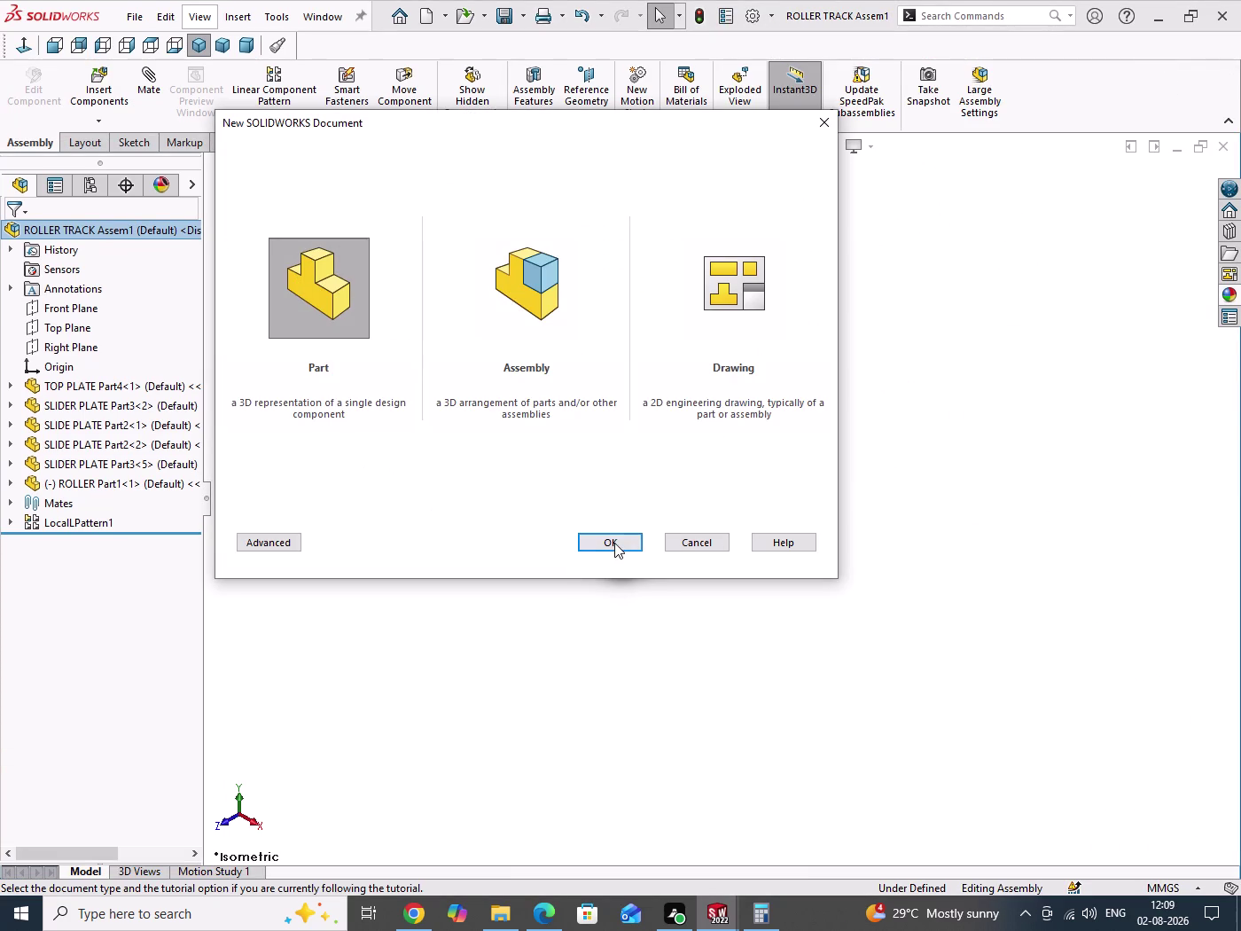
Create a new Part document (Part5) and open a sketch on the Top Plane.
click(615, 542)
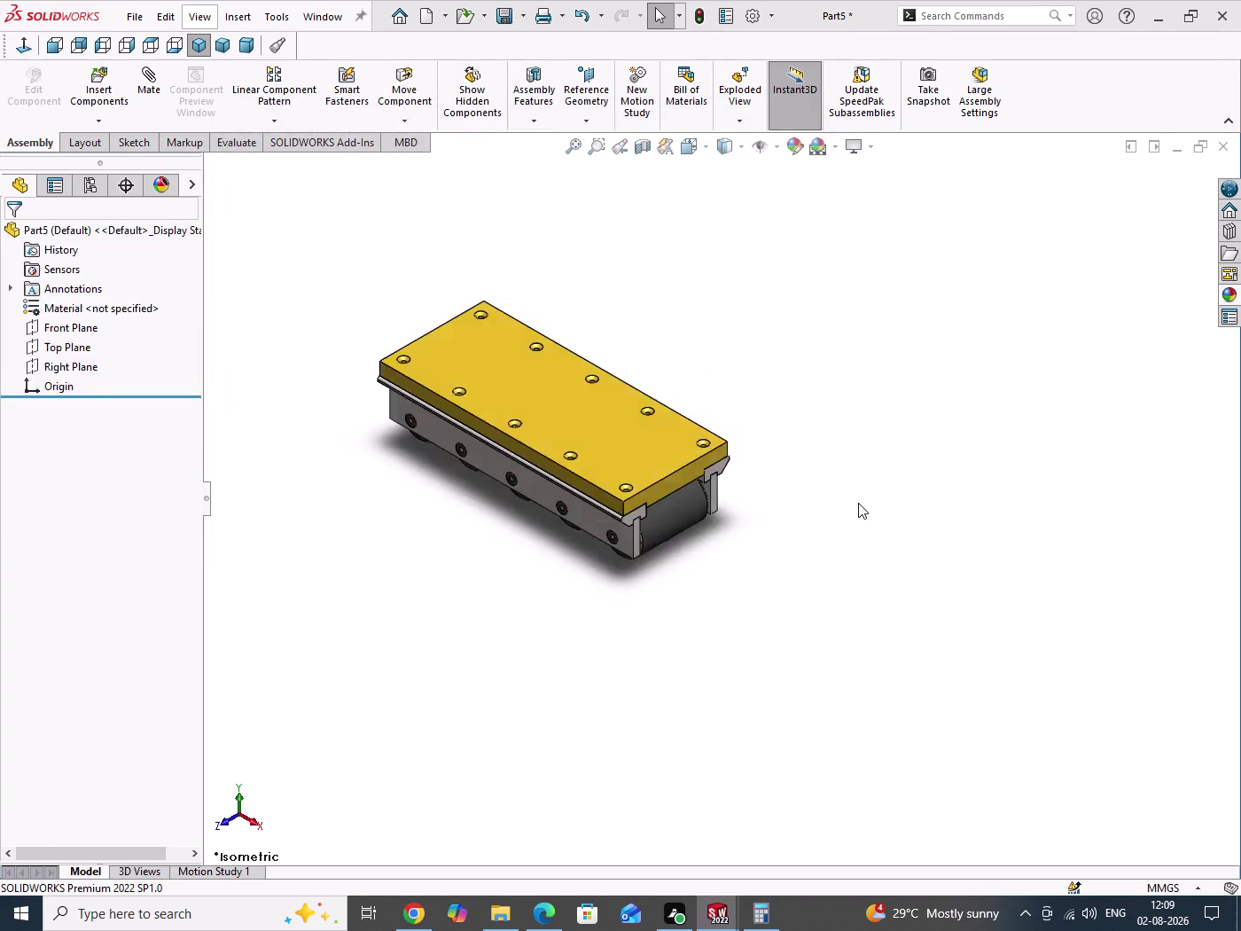
drag(857, 422, 969, 621)
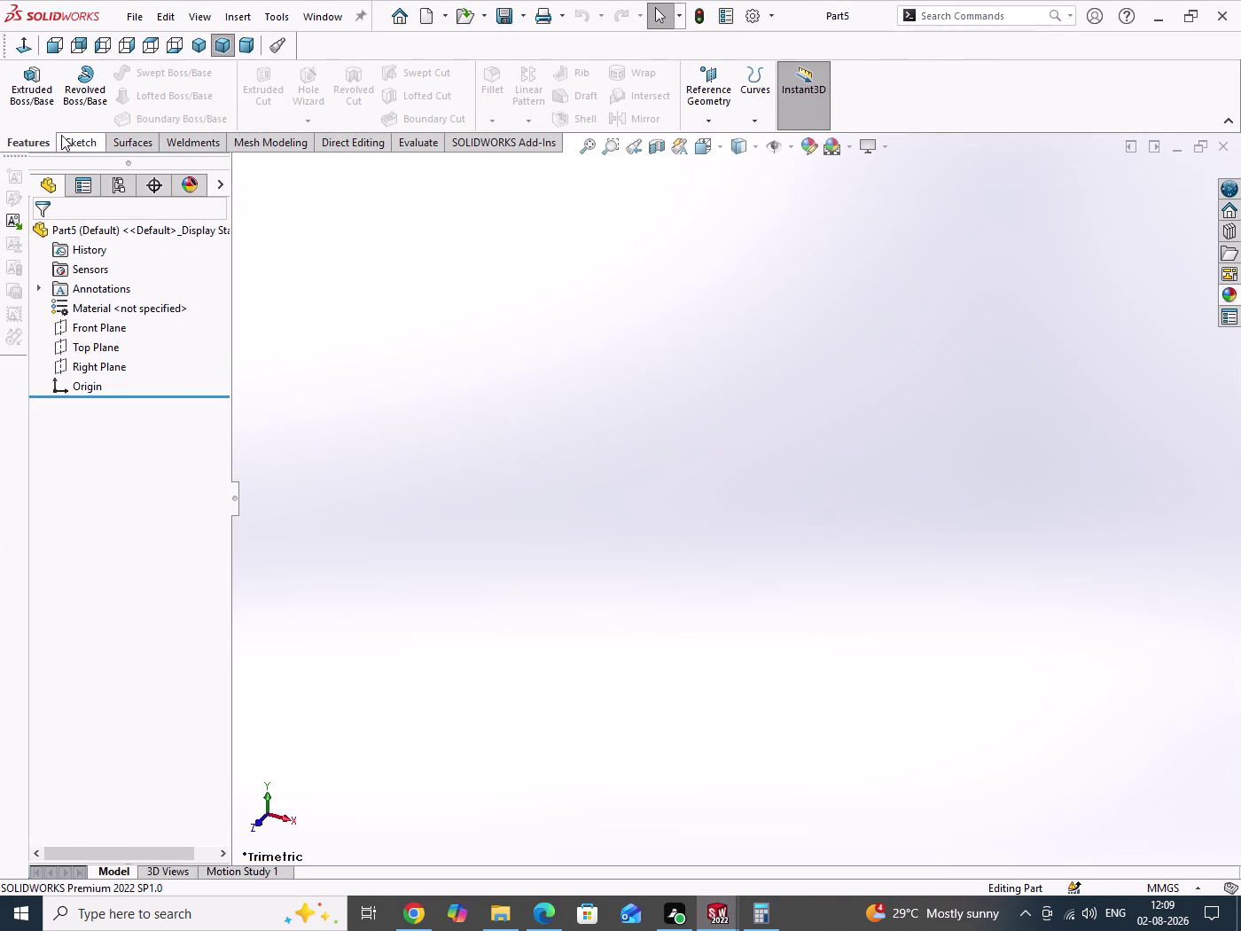
click(38, 89)
click(420, 523)
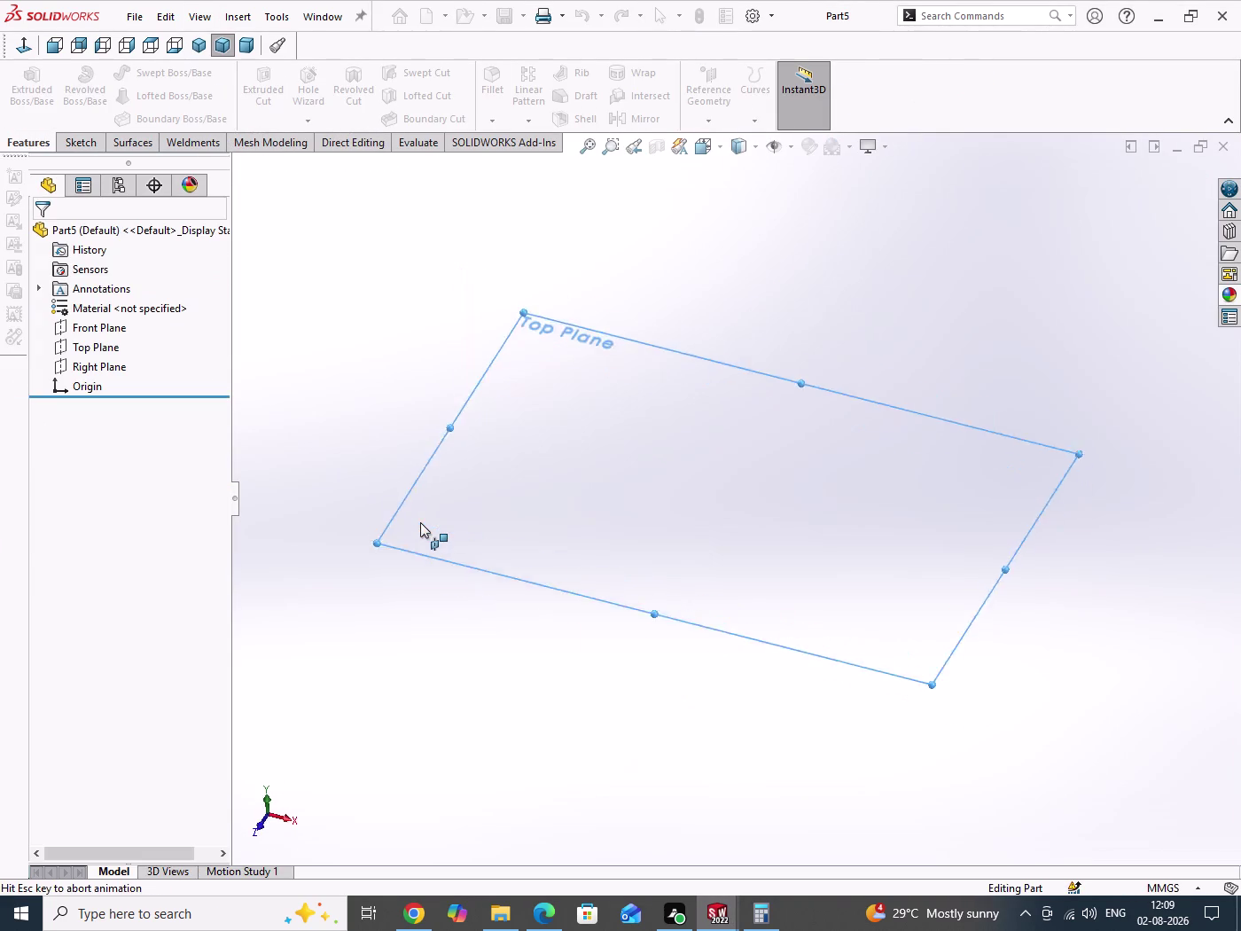
drag(374, 389, 532, 615)
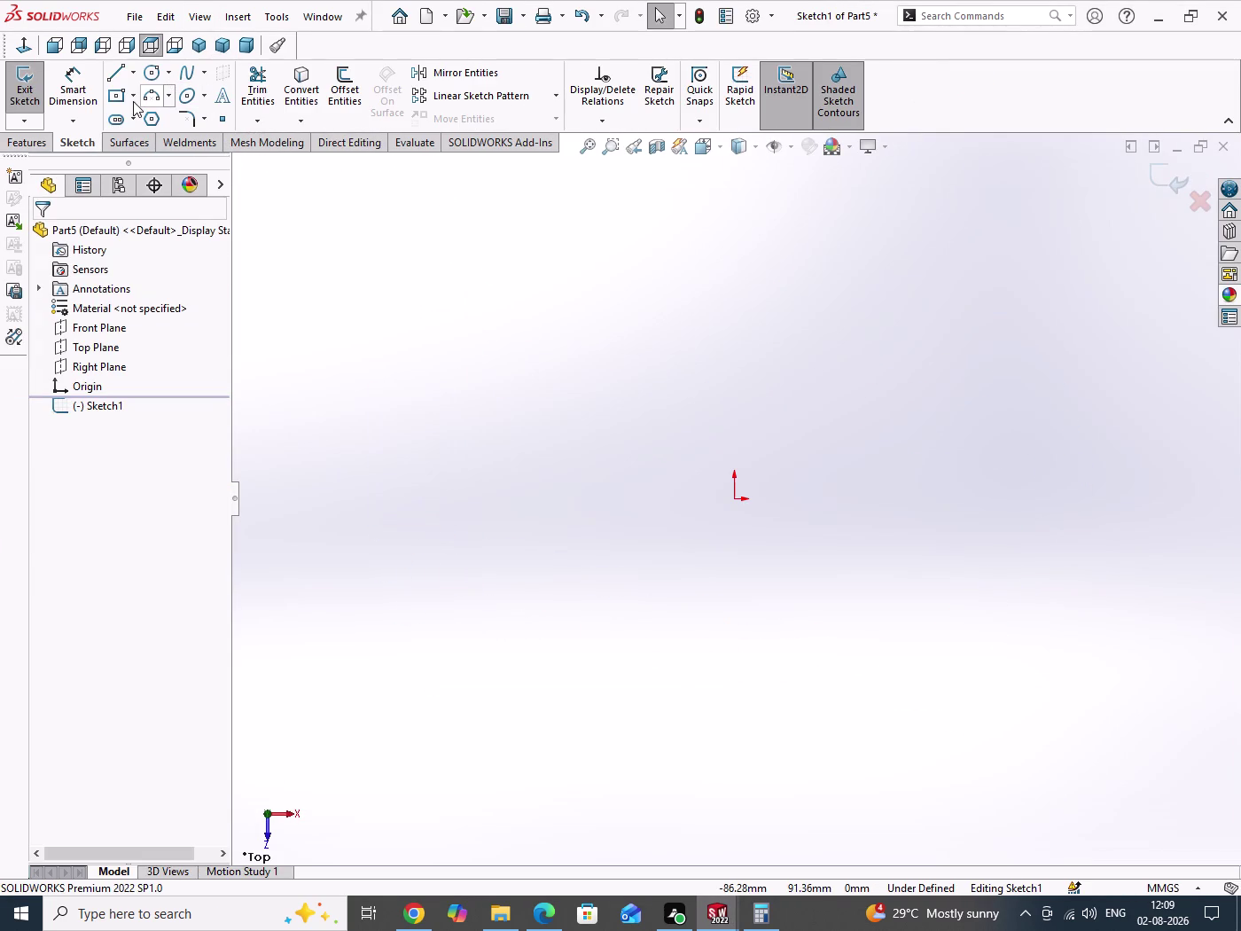
Draw a corner rectangle with opposite corners spanning the origin.
click(134, 101)
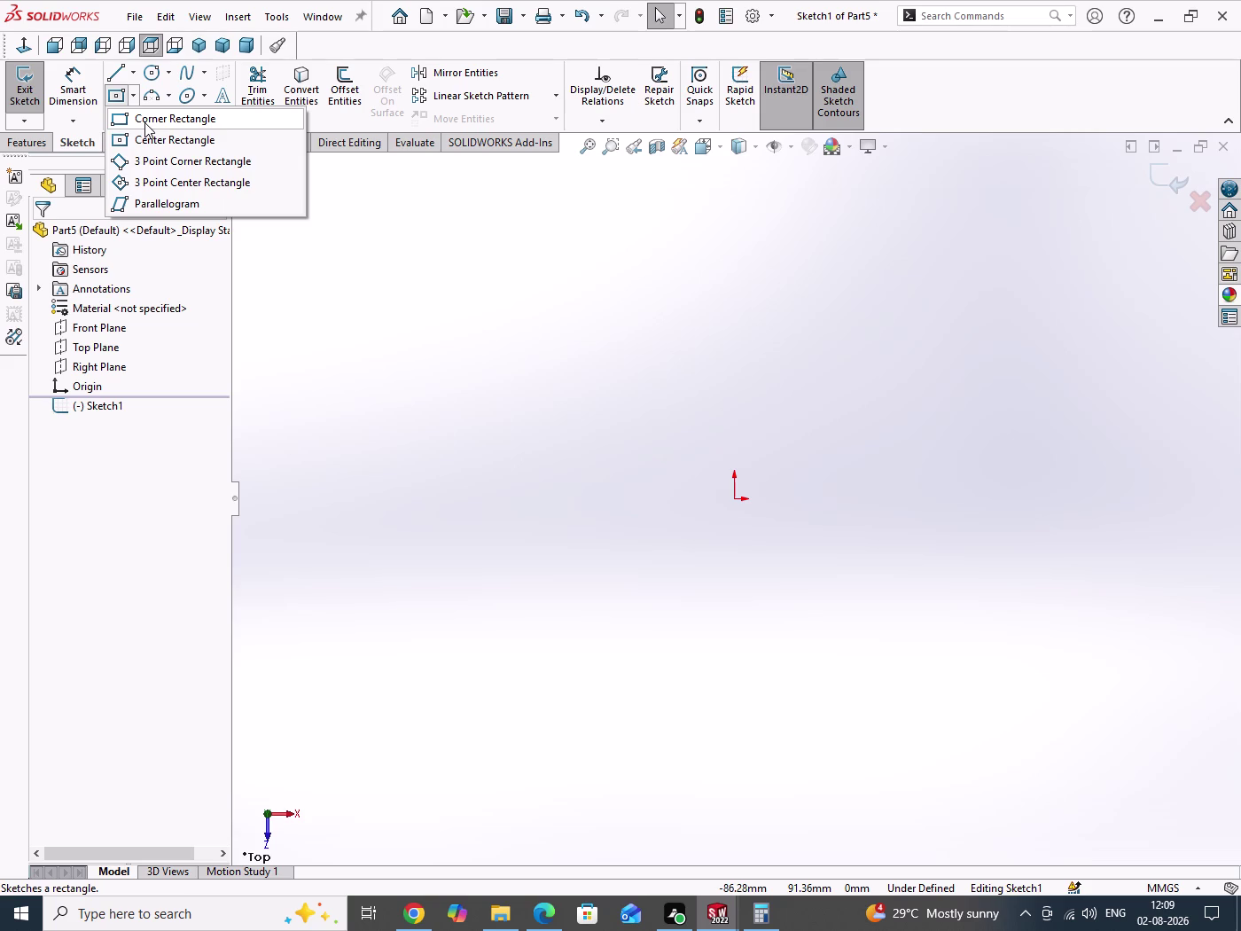
click(145, 123)
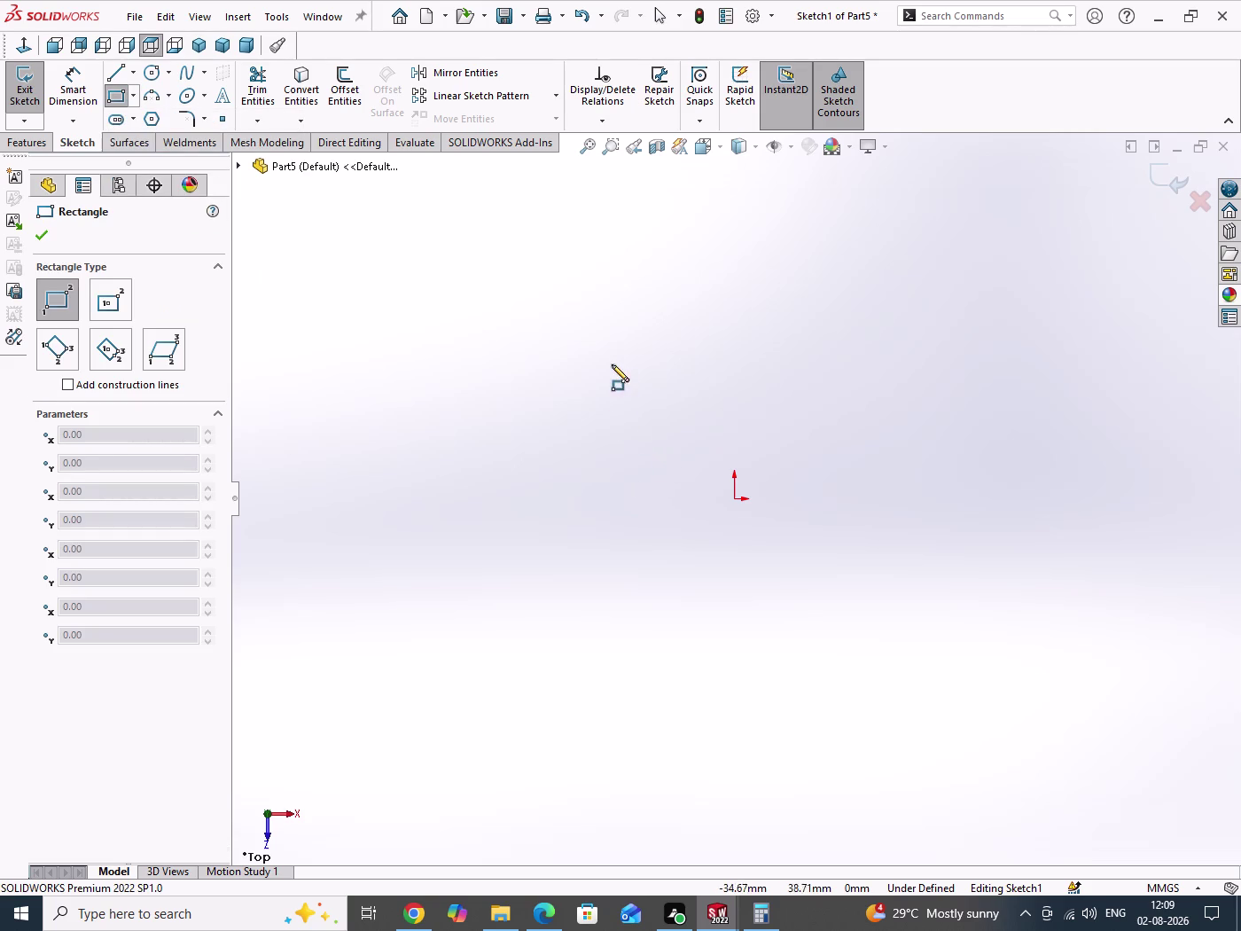
click(589, 359)
click(1138, 657)
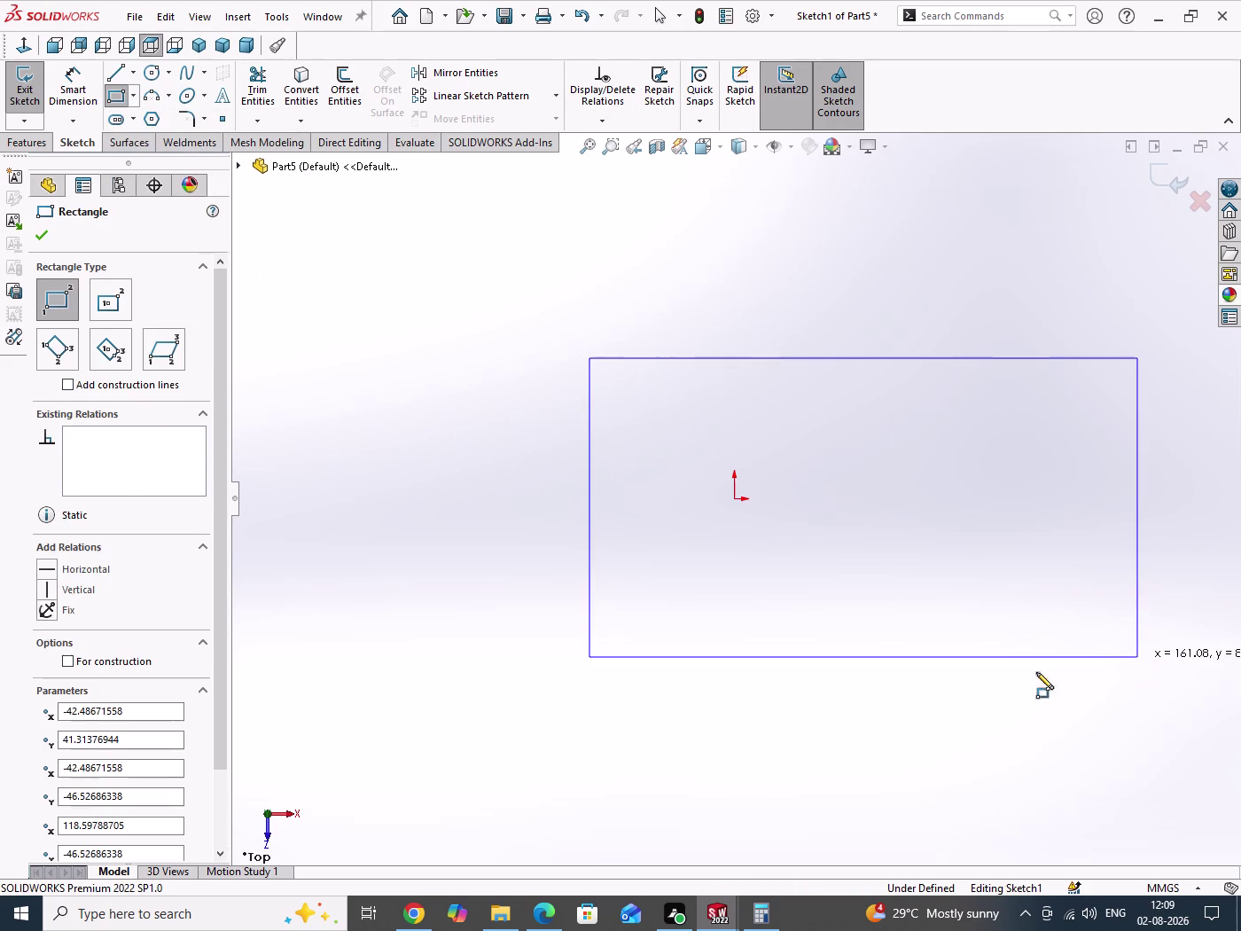
right_drag(521, 622, 515, 432)
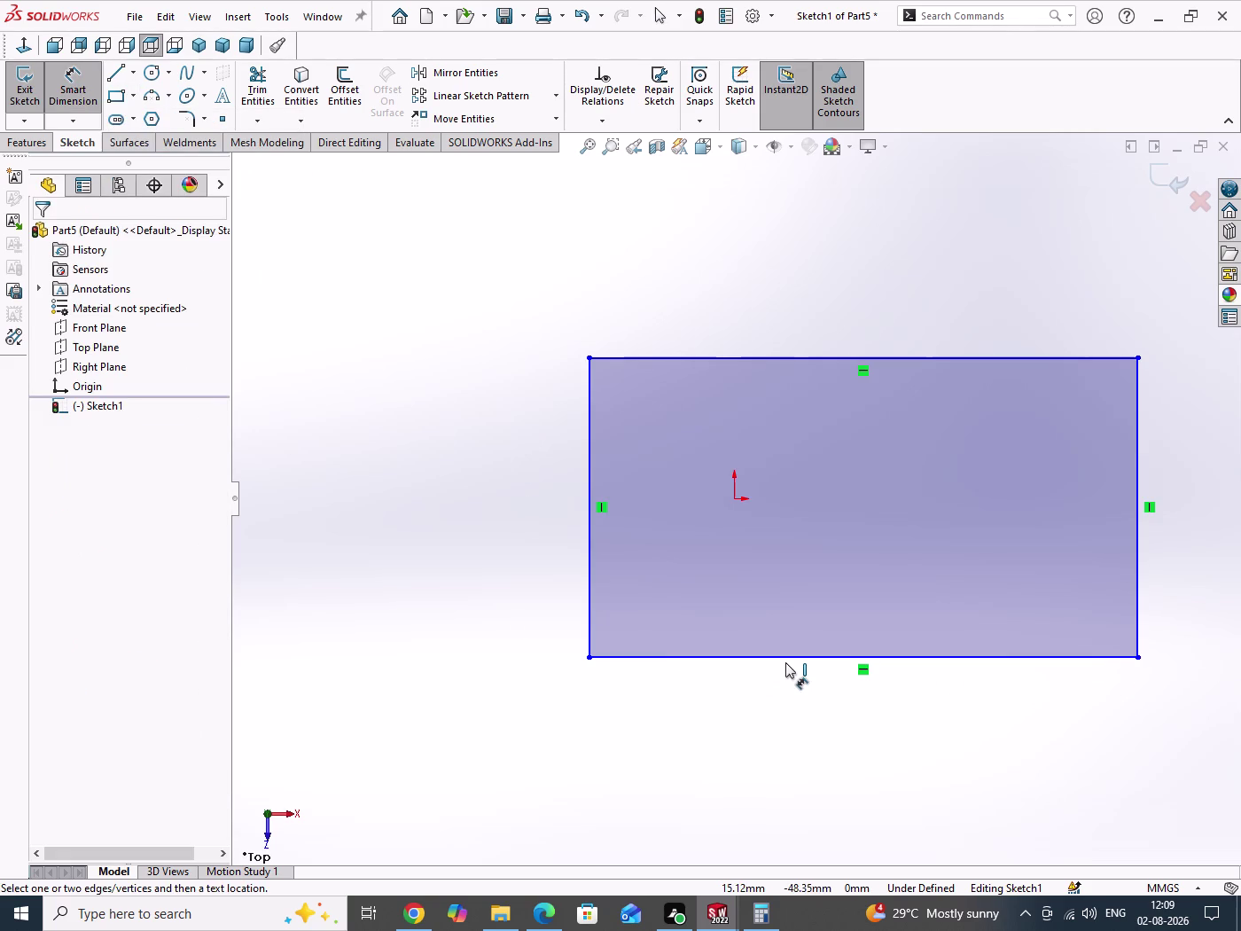
Dimension the bottom edge at 800 and the left edge 600 from the origin.
click(786, 660)
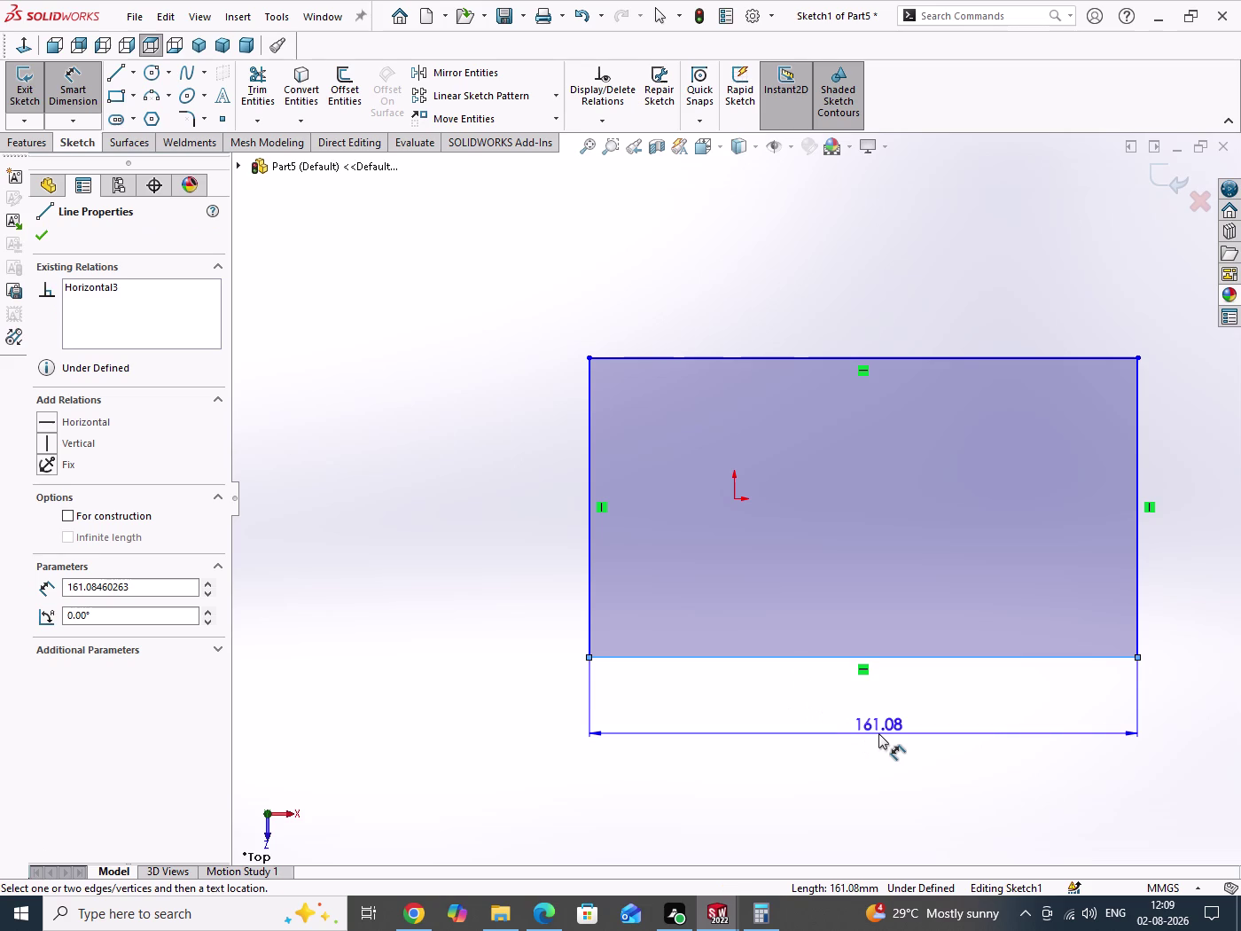
click(885, 736)
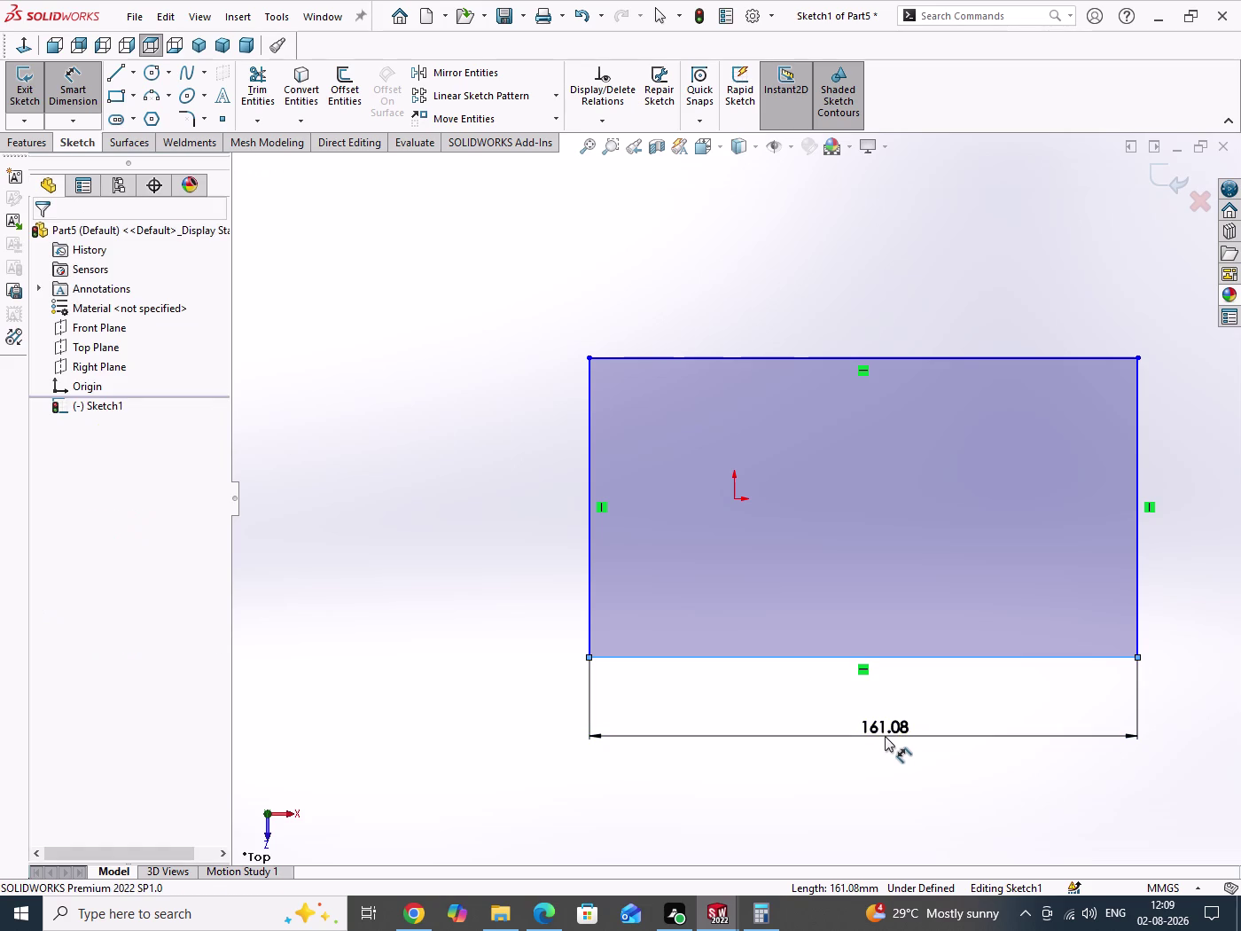
text(800)
key(Return)
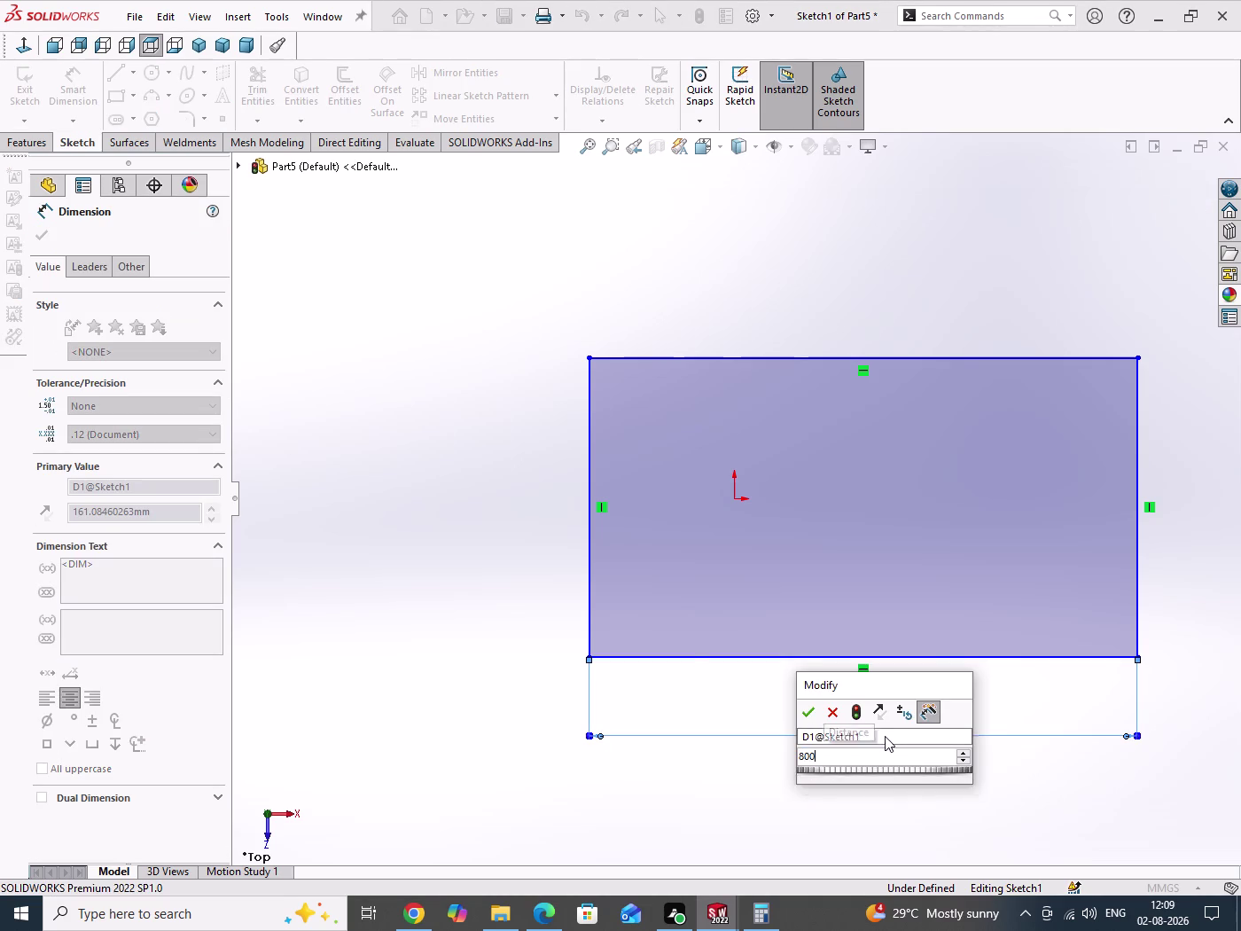
click(730, 498)
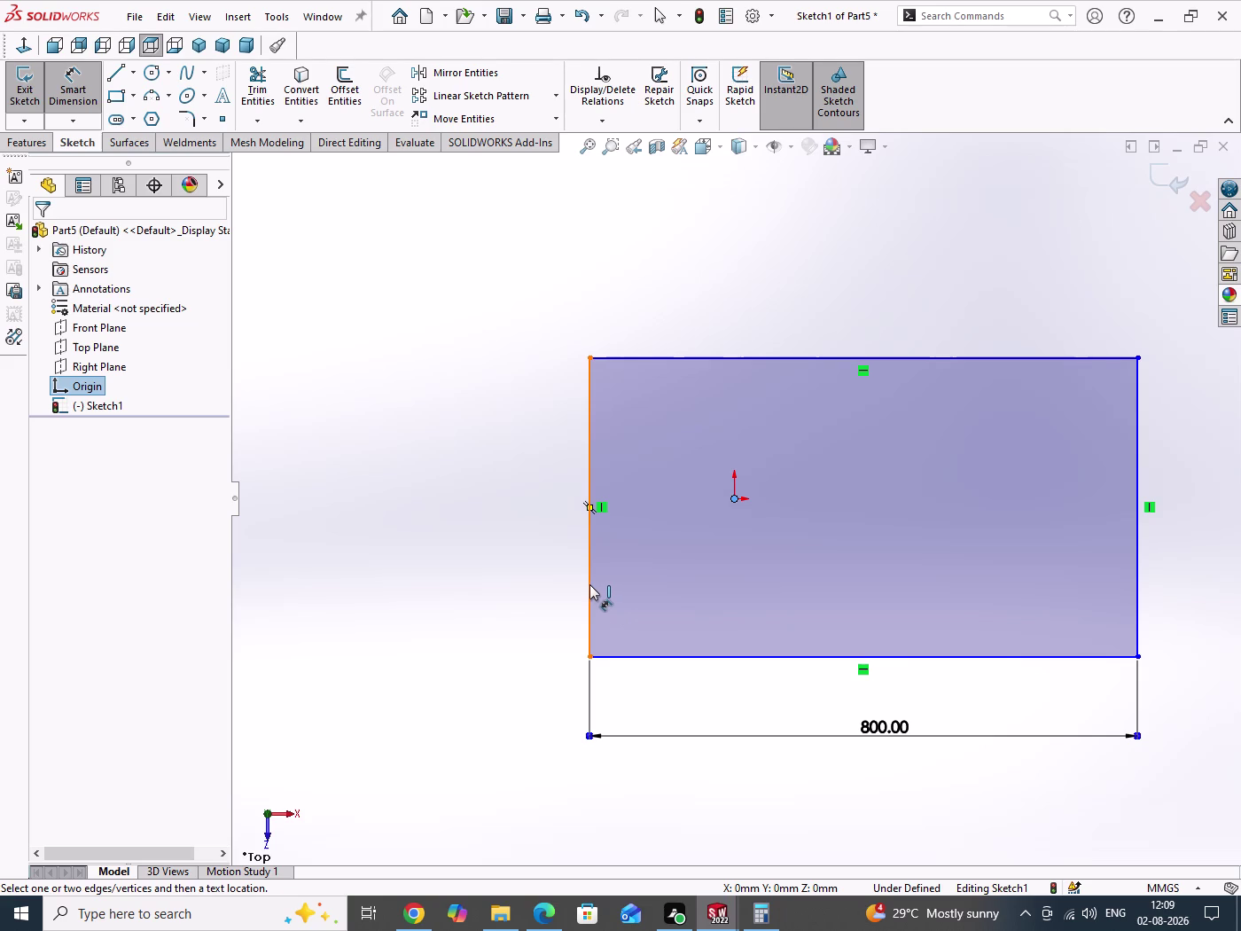
click(590, 584)
click(670, 784)
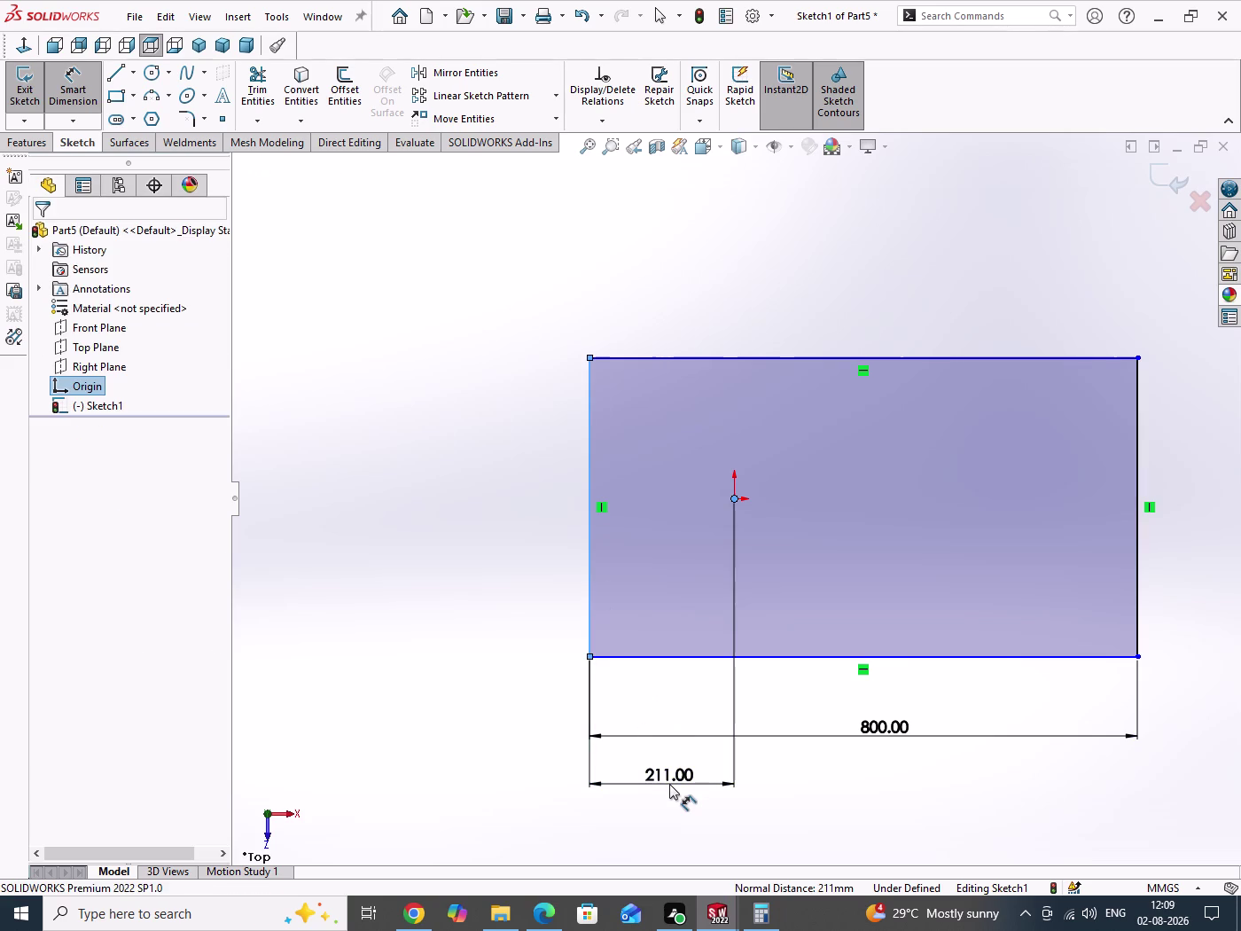
text(600)
key(Return)
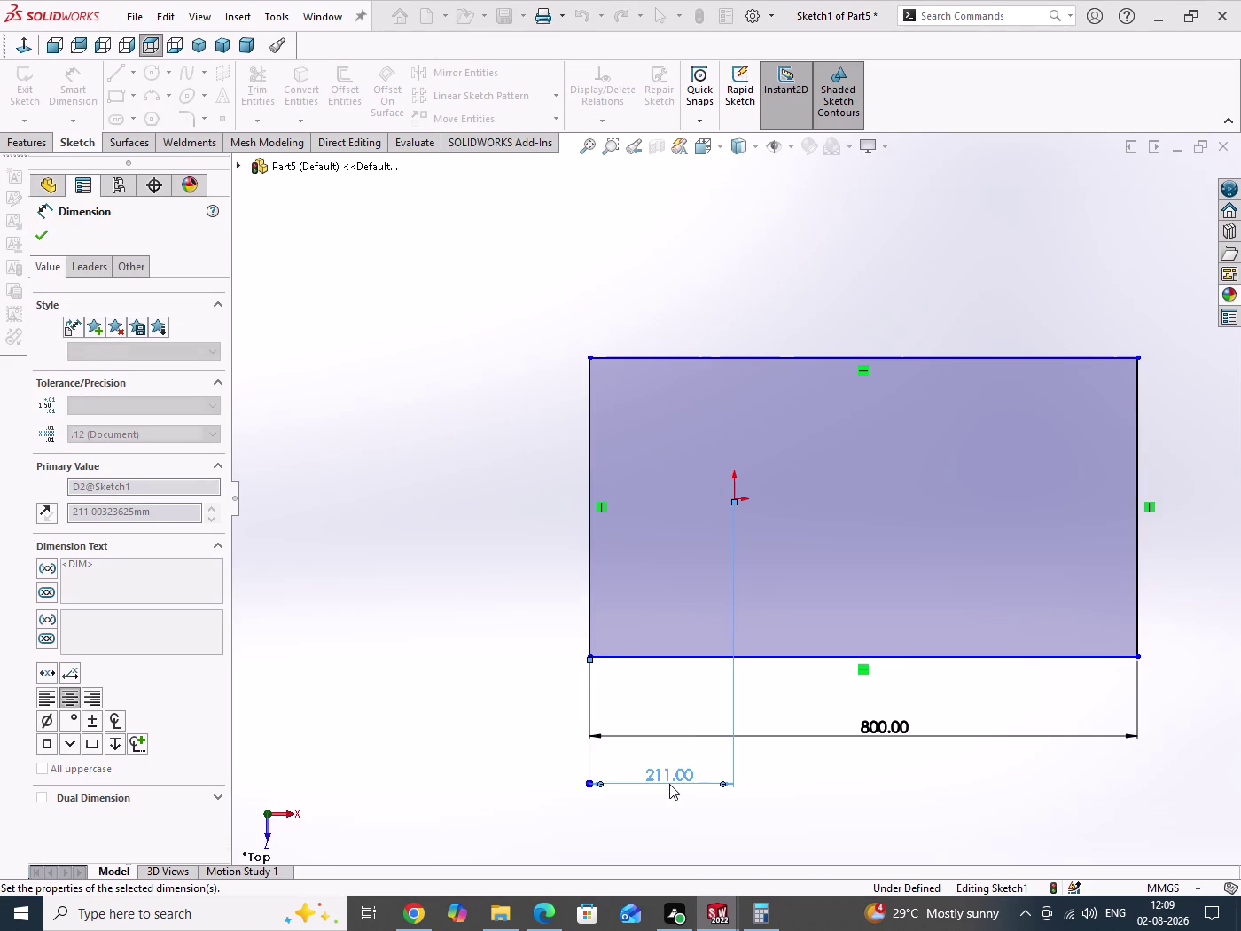
Dimension the rectangle's height as 450.
right_click(948, 537)
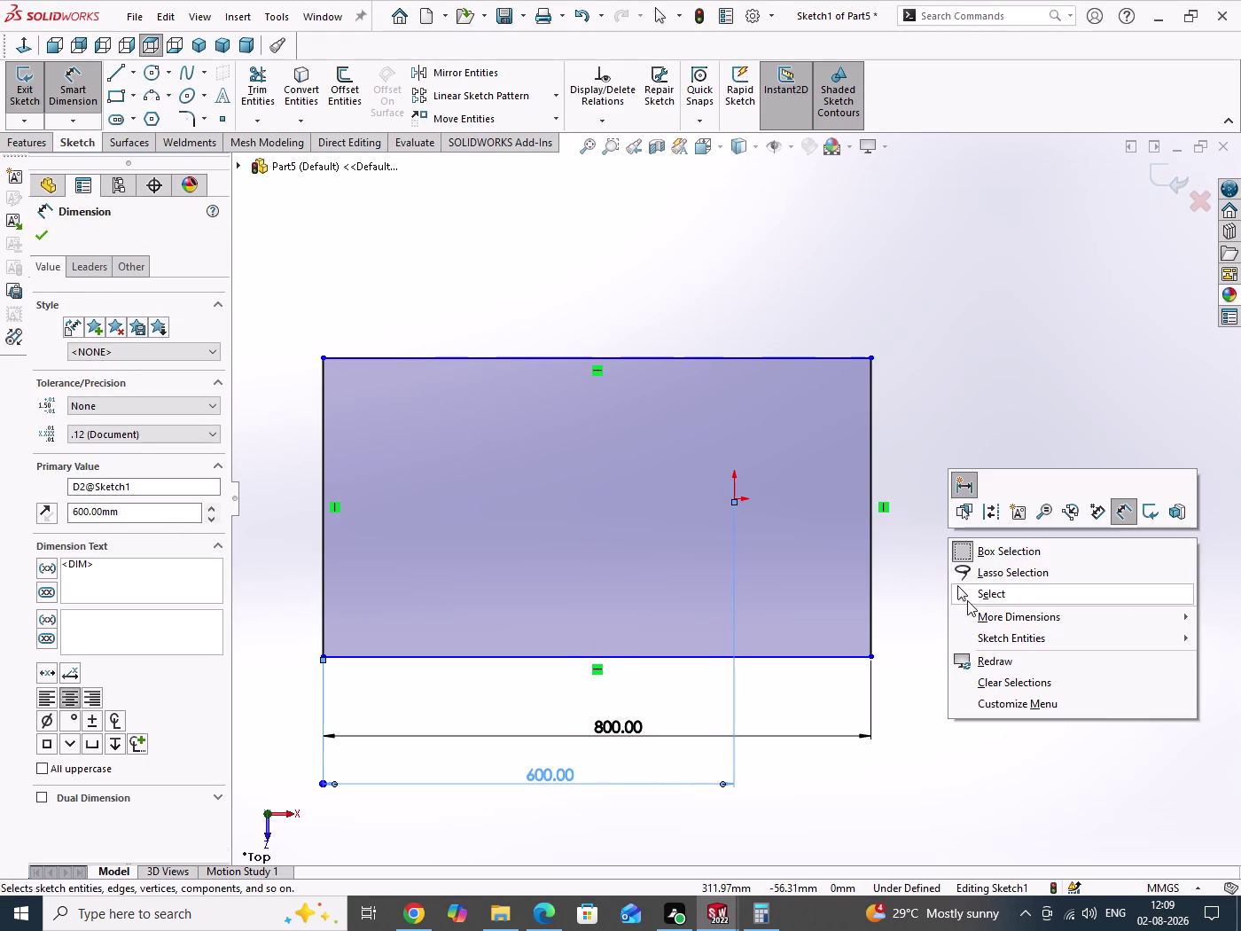
click(968, 600)
drag(958, 494, 977, 578)
scroll(up, 3)
scroll(down, 3)
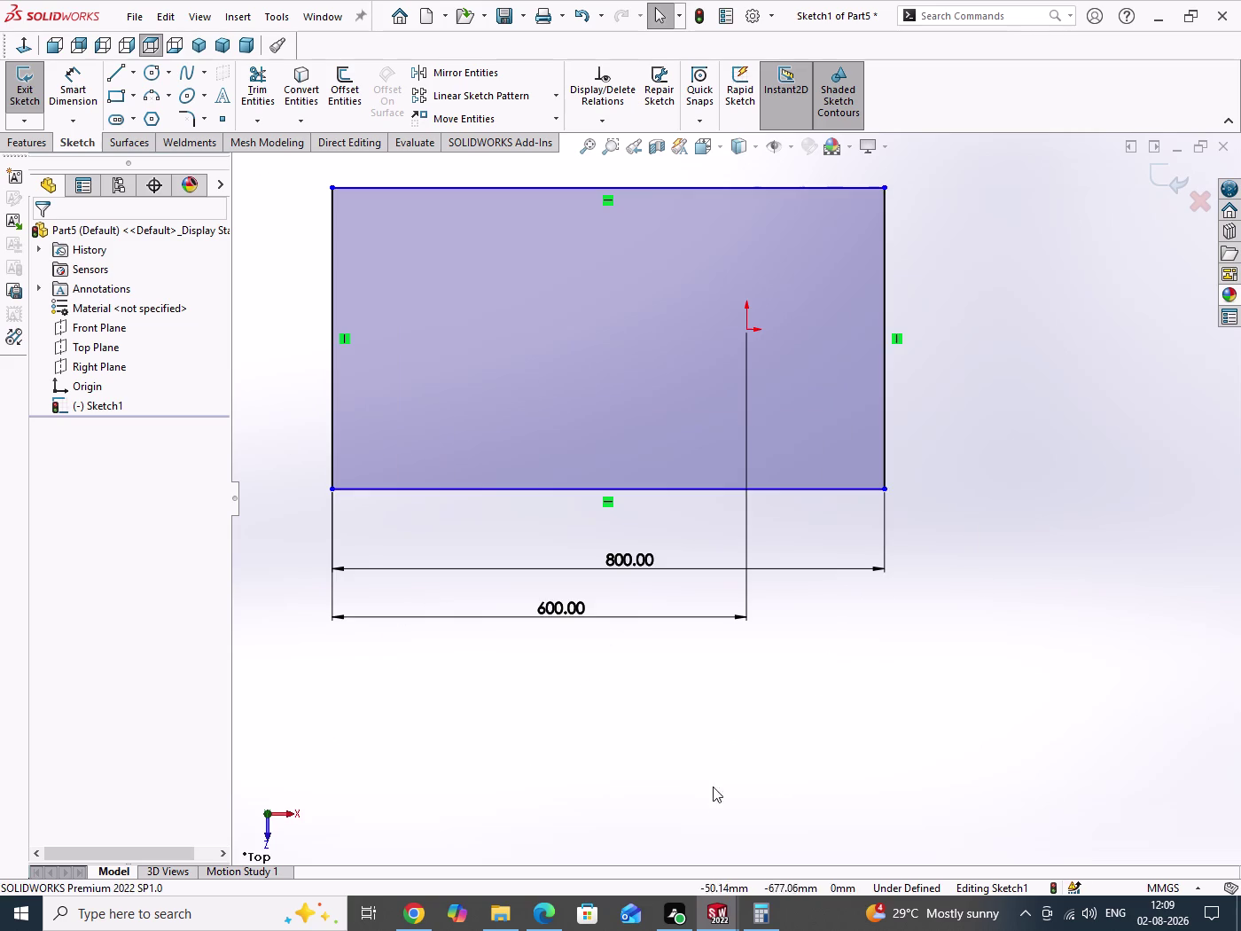
scroll(up, 3)
right_drag(969, 714, 961, 504)
click(457, 457)
click(399, 415)
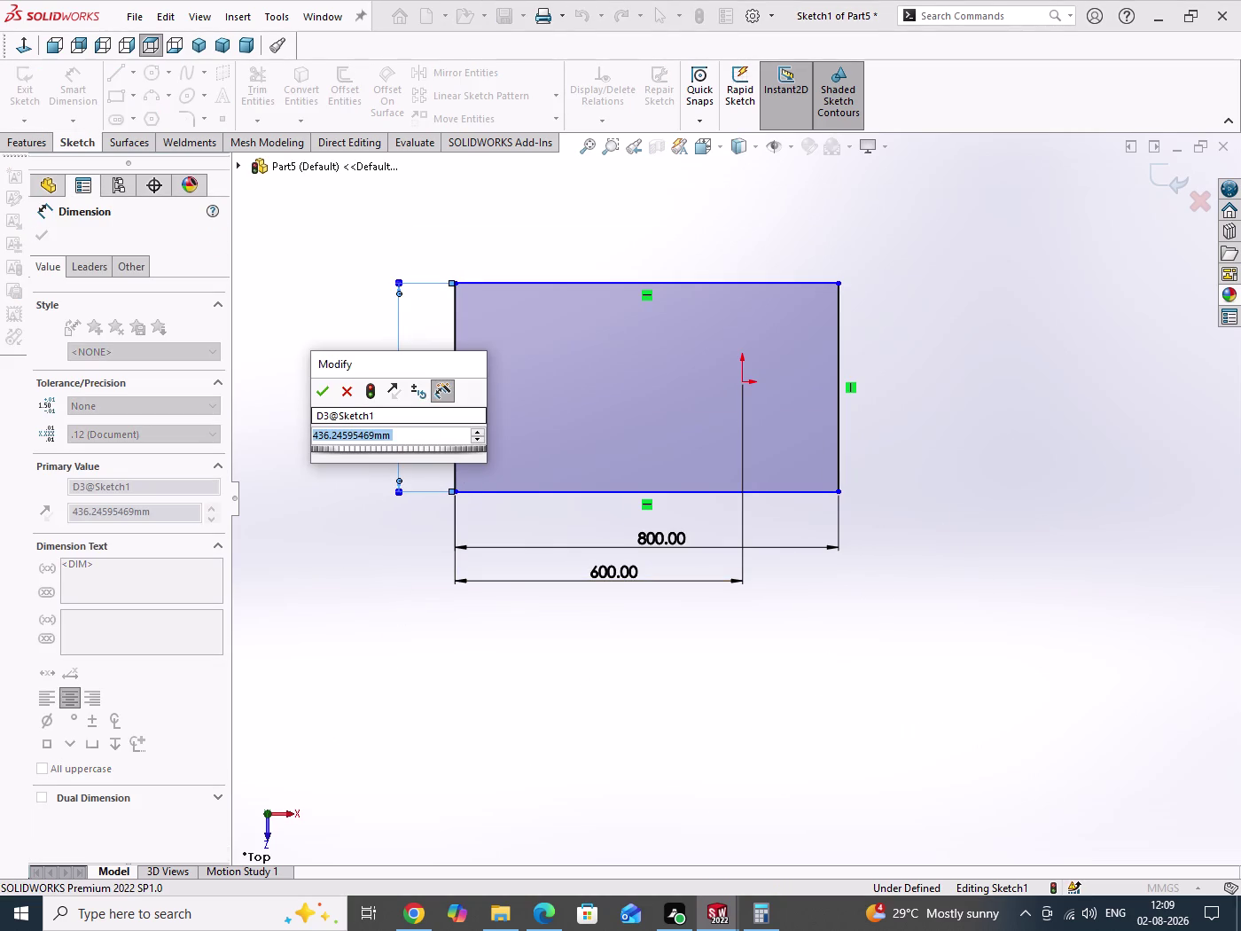
text(450)
key(Return)
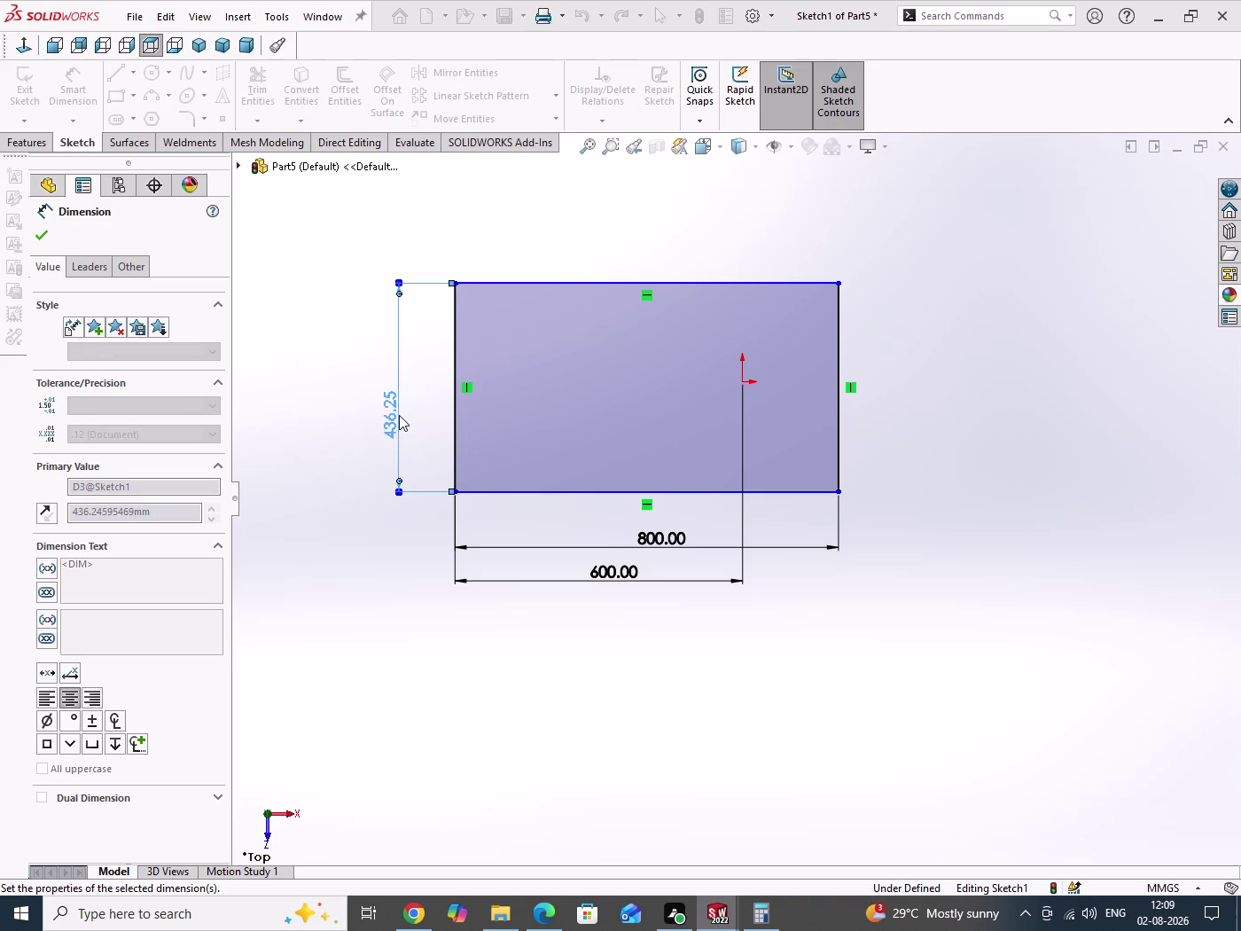
Make the origin and right-edge midpoint horizontal, then rearrange the dimensions.
right_click(967, 383)
click(997, 438)
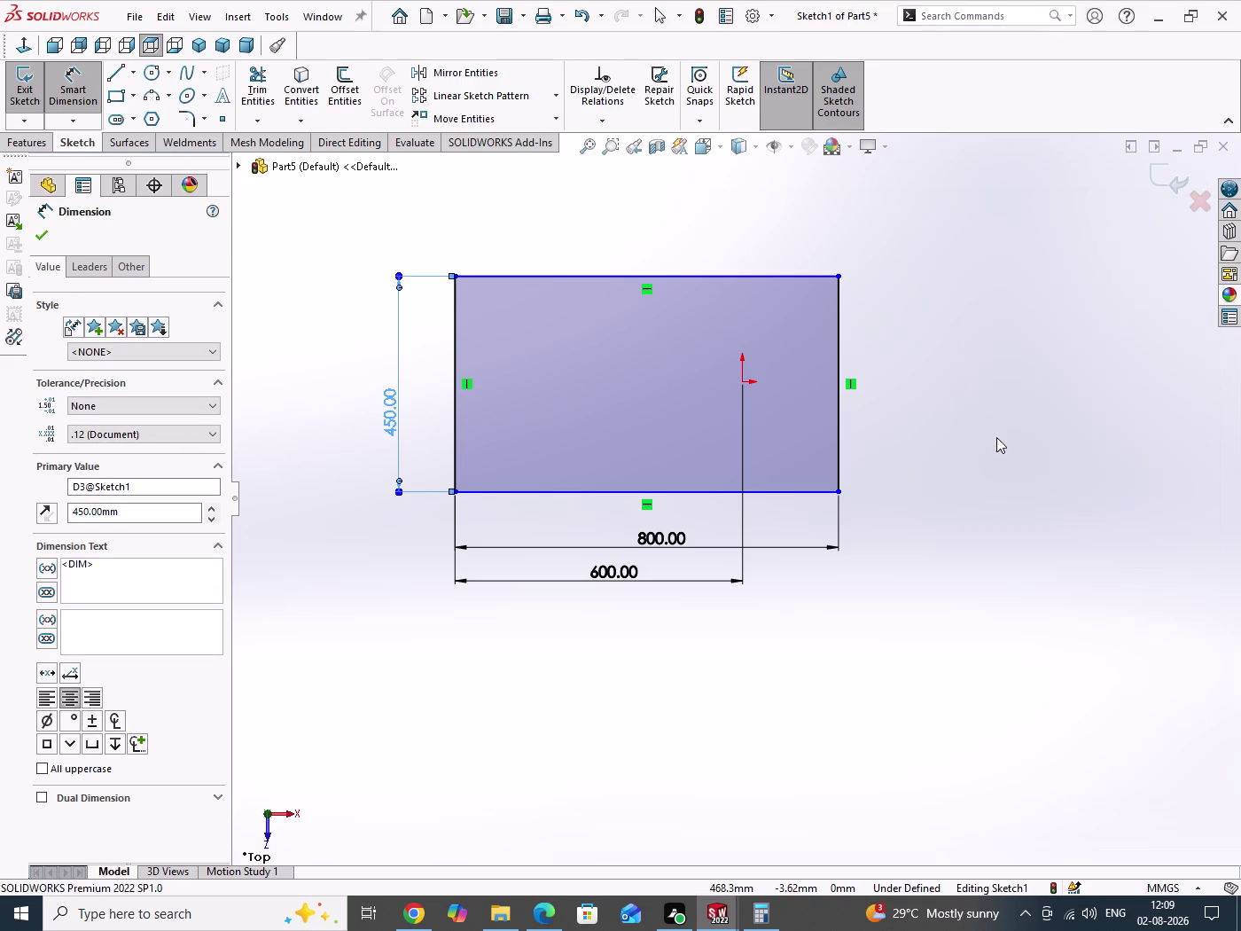
click(739, 382)
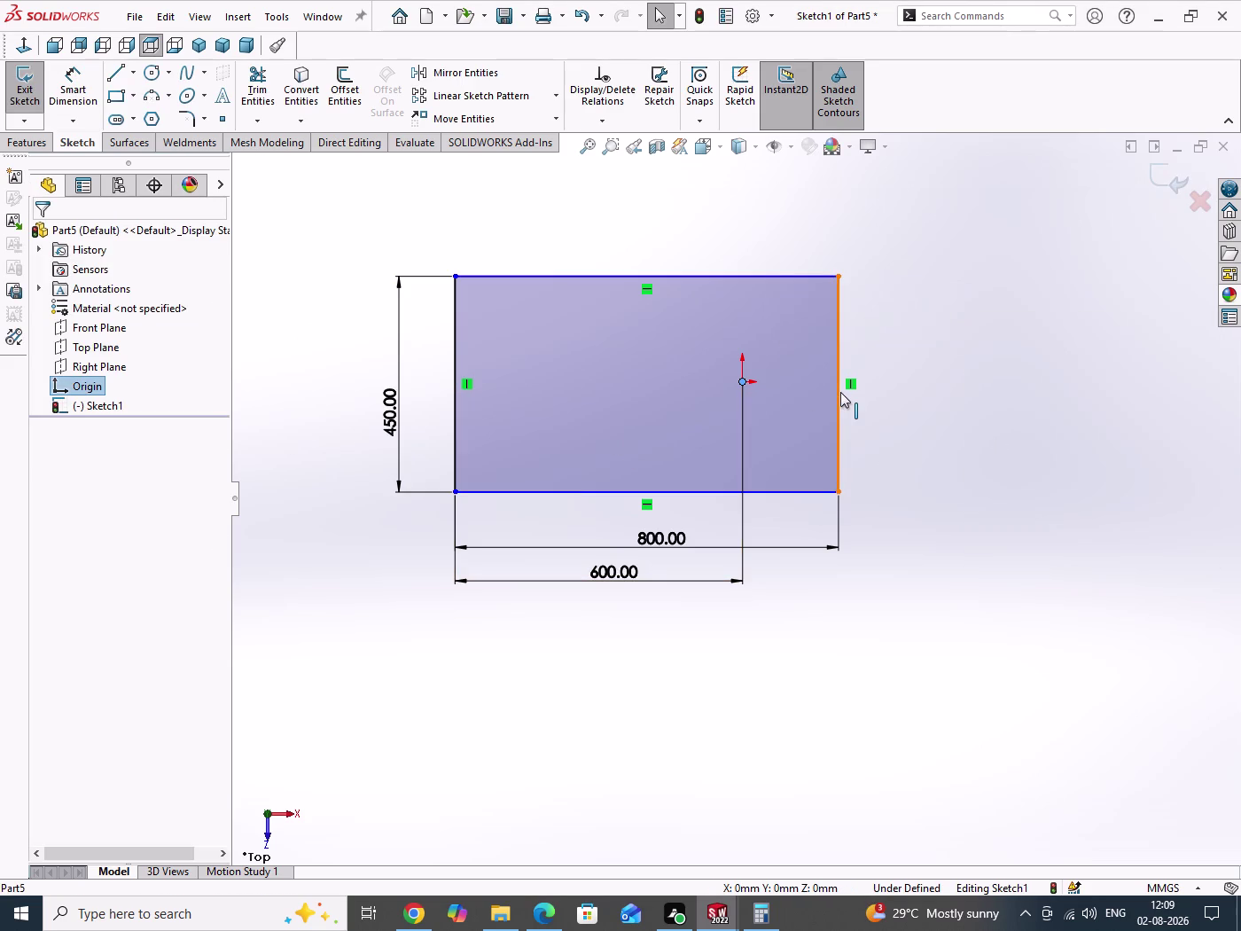
click(839, 386)
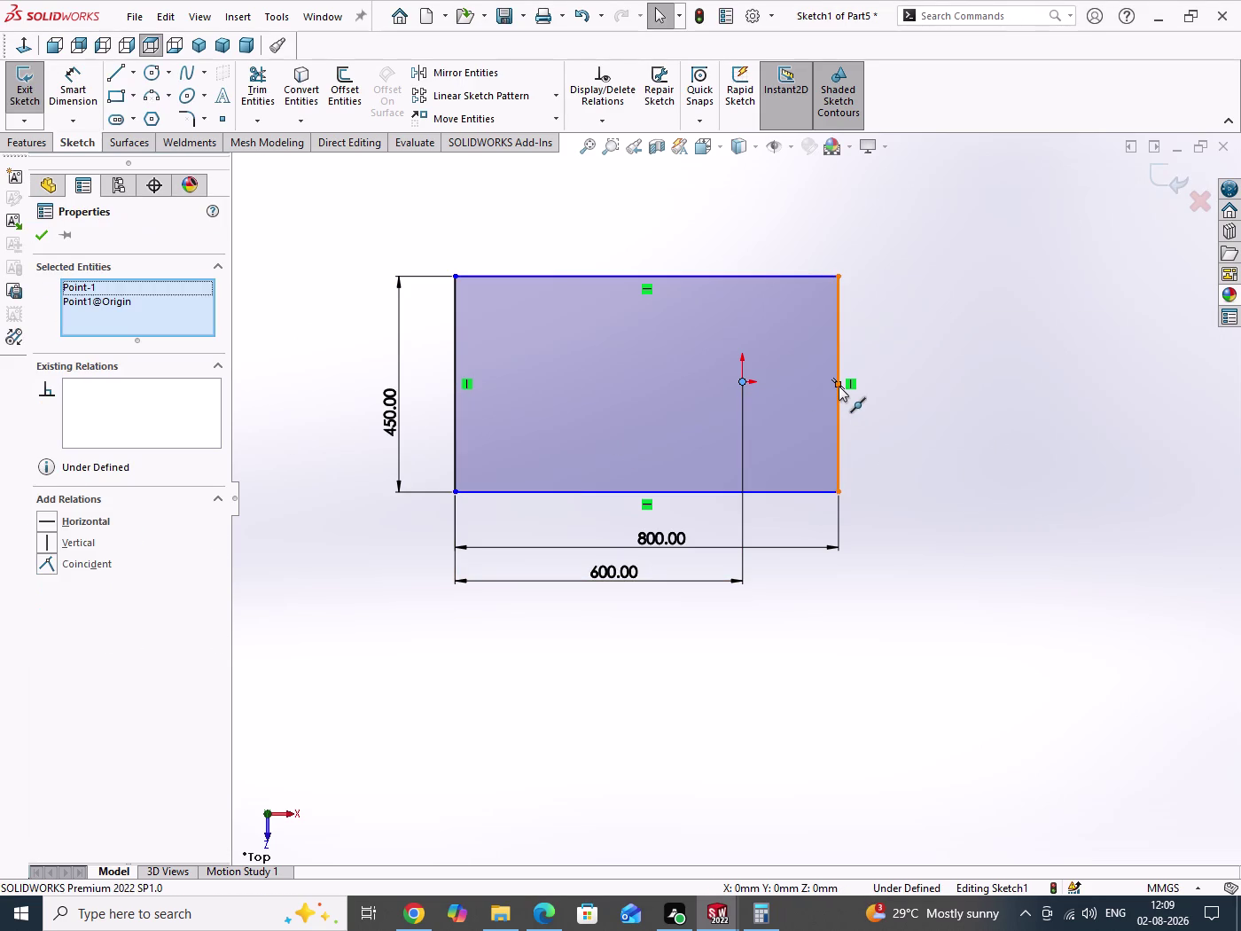
click(893, 309)
drag(911, 455, 933, 510)
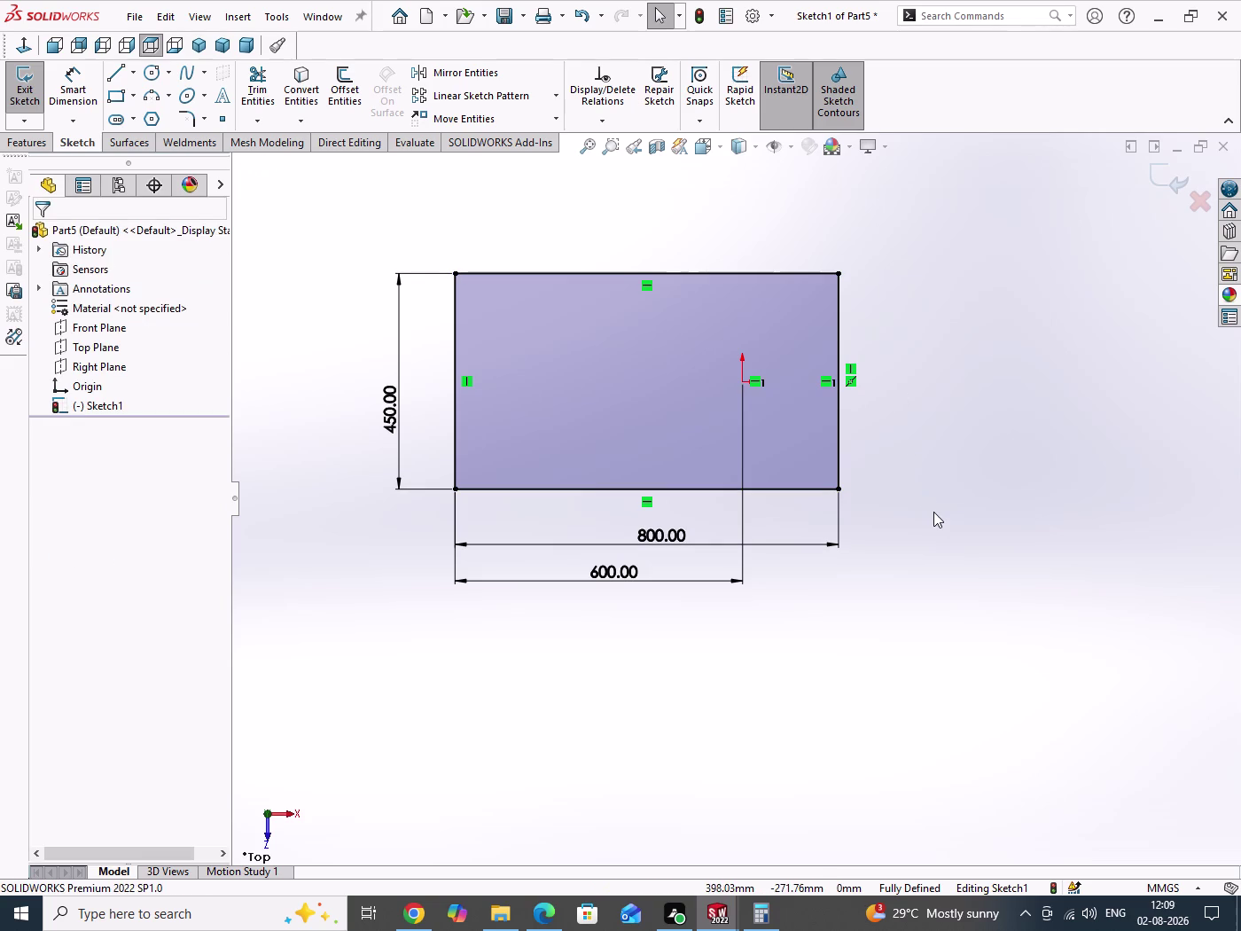
drag(933, 508, 944, 583)
drag(667, 541, 662, 636)
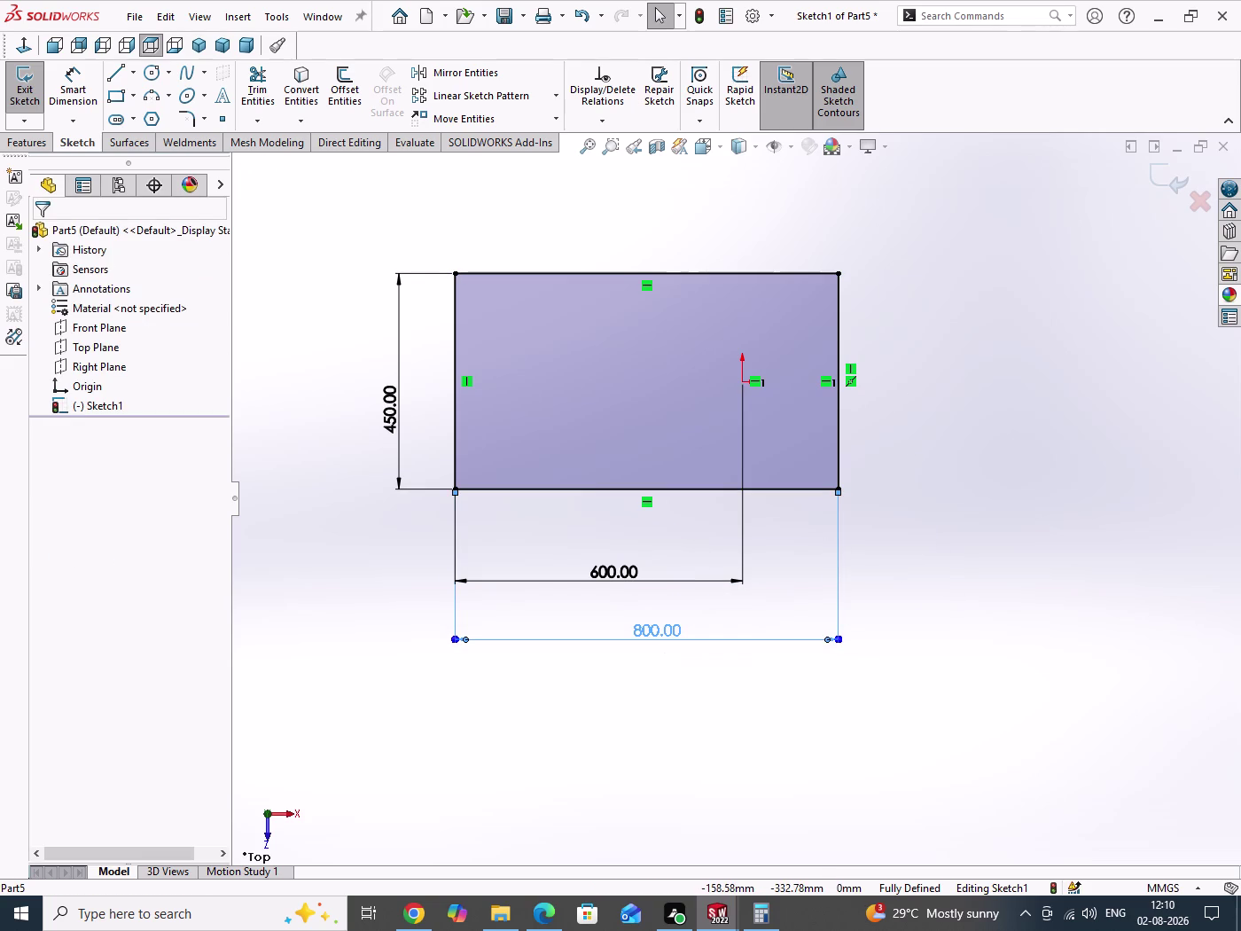
drag(1006, 457, 1025, 663)
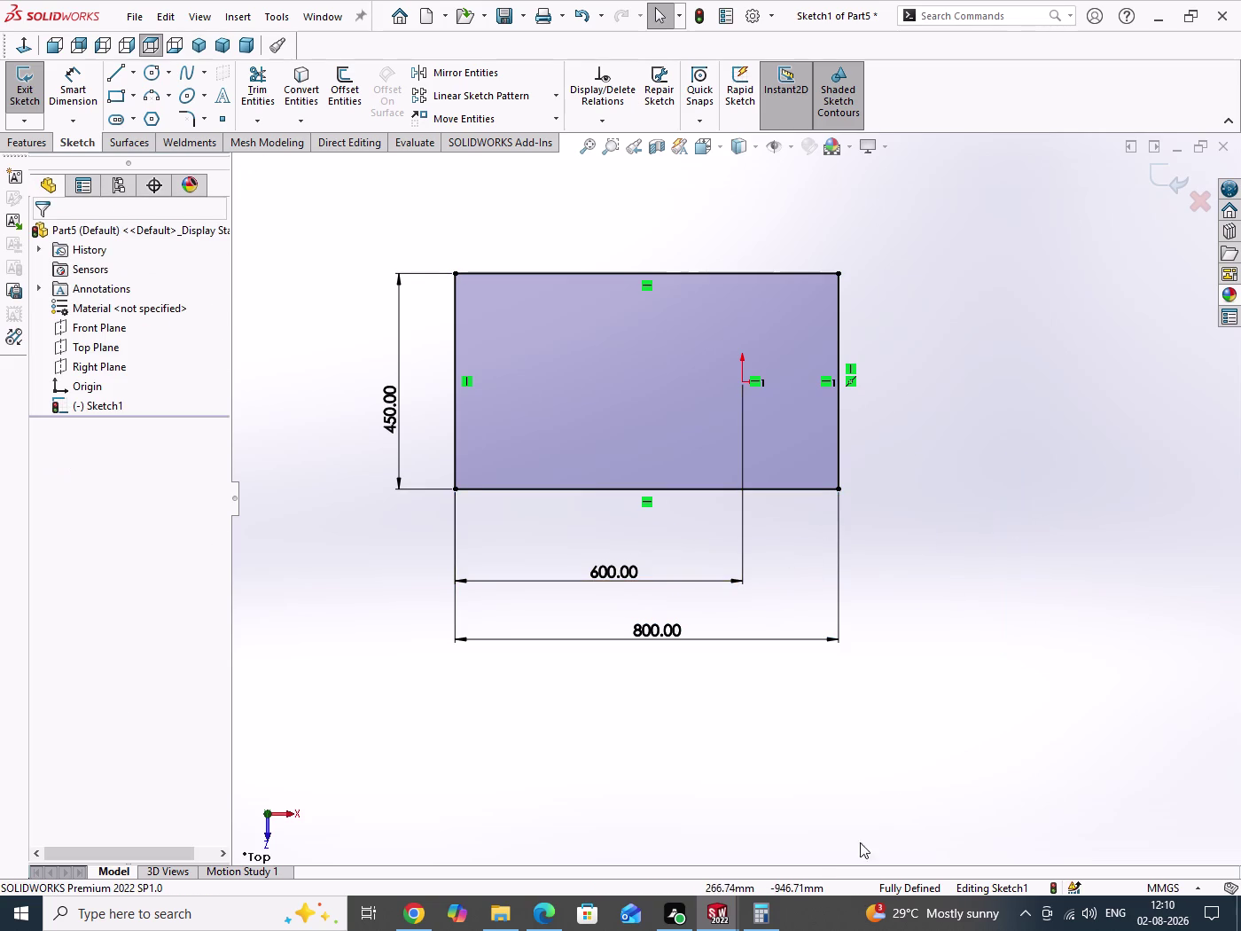
click(759, 919)
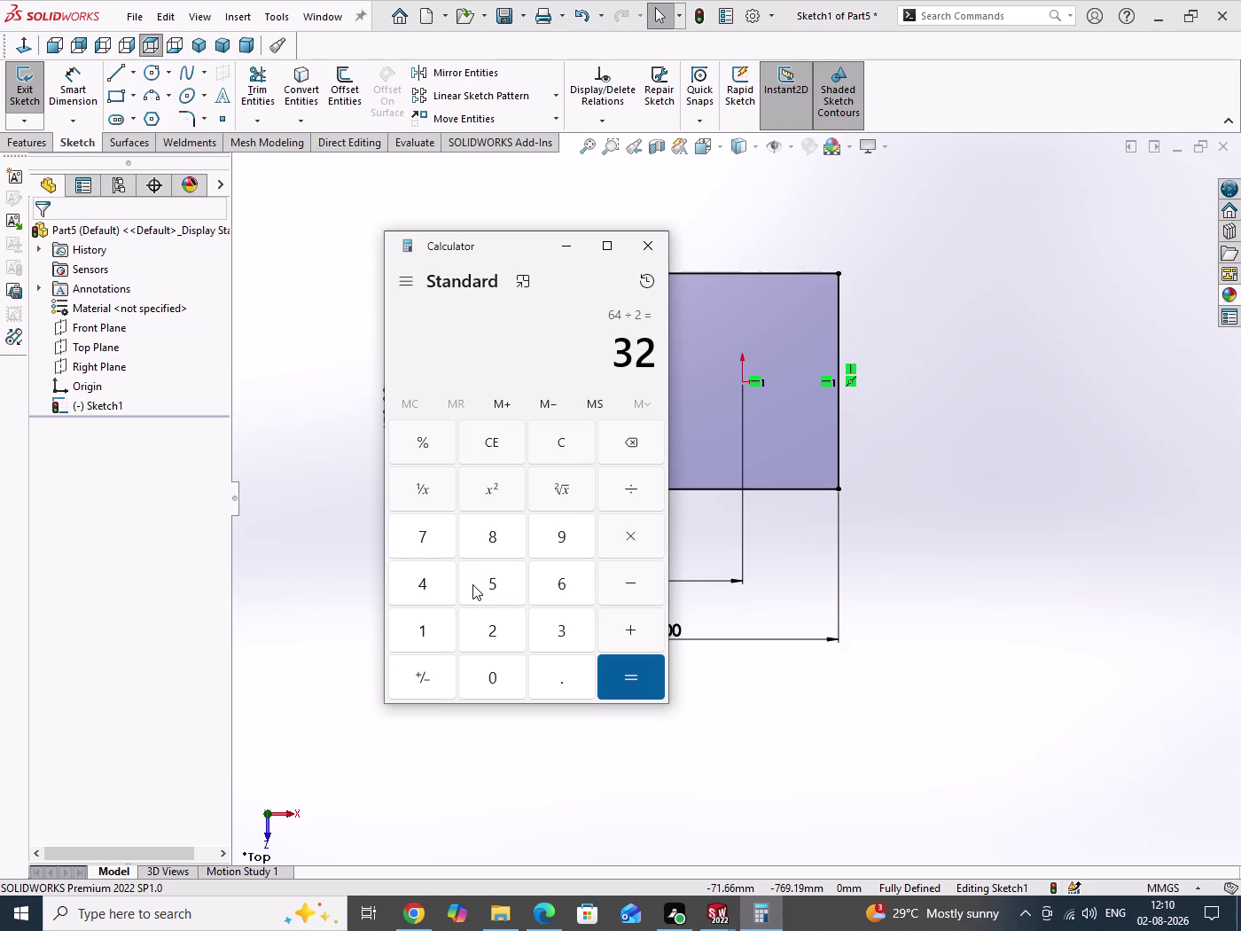
Compute 580 ÷ 2 = 290 in Calculator and return to the sketch.
click(486, 444)
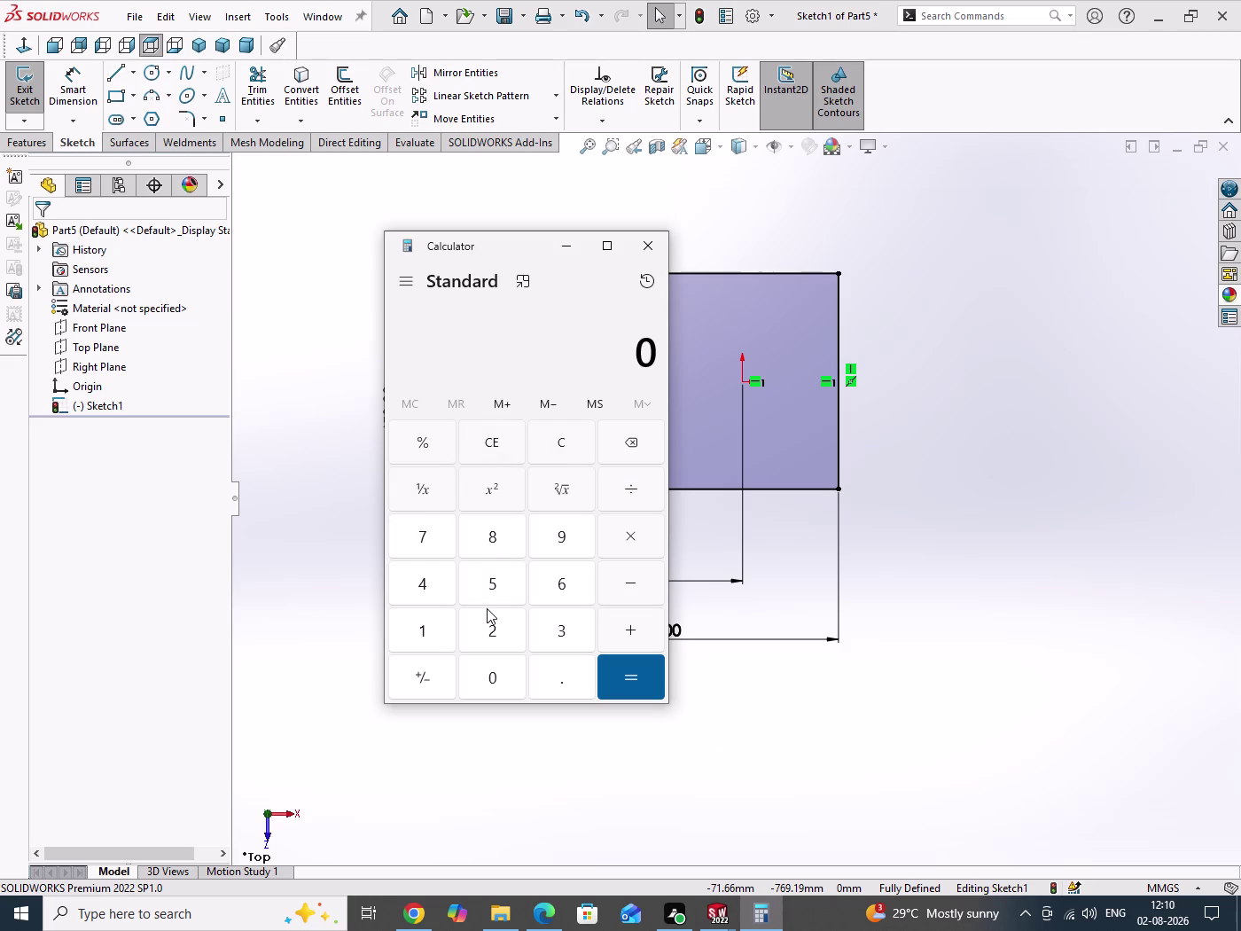
click(494, 590)
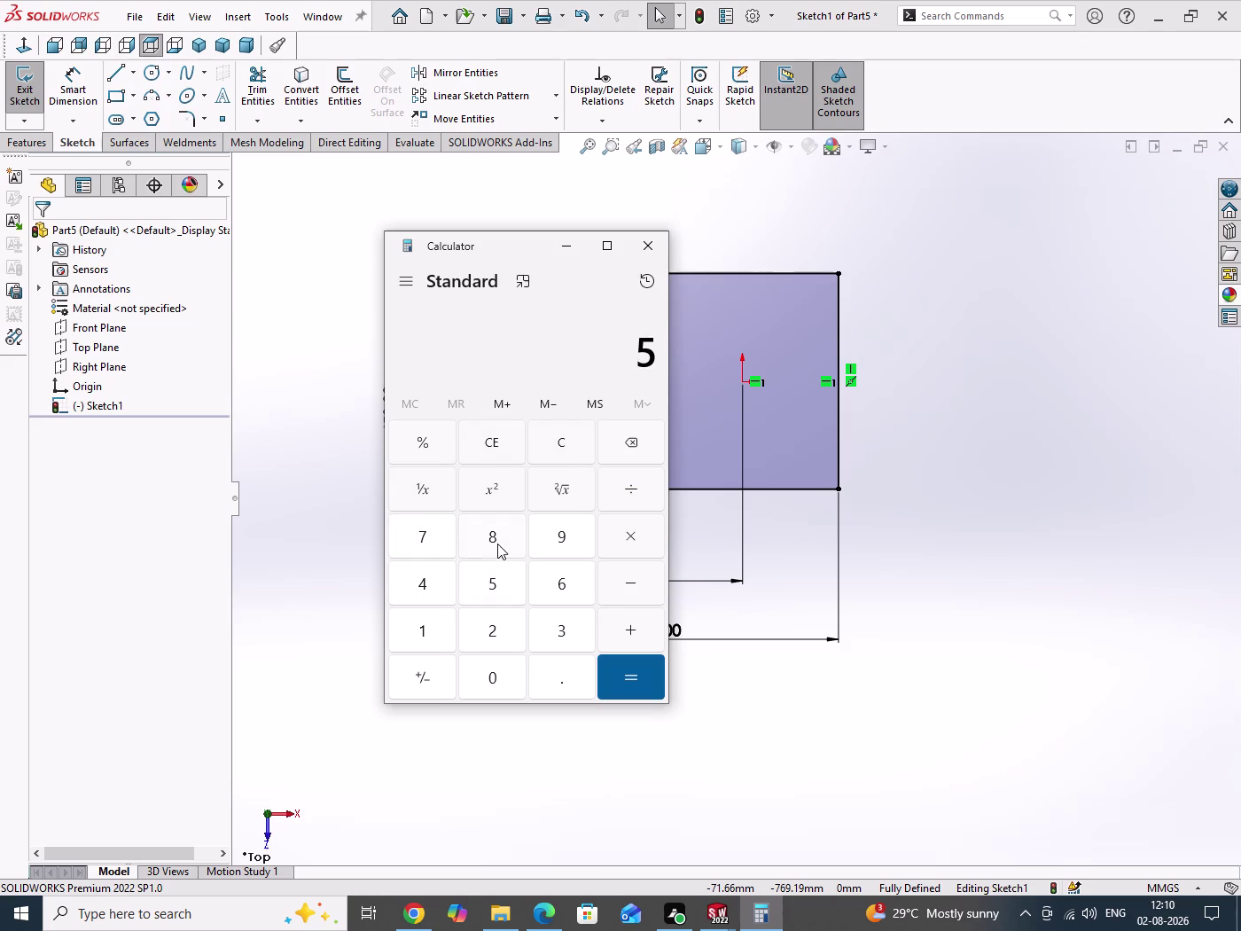
click(497, 544)
click(494, 678)
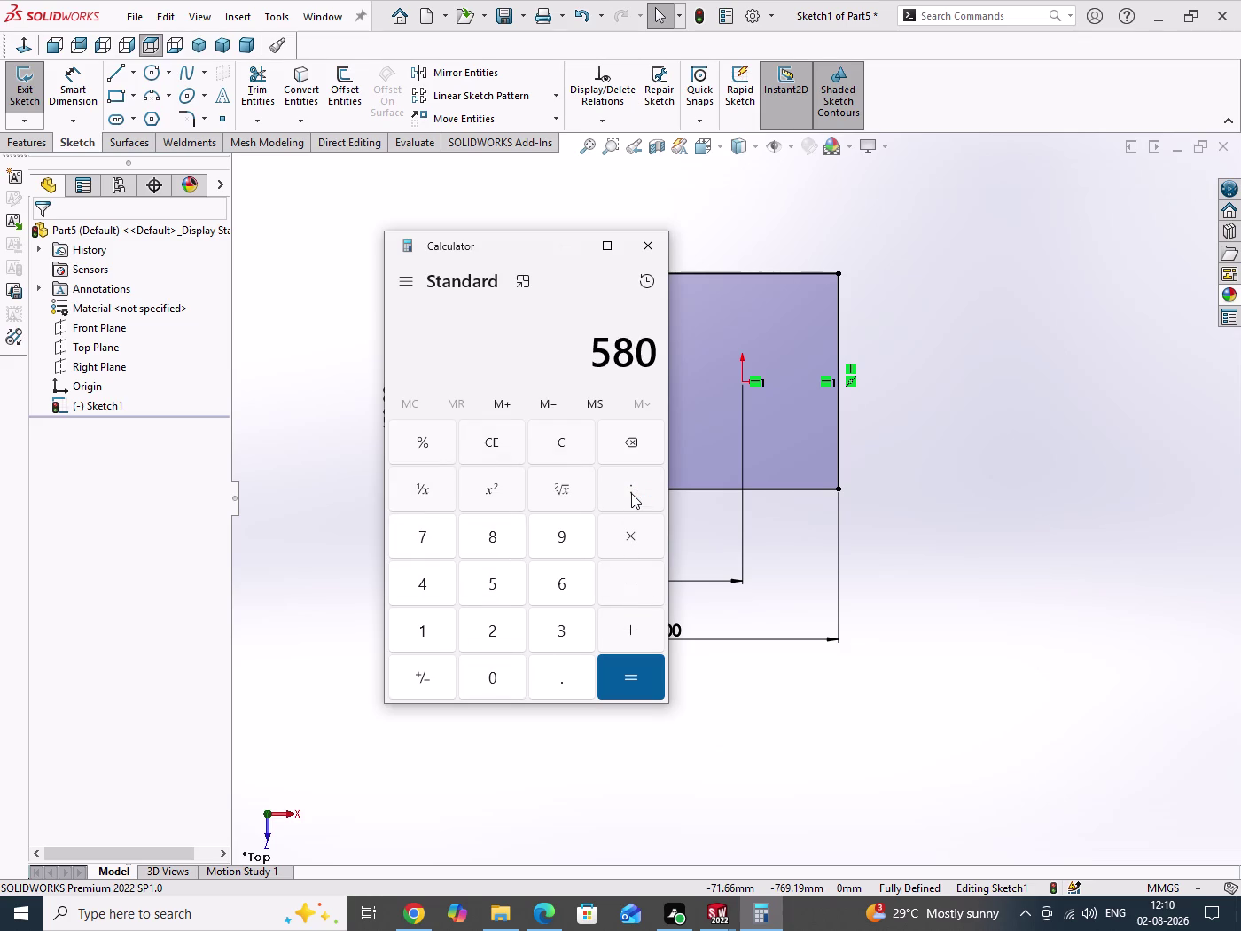
click(631, 493)
click(501, 633)
click(649, 676)
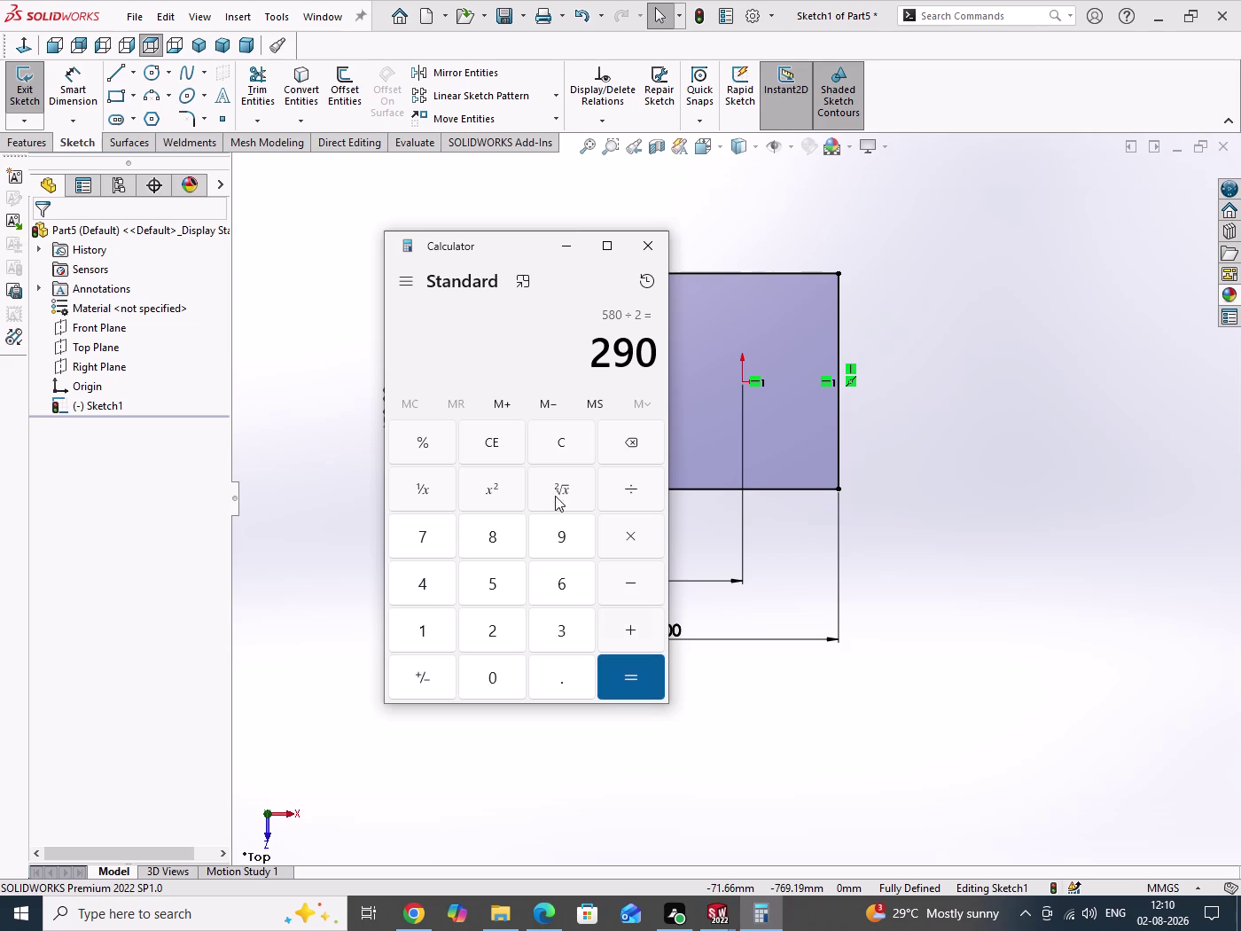
click(576, 242)
Change the origin offset dimension from 600 to 400 mm.
double_click(626, 574)
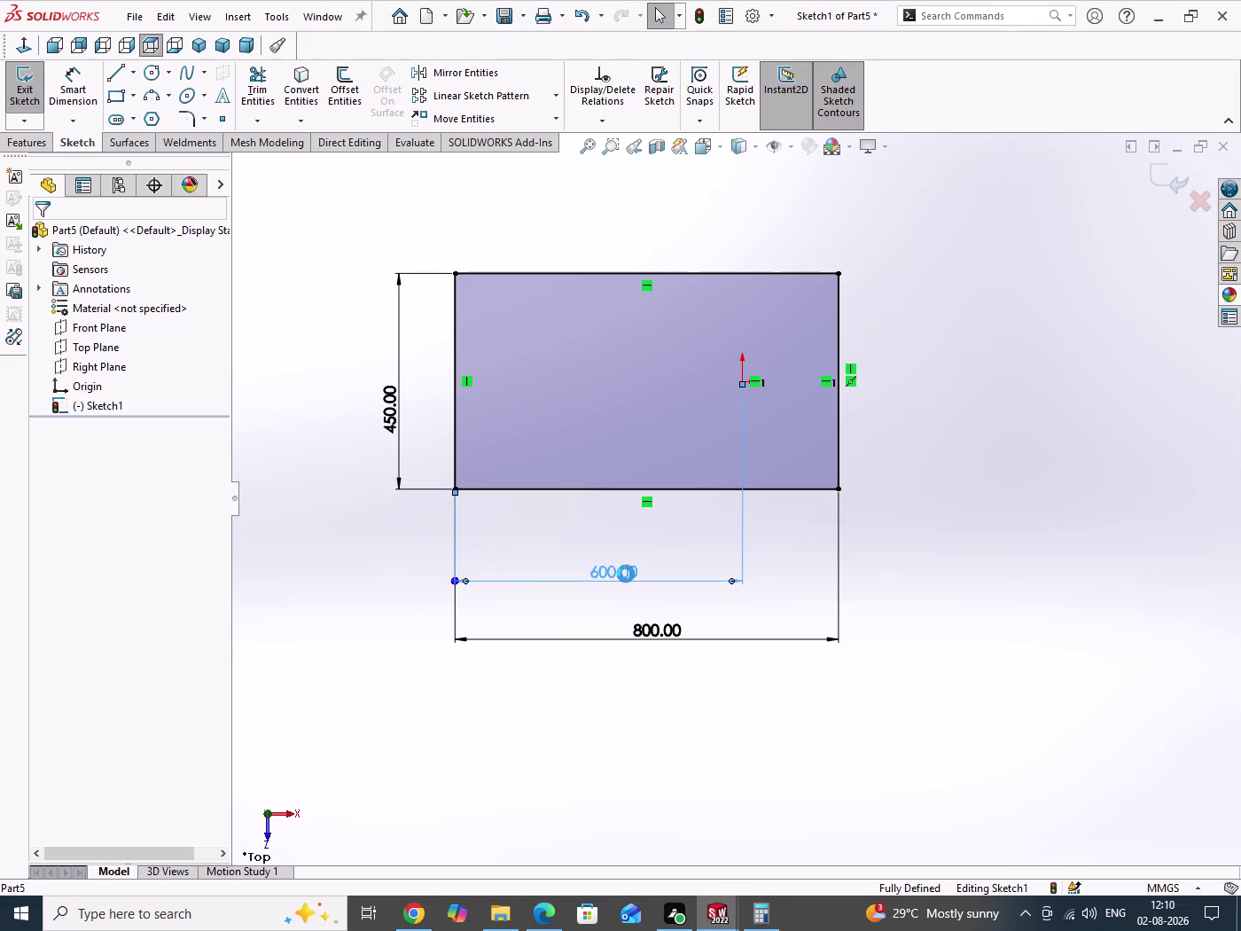
text(30)
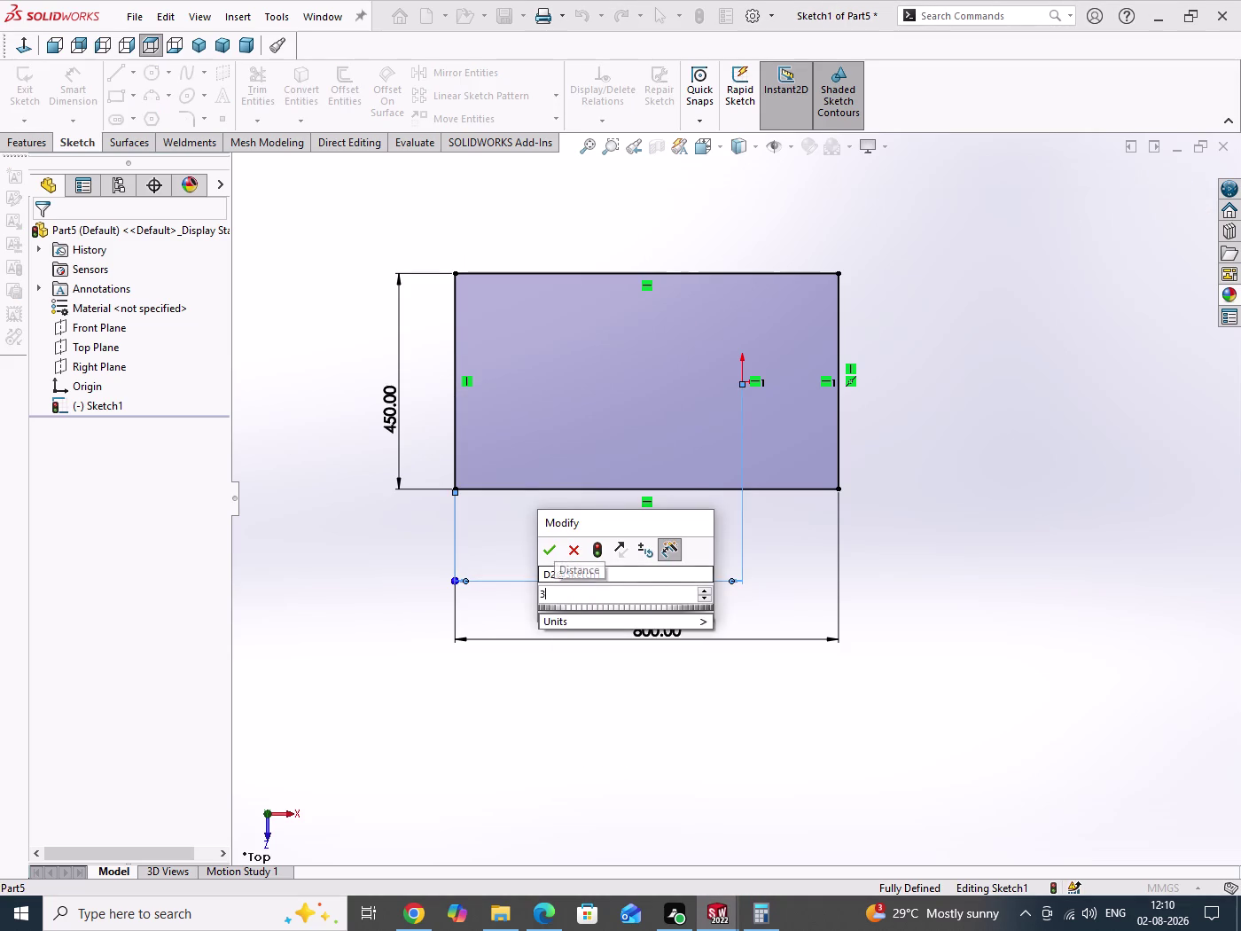
text(0)
key(Return)
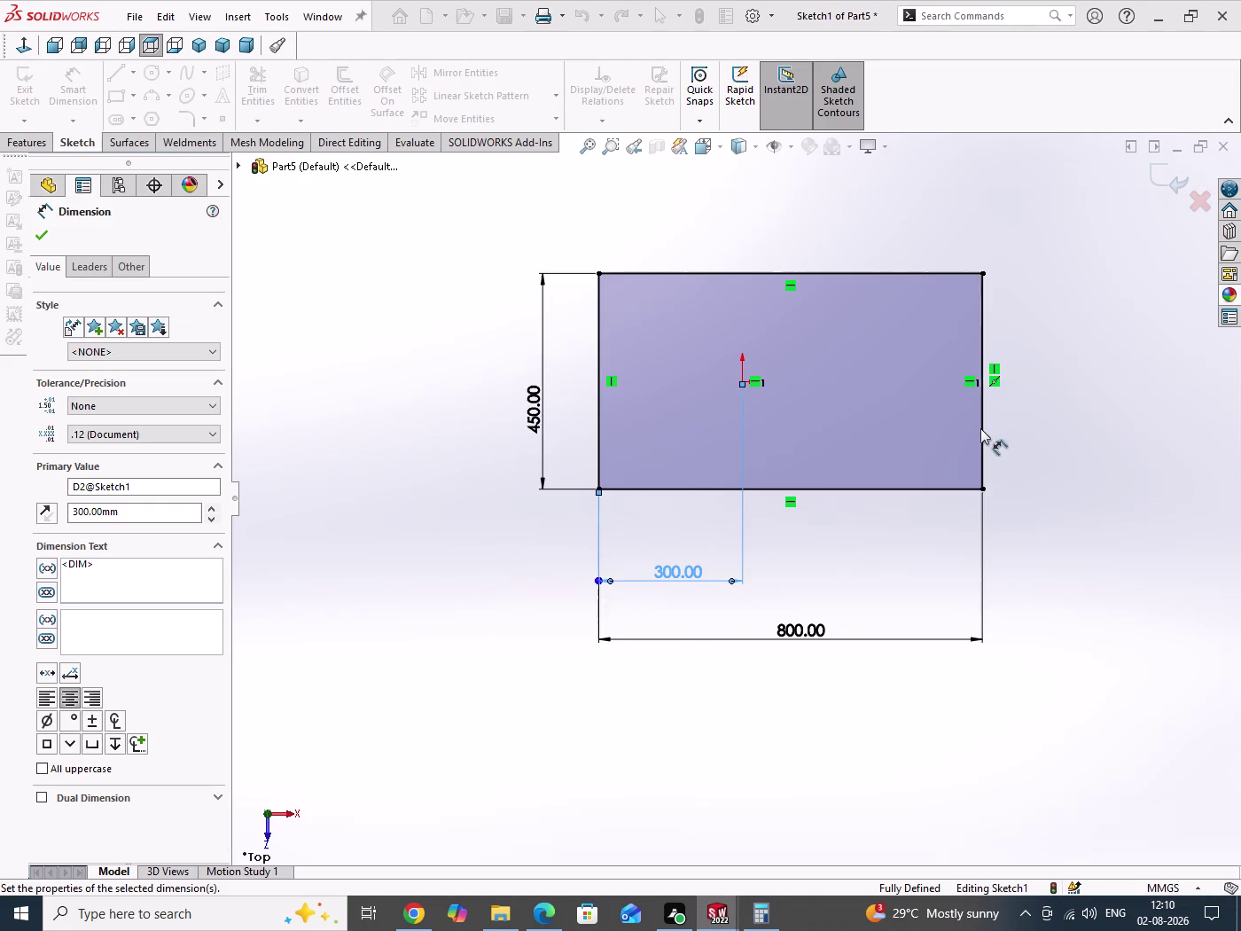
drag(1045, 442, 1075, 560)
scroll(up, 3)
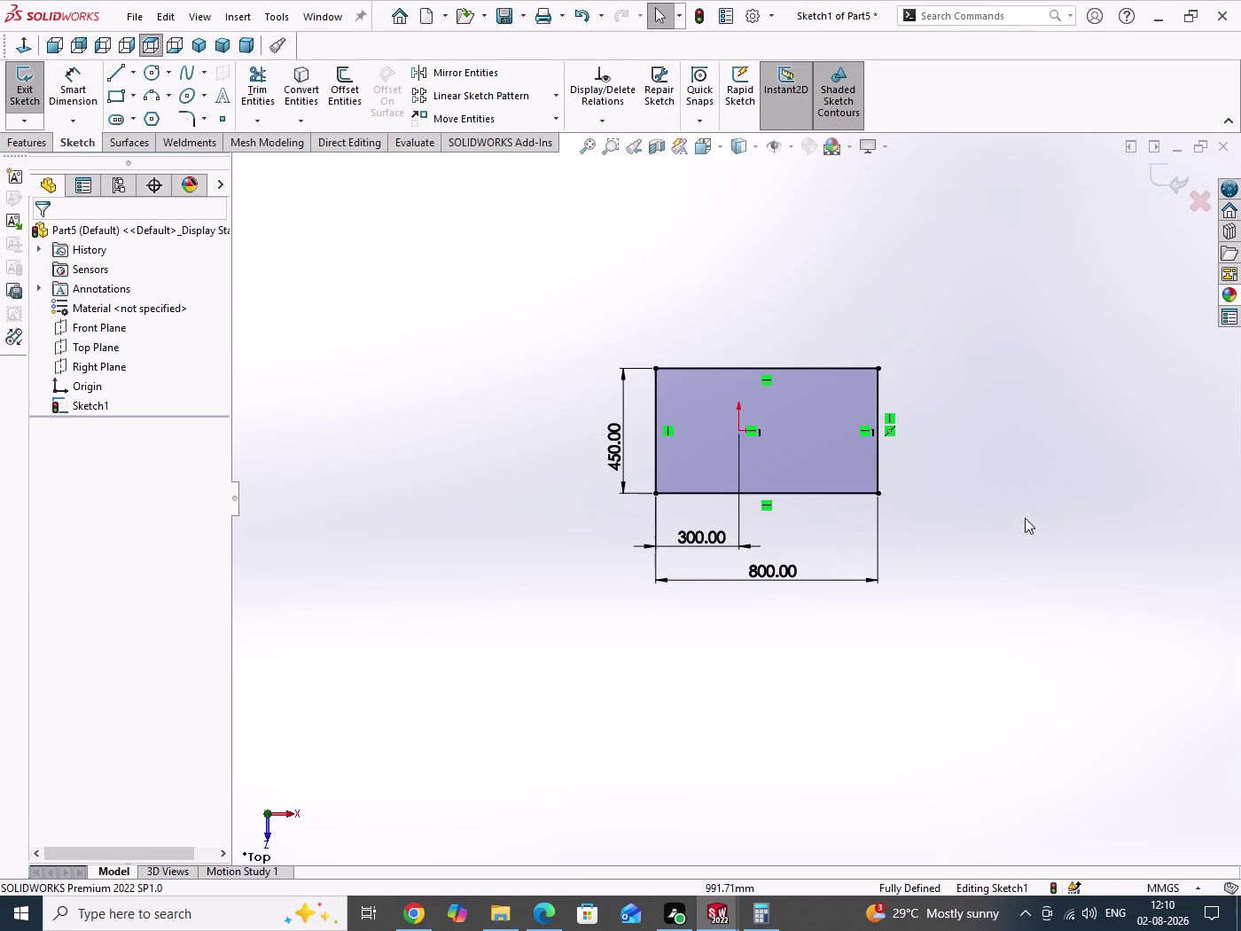
scroll(down, 3)
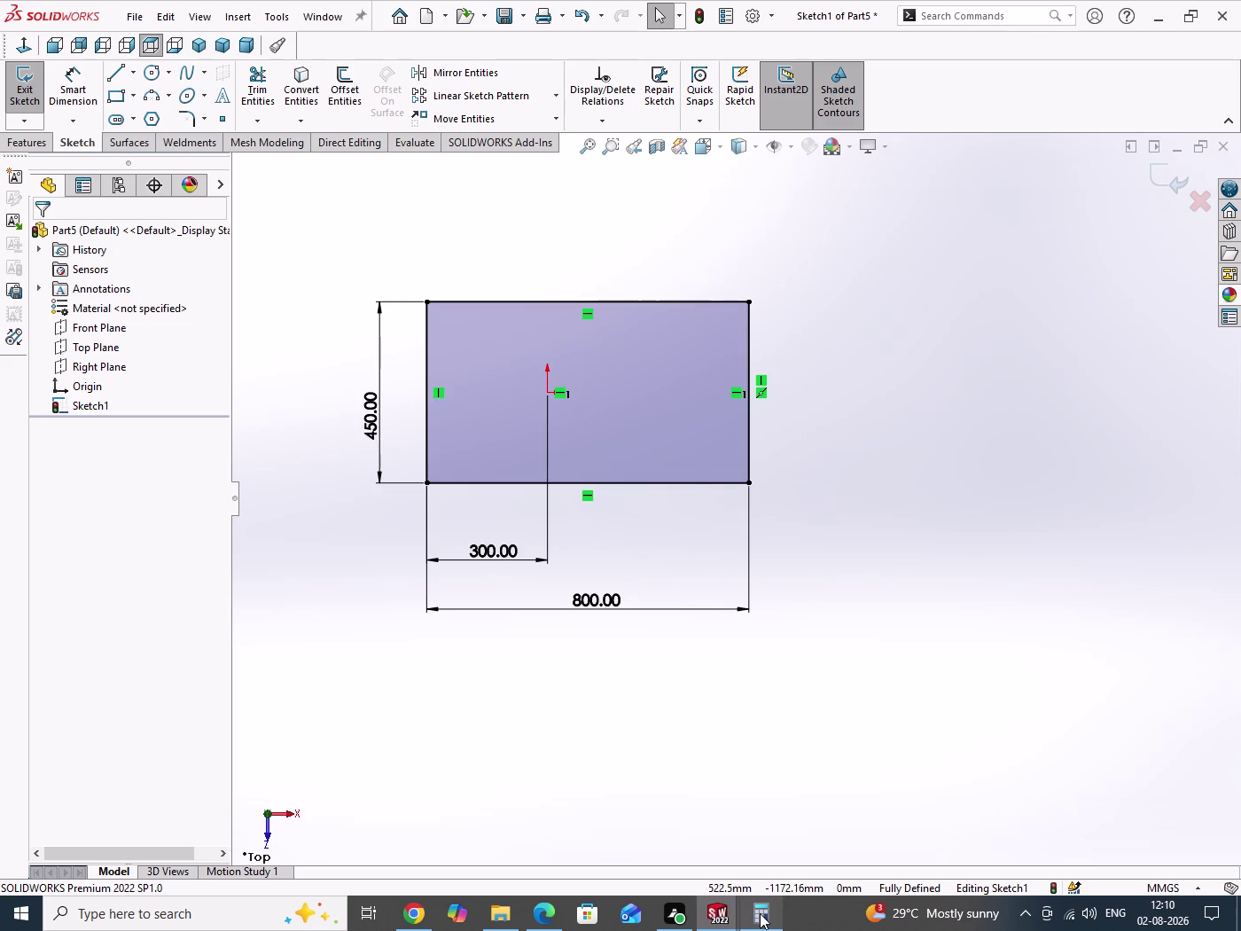
click(760, 913)
click(760, 914)
drag(965, 438, 974, 596)
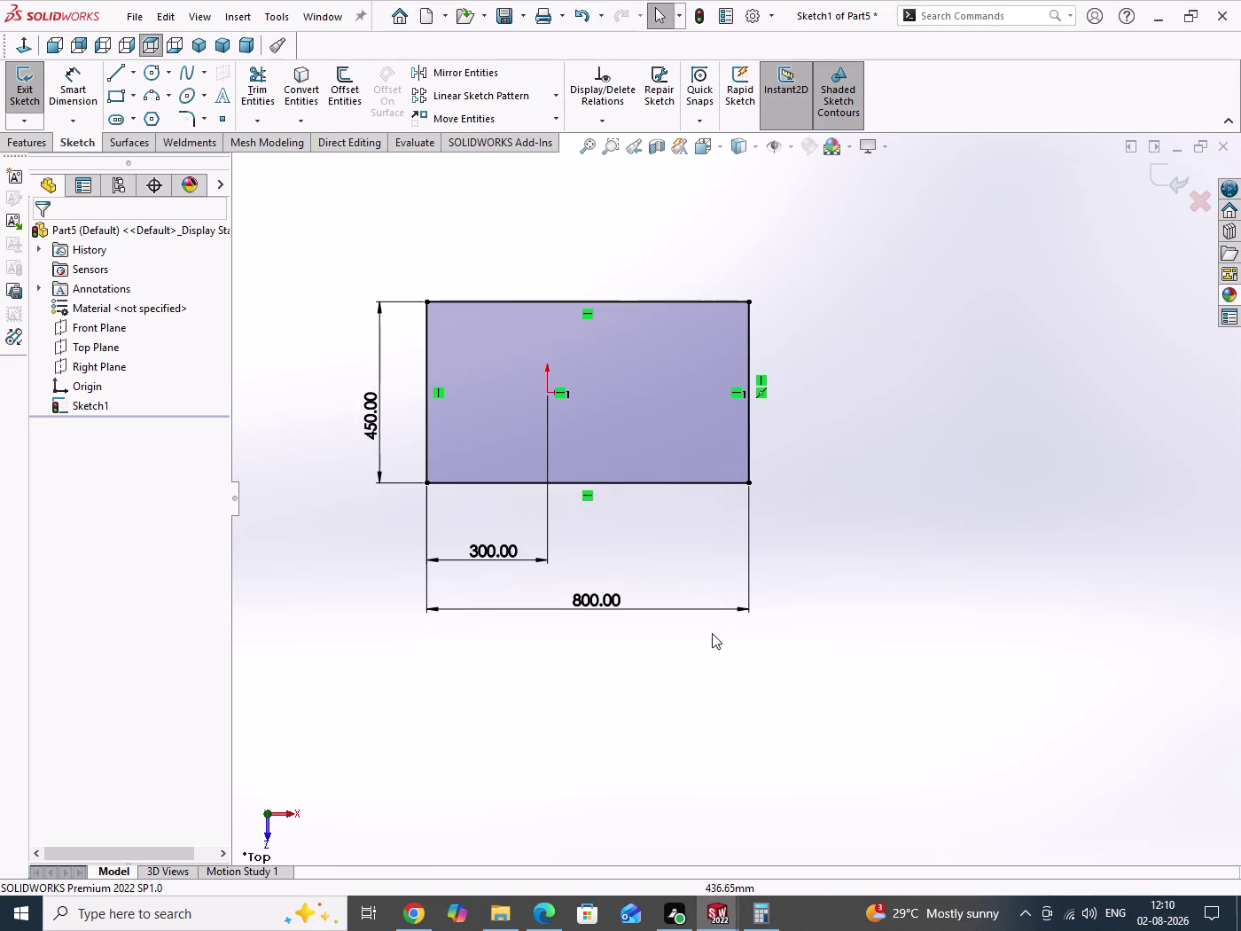
double_click(494, 554)
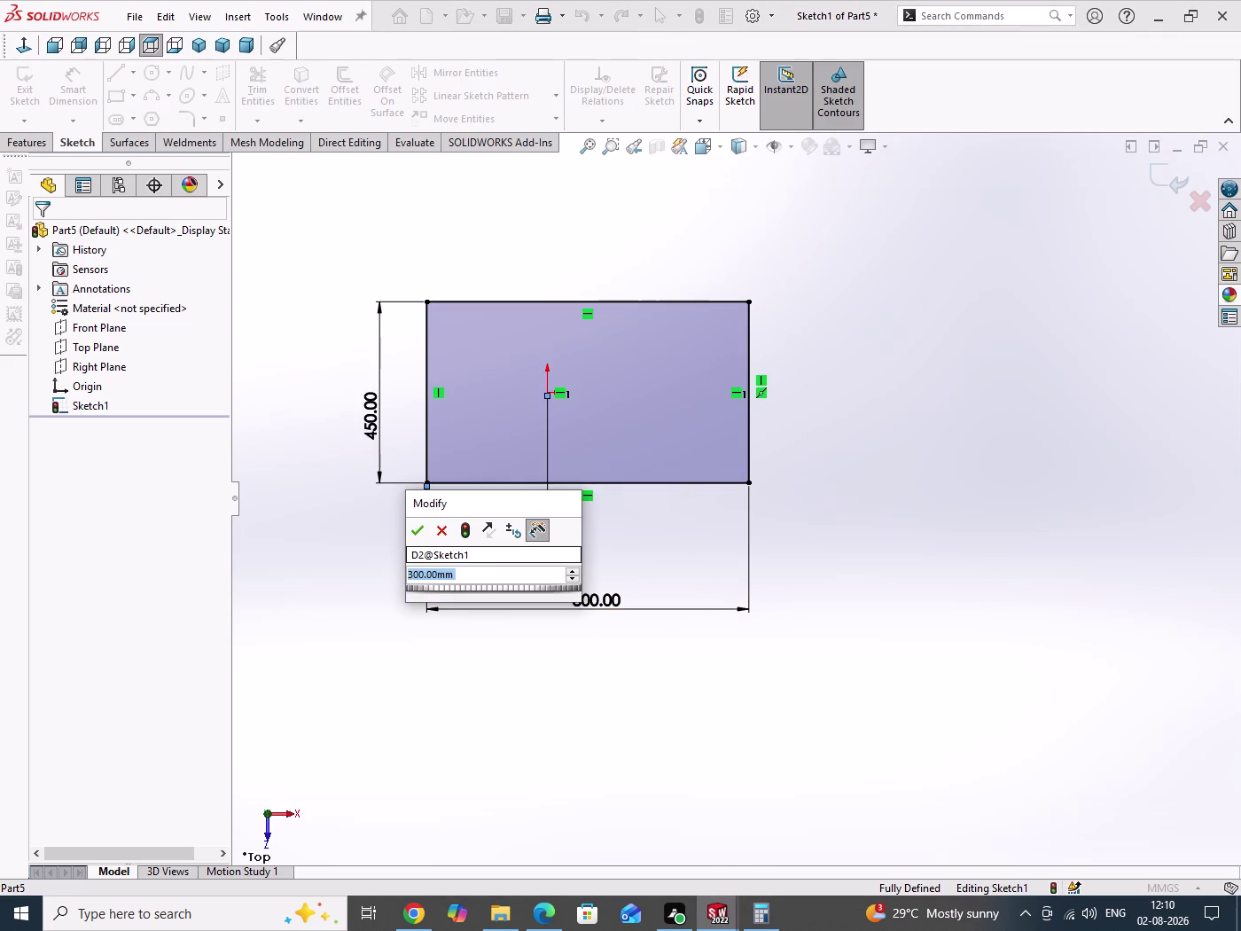
text(400)
key(Return)
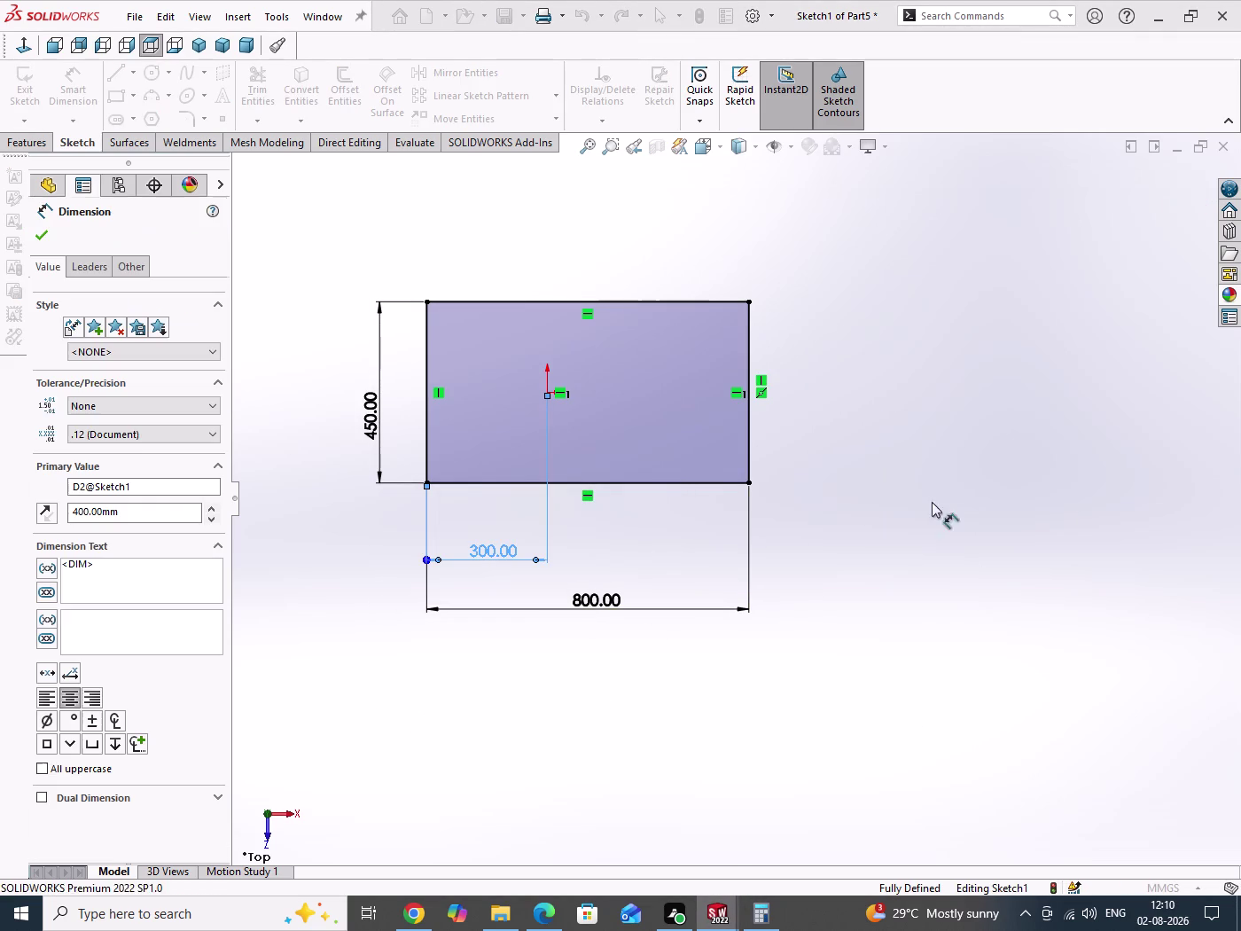
Change the rectangle width from 800 to 2000 mm.
drag(958, 394, 997, 568)
double_click(561, 605)
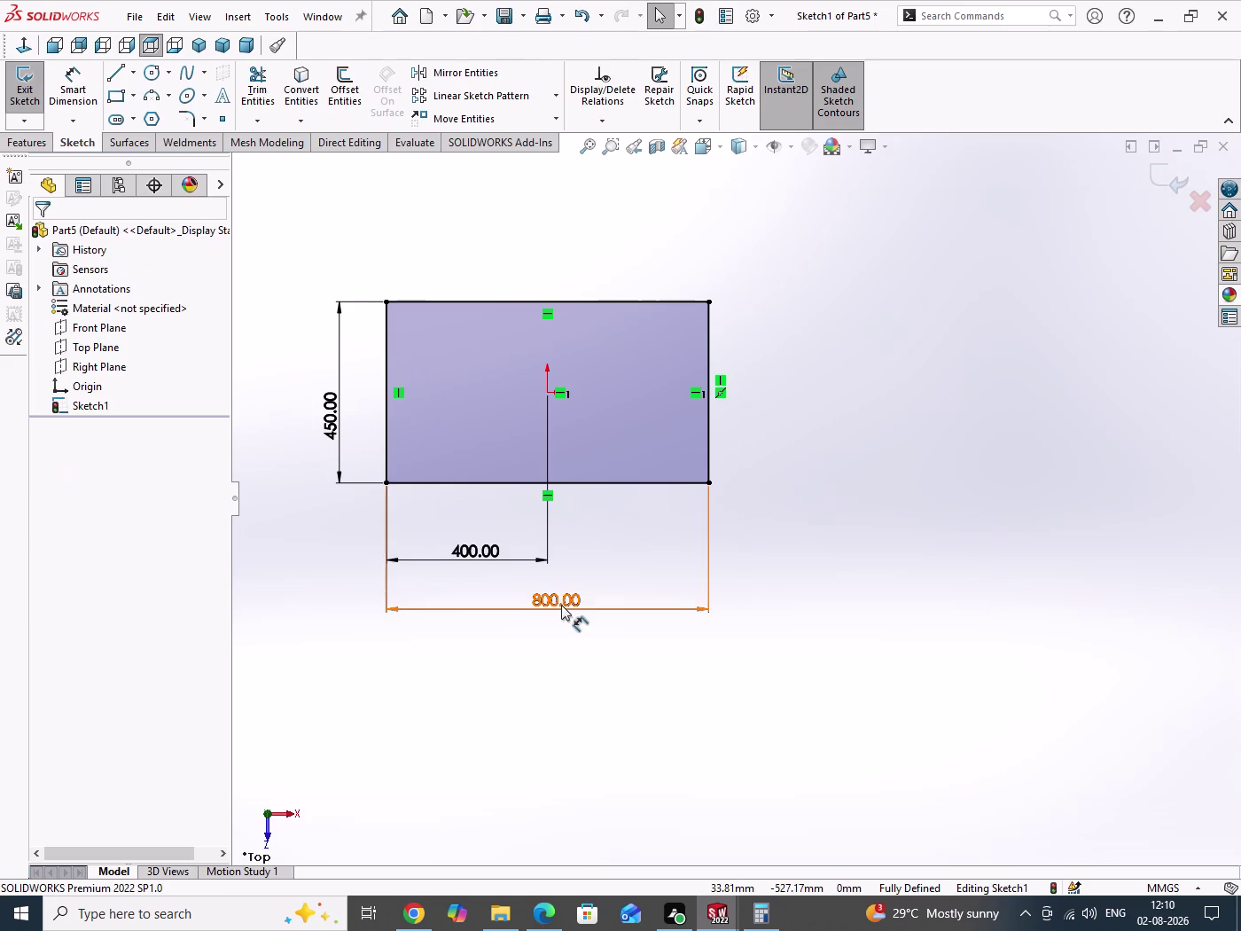
text(1200)
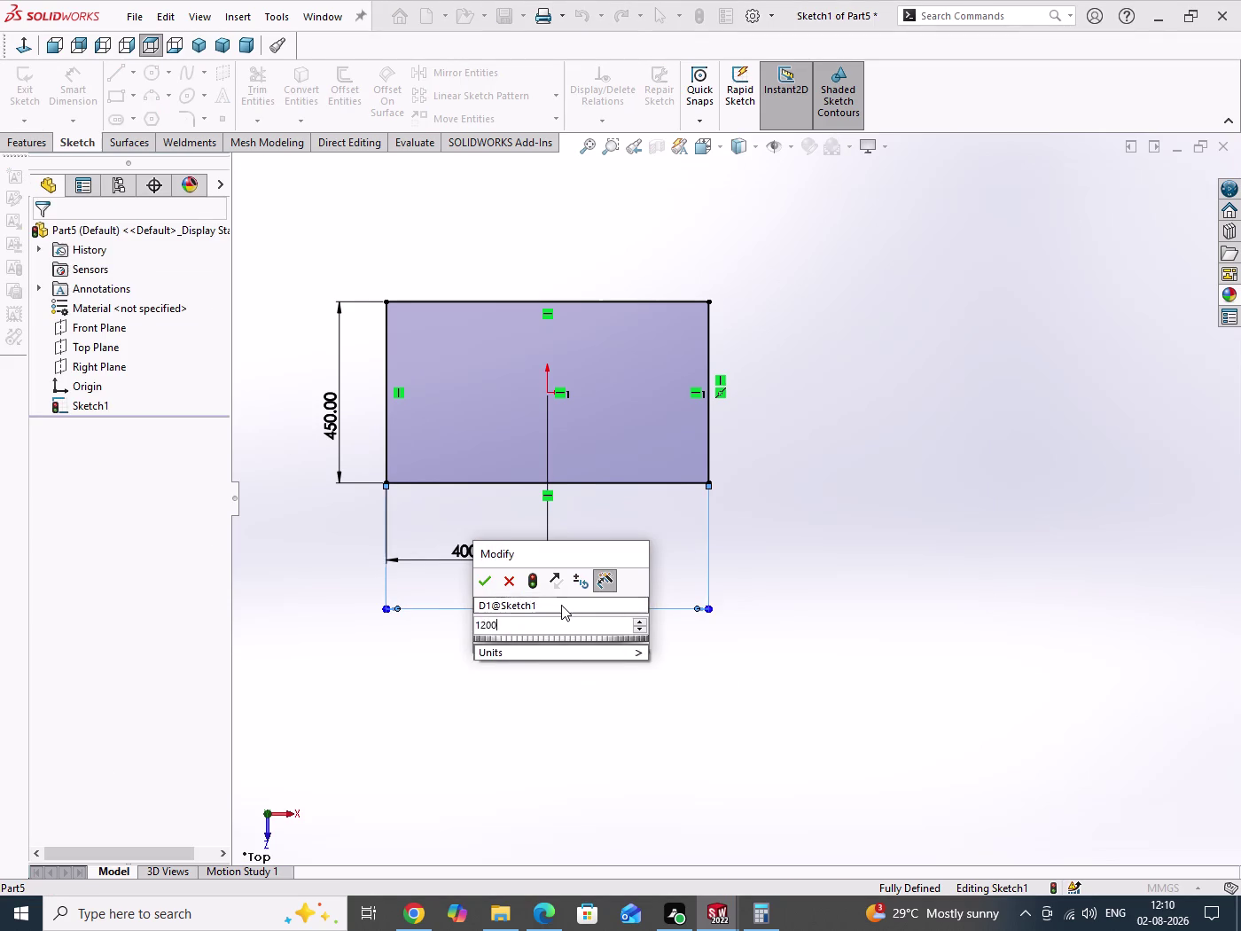
key(Return)
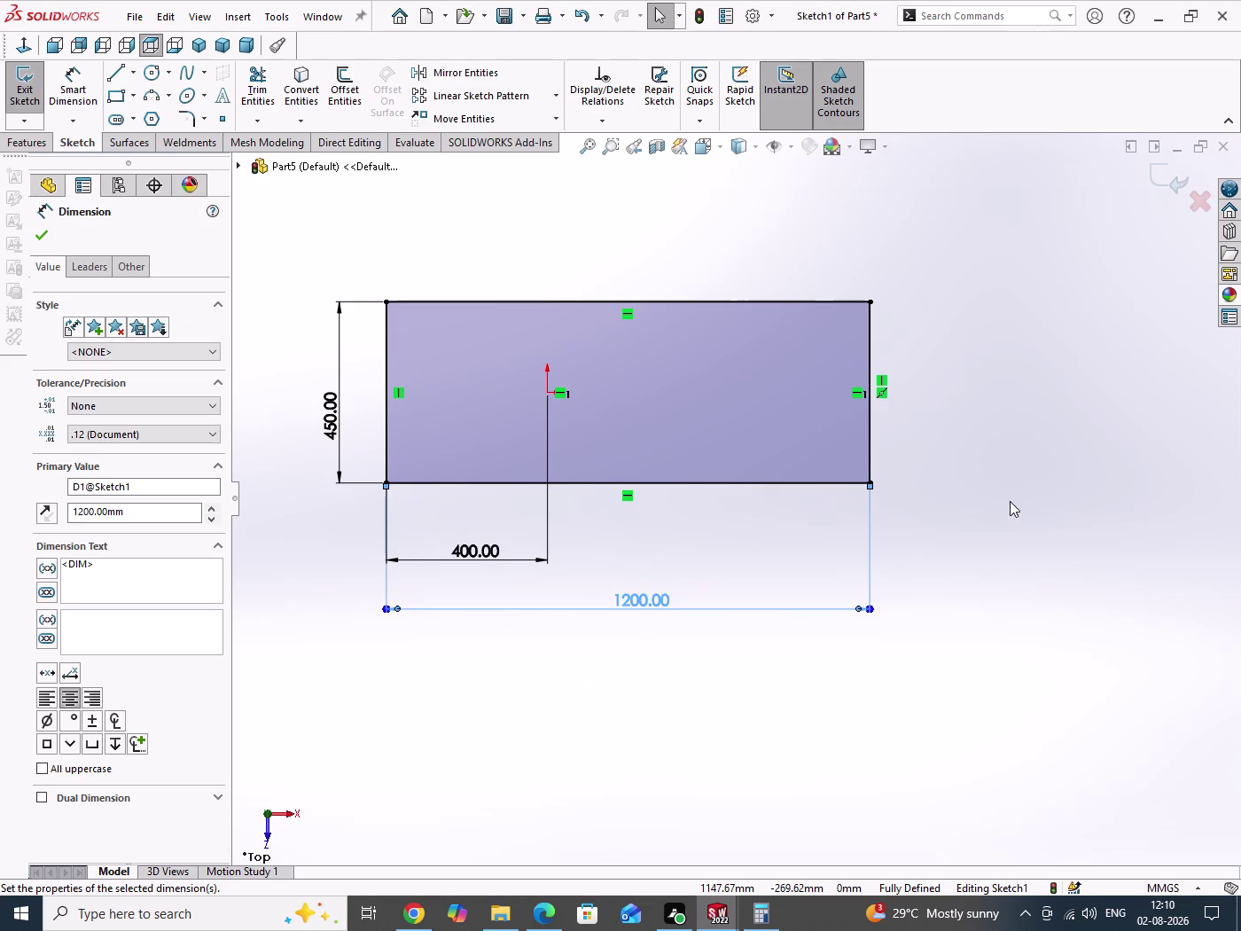
drag(1010, 501, 1008, 614)
double_click(632, 599)
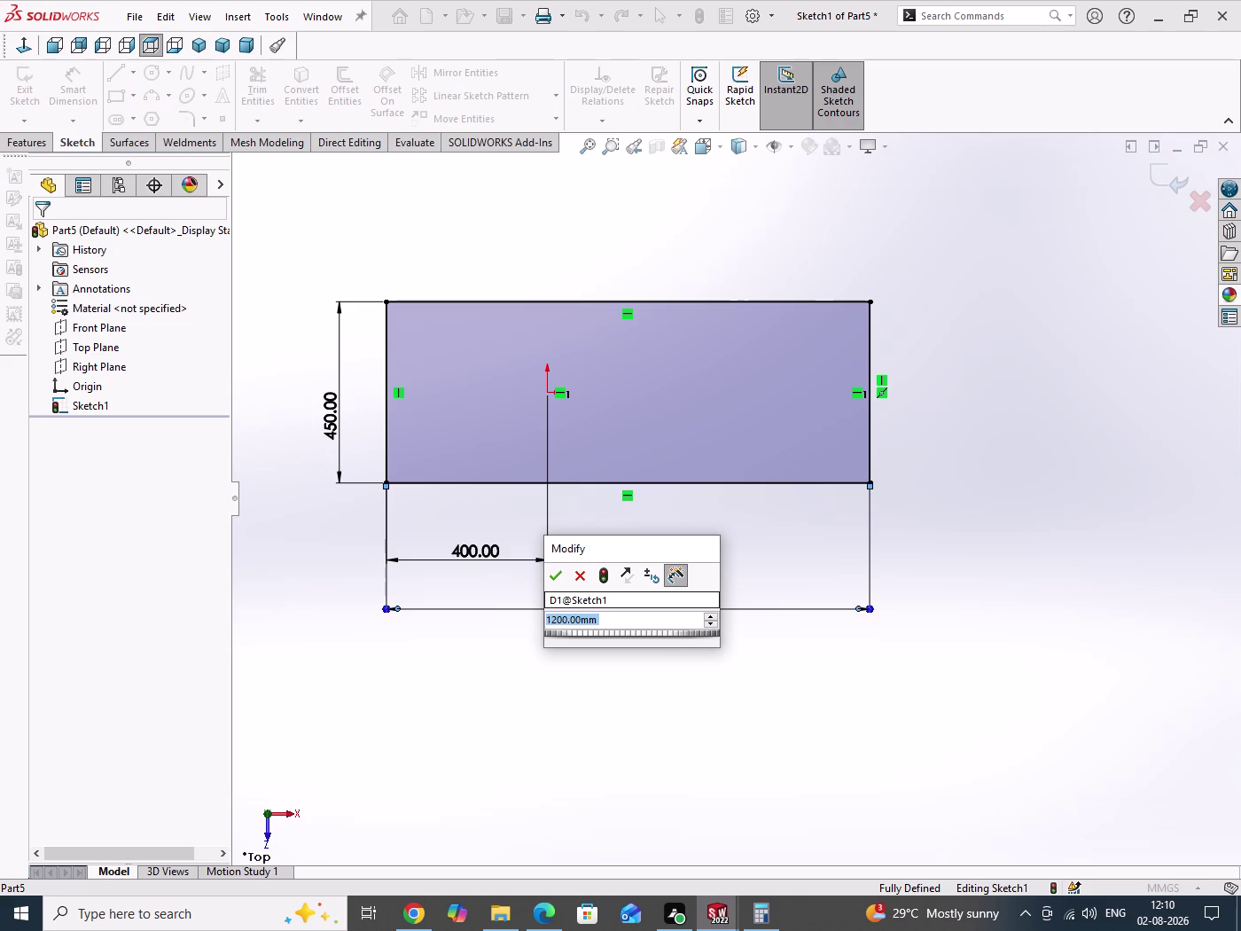
text(2)
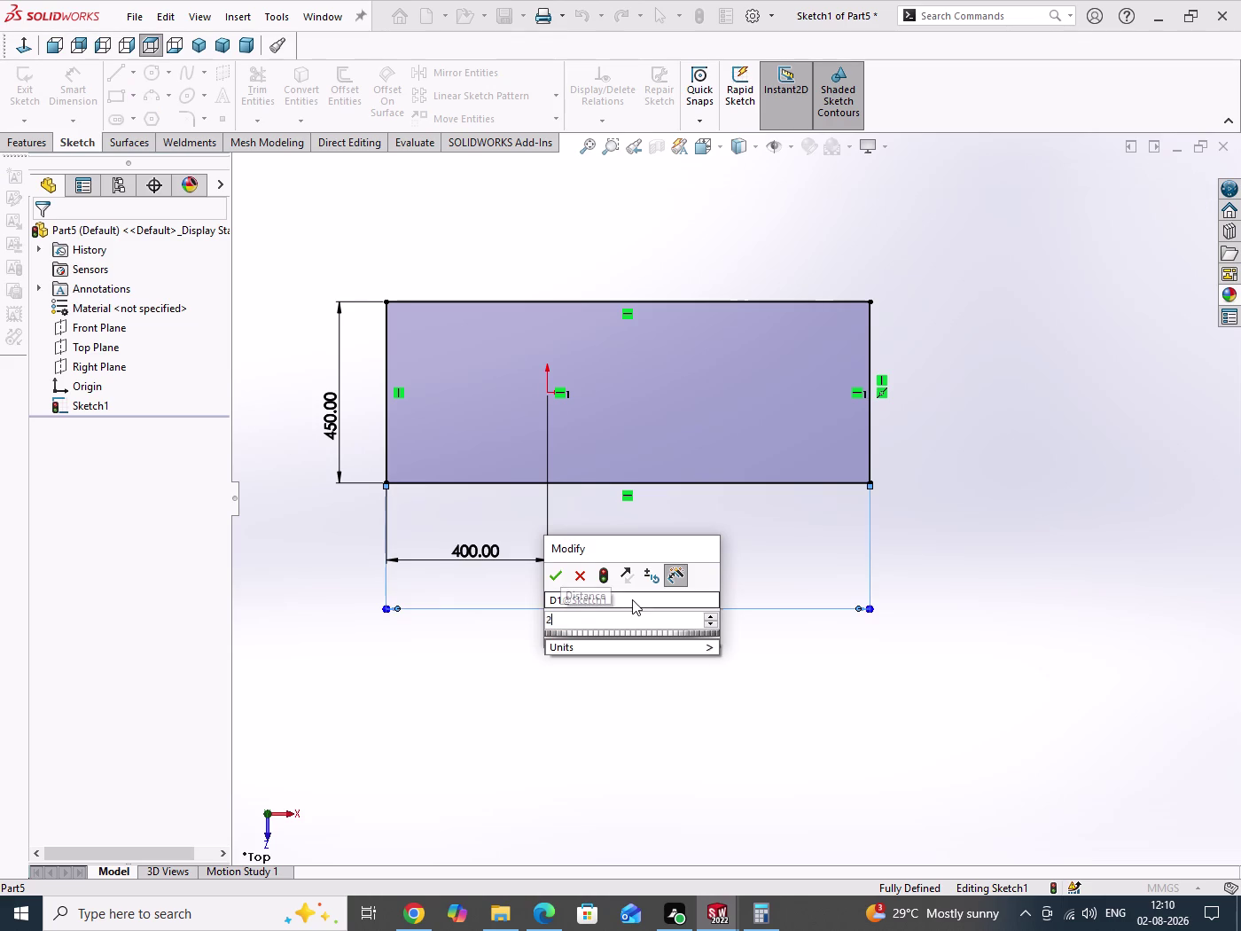
text(000)
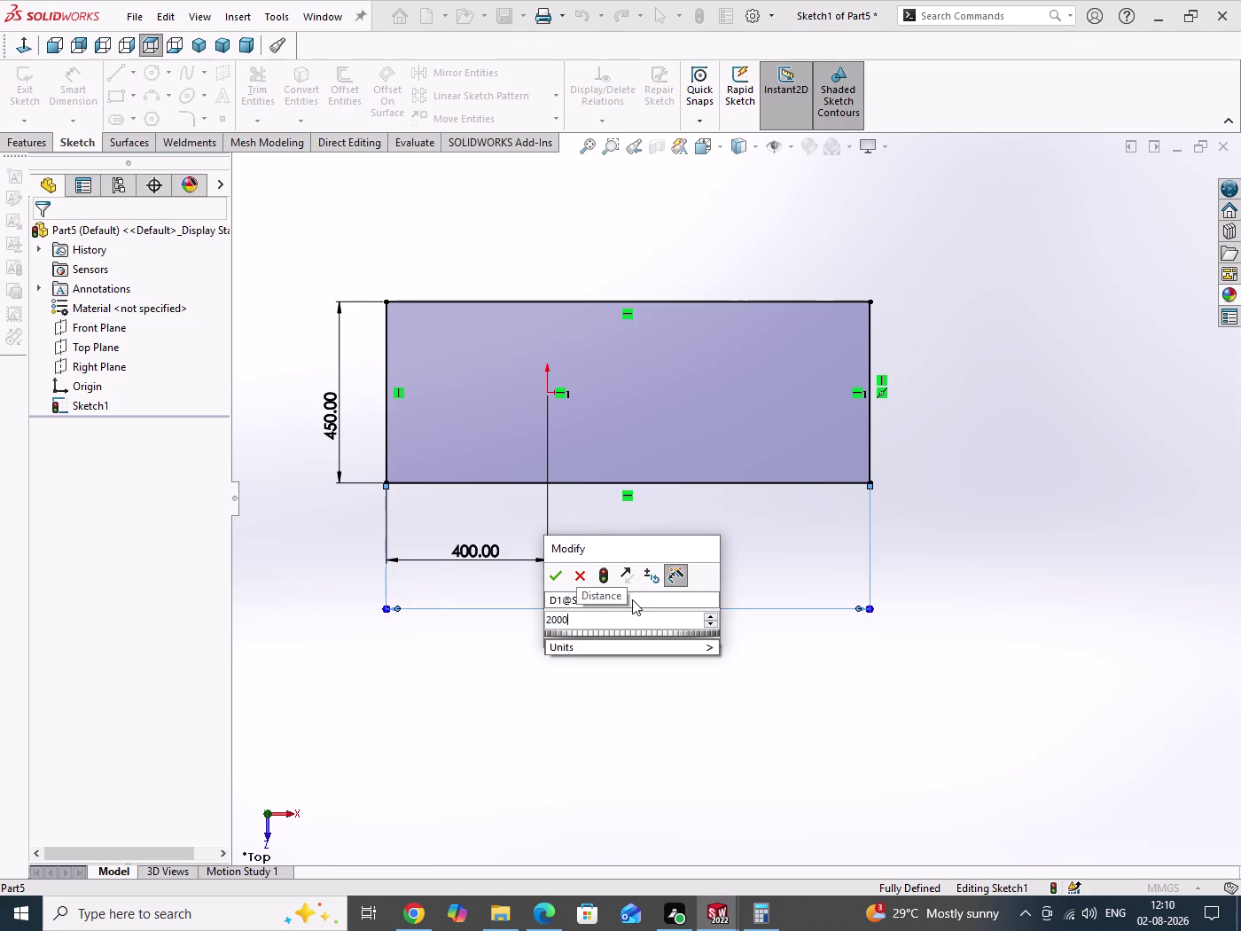
key(Return)
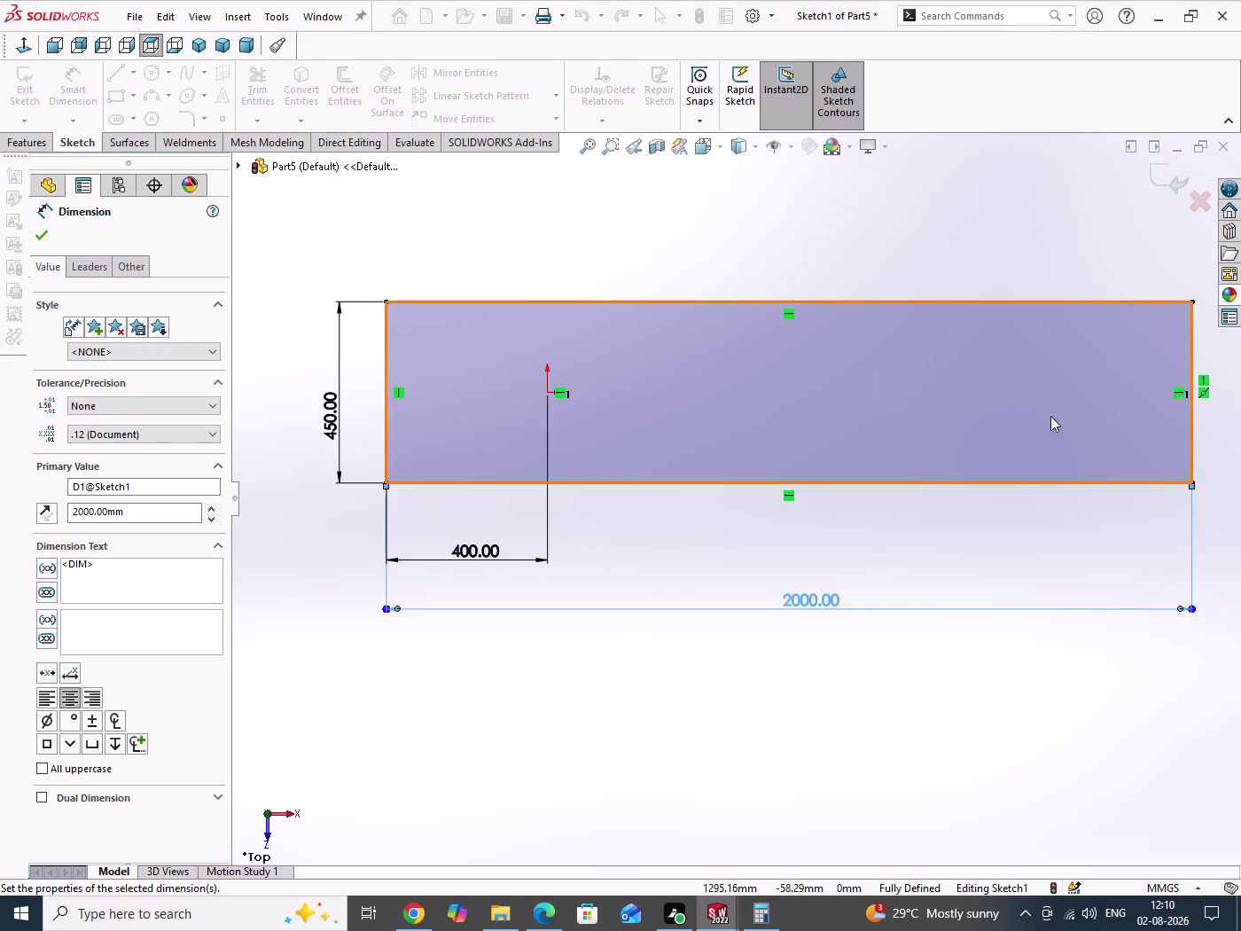
Change the rectangle height from 450 to 600 mm.
drag(893, 210, 905, 322)
double_click(329, 427)
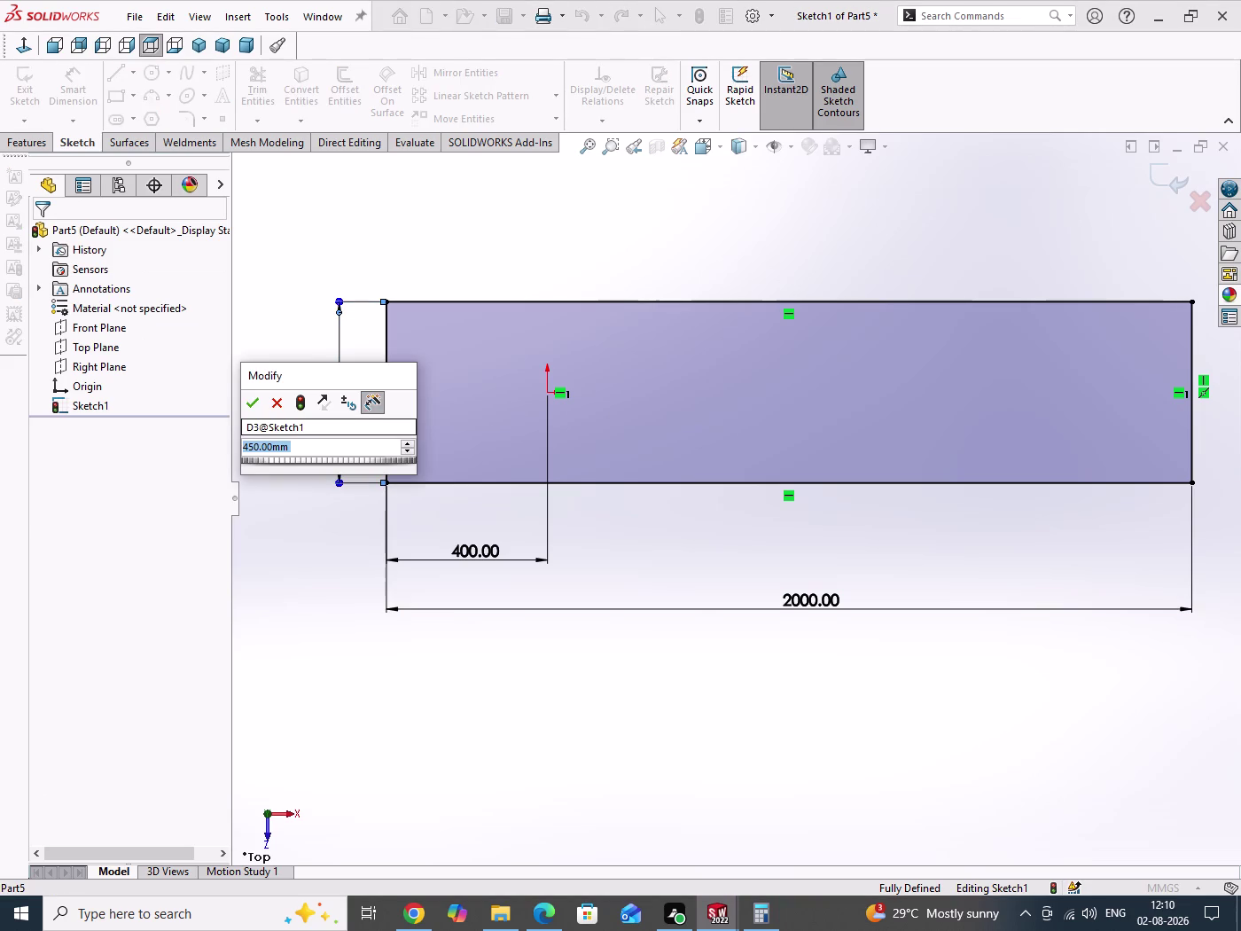
text(500)
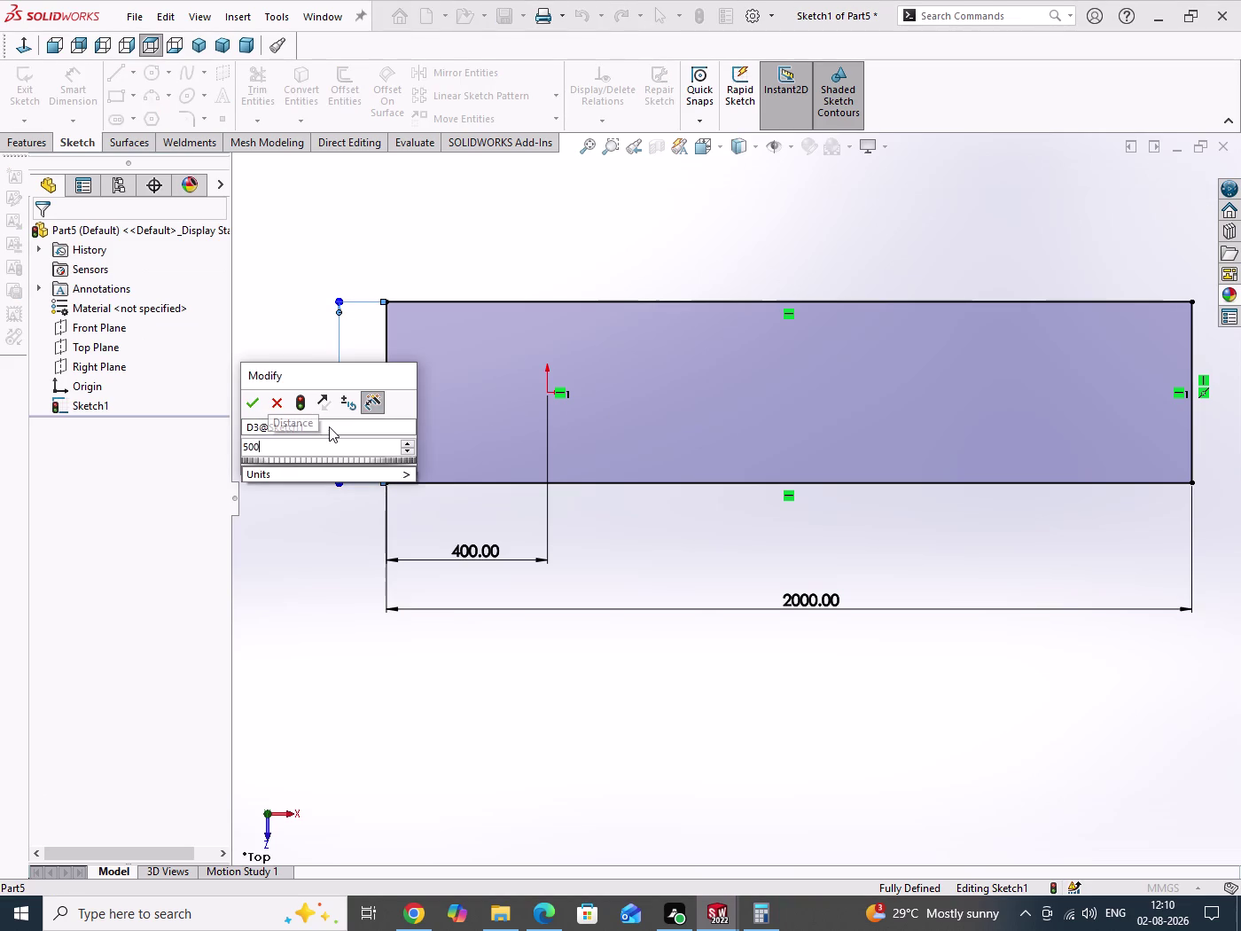
key(Return)
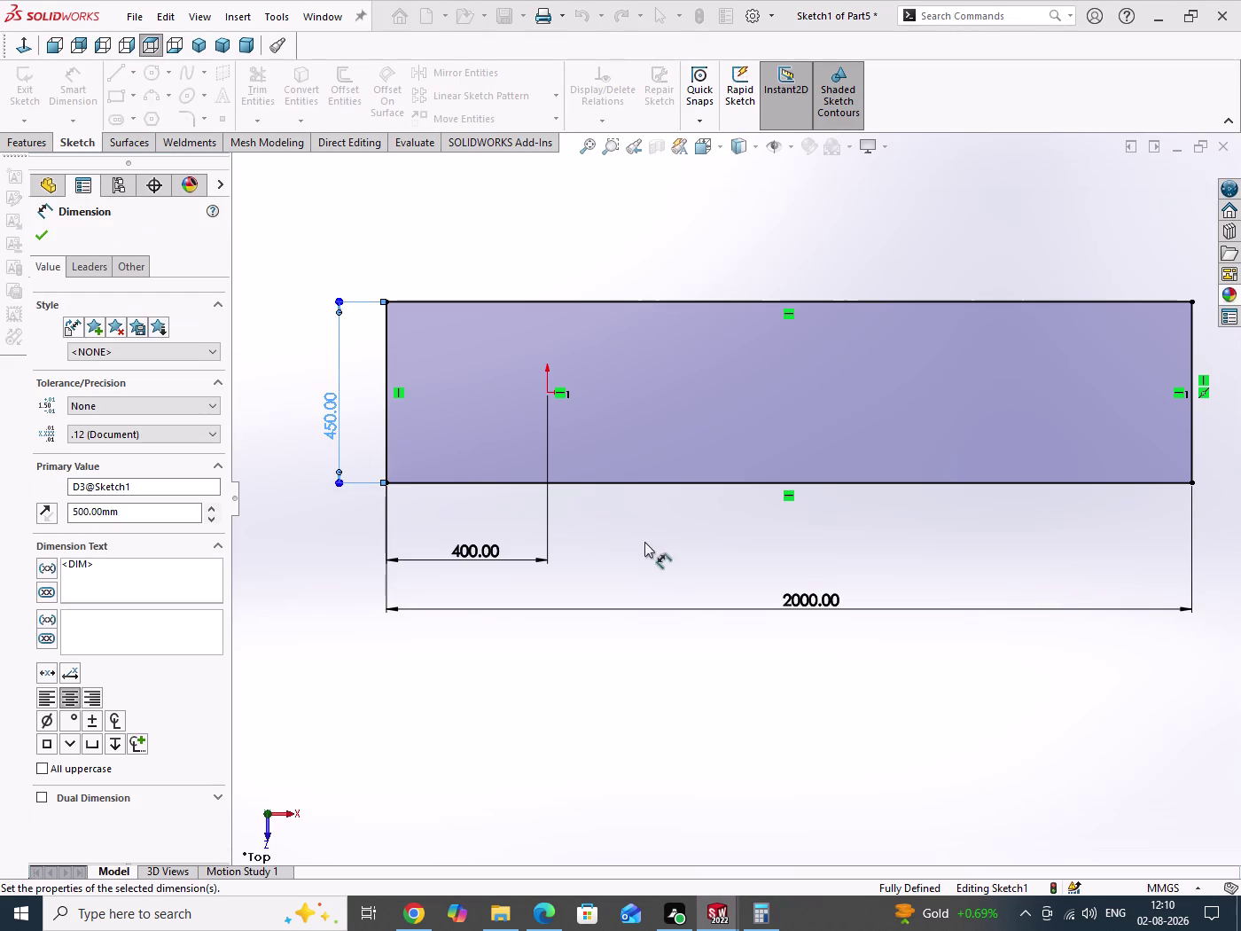
drag(650, 563, 671, 599)
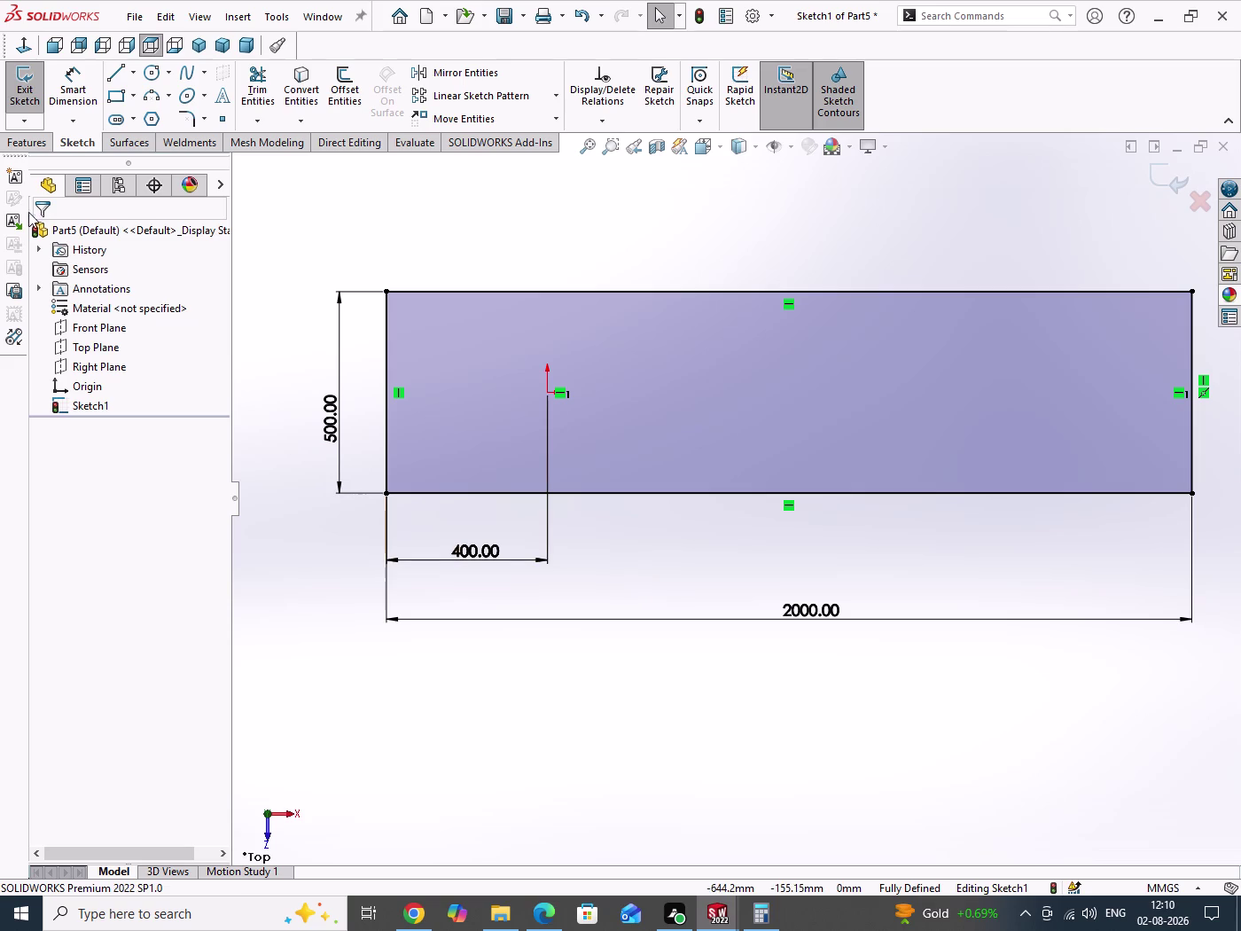
double_click(339, 424)
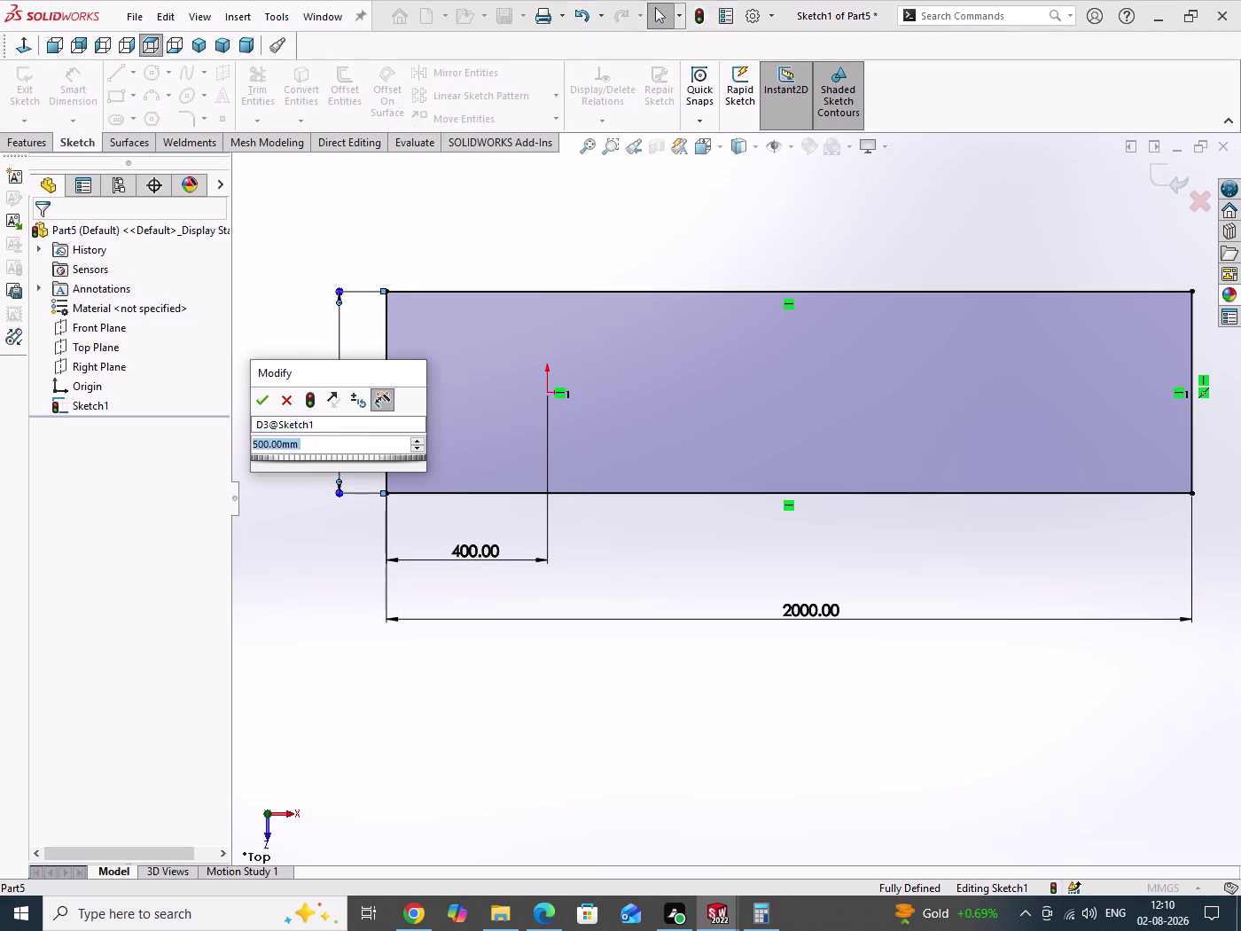
text(600)
key(Return)
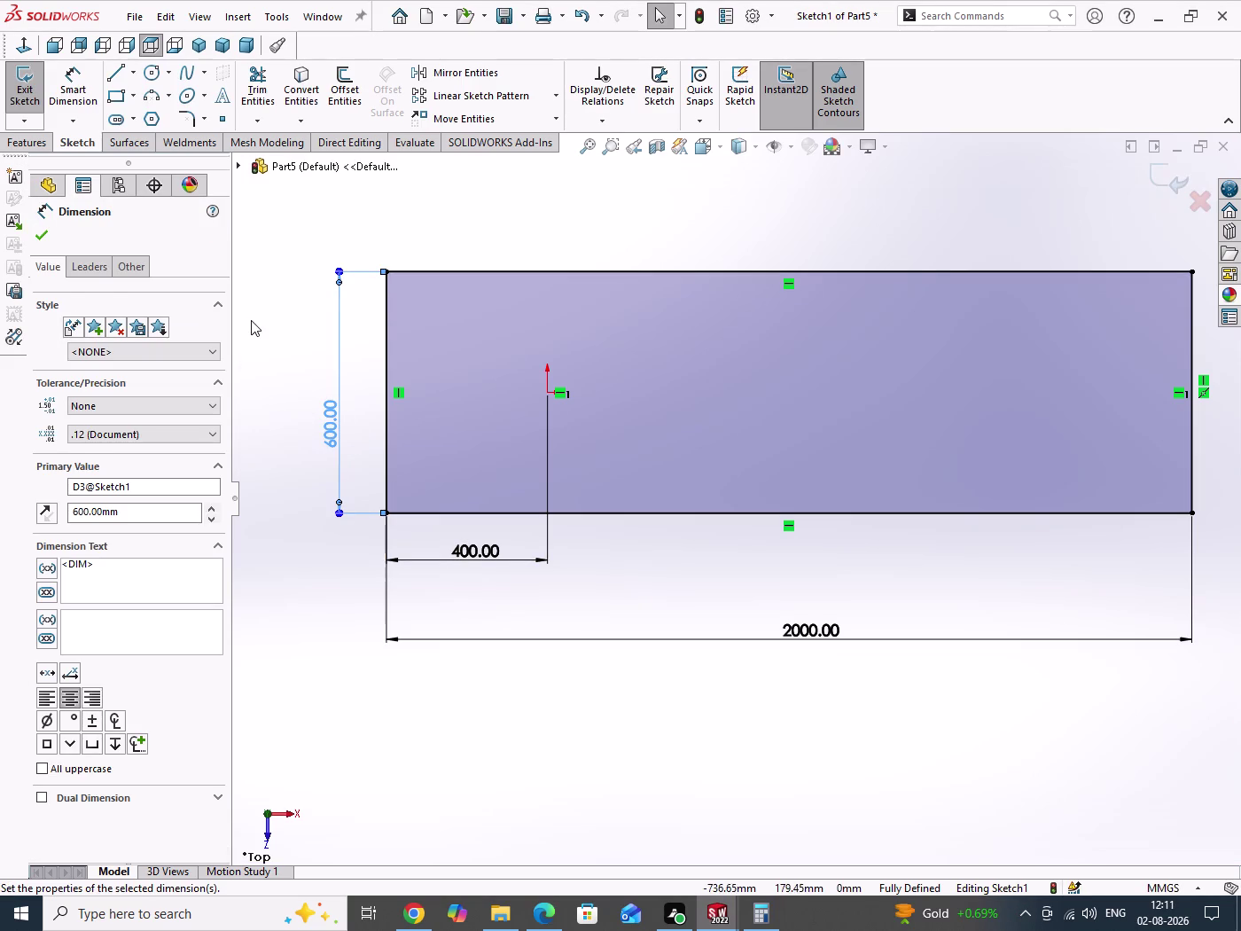
drag(251, 320, 297, 526)
click(11, 83)
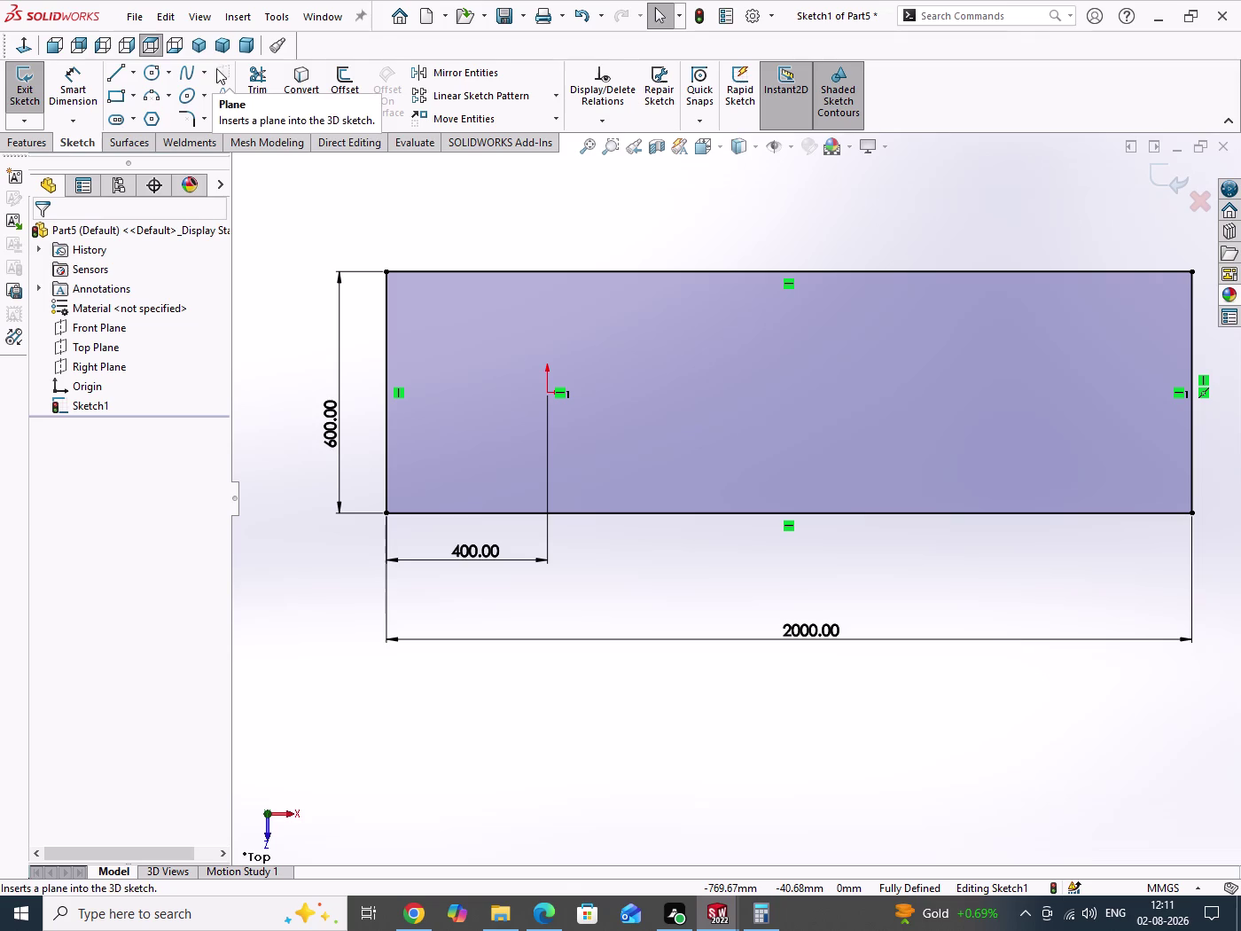
click(36, 80)
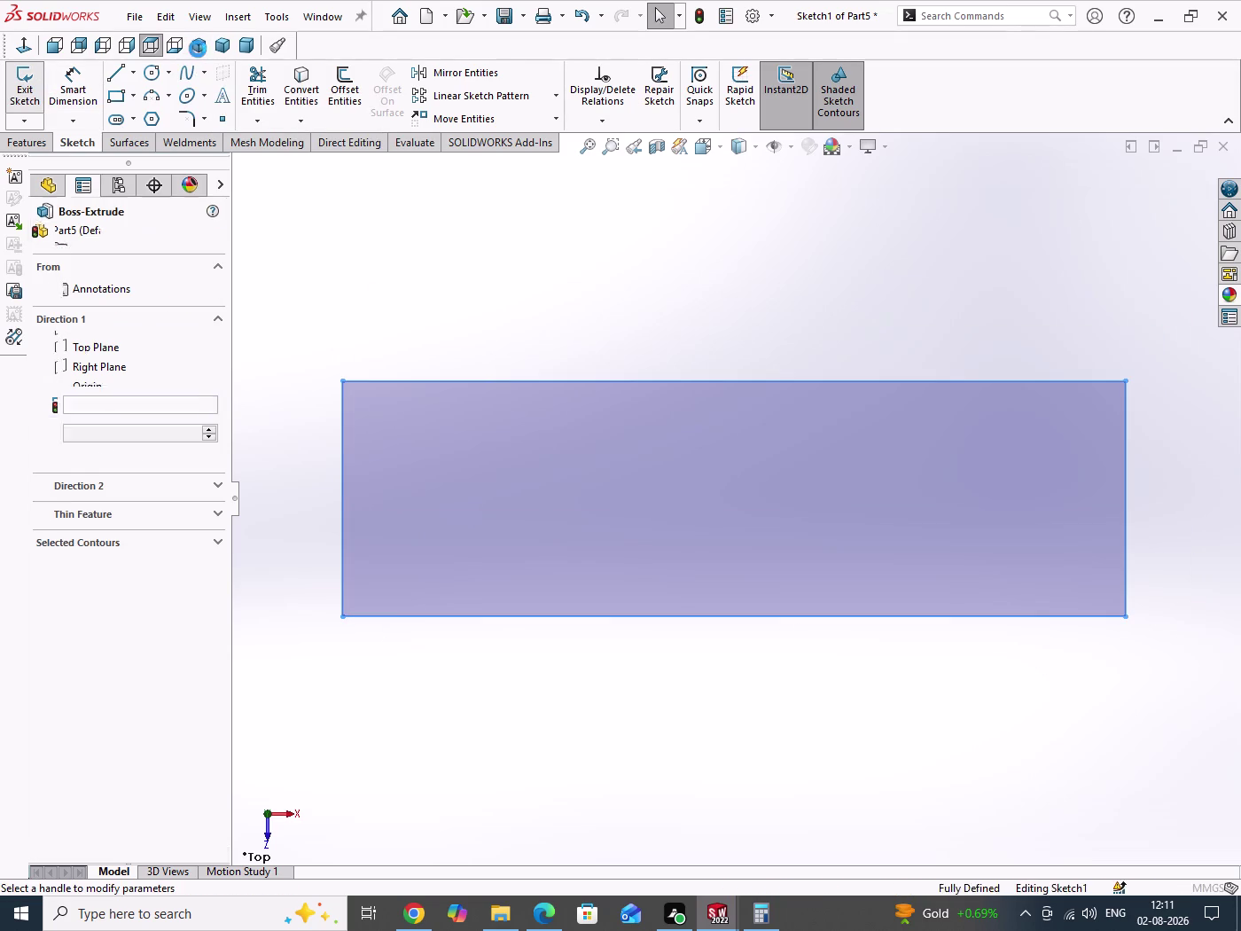
Extrude the sketch 30 mm with reversed direction, viewed isometrically.
click(199, 48)
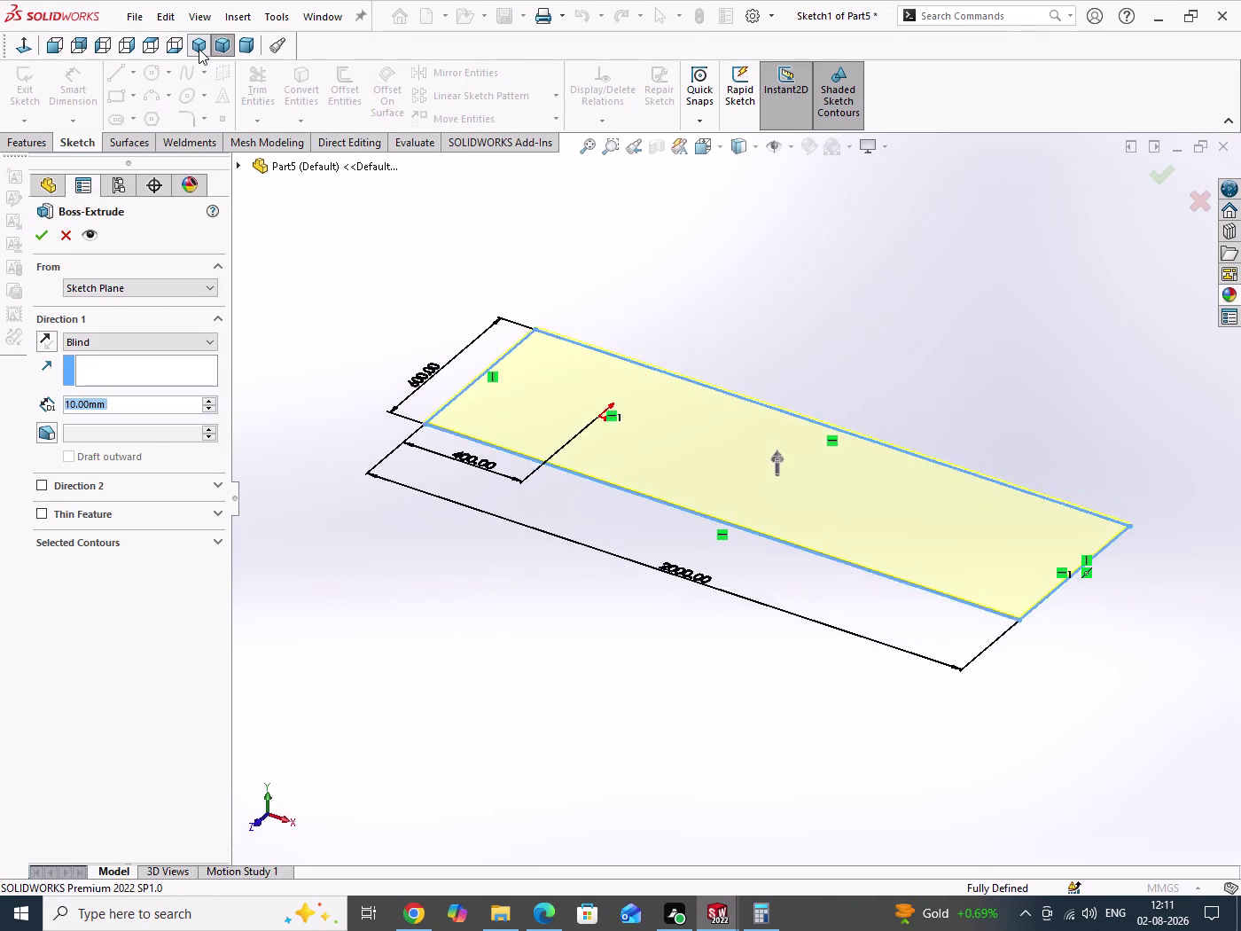
click(208, 403)
click(208, 404)
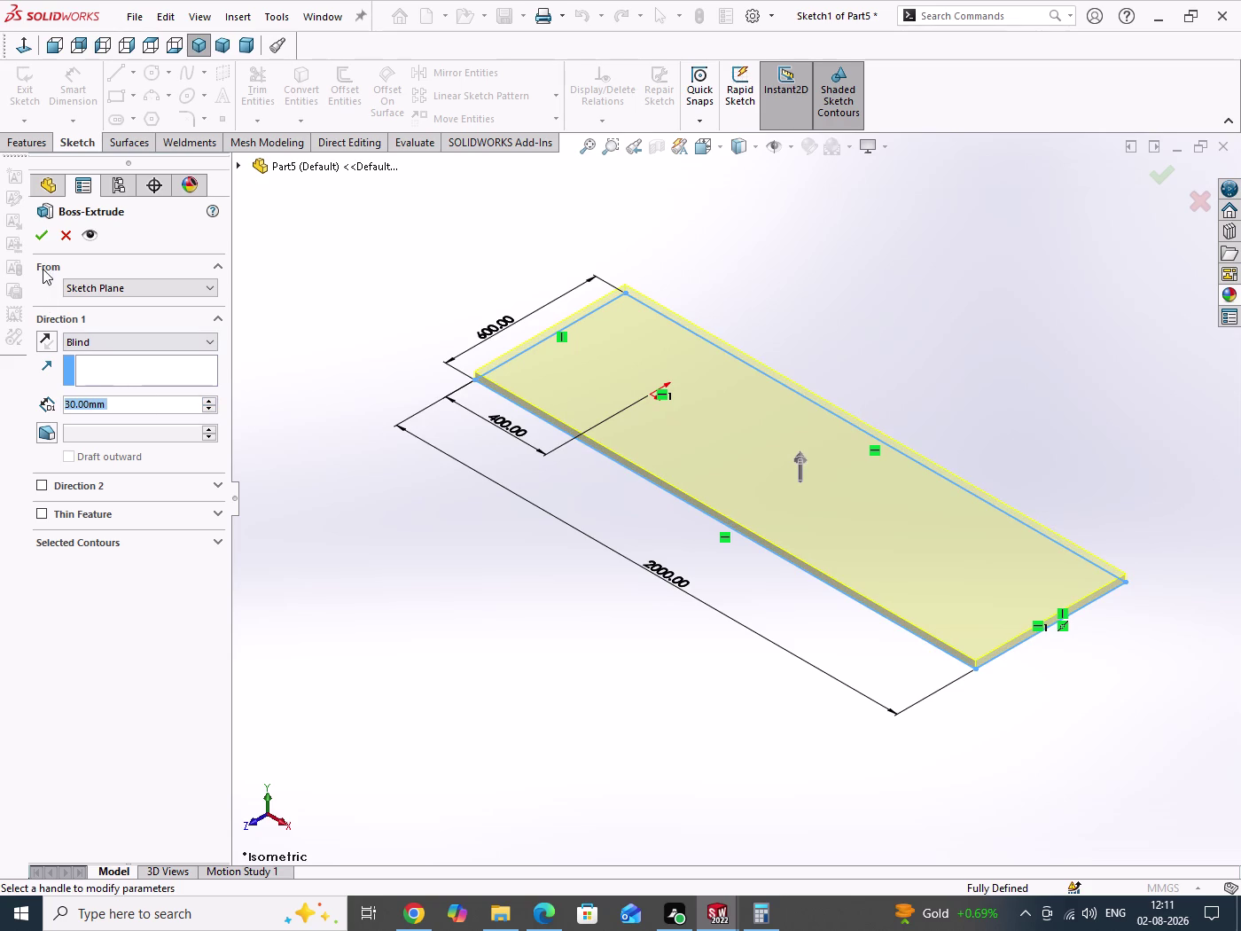
click(50, 345)
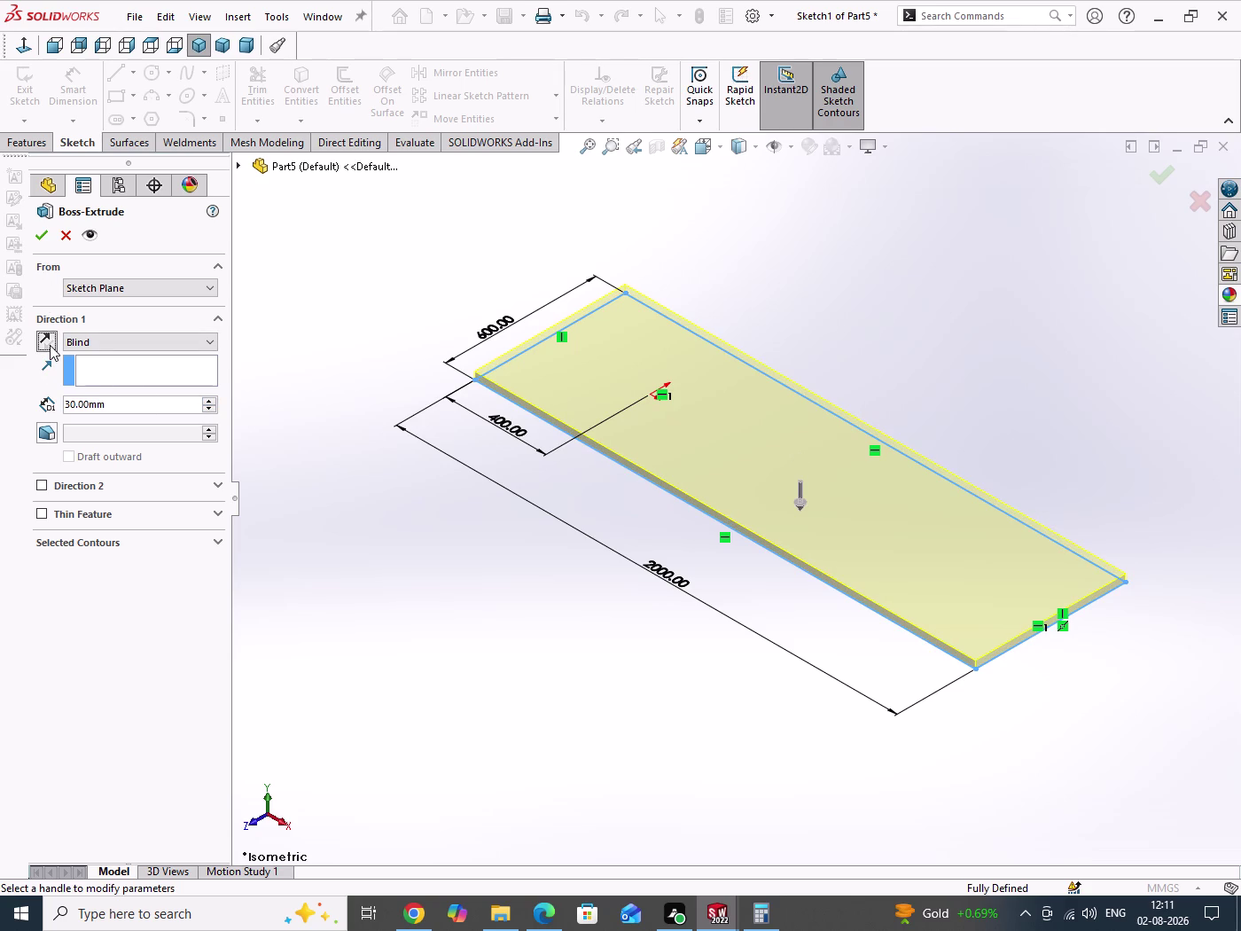
click(34, 233)
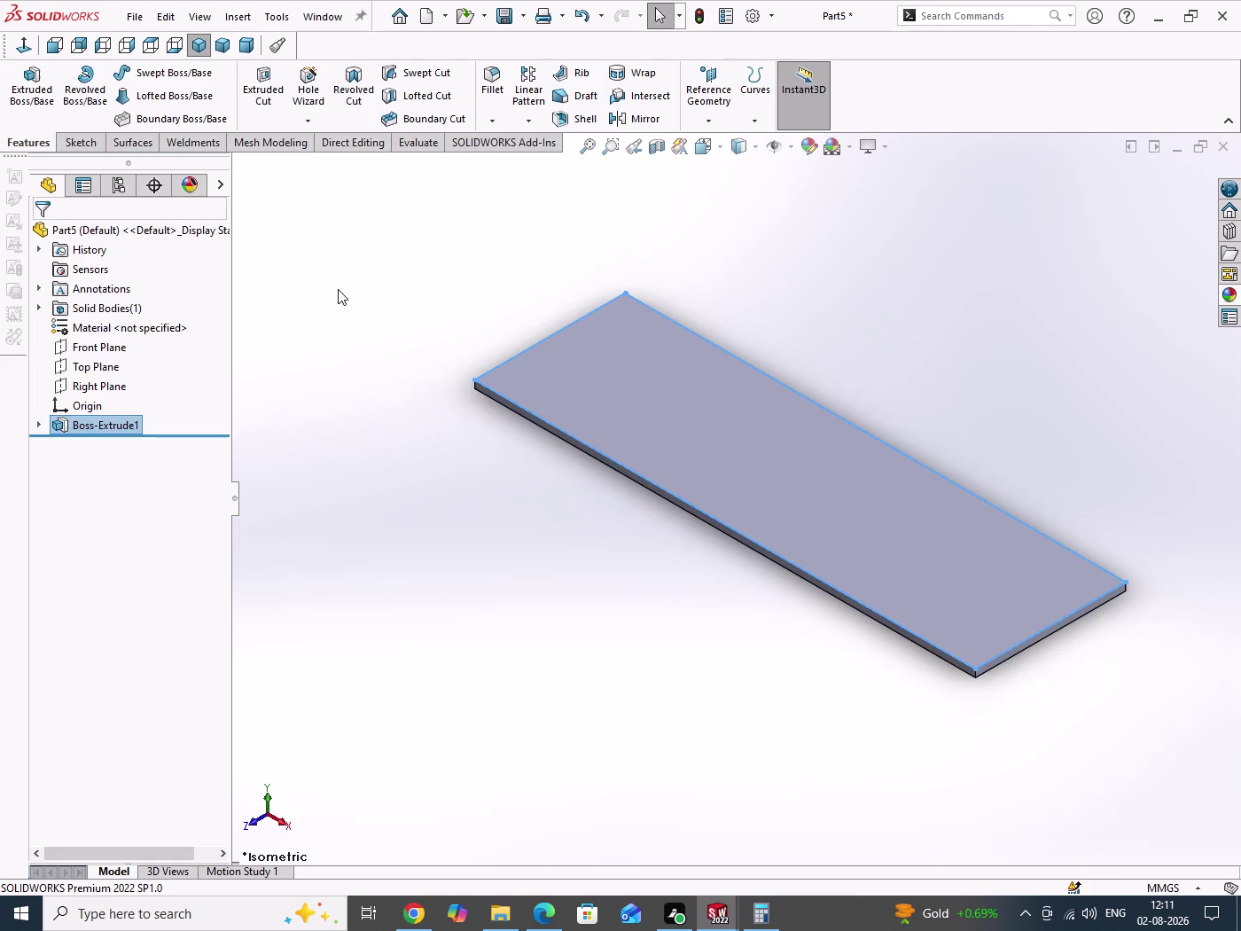
drag(338, 291, 369, 482)
Save the part with Ctrl+S under the file name WAY.
key(ctrl+s)
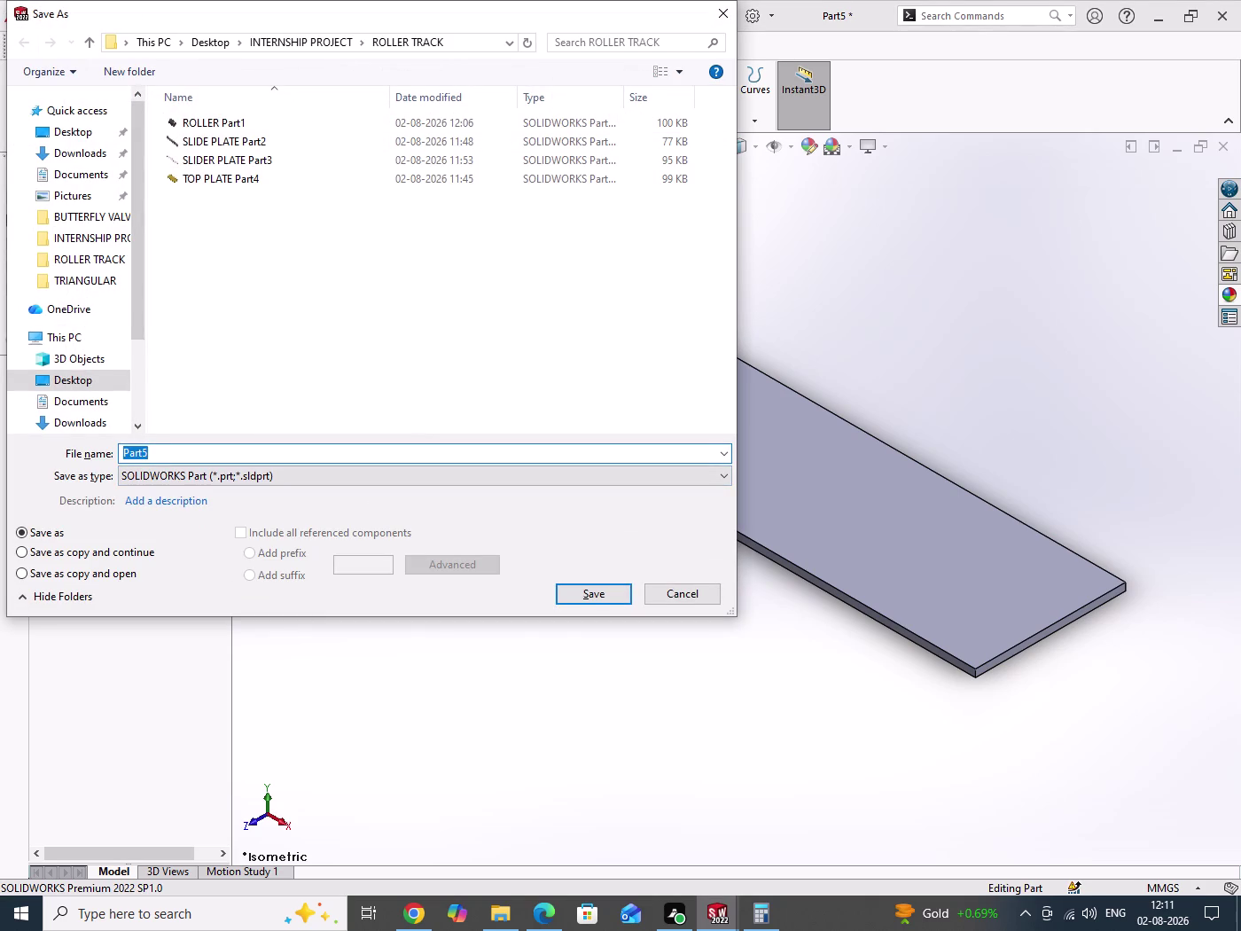
text(WAY)
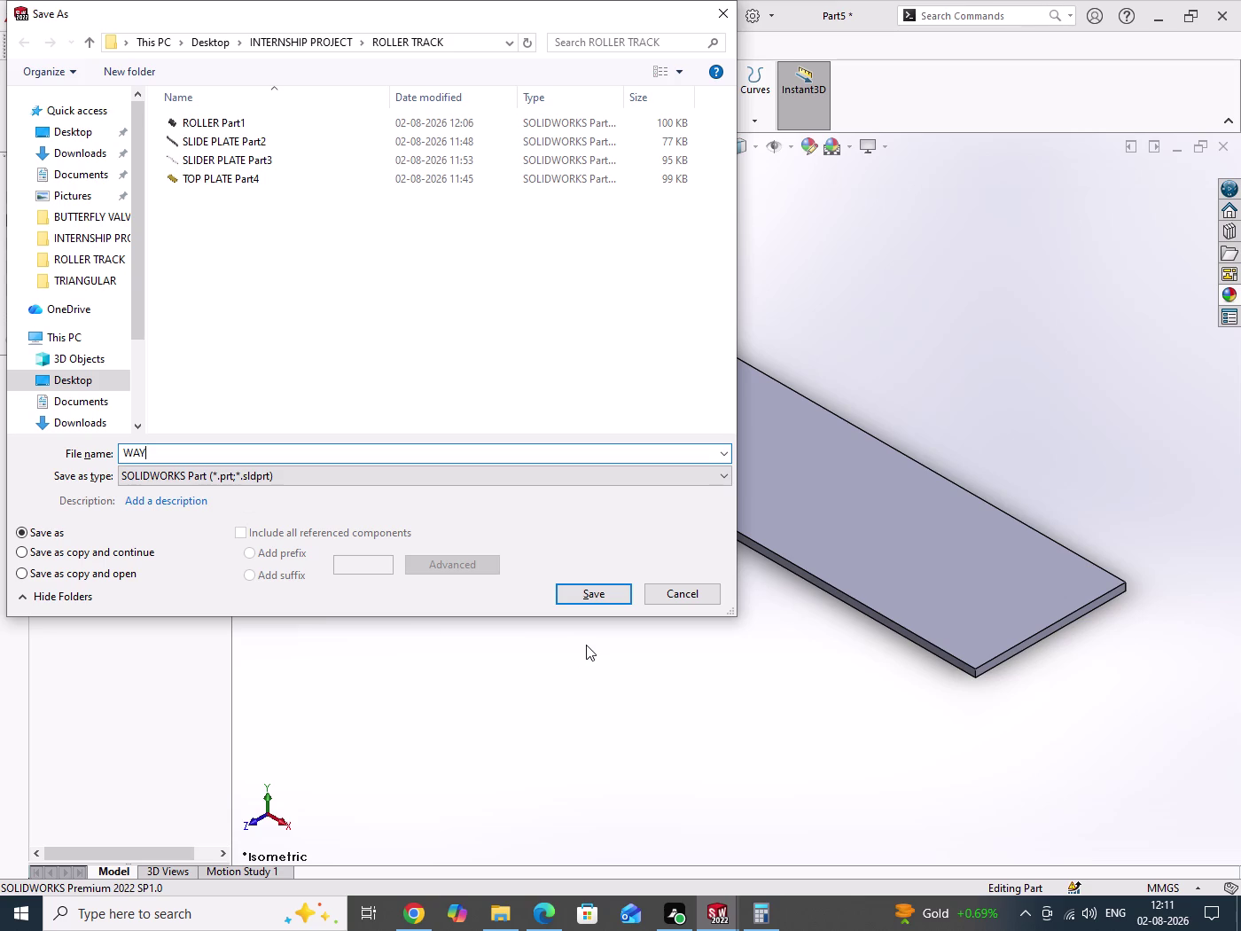
click(599, 596)
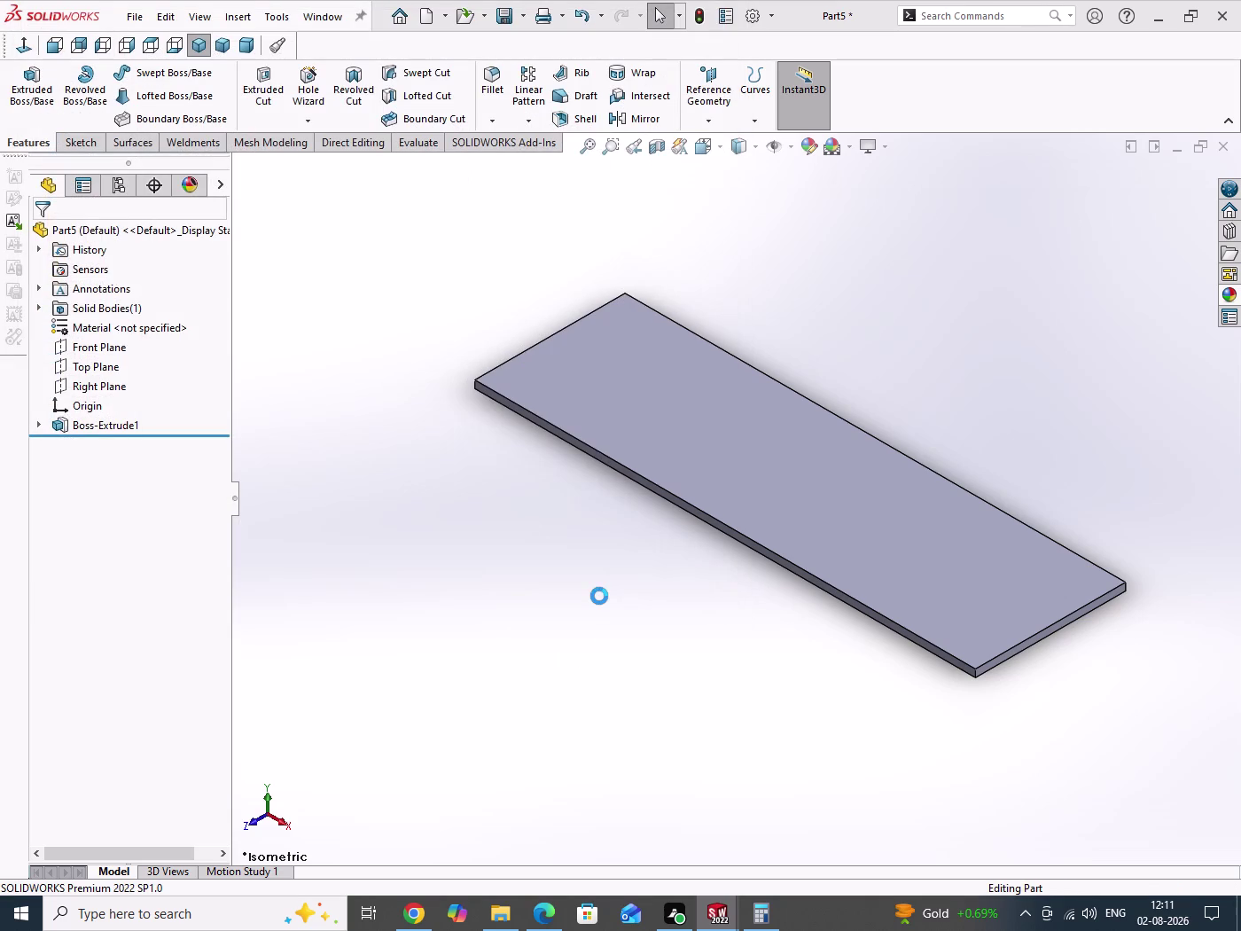
drag(464, 530, 531, 661)
Sketch a corner rectangle on the plate's top face, viewed normal to it.
click(726, 456)
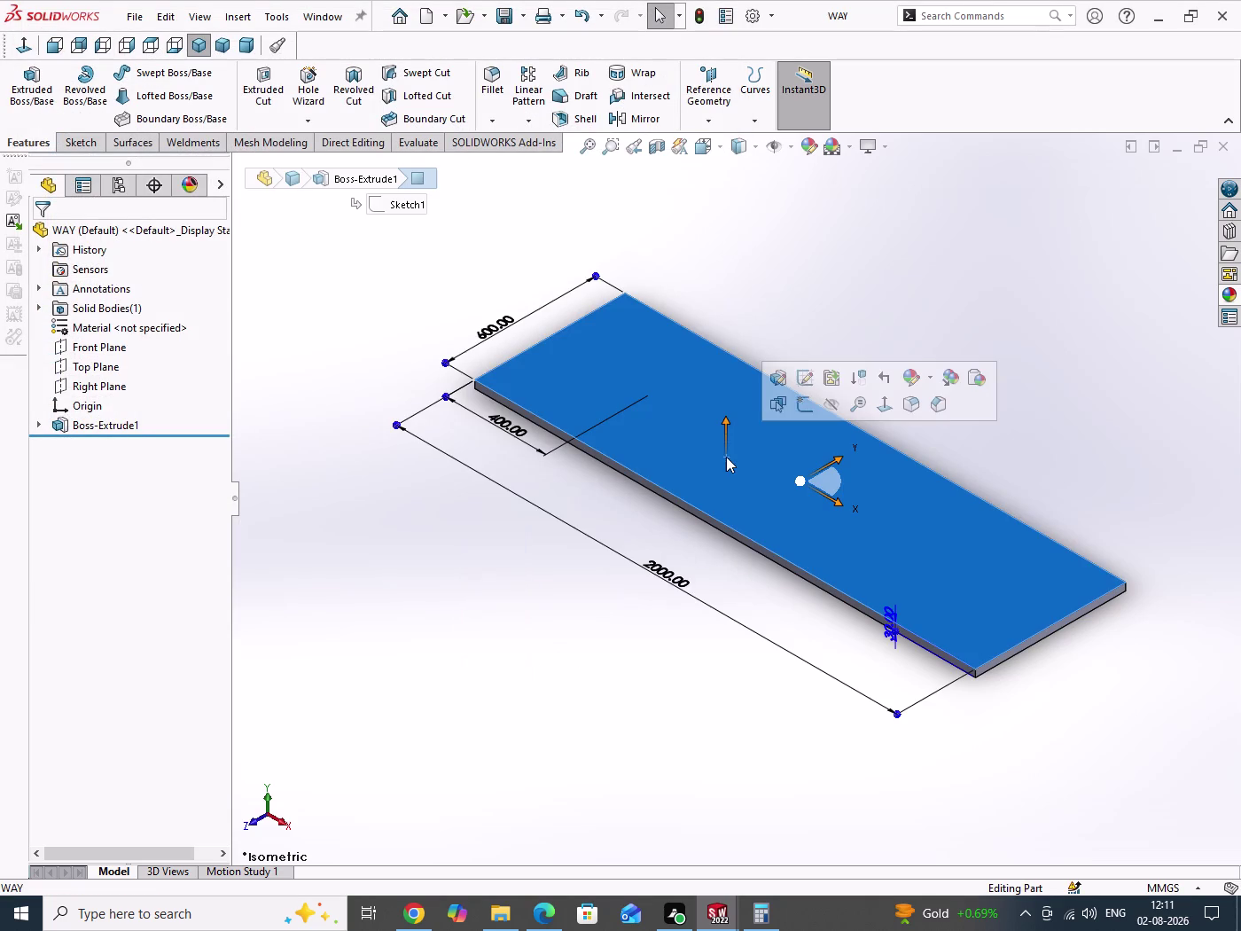
click(811, 403)
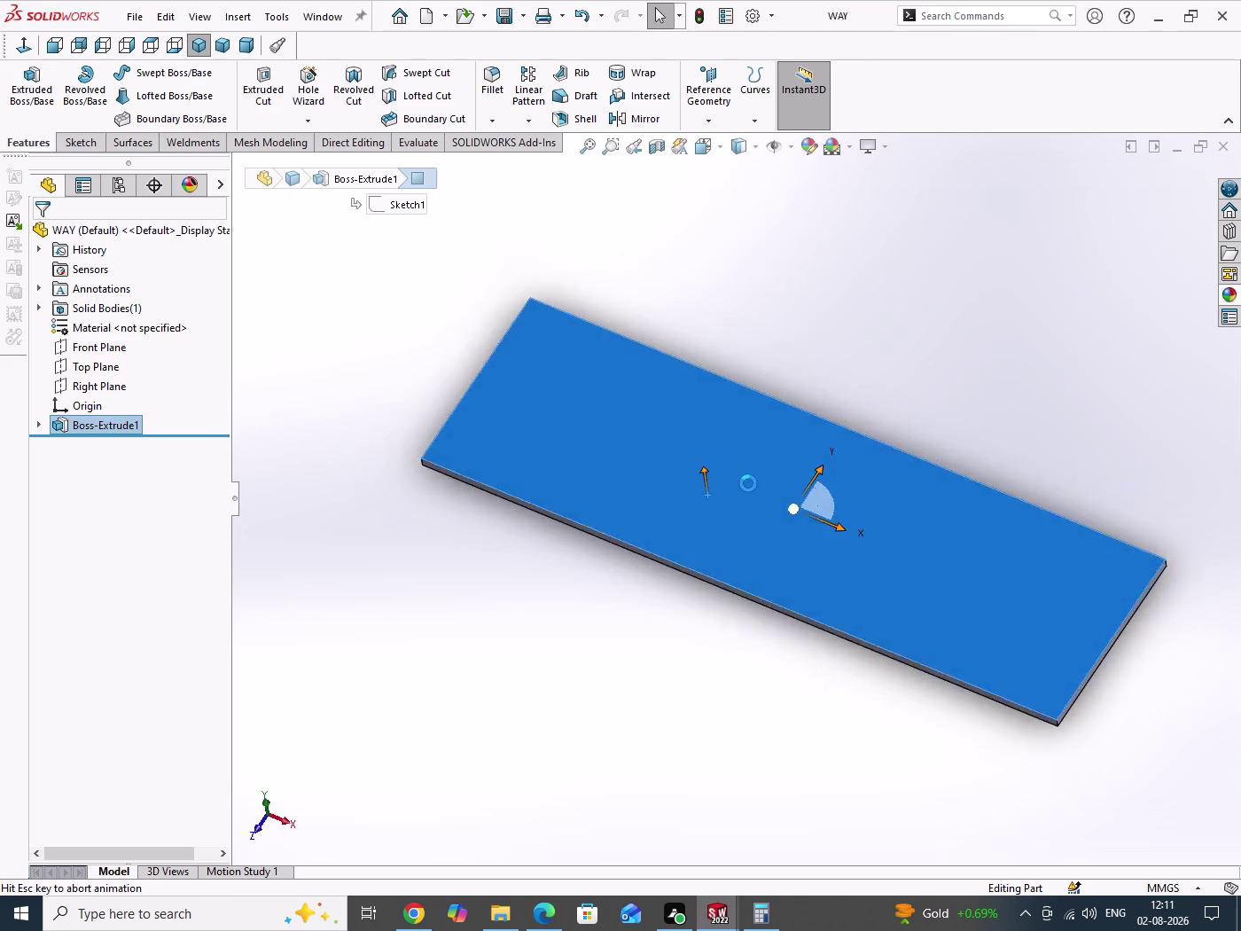
scroll(up, 3)
click(670, 660)
scroll(down, 3)
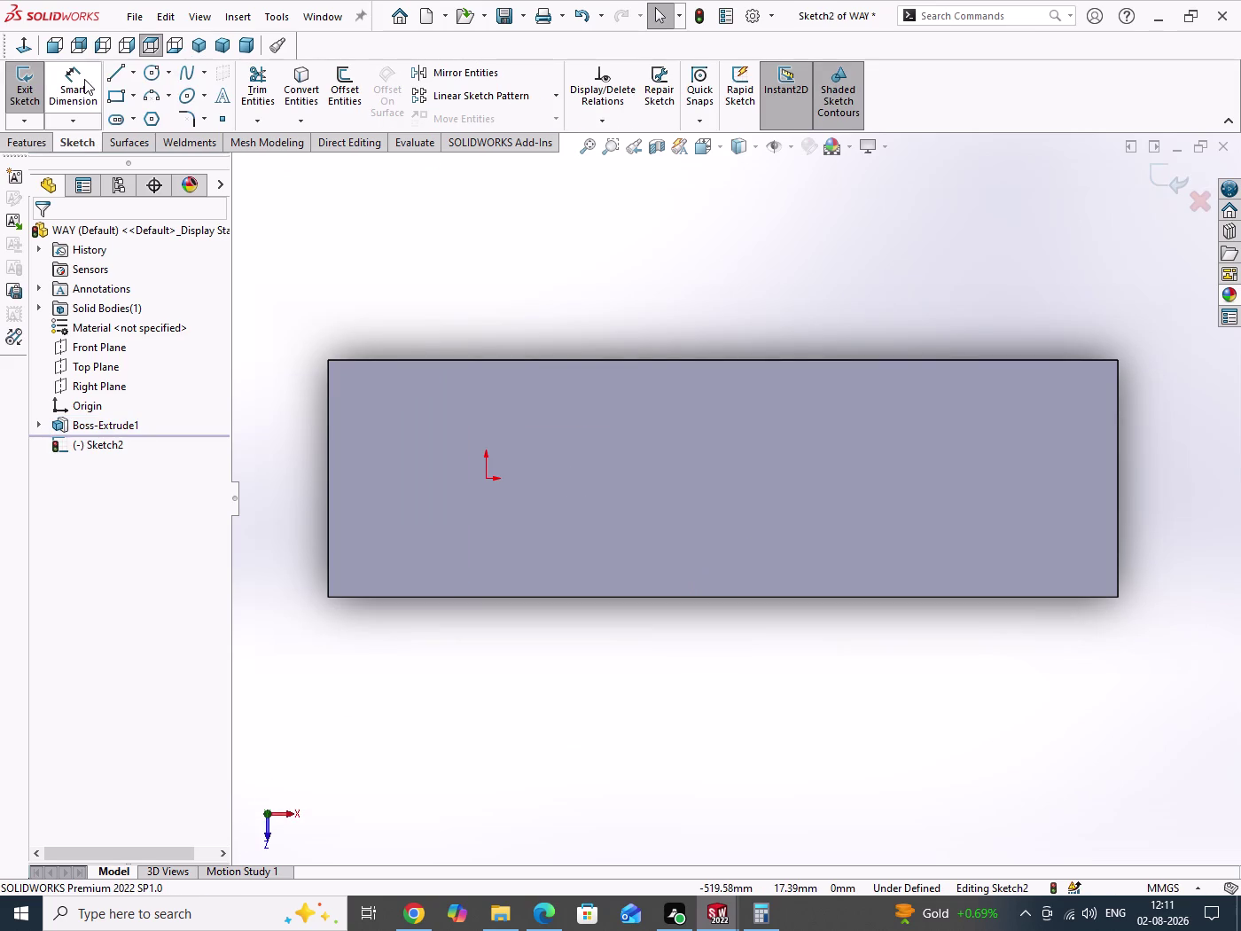
click(134, 96)
click(144, 122)
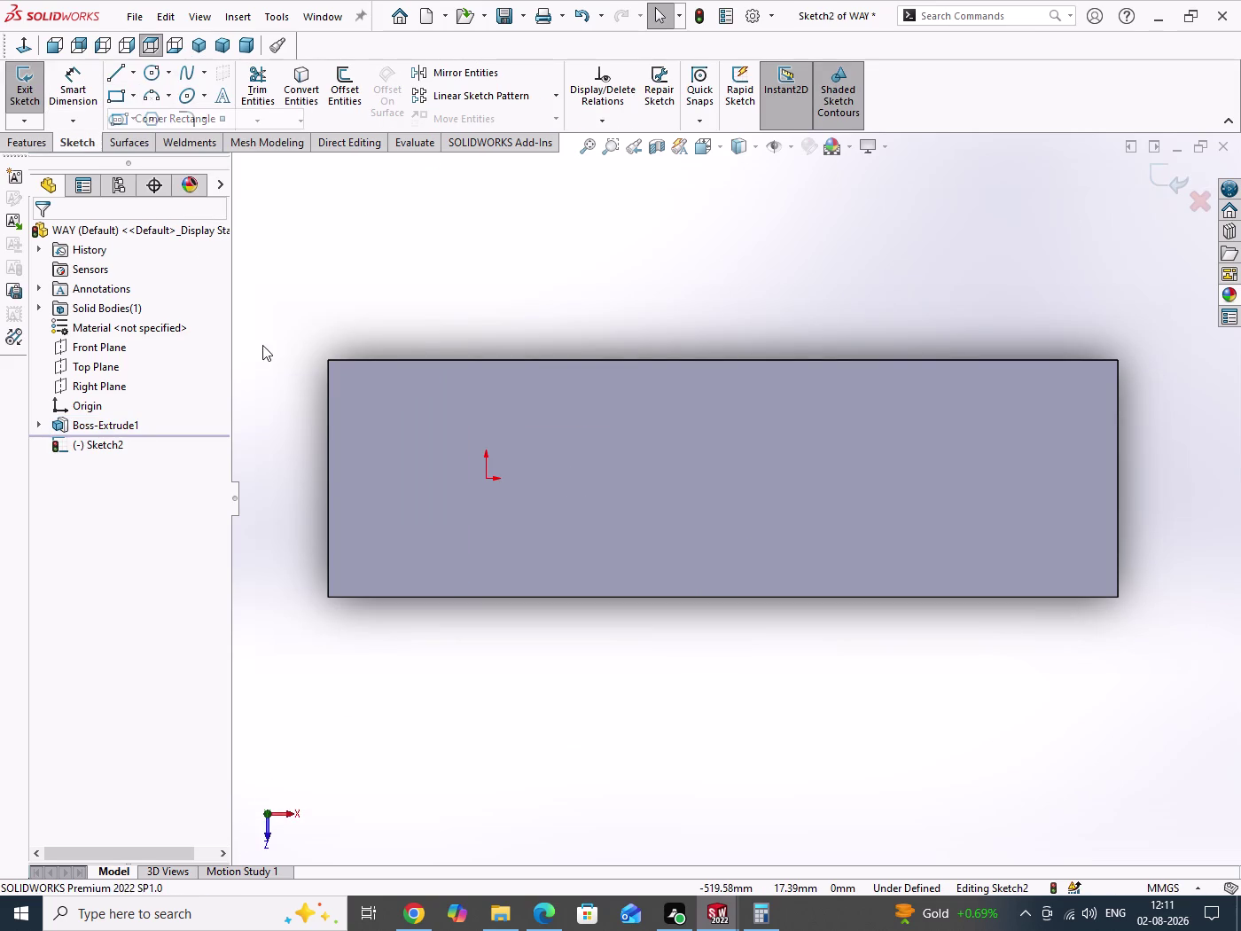
click(353, 455)
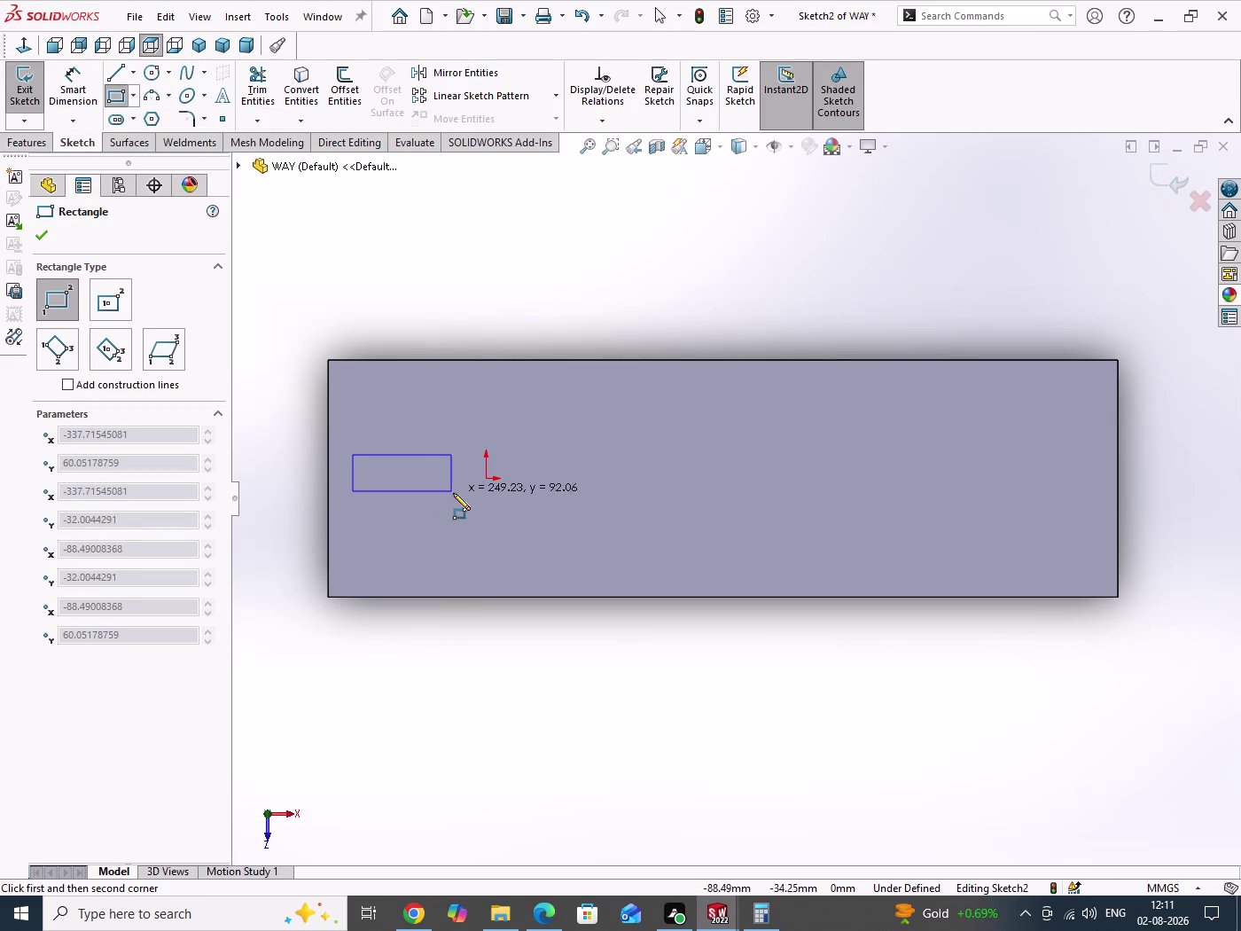
click(454, 493)
right_click(581, 482)
click(611, 492)
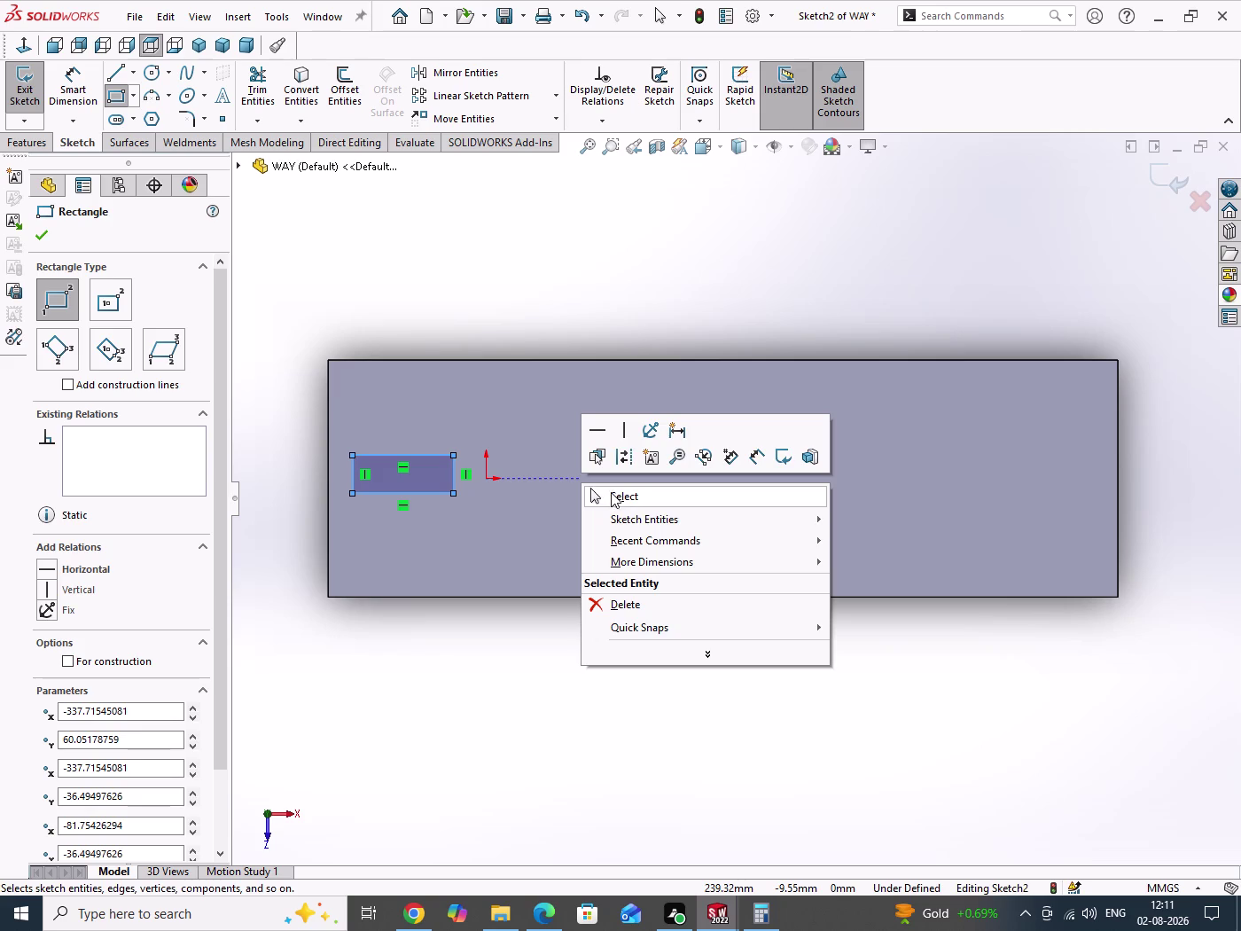
scroll(down, 3)
right_drag(346, 495, 343, 350)
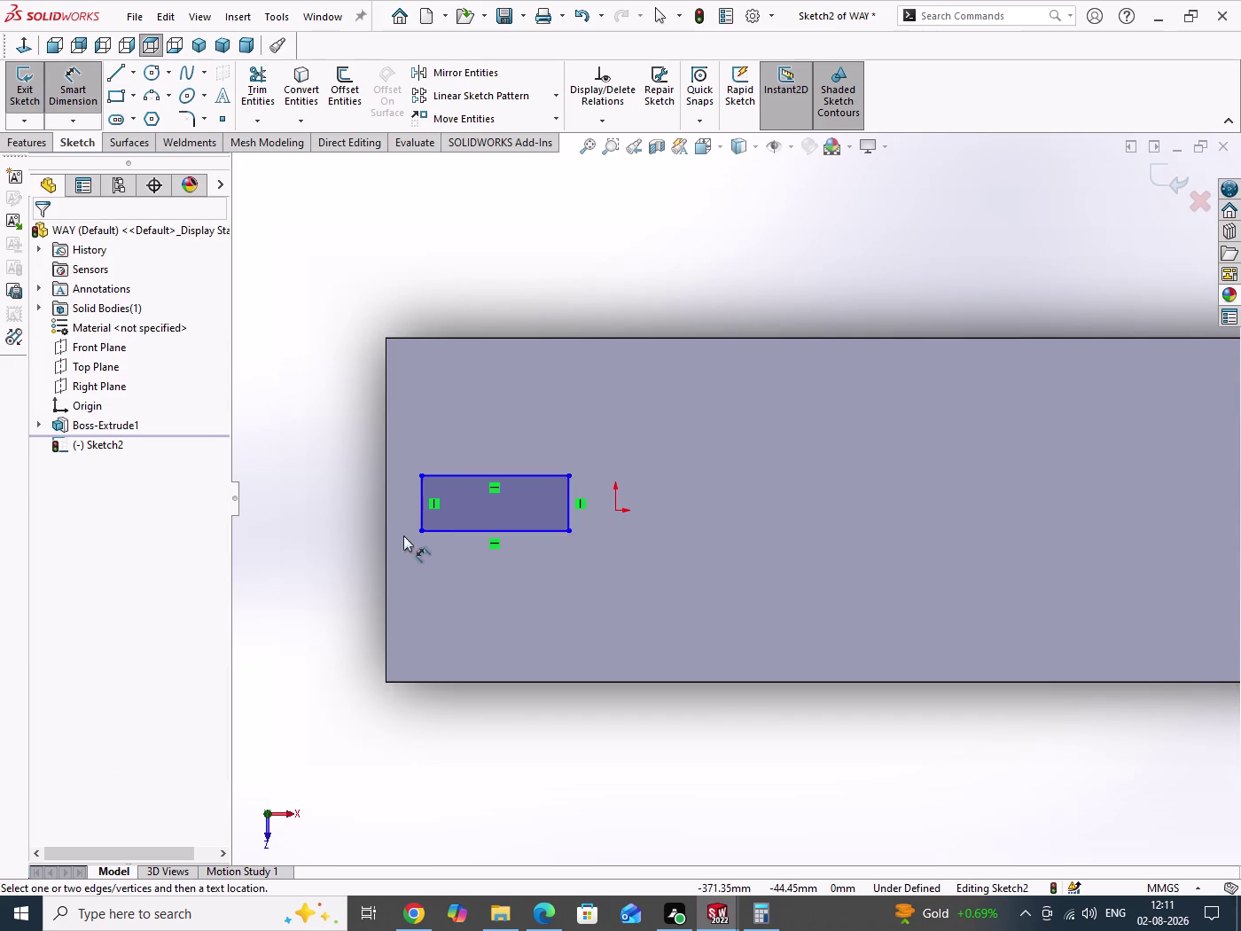
Dimension the rectangle 50 mm from the plate's left edge and 200 mm wide.
click(387, 507)
click(424, 515)
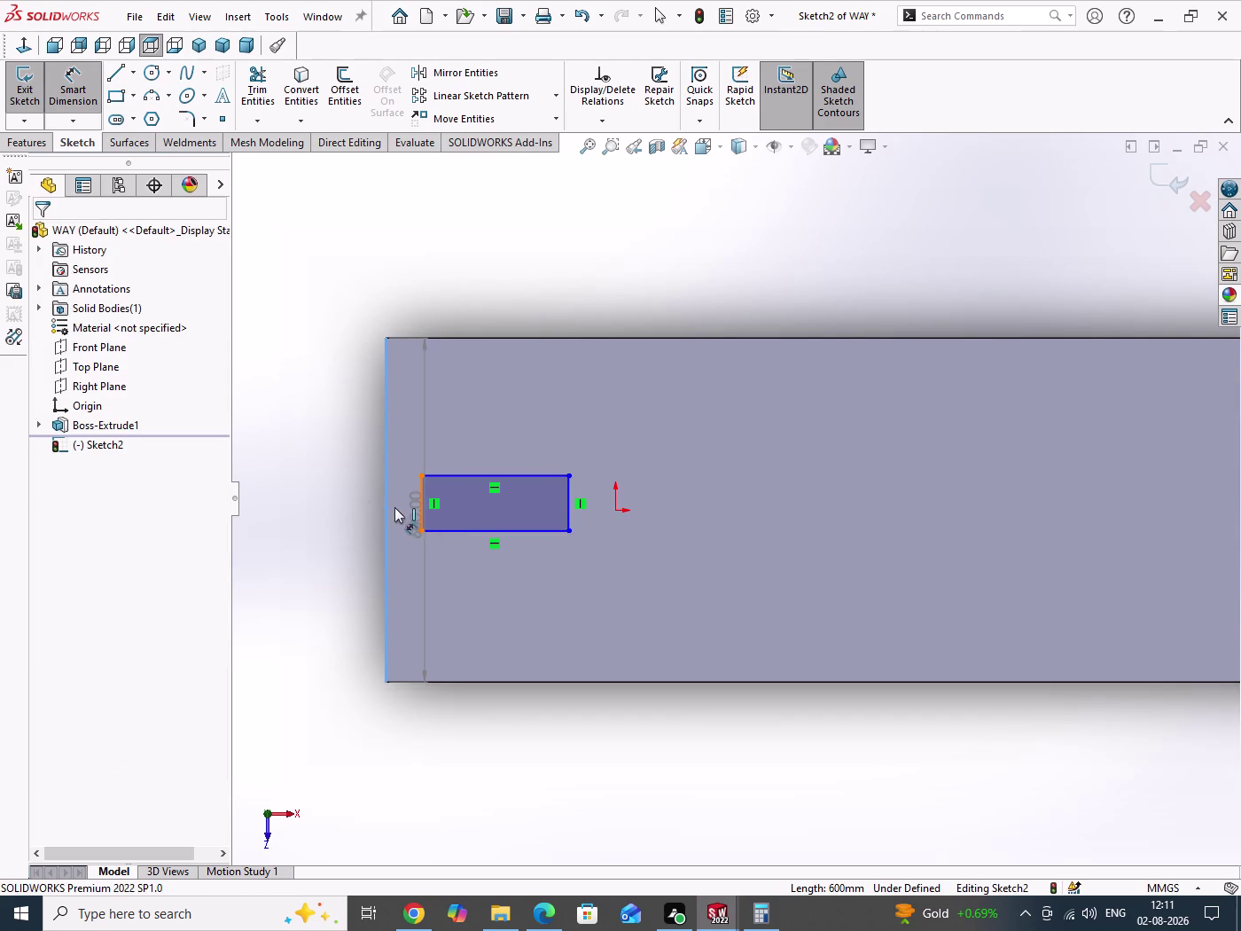
click(348, 451)
text(50)
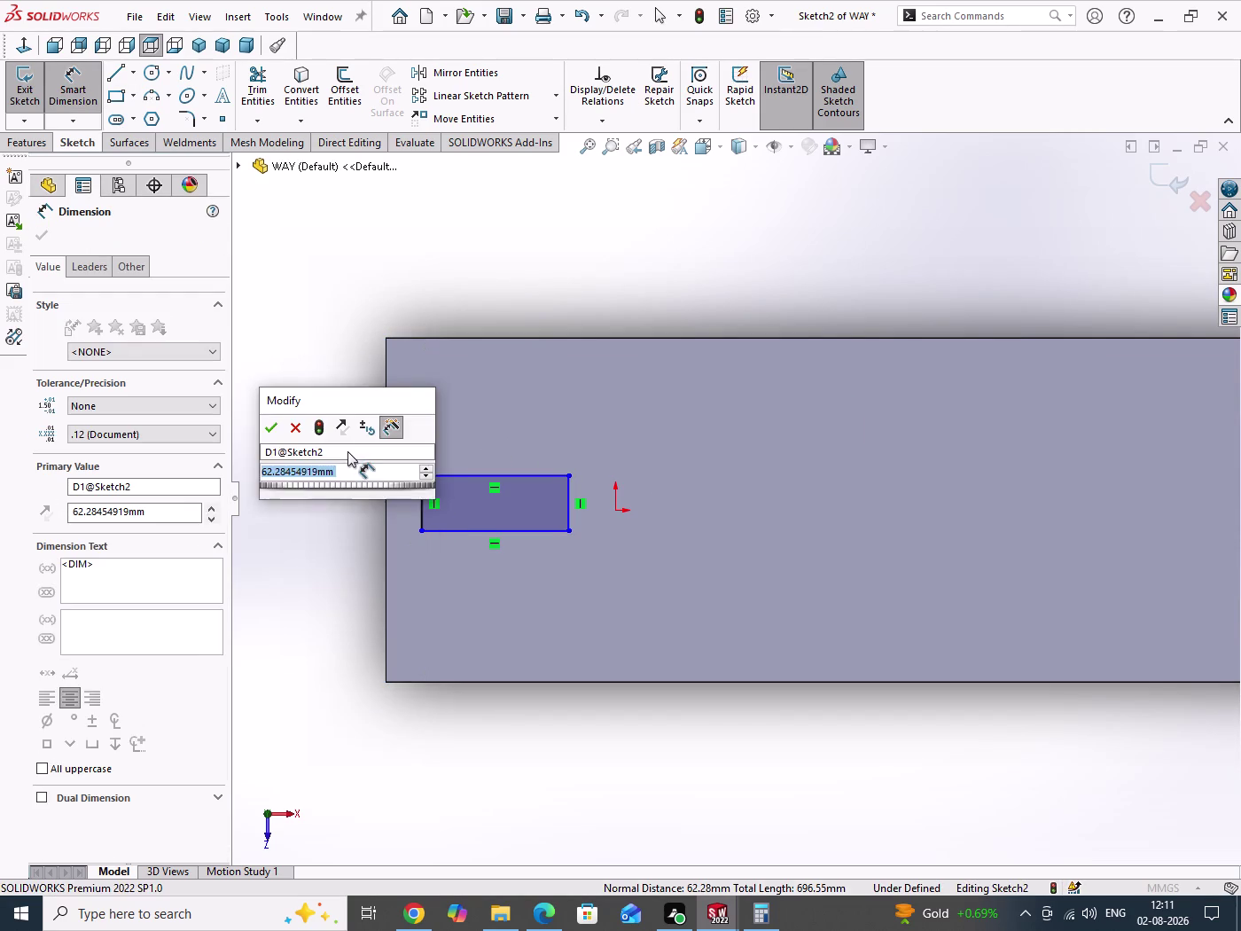
key(Return)
right_click(630, 266)
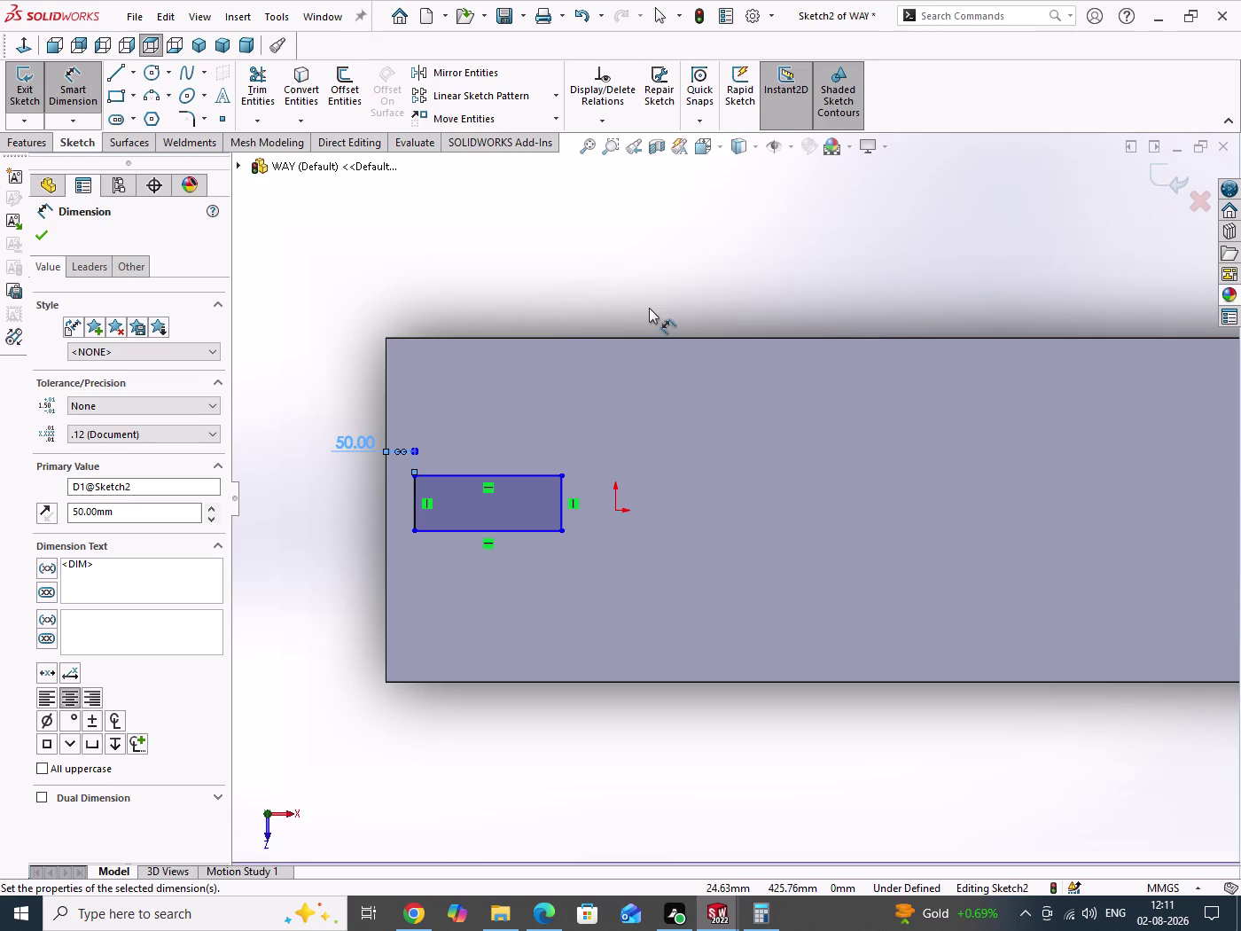
click(514, 291)
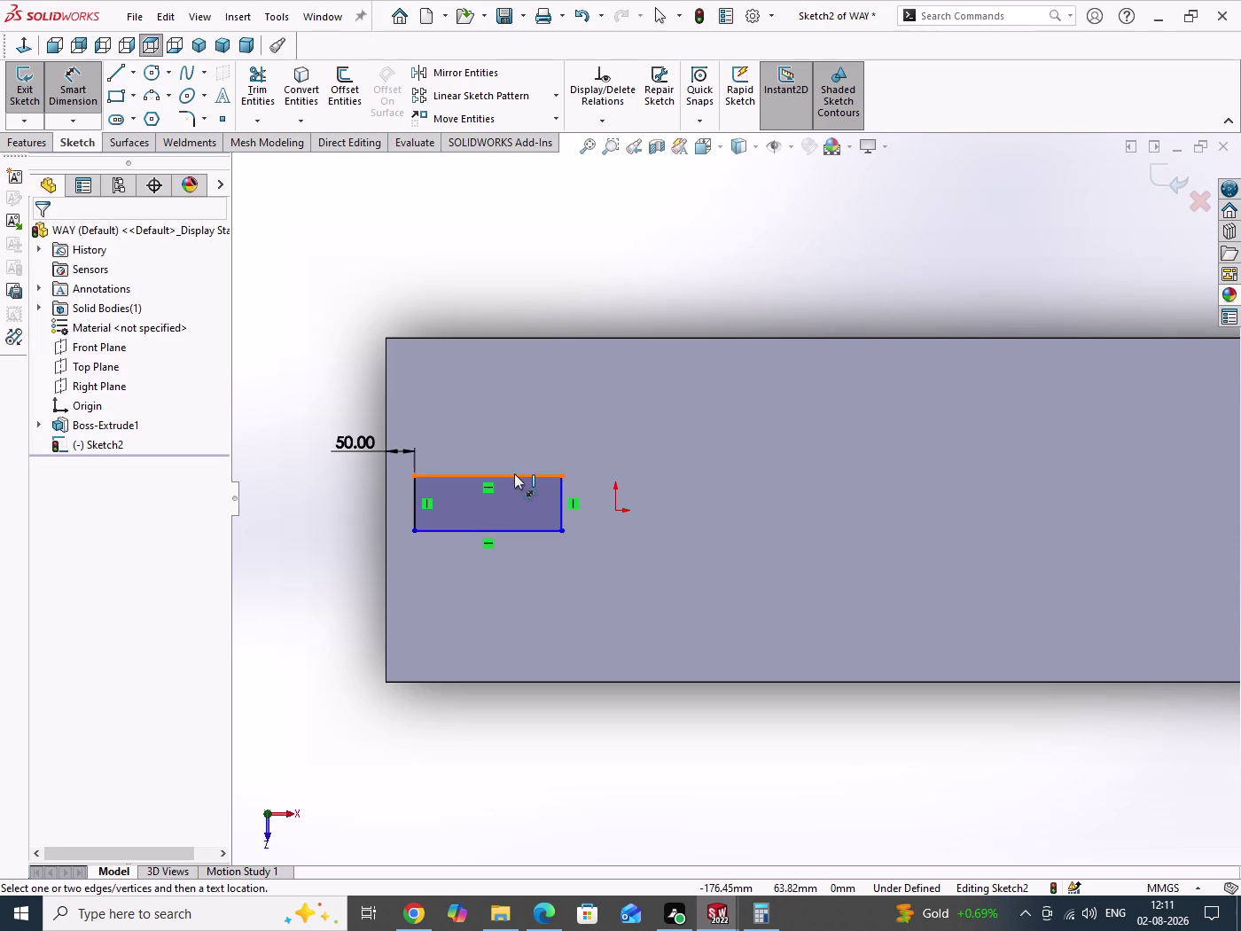
click(515, 536)
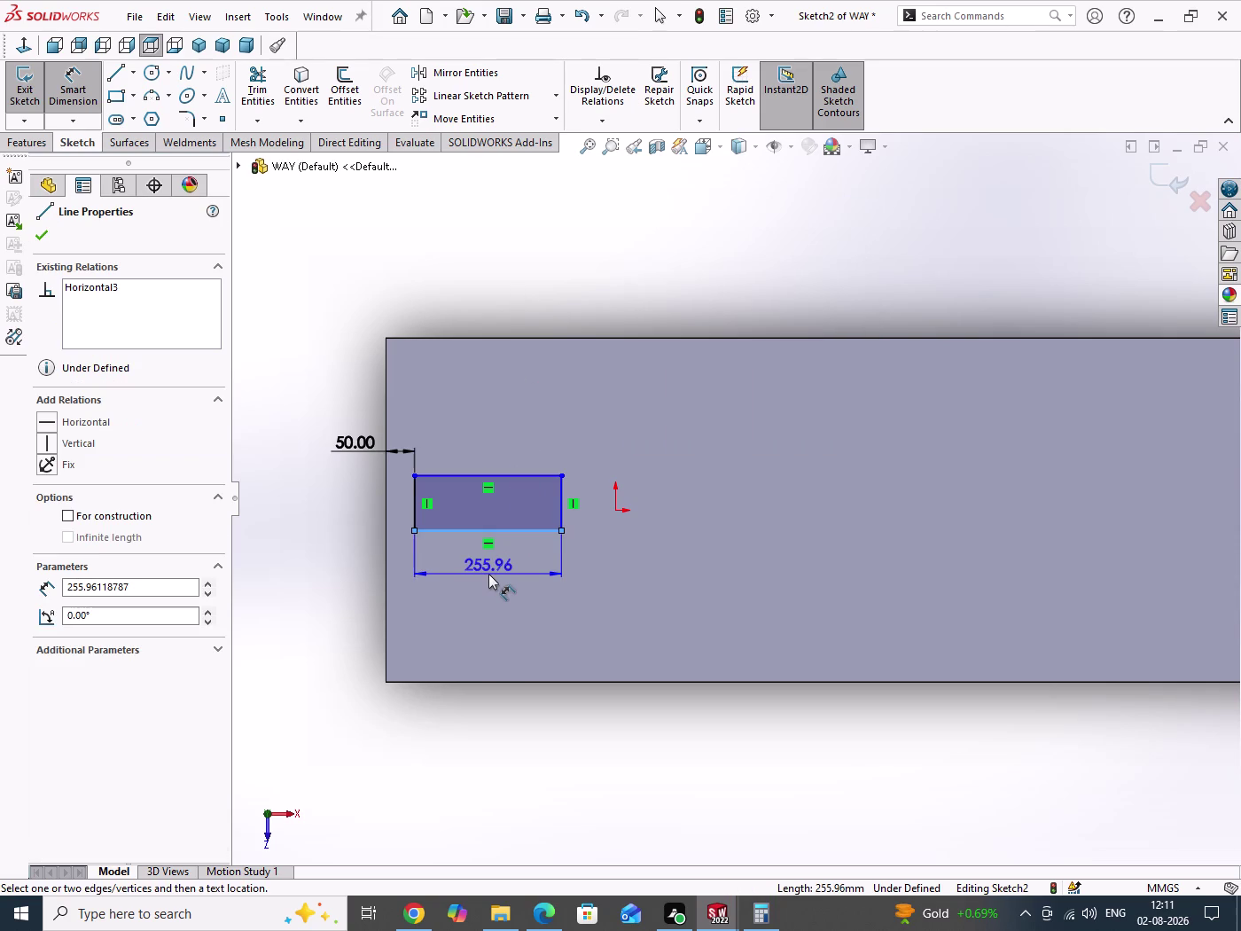
click(489, 574)
text(2)
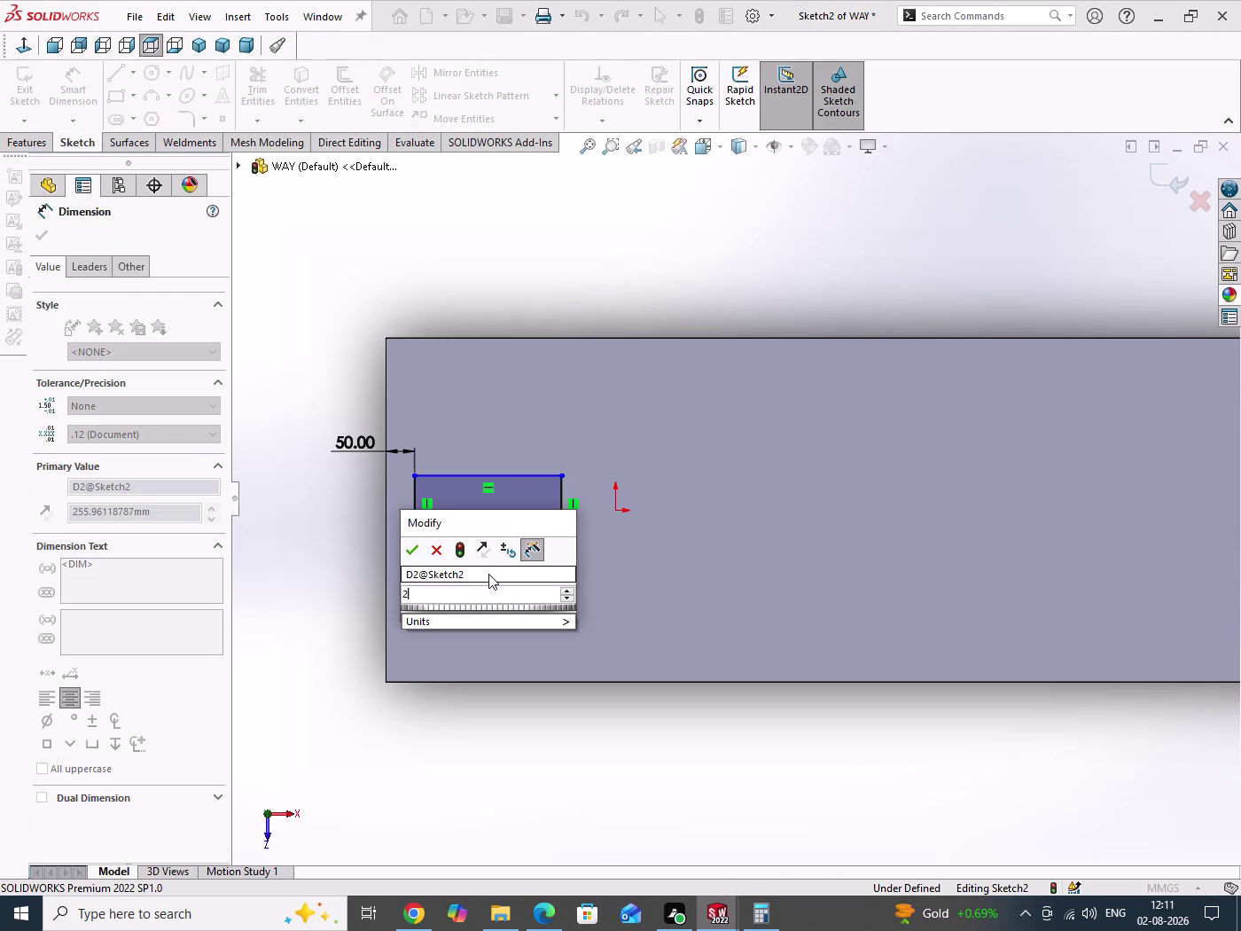
text(00)
key(Return)
Dimension the rectangle's height at 60 mm.
scroll(down, 3)
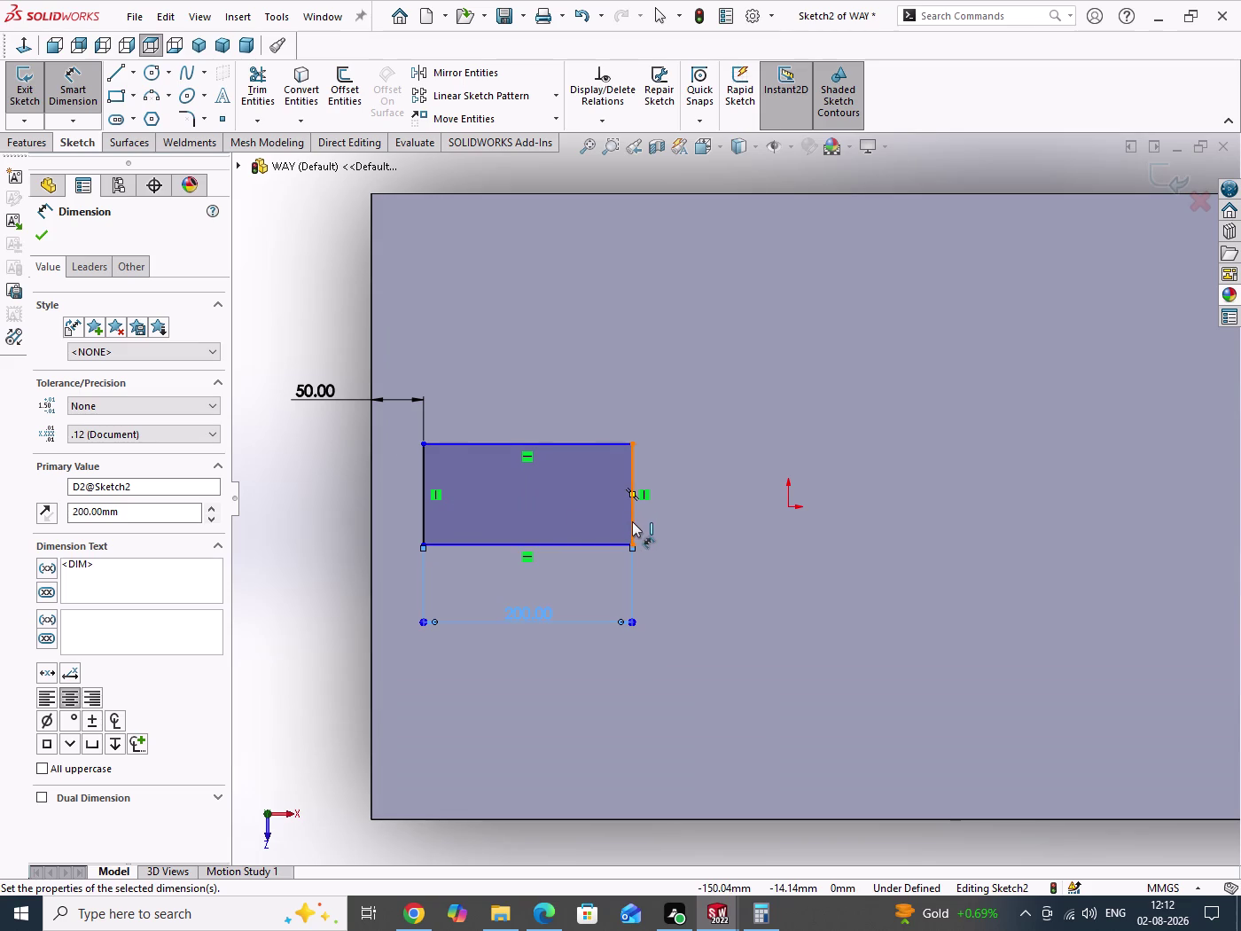
click(632, 522)
click(663, 509)
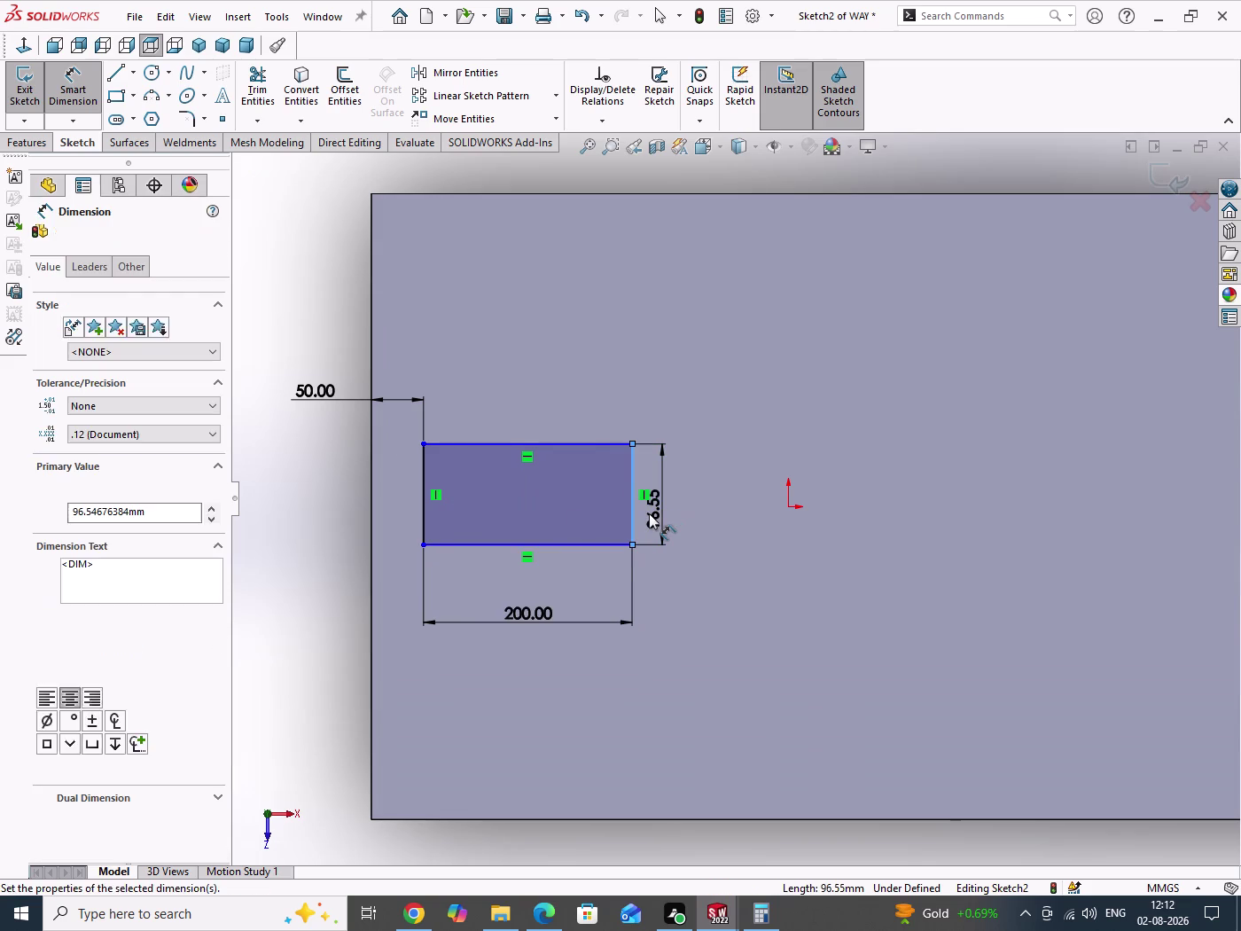
text(60)
key(Return)
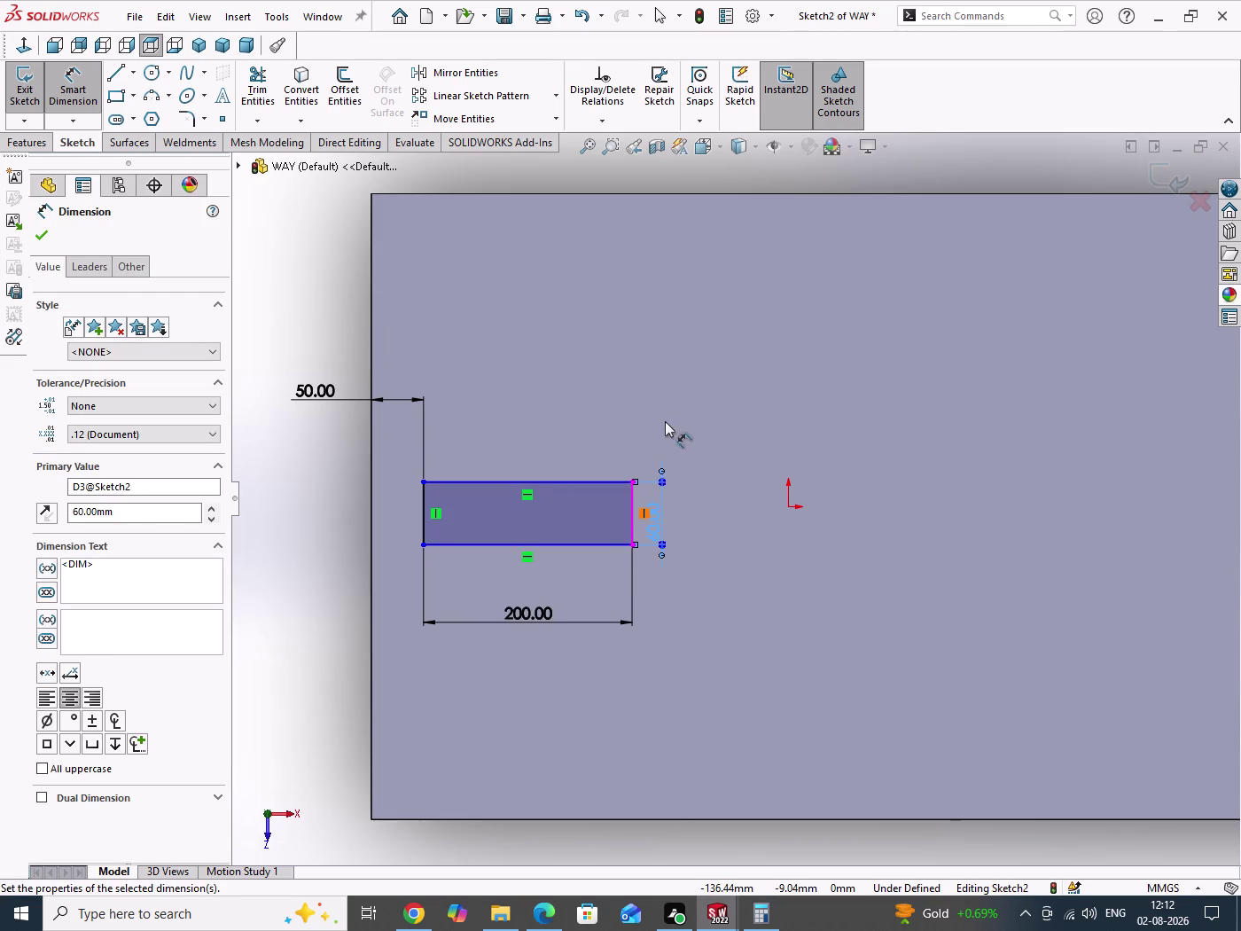
right_click(665, 415)
click(724, 470)
scroll(down, 3)
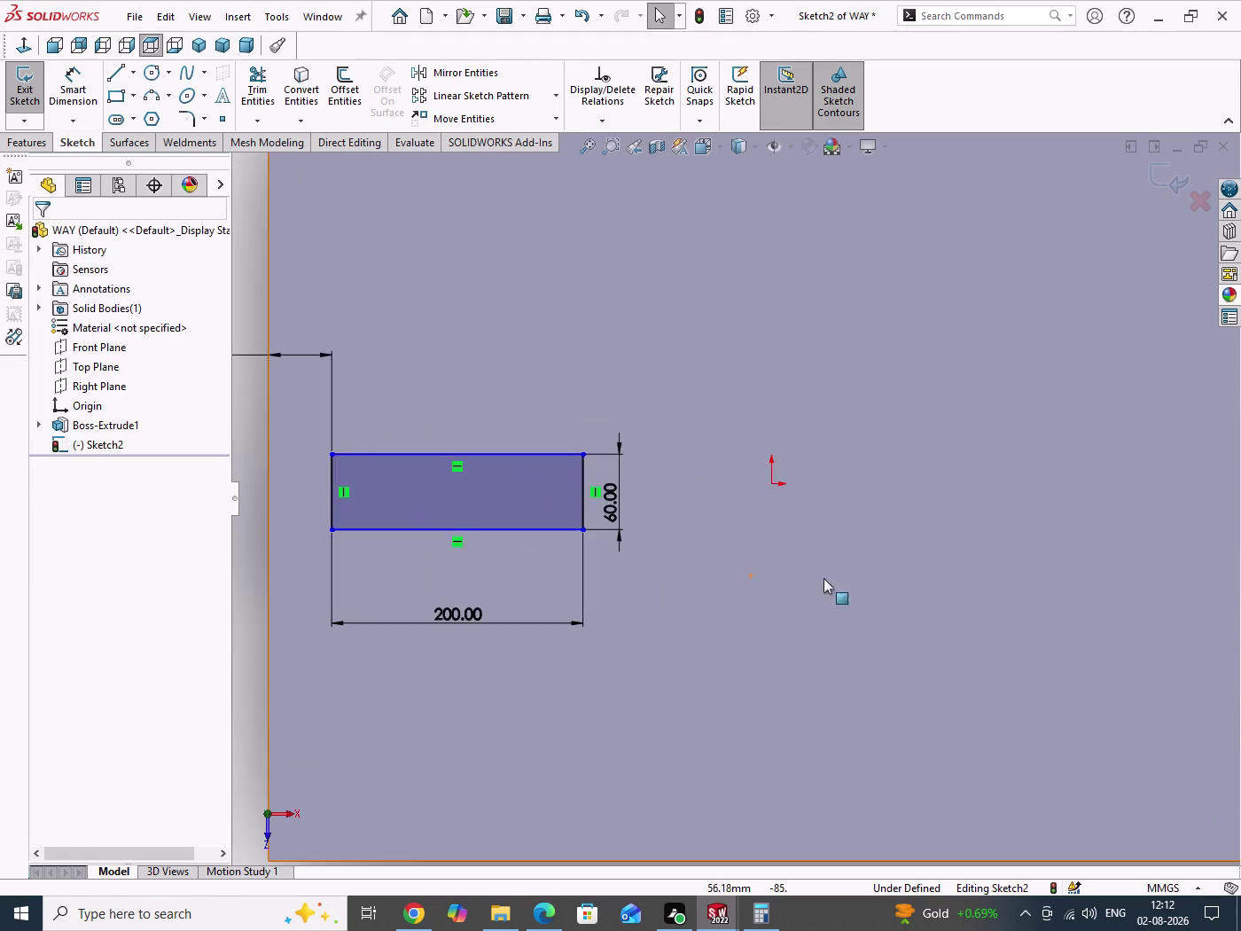
Align the right-edge midpoint horizontally with the origin and exit the sketch.
click(702, 391)
scroll(up, 3)
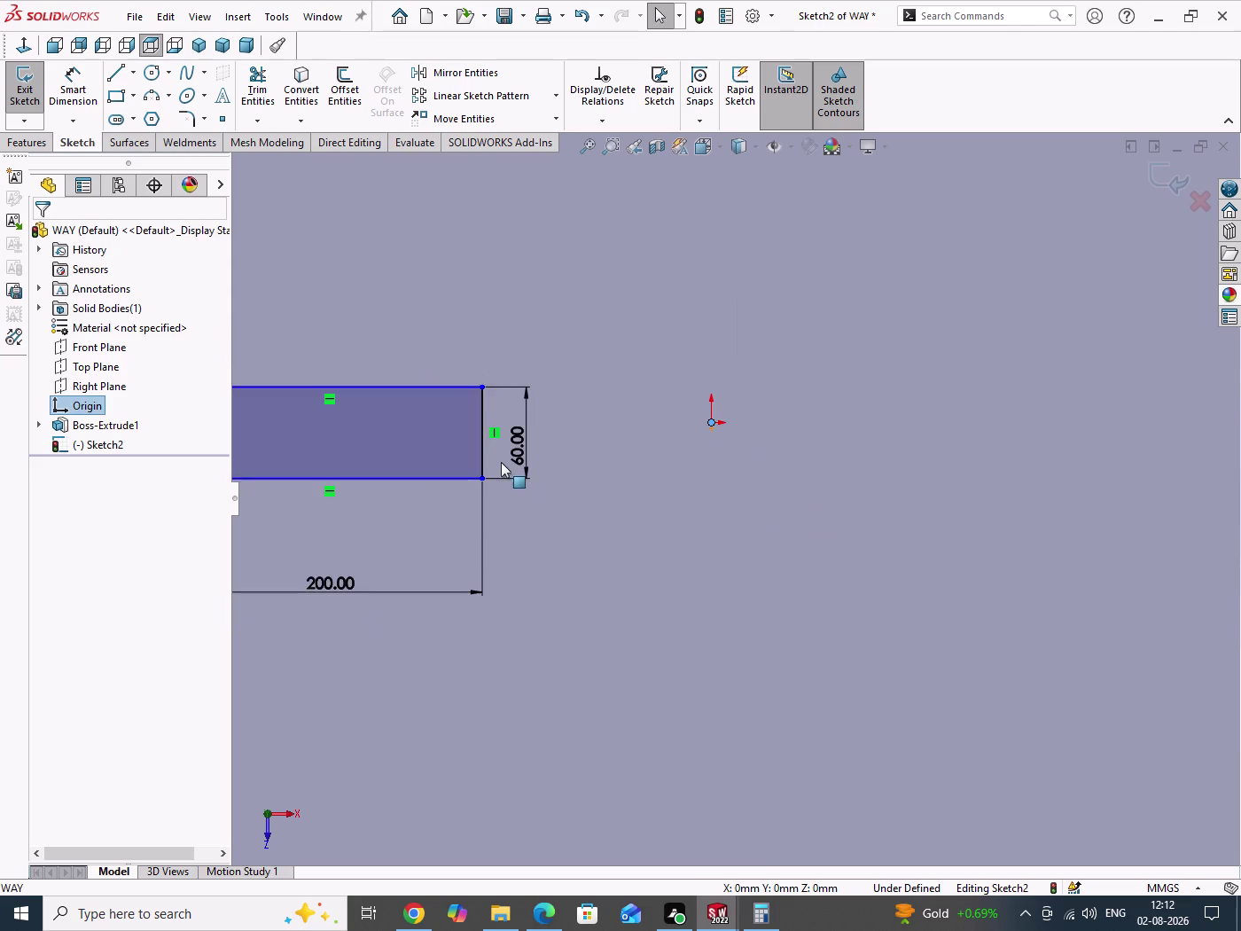
scroll(down, 3)
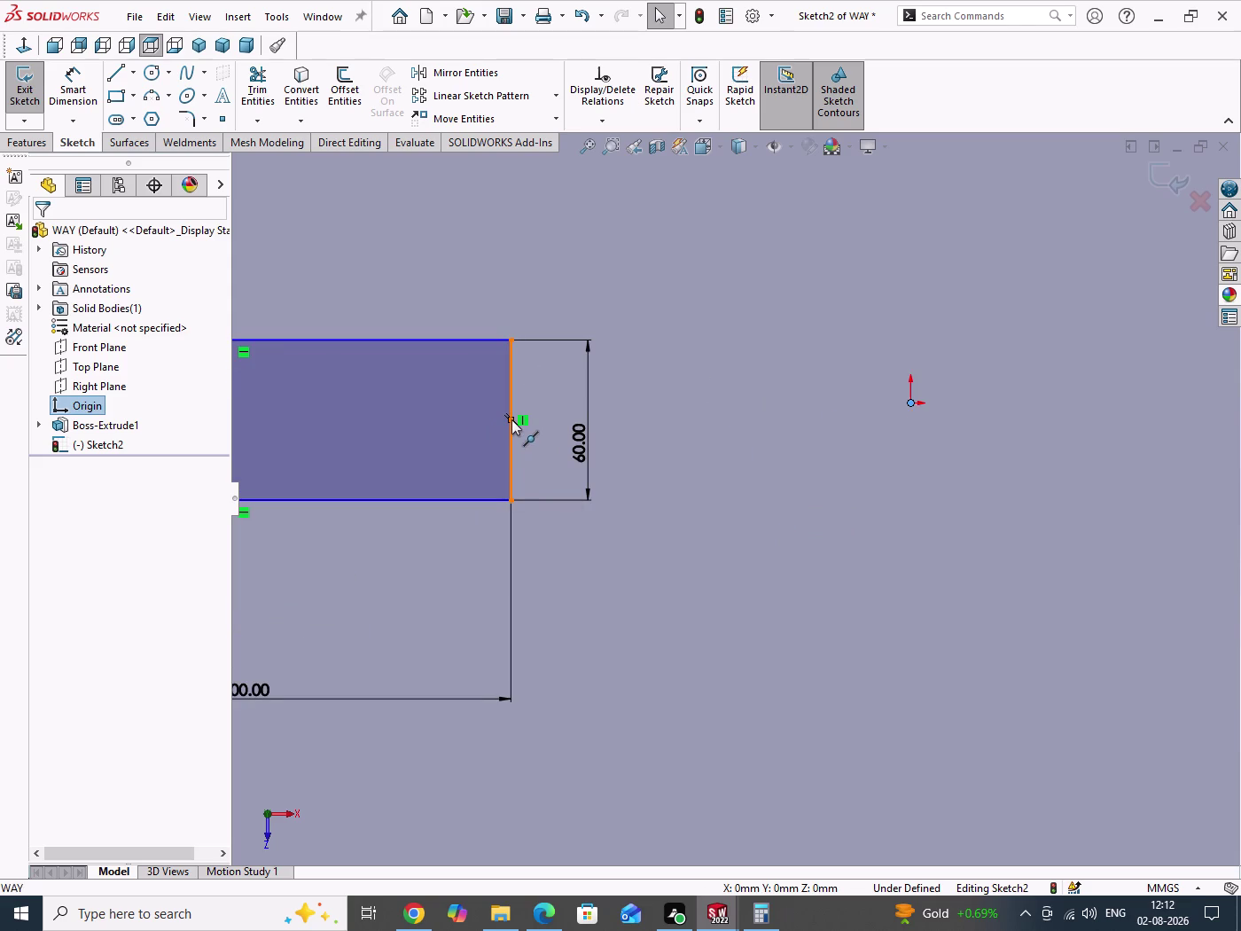
click(512, 420)
click(561, 342)
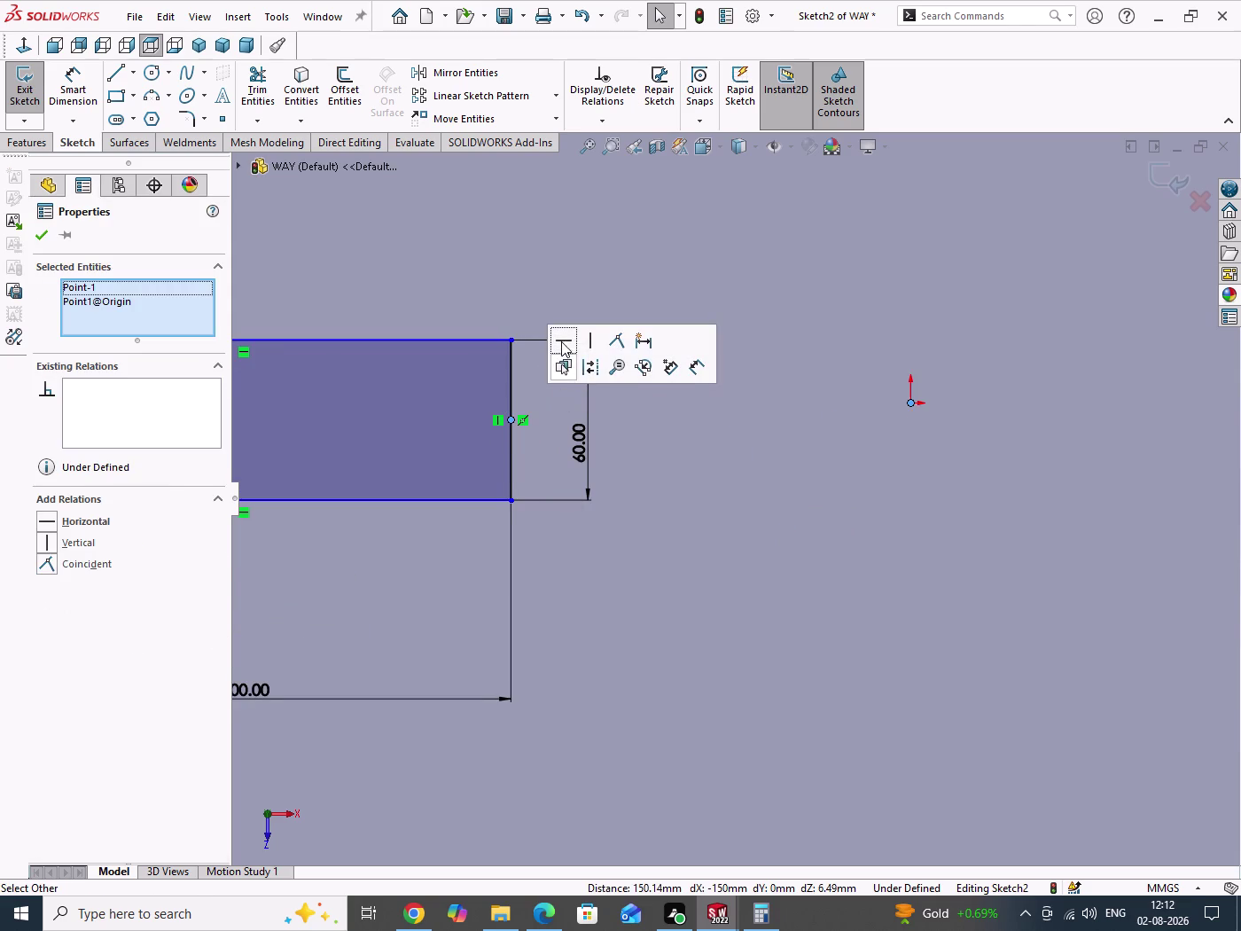
scroll(up, 3)
scroll(up, 3)
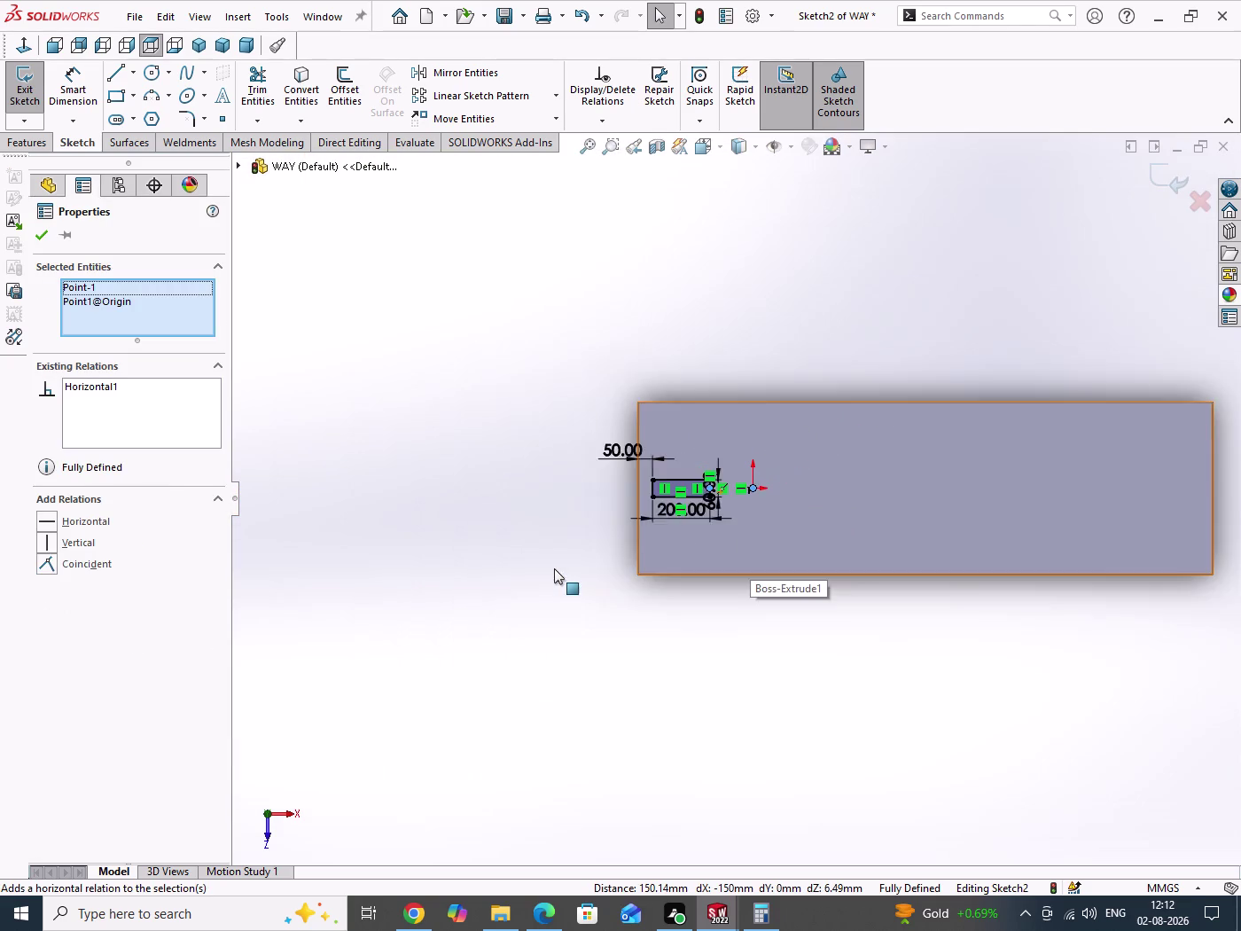
scroll(up, 3)
scroll(down, 3)
drag(639, 633, 808, 687)
scroll(down, 3)
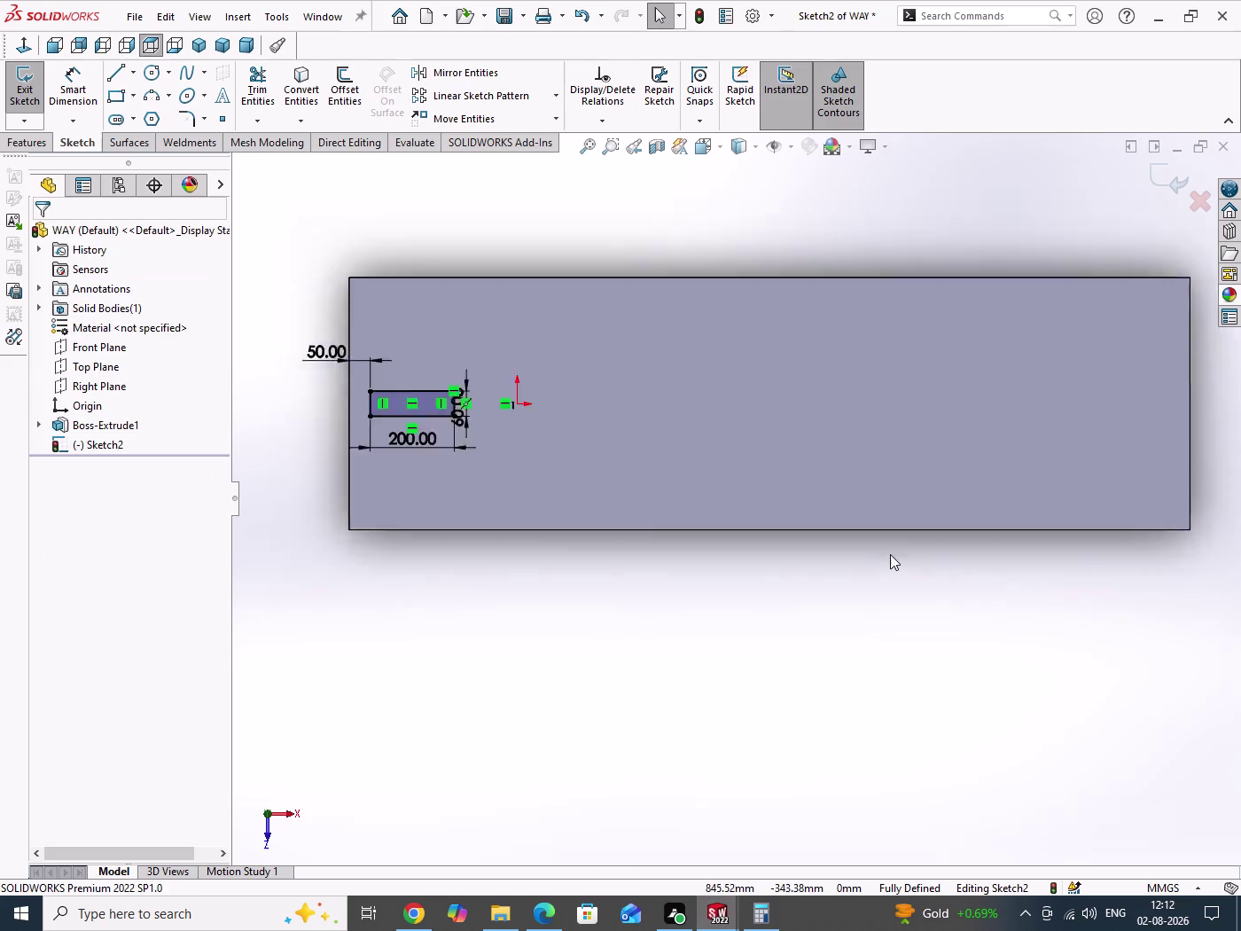
drag(626, 622, 783, 663)
scroll(up, 3)
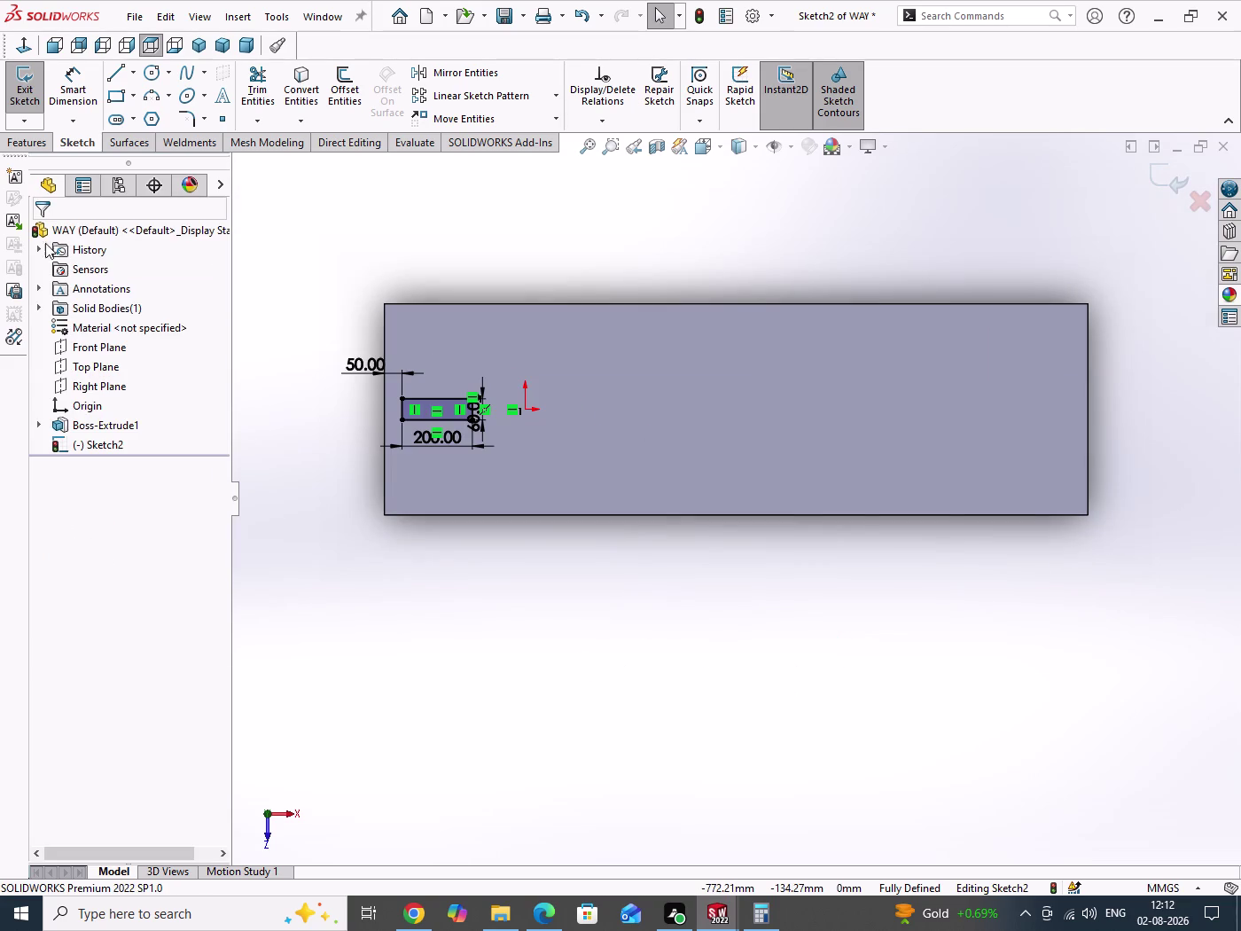
click(23, 102)
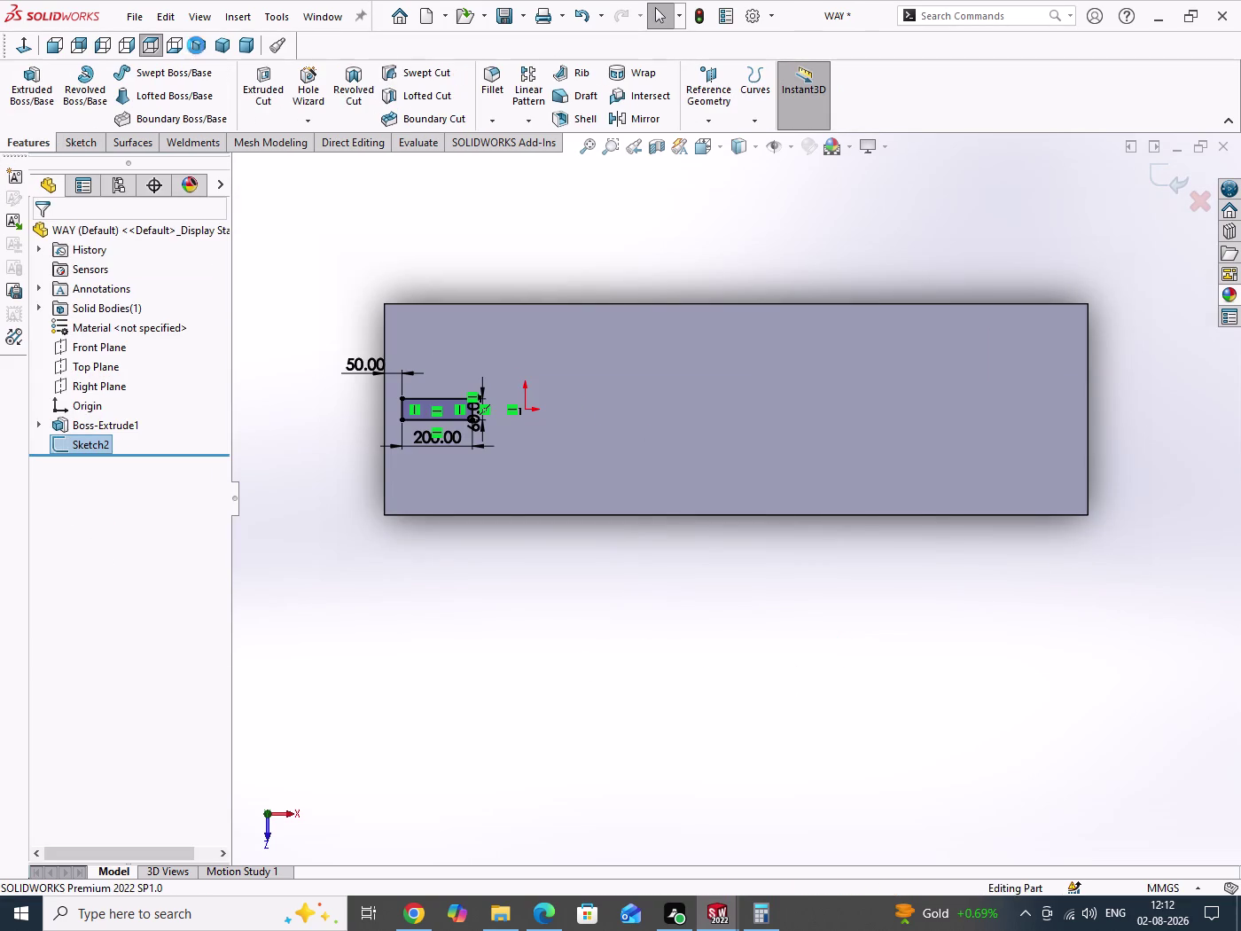
Extrude Sketch2's 200 by 60 rectangle 10 mm blind as Boss-Extrude2.
click(196, 43)
click(44, 83)
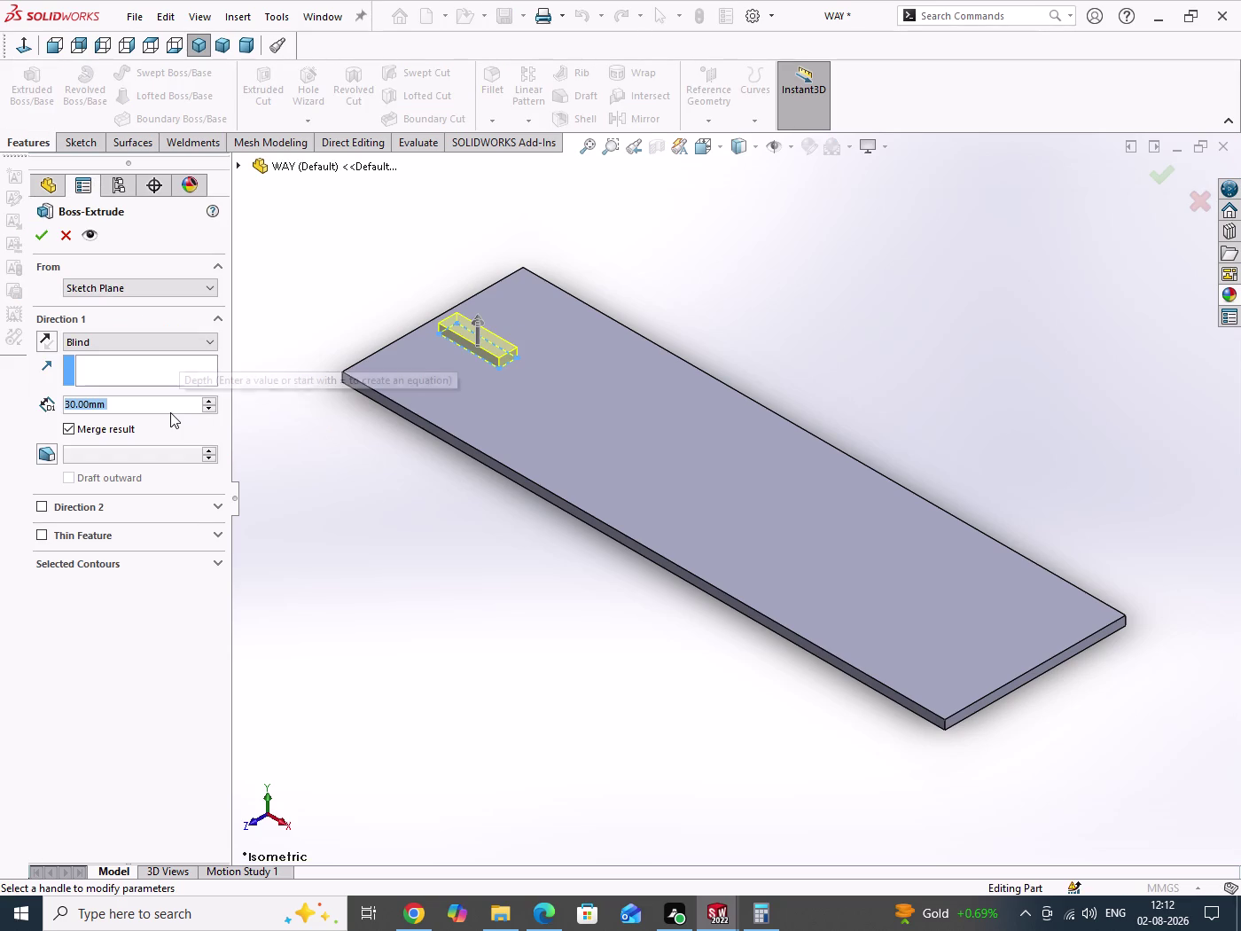
key(5)
key(Return)
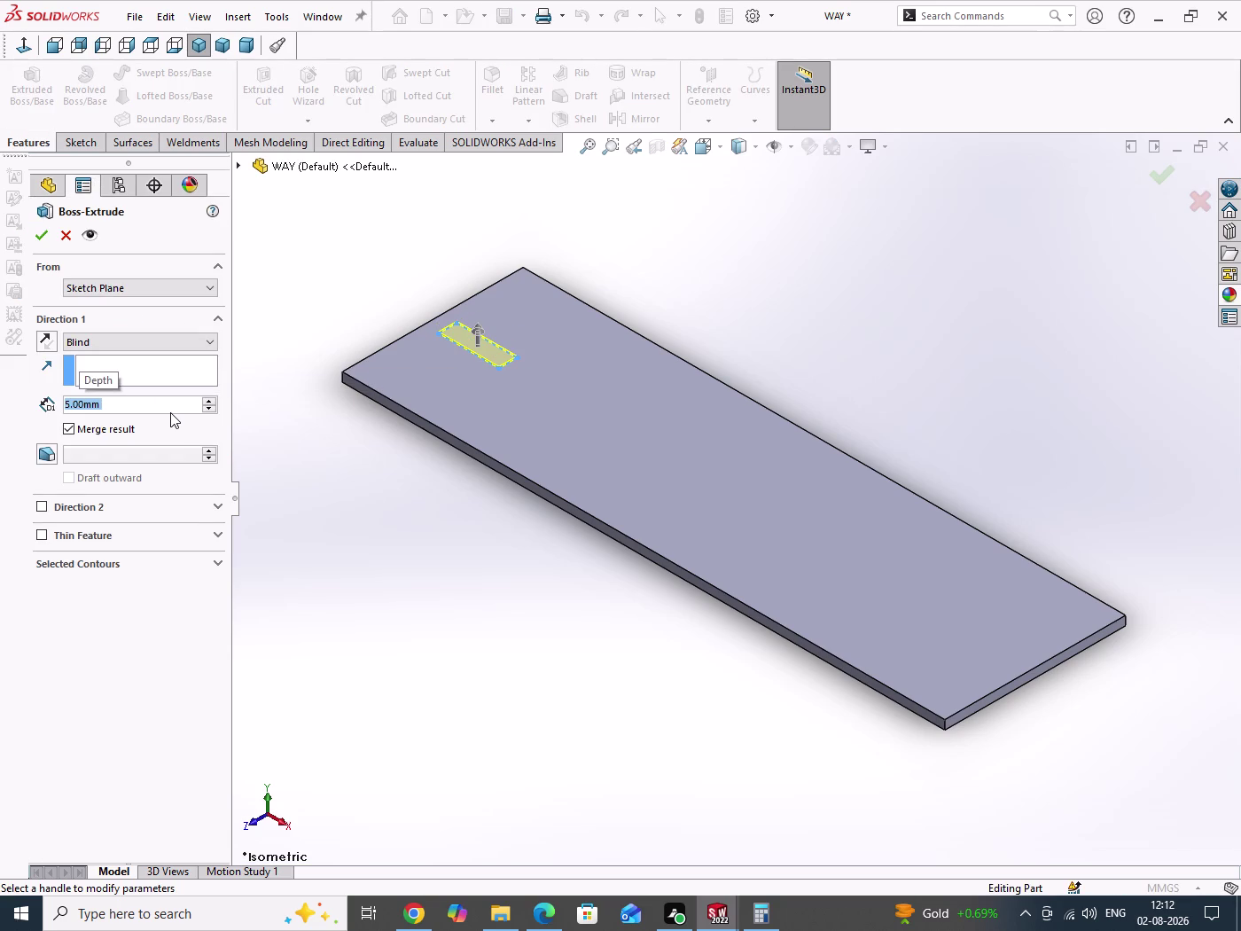
text(10)
key(Return)
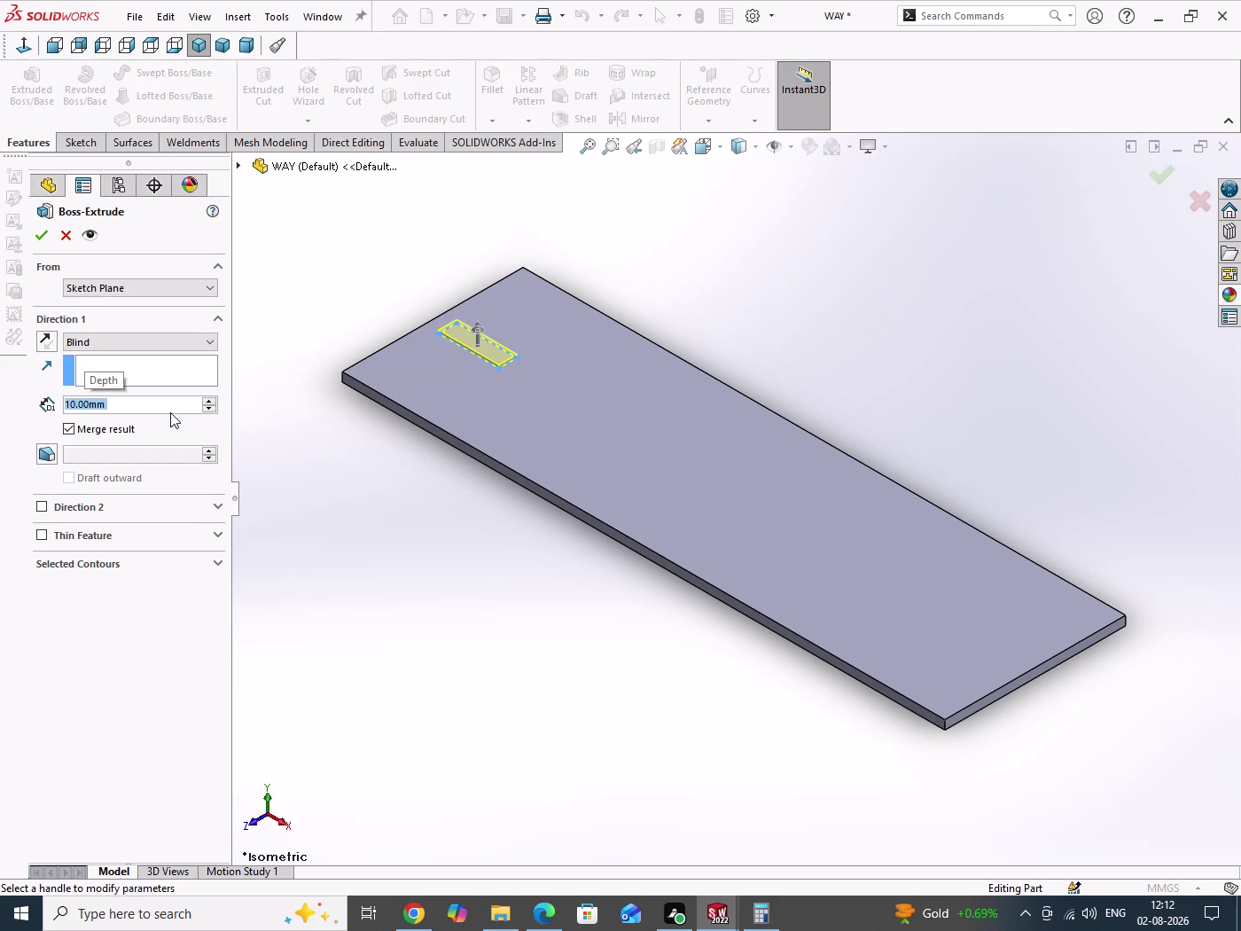
click(45, 240)
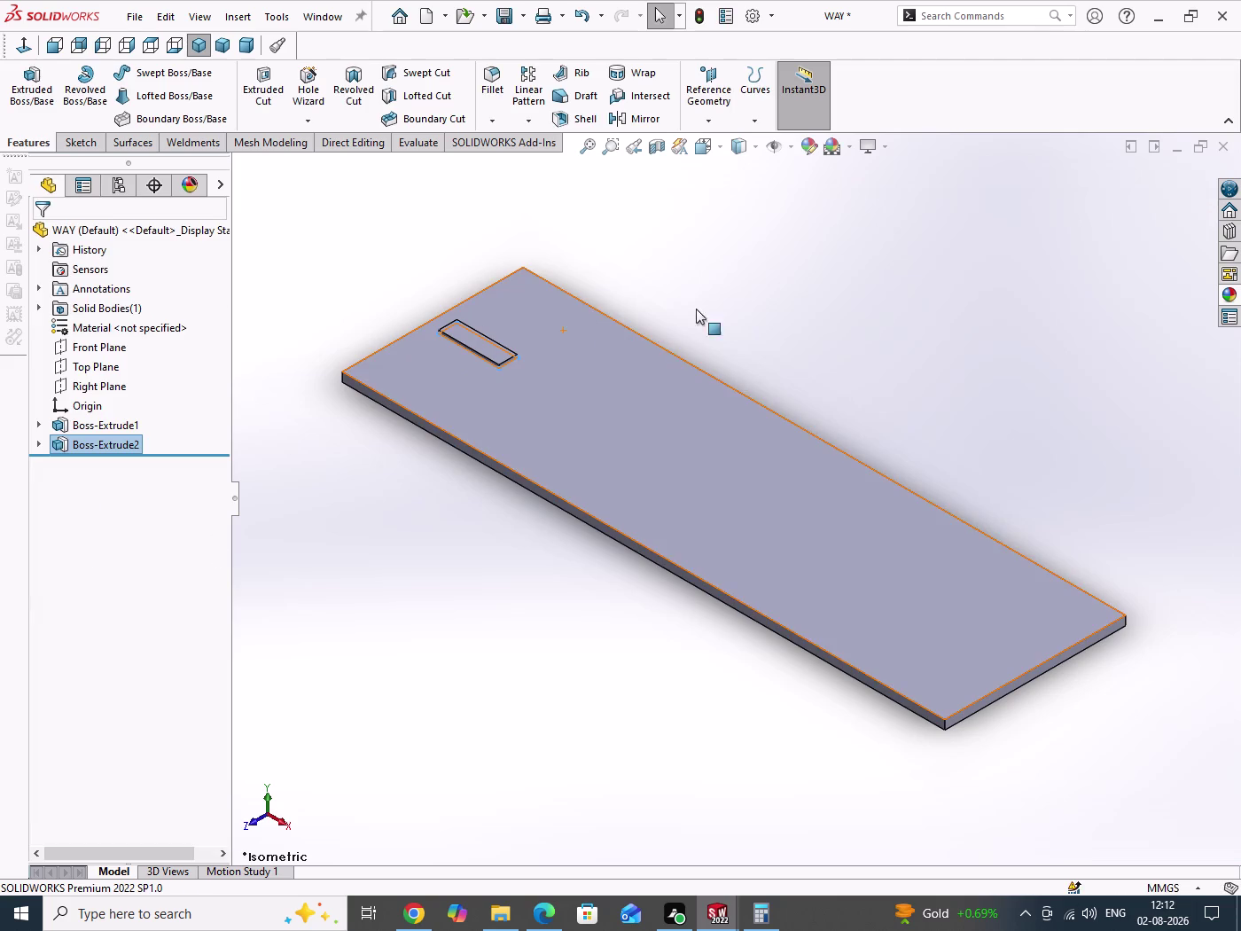
drag(815, 306, 851, 371)
Select Boss-Extrude2 and browse the Stone and Glass appearance categories.
click(139, 449)
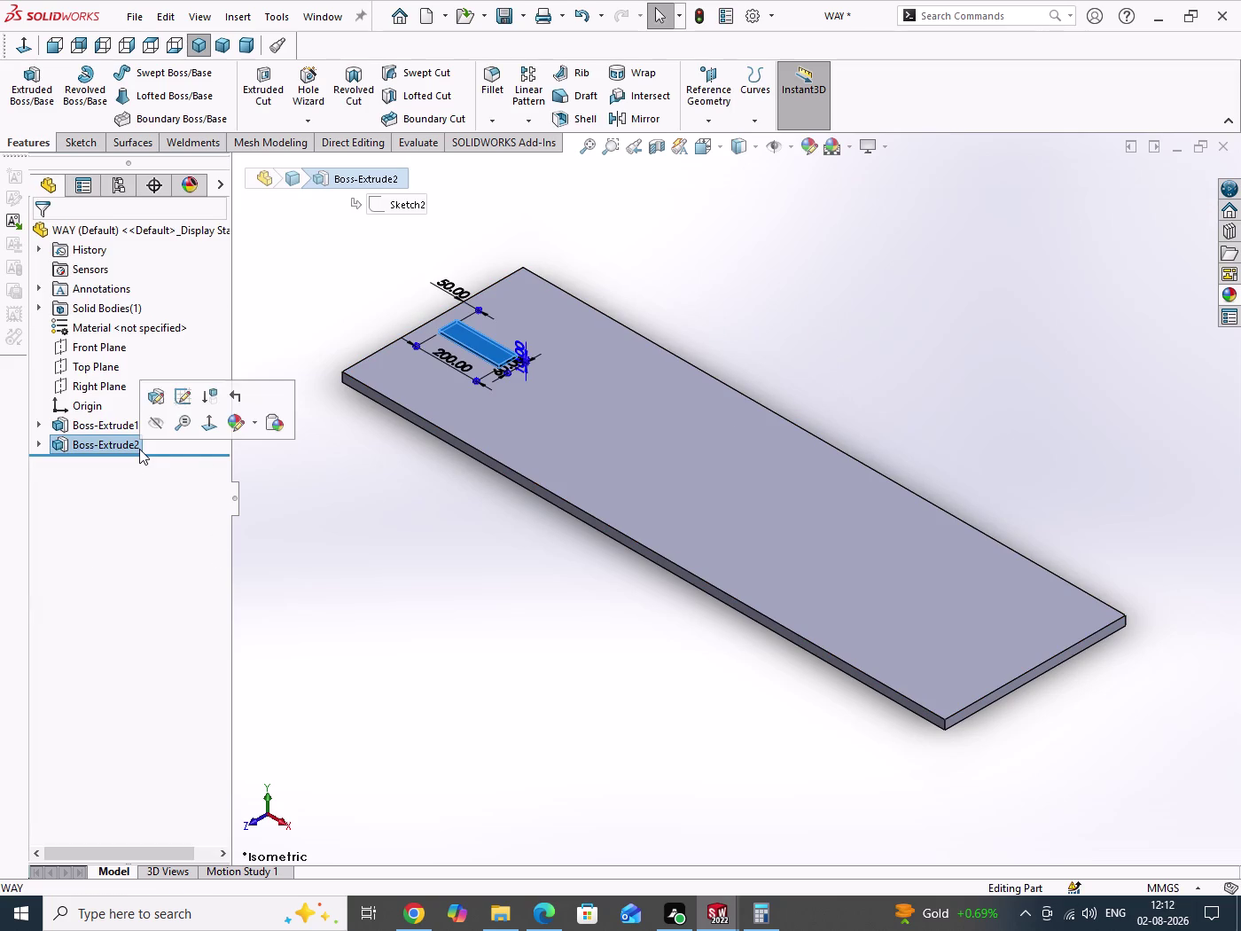
click(256, 423)
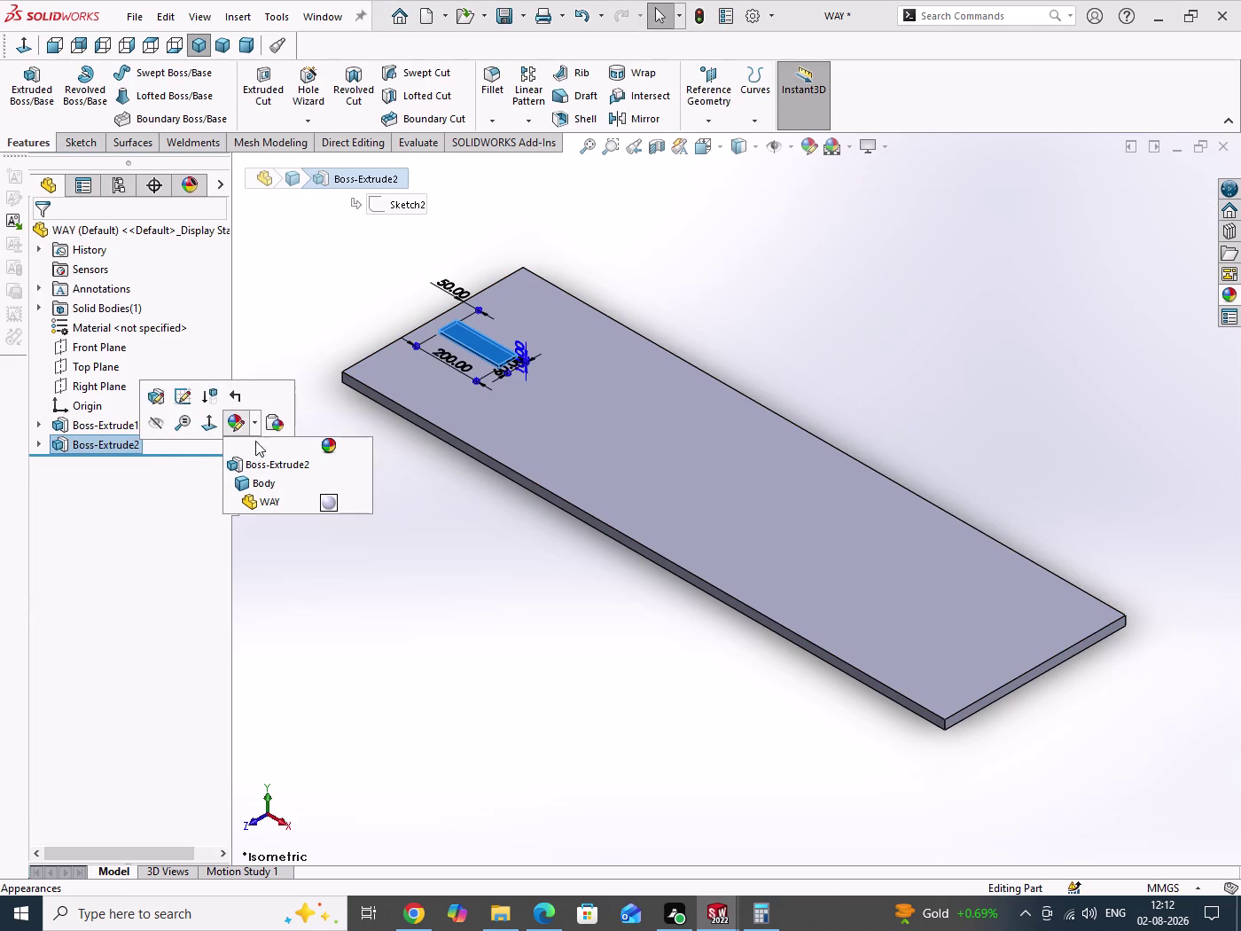
click(443, 528)
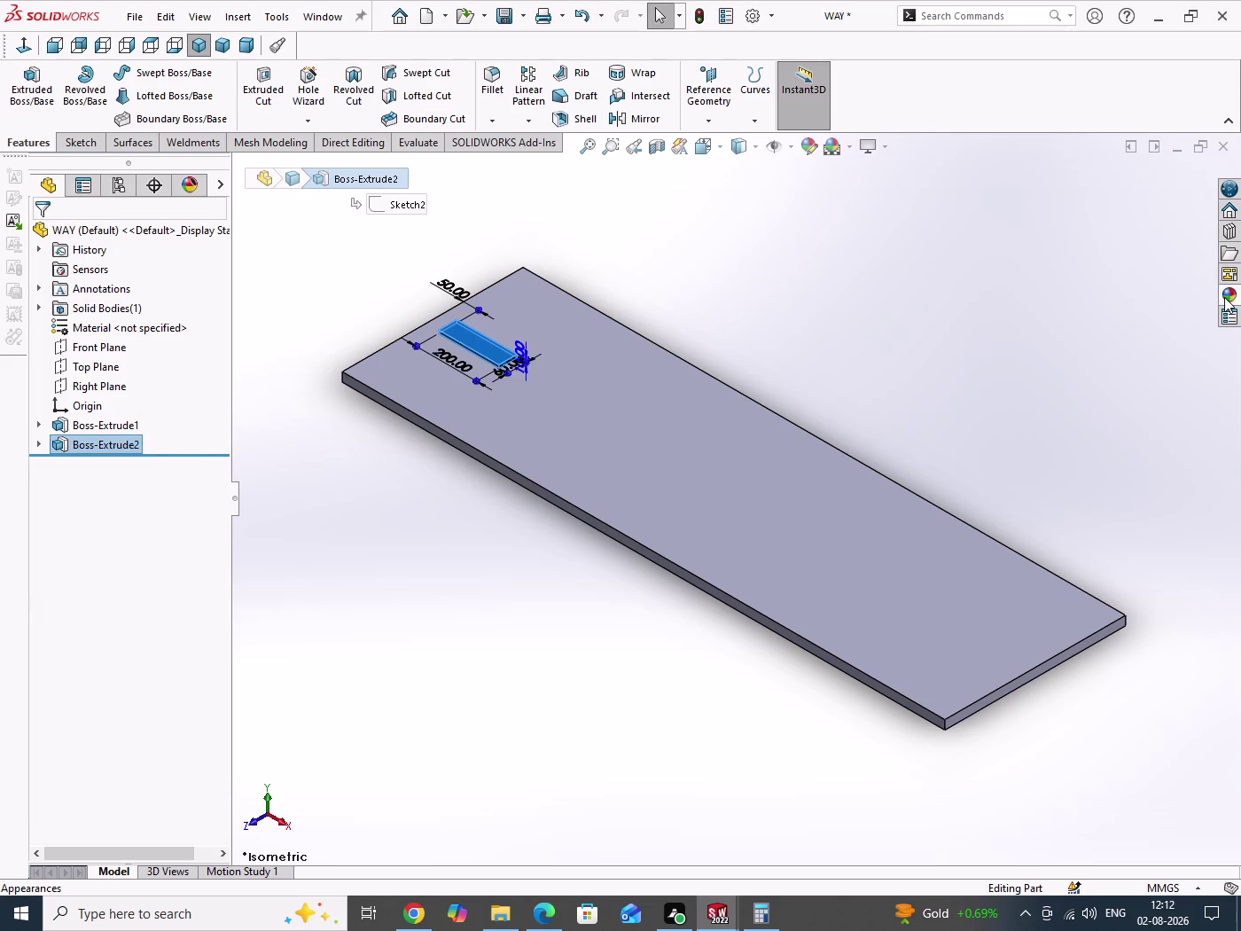
click(1225, 298)
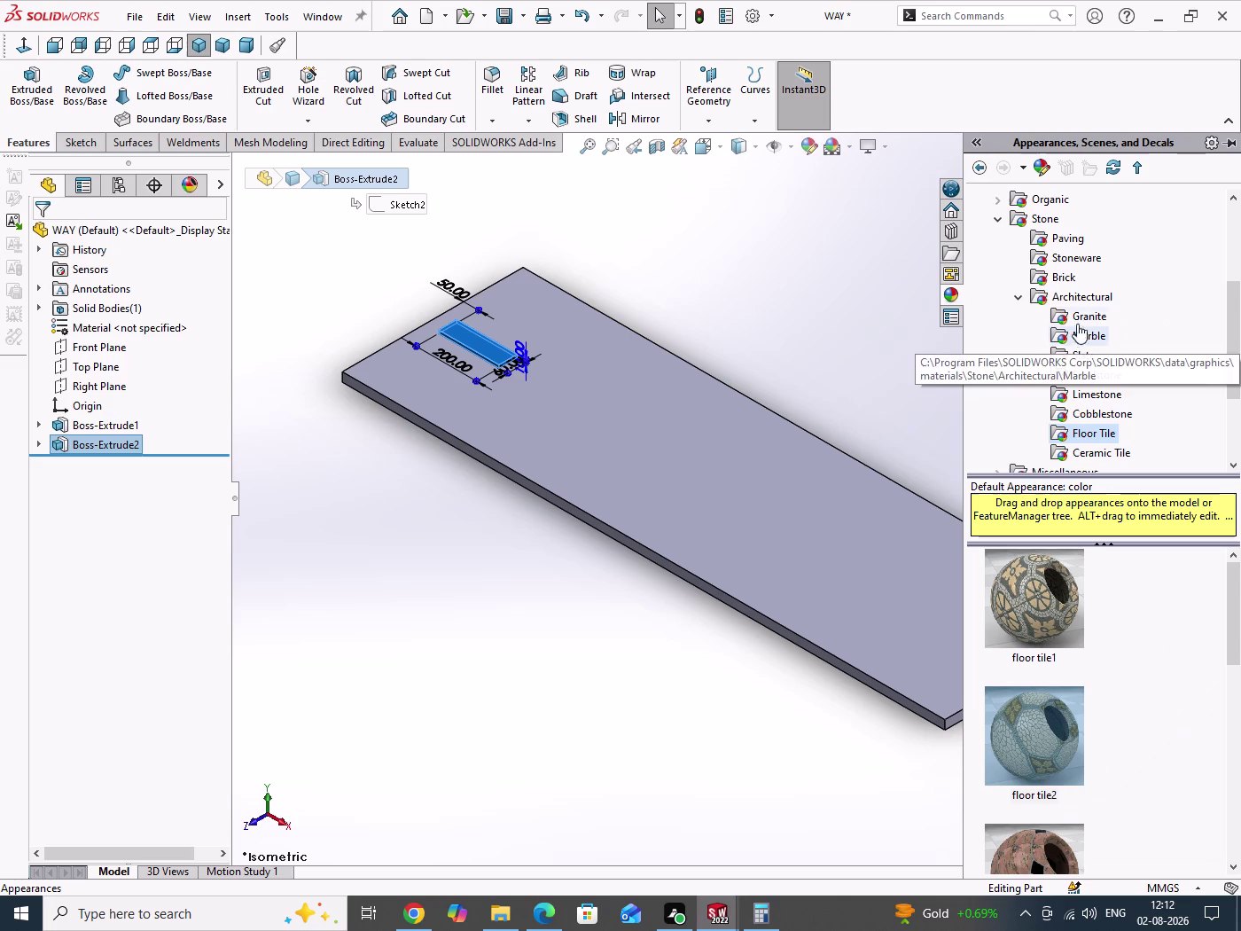
click(1000, 222)
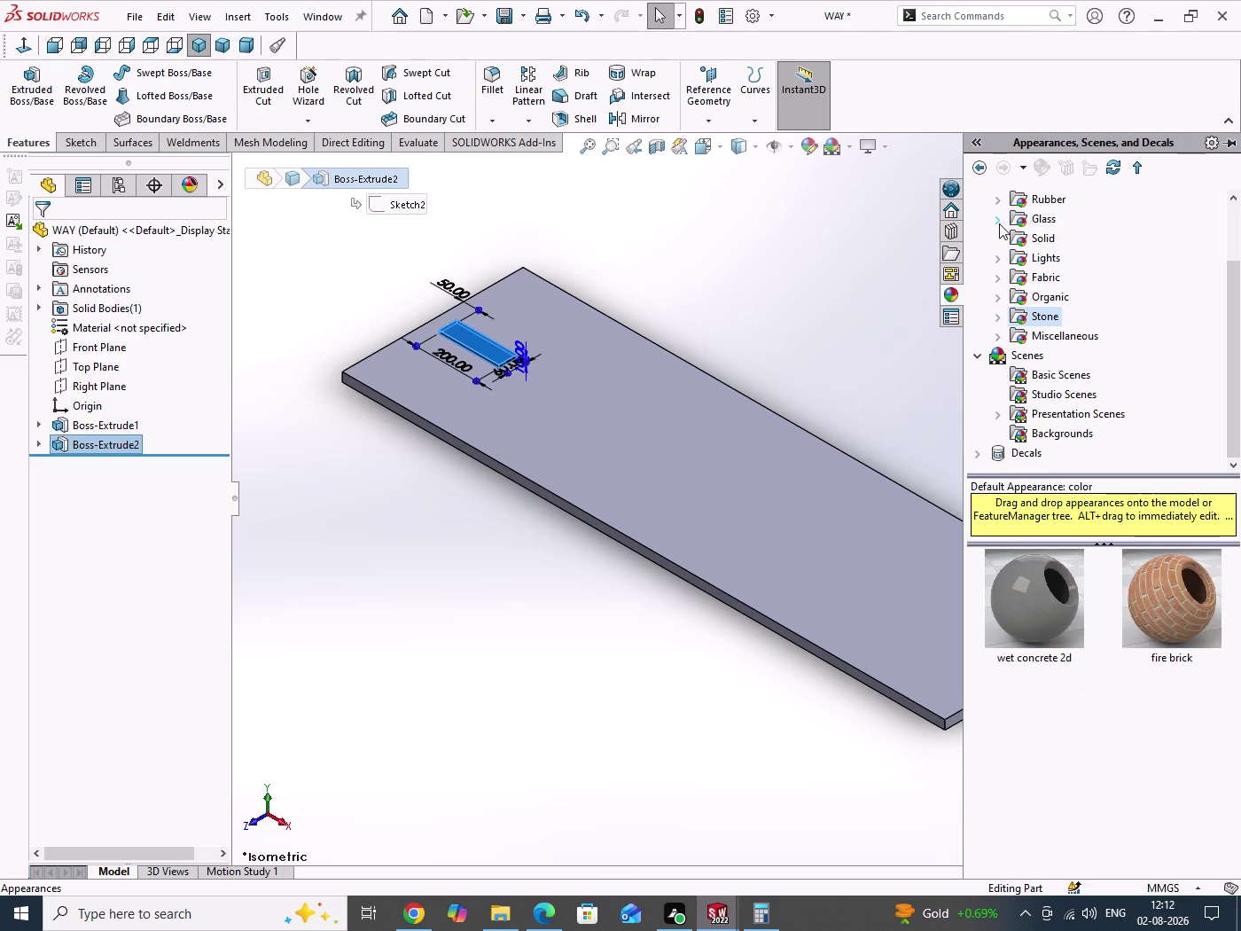
click(1000, 220)
double_click(1065, 239)
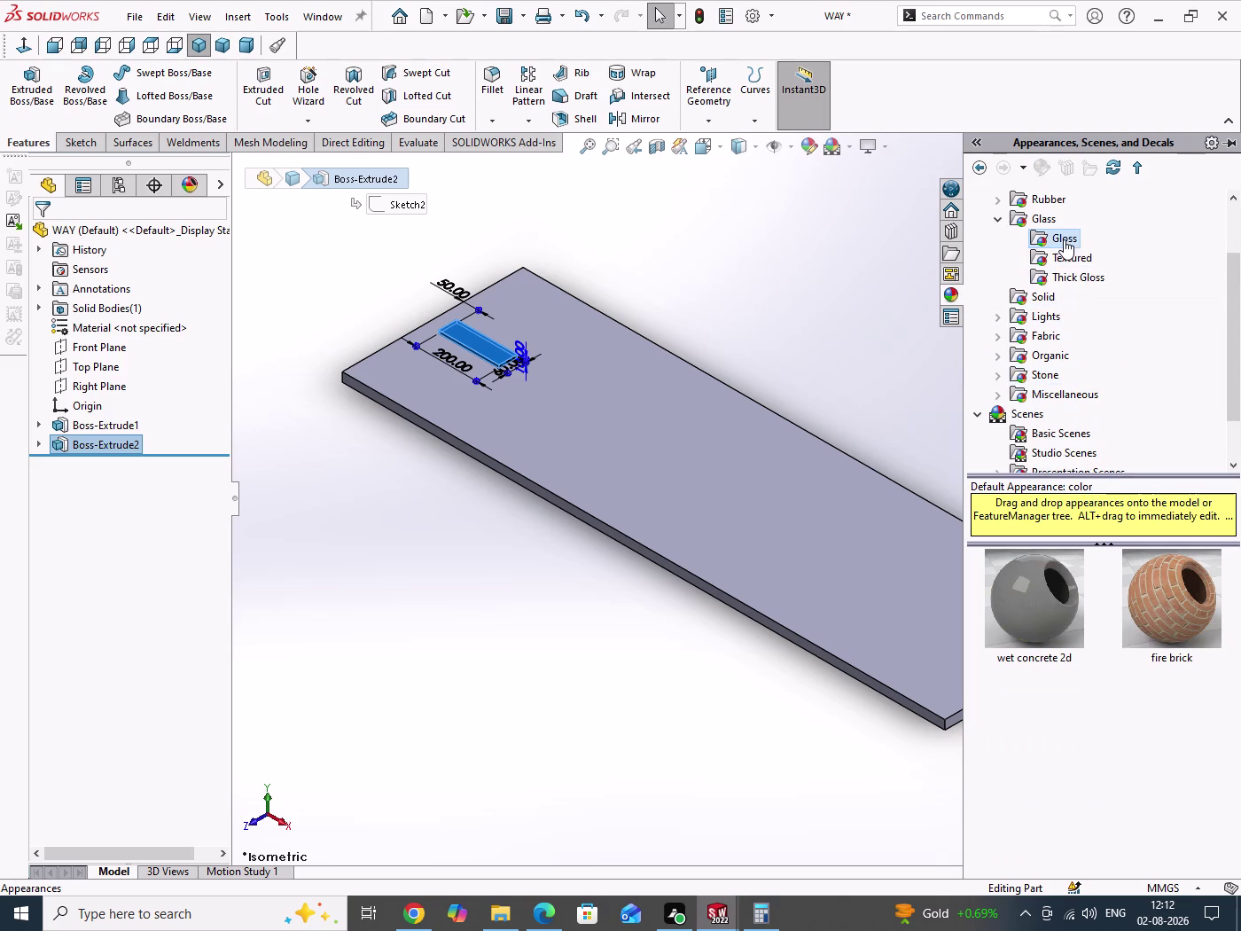
click(998, 227)
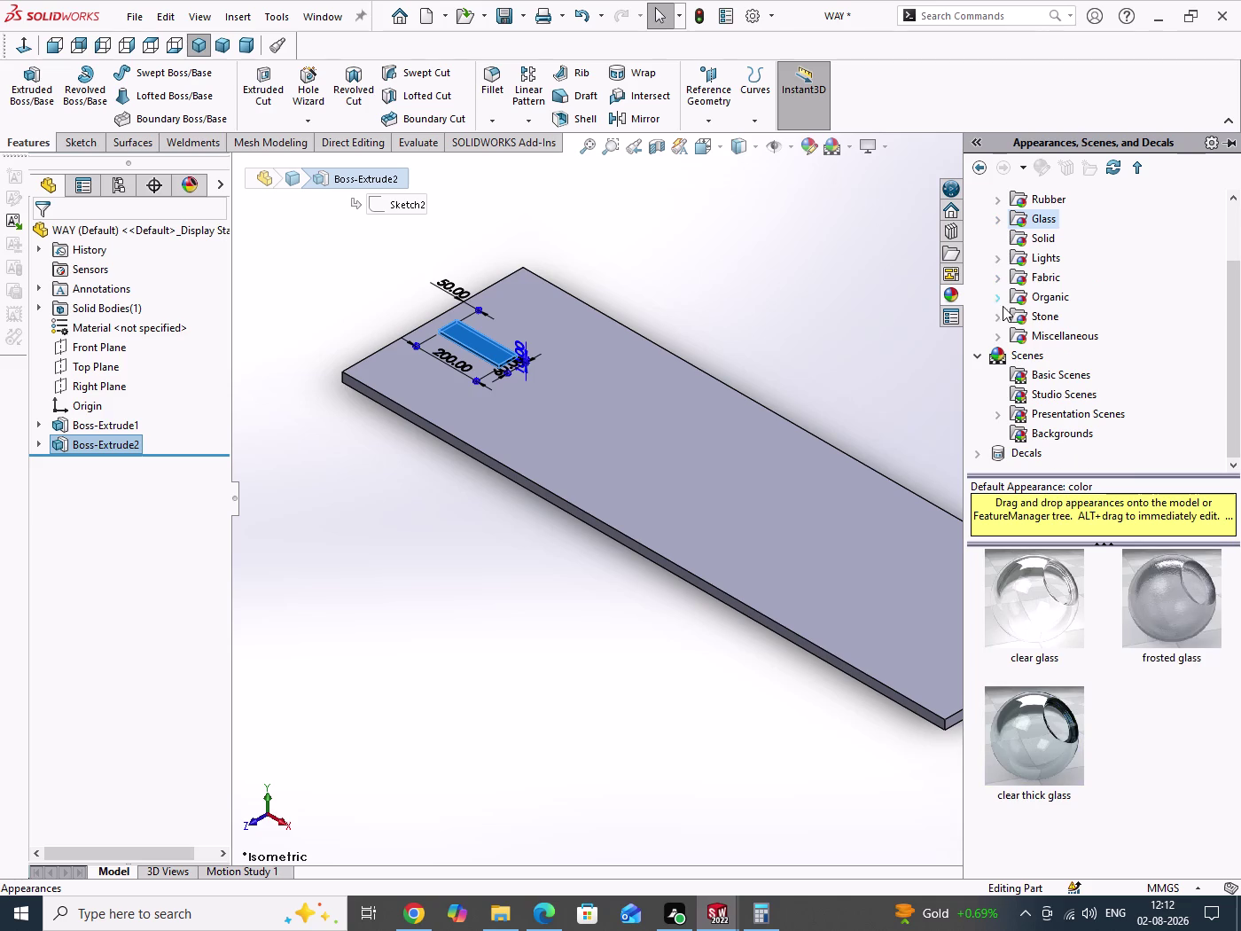
Expand the Lights appearance category to show the LED appearances.
scroll(up, 3)
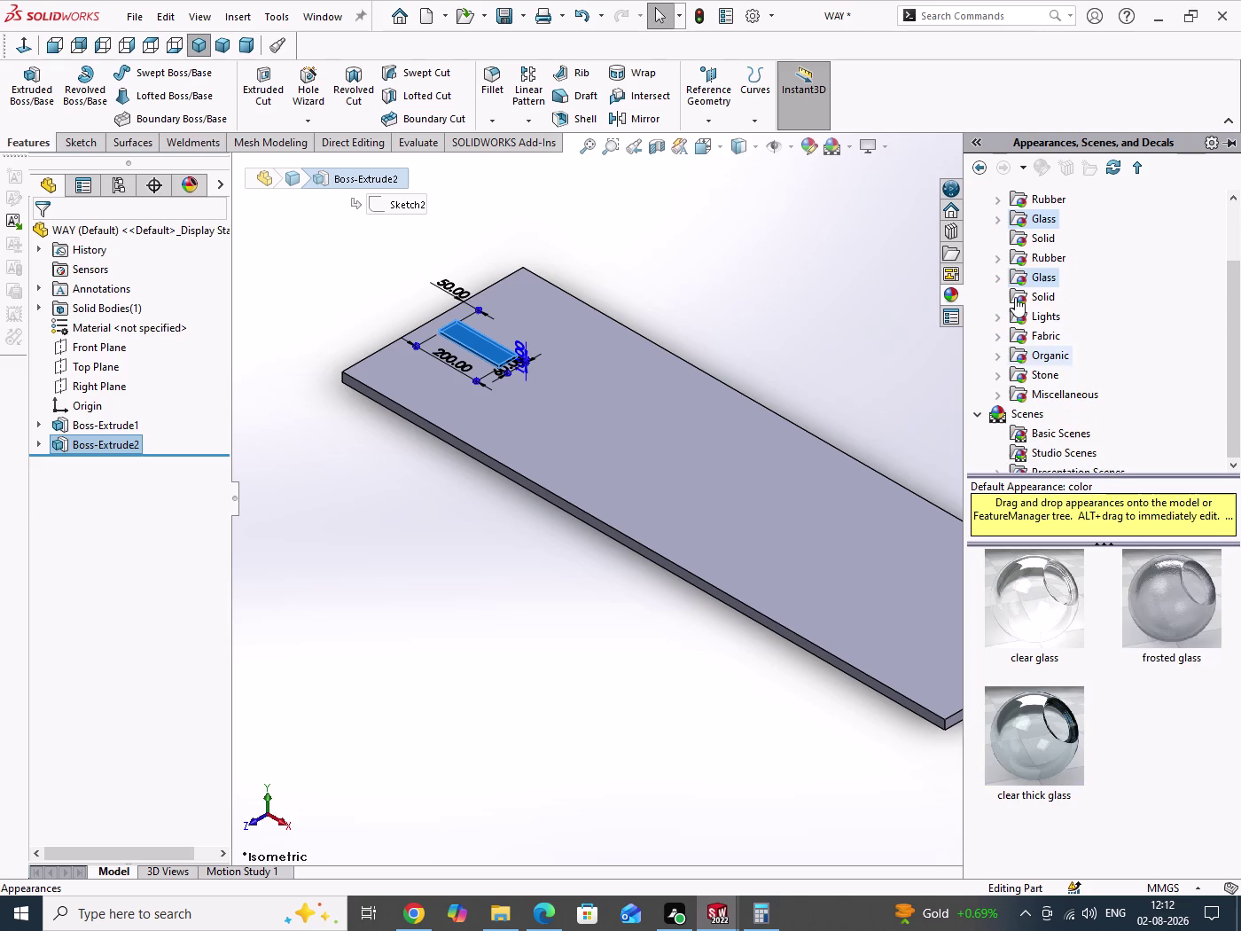
scroll(up, 3)
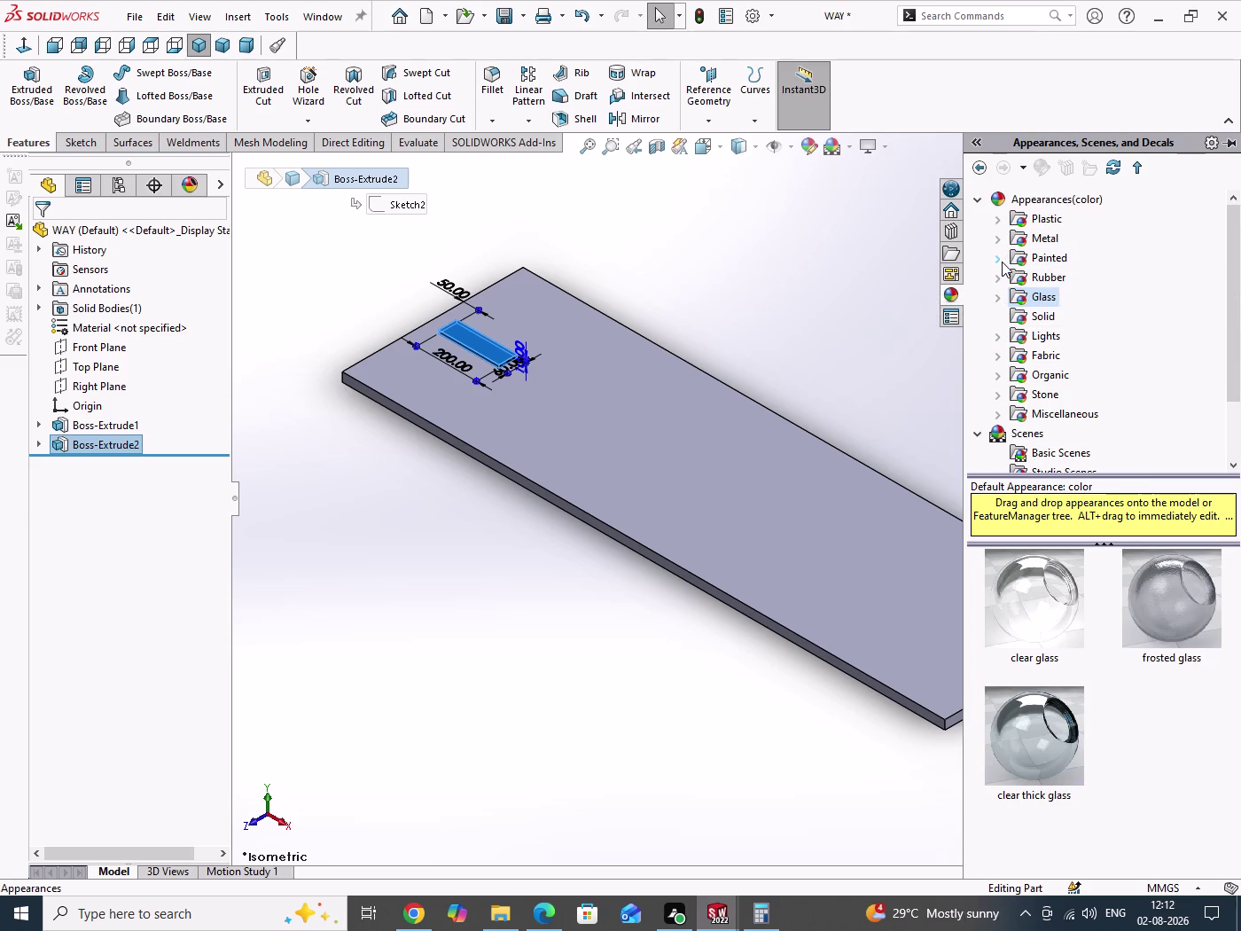
click(1002, 262)
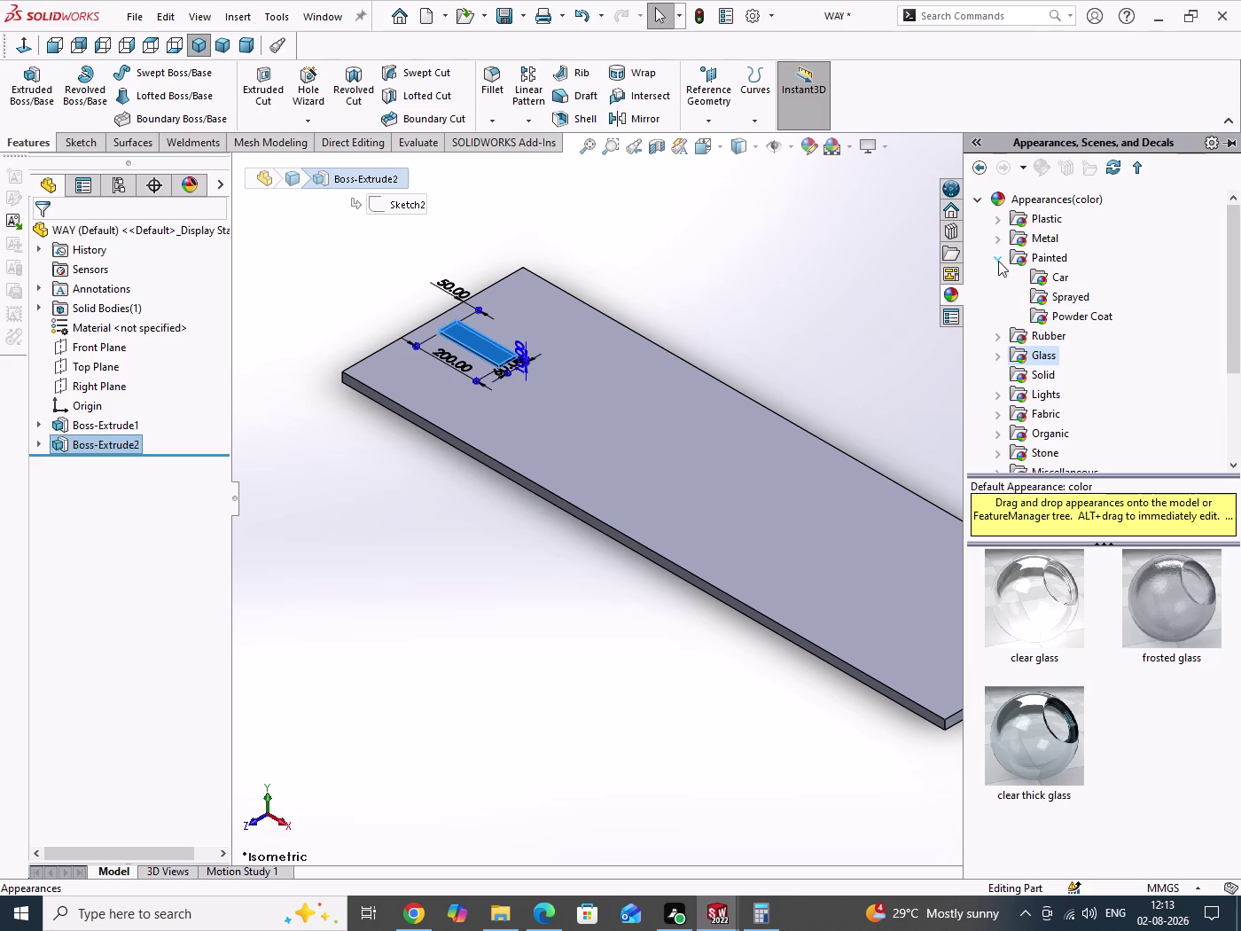
click(998, 260)
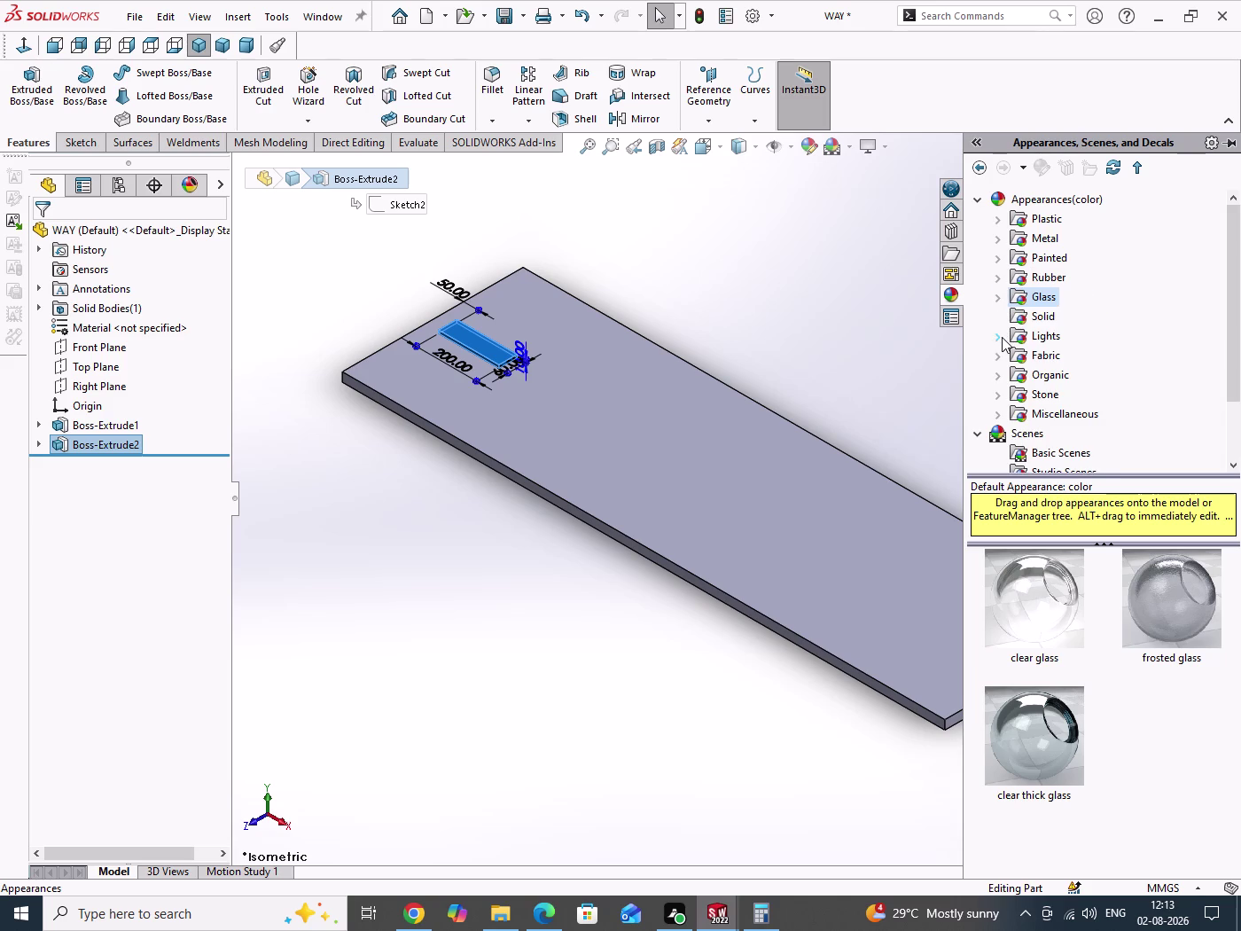
click(1002, 338)
double_click(1061, 358)
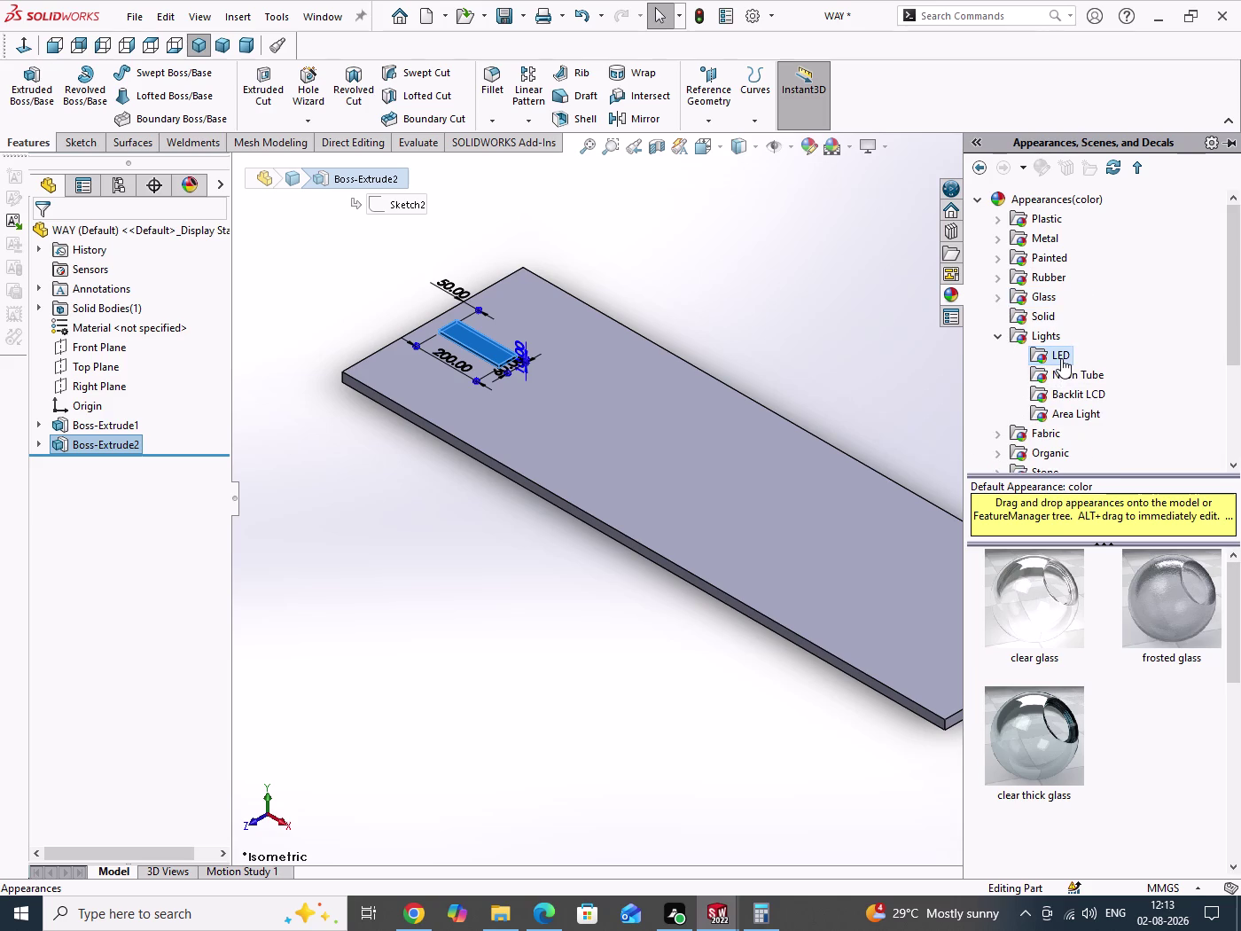
scroll(down, 3)
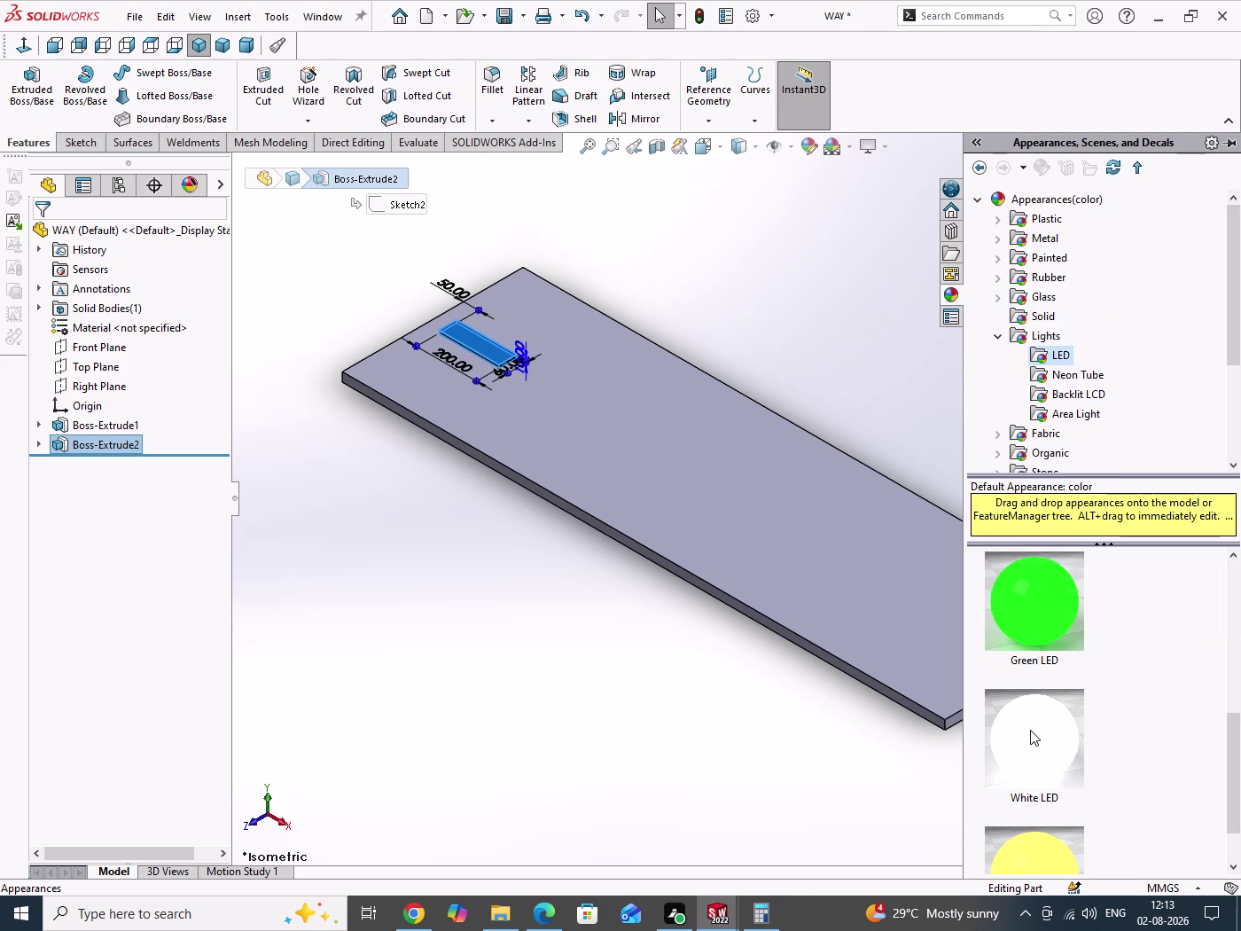
scroll(up, 3)
Drag the Red LED appearance onto the small block and apply it to the feature.
drag(1048, 612, 602, 478)
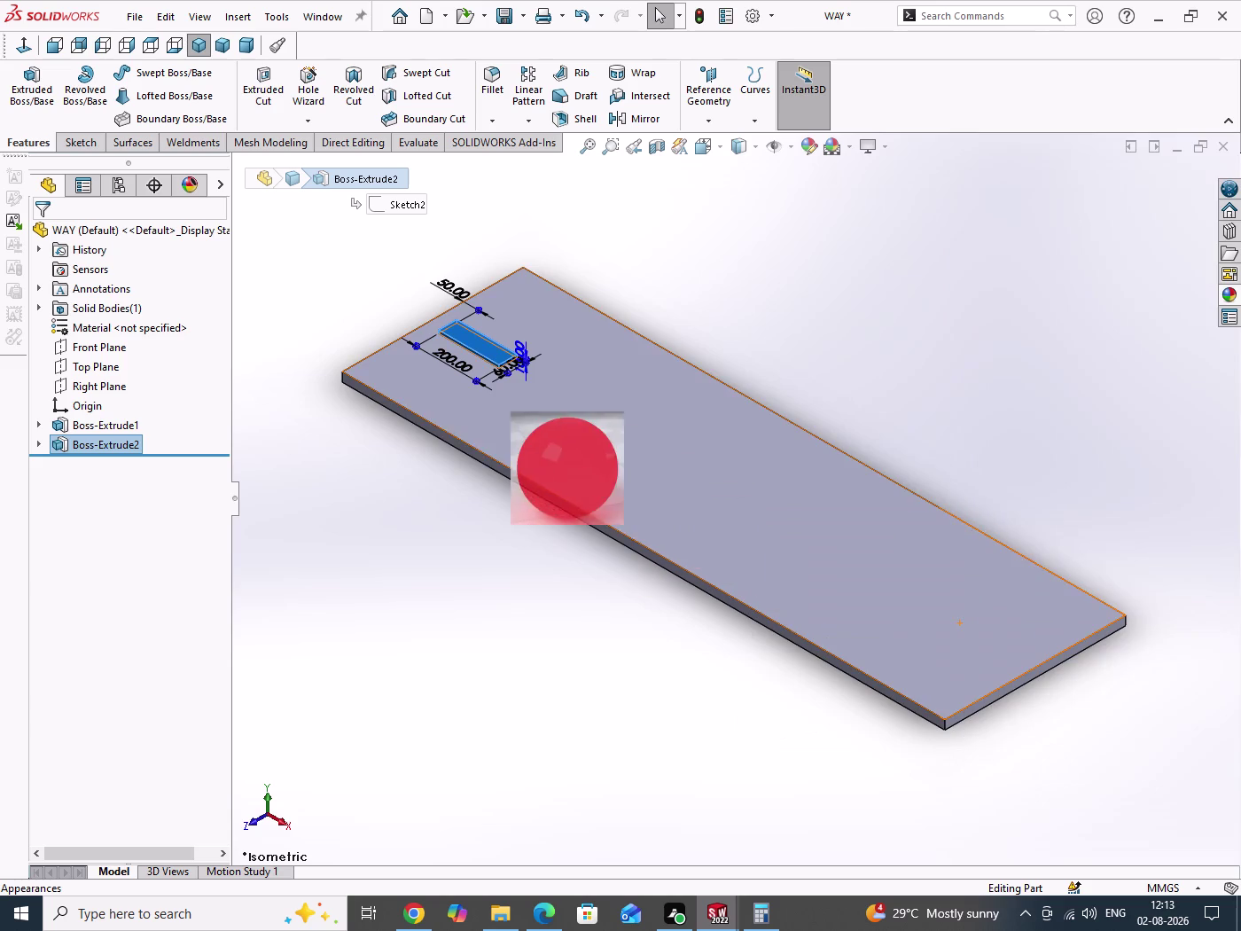
drag(602, 478, 488, 352)
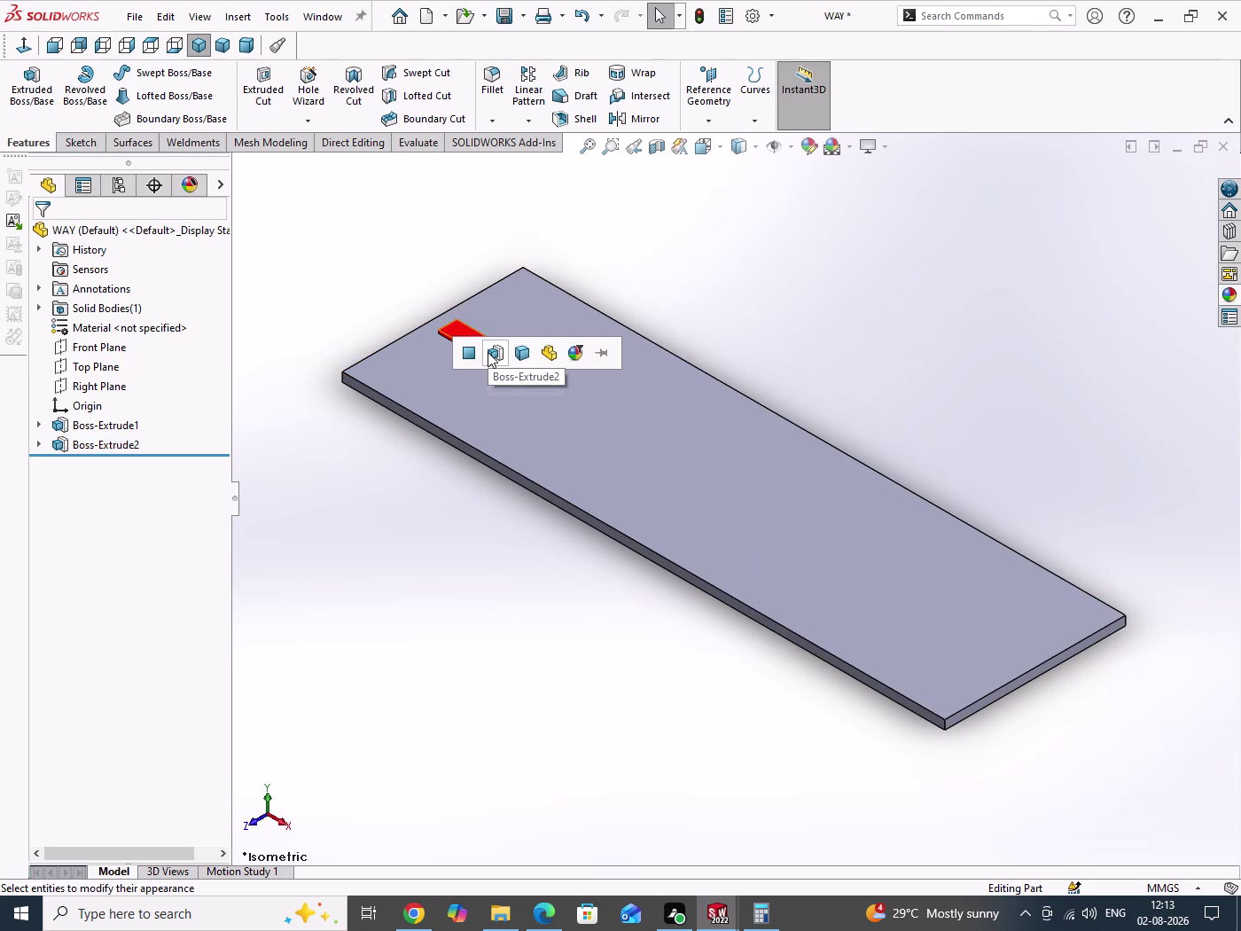
click(492, 351)
drag(794, 290, 805, 353)
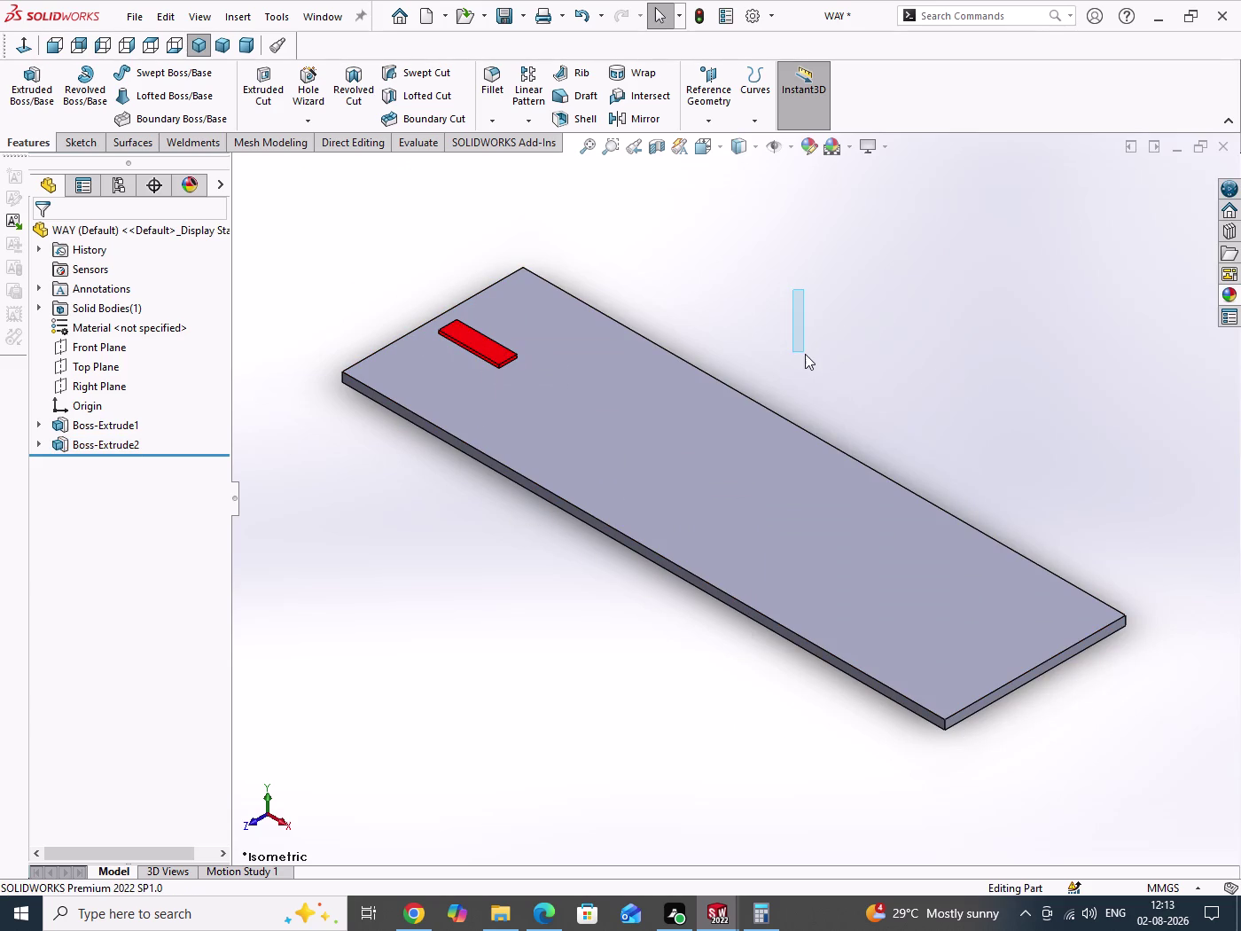
scroll(down, 3)
drag(777, 332, 786, 362)
scroll(up, 3)
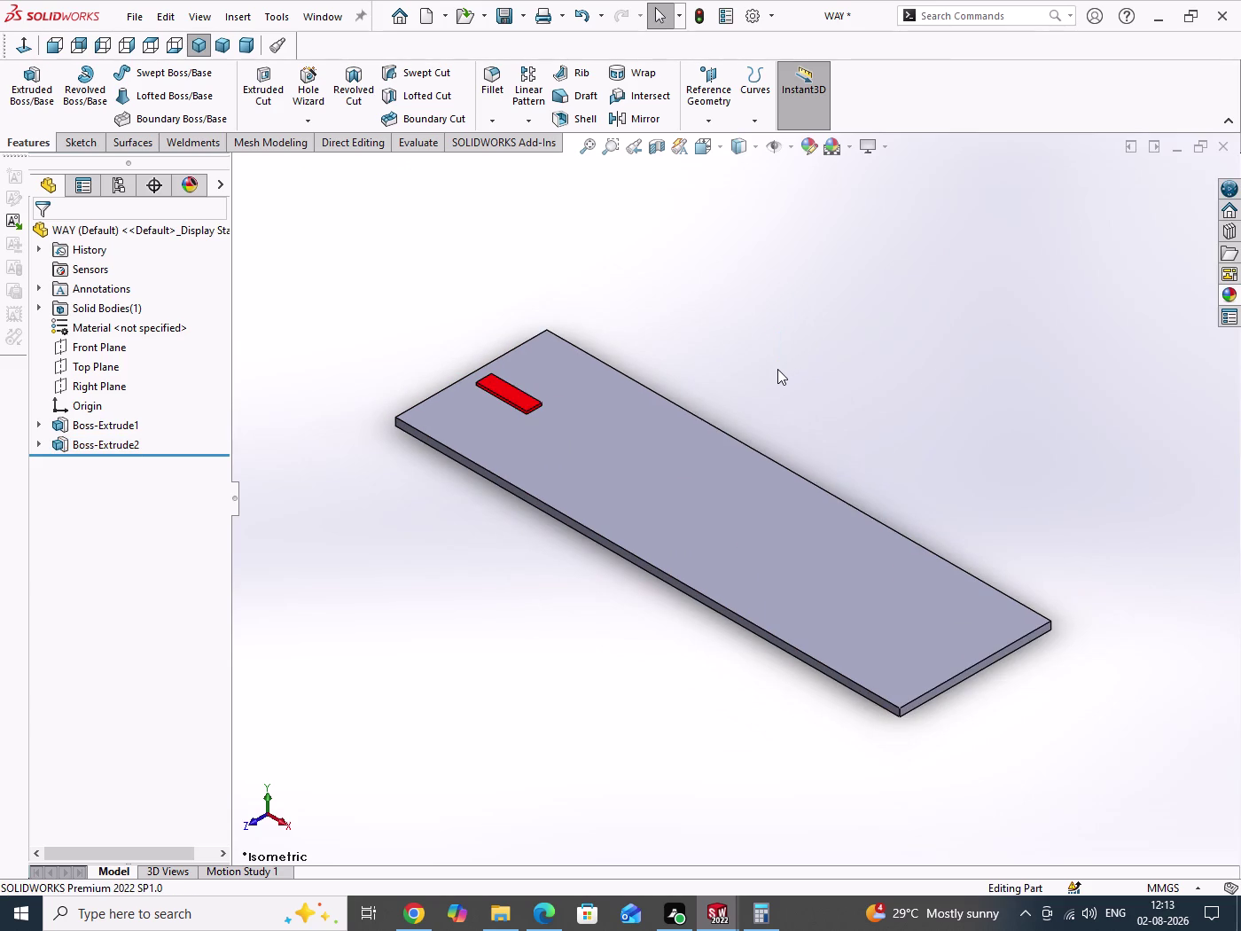
drag(309, 328, 343, 479)
click(647, 504)
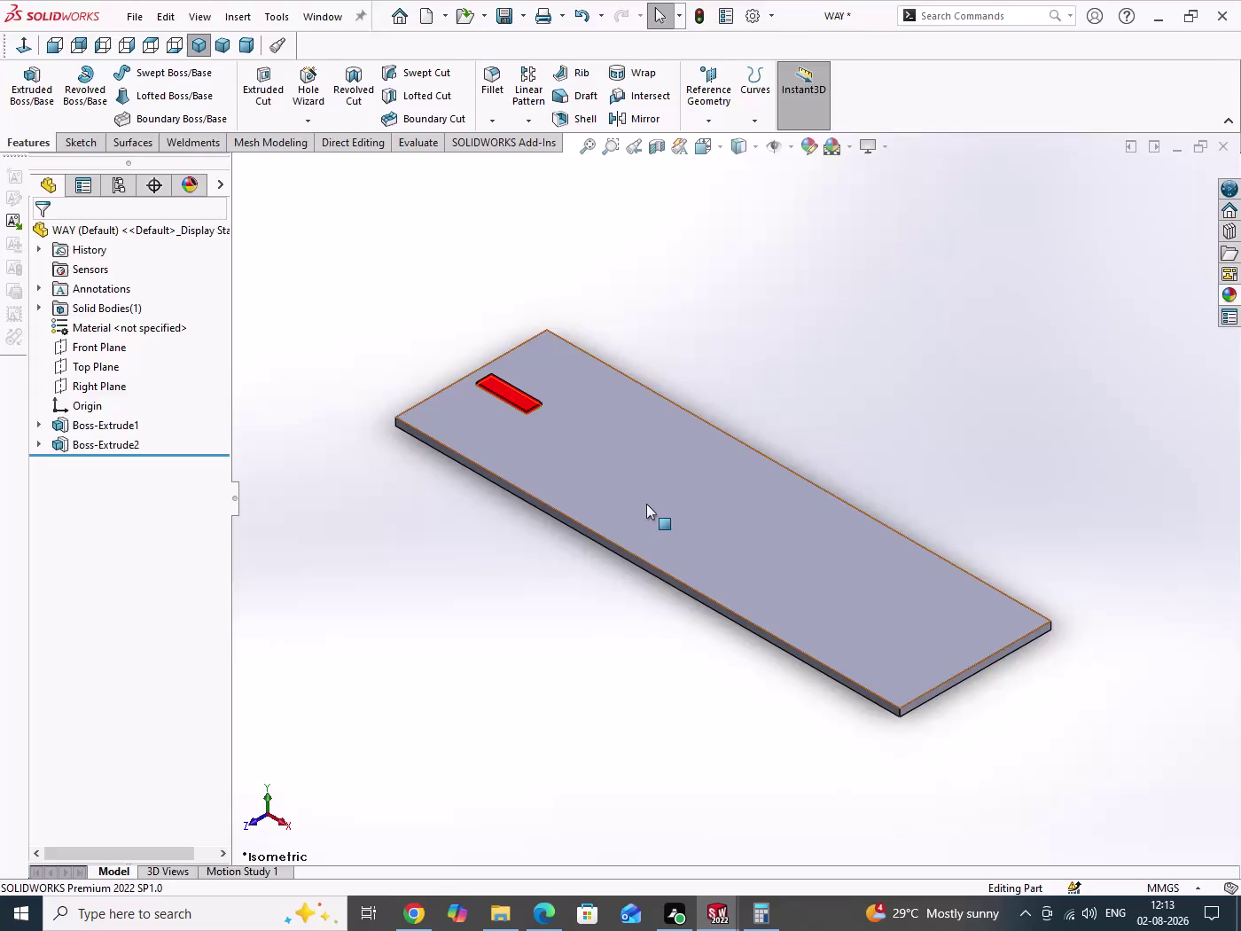
drag(1000, 365, 1021, 490)
Apply the black appearance from Painted > Sprayed to the base plate feature.
click(1235, 292)
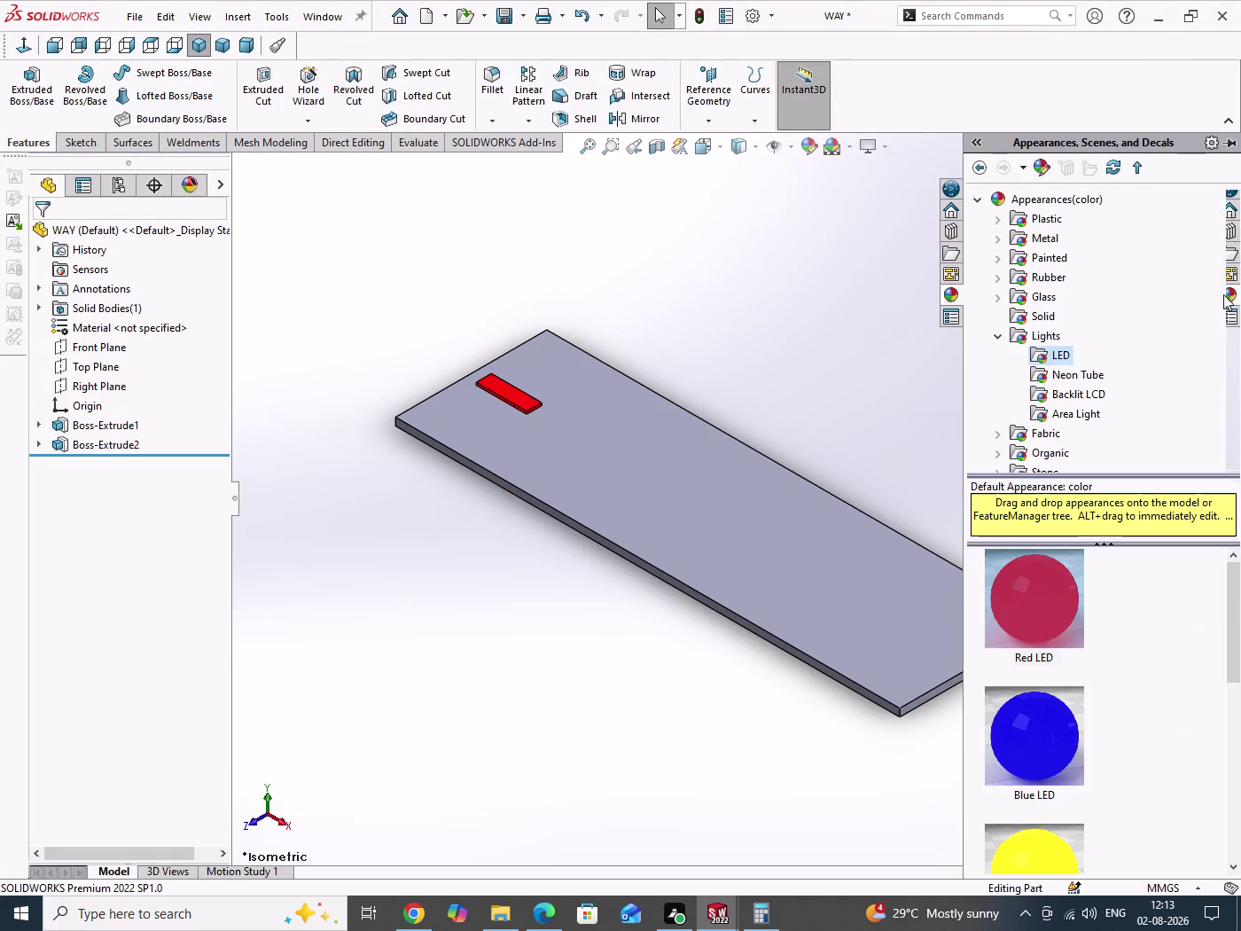
click(997, 342)
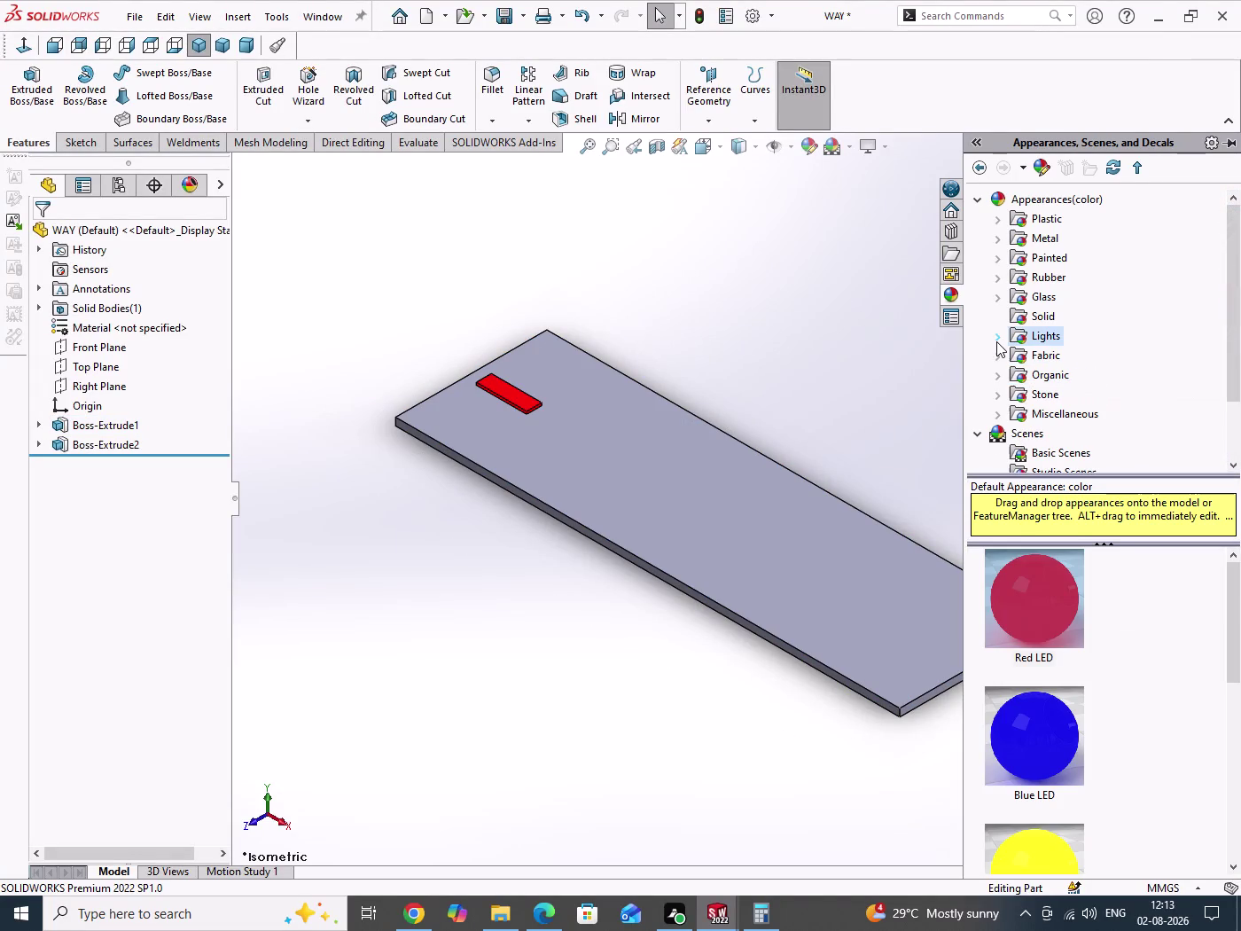
click(997, 258)
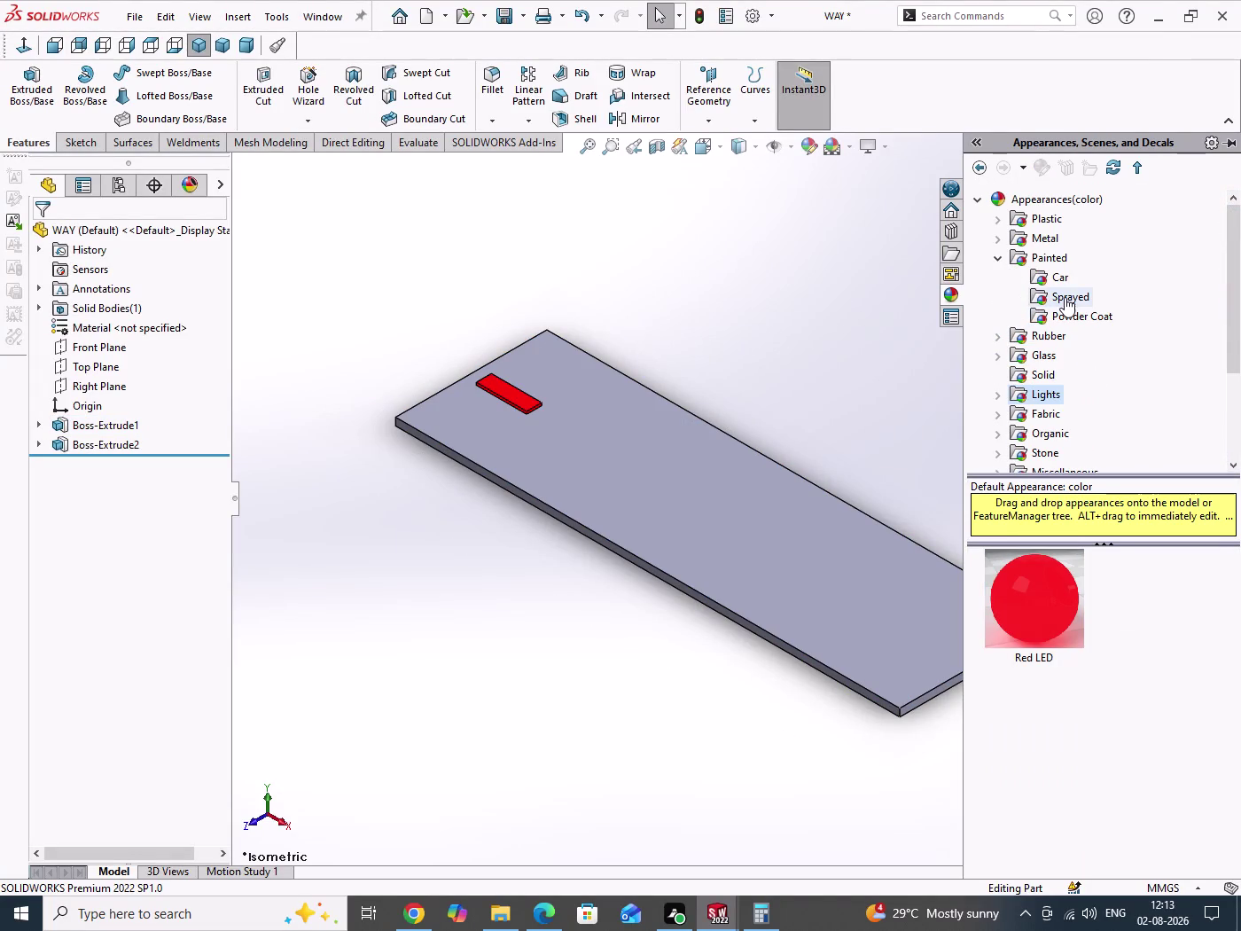
double_click(1065, 297)
drag(1183, 589, 994, 637)
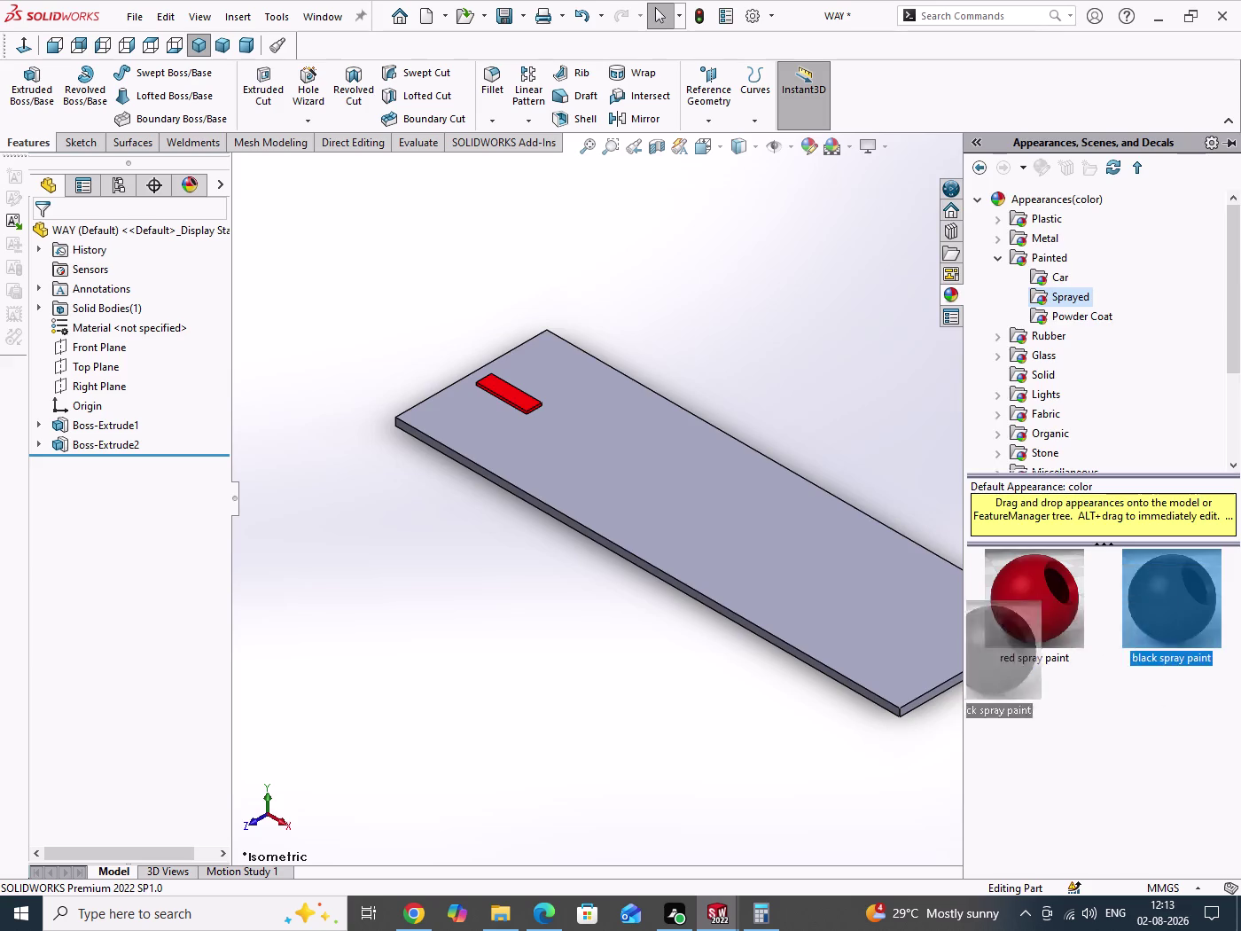
drag(994, 637, 795, 557)
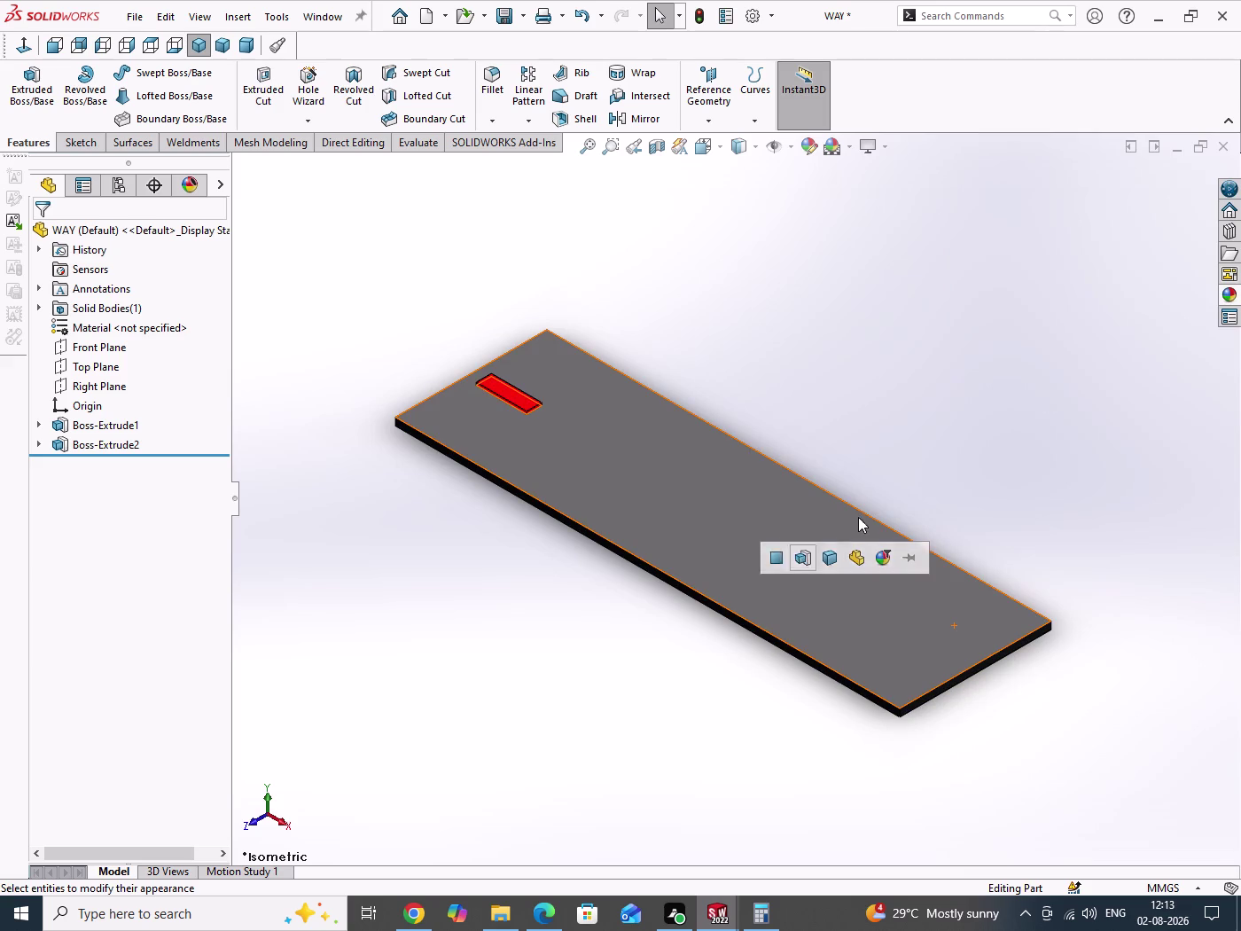
click(1047, 390)
click(70, 422)
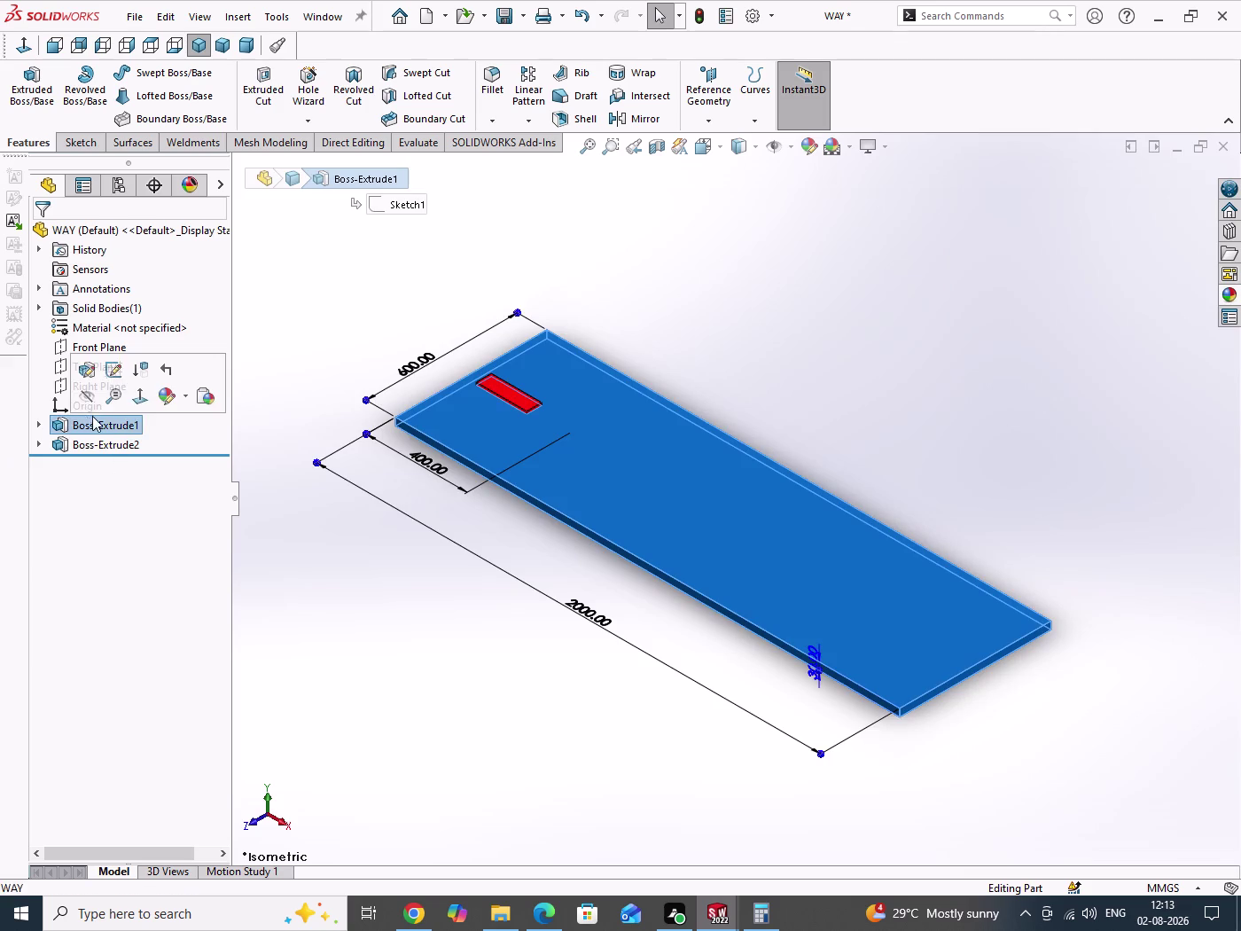
Set Boss-Extrude1's appearance colour to black (0, 0, 0) and save with Ctrl+S.
click(172, 400)
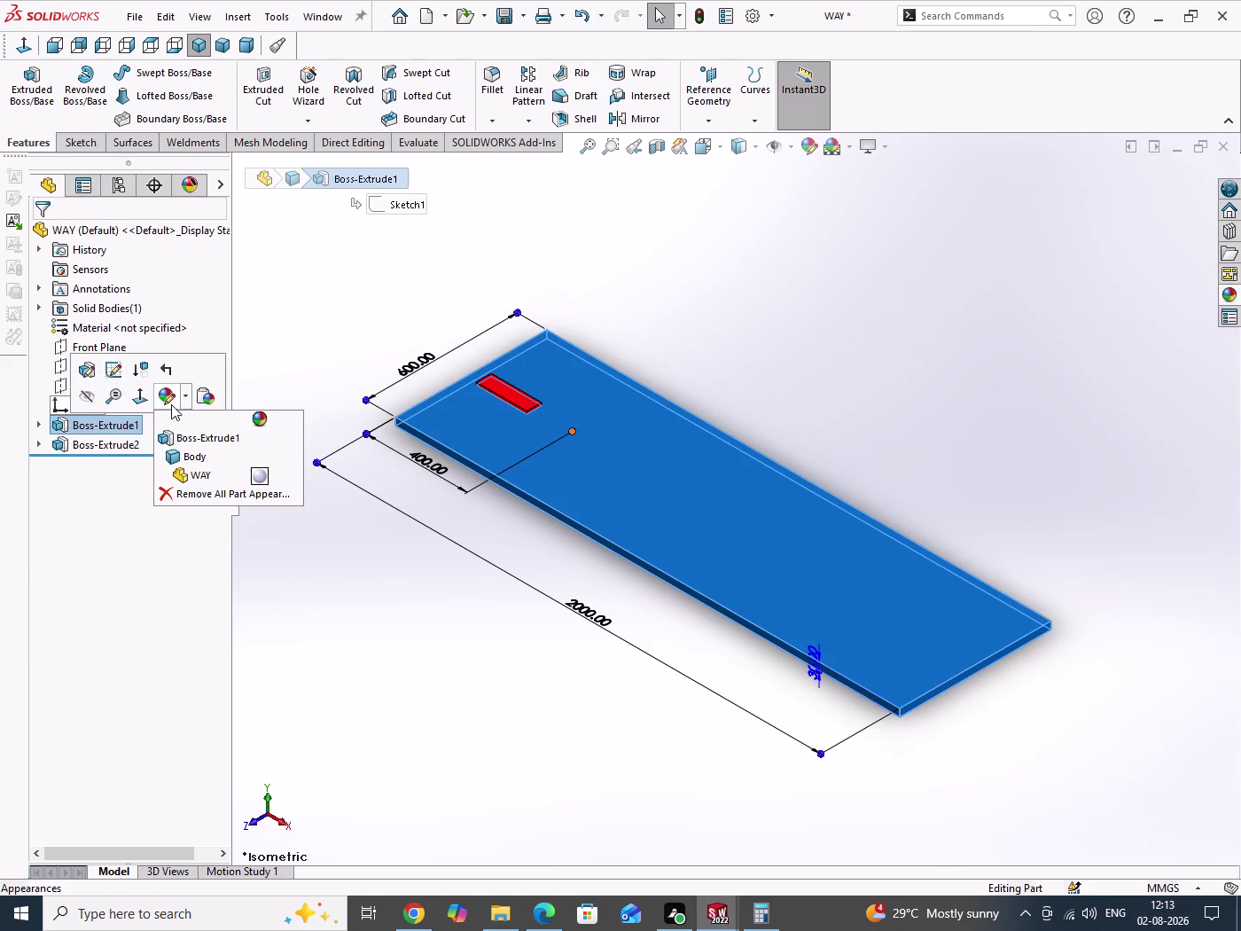
click(179, 440)
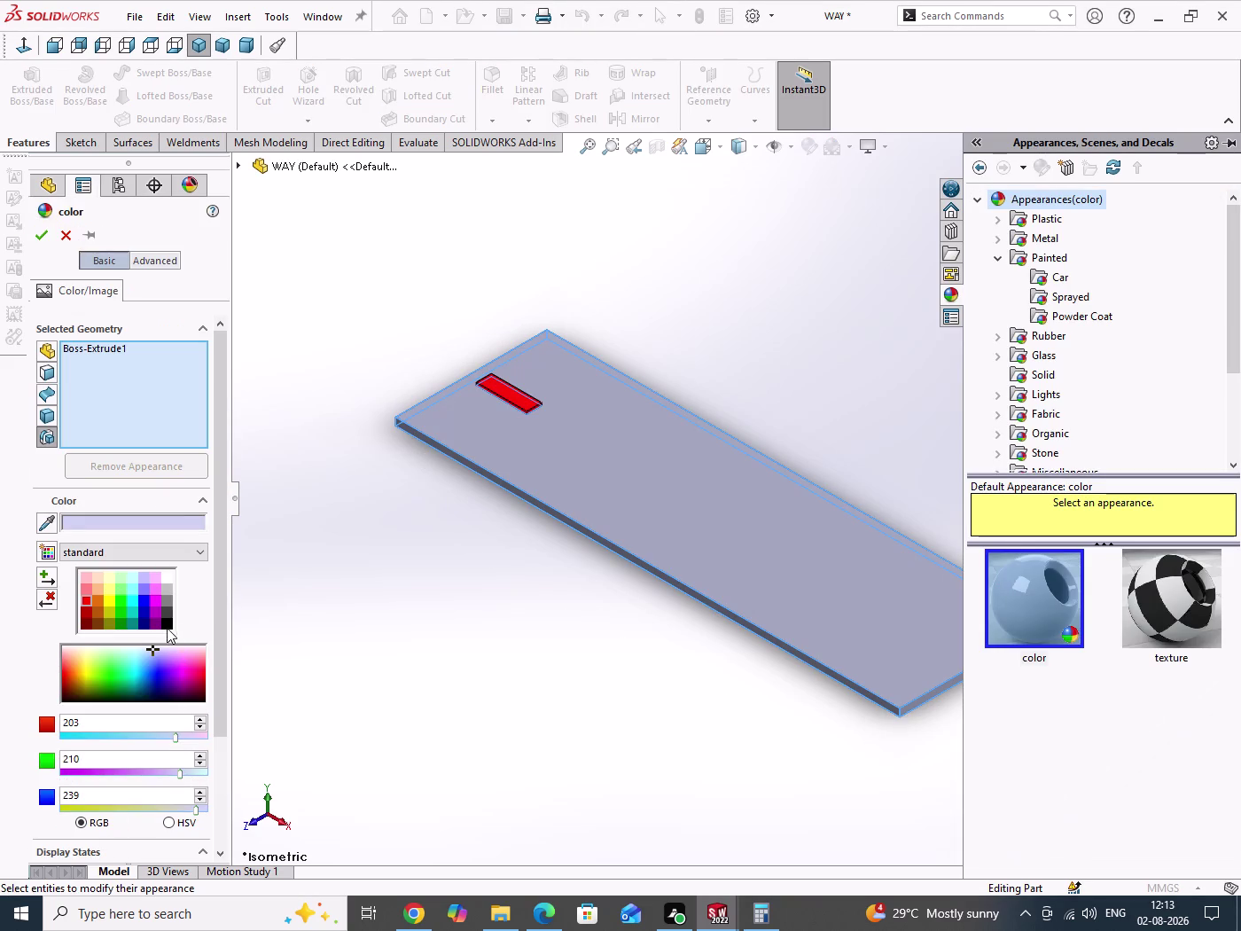
click(166, 623)
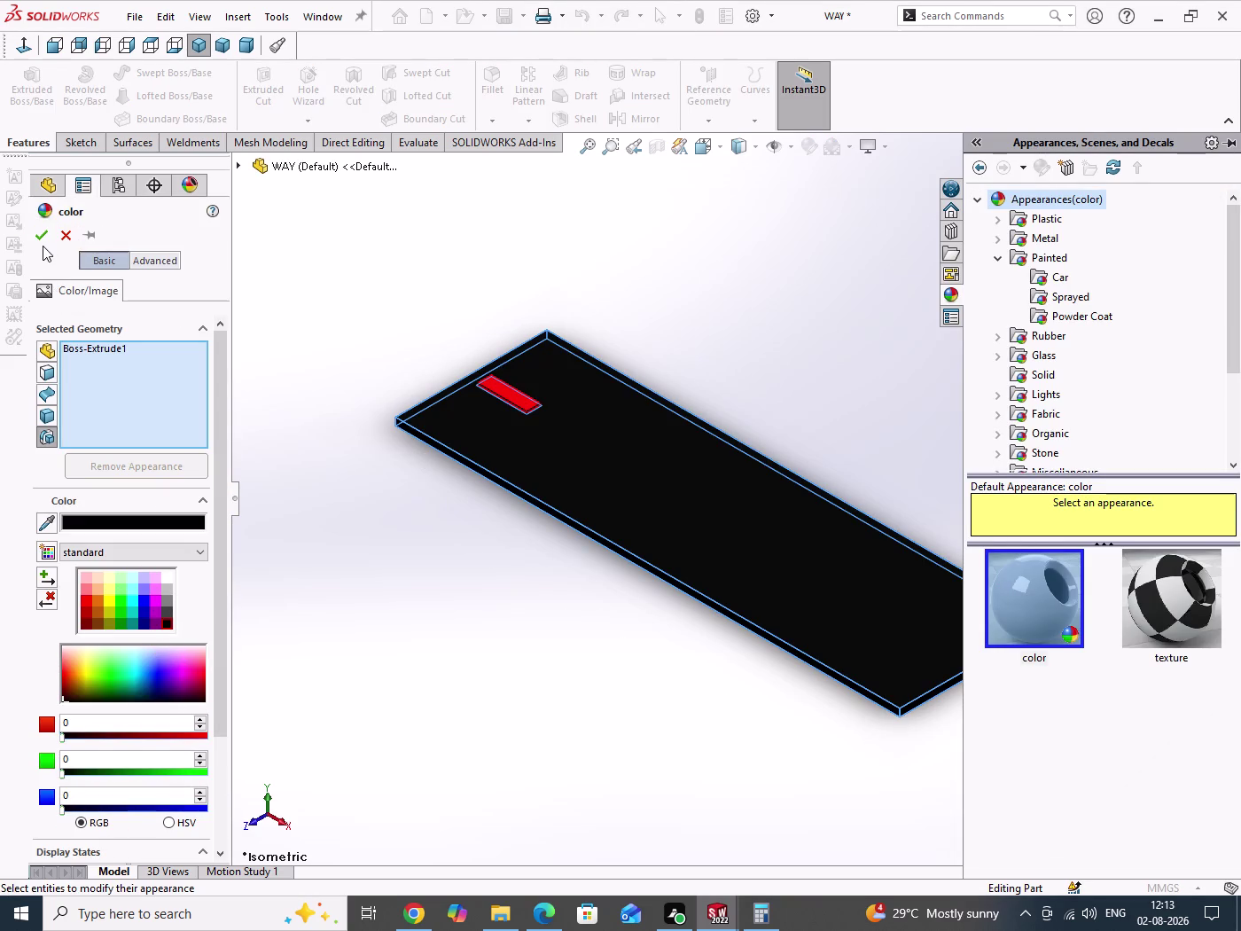
click(42, 239)
drag(385, 521, 408, 551)
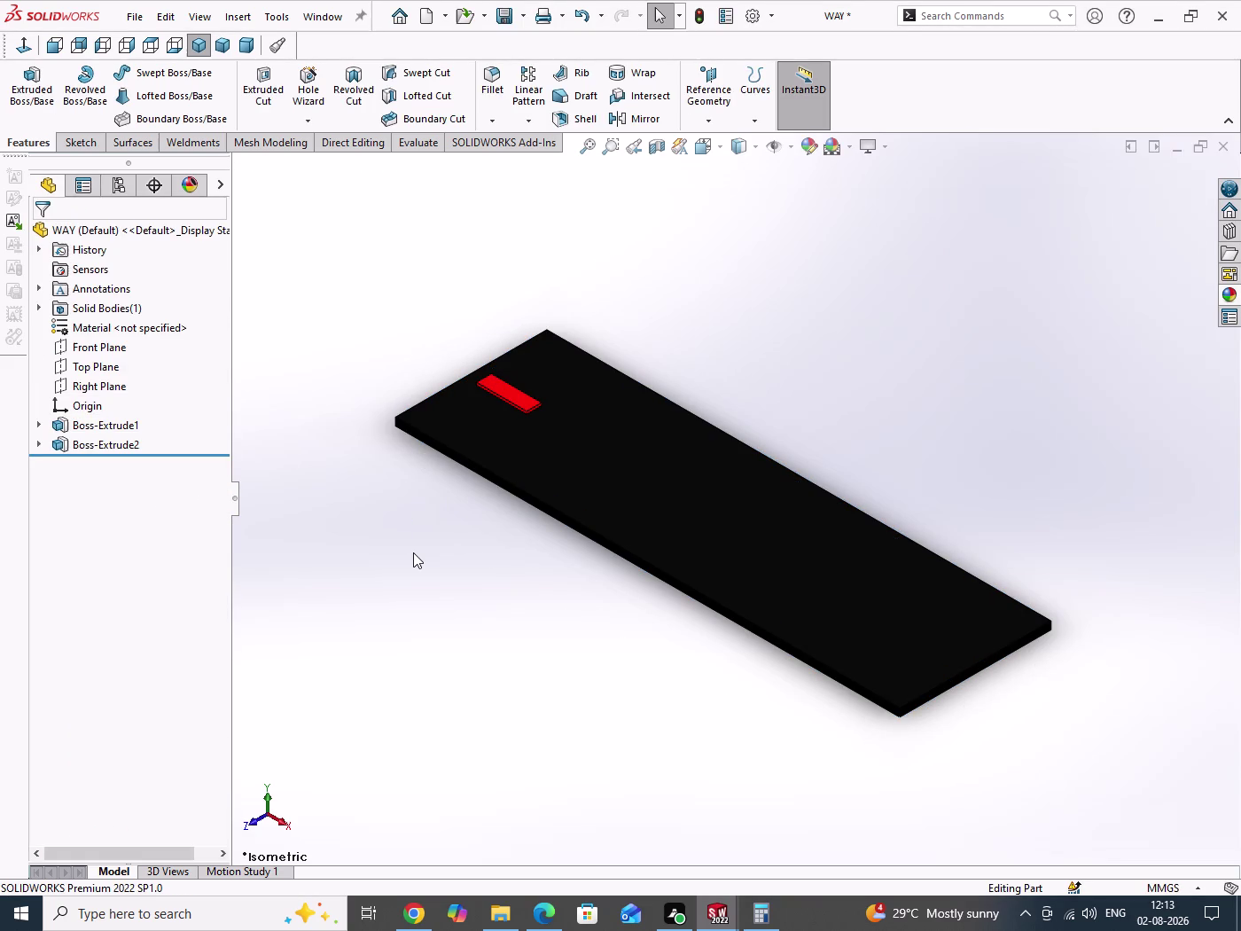
key(ctrl+s)
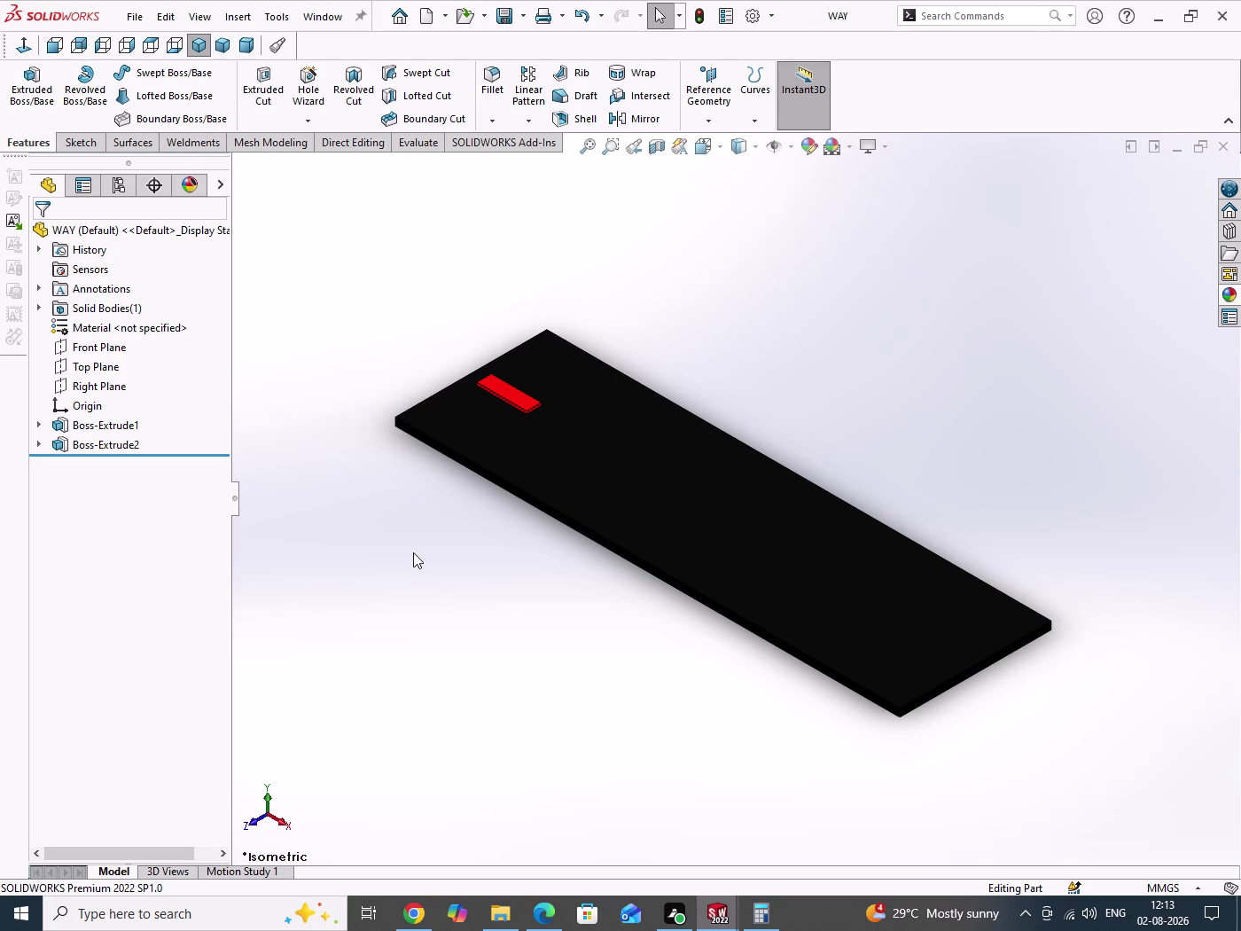
drag(399, 511, 446, 636)
click(119, 447)
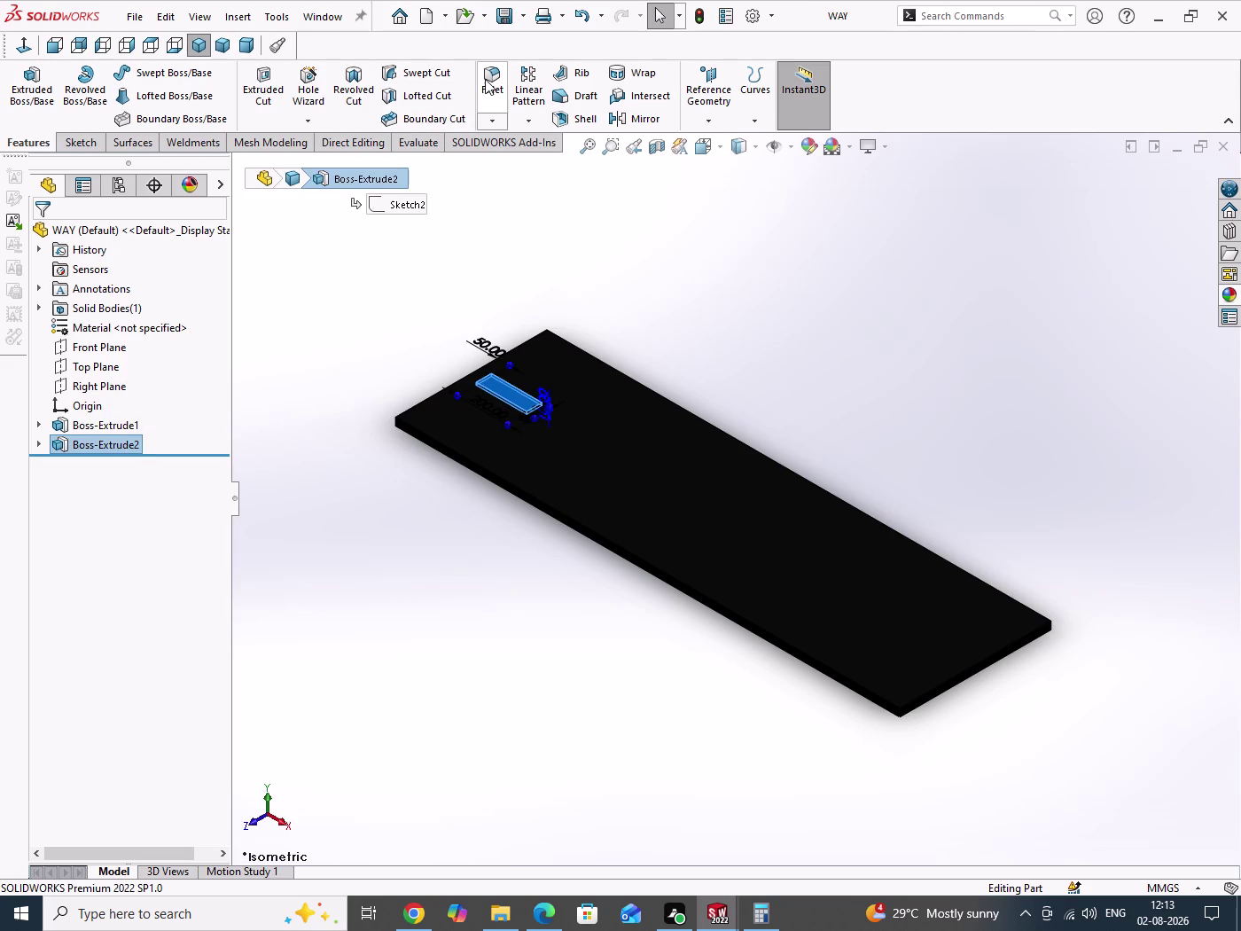
Start a linear pattern of the block along the plate's long edge, referencing the far end face.
click(527, 78)
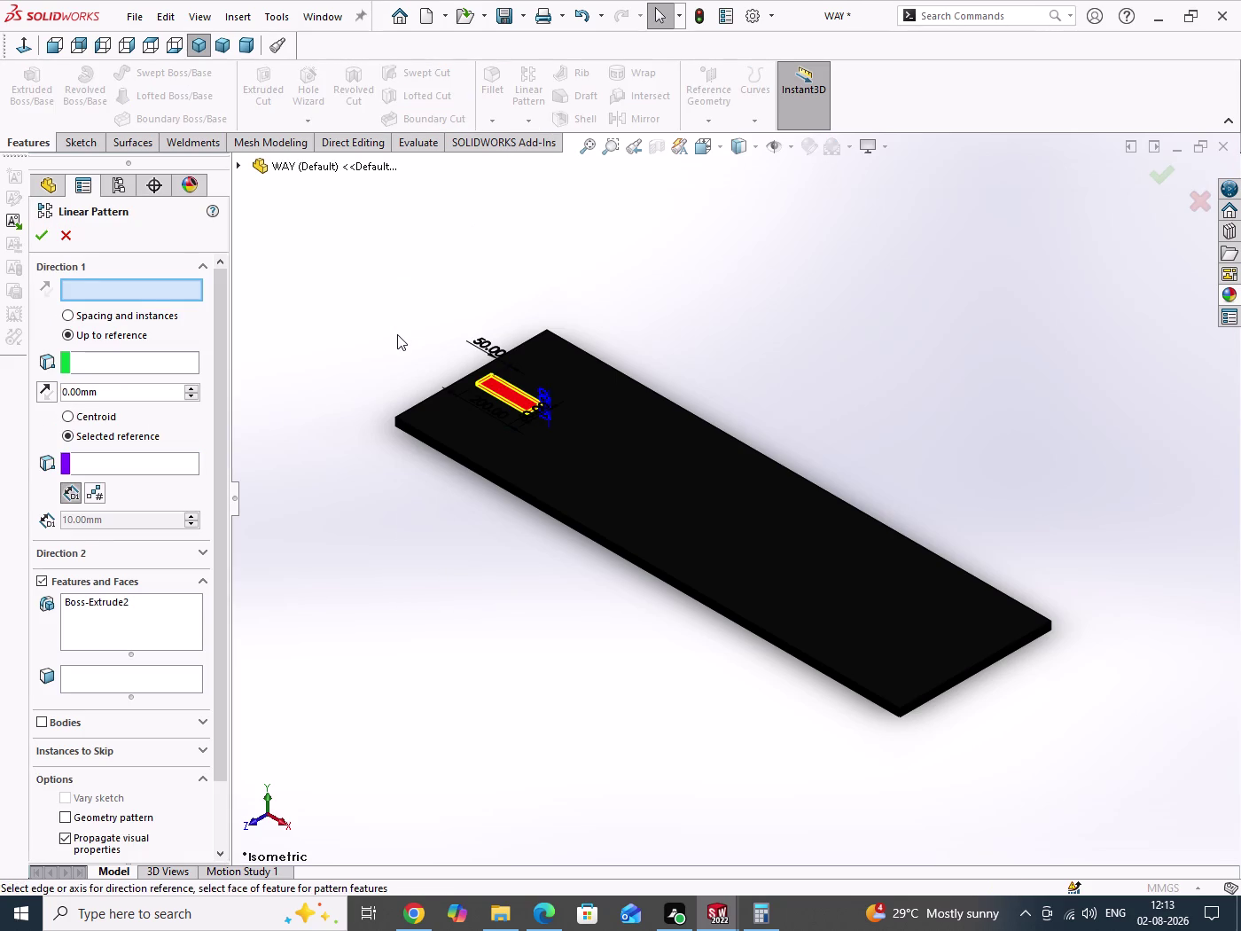
click(573, 521)
scroll(down, 3)
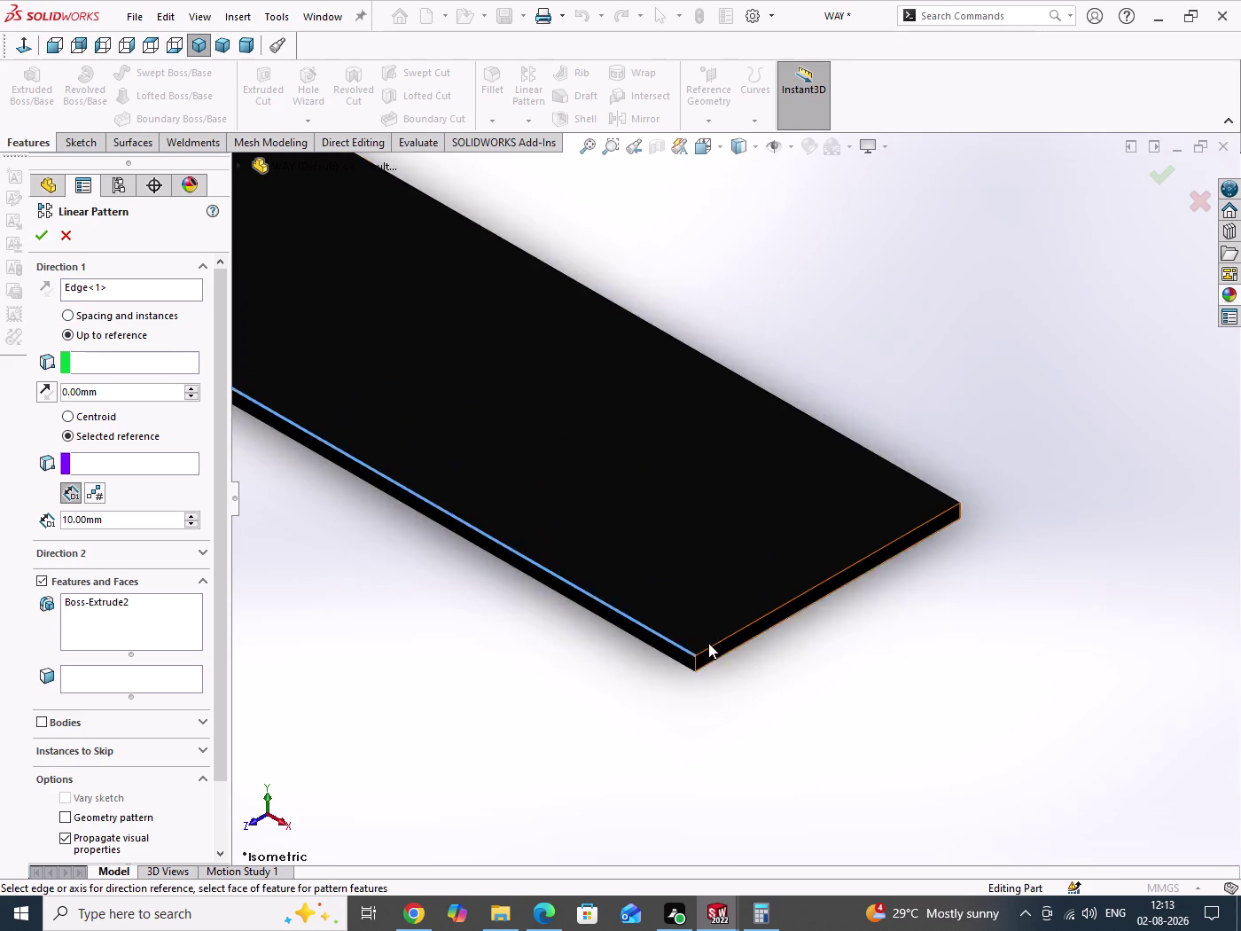
scroll(down, 3)
click(757, 631)
scroll(up, 3)
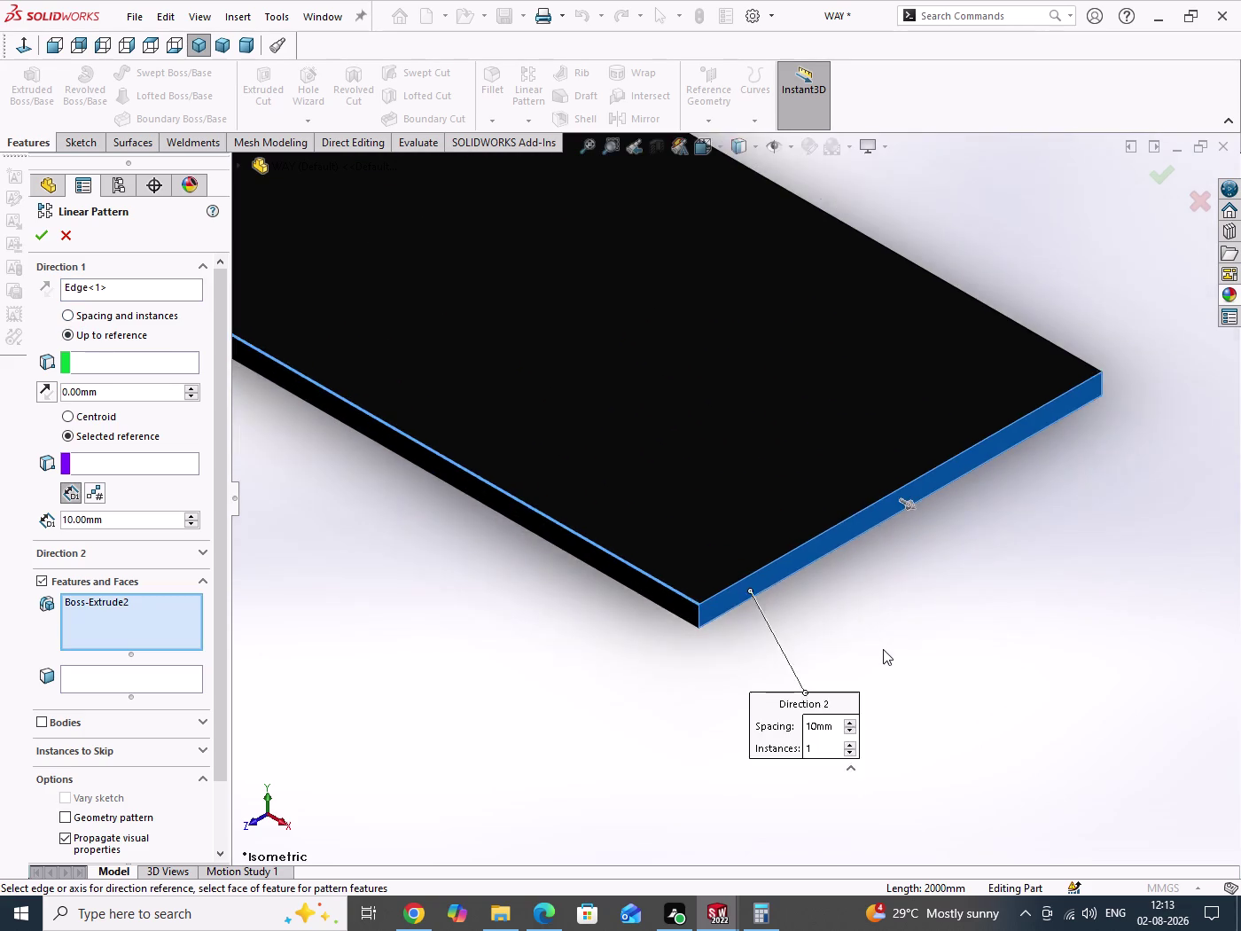
scroll(up, 3)
scroll(down, 3)
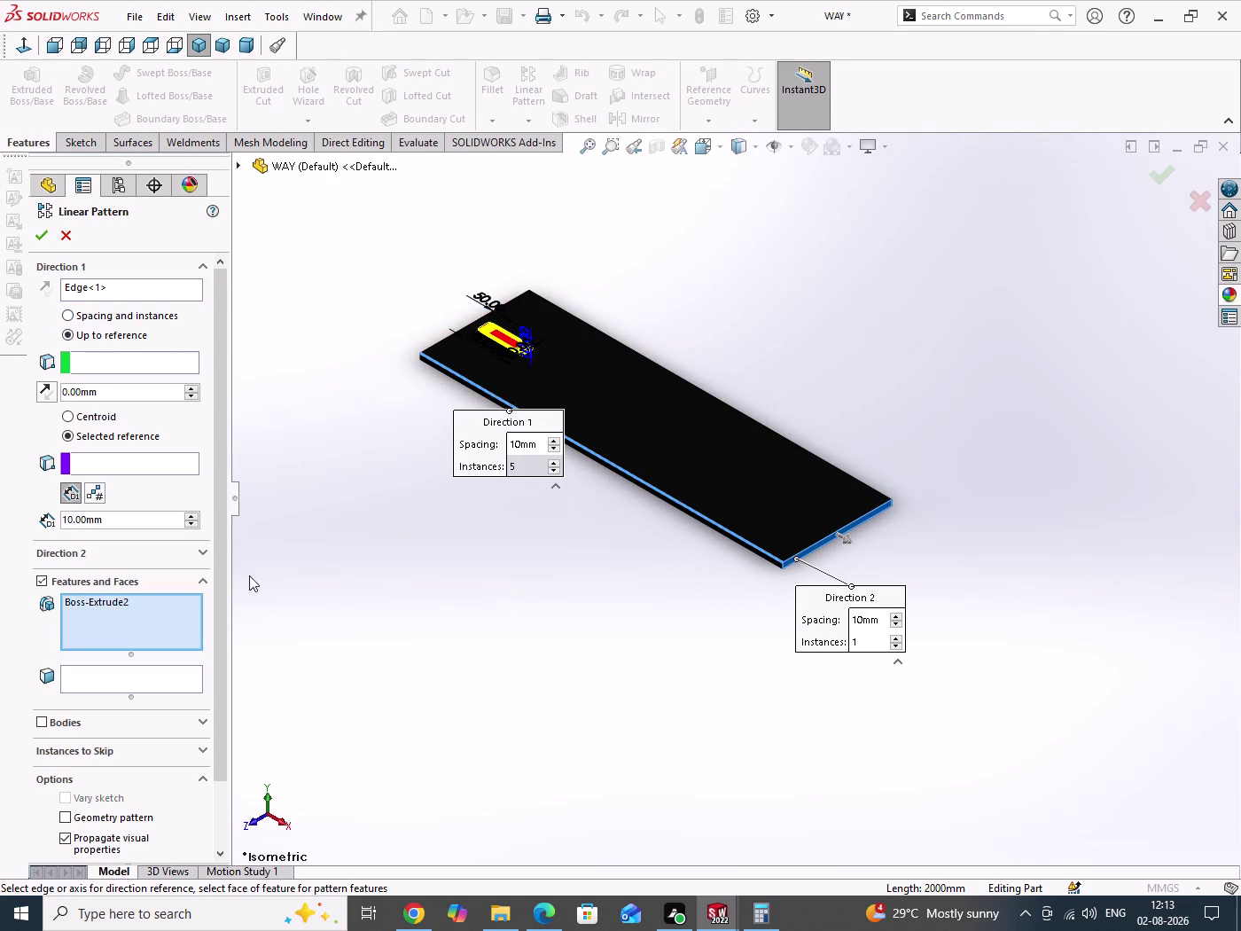
Enter 120 mm, then change the Direction 1 spacing to 130 mm.
double_click(120, 525)
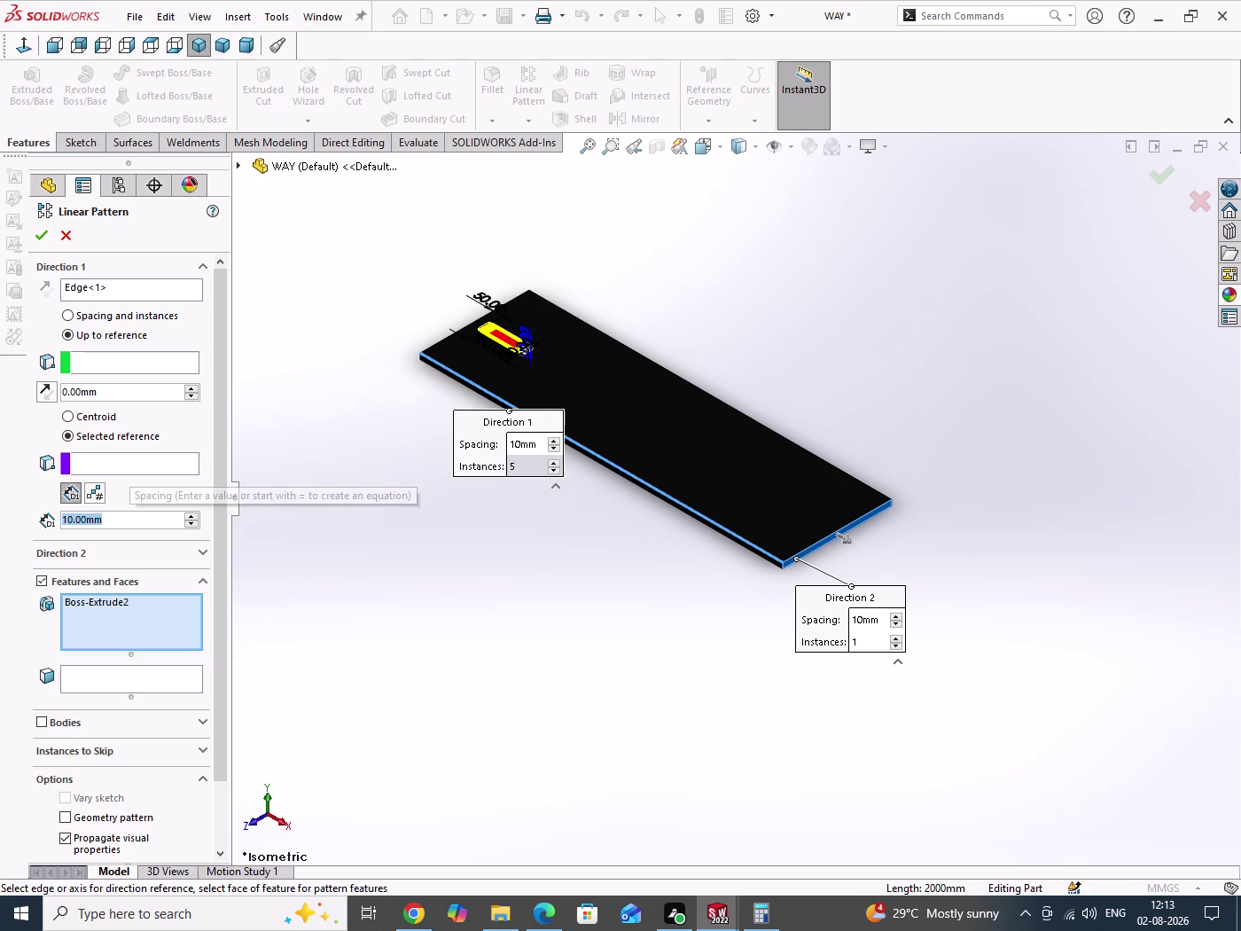
text(120)
key(Return)
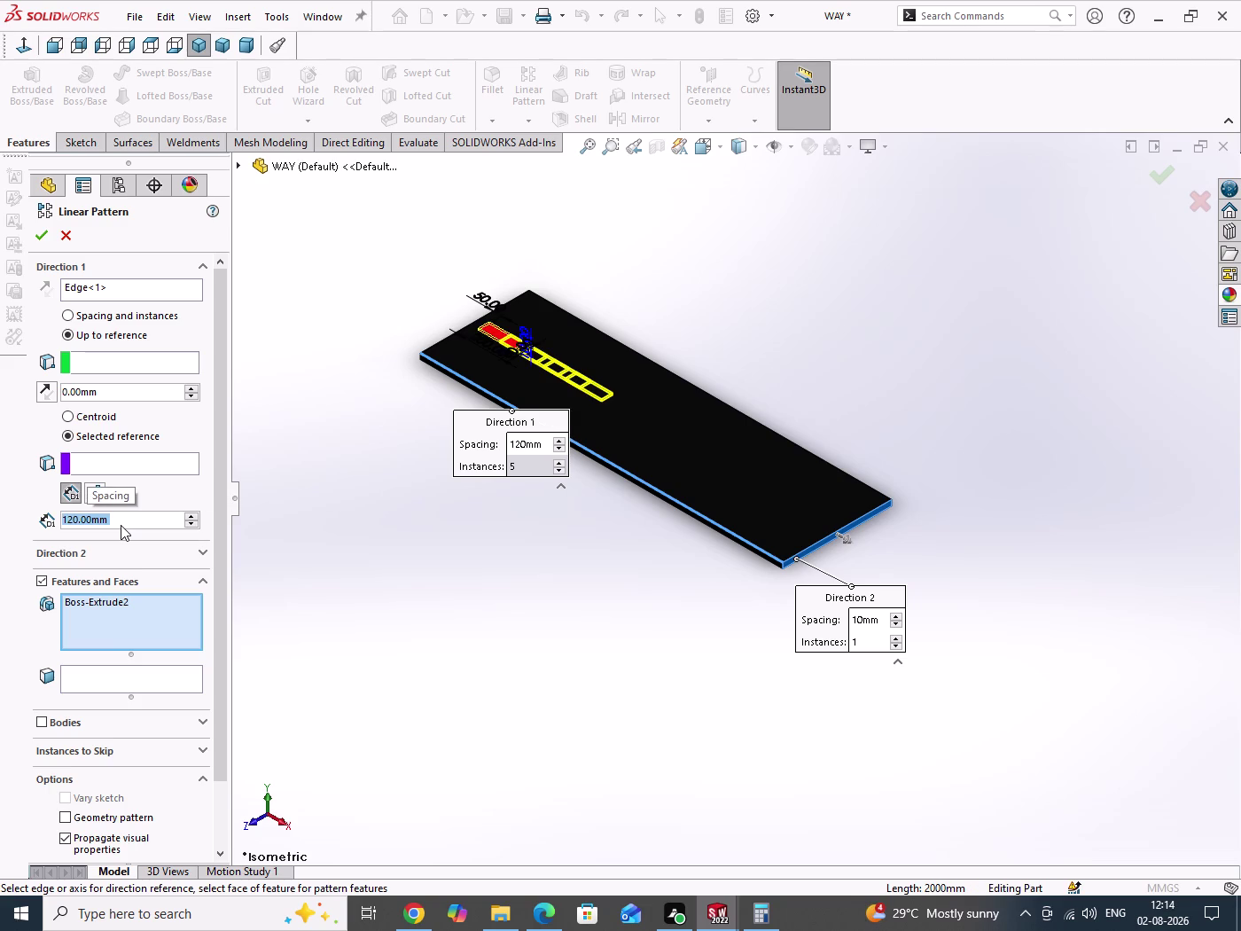
text(1)
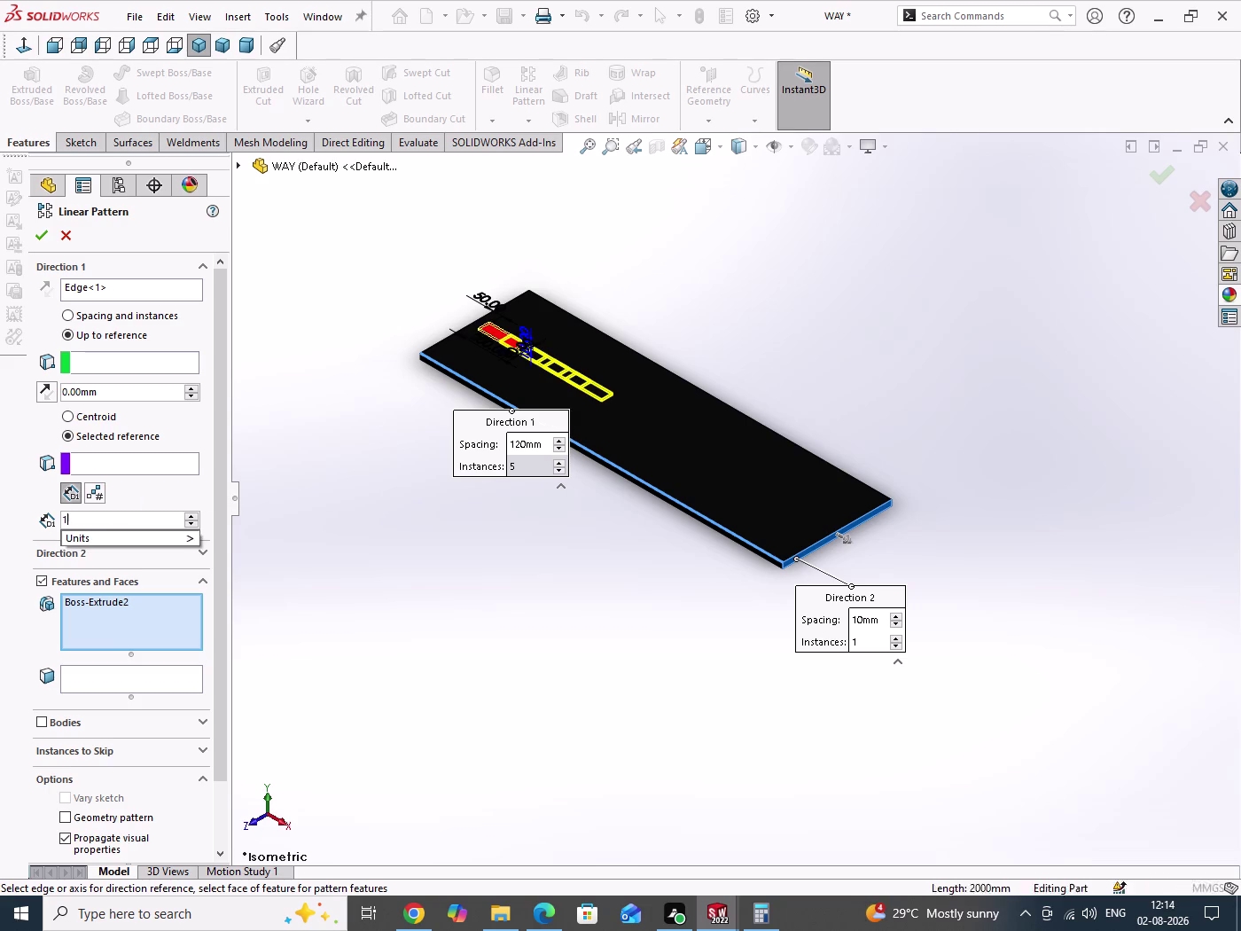
text(30)
key(Return)
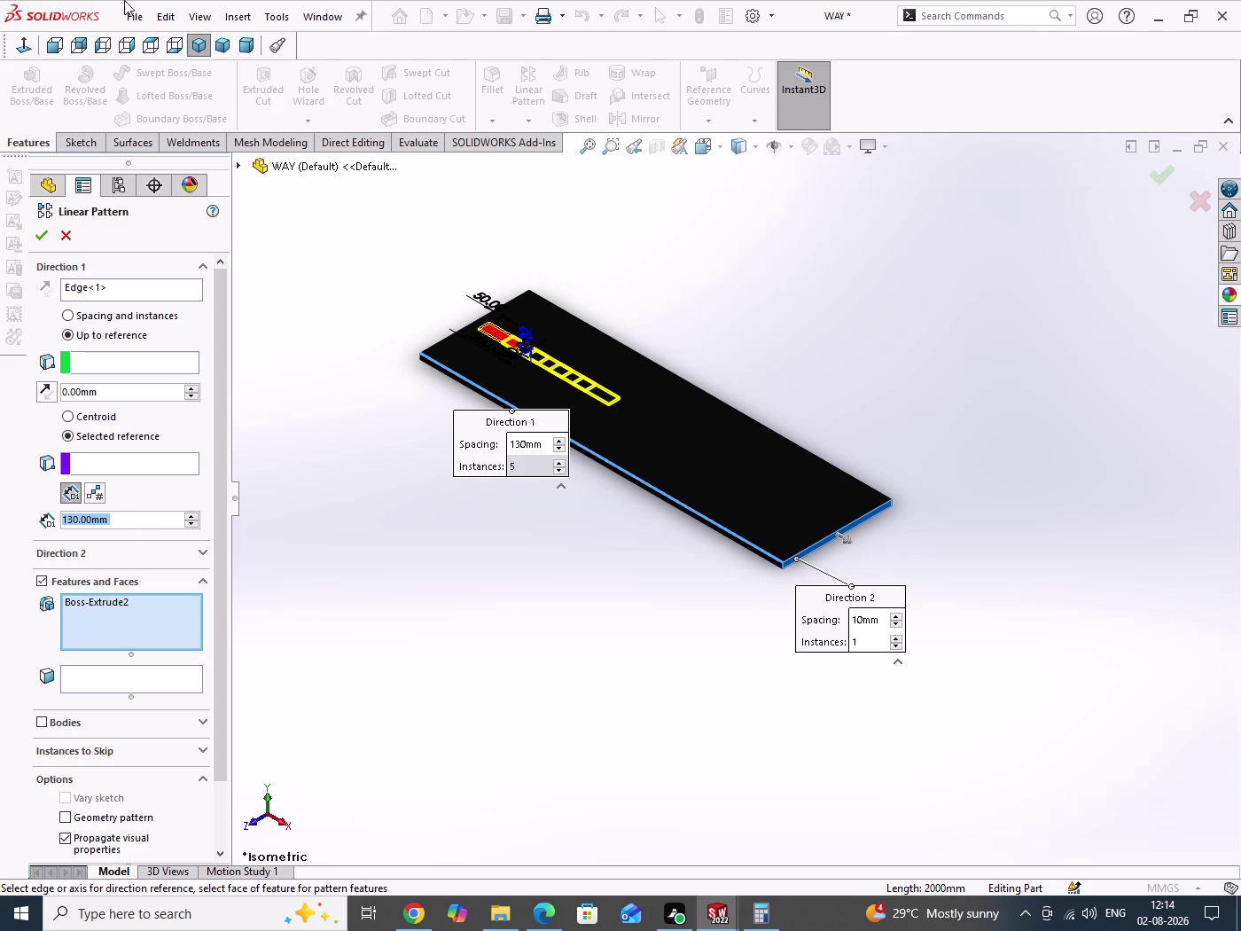
click(152, 44)
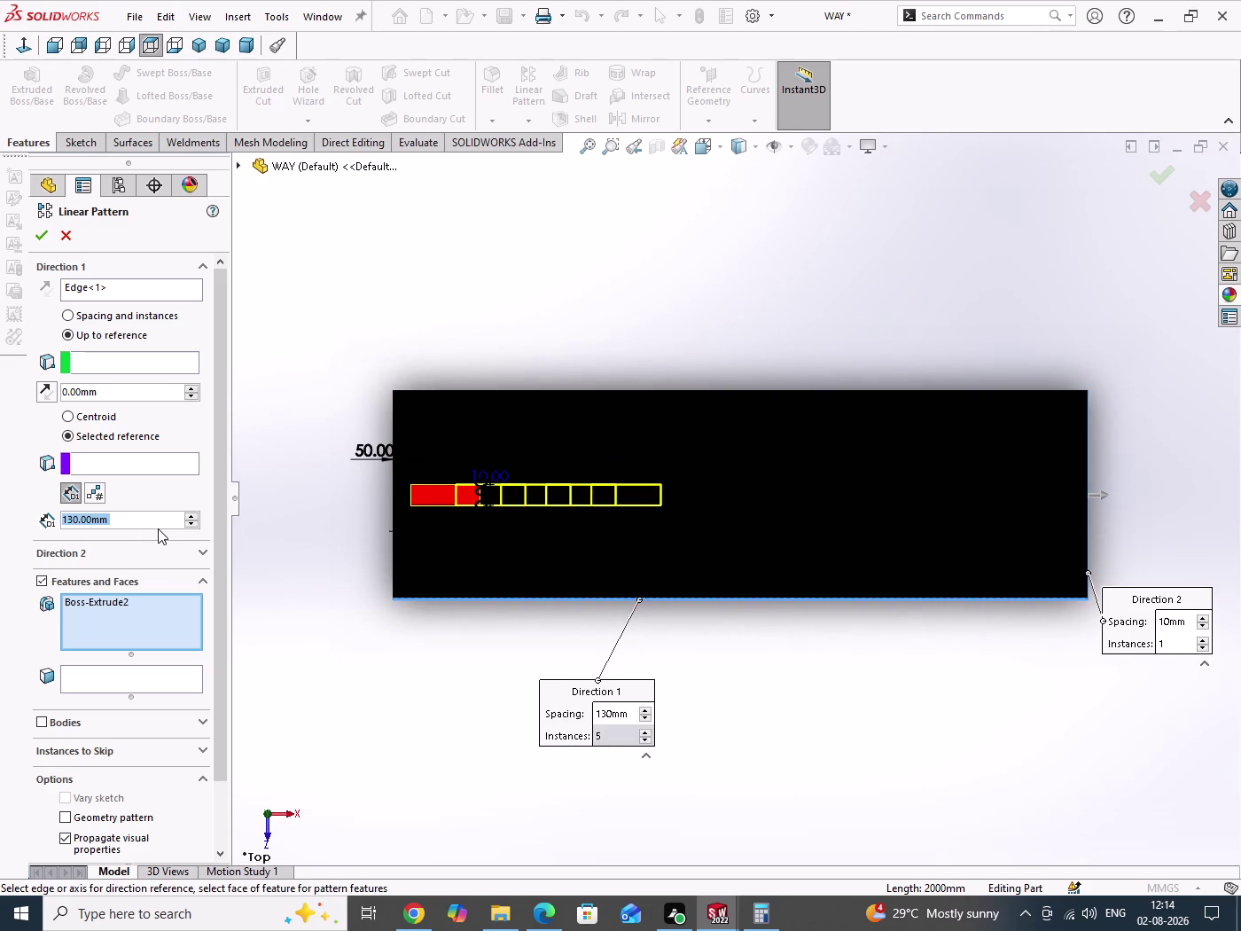
Enter 230 mm, then 250 mm, and spin the spacing upward in 10 mm steps.
text(230)
key(Return)
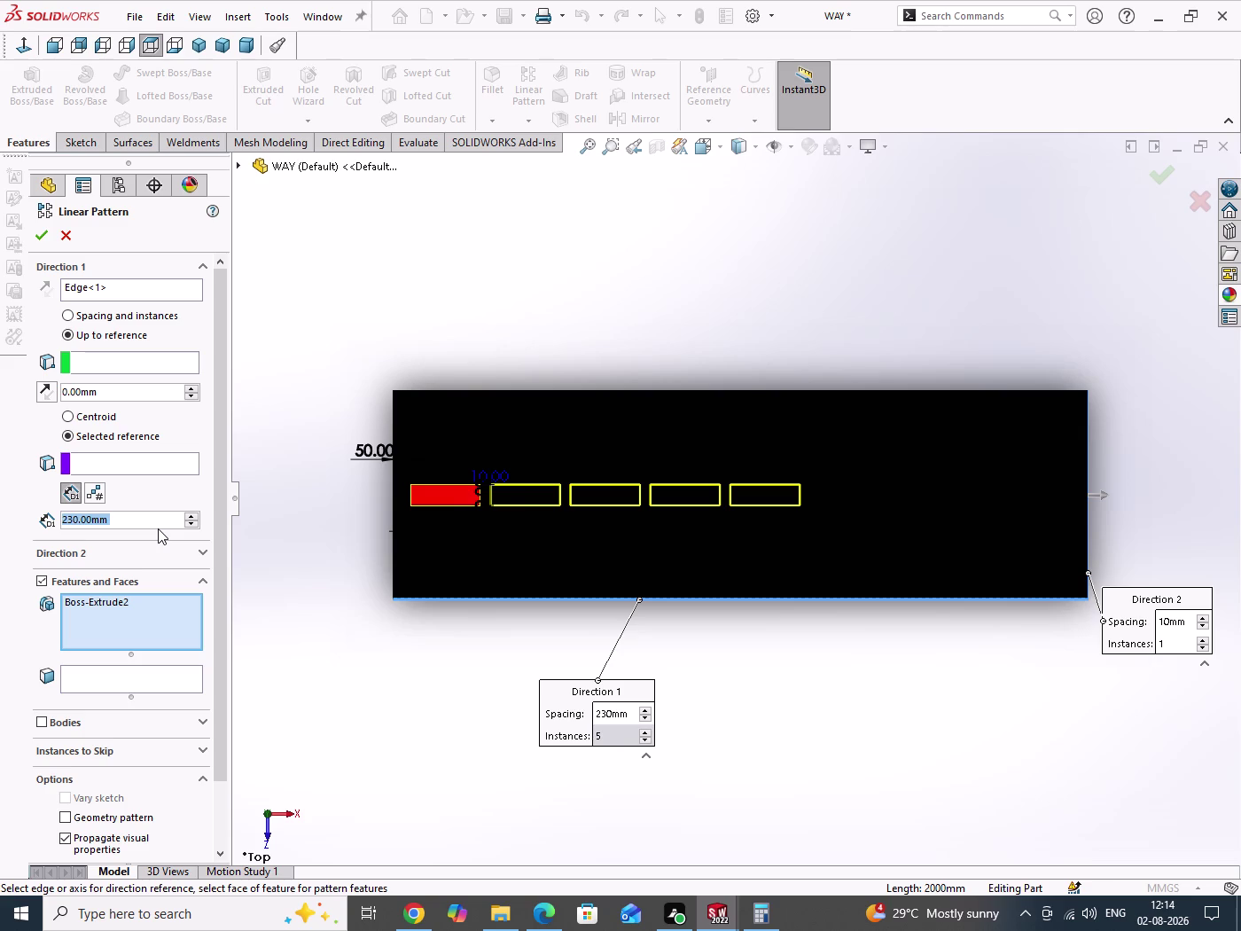
text(250)
key(Return)
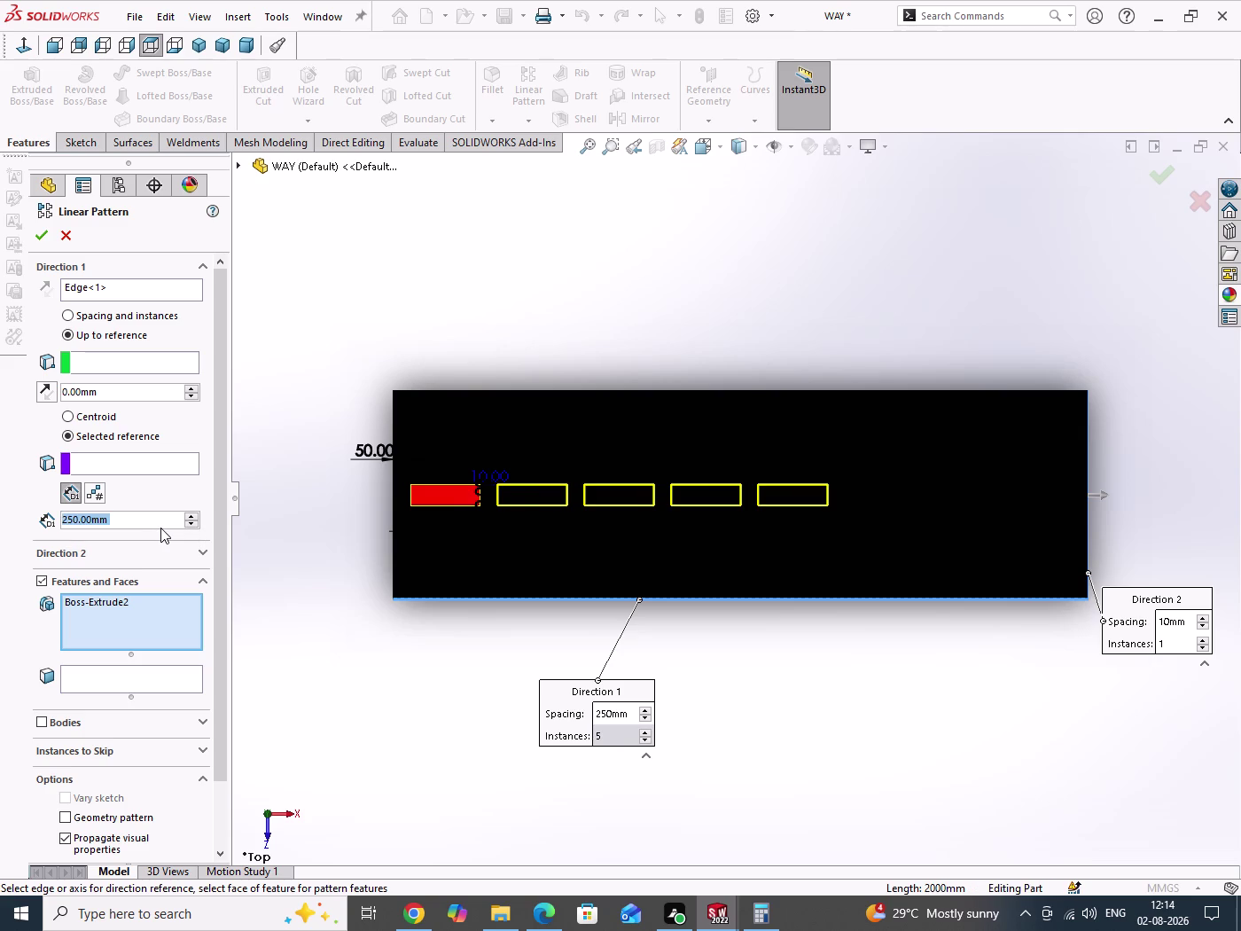
click(189, 517)
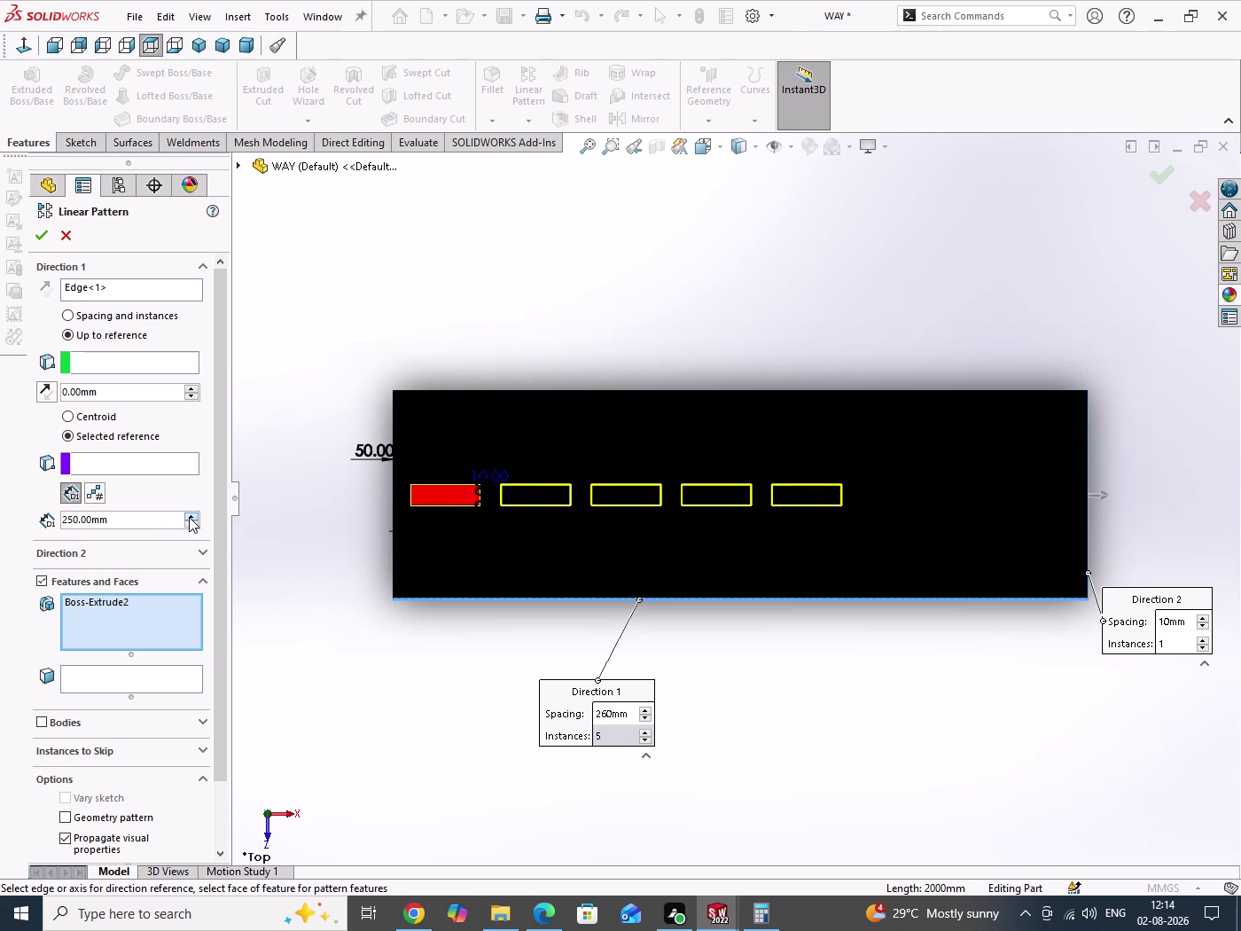
triple_click(189, 517)
triple_click(188, 517)
triple_click(188, 517)
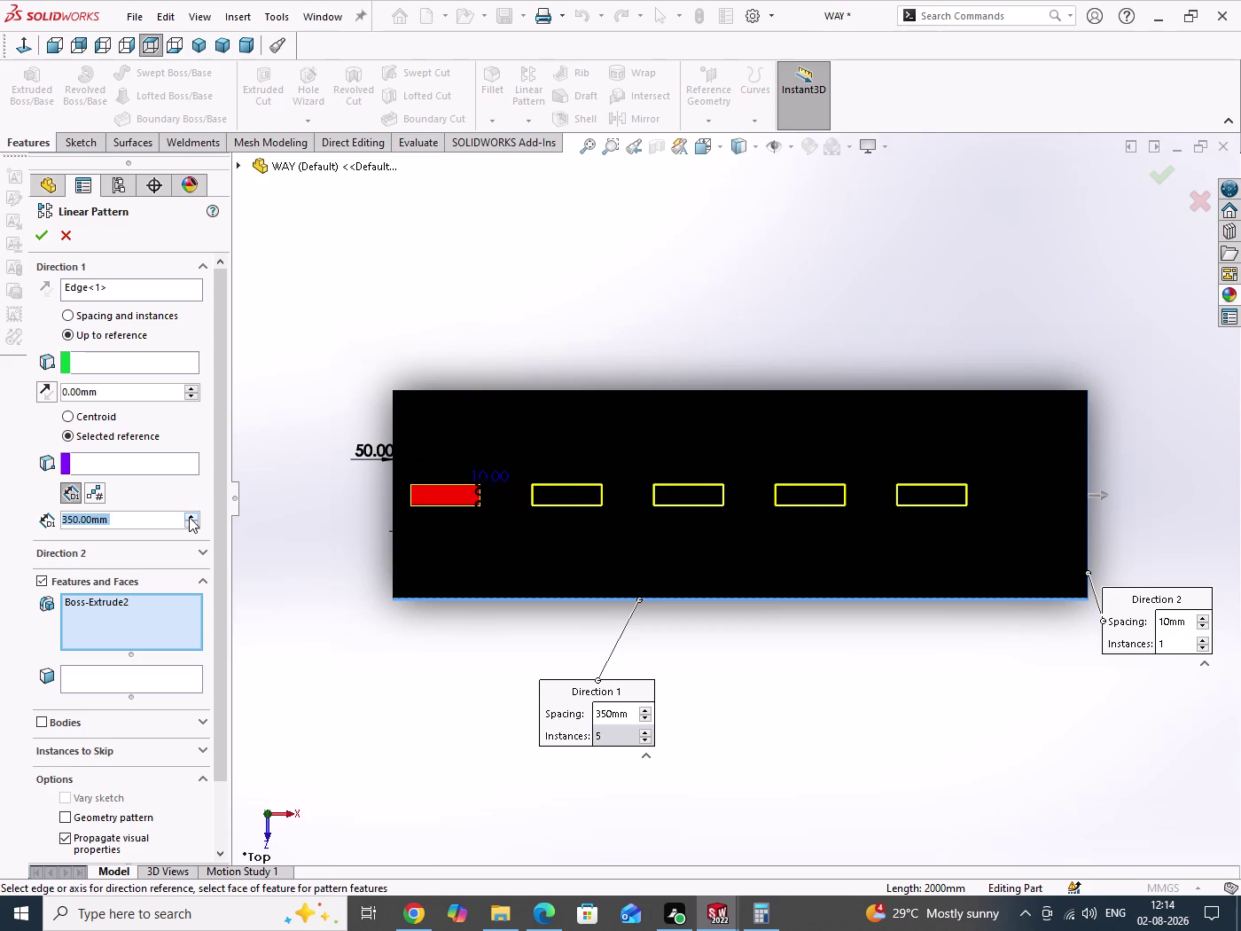
click(189, 517)
triple_click(189, 517)
triple_click(189, 517)
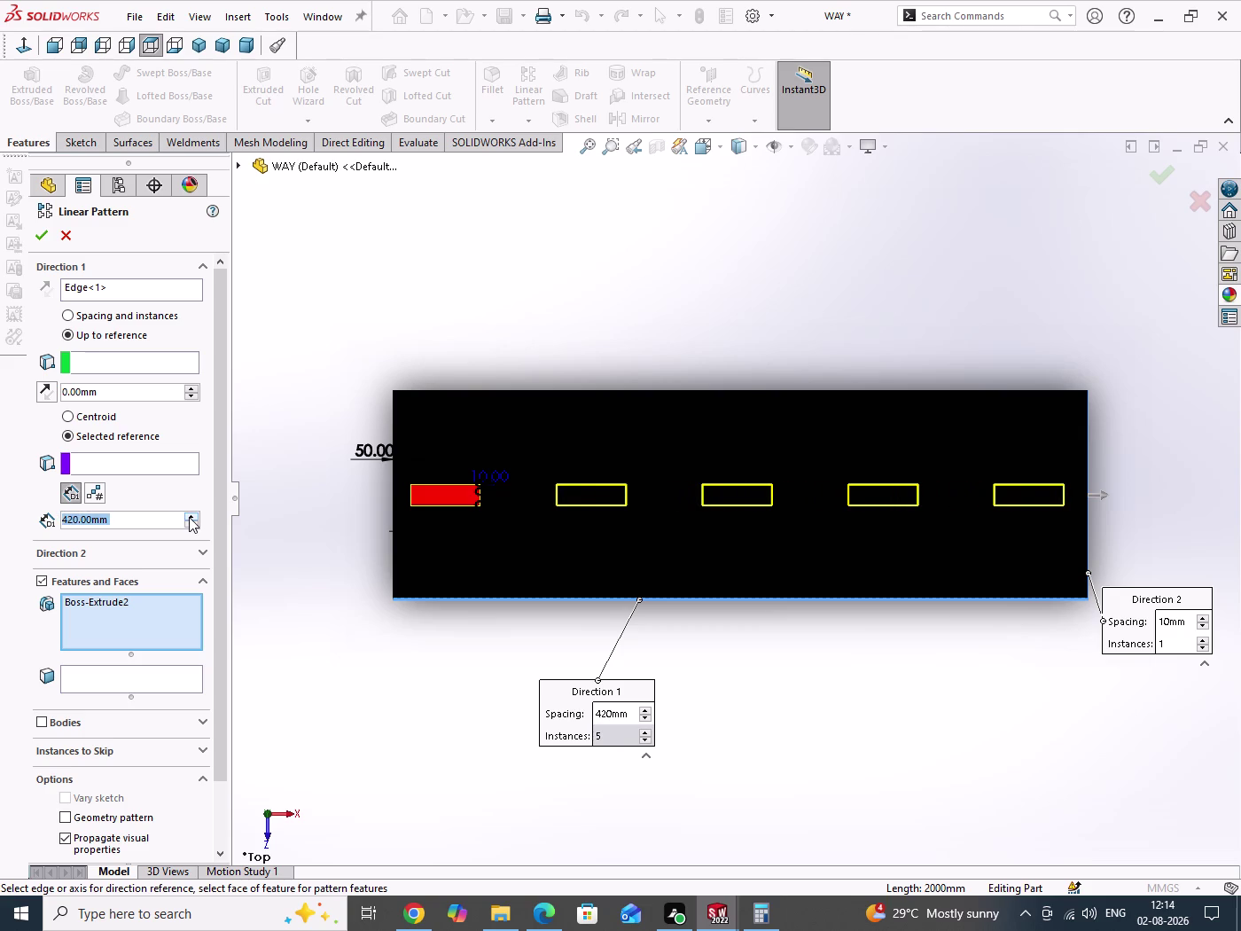
Spin the pattern spacing back down until it reads 300 mm.
click(190, 527)
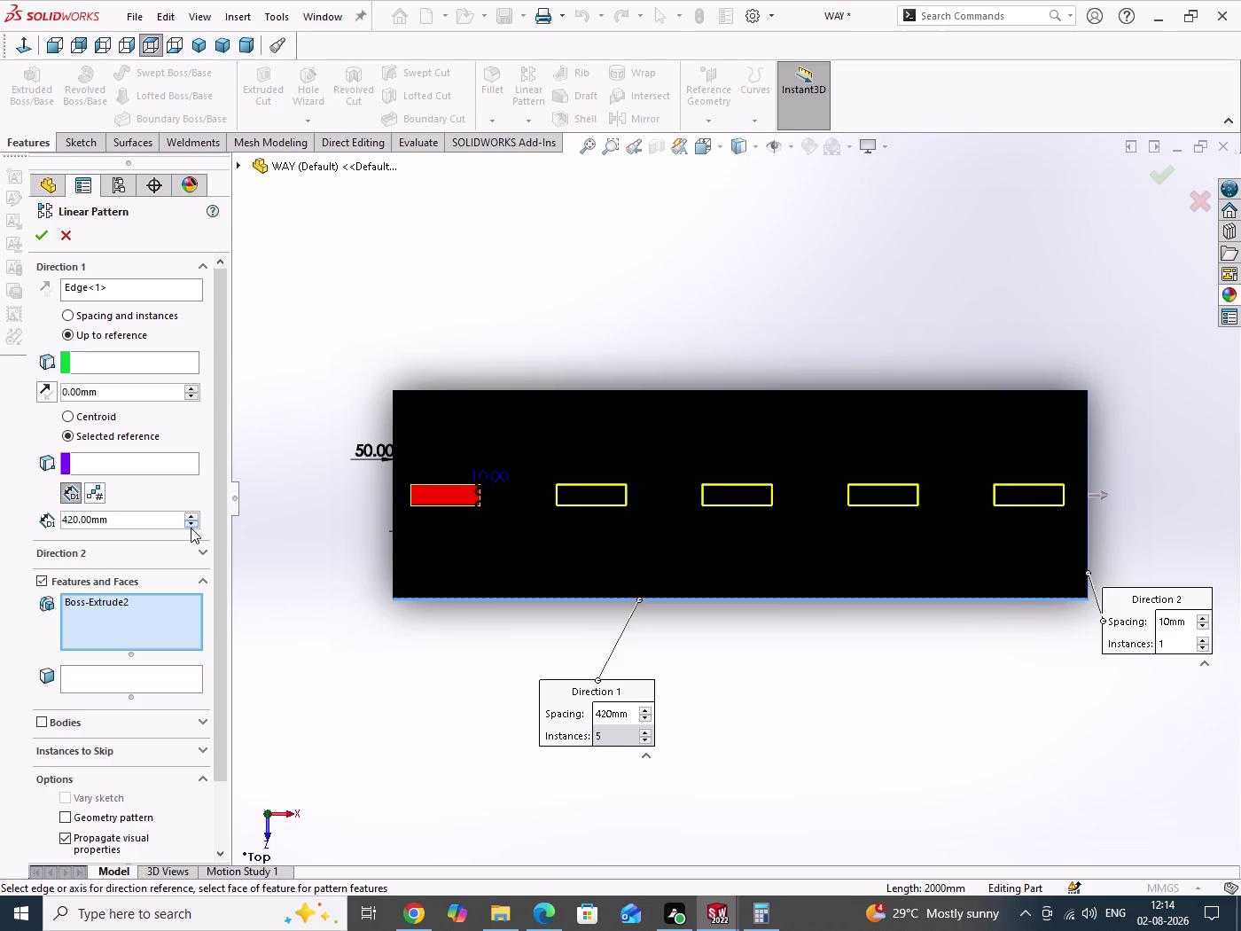
click(192, 513)
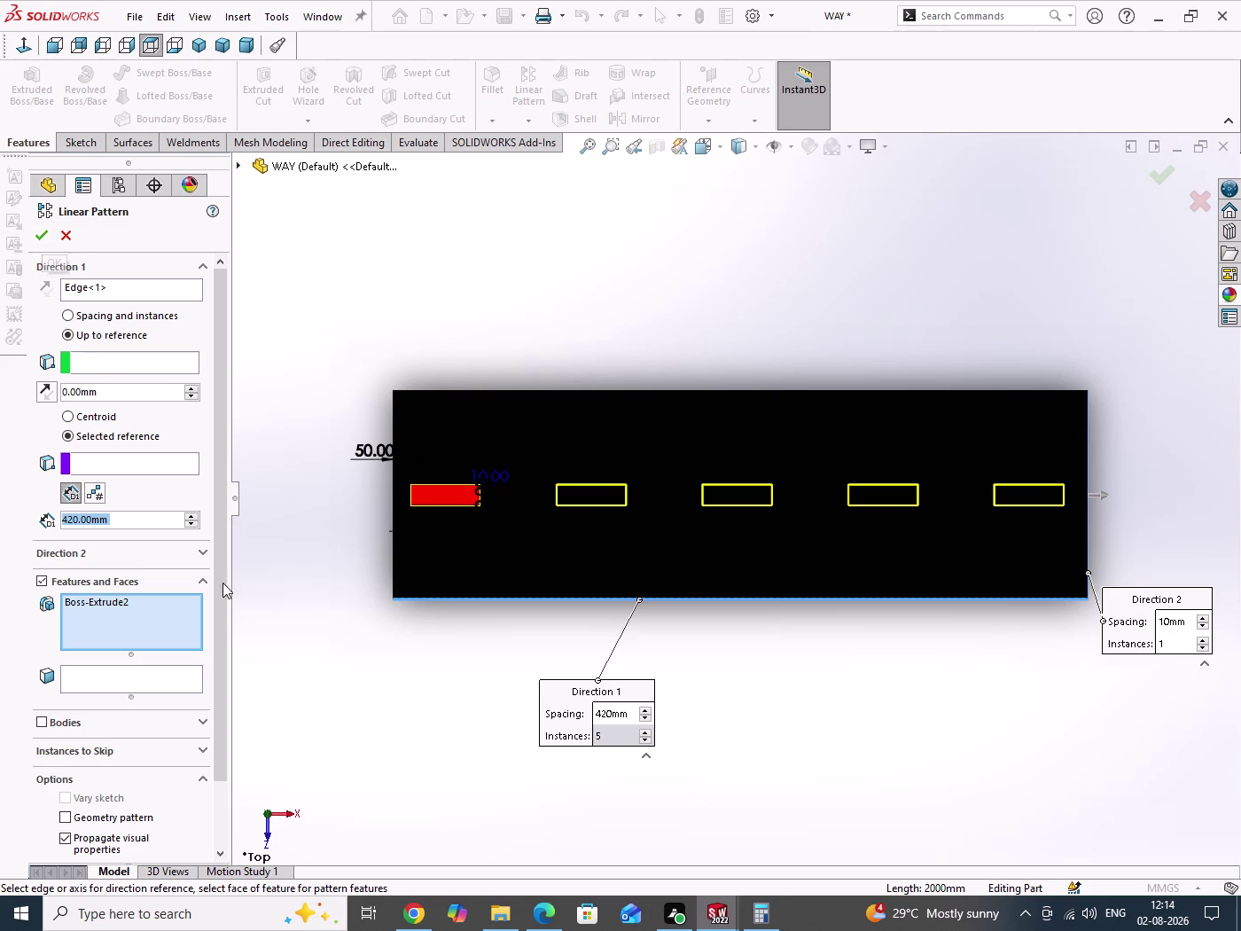
triple_click(190, 526)
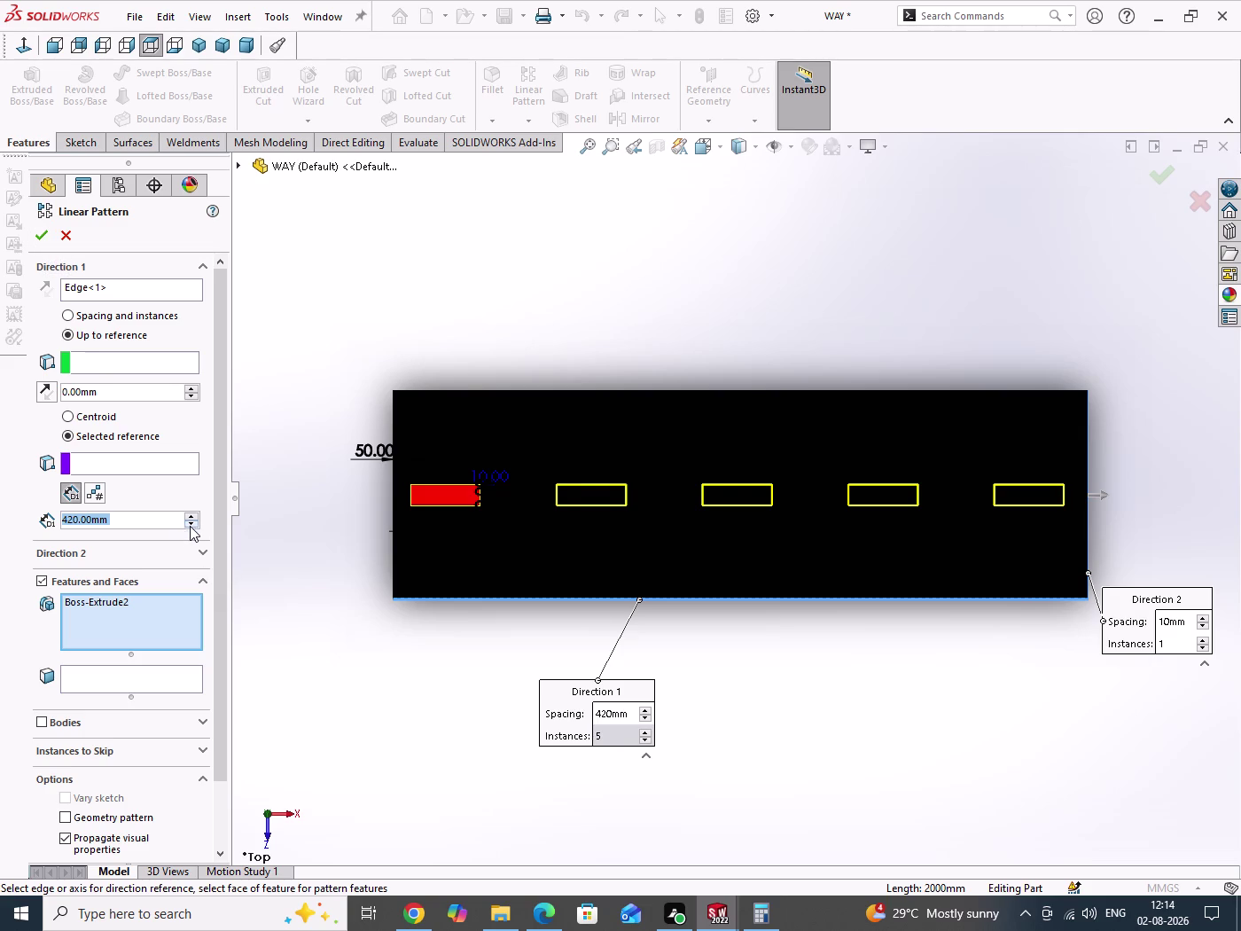
triple_click(190, 526)
triple_click(189, 526)
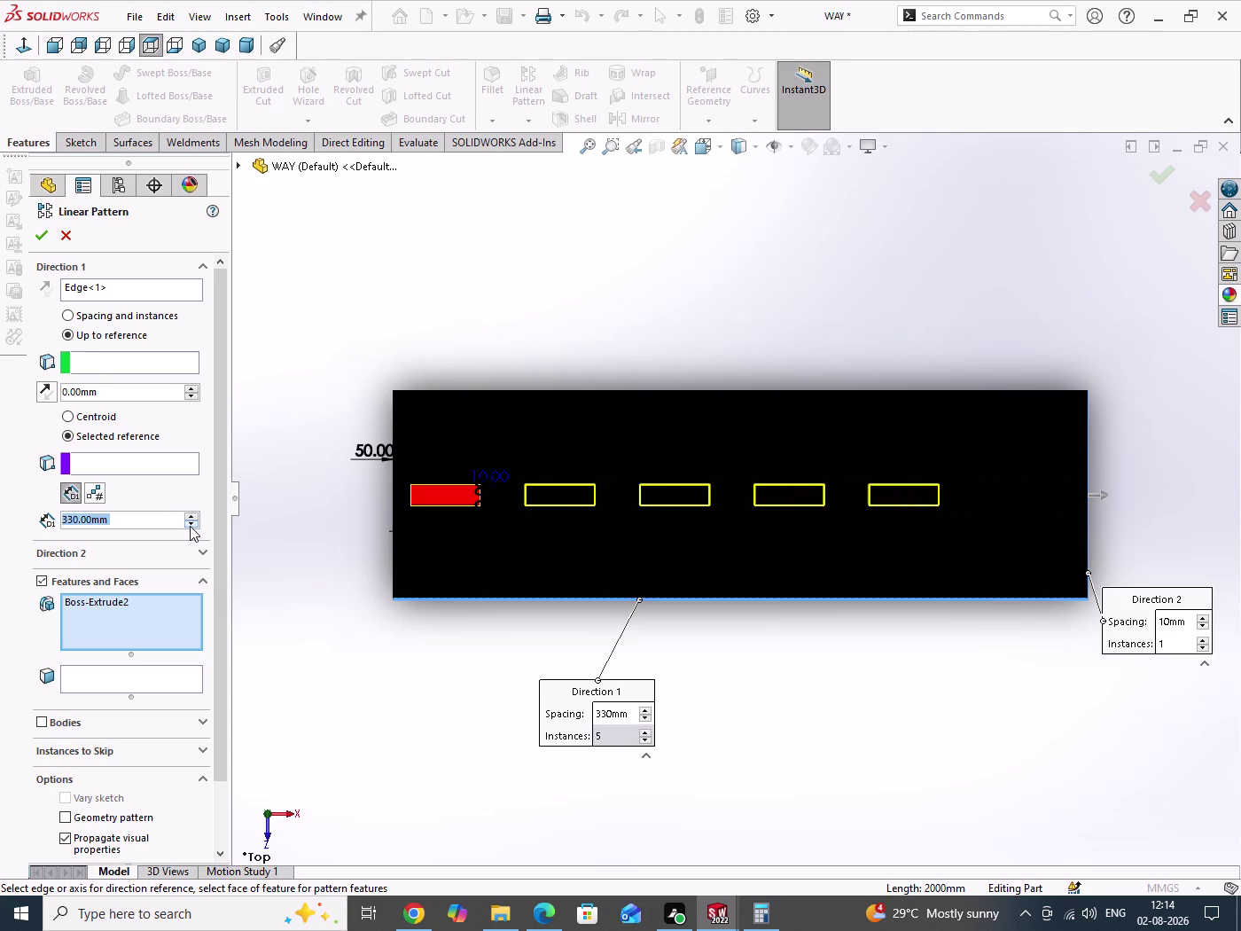
click(190, 526)
click(190, 525)
click(190, 526)
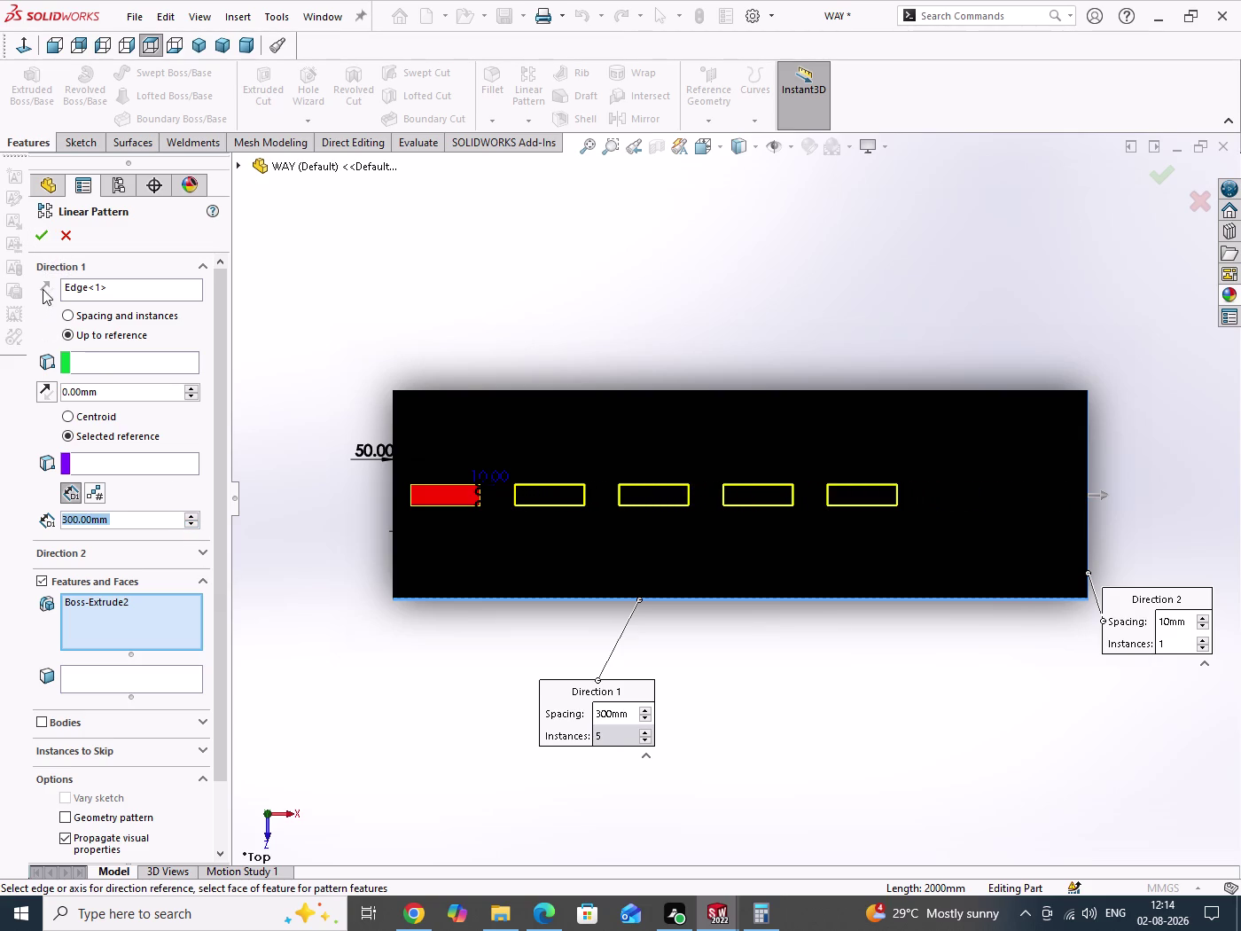
click(43, 236)
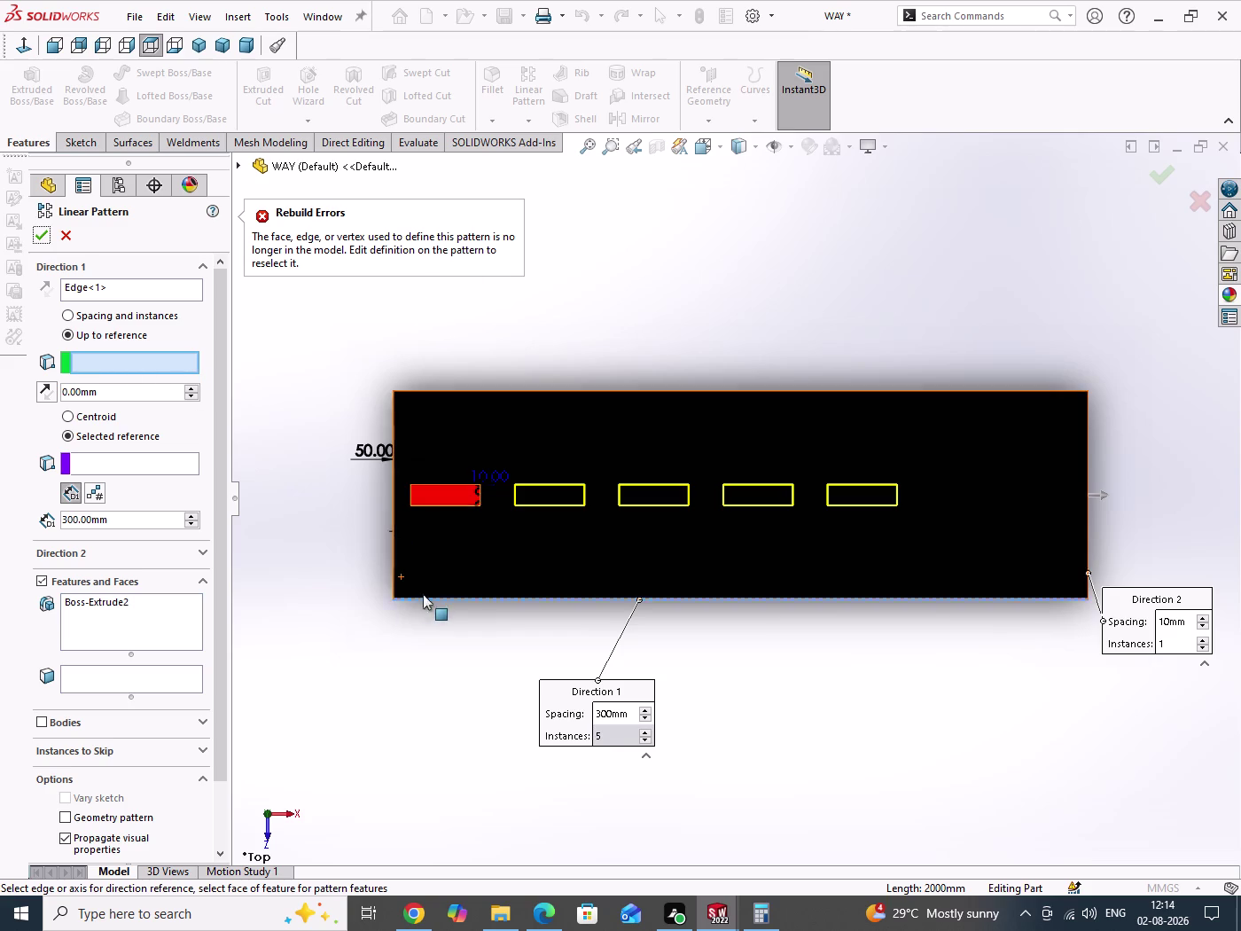
Orbit to the track's far end and select its end face as the Up to reference.
middle_drag(429, 635, 432, 407)
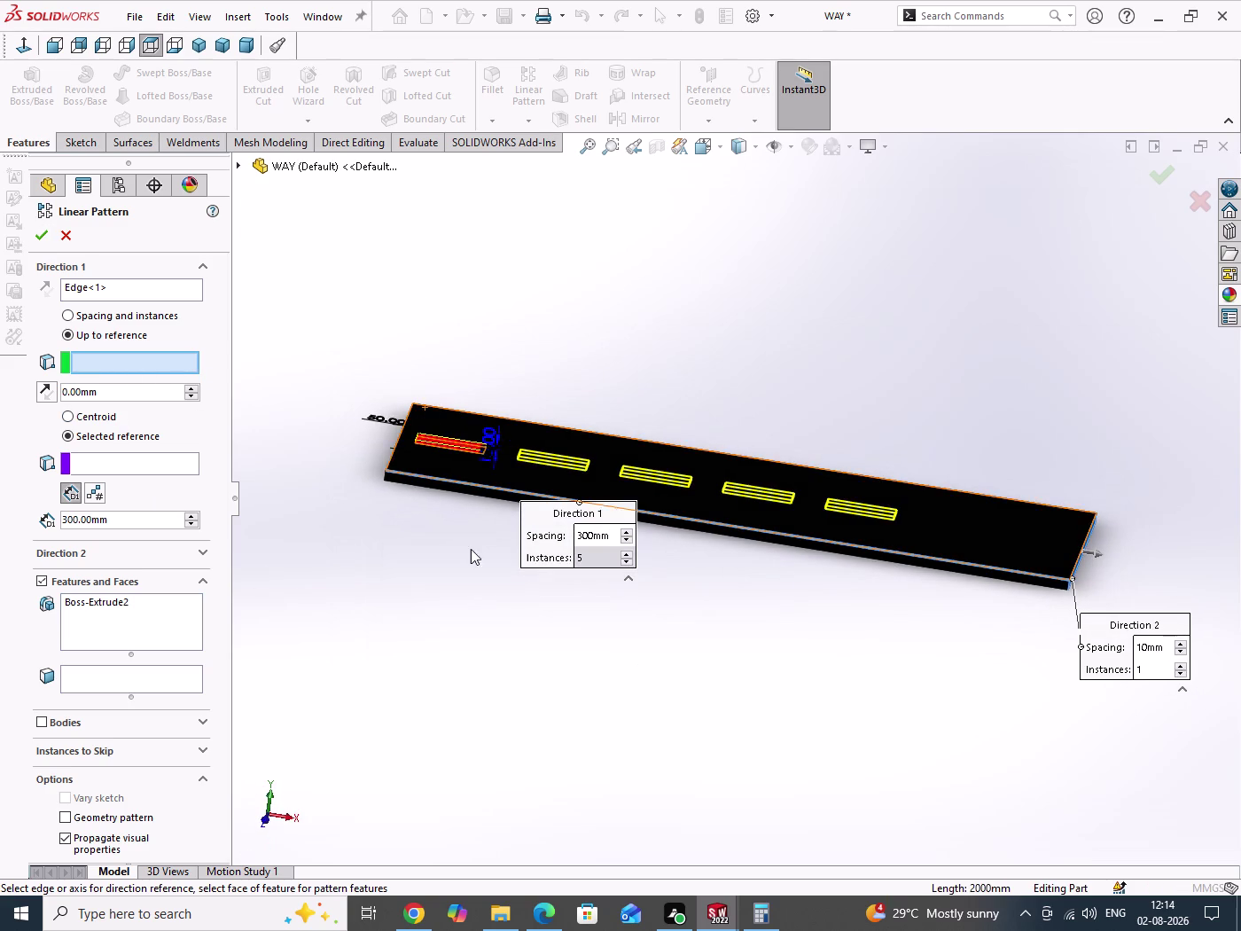
middle_drag(908, 662, 850, 663)
scroll(down, 3)
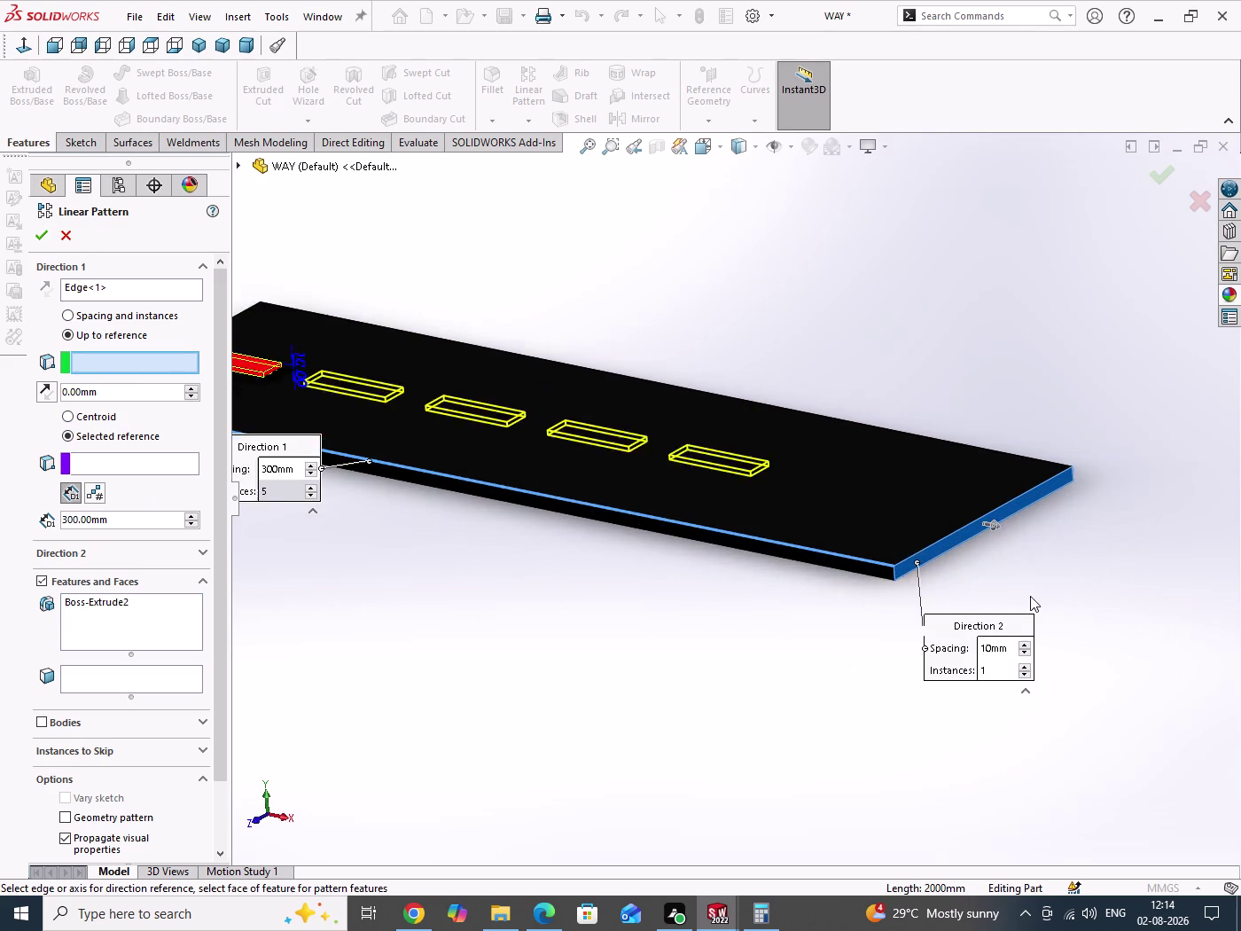
scroll(down, 3)
click(1021, 549)
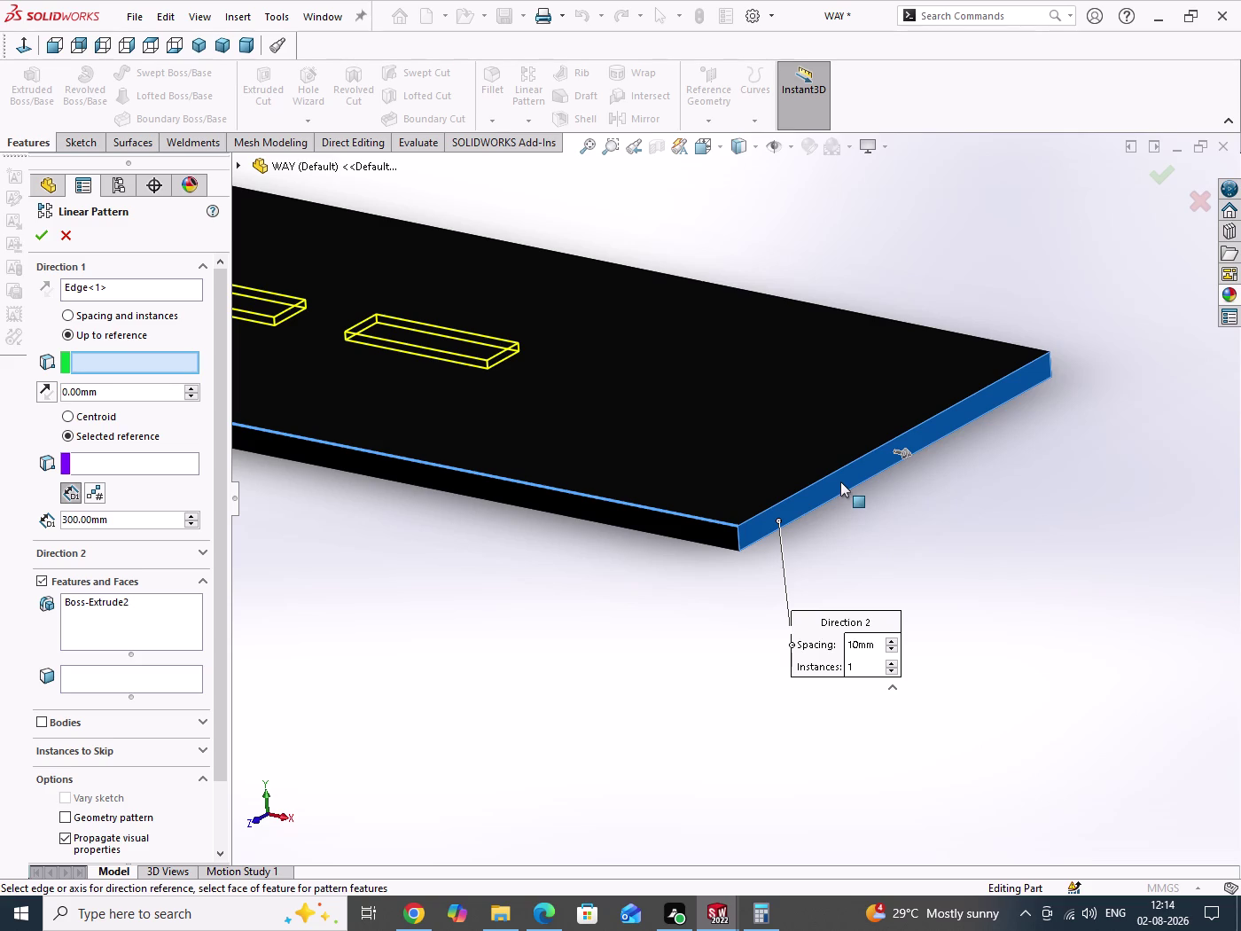
click(840, 482)
click(840, 481)
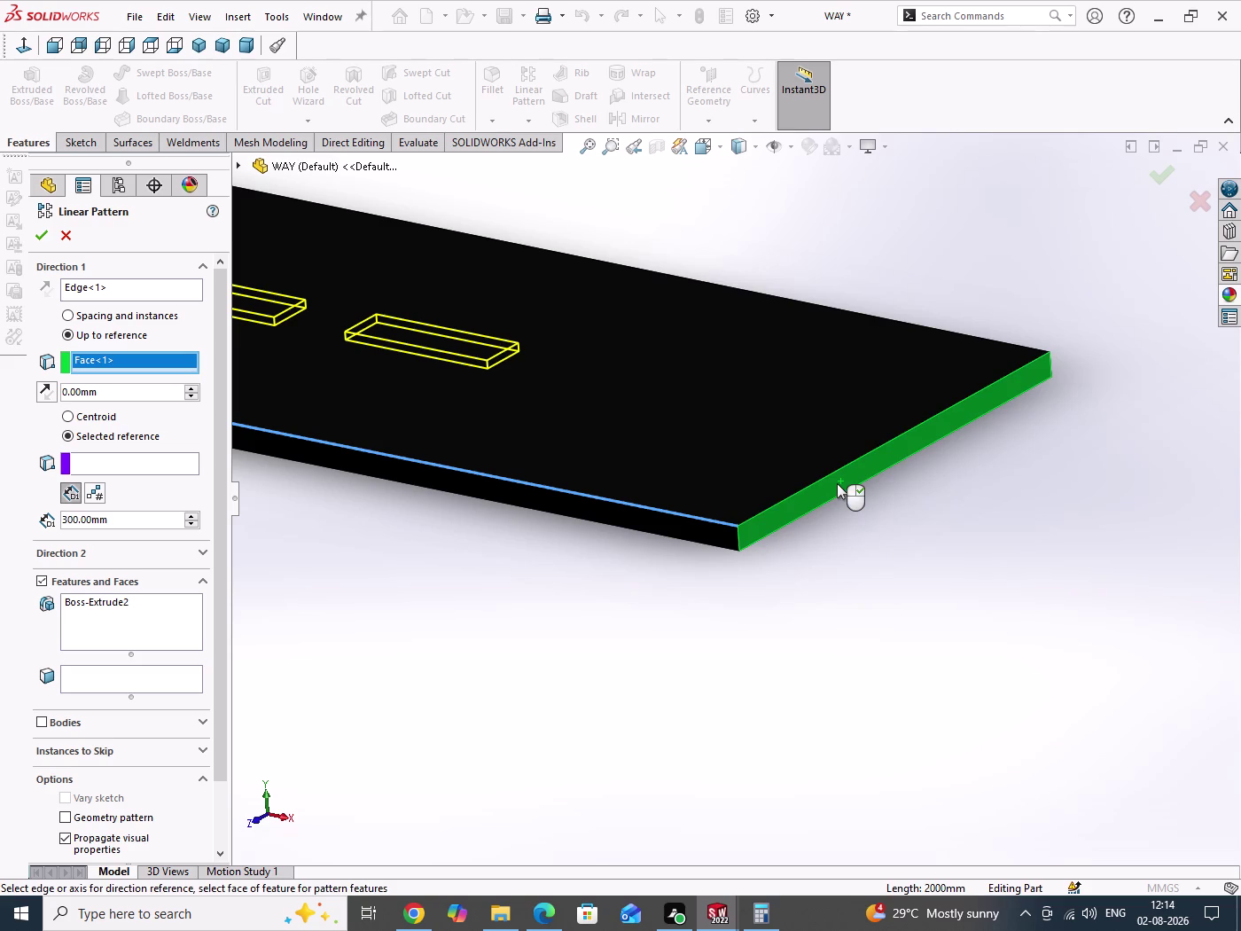
click(131, 463)
Inspect the red block end and accept the Linear Pattern as LPattern1.
scroll(up, 3)
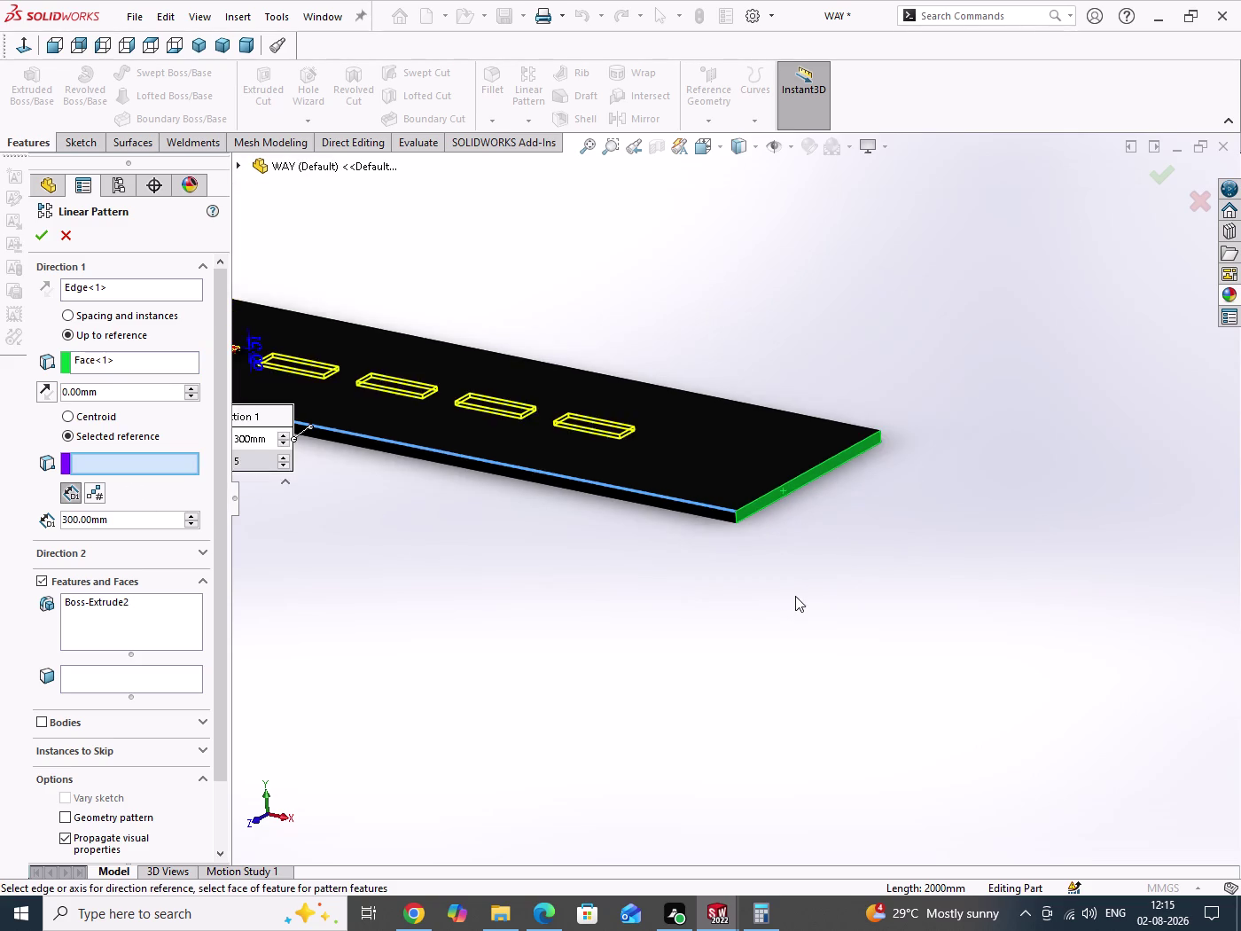
middle_drag(698, 615, 847, 645)
scroll(down, 3)
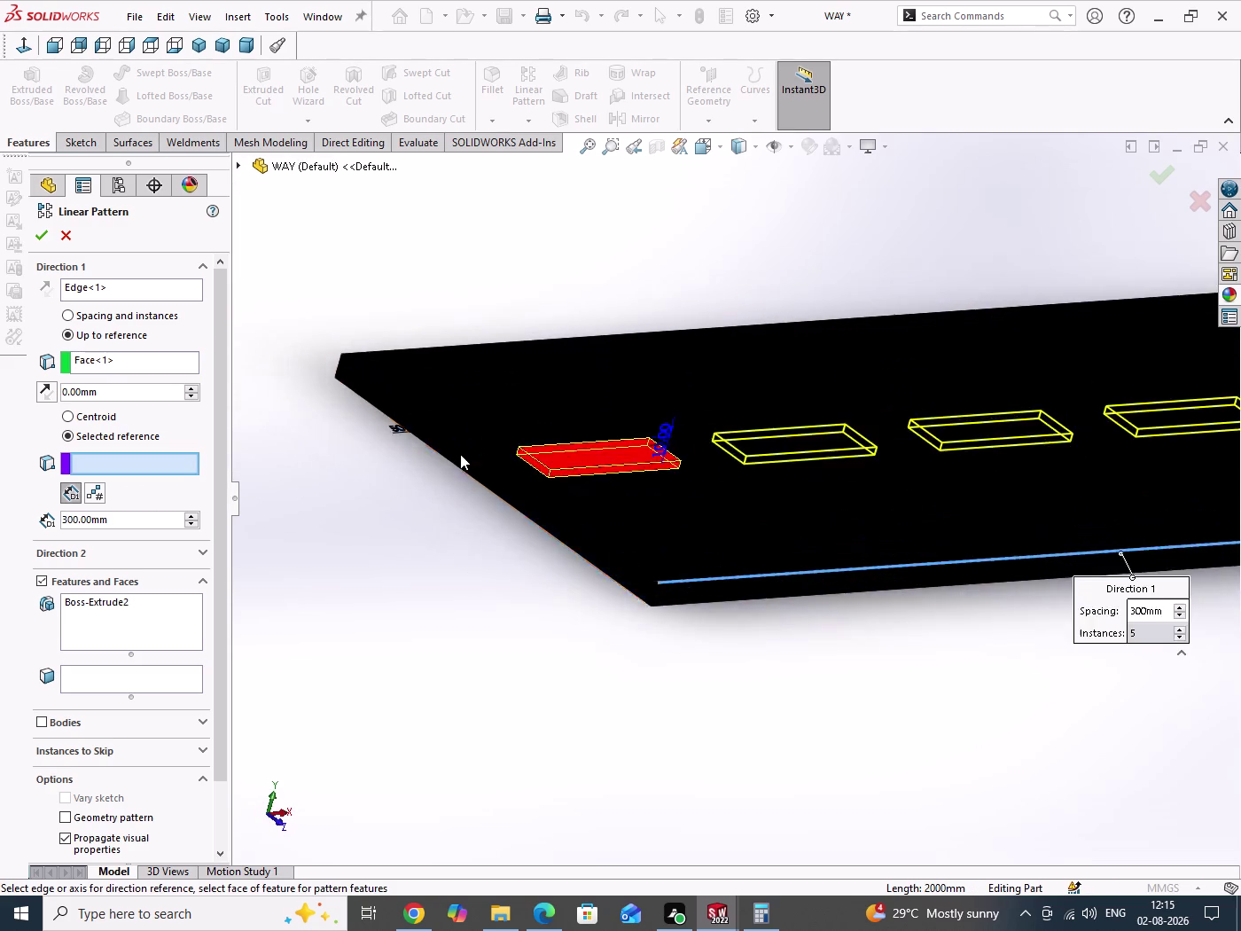
scroll(down, 3)
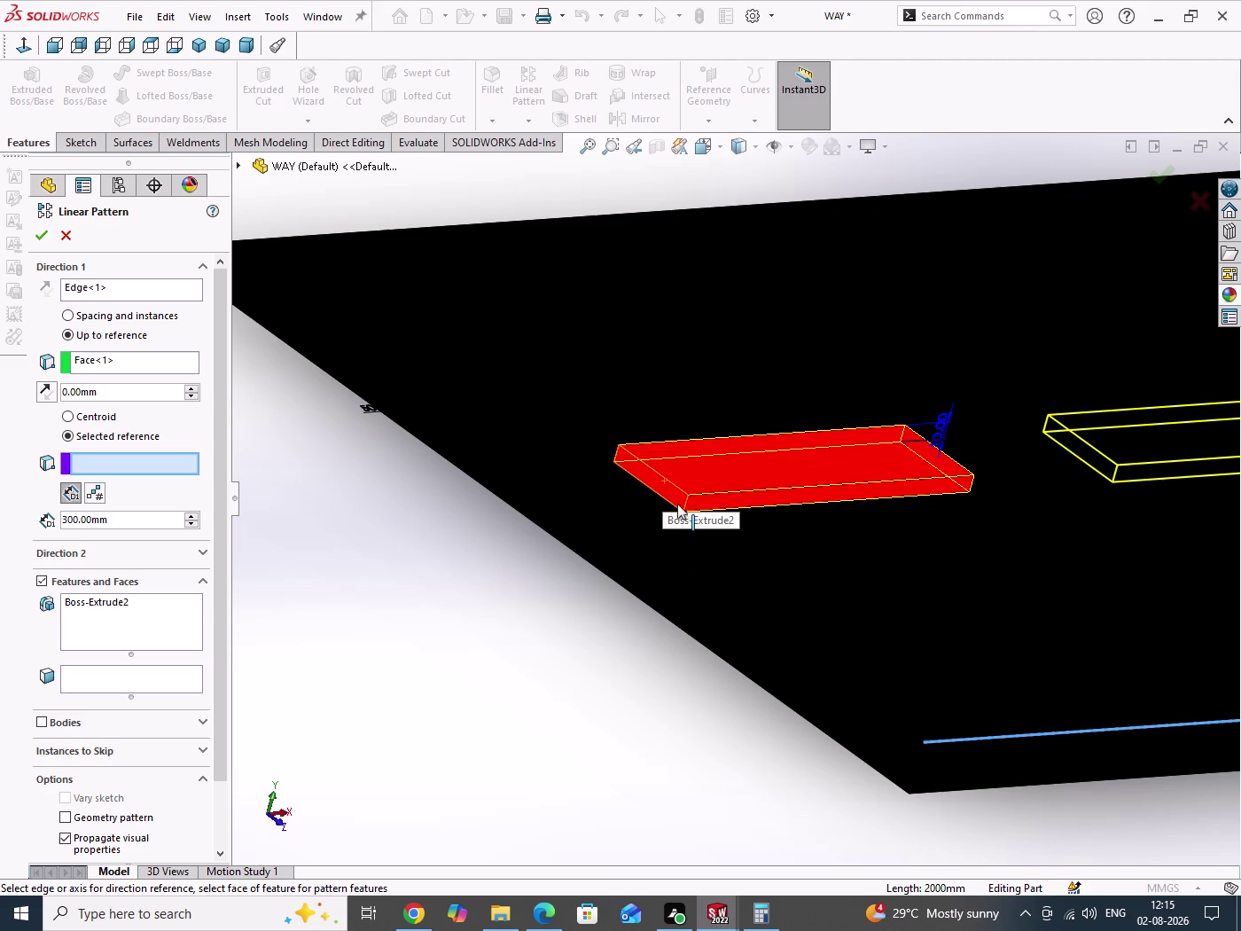
middle_drag(726, 520, 631, 536)
middle_drag(729, 577, 624, 606)
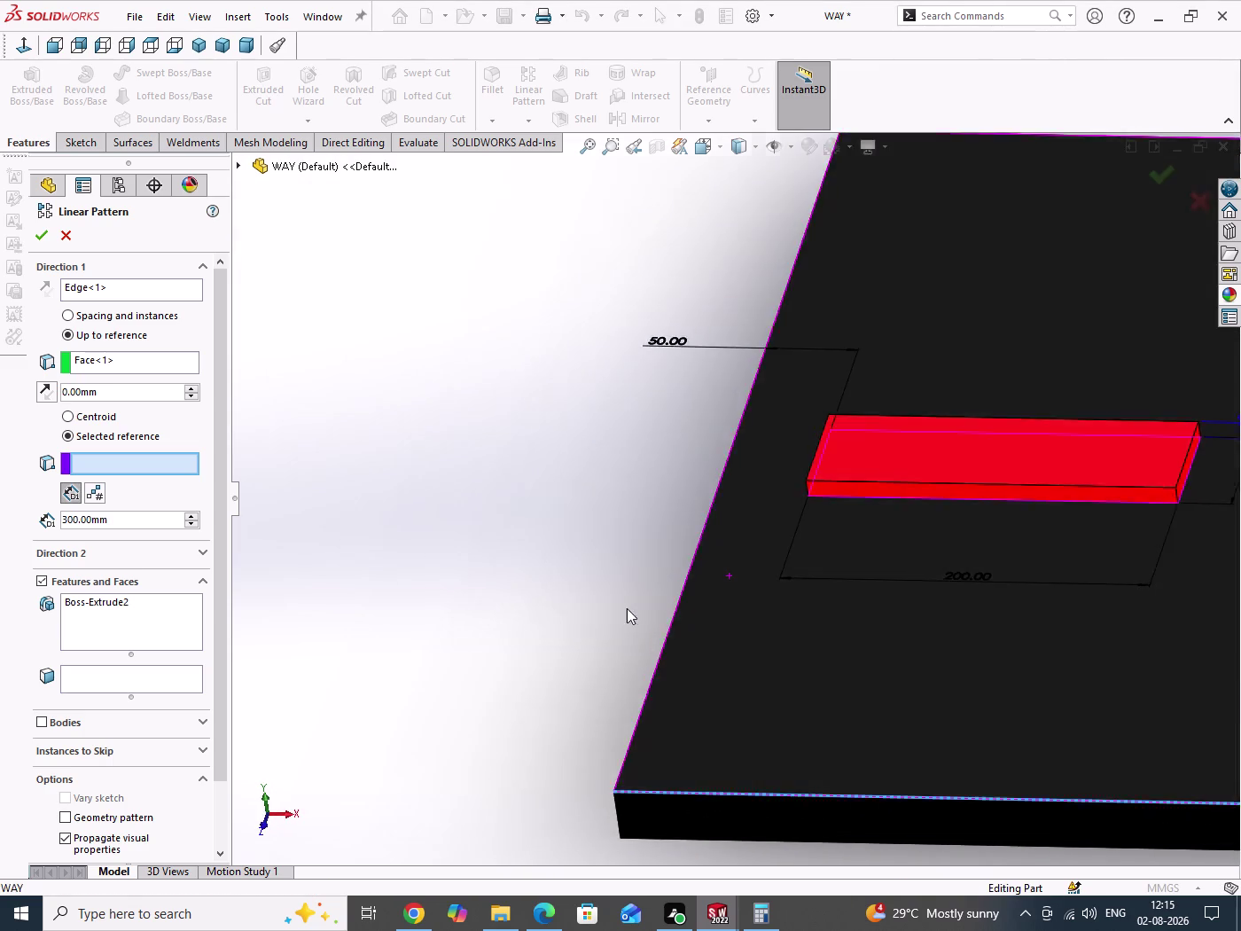
scroll(up, 3)
scroll(down, 3)
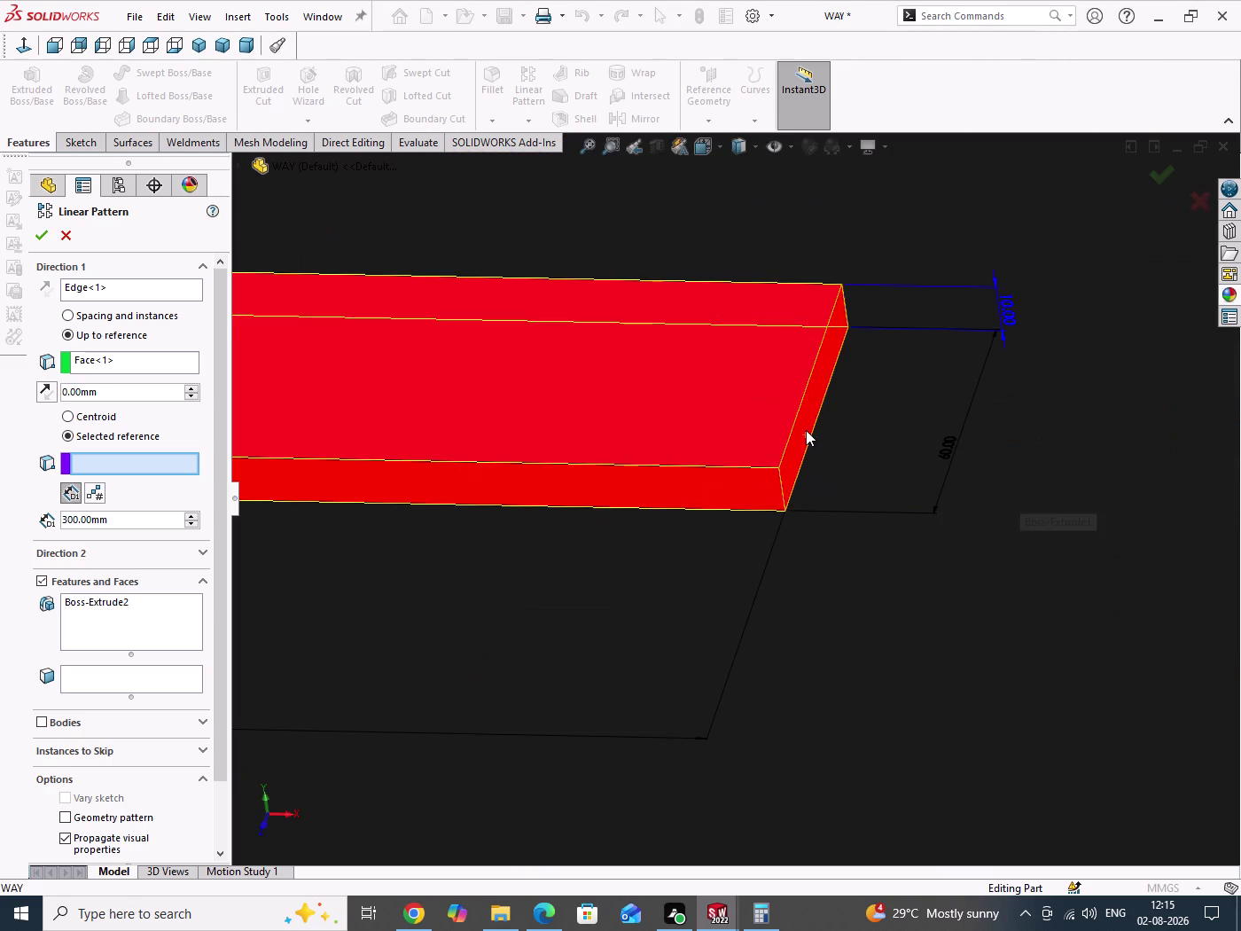
click(806, 430)
right_click(806, 430)
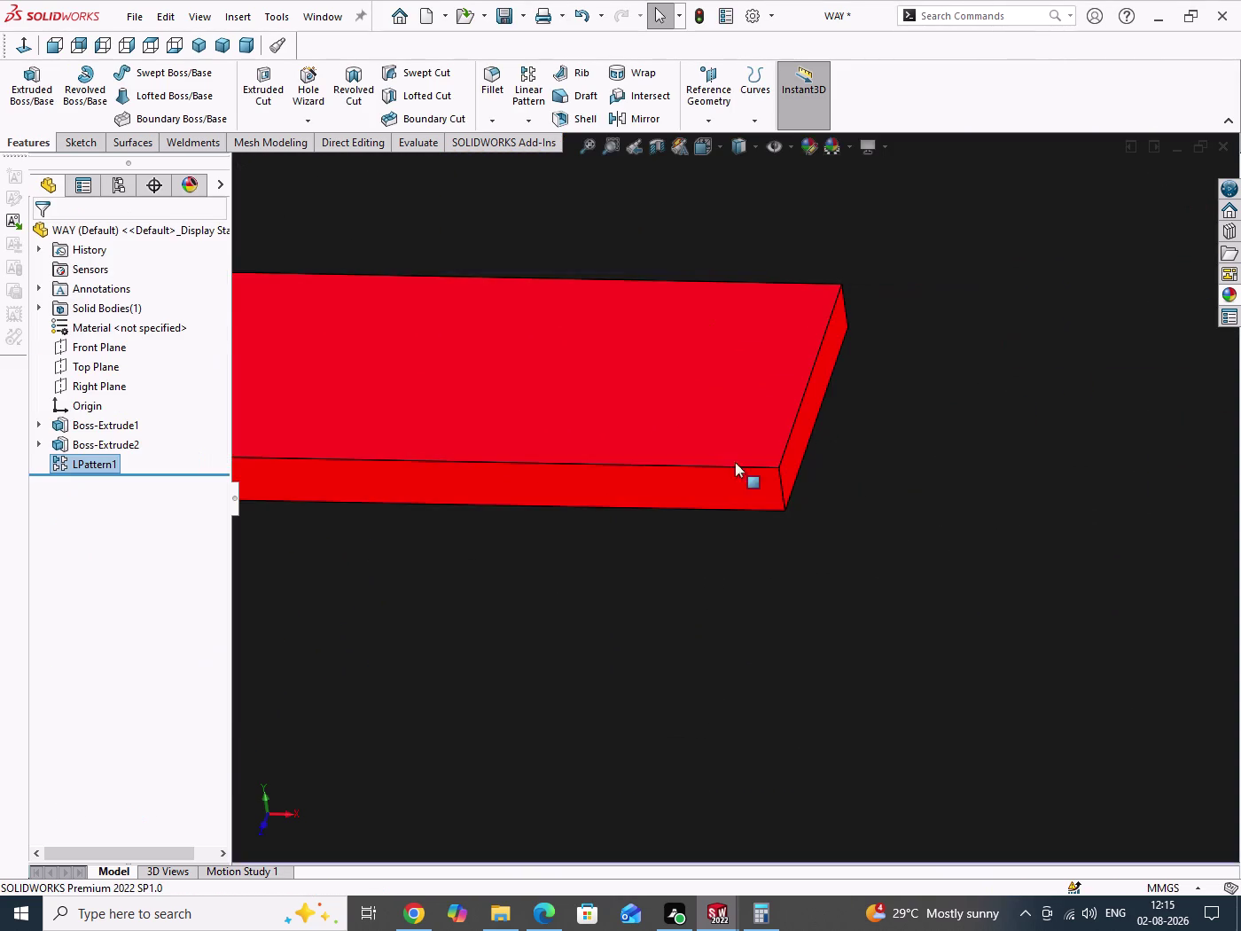
Orbit and zoom to view the whole patterned track and its red blocks.
scroll(up, 3)
scroll(up, 3)
scroll(down, 3)
middle_drag(1044, 551, 1053, 672)
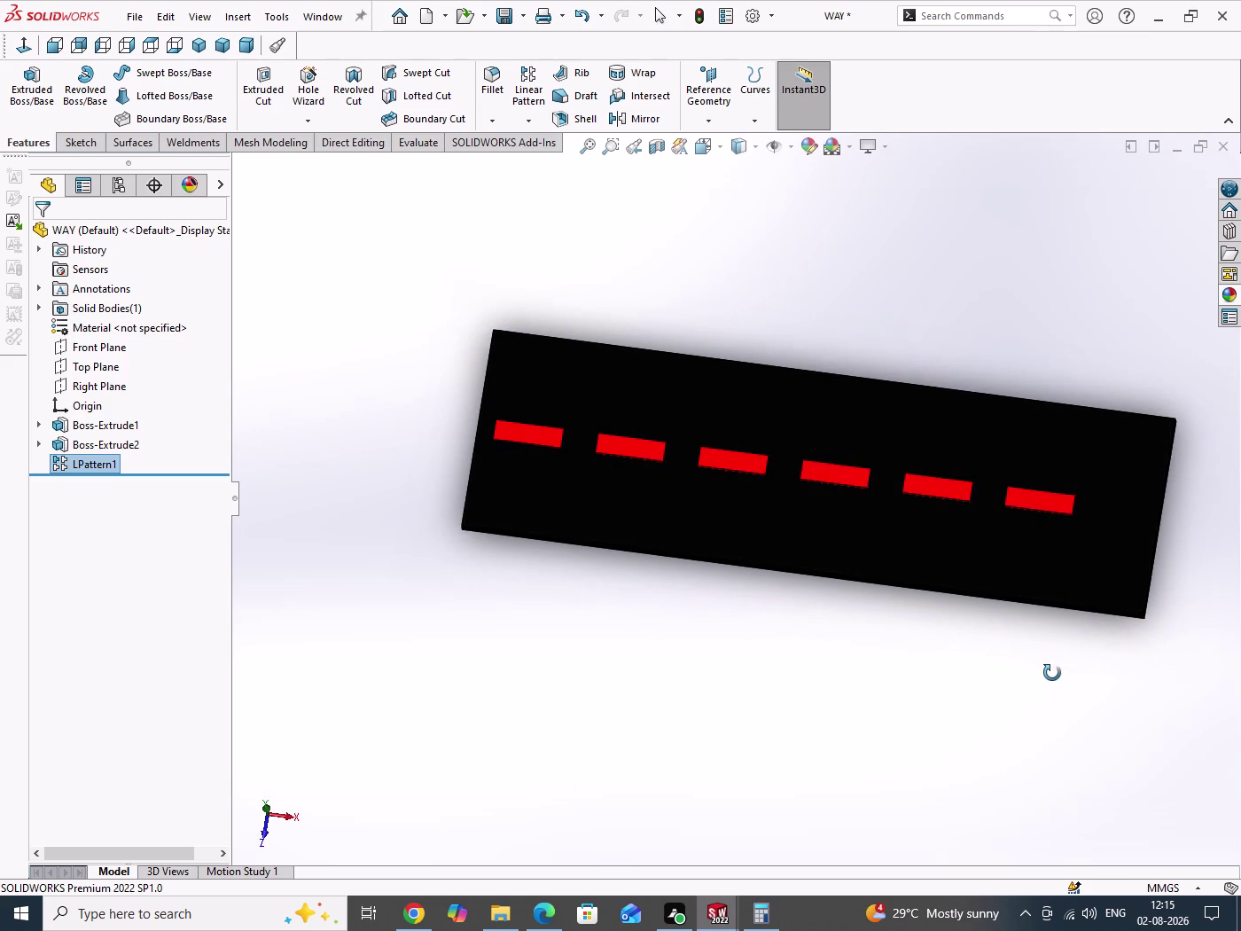
middle_drag(1053, 672, 1052, 673)
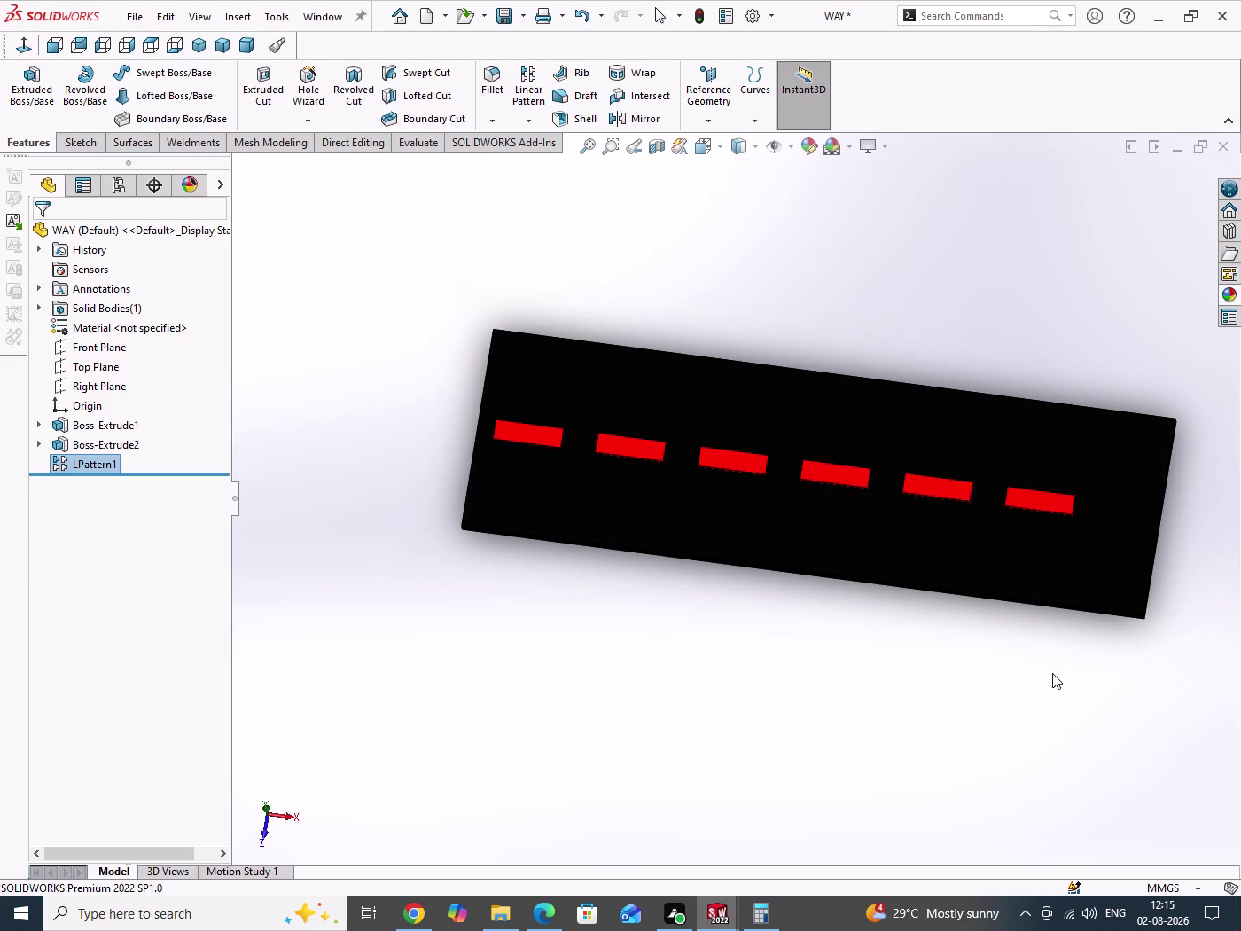
middle_drag(1053, 673, 1054, 697)
scroll(down, 3)
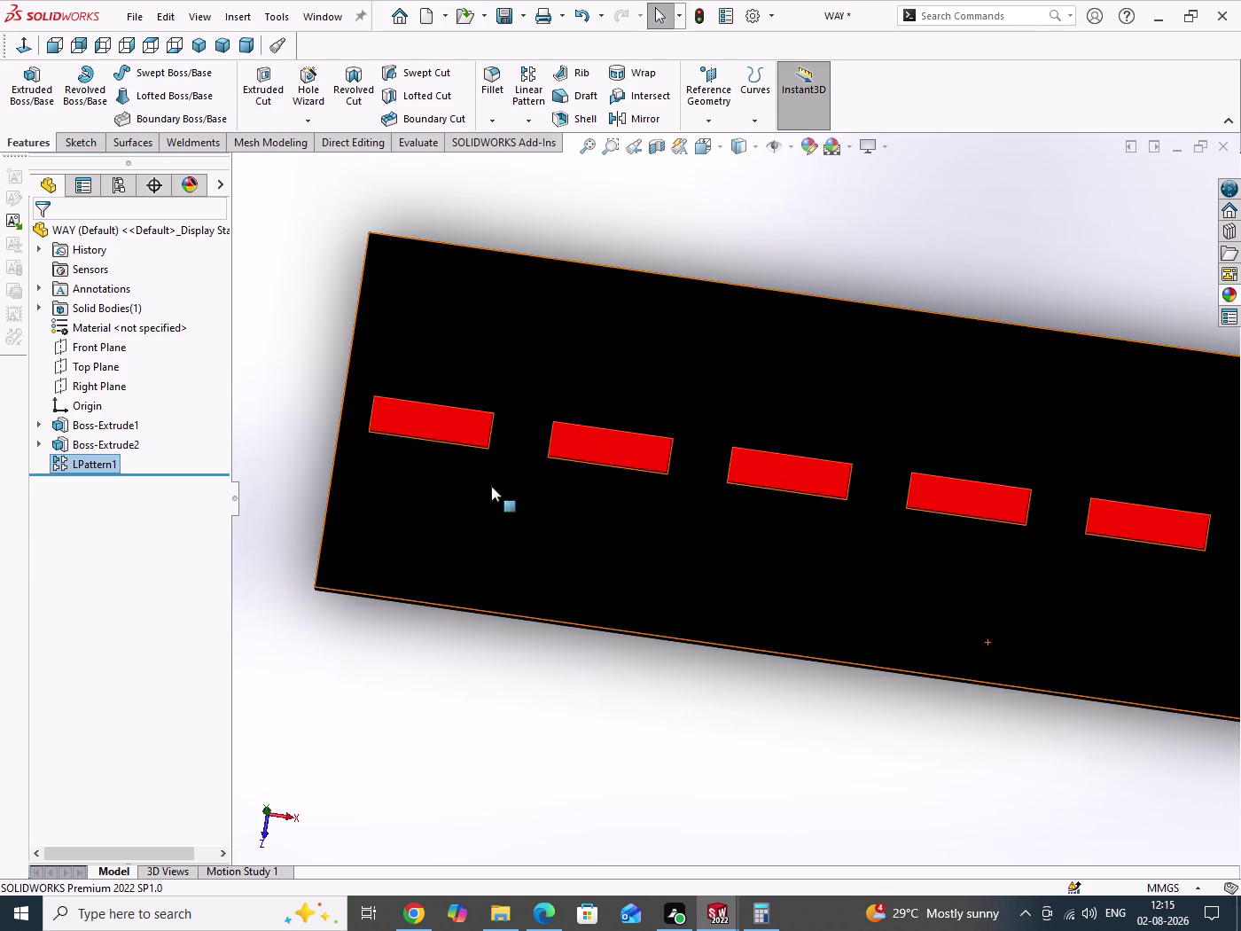
Shorten the original red block's length from 200 mm to 150 mm.
click(415, 418)
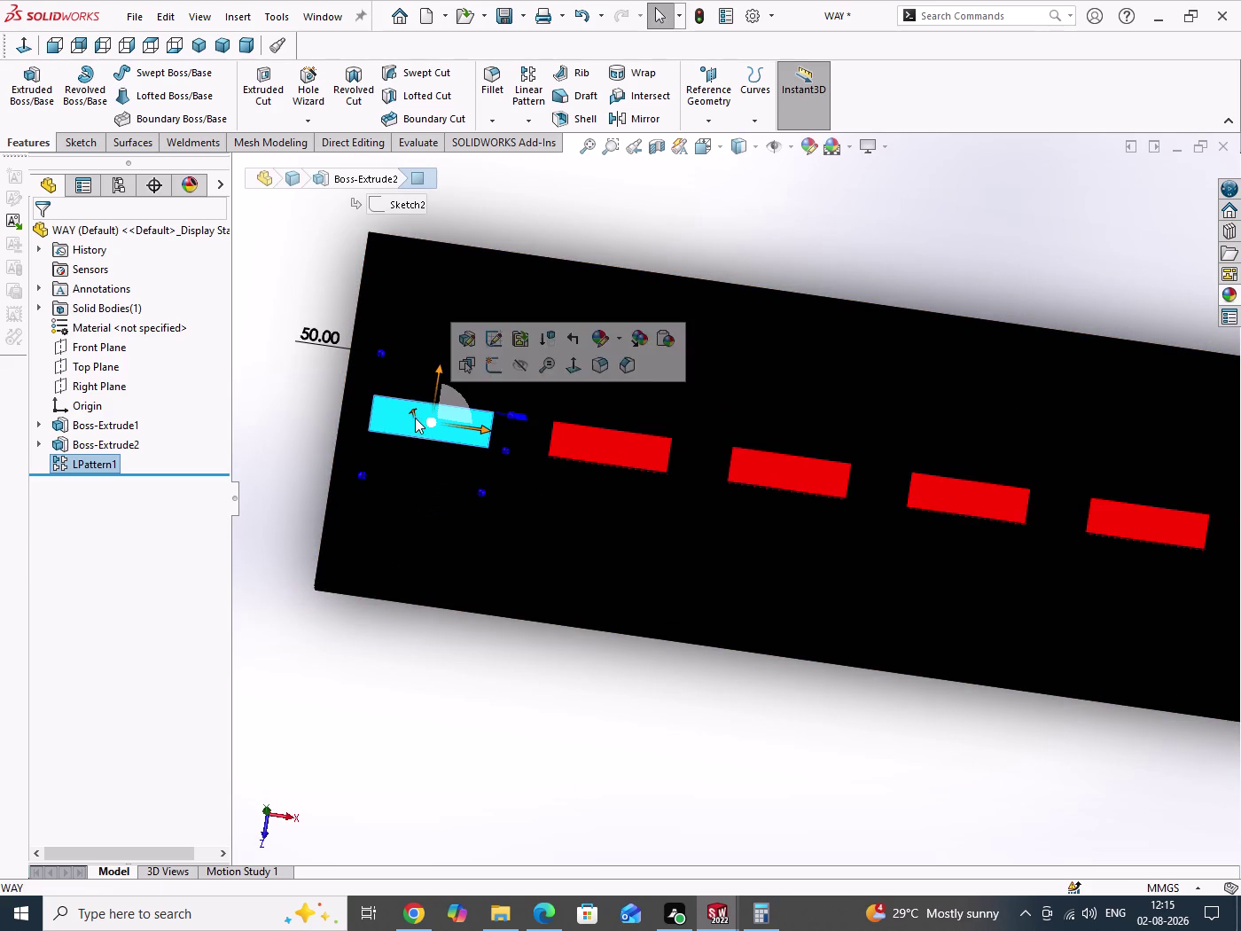
click(414, 476)
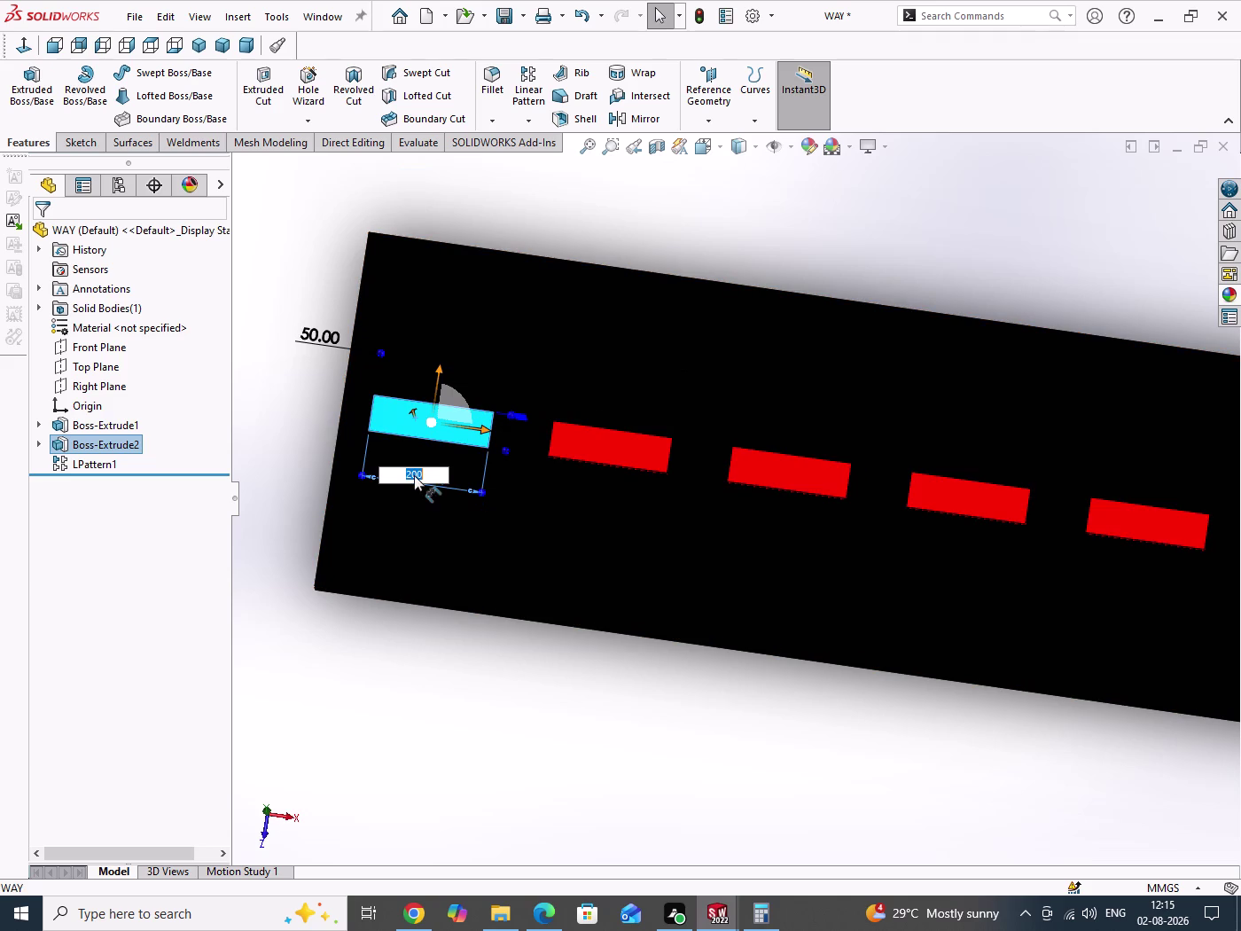
text(150)
click(749, 215)
drag(749, 216, 788, 254)
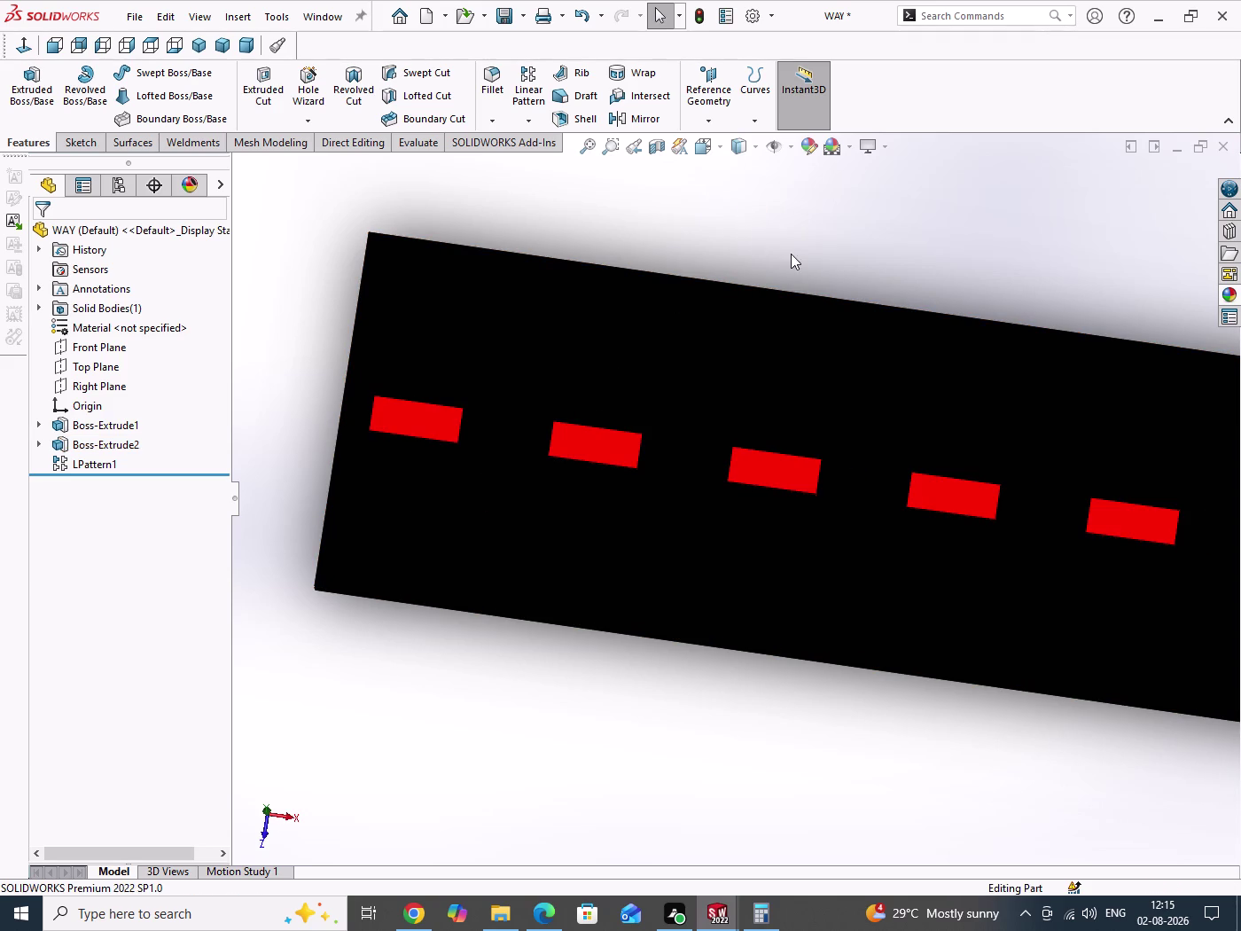
drag(788, 253, 802, 255)
scroll(up, 3)
scroll(up, 3)
scroll(down, 3)
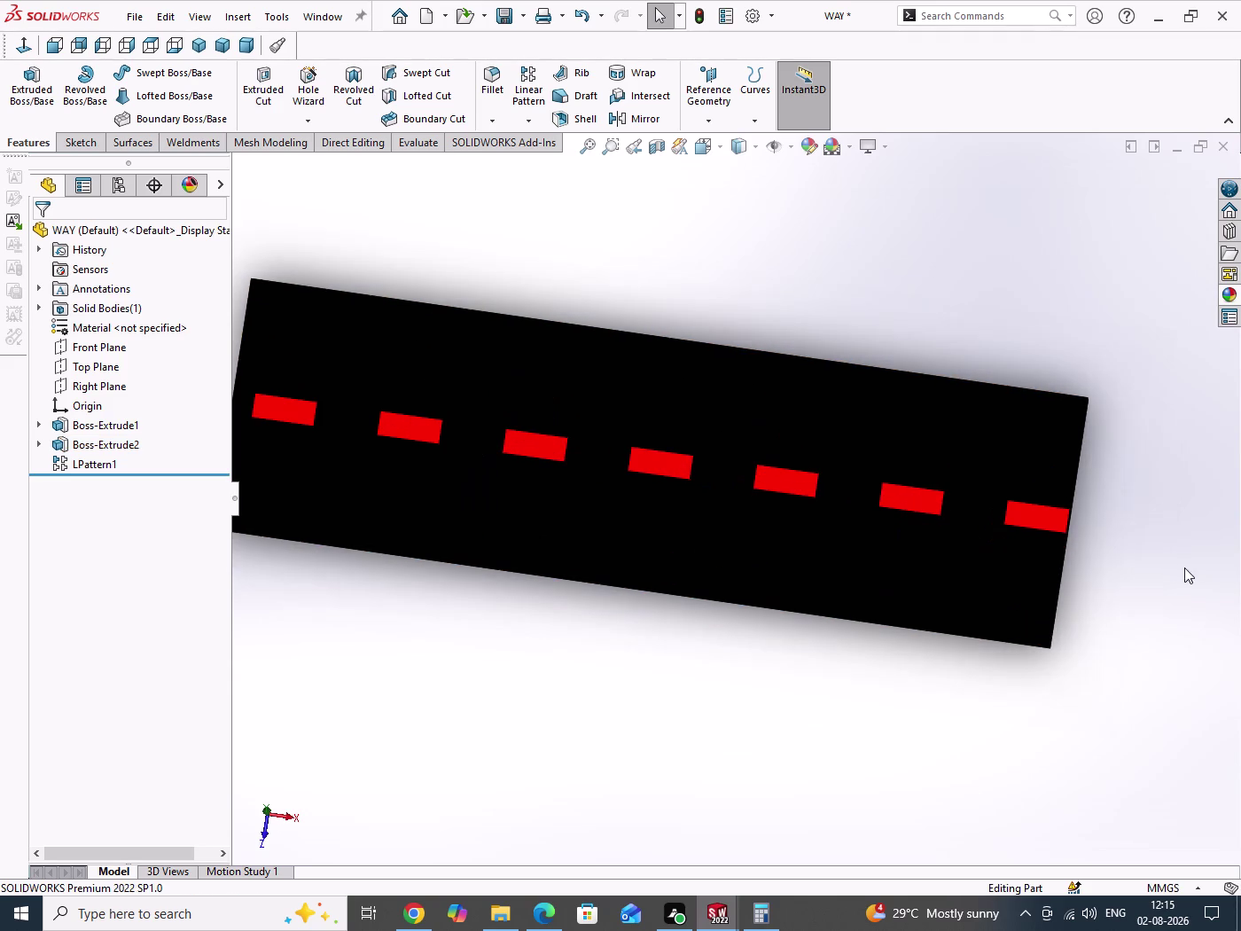
Orbit the road plate to face it squarely from above and save the part.
middle_drag(1156, 562, 1184, 575)
scroll(up, 3)
scroll(down, 3)
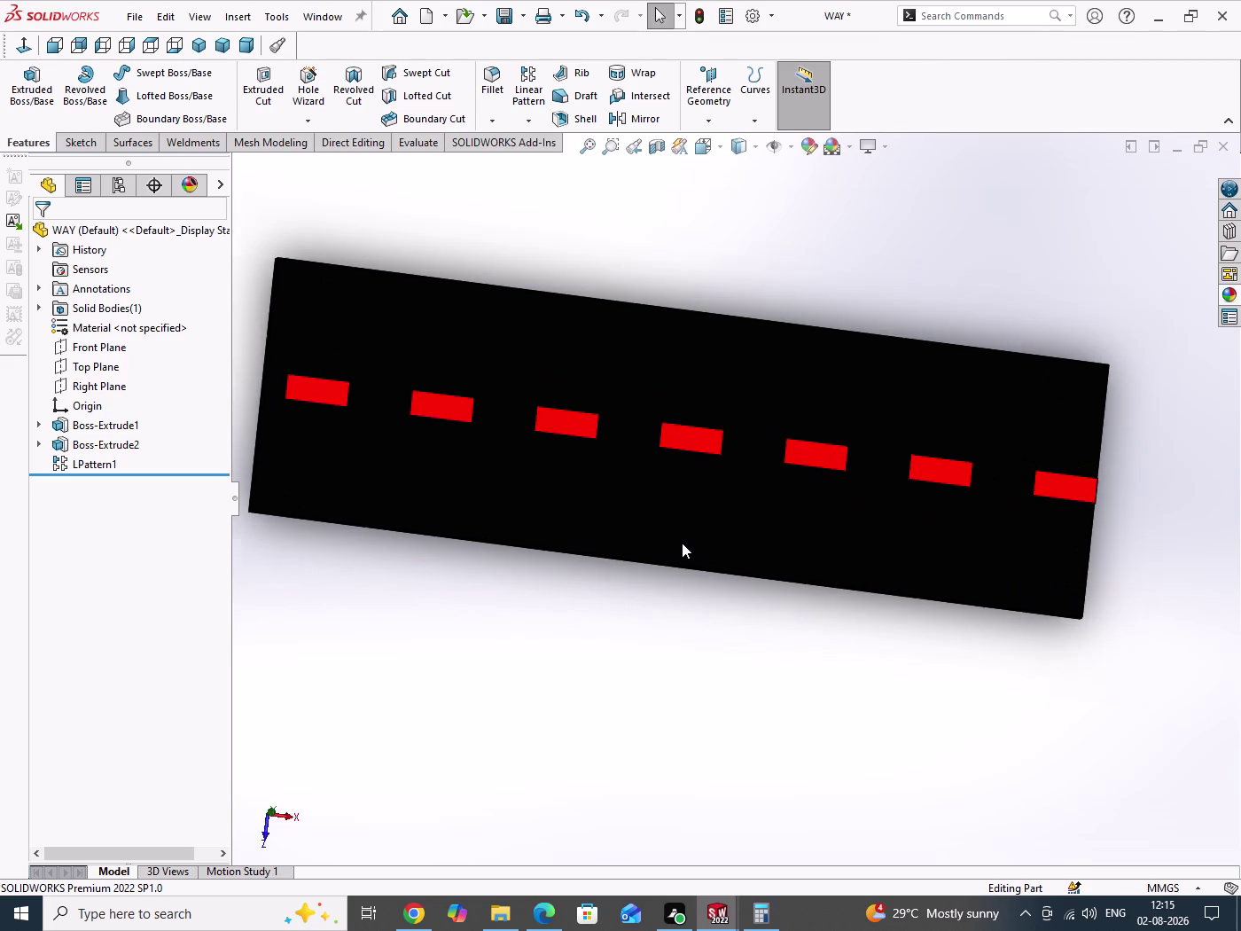
middle_drag(760, 540, 724, 526)
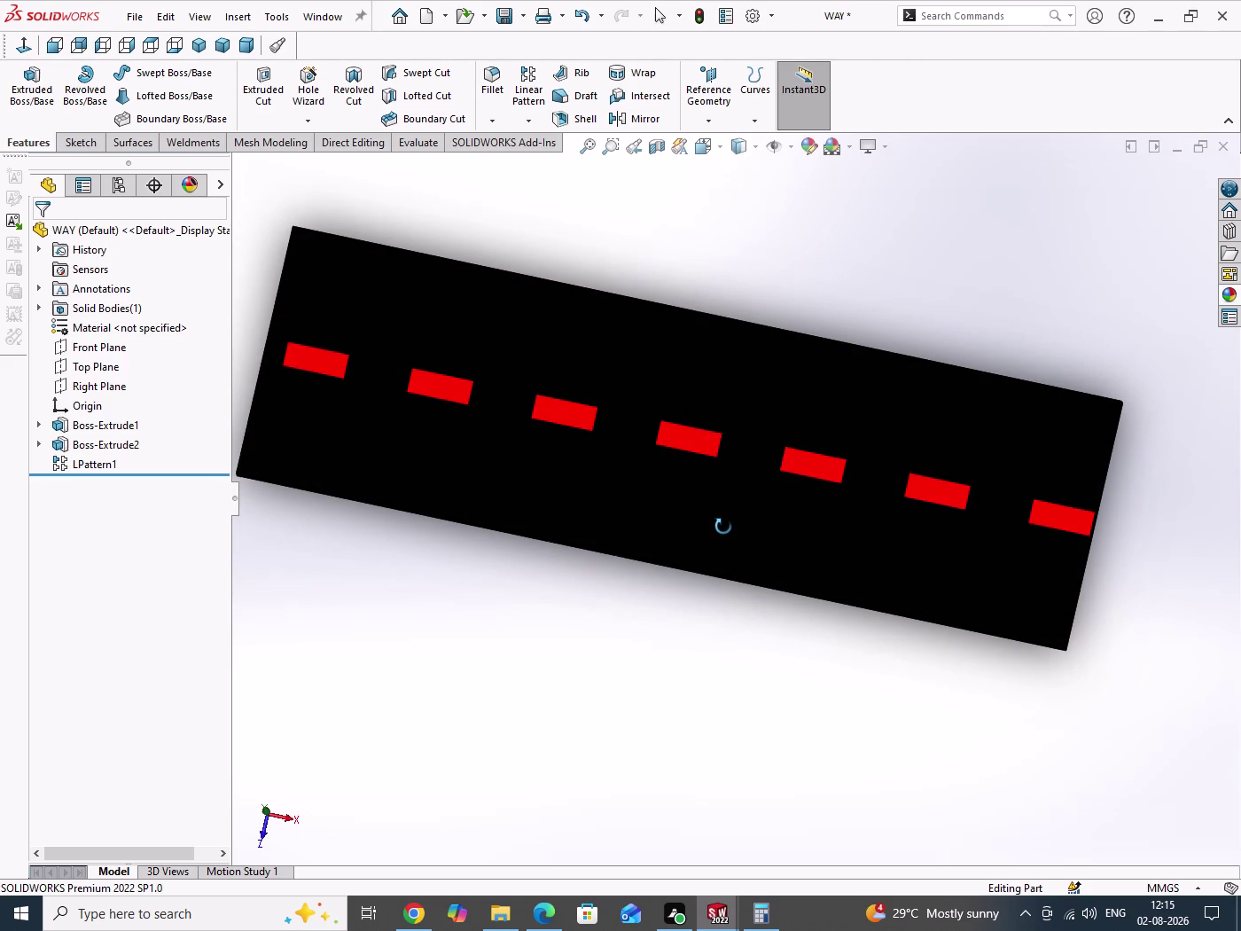
middle_drag(725, 526, 699, 421)
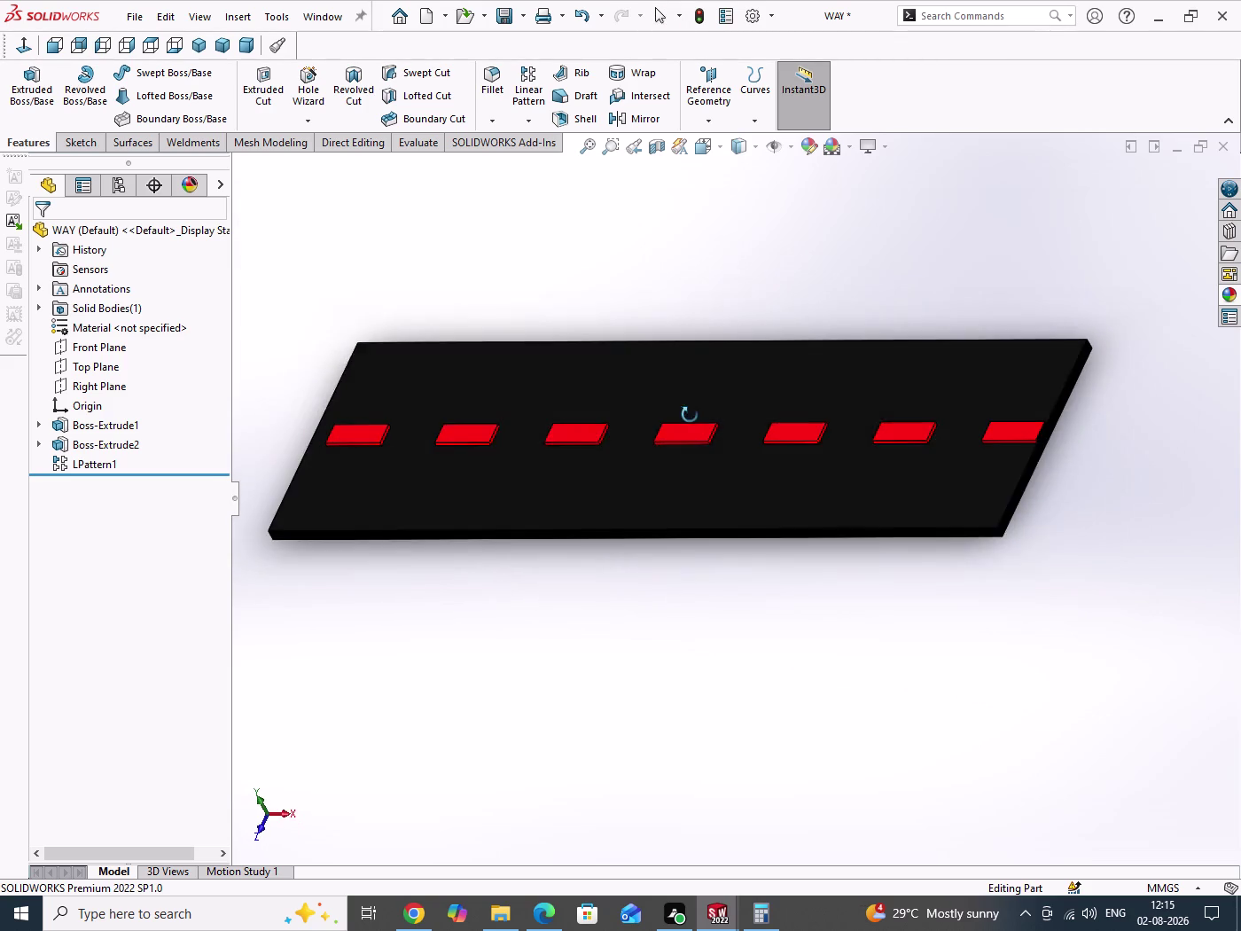
middle_drag(700, 421, 702, 425)
scroll(up, 3)
middle_drag(699, 462, 723, 502)
middle_drag(692, 552, 739, 590)
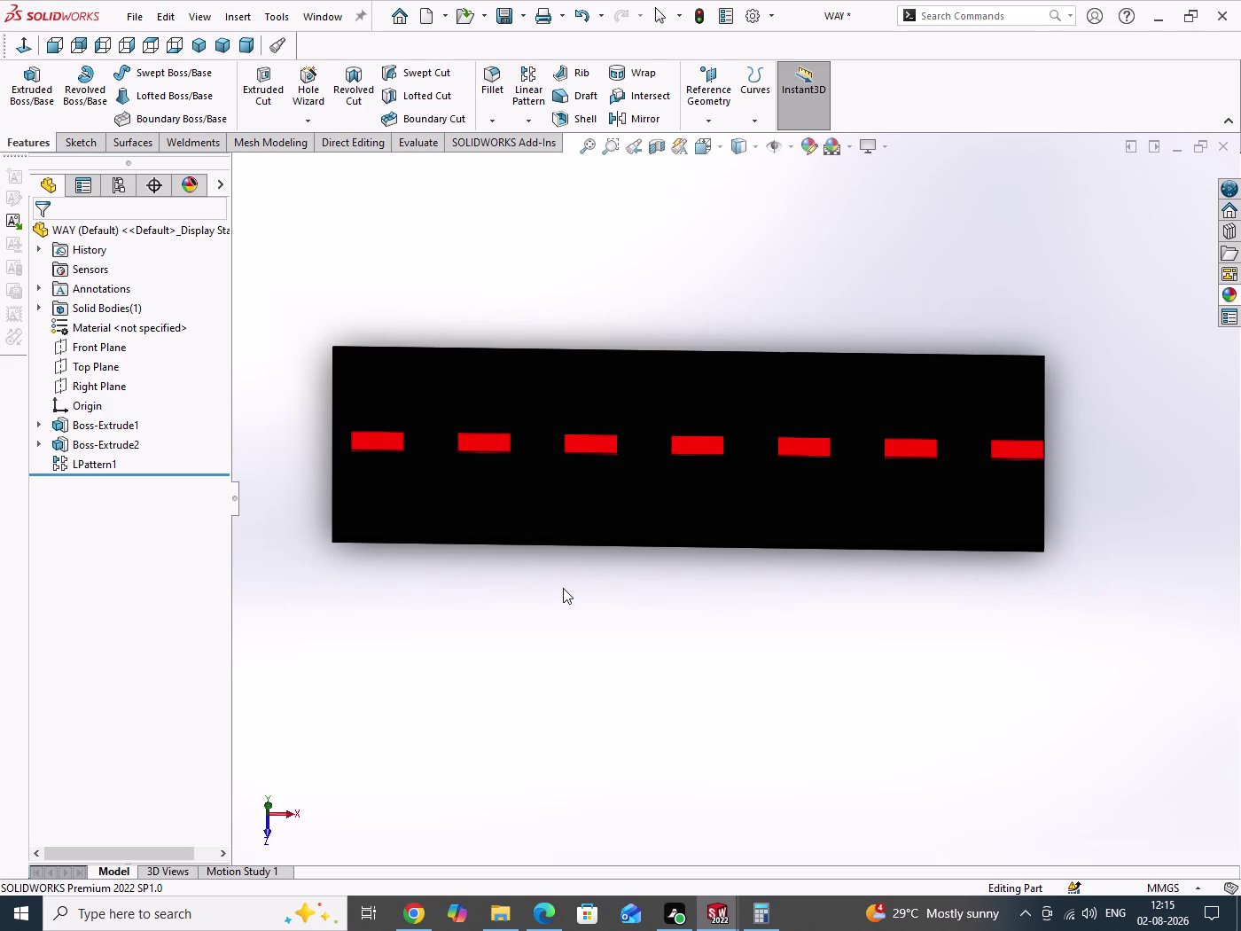
key(ctrl+s)
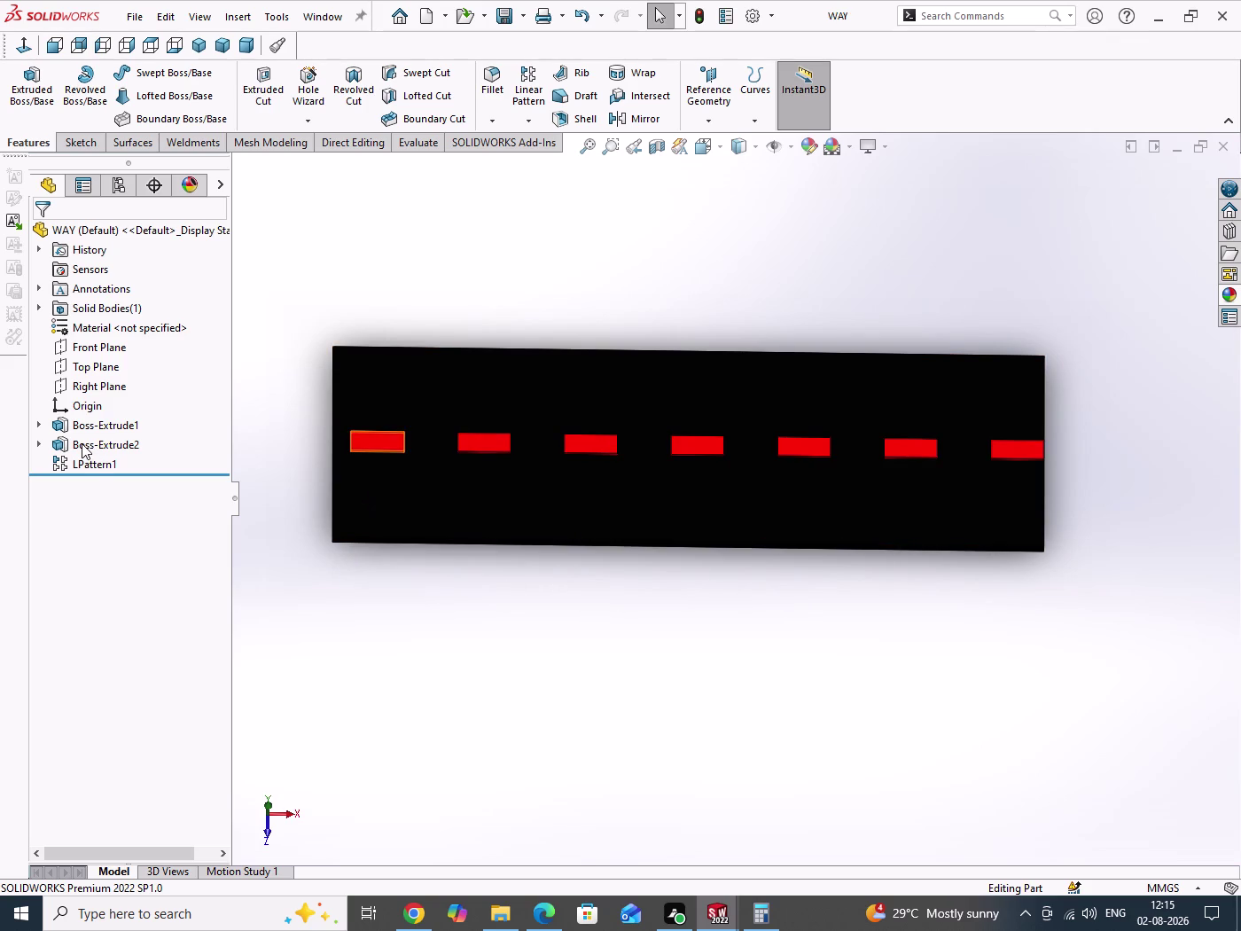
Edit LPattern1 and lower its spacing from 300 mm to 280 mm.
click(83, 462)
click(95, 406)
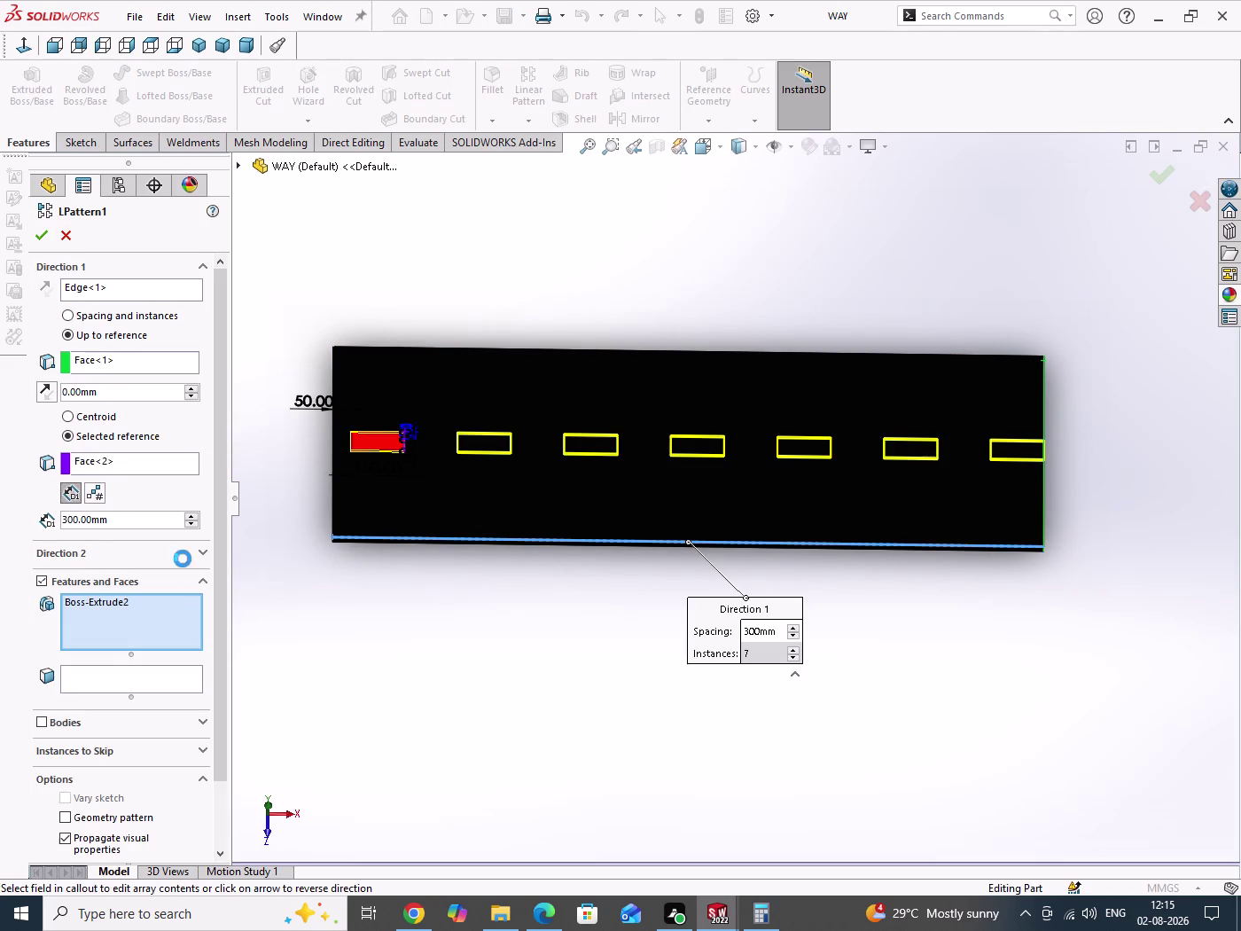
click(192, 524)
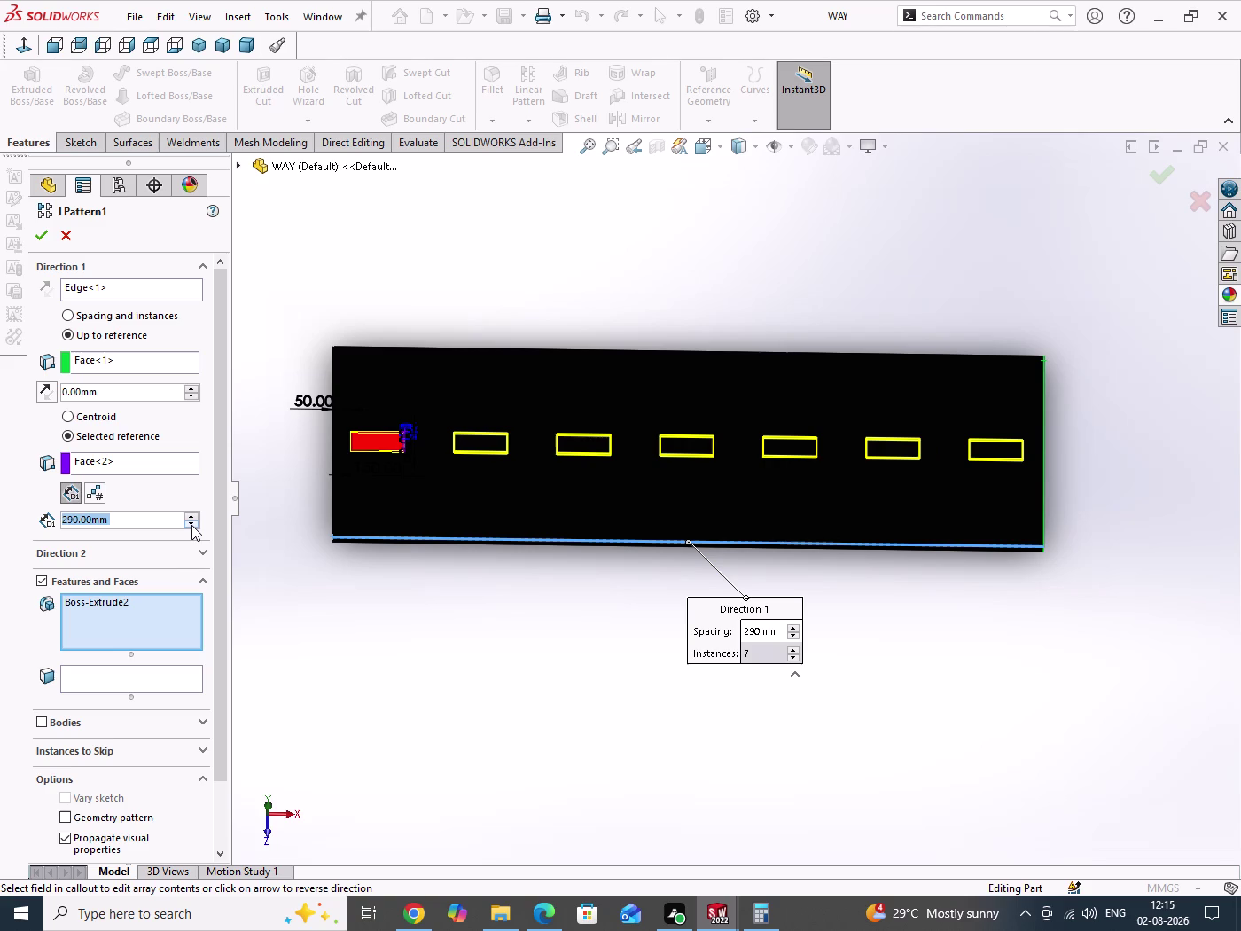
click(189, 524)
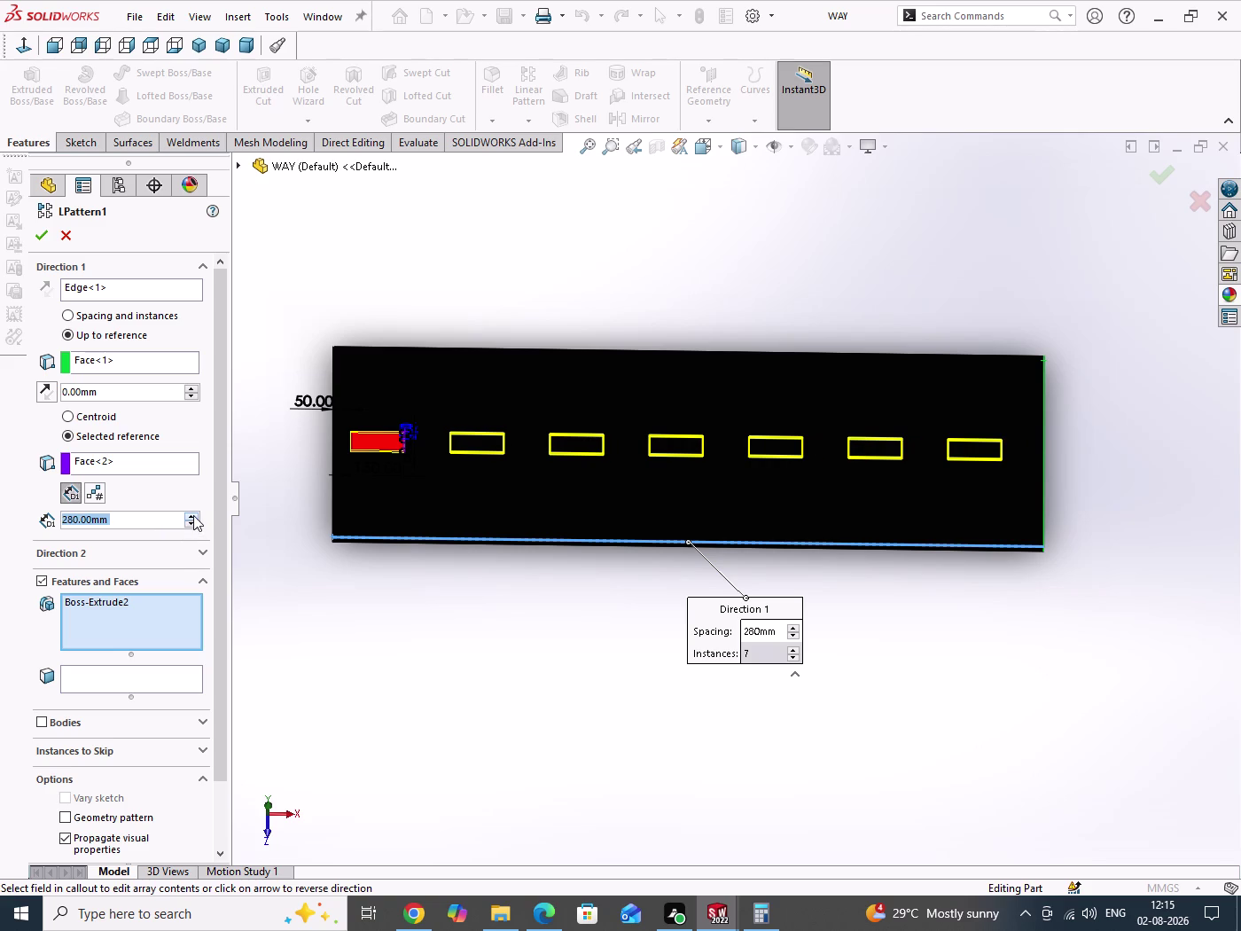
click(193, 515)
click(39, 229)
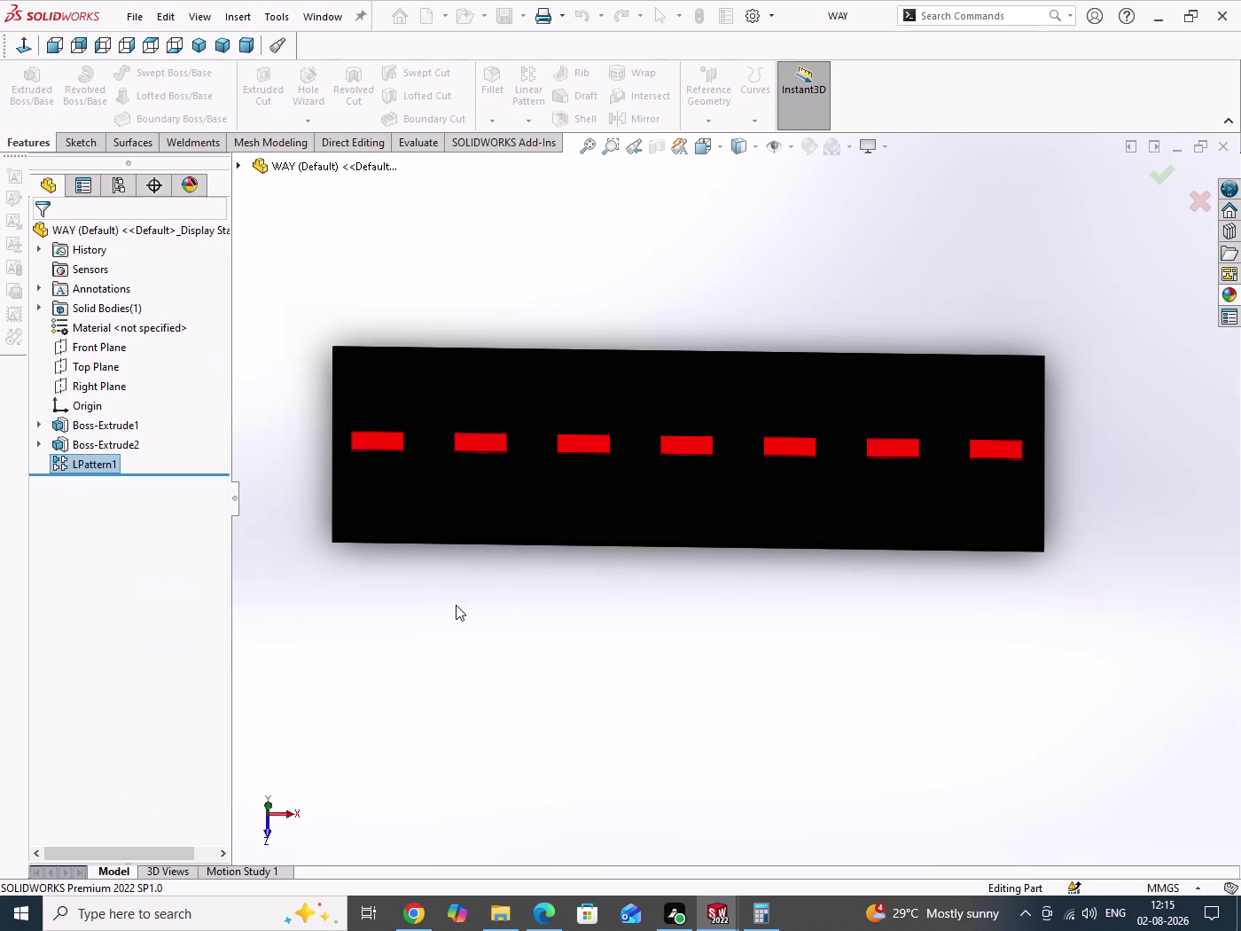
Select the black base plate and start a new sketch on its face.
drag(456, 604, 484, 654)
click(492, 524)
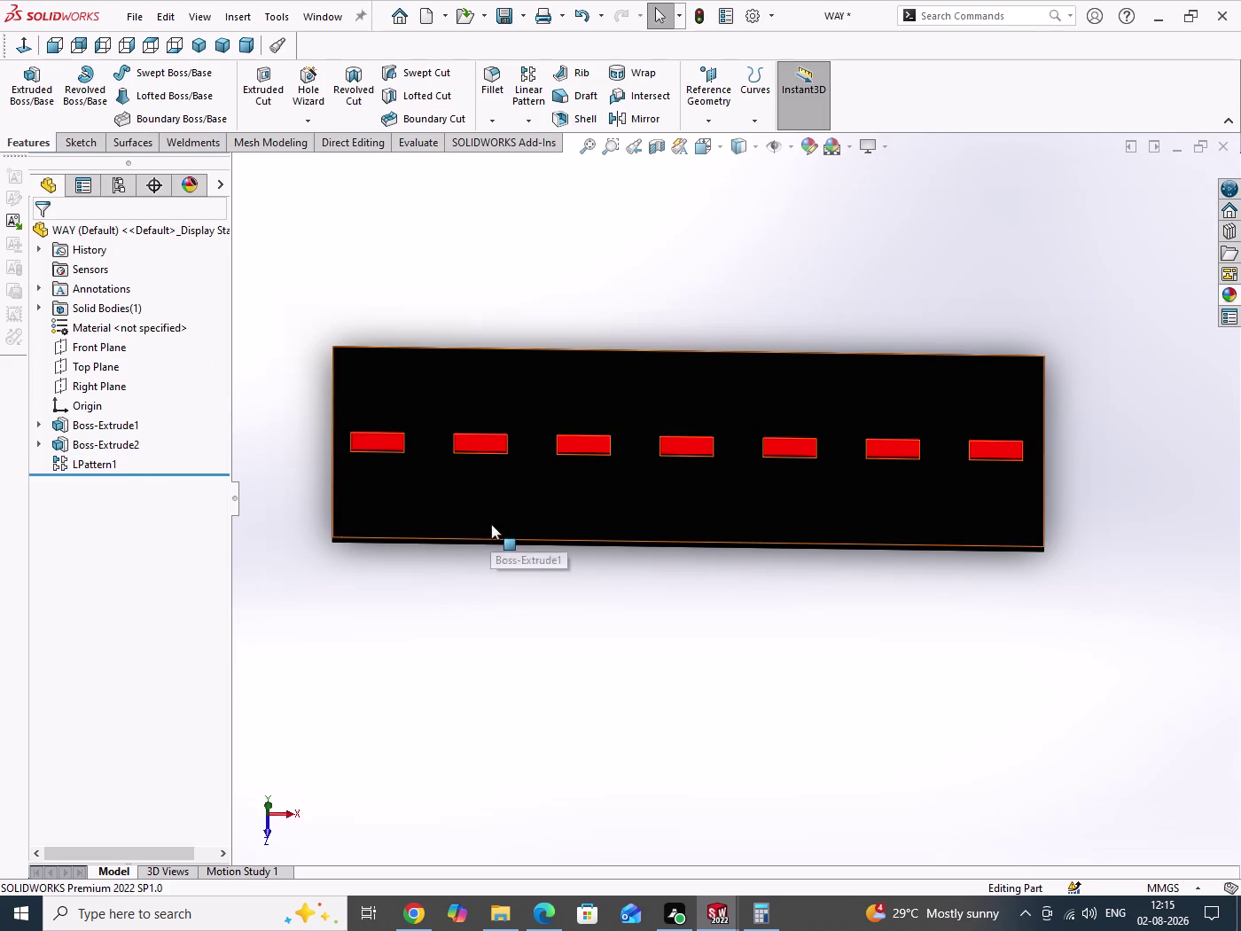
click(568, 475)
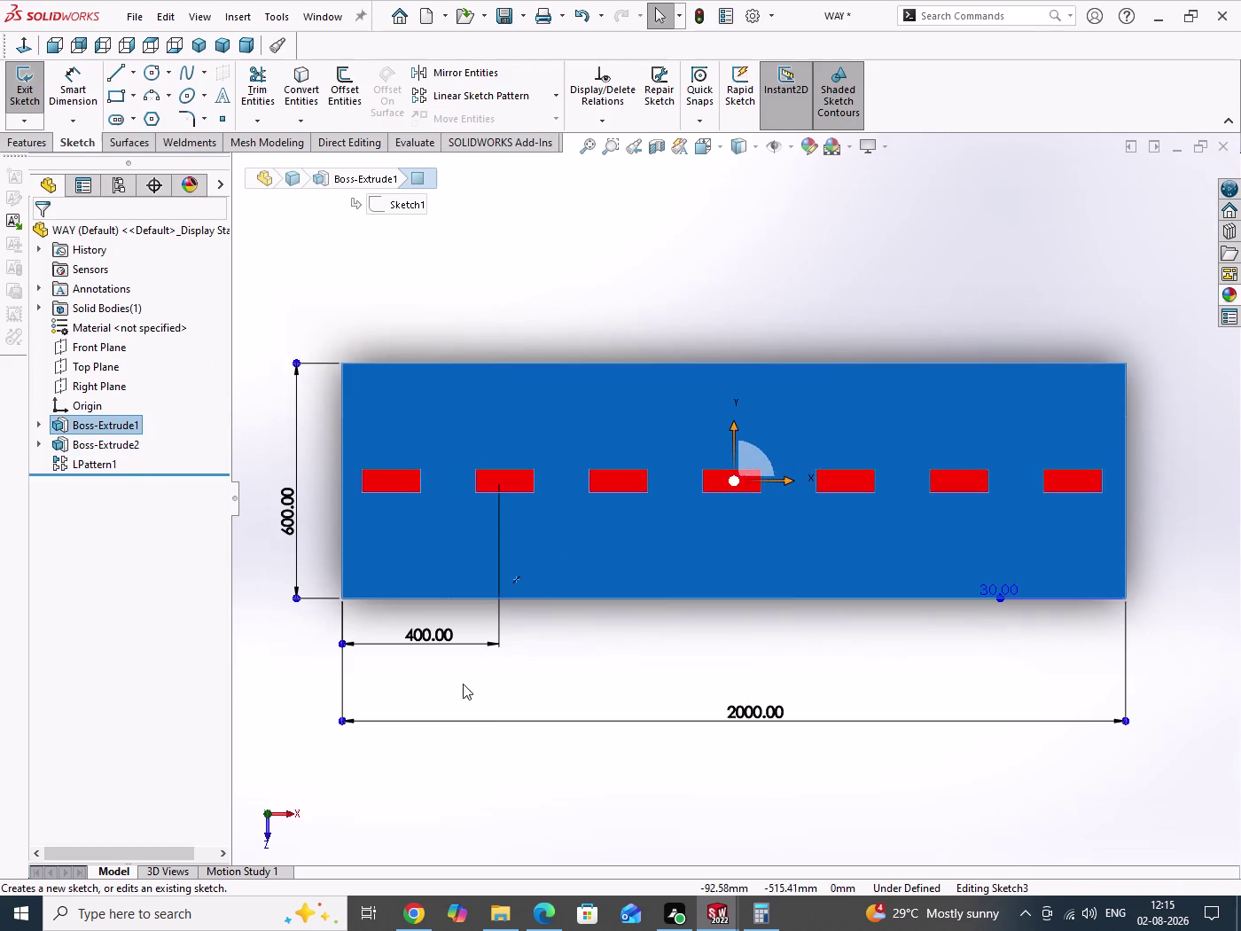
On a new plate sketch, draw full-length corner rectangles along the bottom and top edges.
click(569, 673)
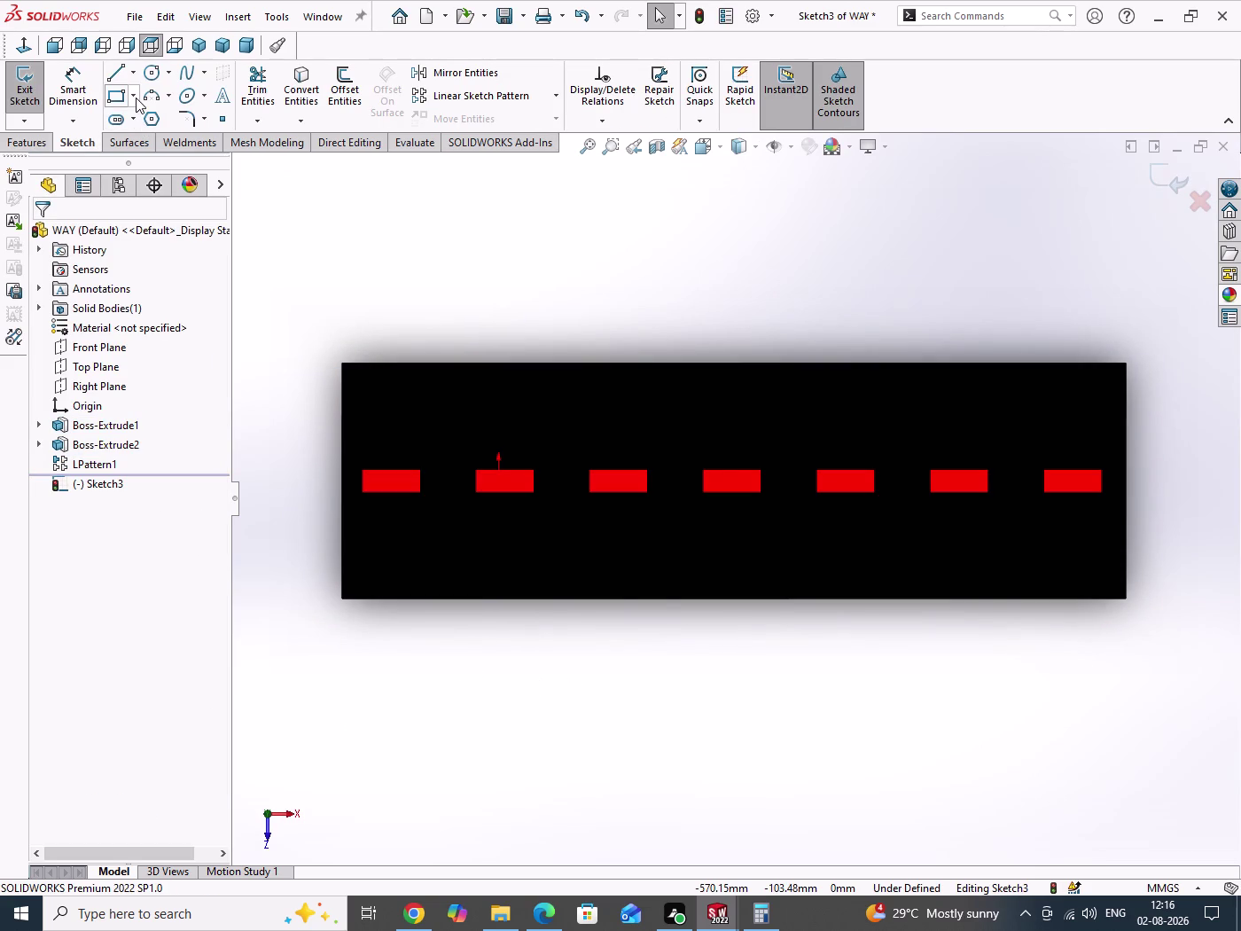
click(136, 97)
click(137, 119)
click(344, 598)
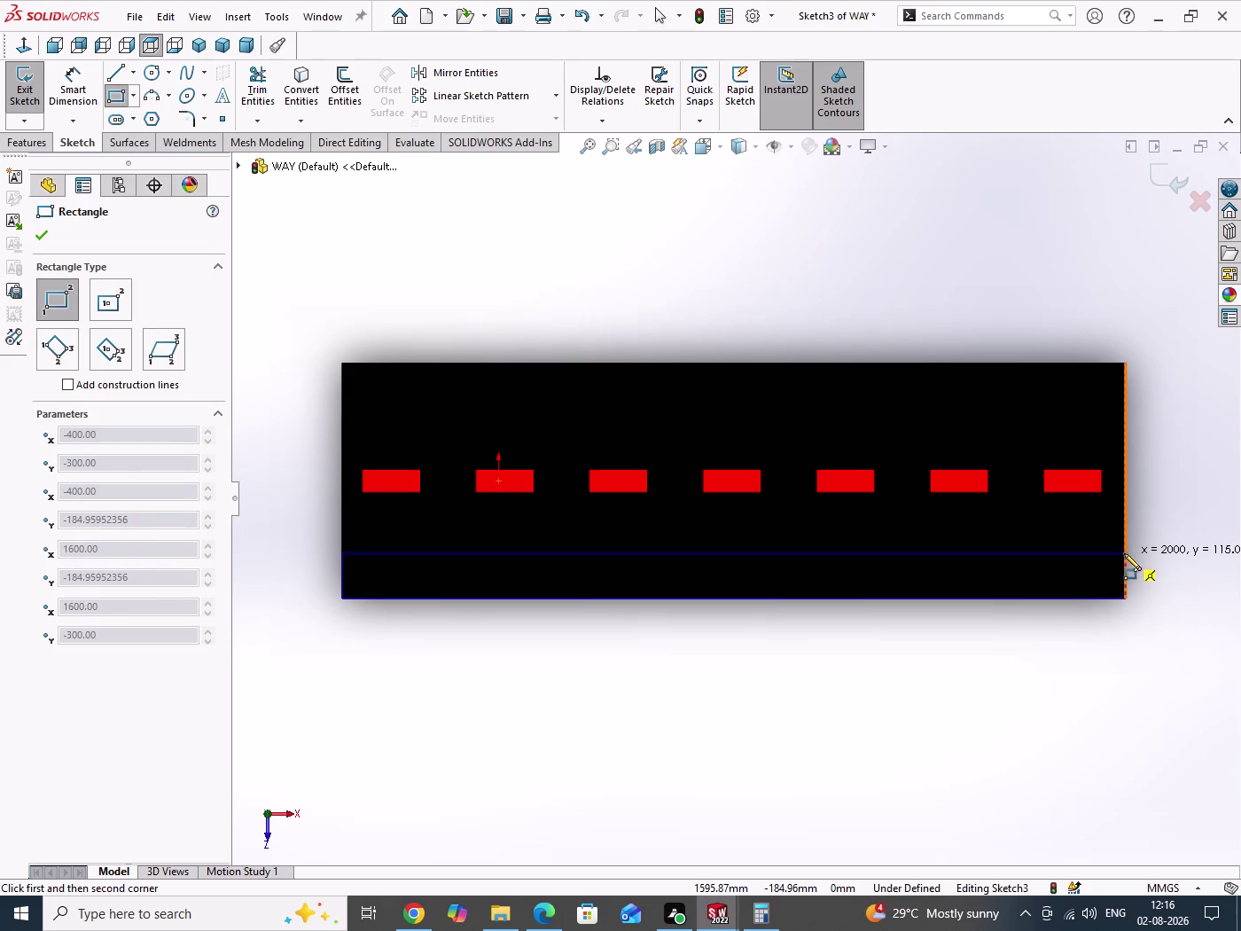
click(1125, 554)
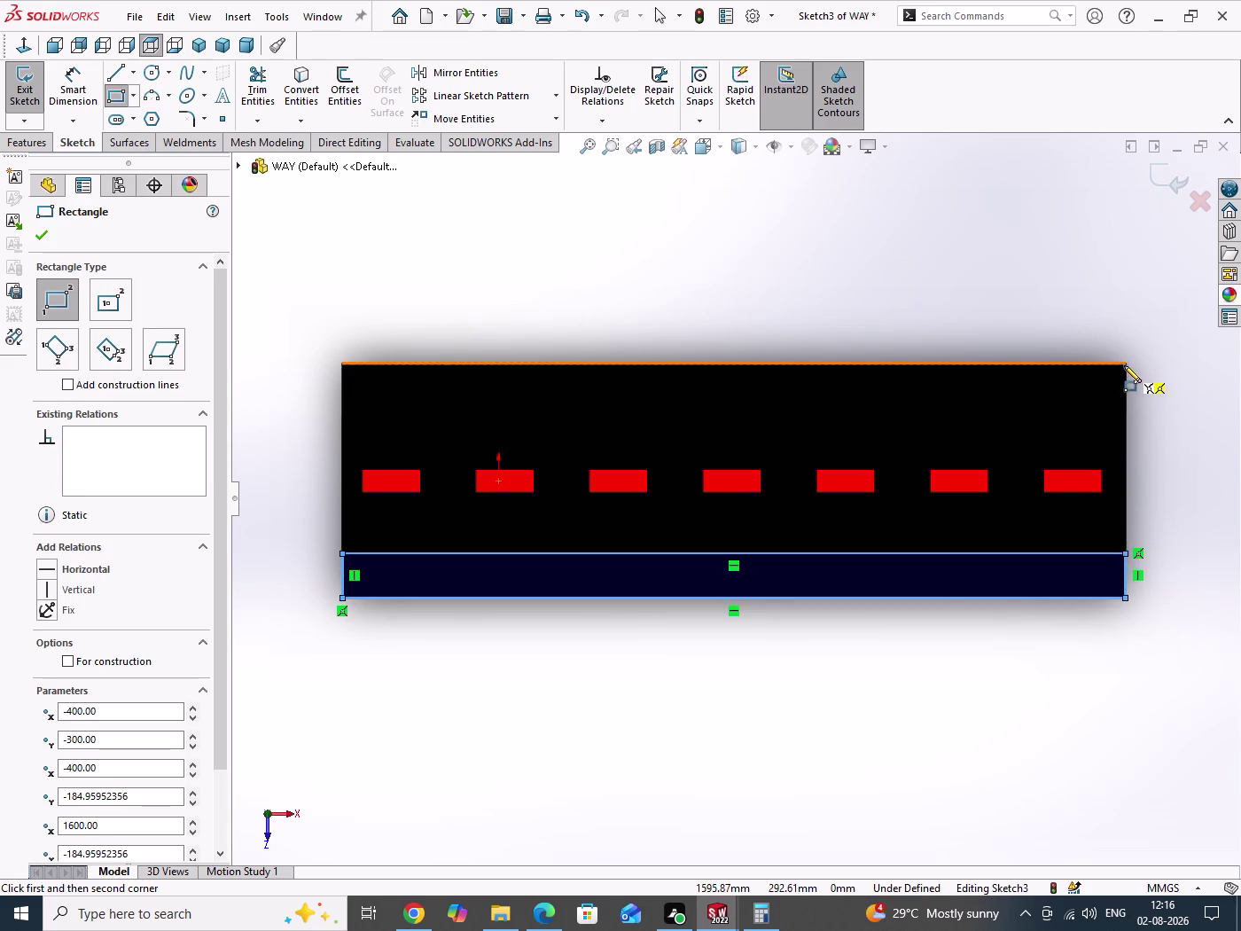
click(1125, 365)
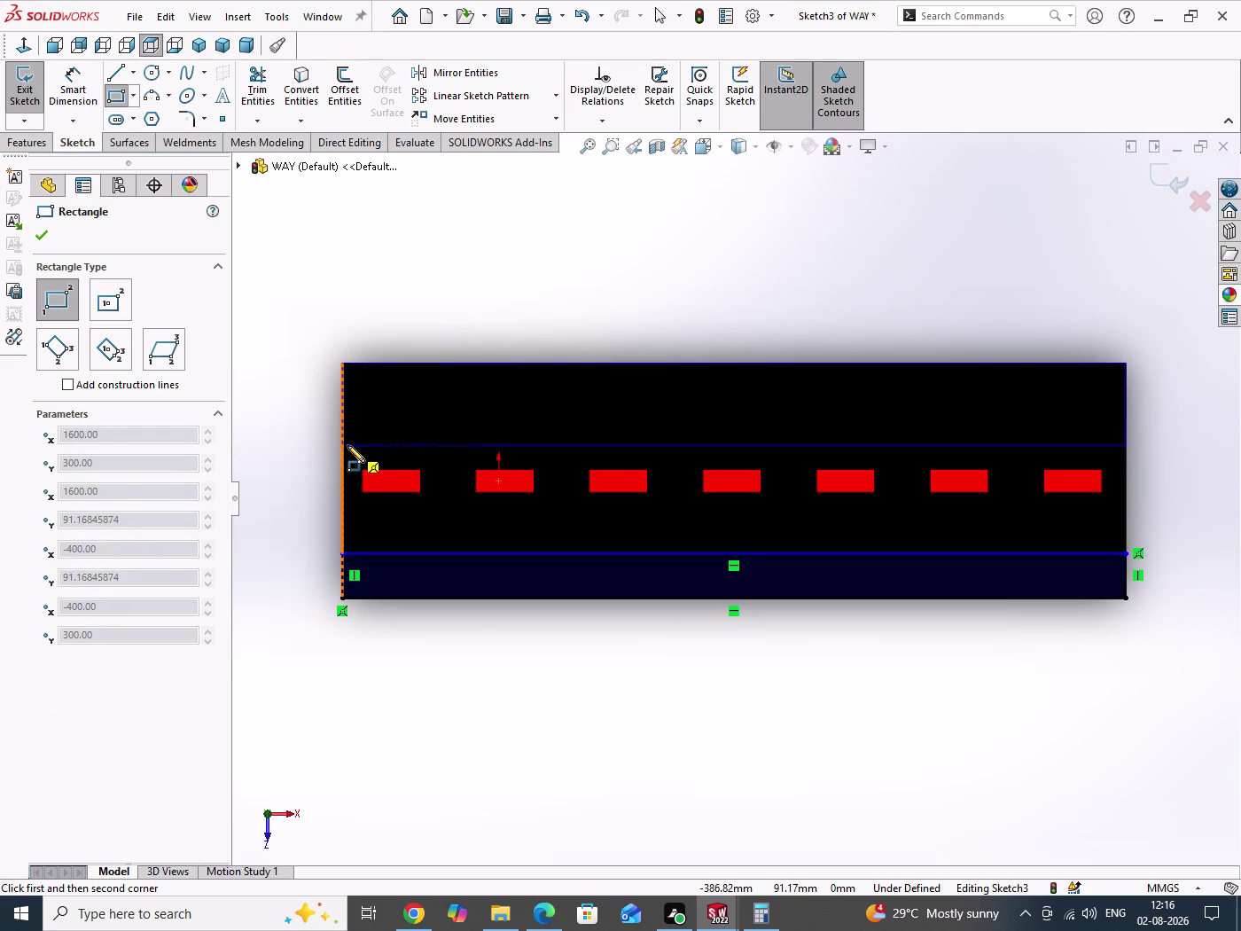
click(345, 445)
right_click(376, 306)
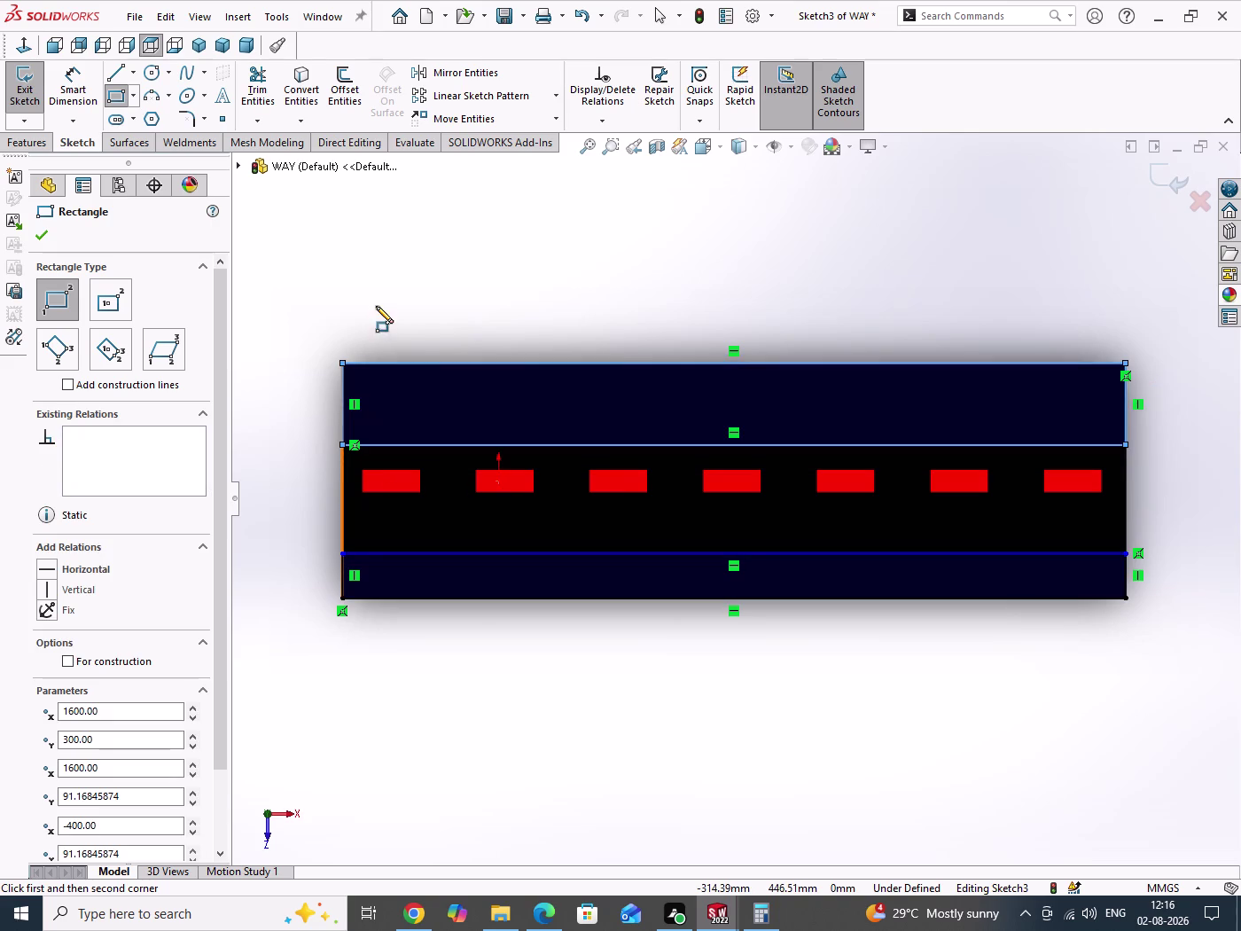
click(428, 318)
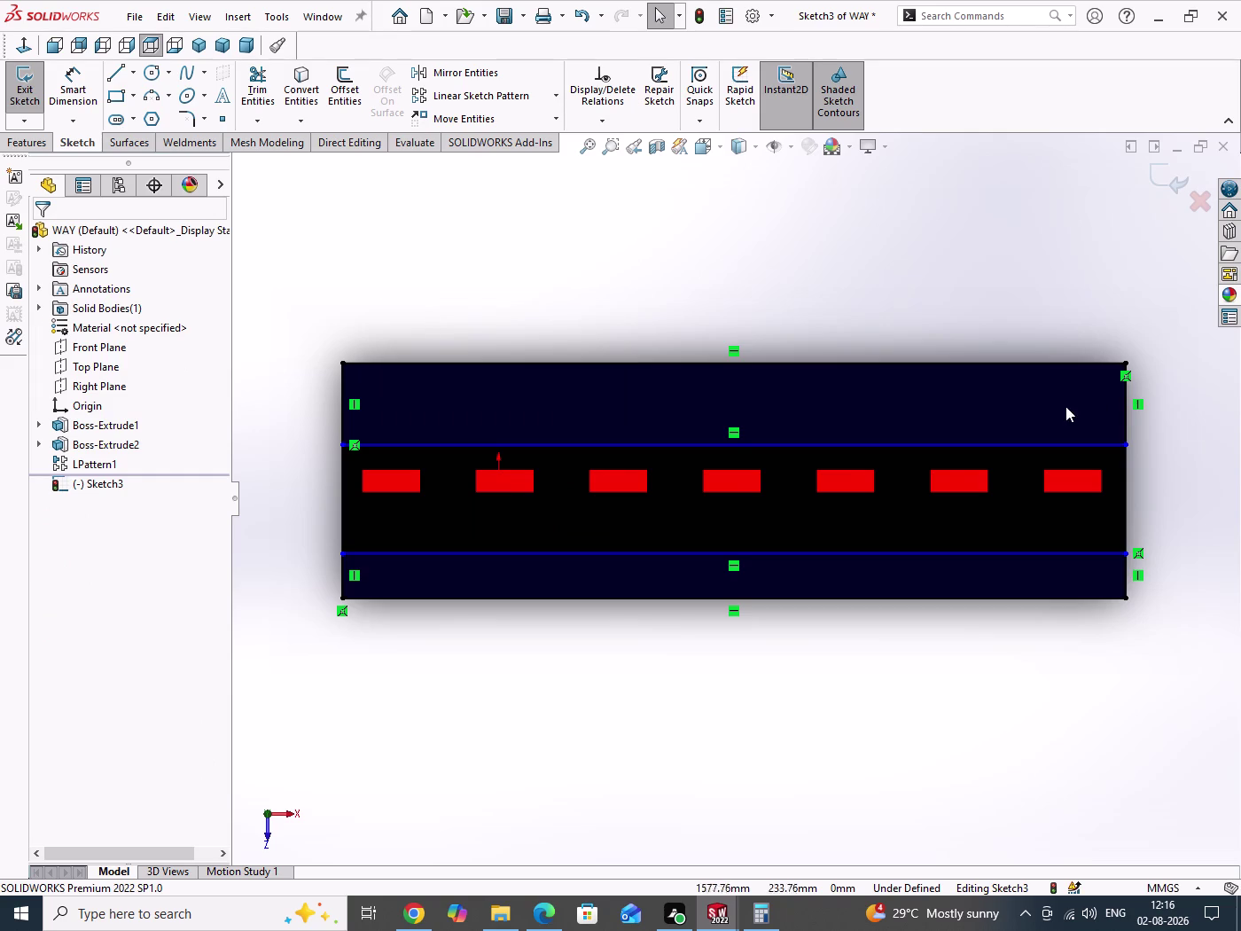
Make the short sides of the top and bottom strips equal.
click(957, 282)
drag(320, 318, 357, 643)
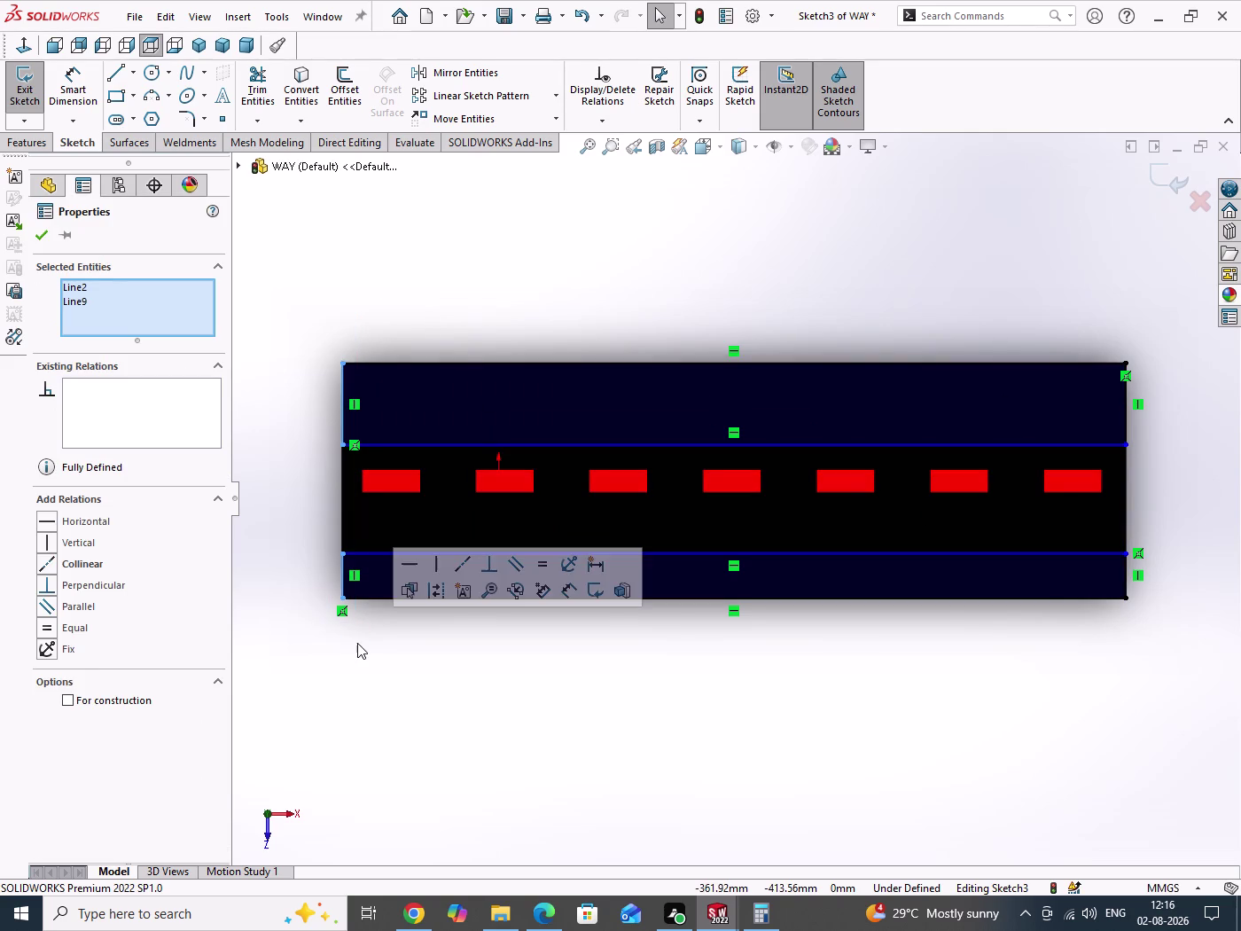
click(544, 561)
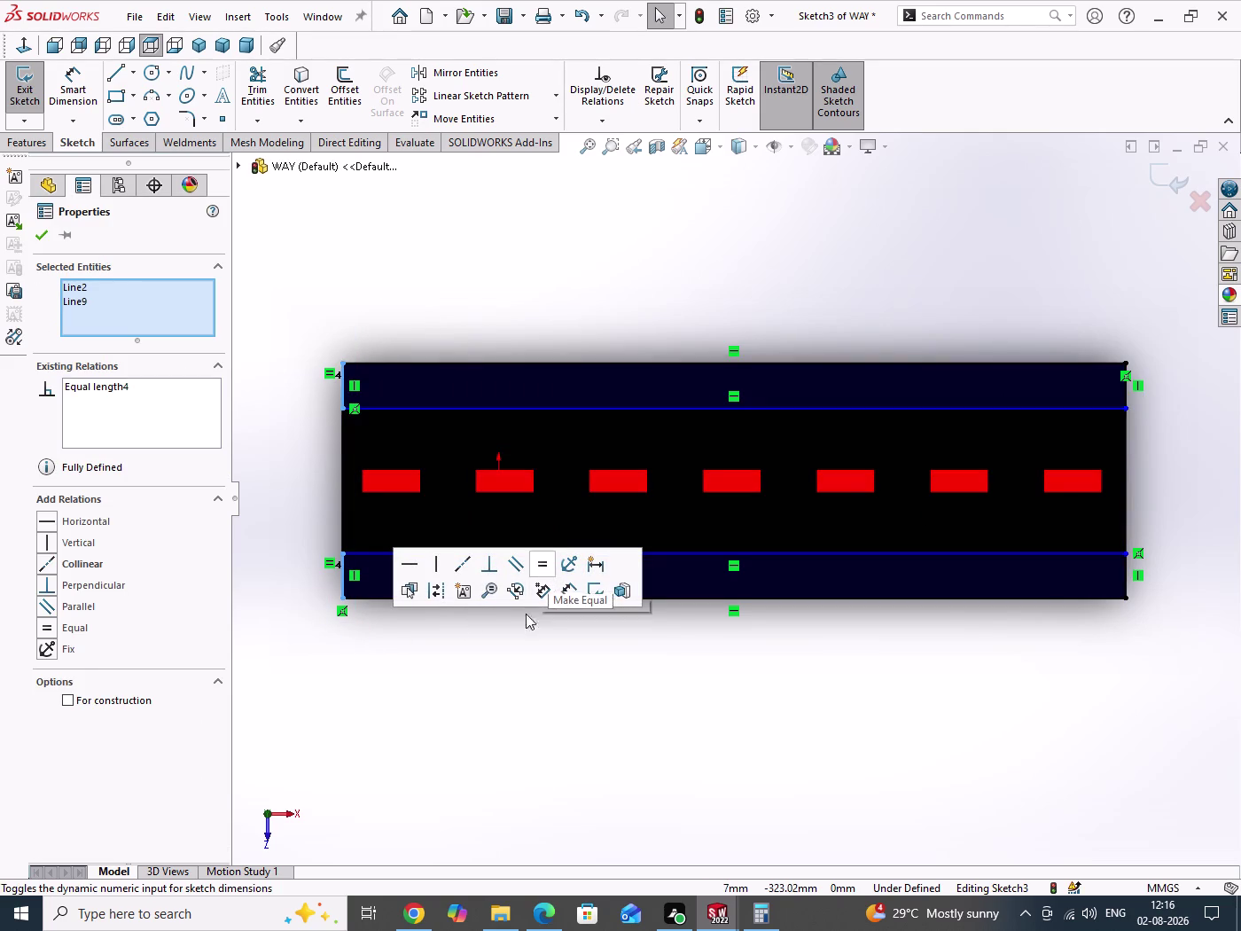
click(520, 698)
Dimension the strip width at 120 mm and exit the sketch.
right_drag(521, 711, 522, 646)
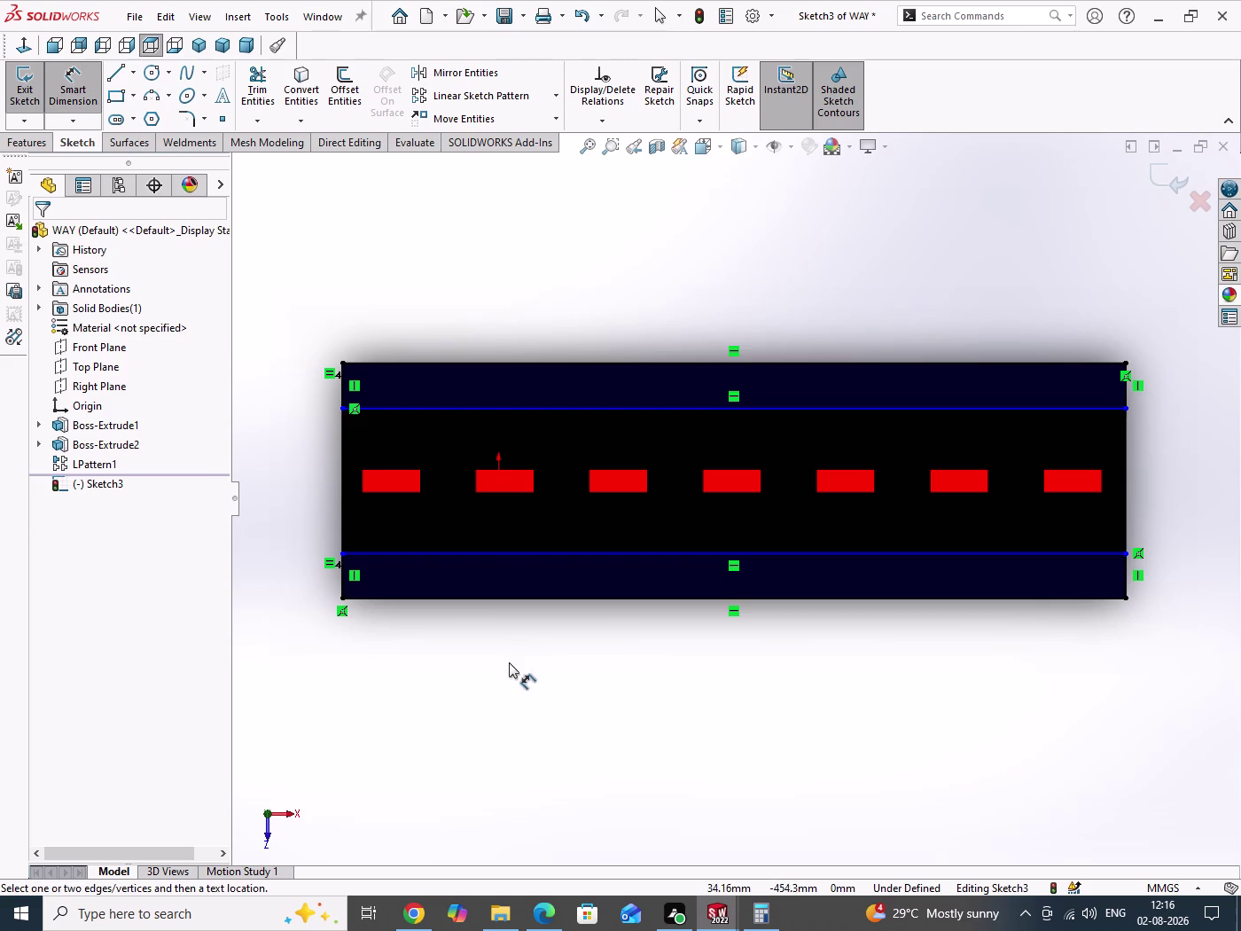
click(337, 582)
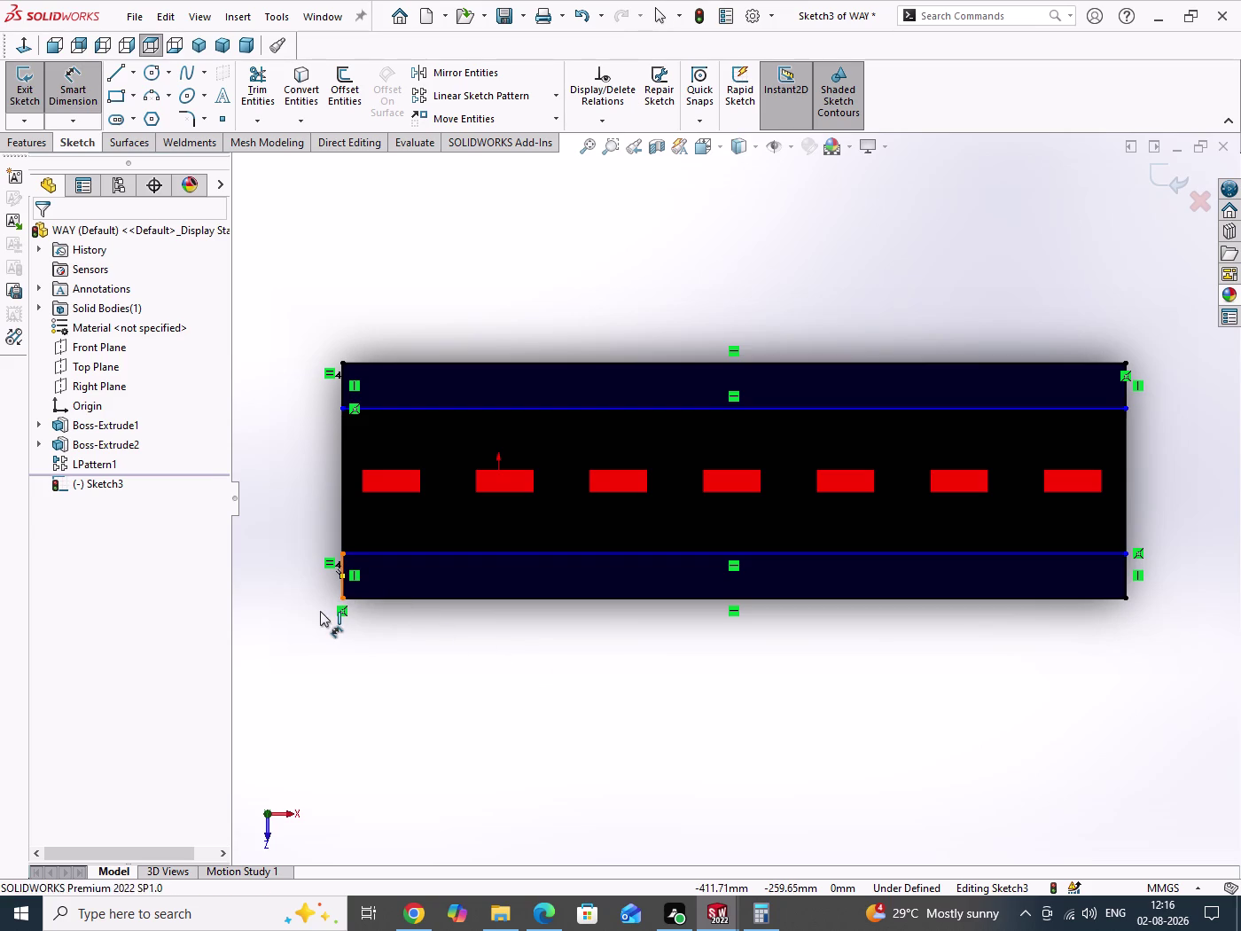
click(314, 616)
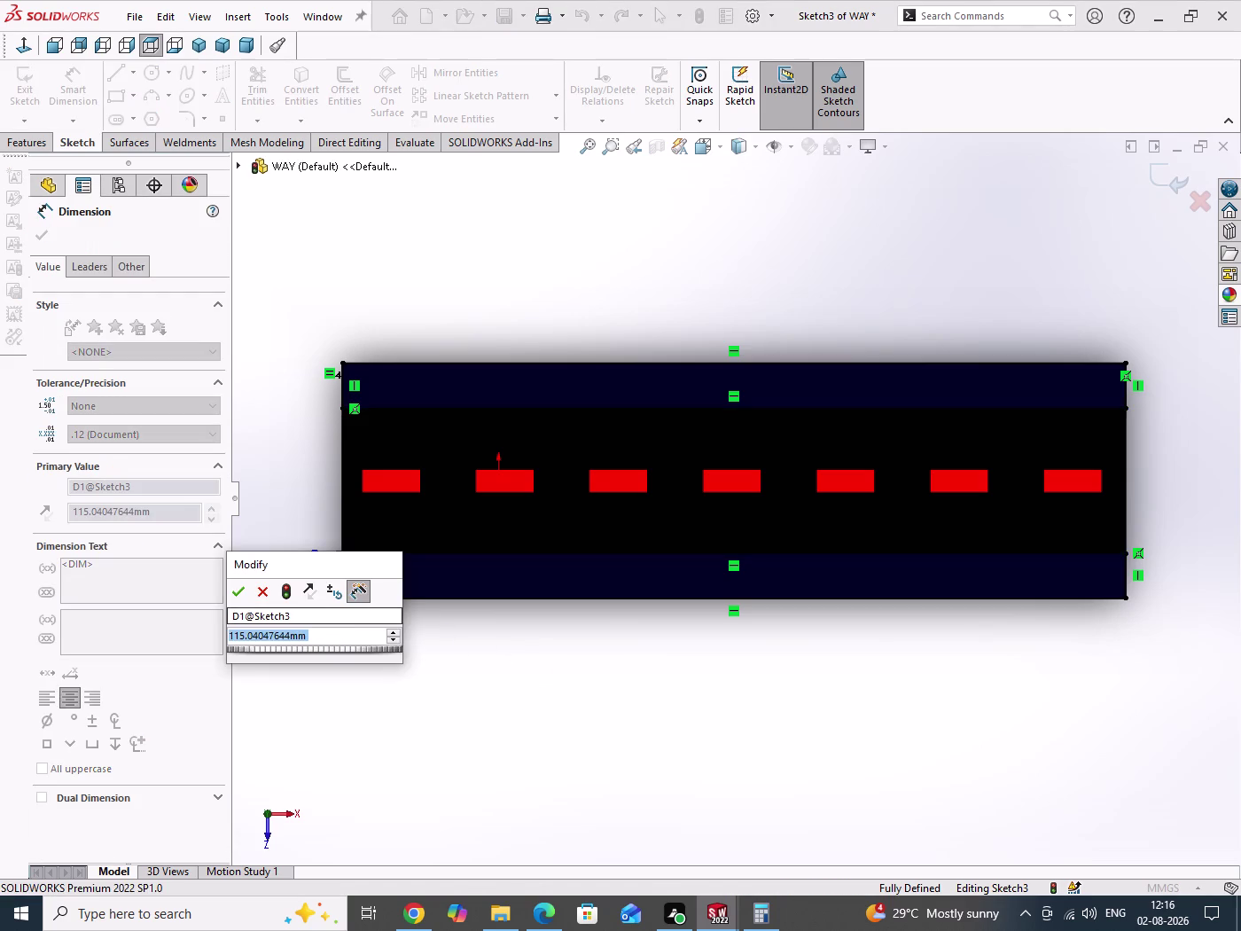
text(120)
key(Return)
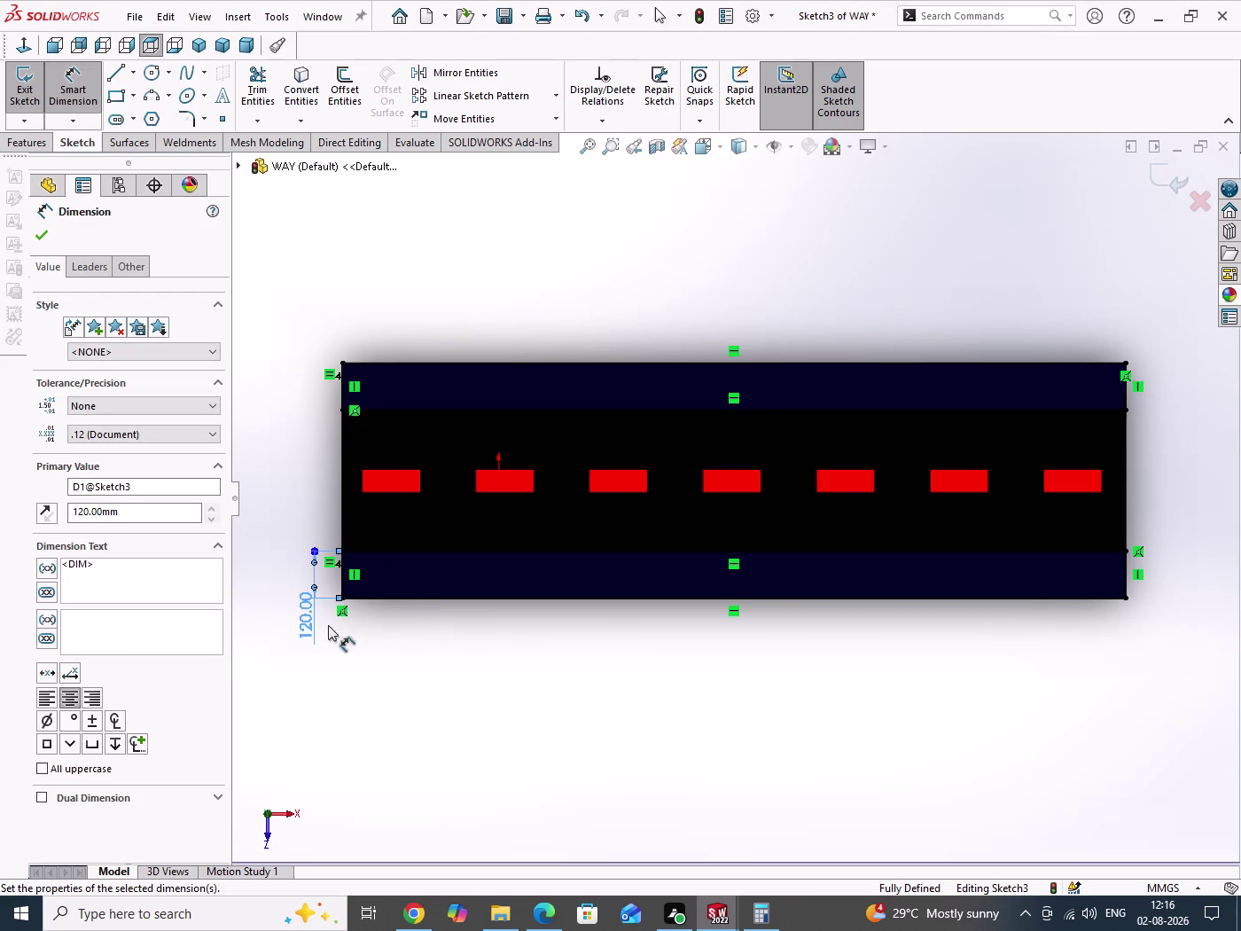
right_click(534, 662)
click(566, 725)
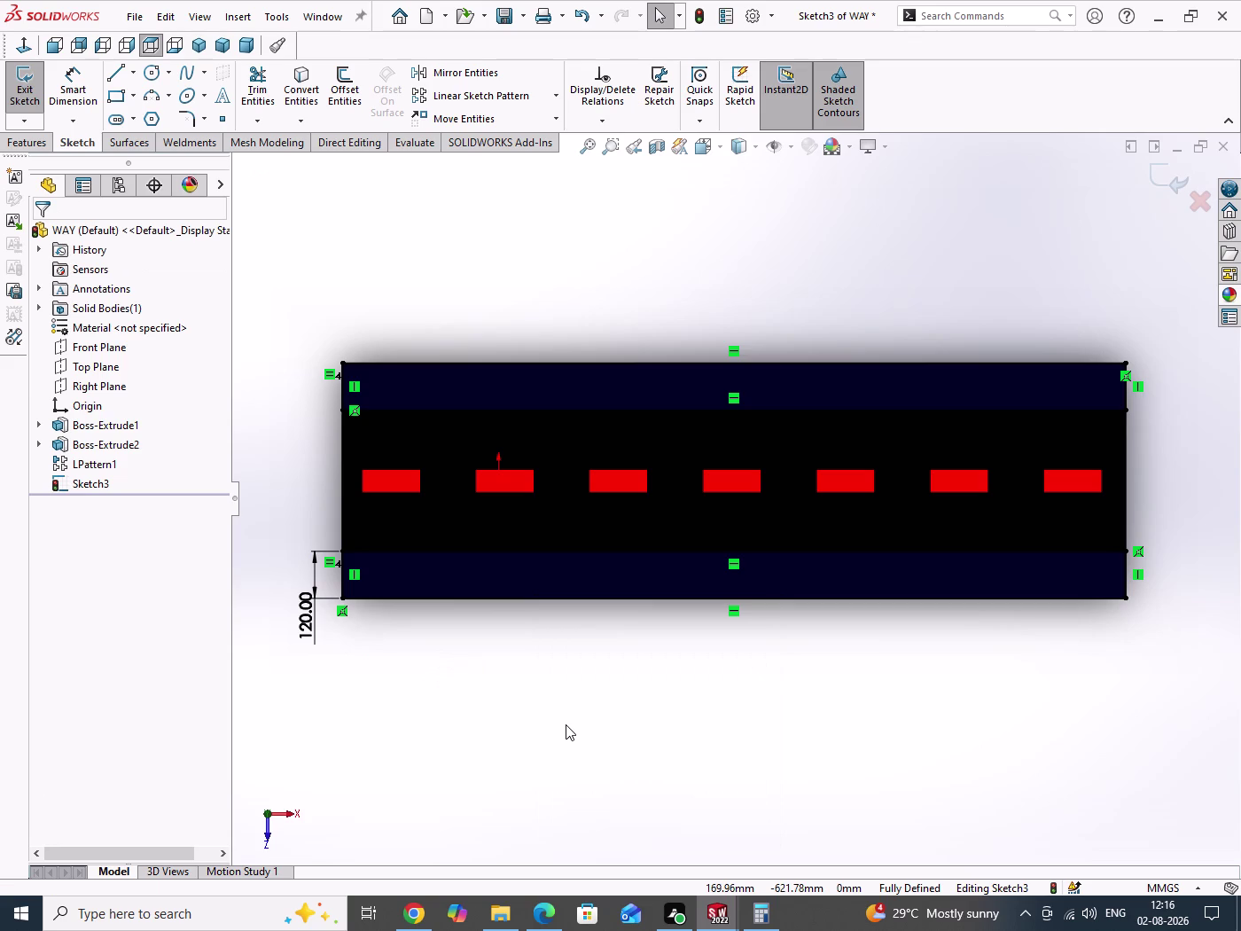
drag(566, 725, 582, 747)
click(18, 95)
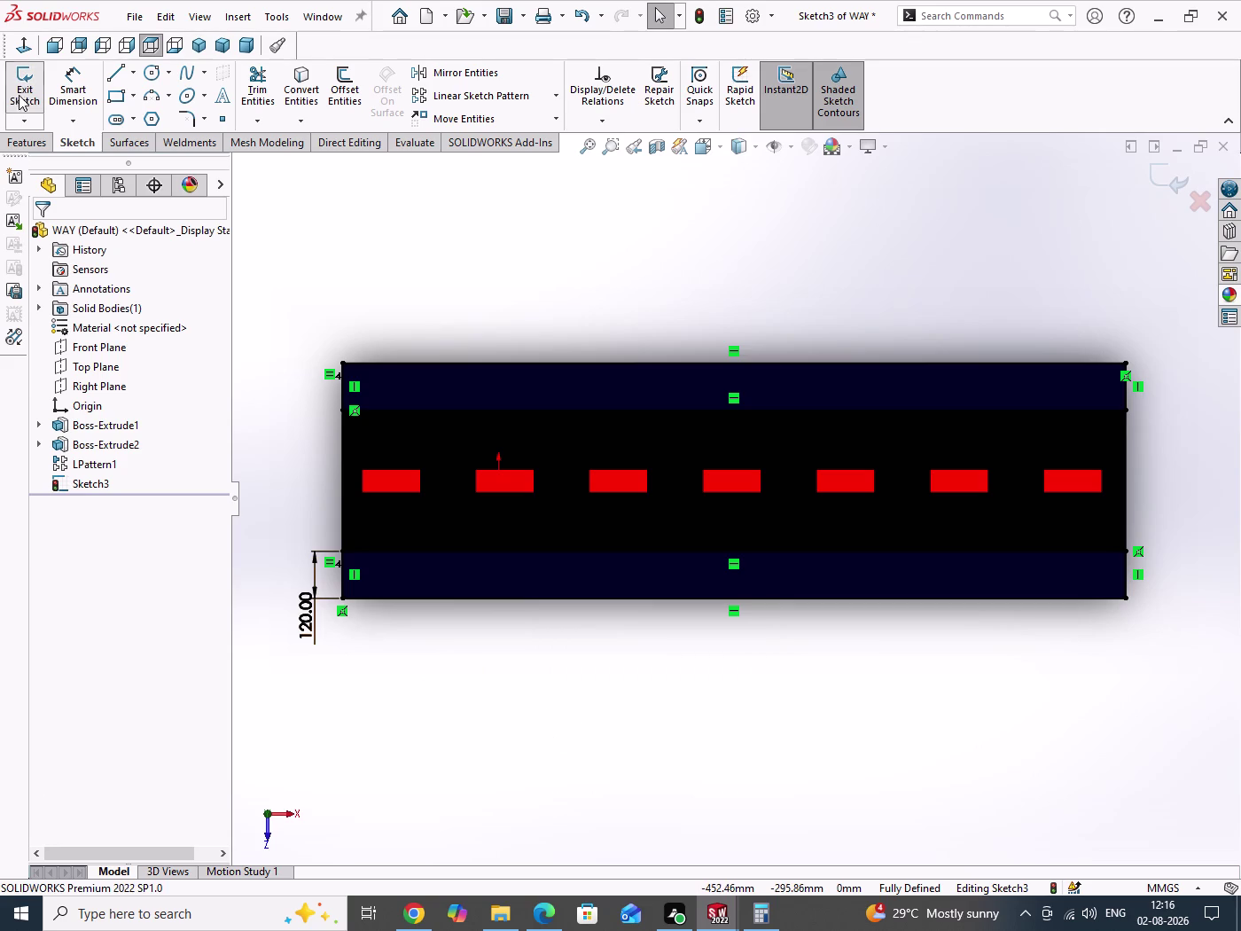
click(200, 47)
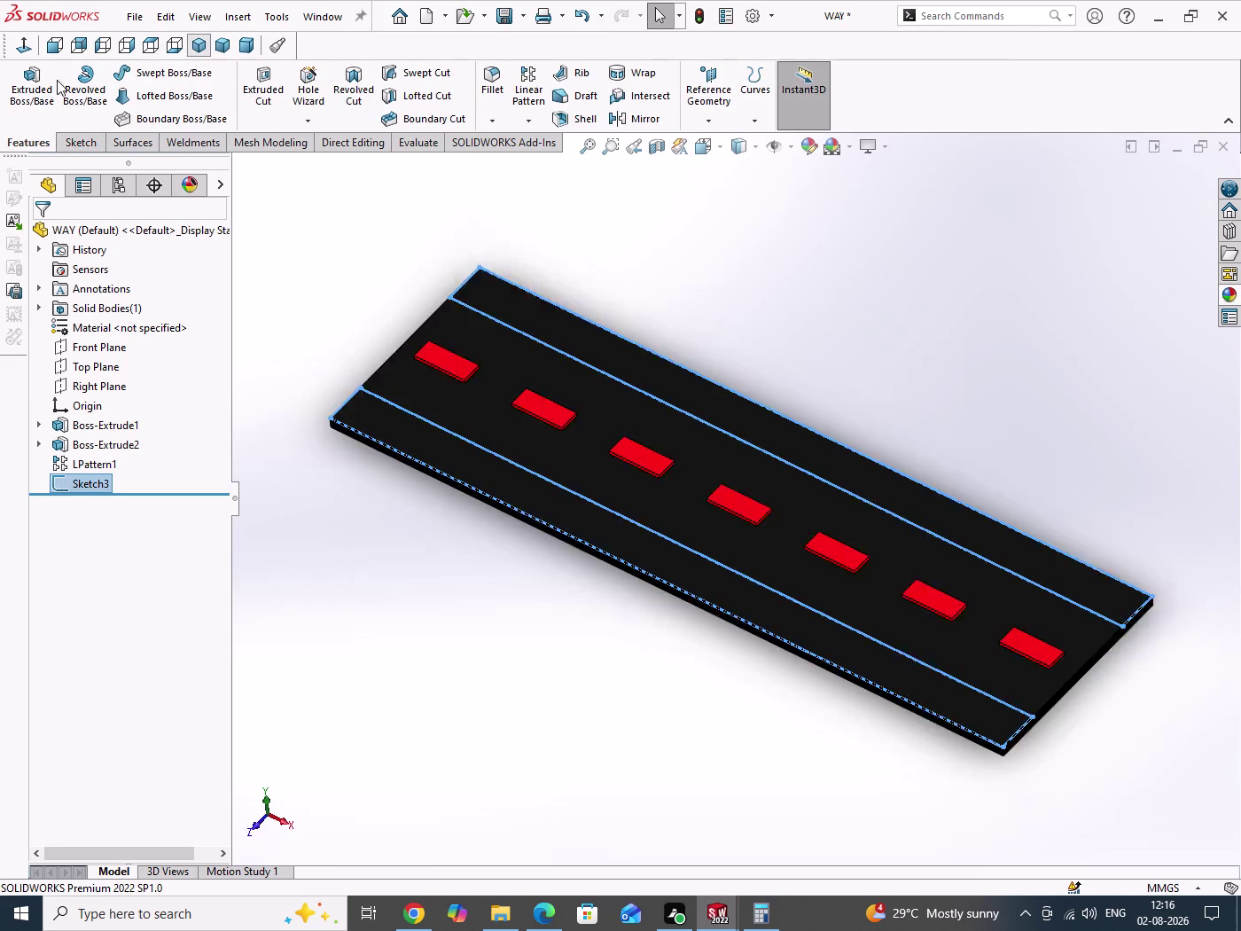
Extrude the strip sketch 5 mm blind as Boss-Extrude3.
click(32, 86)
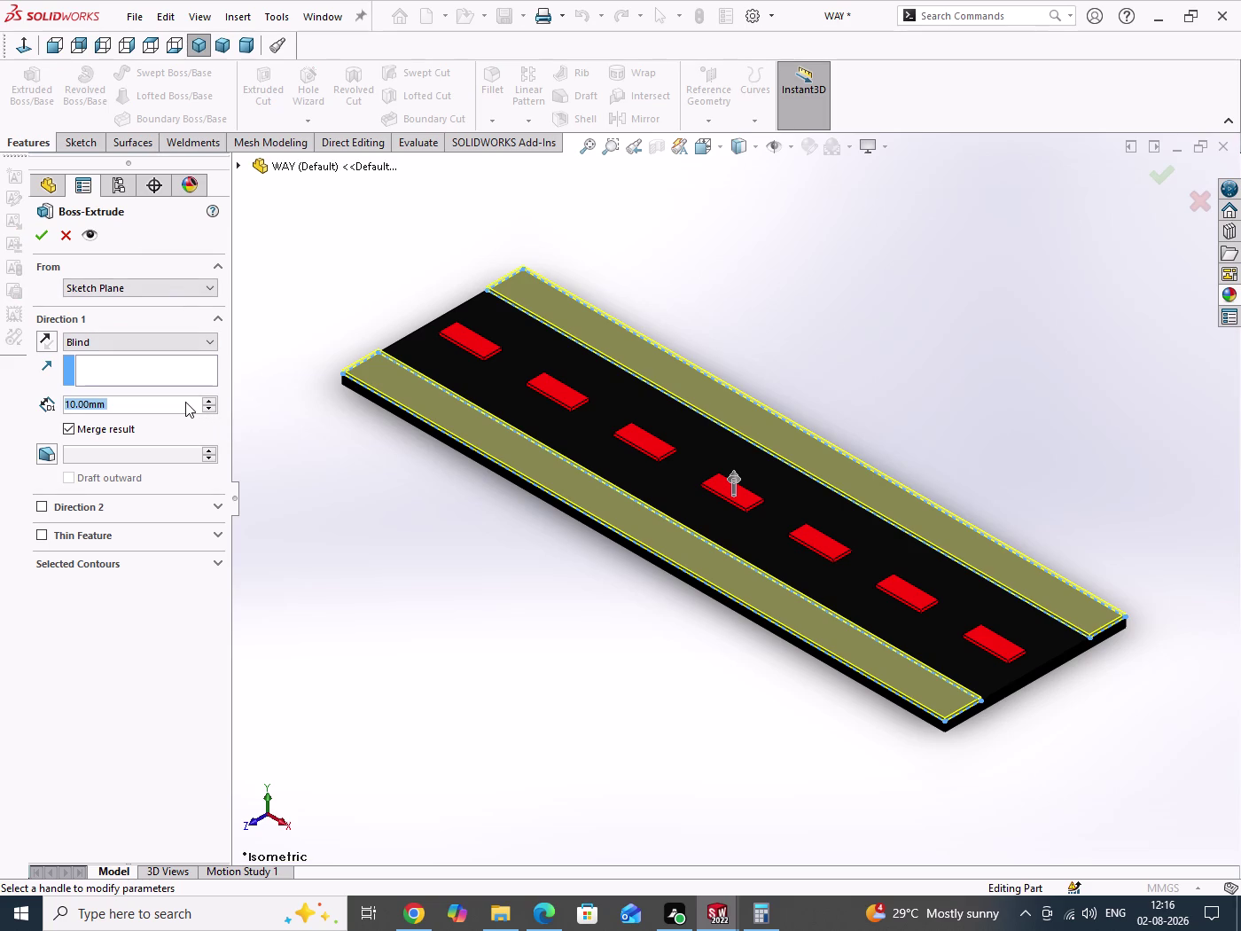
key(5)
key(Return)
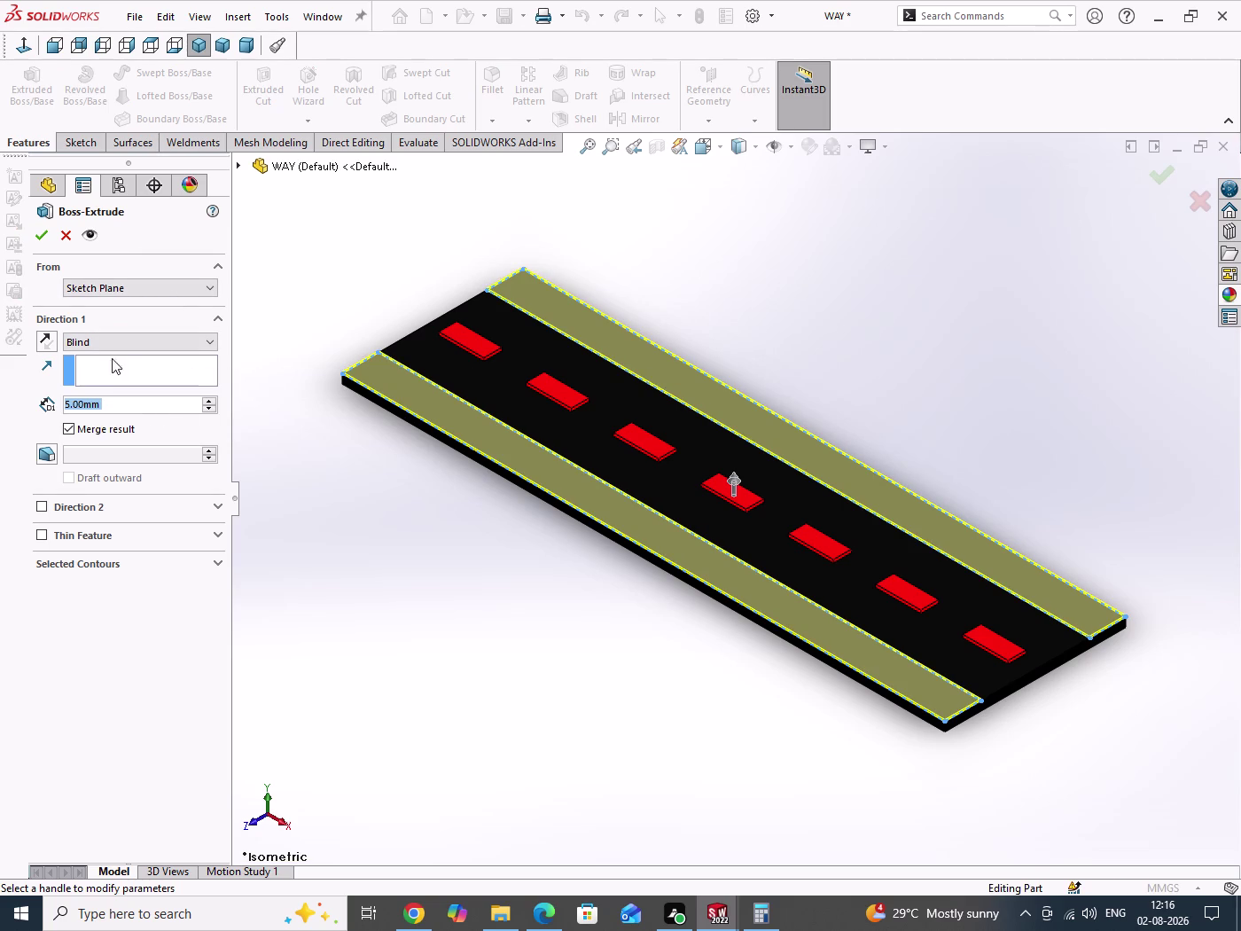
click(43, 237)
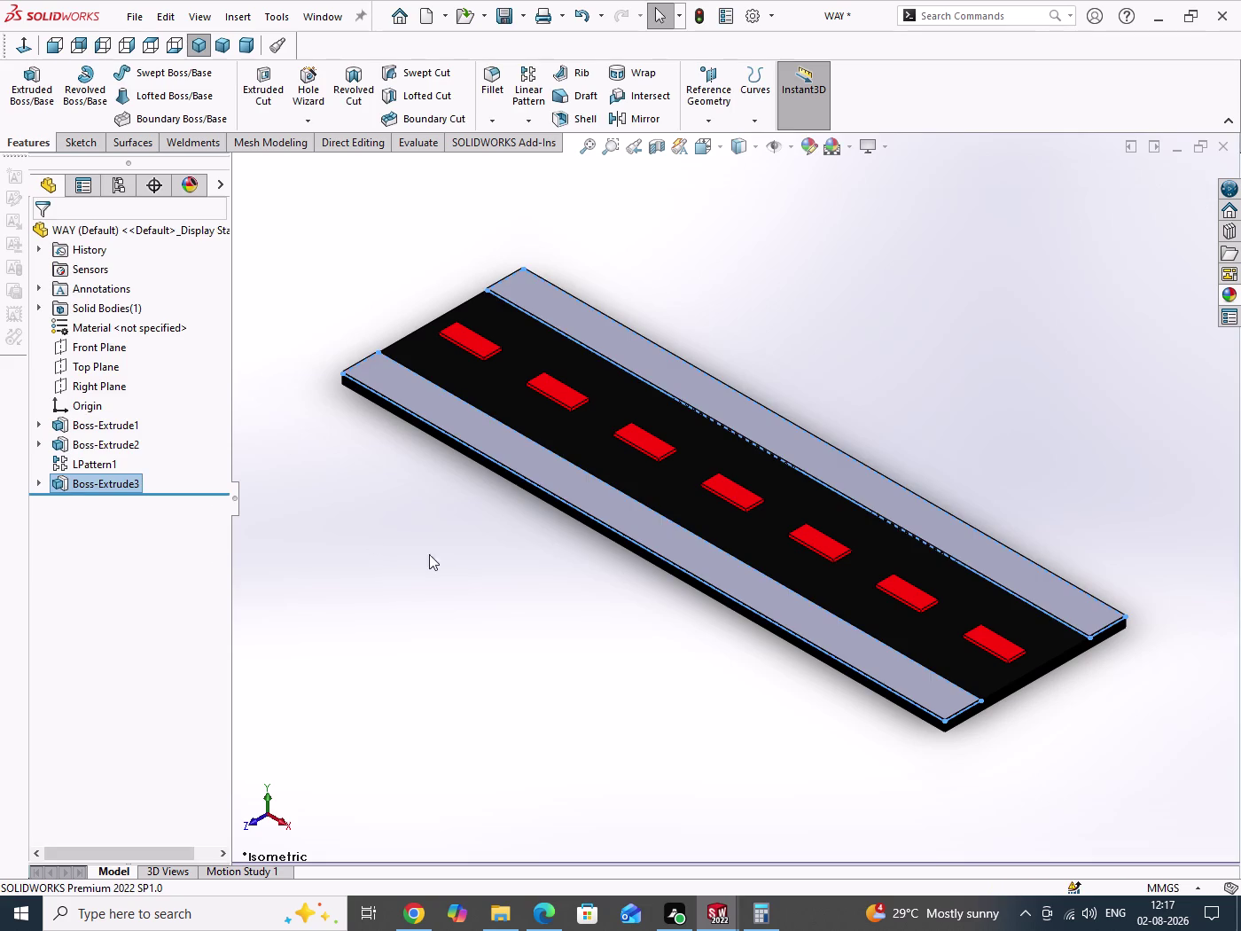
Orbit to view the strips, select Boss-Extrude3 and open the appearances library.
drag(427, 550, 467, 614)
middle_drag(515, 621, 511, 648)
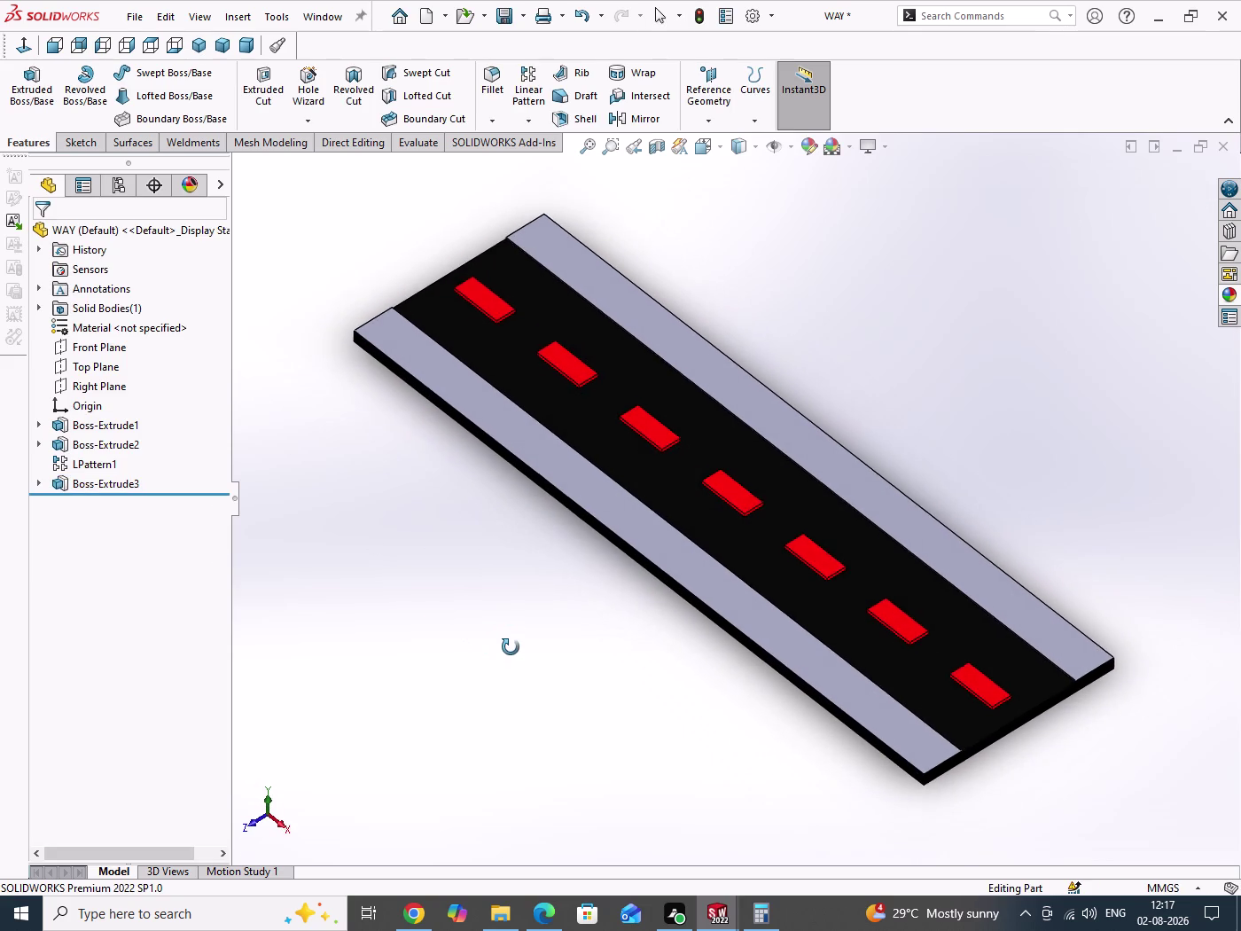
middle_drag(511, 647, 506, 642)
click(121, 487)
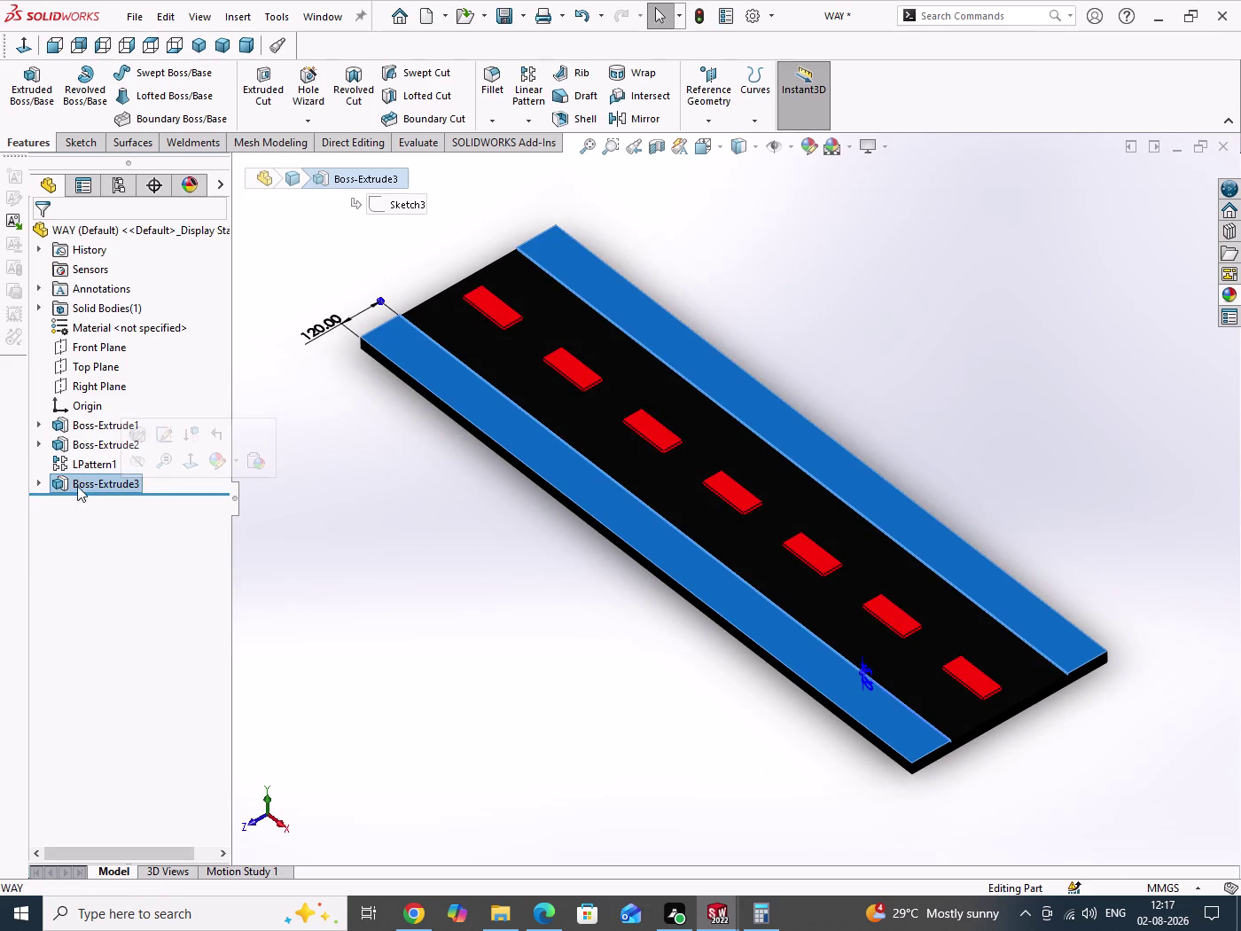
click(1233, 289)
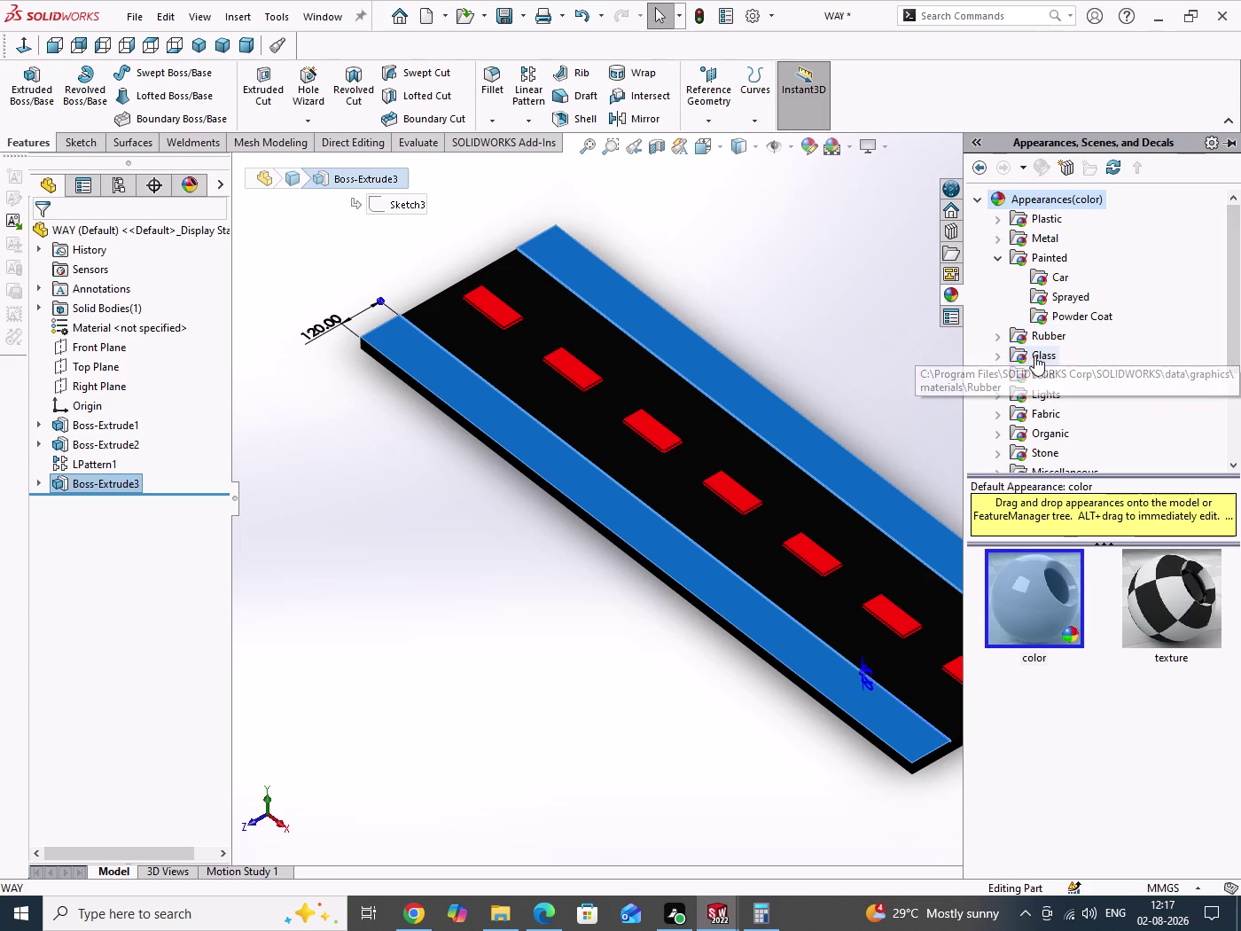
Browse the Organic wood appearances: Birch, Walnut and Flooring.
scroll(down, 3)
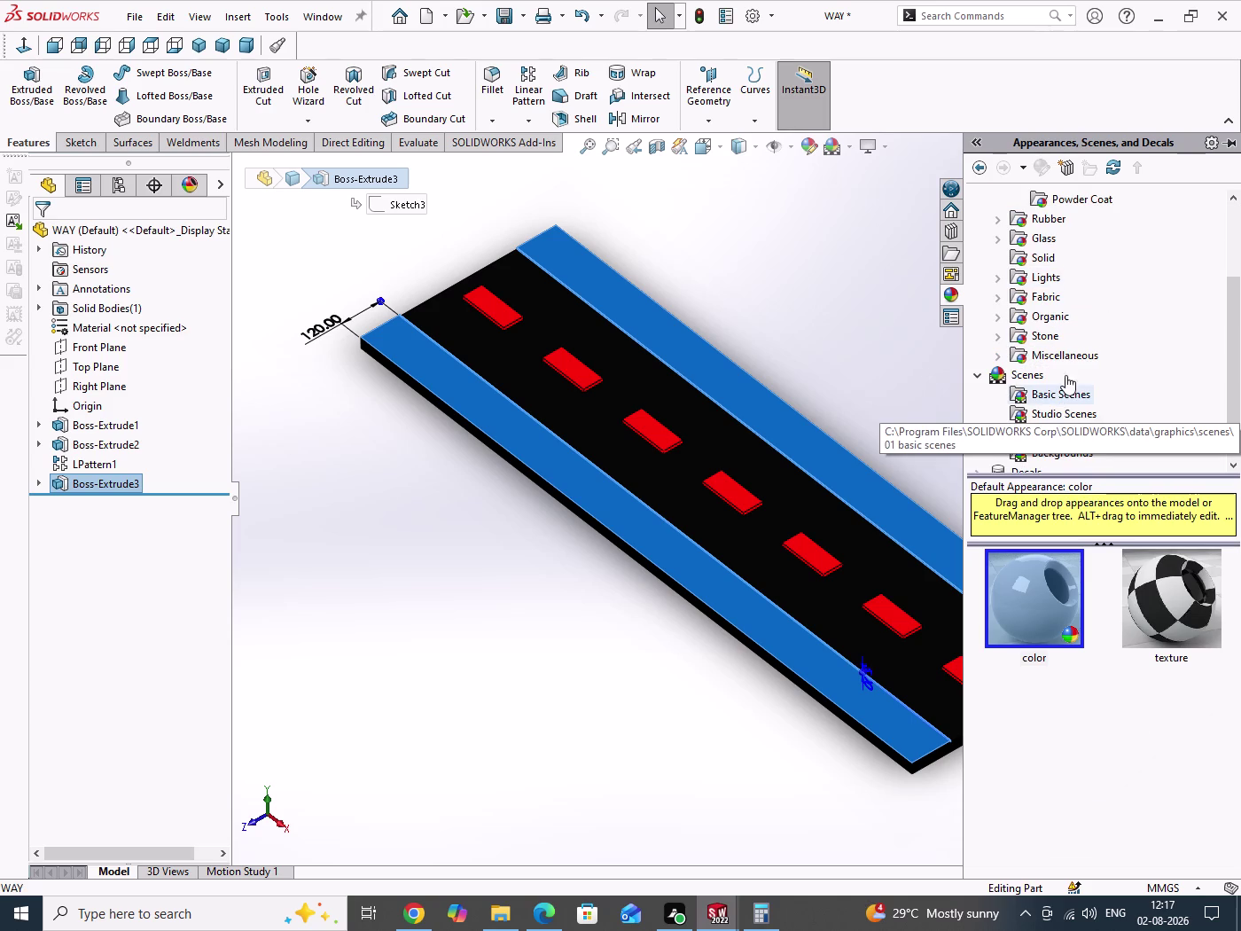
double_click(1053, 322)
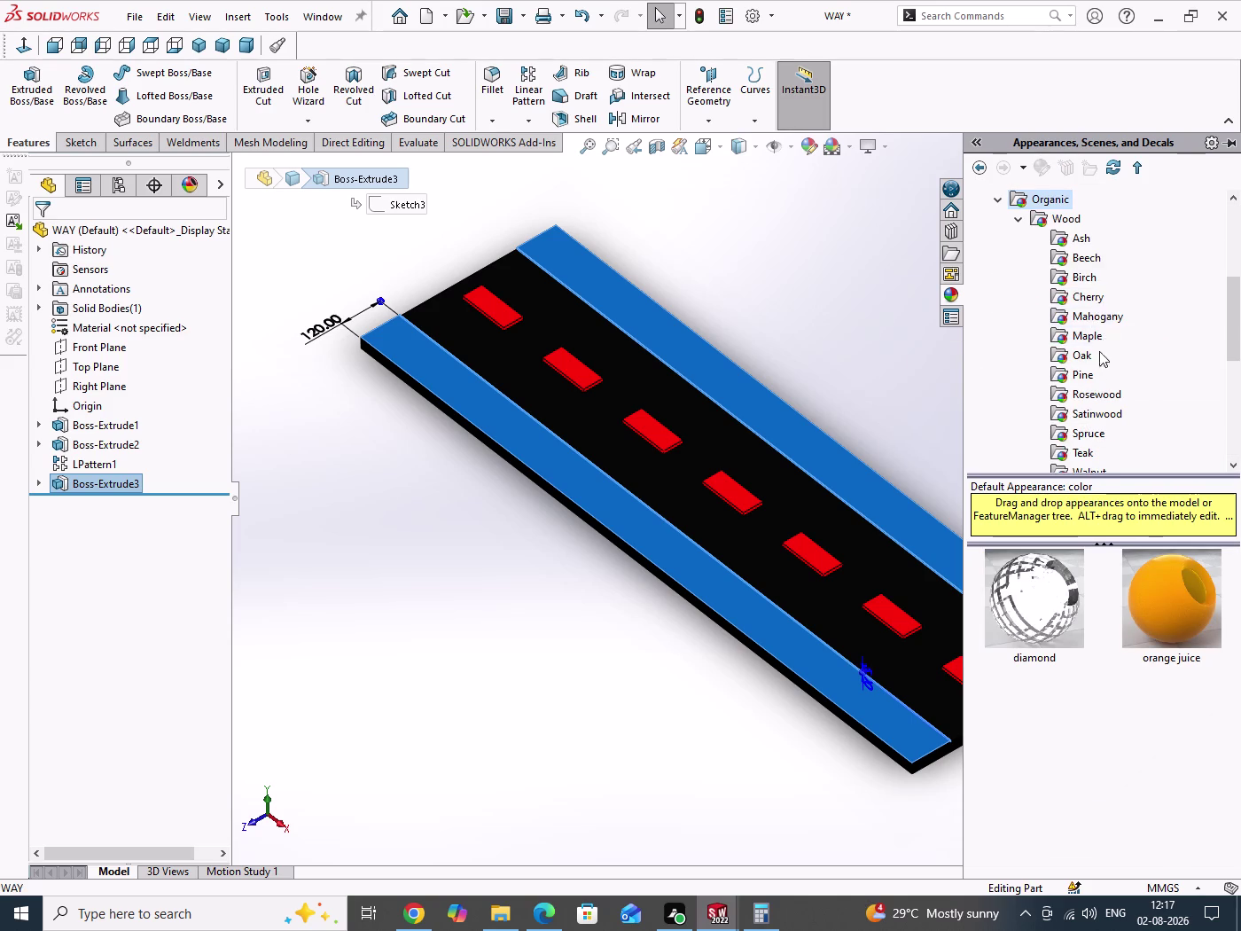
double_click(1092, 284)
scroll(down, 3)
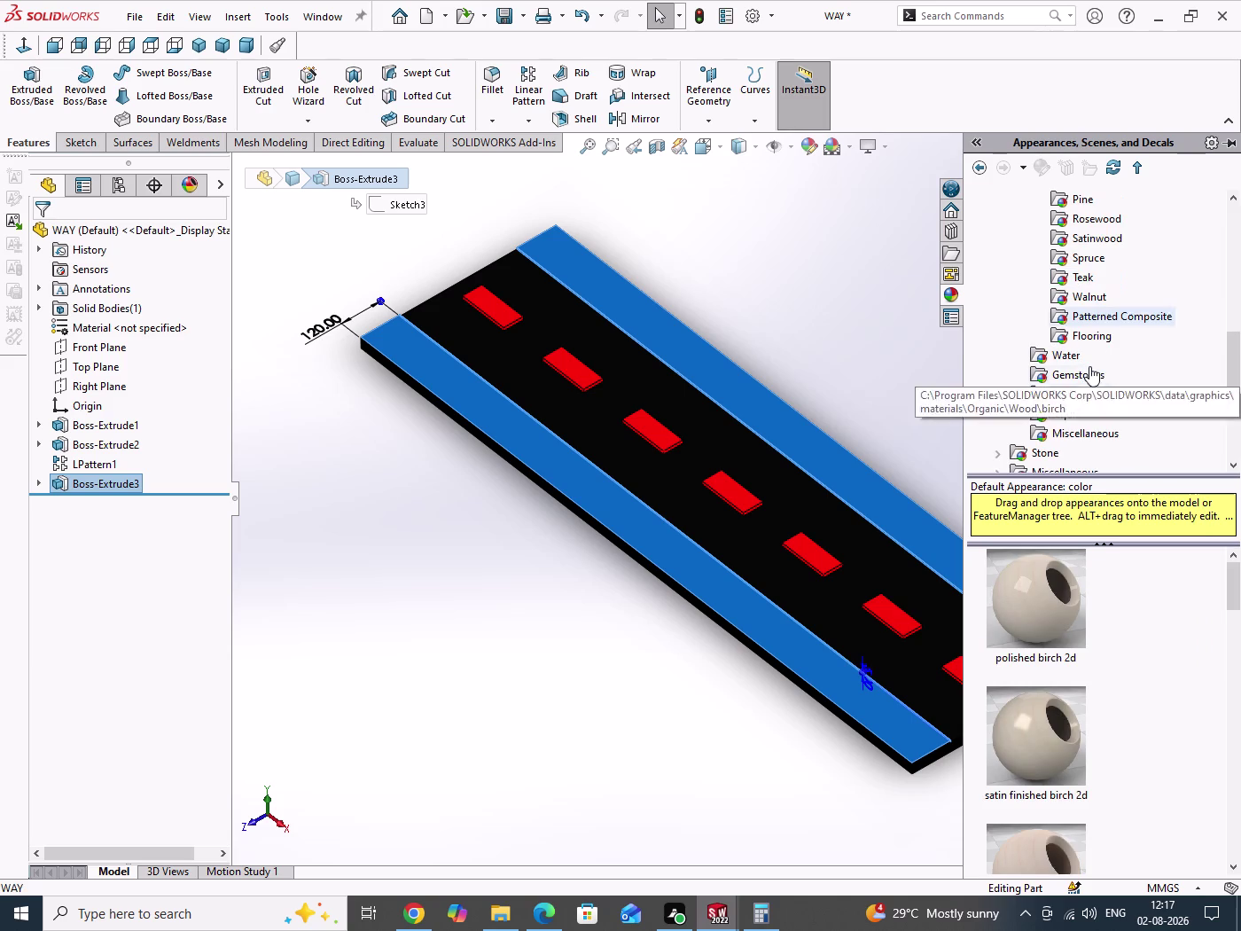
double_click(1087, 300)
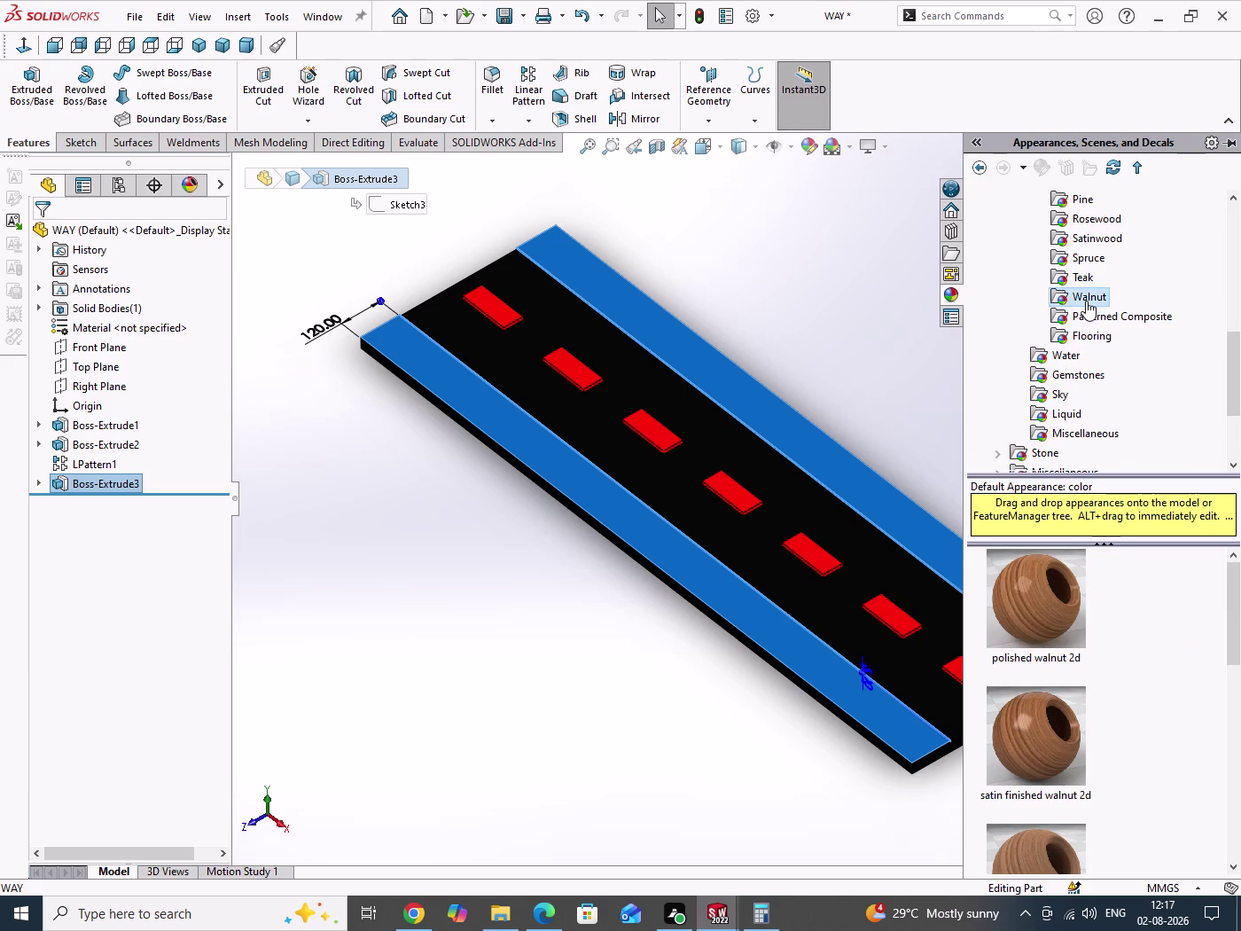
double_click(1078, 341)
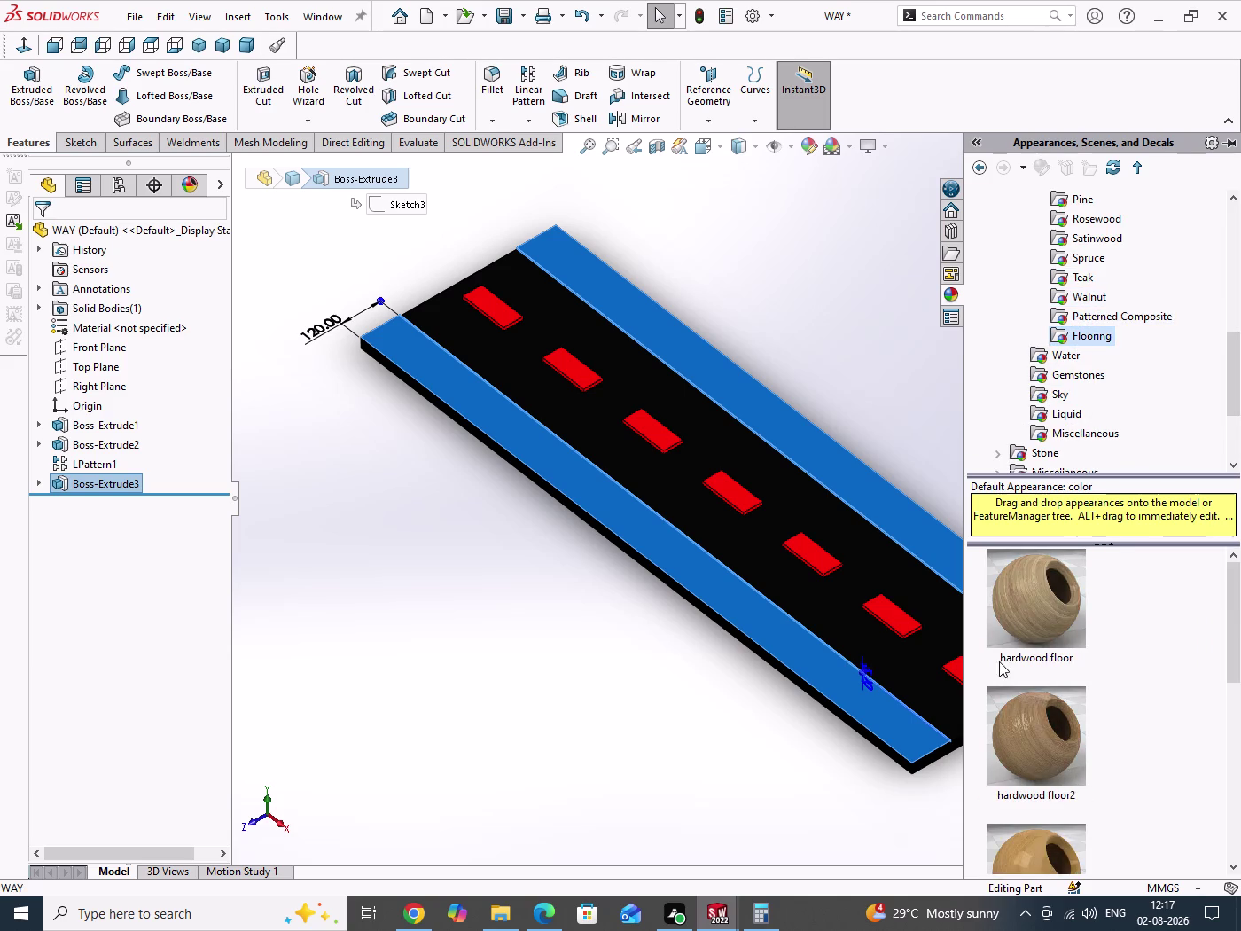
scroll(down, 3)
scroll(down, 3)
scroll(up, 3)
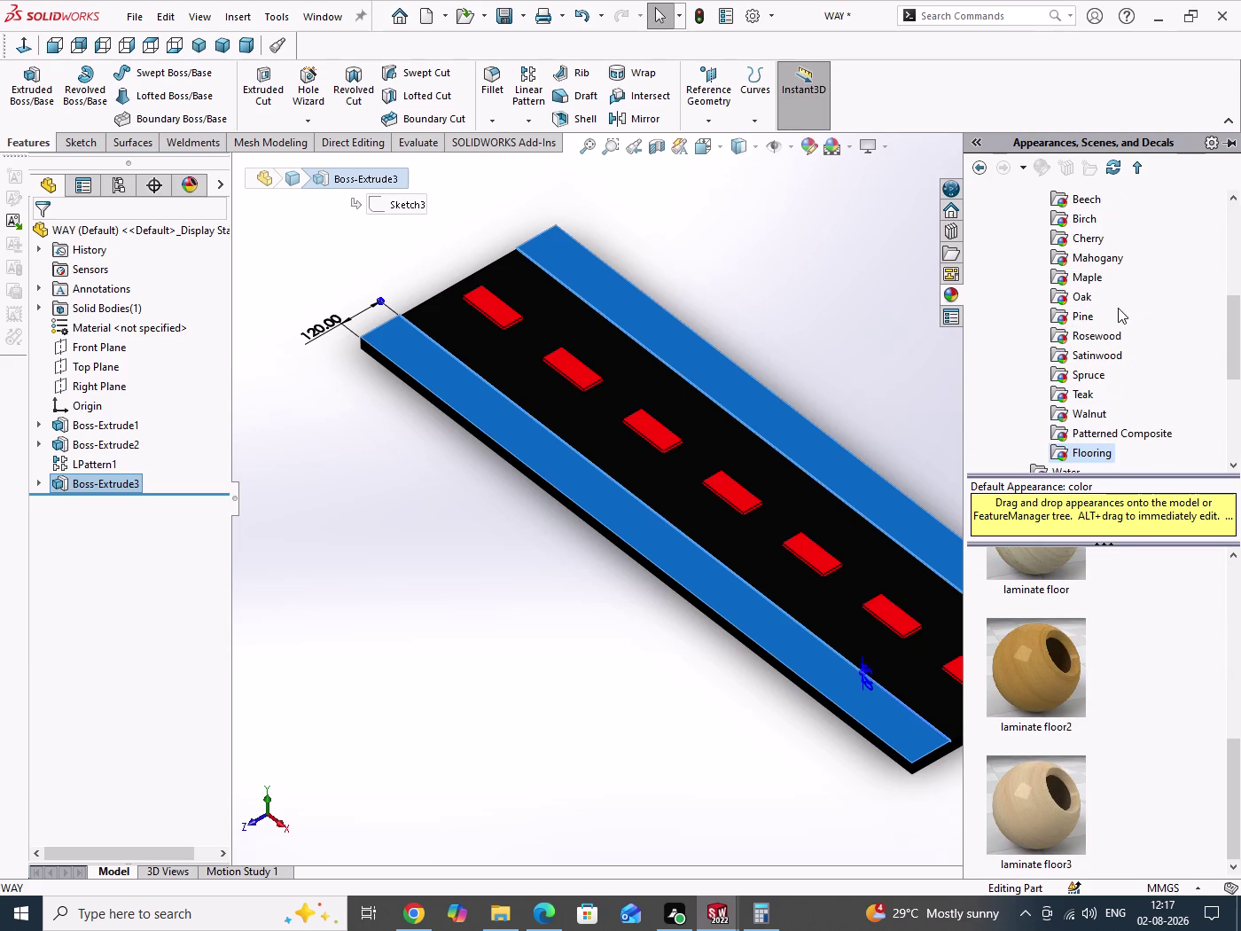
scroll(up, 3)
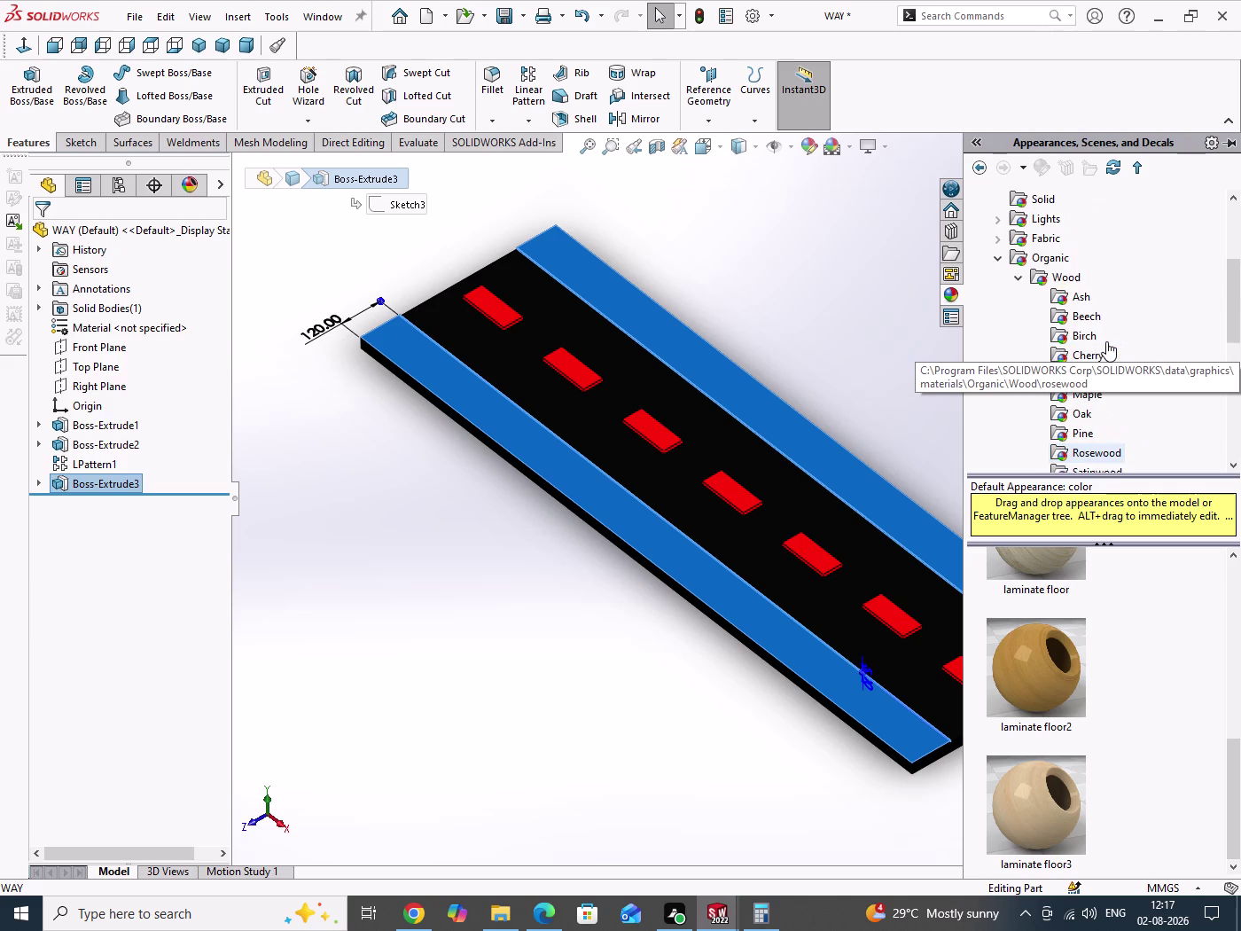
Preview the Fabric Carpet appearances.
click(1001, 242)
double_click(1059, 278)
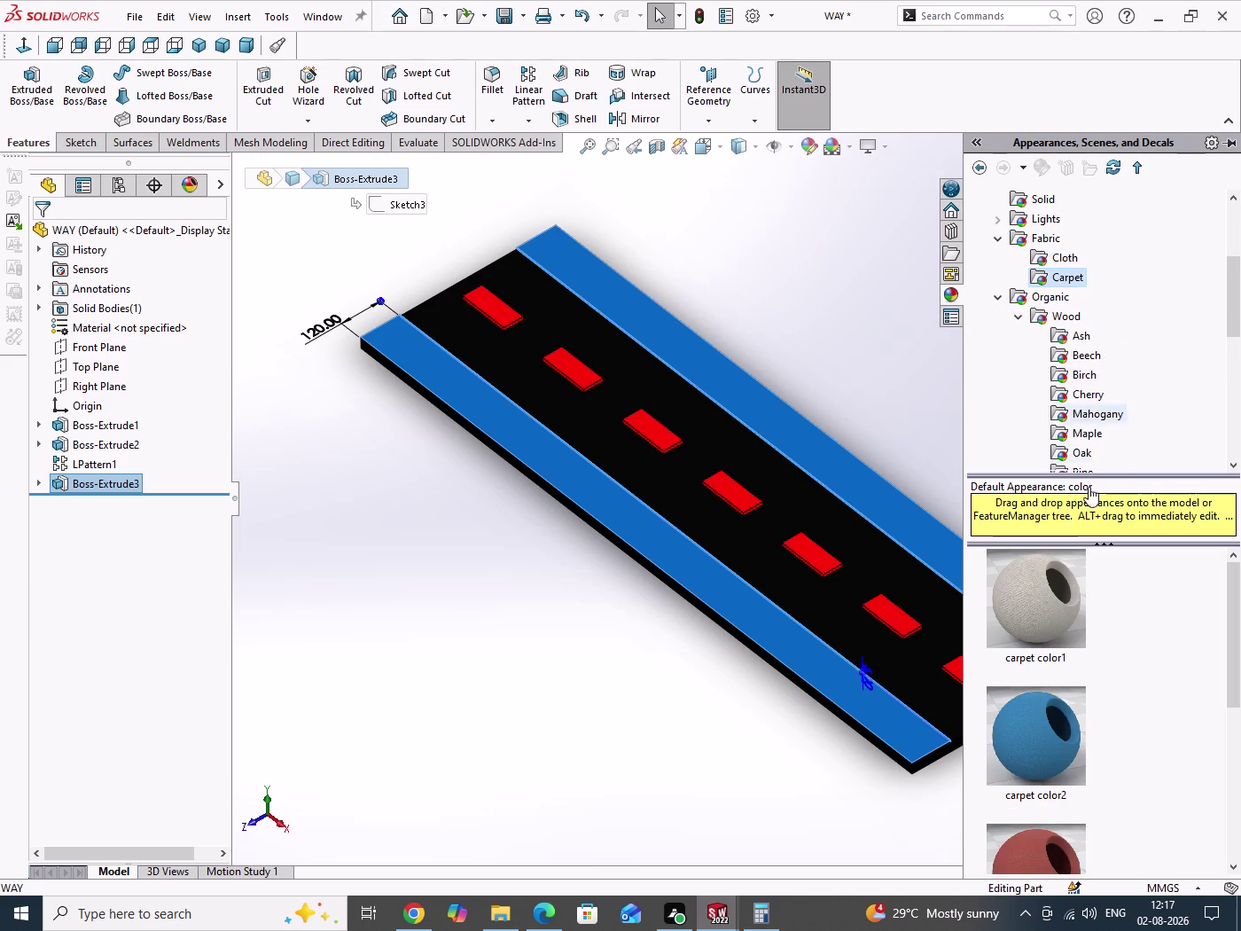
scroll(down, 3)
scroll(down, 3)
scroll(up, 3)
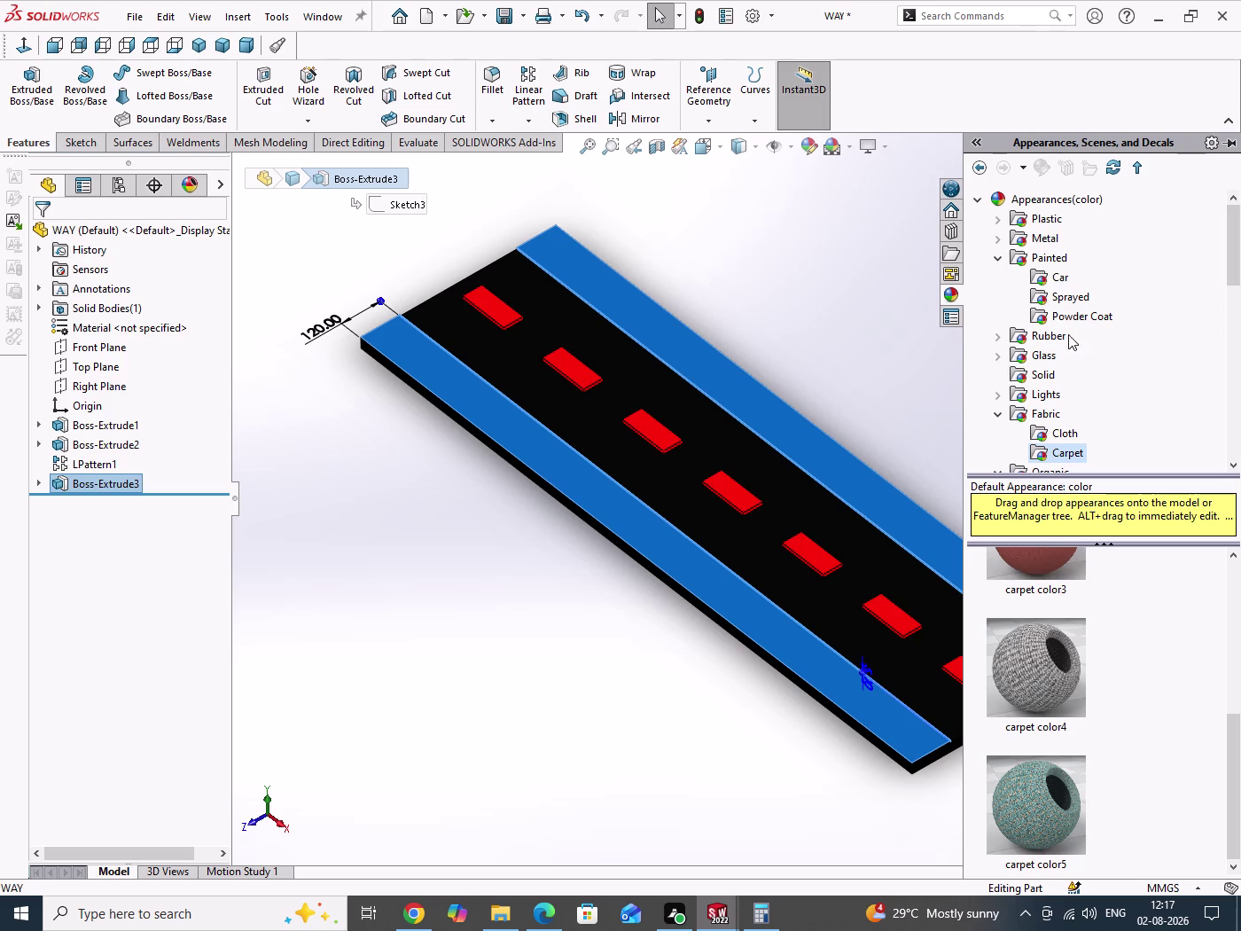
Preview the Plastic Wax and Soft Touch appearances.
click(1001, 222)
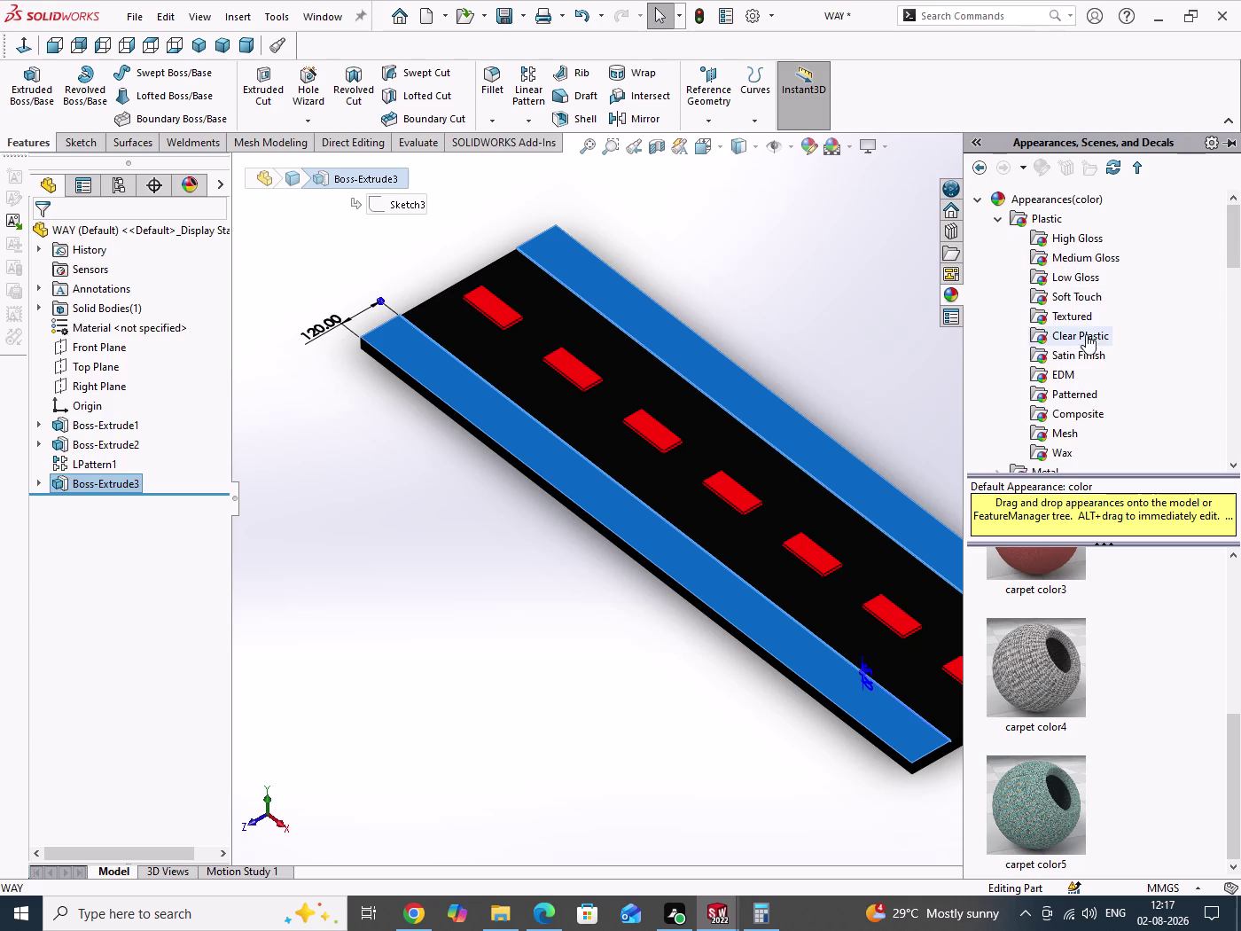
scroll(down, 3)
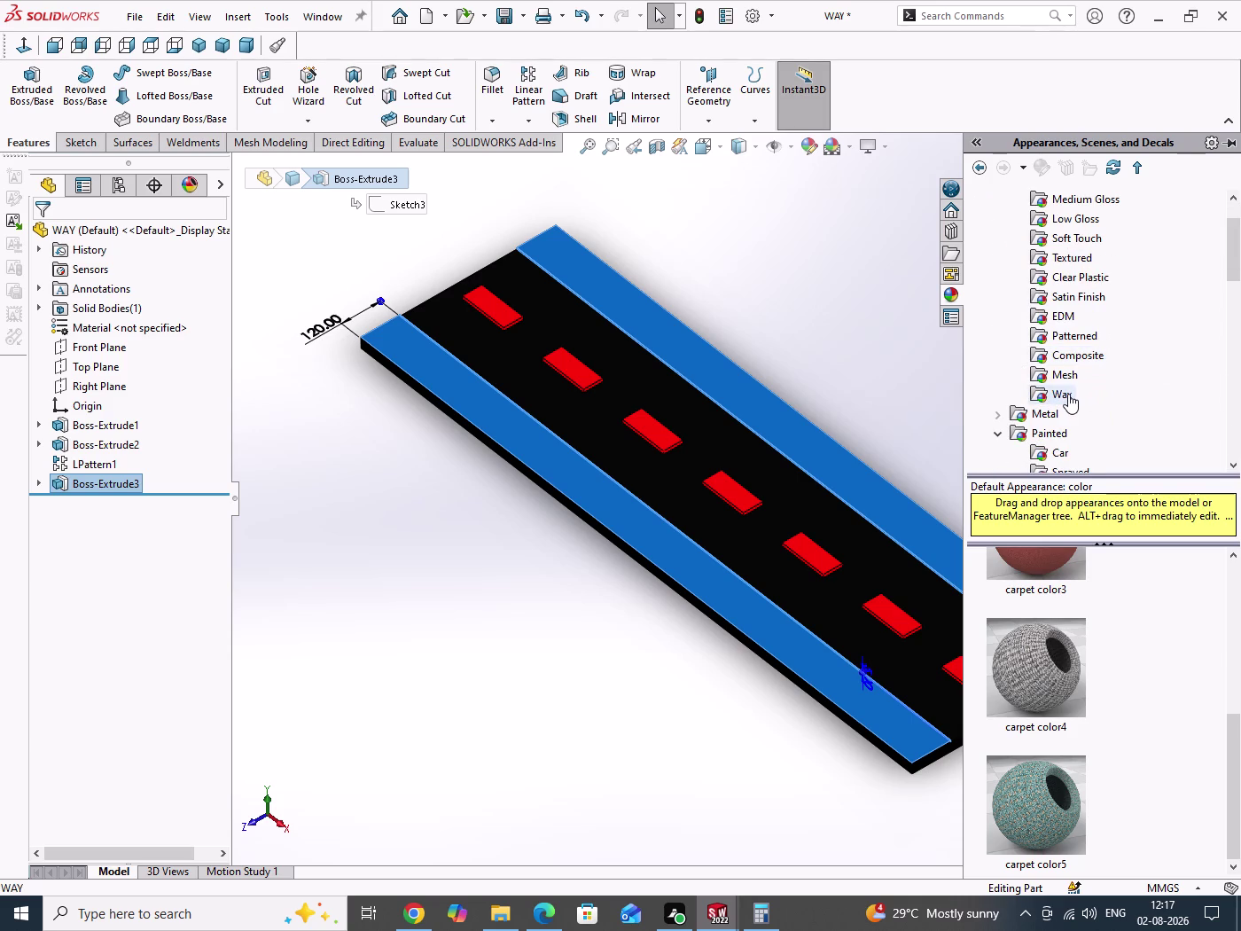
double_click(1069, 394)
scroll(down, 3)
scroll(down, 3)
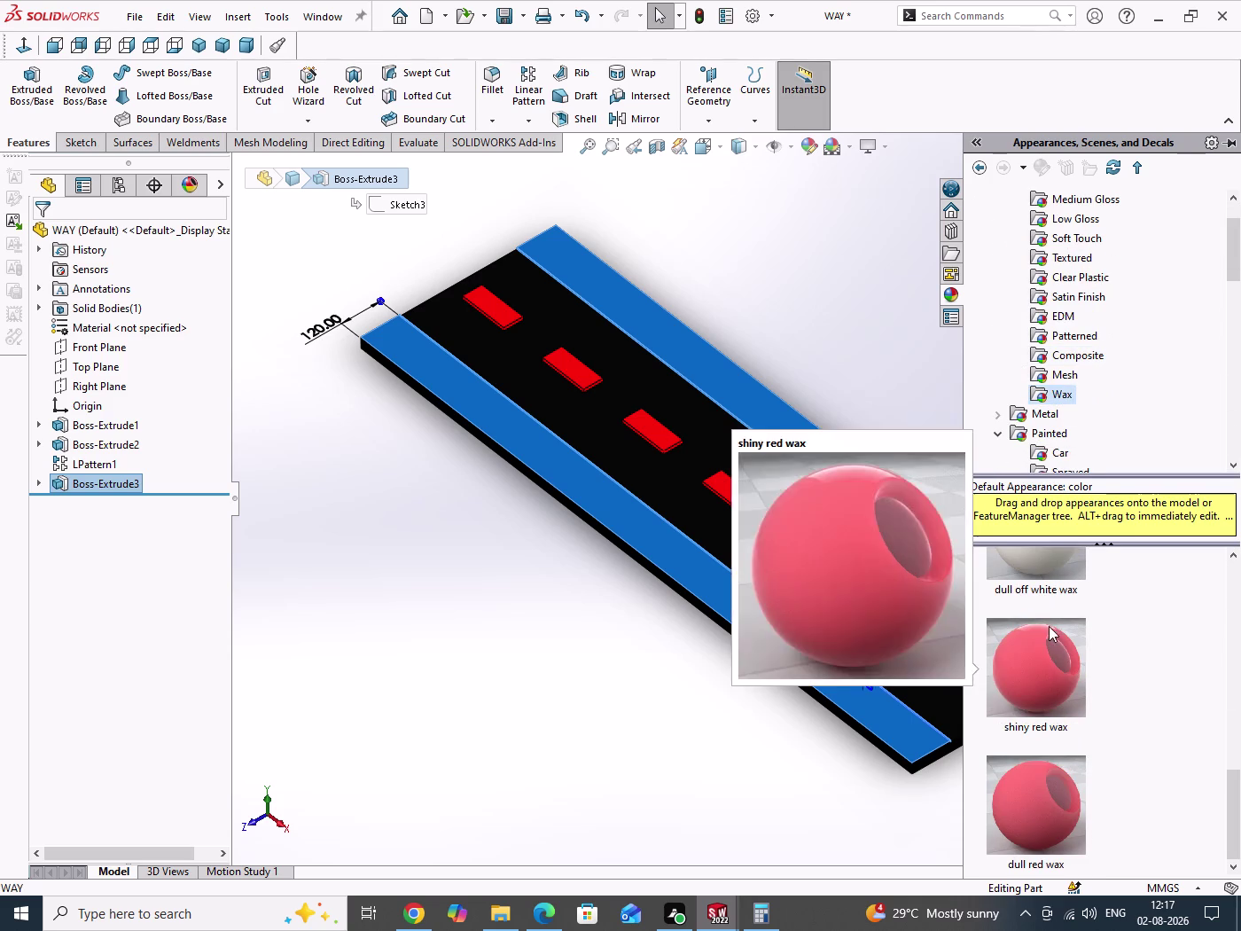
double_click(1066, 317)
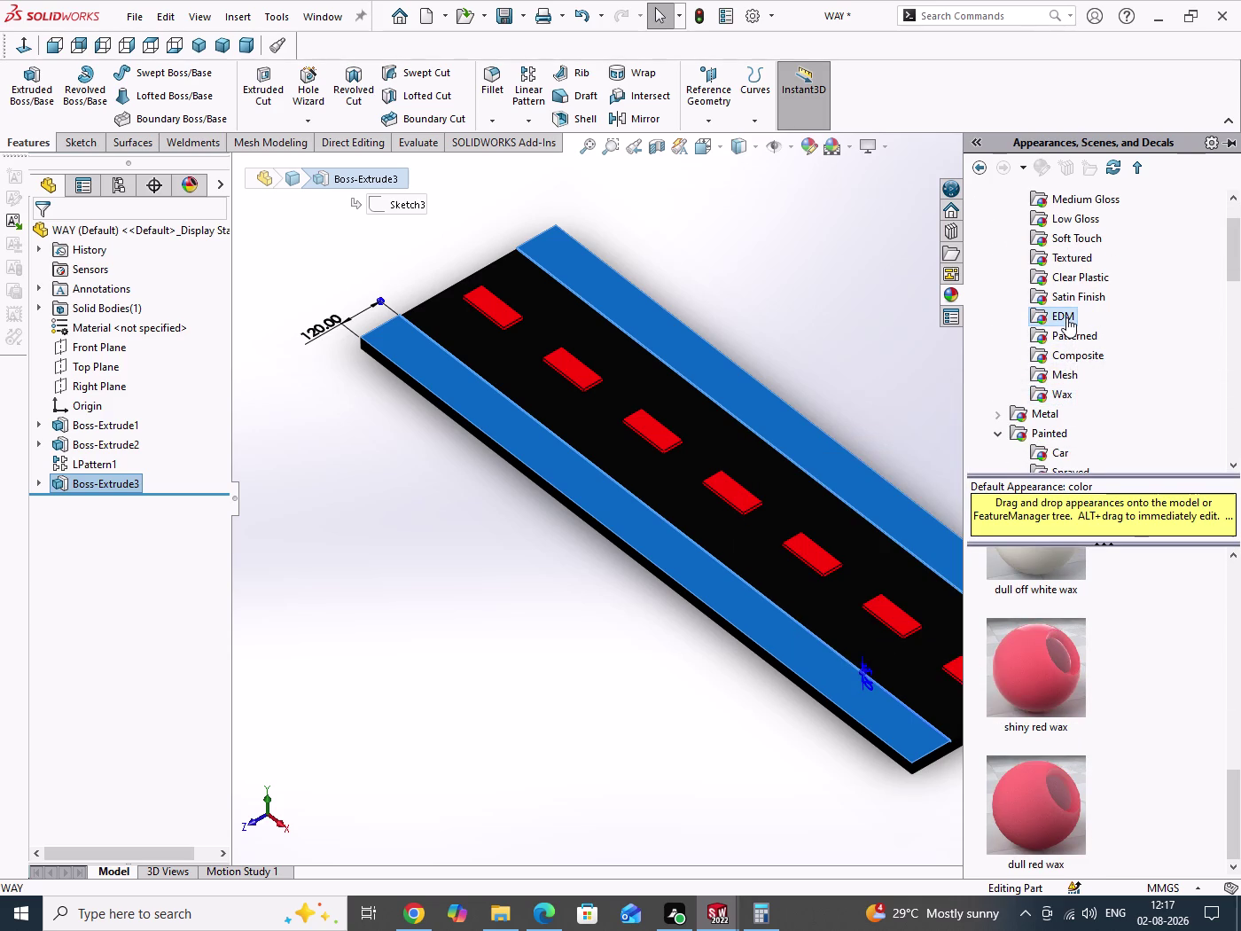
double_click(1073, 242)
scroll(down, 3)
scroll(down, 3)
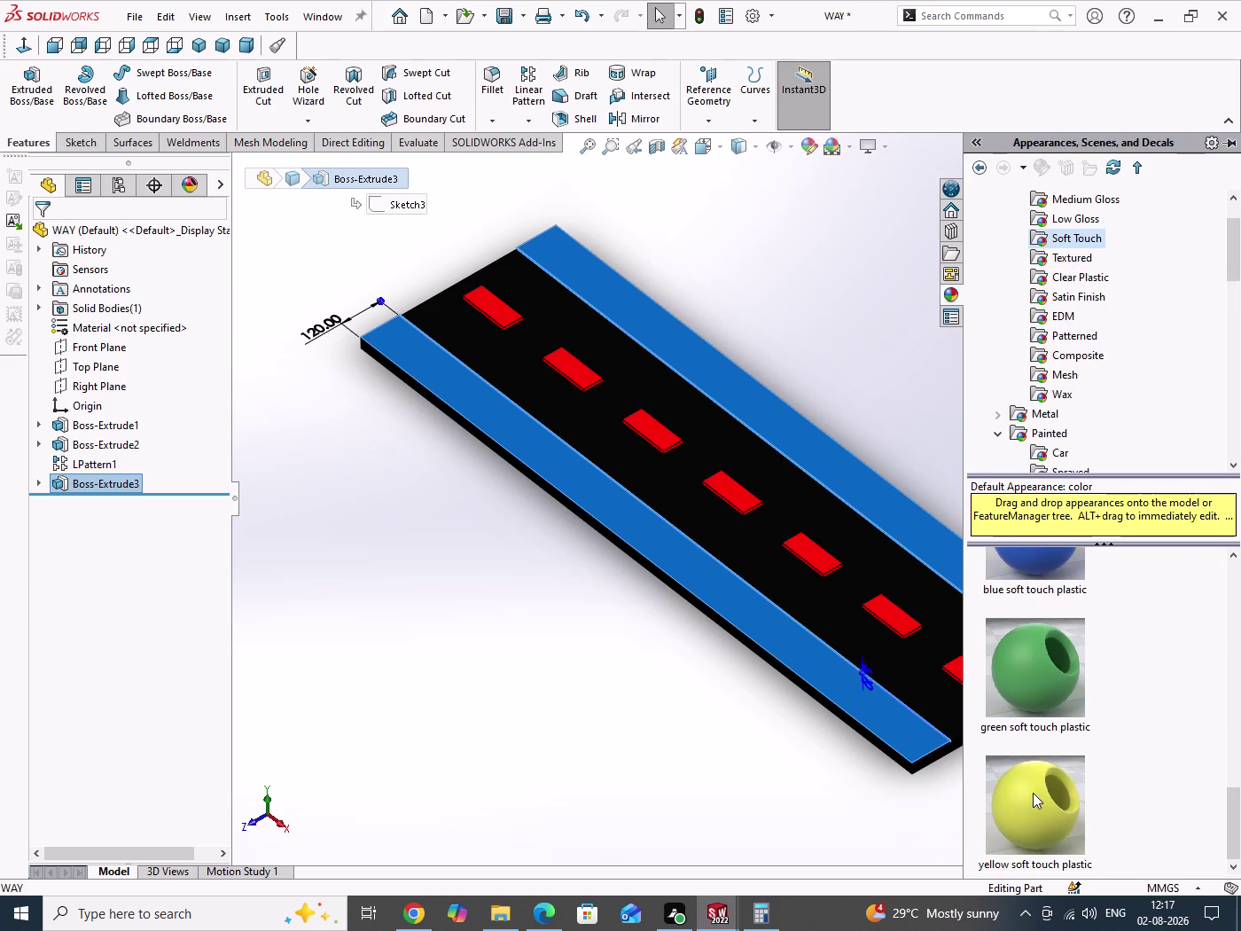
scroll(up, 3)
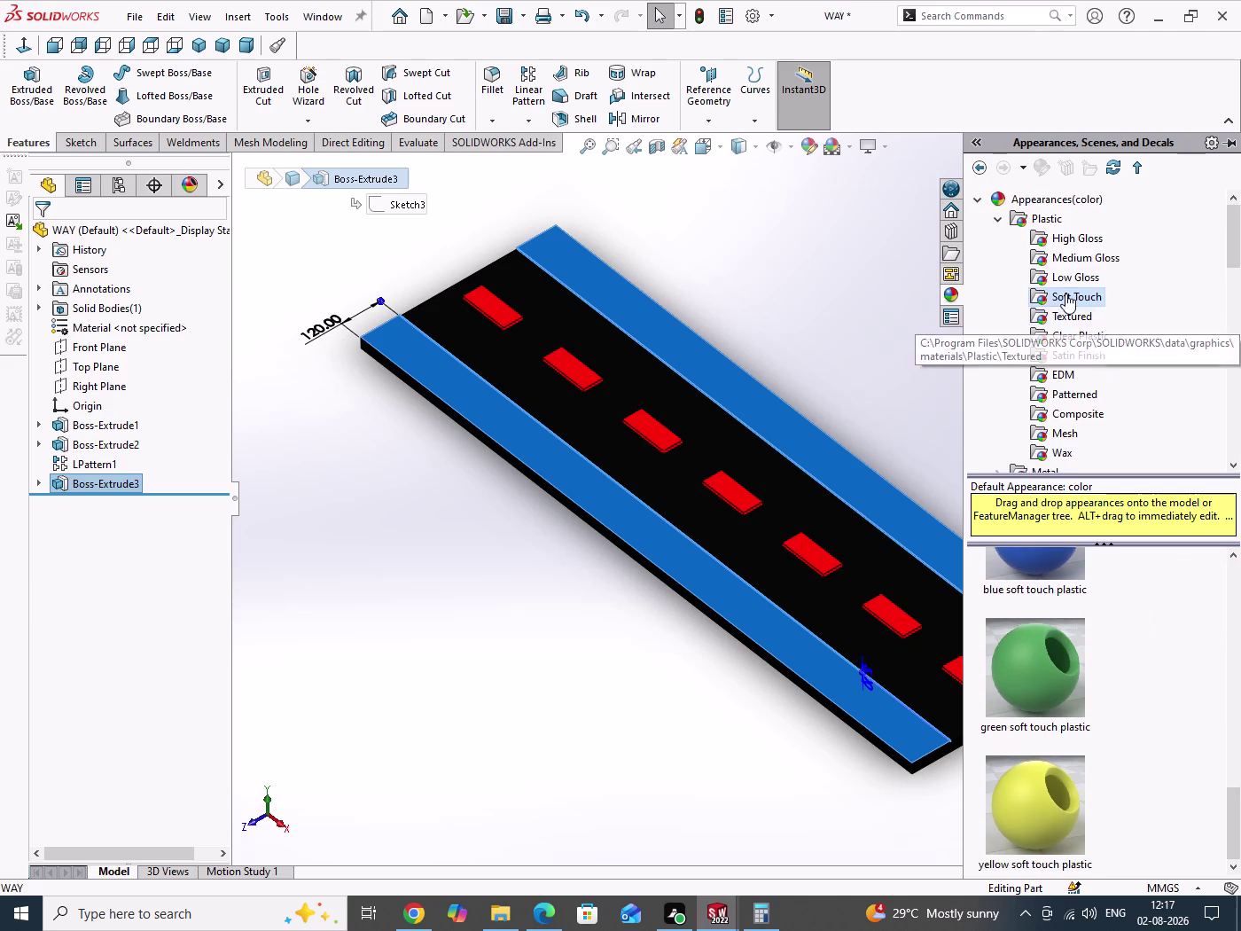
Collapse the Plastic, Painted, Fabric and Organic appearance categories.
click(999, 224)
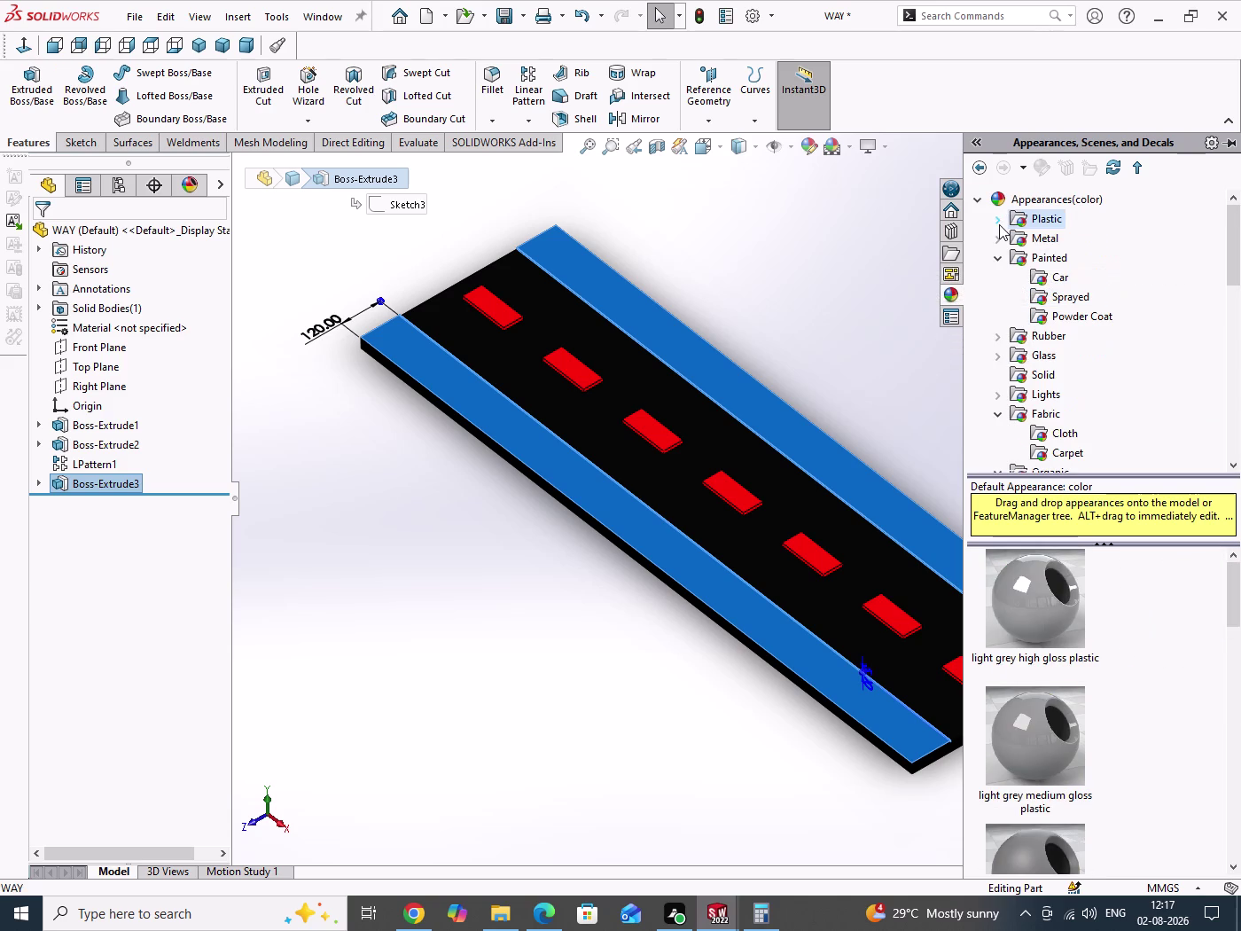
click(998, 260)
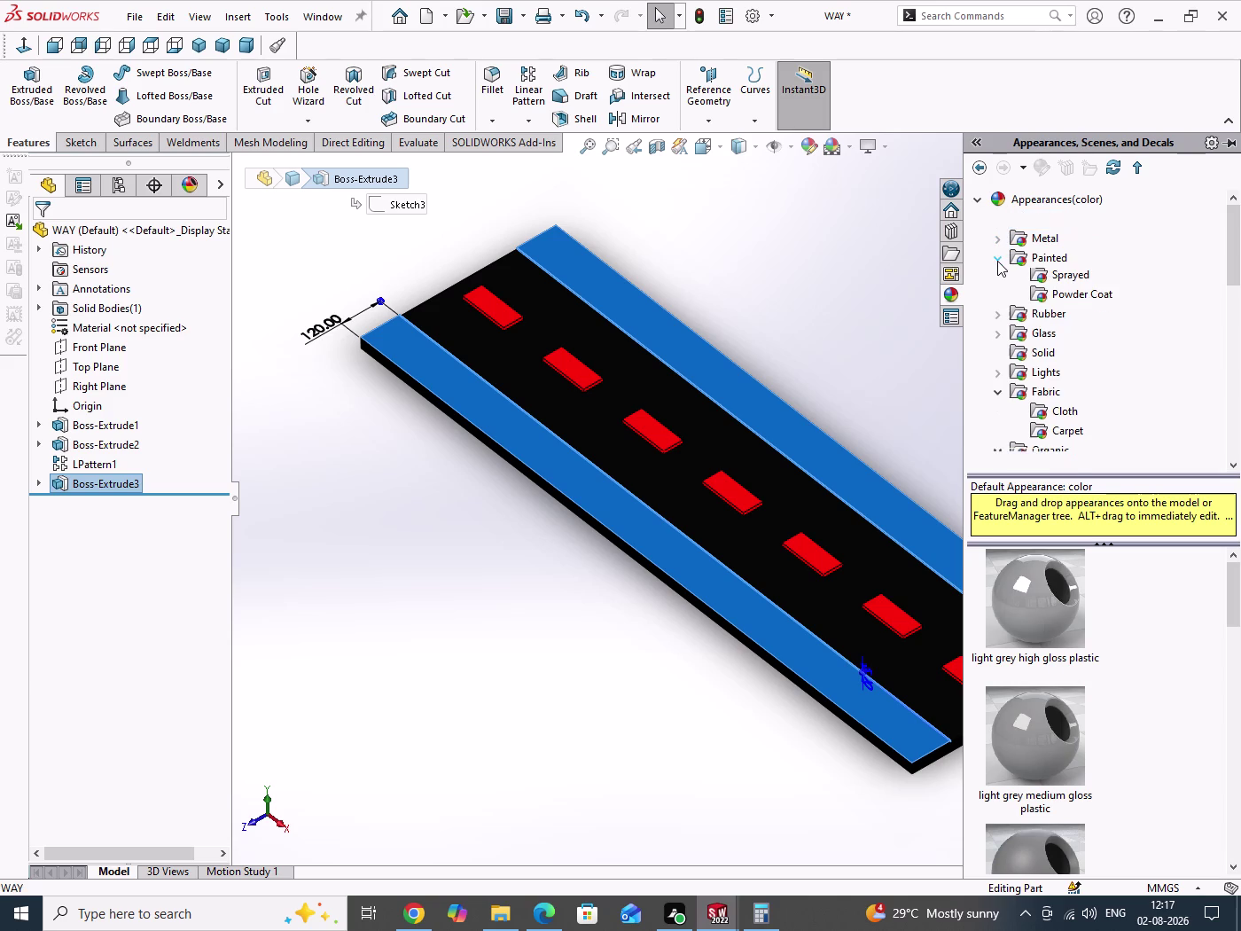
click(998, 365)
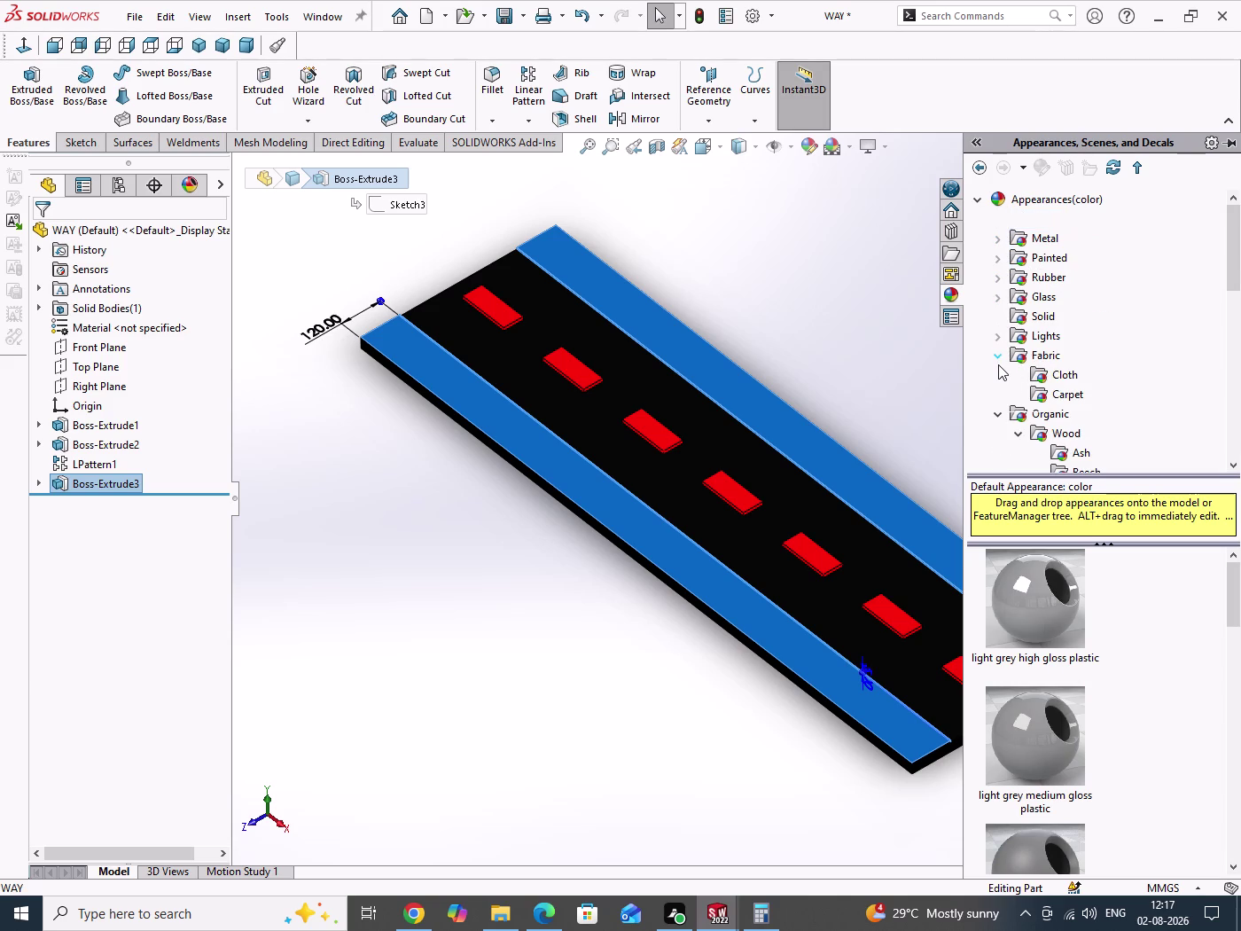
click(999, 381)
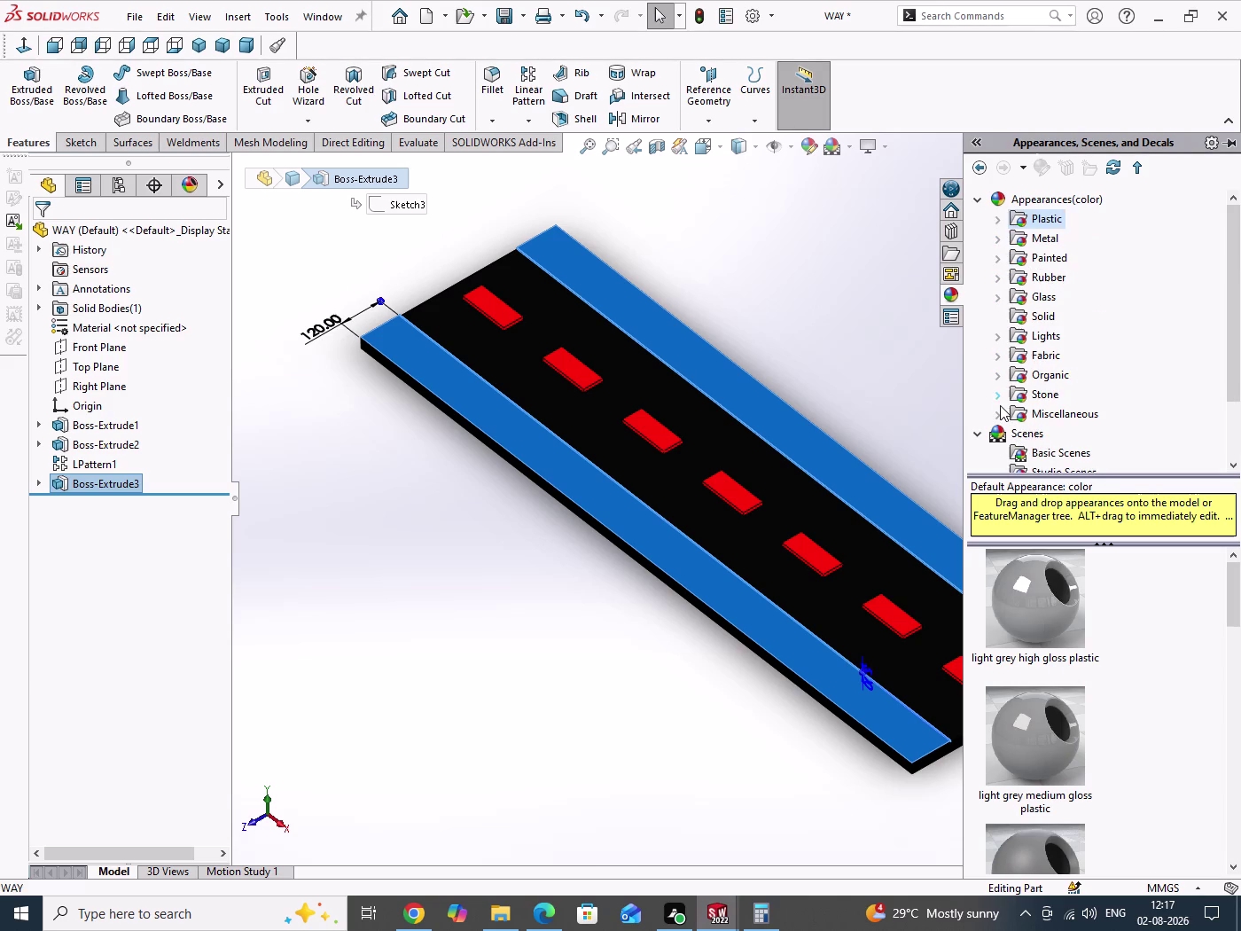
Preview the Miscellaneous Pattern, RealView Only and Studio Materials appearances.
click(1002, 415)
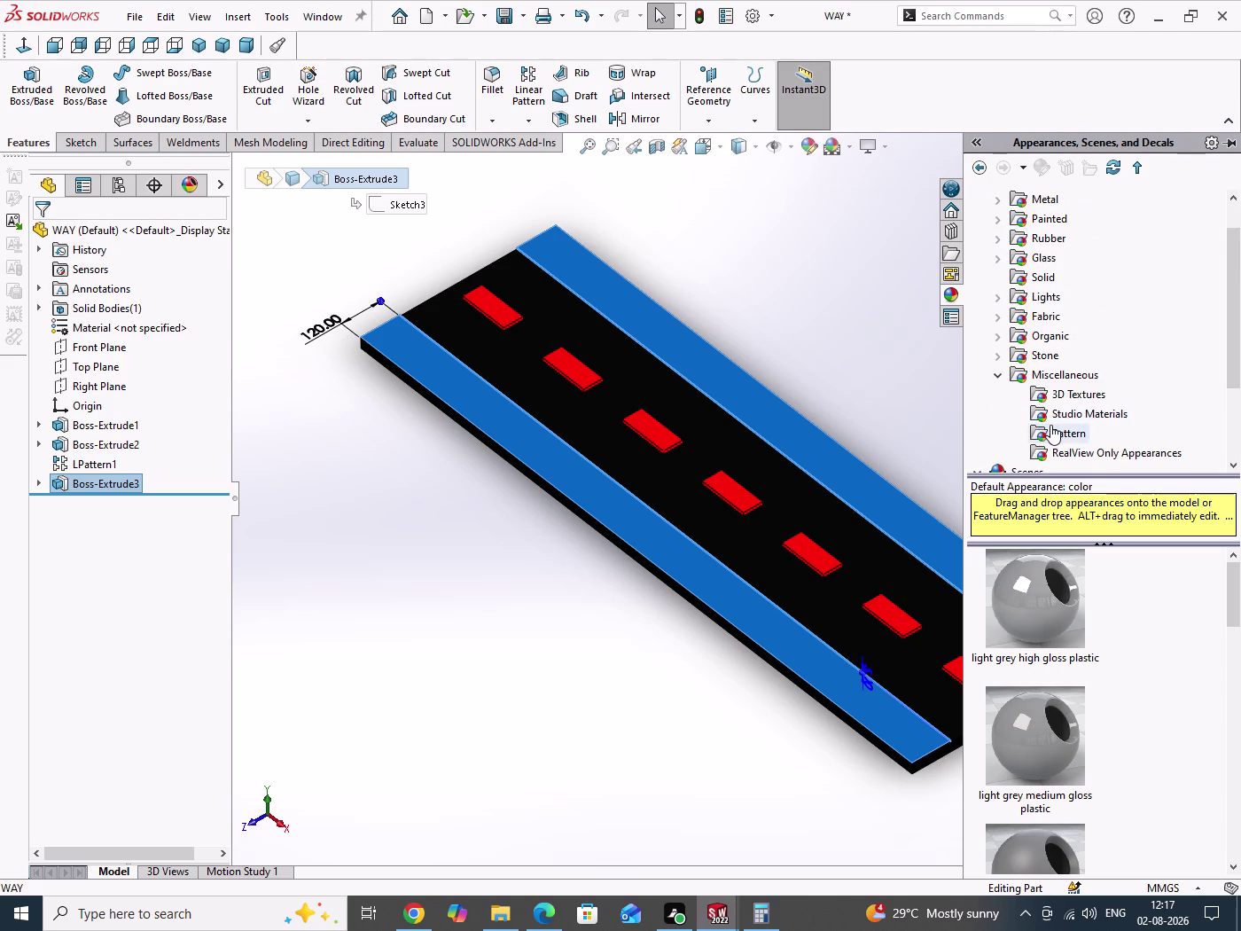
double_click(1064, 430)
scroll(down, 3)
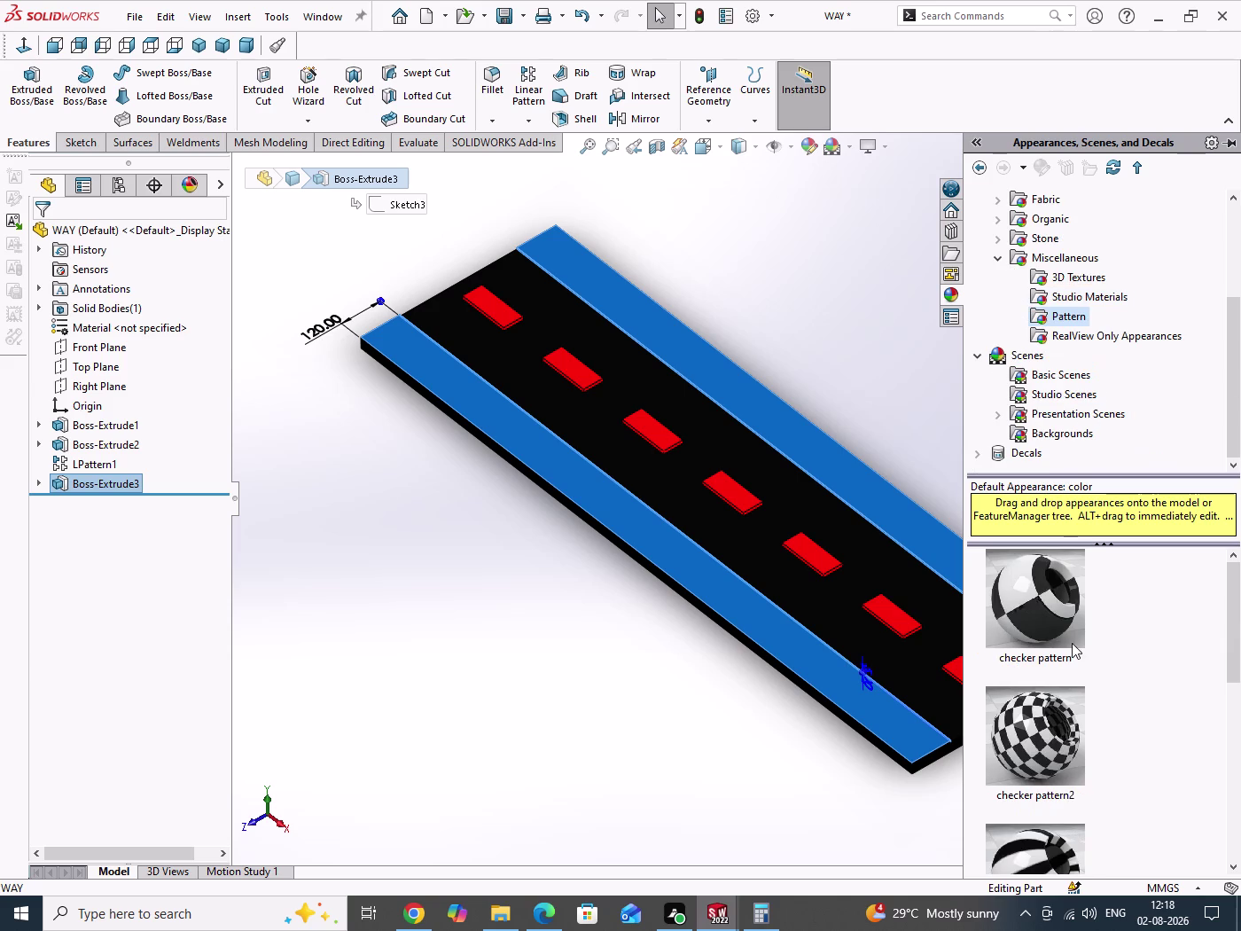
scroll(down, 3)
scroll(down, 3)
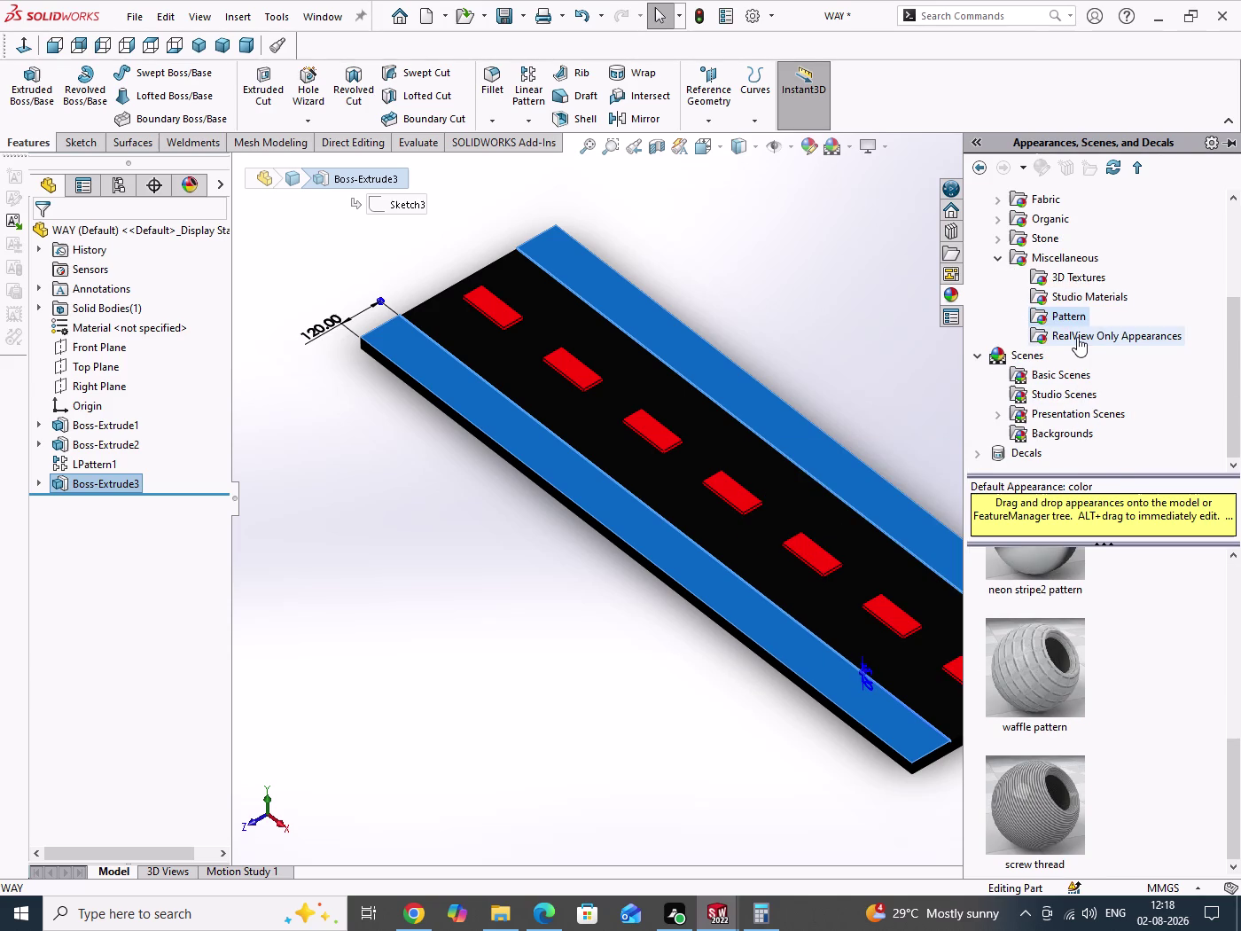
double_click(1078, 336)
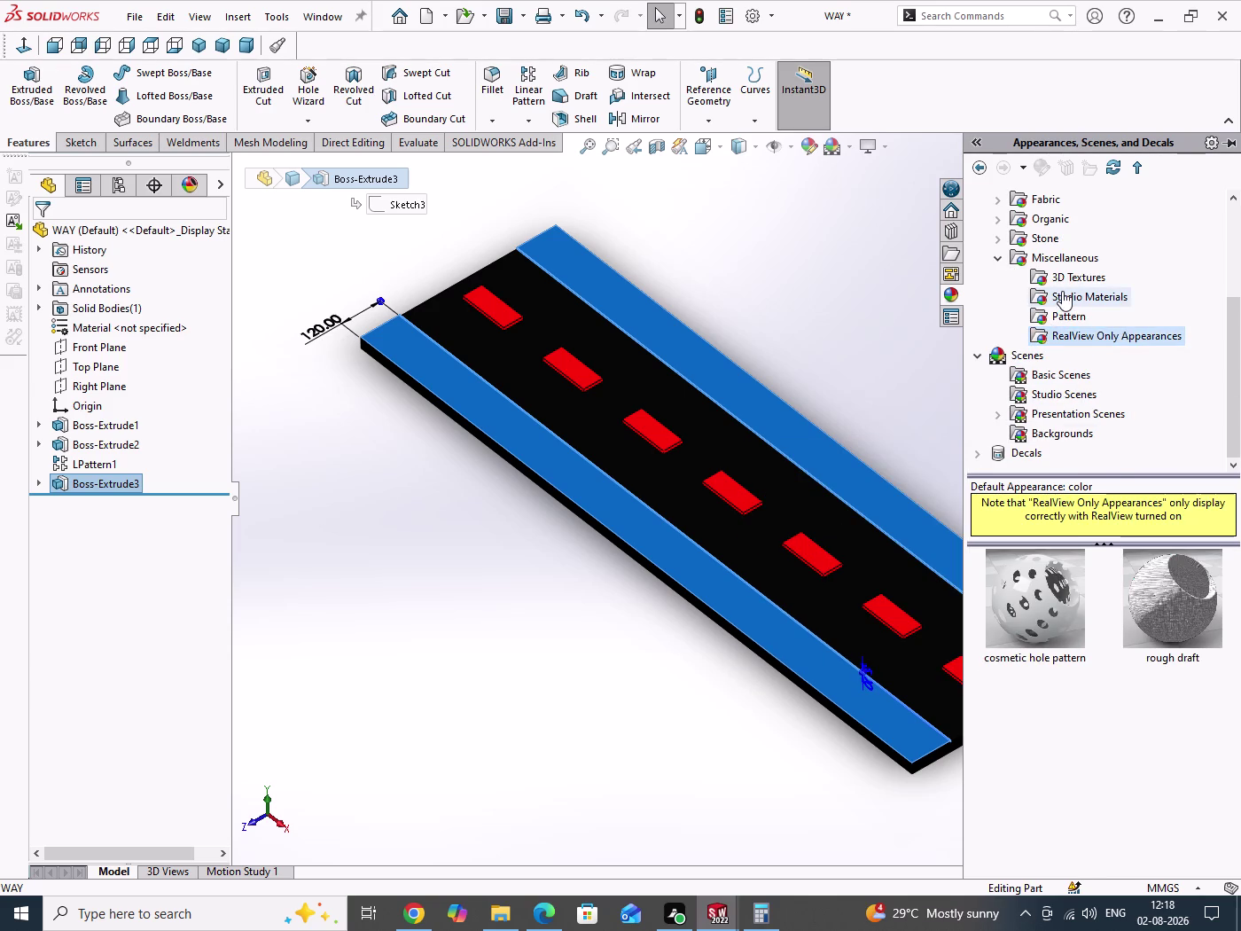
double_click(1063, 291)
scroll(down, 3)
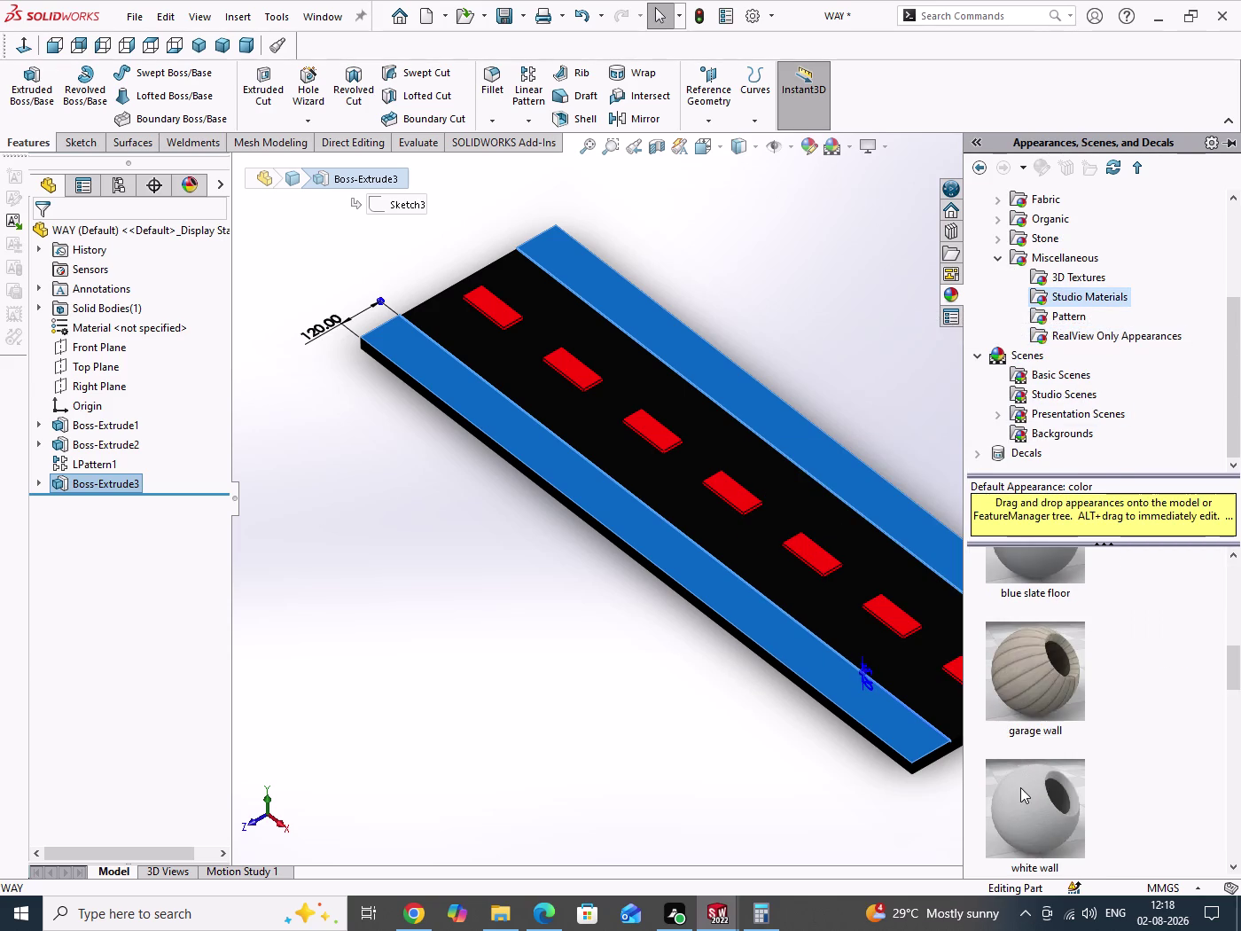
scroll(down, 3)
scroll(down, 3)
scroll(down, 3)
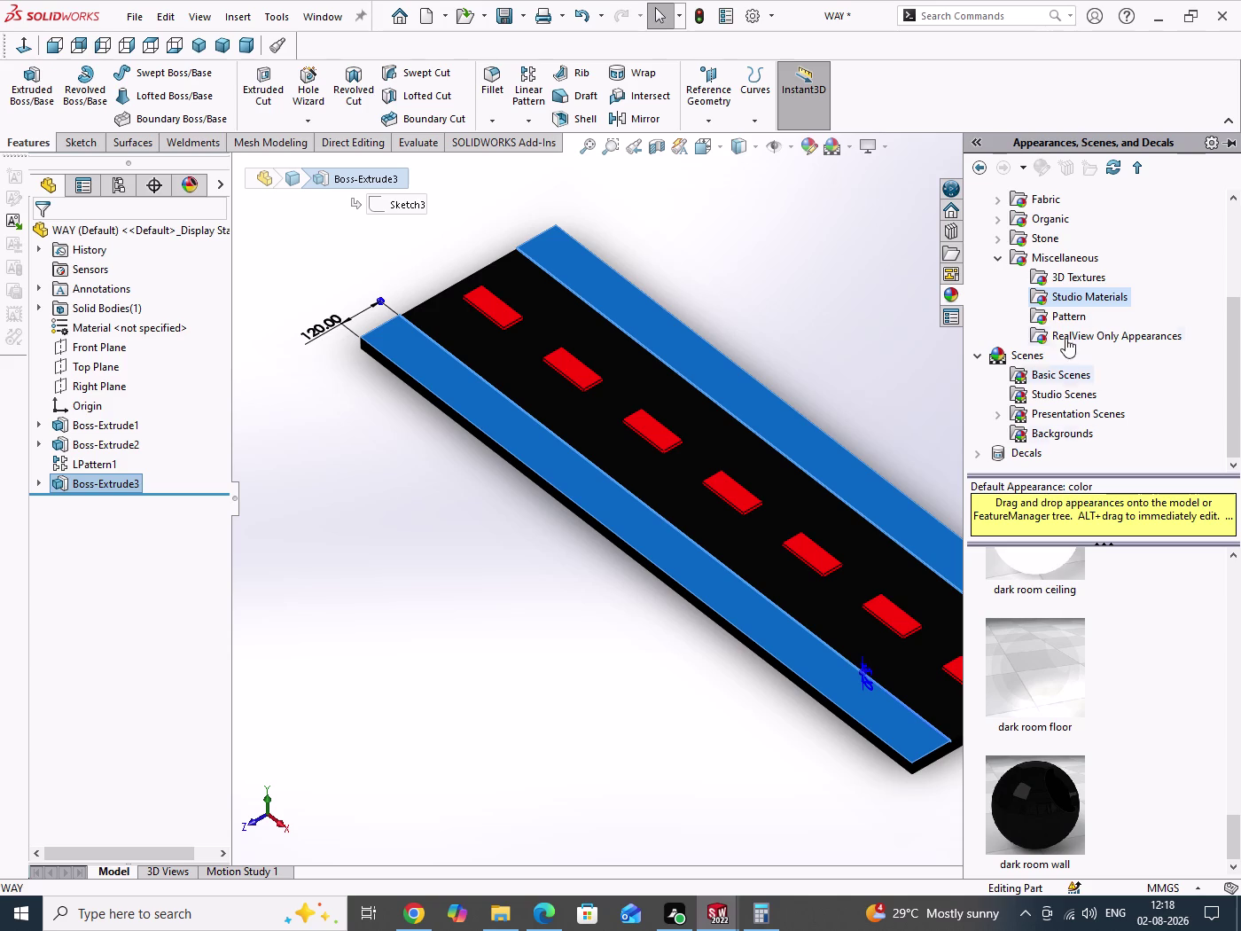
Revisit 3D Textures, Studio Materials and Pattern appearances, ending on the studio scenes.
double_click(1064, 280)
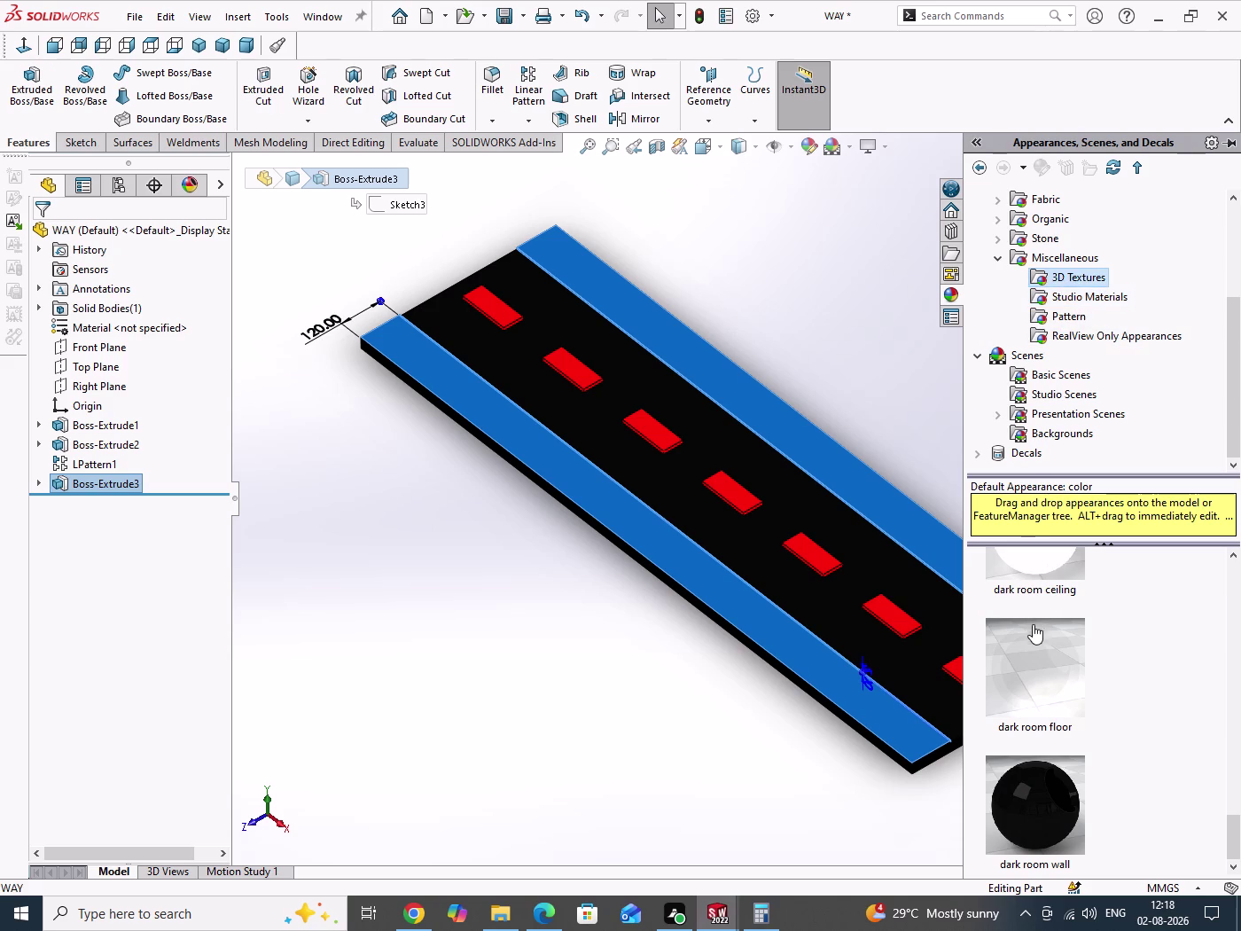
scroll(down, 3)
scroll(up, 3)
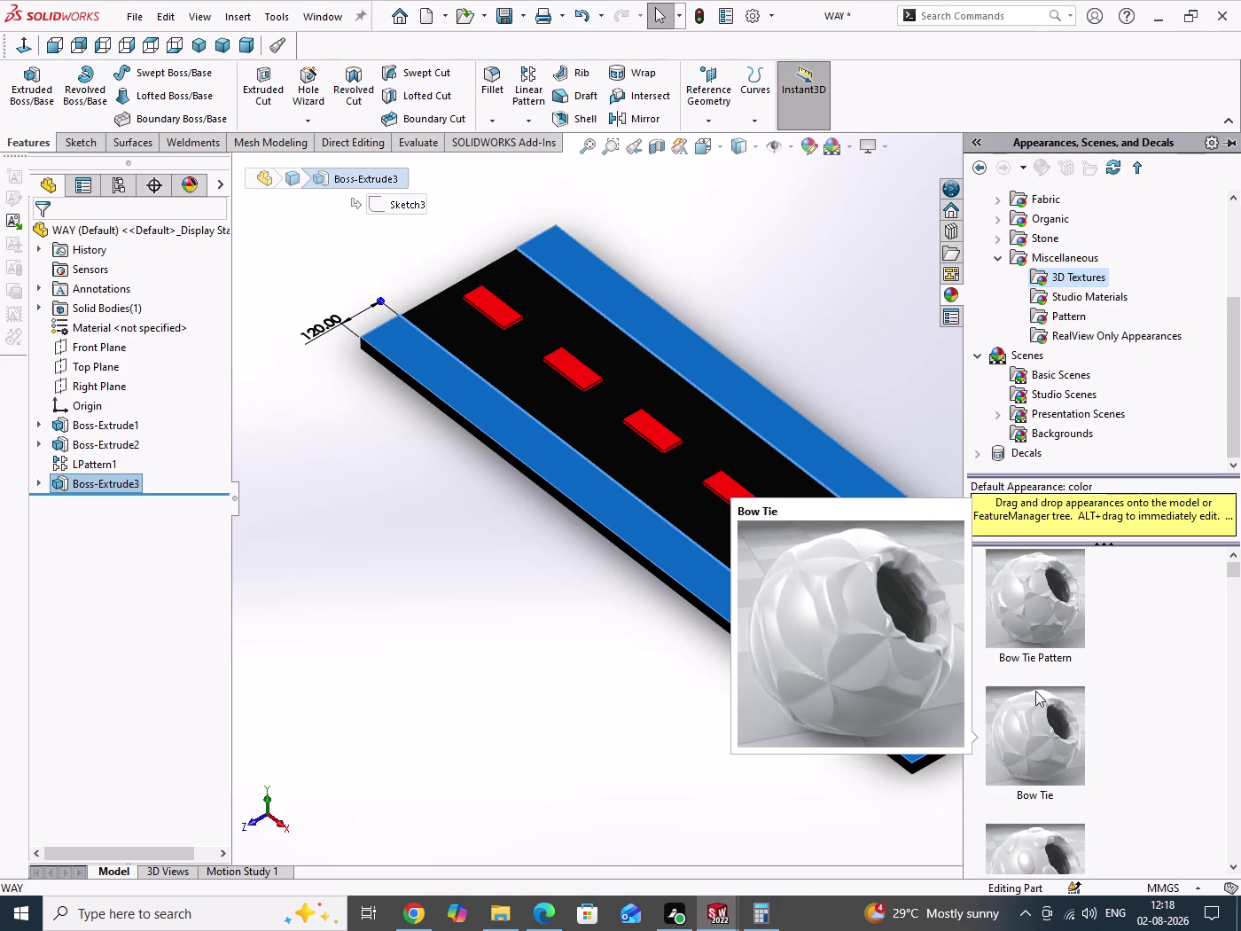
double_click(1084, 300)
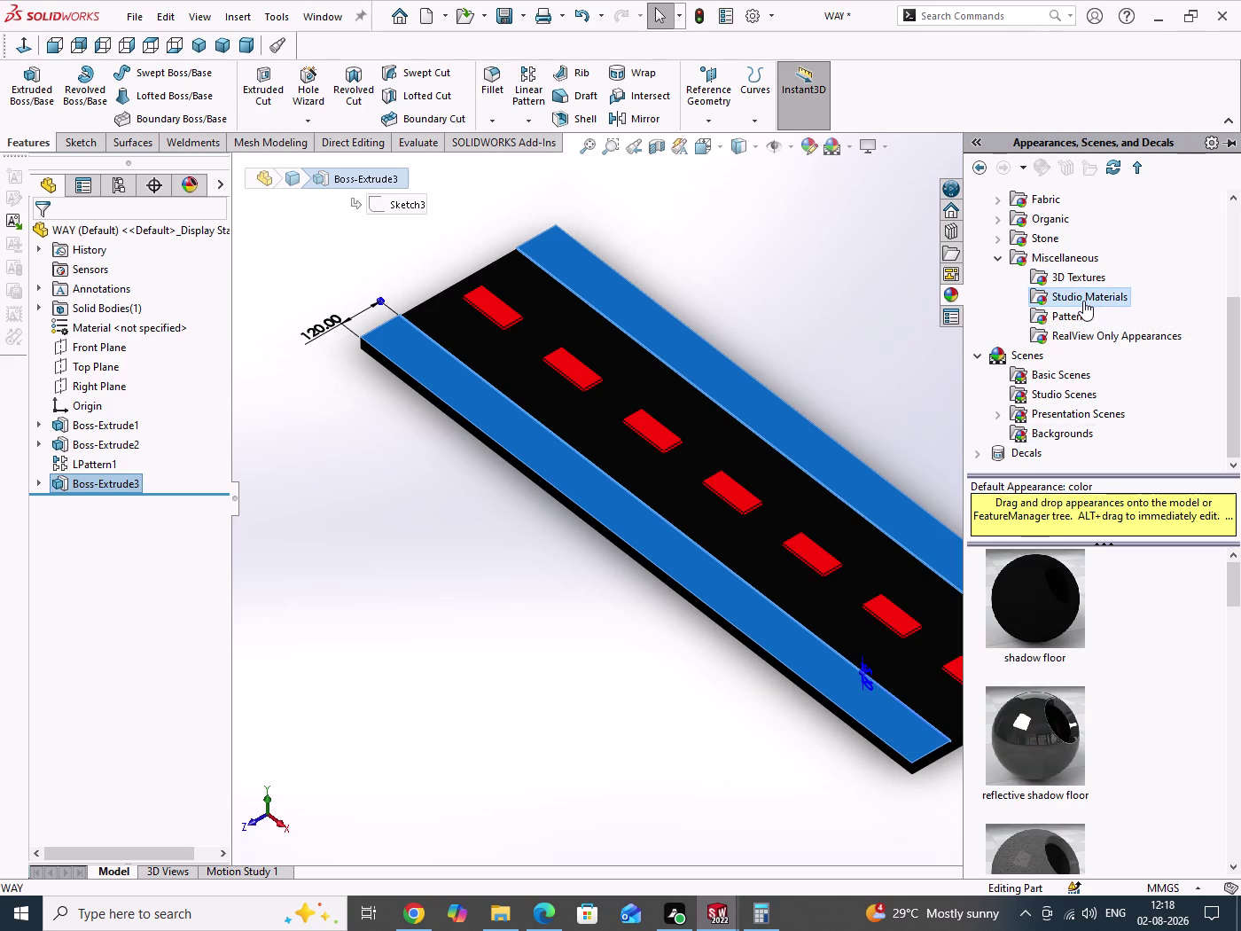
double_click(1077, 280)
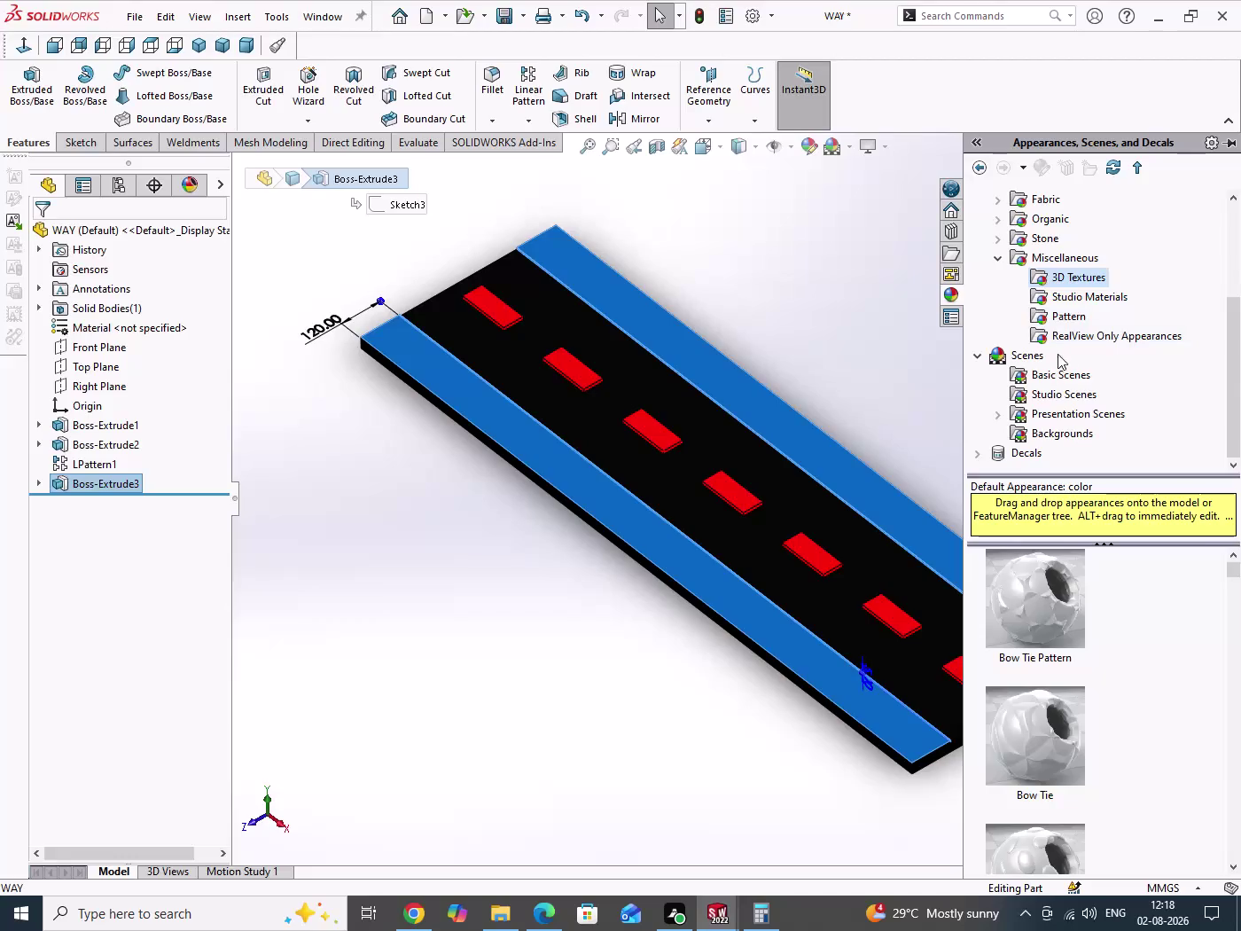
double_click(1061, 335)
double_click(1067, 313)
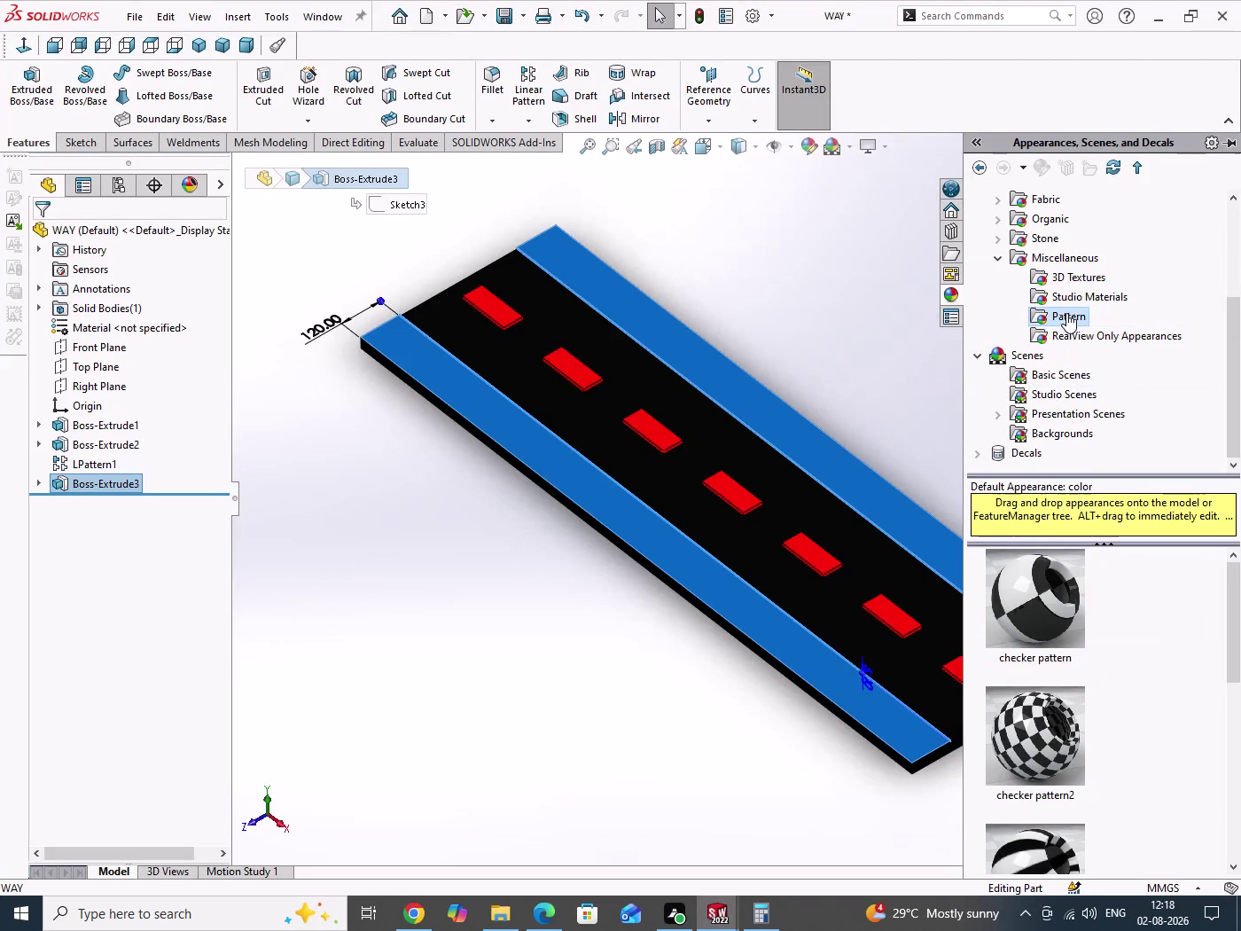
double_click(1054, 399)
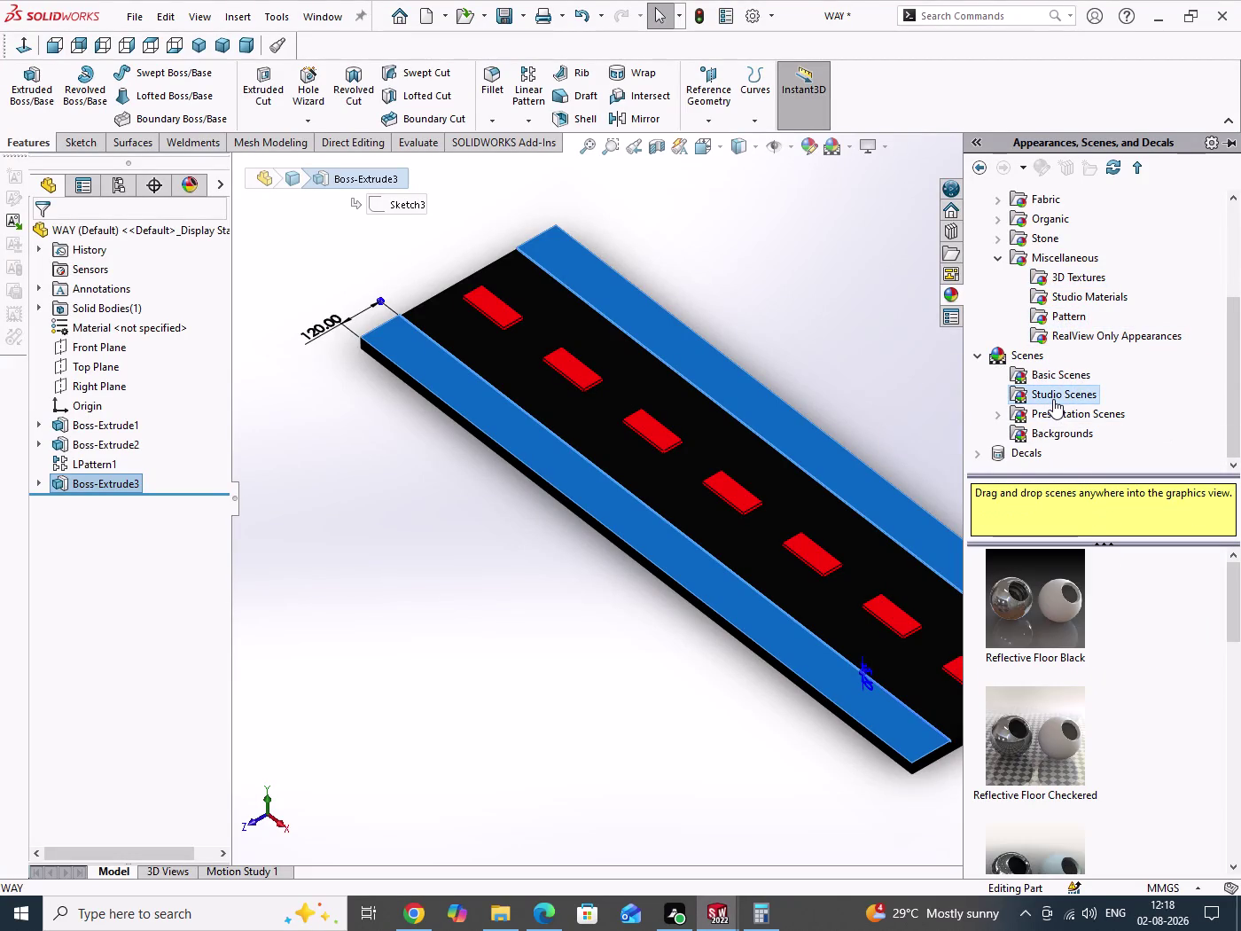
click(1047, 592)
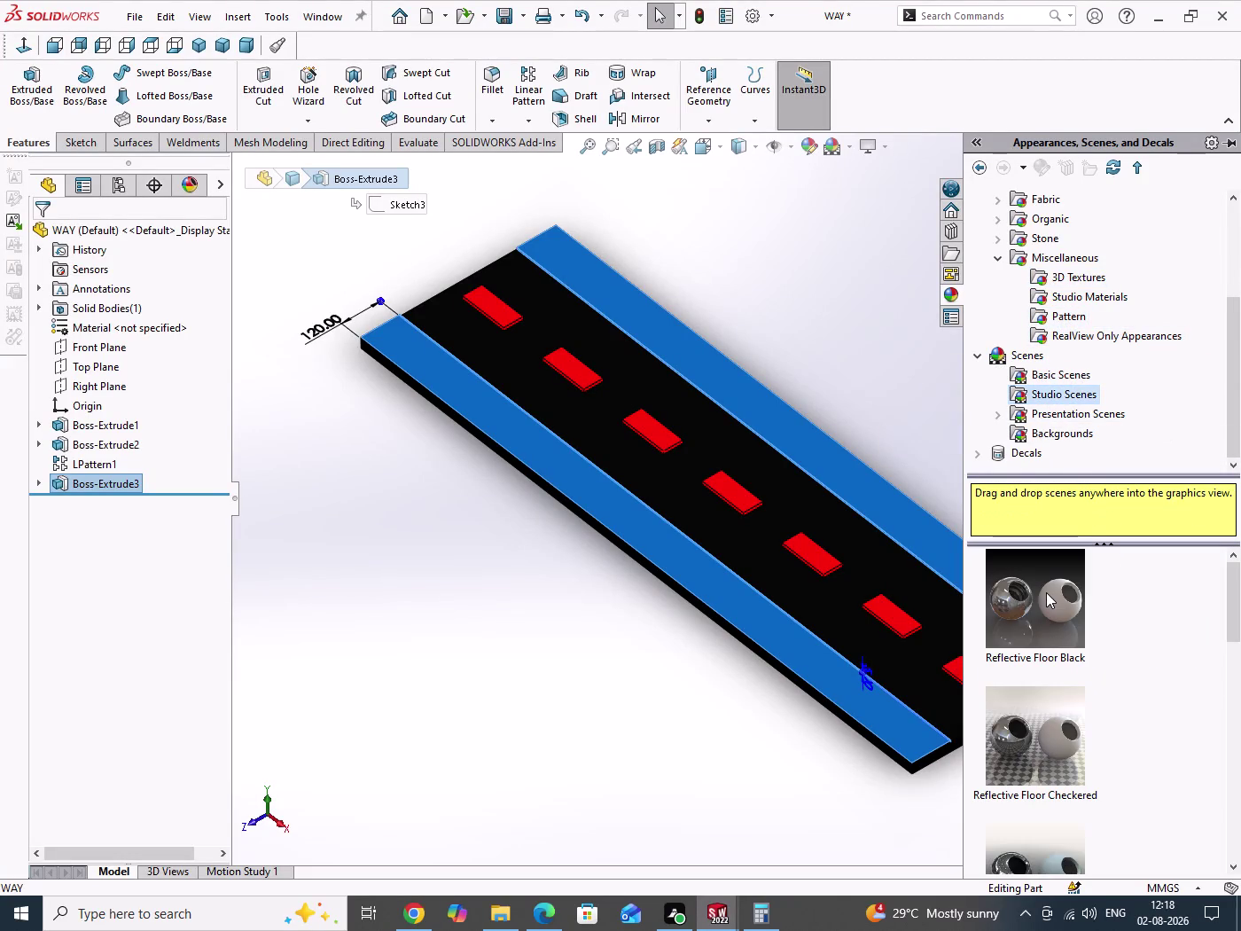
Apply Reflective Floor Black, then Checkered, then Factory Floor, and expand Fabric appearances.
double_click(1046, 593)
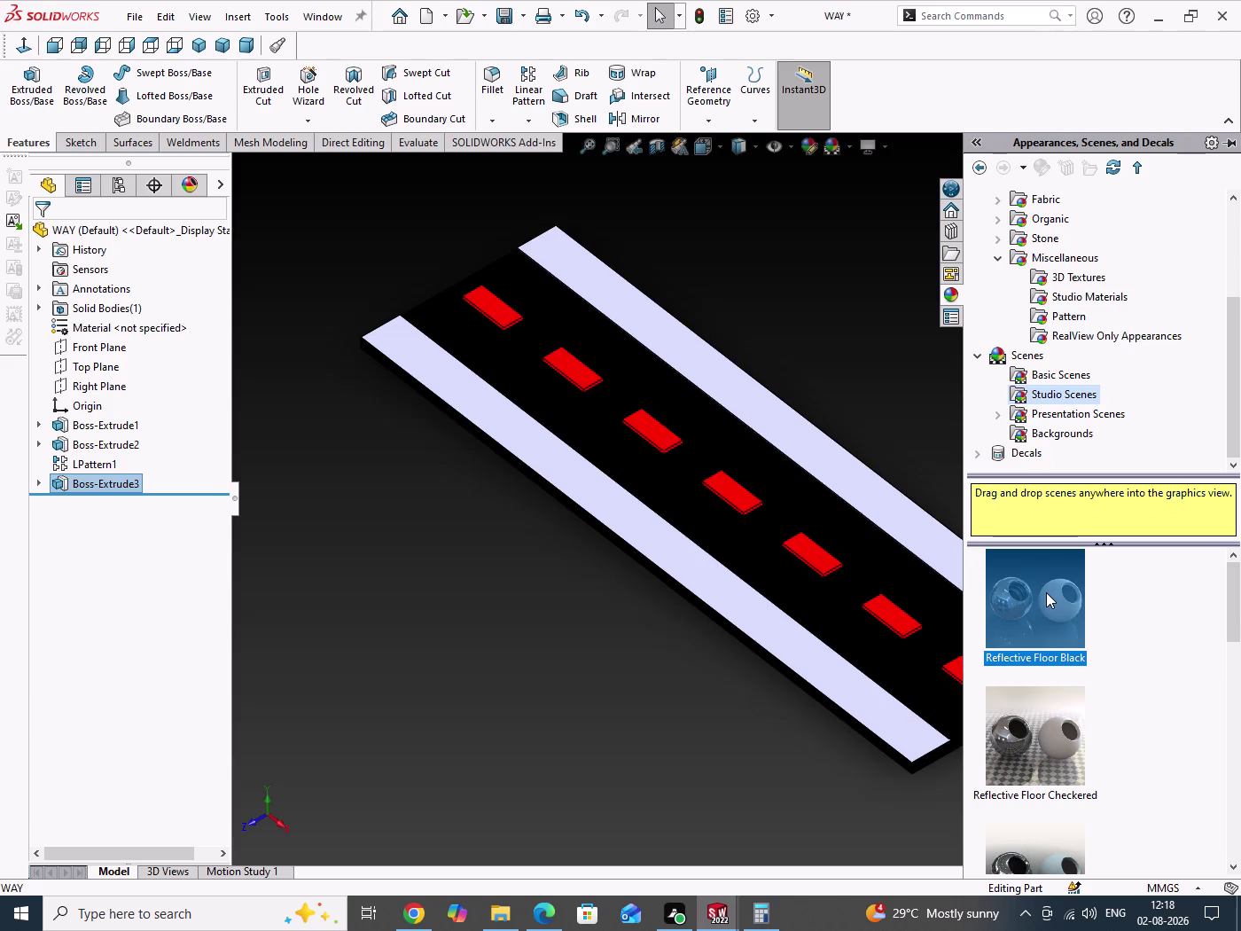
double_click(1055, 740)
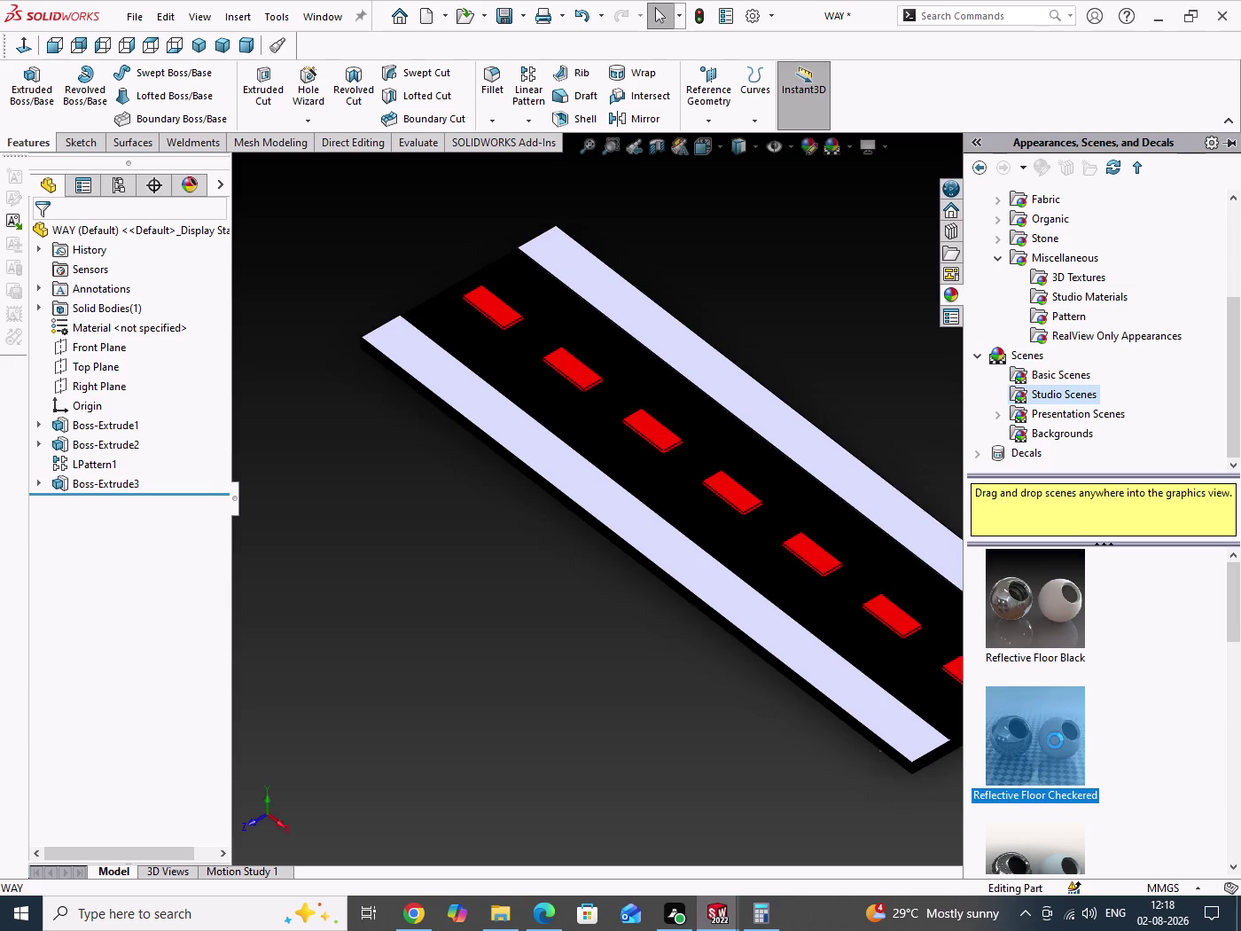
double_click(1052, 846)
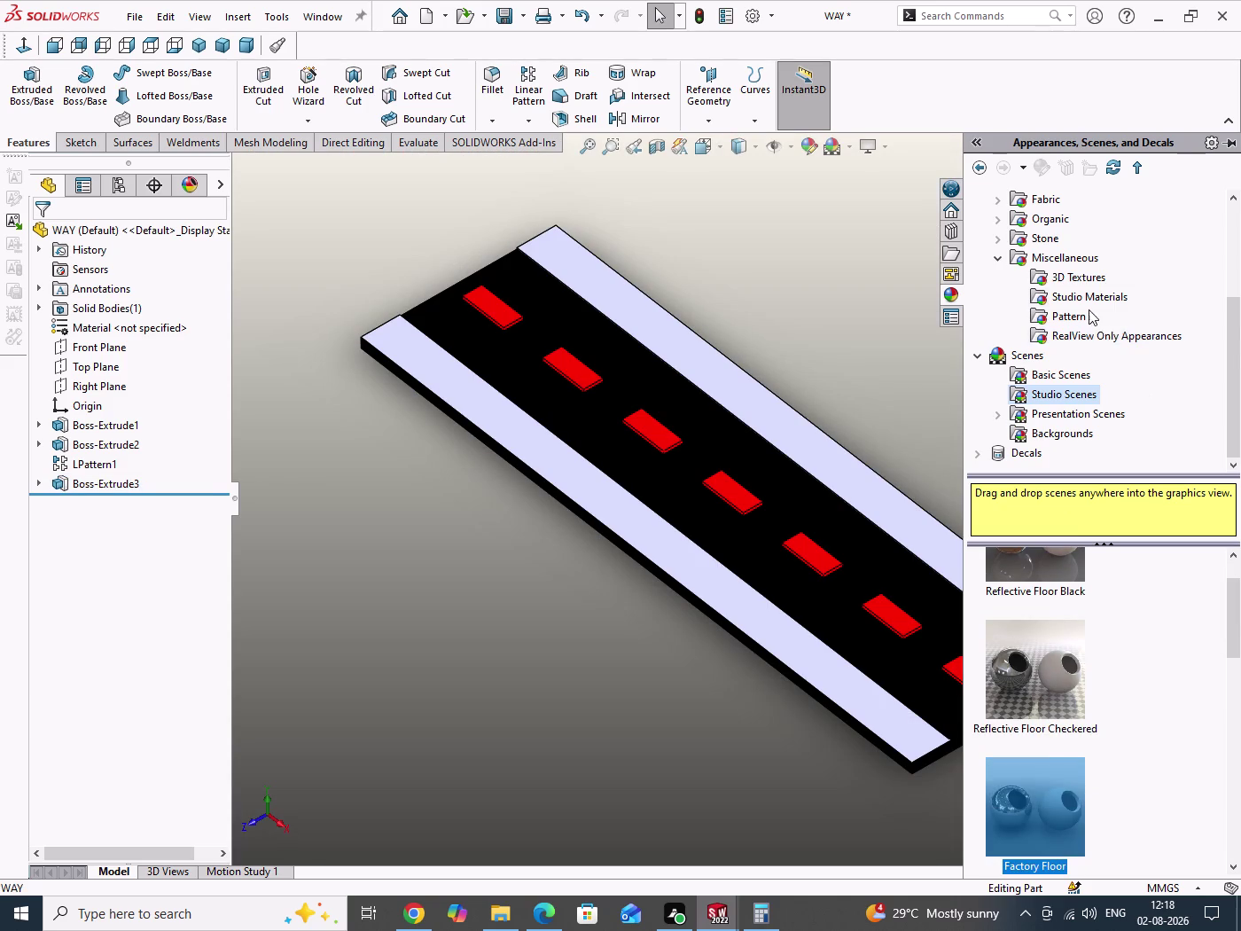
click(993, 257)
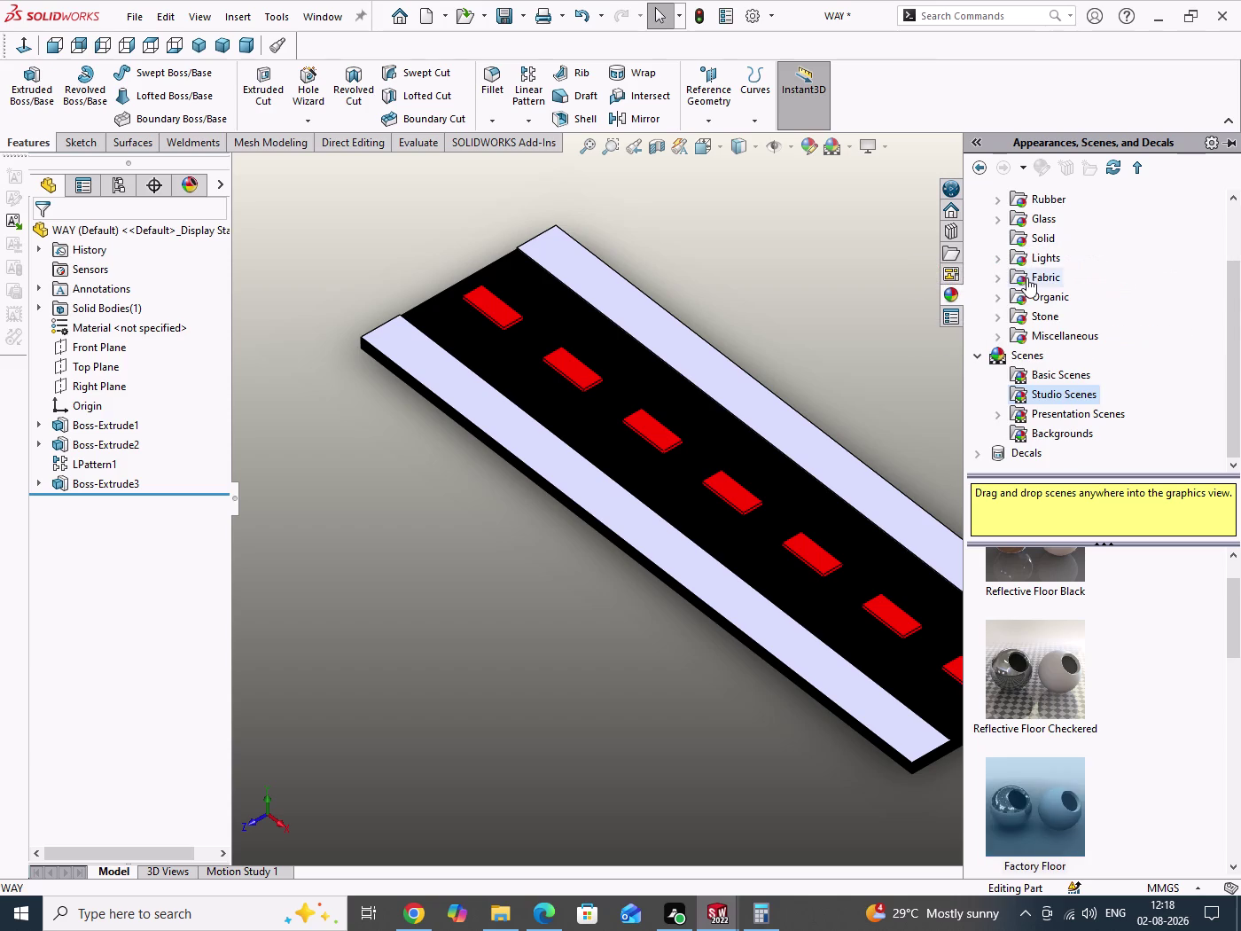
double_click(1040, 277)
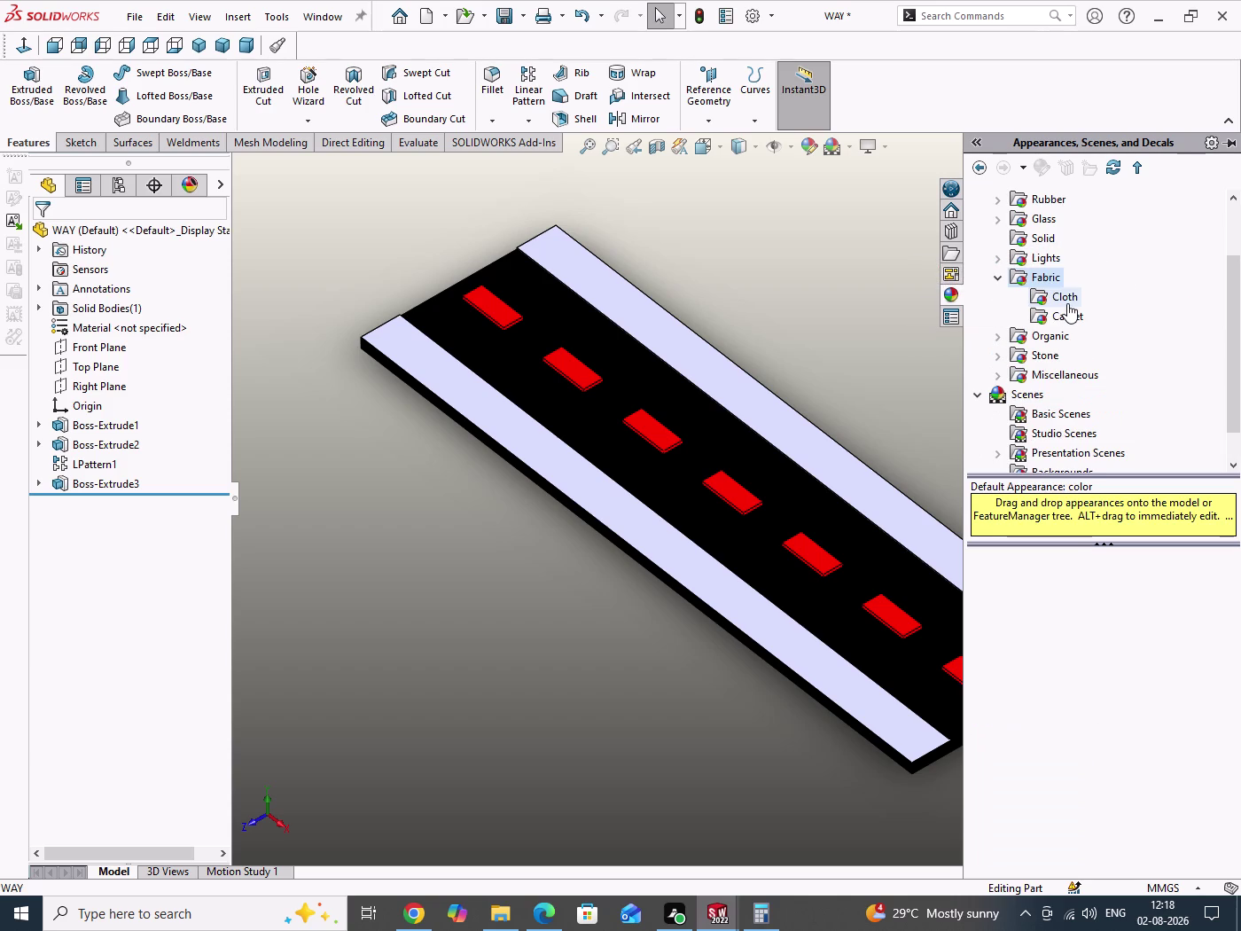
Preview the Fabric Cloth and Carpet swatches, then collapse Fabric.
double_click(1068, 304)
scroll(down, 3)
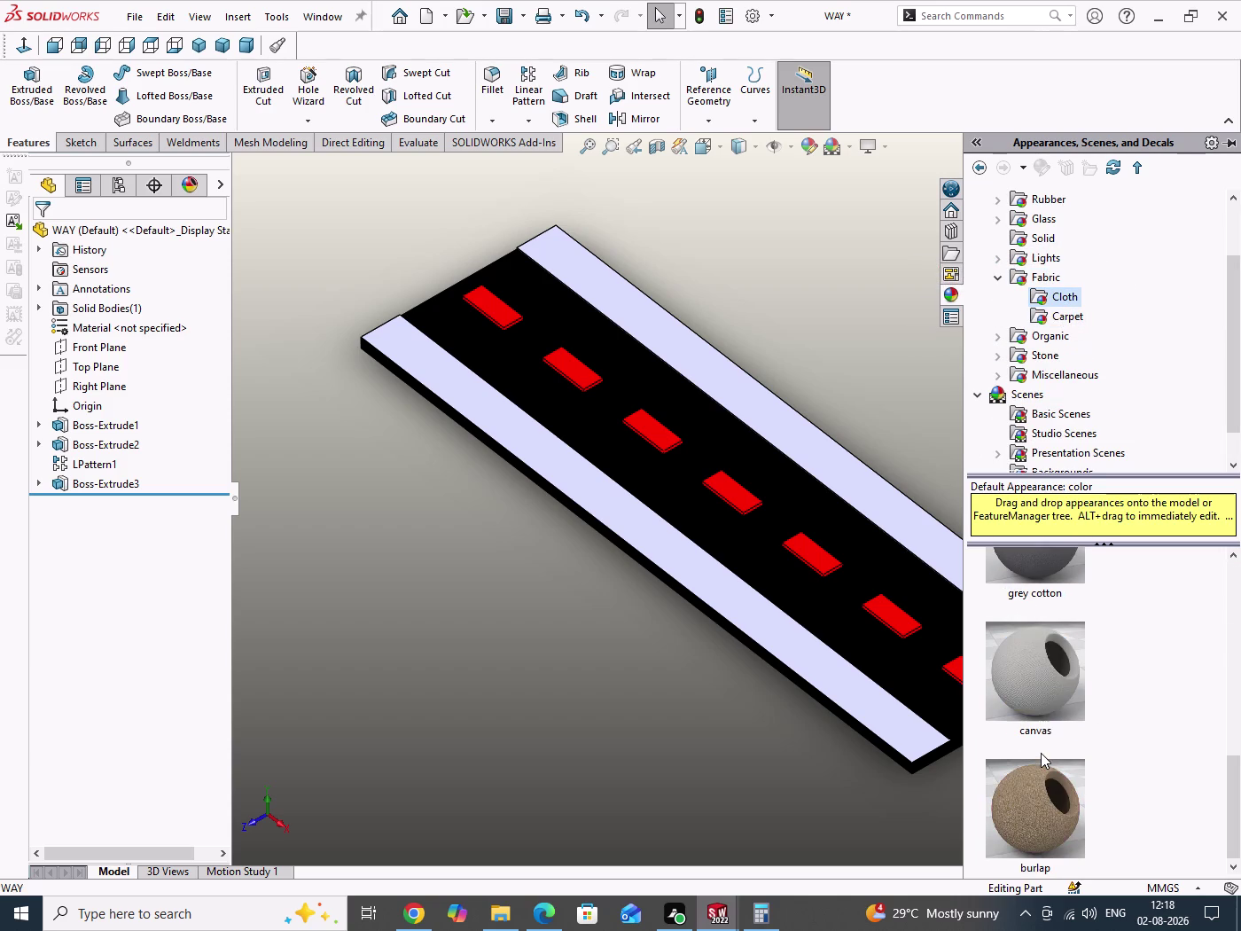
scroll(down, 3)
double_click(1069, 318)
scroll(down, 3)
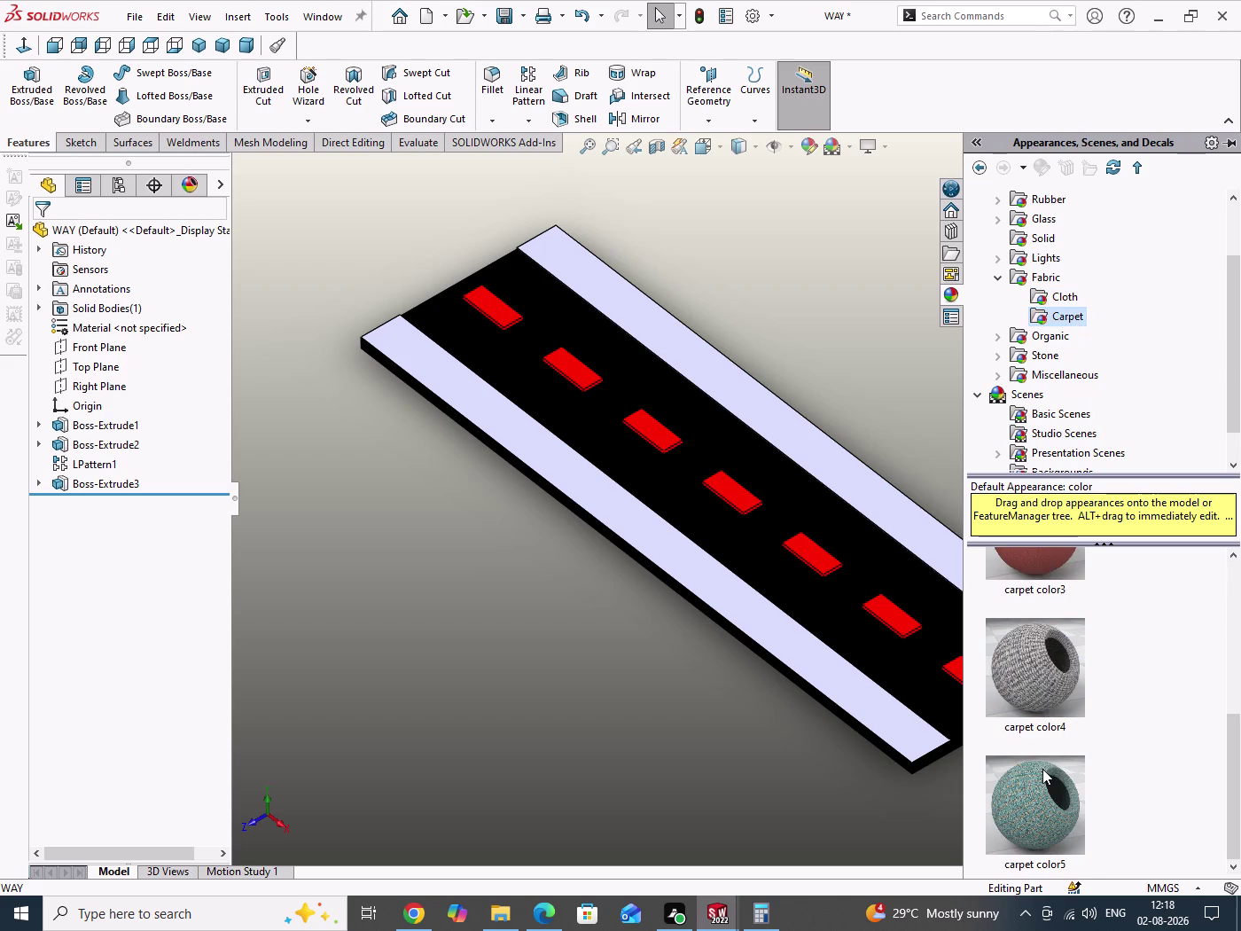
scroll(down, 3)
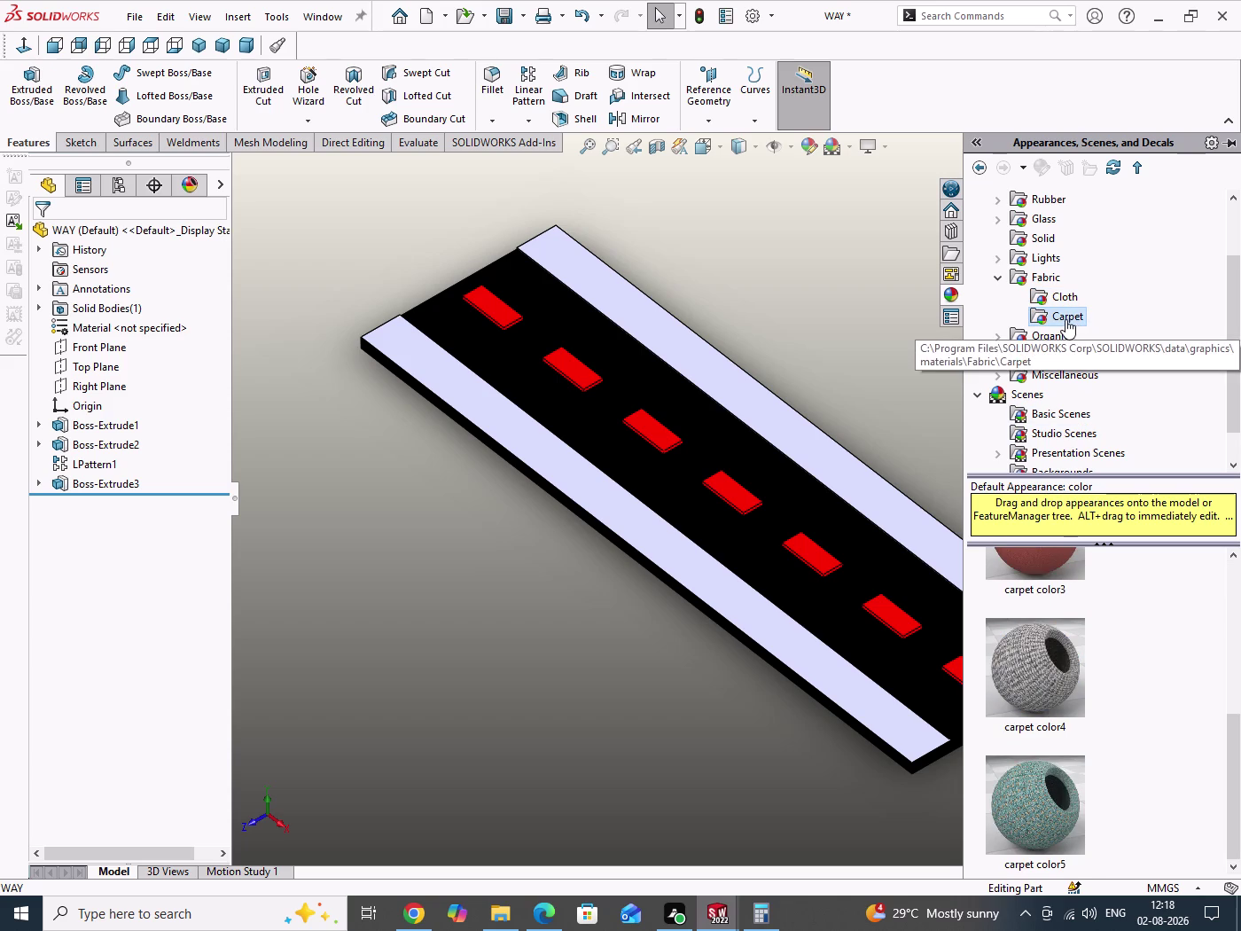
click(1001, 284)
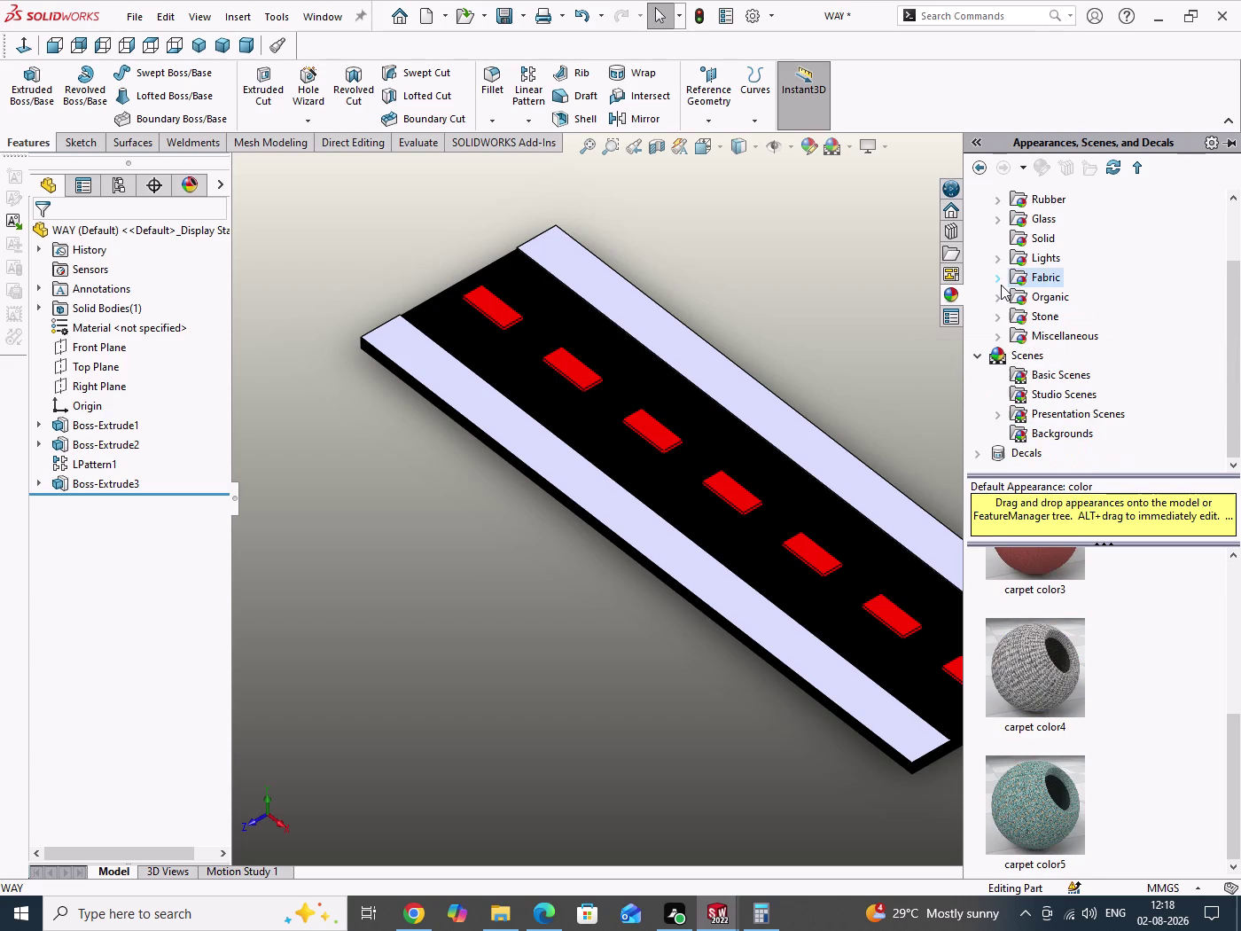
Preview the Lights neon tube, area light and backlit LCD swatches.
double_click(1039, 255)
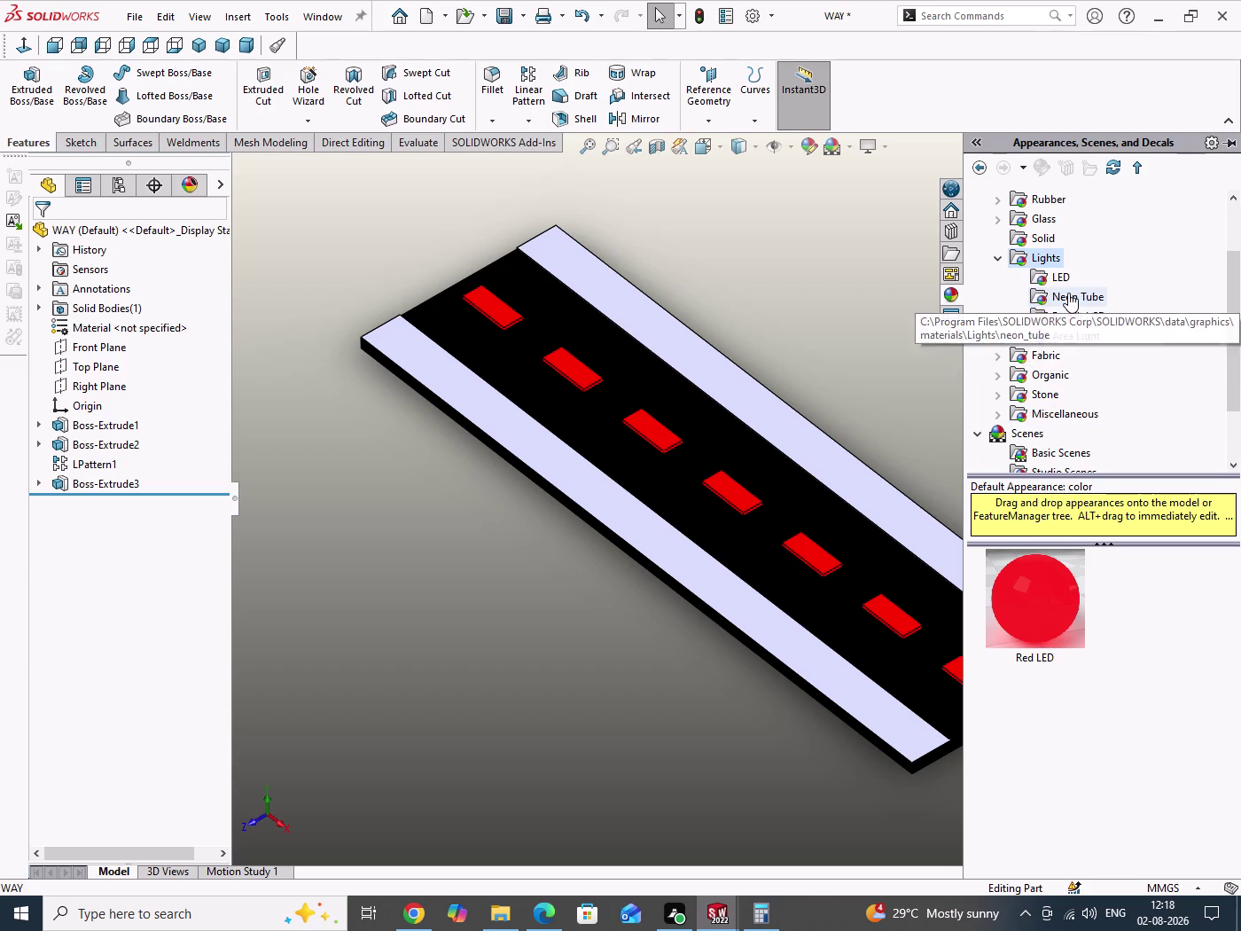
double_click(1069, 293)
scroll(down, 3)
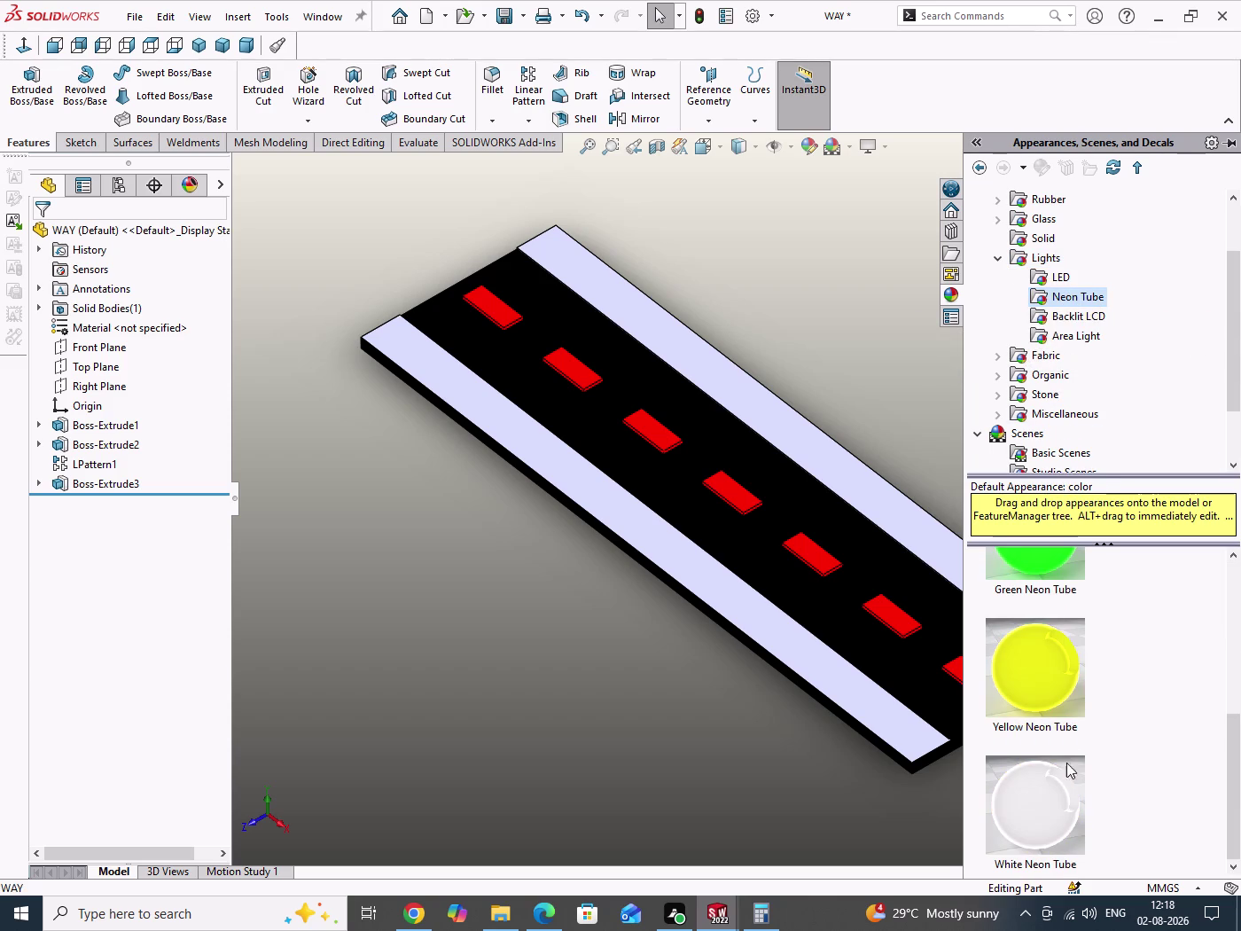
double_click(1079, 341)
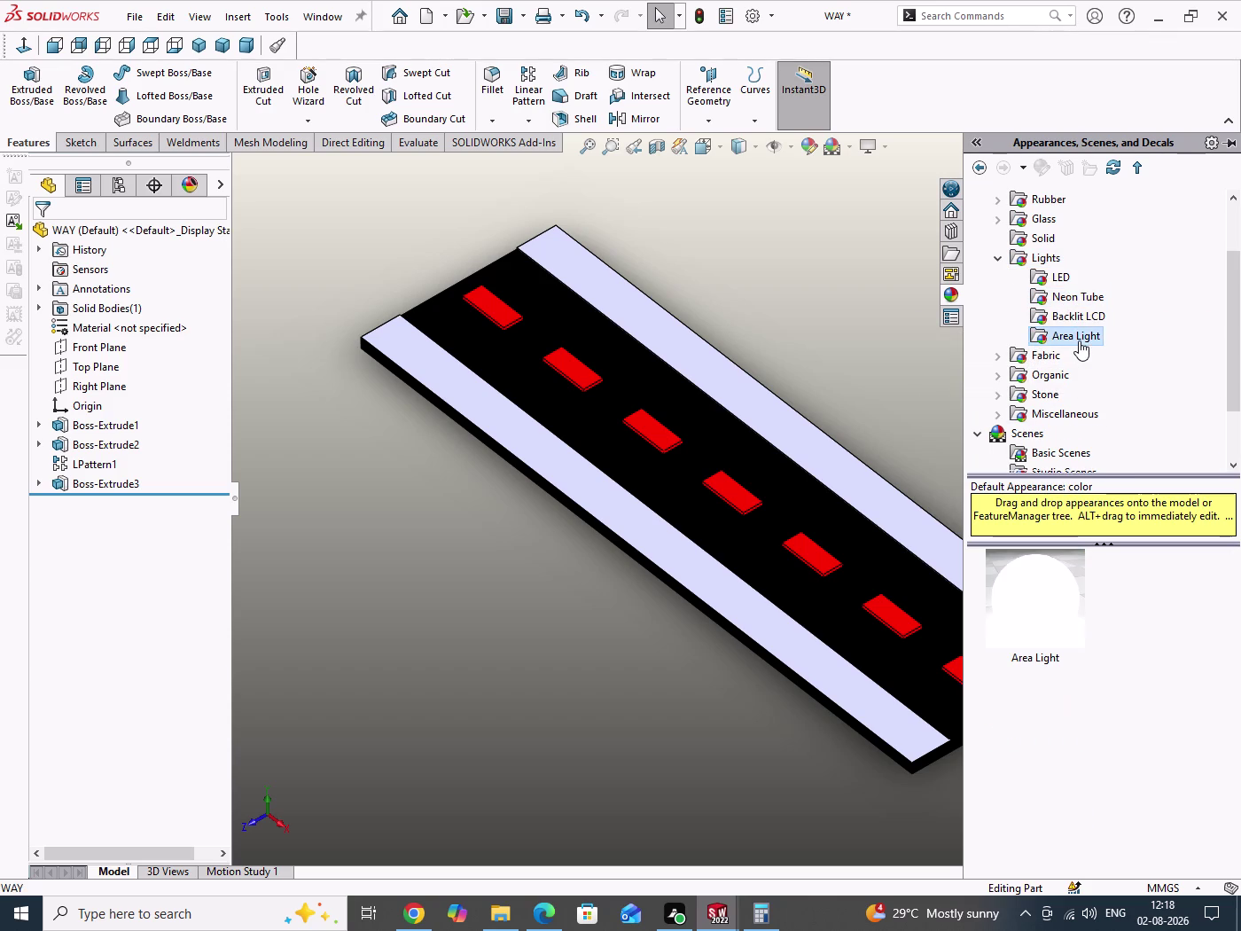
double_click(1088, 315)
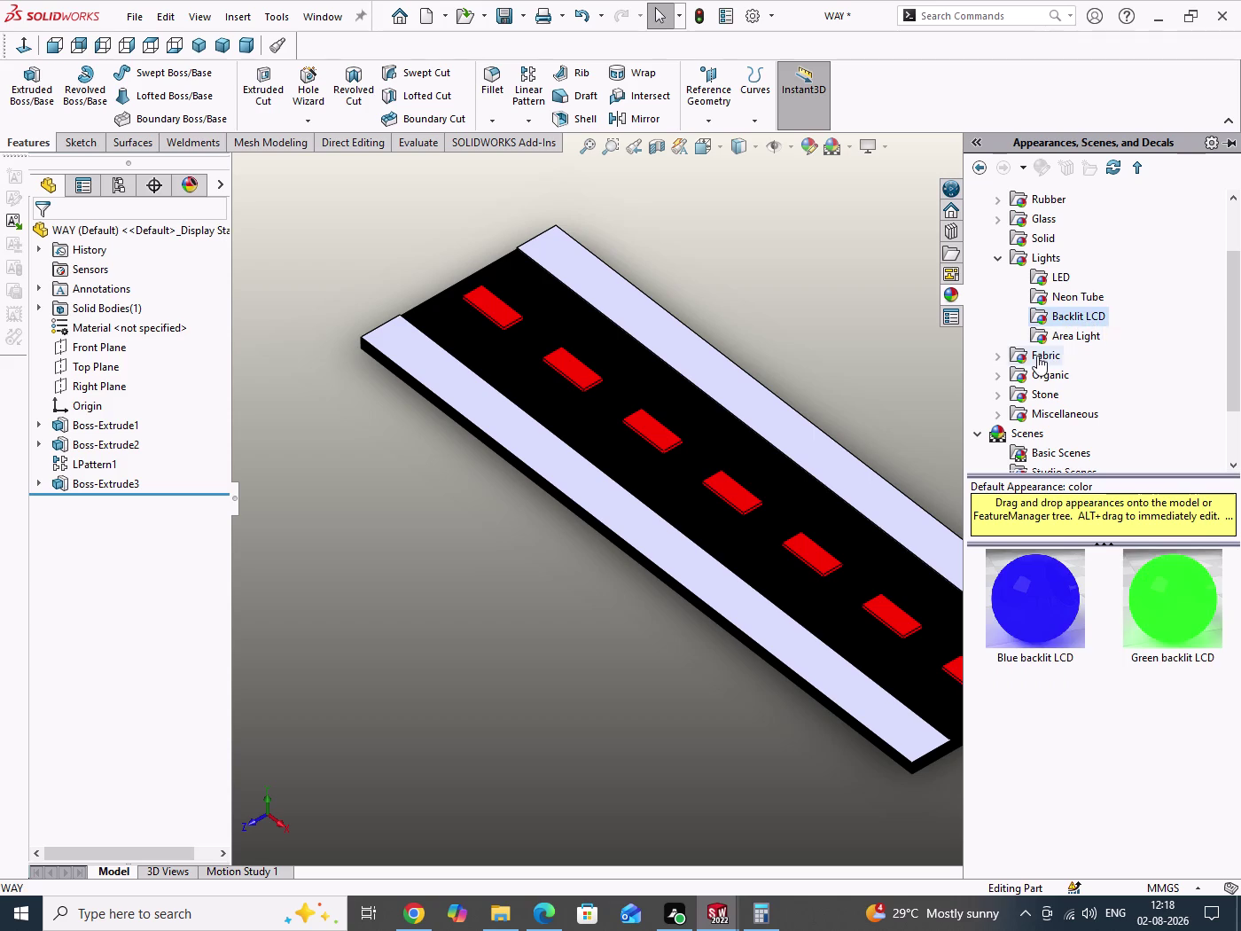
click(998, 263)
Browse the solid colour appearance swatches.
double_click(1042, 240)
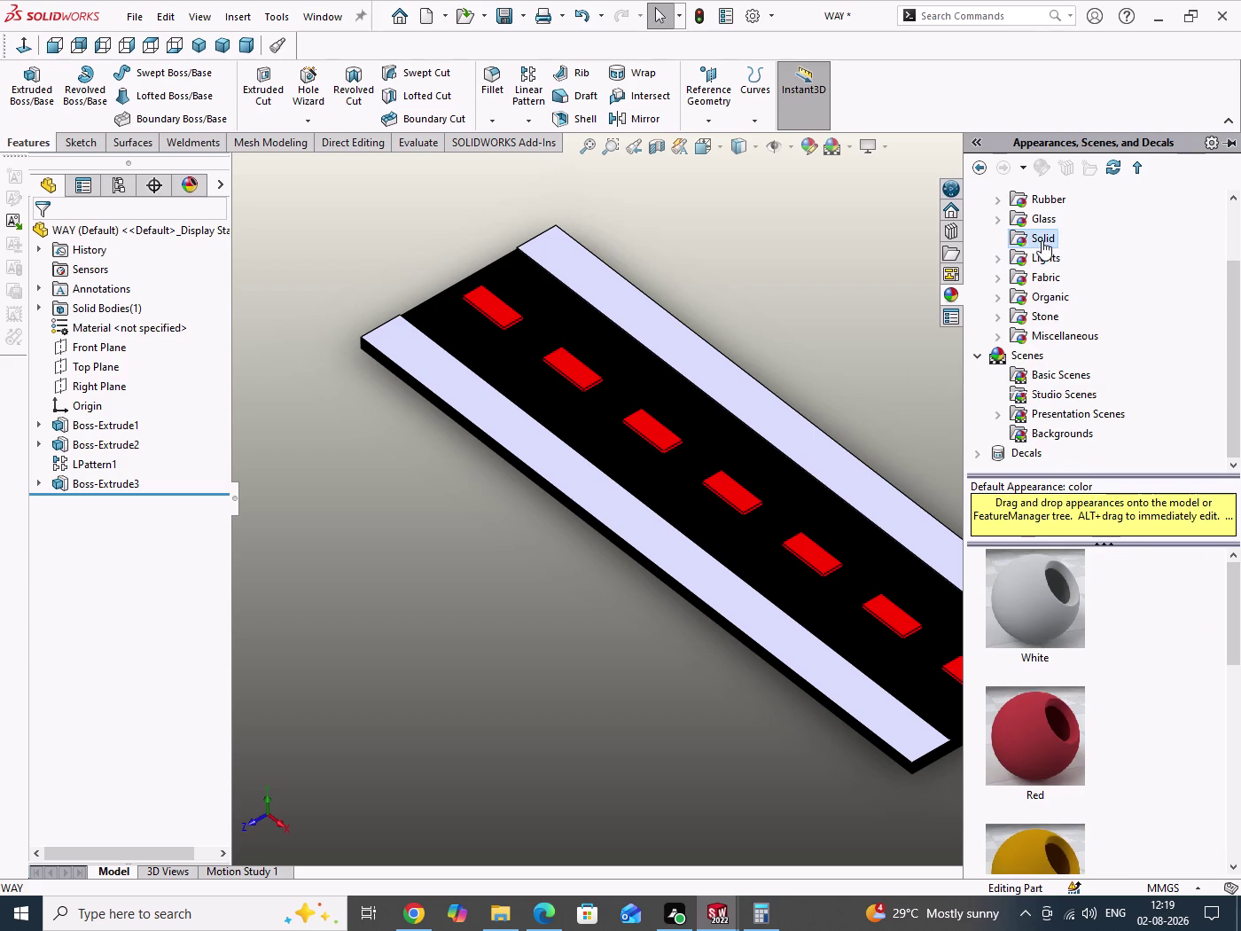
scroll(down, 3)
scroll(down, 3)
scroll(down, 3)
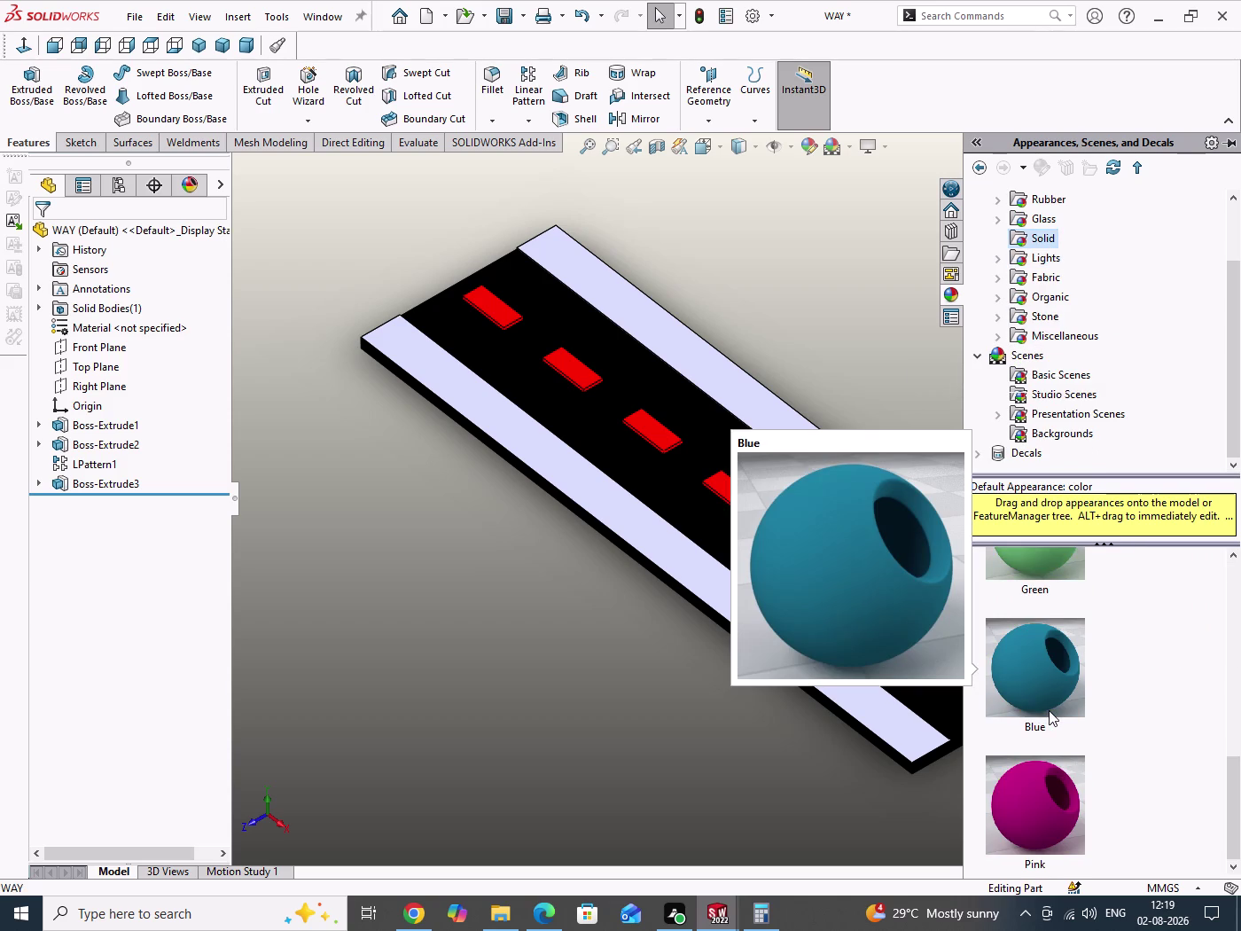
scroll(up, 3)
scroll(up, 3)
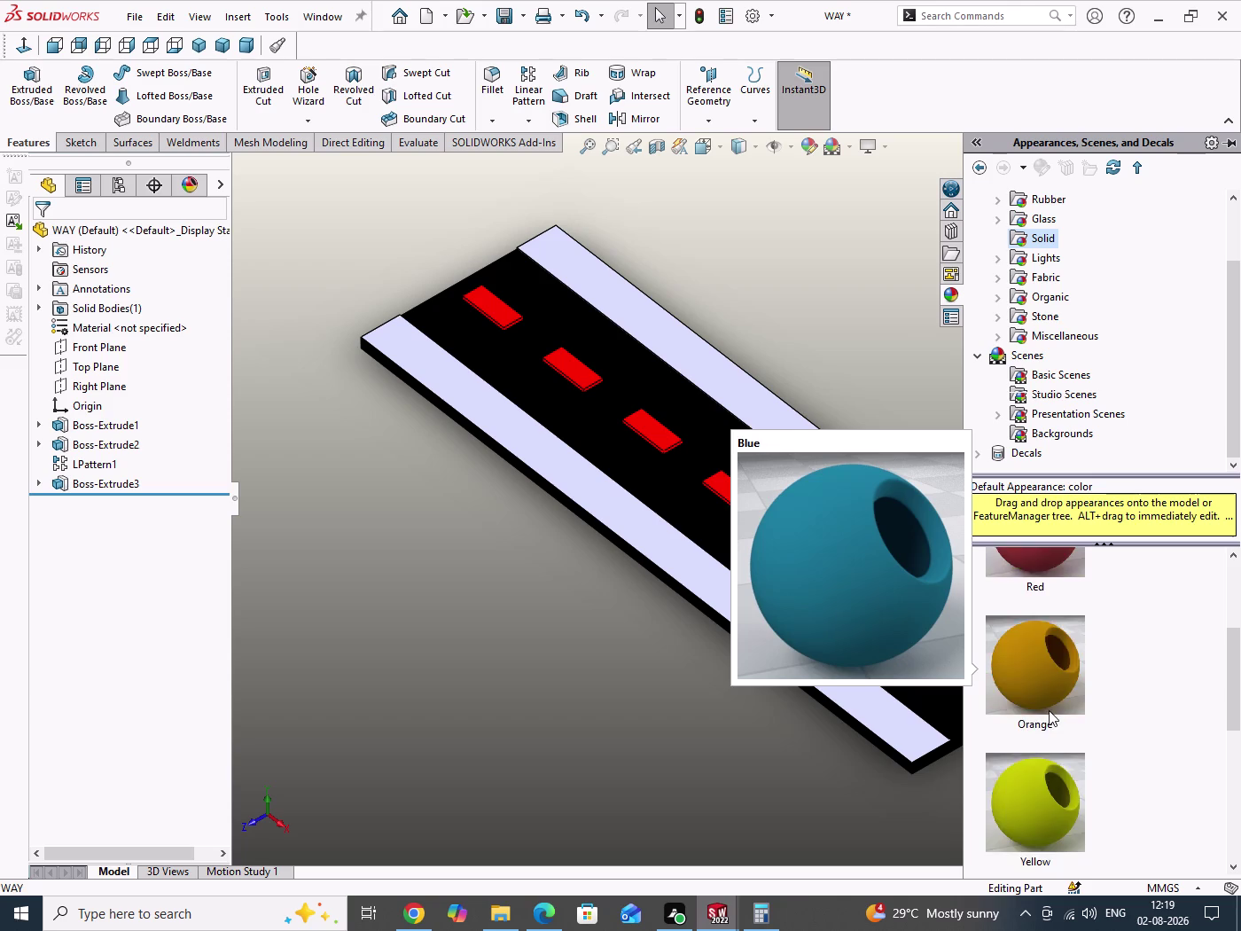
scroll(up, 3)
scroll(up, 3)
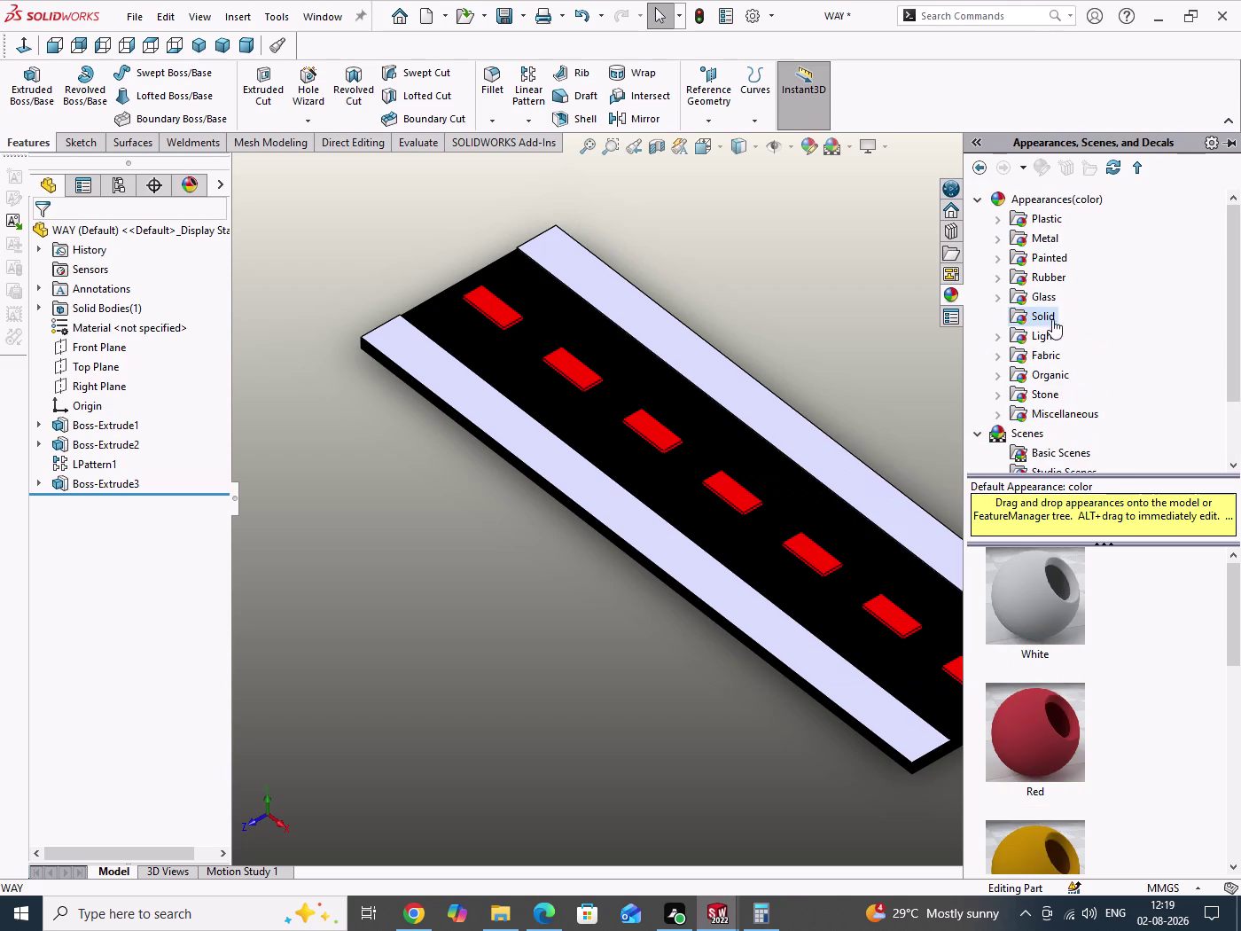
Preview Painted sprayed paint and powder coat, and Rubber glossy and textured swatches.
double_click(1047, 261)
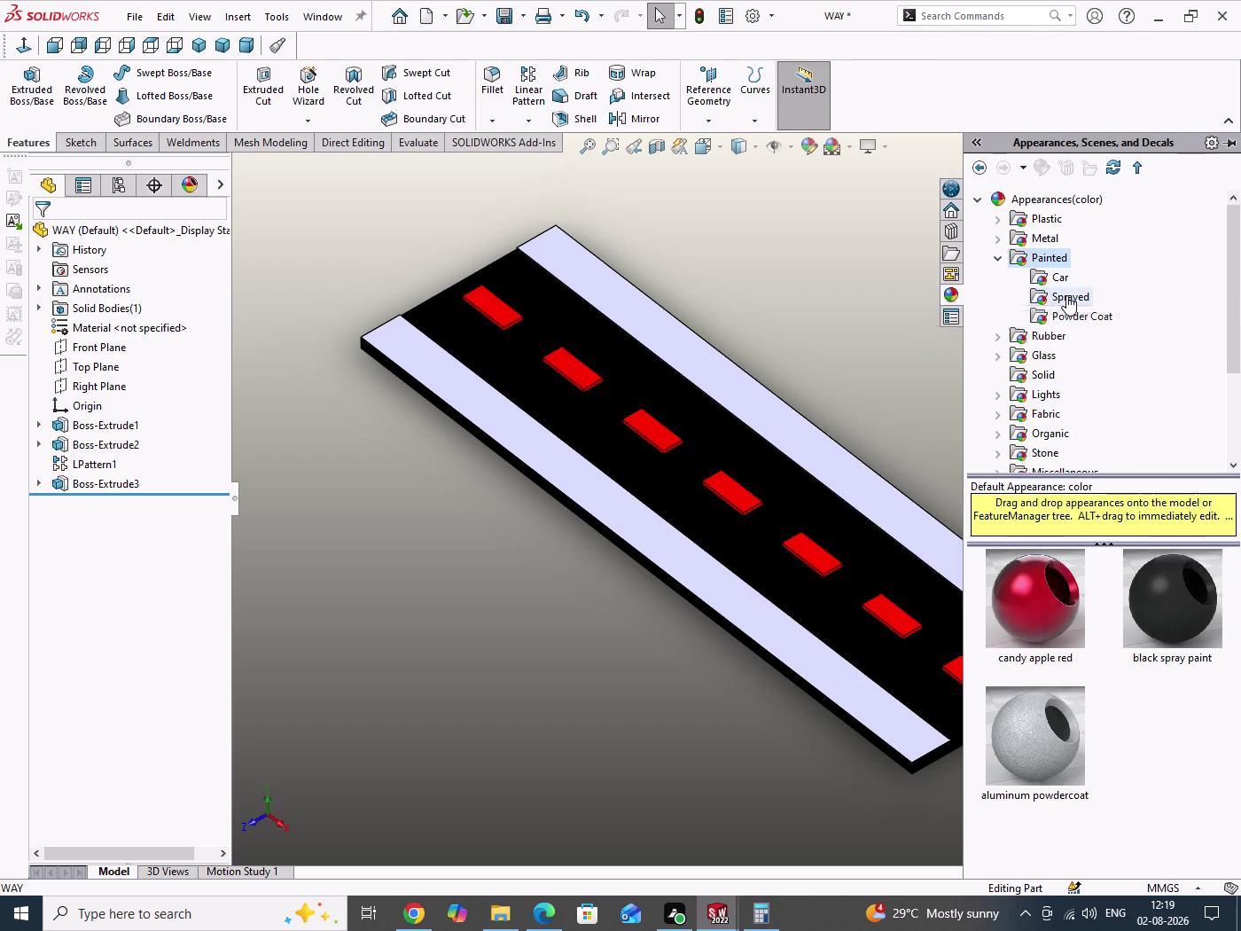
double_click(1067, 295)
double_click(1067, 315)
double_click(1055, 334)
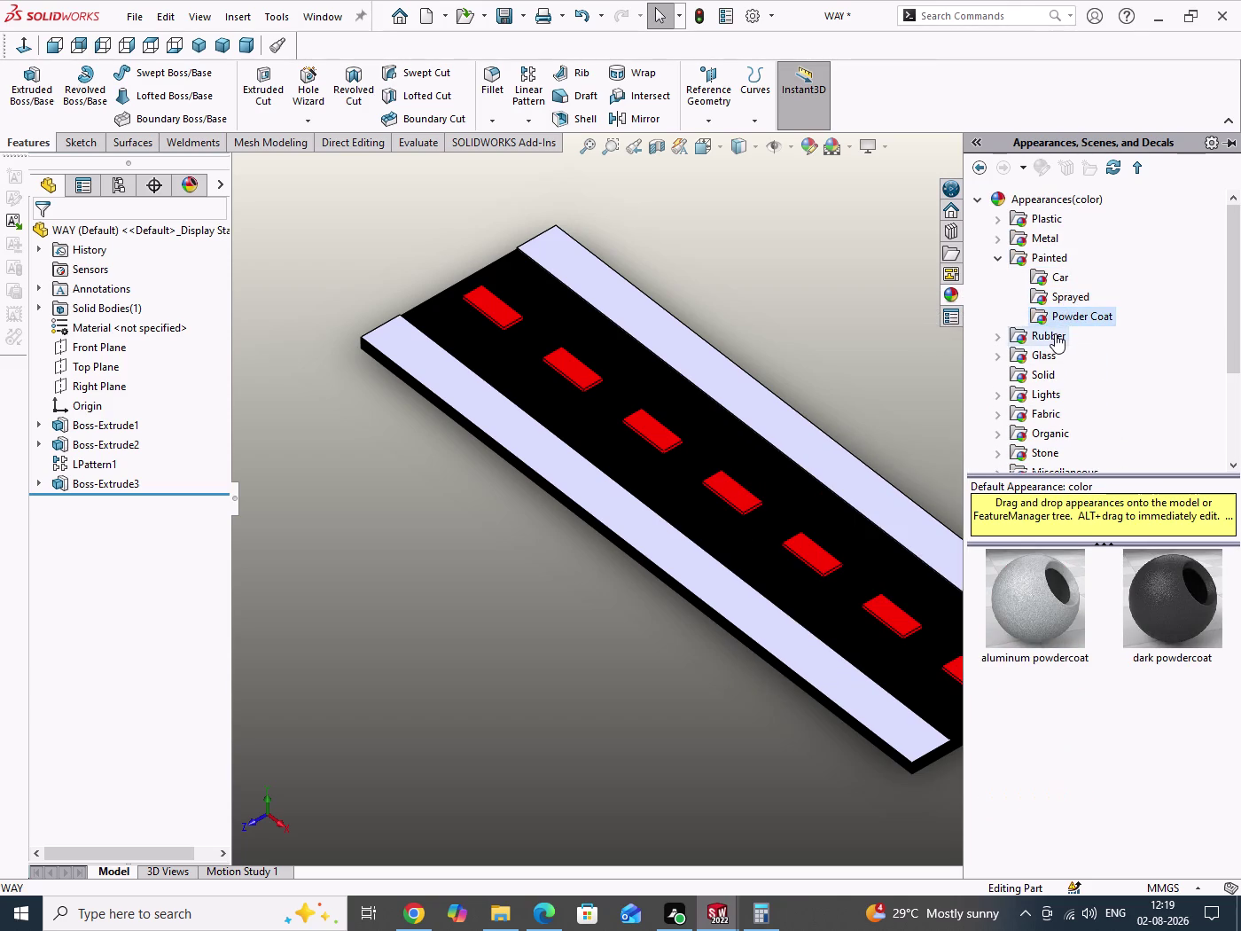
double_click(1063, 354)
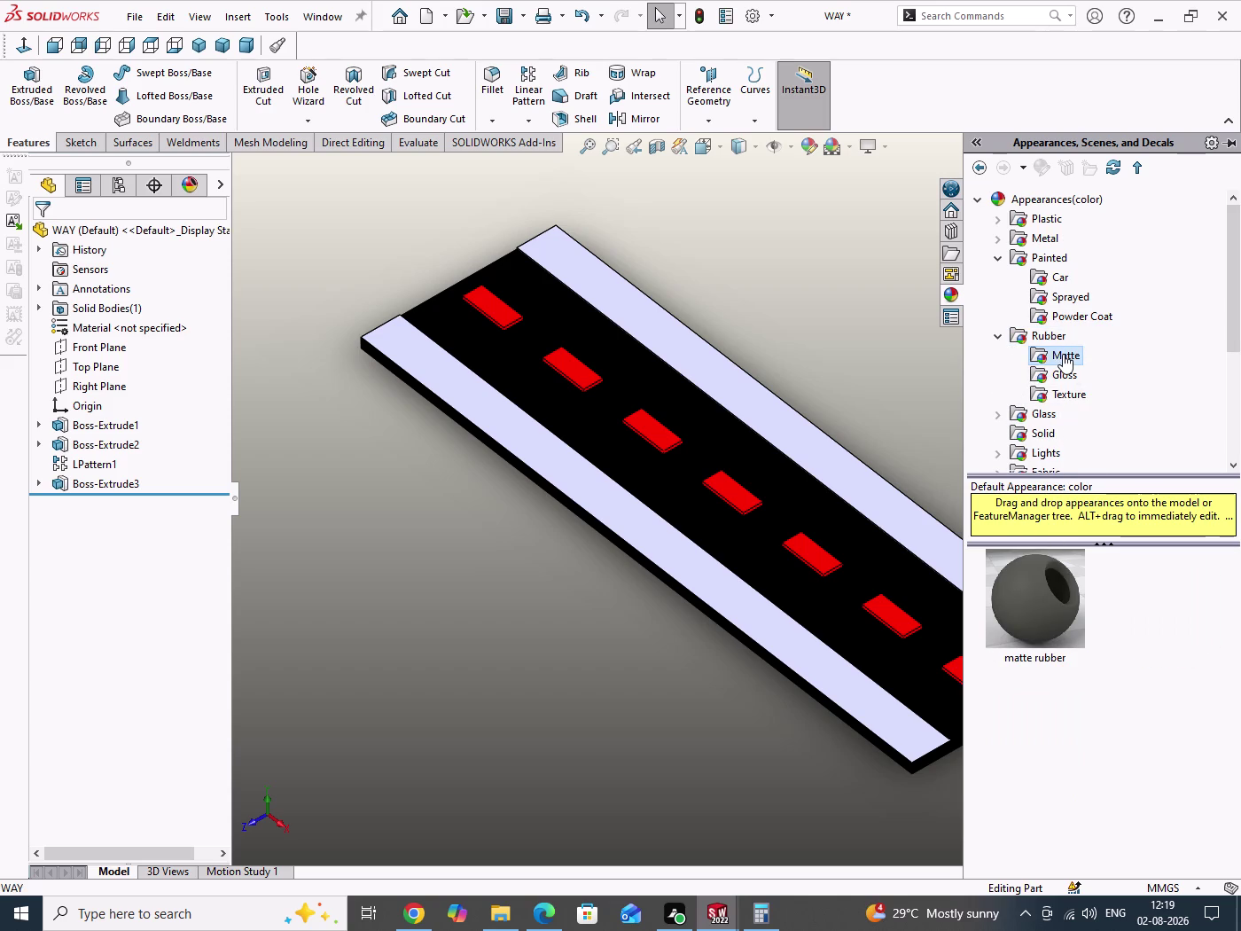
double_click(1065, 376)
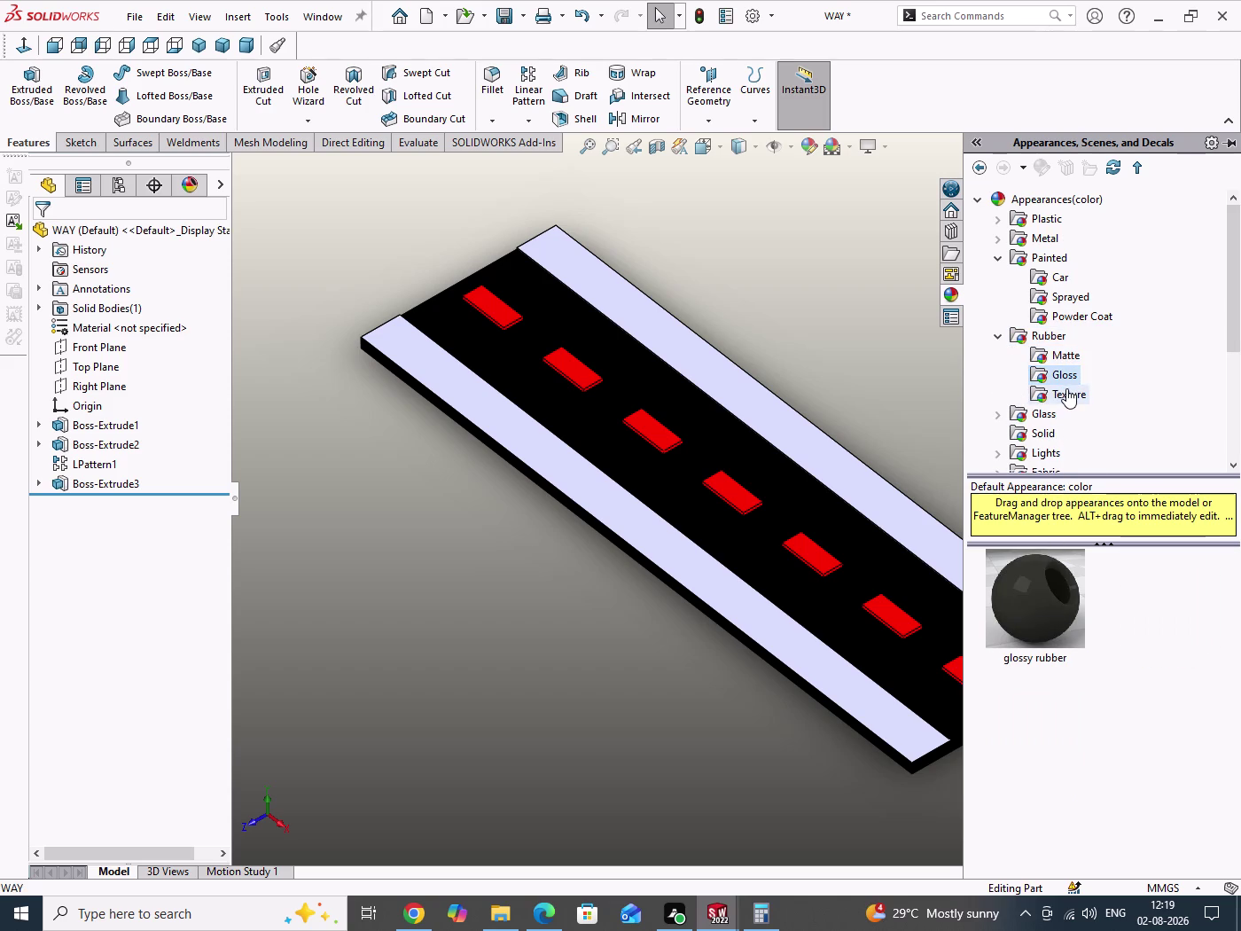
double_click(1067, 390)
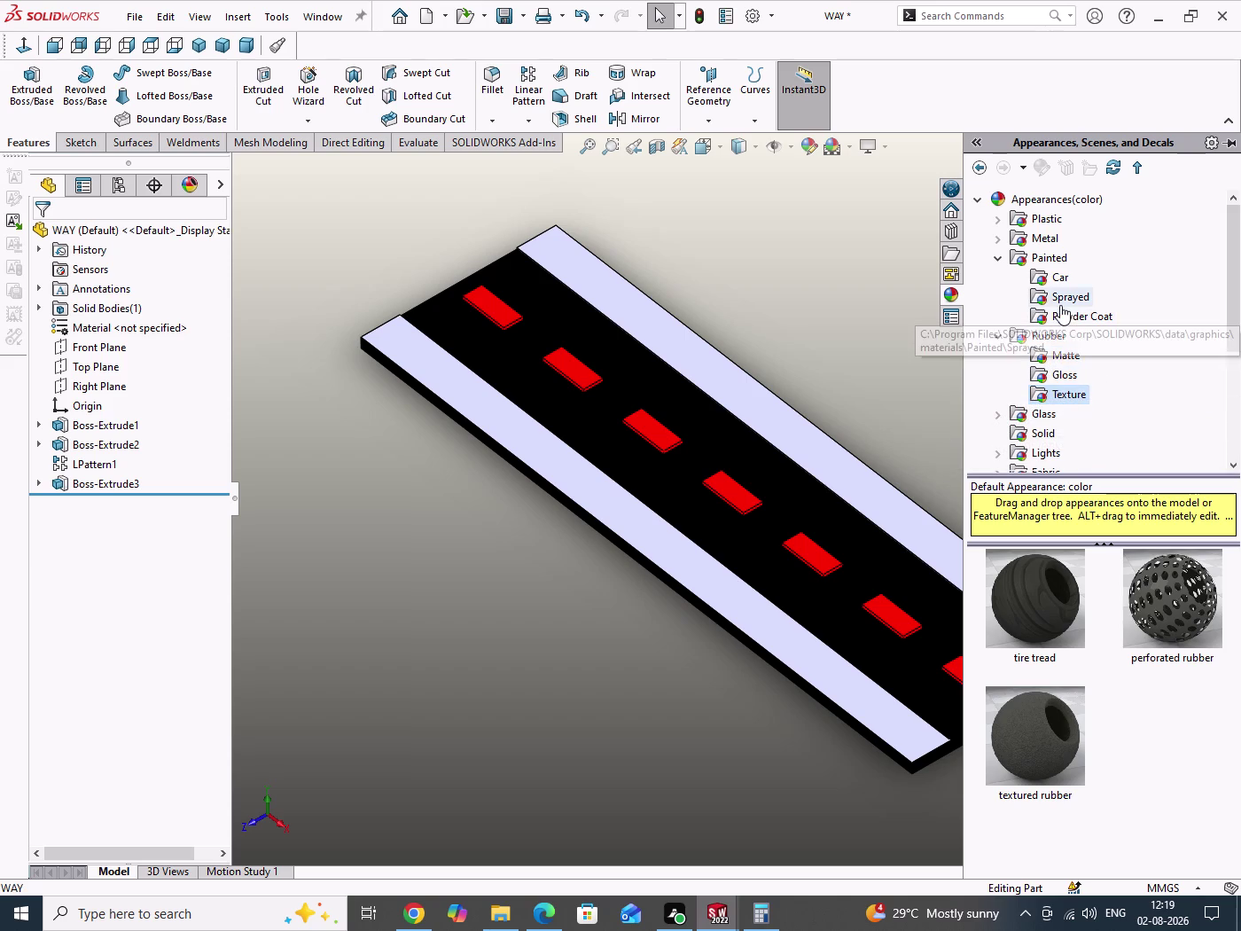
Expand Glass, revisit Painted powder coat, and expand the Plastic category.
click(995, 261)
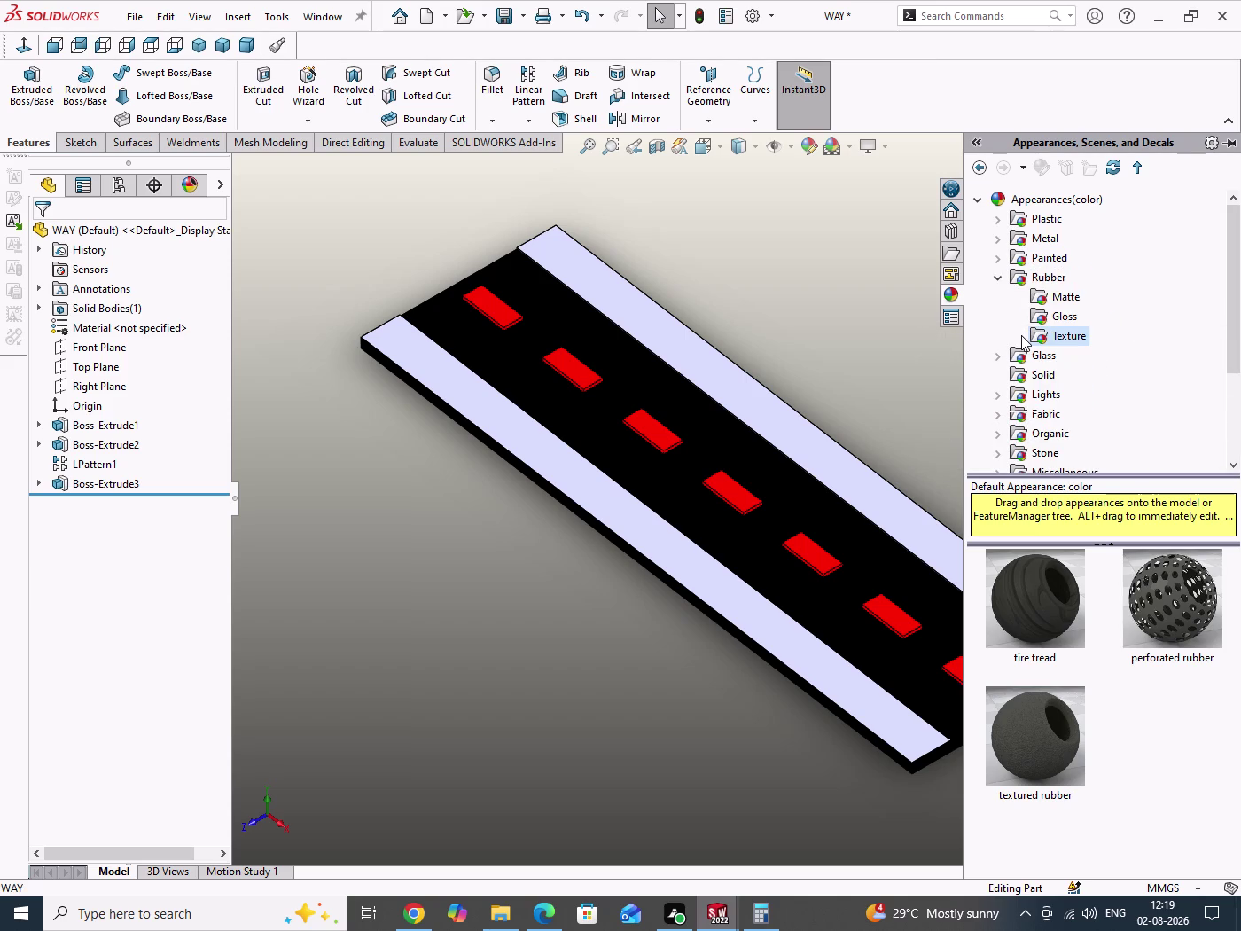
double_click(1046, 360)
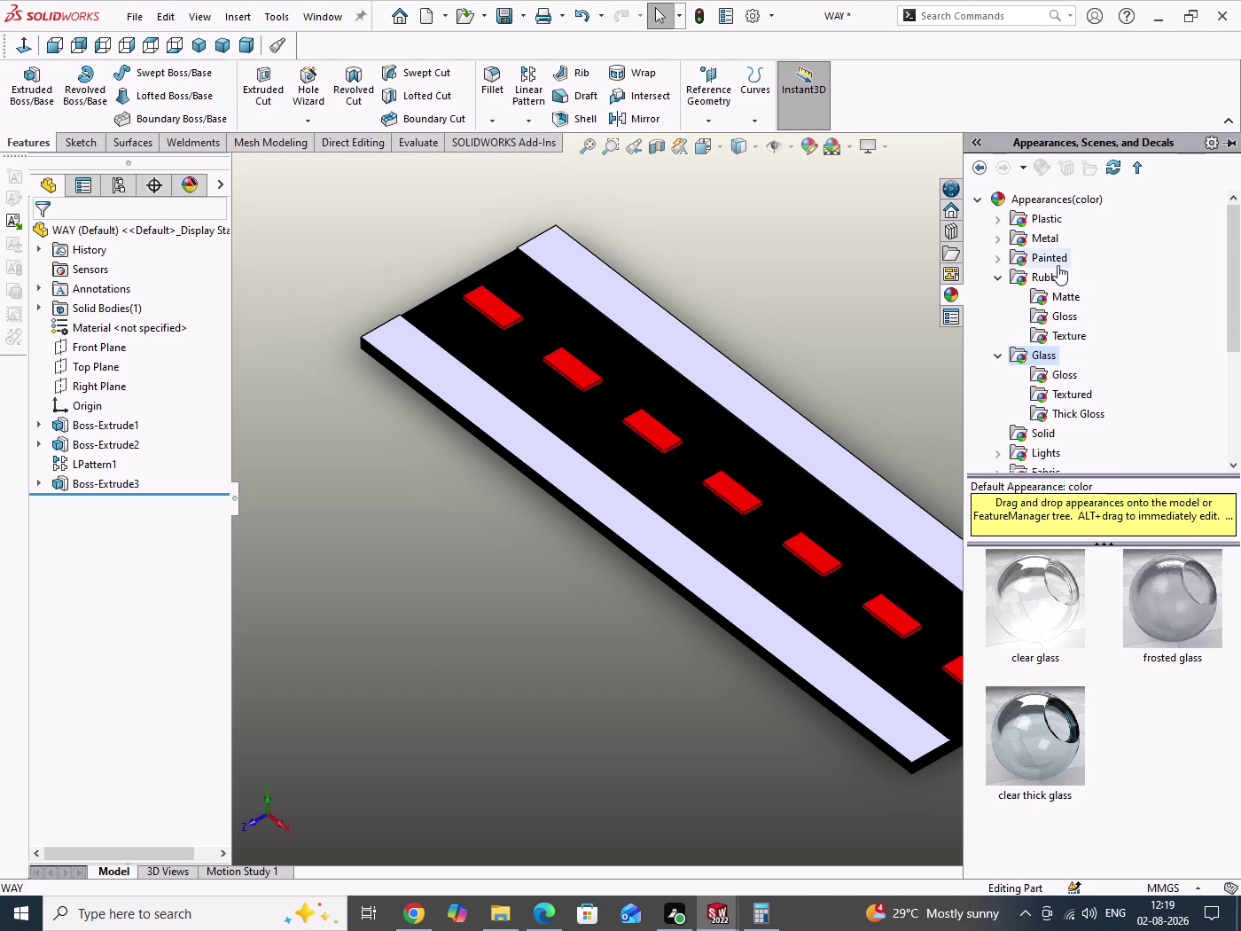
click(999, 279)
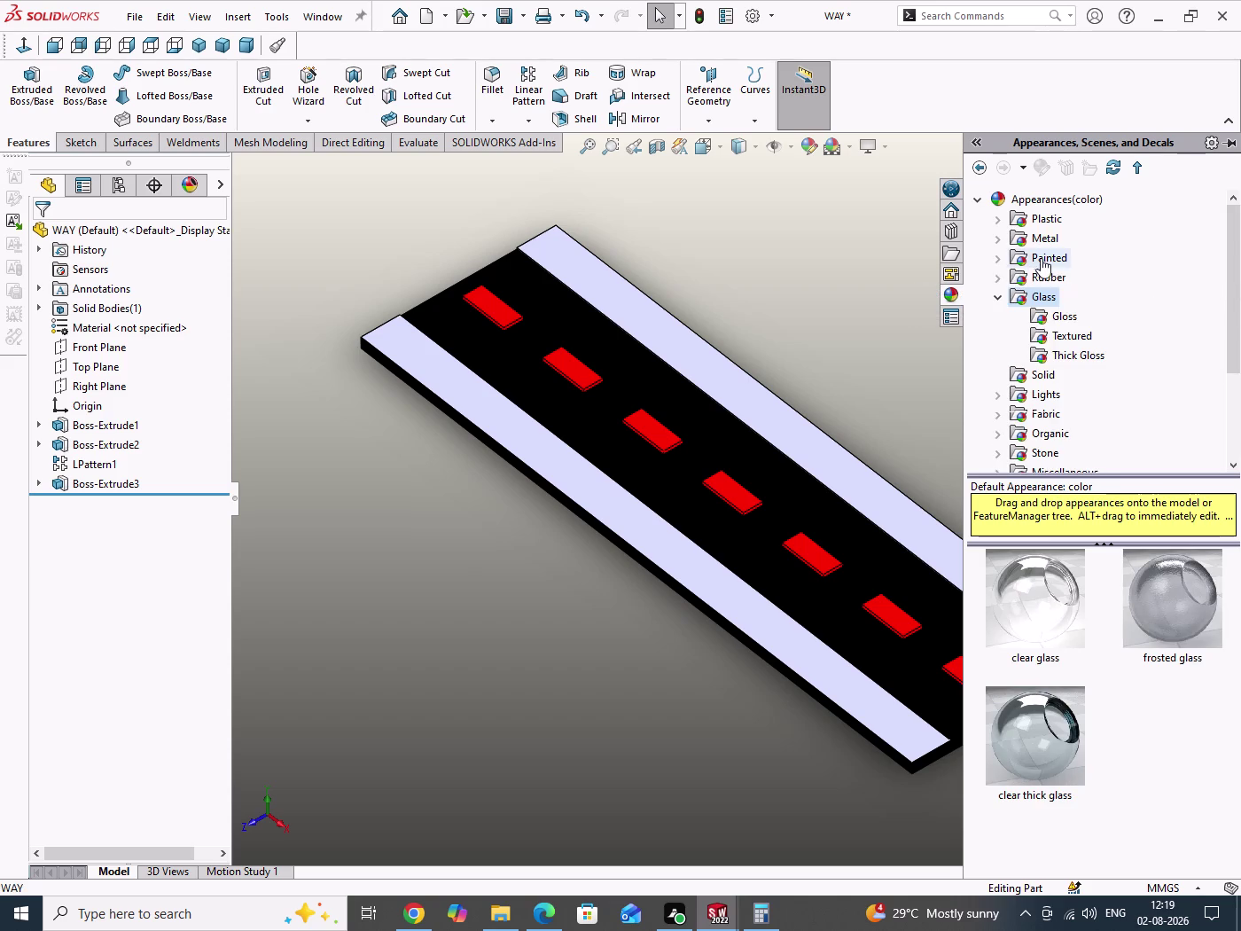
double_click(1044, 257)
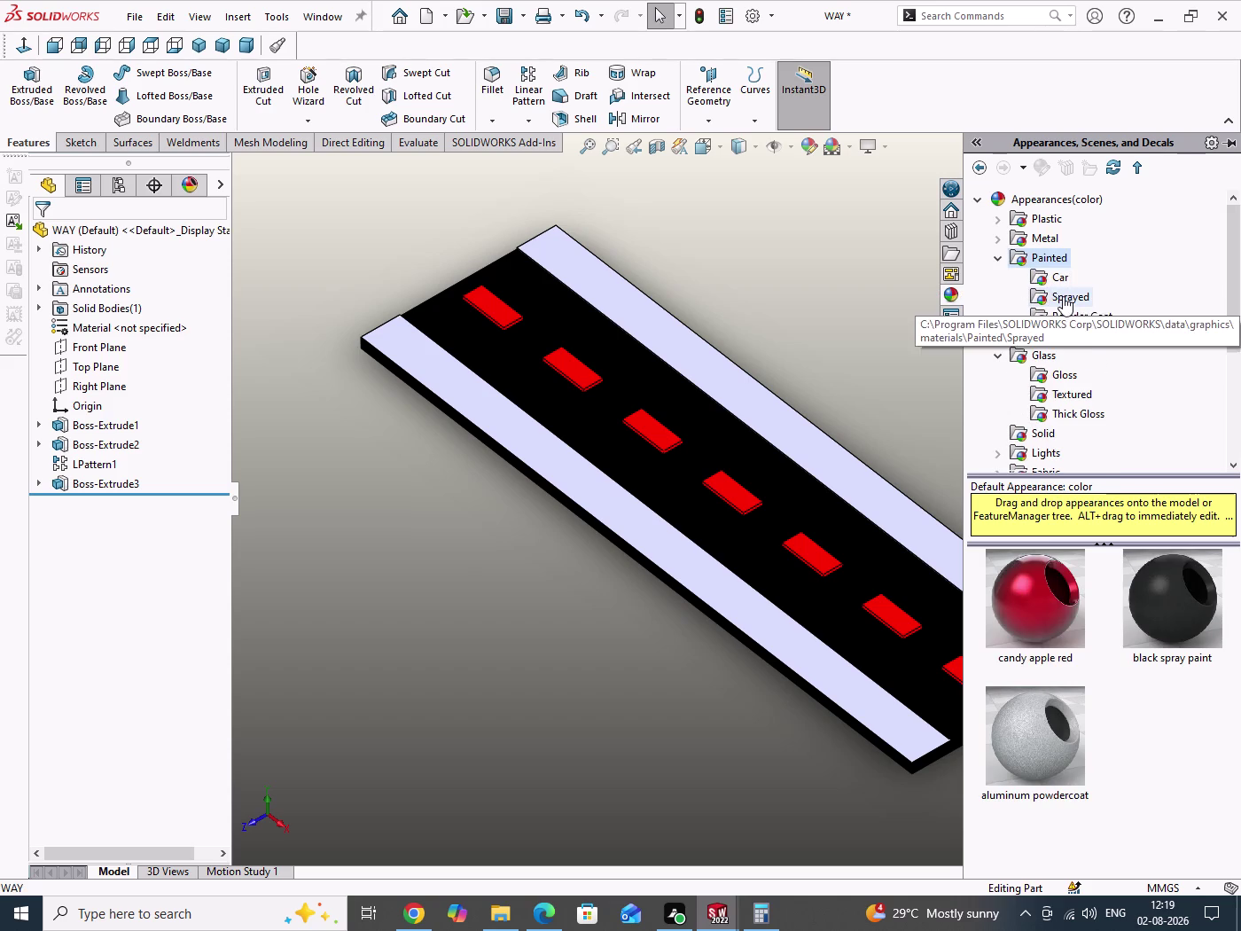
double_click(1063, 296)
double_click(1072, 318)
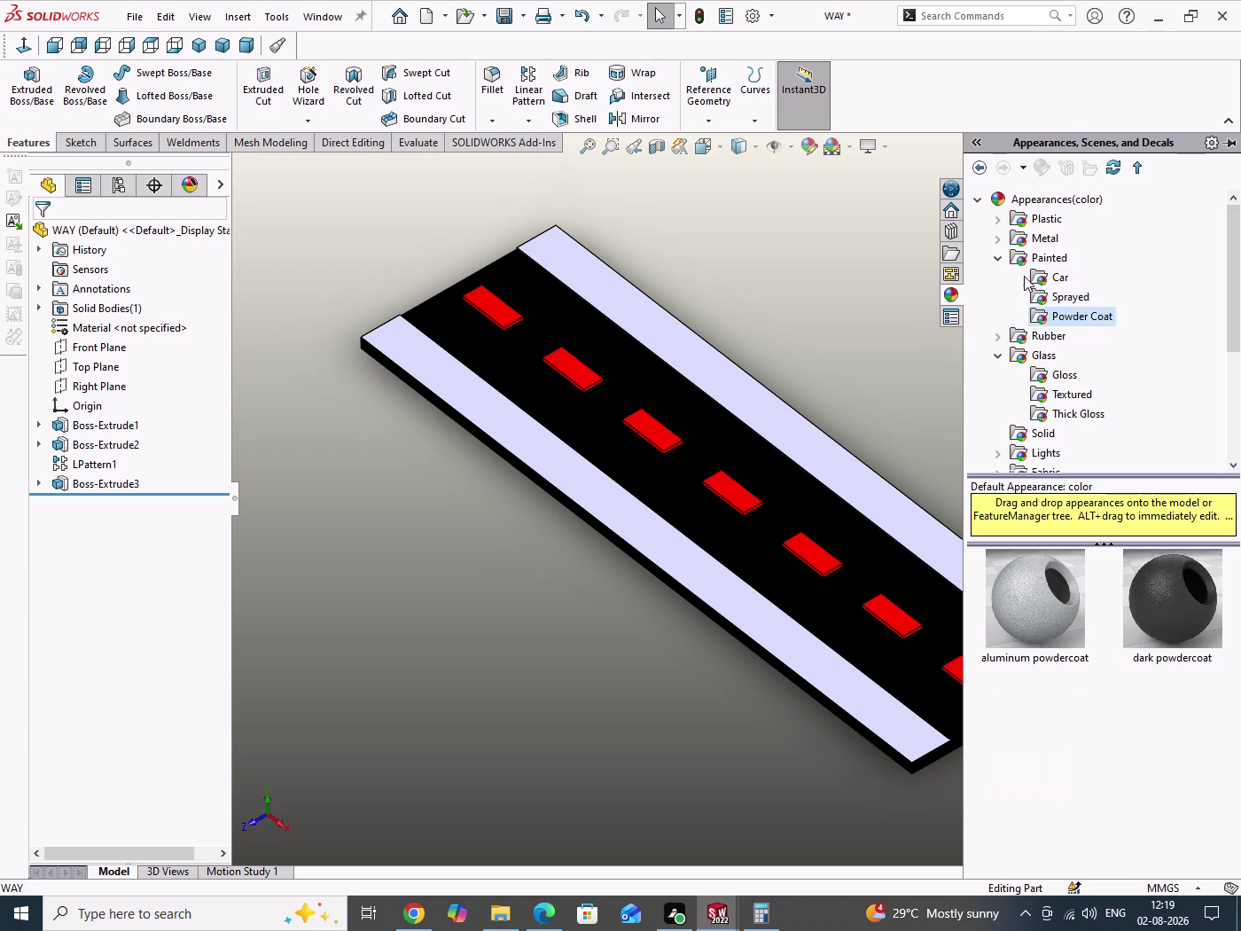
click(1000, 260)
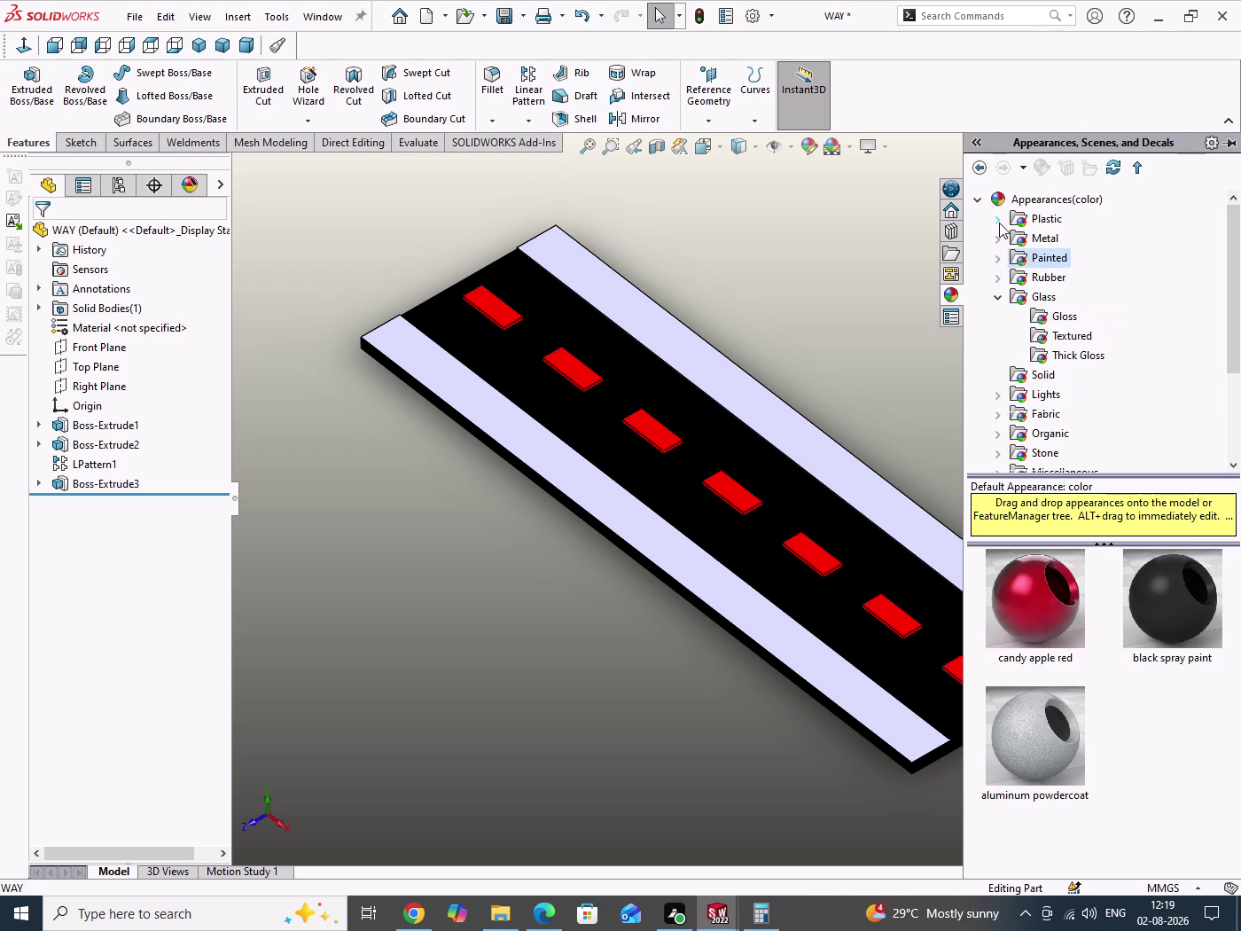
click(999, 221)
Preview the High Gloss, Medium Gloss, Low Gloss, Soft Touch, Clear and Textured plastic swatches.
double_click(1063, 242)
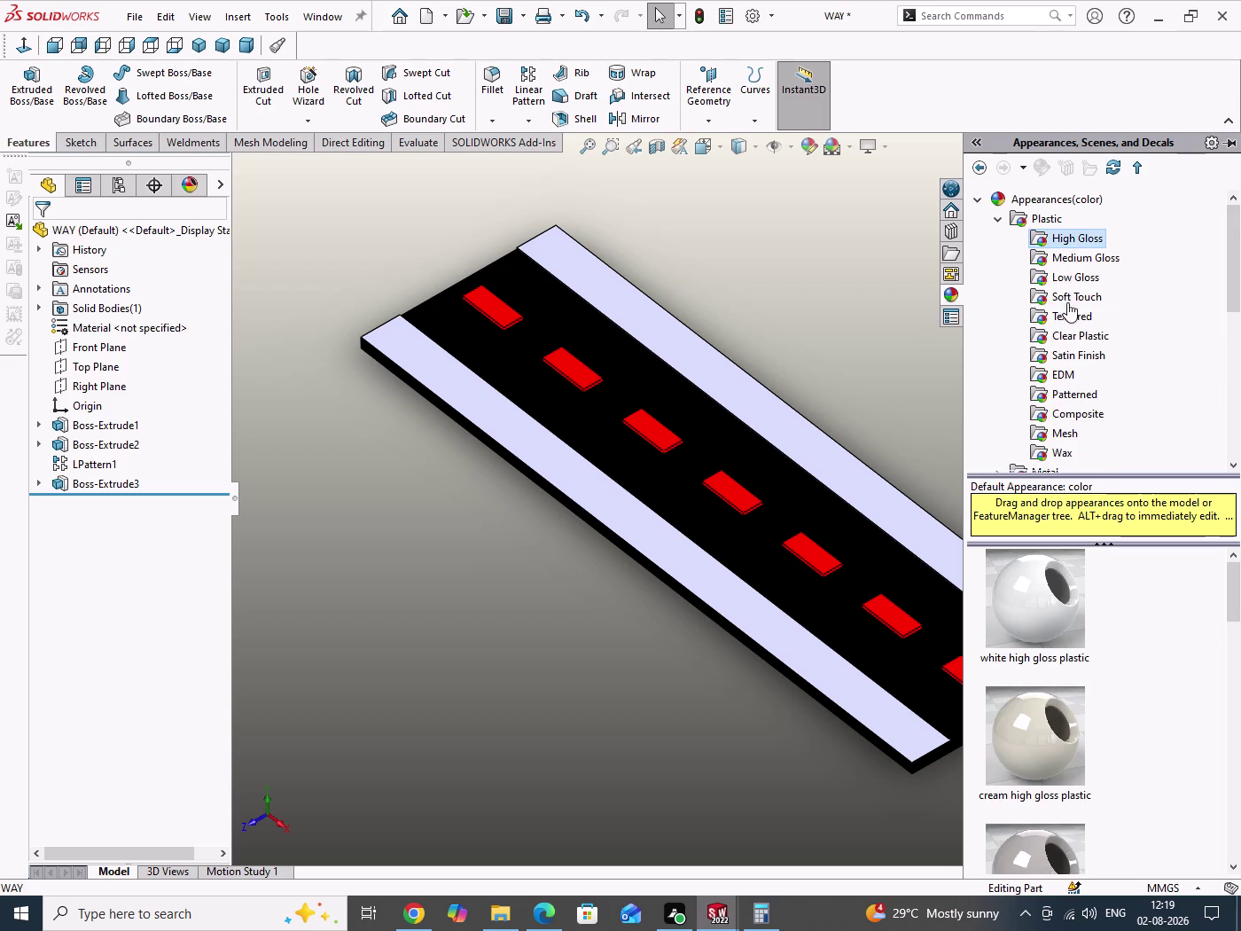
scroll(down, 3)
scroll(down, 3)
scroll(down, 3)
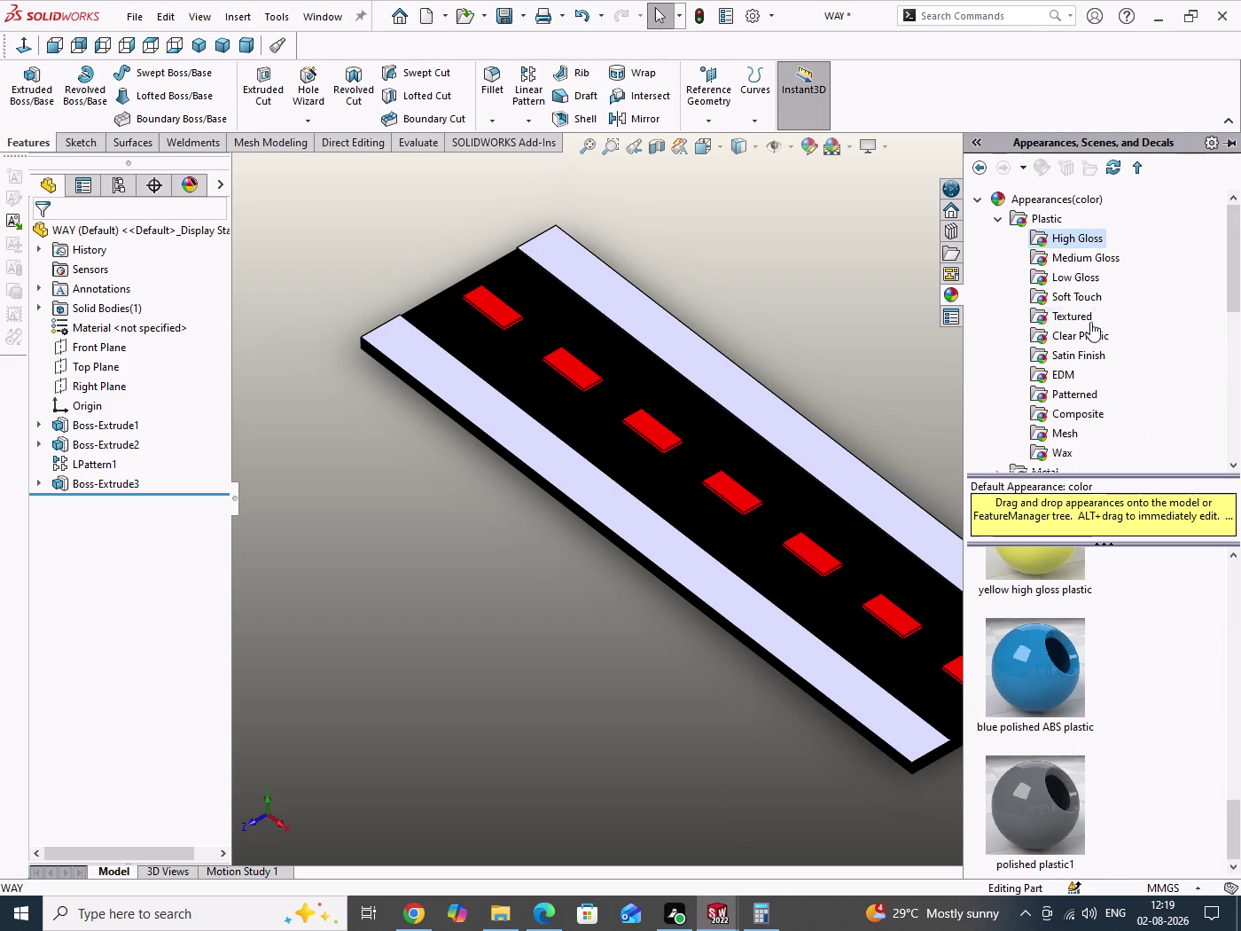
double_click(1082, 260)
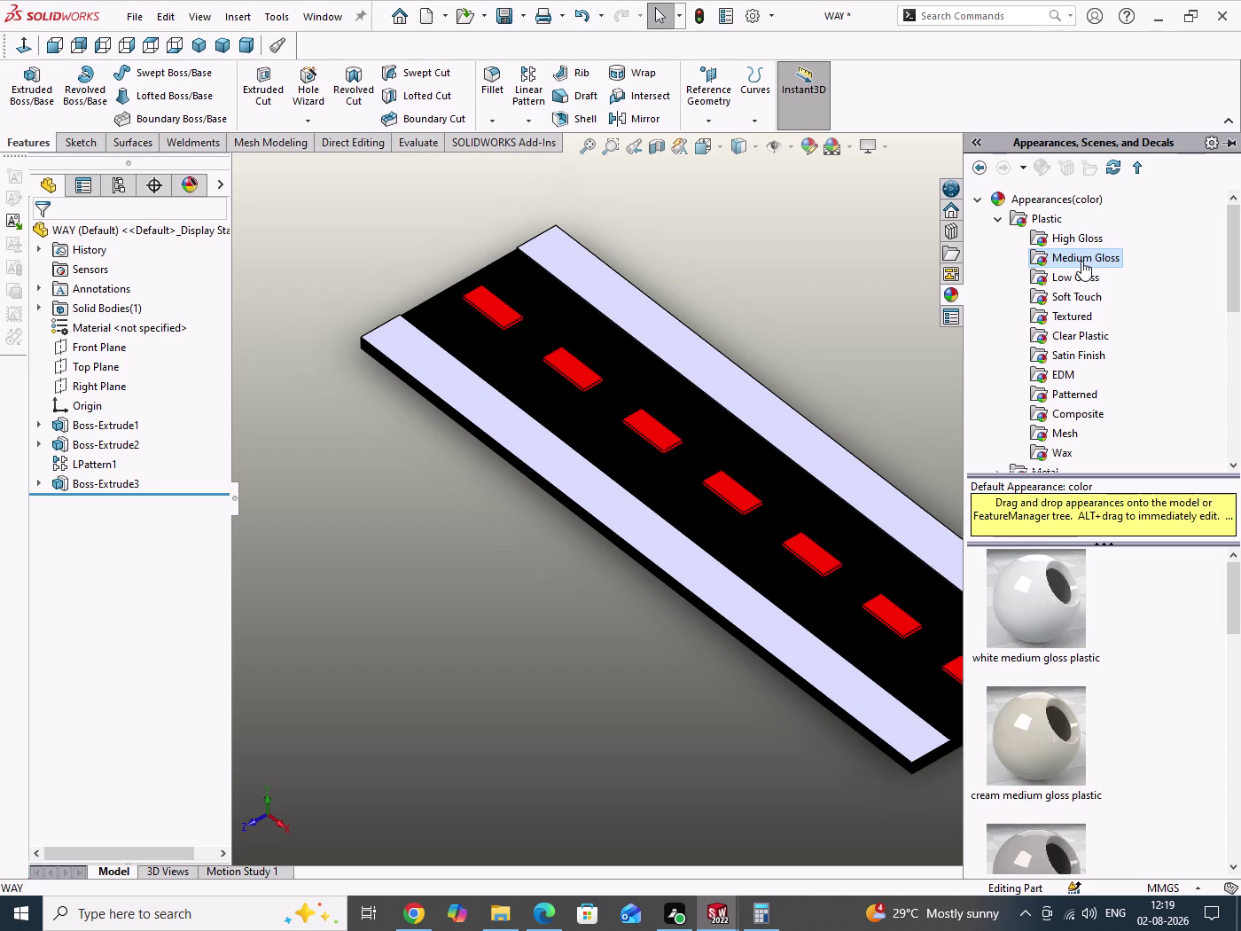
double_click(1081, 280)
double_click(1076, 303)
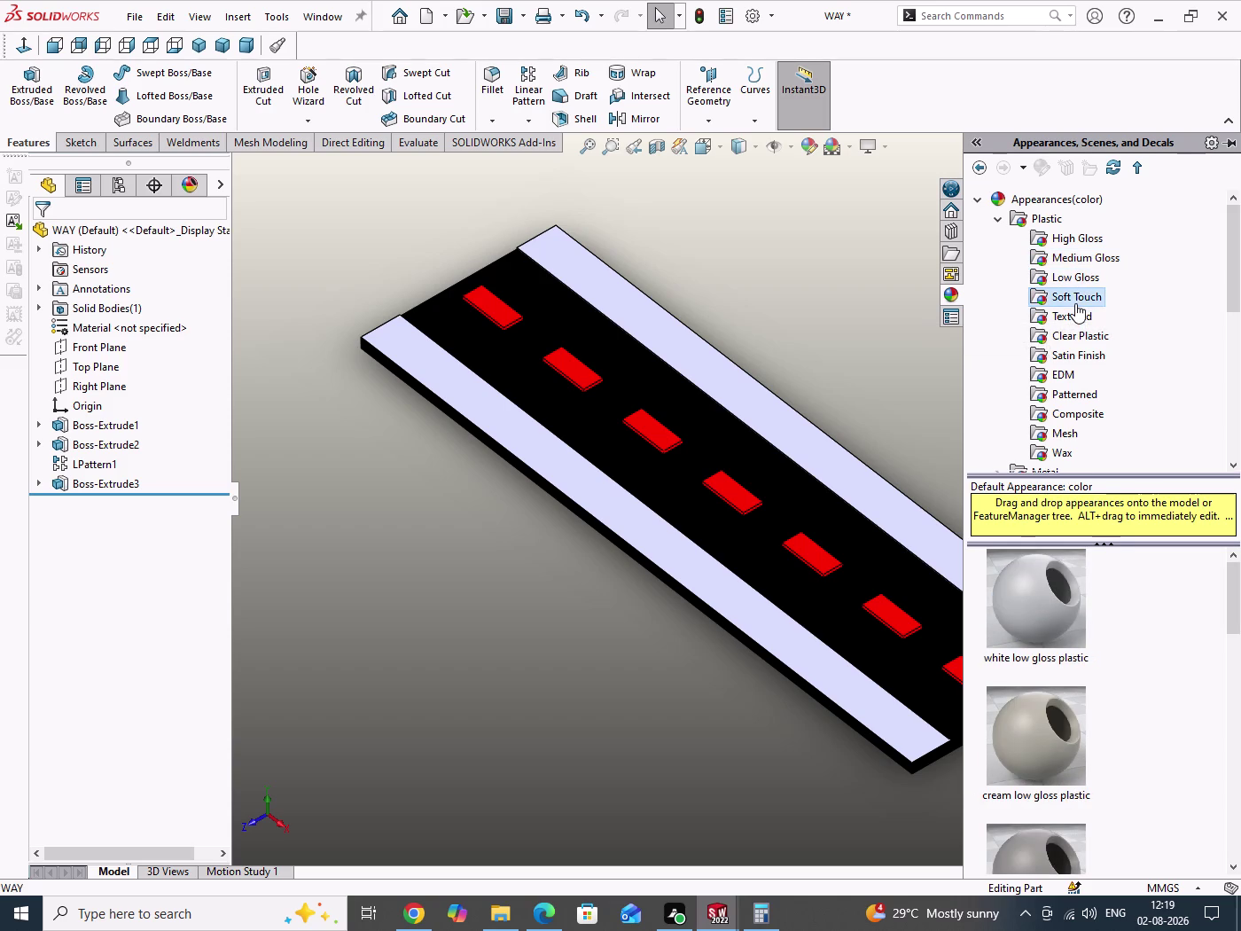
scroll(down, 3)
scroll(down, 3)
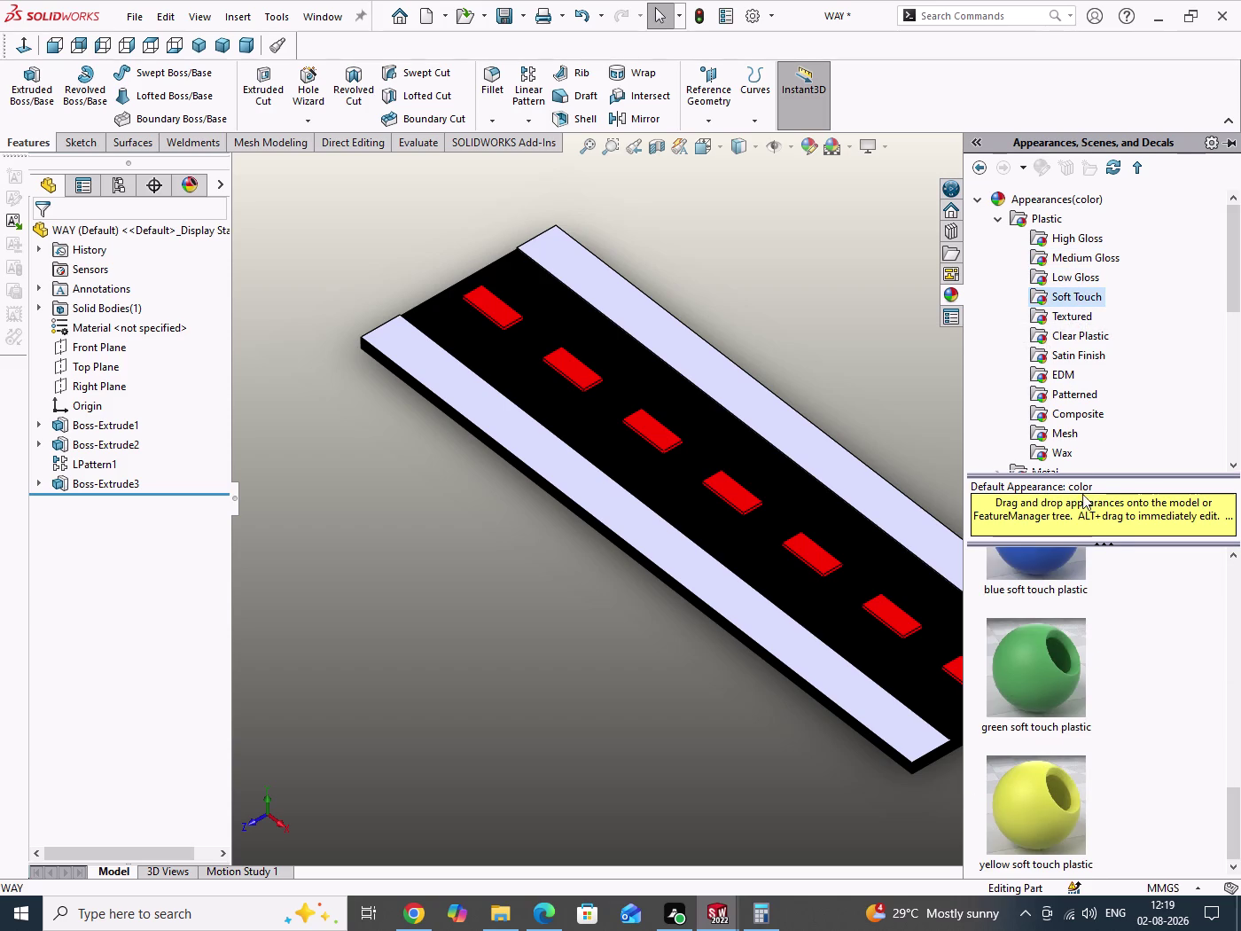
double_click(1073, 340)
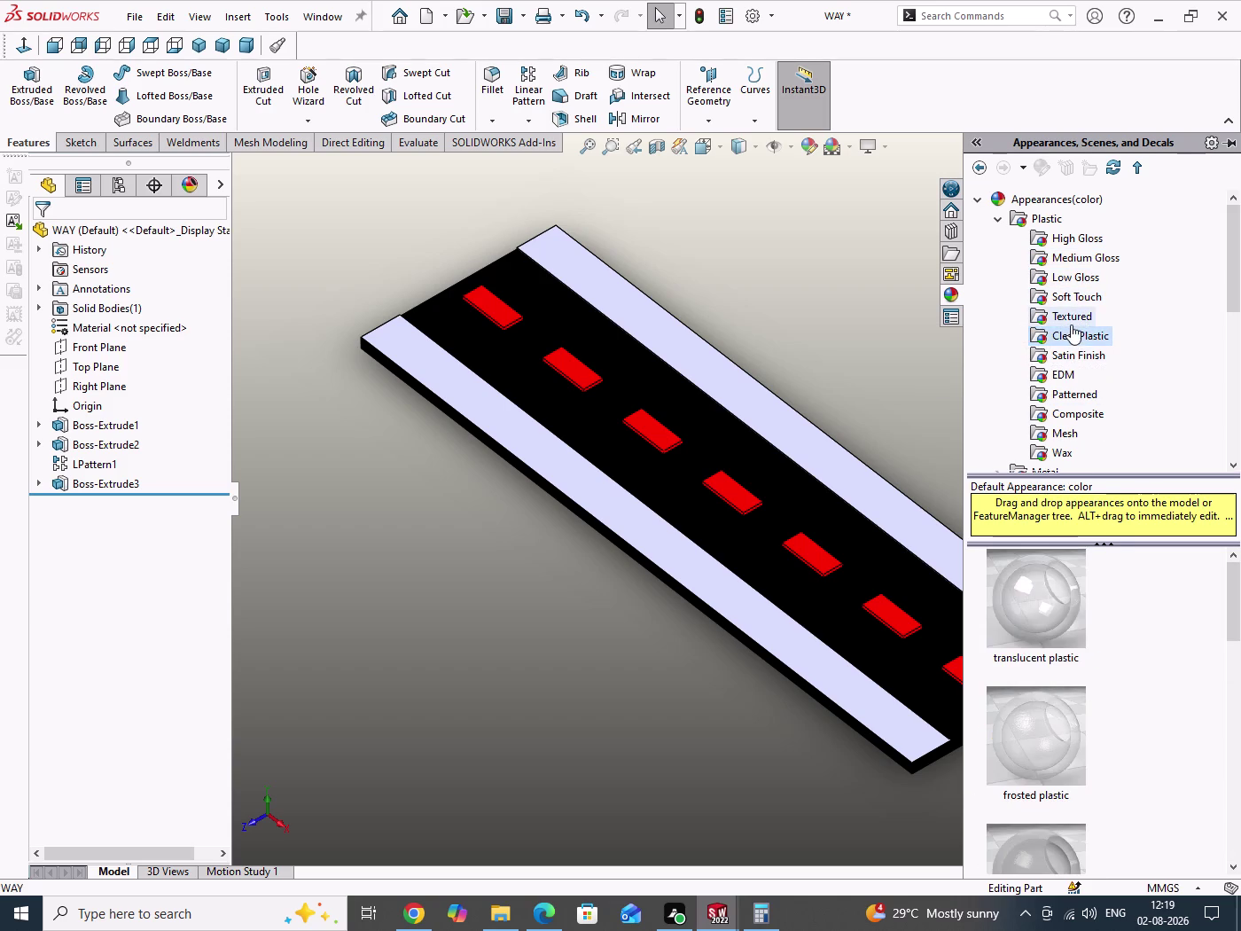
double_click(1072, 319)
Preview the Satin Finish and Composite plastic swatches.
scroll(down, 3)
scroll(down, 3)
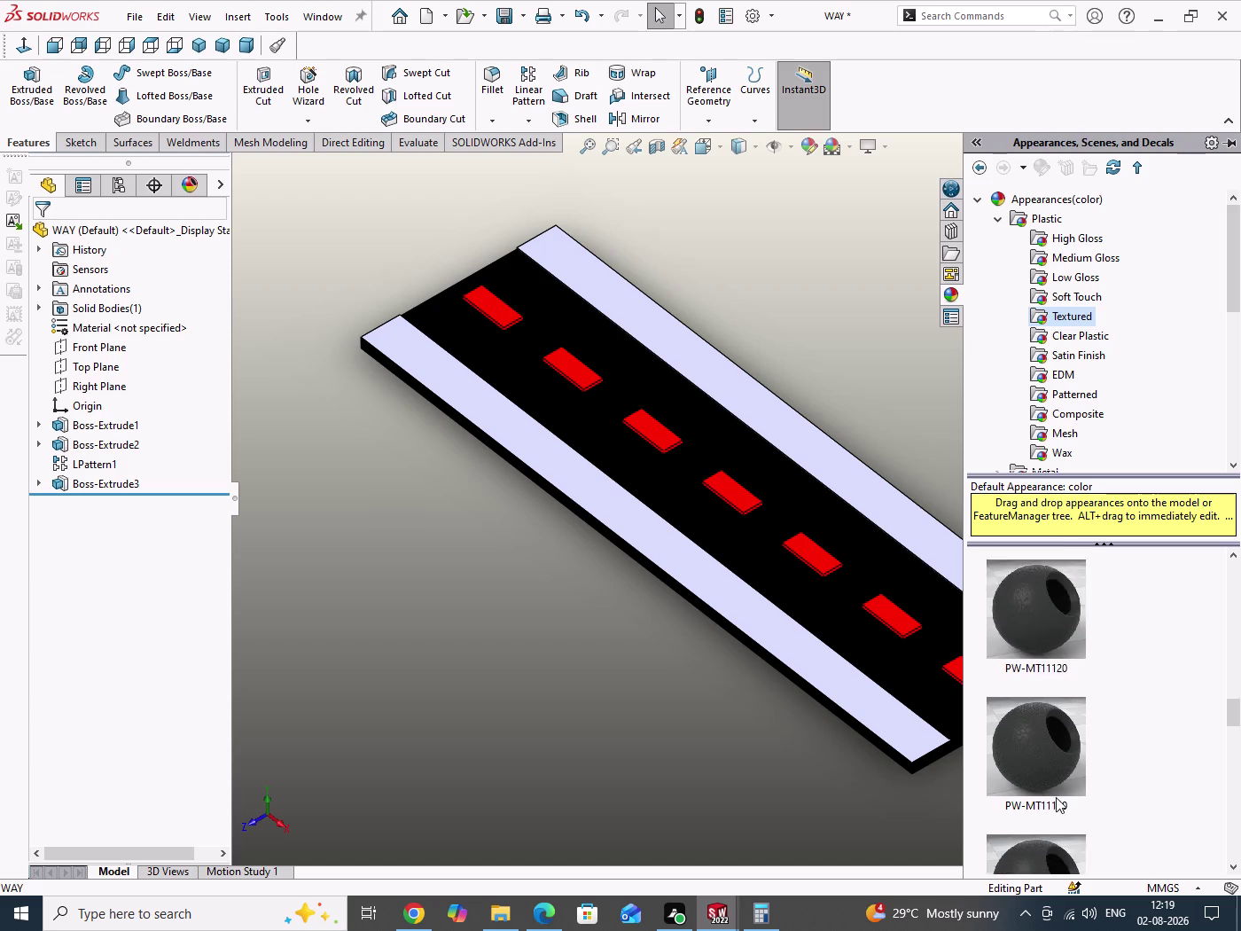
scroll(down, 3)
scroll(down, 3)
scroll(down, 3)
scroll(down, 3)
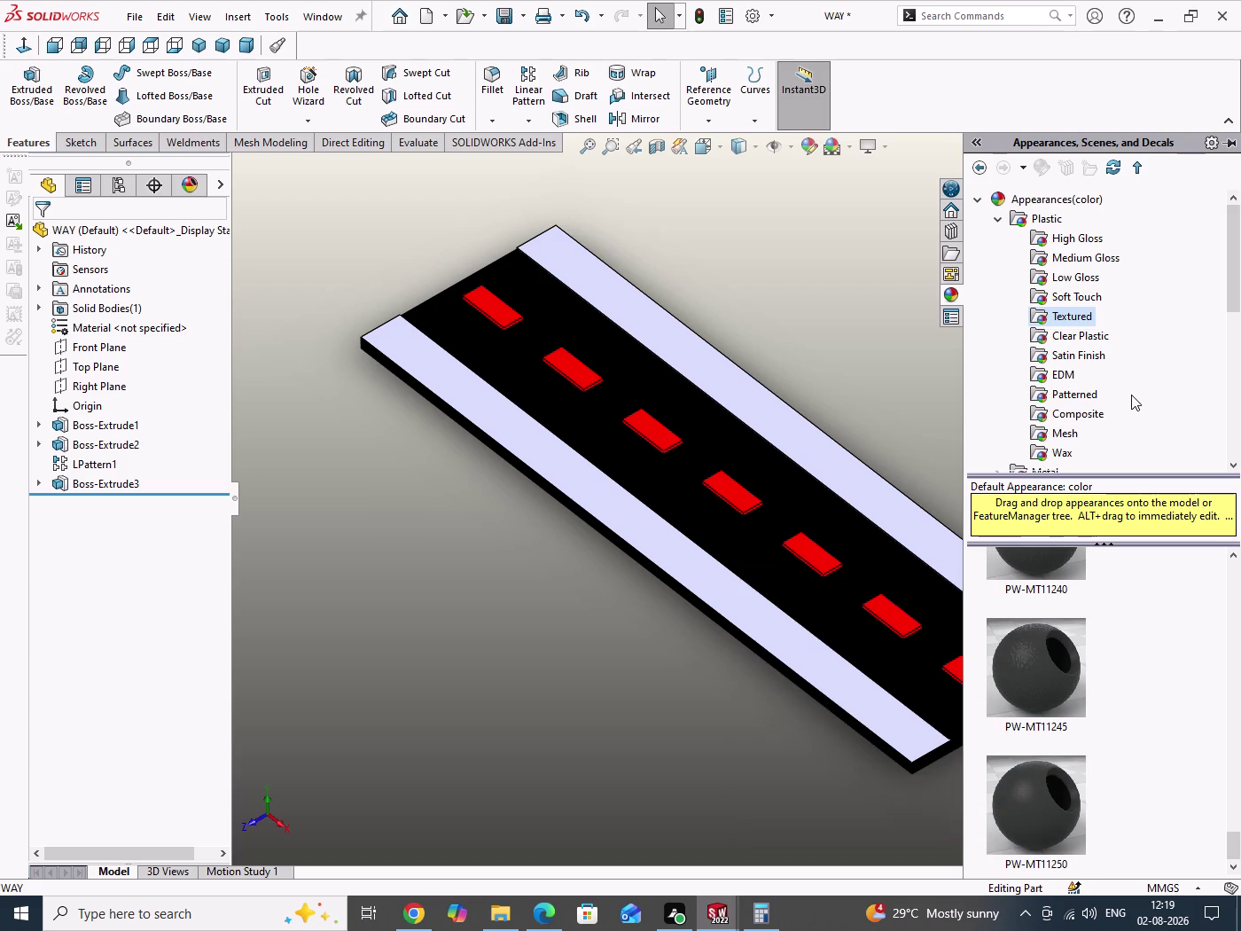
double_click(1083, 360)
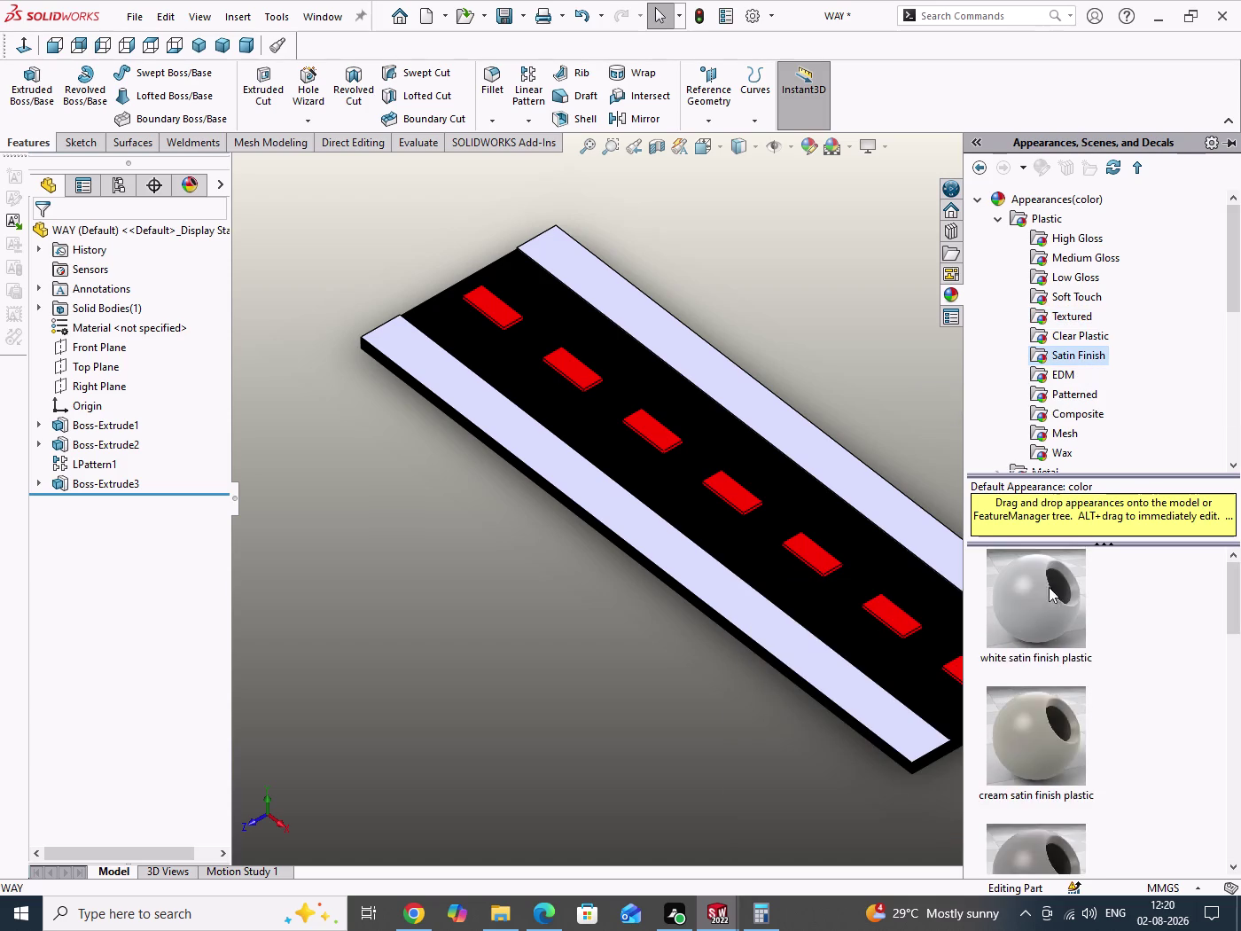
scroll(down, 3)
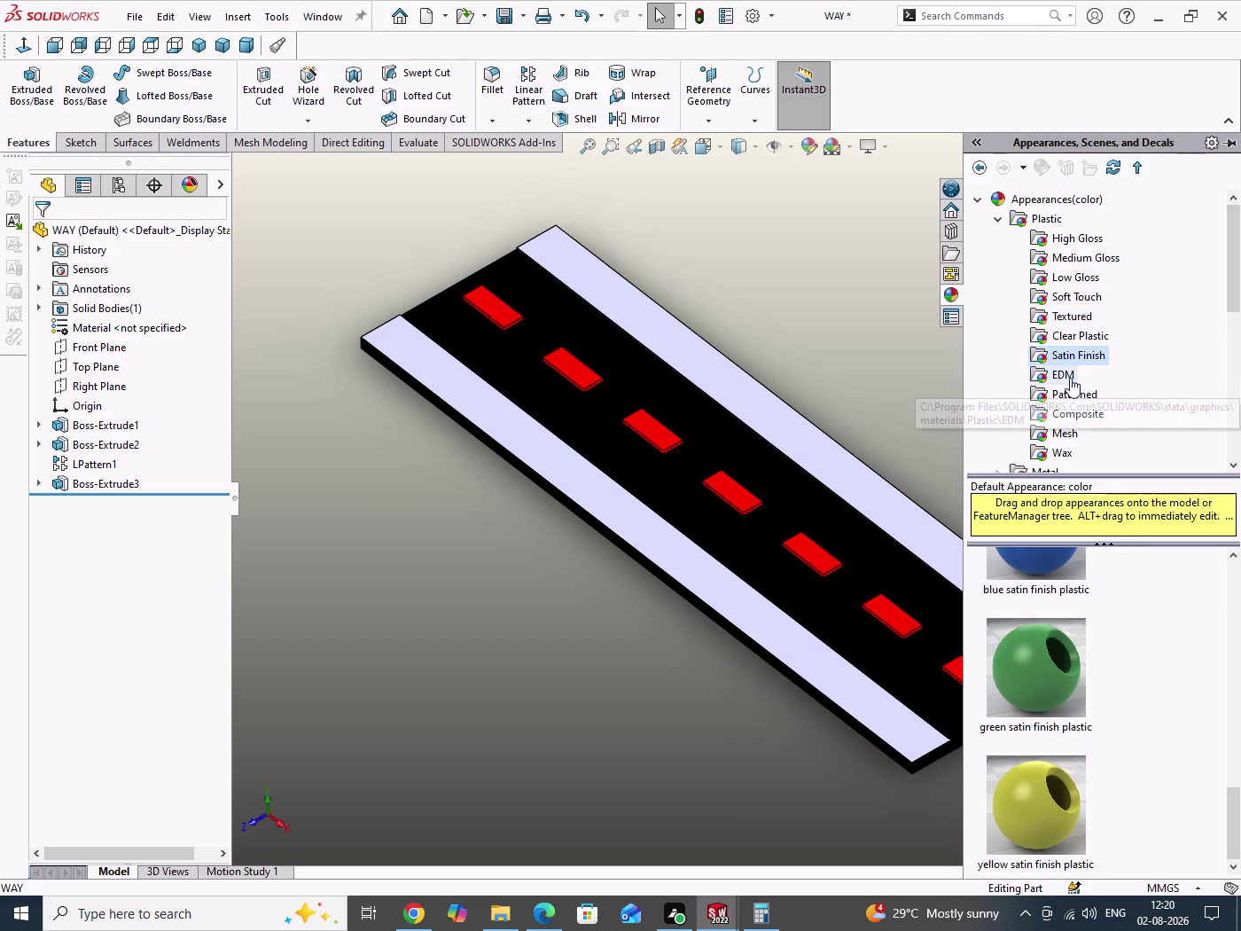
double_click(1069, 420)
scroll(down, 3)
scroll(down, 3)
scroll(up, 3)
scroll(up, 3)
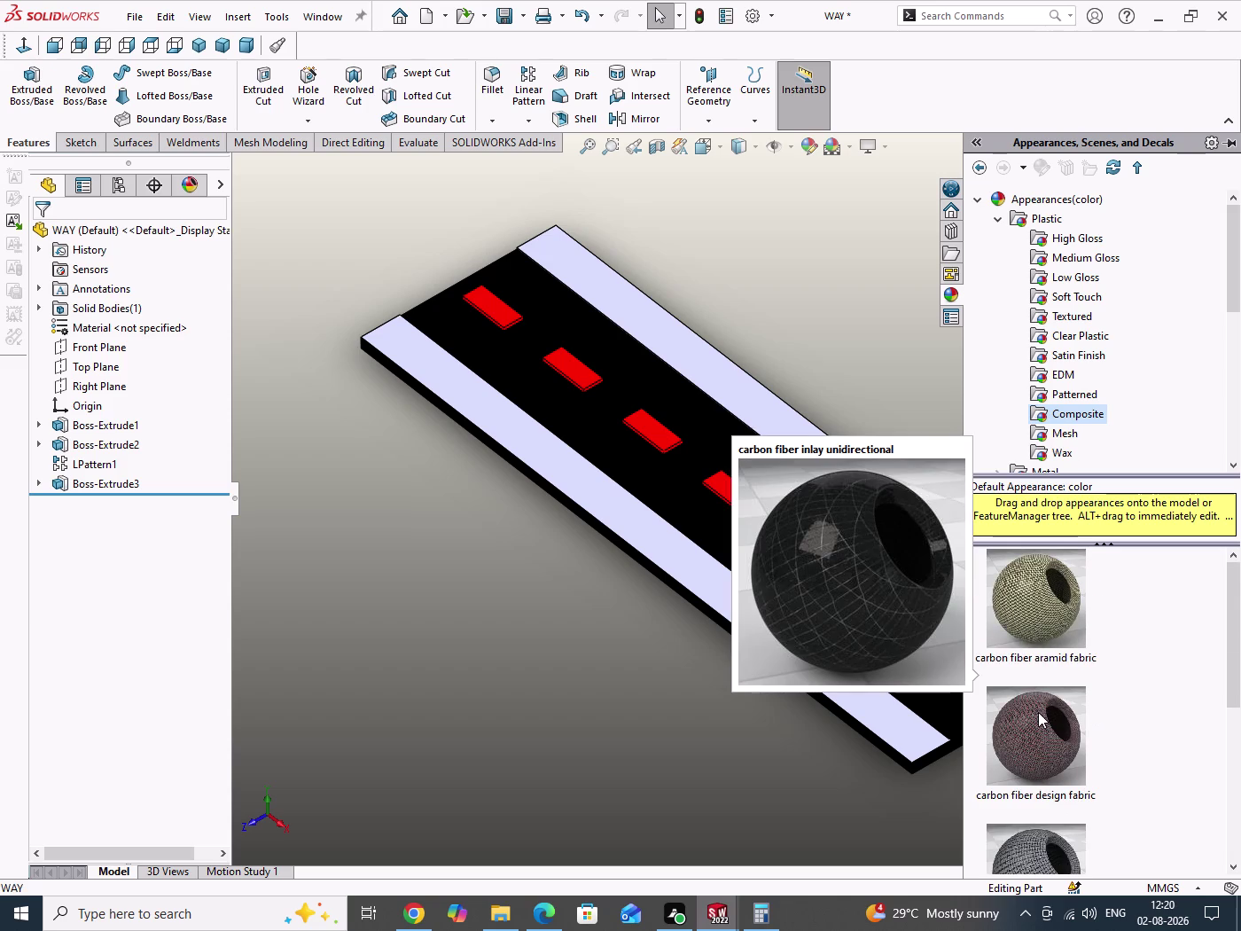
scroll(down, 3)
scroll(down, 3)
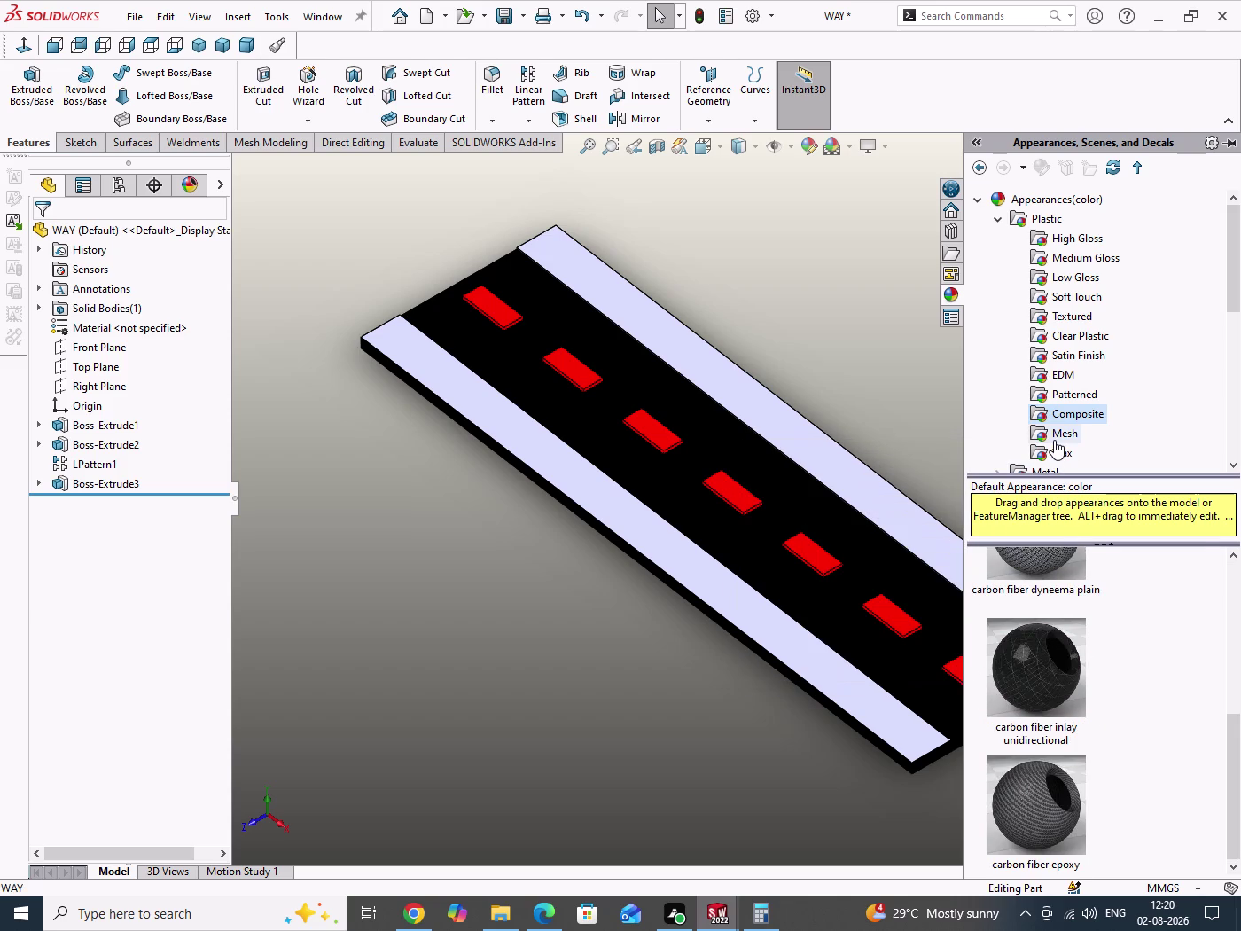
Preview the Mesh and Wax plastic swatches, return to Mesh, then collapse Plastic.
double_click(1055, 440)
scroll(down, 3)
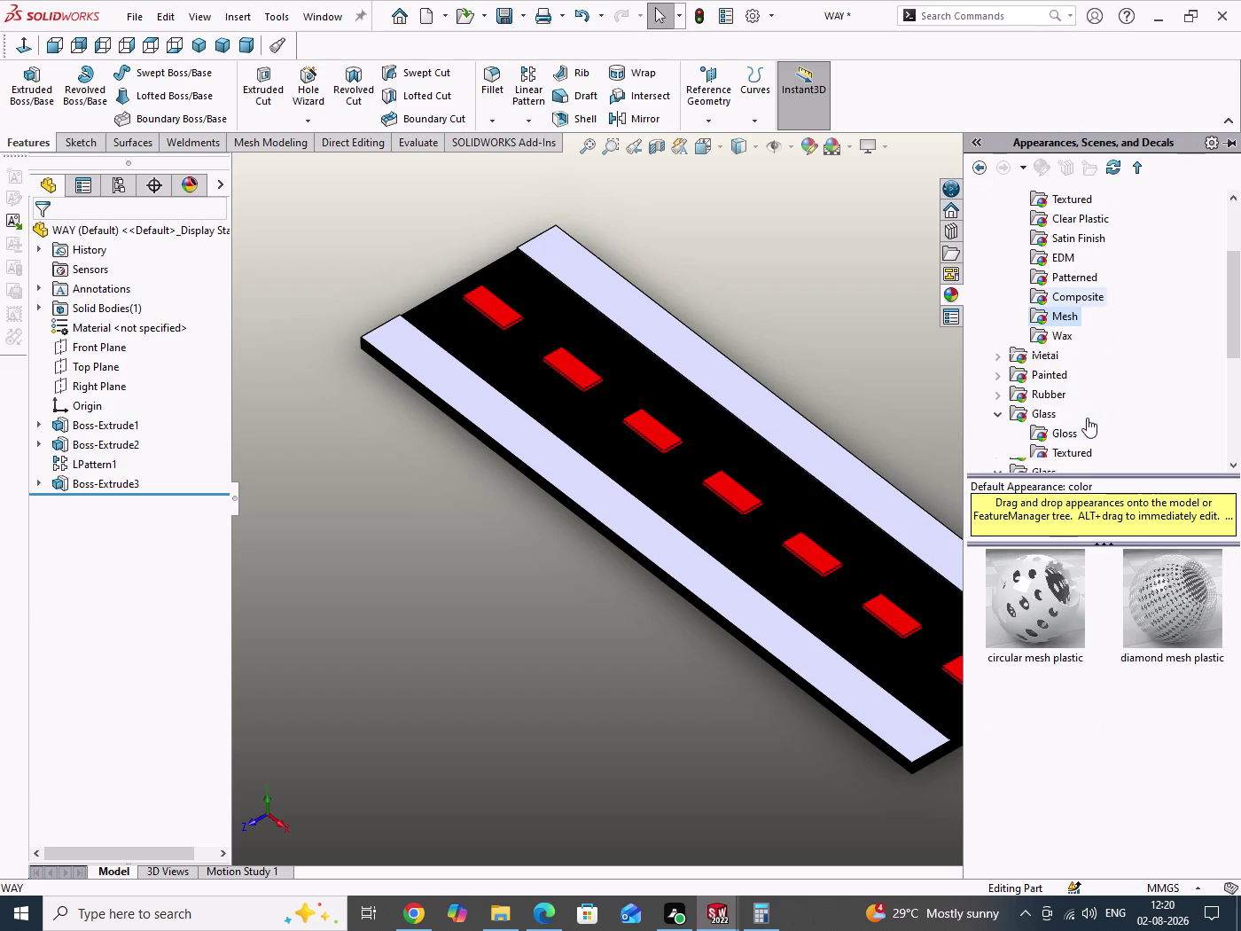
double_click(1063, 334)
scroll(down, 3)
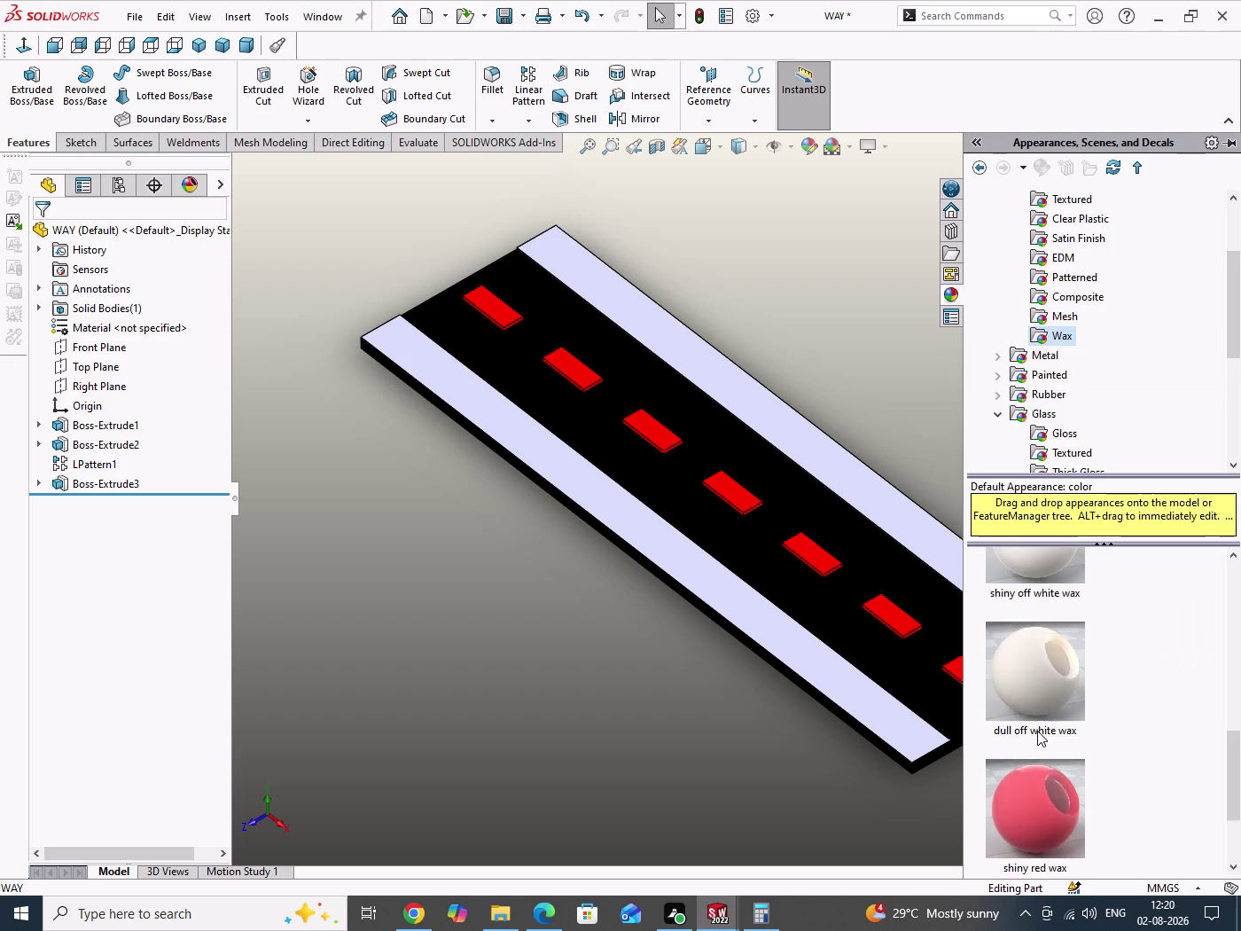
scroll(down, 3)
scroll(up, 3)
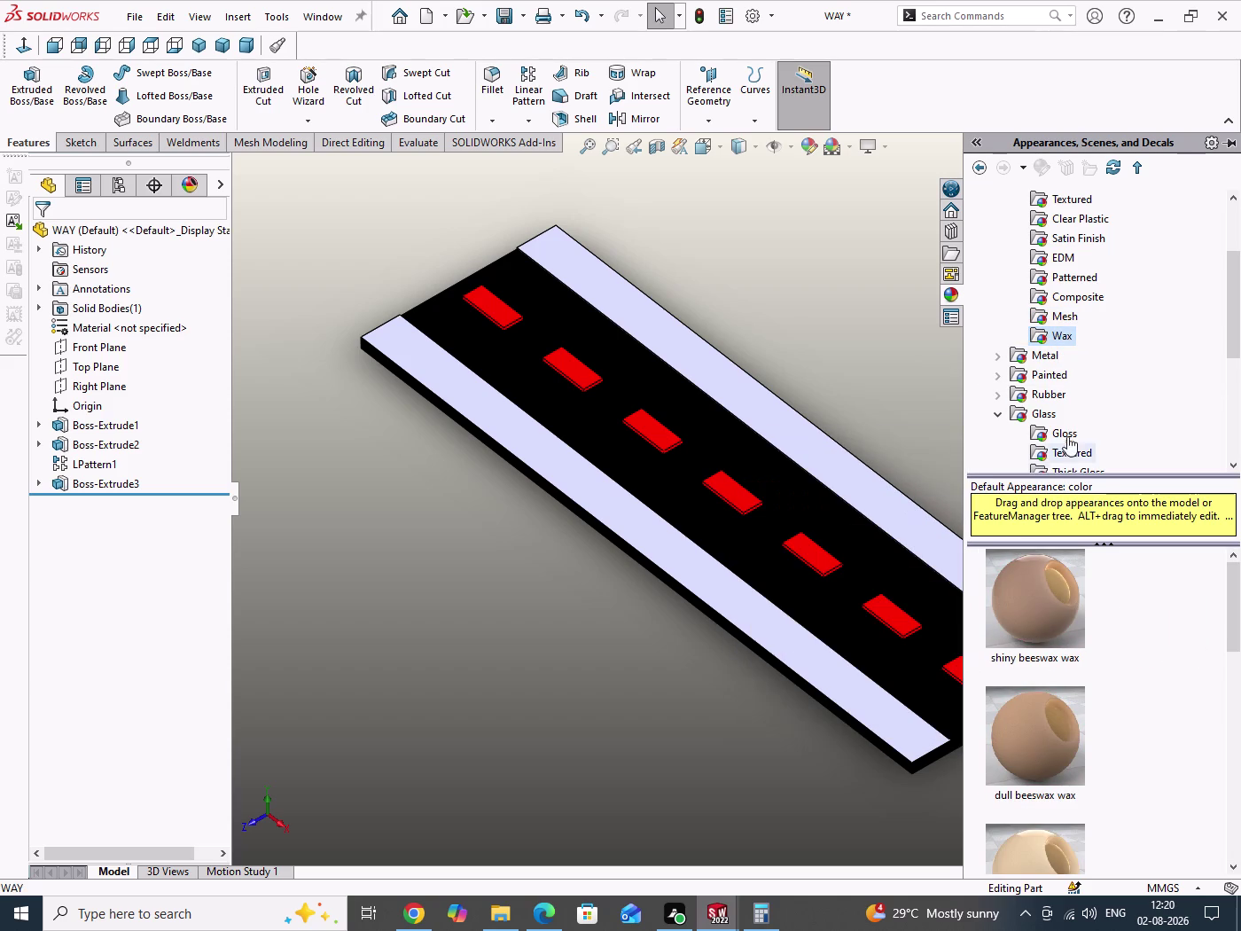
scroll(up, 3)
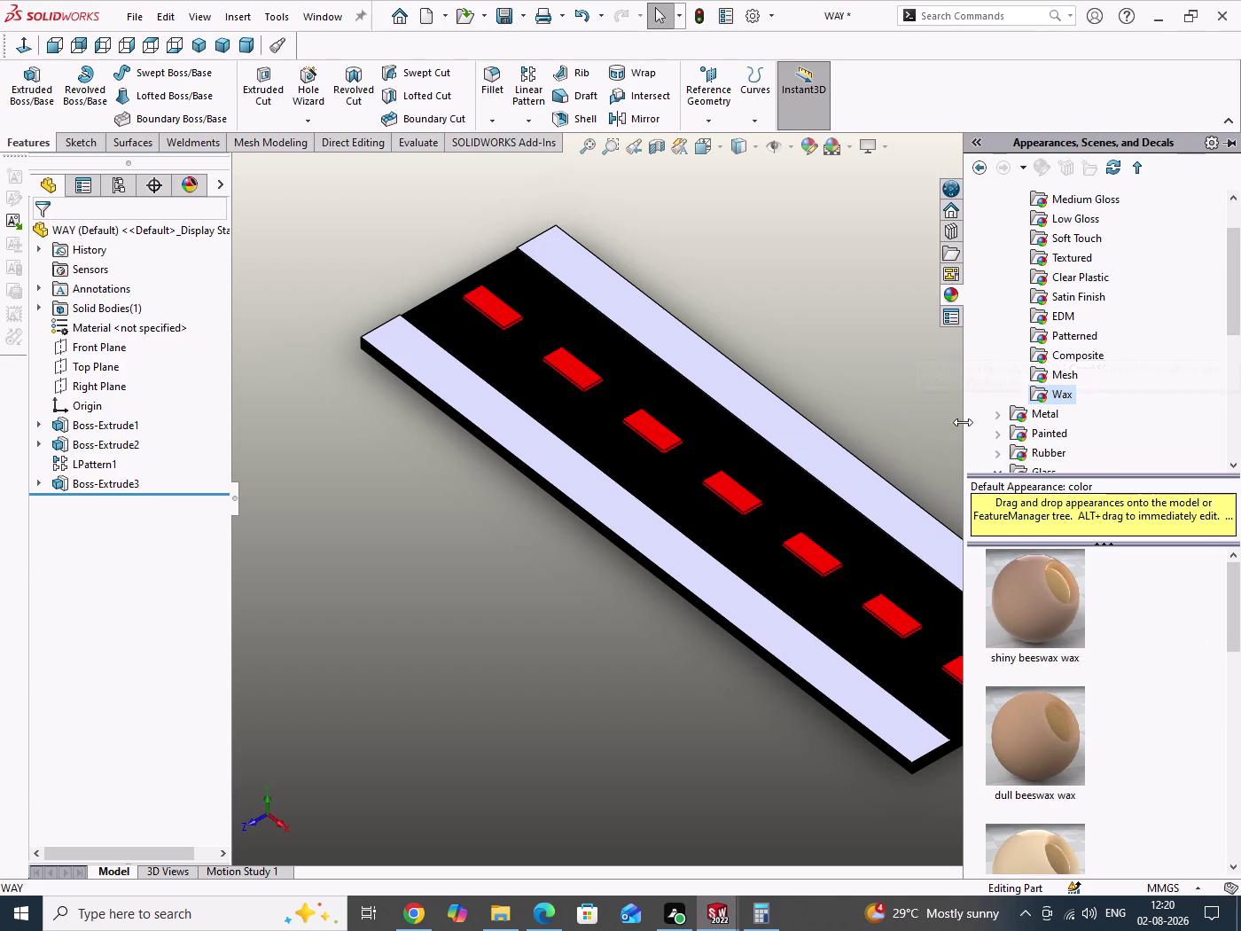
double_click(1059, 372)
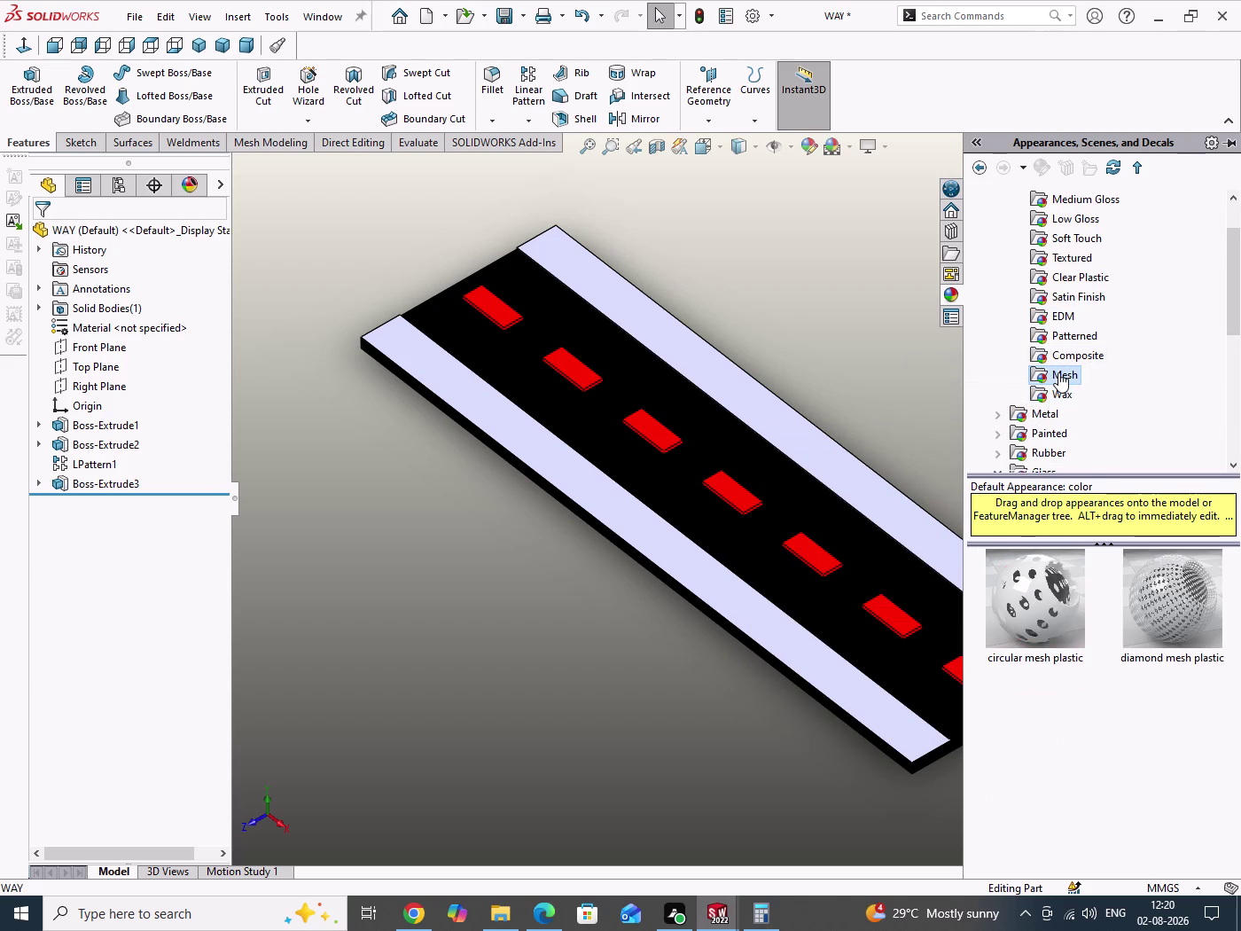
scroll(up, 3)
scroll(up, 3)
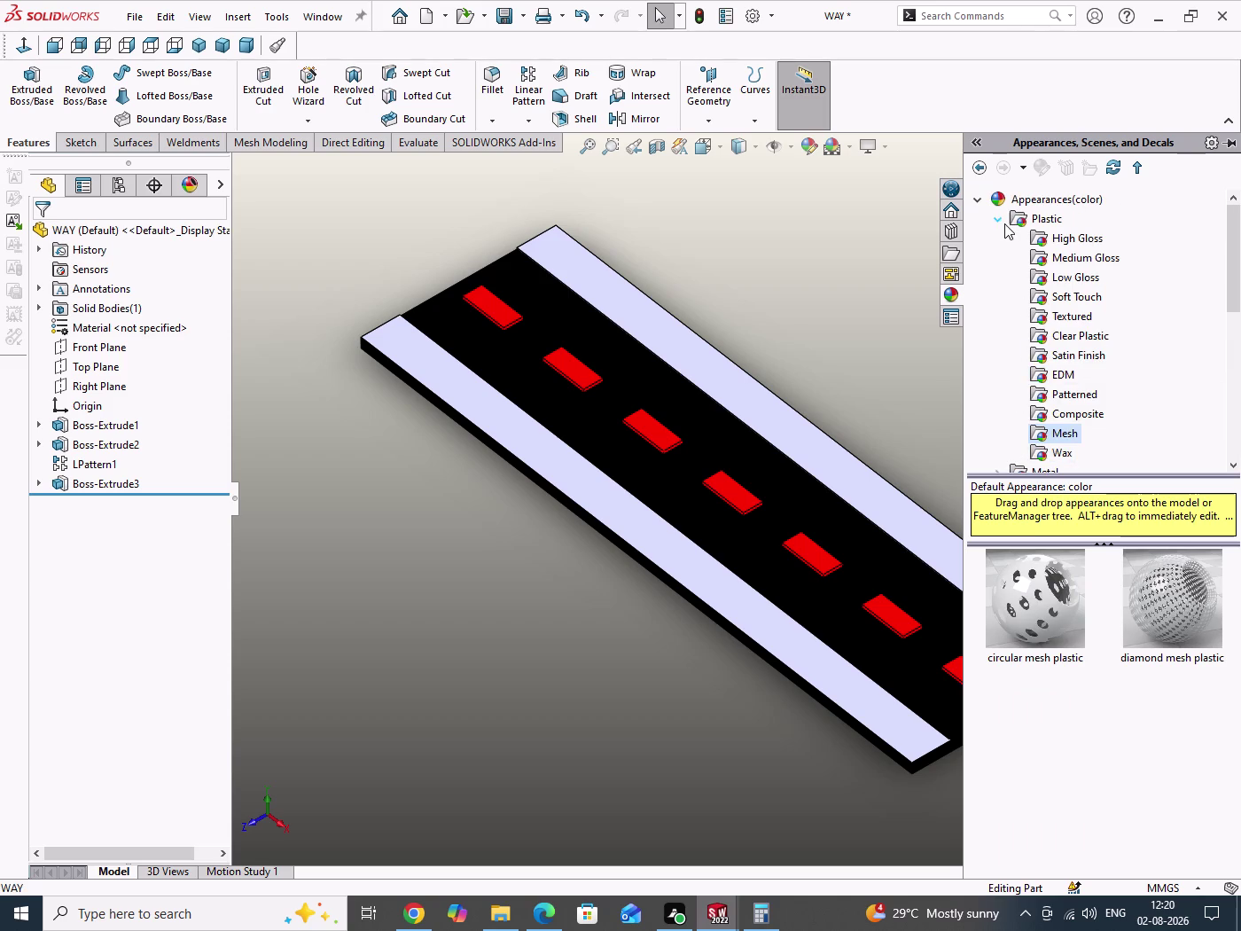
click(1000, 224)
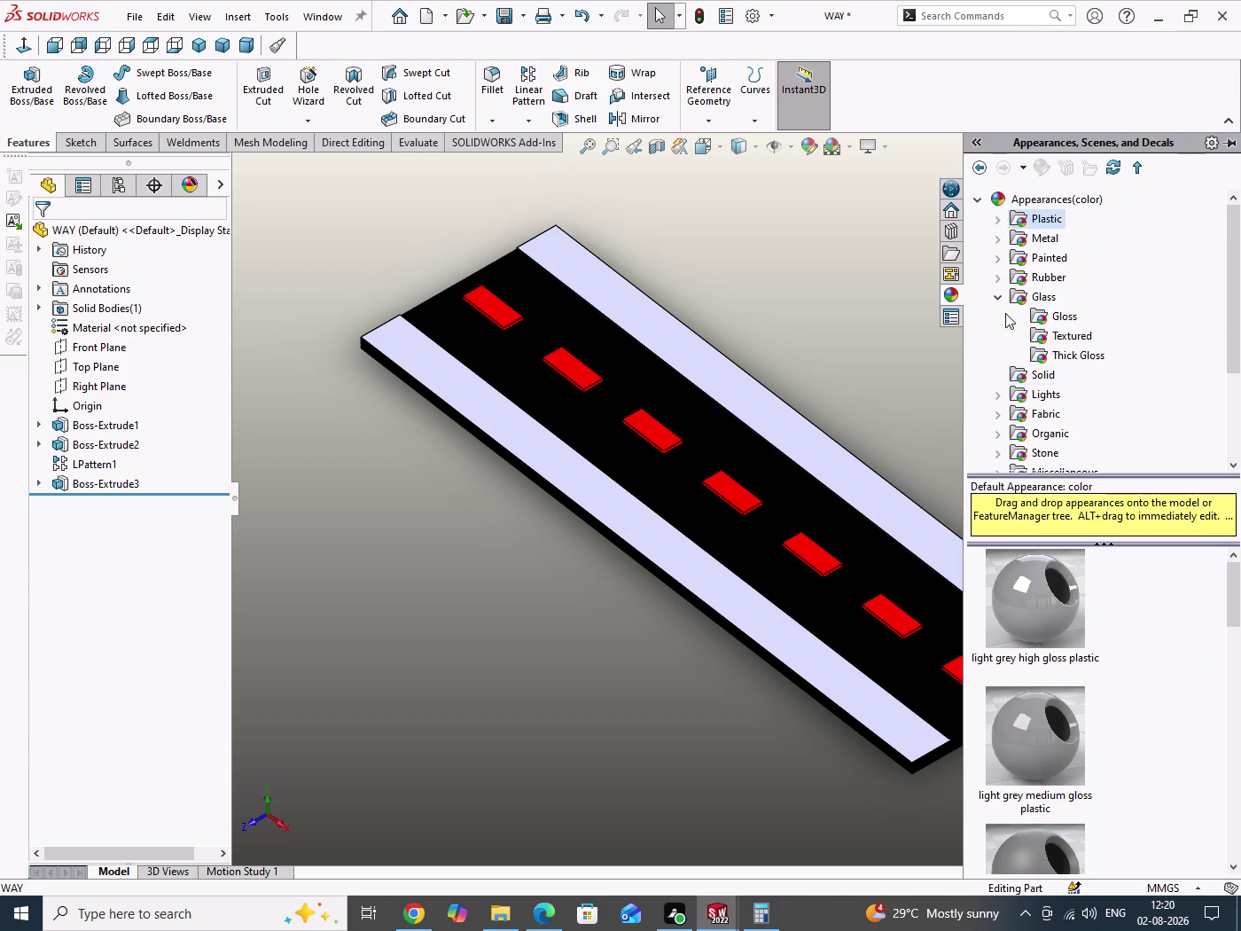
Collapse Glass, preview Fabric > Cloth swatches like canvas and cotton, then expand Organic > Wood.
click(1001, 299)
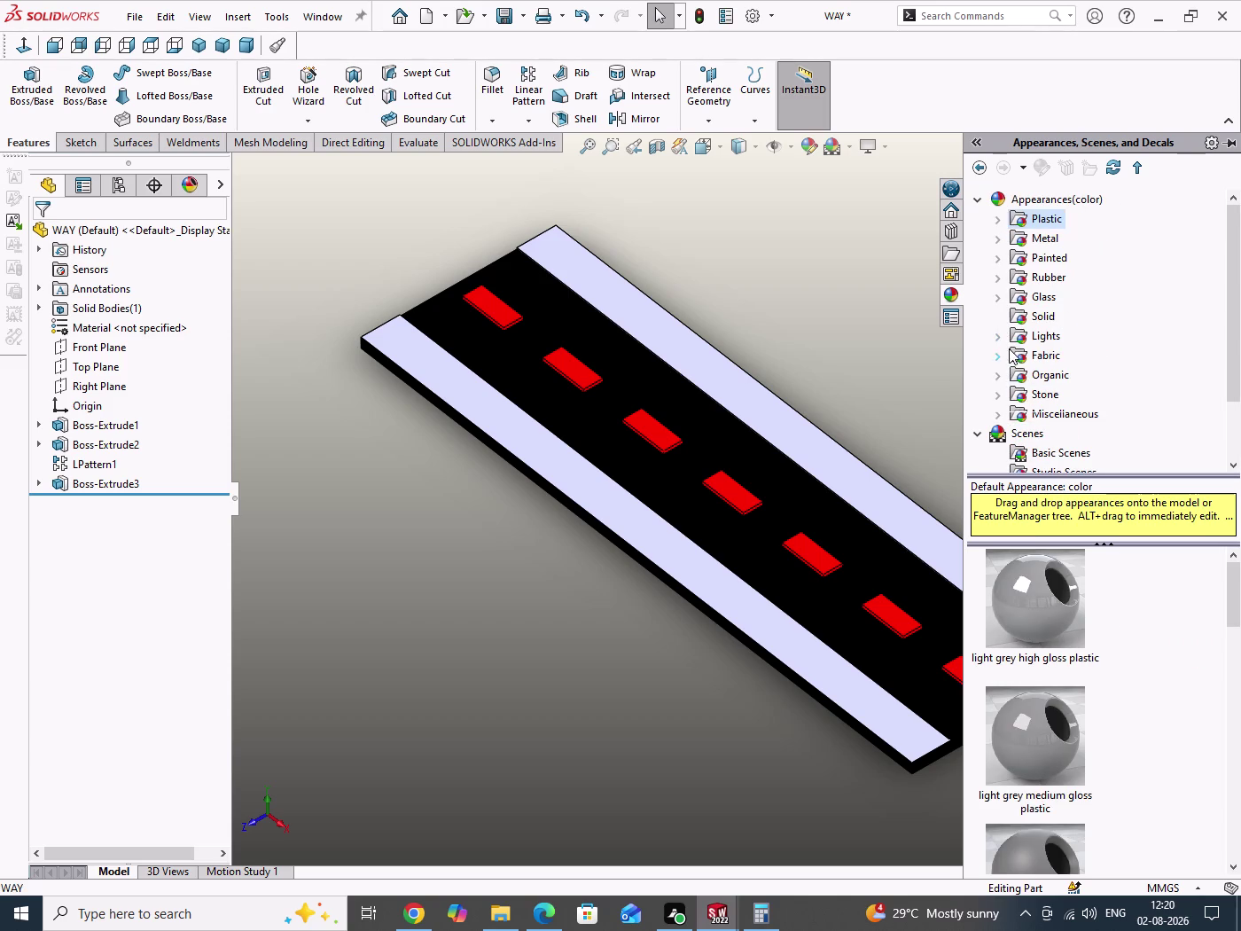
click(1000, 360)
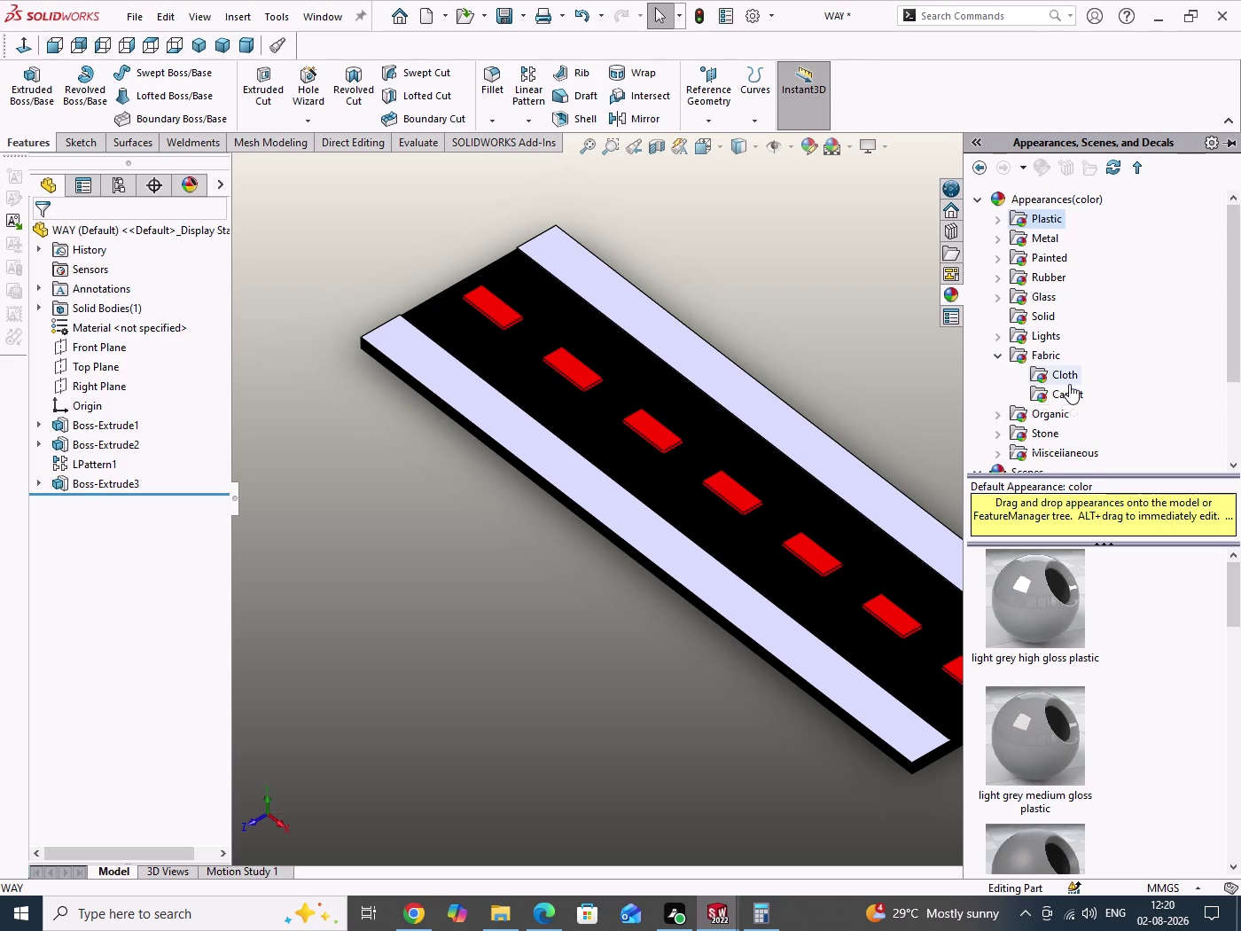
double_click(1070, 384)
scroll(down, 3)
scroll(down, 3)
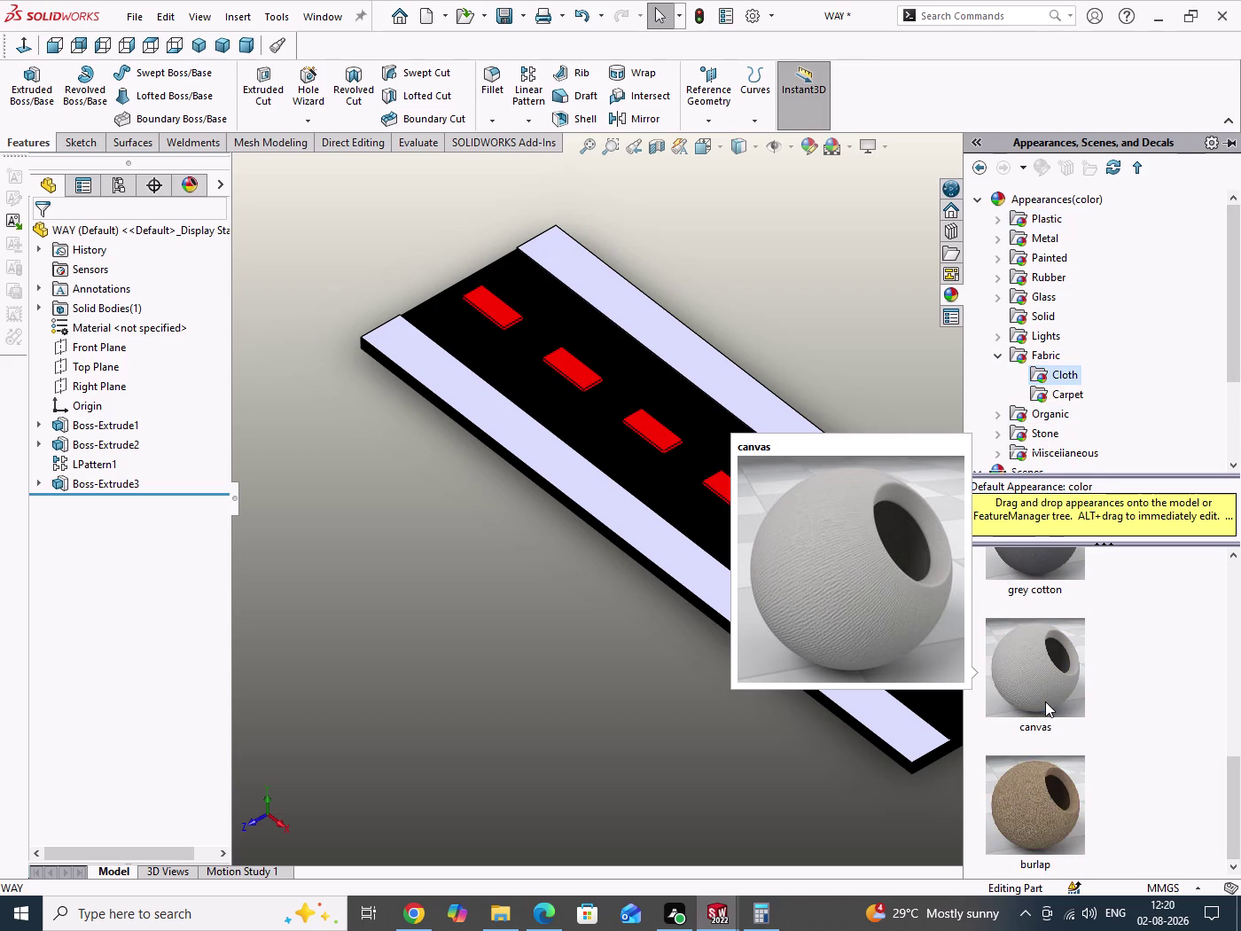
scroll(up, 3)
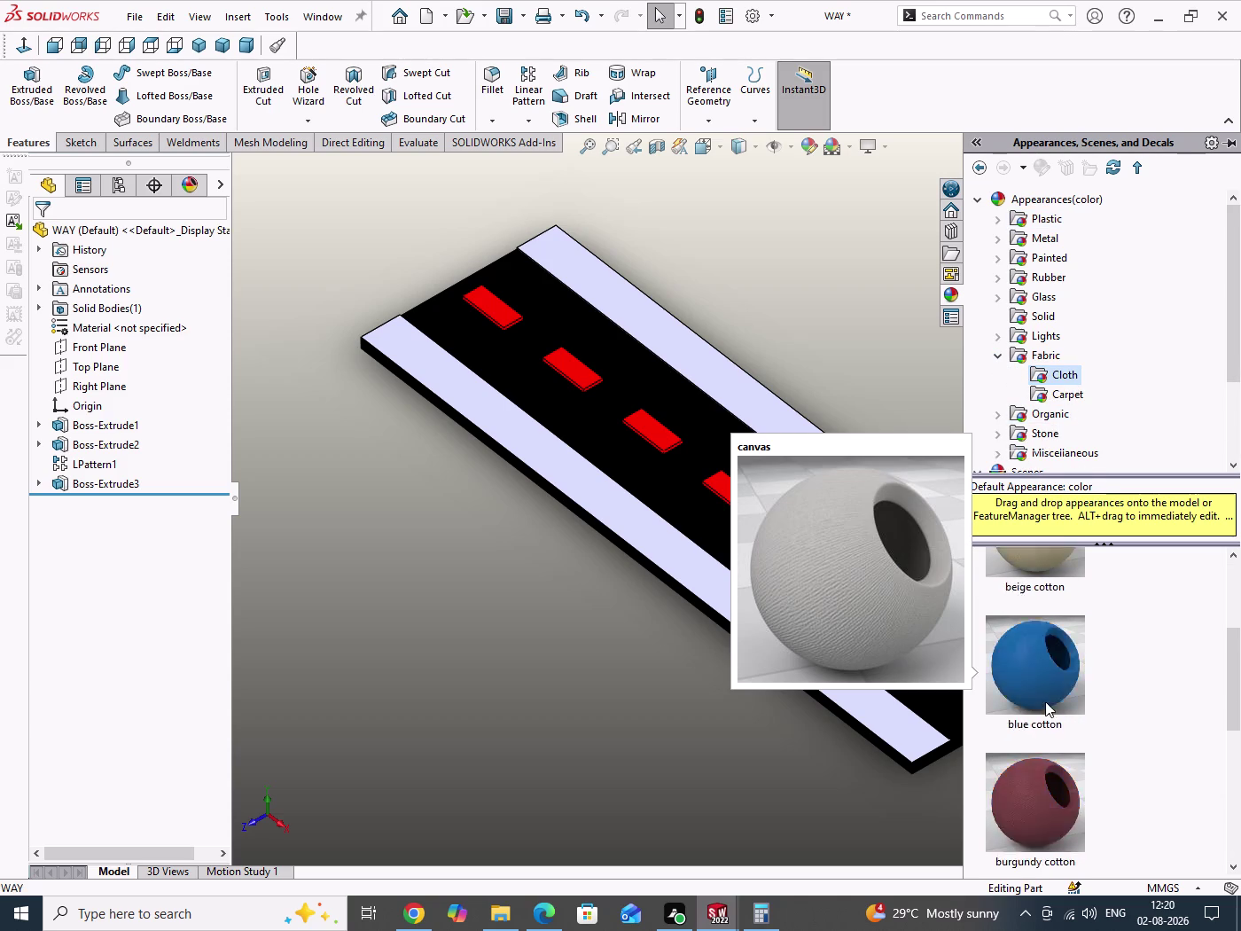
scroll(up, 3)
scroll(up, 3)
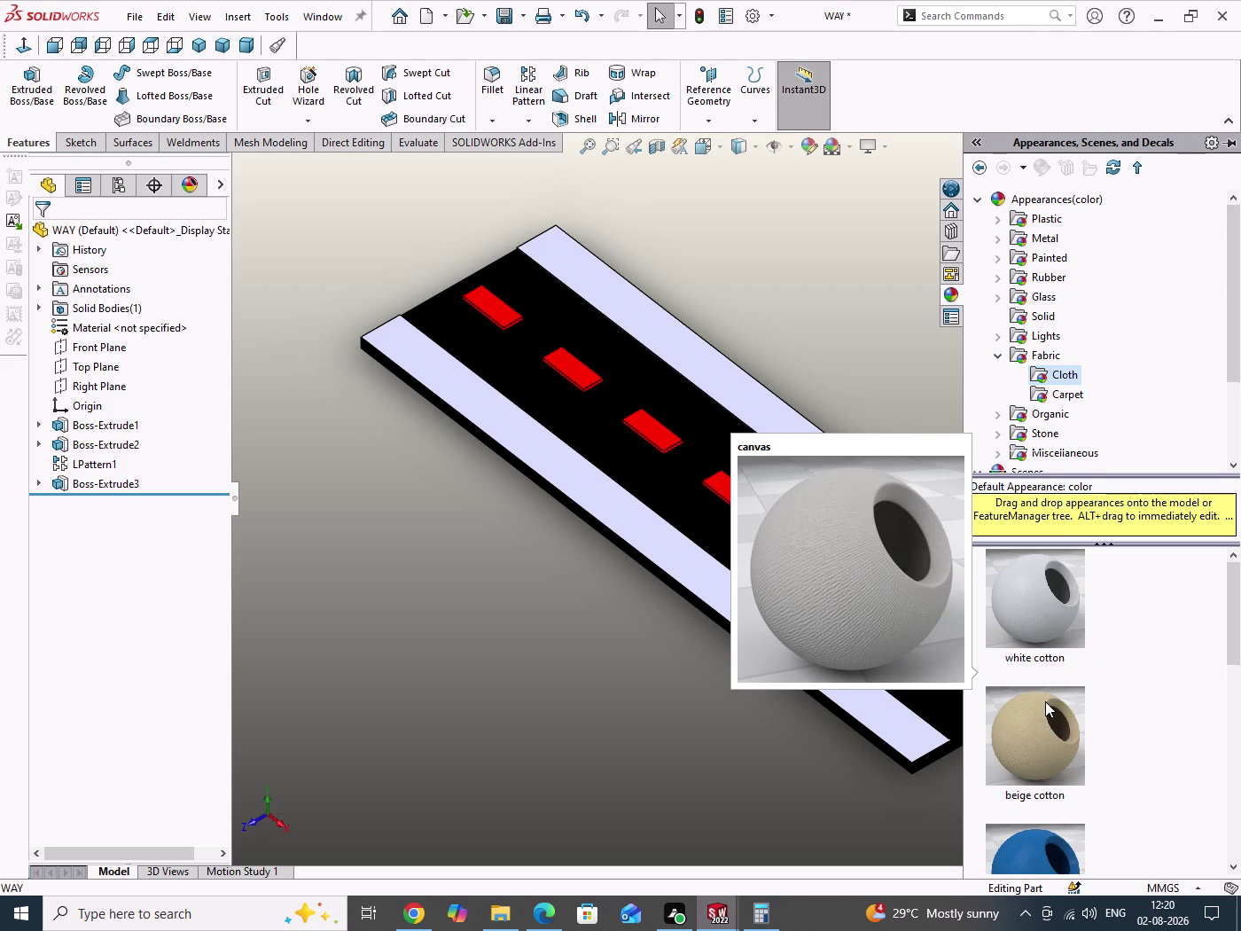
double_click(1041, 419)
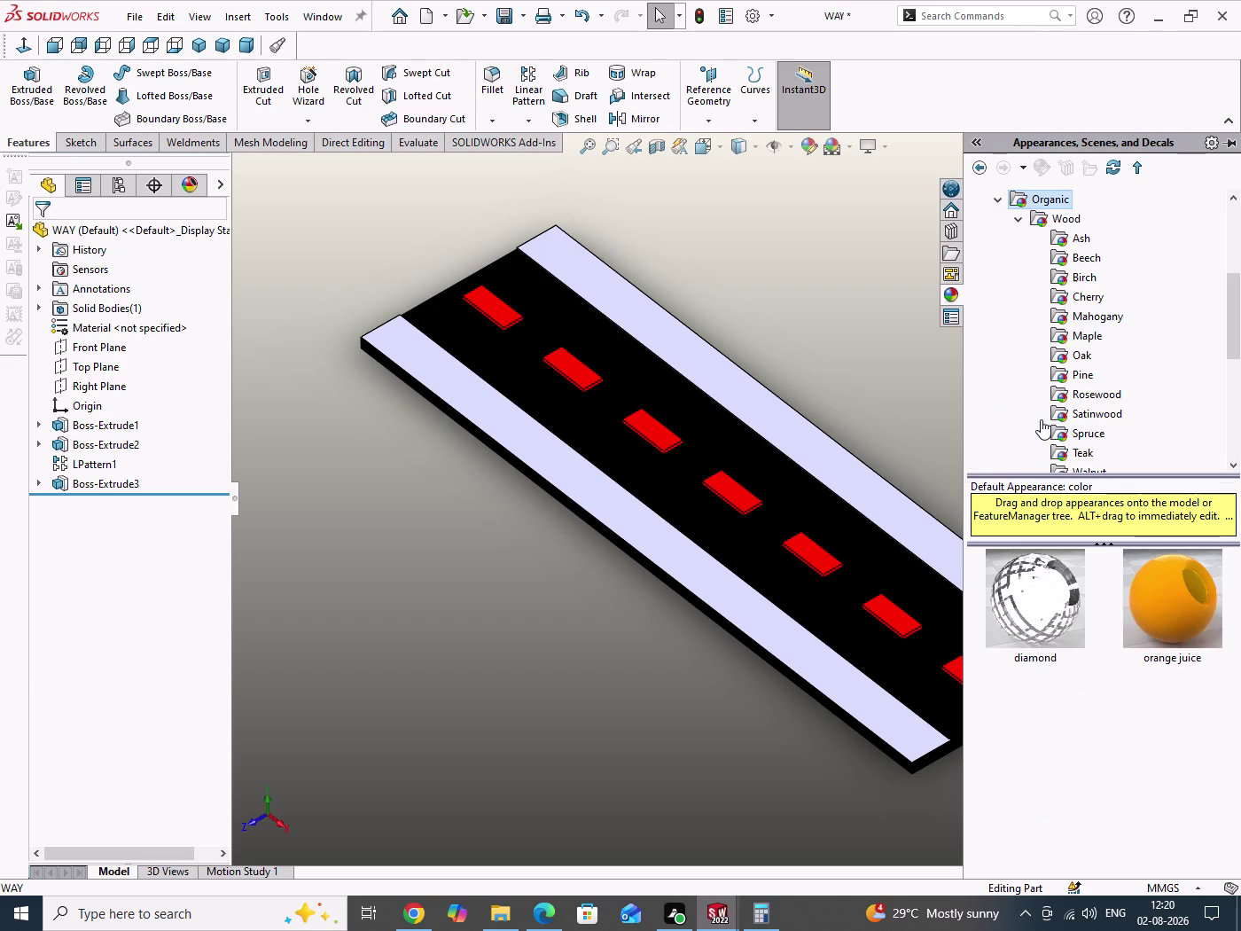
Preview the Ash, Beech, Cherry, Oak, Maple and Pine wood swatches.
click(1079, 235)
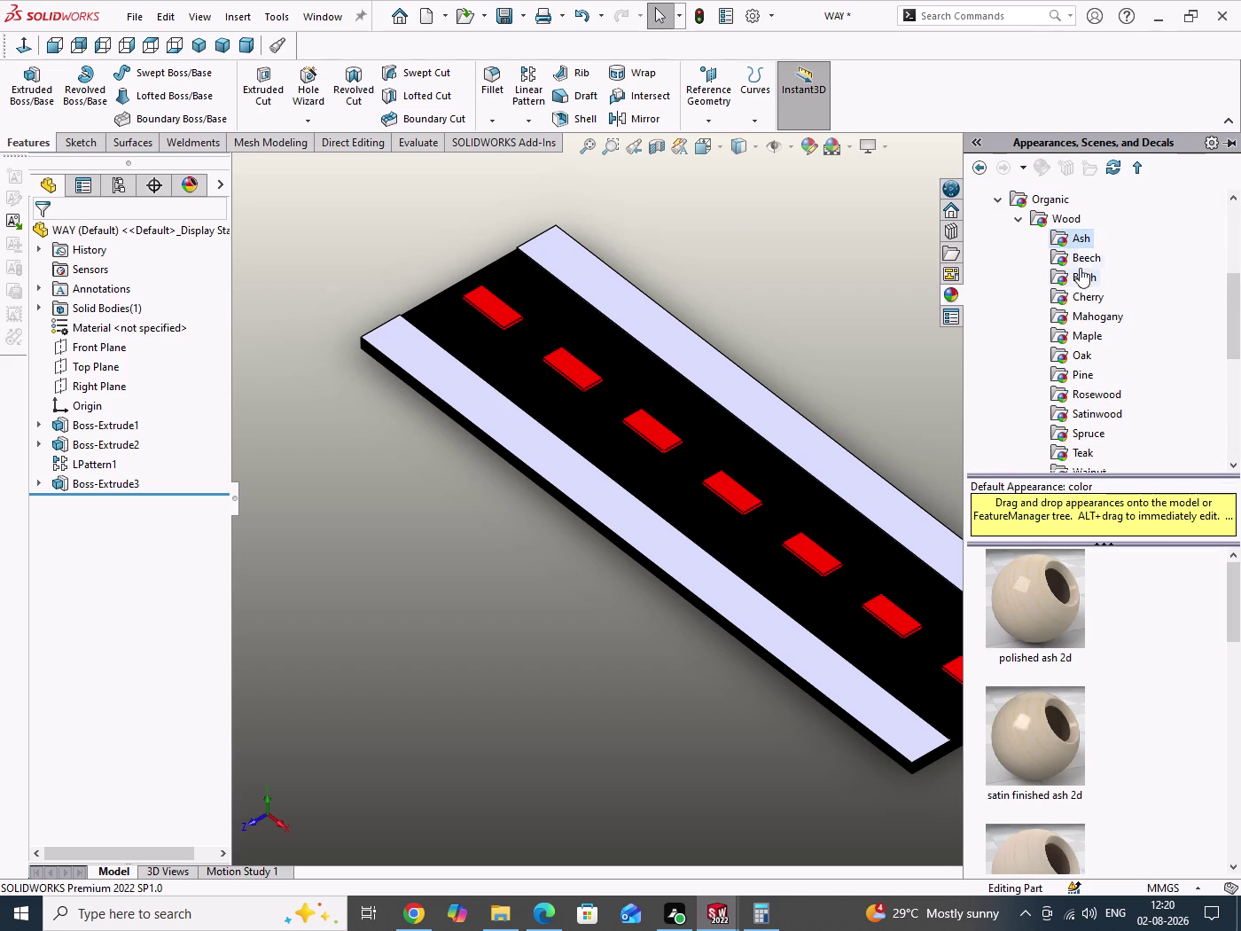
click(1086, 264)
click(1082, 283)
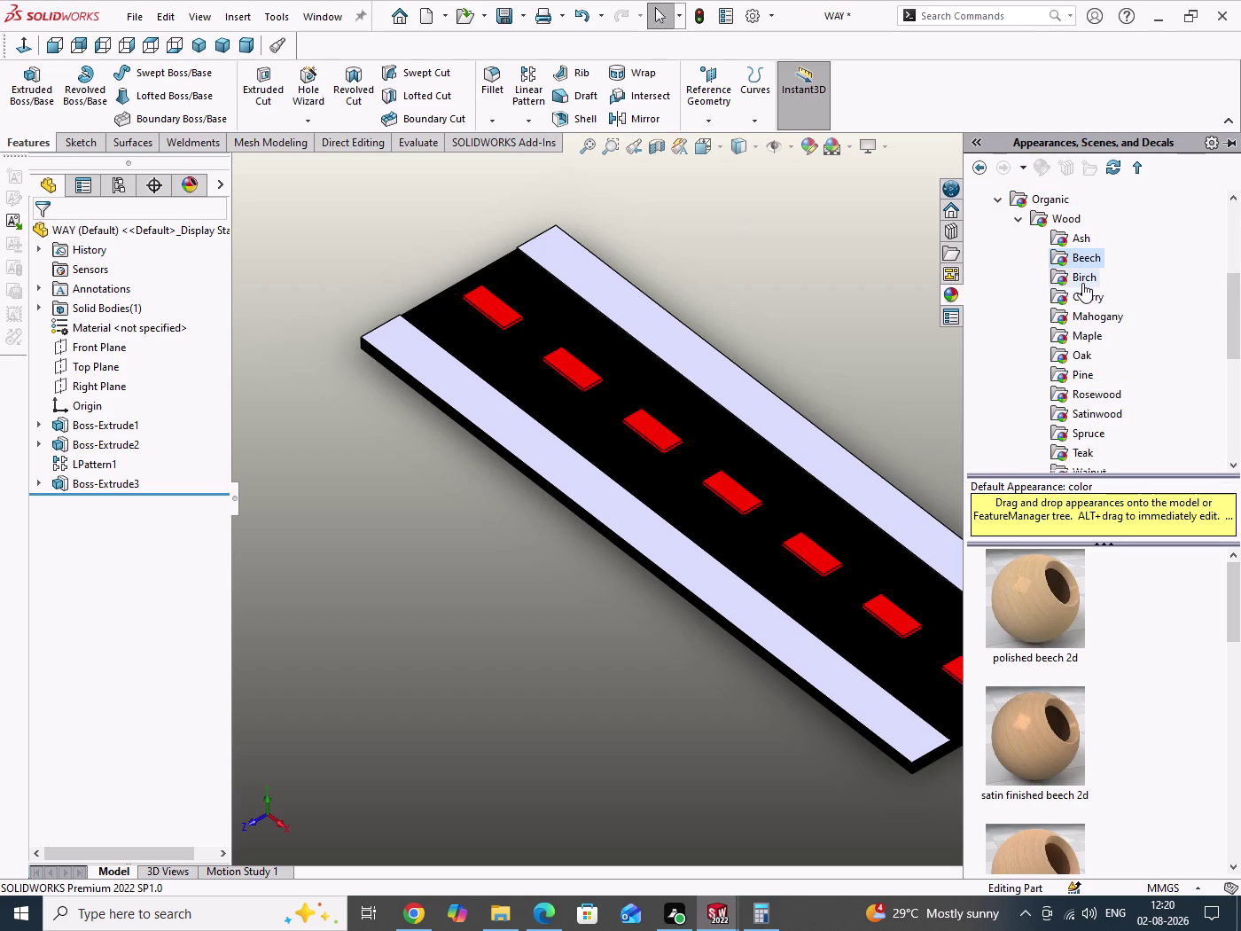
click(1083, 302)
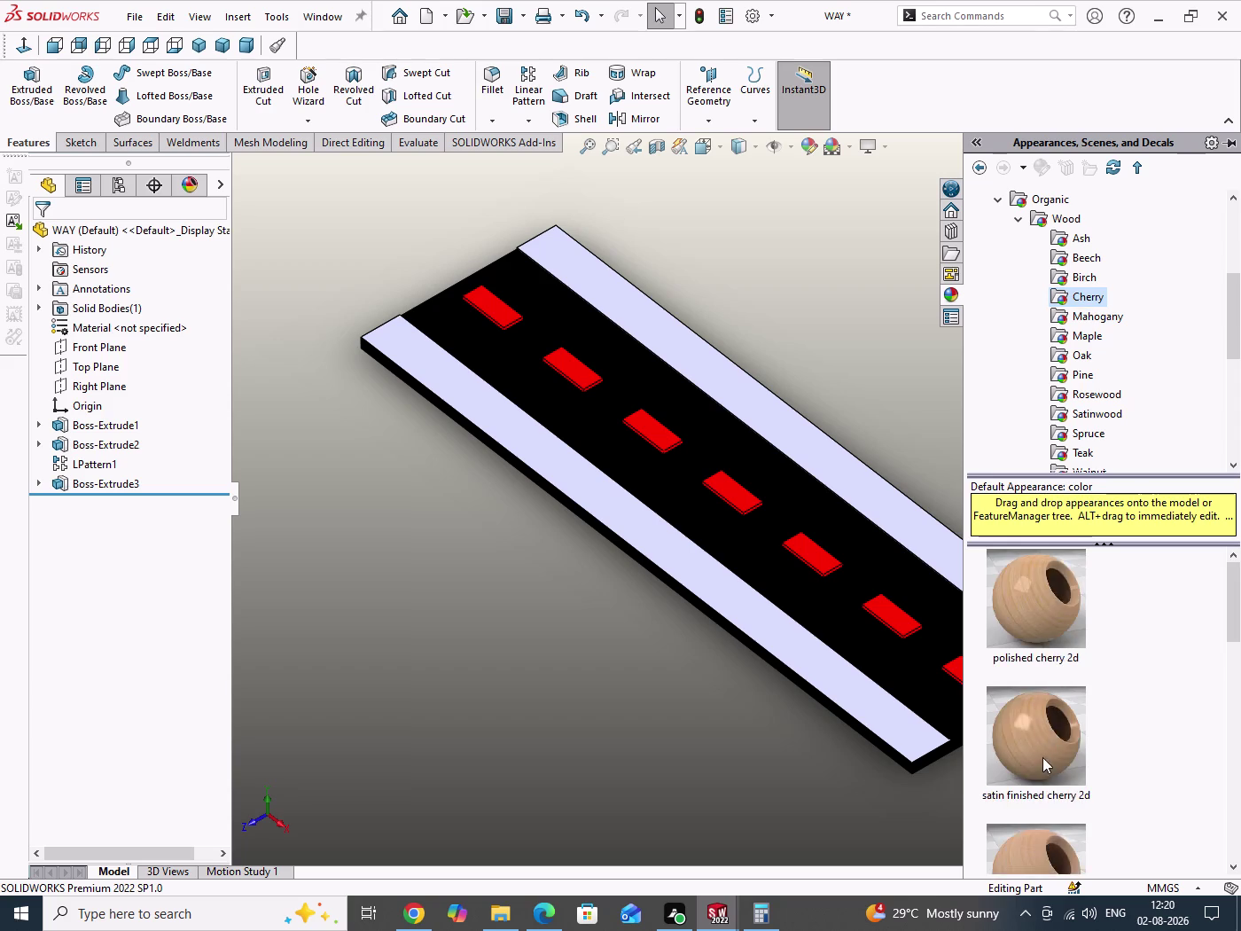
scroll(down, 3)
scroll(down, 3)
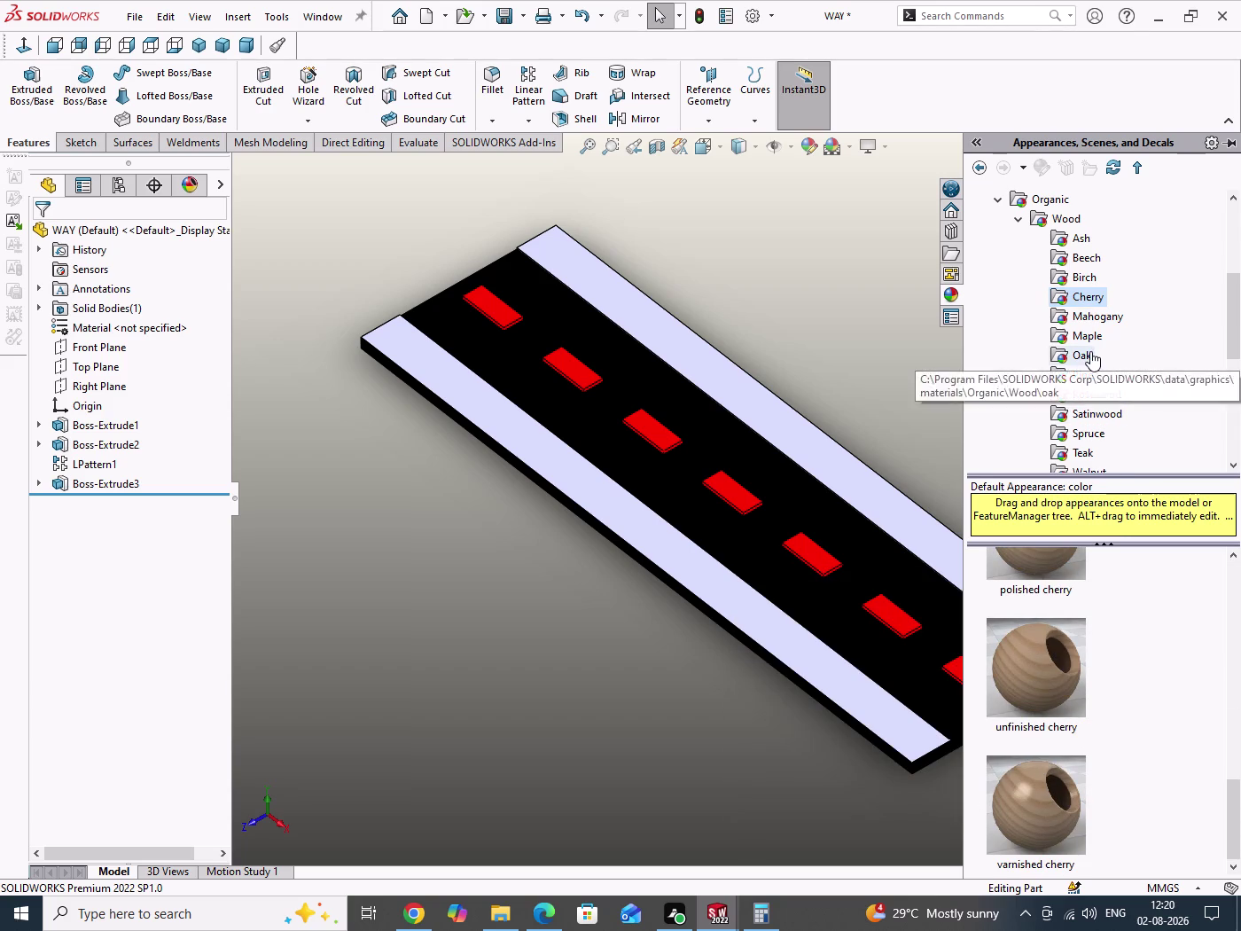
click(1091, 351)
scroll(down, 3)
scroll(down, 3)
scroll(down, 3)
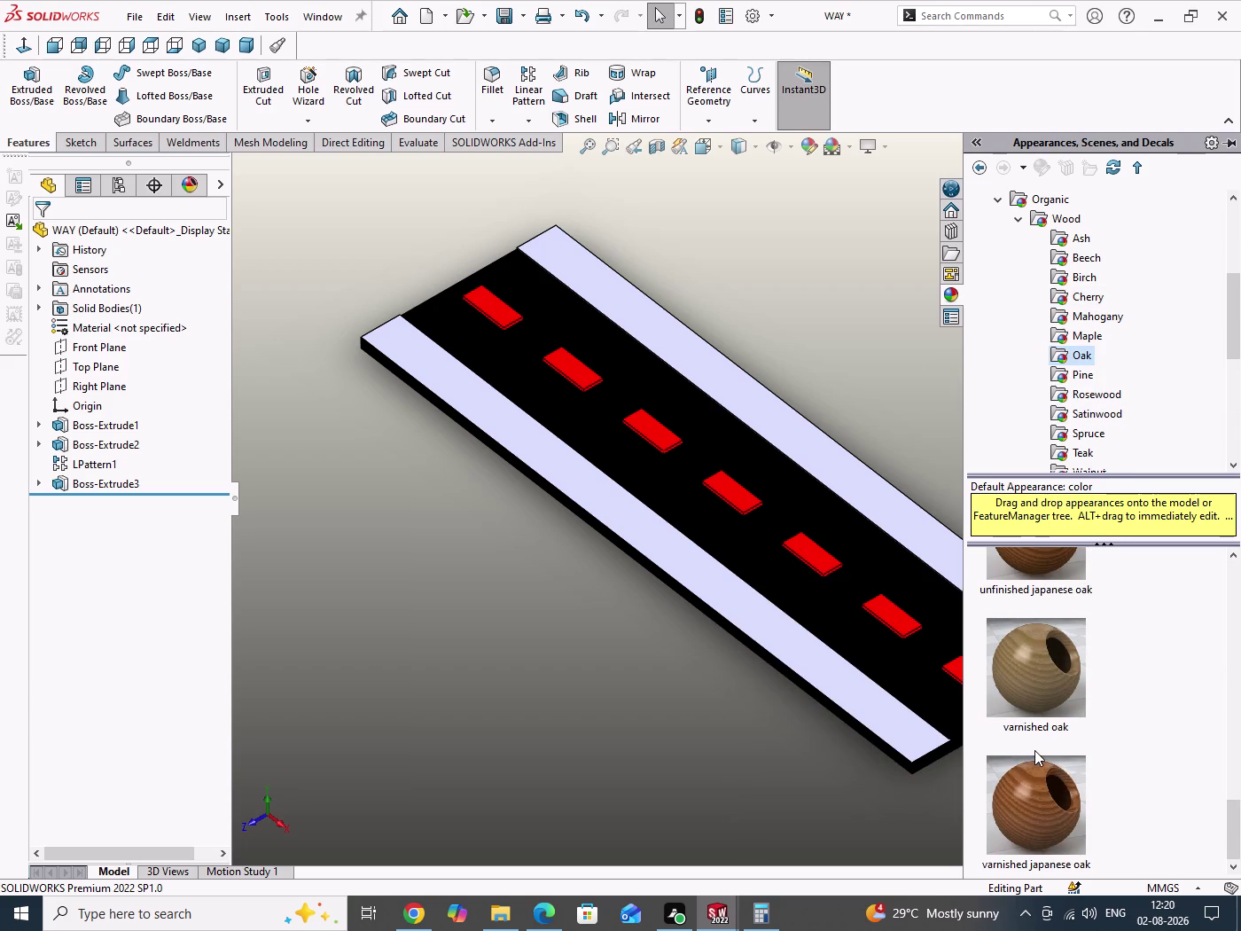
click(1088, 334)
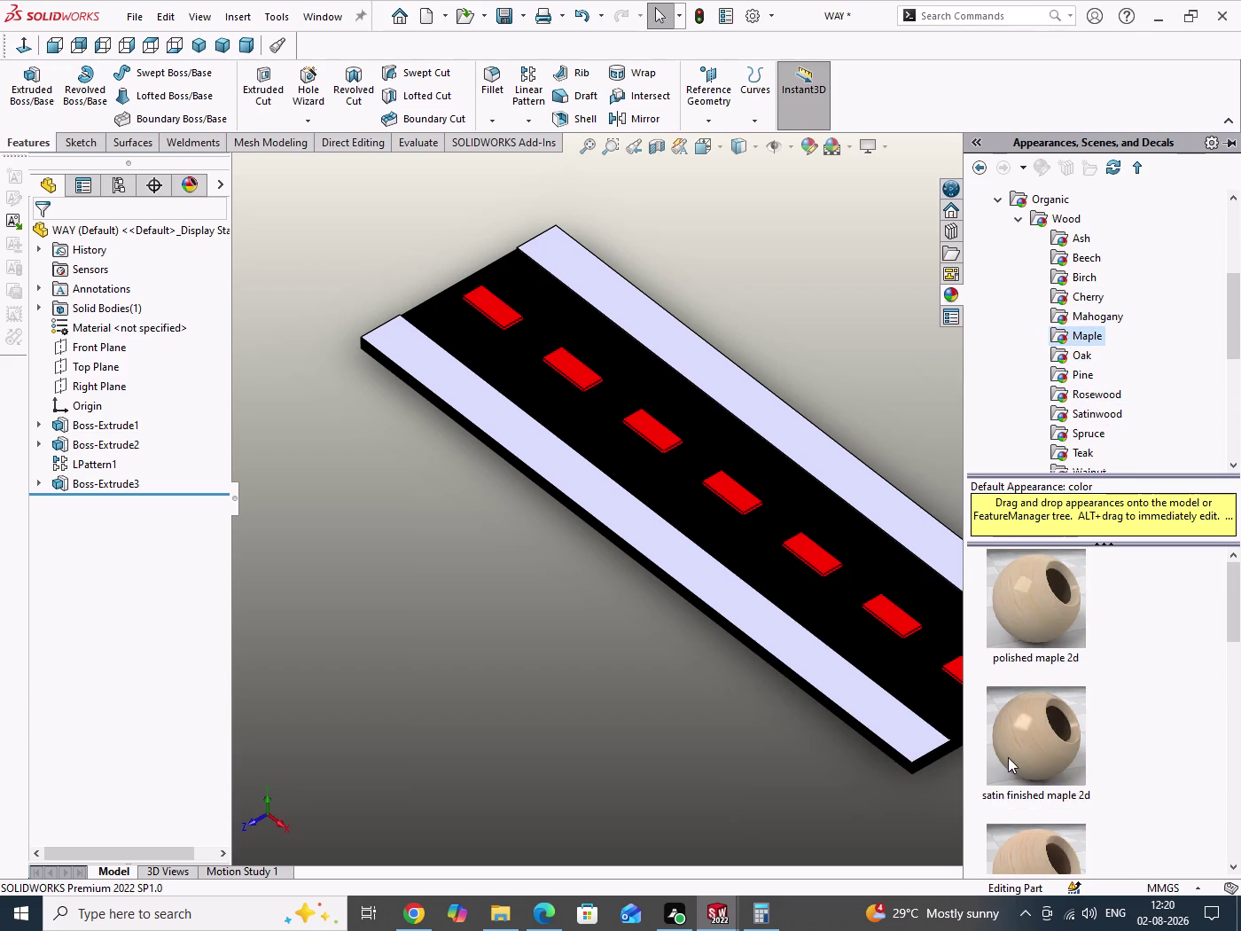
scroll(down, 3)
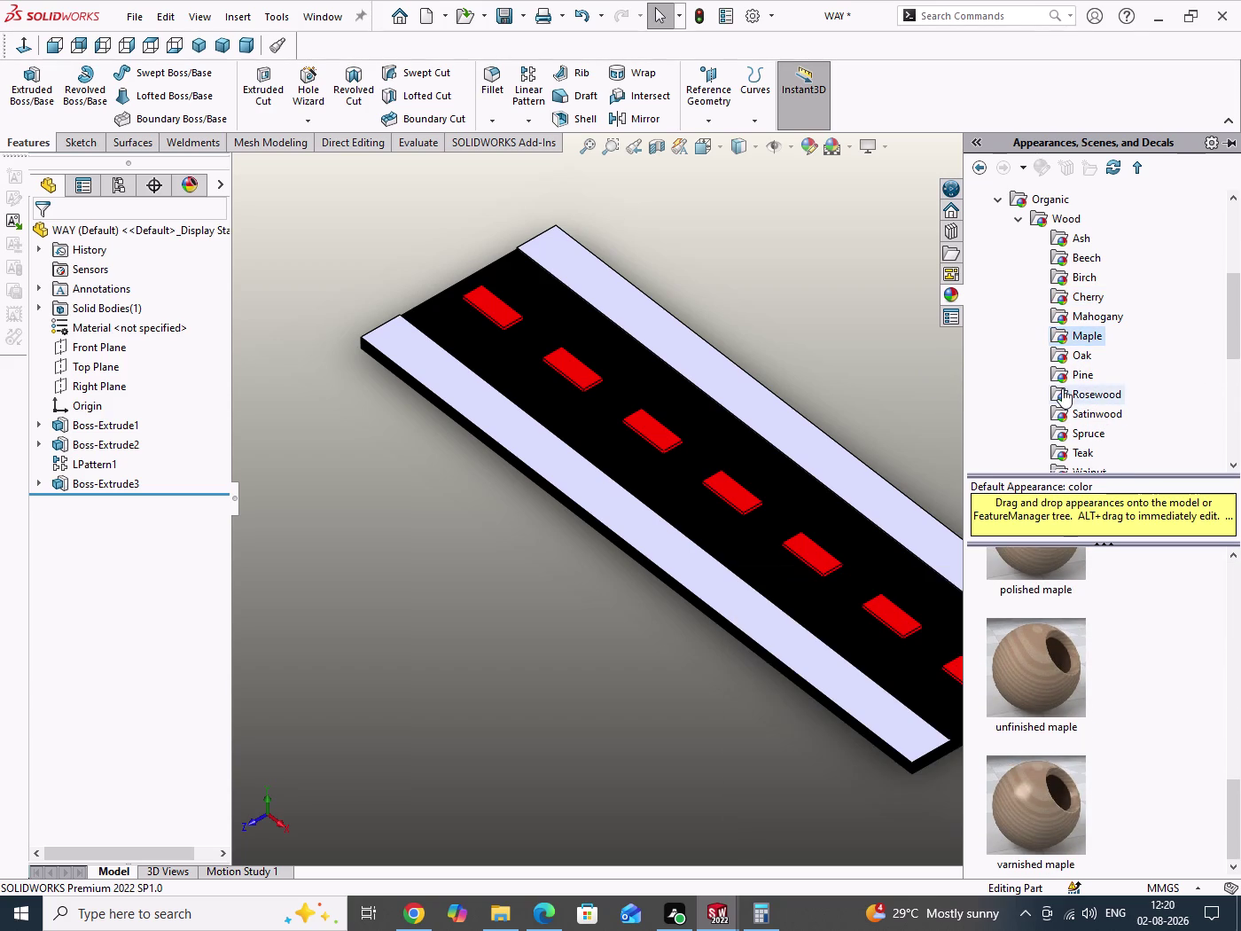
click(1078, 374)
Preview the Rosewood, Satinwood, Spruce and Teak wood swatches.
scroll(down, 3)
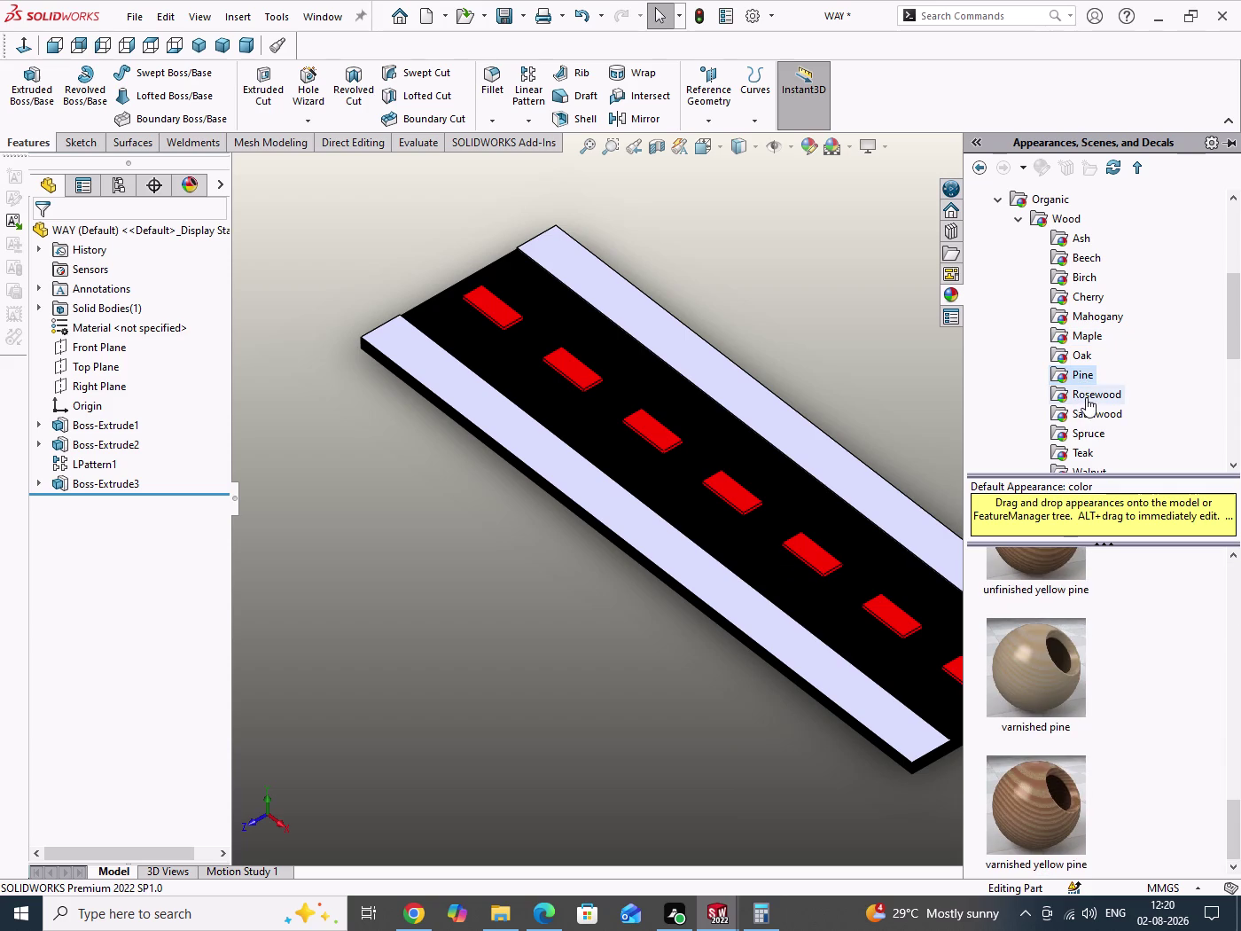
click(1087, 397)
scroll(down, 3)
scroll(down, 3)
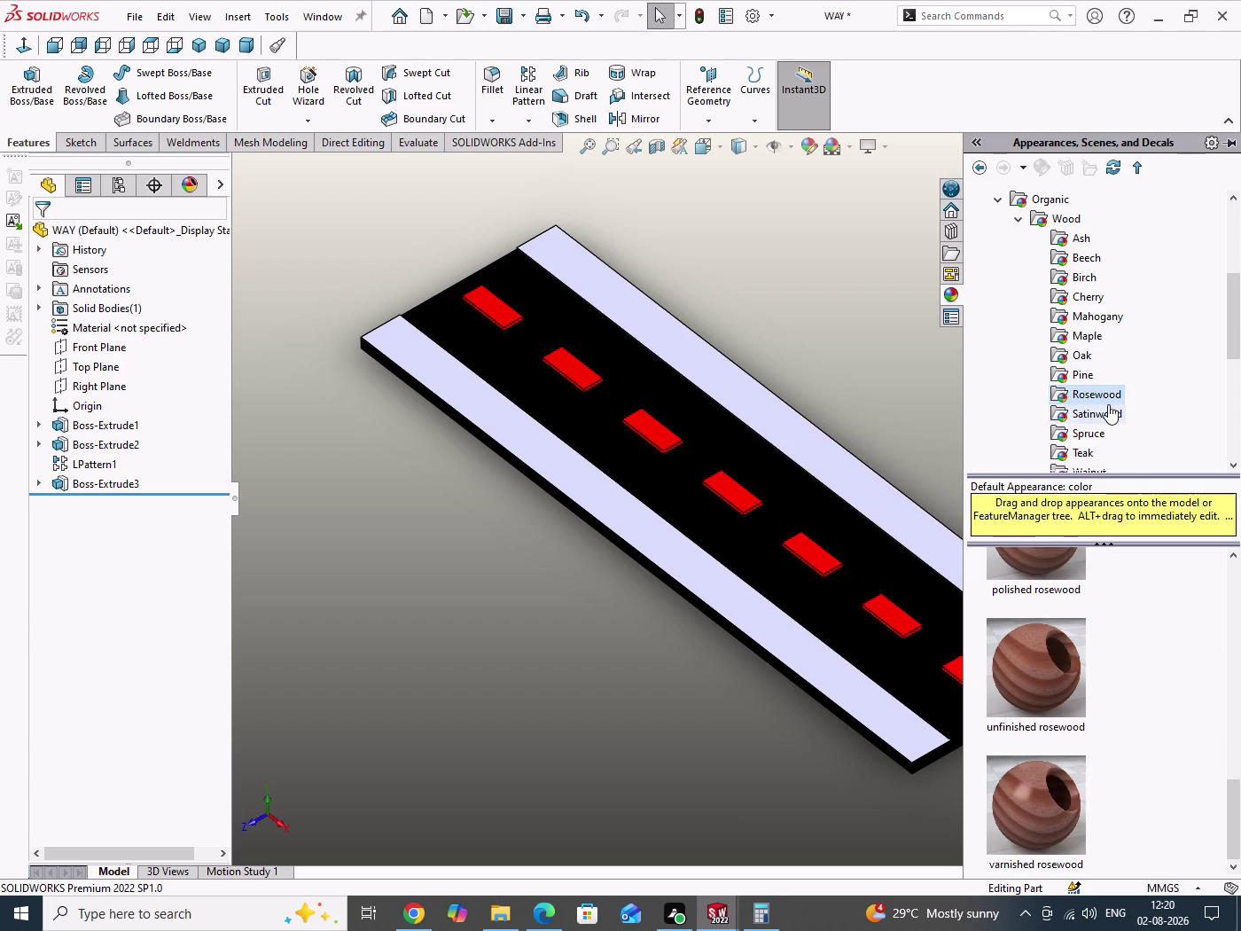
click(1103, 413)
scroll(down, 3)
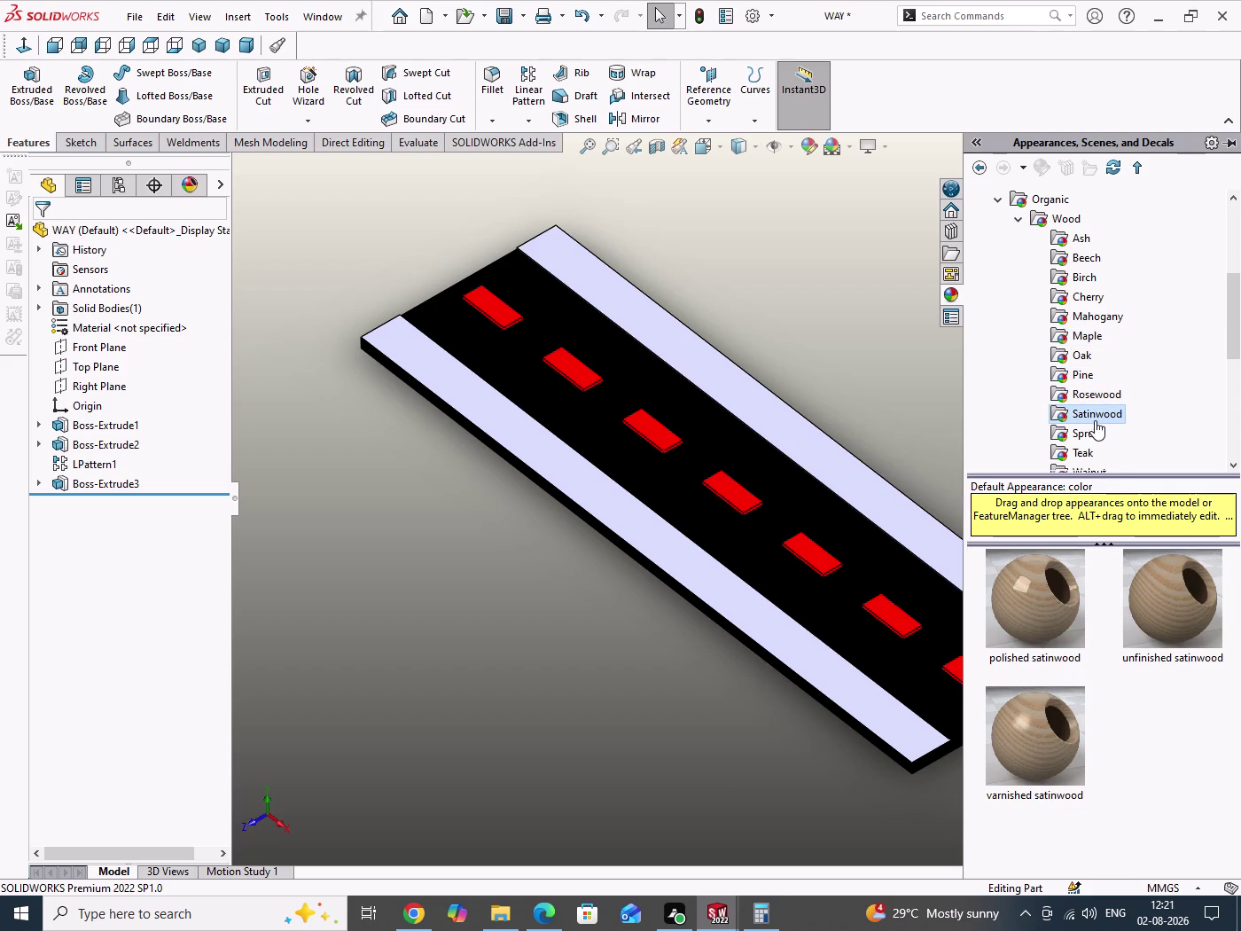
click(1092, 431)
scroll(down, 3)
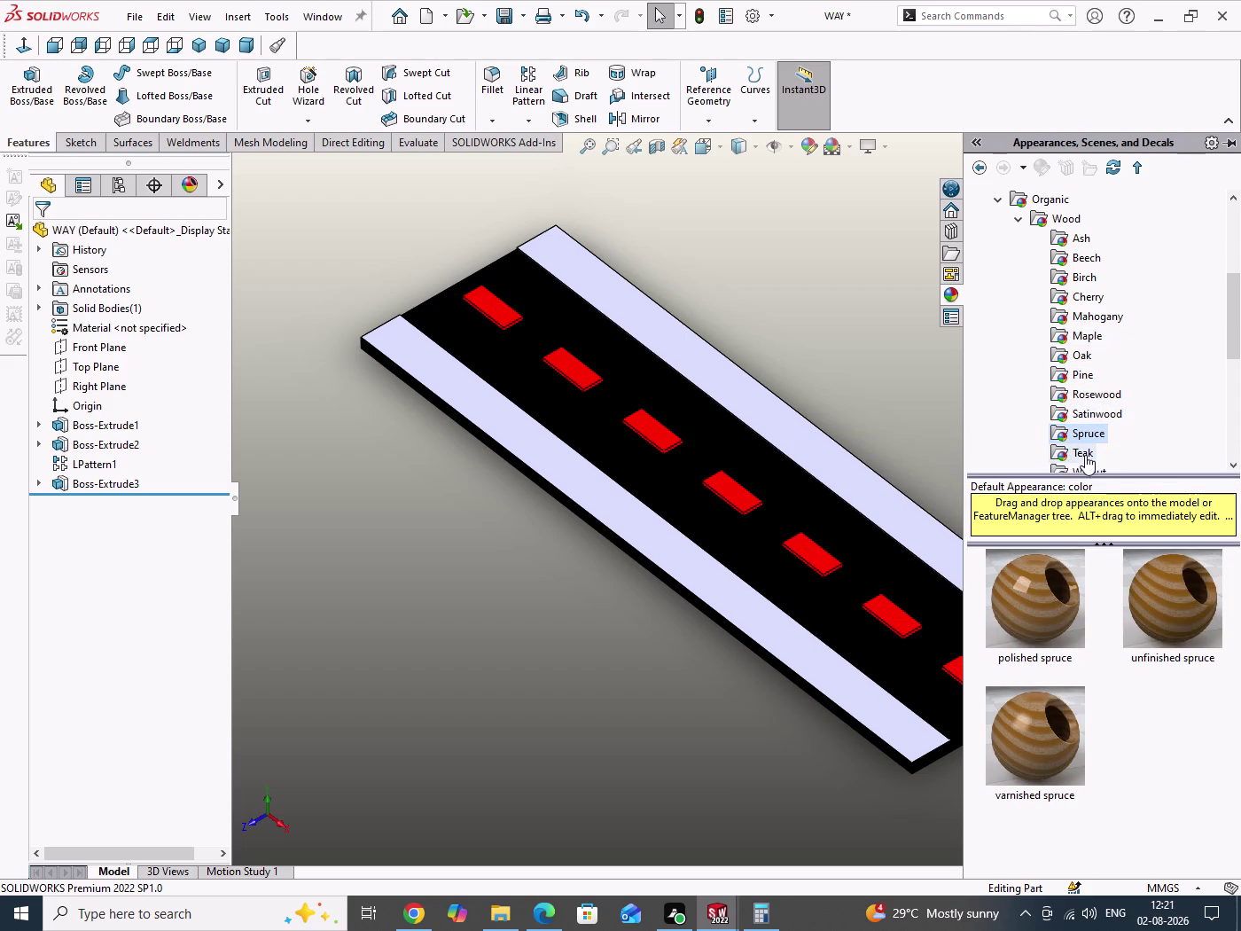
click(1085, 452)
scroll(down, 3)
scroll(down, 3)
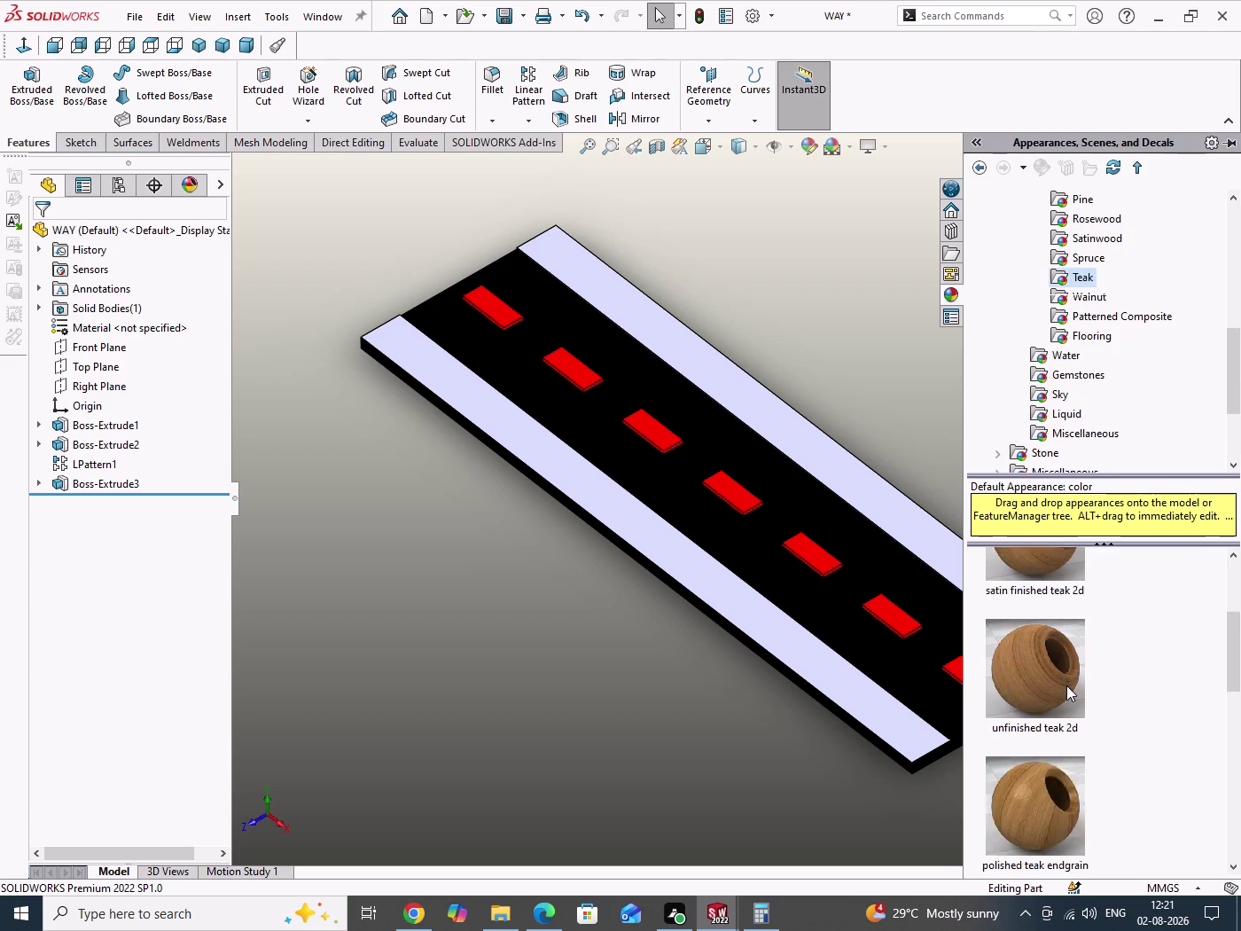
scroll(down, 3)
Preview the Walnut, Patterned Composite and Flooring wood swatches.
click(1091, 300)
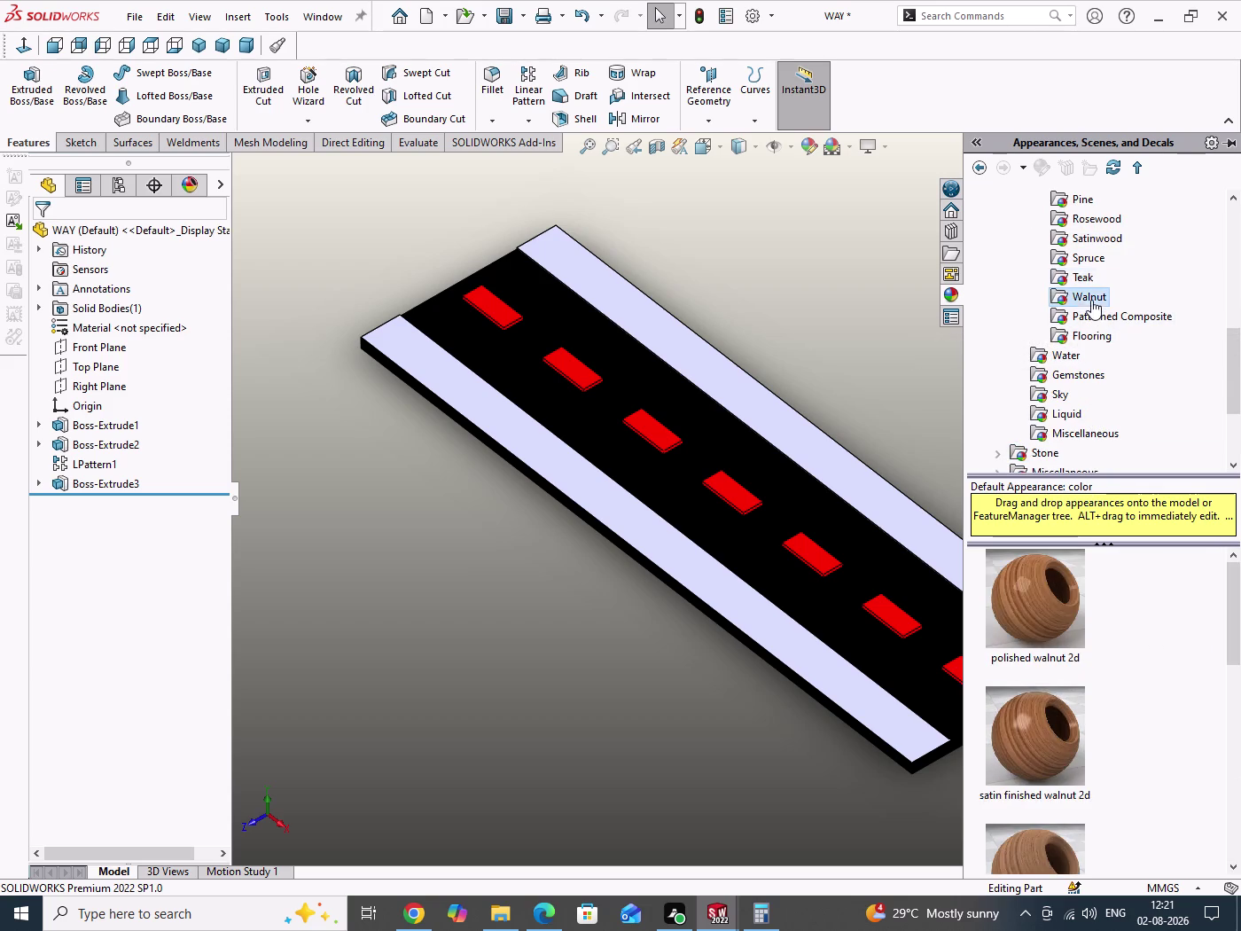
scroll(down, 3)
scroll(down, 3)
click(1100, 320)
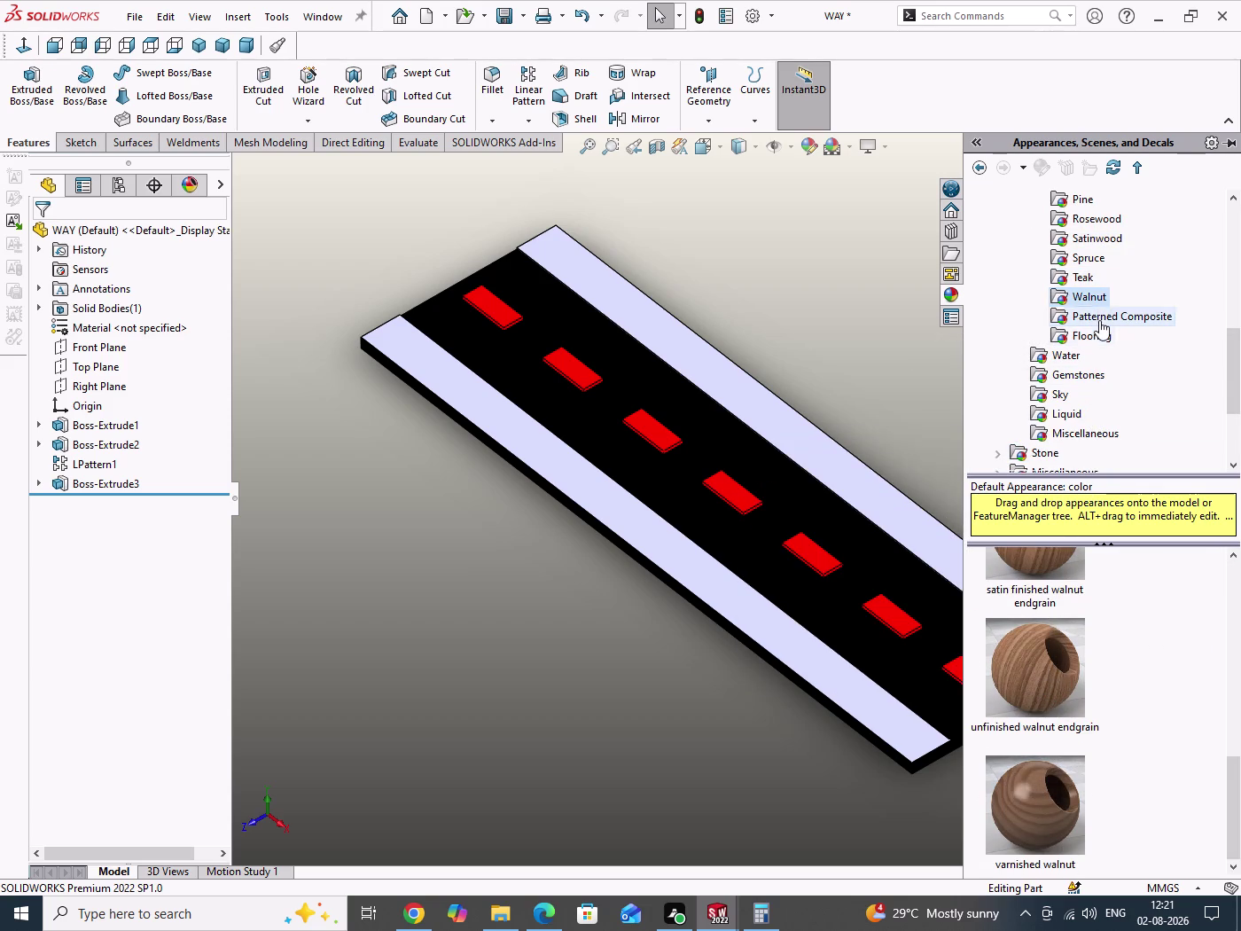
scroll(down, 3)
click(1103, 343)
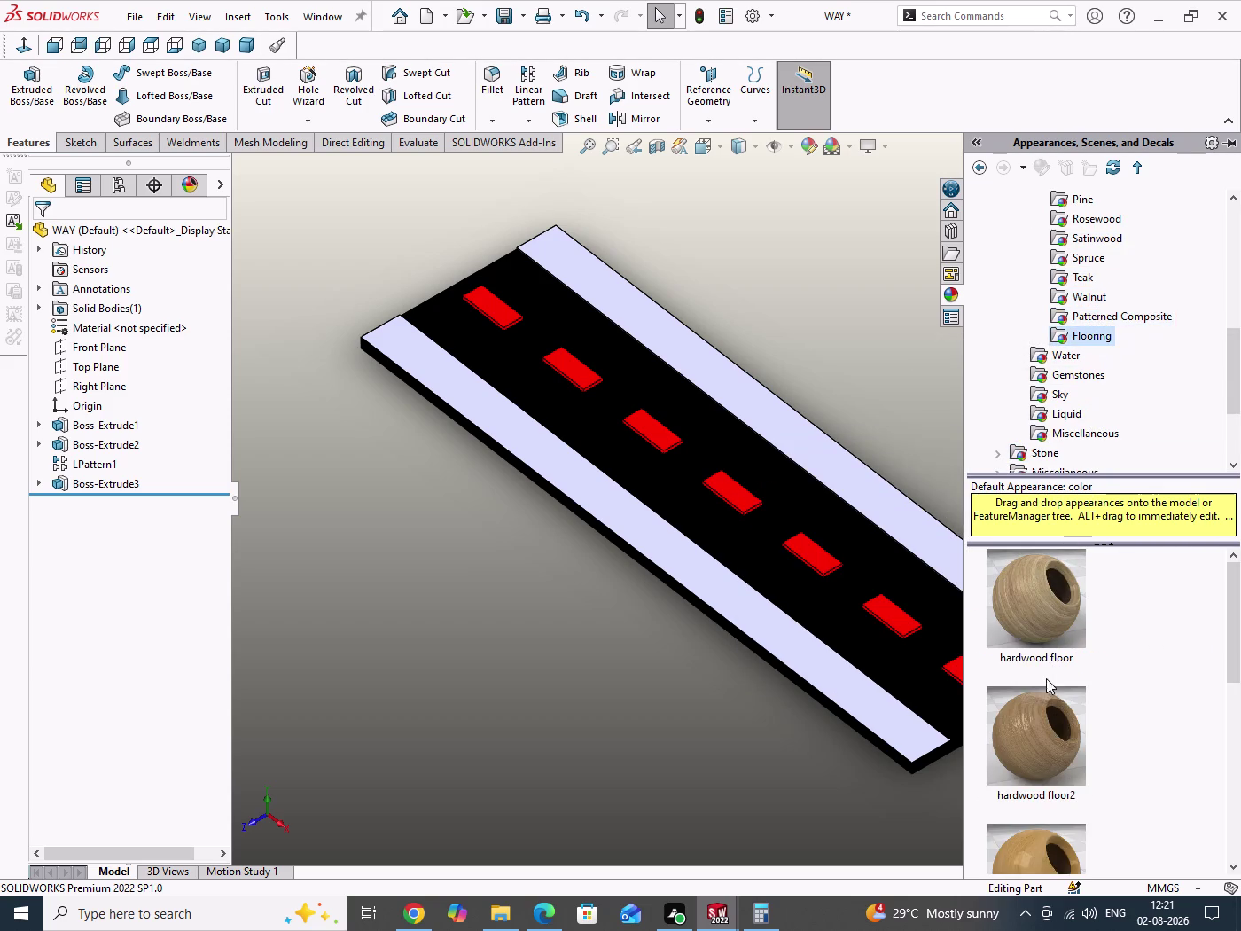
scroll(down, 3)
scroll(down, 3)
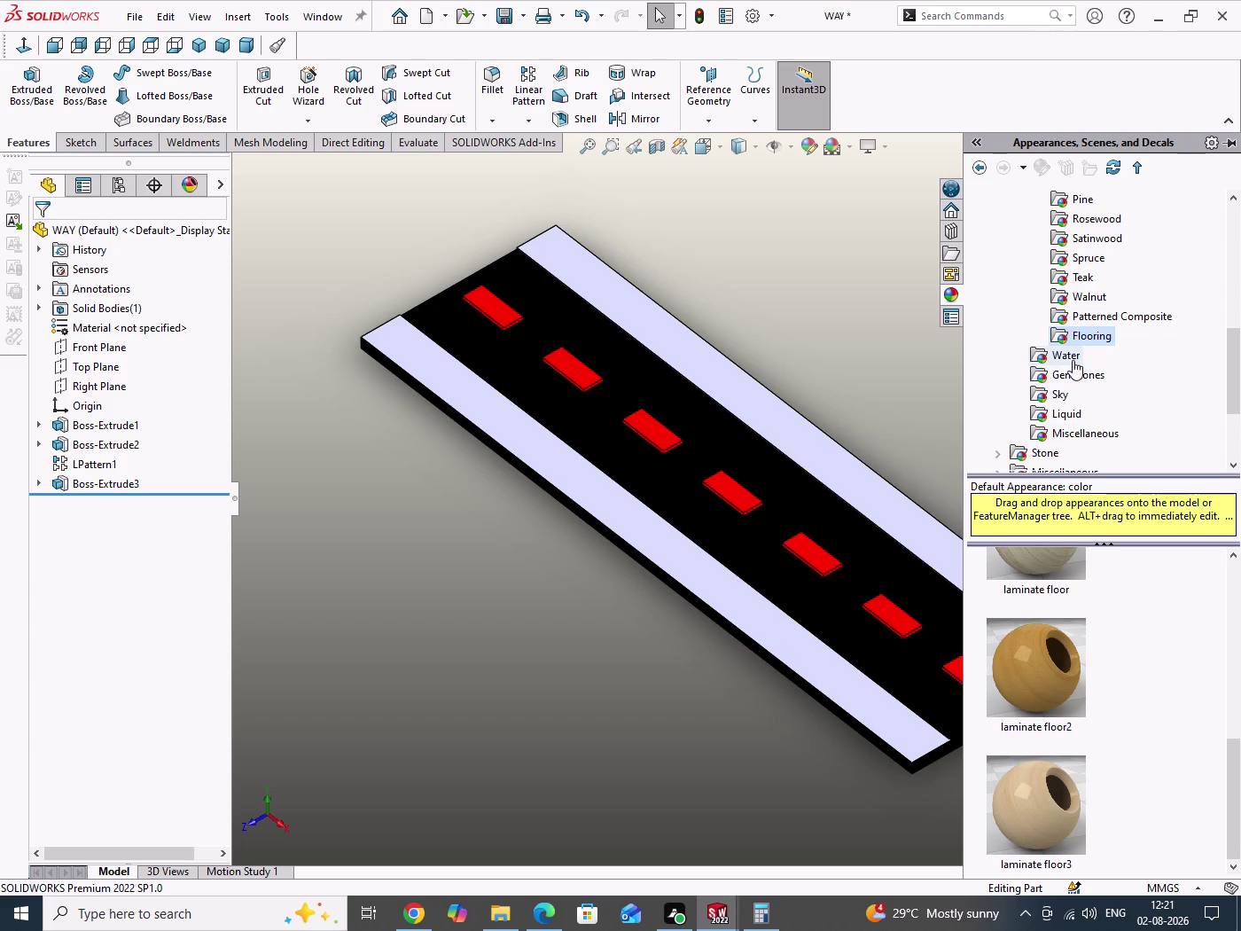
Preview the Water, Gemstones, Sky, Liquid and Miscellaneous organic swatches.
click(1061, 360)
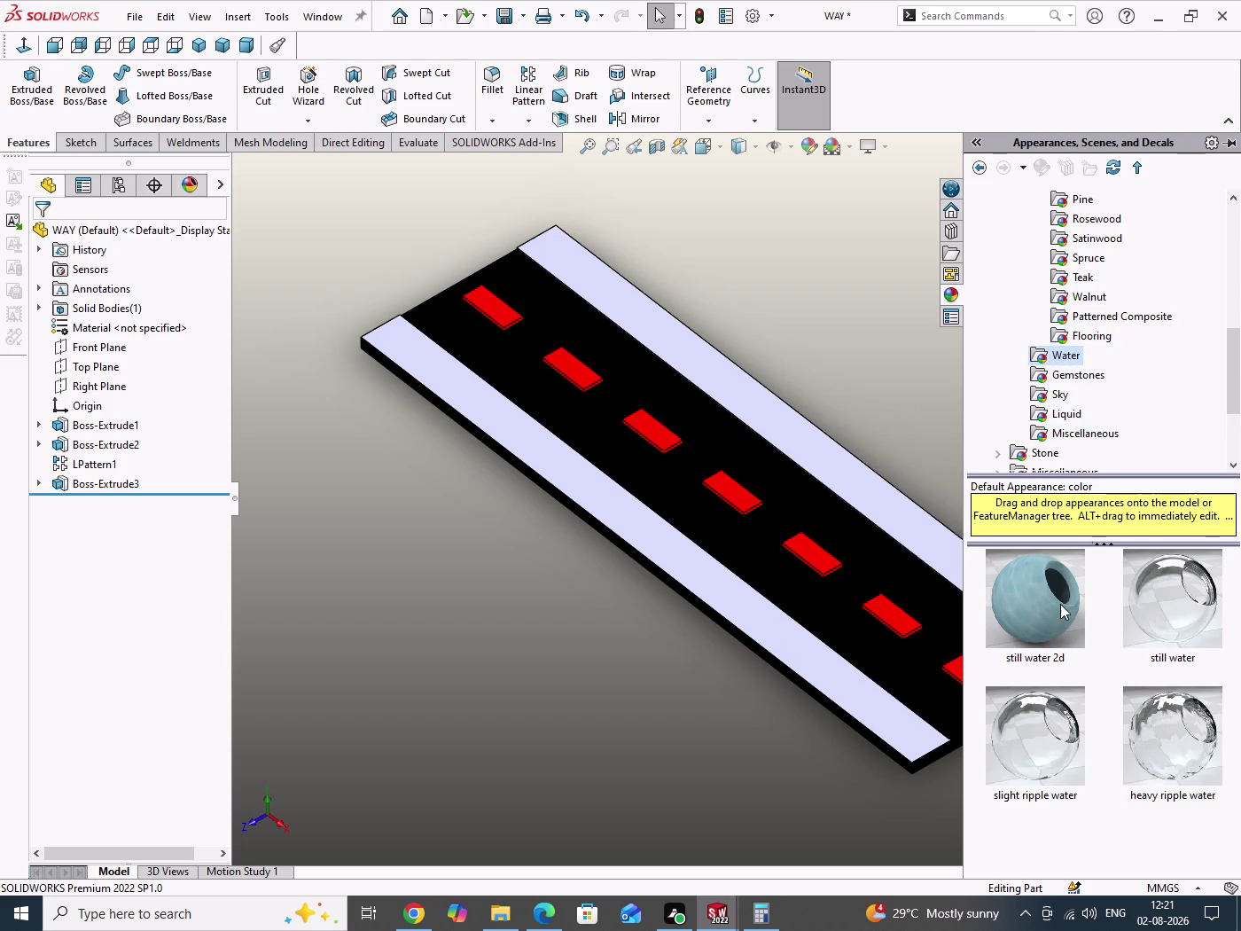
click(1081, 372)
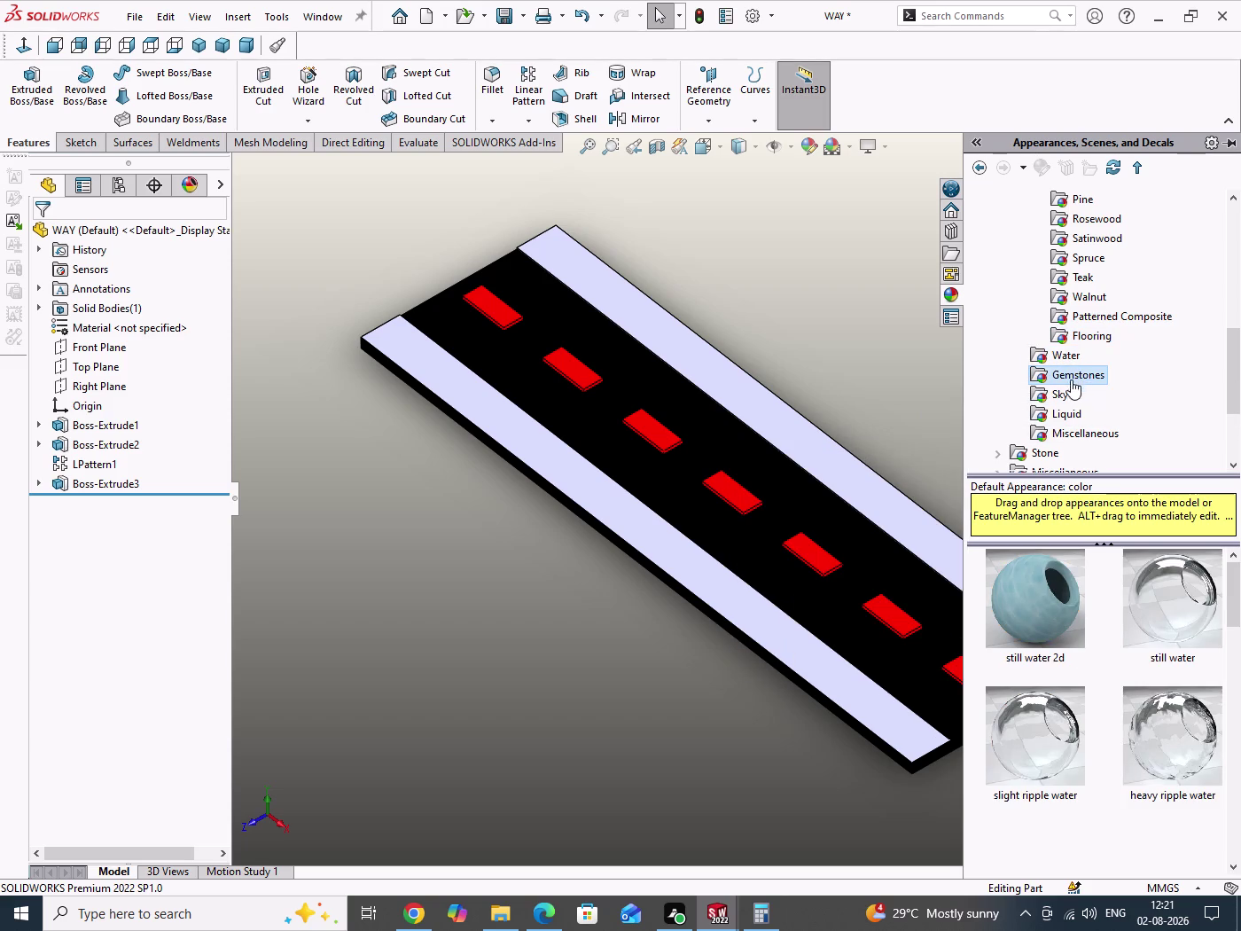
scroll(down, 3)
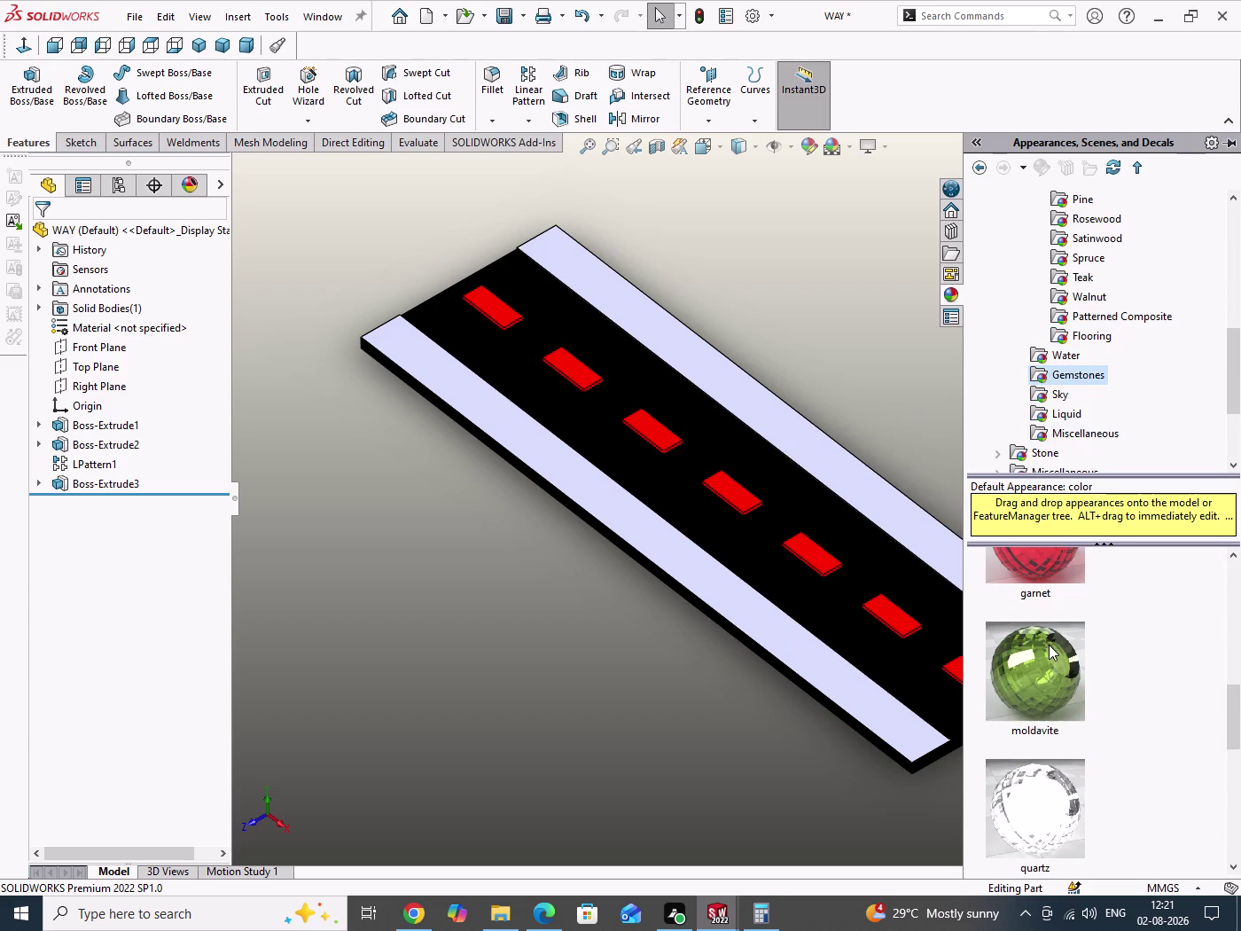
click(1060, 398)
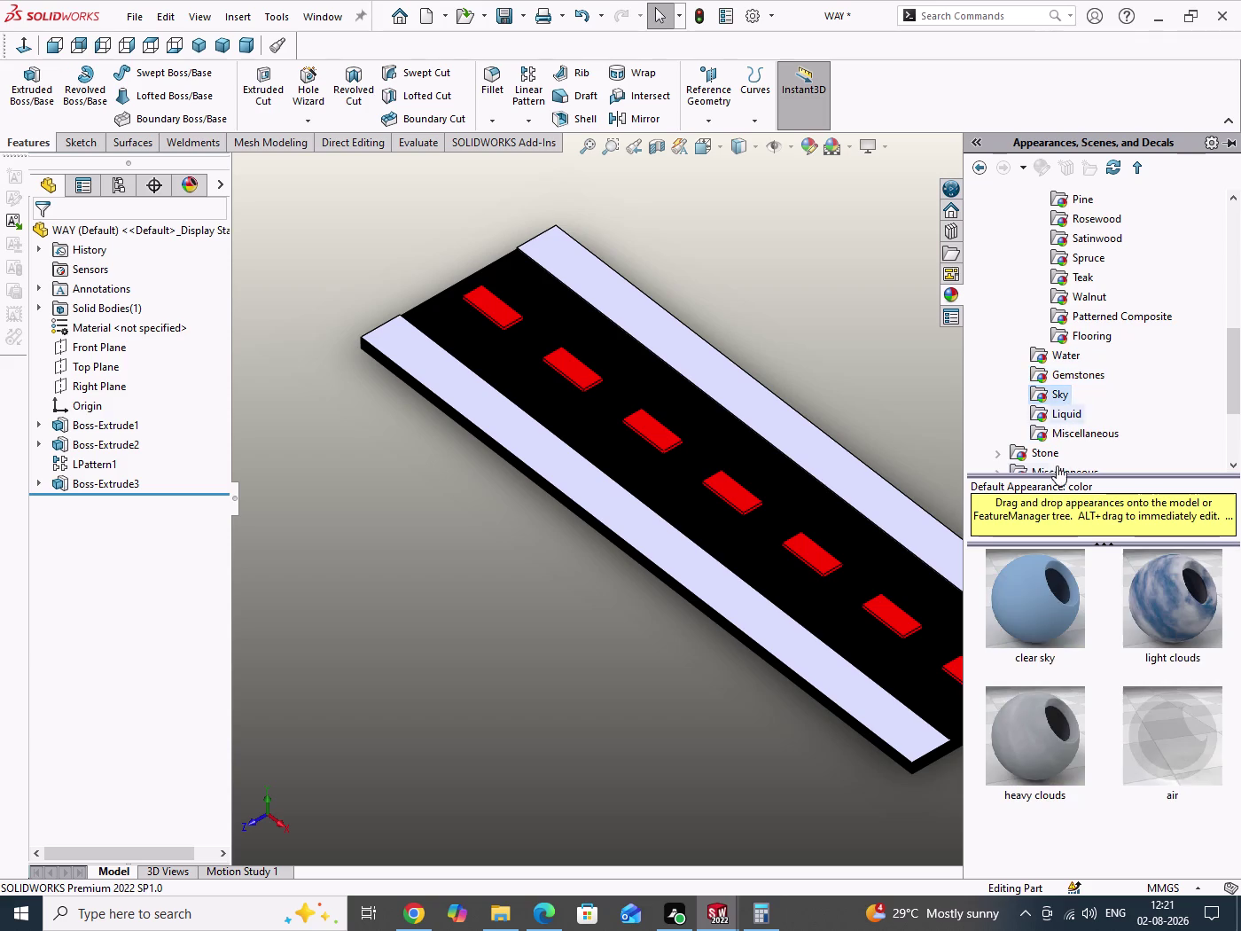
click(1070, 414)
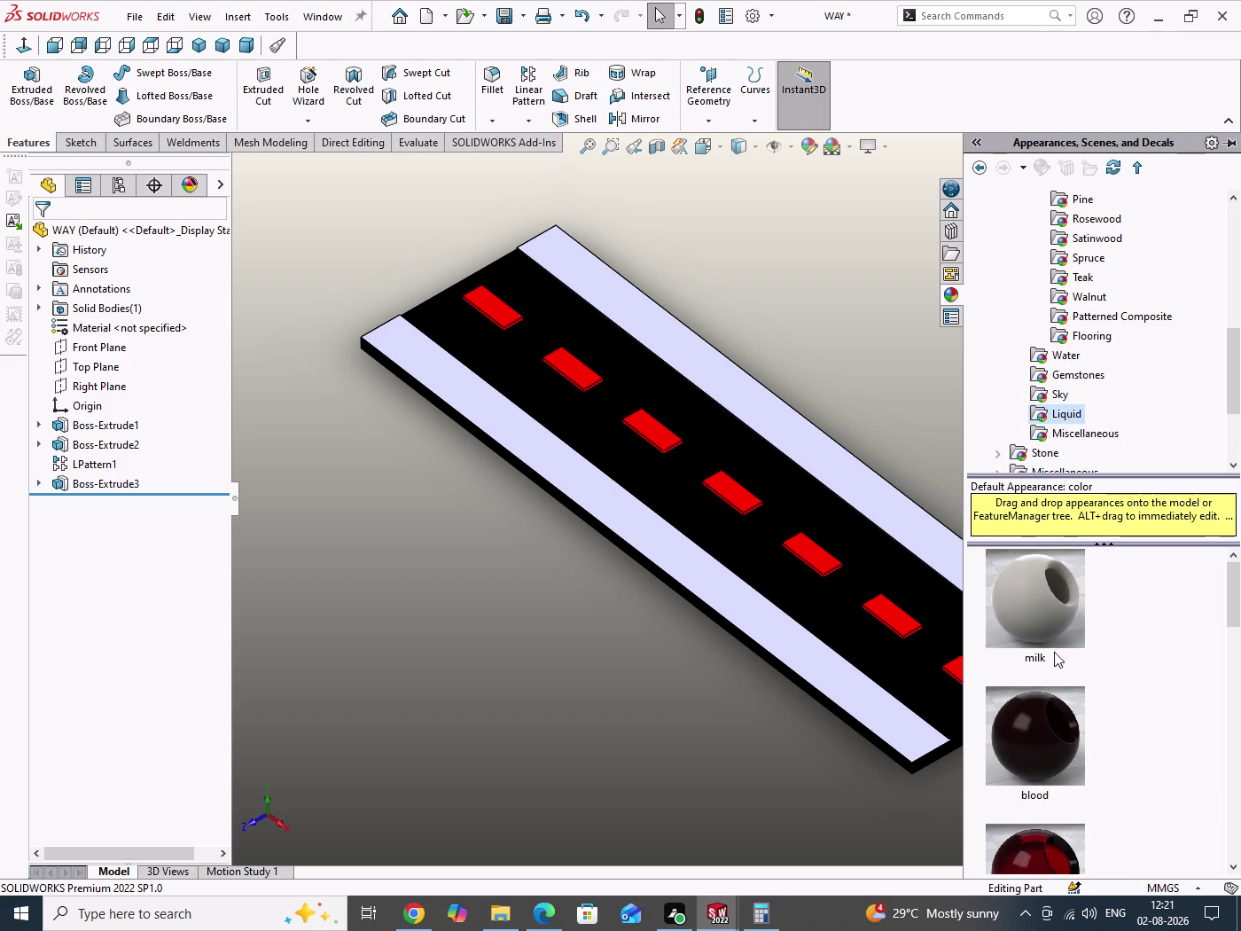
scroll(down, 3)
scroll(down, 3)
scroll(down, 3)
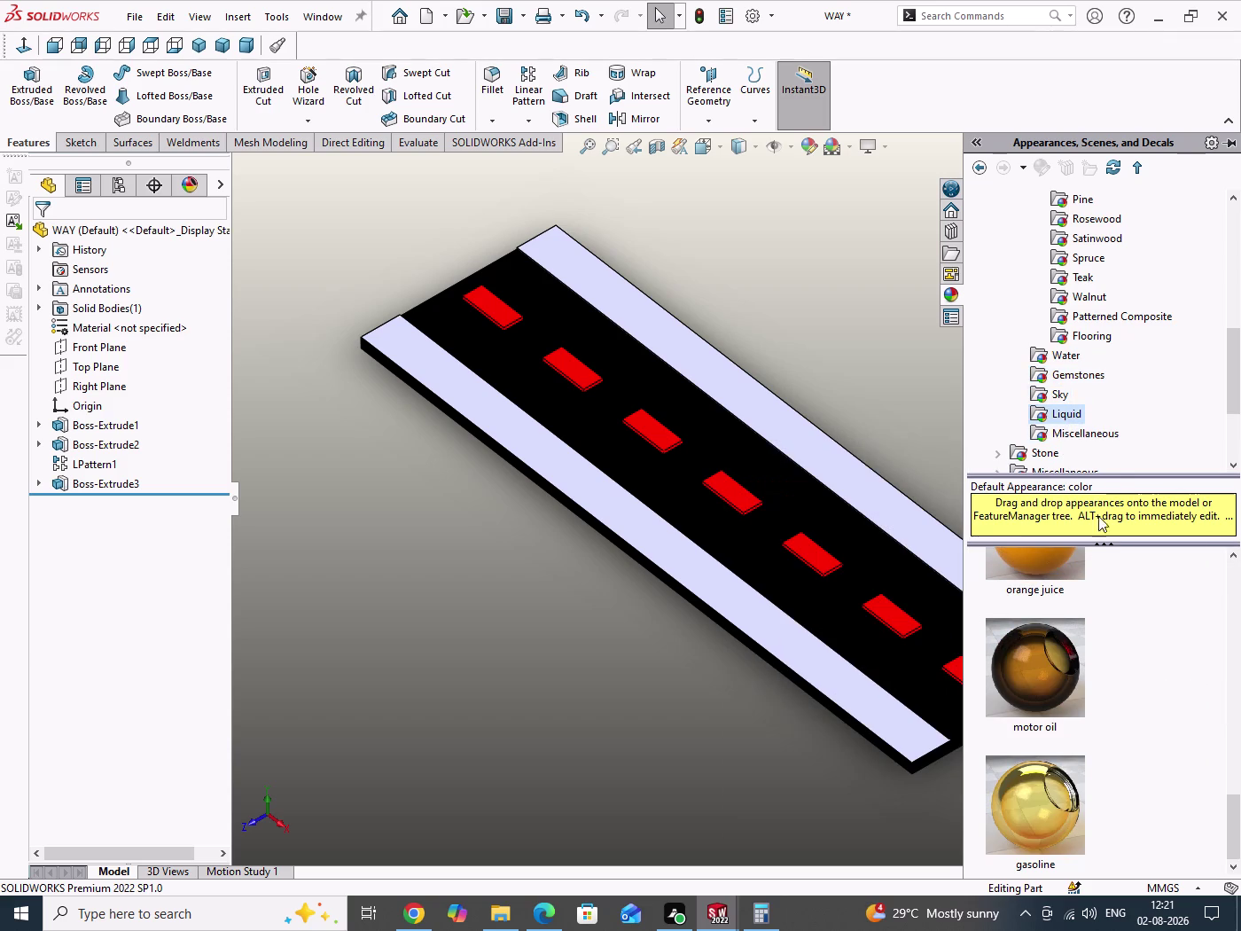
click(1107, 432)
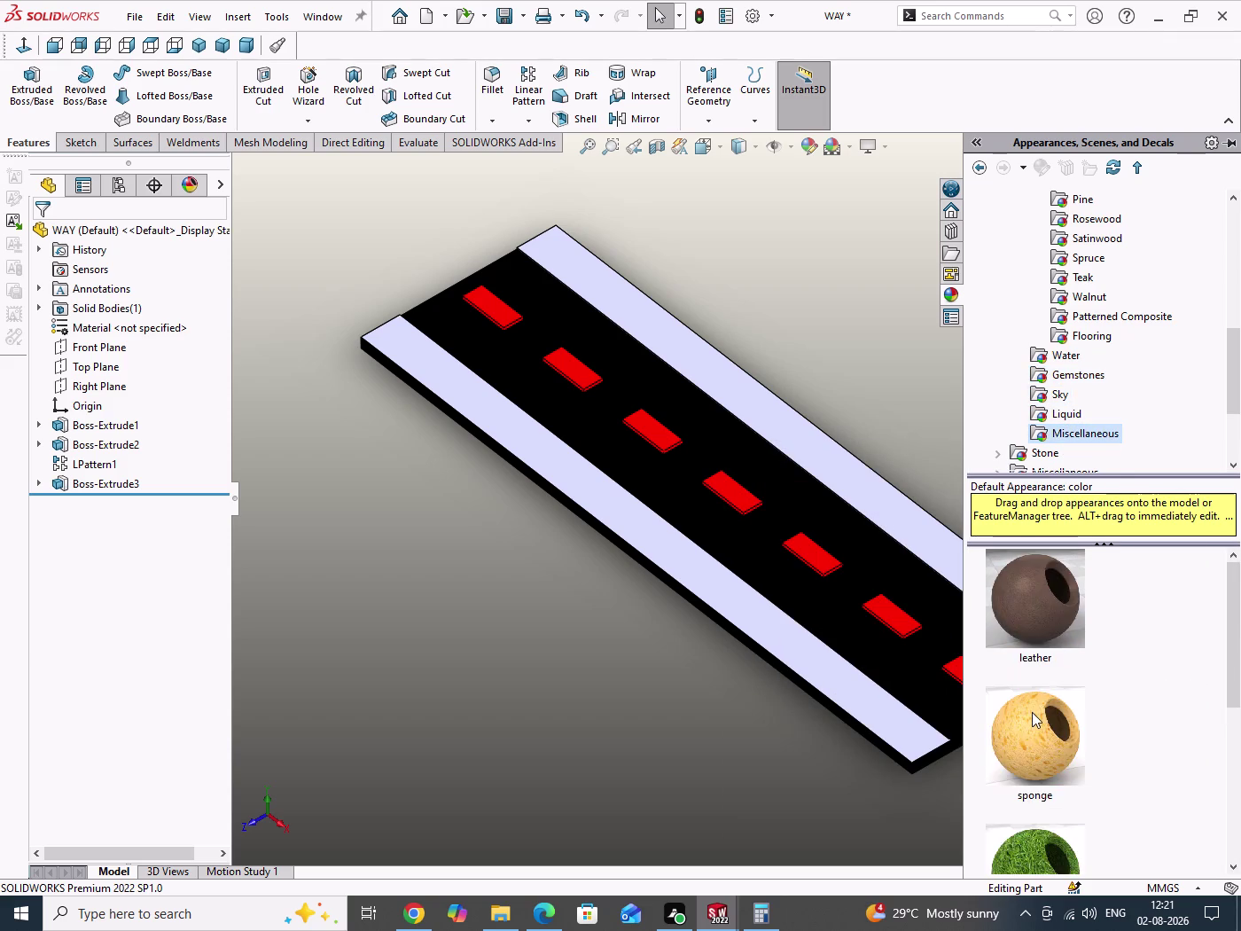
scroll(down, 3)
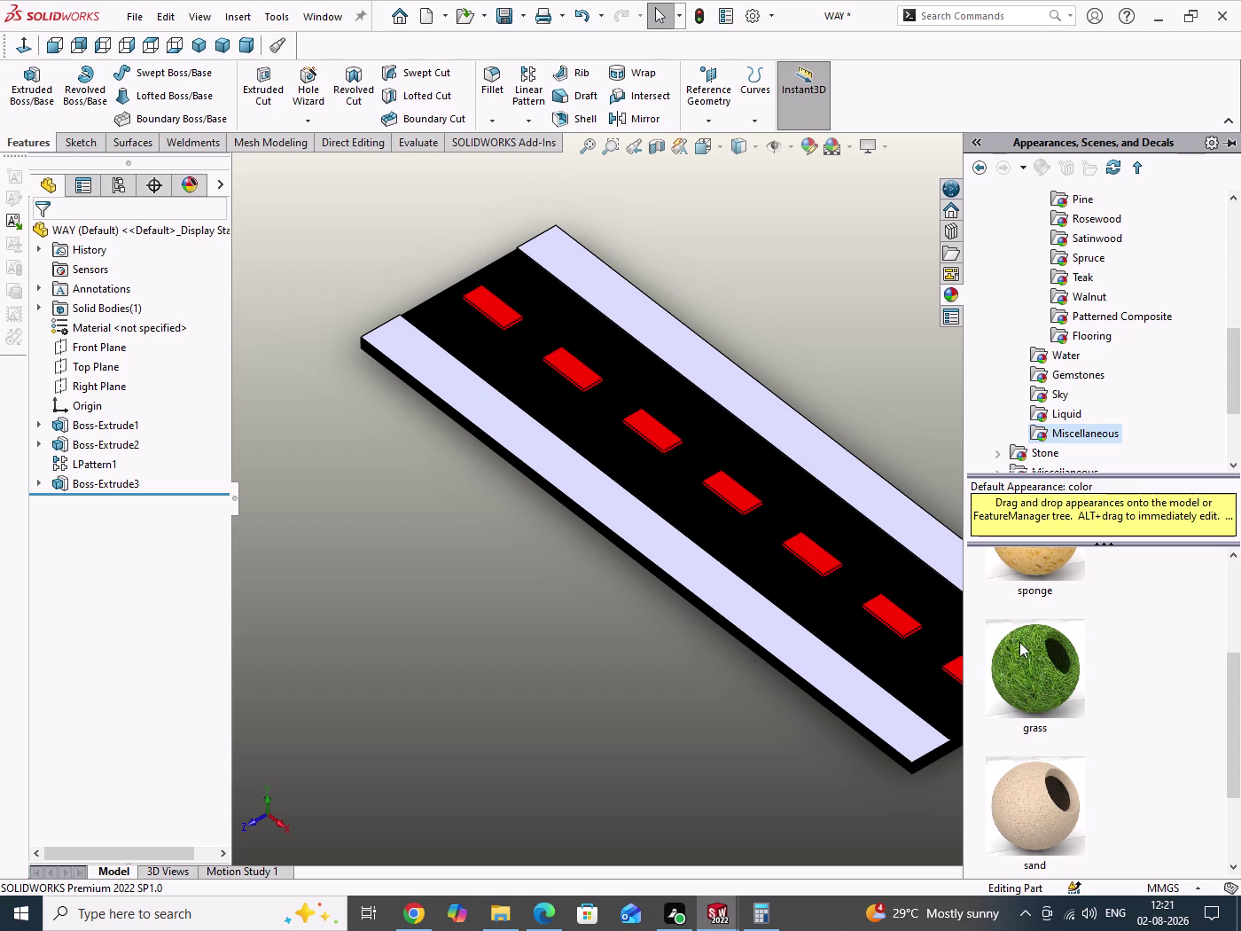
Apply the Miscellaneous grass appearance to the Boss-Extrude3 side strips and save.
drag(1030, 672, 887, 716)
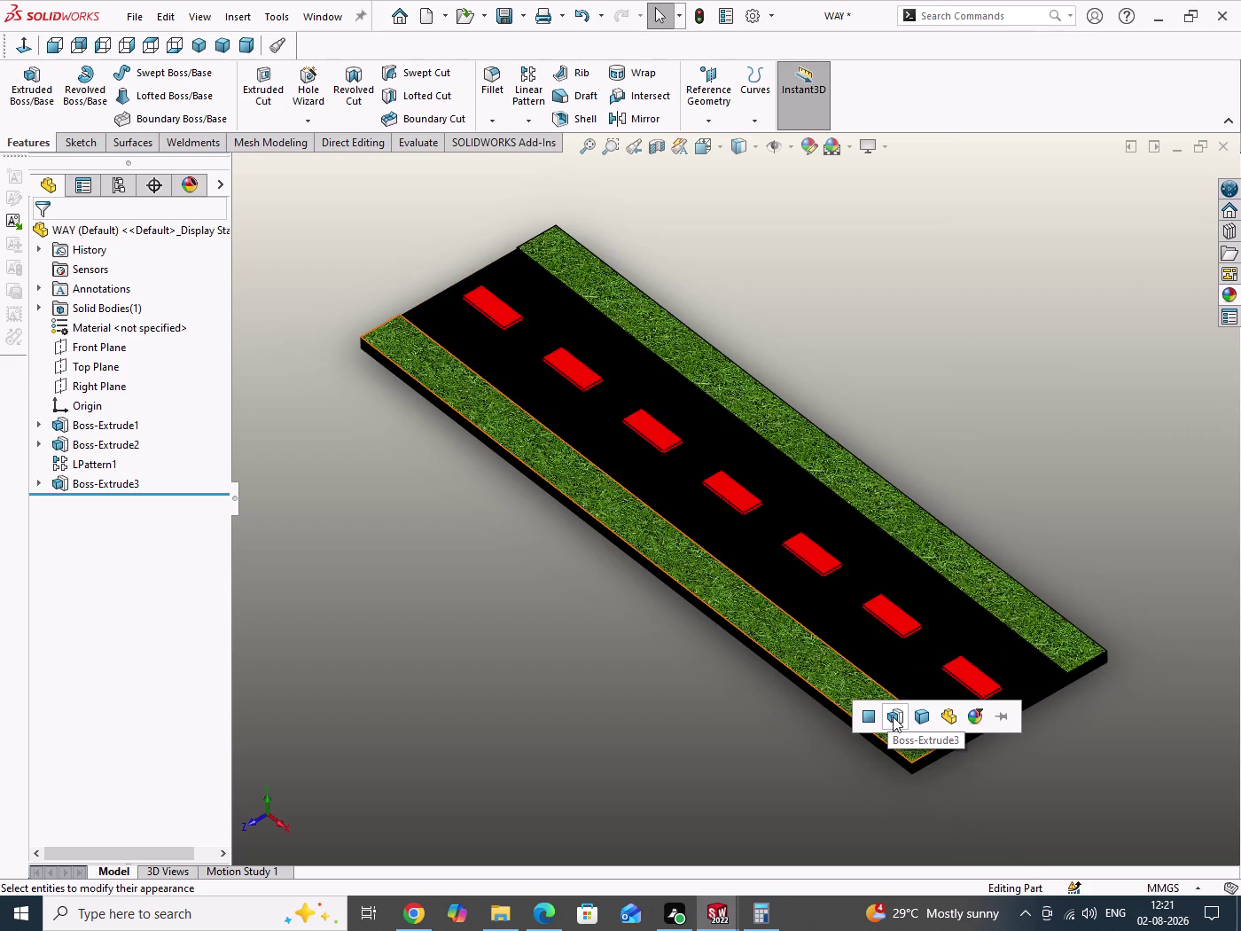
click(894, 717)
drag(996, 399, 1031, 513)
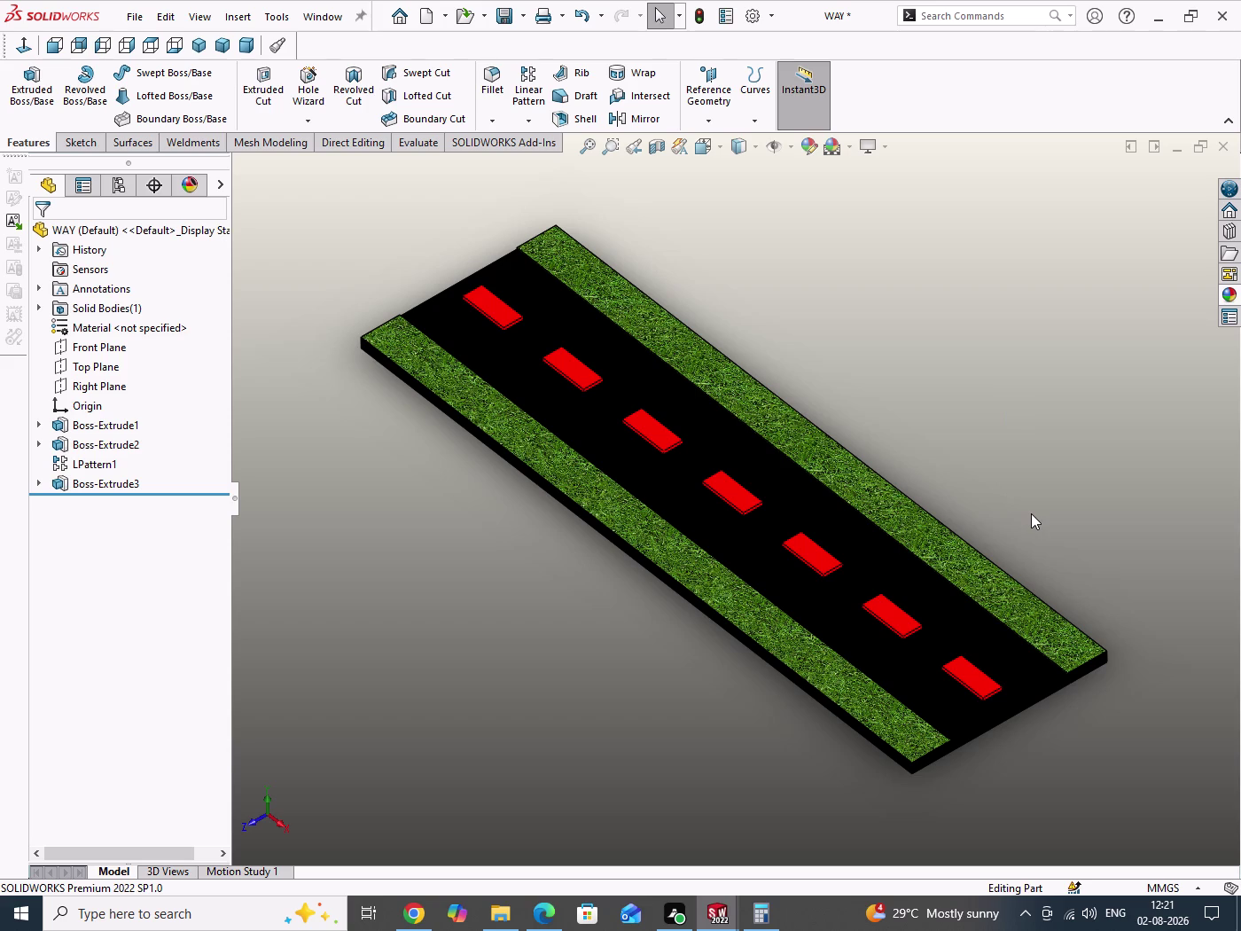
key(ctrl+s)
click(1224, 292)
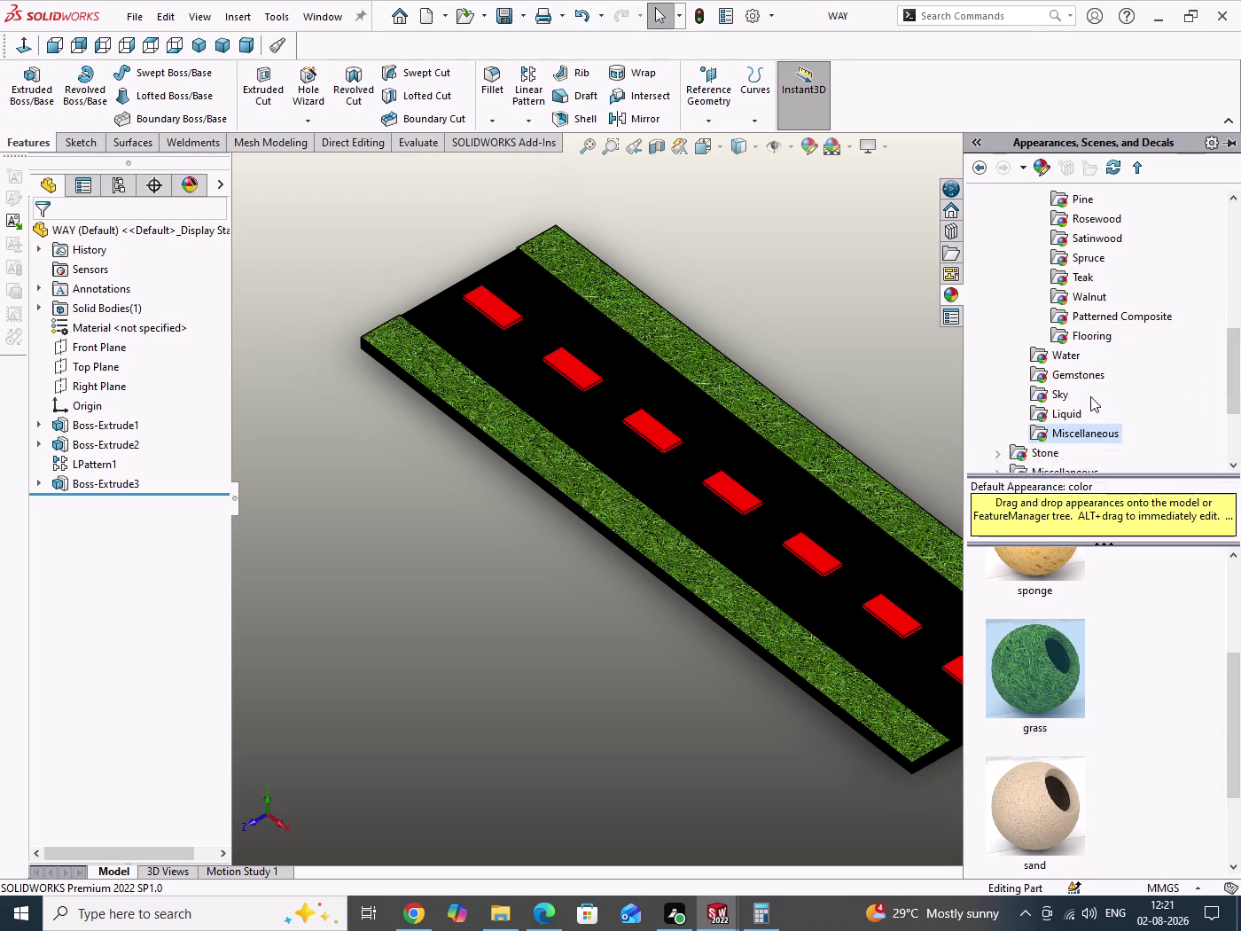
scroll(up, 3)
scroll(up, 3)
scroll(up, 3)
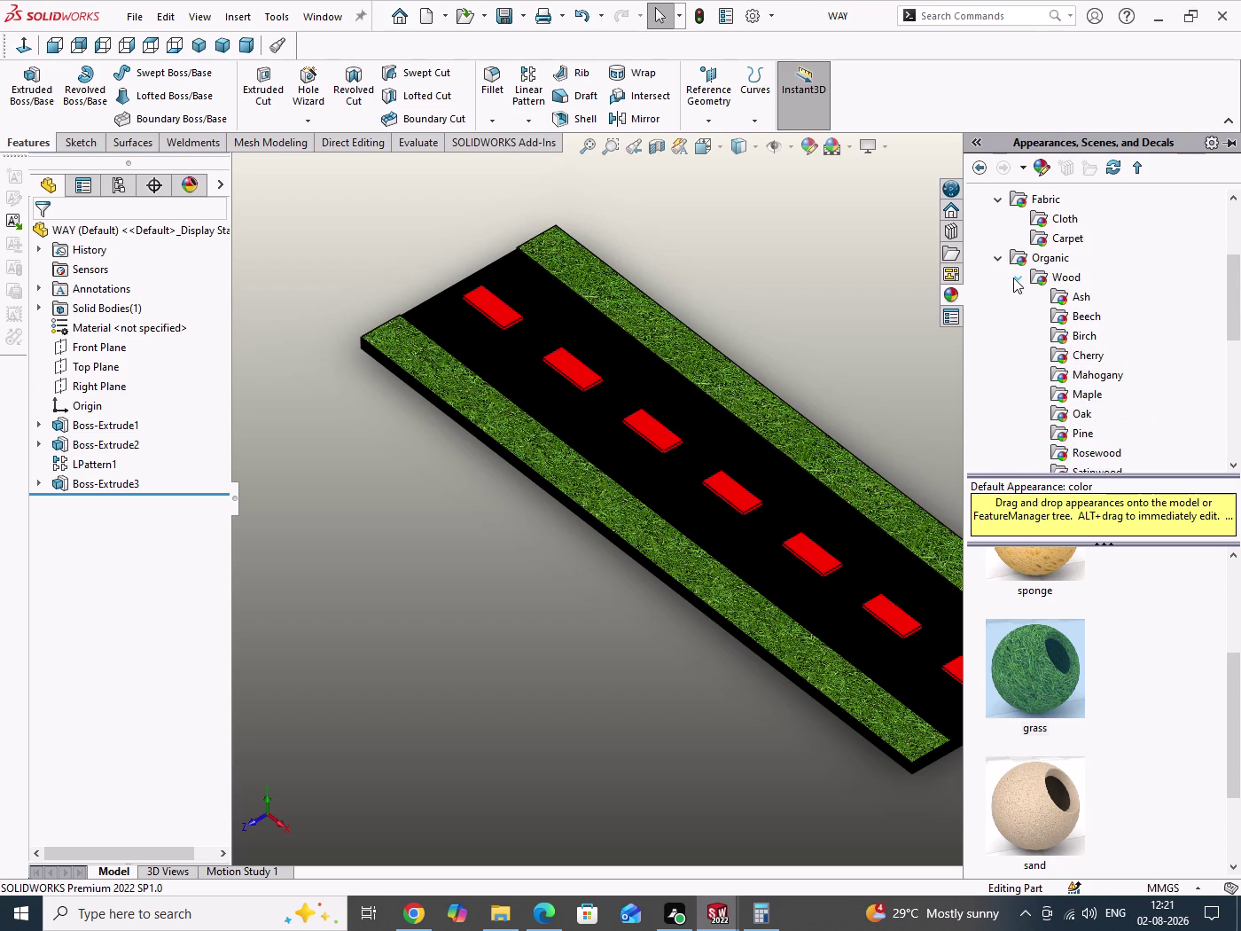
click(1016, 279)
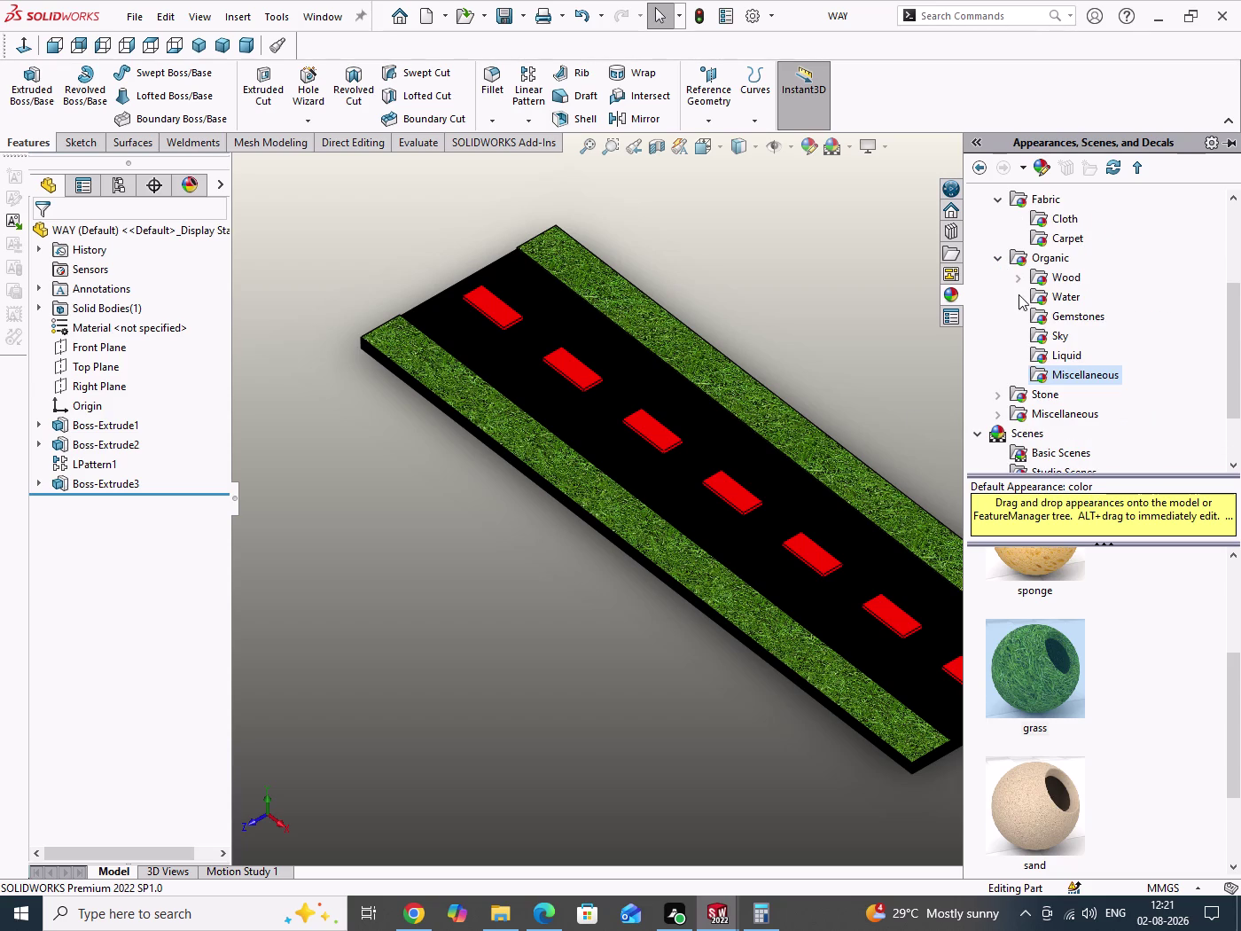
click(1000, 201)
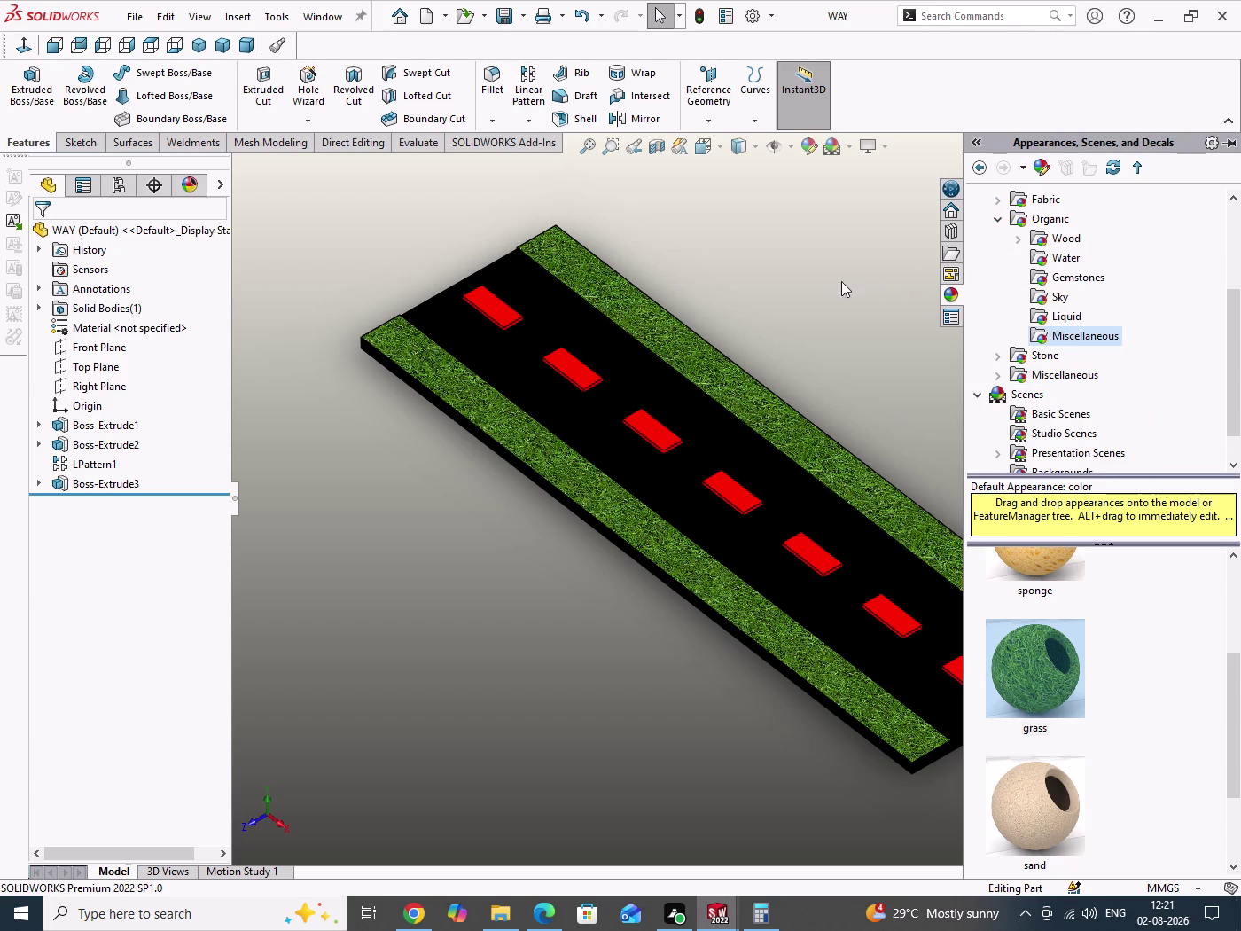
click(819, 281)
drag(923, 441, 995, 511)
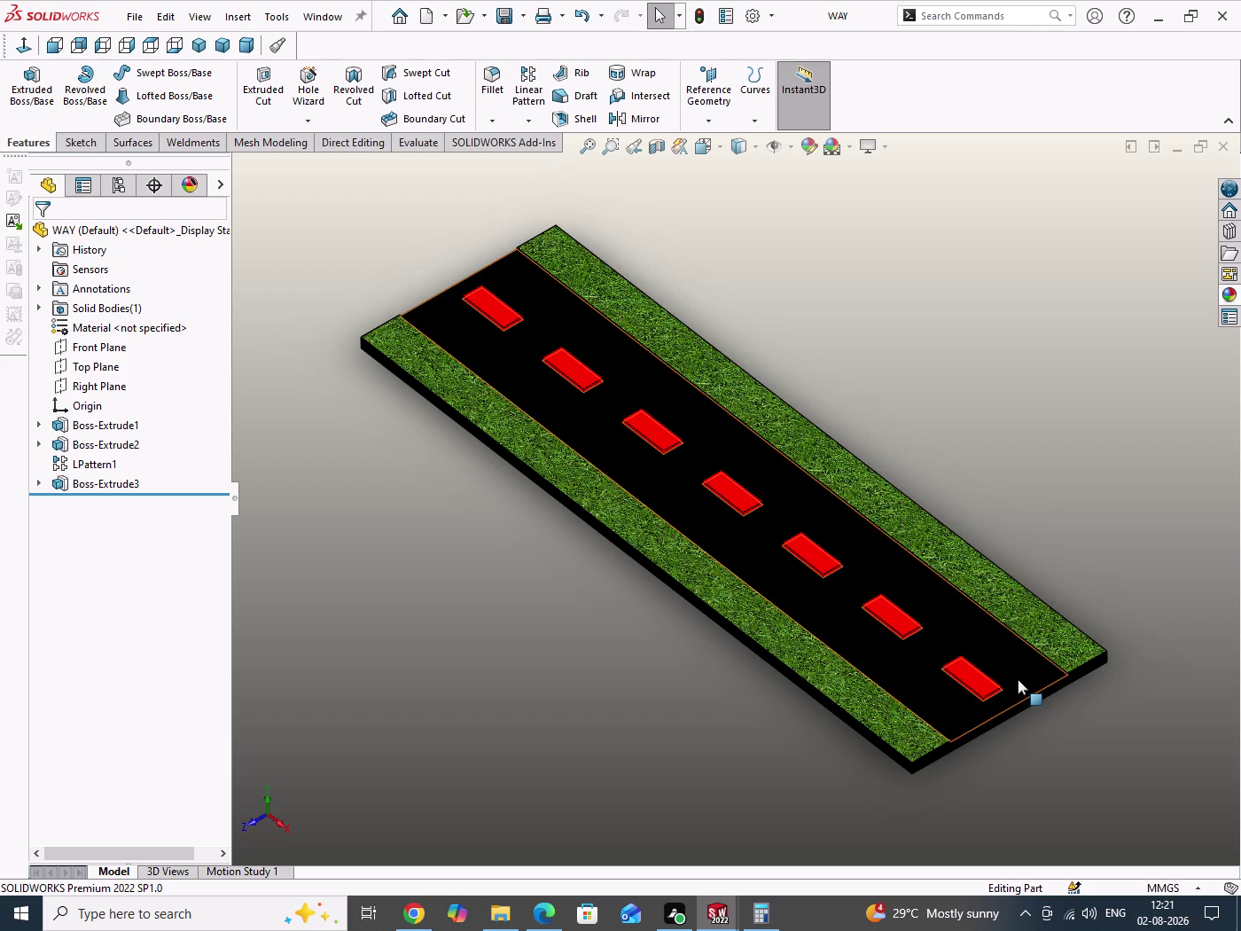
Show the base plate sketch dimensions and step the width up from 600 to 700.
click(1018, 680)
double_click(383, 274)
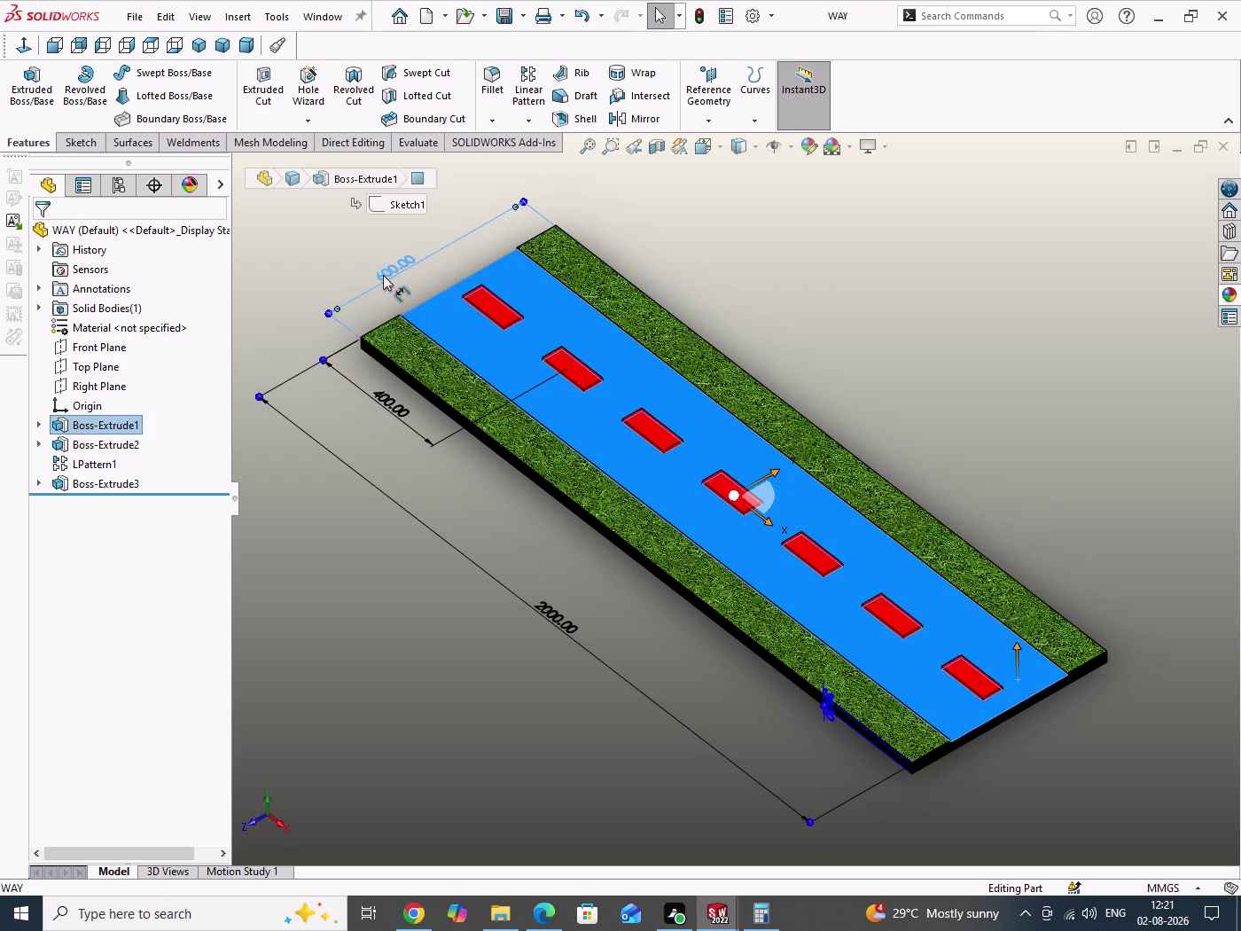
click(459, 291)
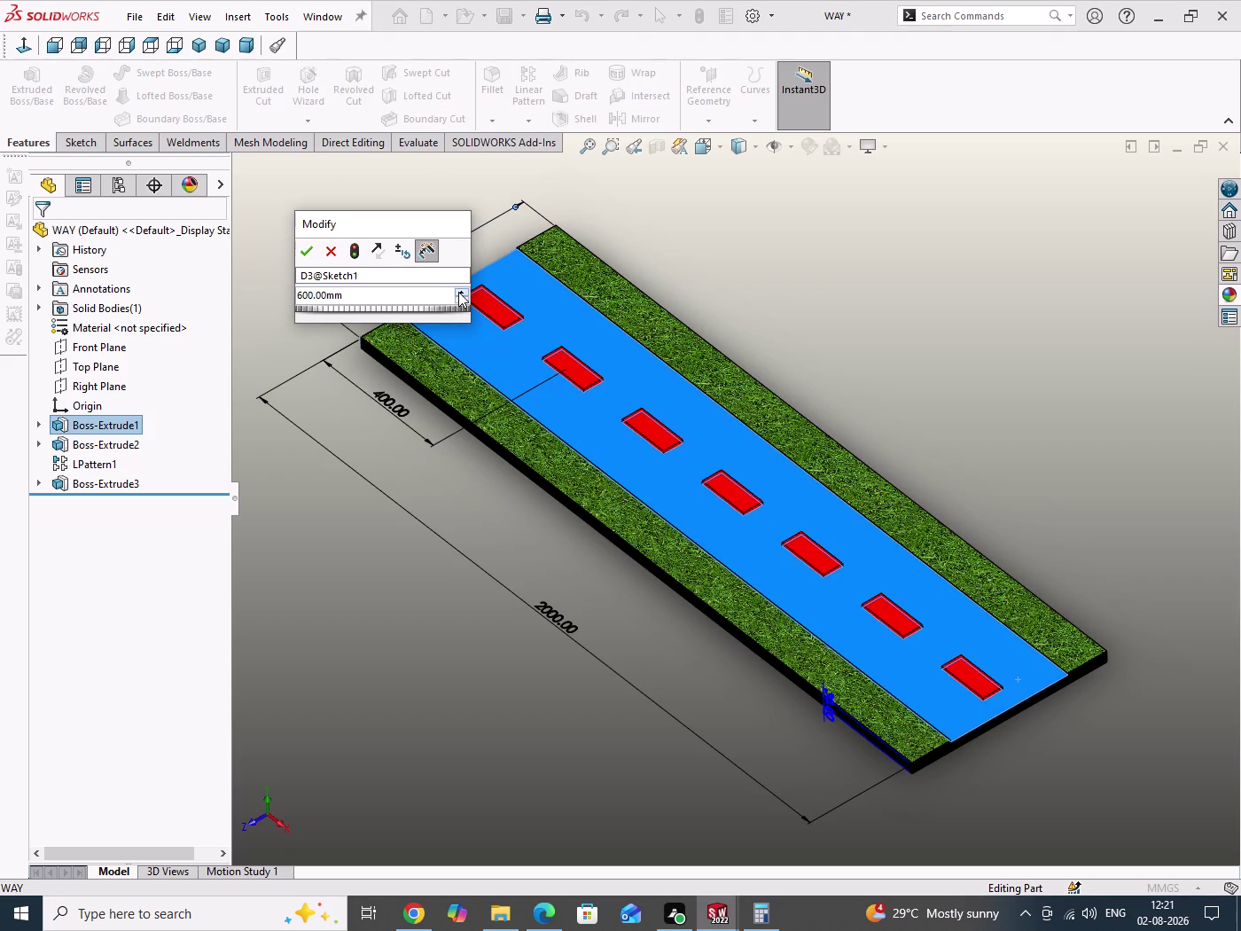
click(458, 293)
triple_click(459, 293)
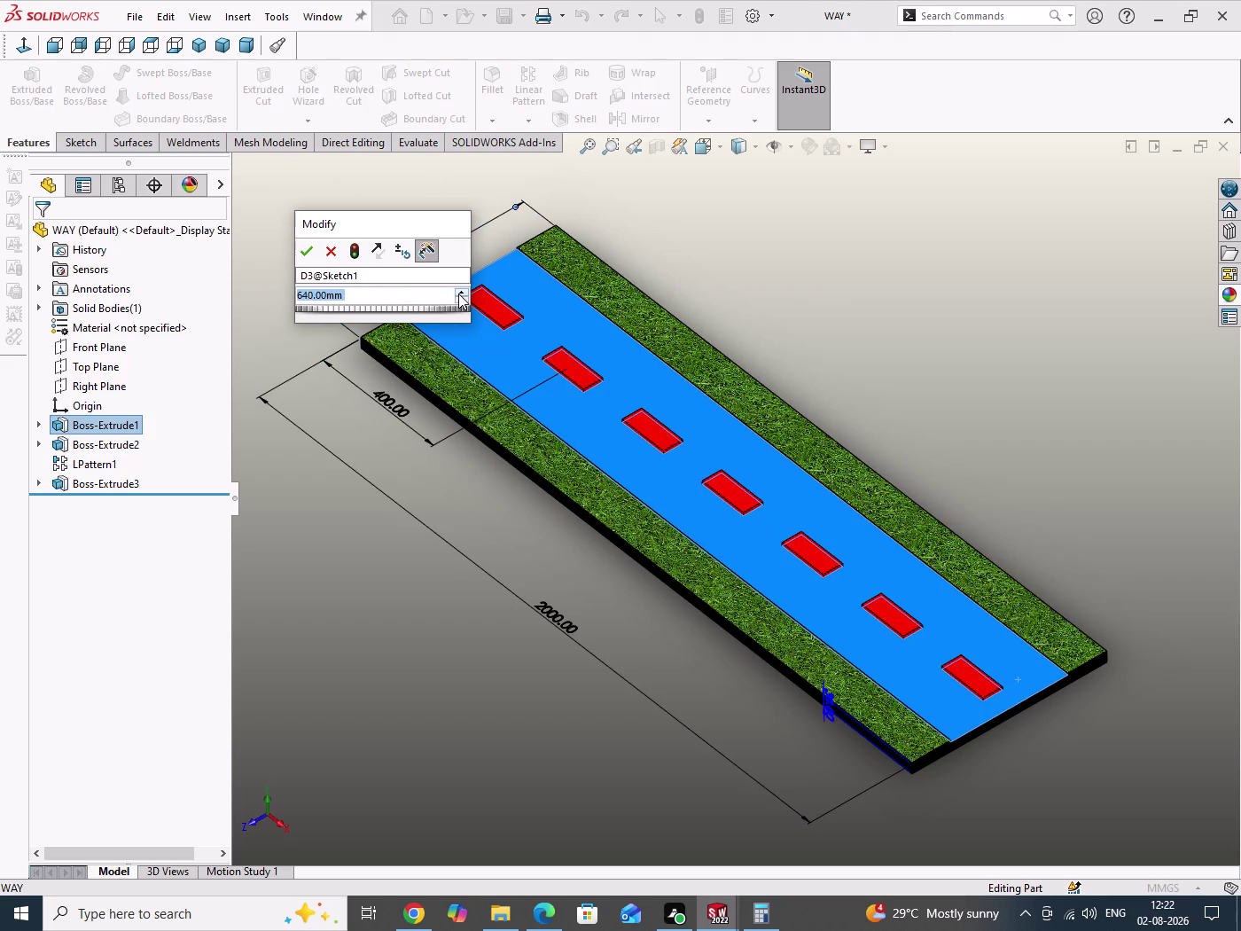
triple_click(459, 294)
click(459, 293)
click(458, 294)
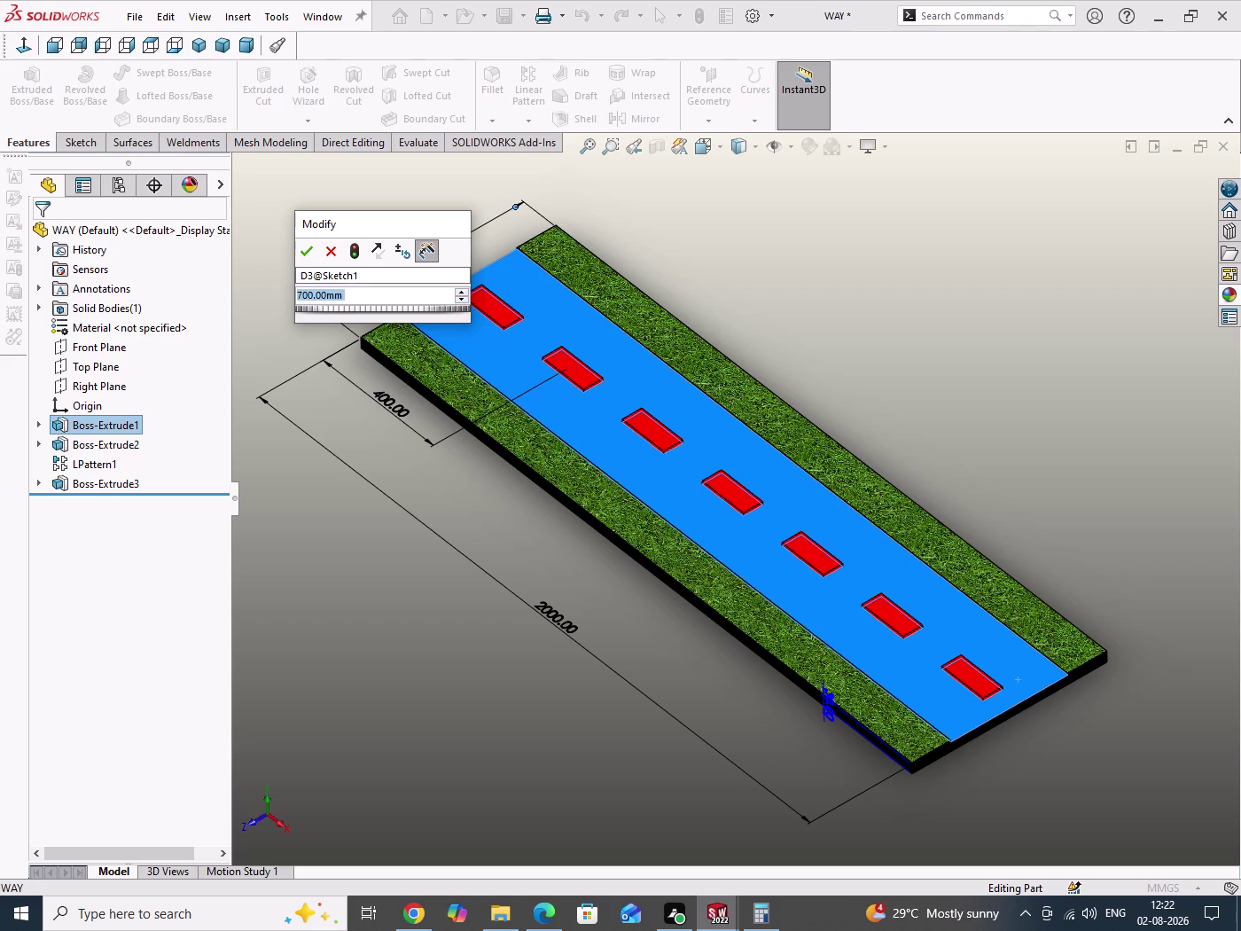
Replace the road width value with 800 and confirm it.
click(352, 258)
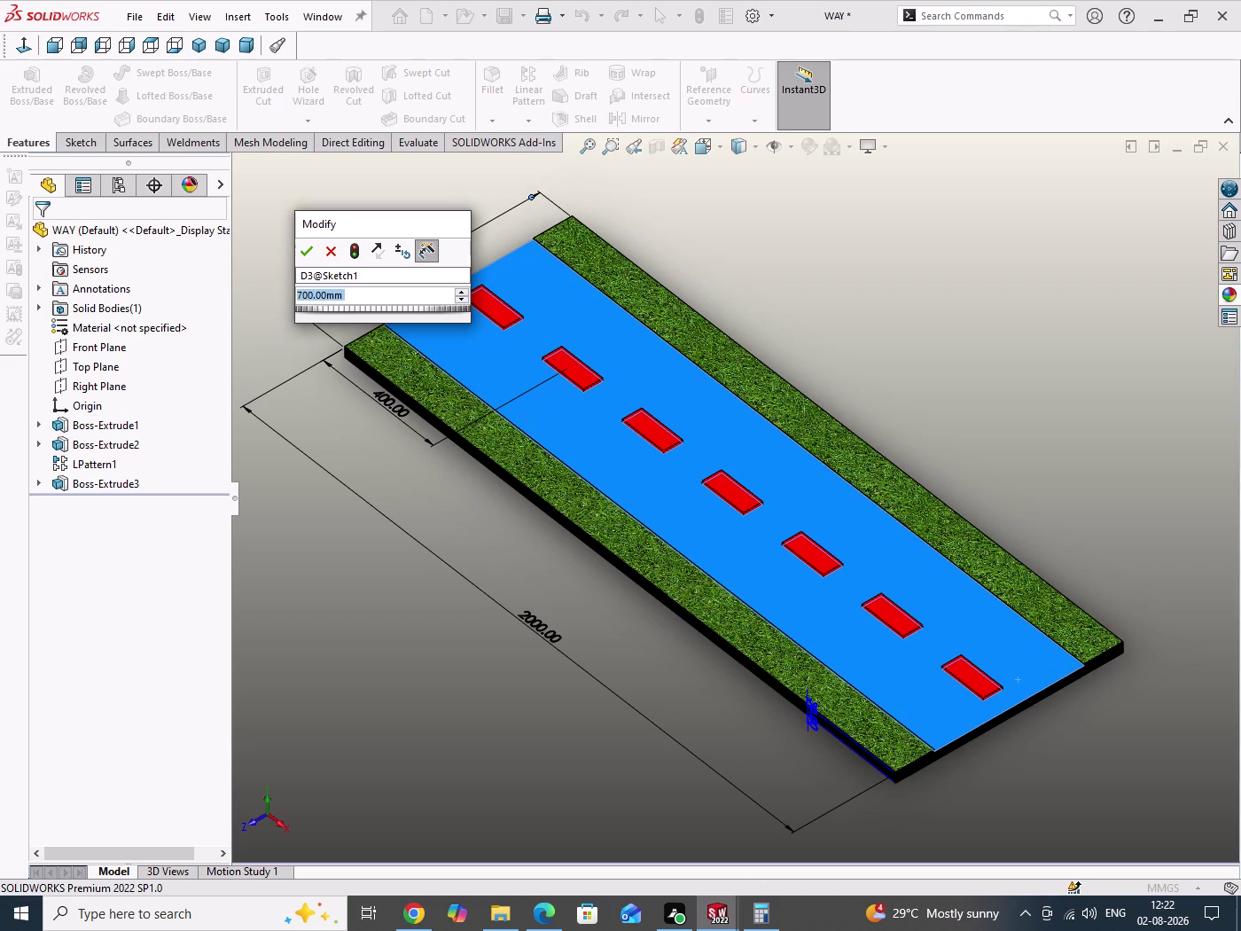
text(8)
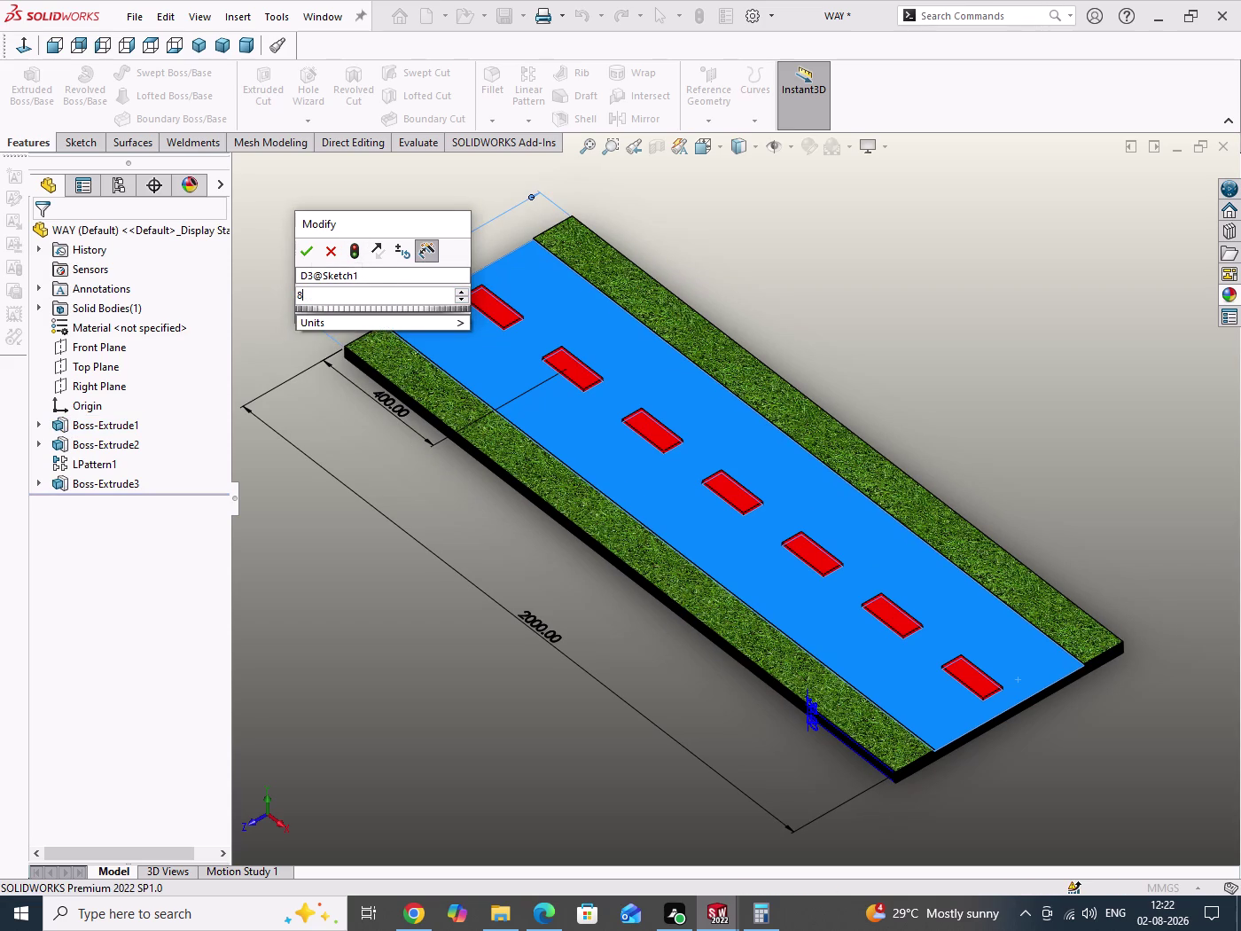
text(00)
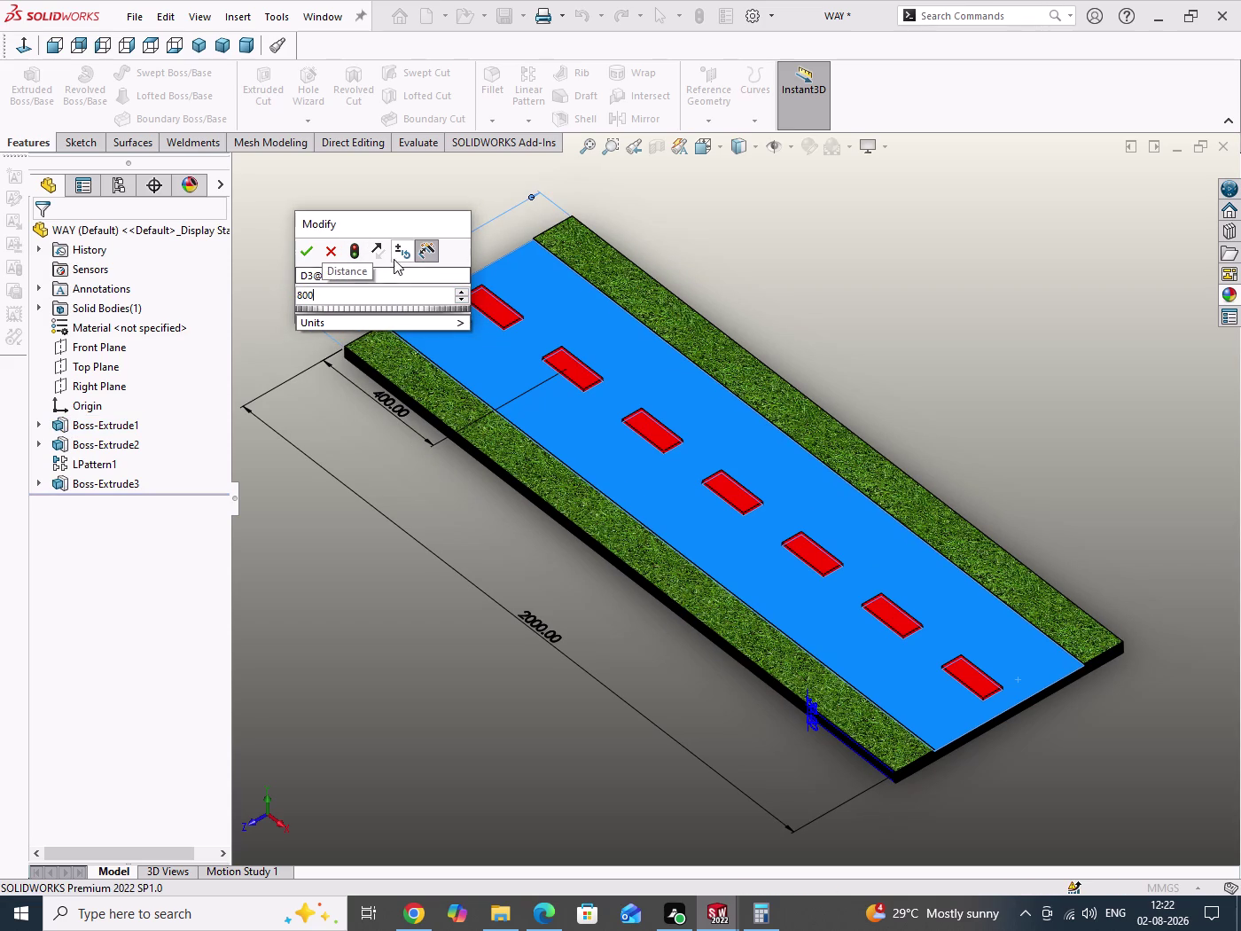
click(353, 254)
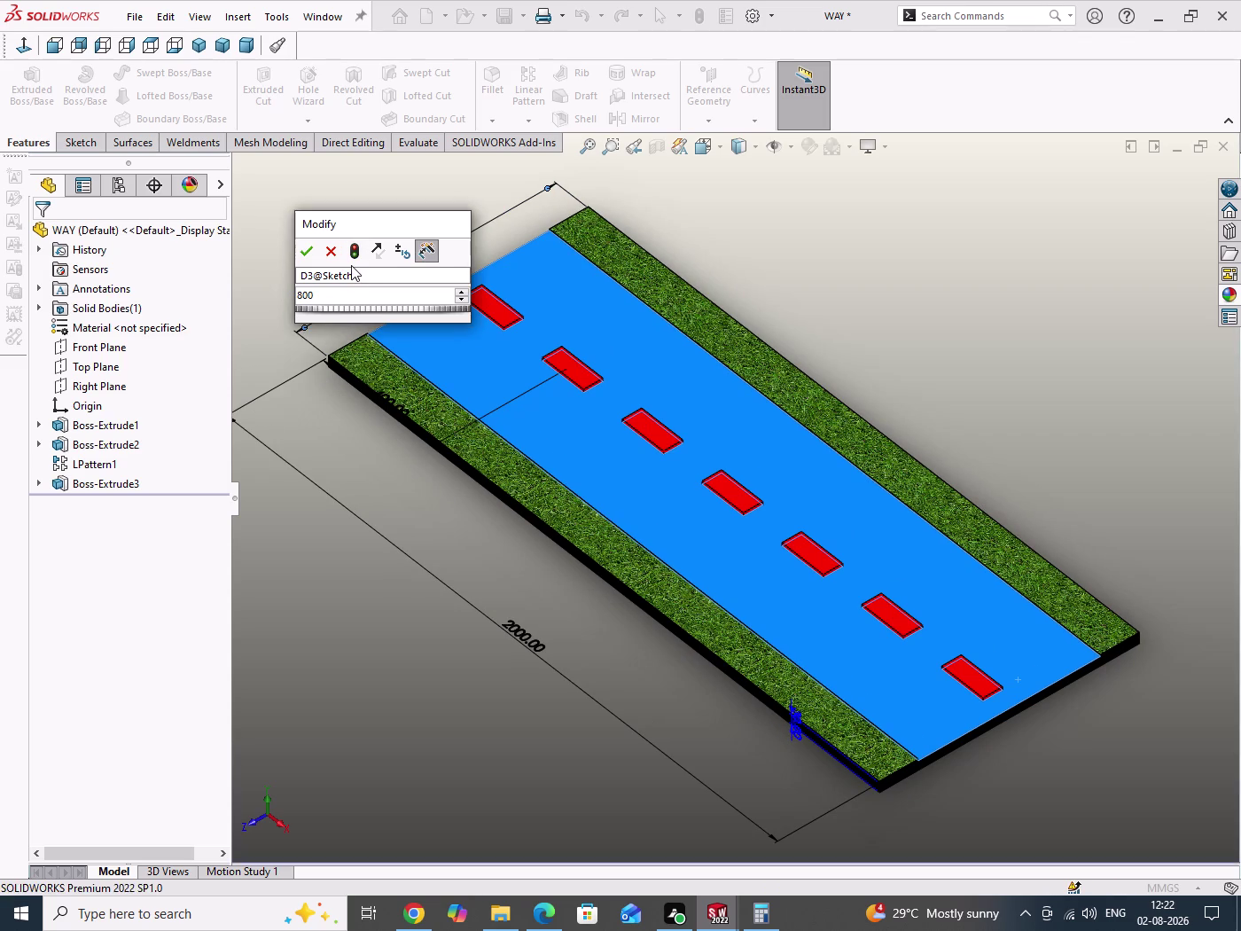
click(302, 251)
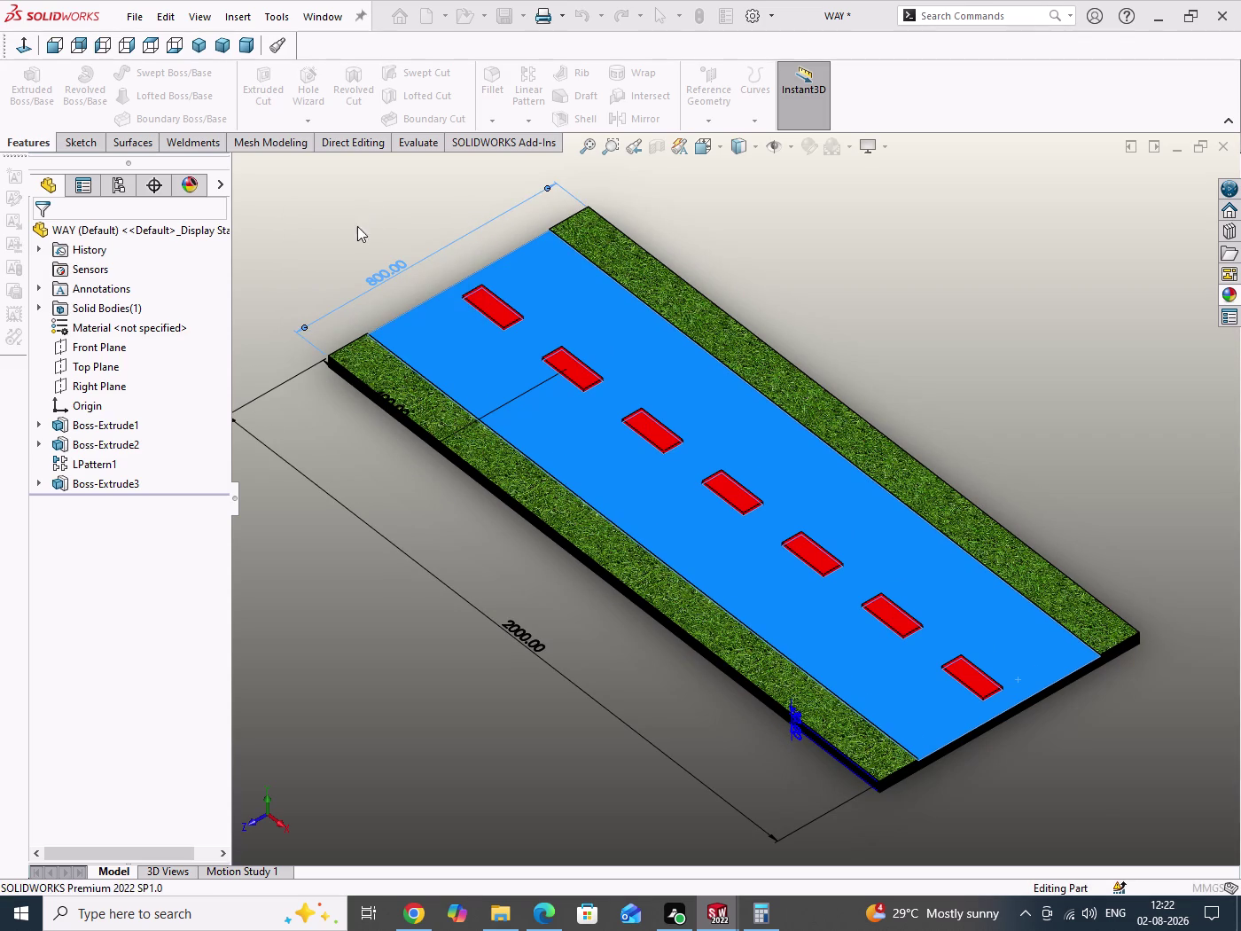
Exit the sketch to rebuild the road, save the part, and zoom out.
drag(333, 217, 351, 244)
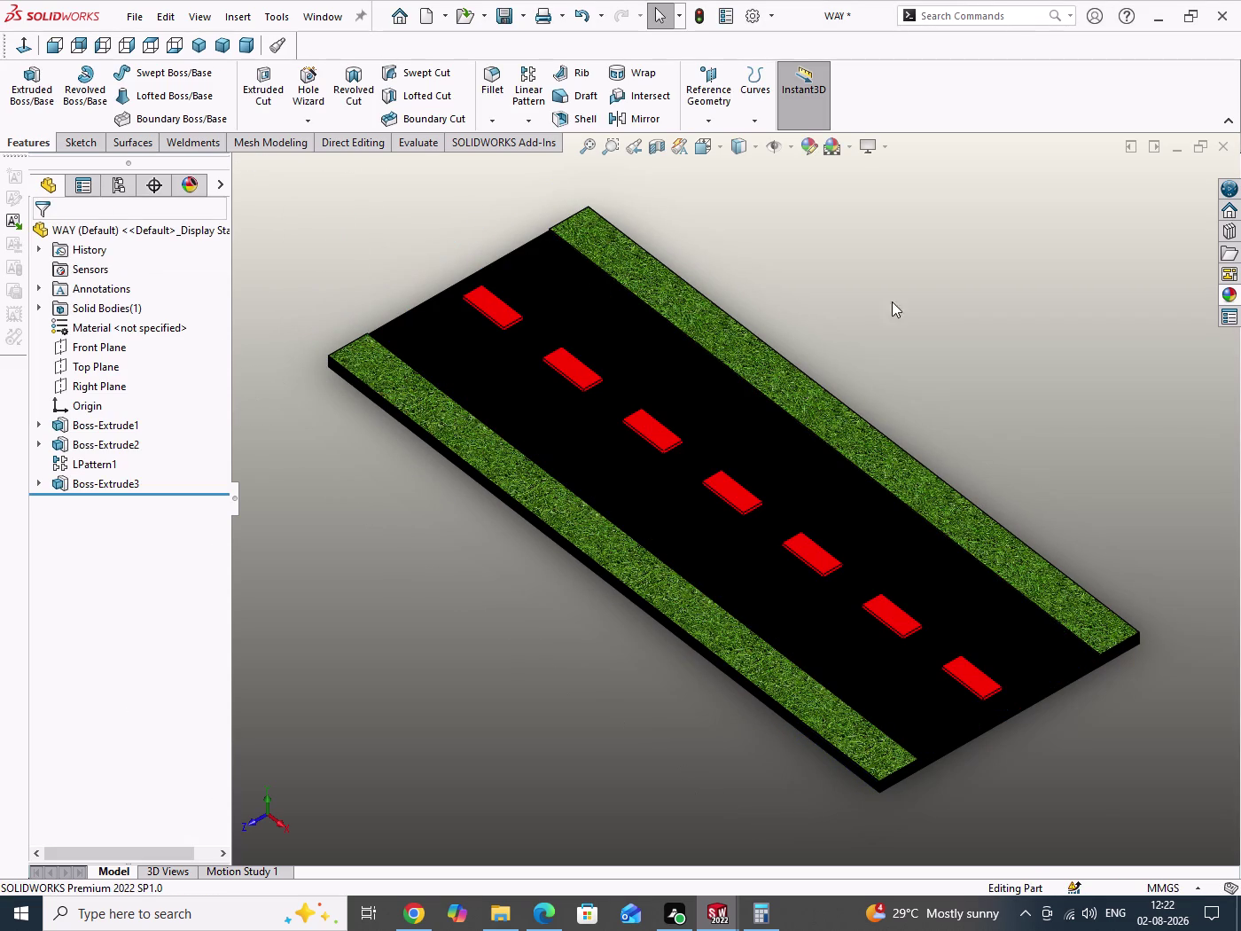
drag(929, 293, 977, 345)
key(ctrl+s)
drag(959, 344, 984, 438)
scroll(up, 3)
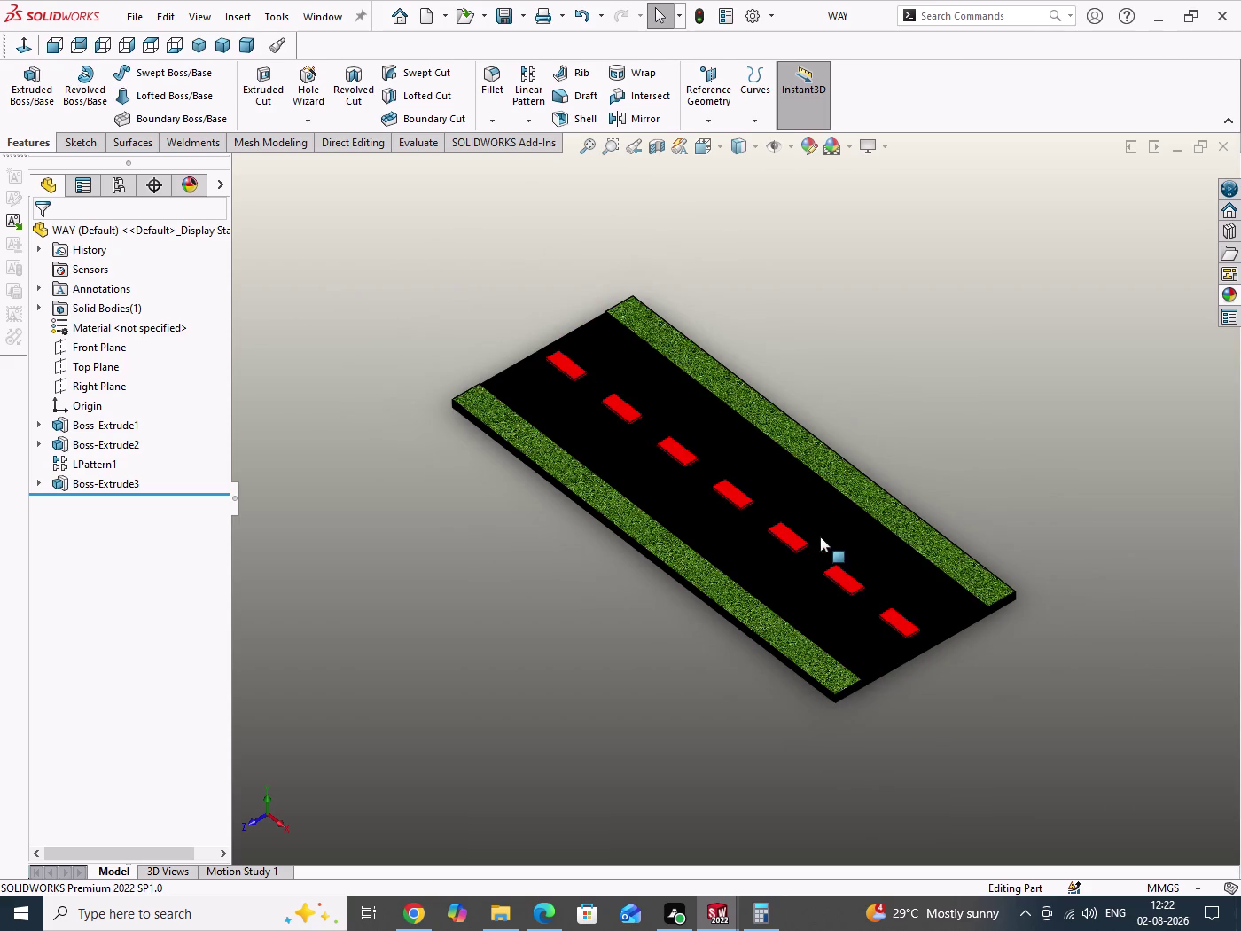
Assign Copper, then Rubber, as the WAY part's material.
drag(912, 393, 939, 446)
drag(348, 287, 367, 359)
right_click(138, 330)
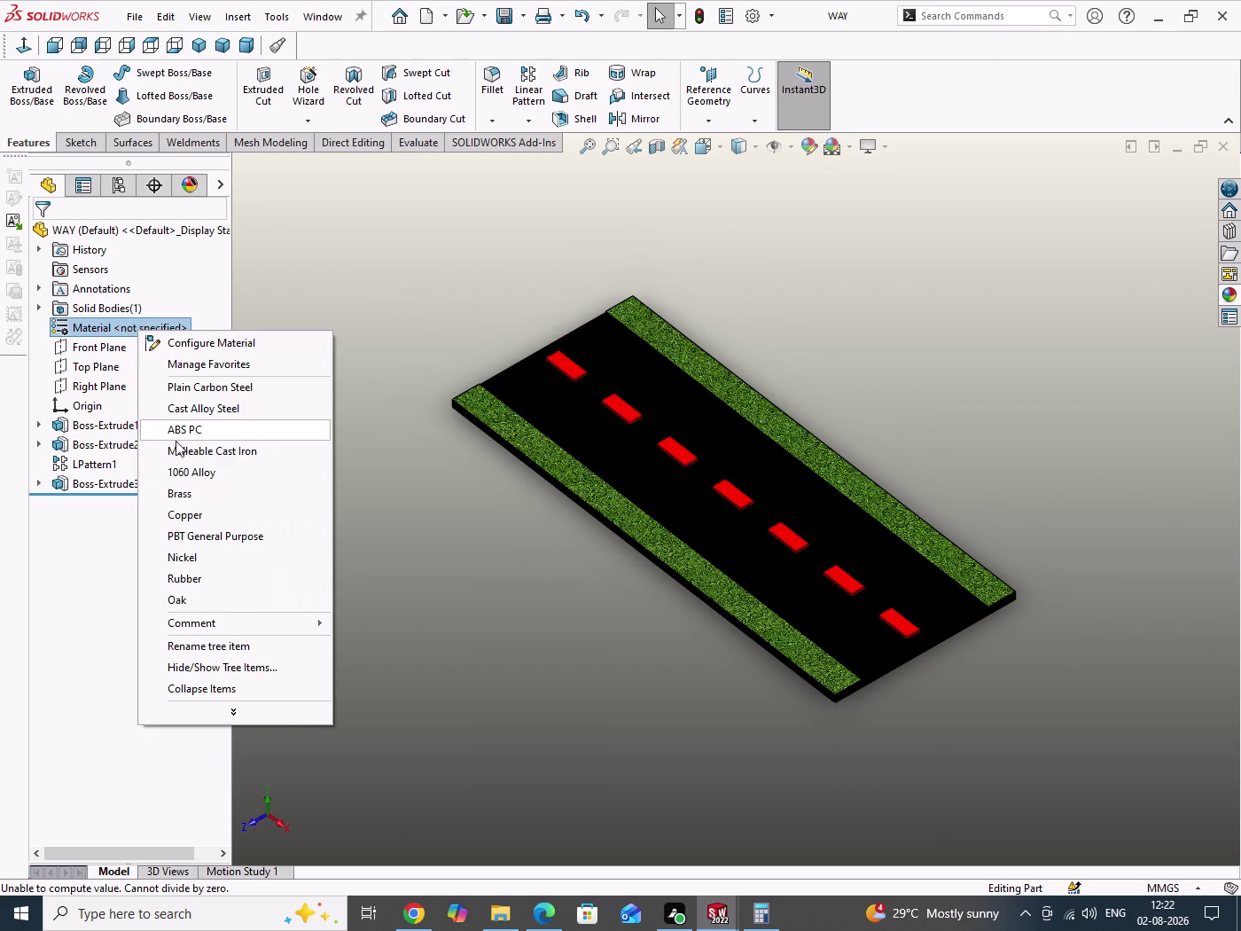
click(192, 520)
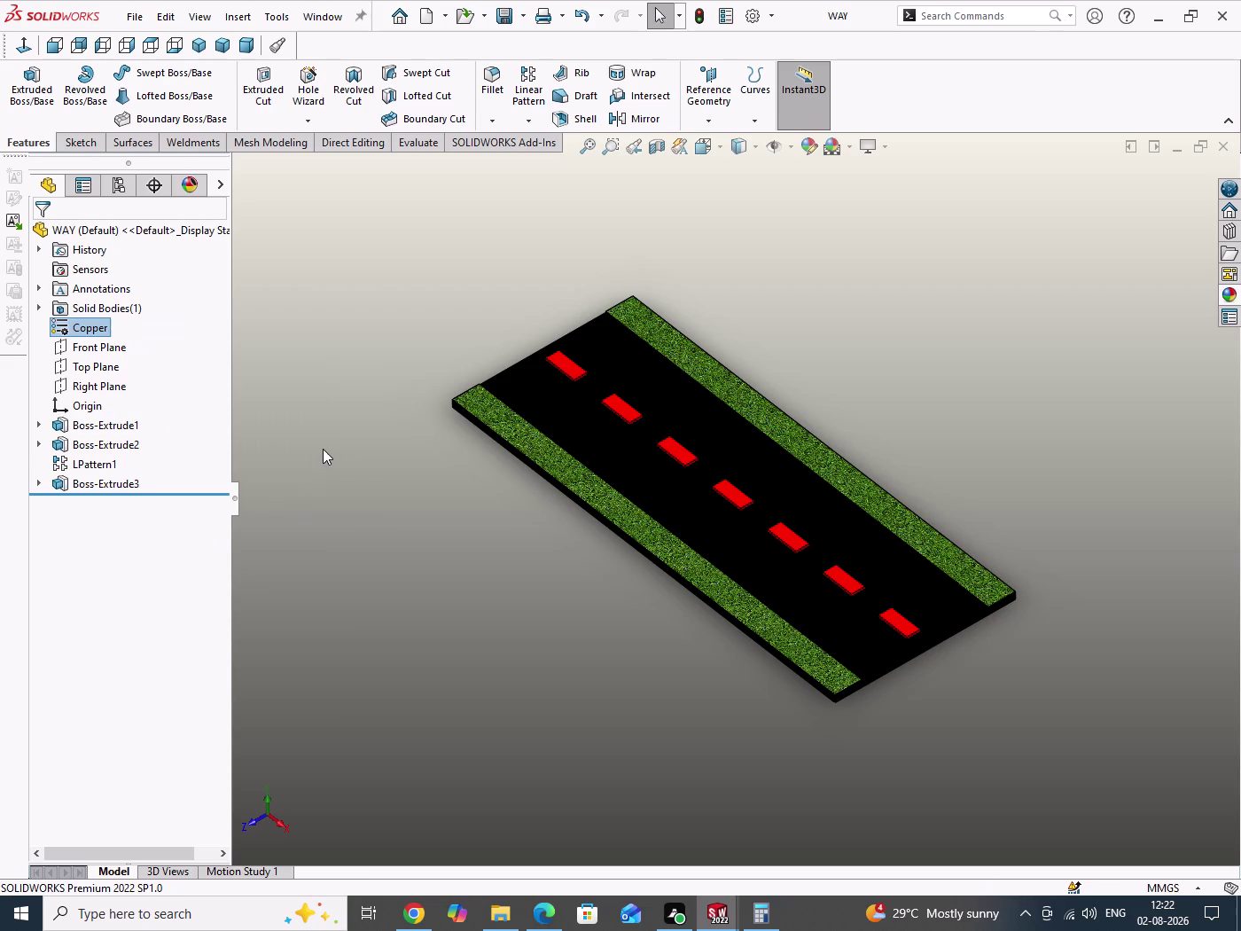
drag(309, 312, 364, 508)
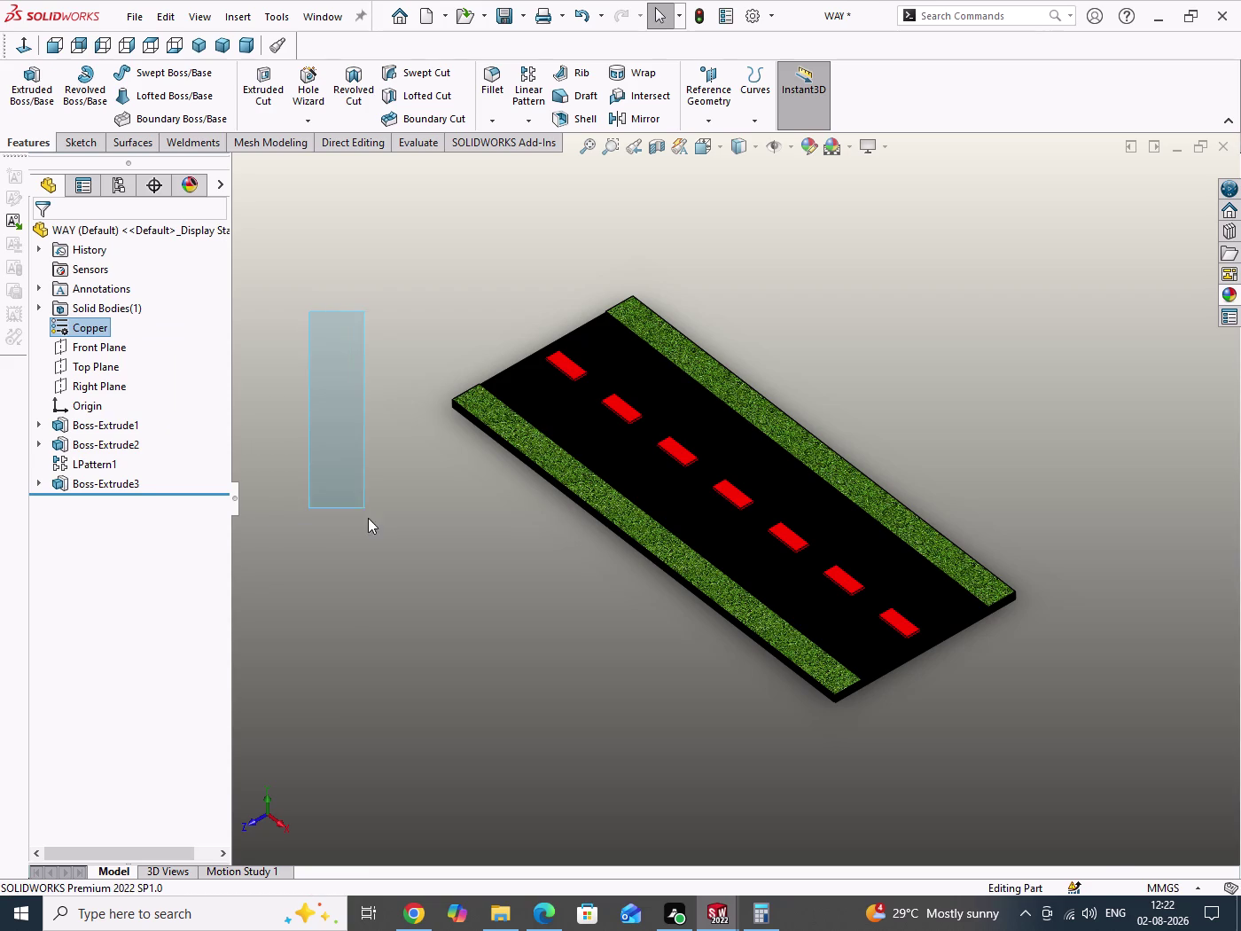
drag(364, 508, 398, 597)
right_click(90, 330)
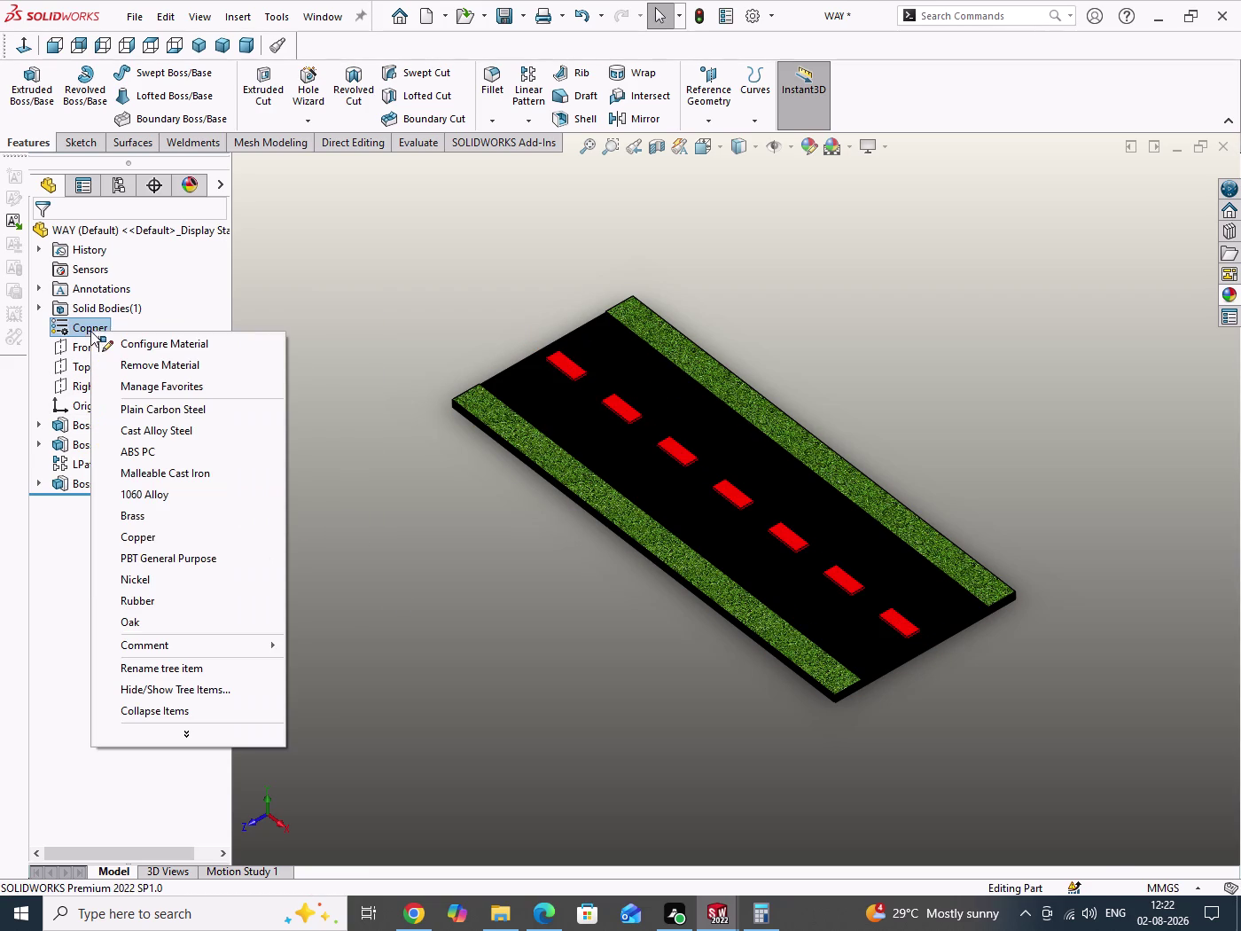
click(162, 605)
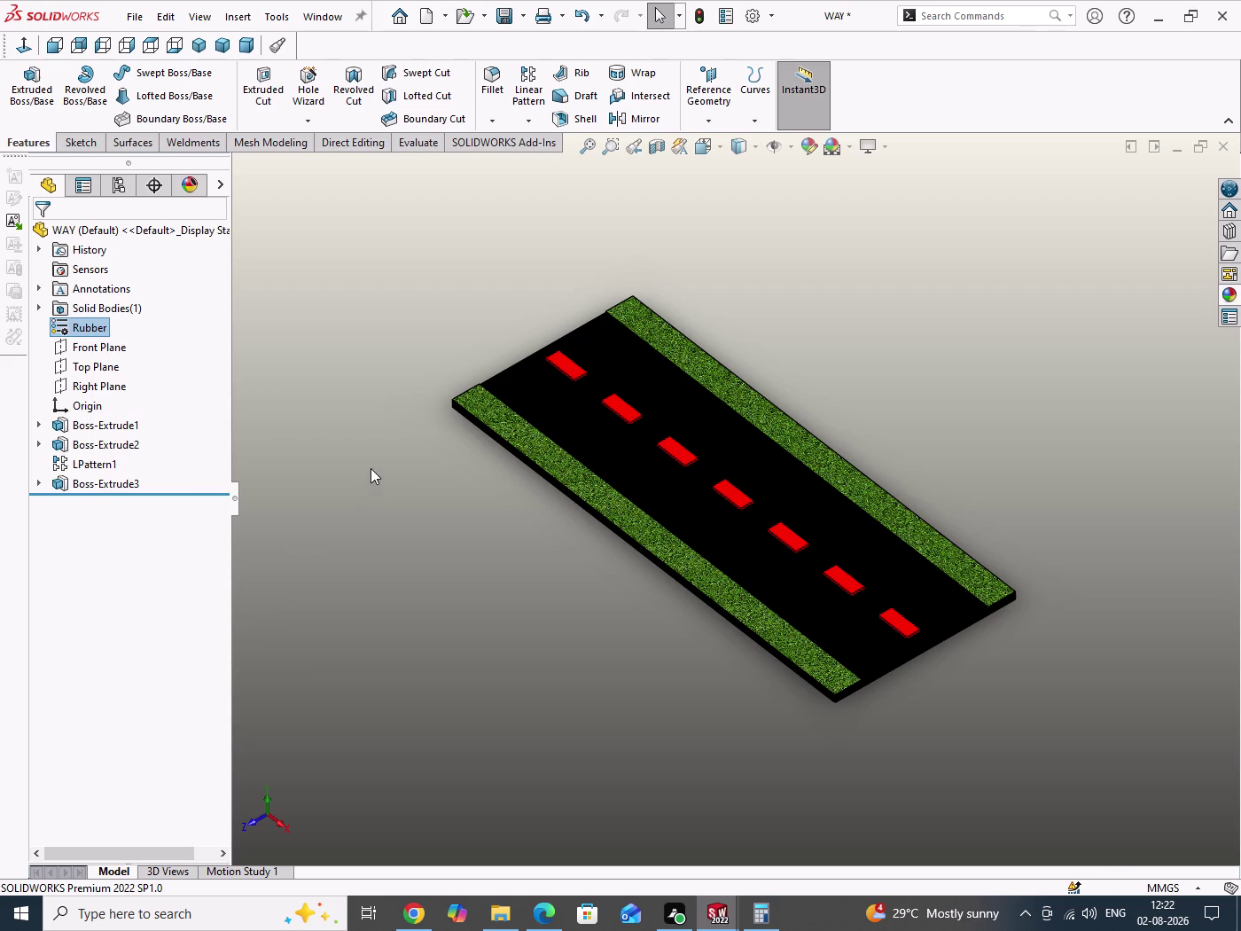
Change the part material to Brass.
drag(371, 478, 385, 599)
right_click(93, 332)
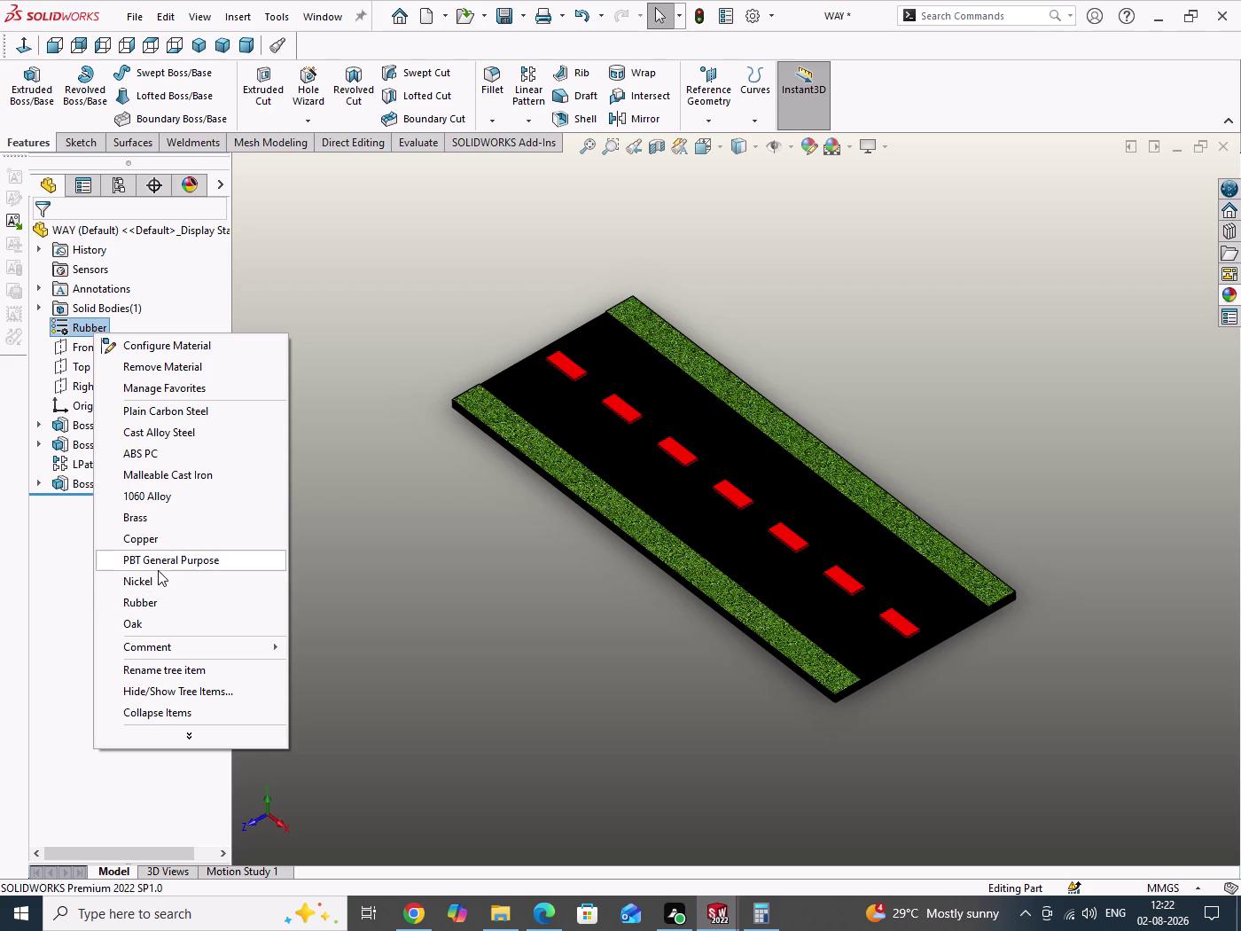
click(138, 522)
drag(288, 532, 312, 615)
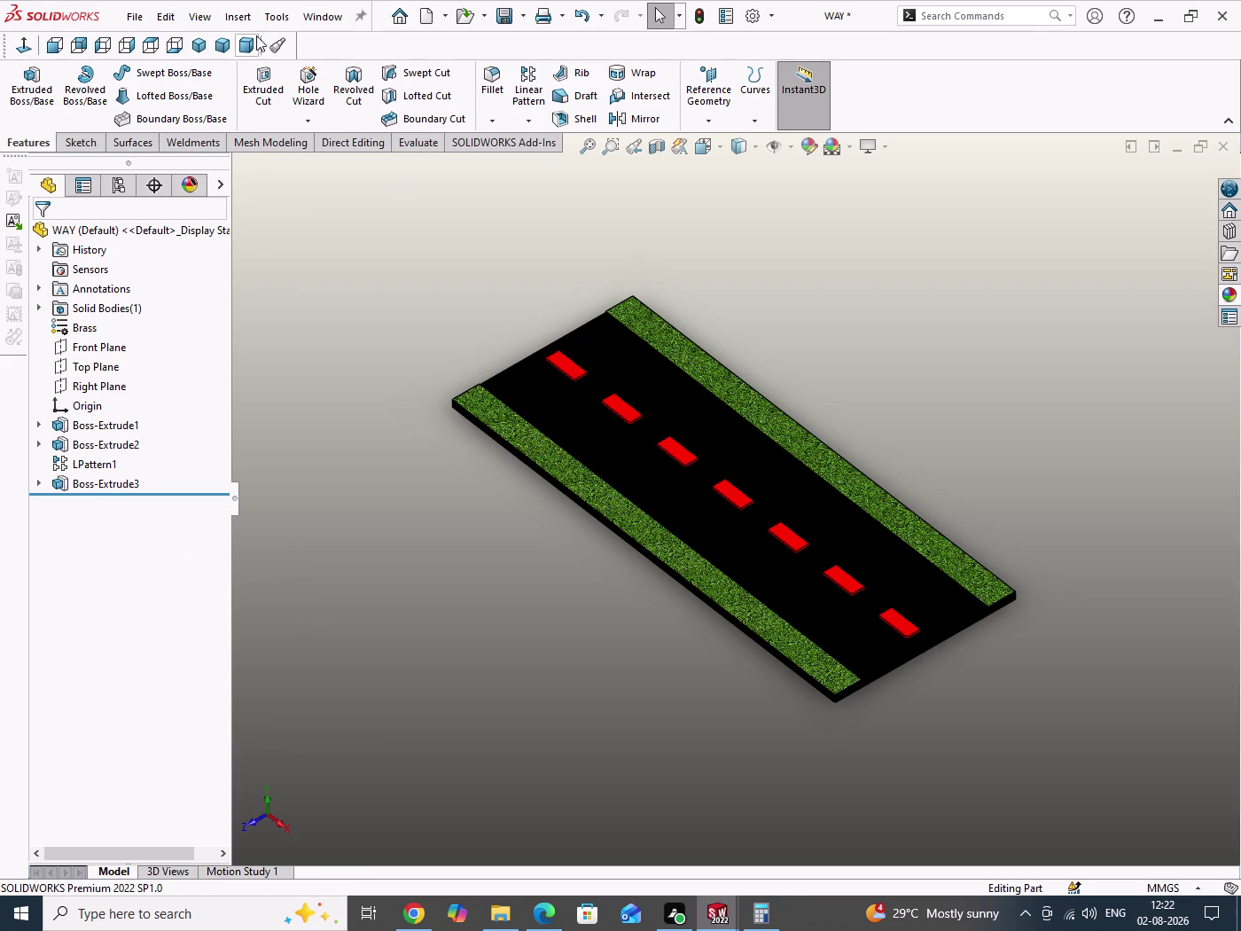
click(307, 12)
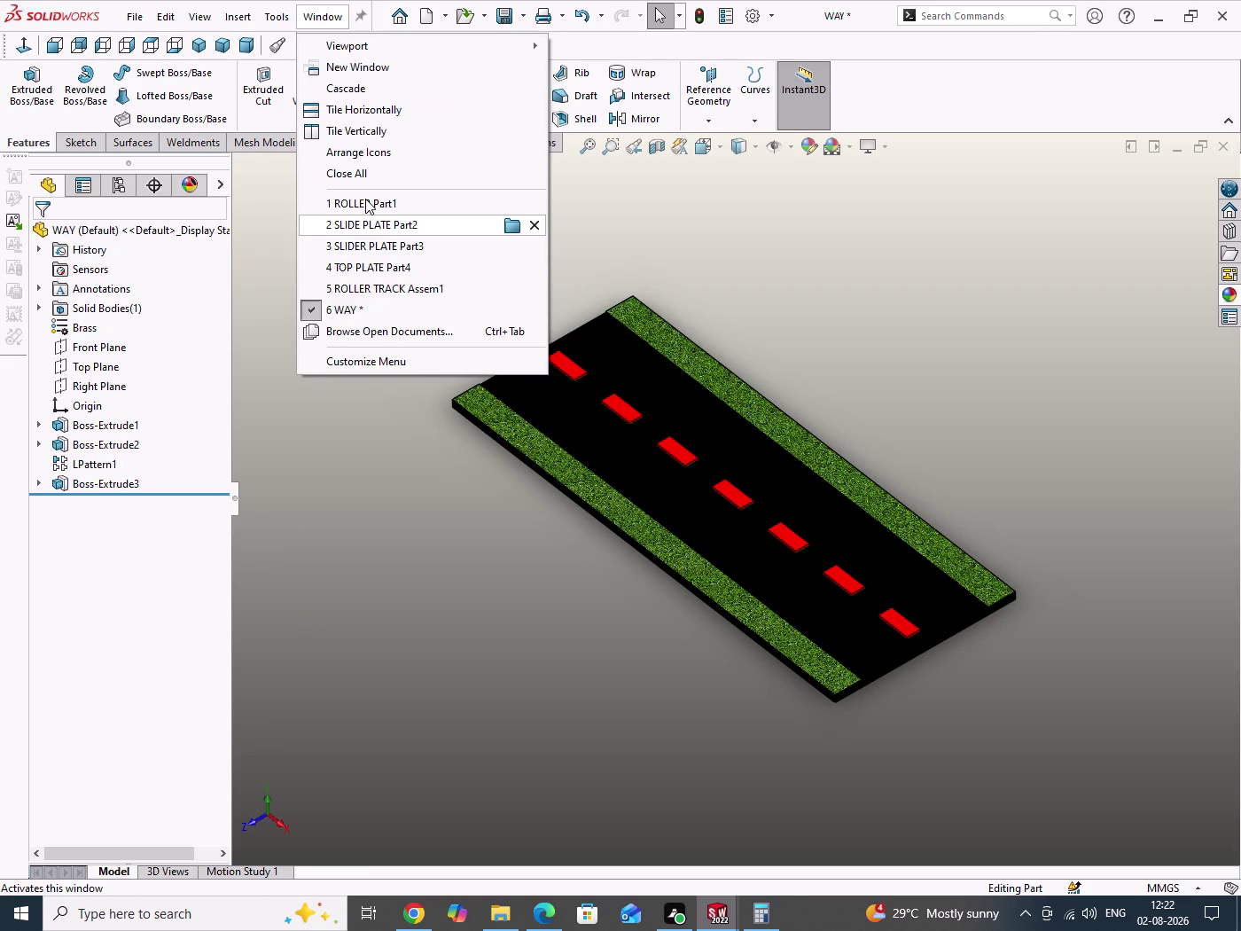
Switch to ROLLER Part1, save it, and select the roller's revolved body.
click(365, 201)
drag(901, 316, 977, 358)
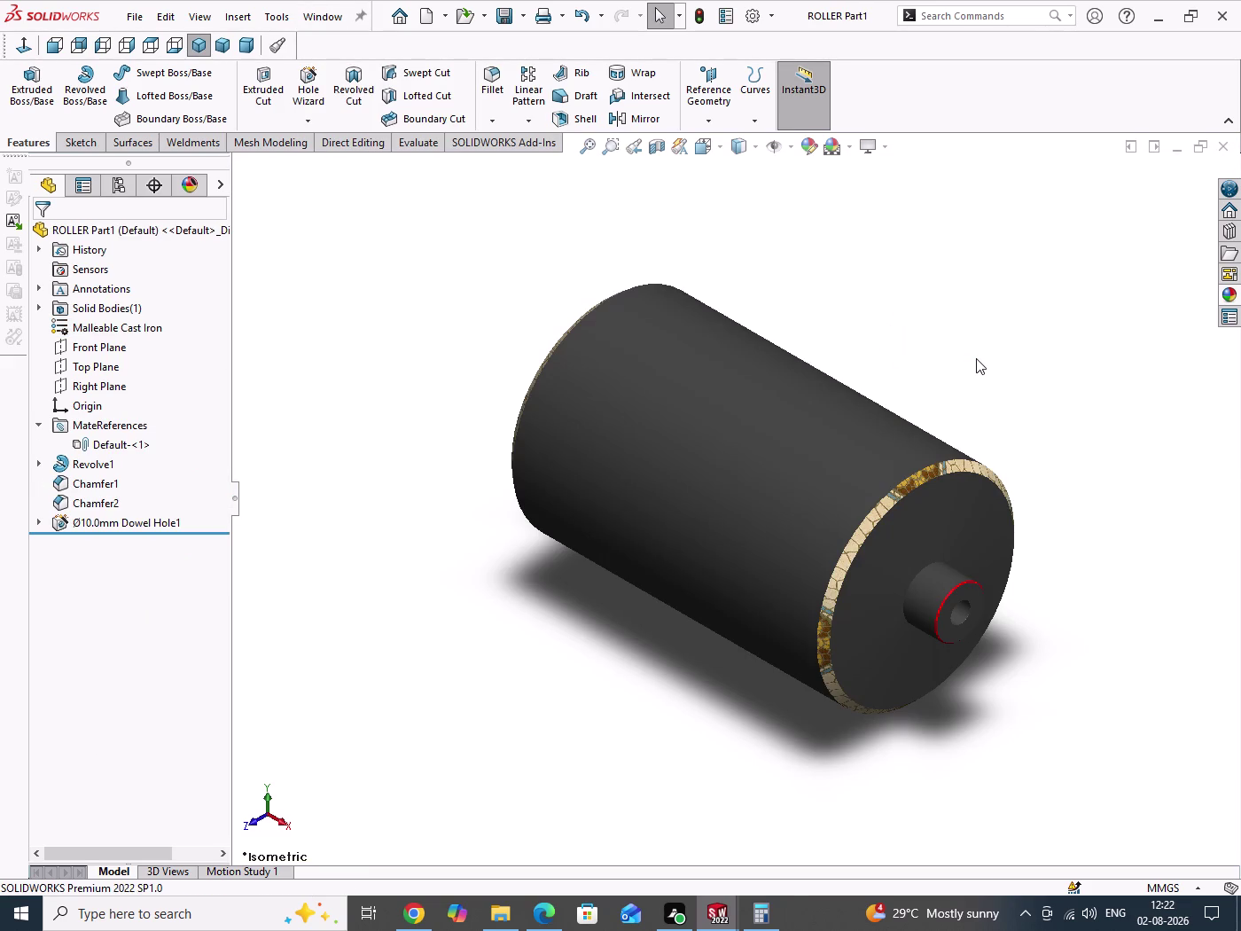
key(ctrl+s)
drag(968, 331, 986, 387)
click(804, 457)
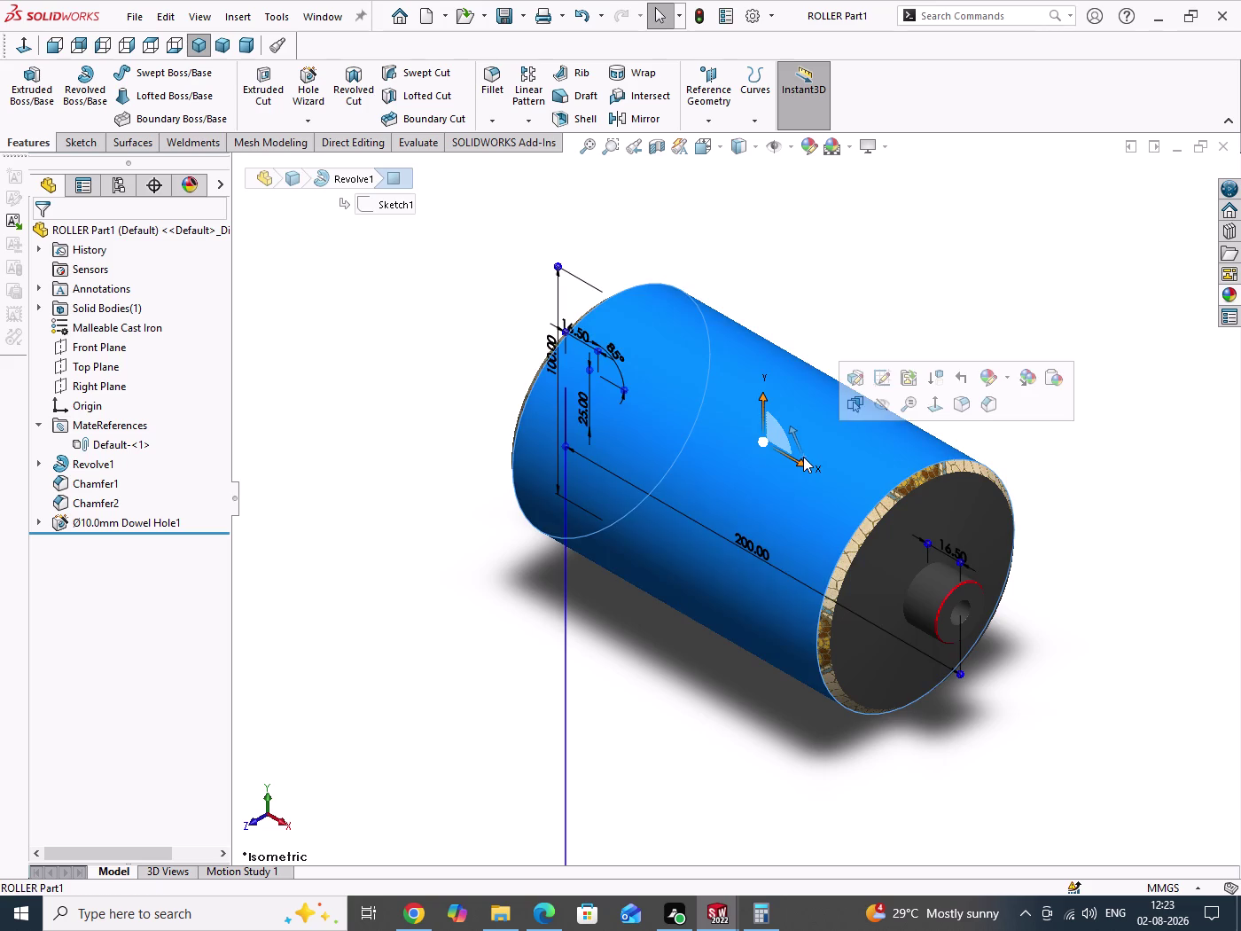
scroll(up, 3)
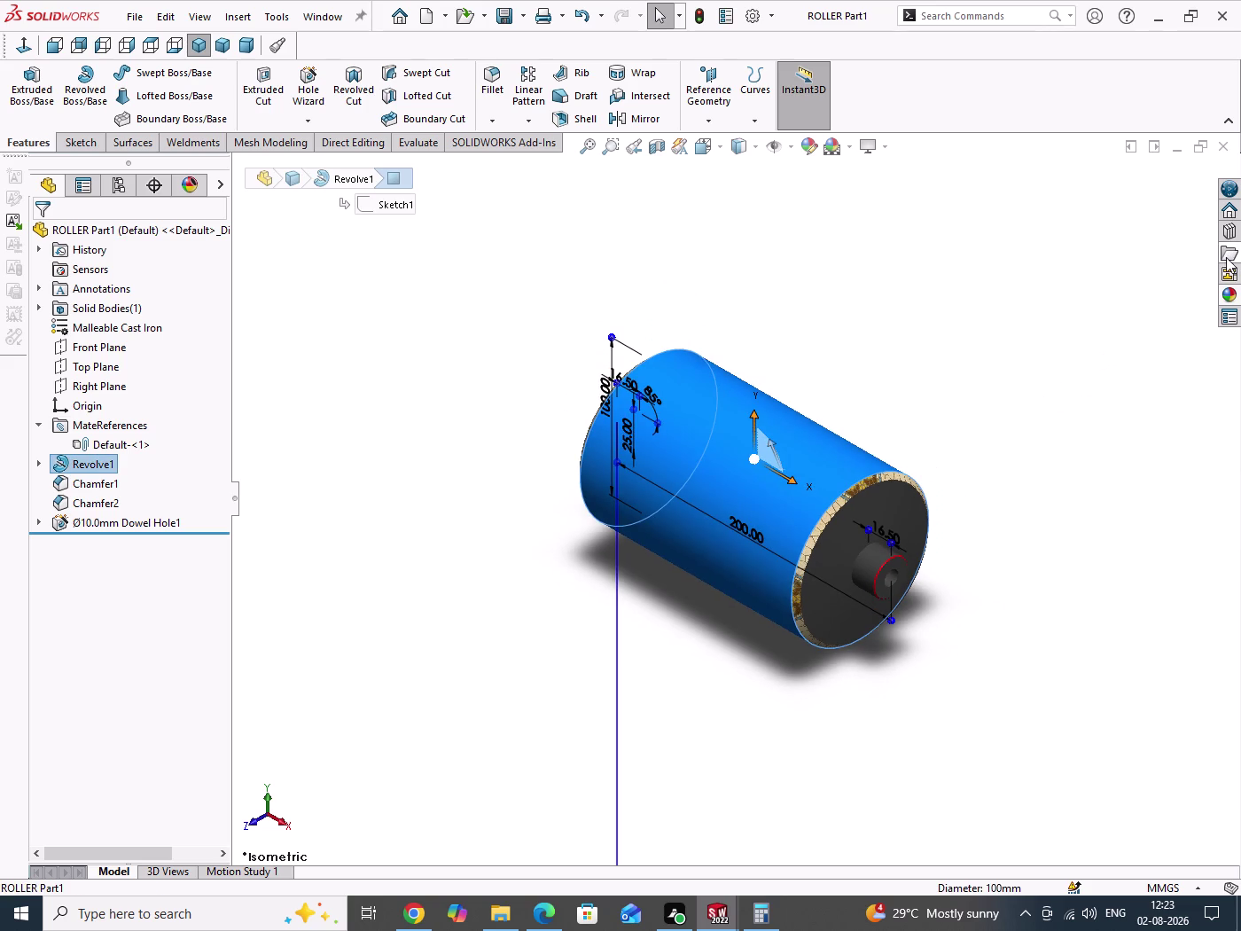
Bring up the appearances library and scroll its folders to Organic.
click(1229, 295)
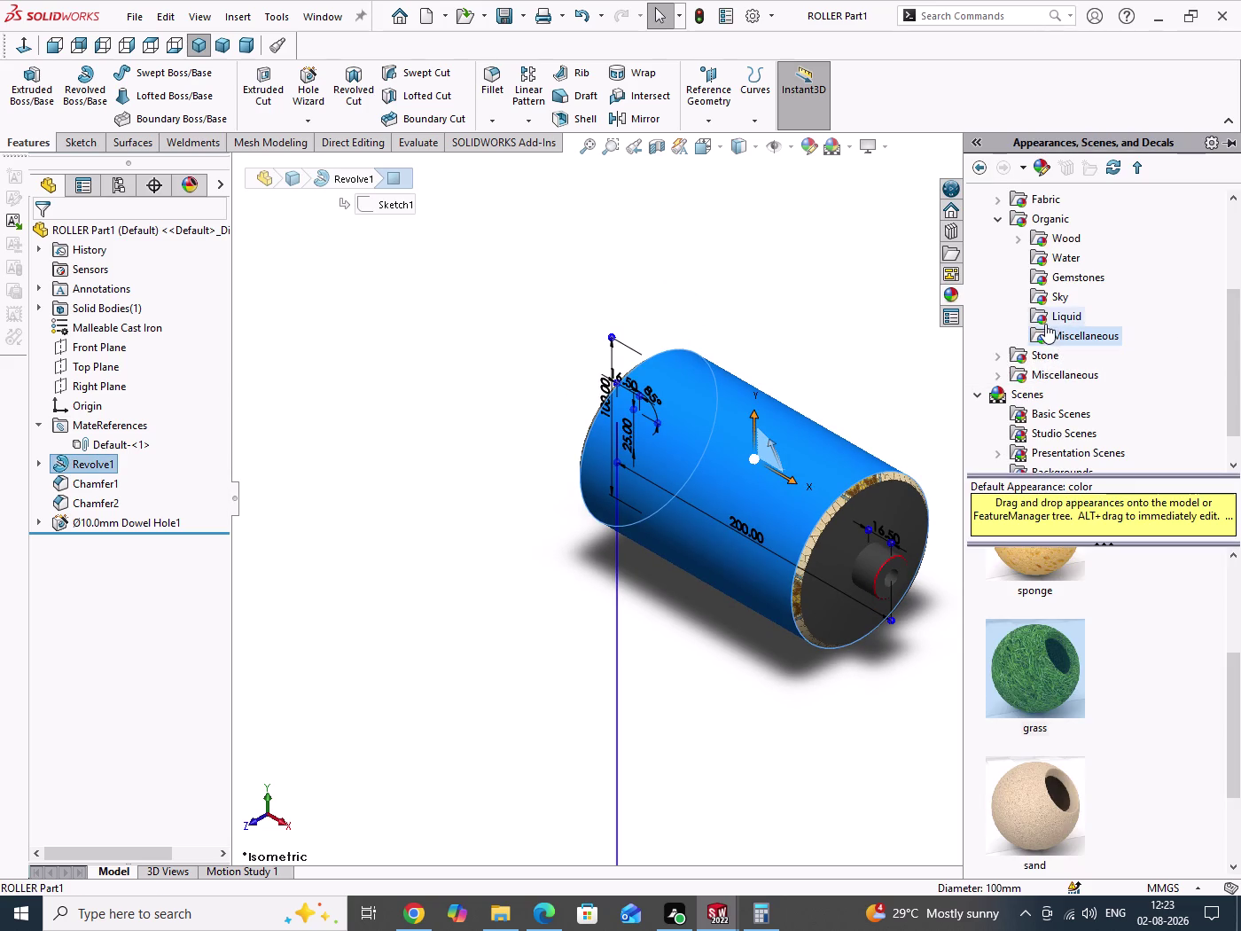
scroll(up, 3)
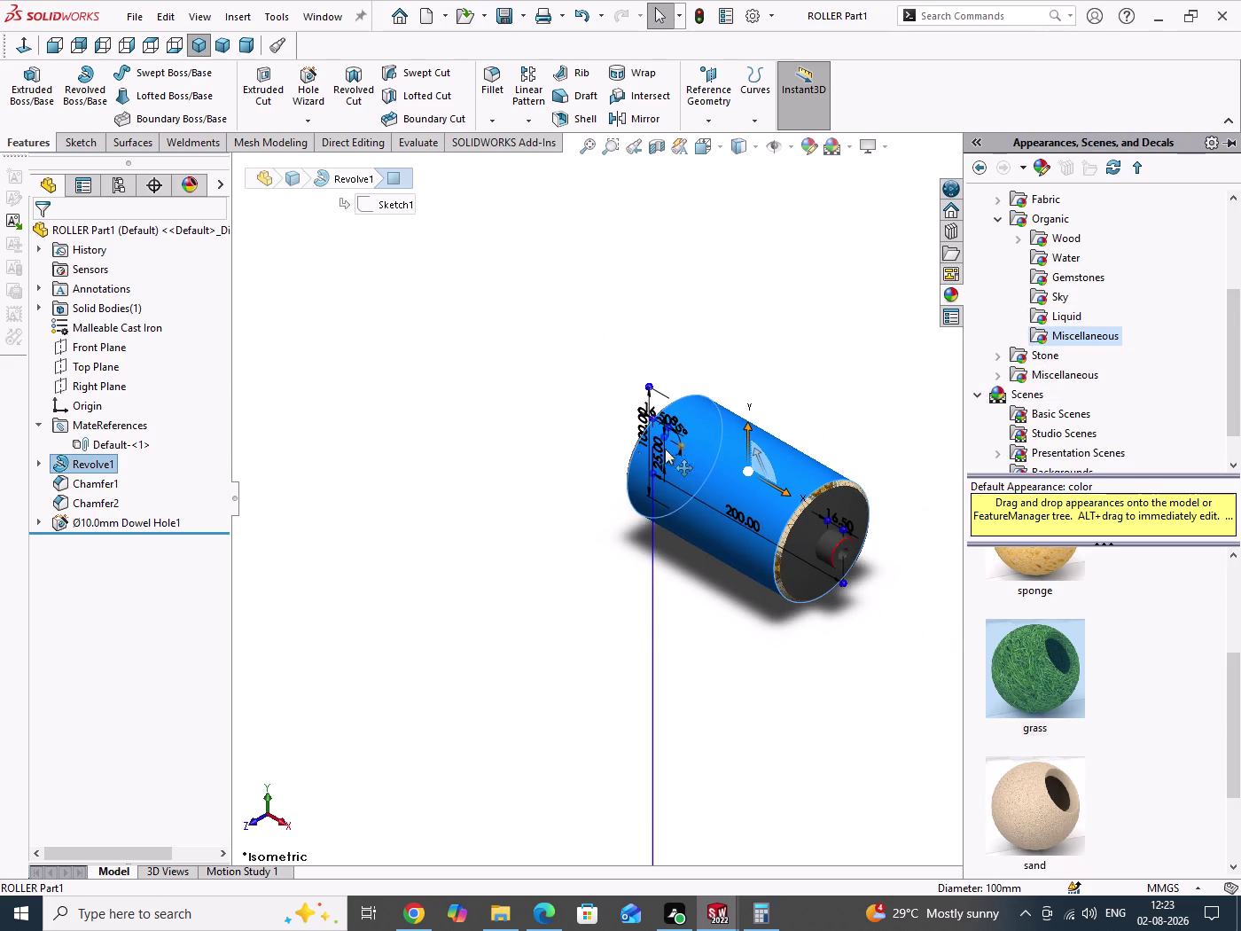
scroll(down, 3)
scroll(down, 3)
scroll(up, 3)
scroll(down, 3)
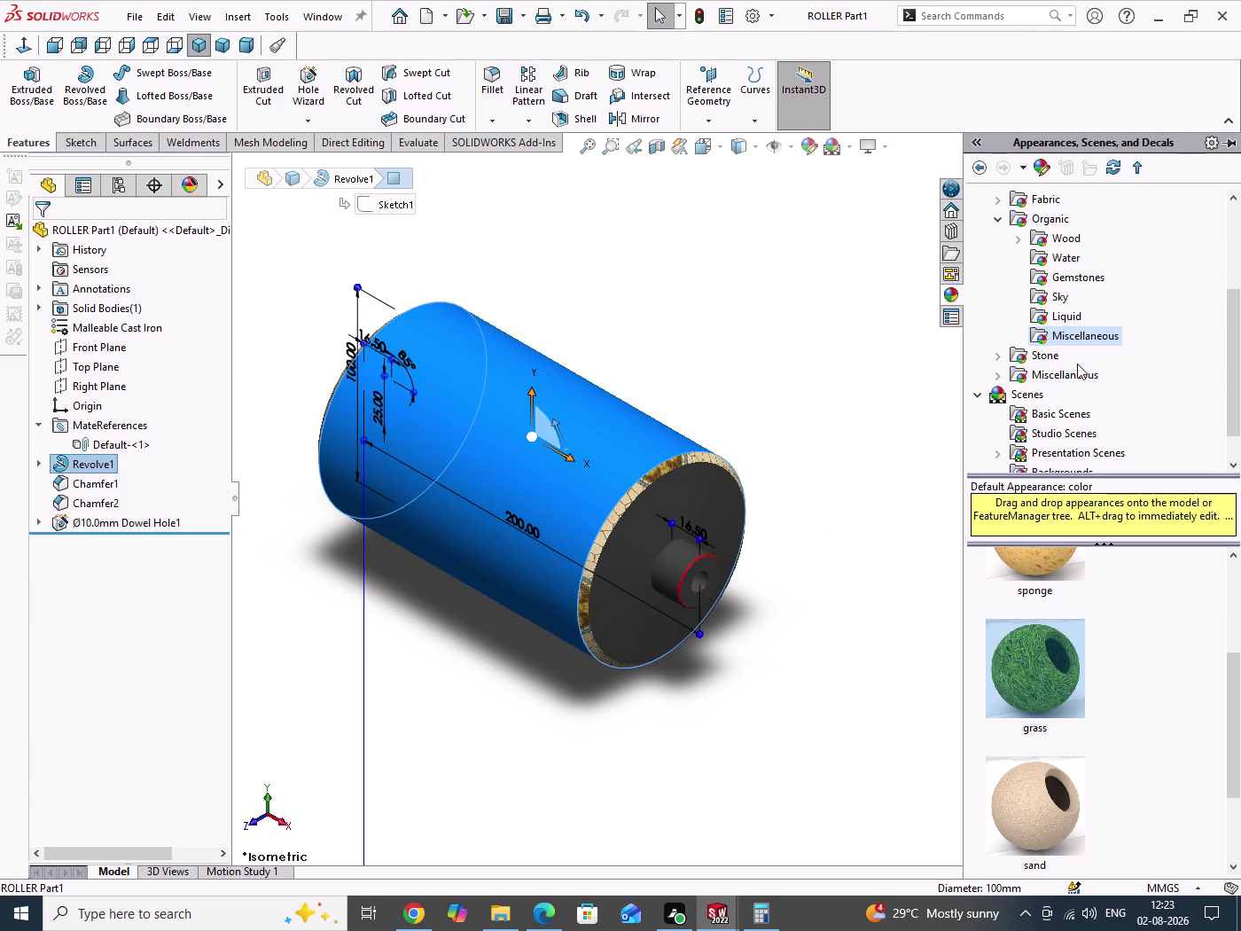
scroll(up, 3)
scroll(up, 3)
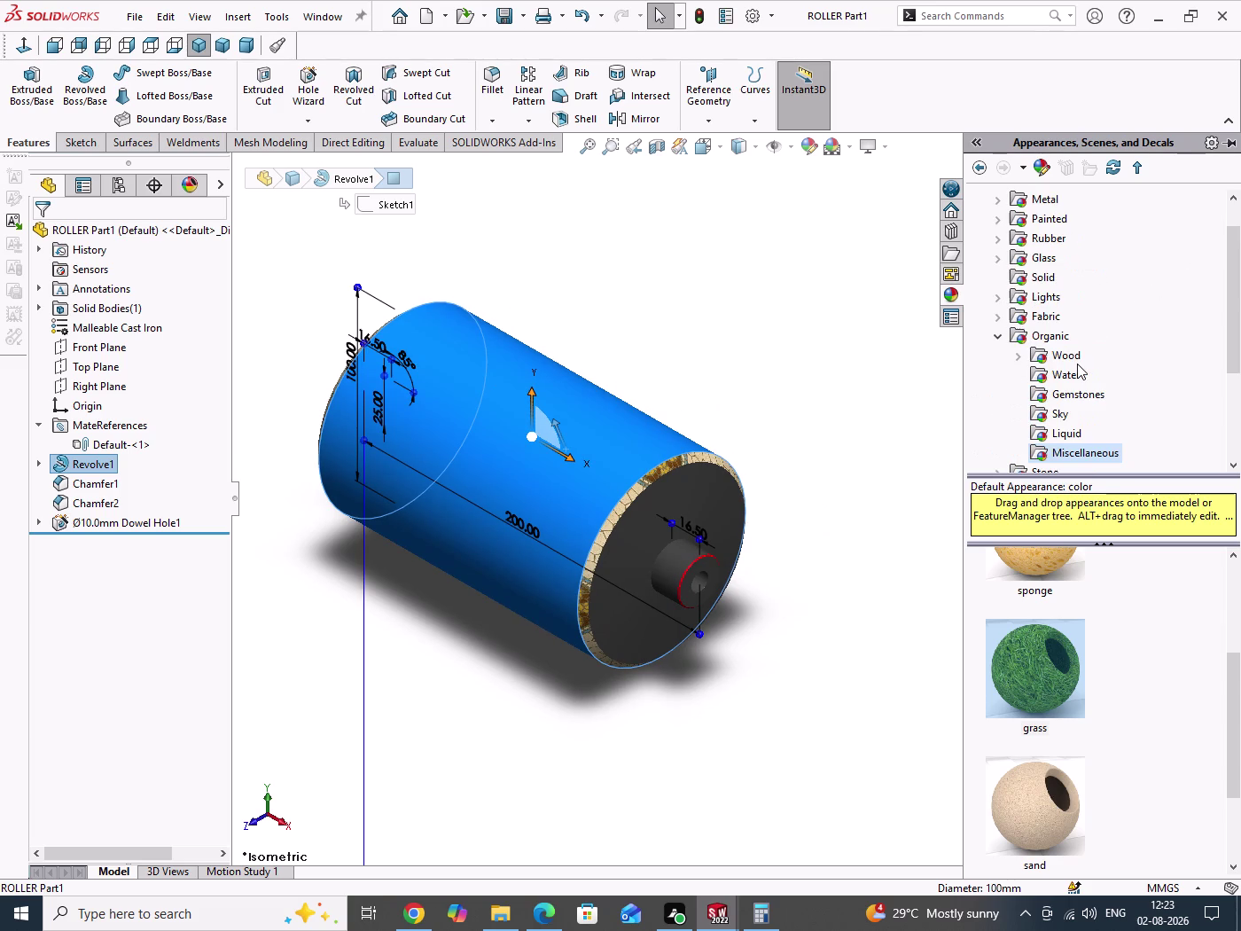
Apply the Rubber > Texture Tire Tread appearance to the roller's faces.
click(997, 241)
double_click(1068, 297)
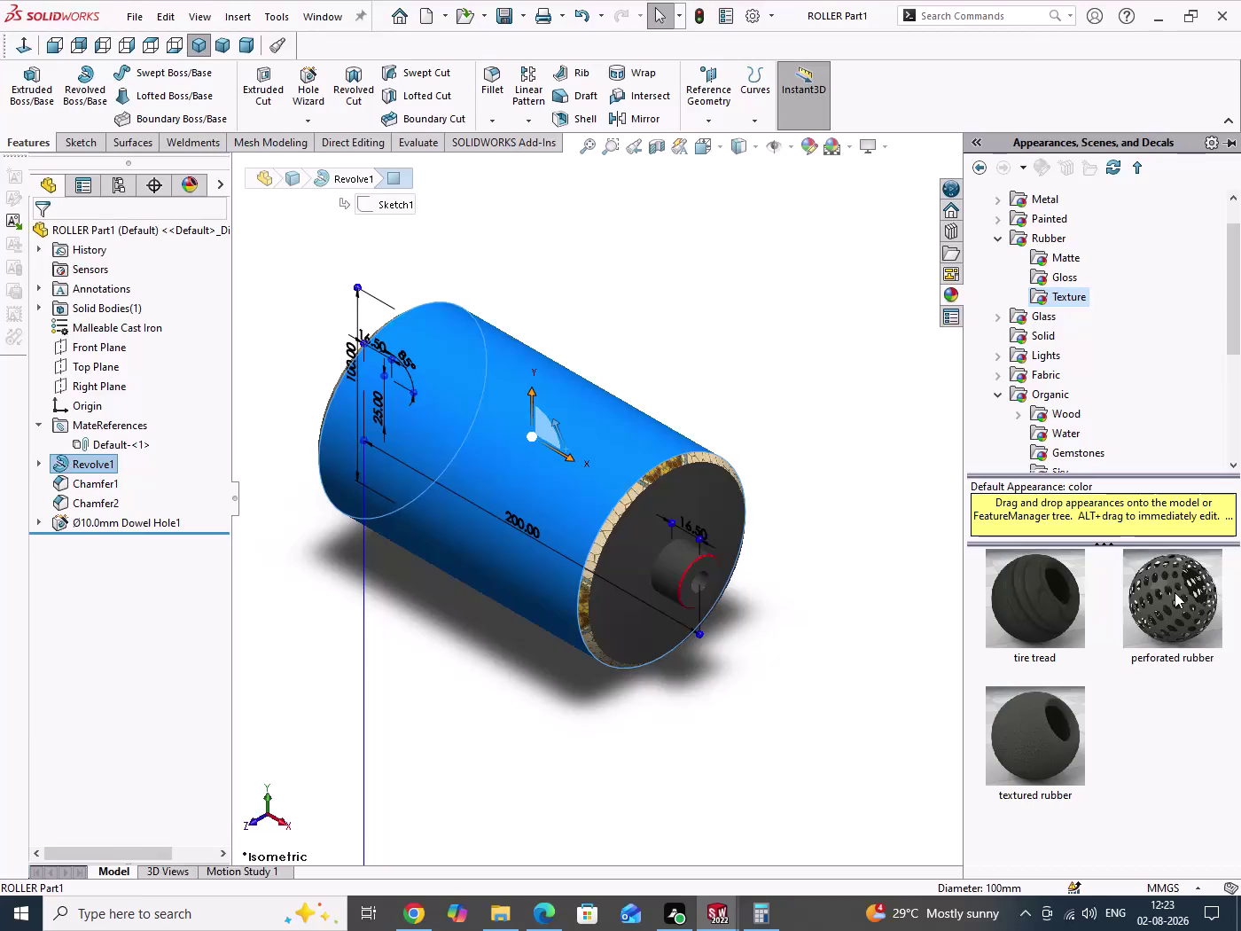
drag(1175, 593, 609, 423)
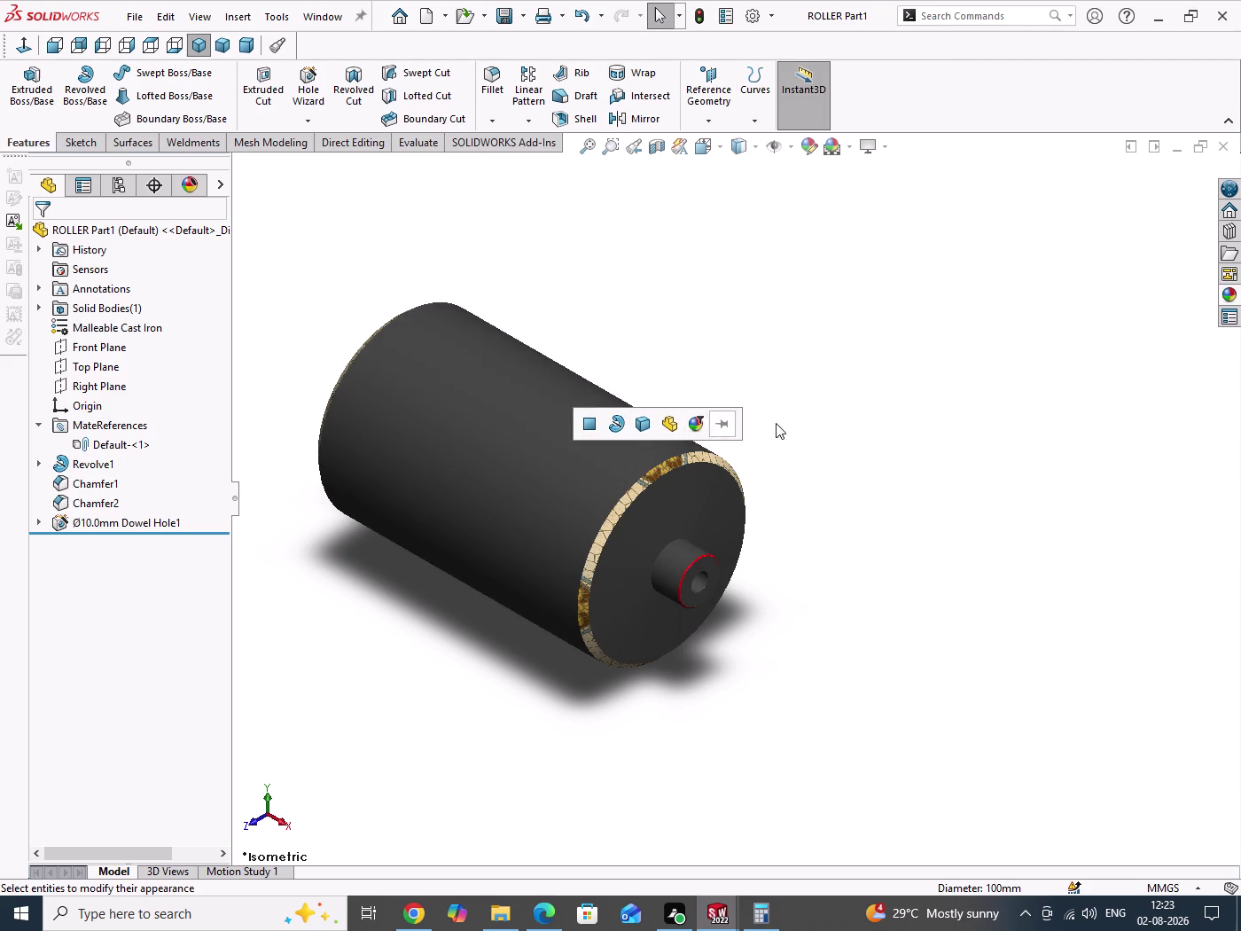
drag(955, 360, 1001, 503)
click(1230, 297)
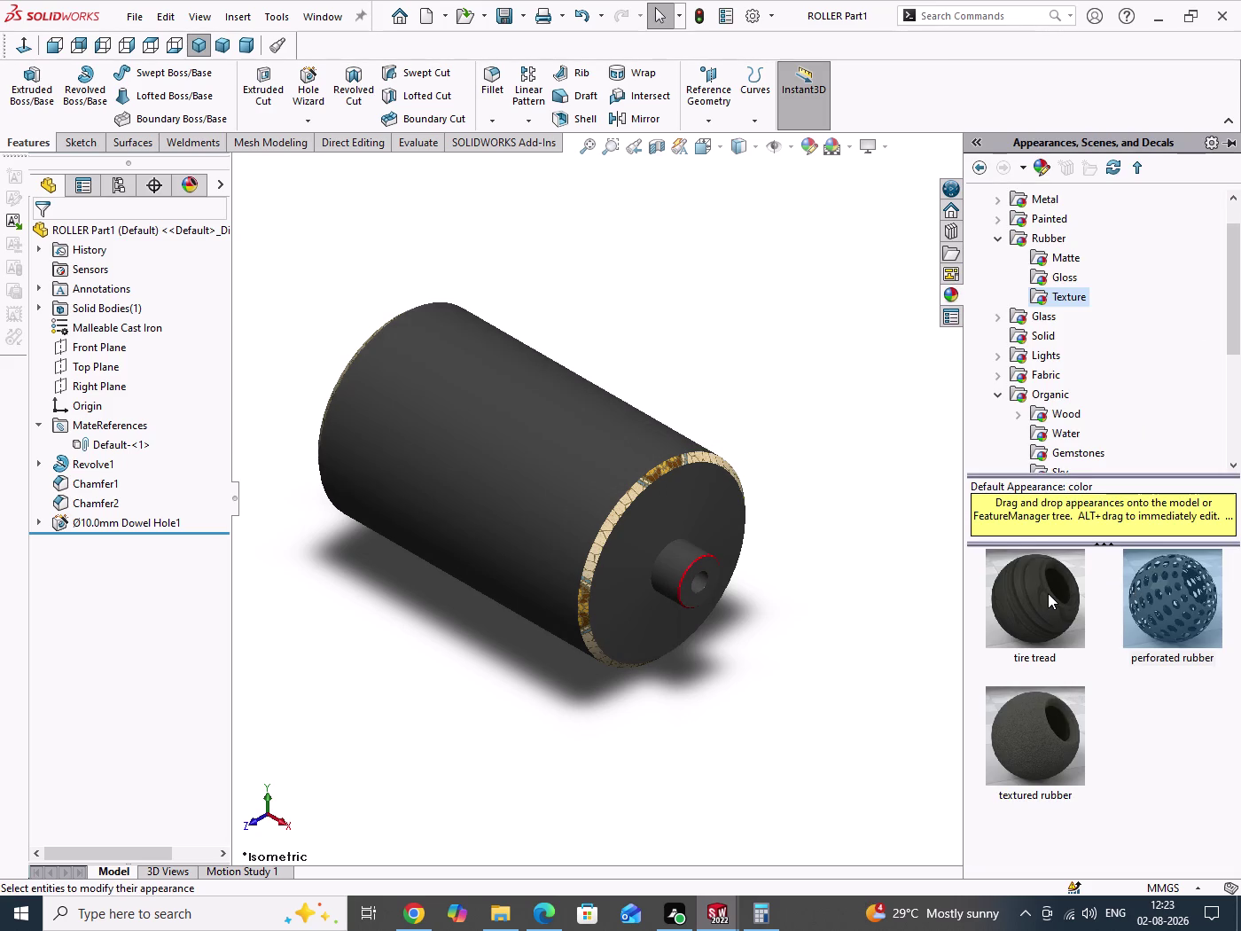
drag(1048, 594, 548, 477)
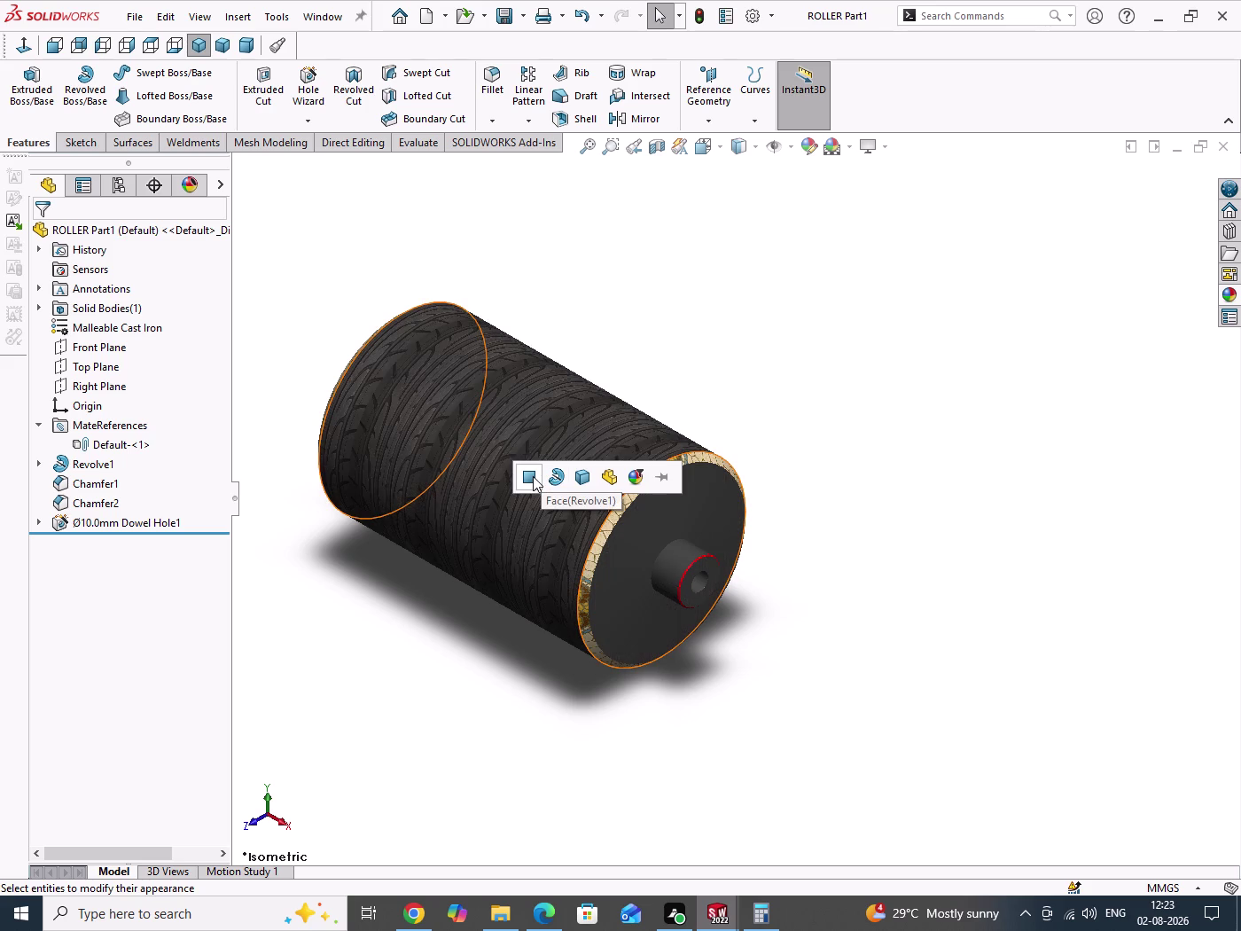
click(558, 479)
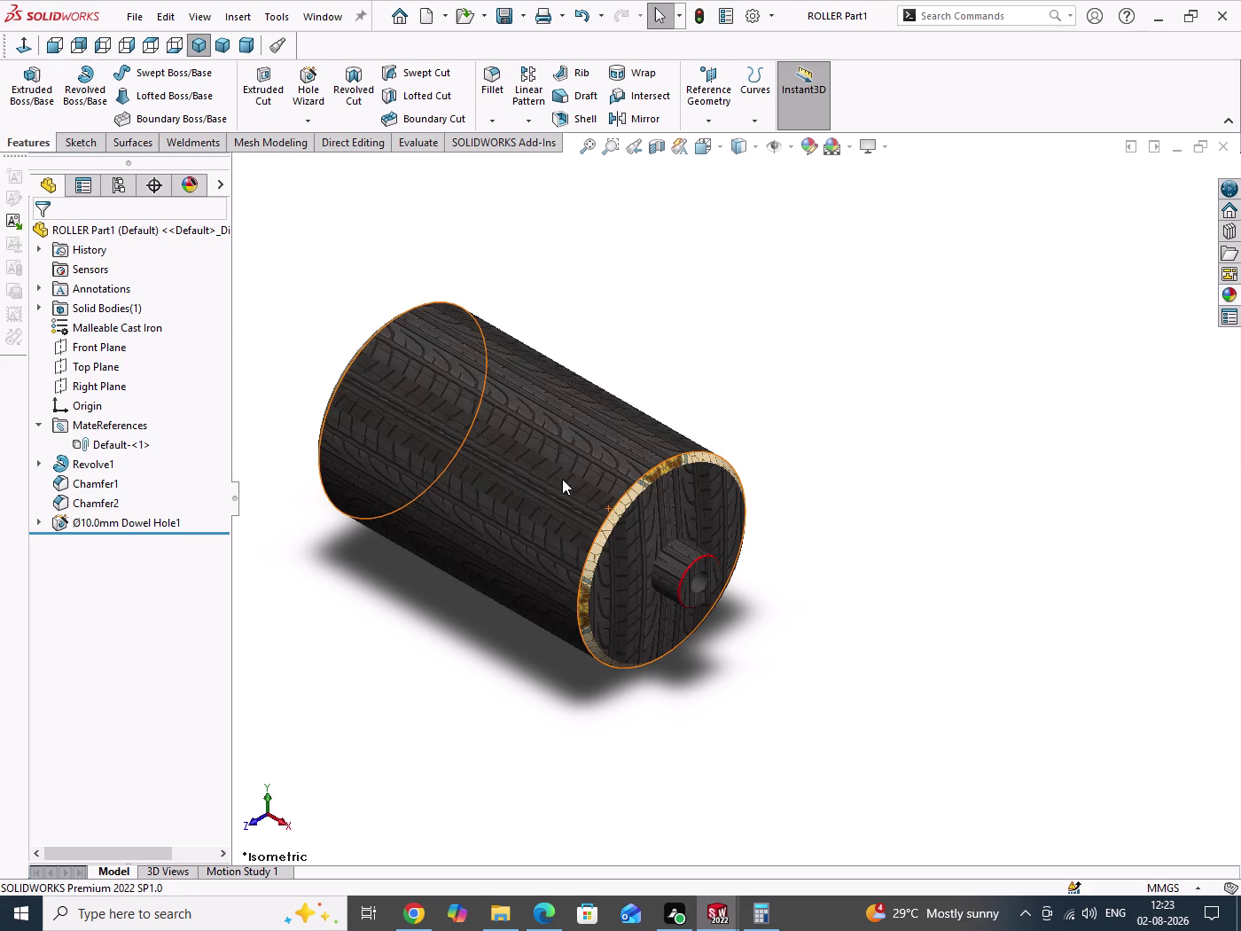
Save the roller part with Ctrl+S and list the open documents.
drag(817, 357, 877, 515)
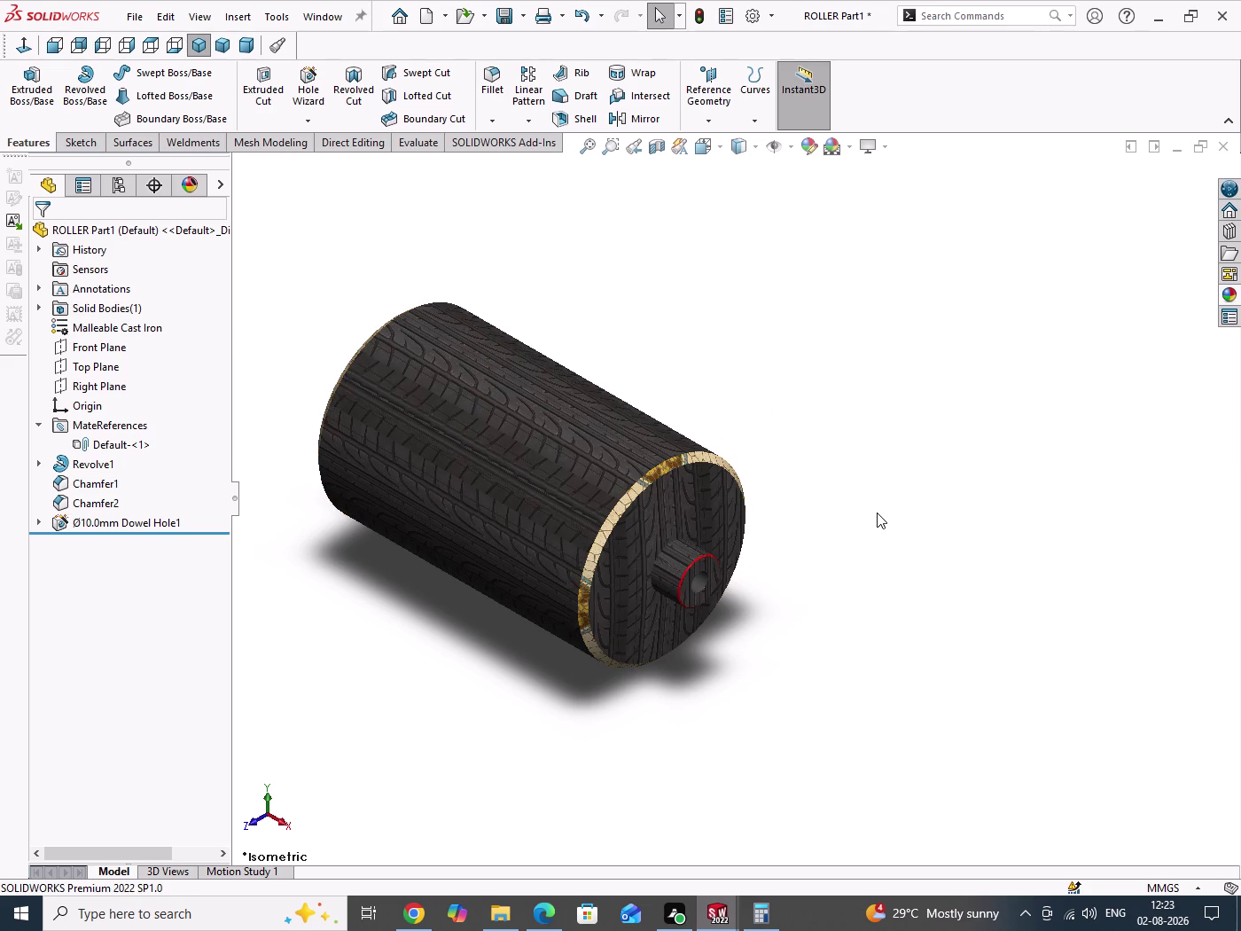
key(ctrl+s)
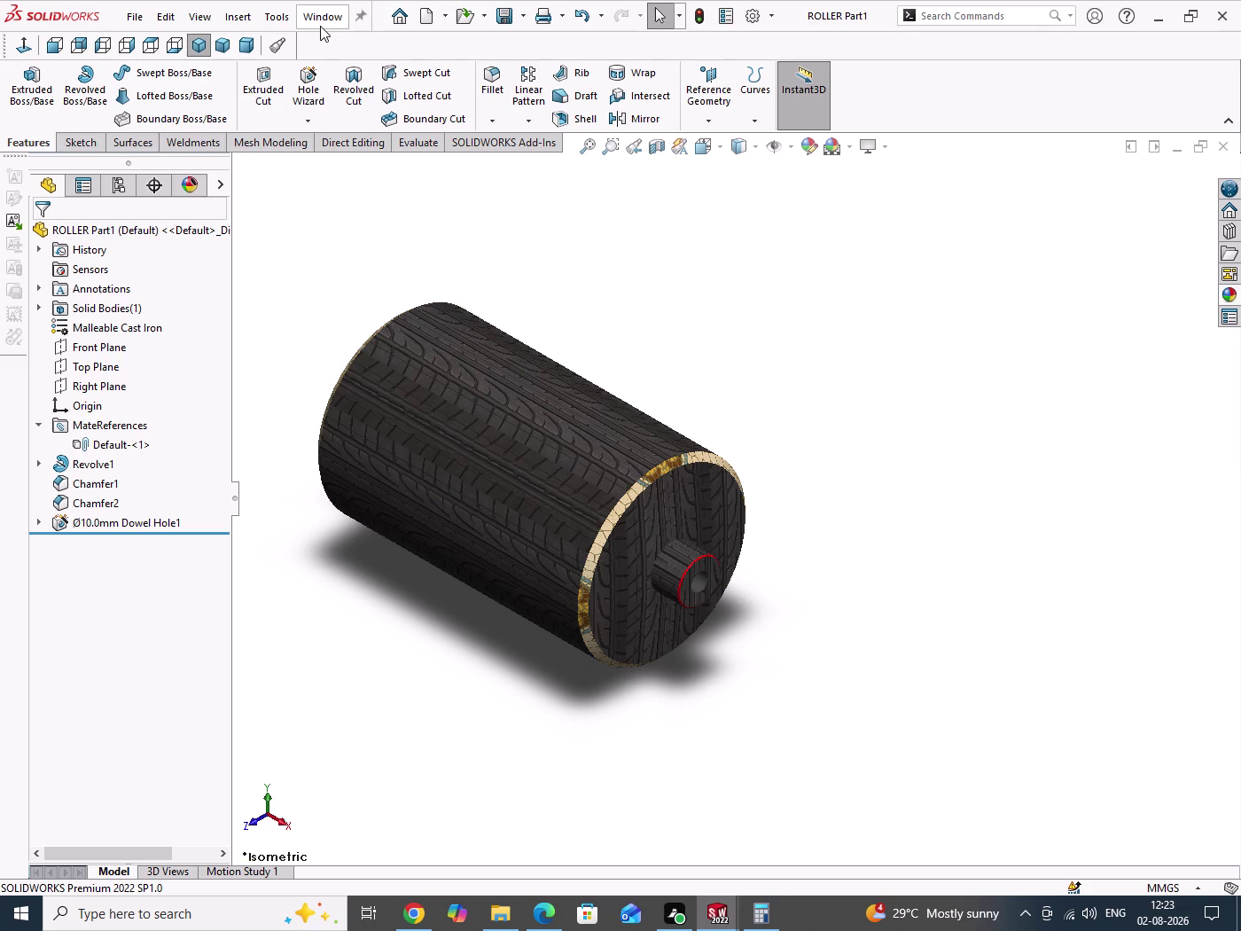
click(321, 21)
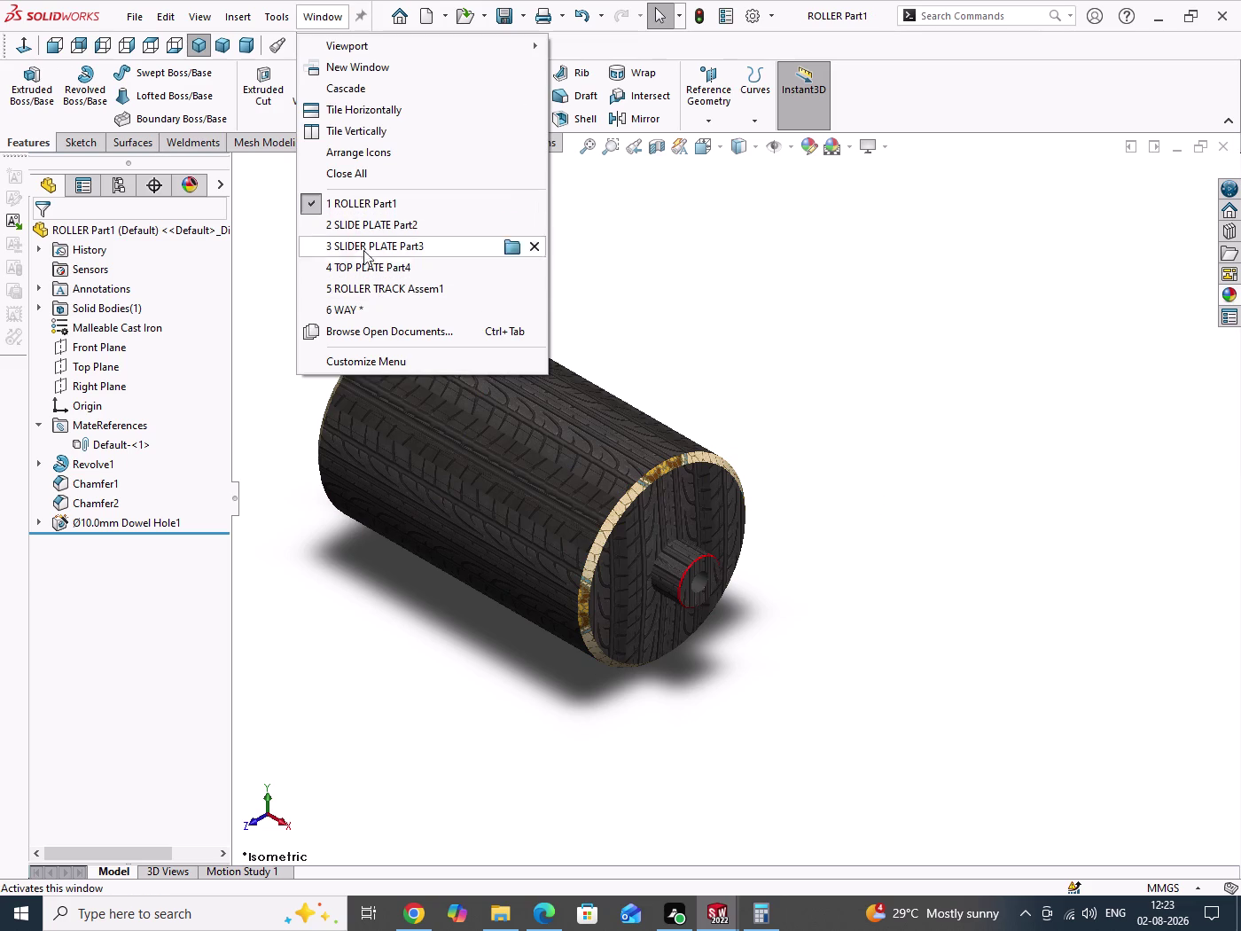
Switch to the ROLLER TRACK assembly window and adjust the view.
click(366, 288)
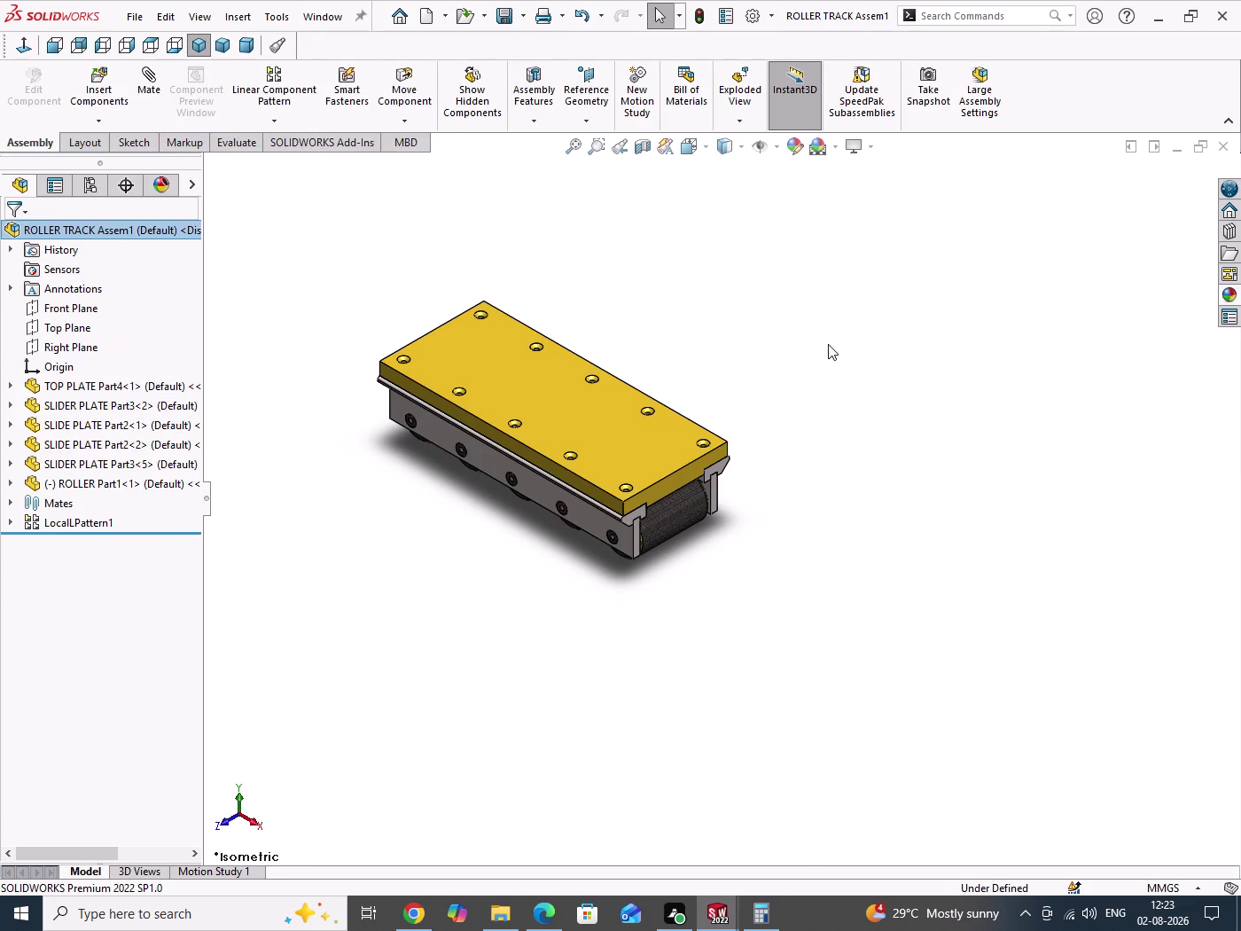
drag(829, 324, 860, 447)
scroll(down, 3)
scroll(up, 3)
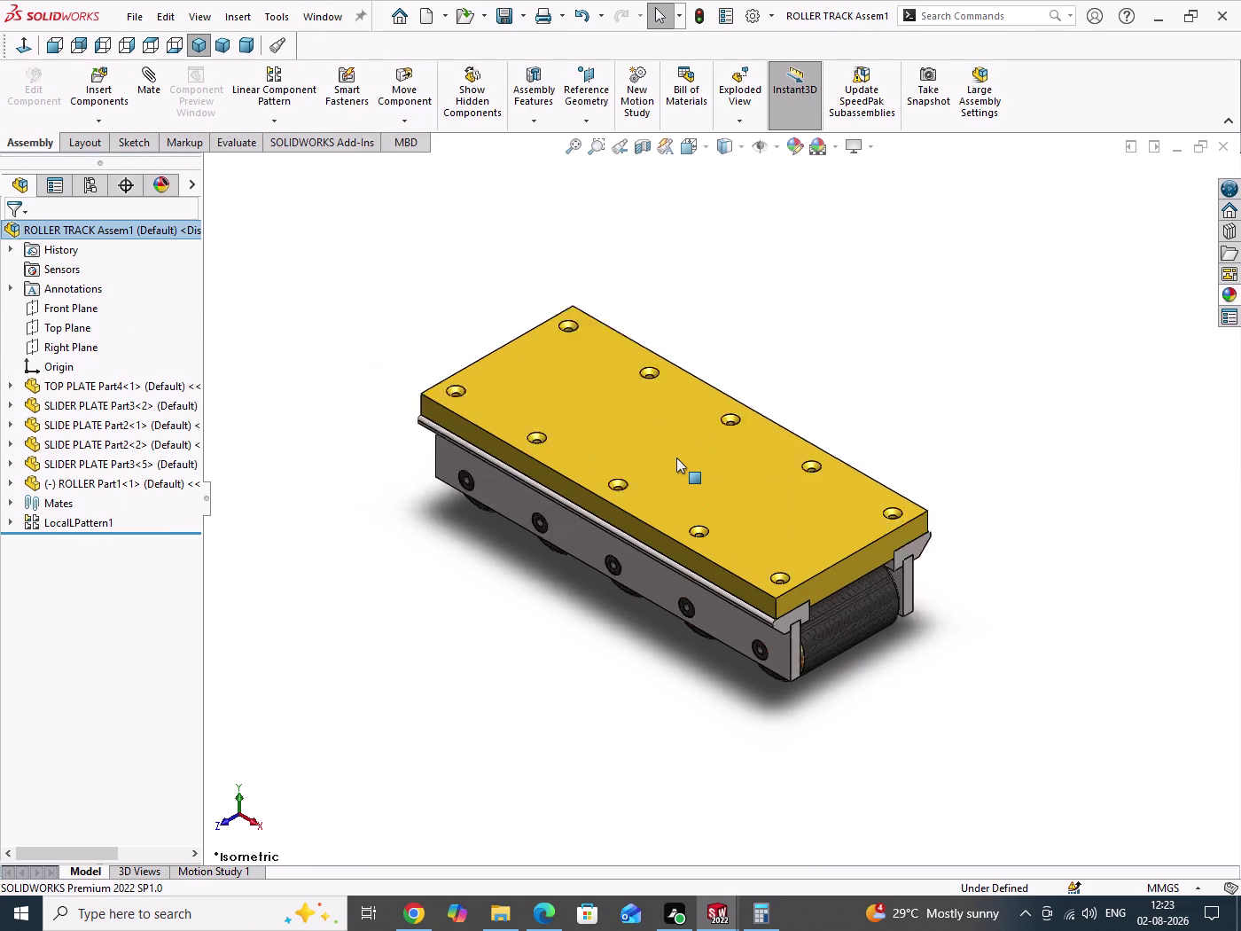
scroll(up, 3)
drag(903, 346, 943, 472)
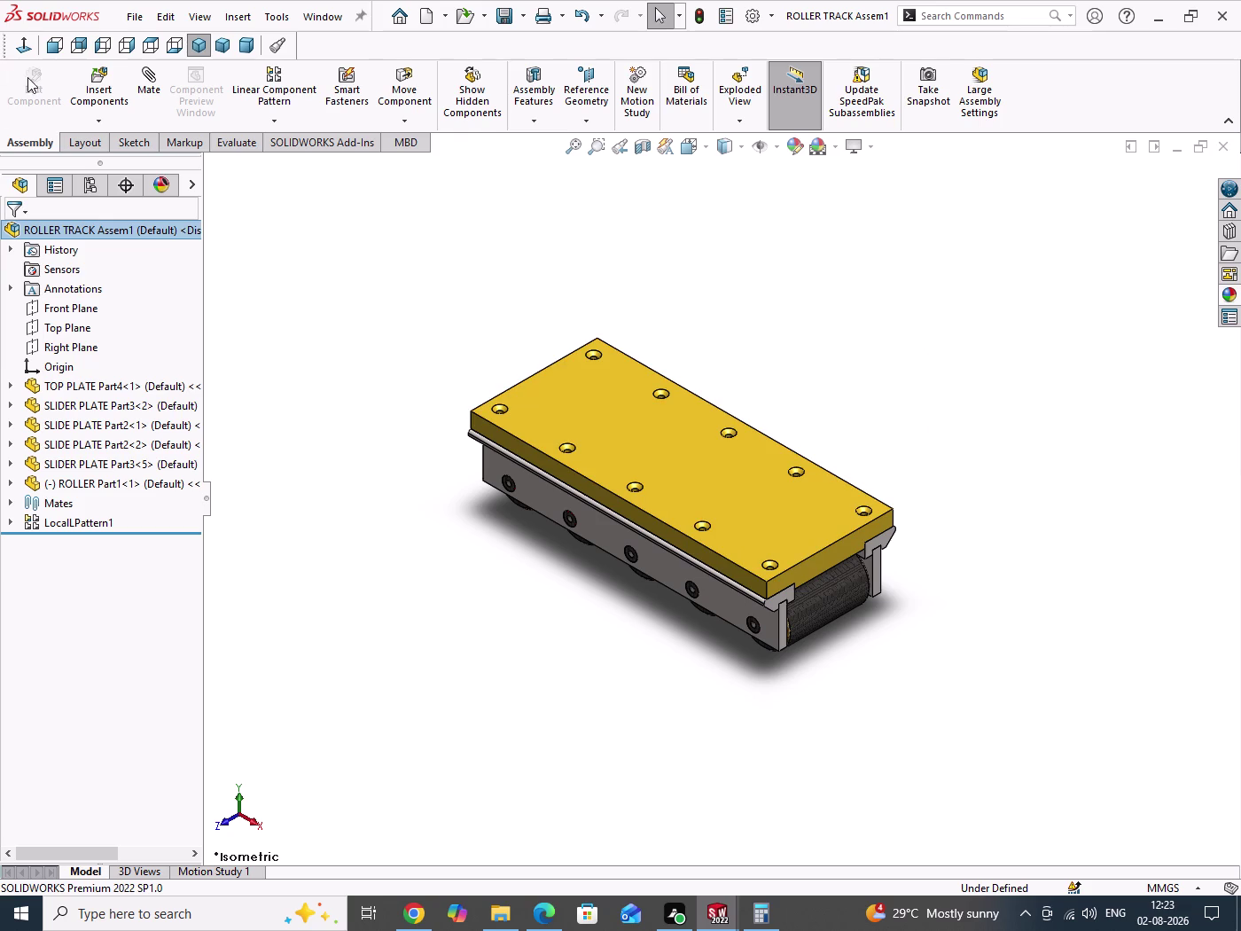
Insert the WAY part from open documents and place it beside the carriage.
click(100, 91)
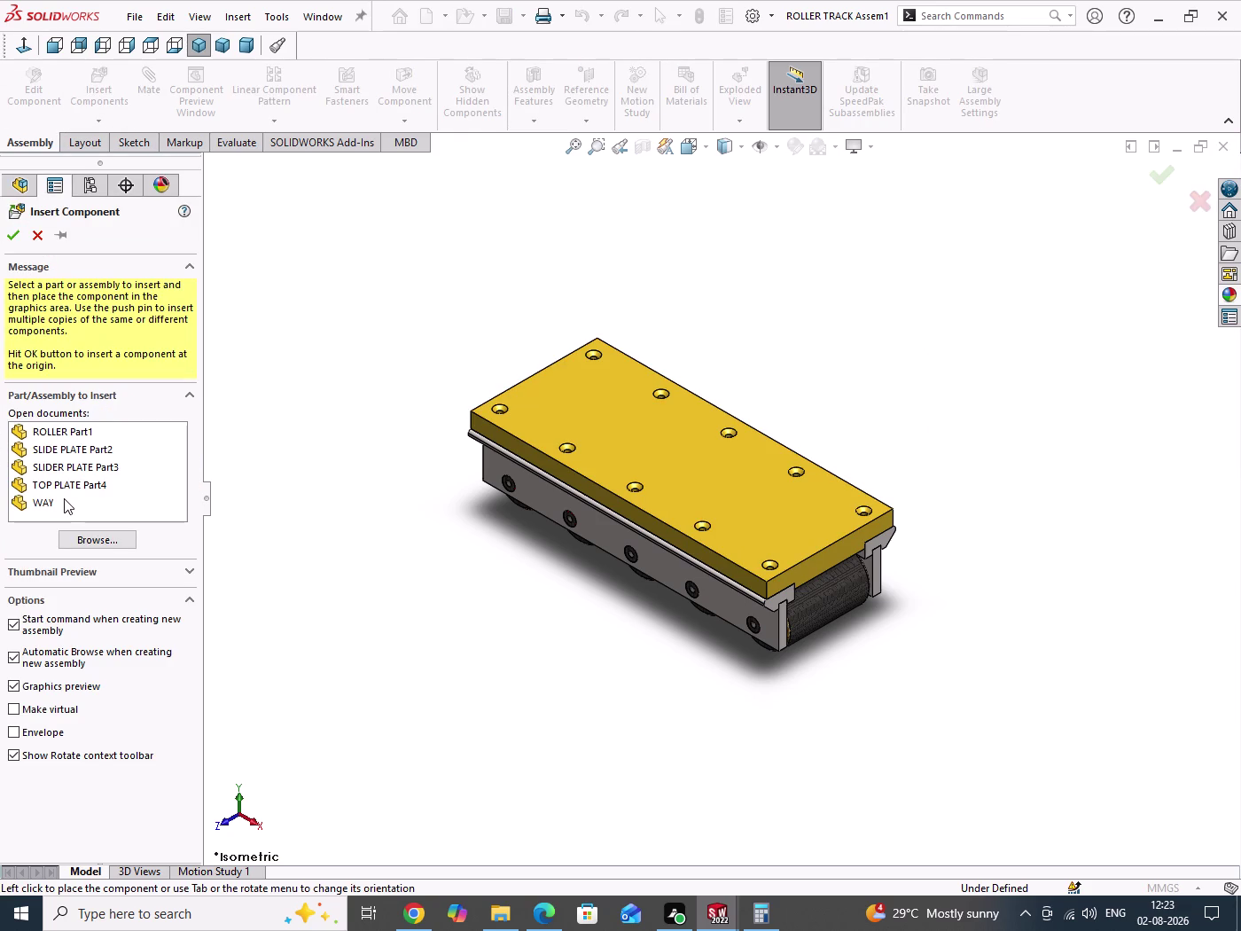
click(52, 506)
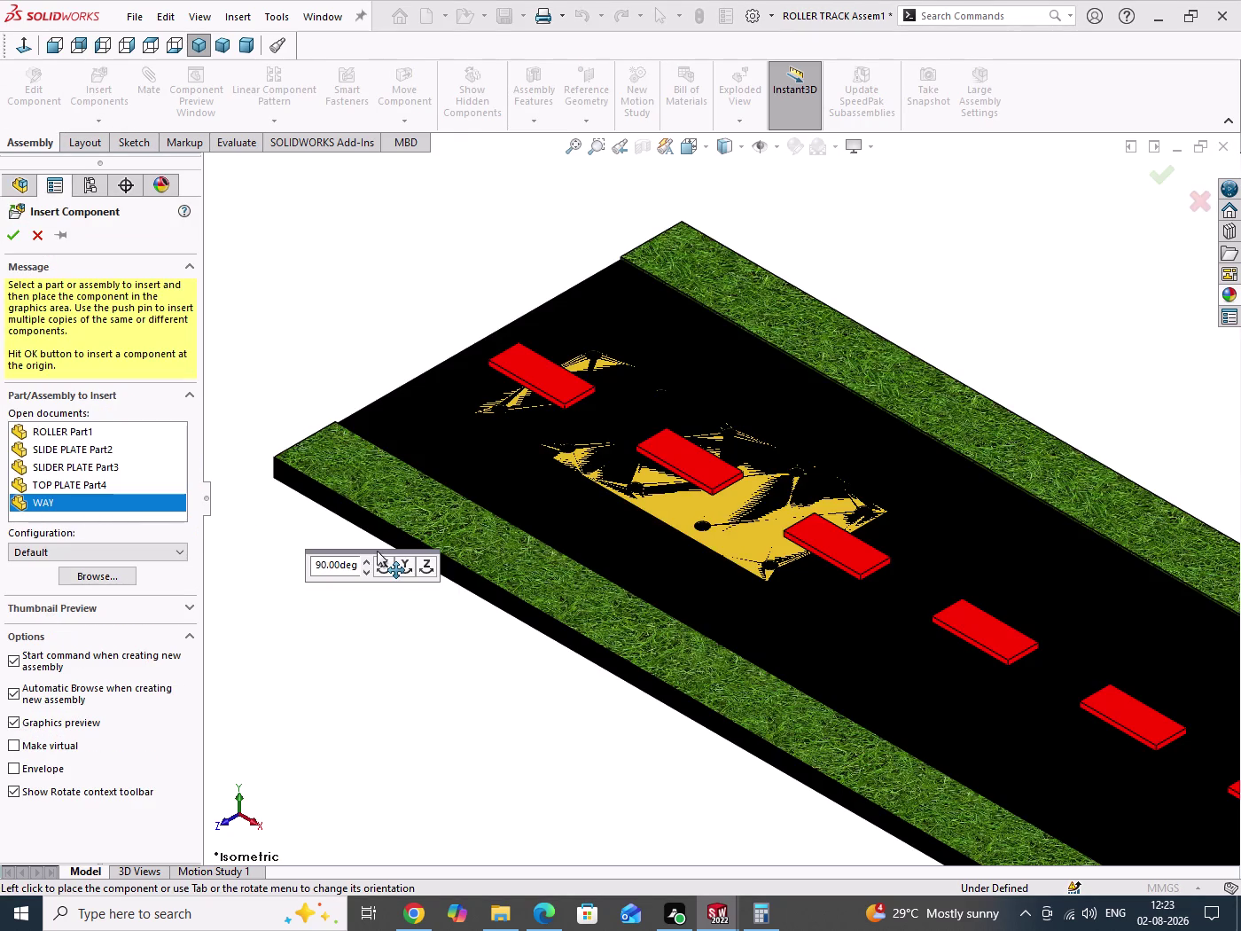
scroll(up, 3)
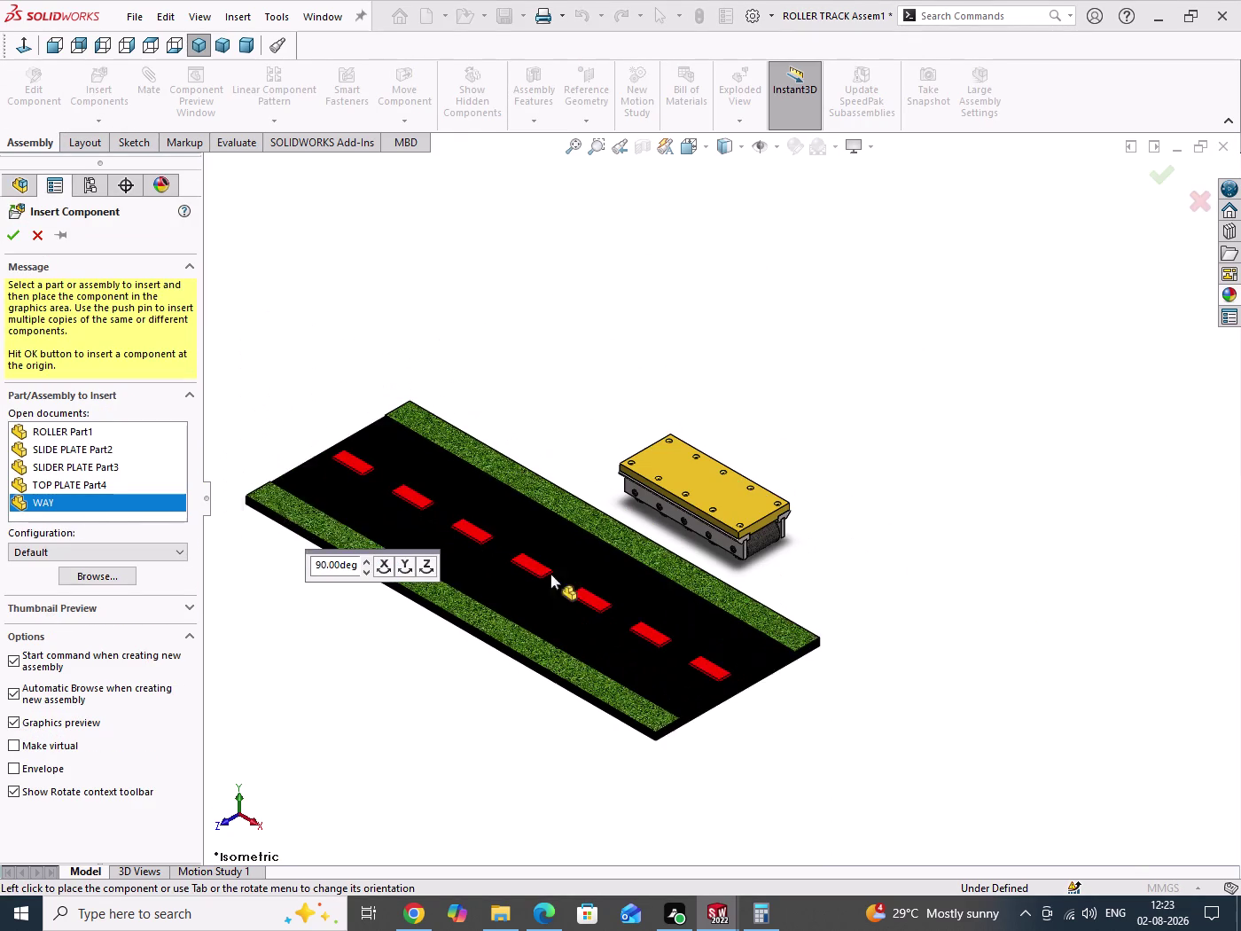
click(567, 579)
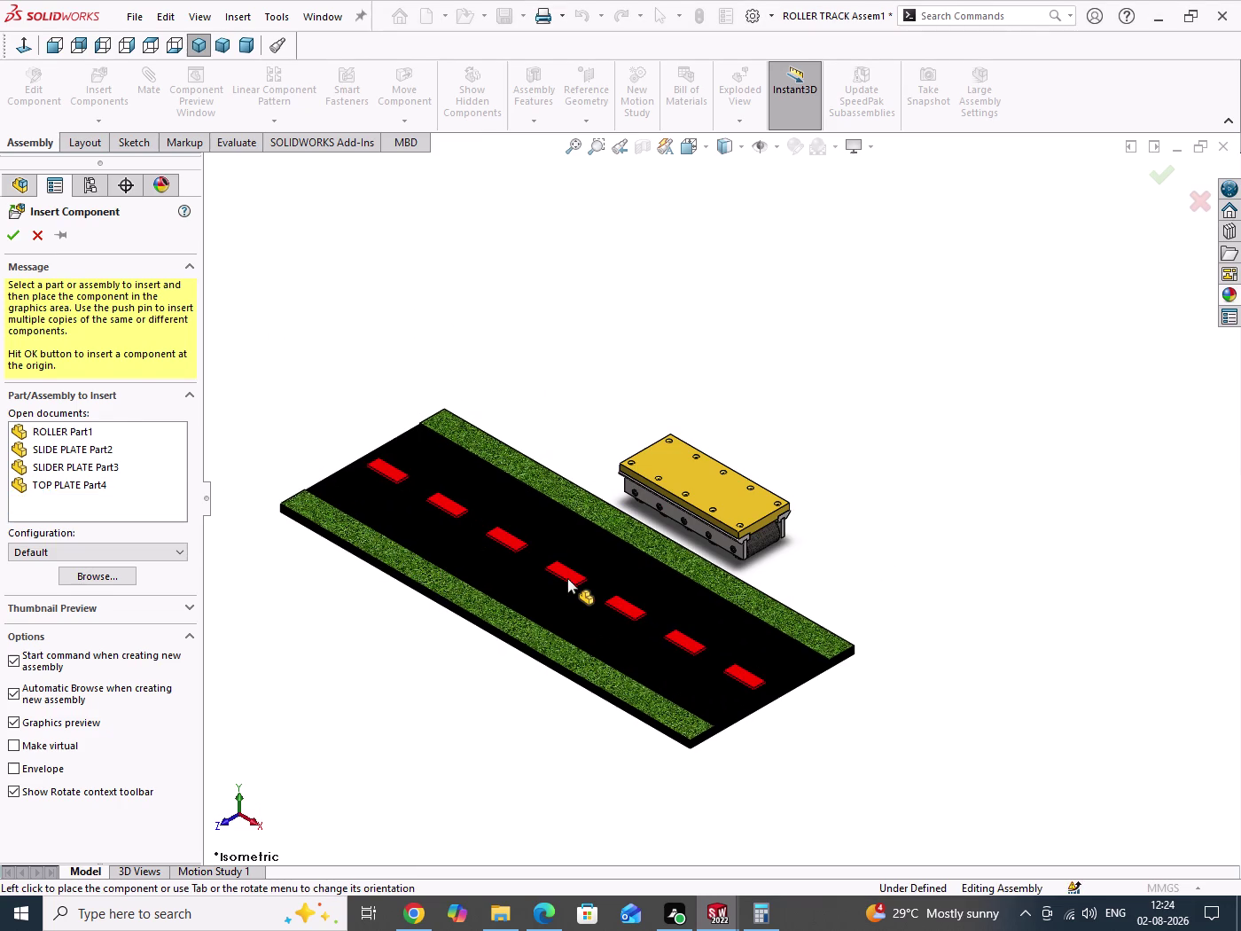
drag(310, 288, 375, 345)
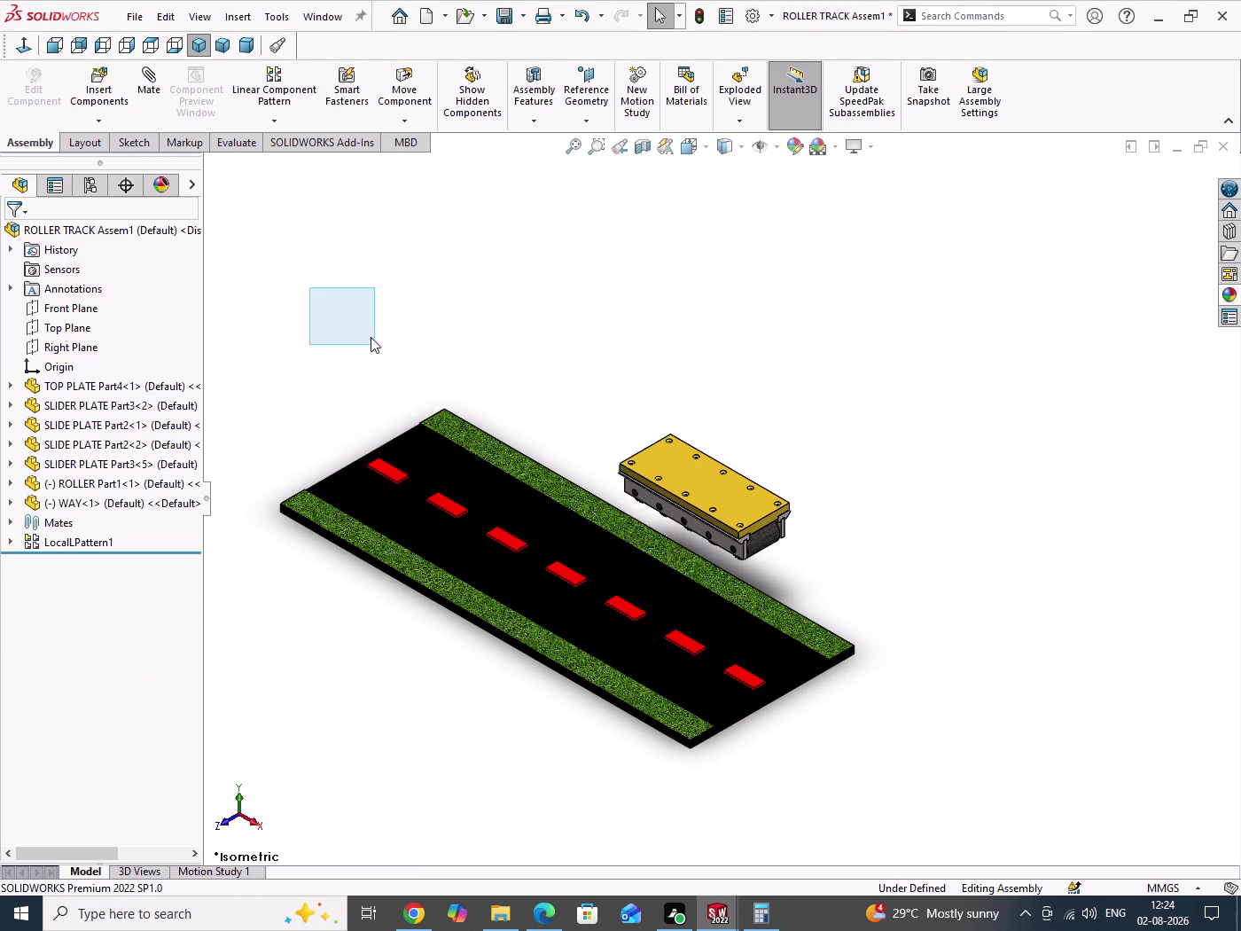
Orbit toward the track and select WAY's black road surface.
drag(403, 291, 411, 358)
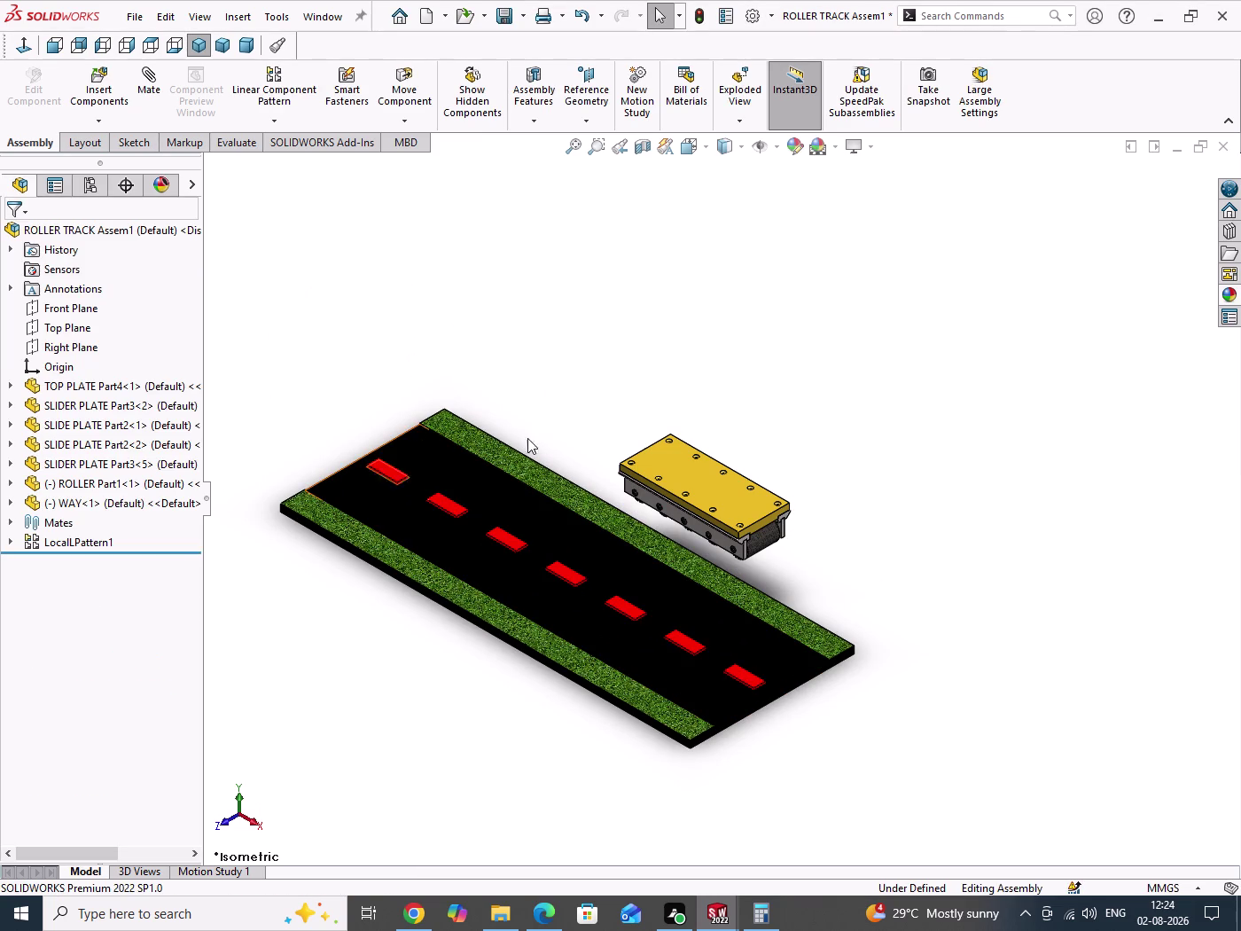
drag(845, 446, 878, 534)
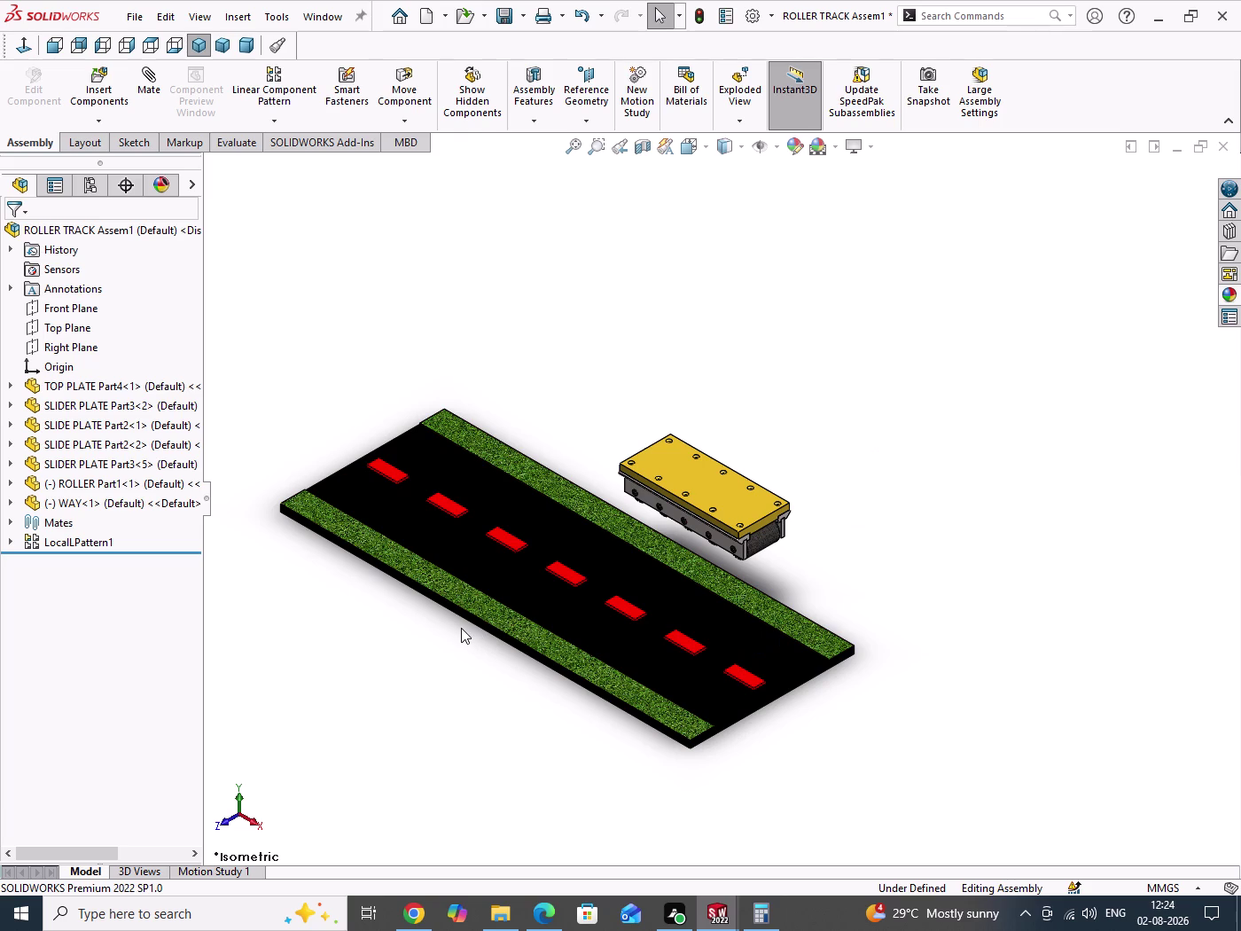
drag(908, 469, 925, 543)
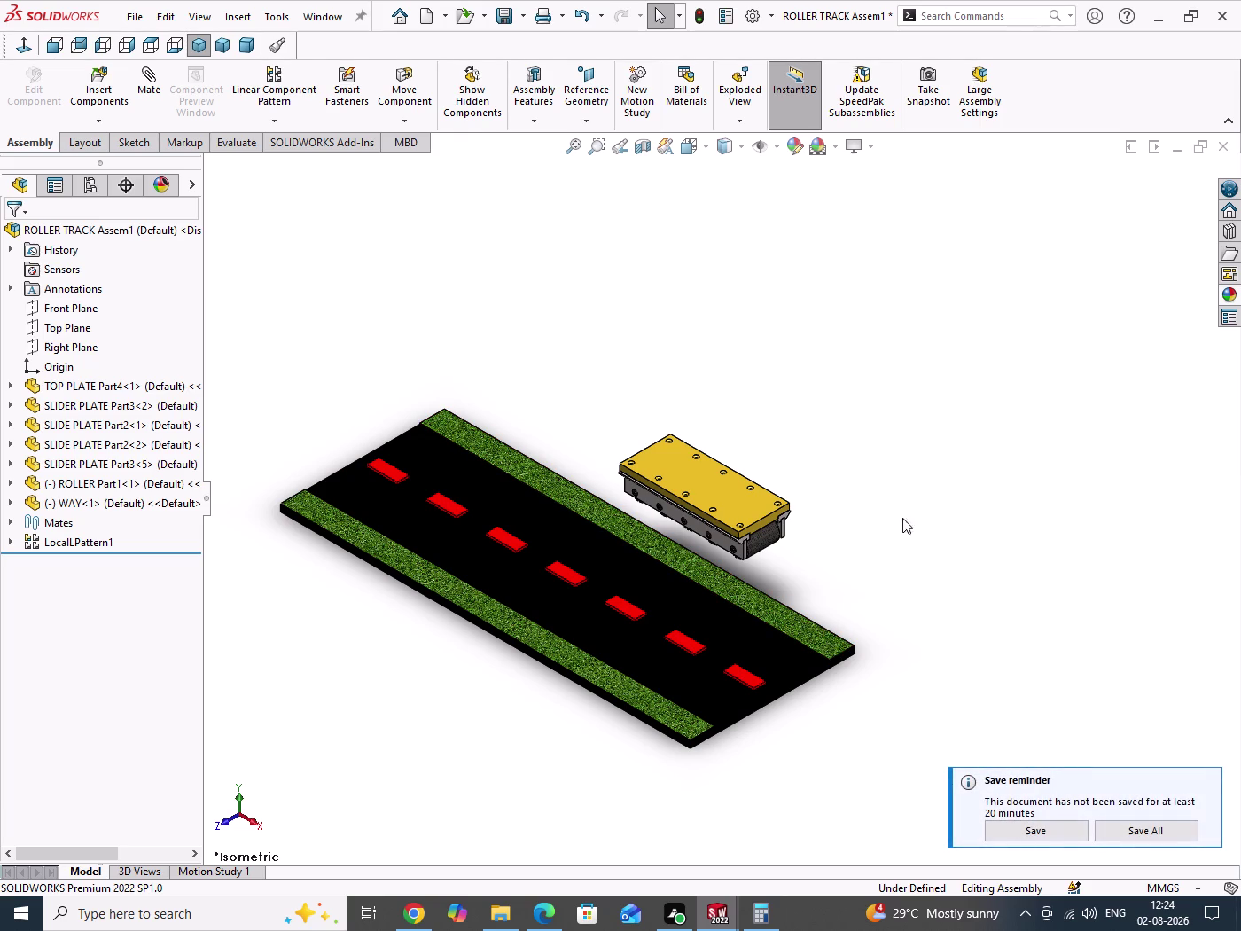
drag(930, 429, 957, 525)
scroll(down, 3)
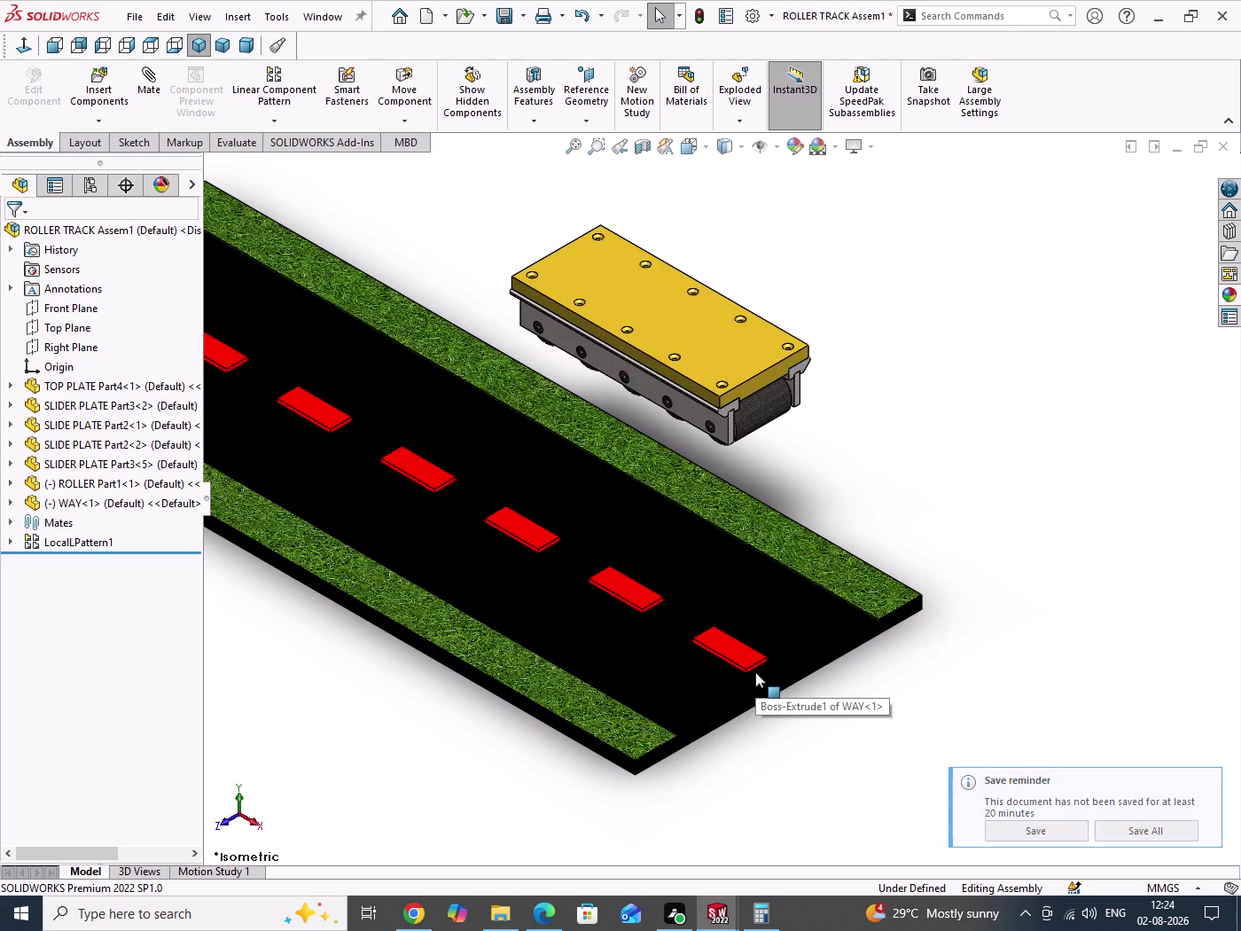
scroll(down, 3)
click(733, 623)
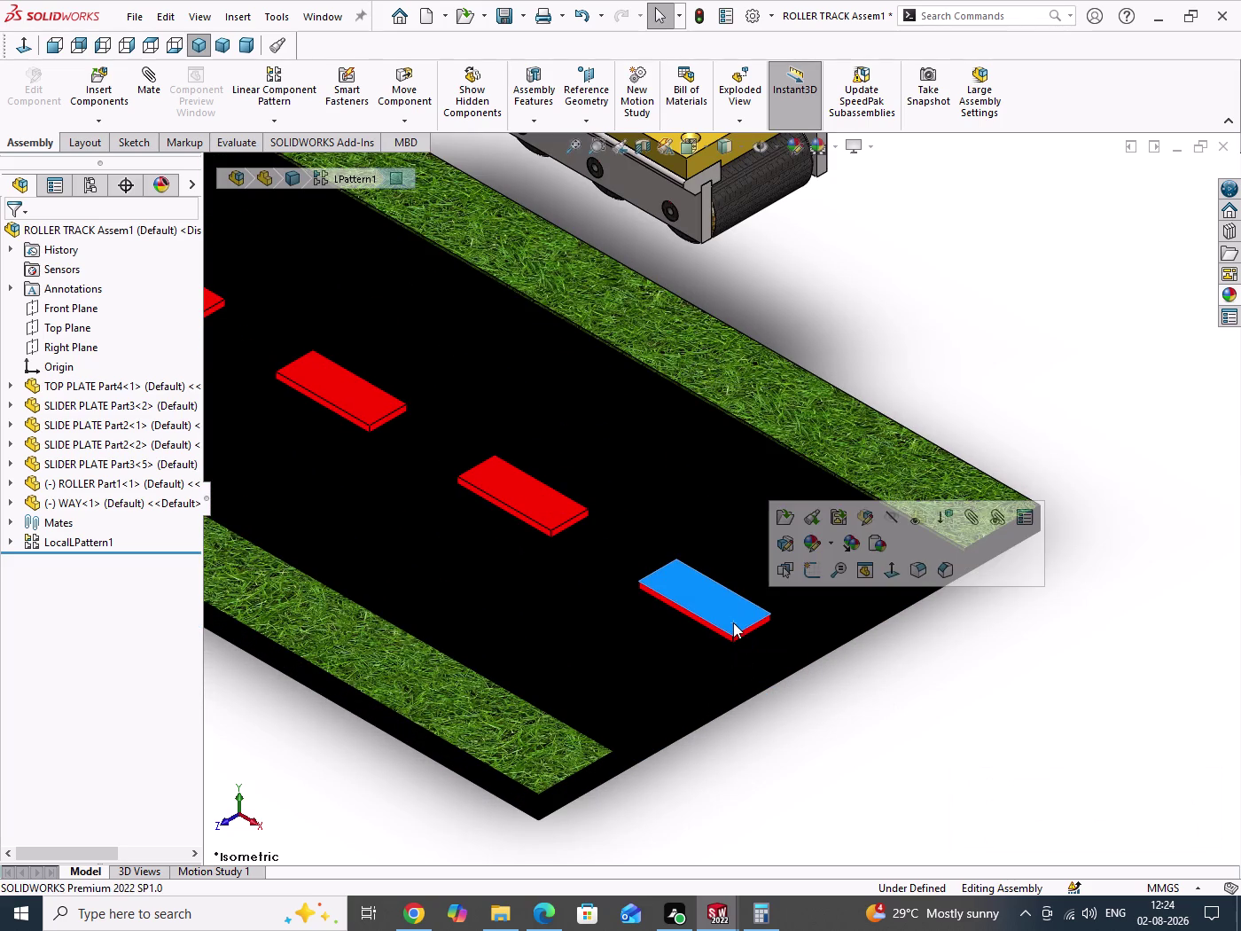
click(688, 679)
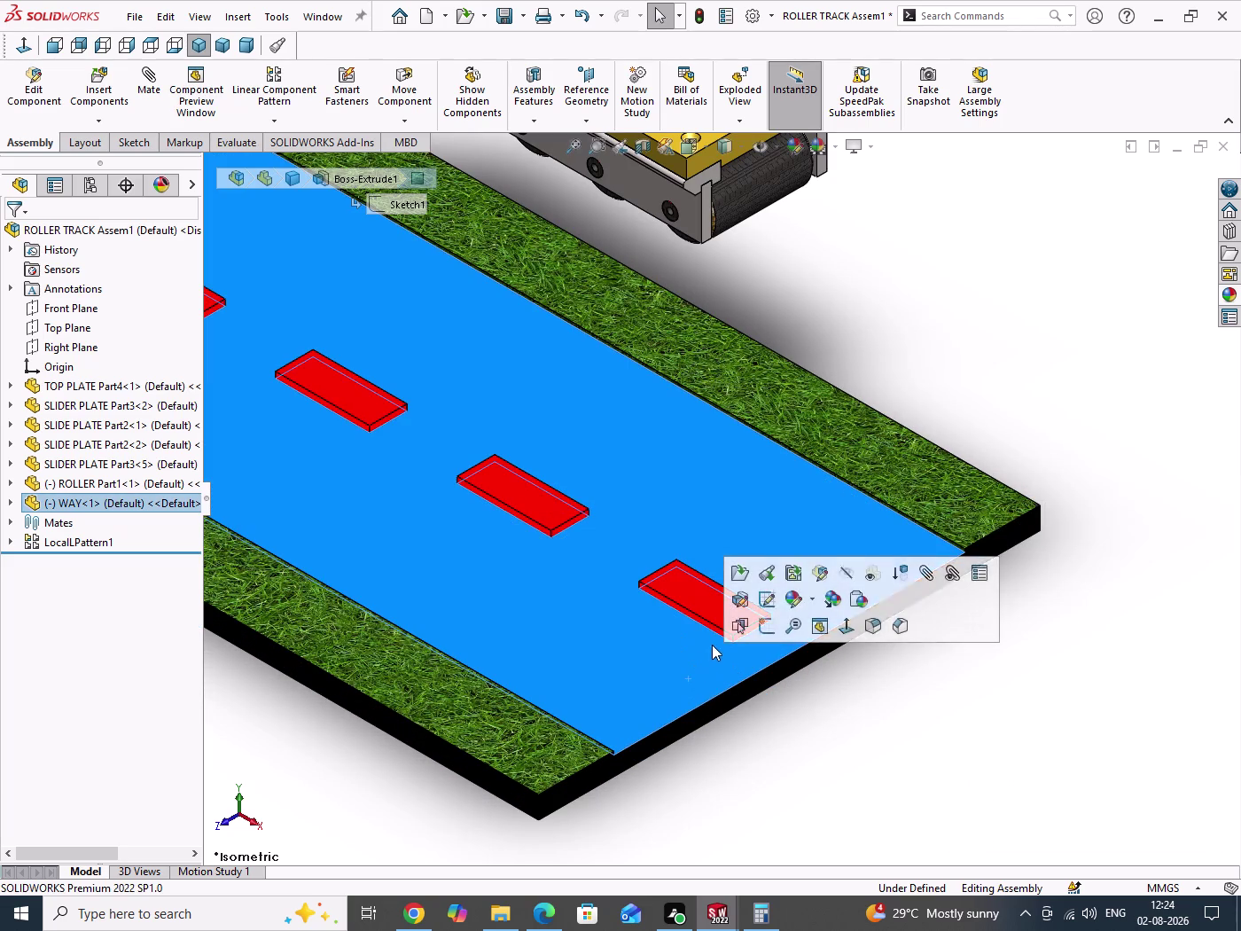
Add the carriage's roller to the selection and mate it tangent to the road.
scroll(up, 3)
scroll(up, 3)
scroll(down, 3)
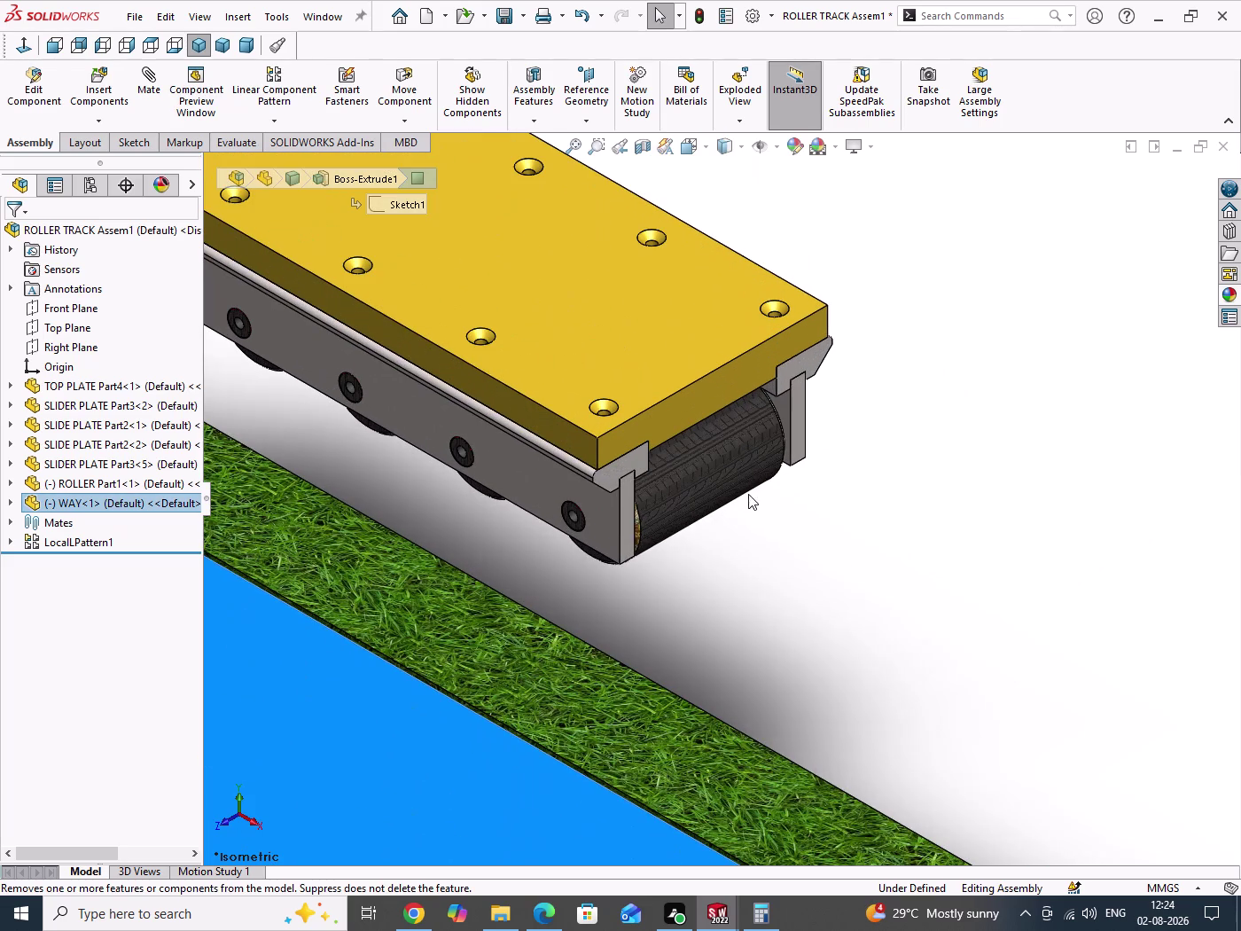
click(745, 457)
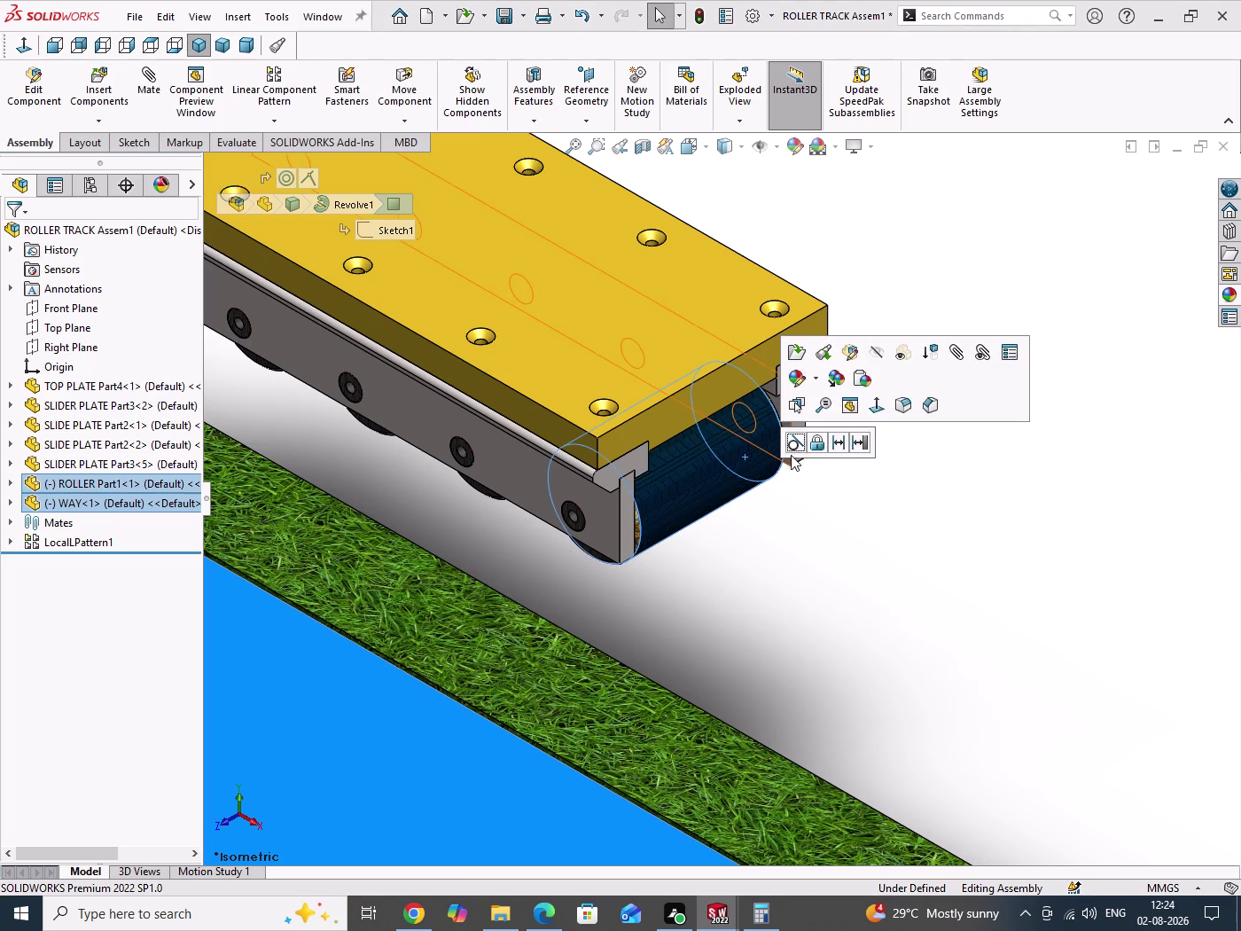
click(794, 445)
drag(908, 627, 907, 628)
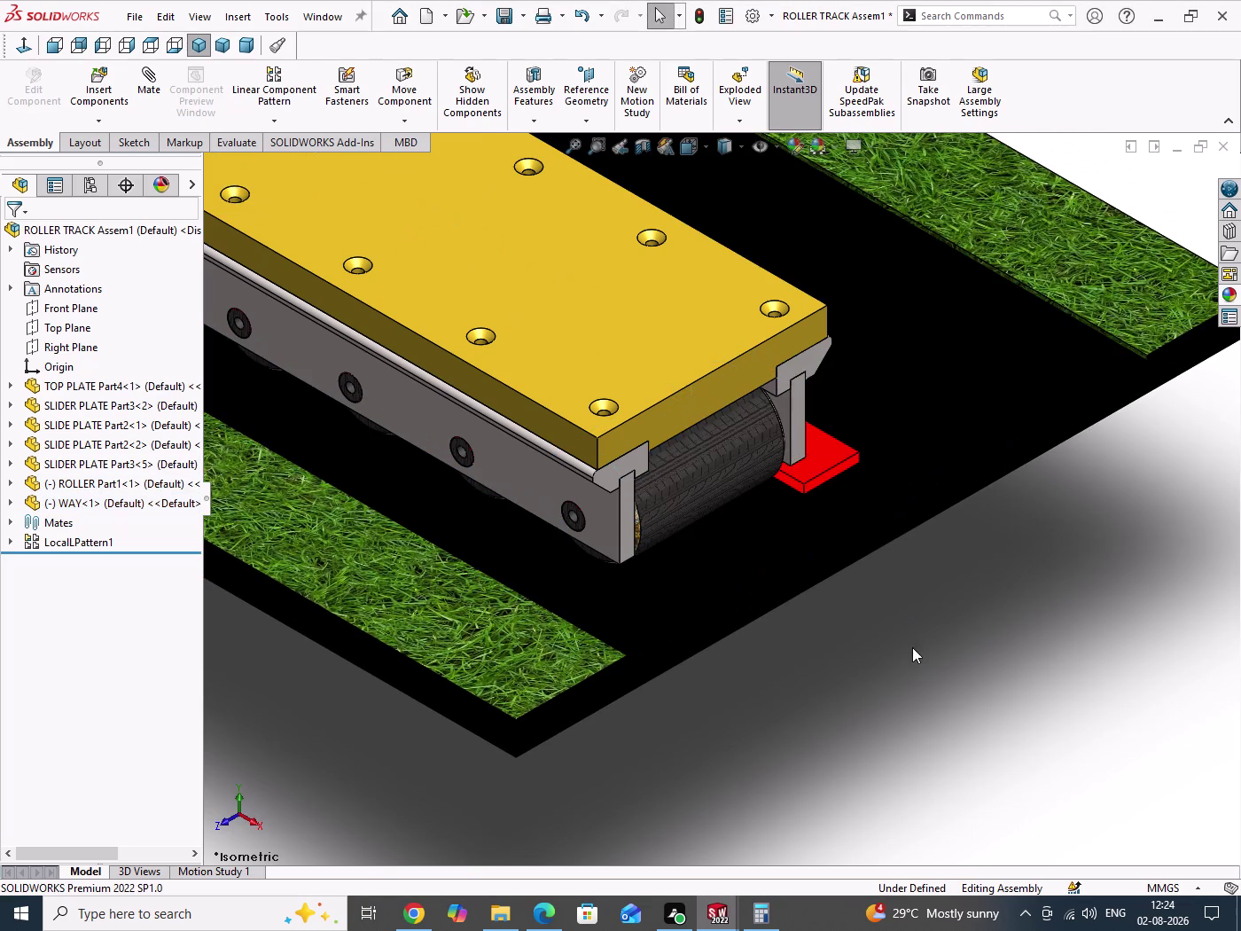
drag(908, 627, 925, 670)
scroll(up, 3)
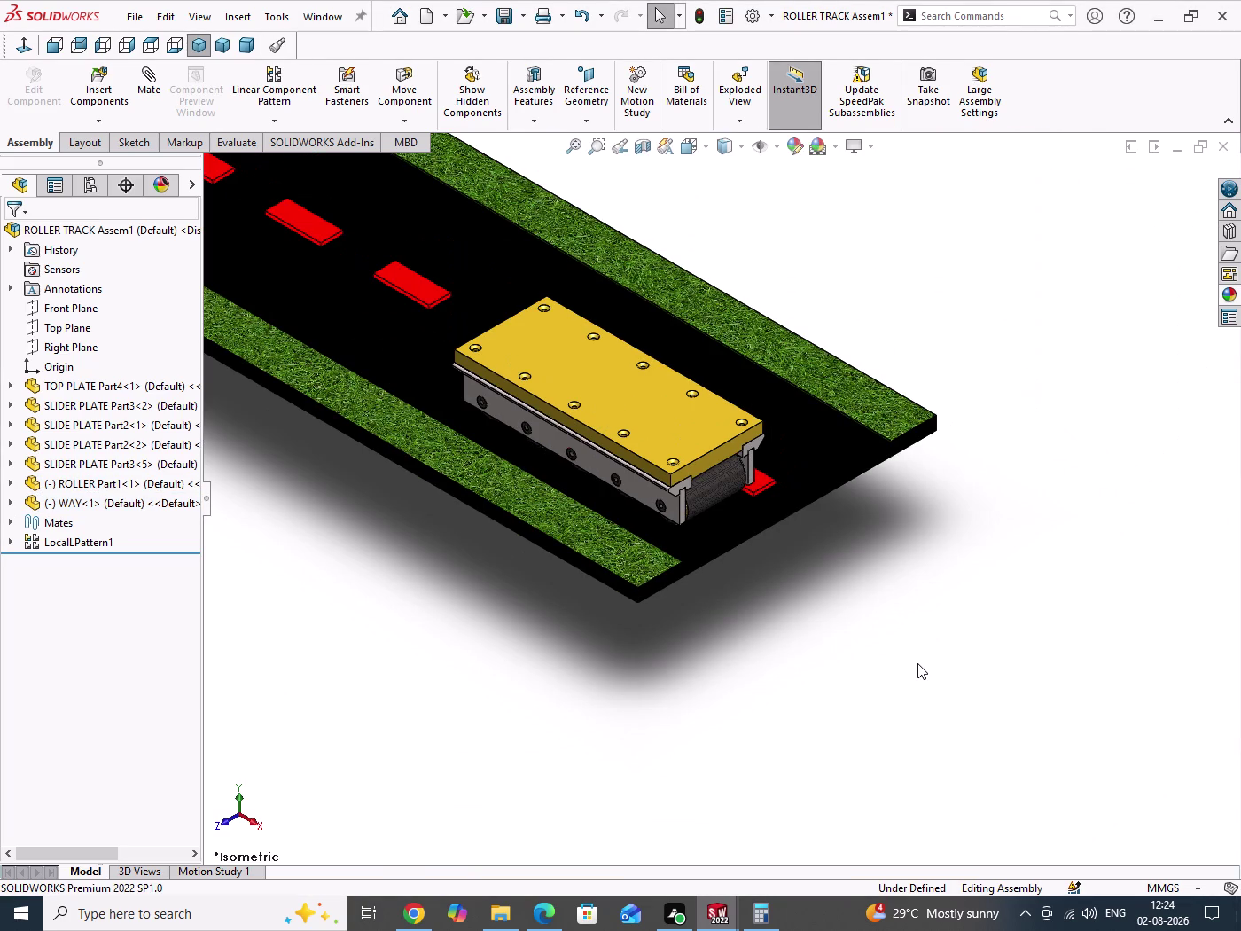
scroll(up, 3)
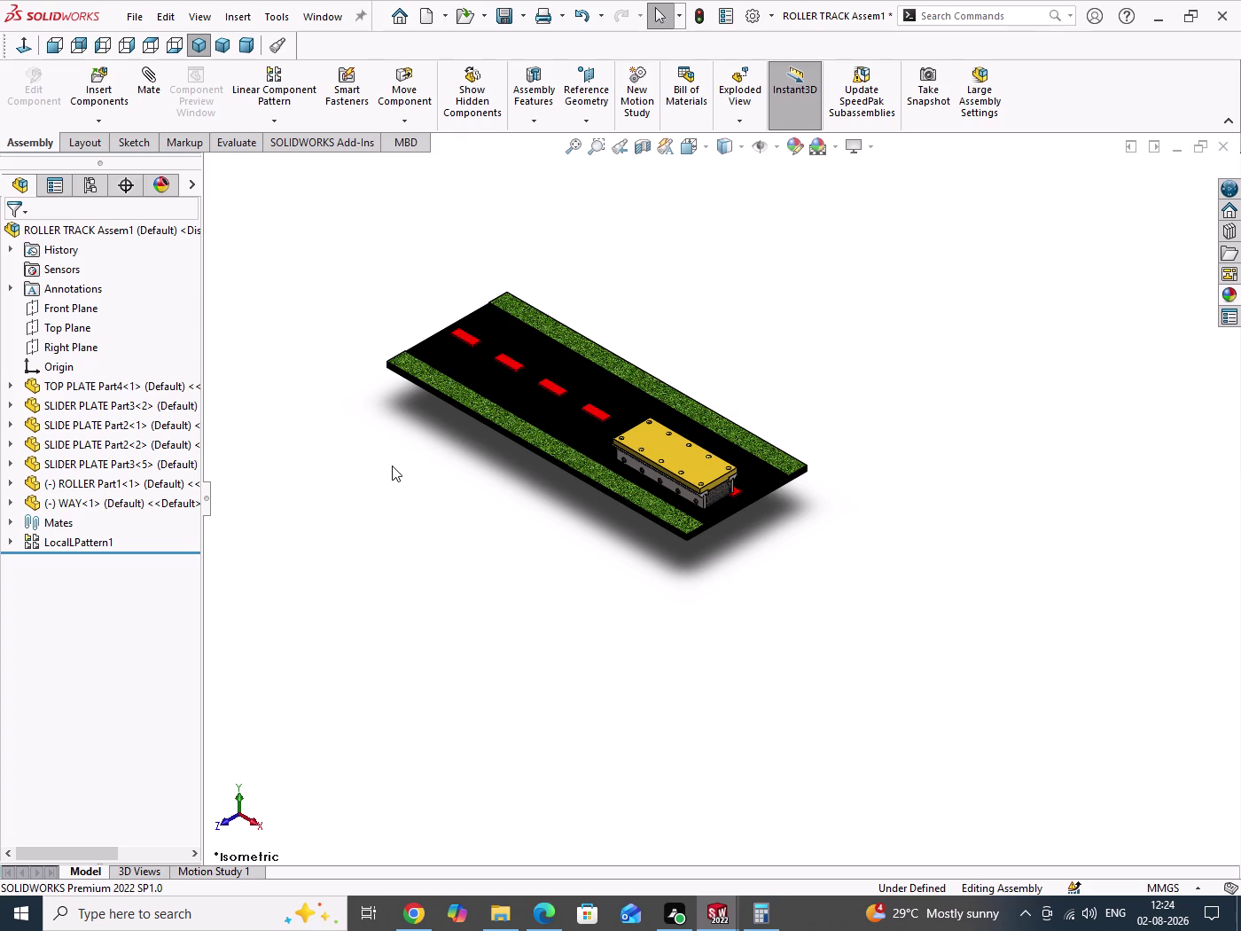
drag(275, 252, 375, 512)
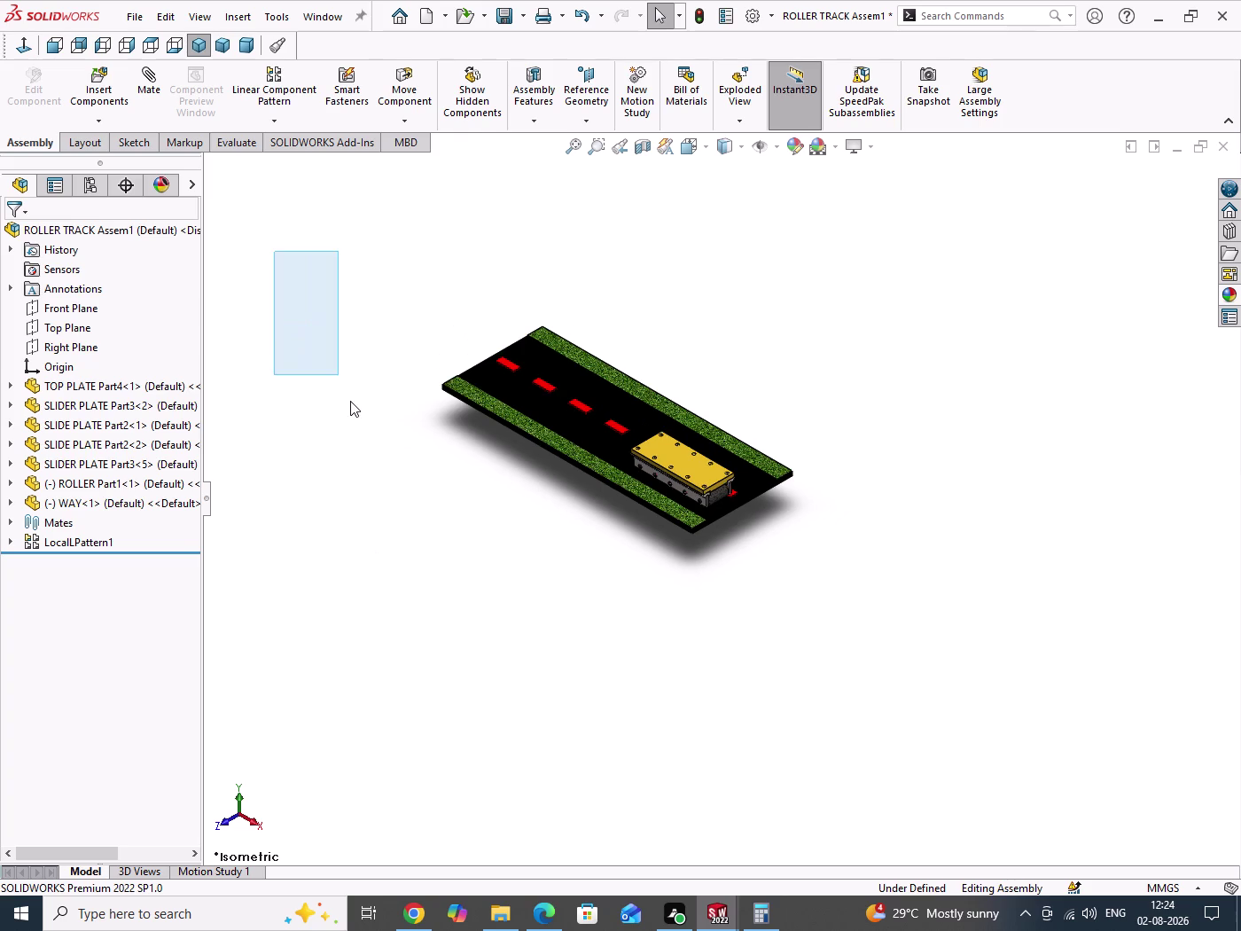
drag(375, 512, 398, 622)
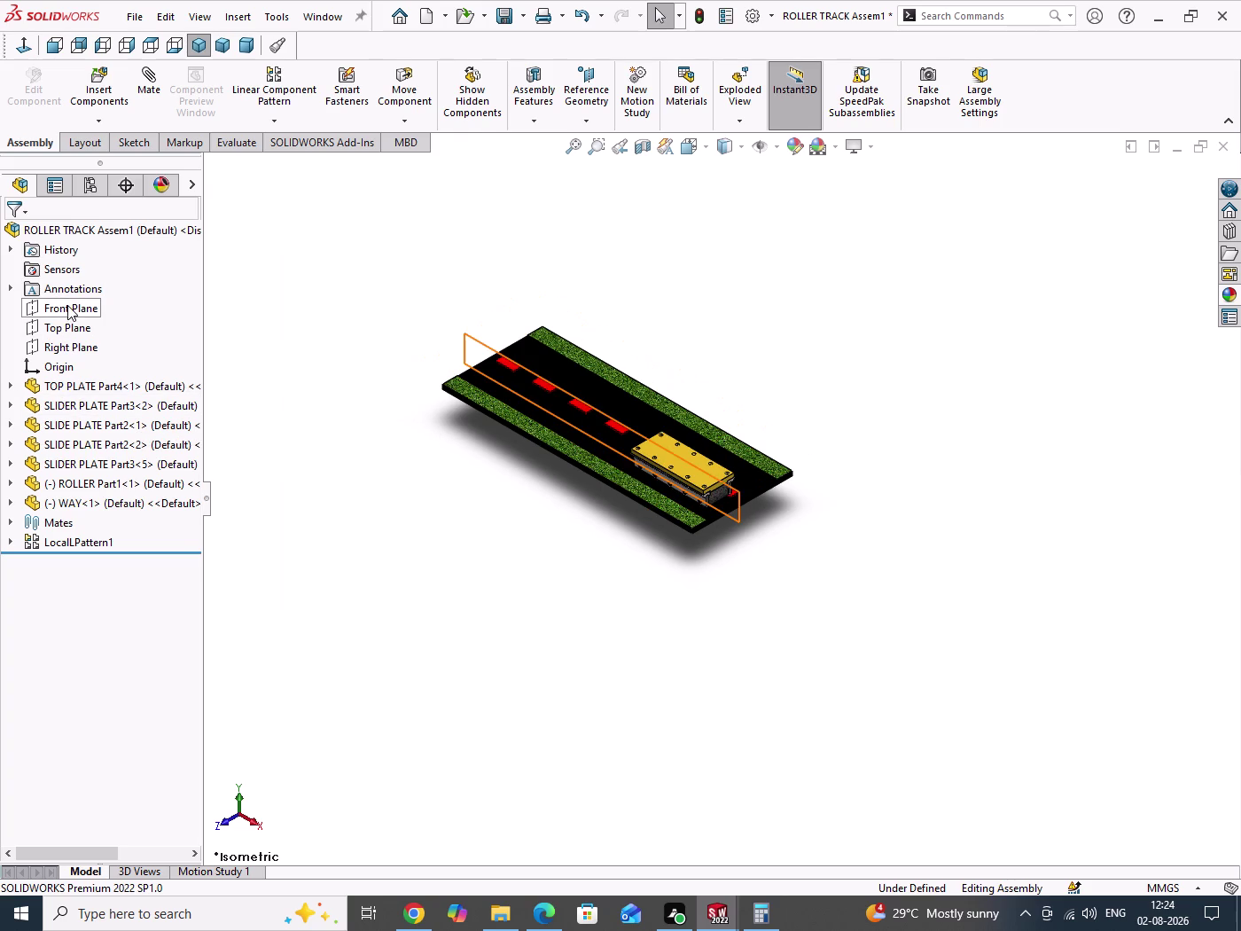
Make the assembly Front Plane and WAY's Front Plane coincident.
click(66, 304)
middle_drag(399, 481, 442, 652)
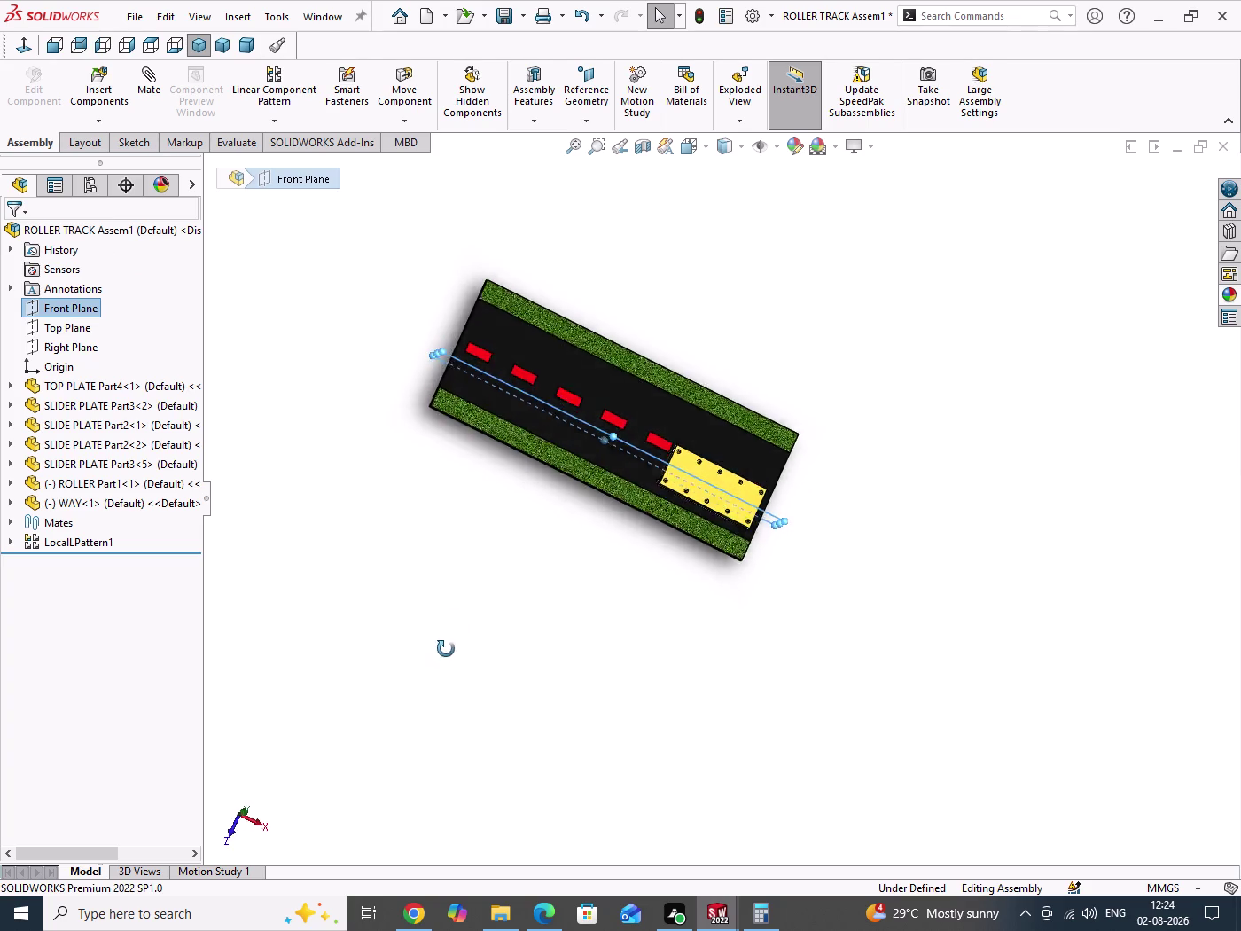
middle_drag(442, 652, 438, 662)
scroll(down, 3)
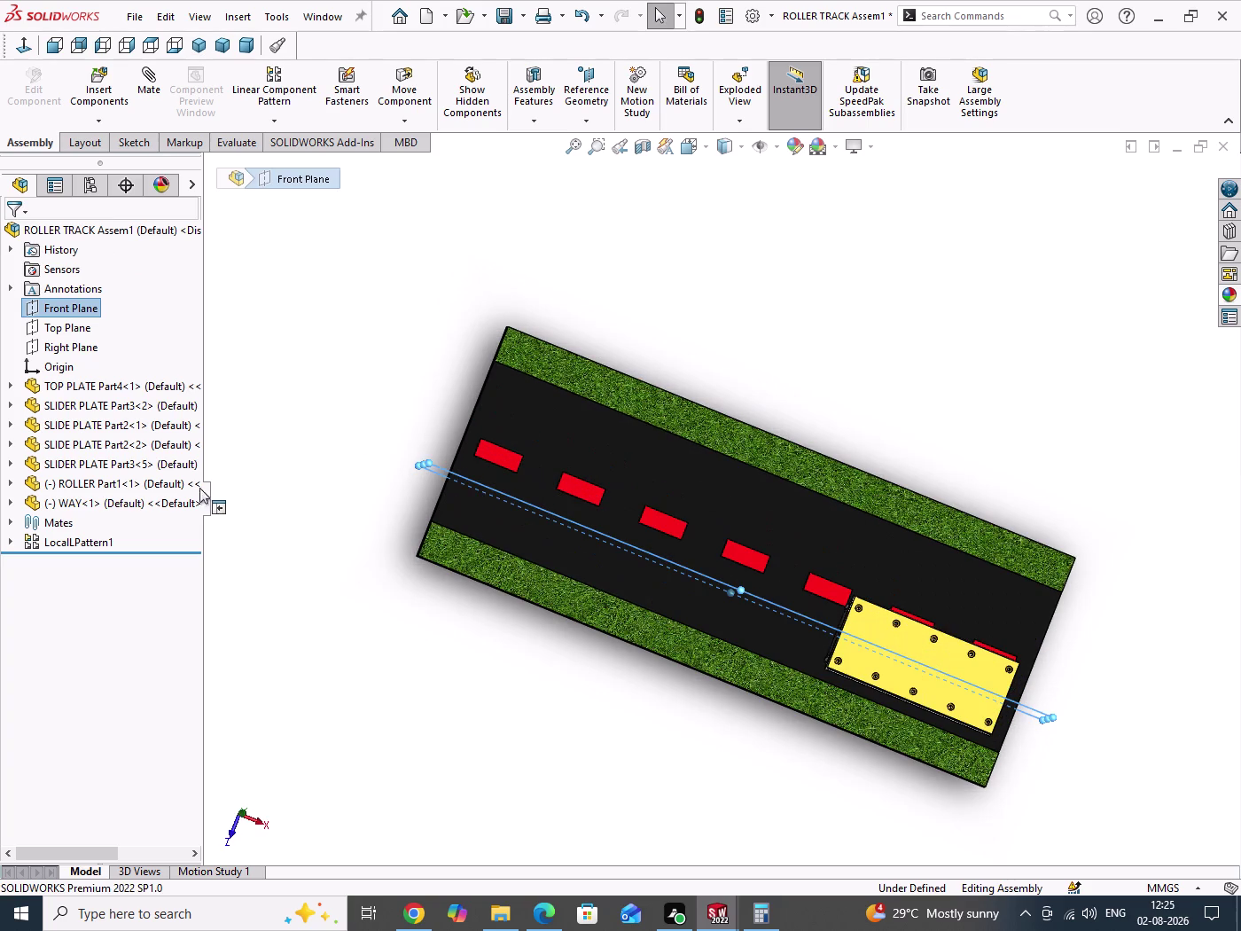
click(10, 504)
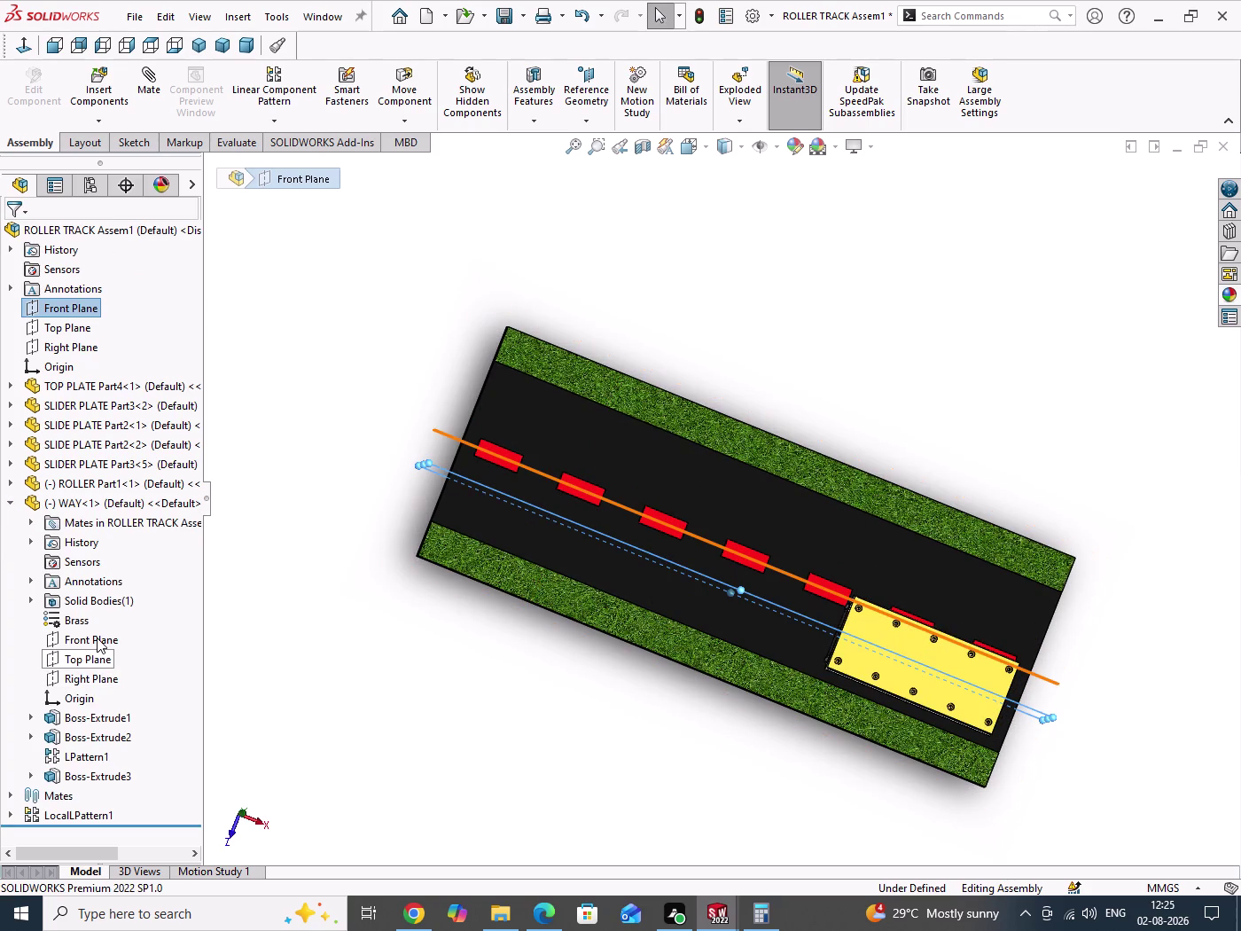
click(98, 638)
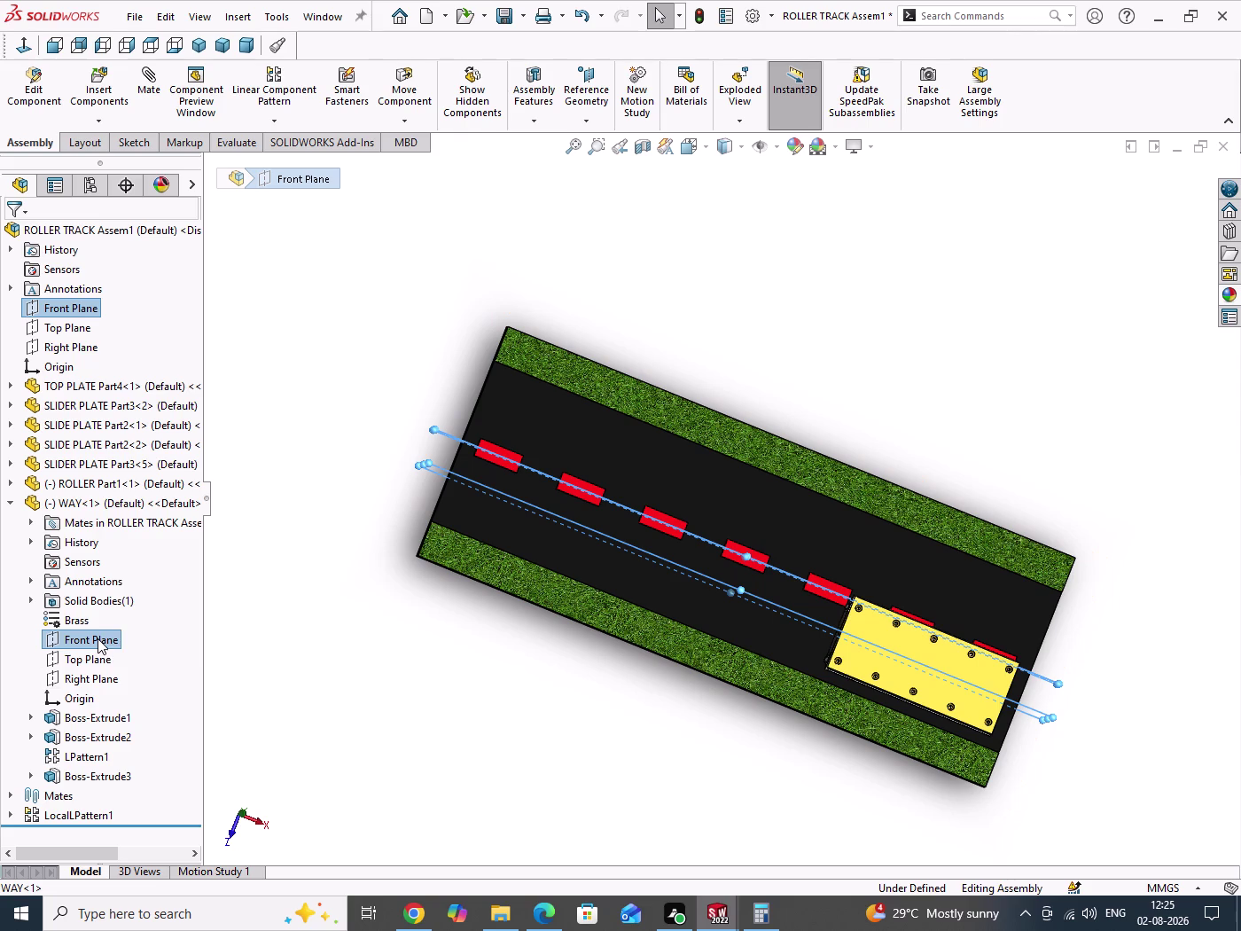
click(115, 646)
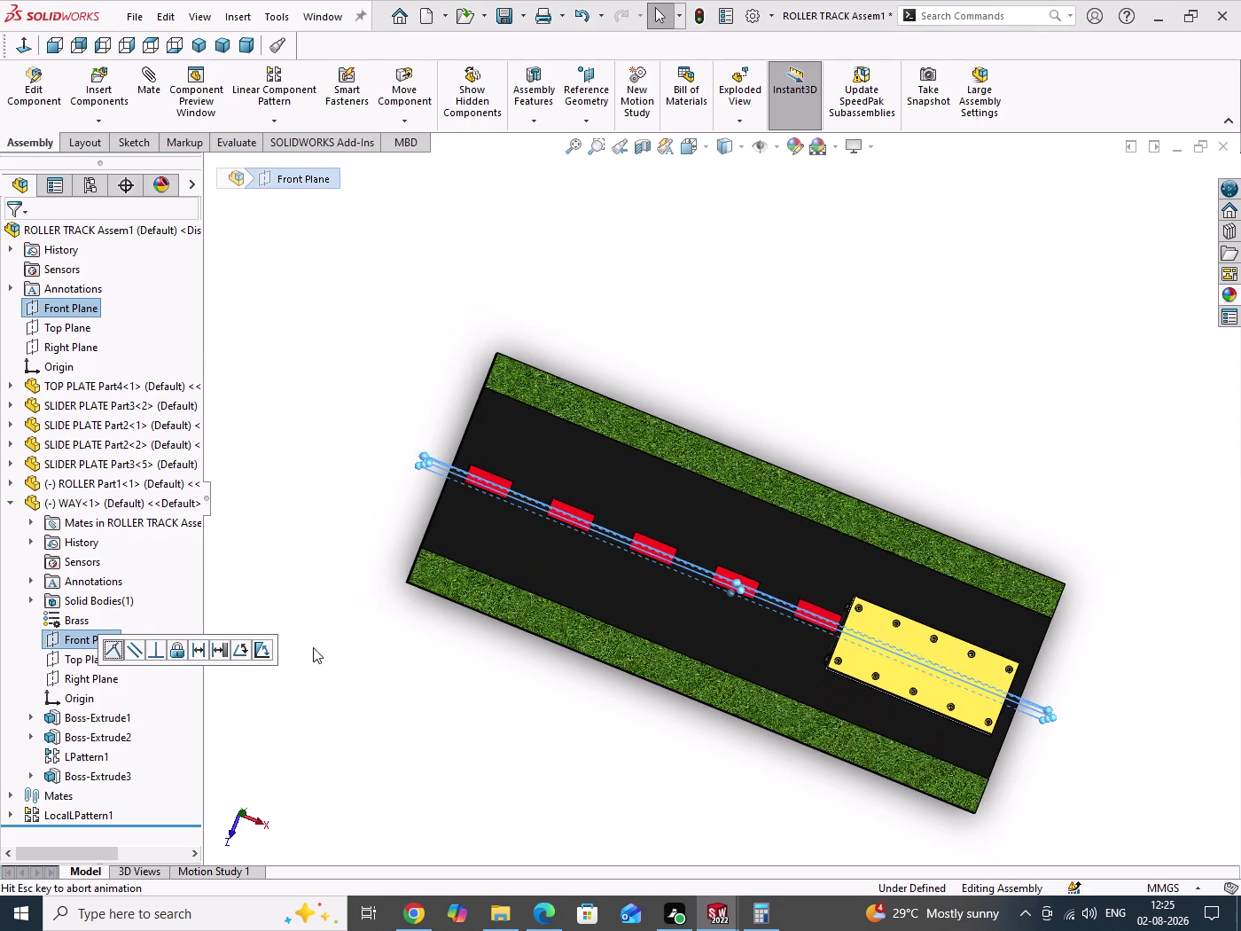
Slide the WAY track lengthwise until the carriage sits over it.
drag(428, 708, 533, 733)
middle_drag(500, 721, 514, 505)
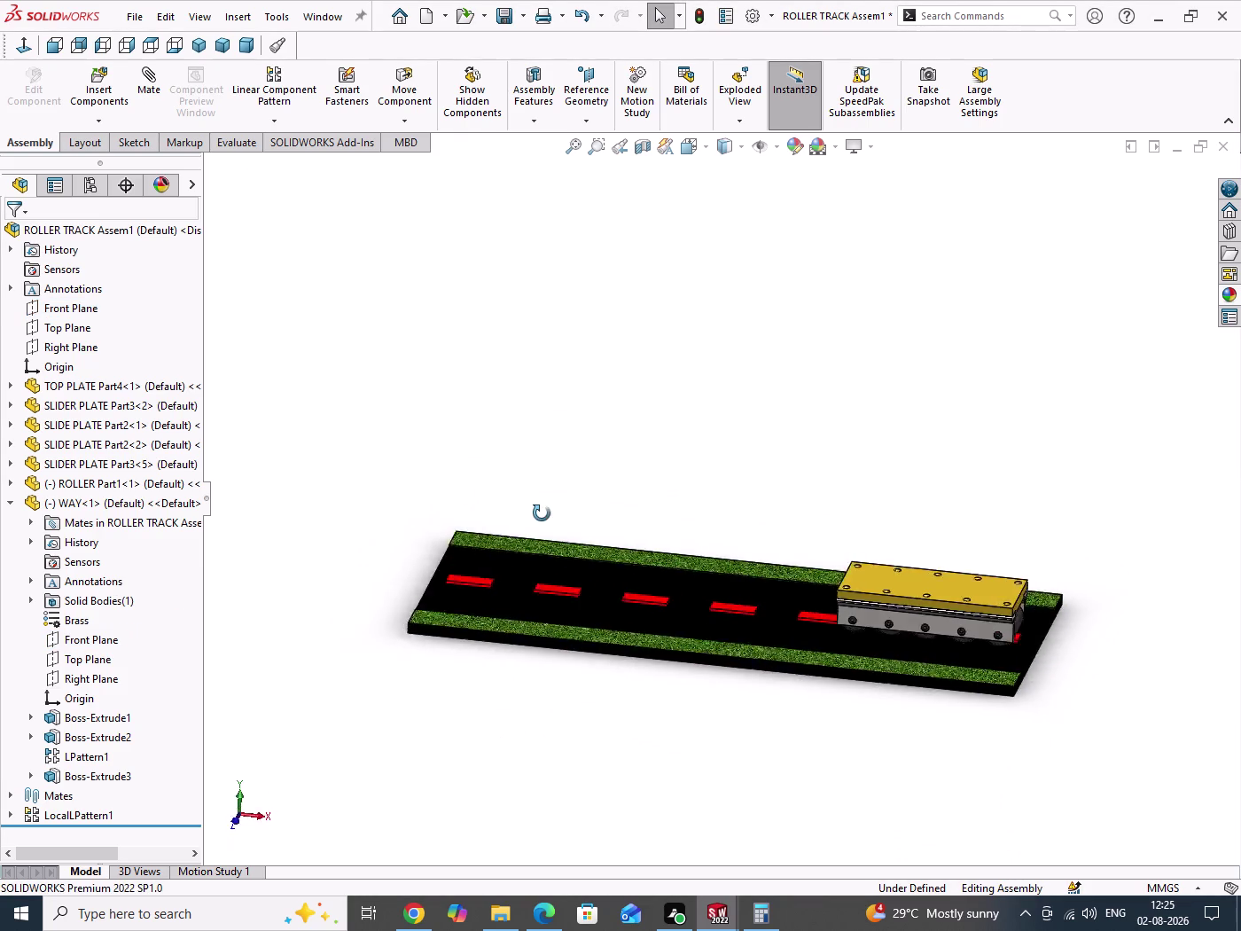
middle_drag(514, 505, 605, 615)
scroll(down, 3)
scroll(up, 3)
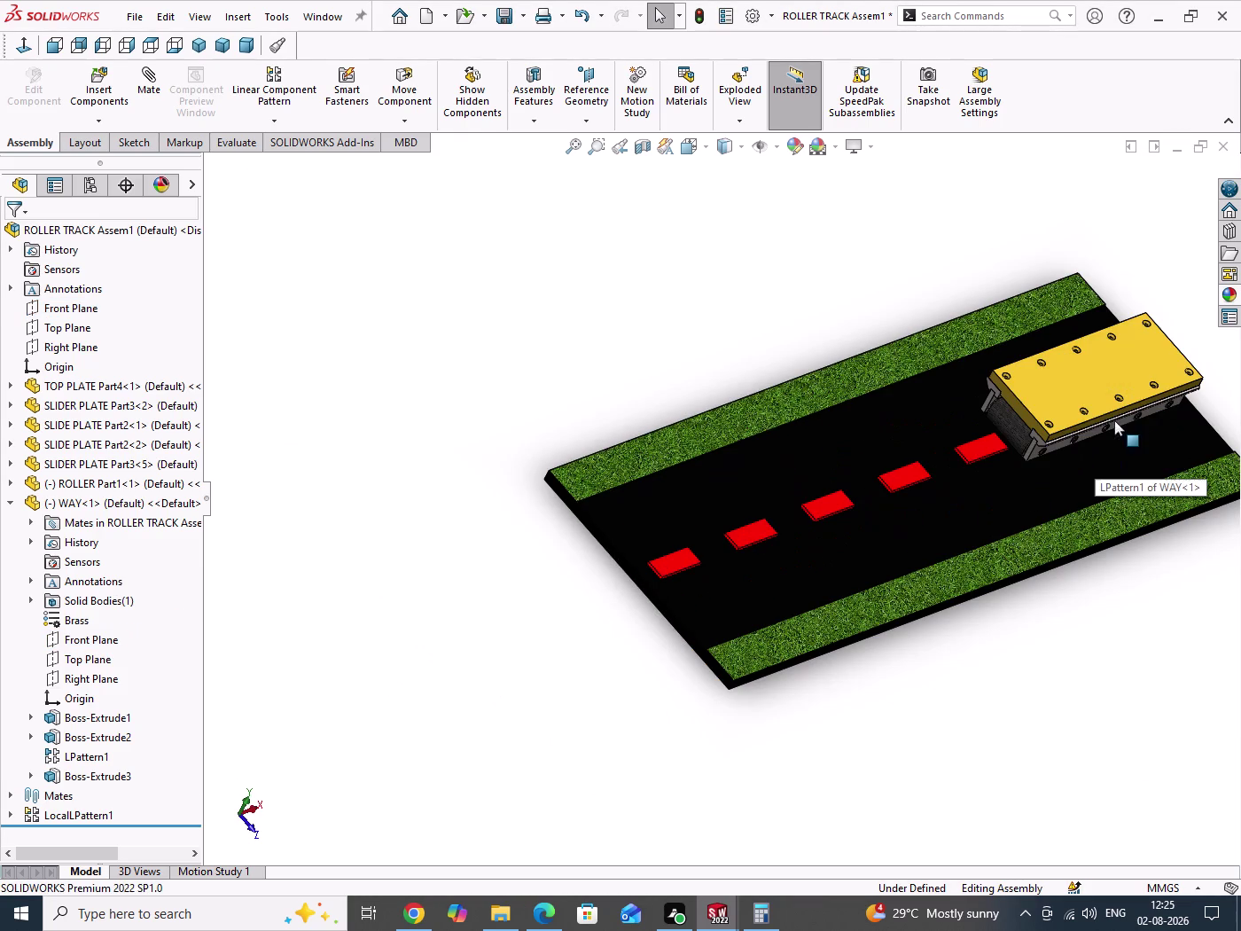
drag(1038, 400, 801, 485)
drag(466, 431, 516, 565)
drag(754, 657, 1112, 520)
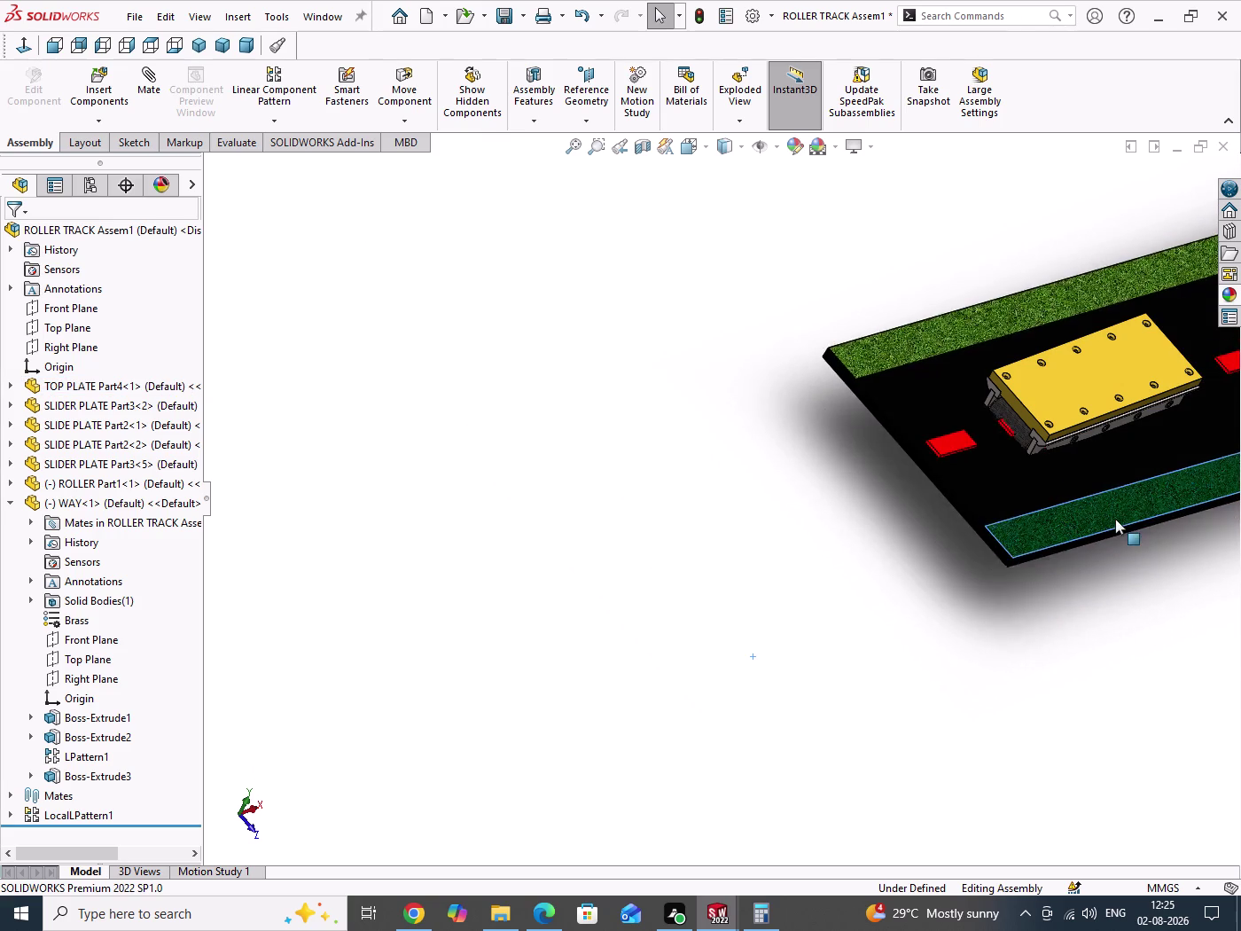
Slide the track further and orbit to view the carriage's rollers from below.
drag(1112, 519, 1125, 576)
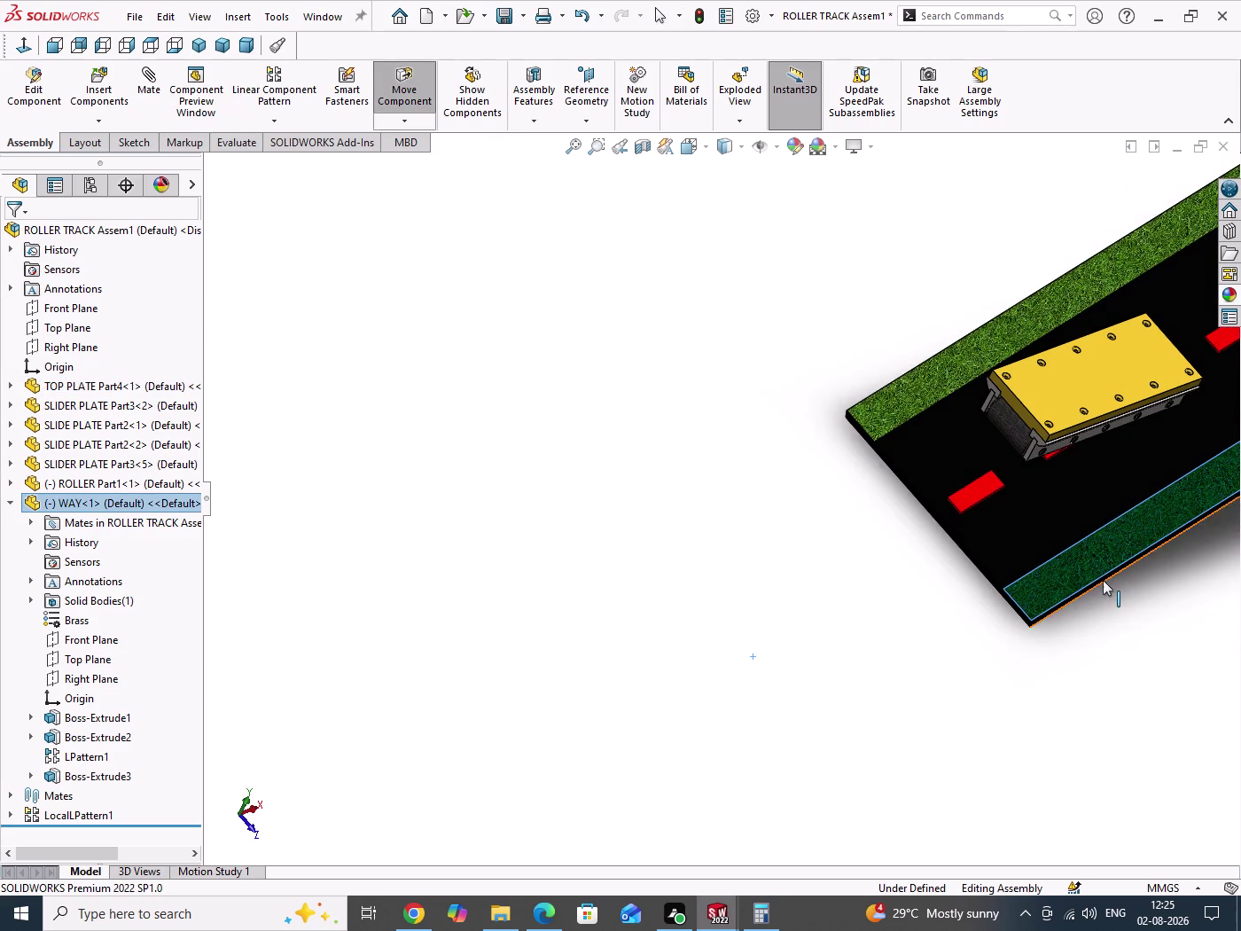
scroll(up, 3)
scroll(down, 3)
middle_drag(754, 599, 744, 476)
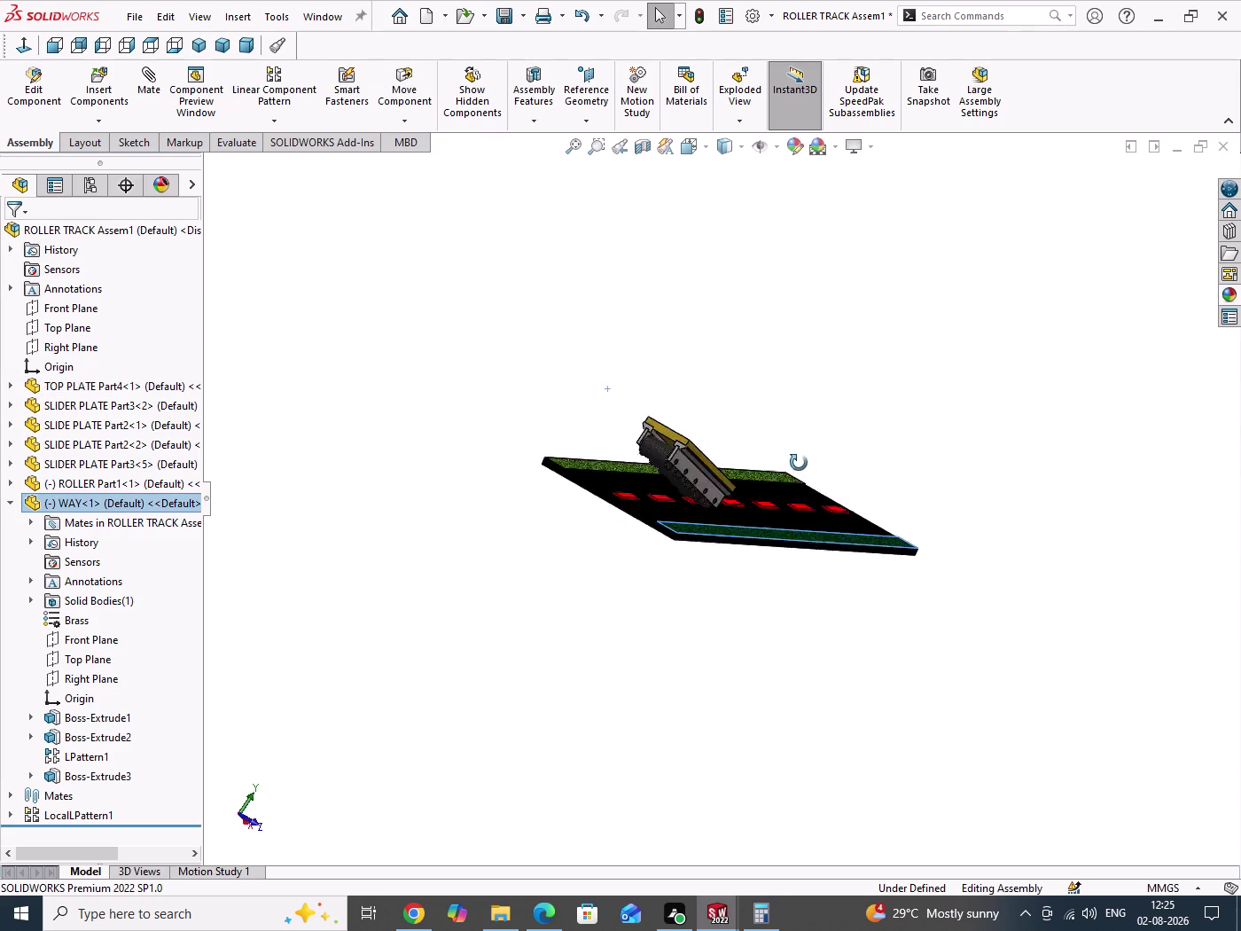
middle_drag(744, 477, 702, 494)
scroll(down, 3)
middle_drag(617, 533, 519, 453)
middle_drag(562, 512, 552, 539)
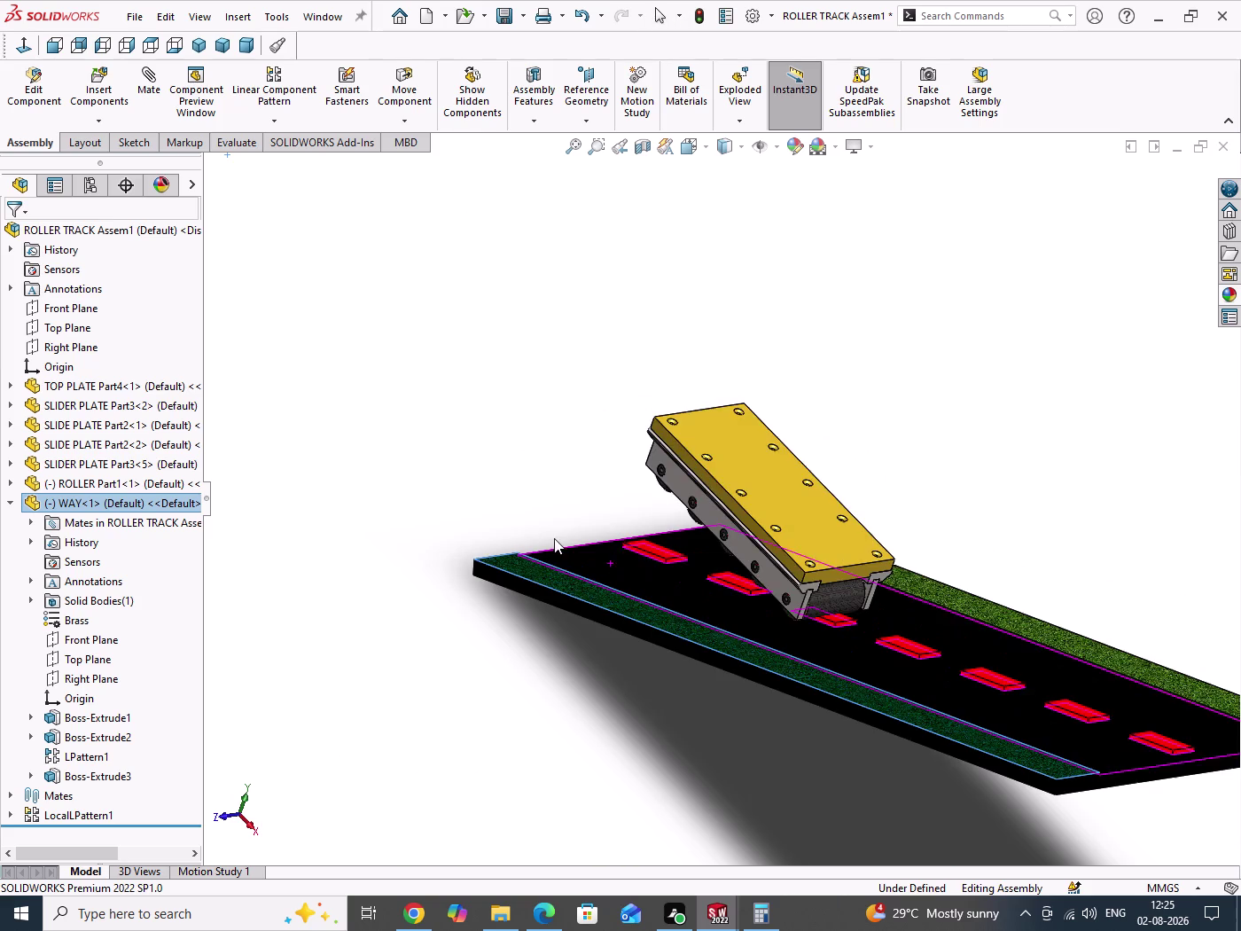
middle_drag(624, 555, 768, 562)
scroll(down, 3)
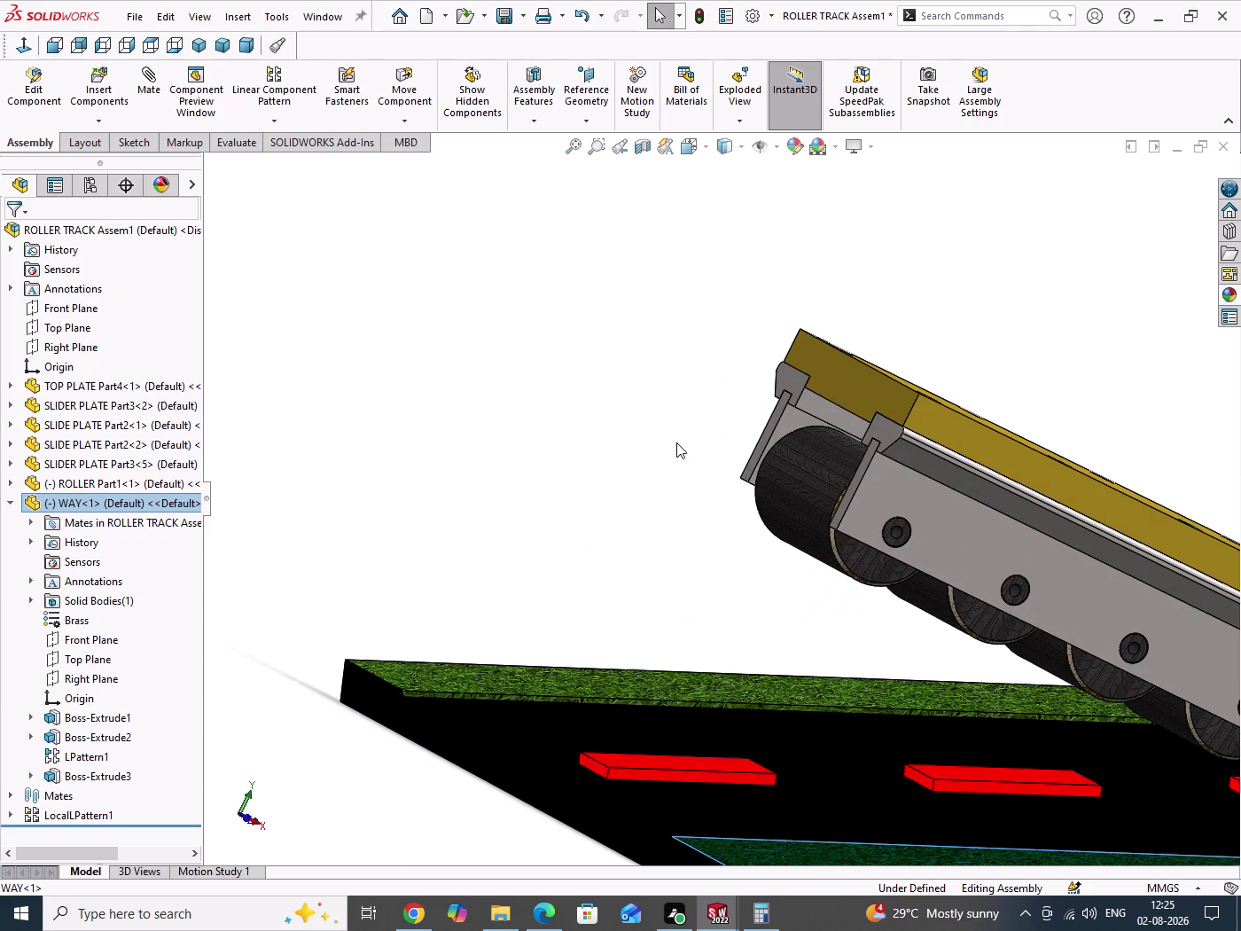
Mate the roller's cylindrical face tangent to the black road surface.
click(813, 497)
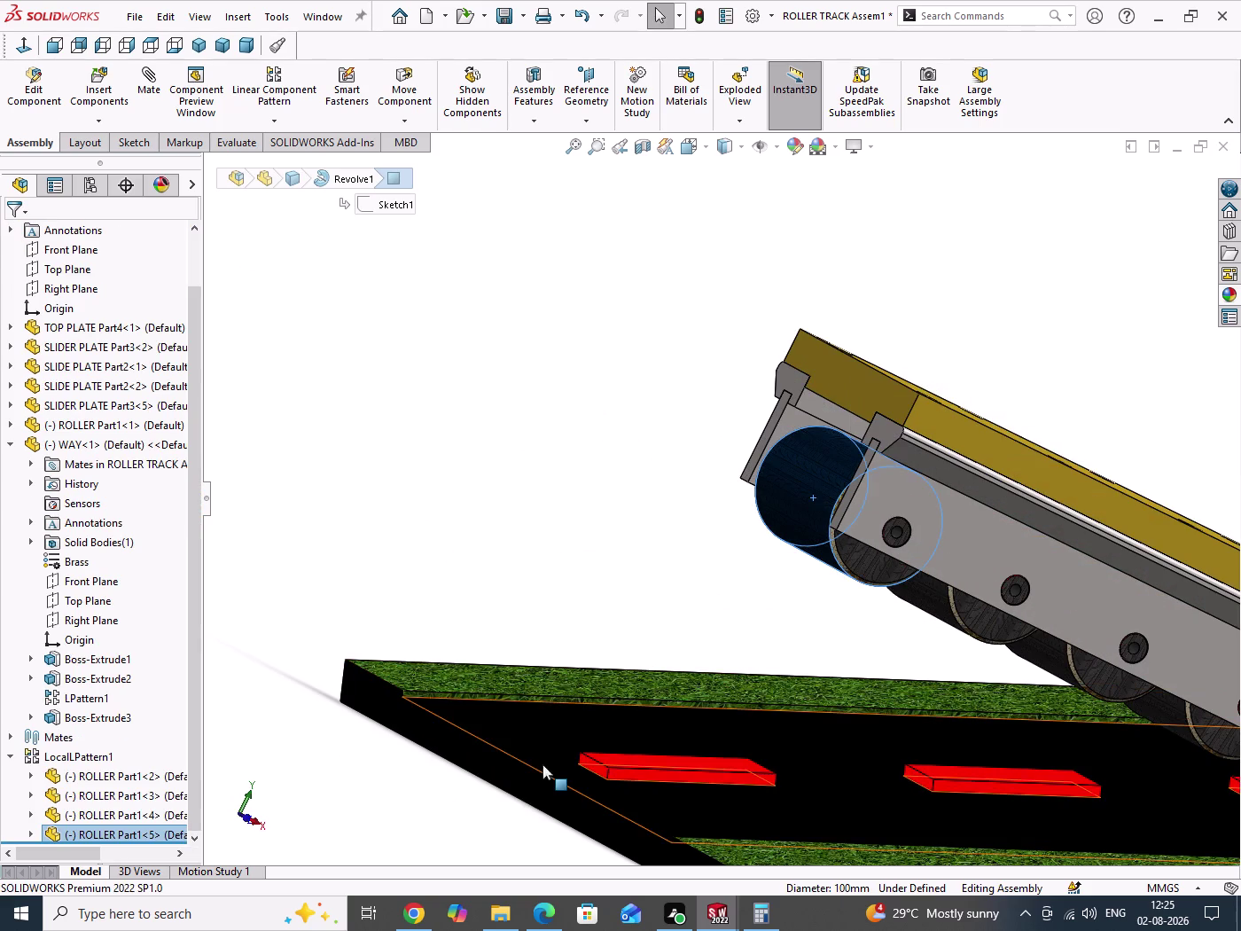
click(533, 748)
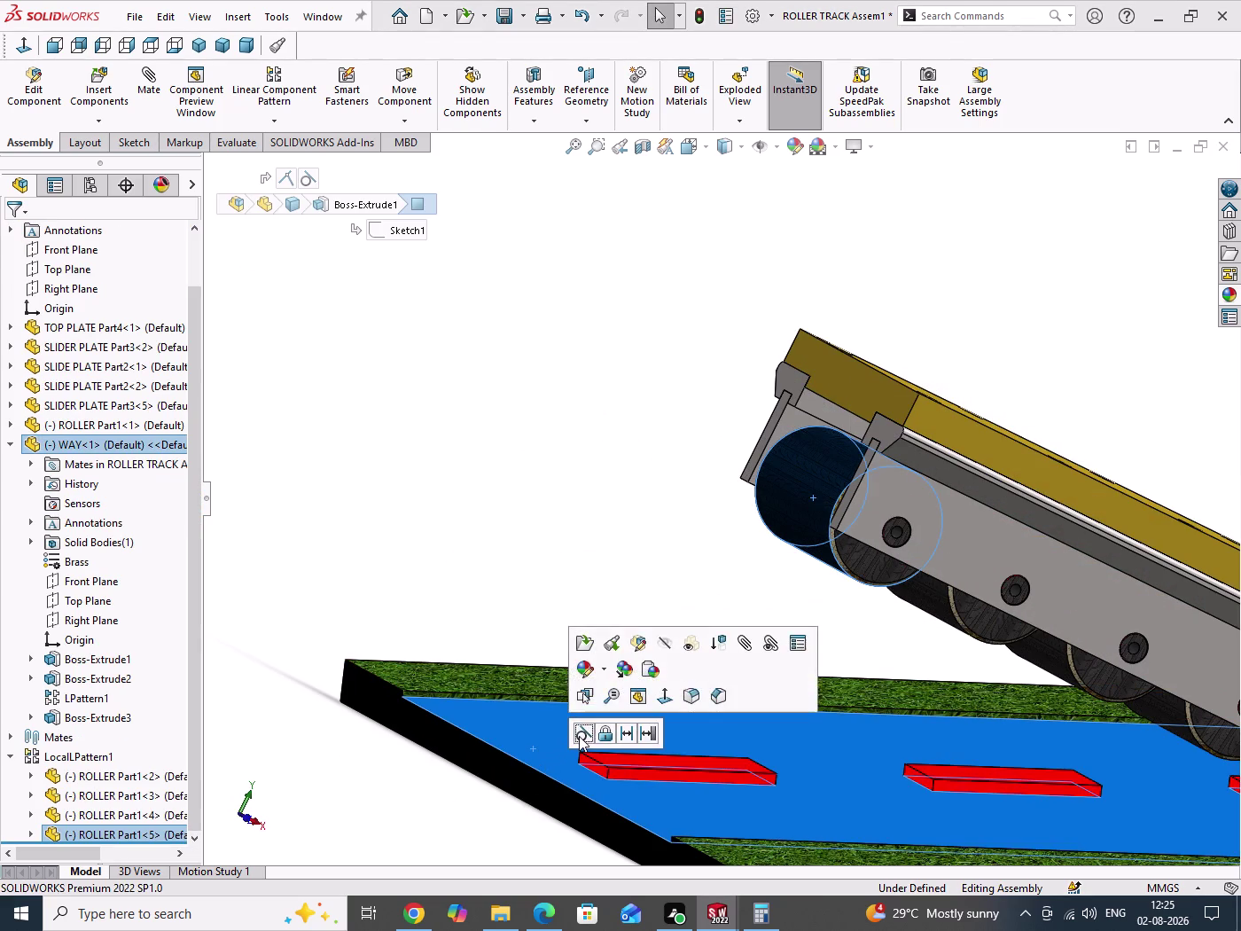
click(581, 734)
drag(473, 546, 531, 617)
scroll(up, 3)
middle_drag(558, 561, 520, 611)
scroll(up, 3)
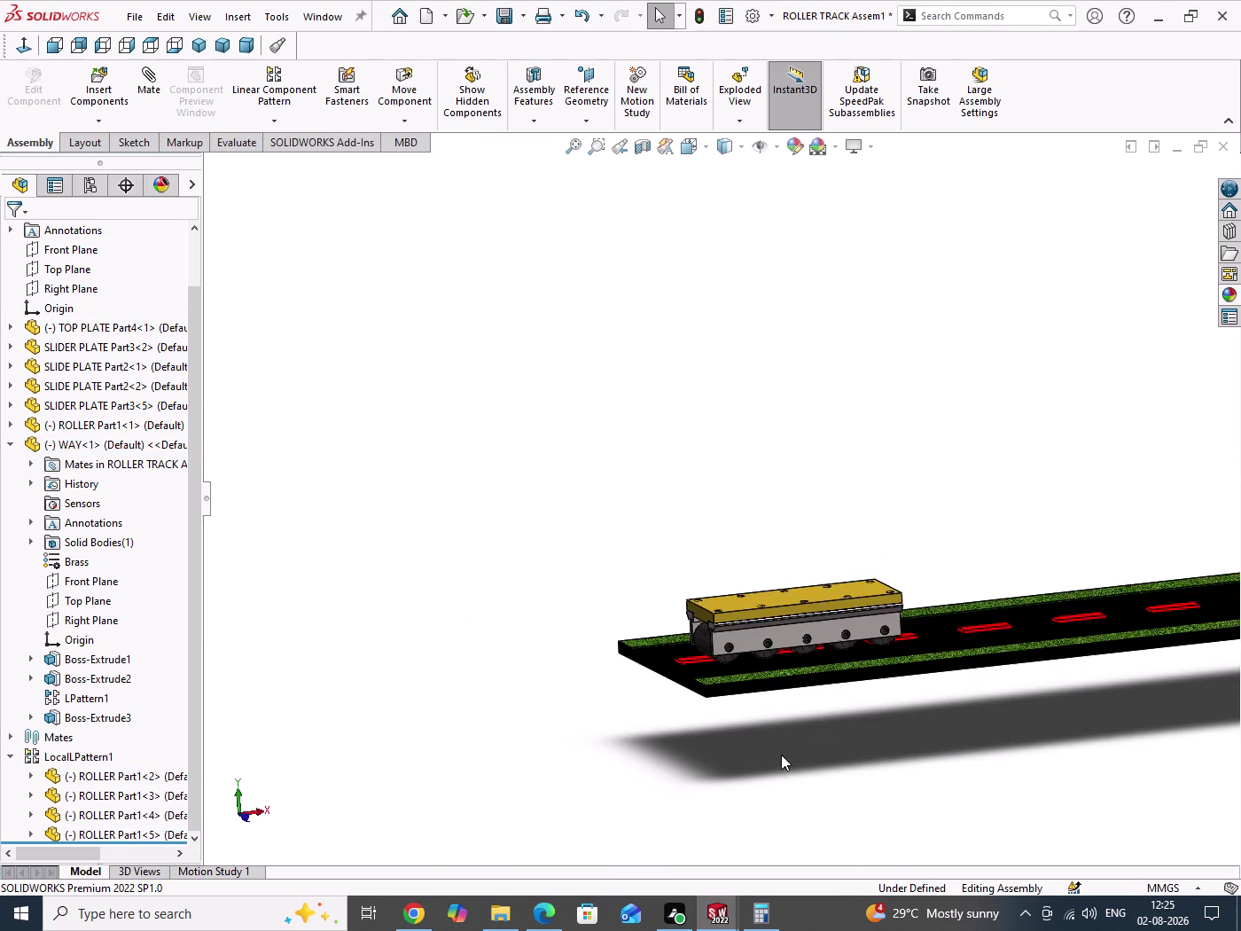
scroll(down, 3)
Zoom in on the slider, select the top plate and slide the track beneath it.
middle_drag(900, 674, 944, 730)
scroll(up, 3)
scroll(down, 3)
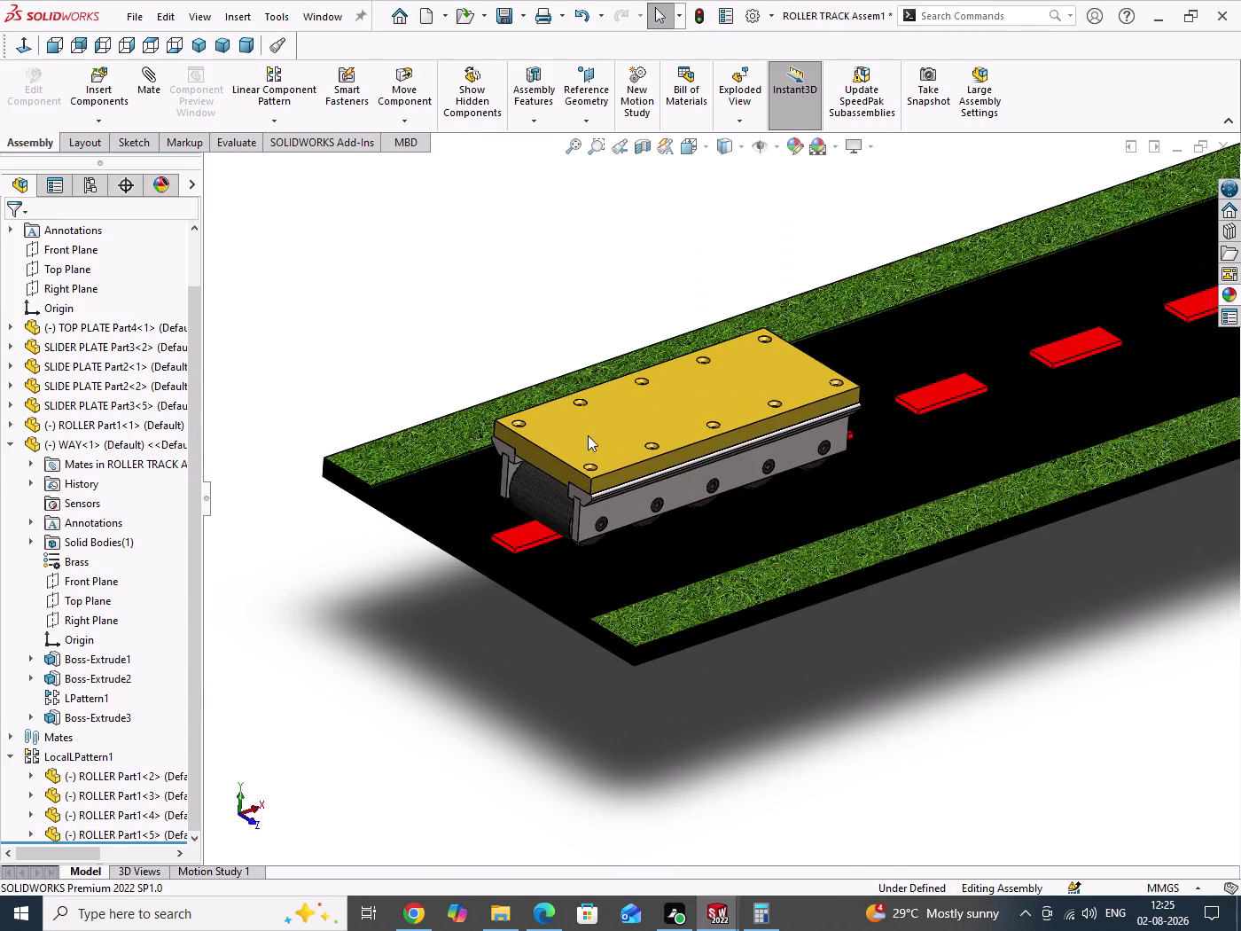
drag(654, 456, 525, 511)
click(467, 671)
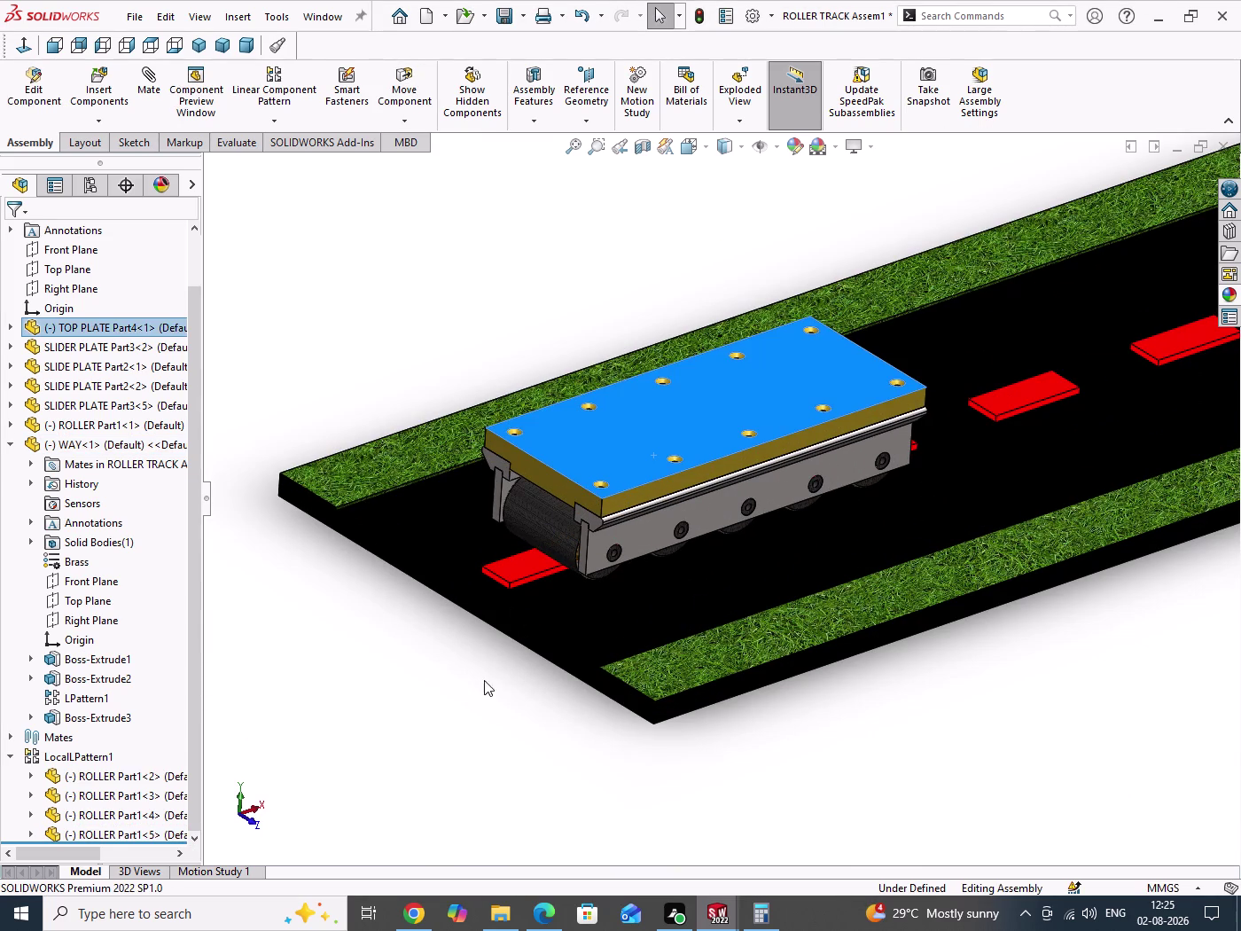
drag(651, 673, 677, 646)
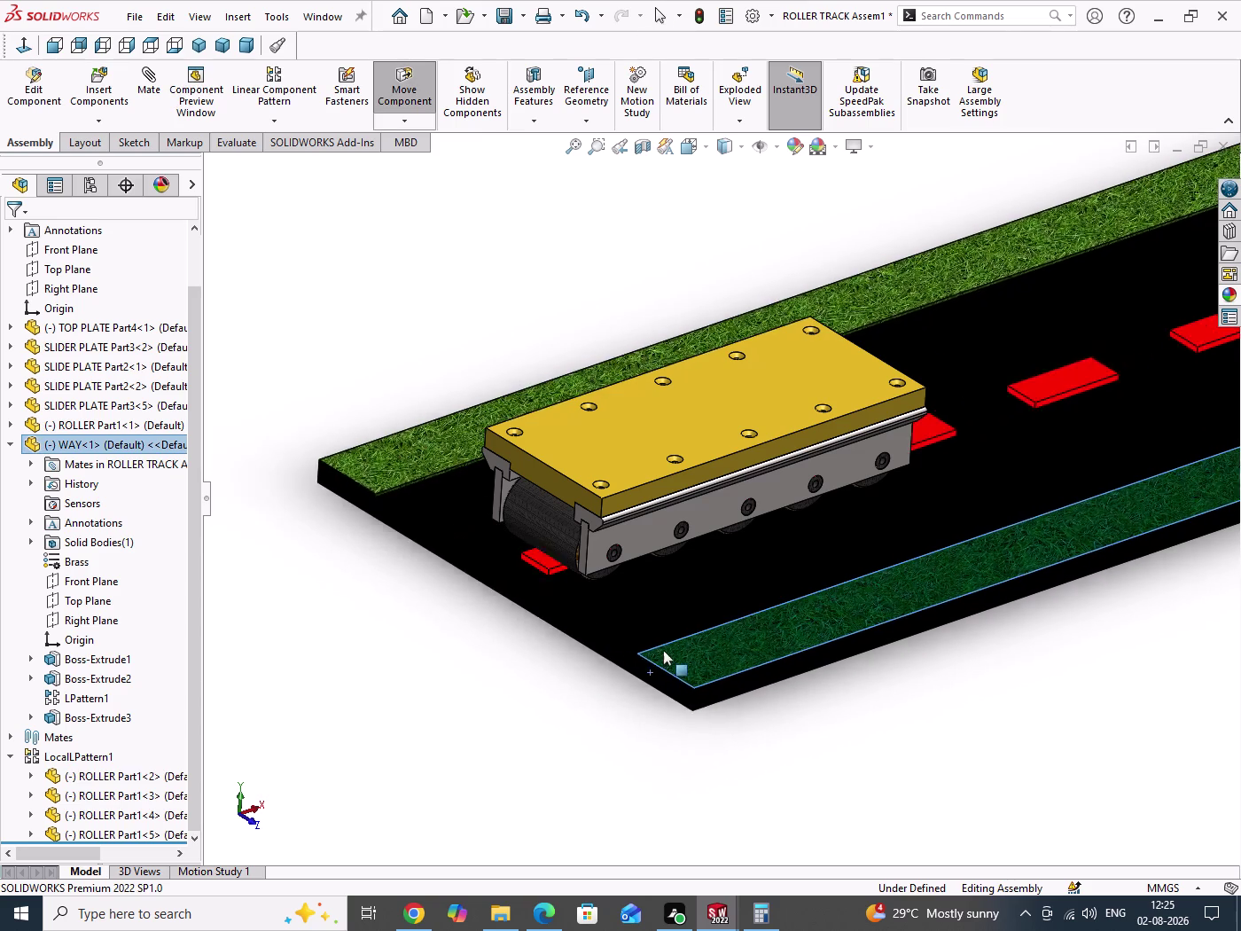
drag(678, 646, 757, 617)
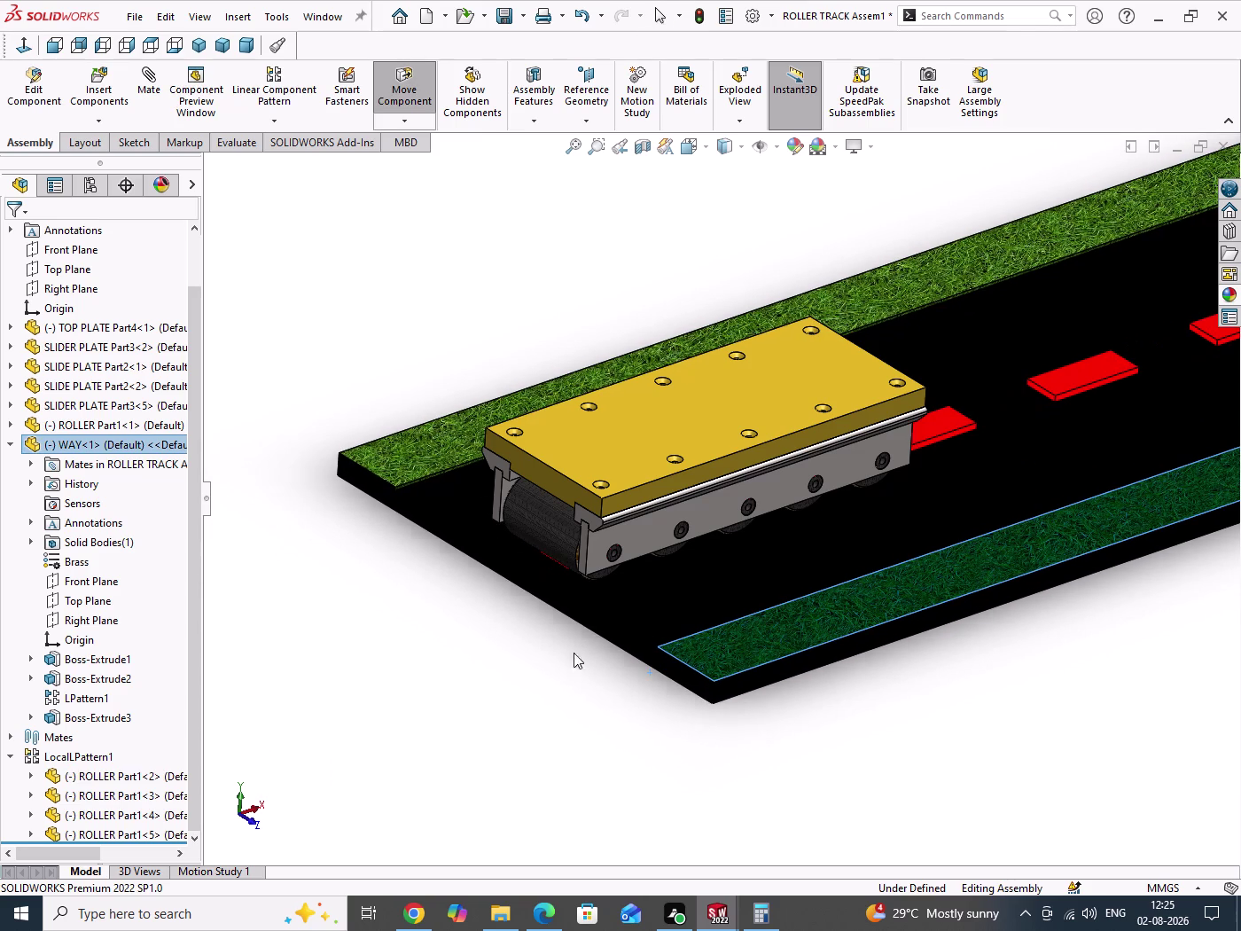
drag(412, 651, 468, 716)
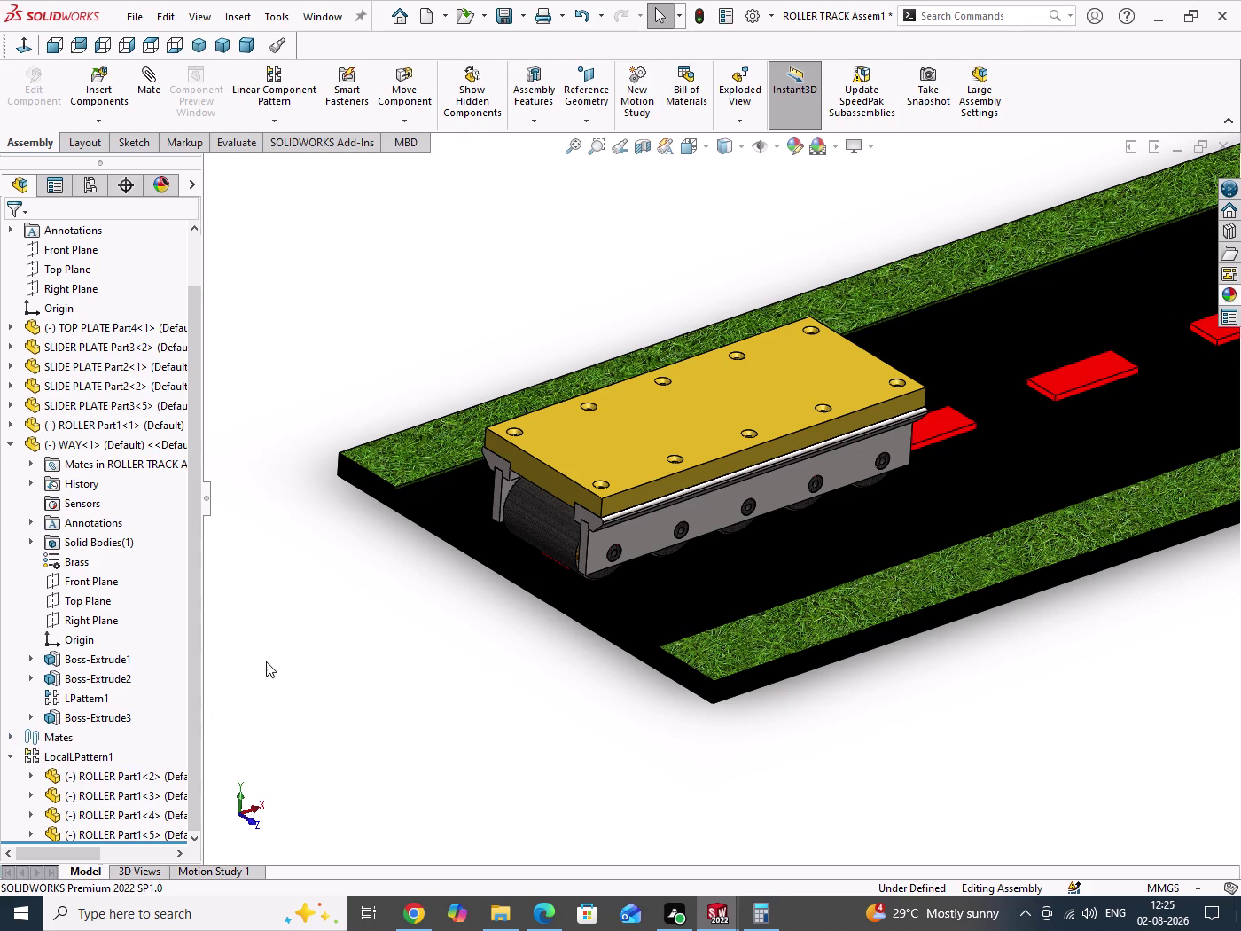
click(74, 292)
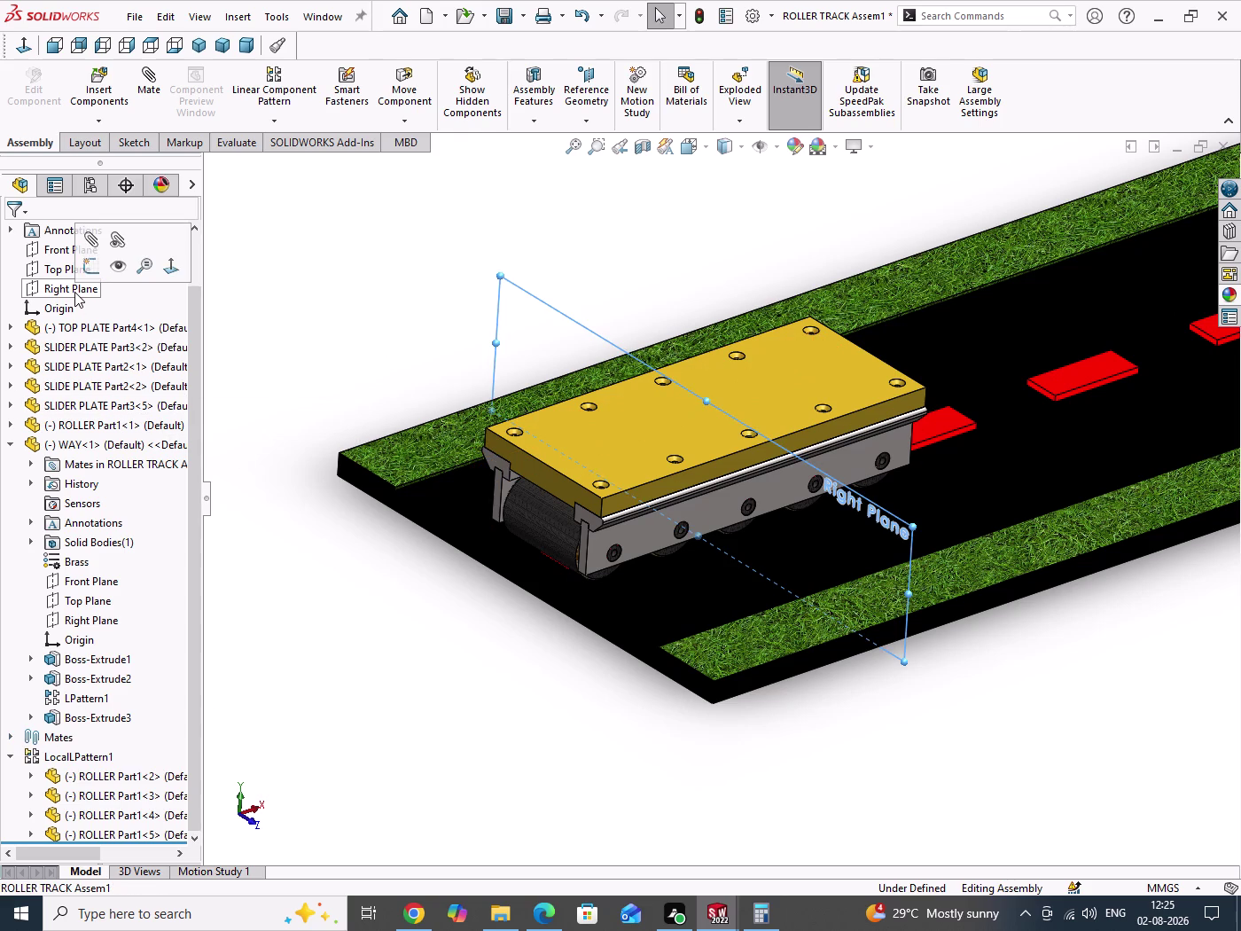
Add a 400 mm Distance mate between the assembly and WAY Right Planes.
middle_drag(638, 449, 532, 556)
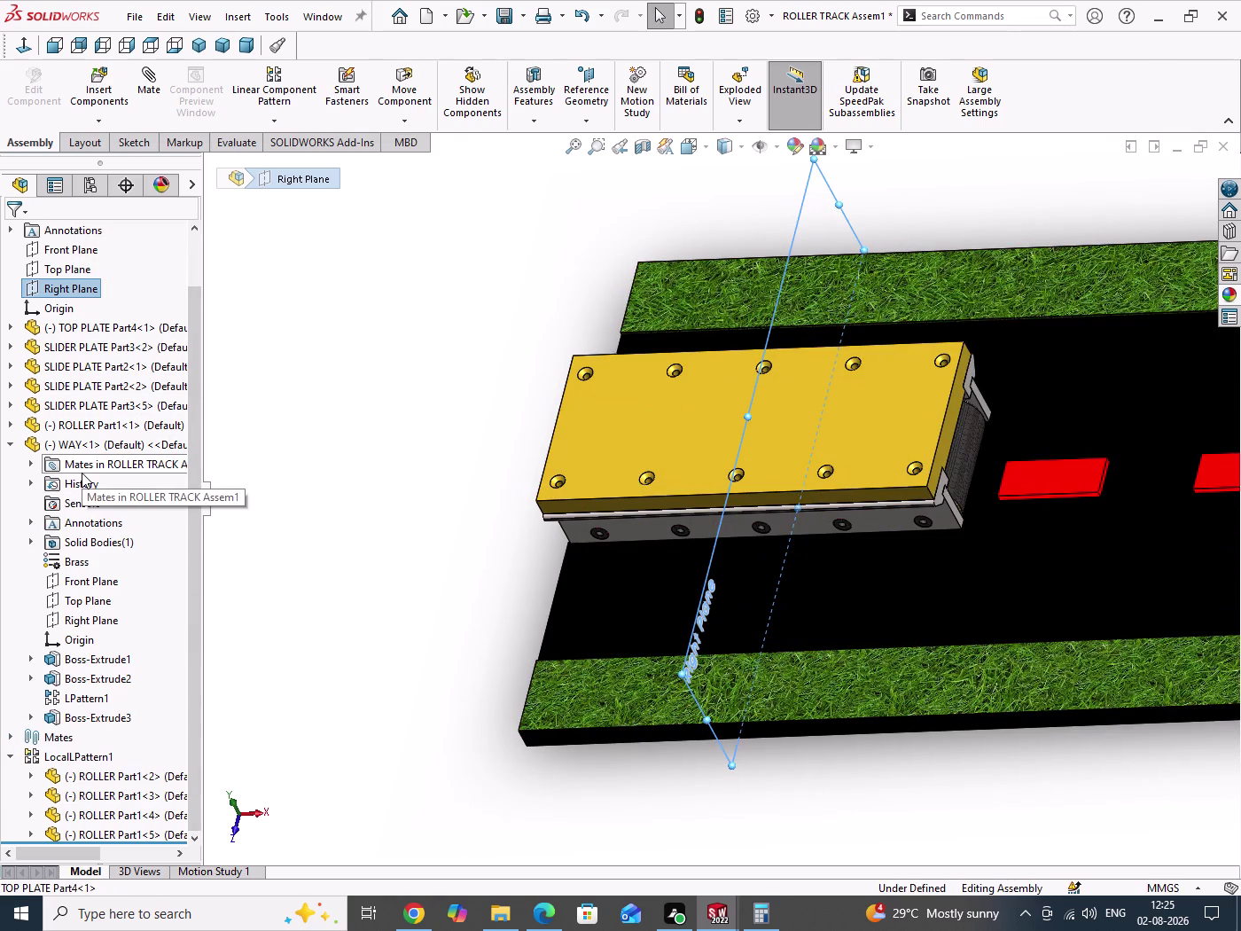
click(93, 621)
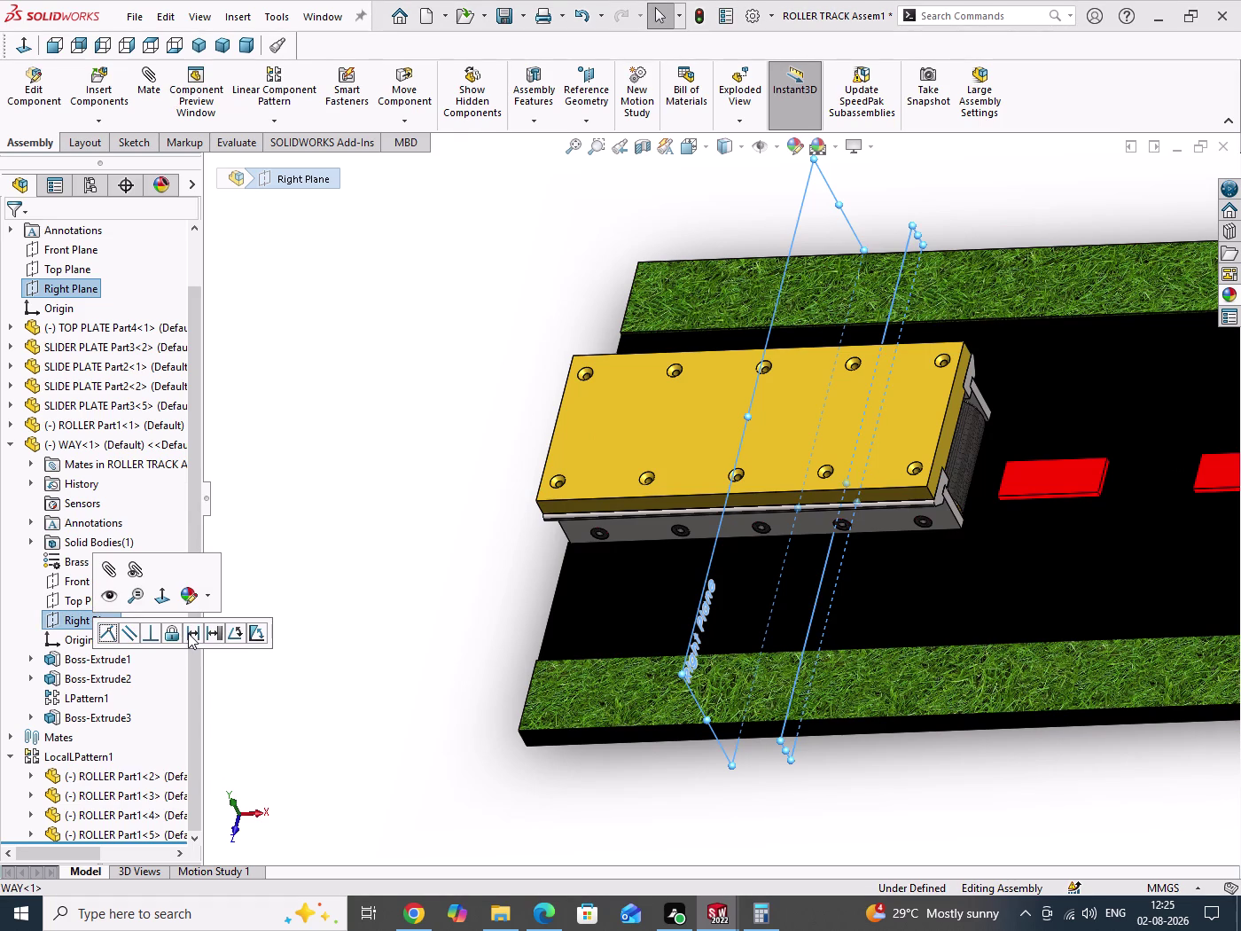
click(188, 633)
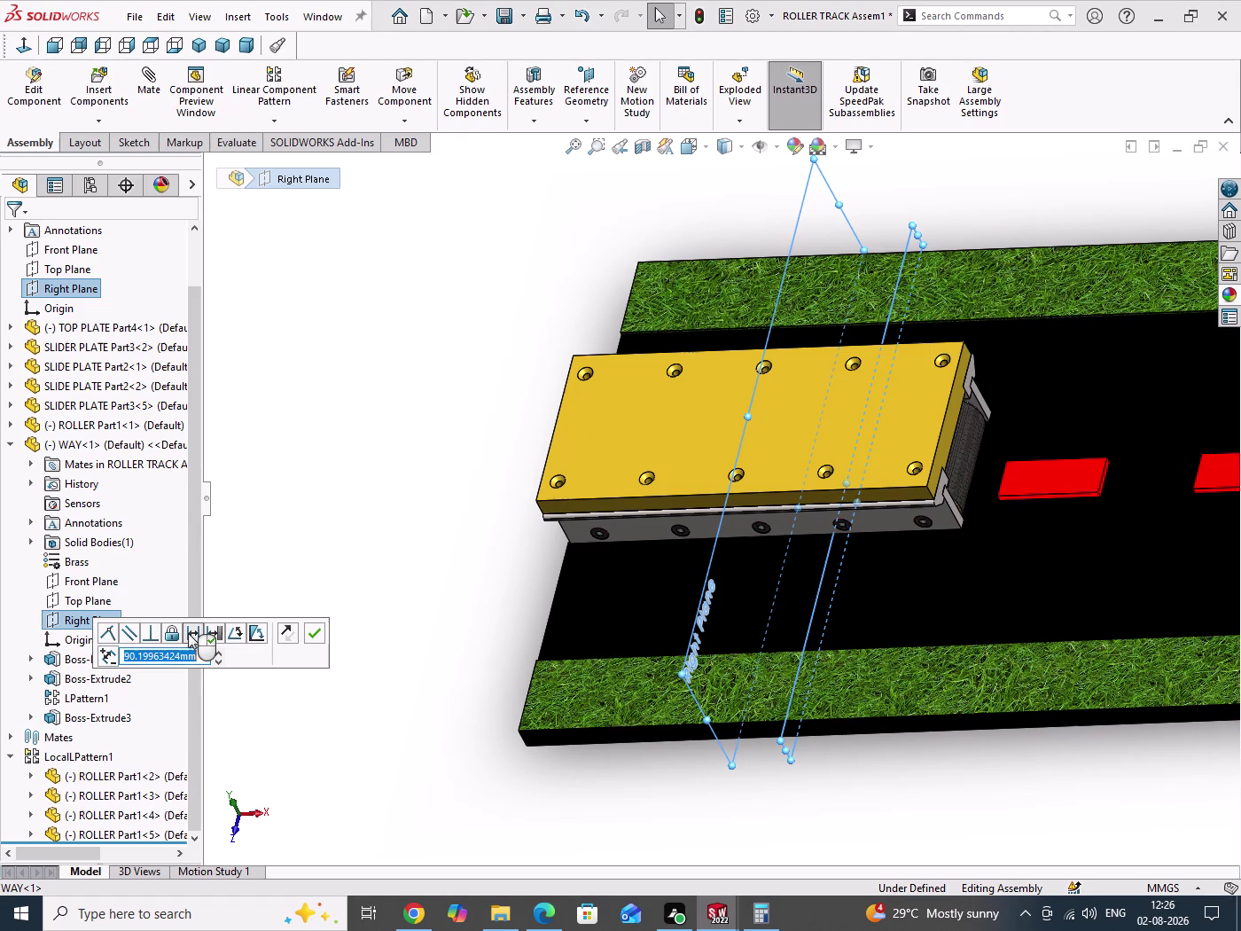
text(400)
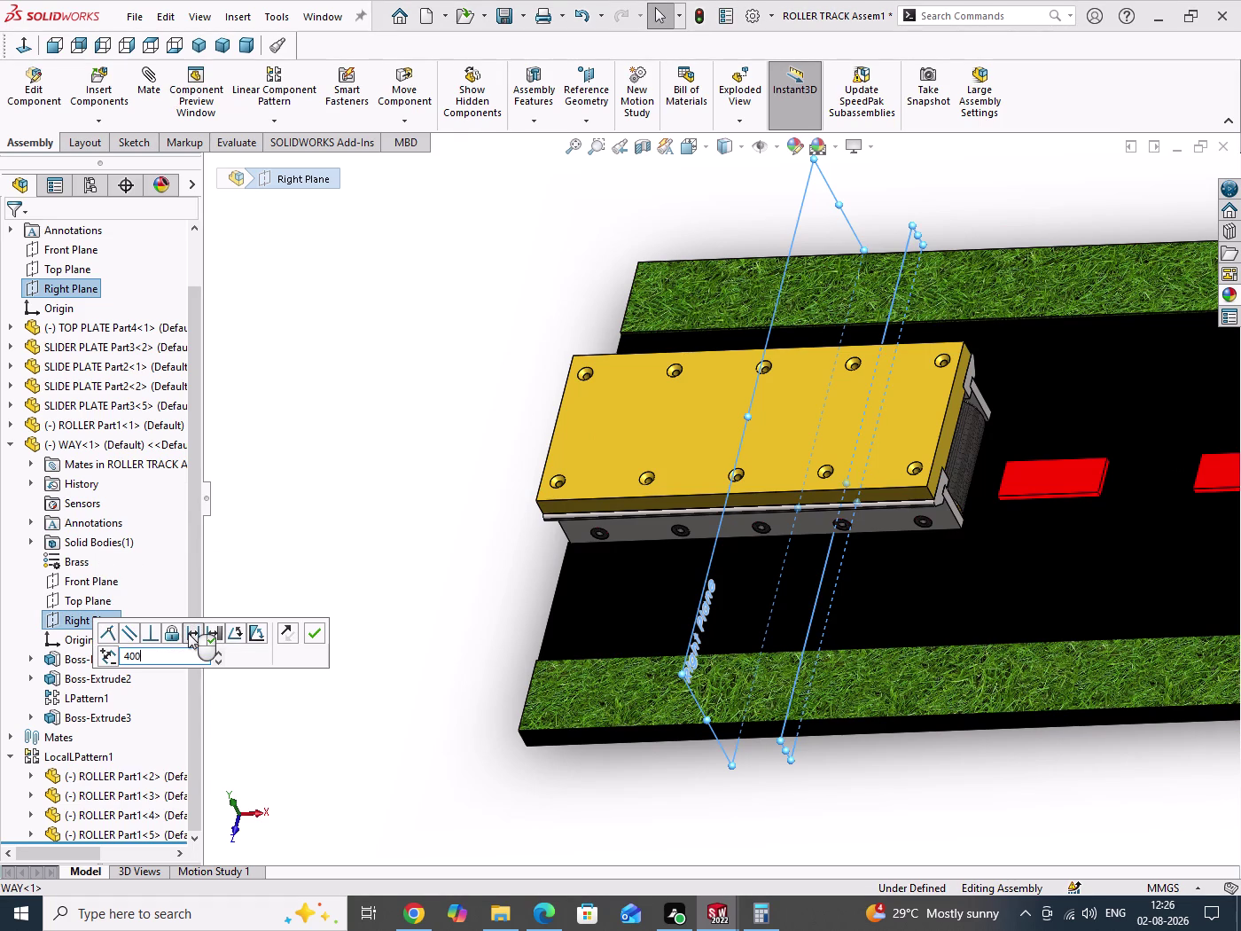
key(Return)
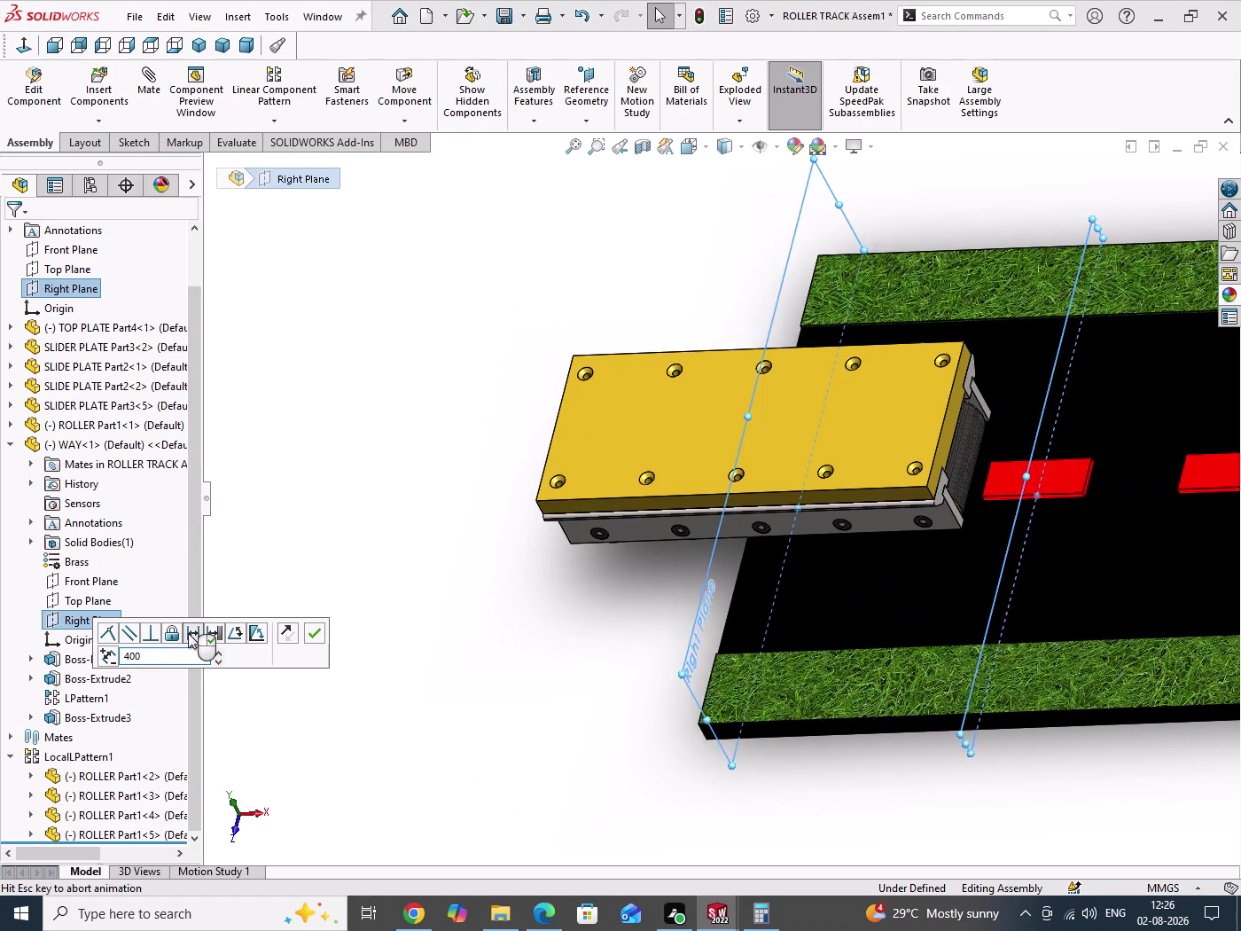
click(282, 633)
click(282, 632)
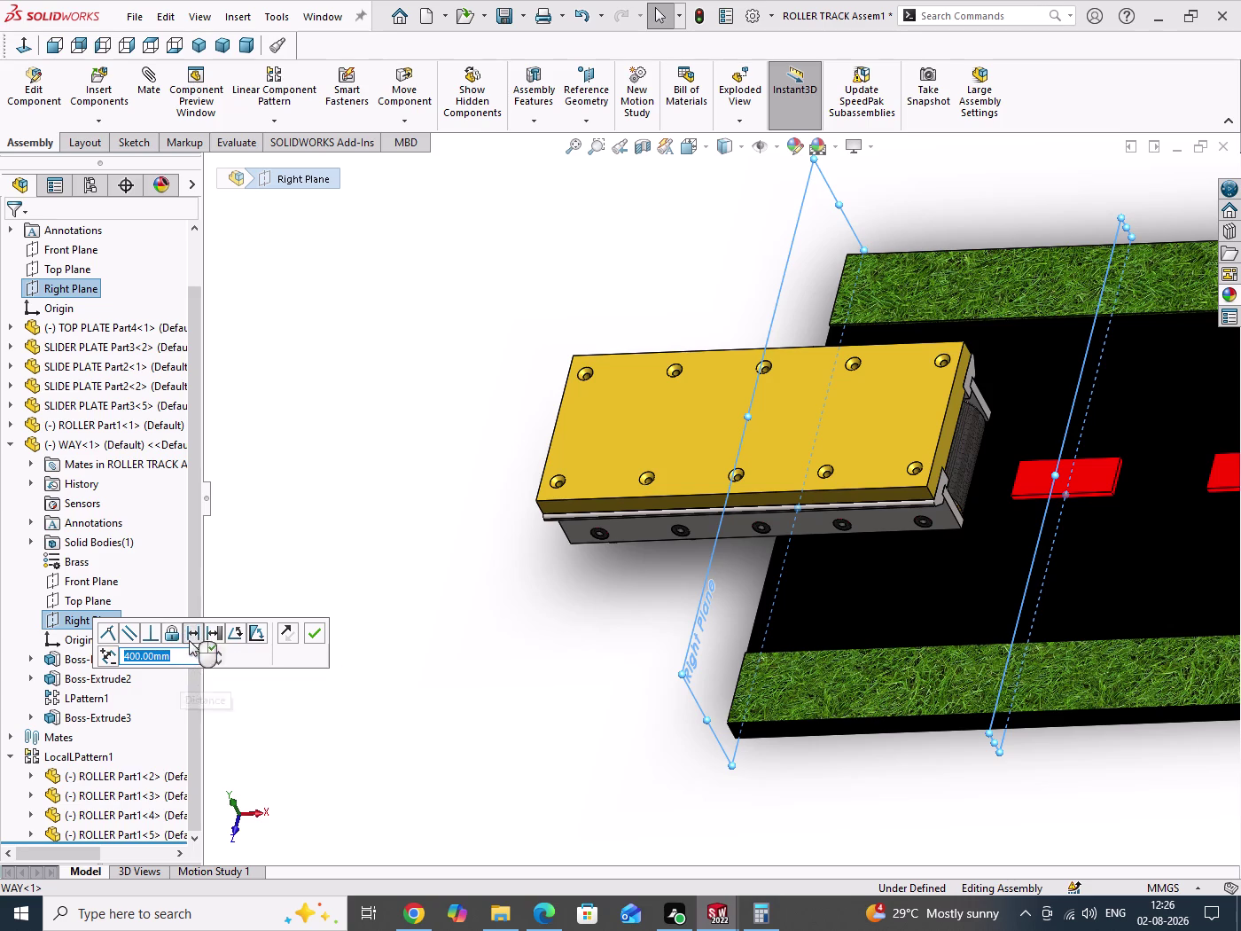
Try editing the distance value with a minus sign, then abandon the mate.
click(194, 657)
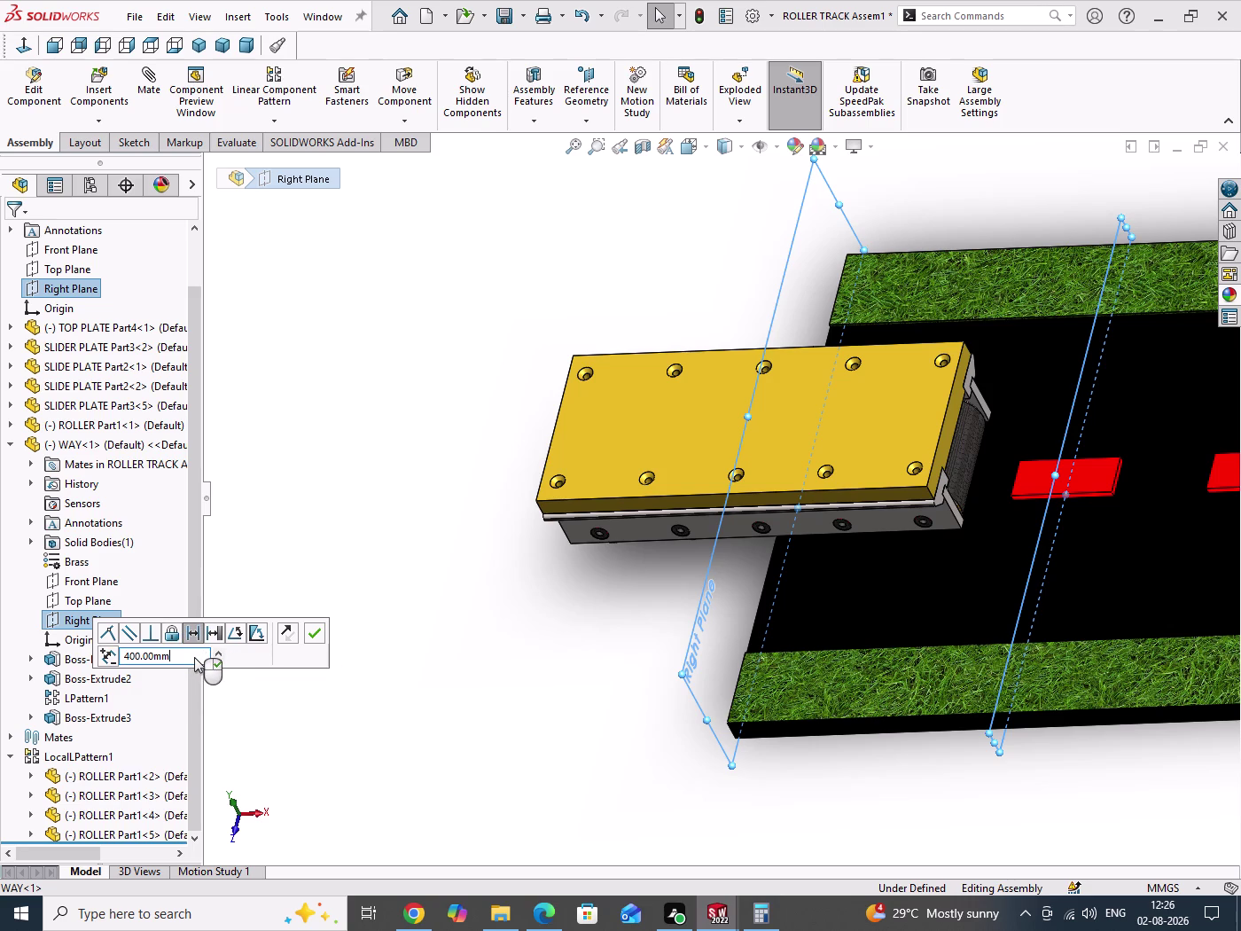
key(Left)
key(Left)
key(Left)
key(minus)
key(Return)
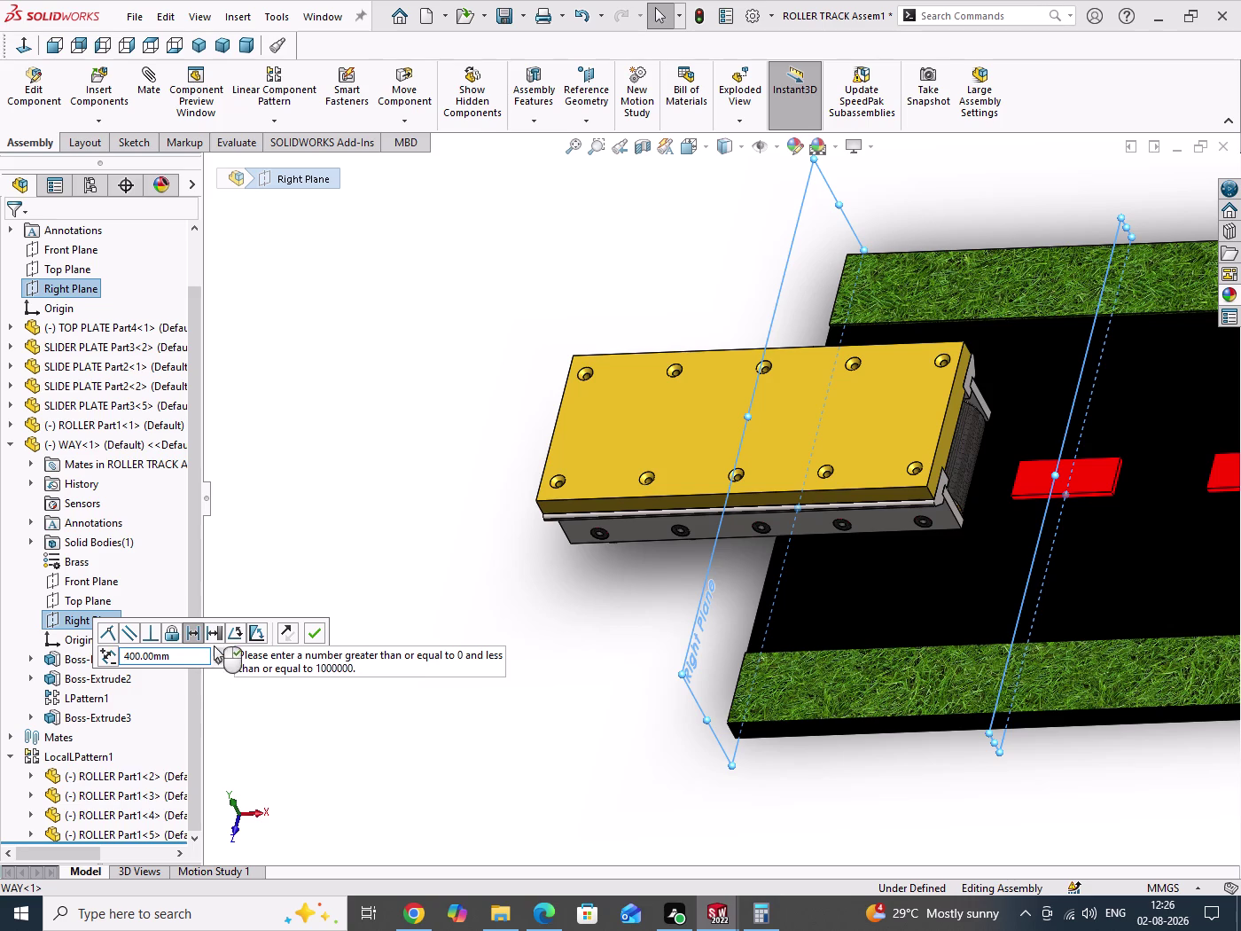
middle_drag(631, 635, 692, 598)
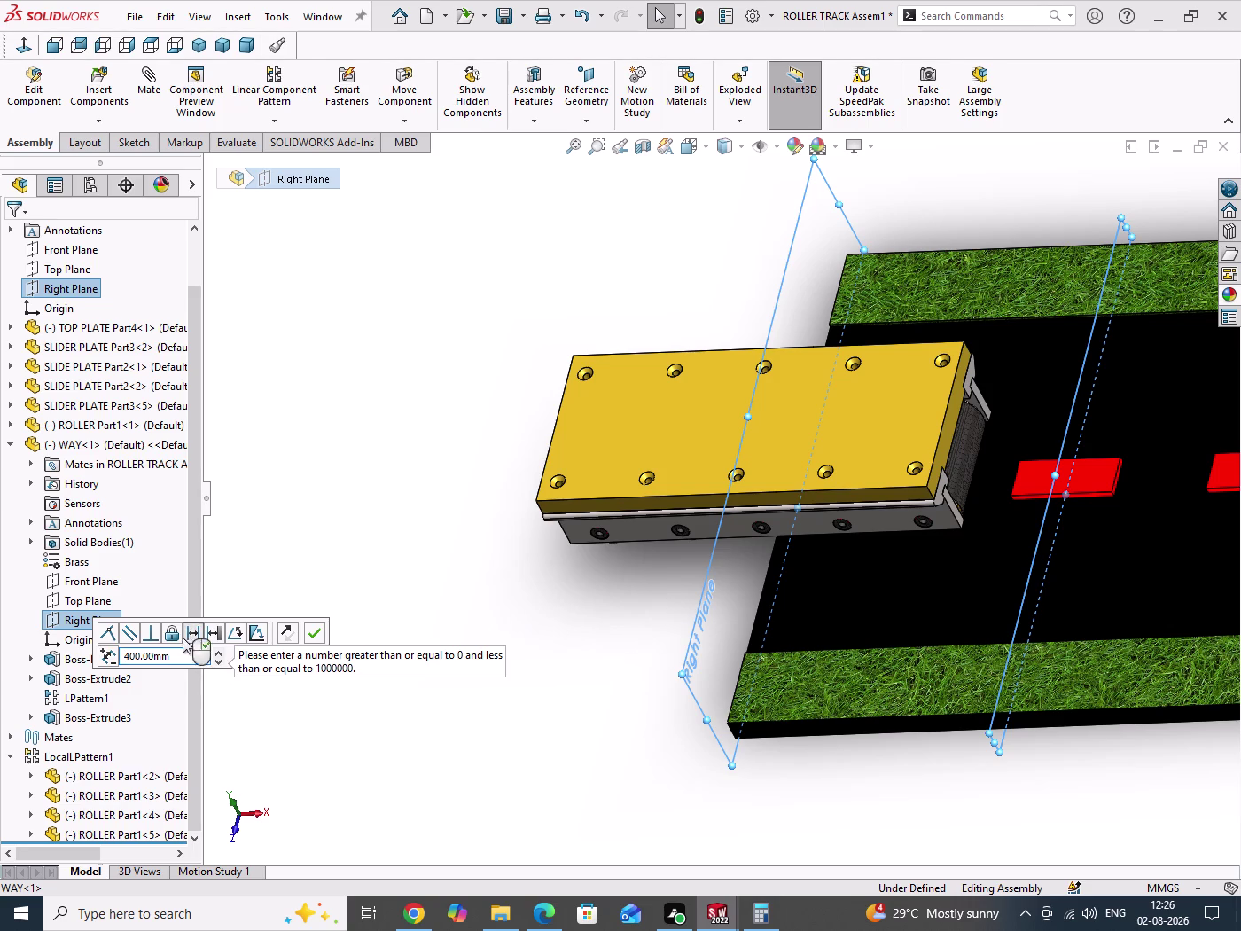
click(189, 637)
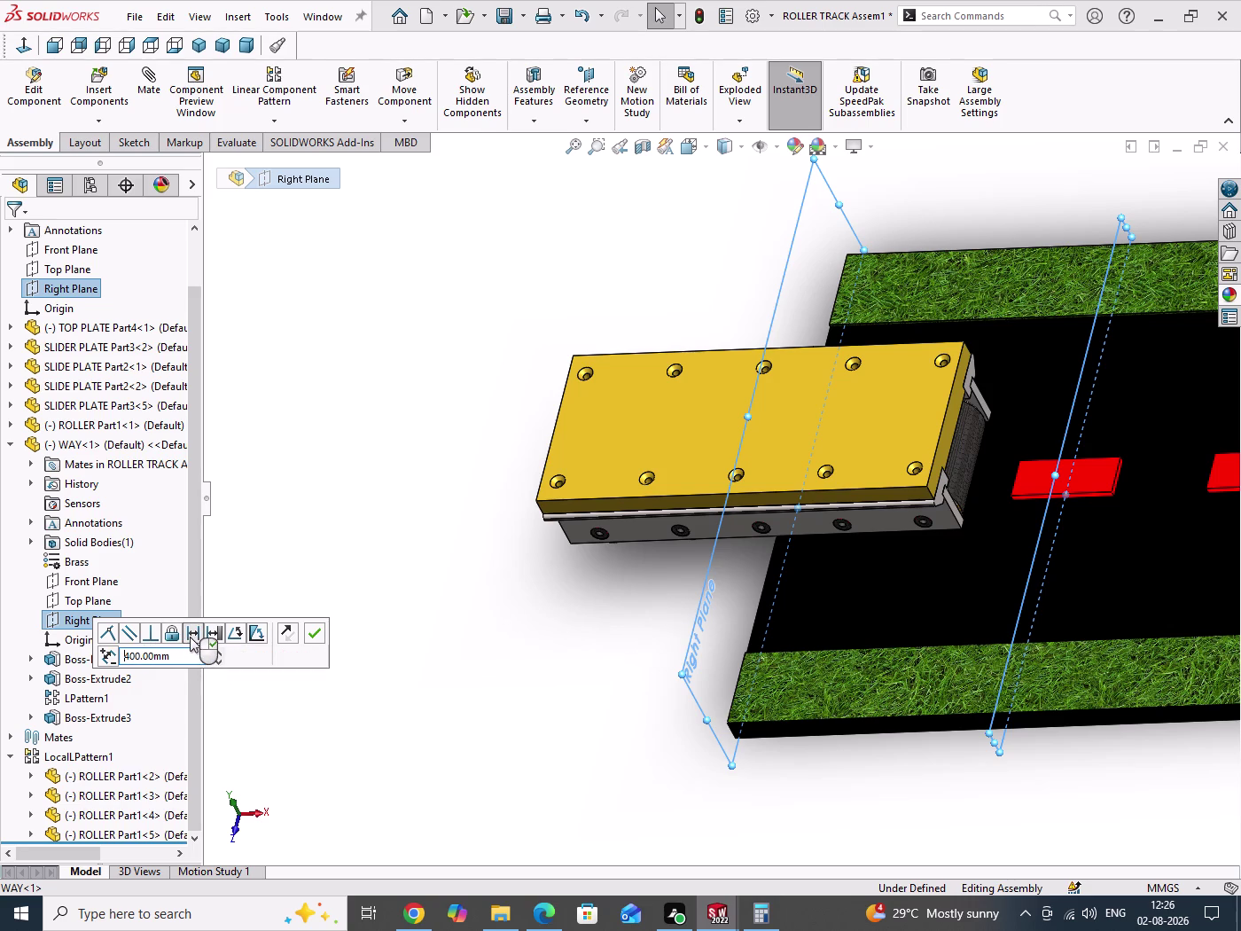
click(196, 636)
middle_drag(391, 553, 449, 501)
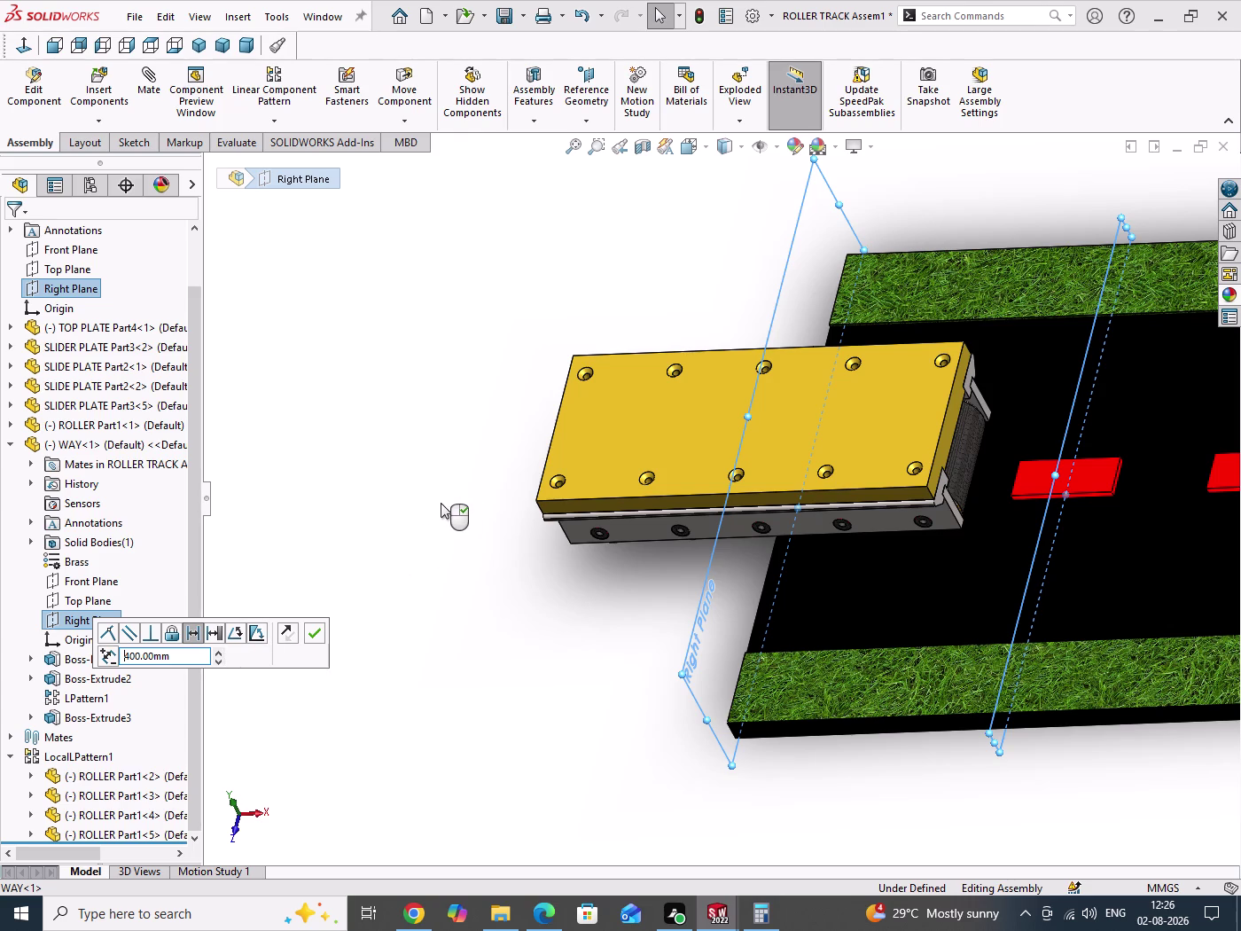
key(Escape)
Delete the Coincident3 mate from the Mates folder, confirm, and try moving the top plate.
middle_drag(444, 527, 513, 473)
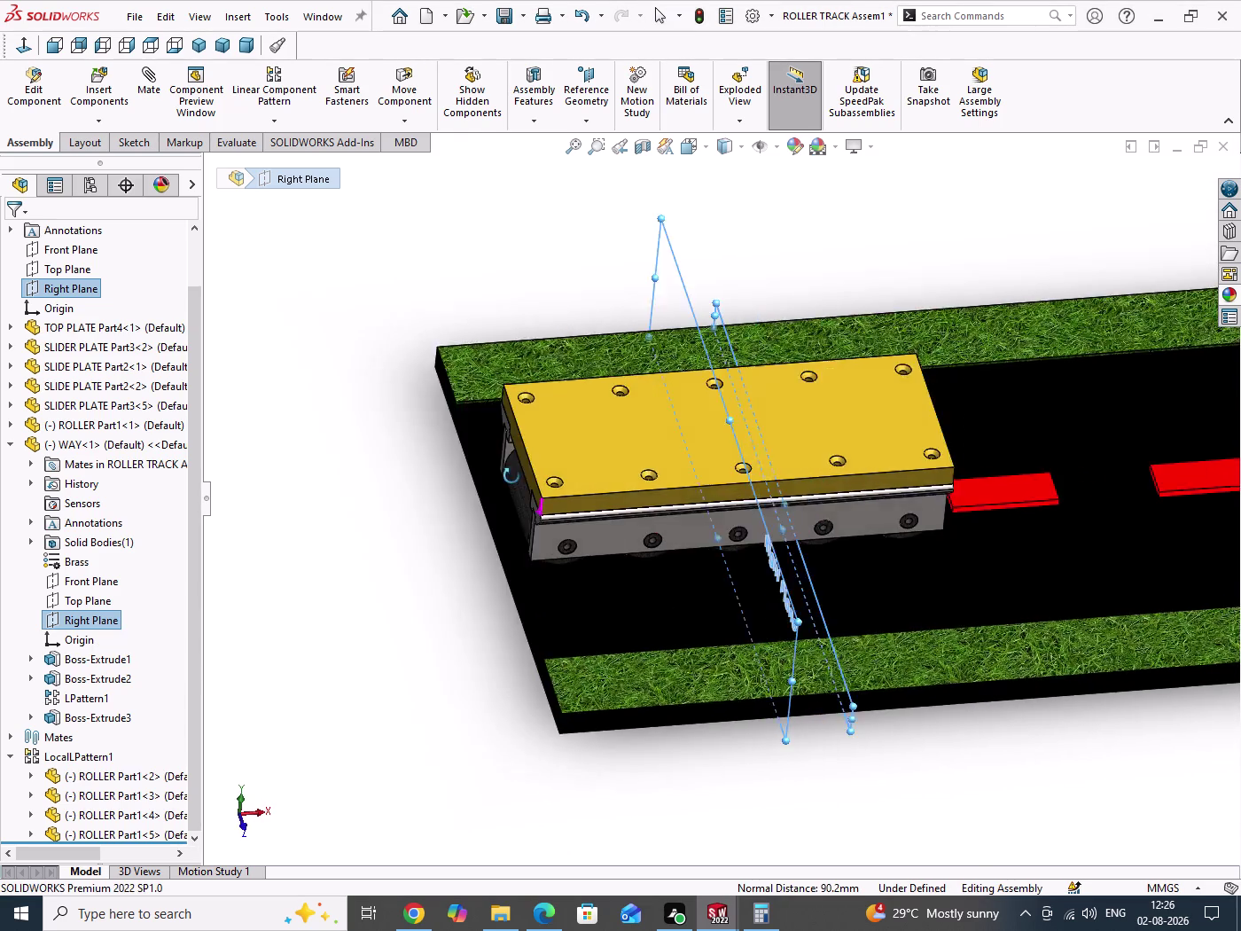
middle_drag(513, 473, 476, 474)
drag(385, 456, 417, 545)
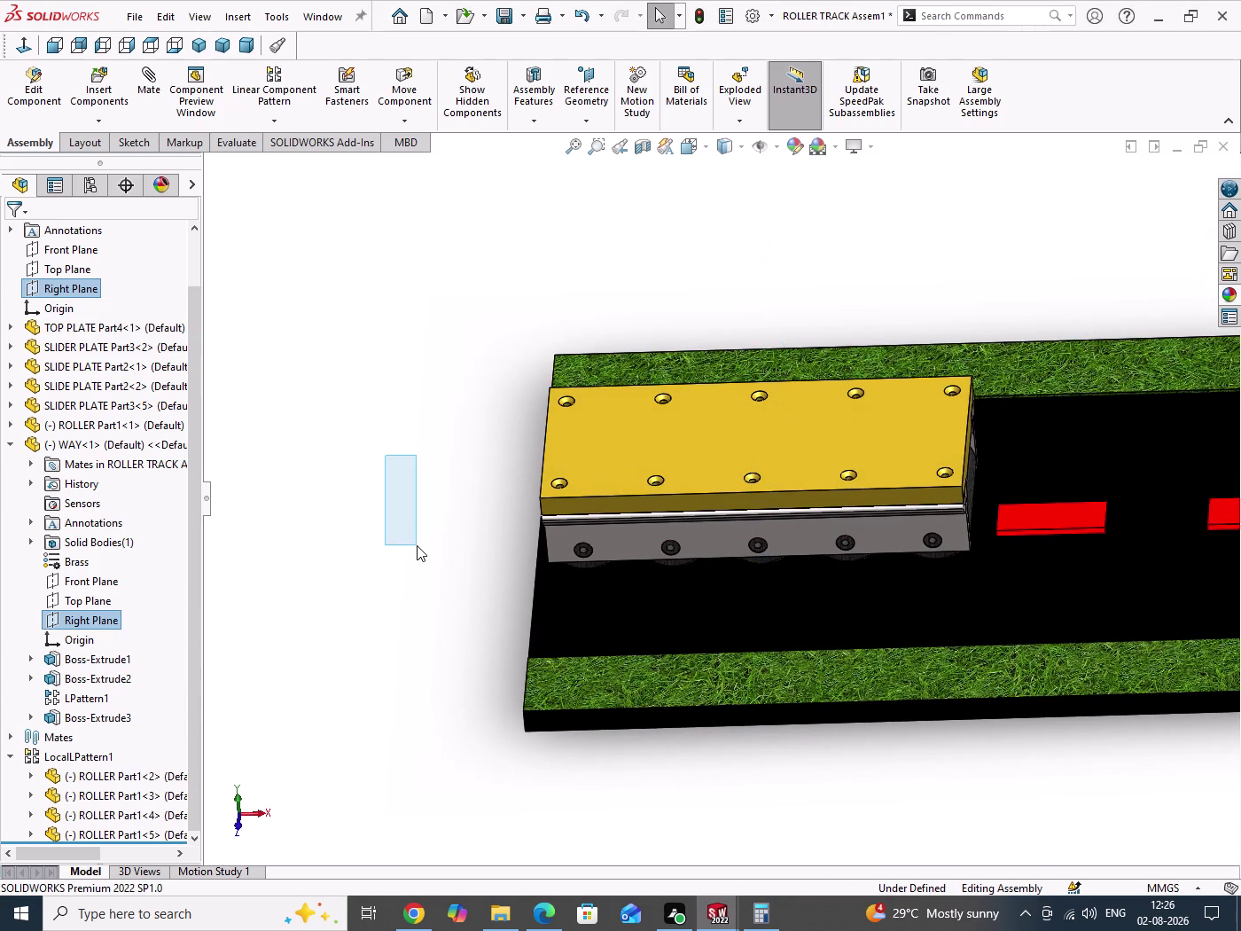
drag(330, 440, 344, 533)
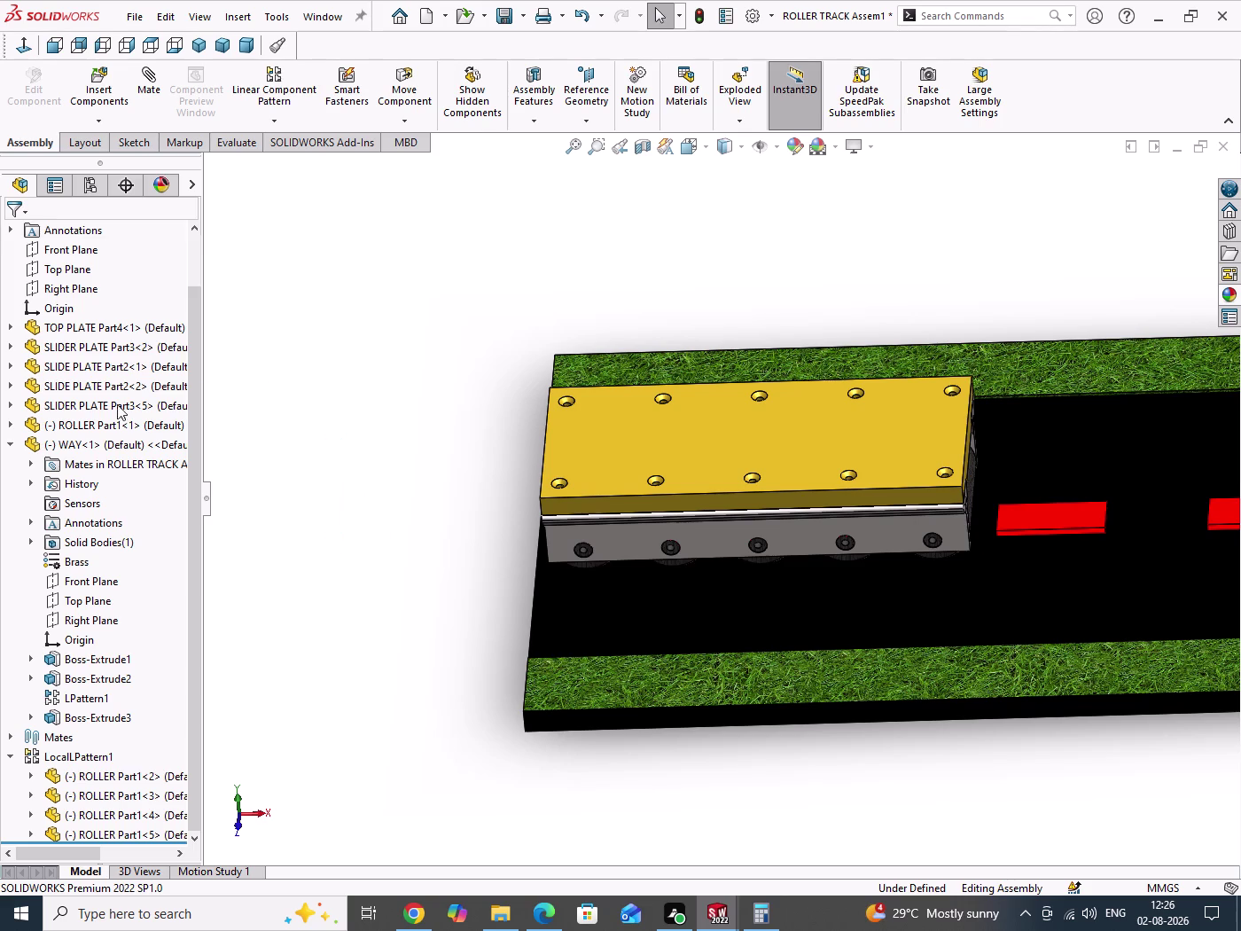
click(13, 737)
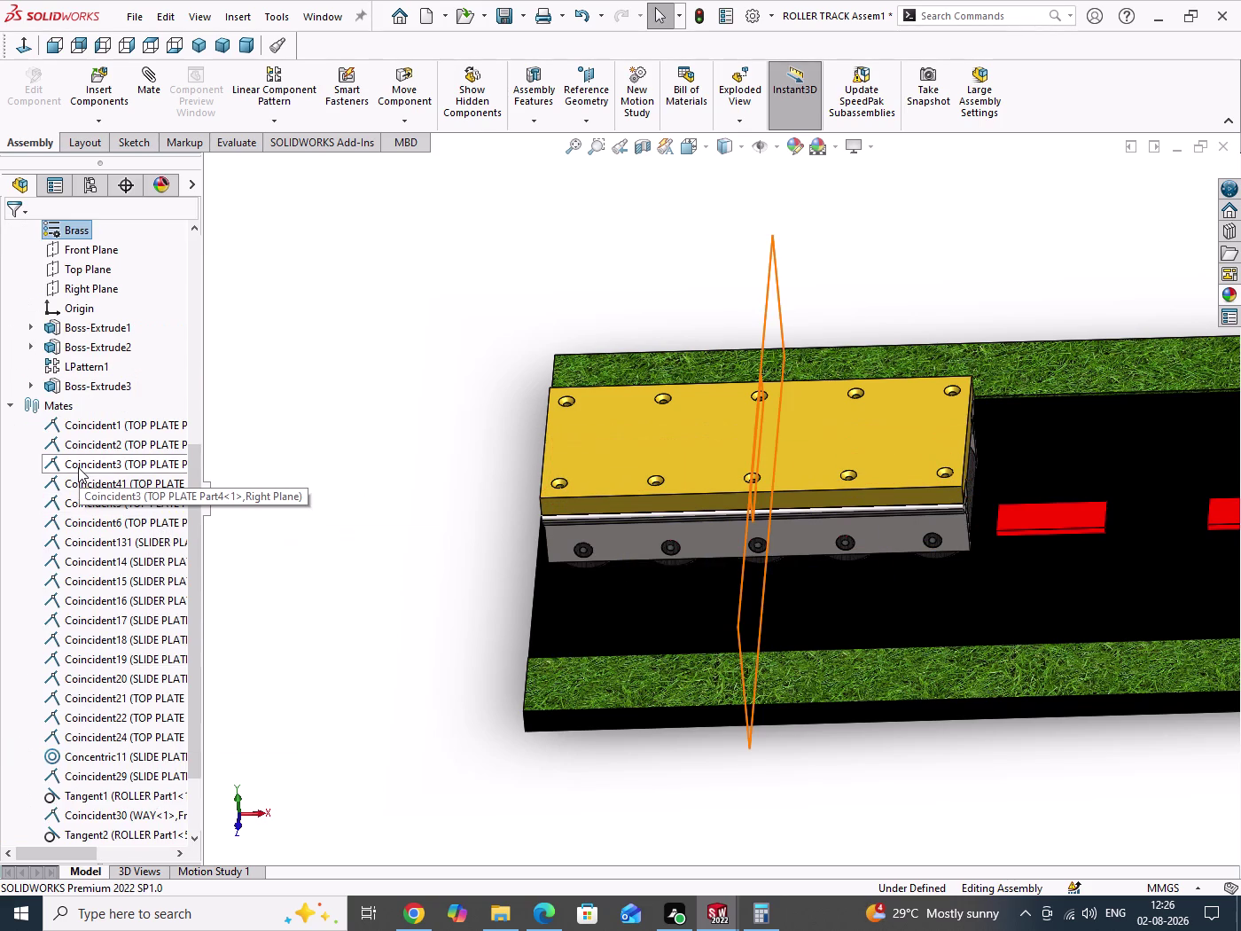
click(78, 468)
right_click(78, 467)
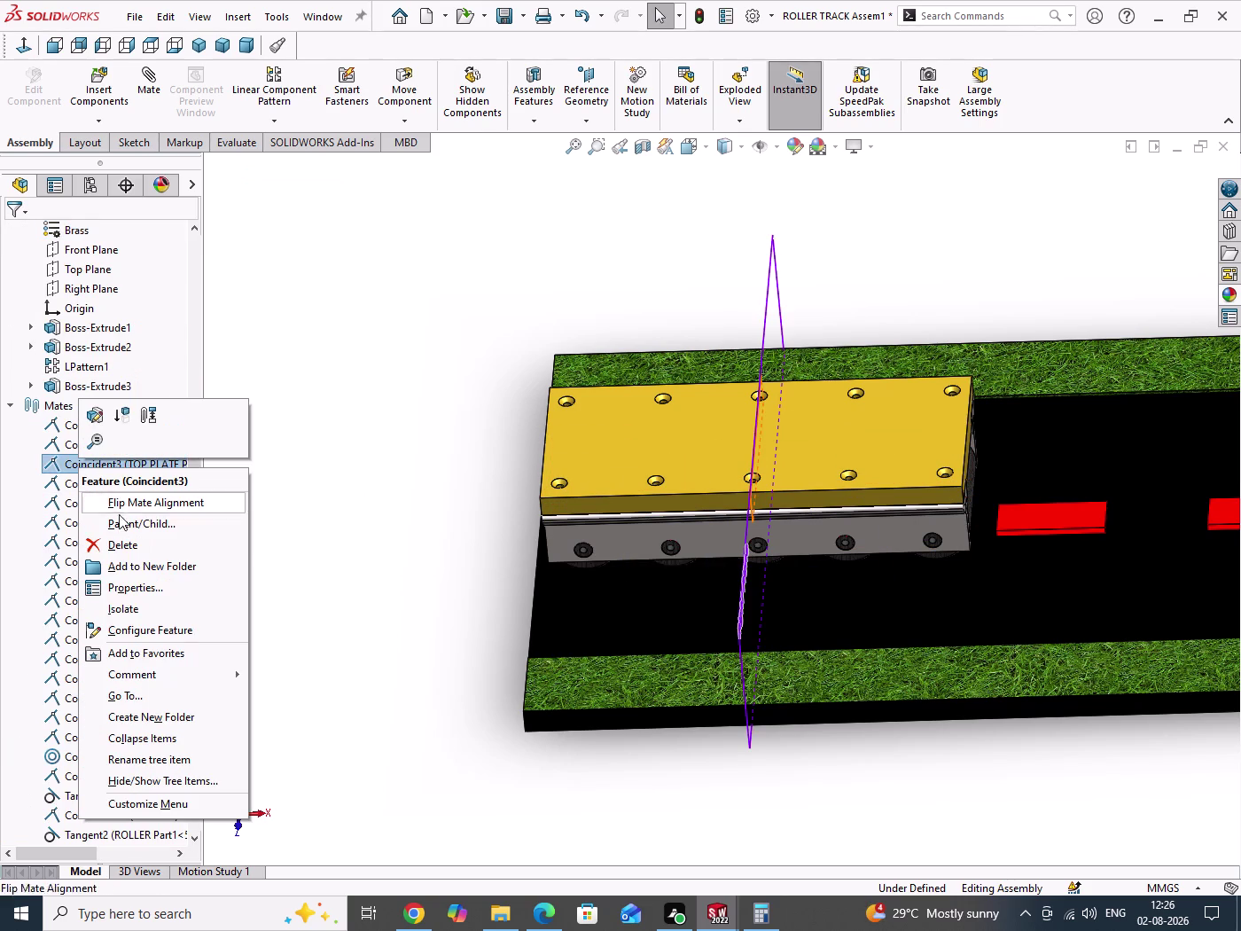
click(135, 550)
click(711, 247)
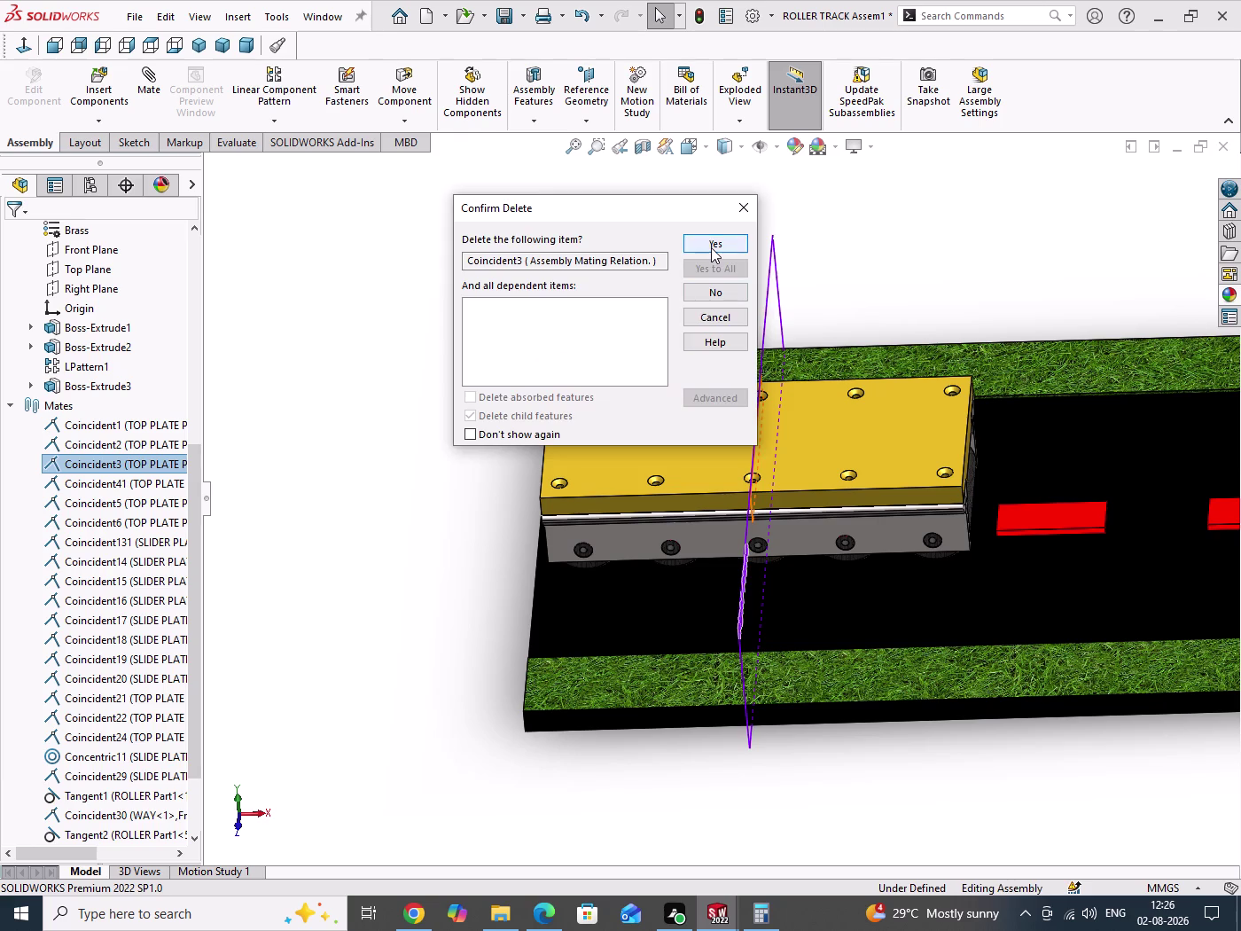
drag(430, 380, 450, 466)
drag(603, 445, 787, 462)
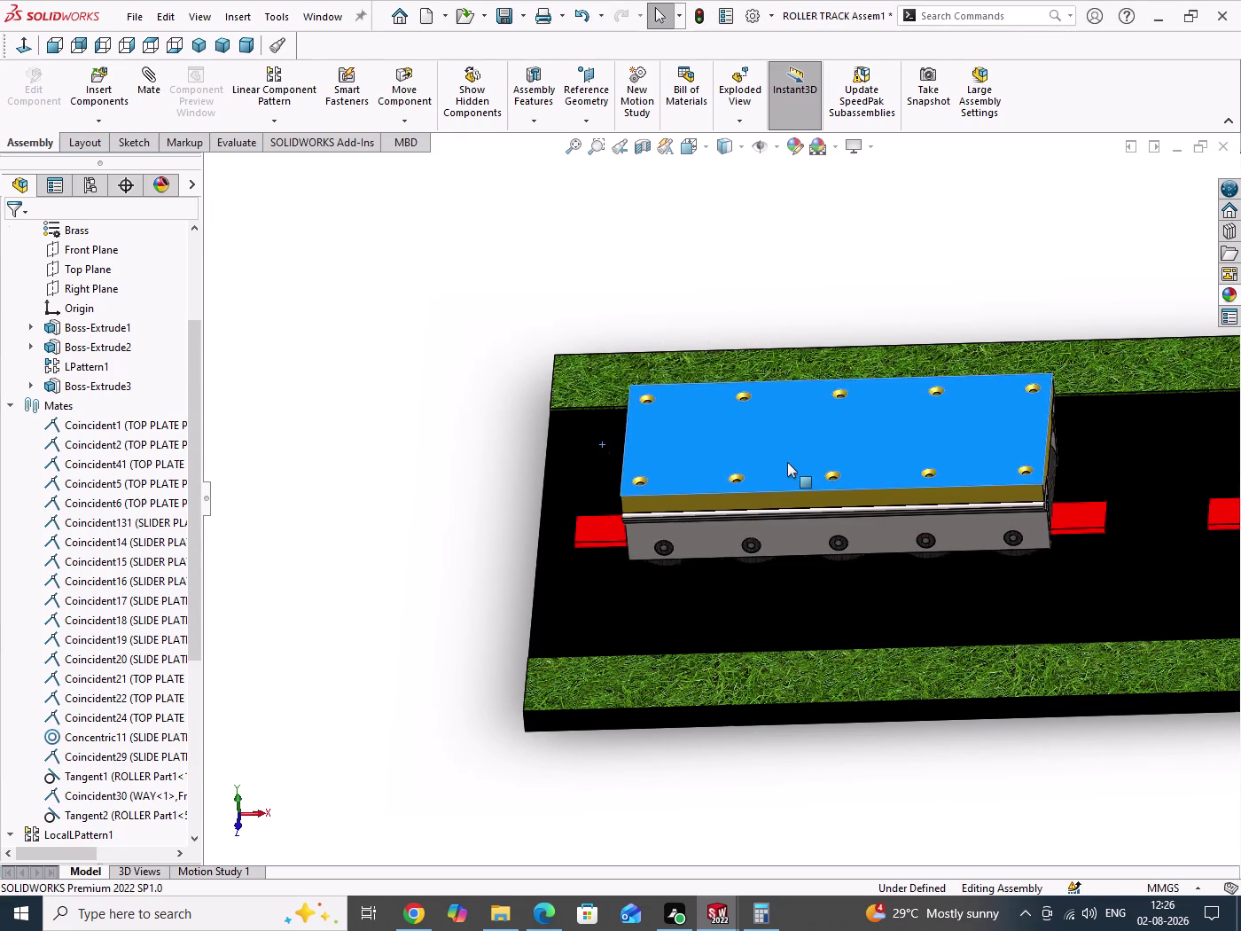
Slide the top plate and track along each other to reposition the carriage.
drag(788, 462, 766, 464)
drag(441, 451, 473, 518)
middle_drag(473, 518, 512, 475)
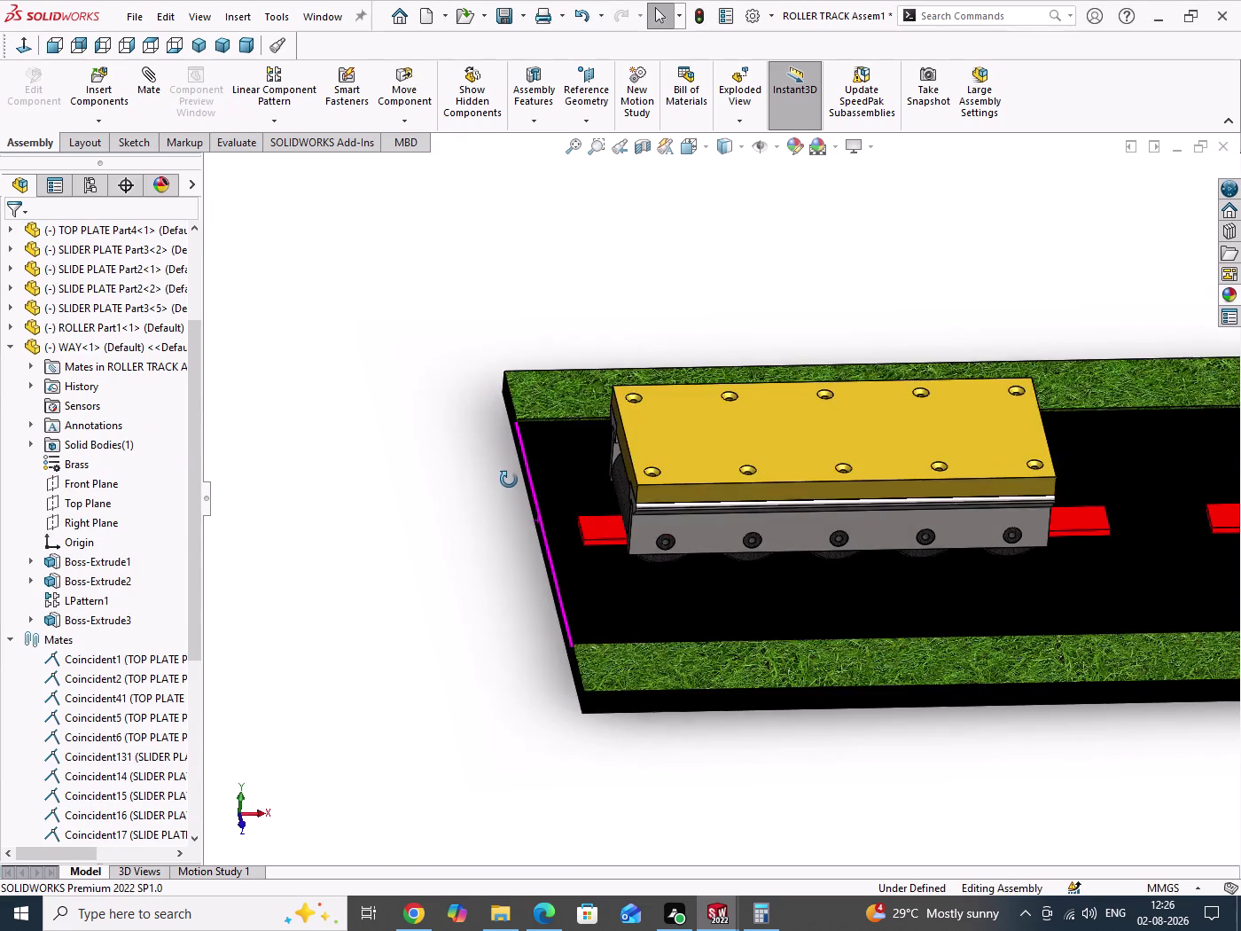
middle_drag(512, 475, 501, 504)
drag(426, 495, 425, 509)
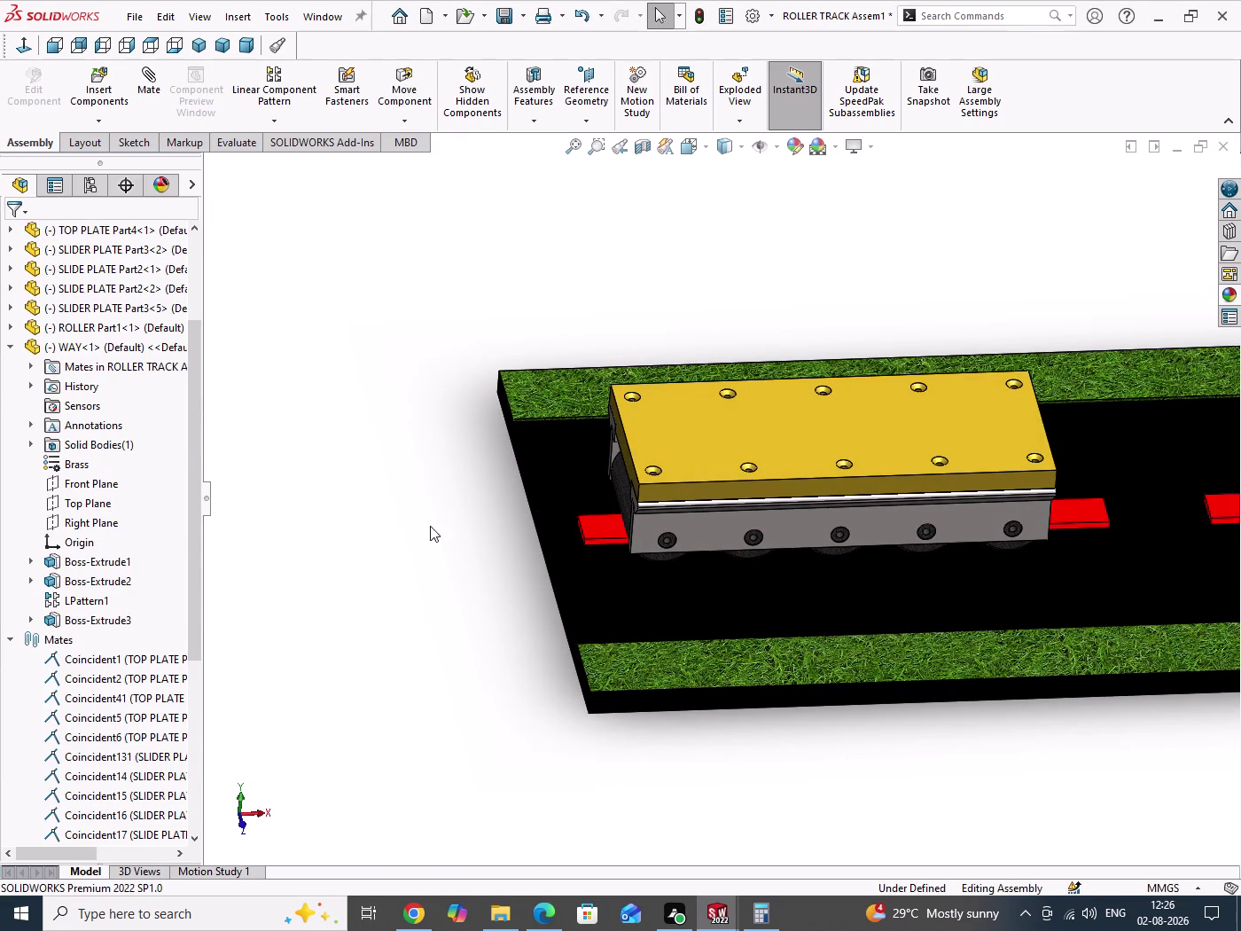
drag(425, 509, 446, 579)
drag(547, 397, 604, 409)
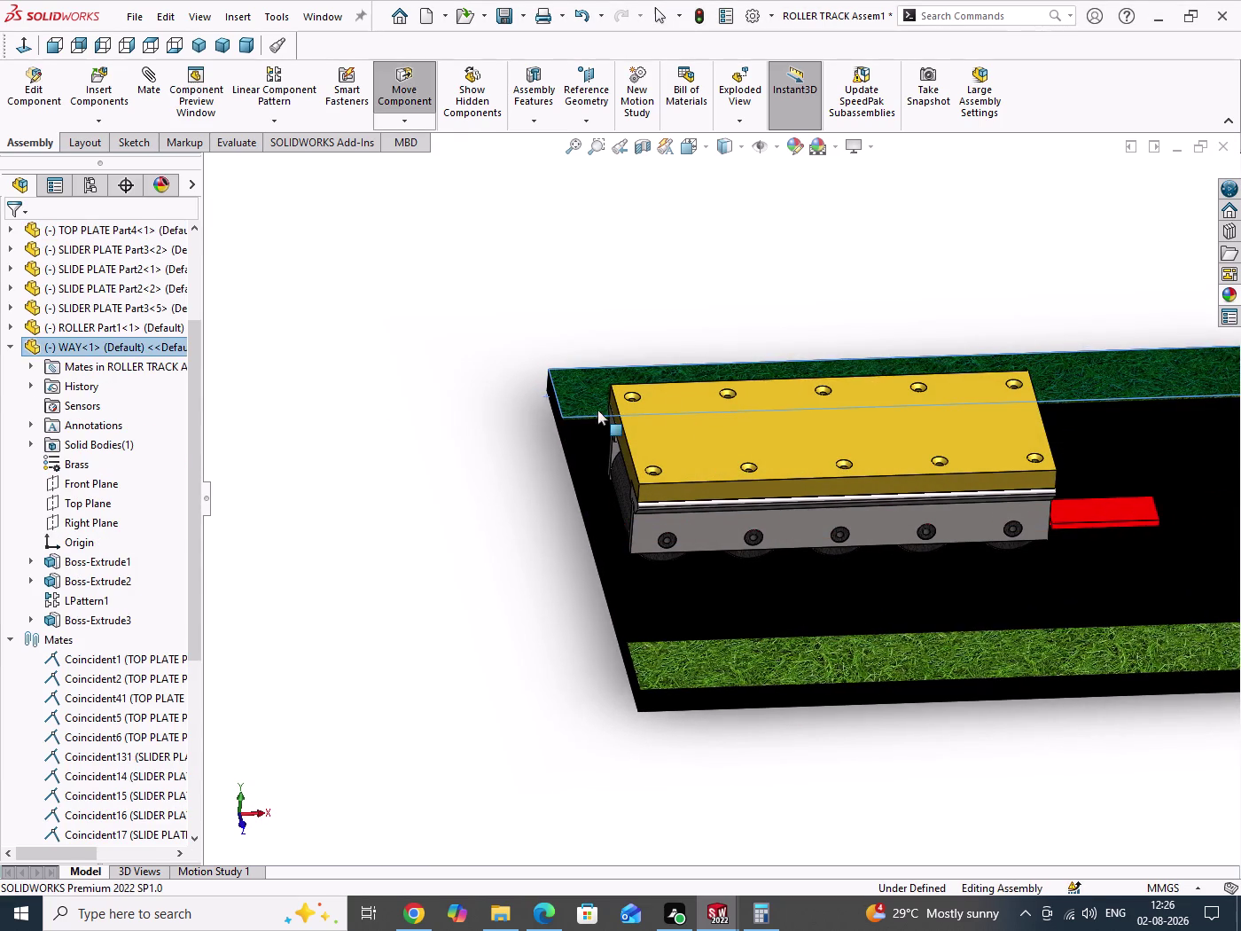
drag(604, 410, 599, 412)
drag(309, 419, 367, 578)
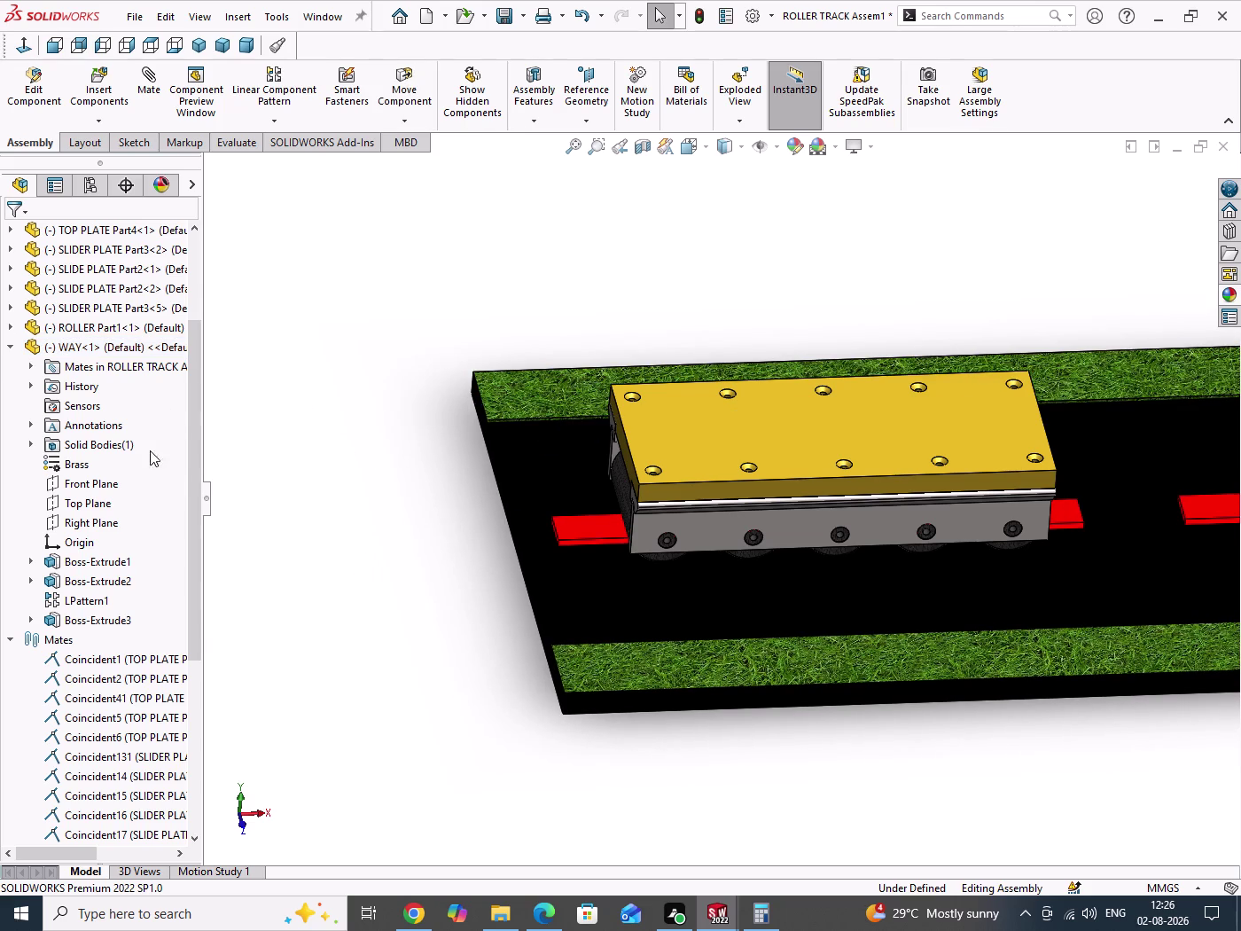
scroll(up, 3)
Mate WAY's Right Plane coincident with the assembly Right Plane and close Mate.
click(97, 647)
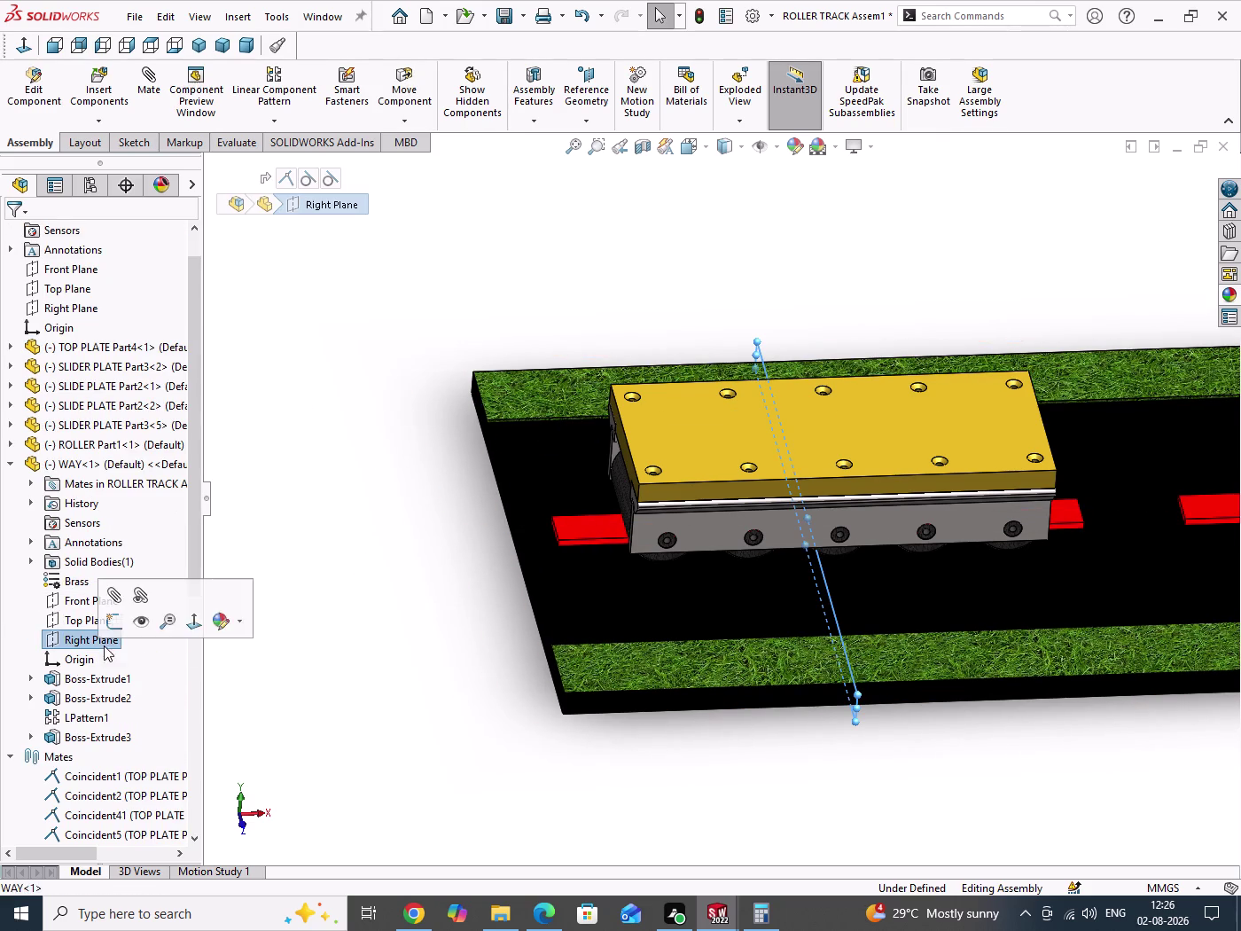
click(76, 307)
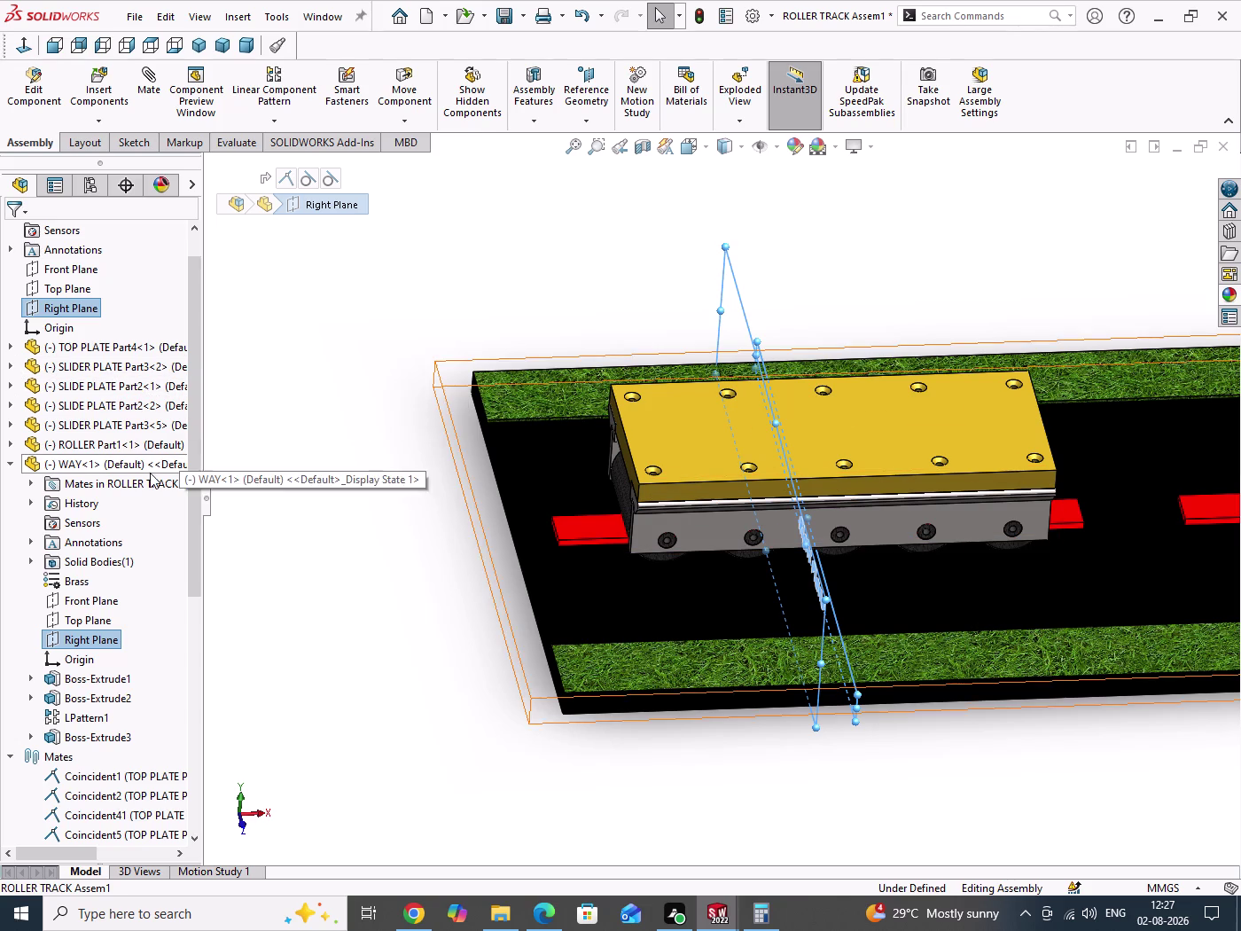
click(149, 90)
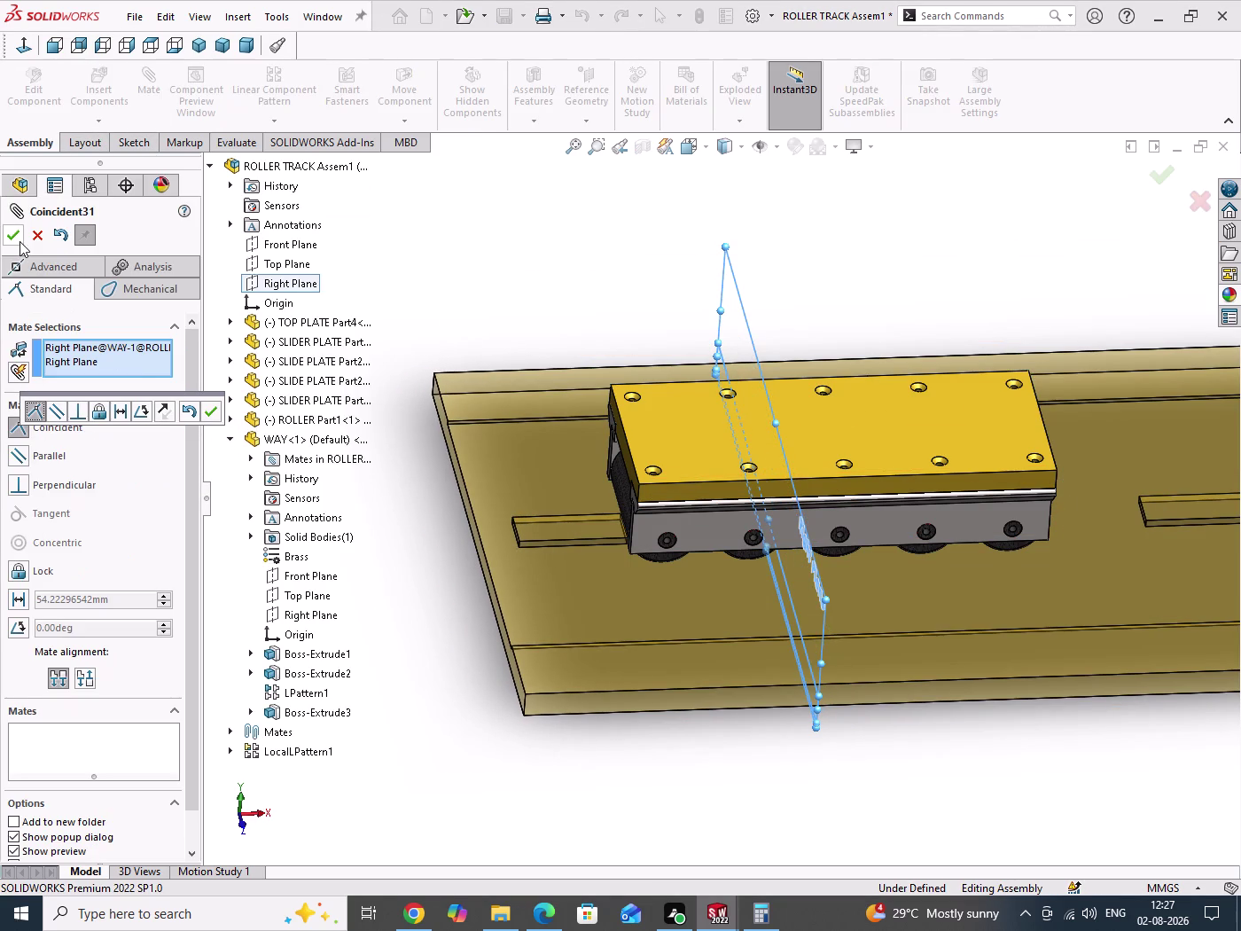
click(15, 240)
drag(536, 263, 555, 278)
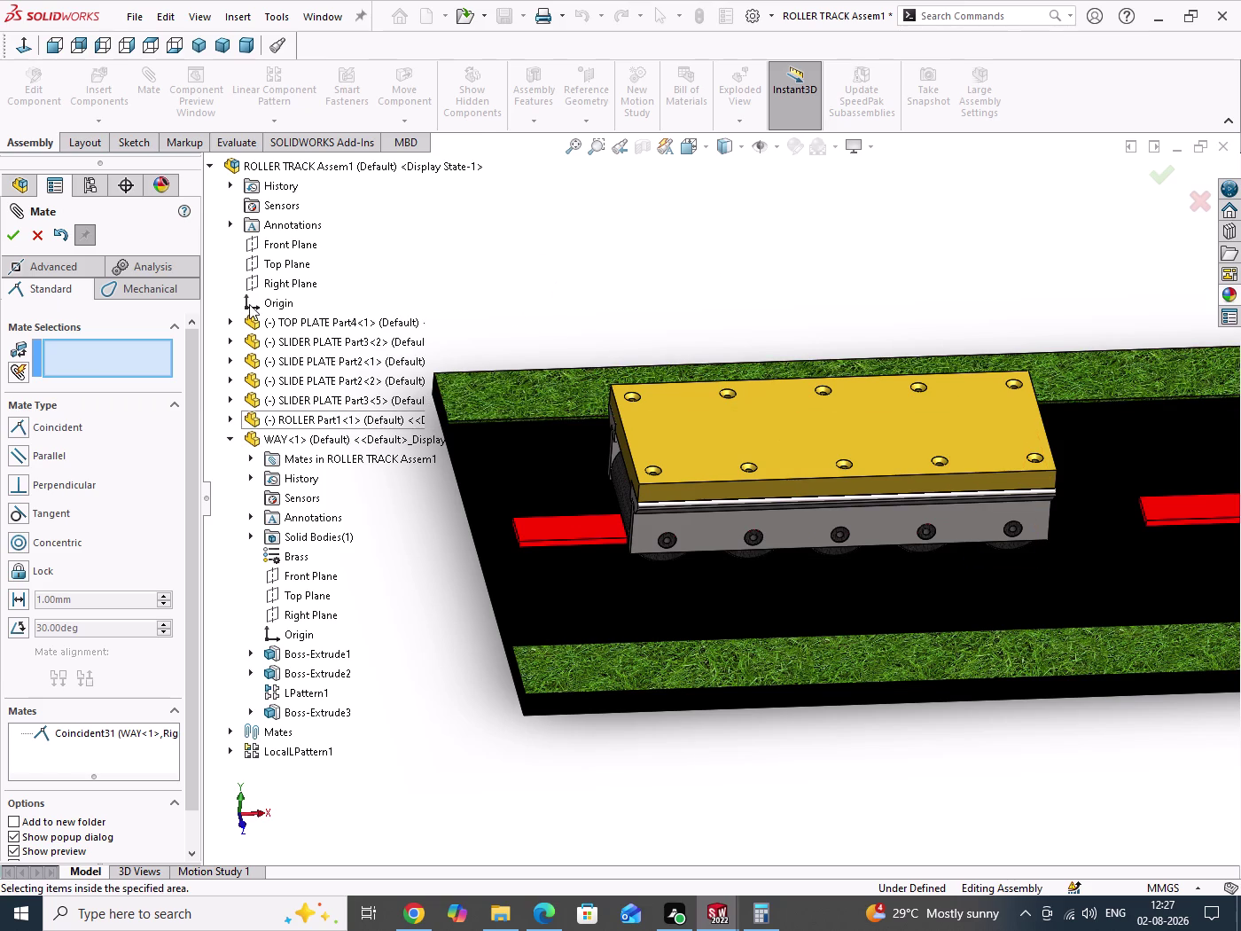
click(33, 237)
Drag the top plate to slide the roller carriage to the near end of the track.
drag(690, 265, 714, 313)
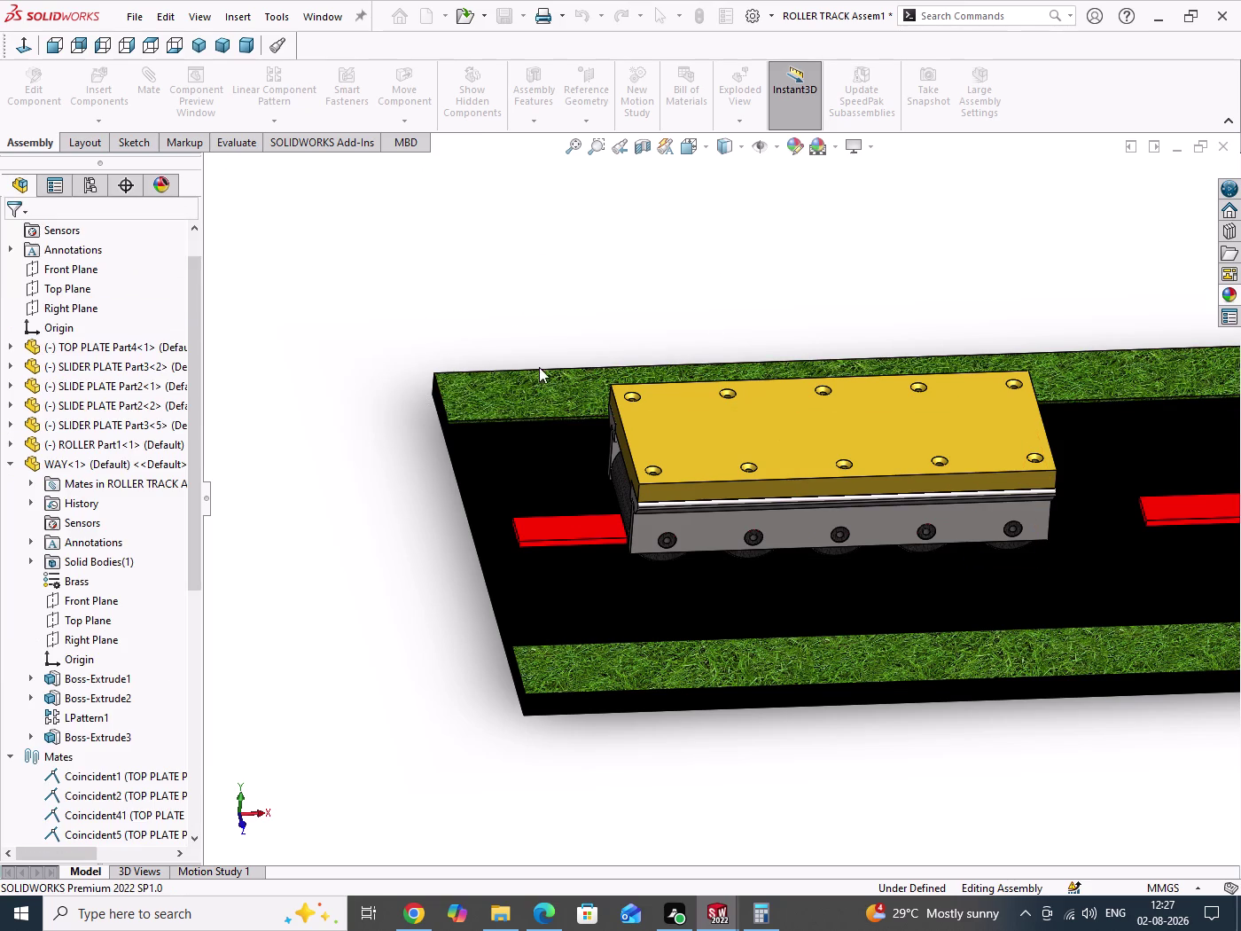
drag(673, 439, 461, 454)
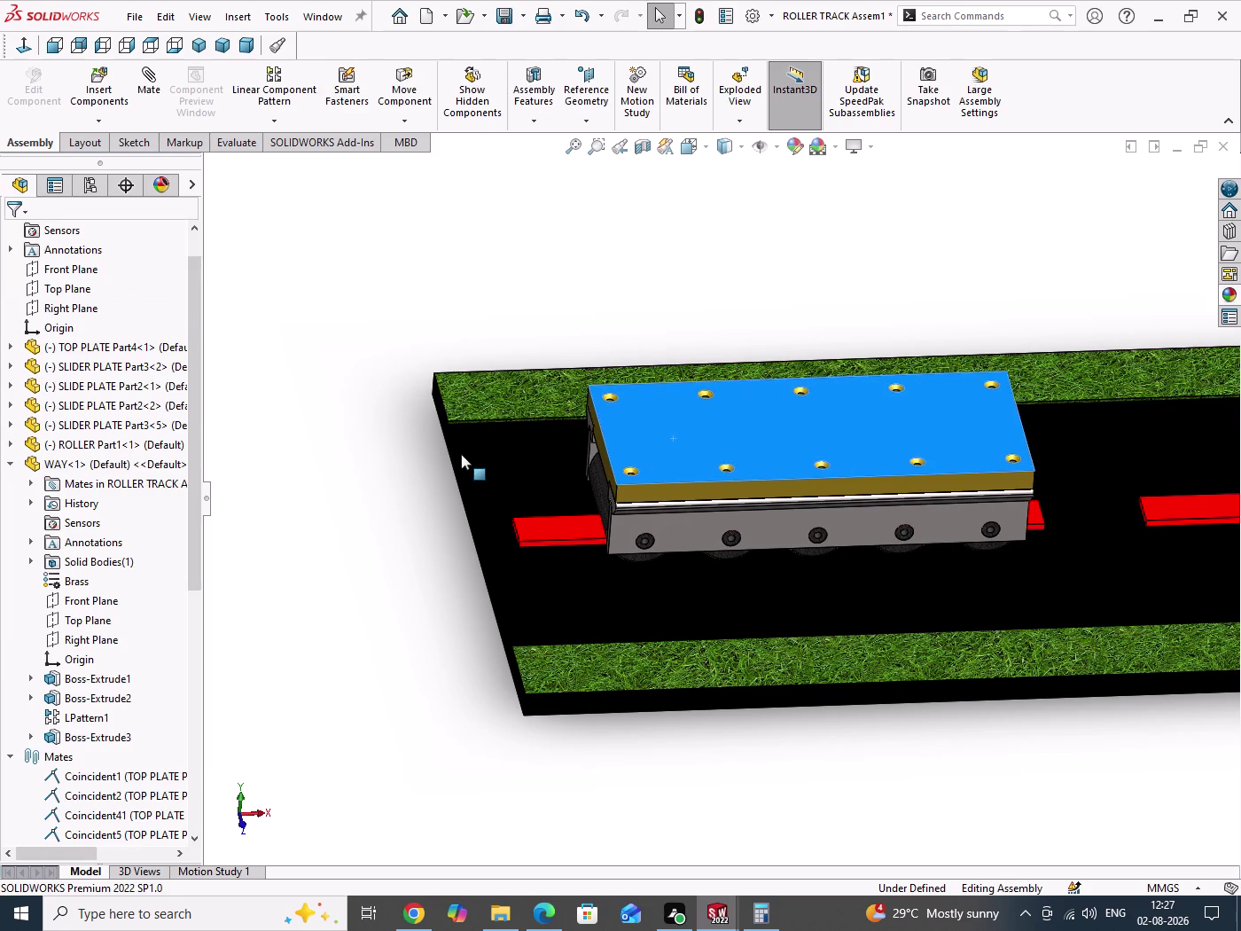
drag(461, 454, 407, 469)
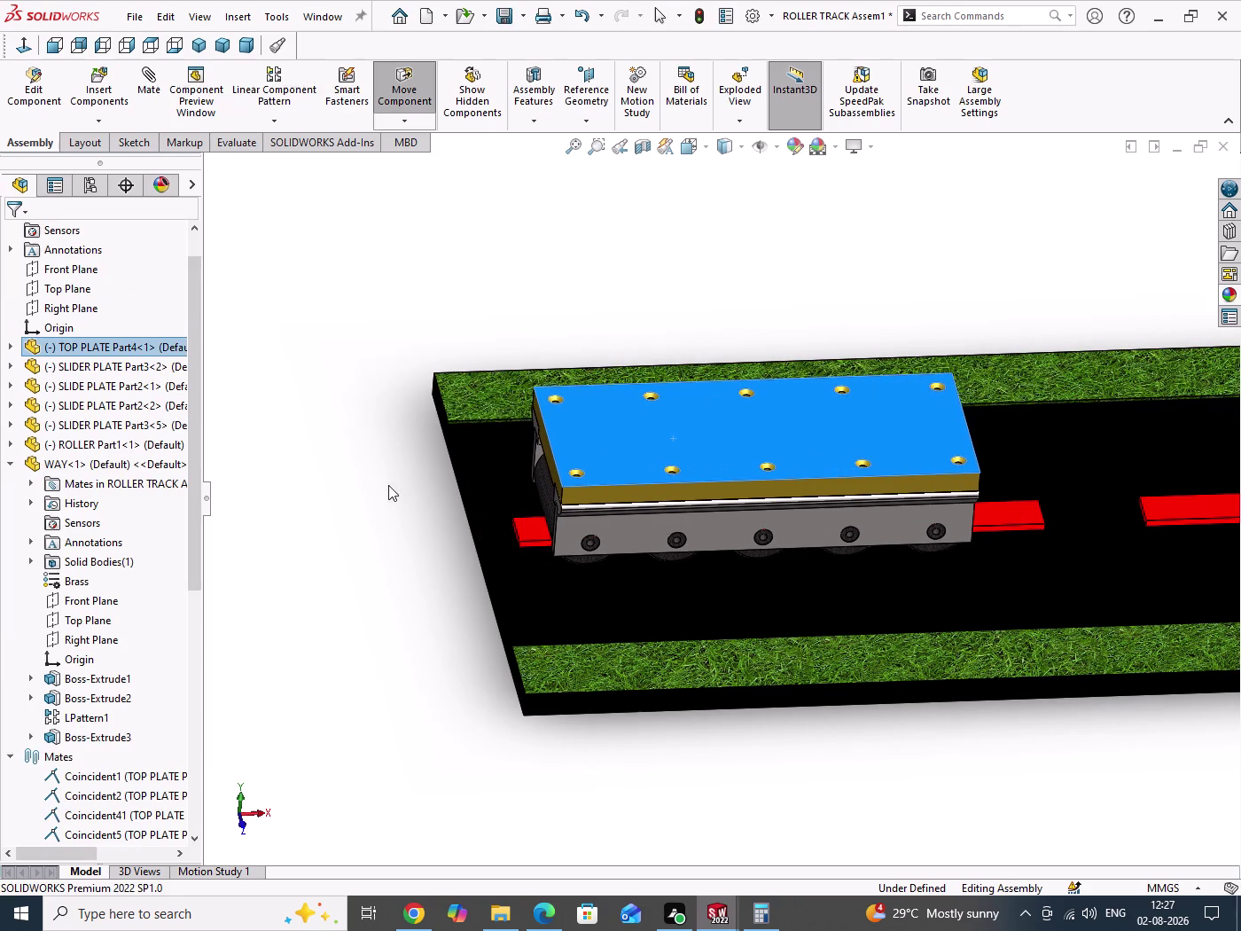
drag(380, 468, 416, 592)
Orbit and zoom around the carriage for close and wide views of the roller and red markings.
middle_drag(492, 544, 577, 521)
scroll(down, 3)
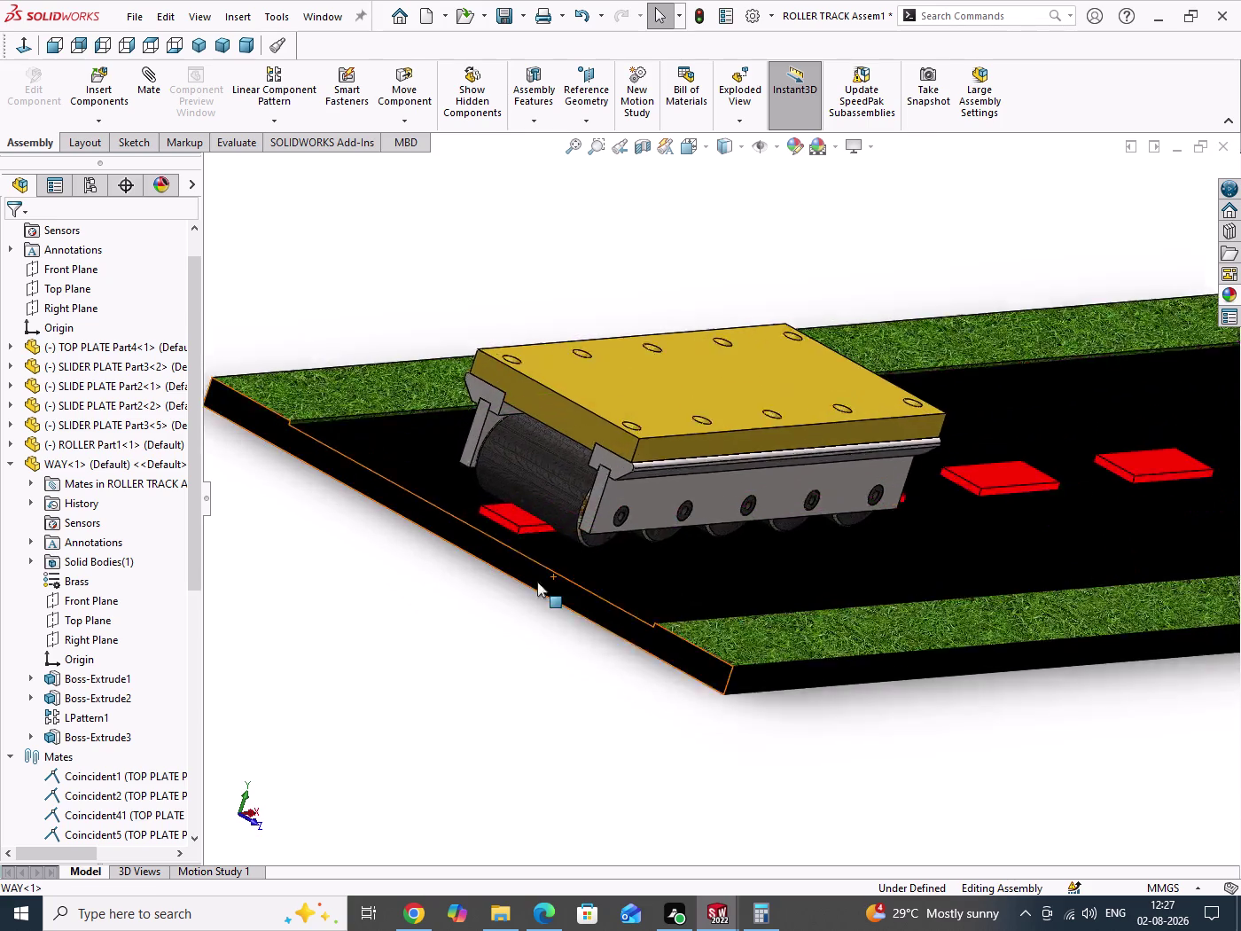
scroll(down, 3)
middle_drag(523, 584, 509, 551)
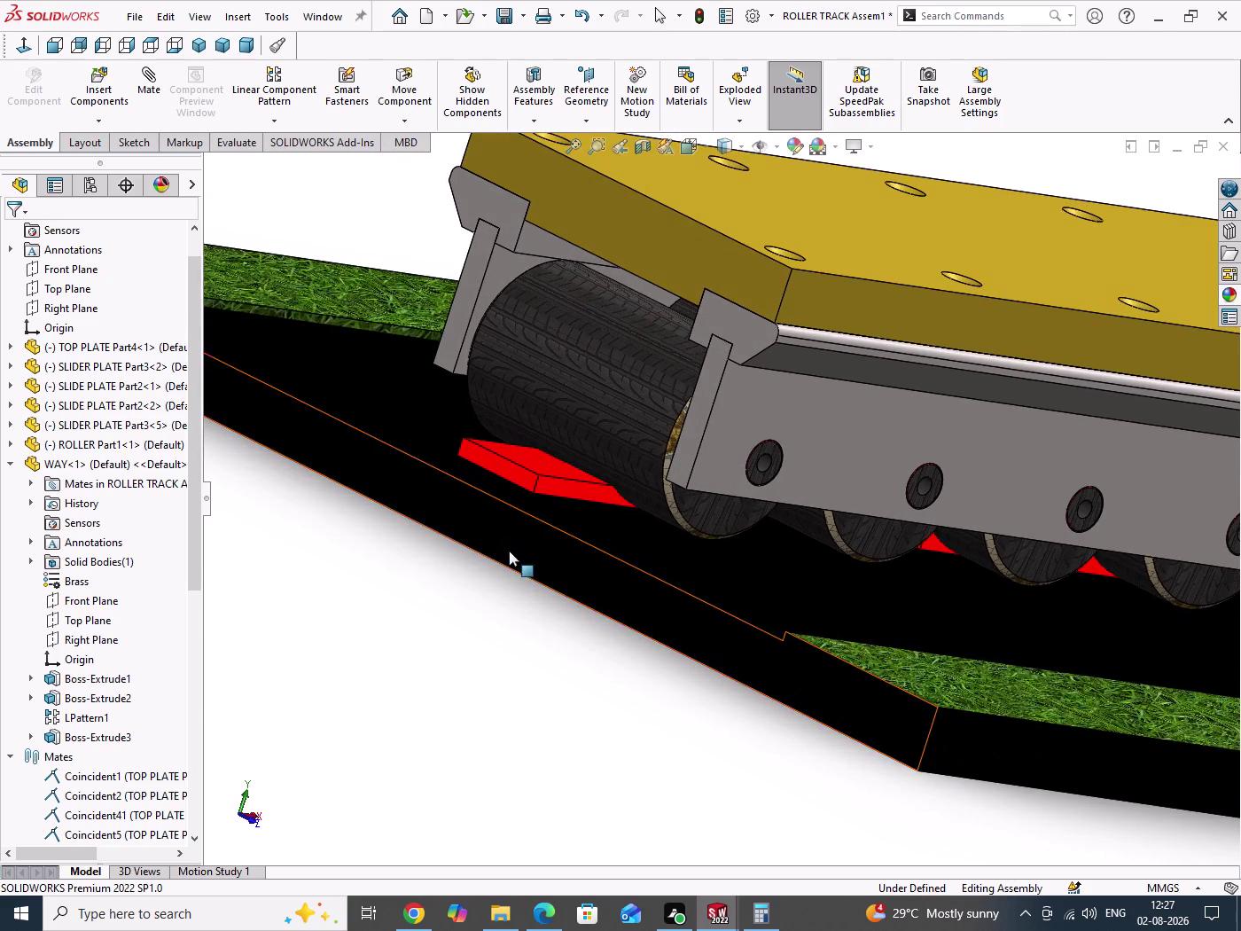
scroll(up, 3)
middle_drag(605, 621, 574, 603)
scroll(up, 3)
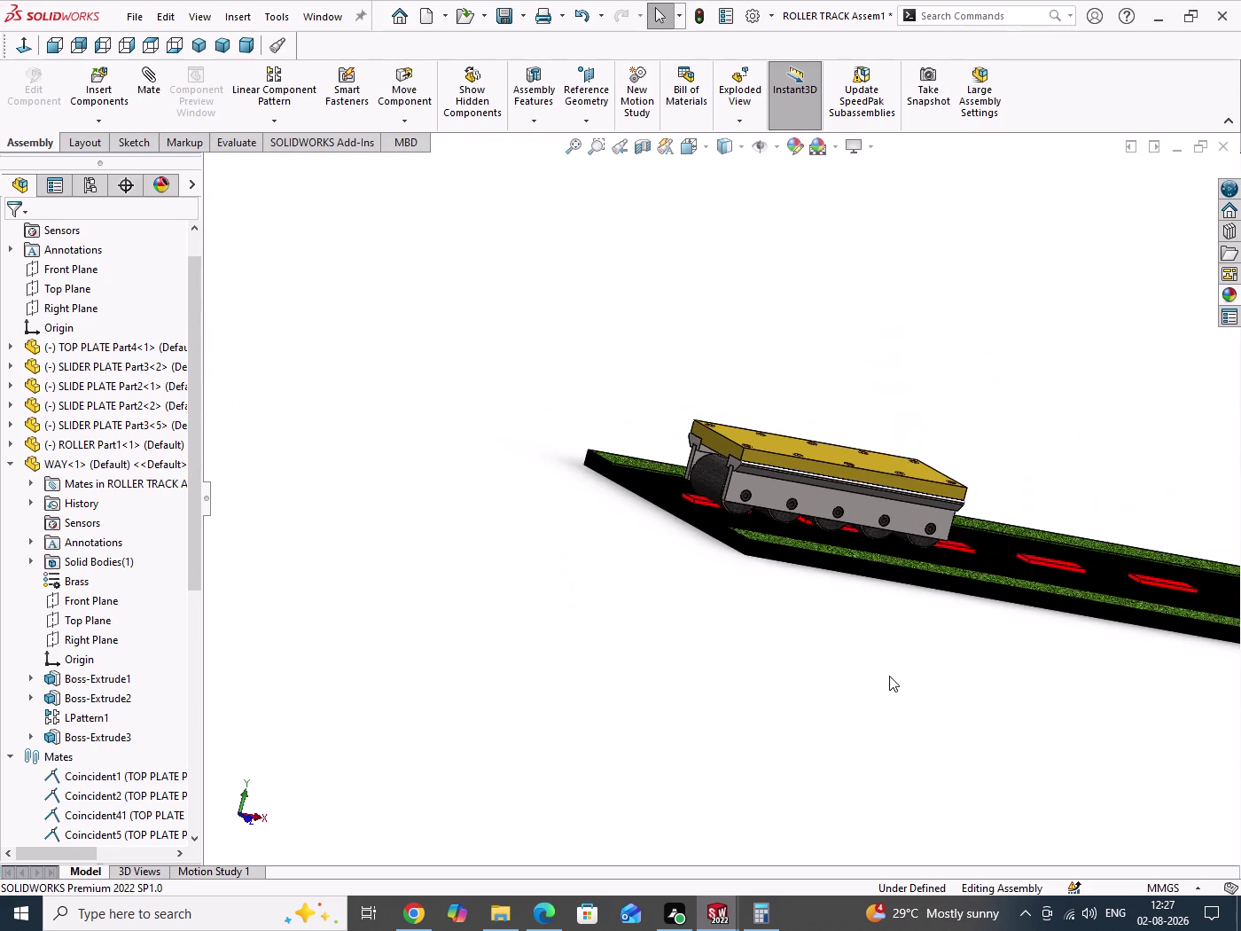
middle_drag(890, 676, 692, 705)
scroll(up, 3)
scroll(down, 3)
middle_drag(813, 572, 822, 517)
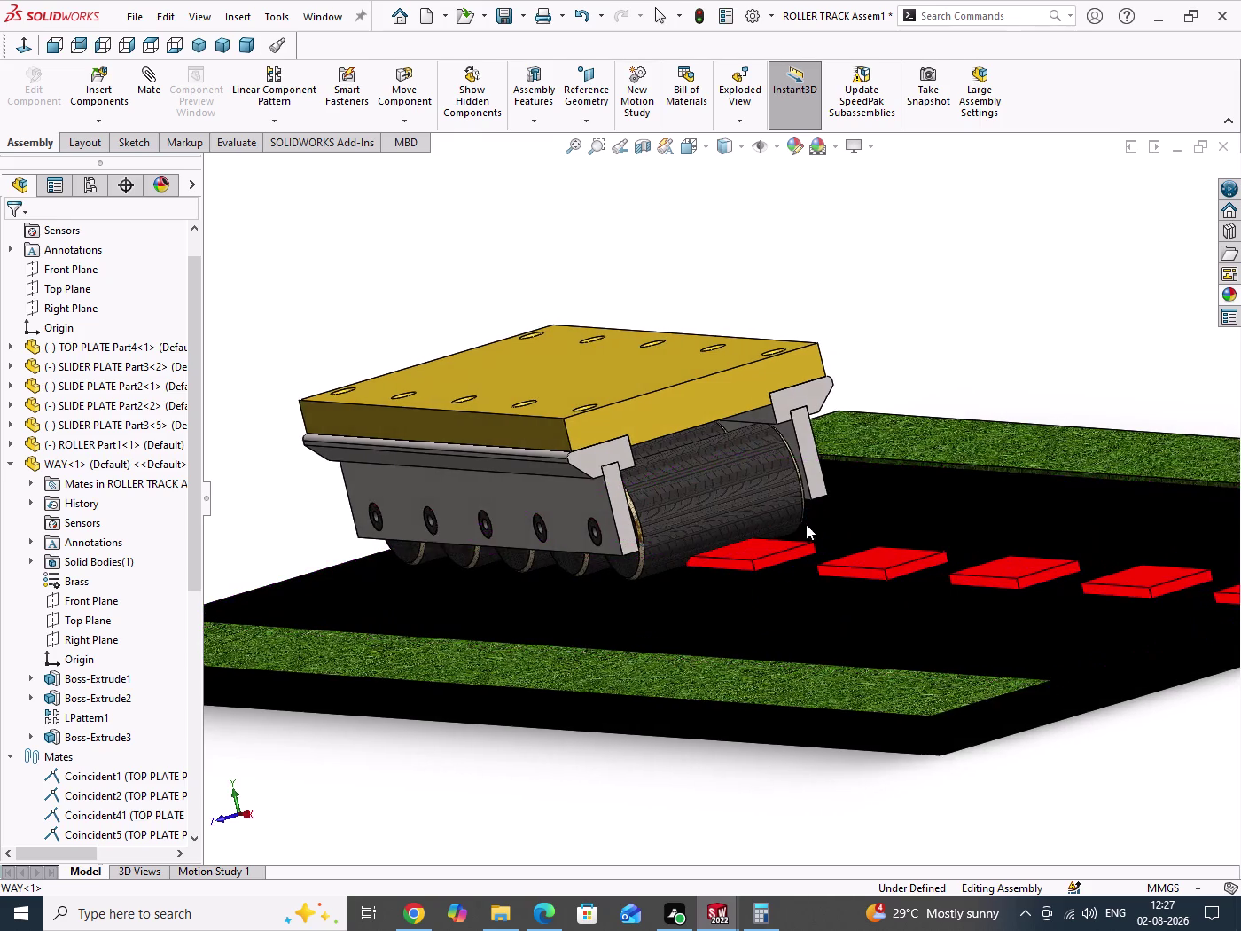
scroll(down, 3)
scroll(down, 3)
middle_drag(706, 595, 740, 579)
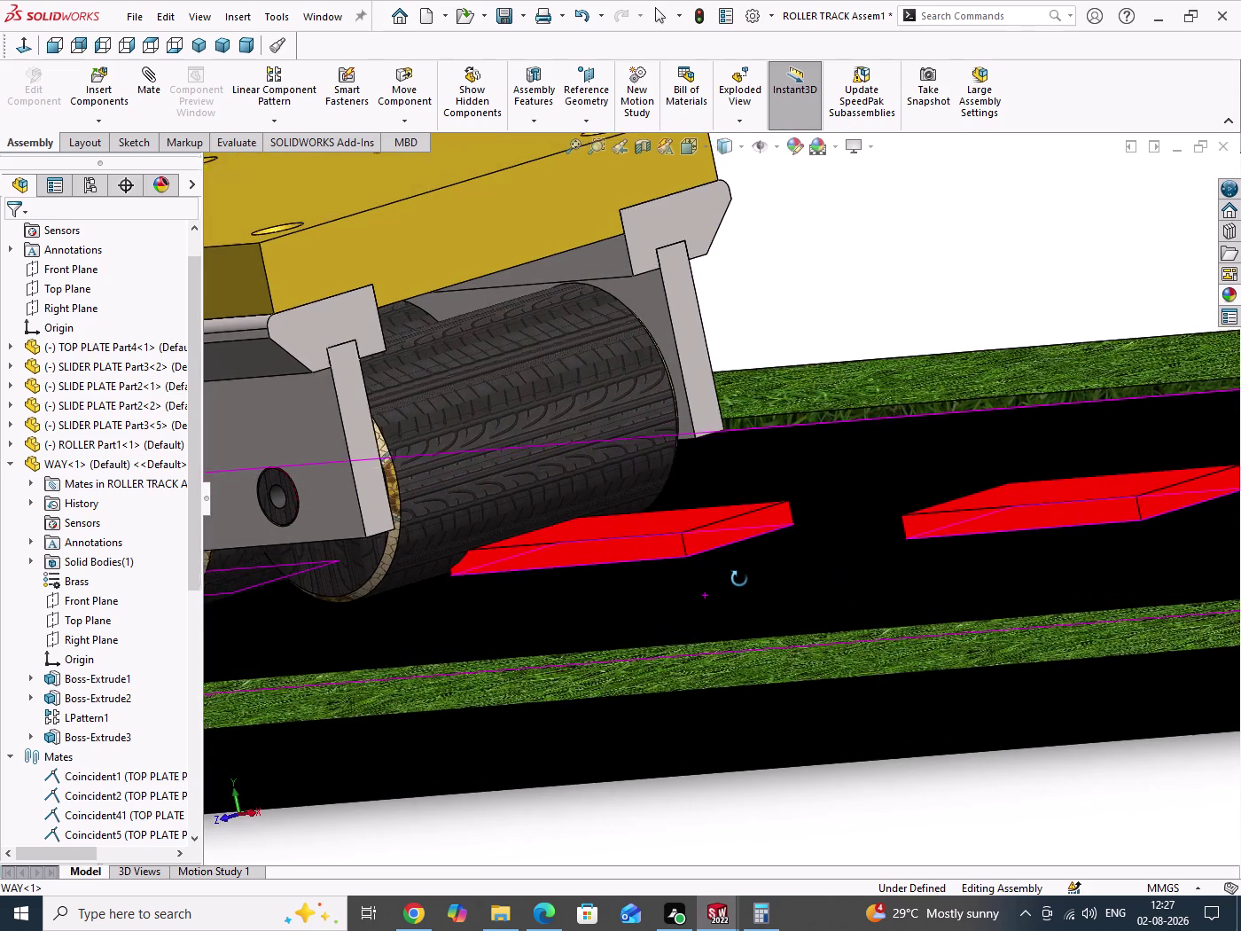
middle_drag(740, 579, 744, 582)
scroll(up, 3)
middle_drag(695, 627, 789, 626)
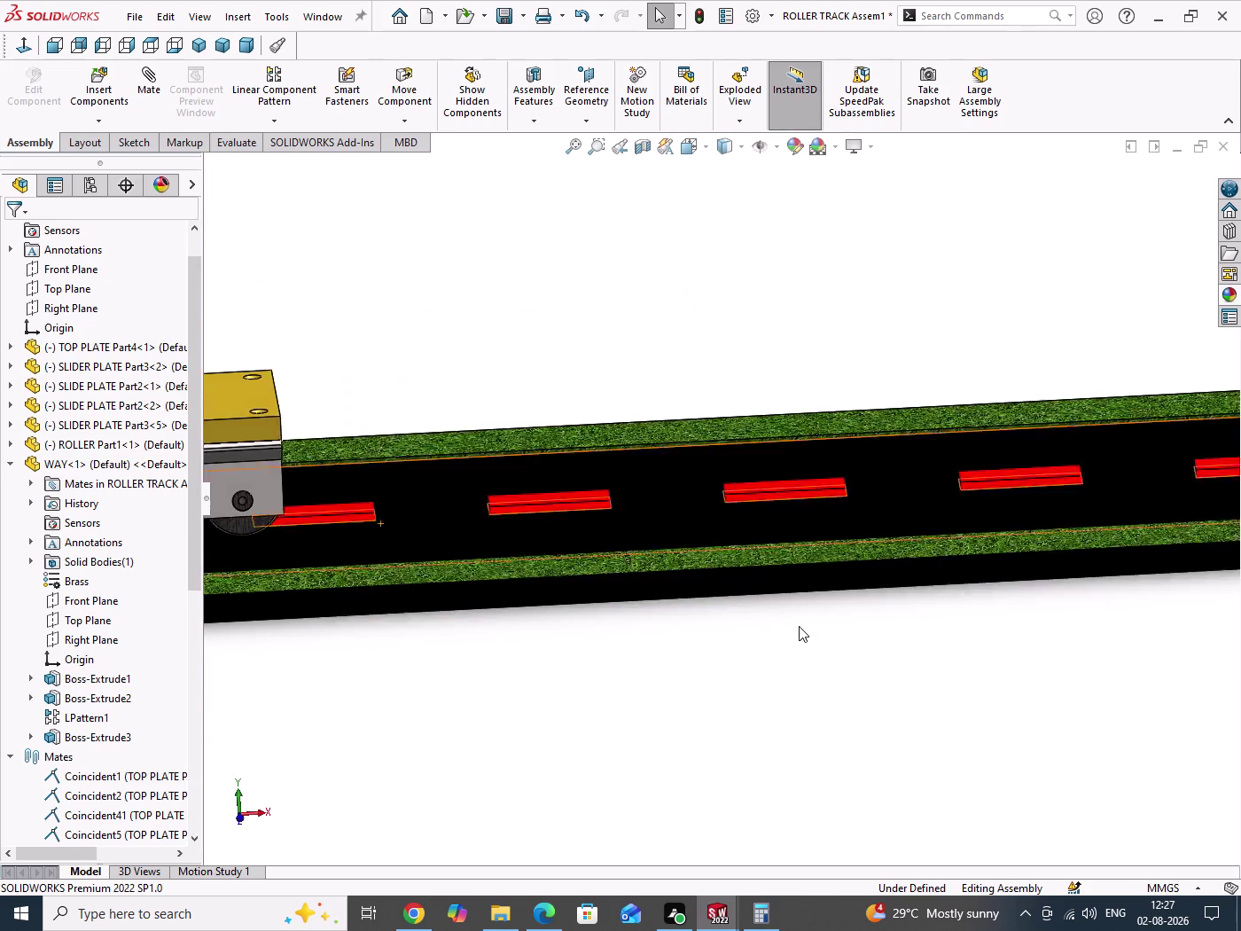
scroll(up, 3)
middle_drag(367, 580, 477, 624)
scroll(down, 3)
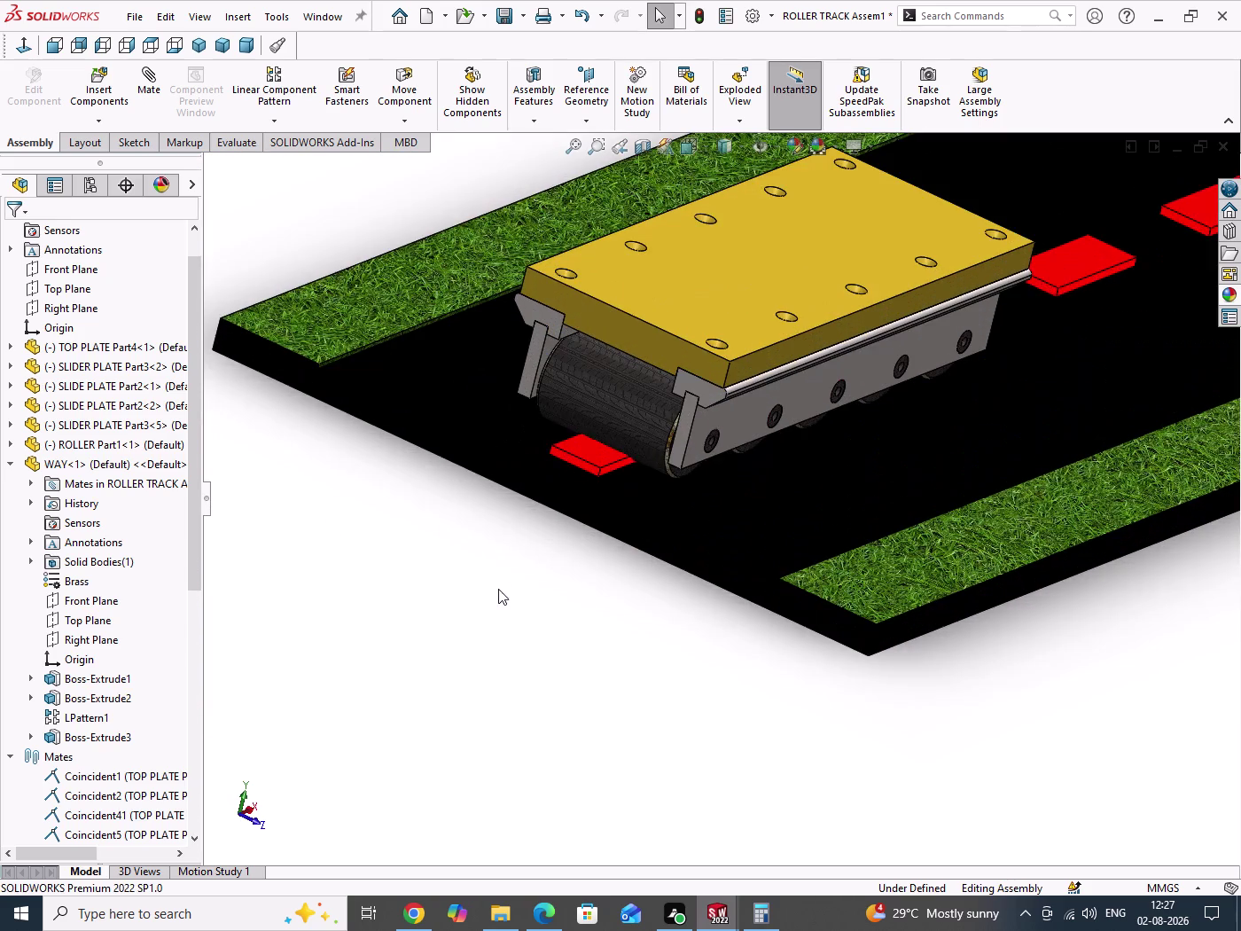
middle_drag(499, 588, 478, 615)
scroll(down, 3)
scroll(up, 3)
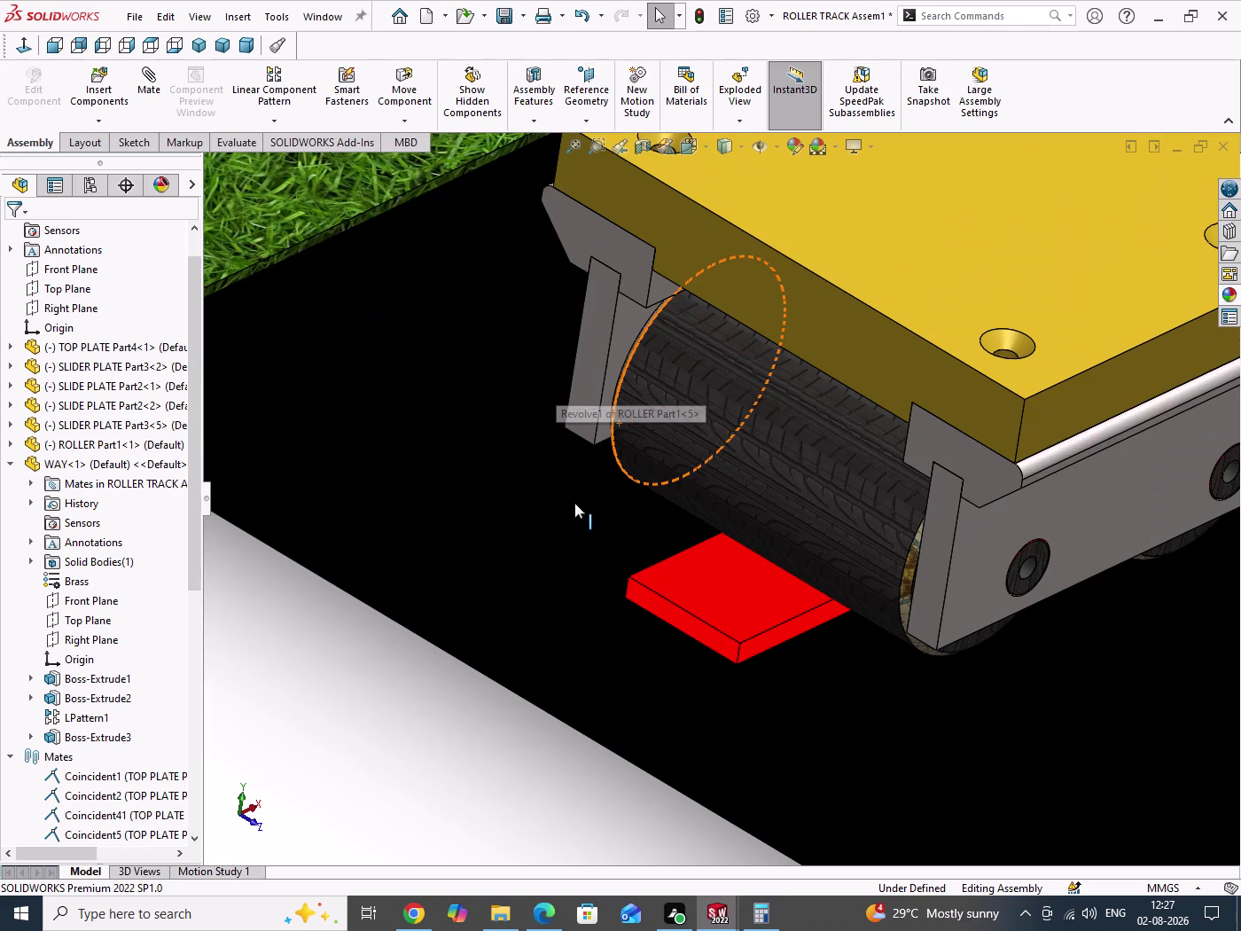
middle_drag(616, 580, 629, 540)
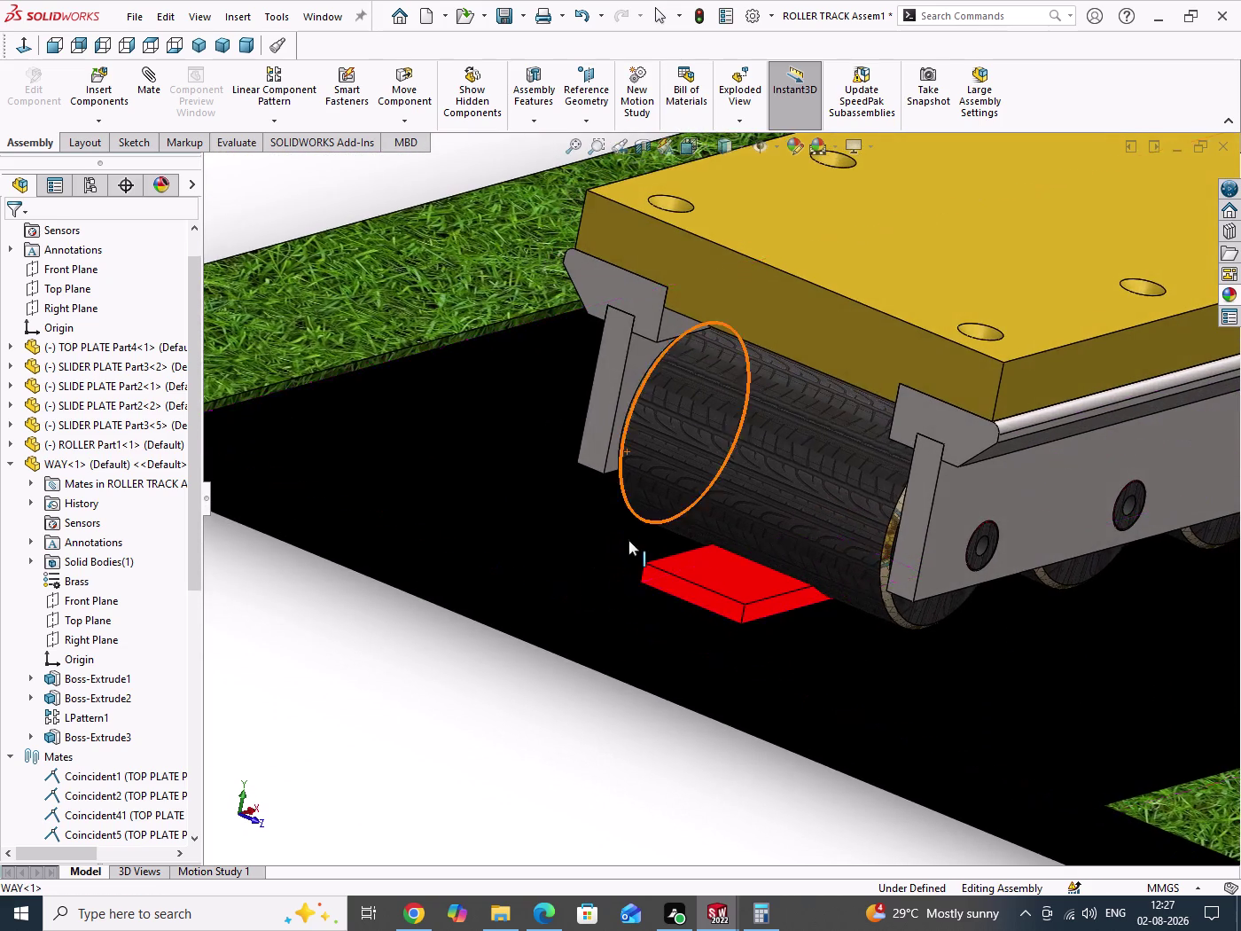
scroll(up, 3)
middle_drag(717, 582, 670, 577)
scroll(up, 3)
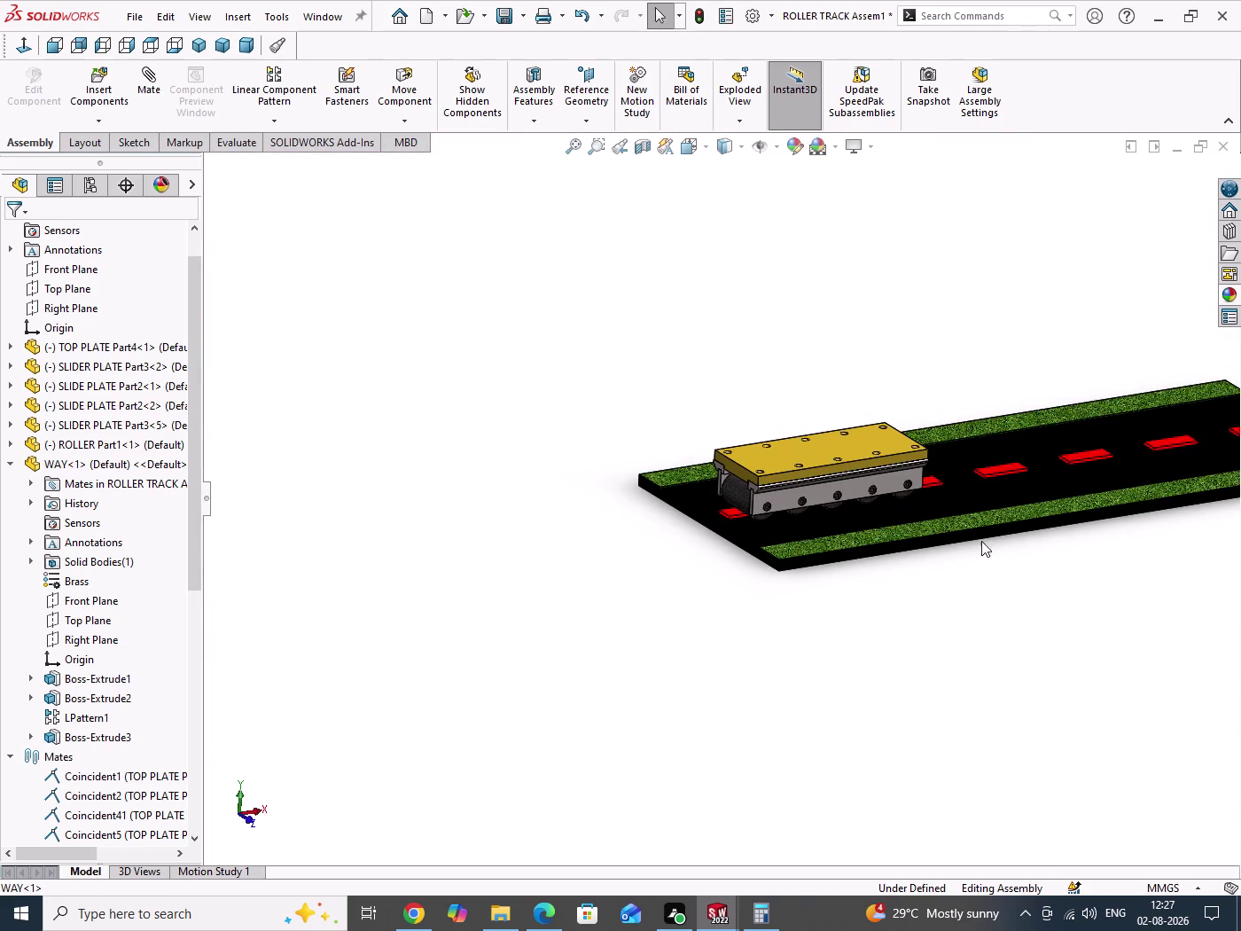
scroll(down, 3)
middle_drag(1040, 533, 940, 617)
scroll(down, 3)
scroll(up, 3)
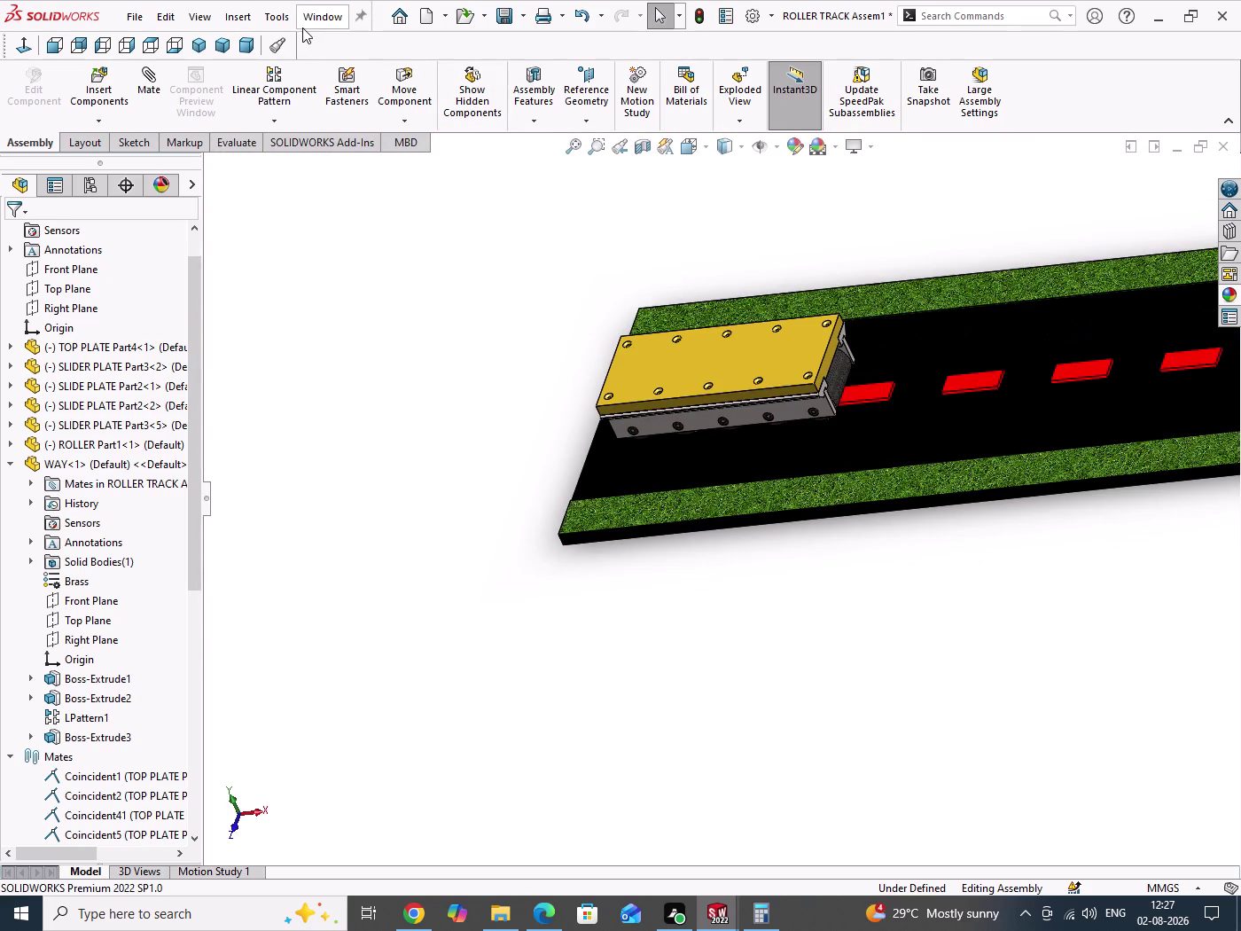
Switch to the WAY part and select Boss-Extrude2 and LPattern1.
click(304, 26)
click(361, 316)
drag(362, 349, 387, 502)
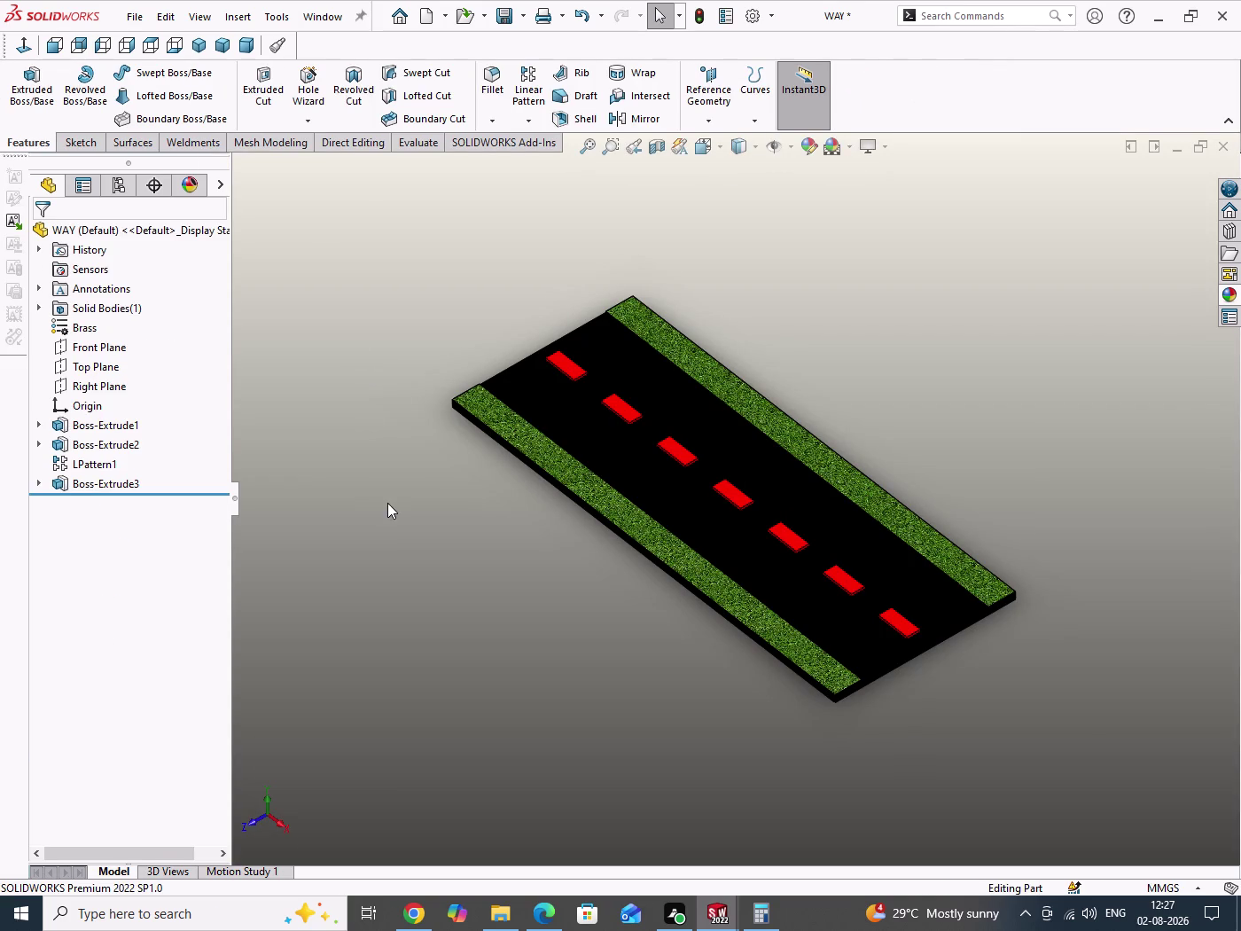
click(109, 468)
click(93, 446)
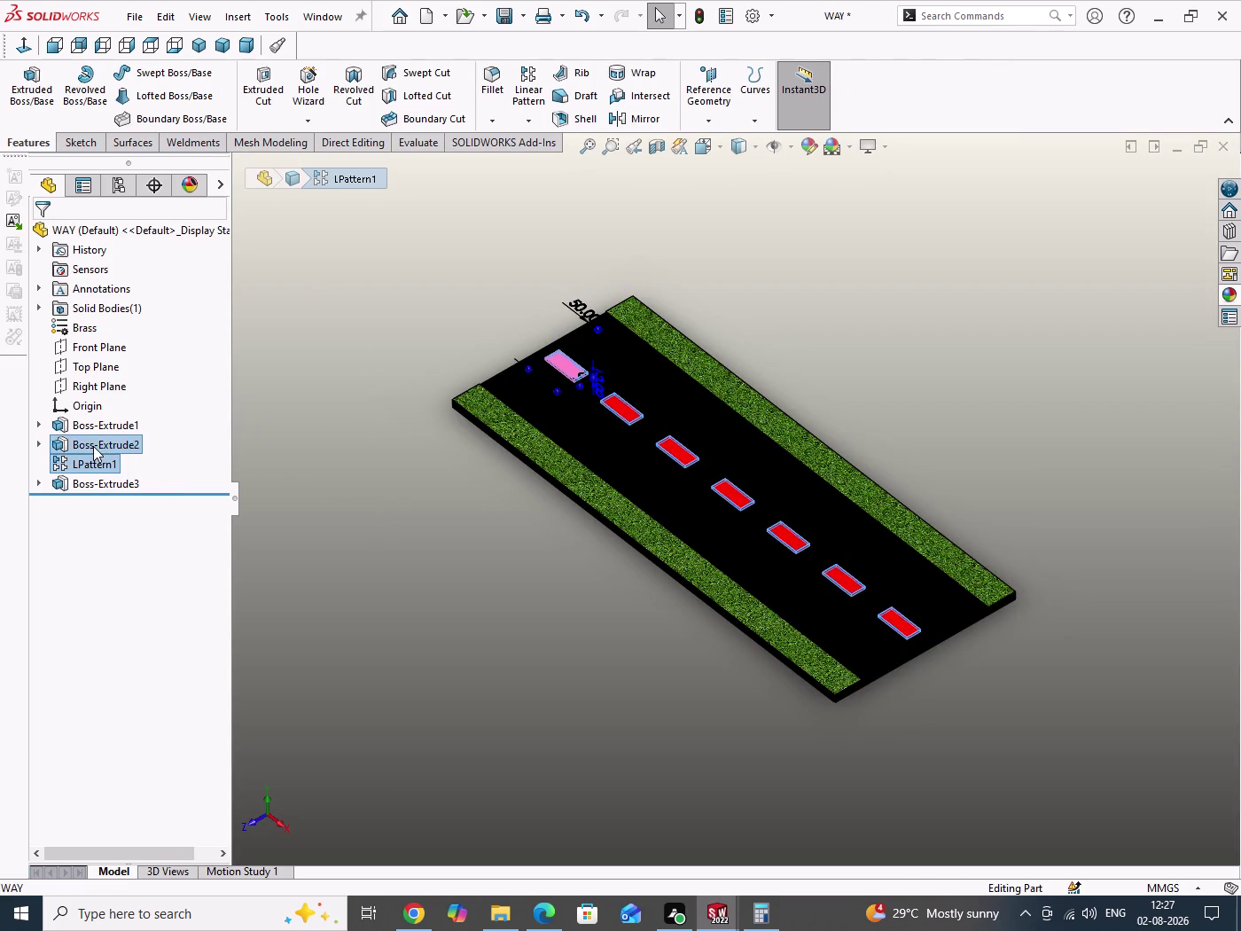
Apply the White LED appearance from Lights > LED to the first road marking.
click(1232, 291)
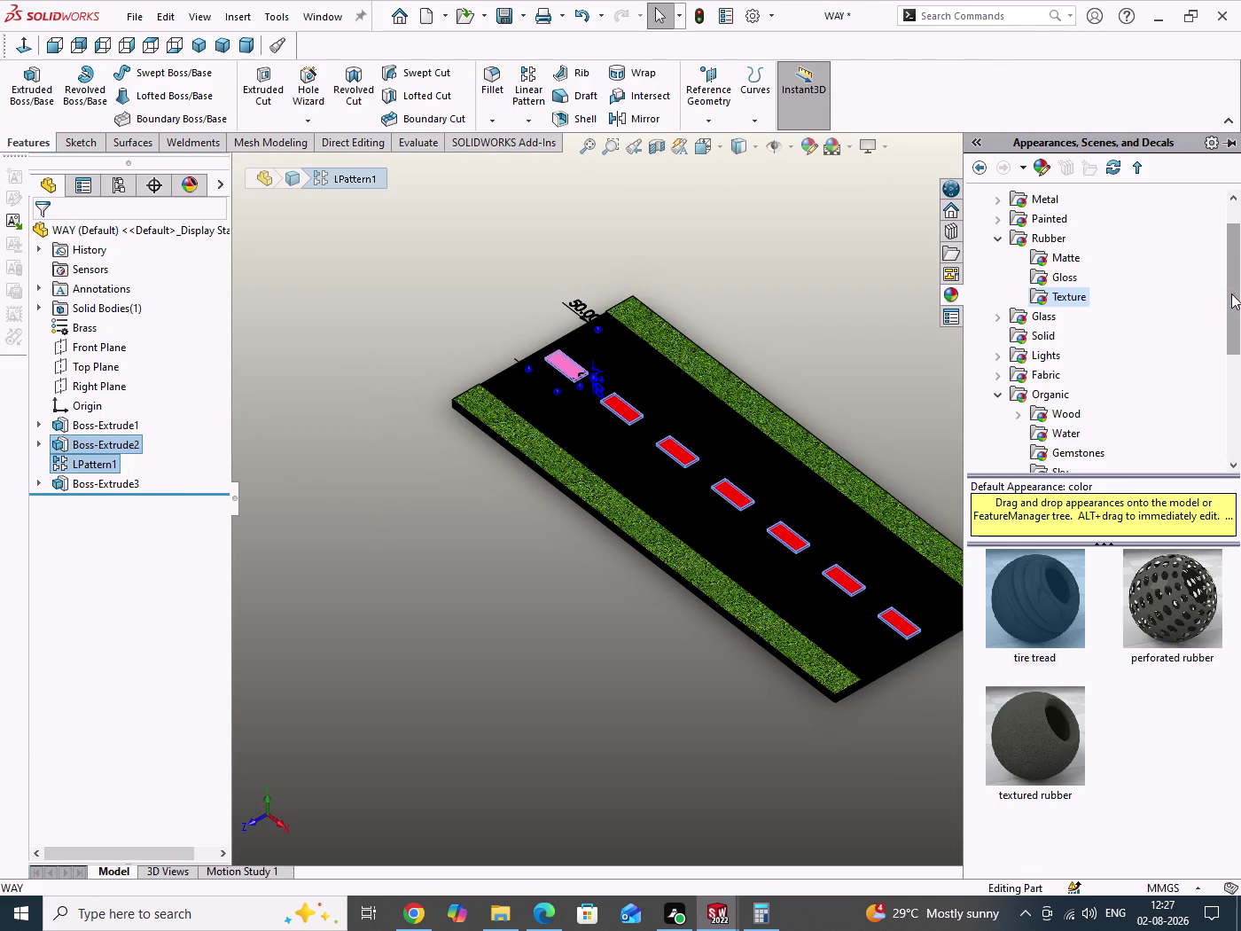
click(1052, 356)
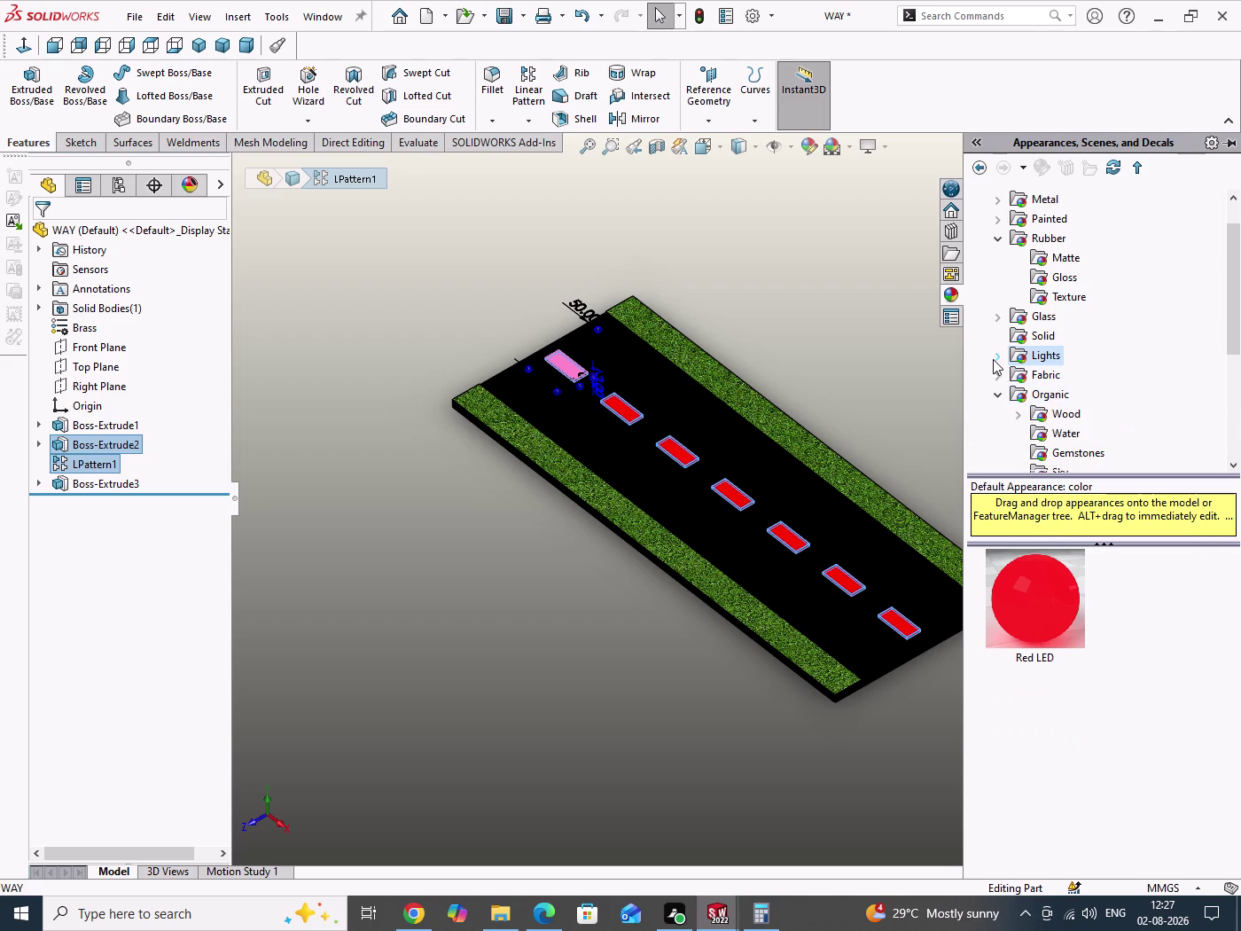
click(1001, 358)
double_click(1053, 378)
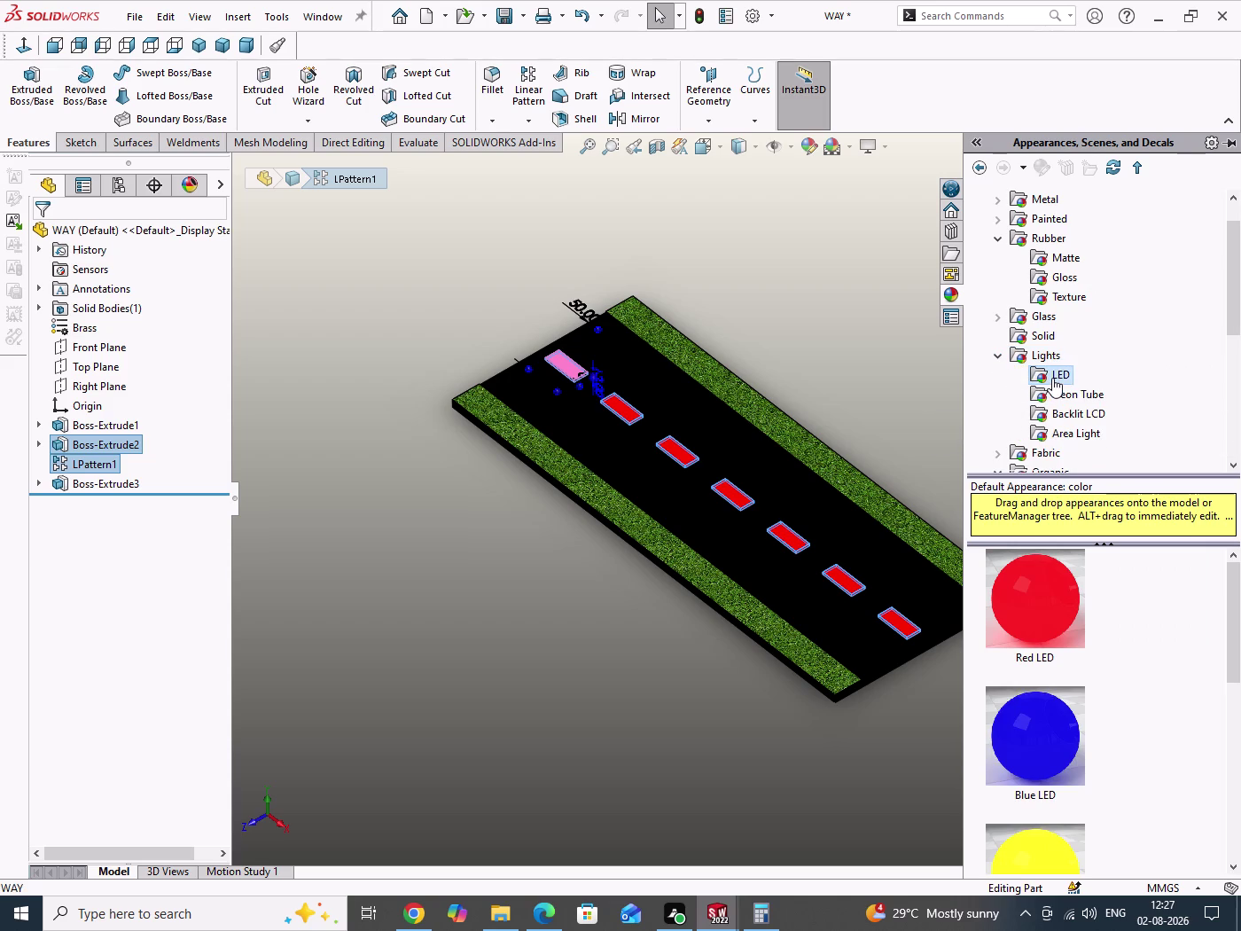
scroll(down, 3)
double_click(1057, 680)
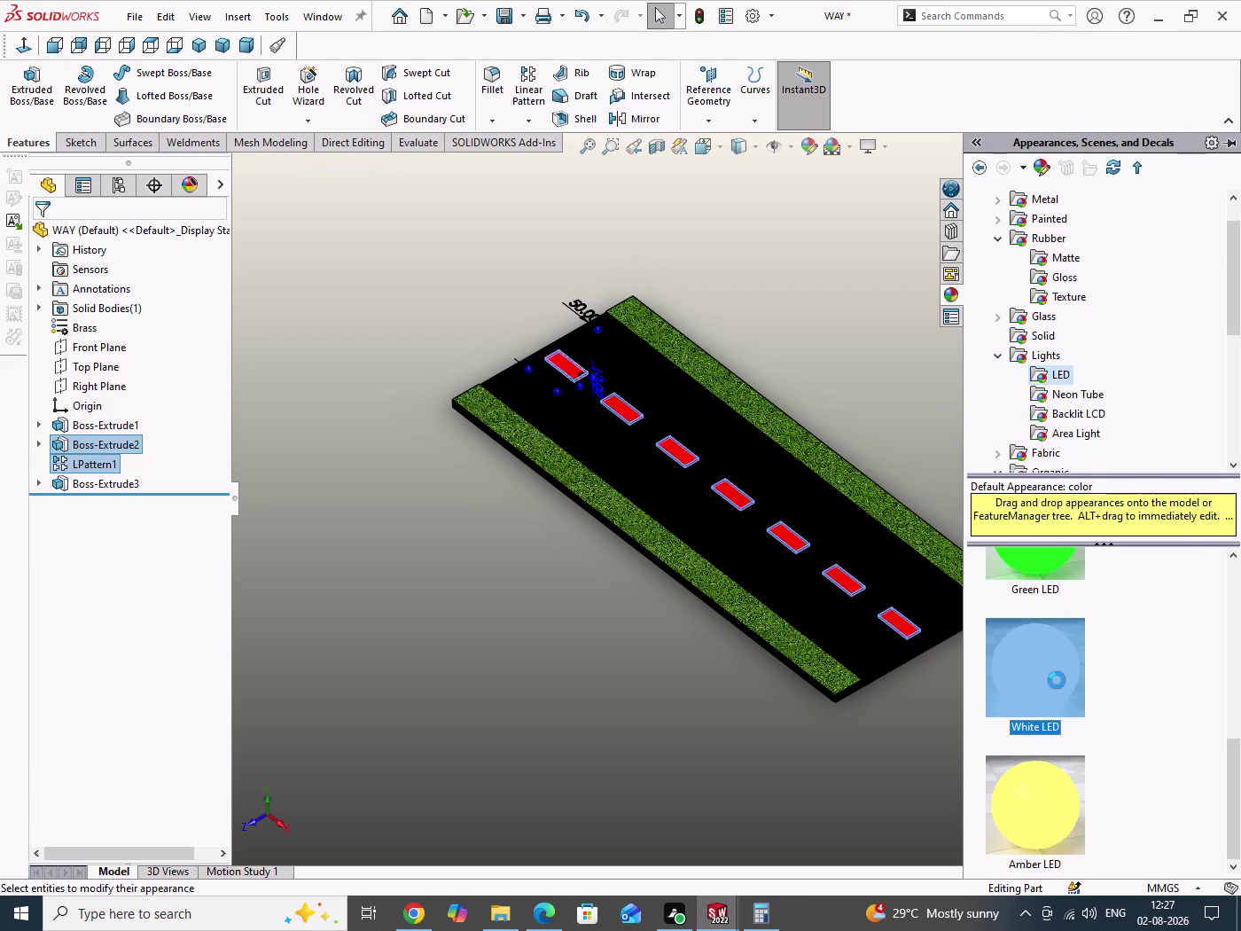
drag(1057, 680, 917, 635)
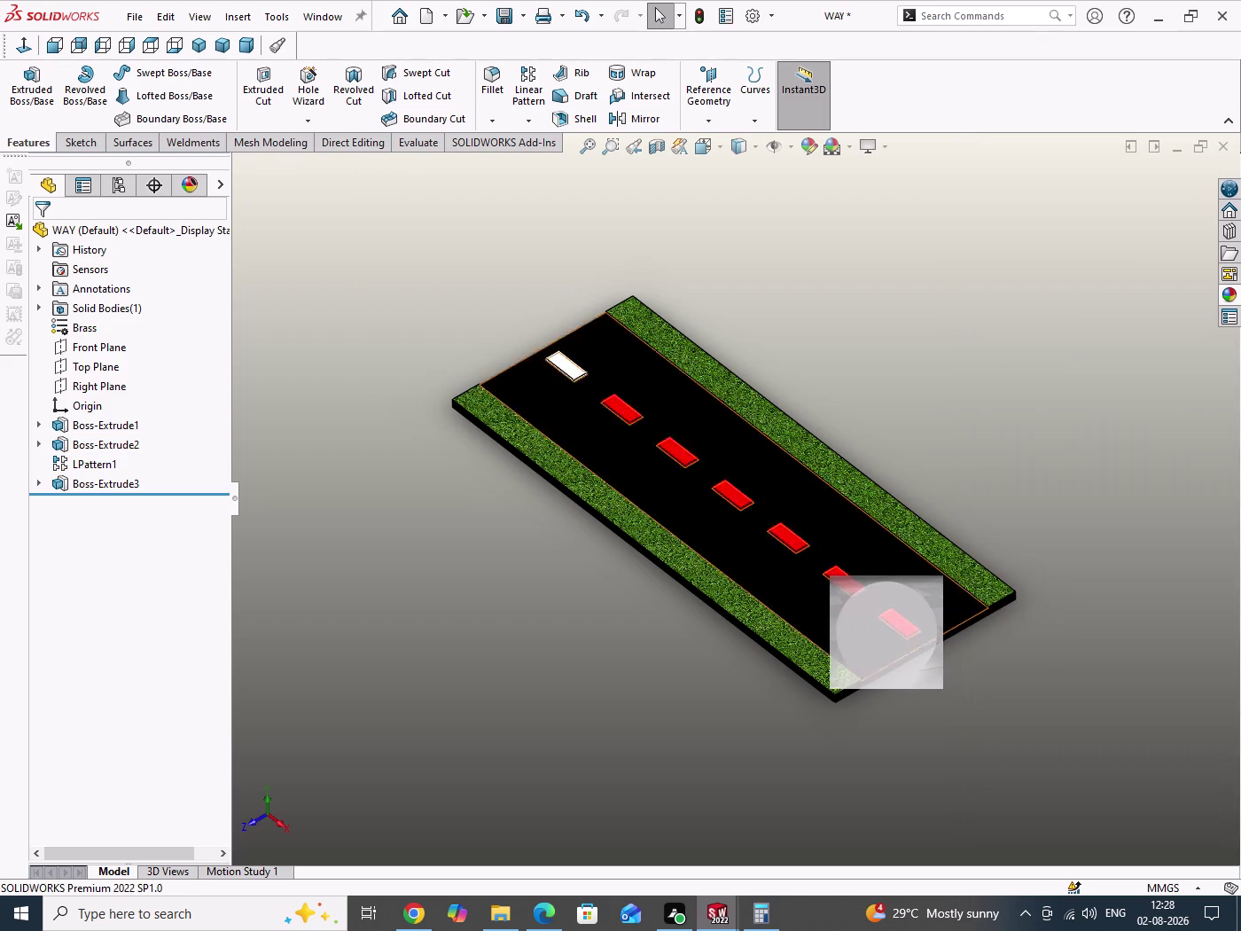
Drop the White LED appearance onto a patterned marking and select LPattern1.
drag(918, 635, 903, 628)
click(908, 632)
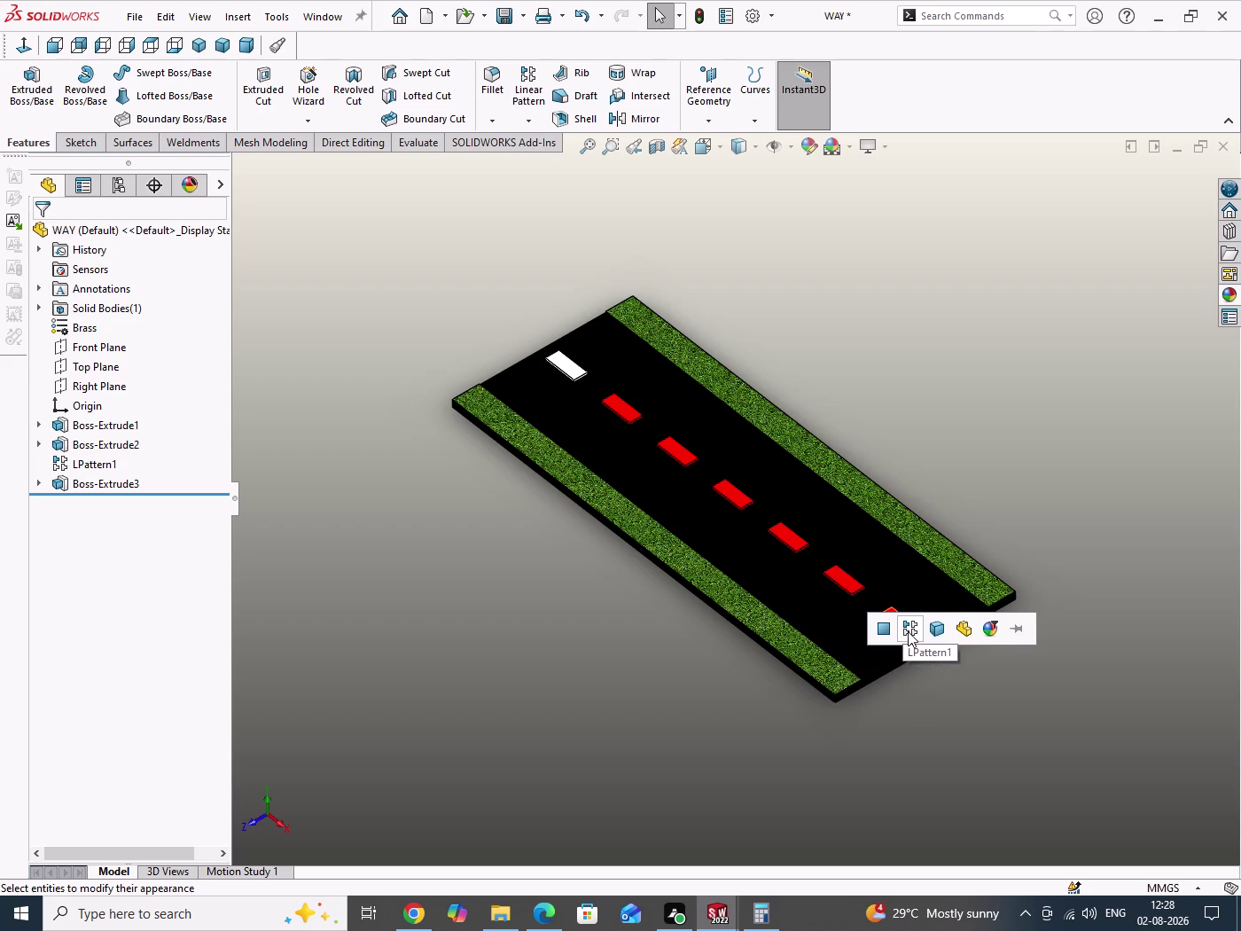
click(85, 467)
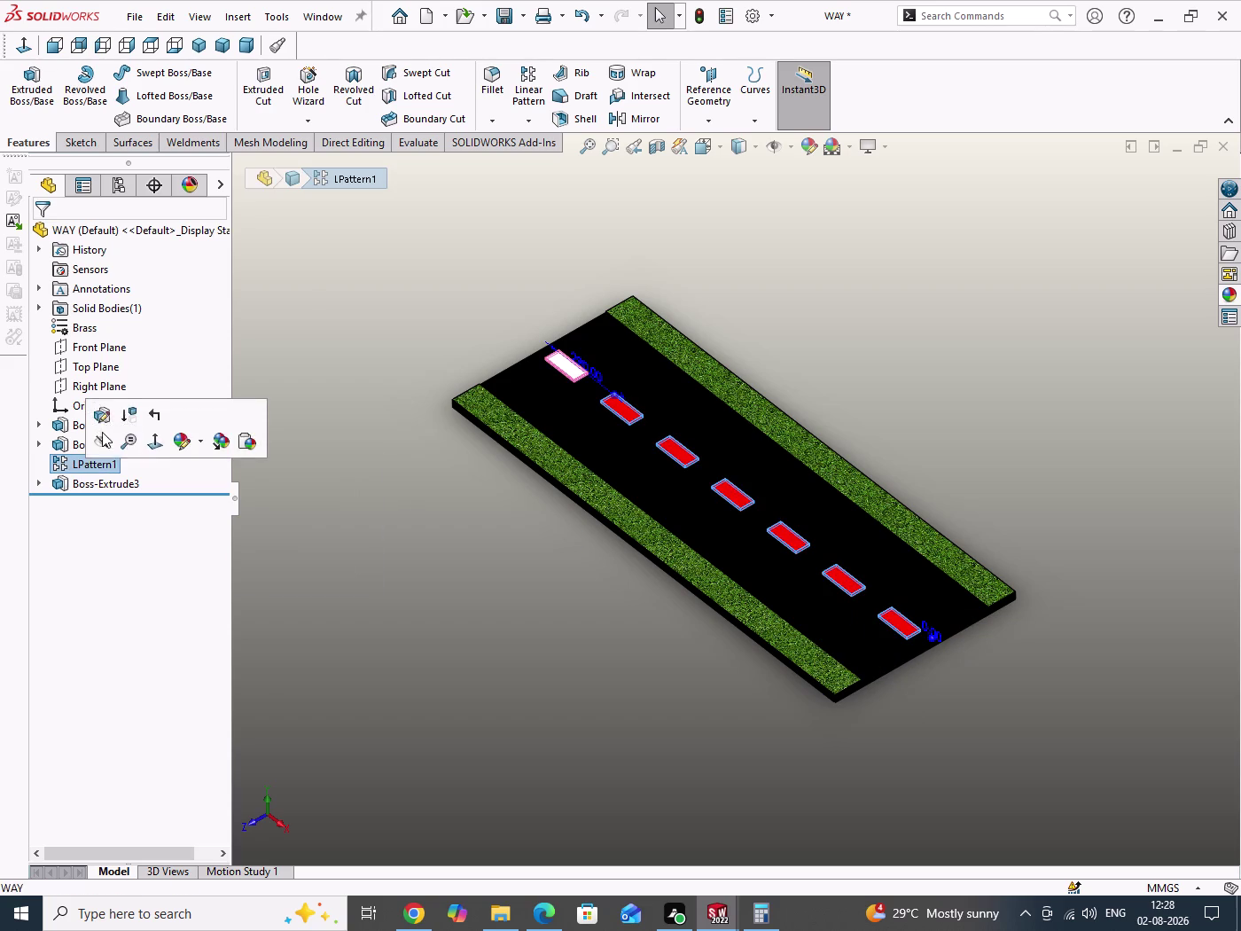
Edit LPattern1 with Propagate visual properties enabled and confirm the change.
click(102, 410)
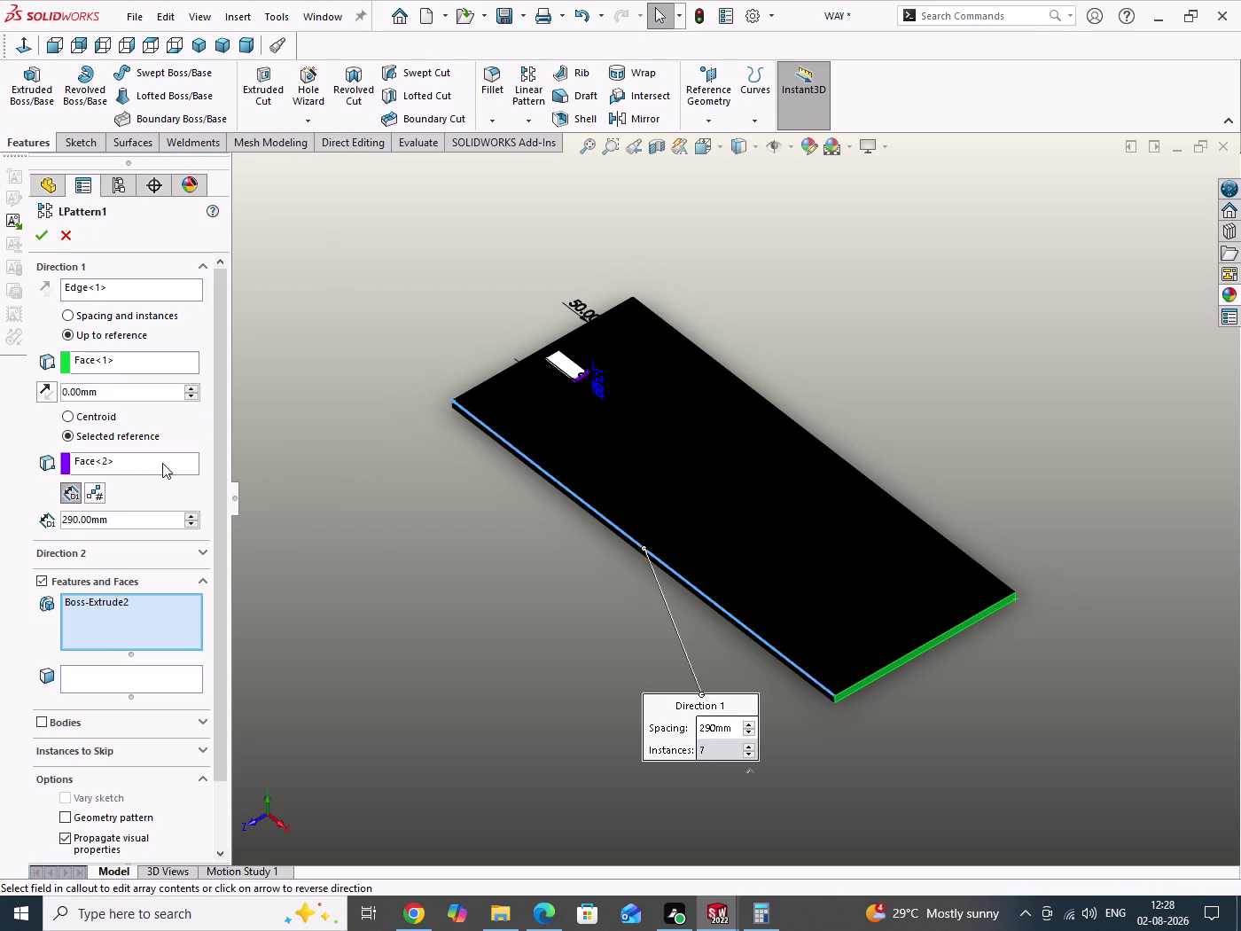
drag(225, 586, 220, 728)
click(40, 239)
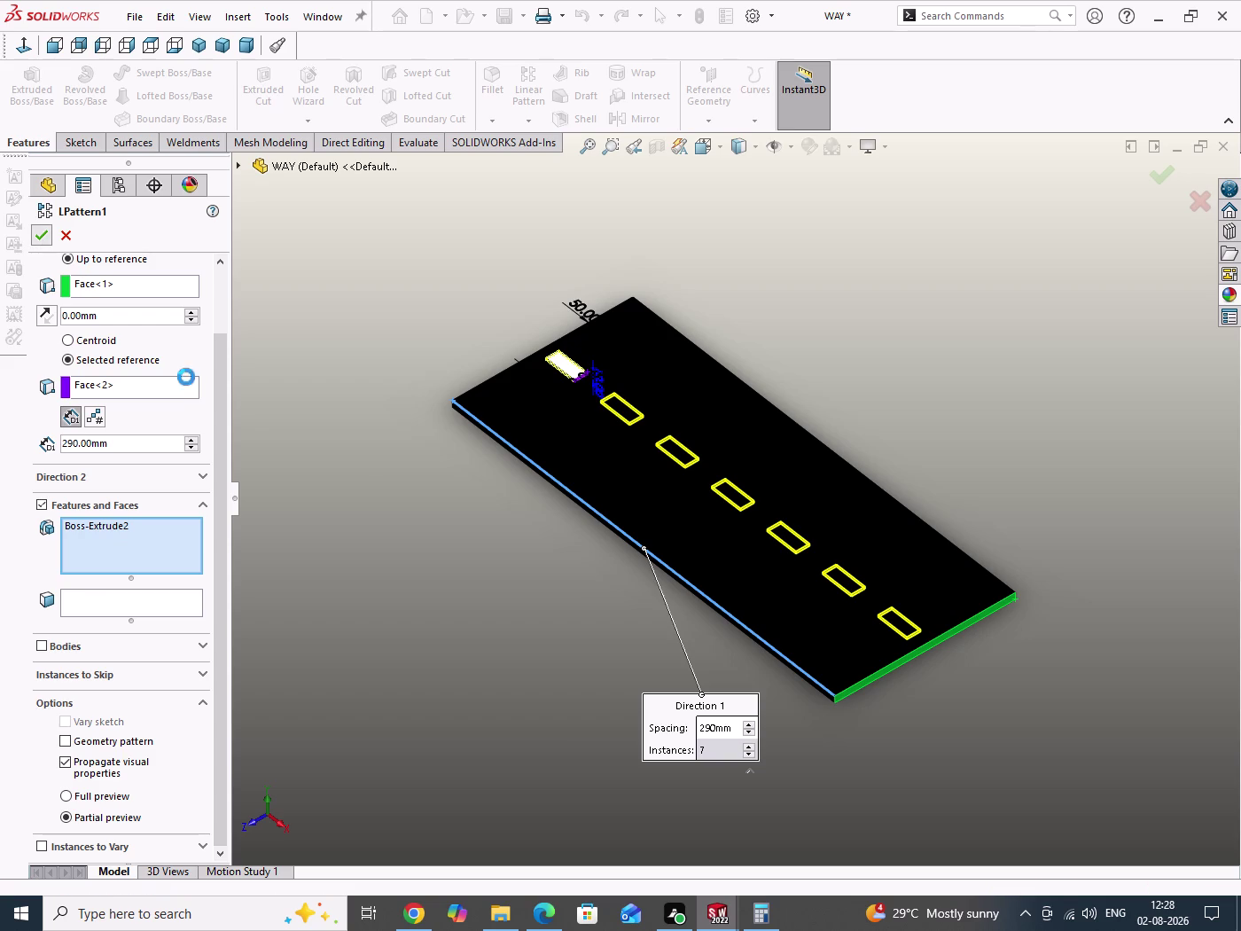
drag(385, 479, 469, 600)
scroll(down, 3)
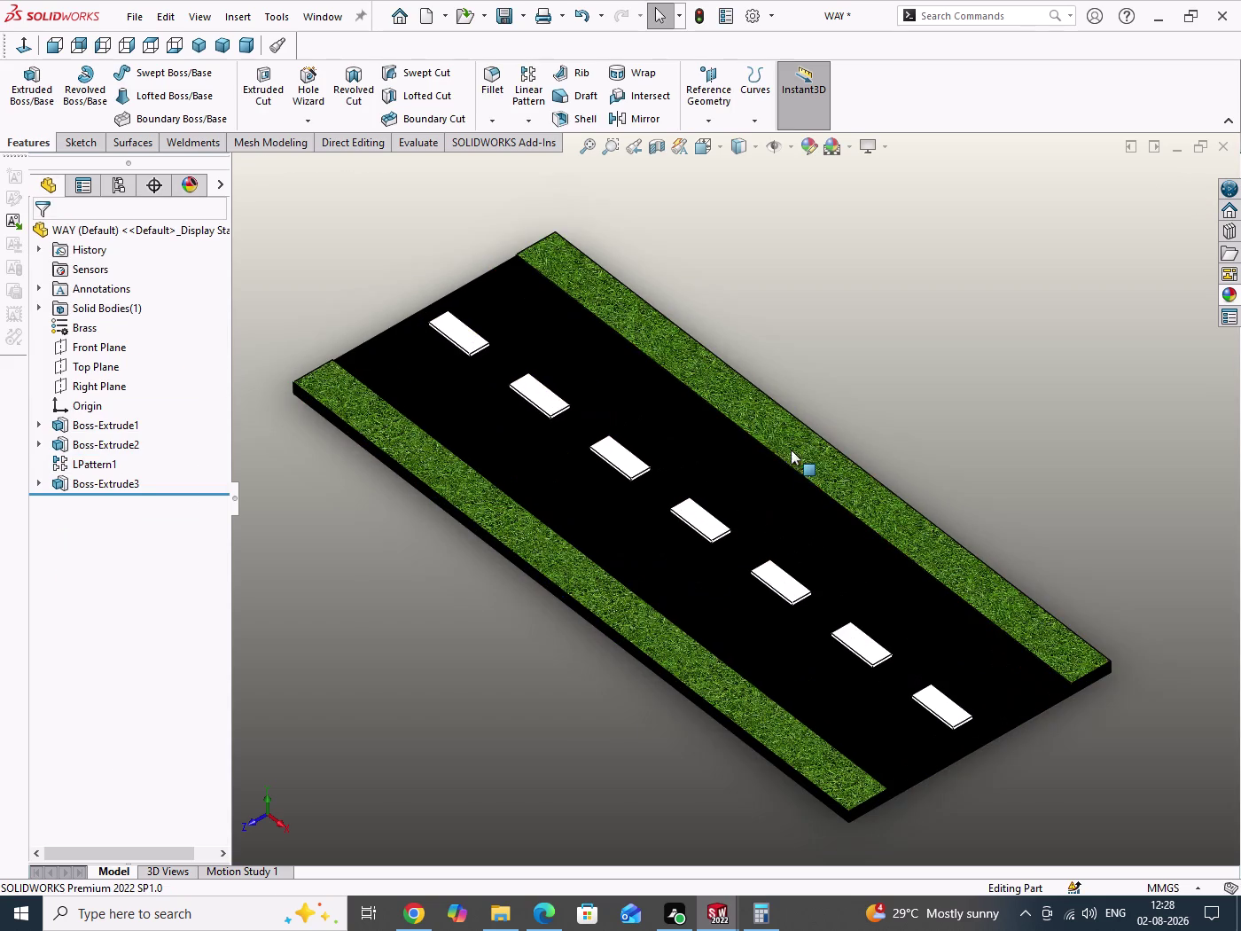
scroll(up, 3)
drag(899, 357, 927, 438)
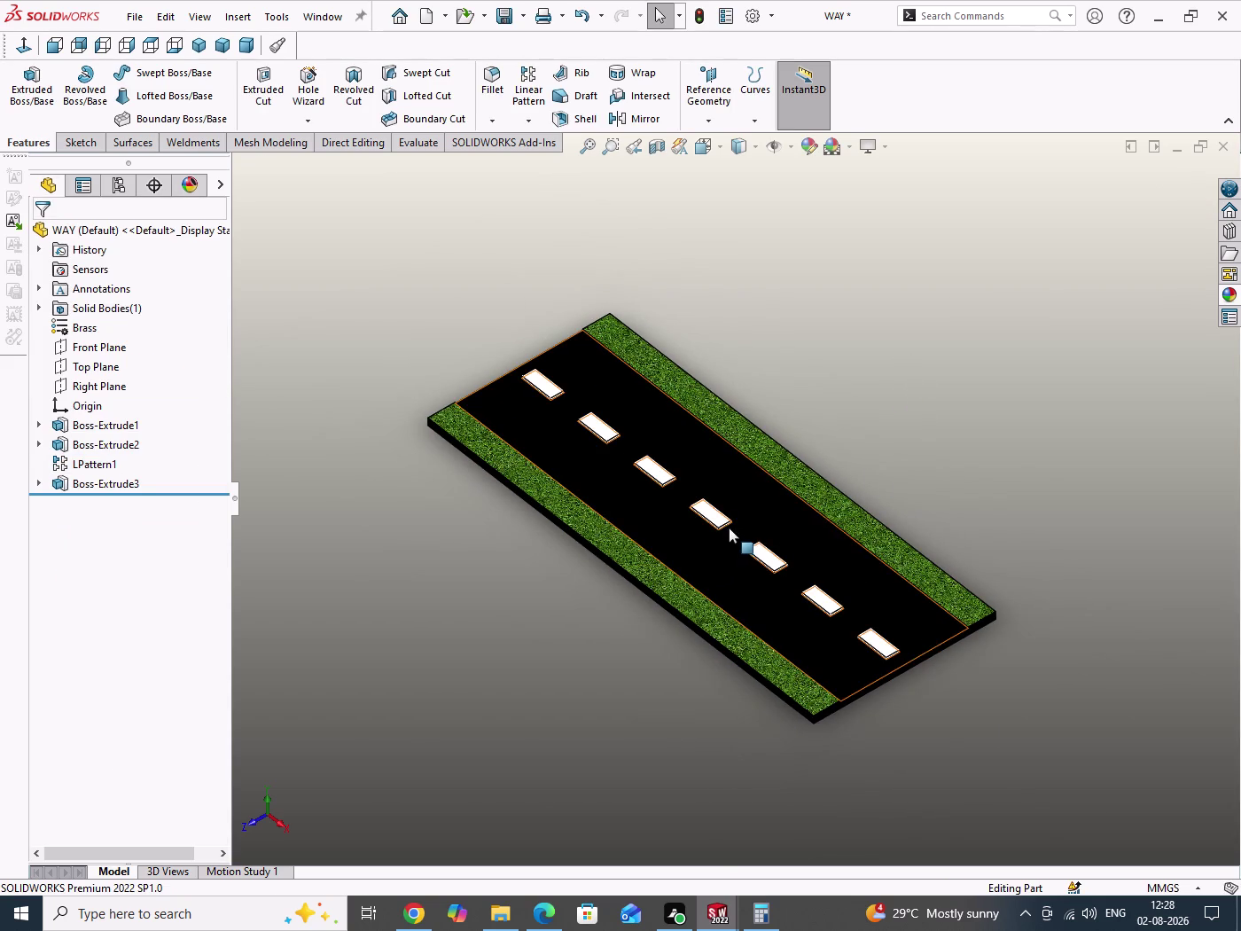
scroll(down, 3)
Select a white patterned marking and save the road part with Ctrl+S.
scroll(down, 3)
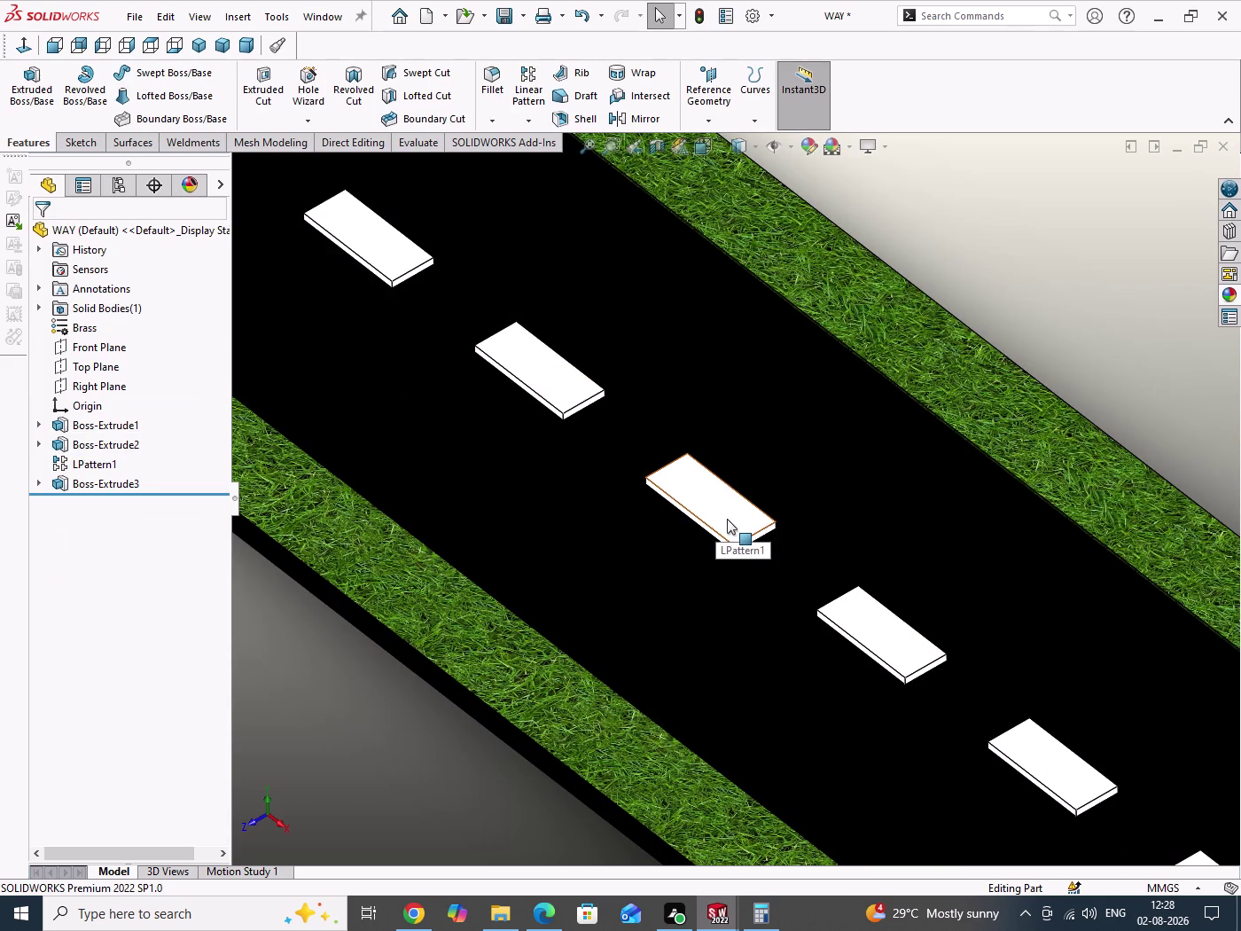
click(727, 519)
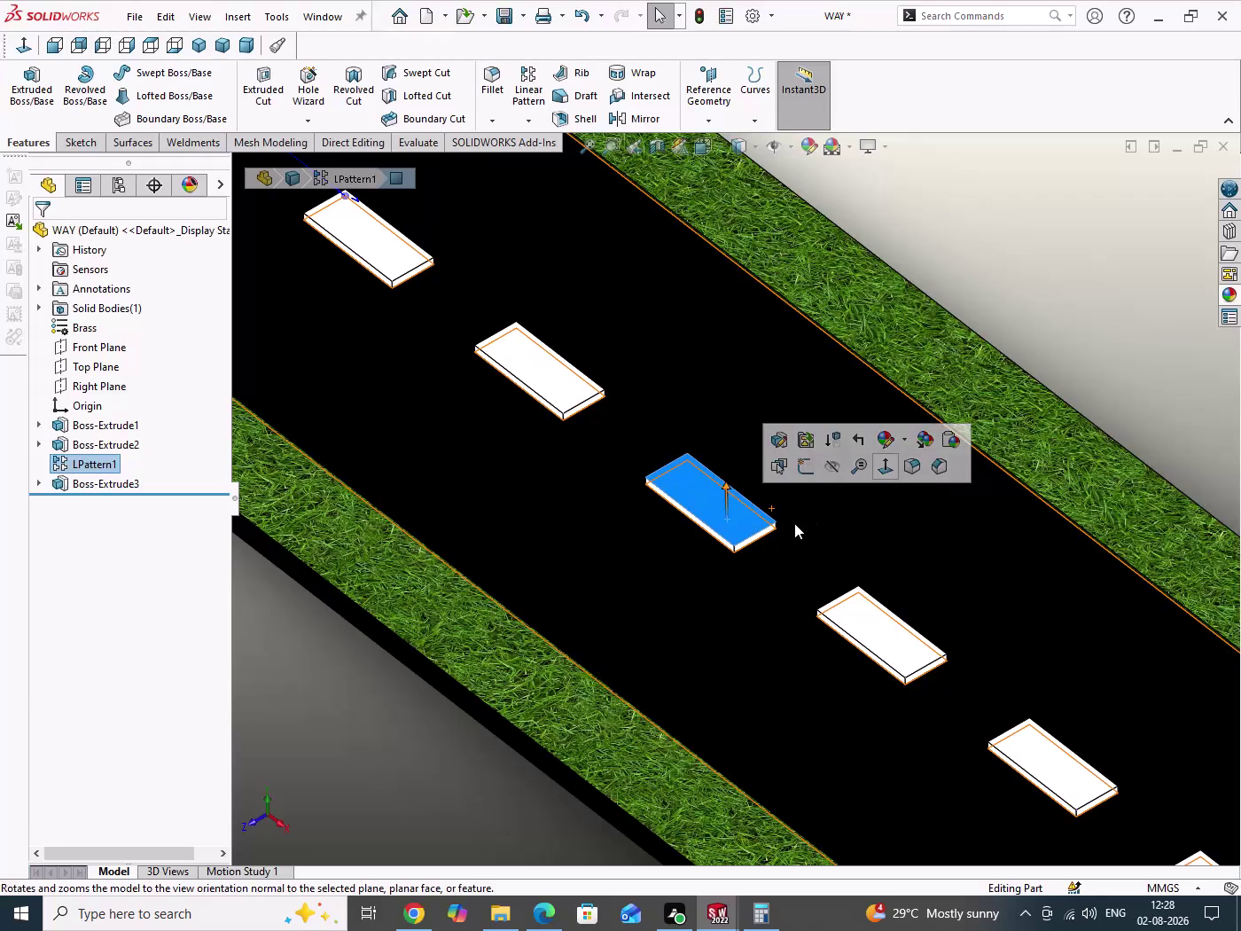
scroll(down, 3)
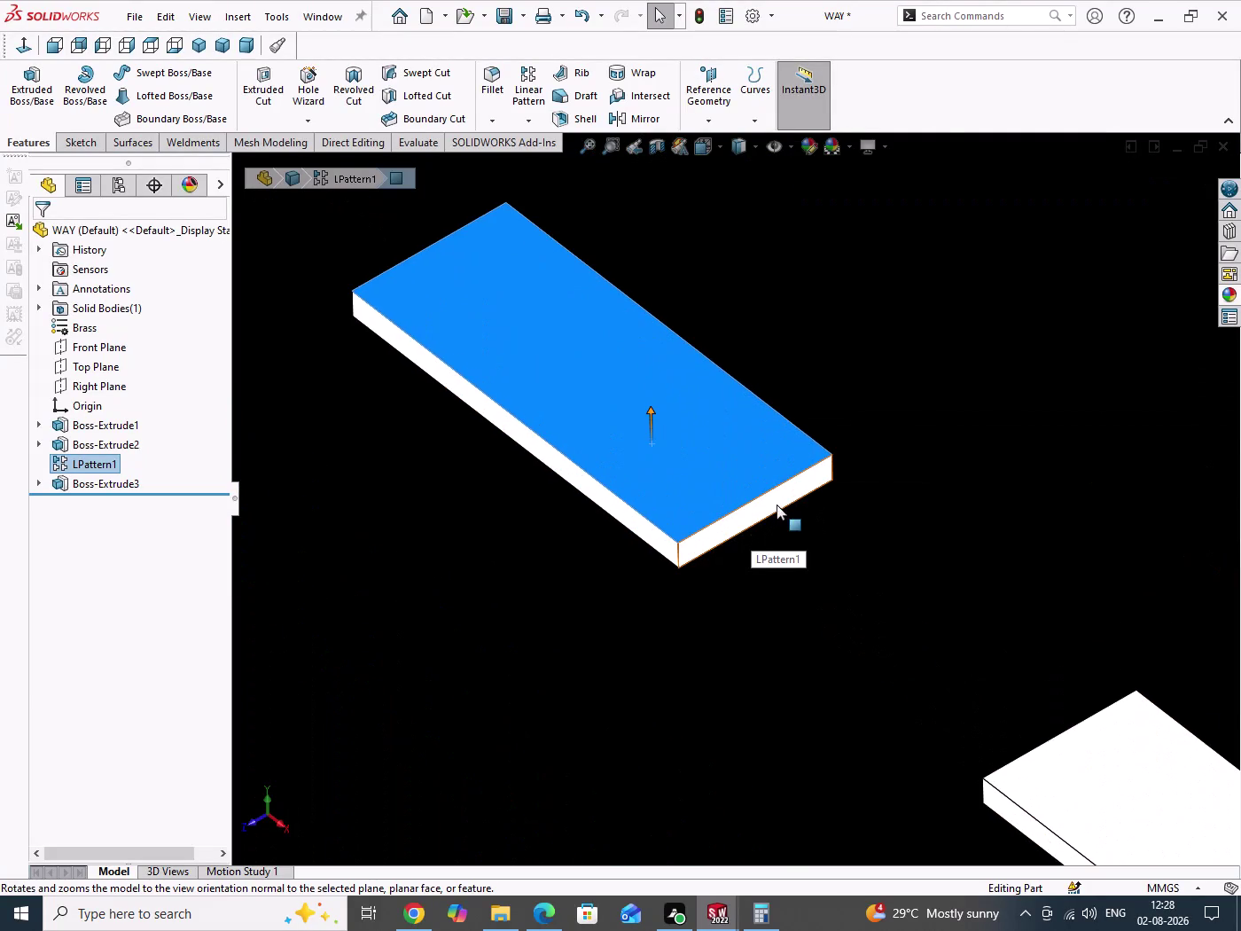
scroll(up, 3)
scroll(up, 3)
drag(968, 391, 989, 495)
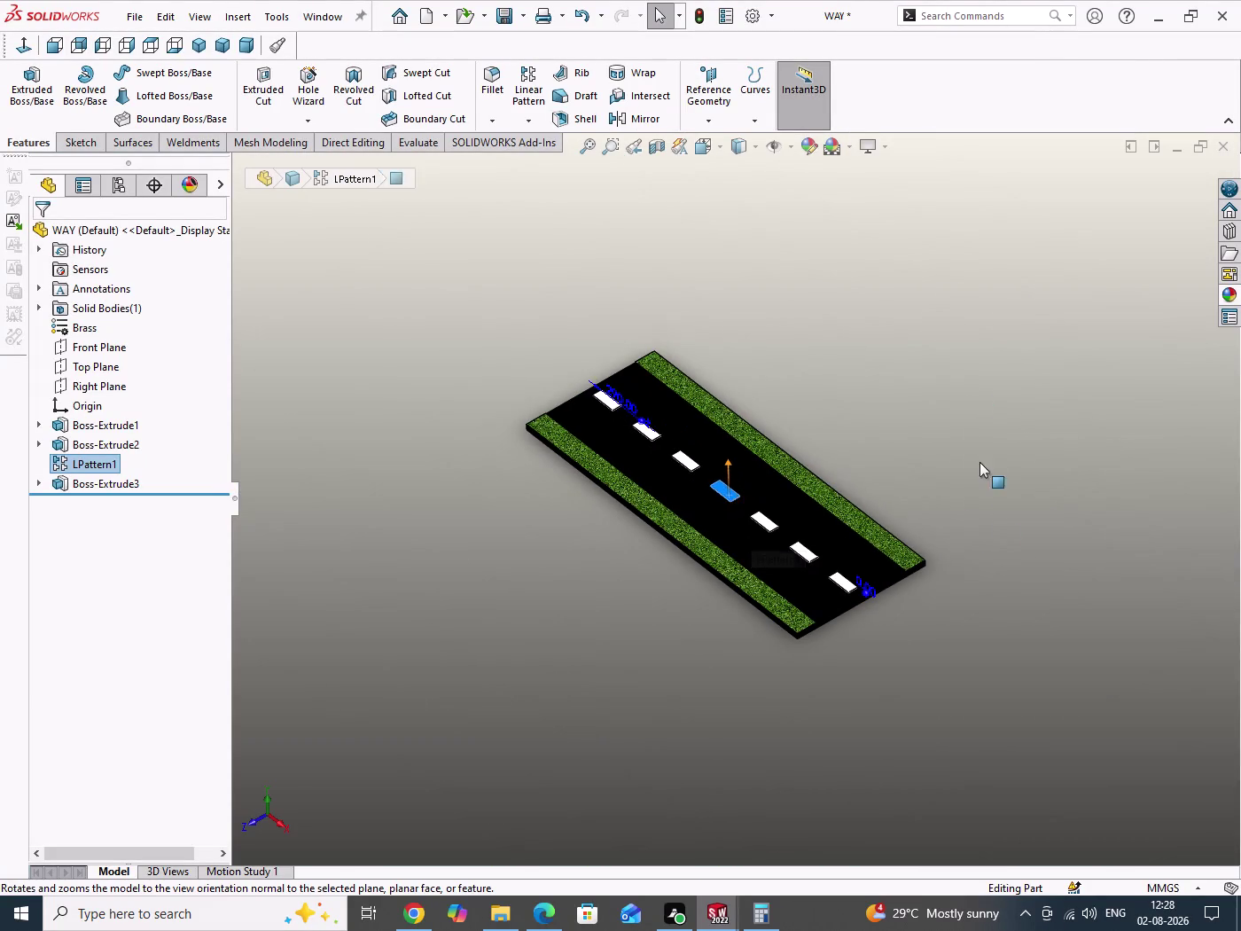
drag(989, 495, 993, 514)
key(ctrl+s)
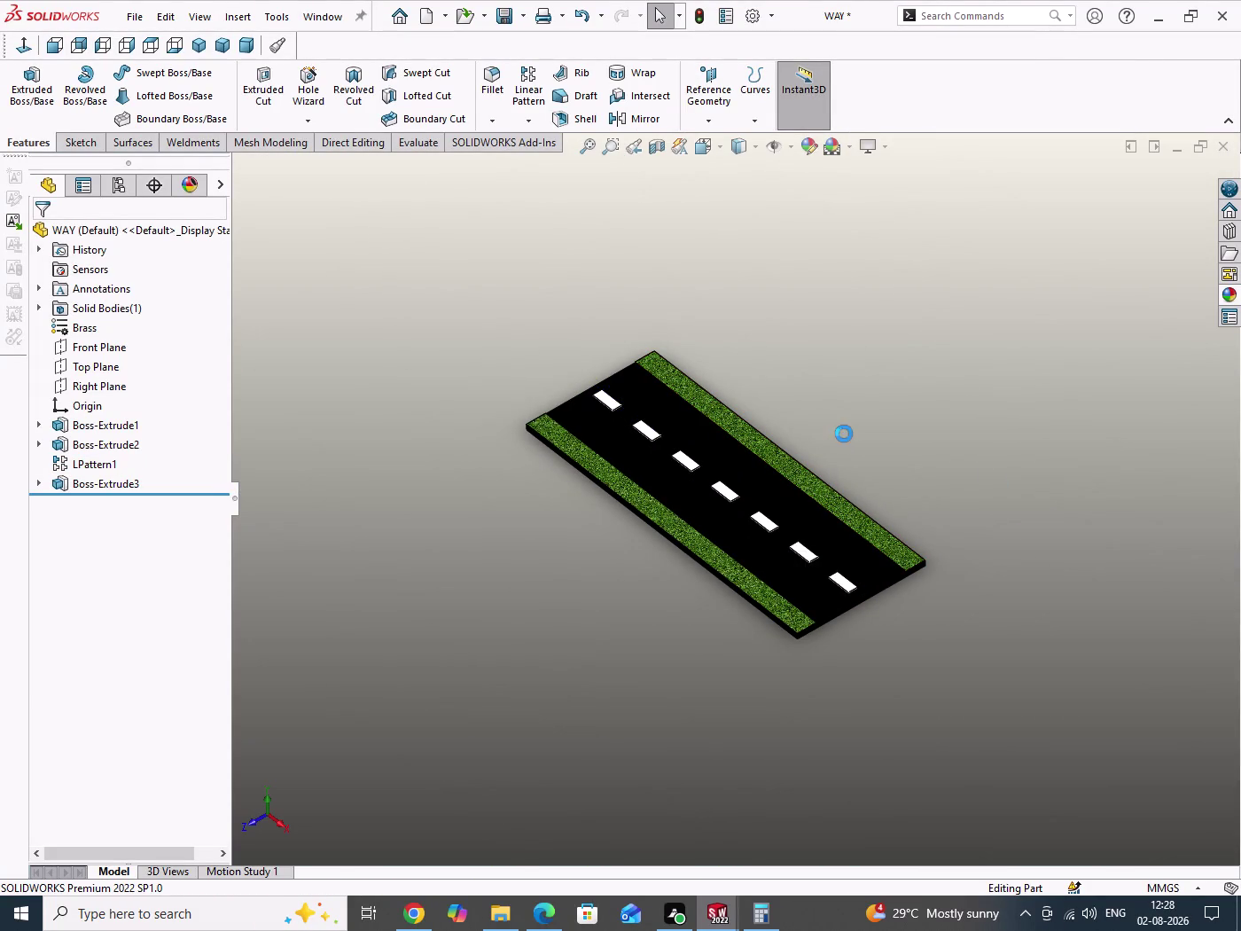
Orbit and zoom in on the road slab's end edge, then start a Draft feature.
drag(860, 382, 900, 470)
middle_drag(900, 470, 902, 474)
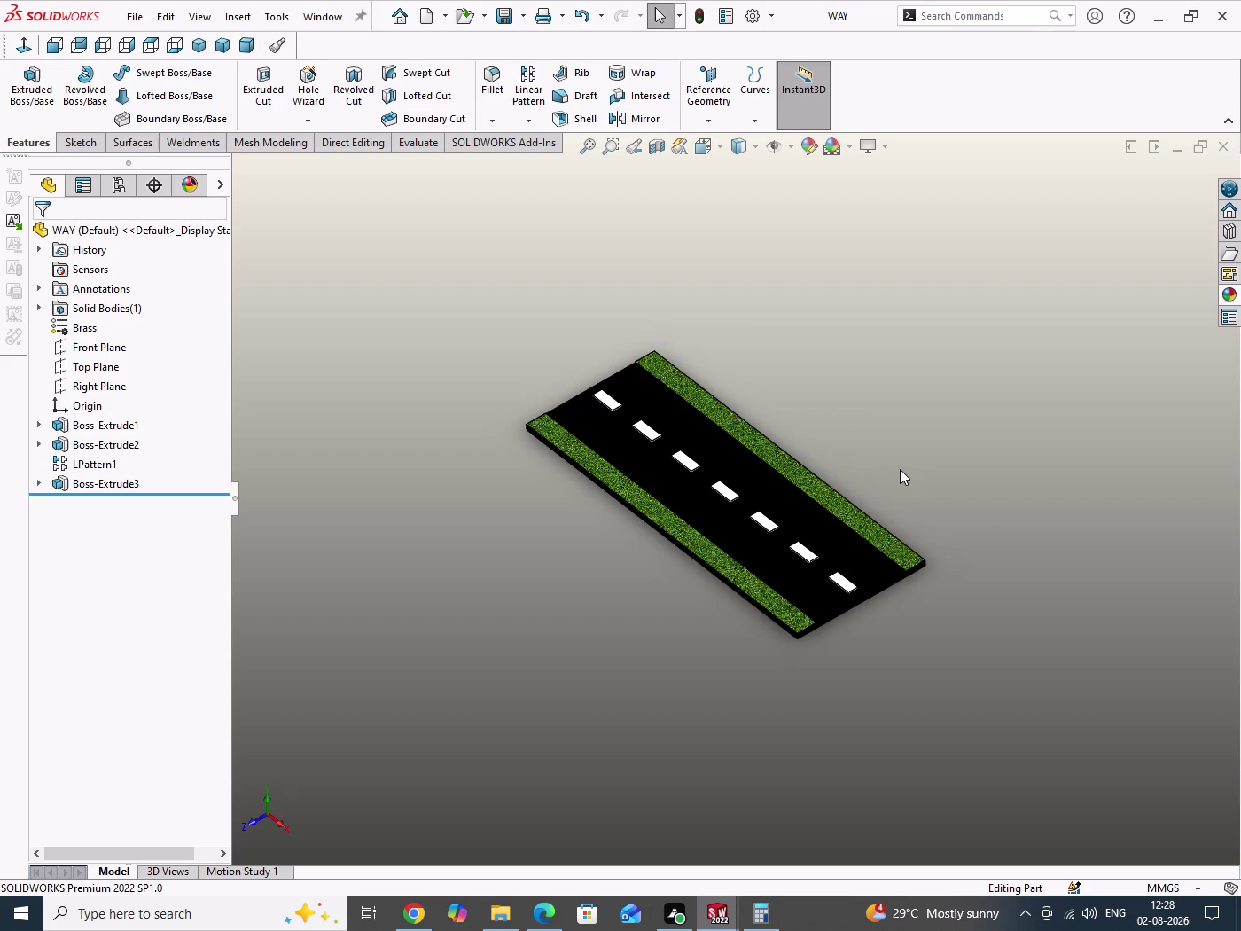
middle_drag(902, 473, 964, 517)
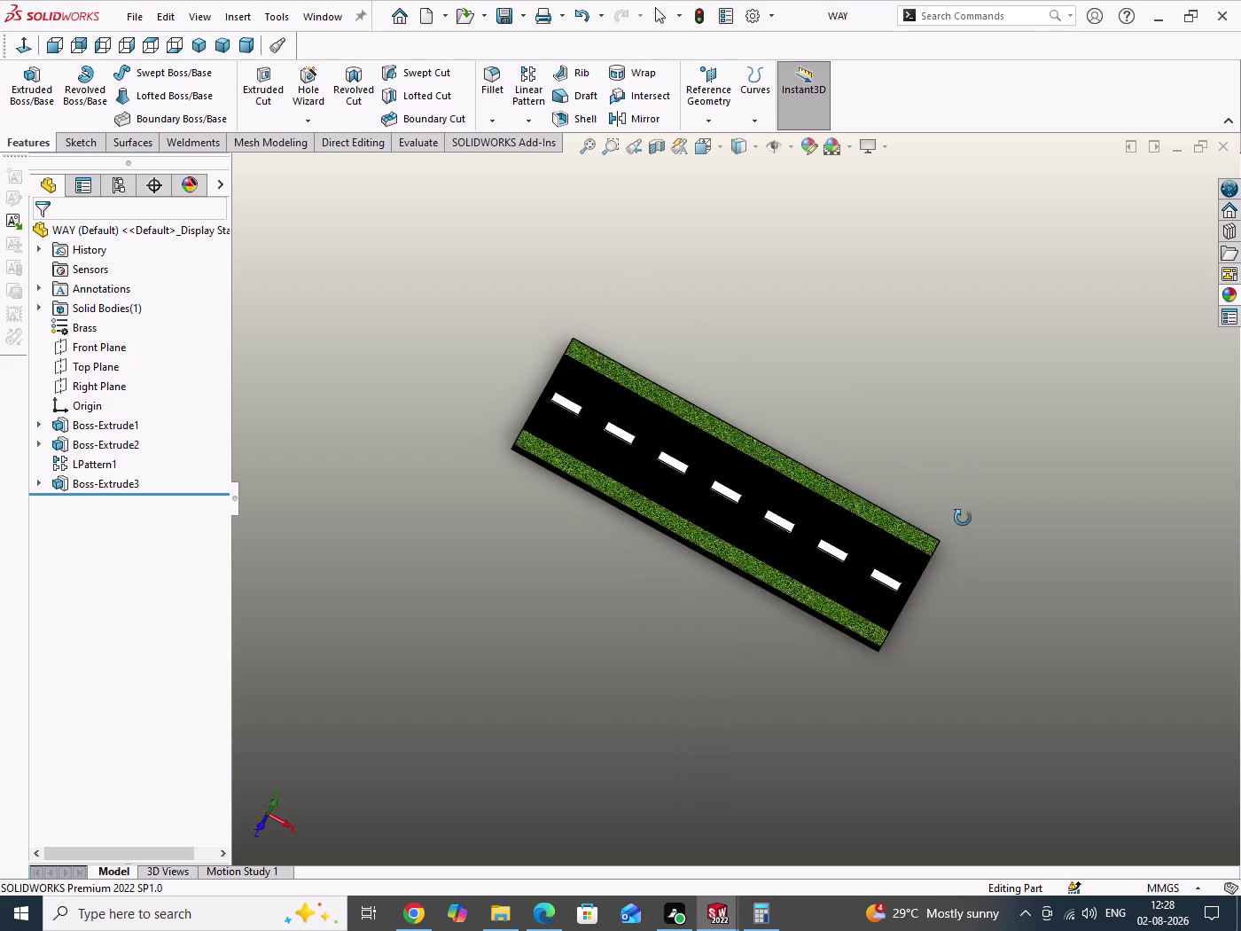
middle_drag(963, 517, 952, 548)
scroll(down, 3)
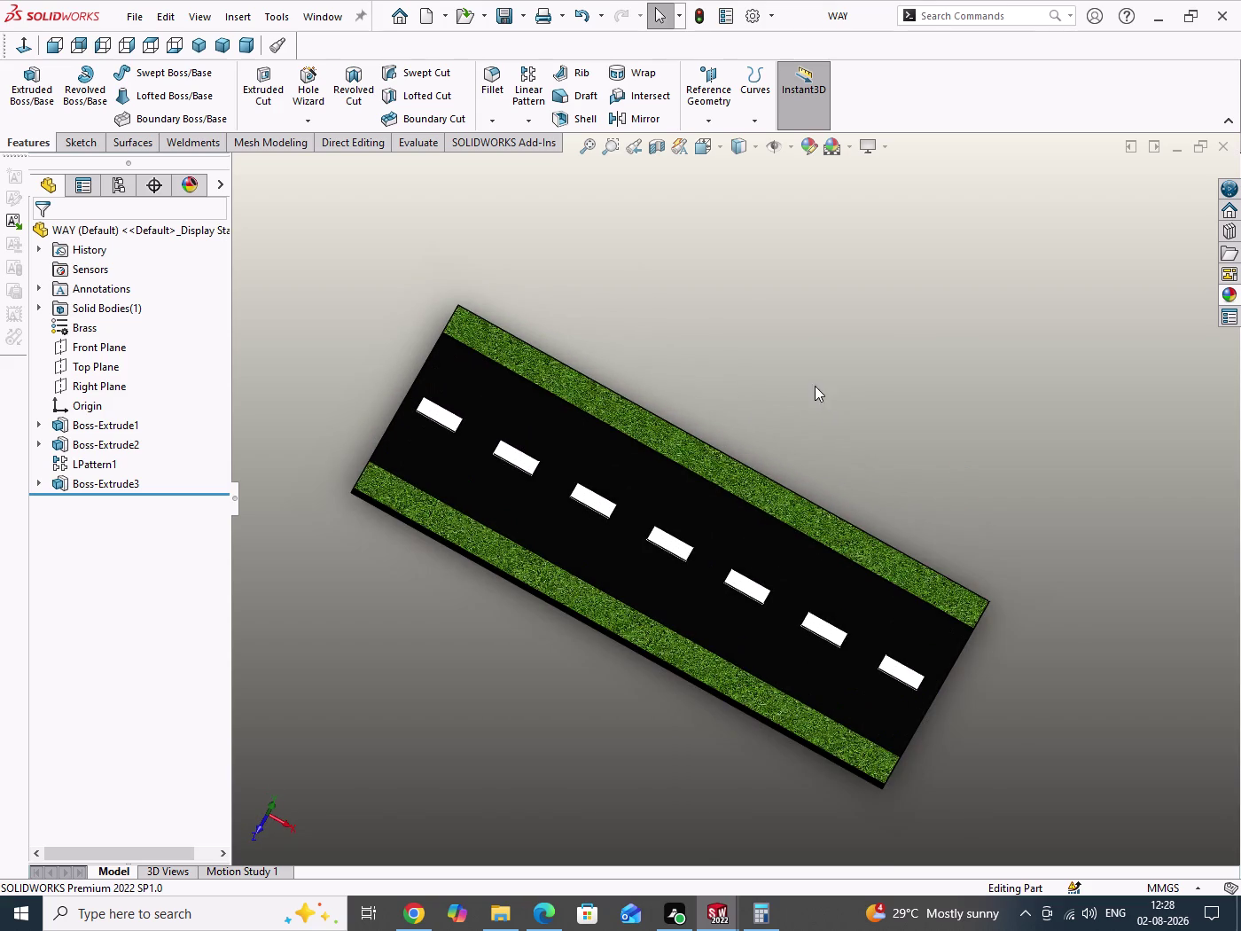
drag(815, 385, 868, 451)
middle_drag(792, 472, 840, 407)
scroll(up, 3)
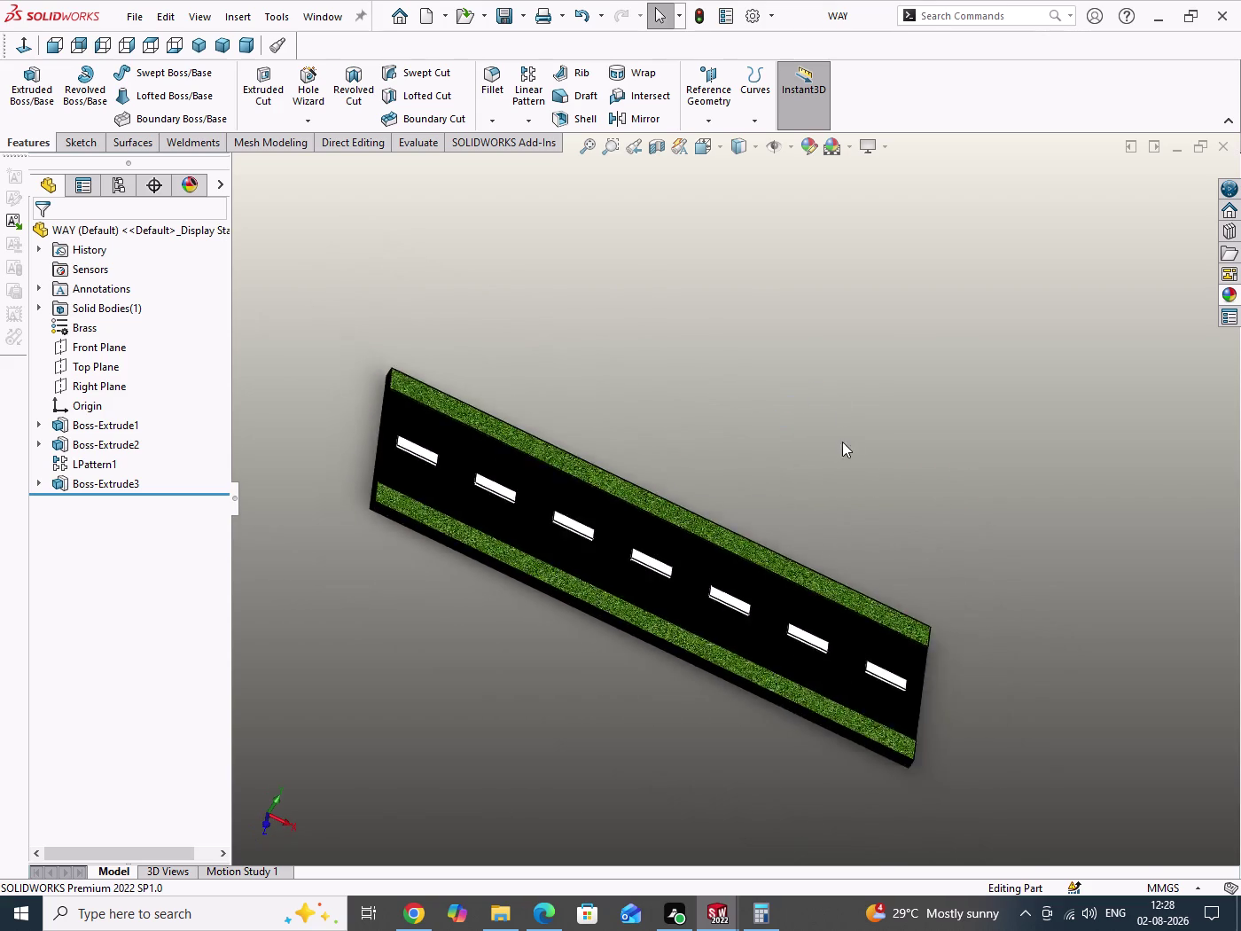
scroll(down, 3)
middle_drag(435, 458, 460, 542)
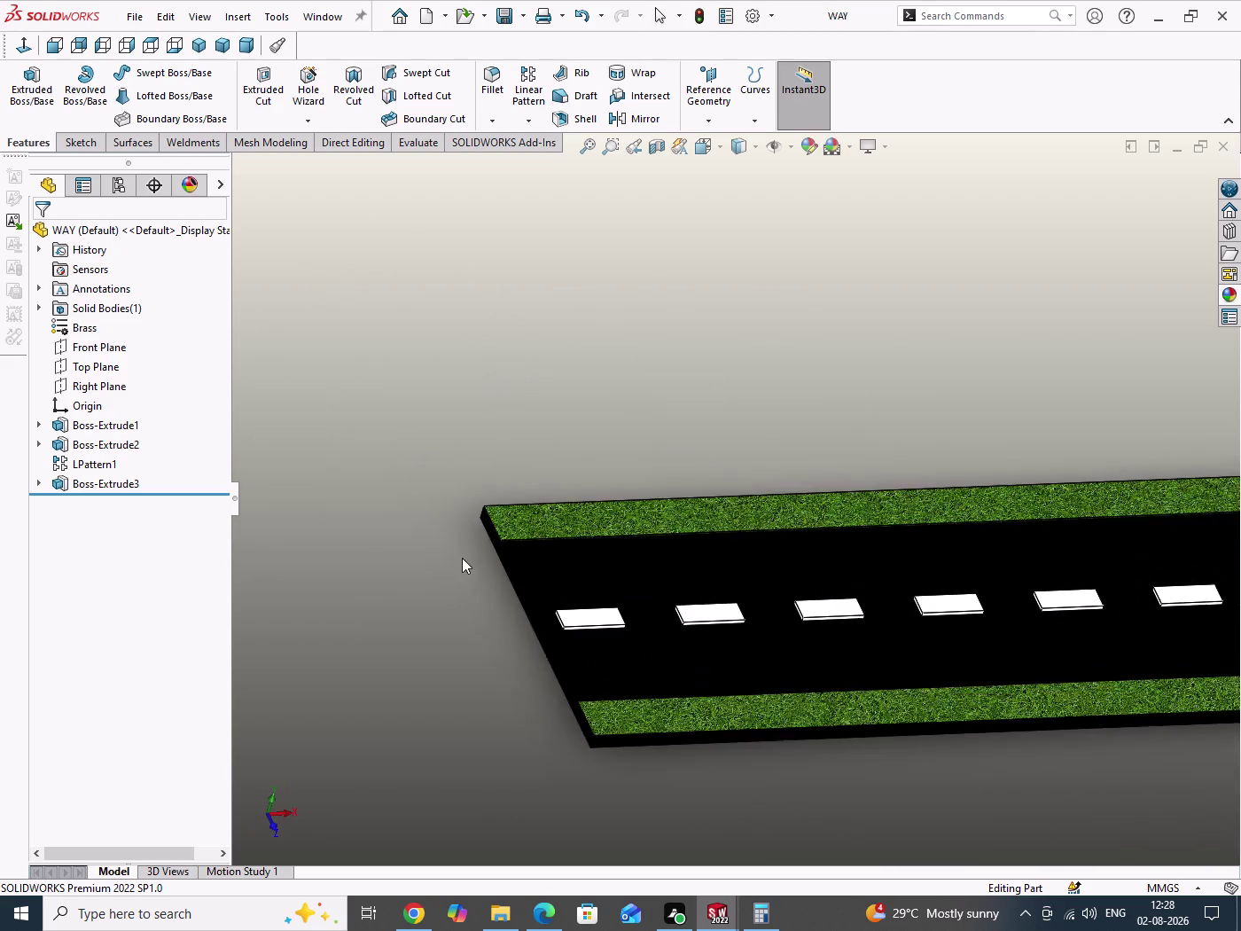
scroll(down, 3)
middle_drag(542, 611, 526, 598)
drag(451, 542, 451, 551)
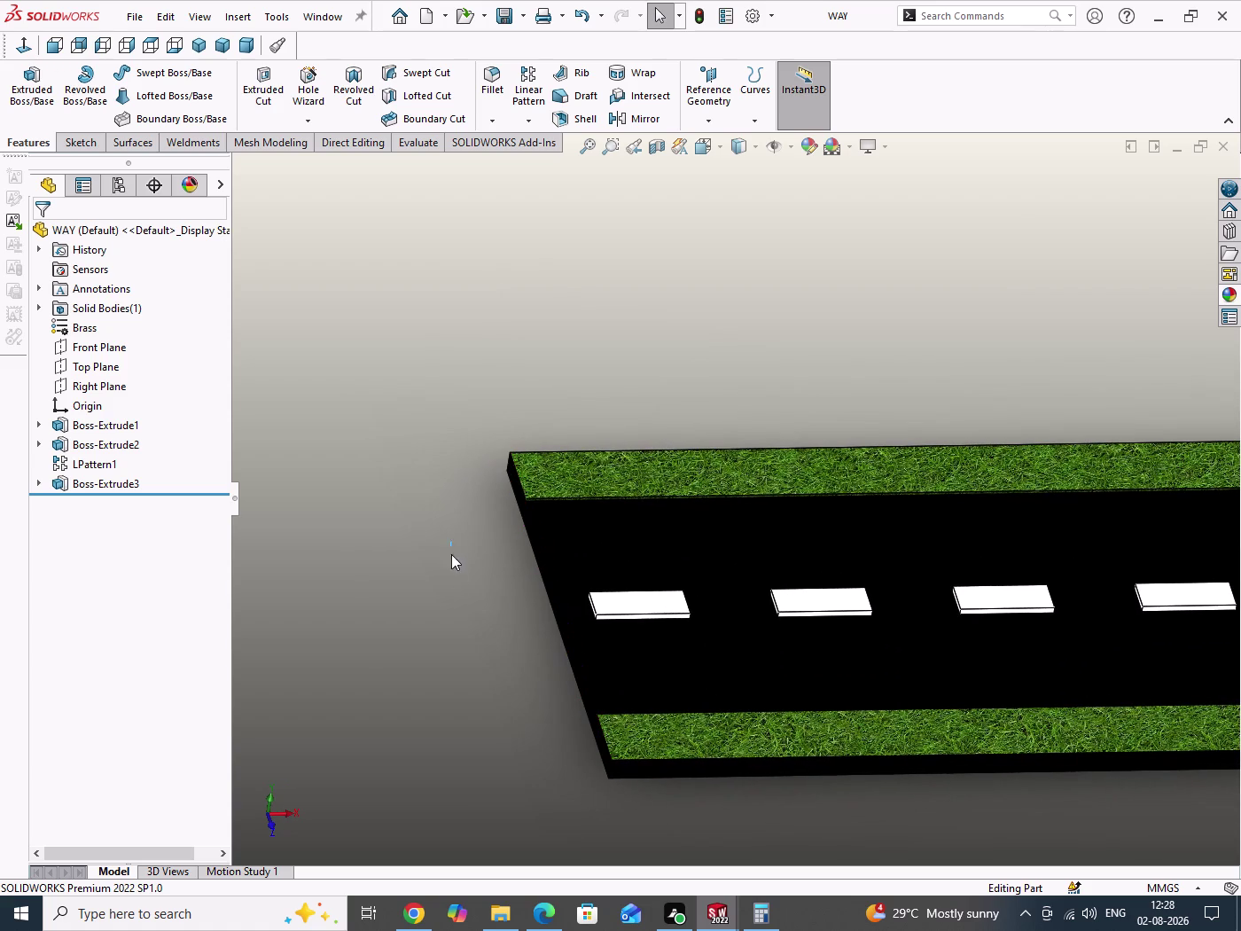
drag(451, 551, 458, 580)
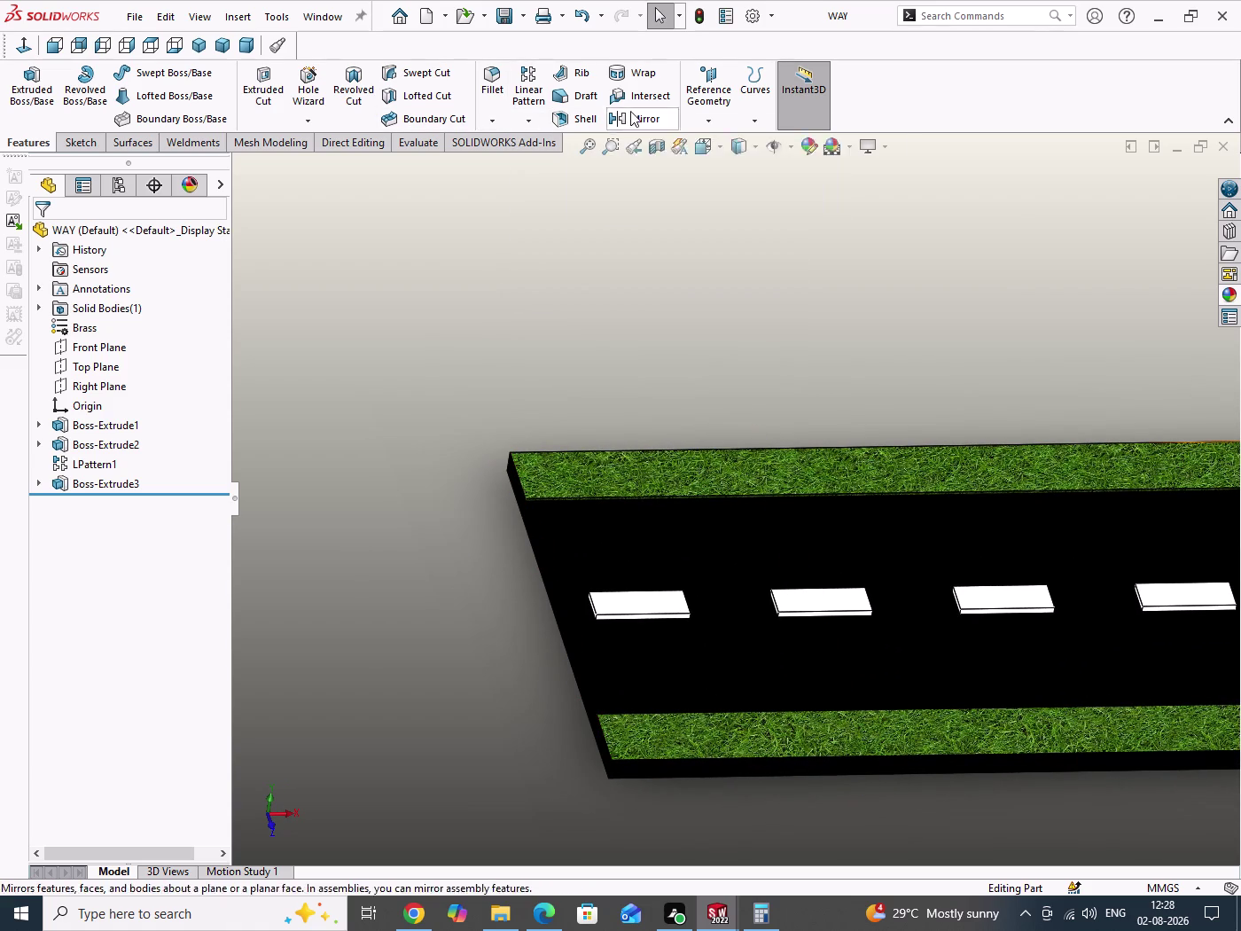
click(585, 94)
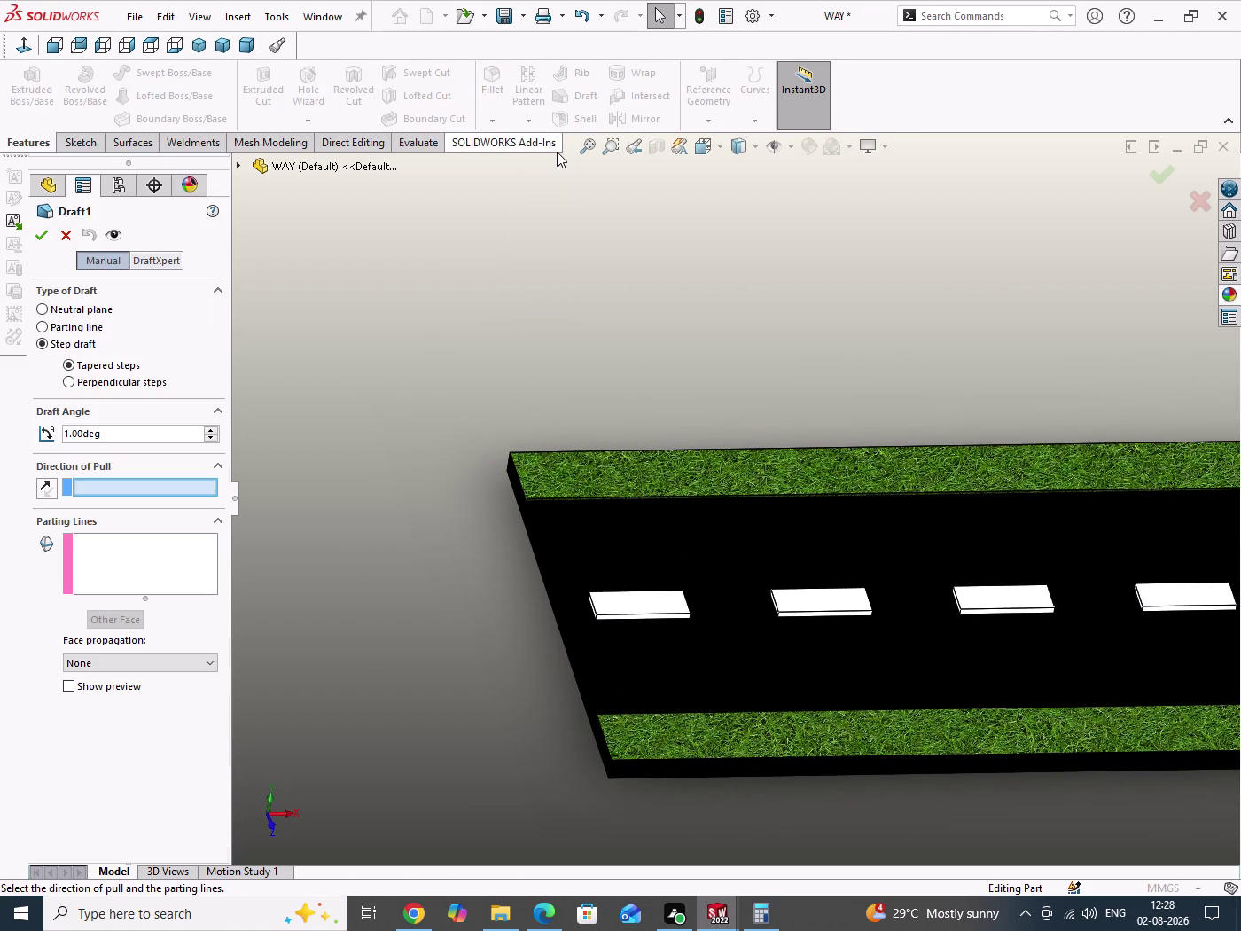
Set the draft type to Neutral plane using a lane marking's top face.
click(56, 313)
scroll(up, 3)
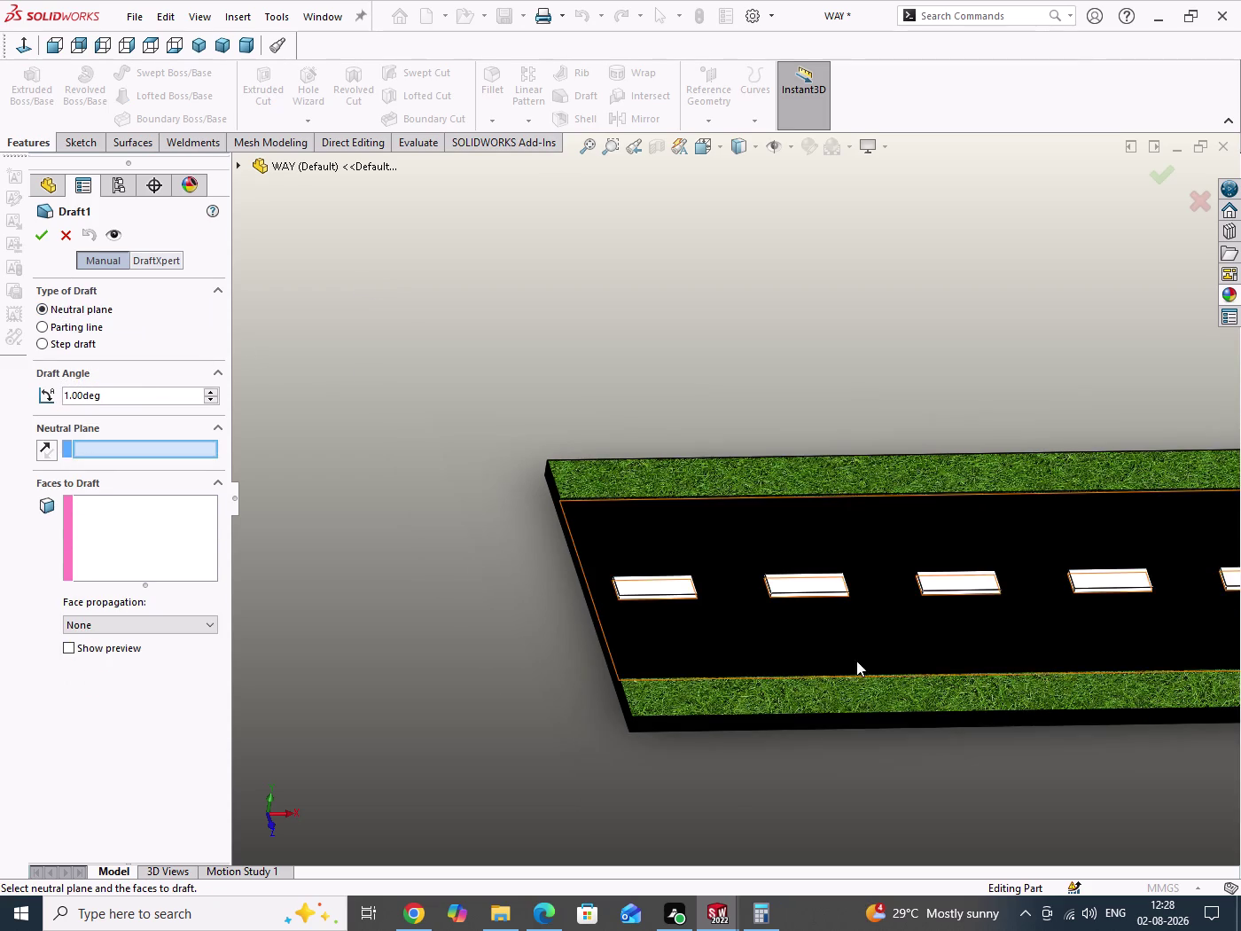
scroll(down, 3)
click(606, 727)
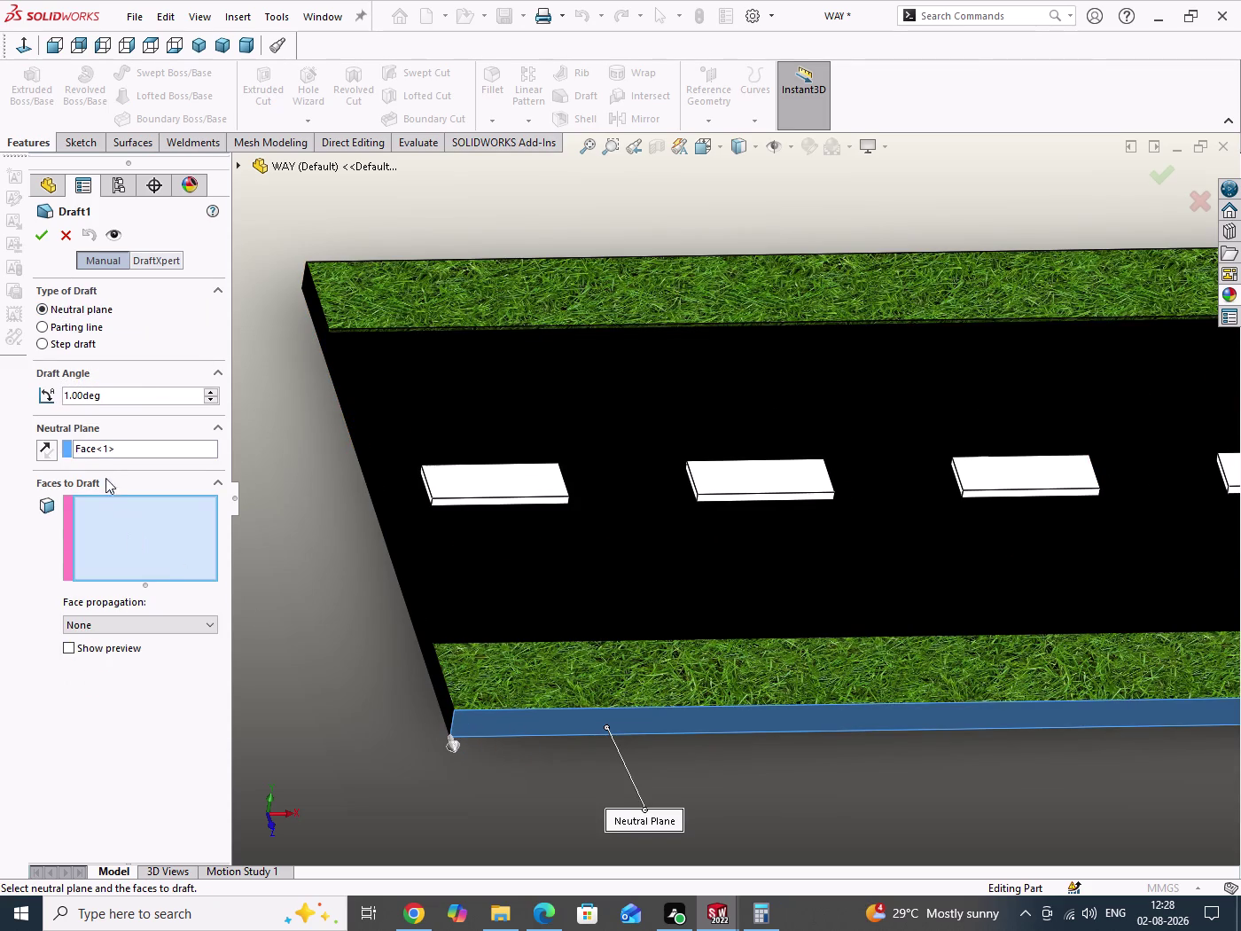
click(89, 454)
click(139, 447)
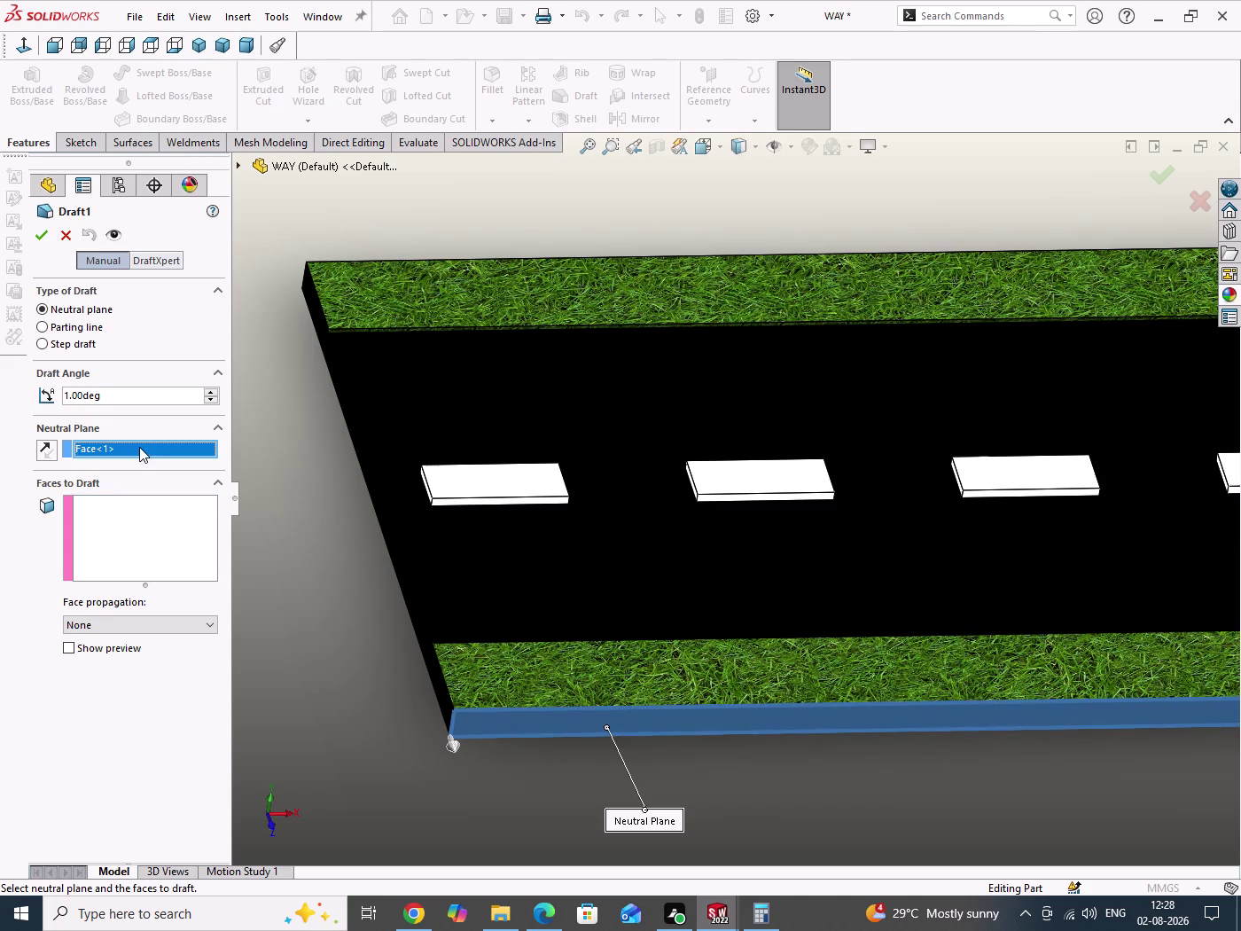
click(540, 483)
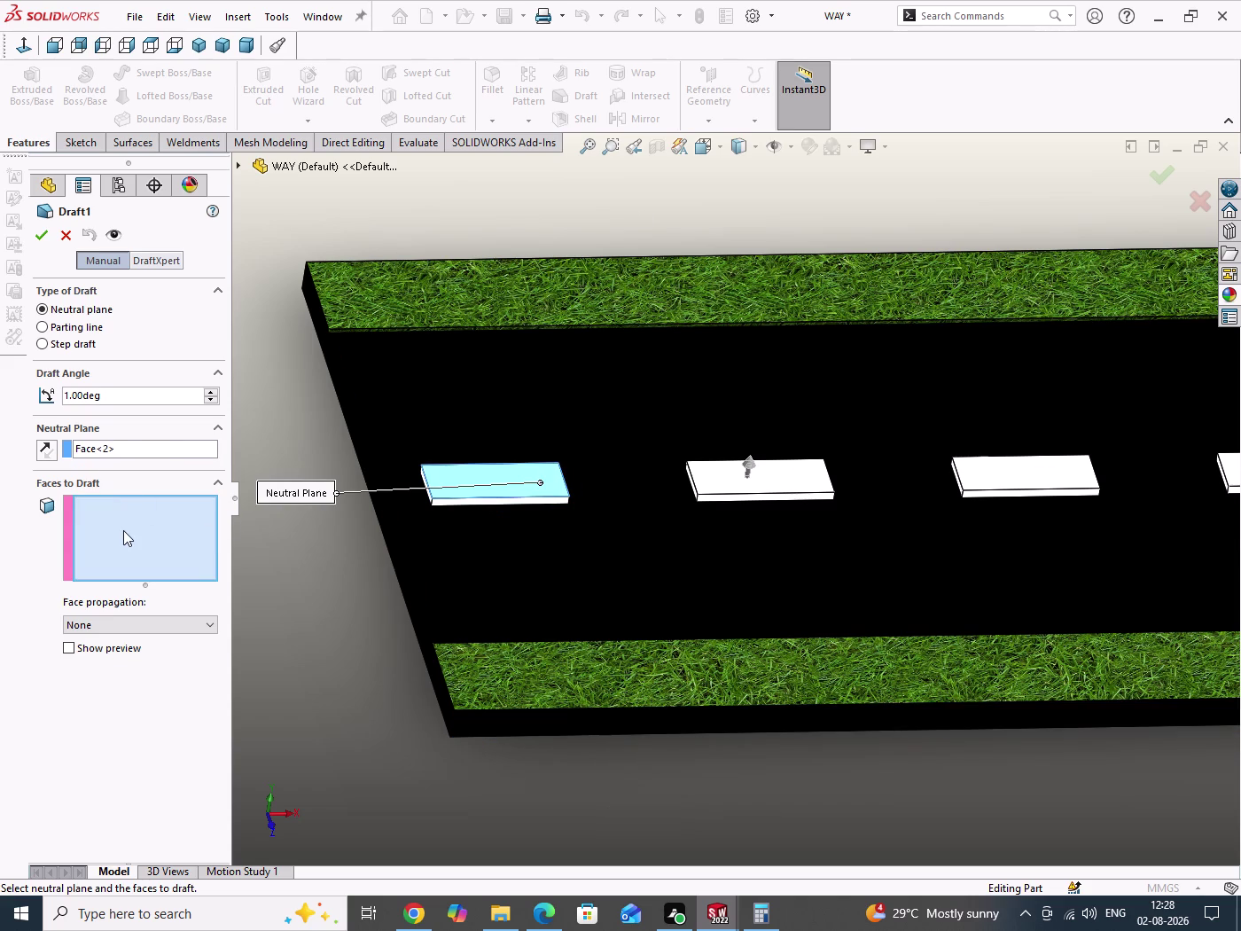
Add the slab's four side faces (two long sides, two ends) as faces to draft.
click(497, 725)
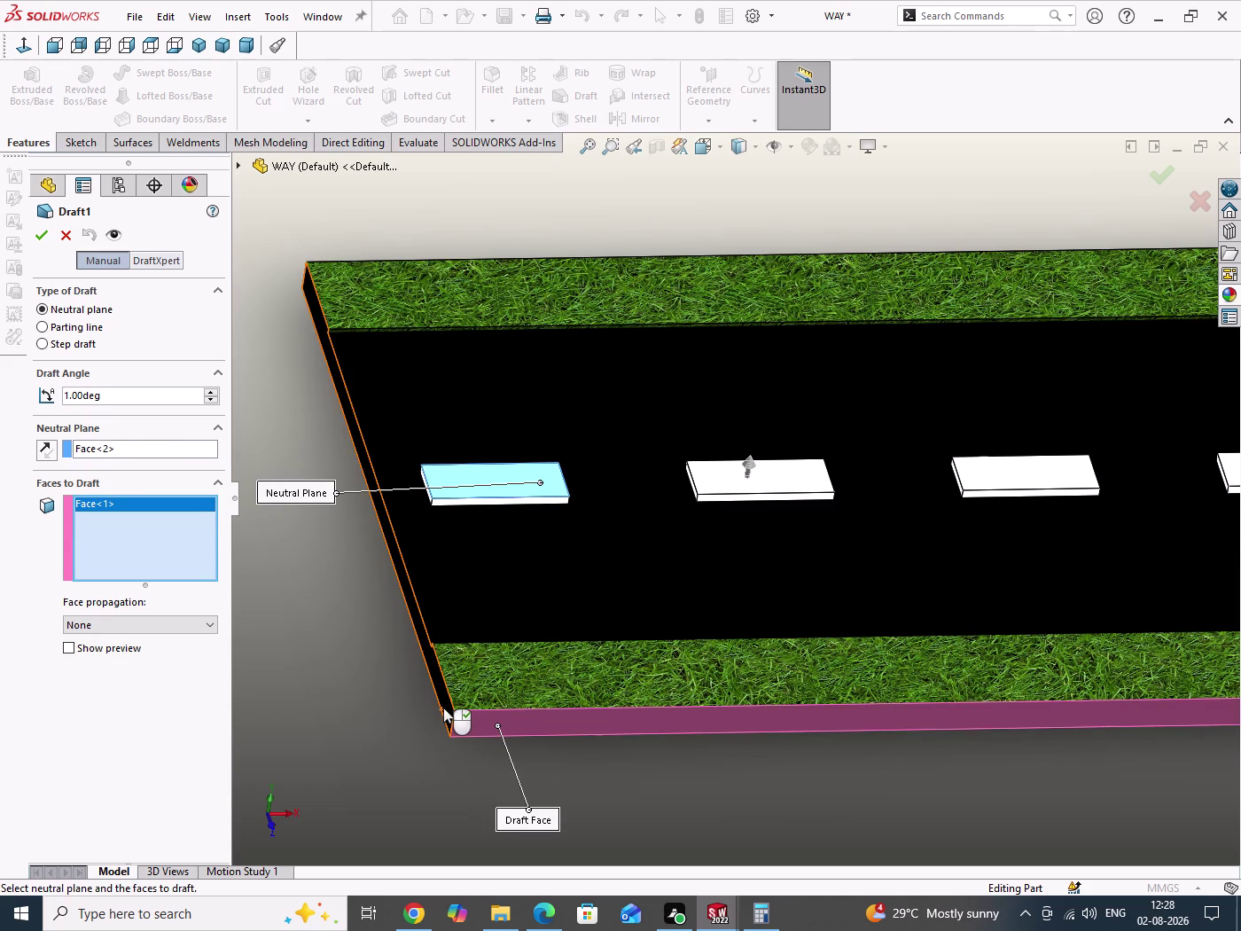
click(444, 706)
scroll(up, 3)
middle_drag(574, 574, 654, 771)
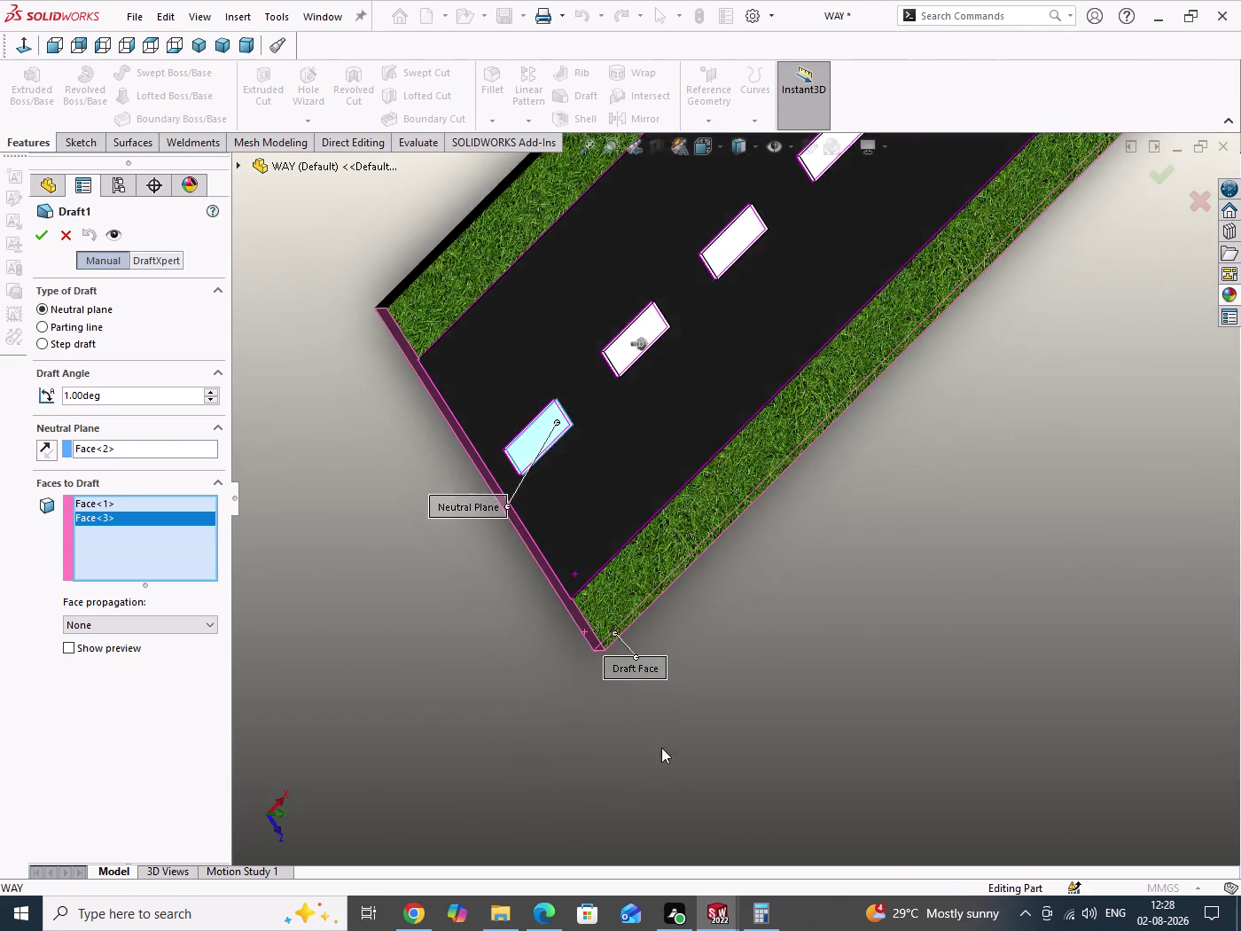
scroll(up, 3)
scroll(down, 3)
click(536, 447)
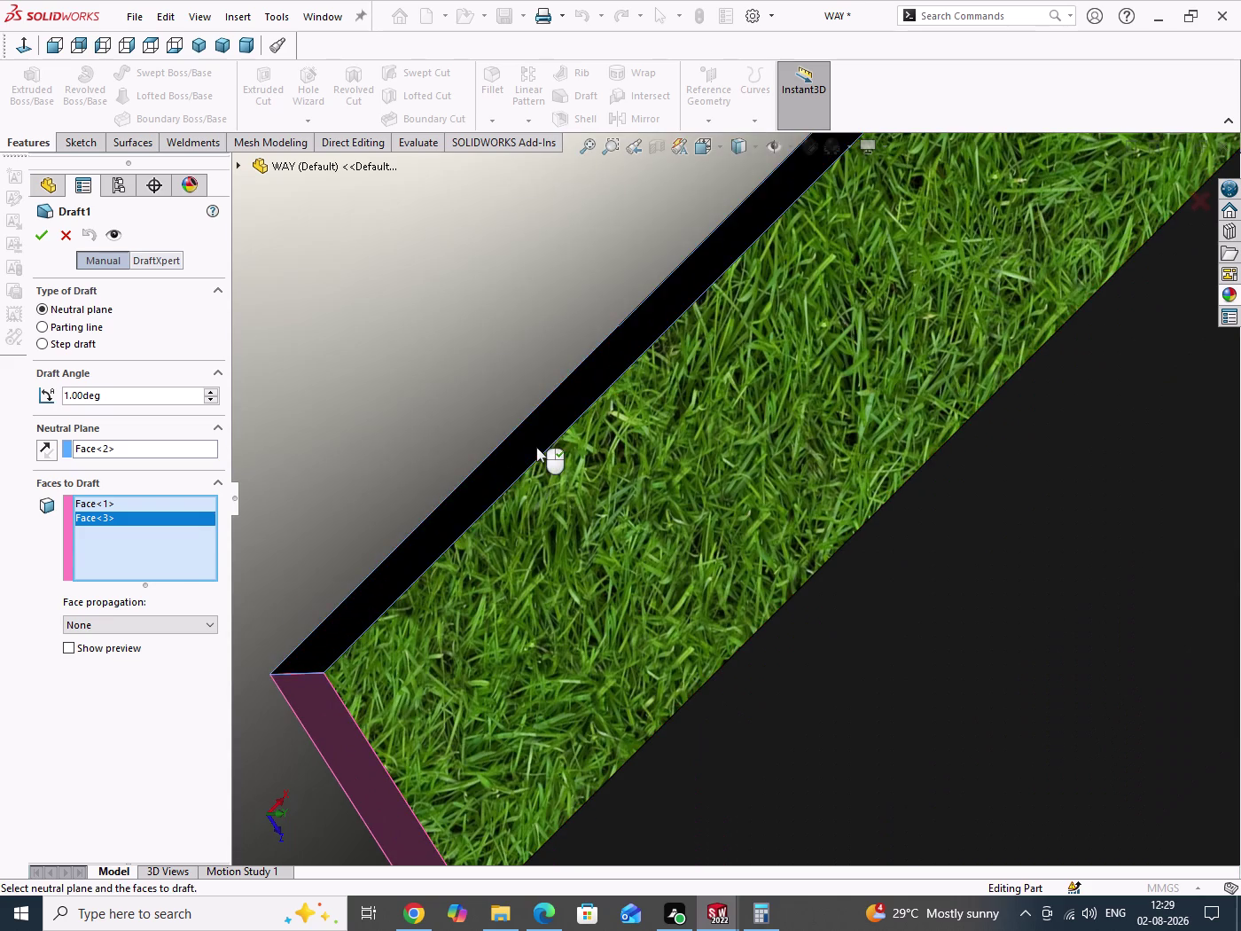
scroll(up, 3)
middle_drag(1010, 633, 699, 609)
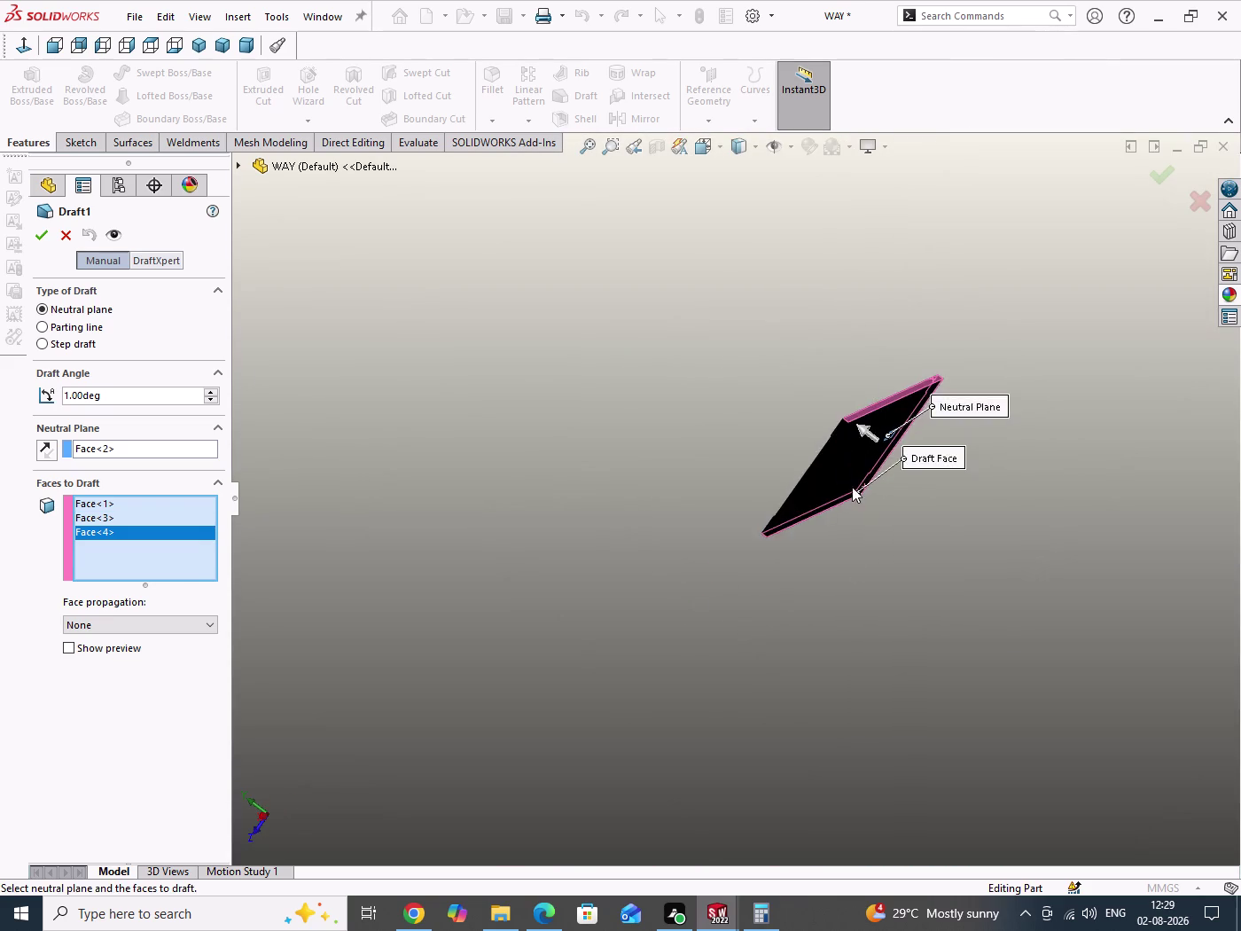
scroll(down, 3)
middle_drag(842, 476, 907, 511)
scroll(down, 3)
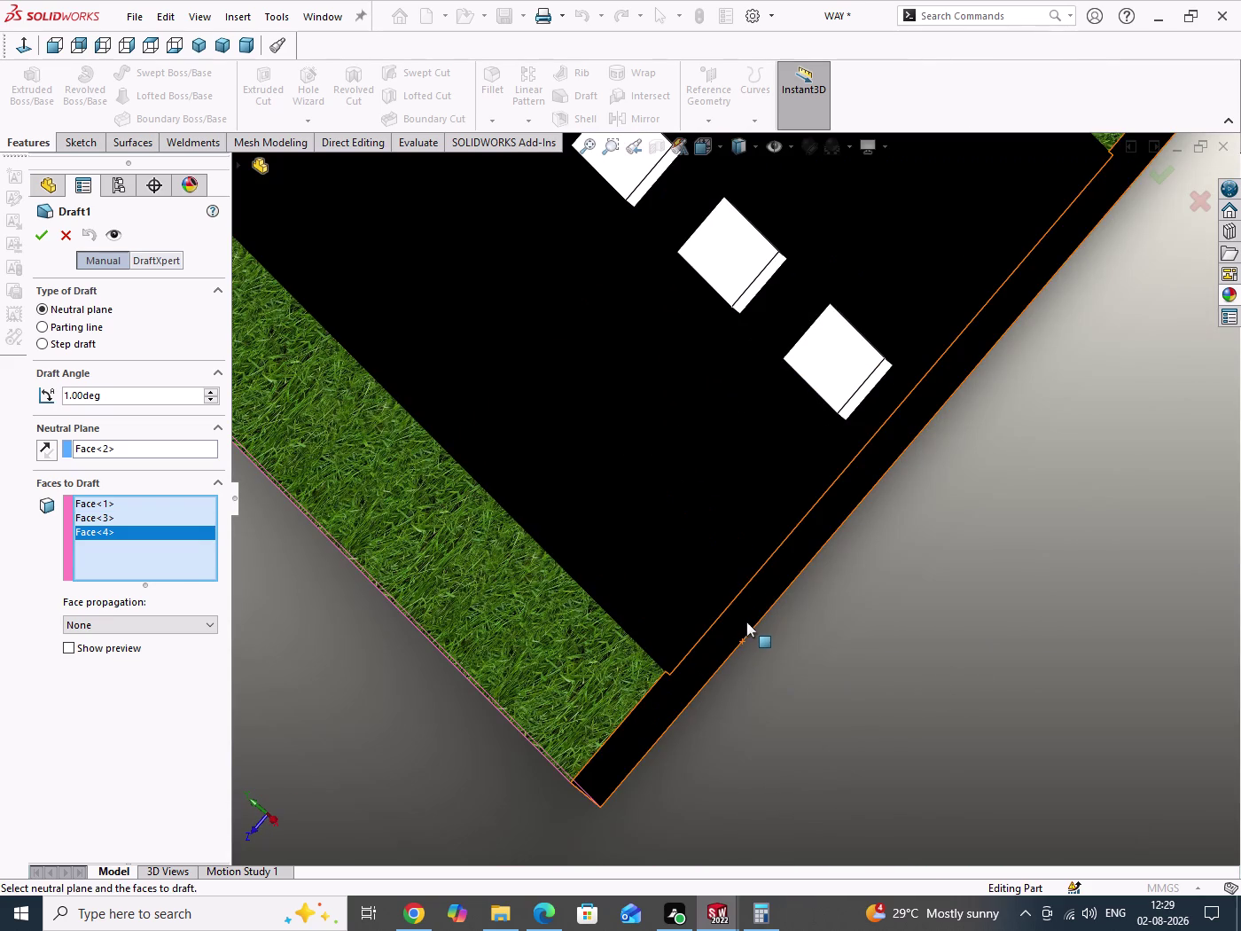
click(748, 619)
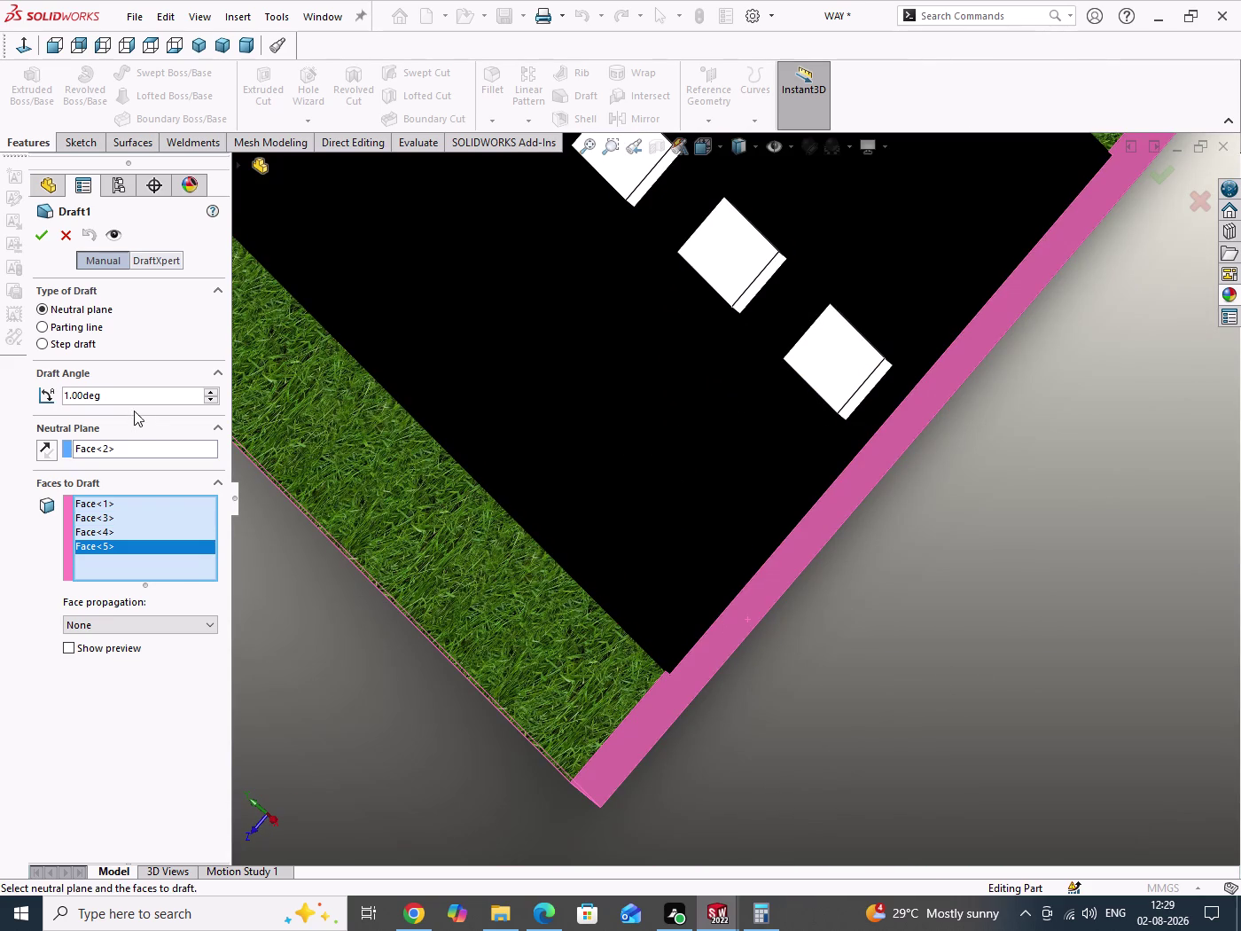
Set the draft angle to 25° and confirm the Draft1 feature.
double_click(151, 399)
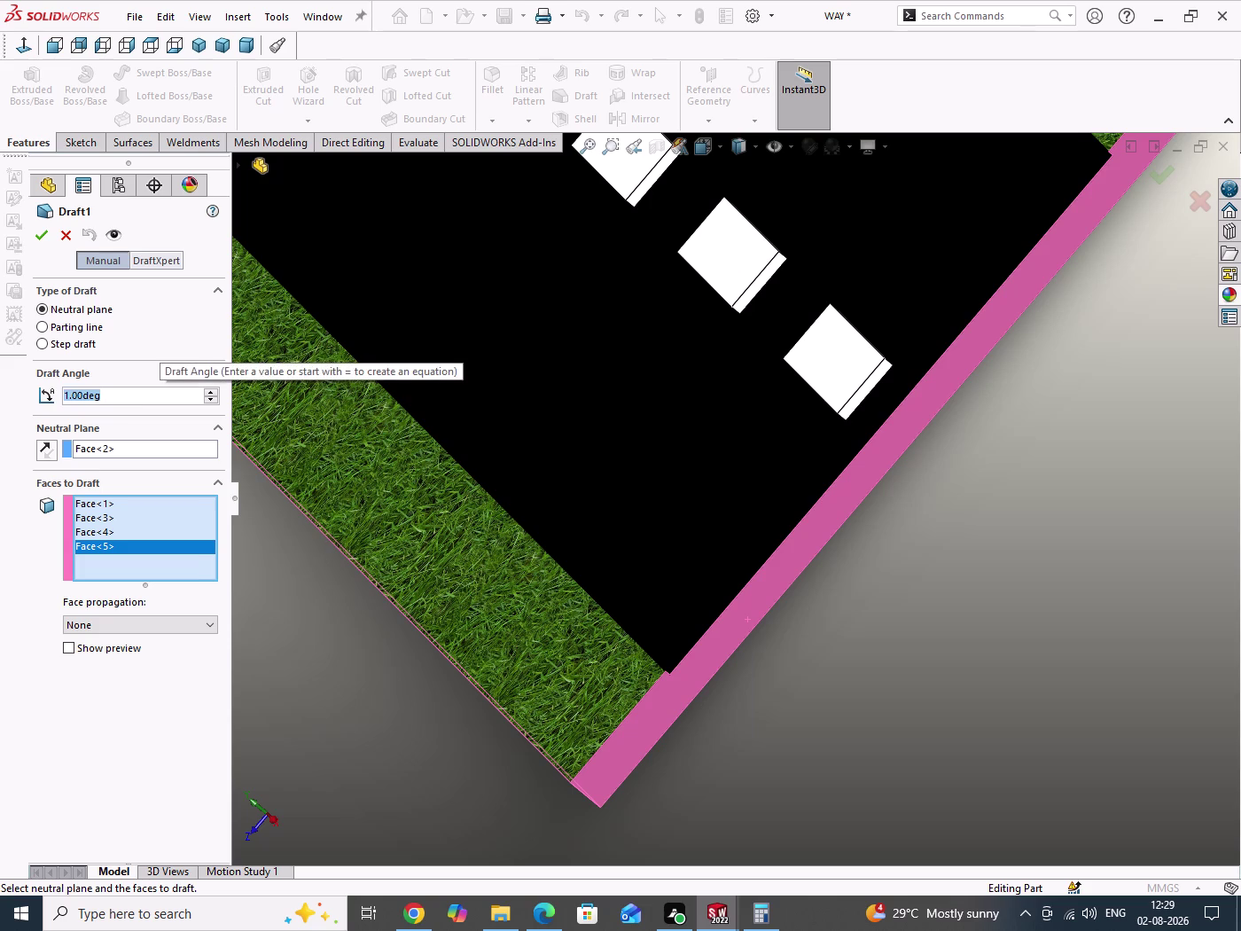
text(25)
key(Return)
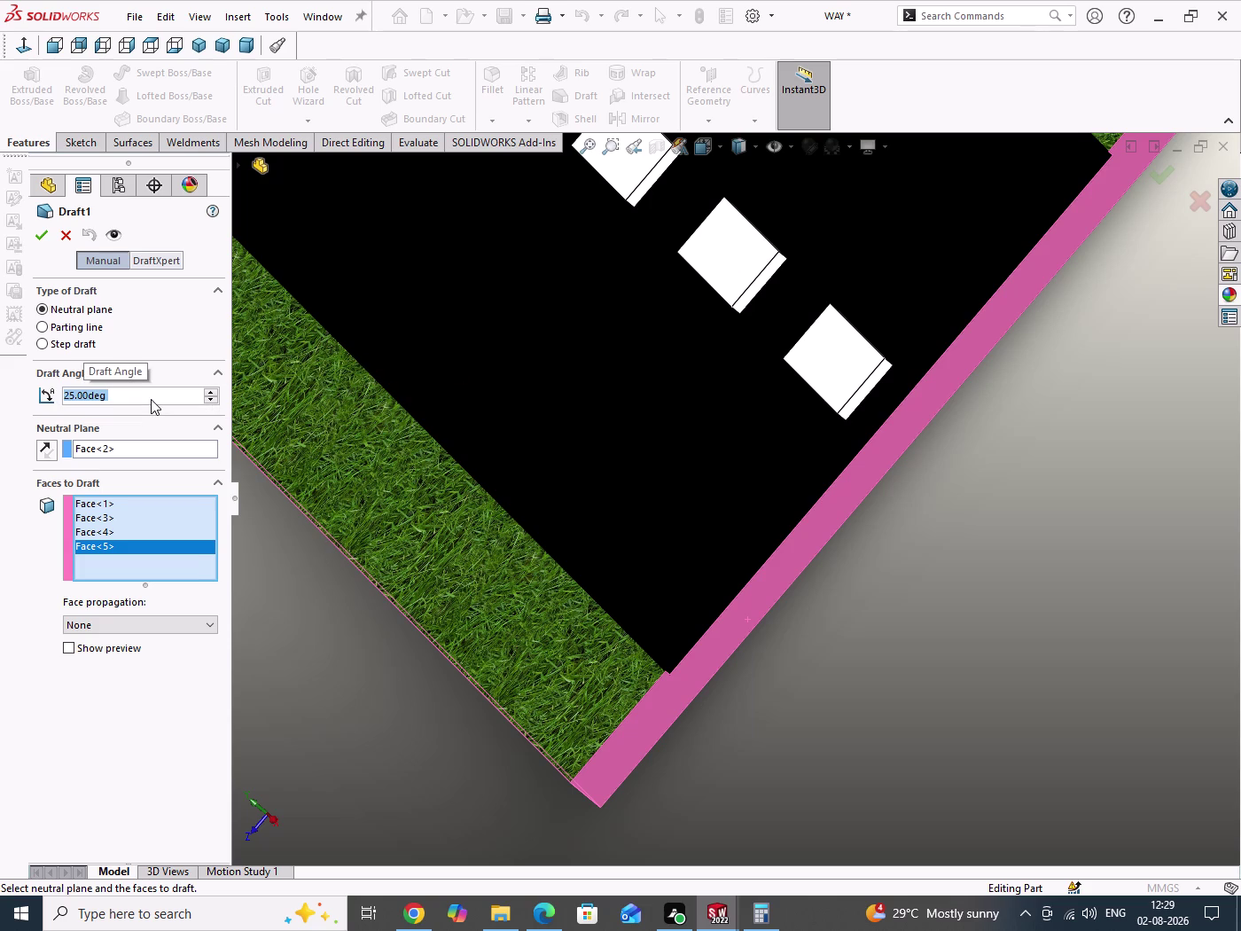
click(46, 237)
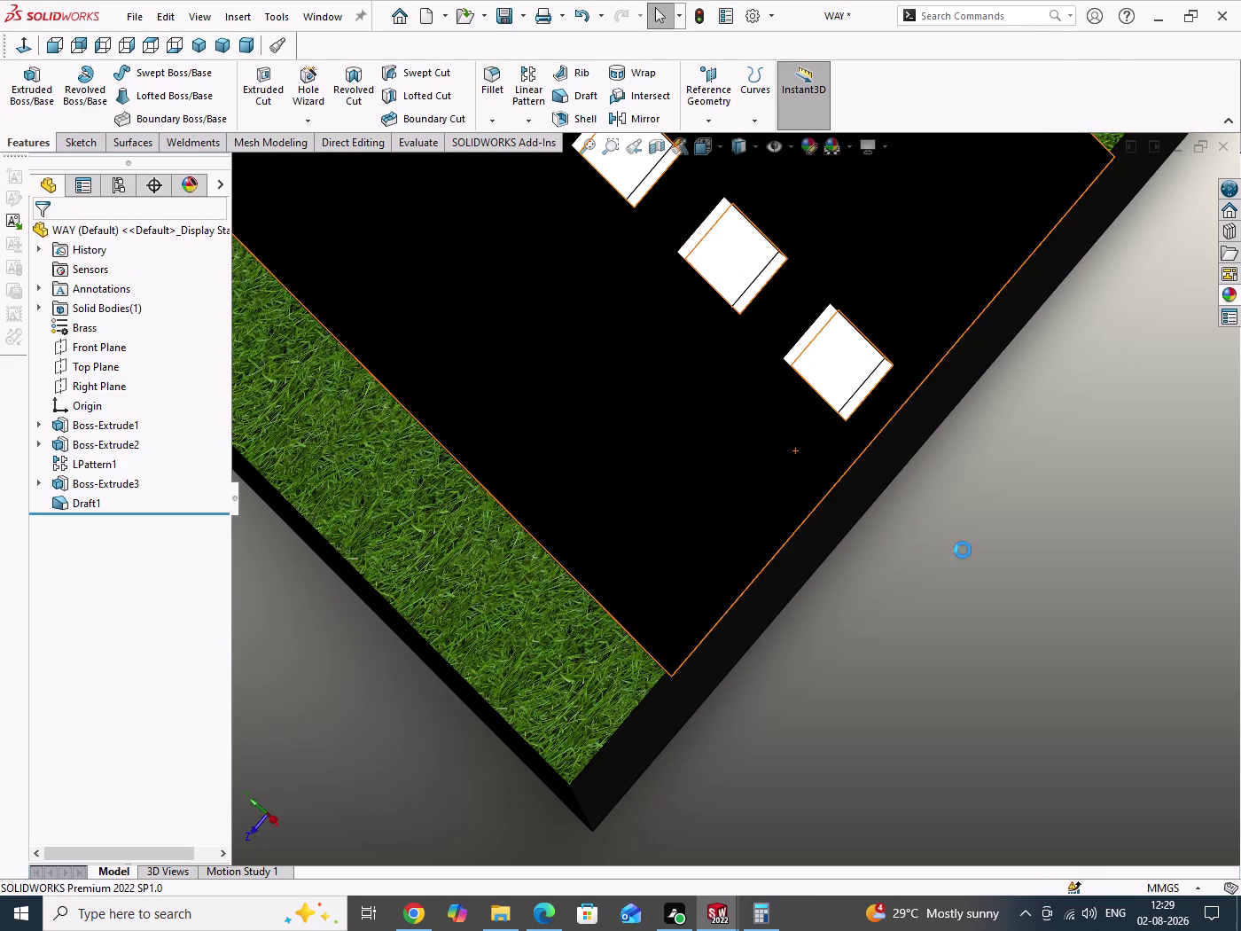
Check the drafted road's sloped walls from Top view and angled orbits, then select Draft1.
drag(972, 555, 1028, 595)
scroll(up, 3)
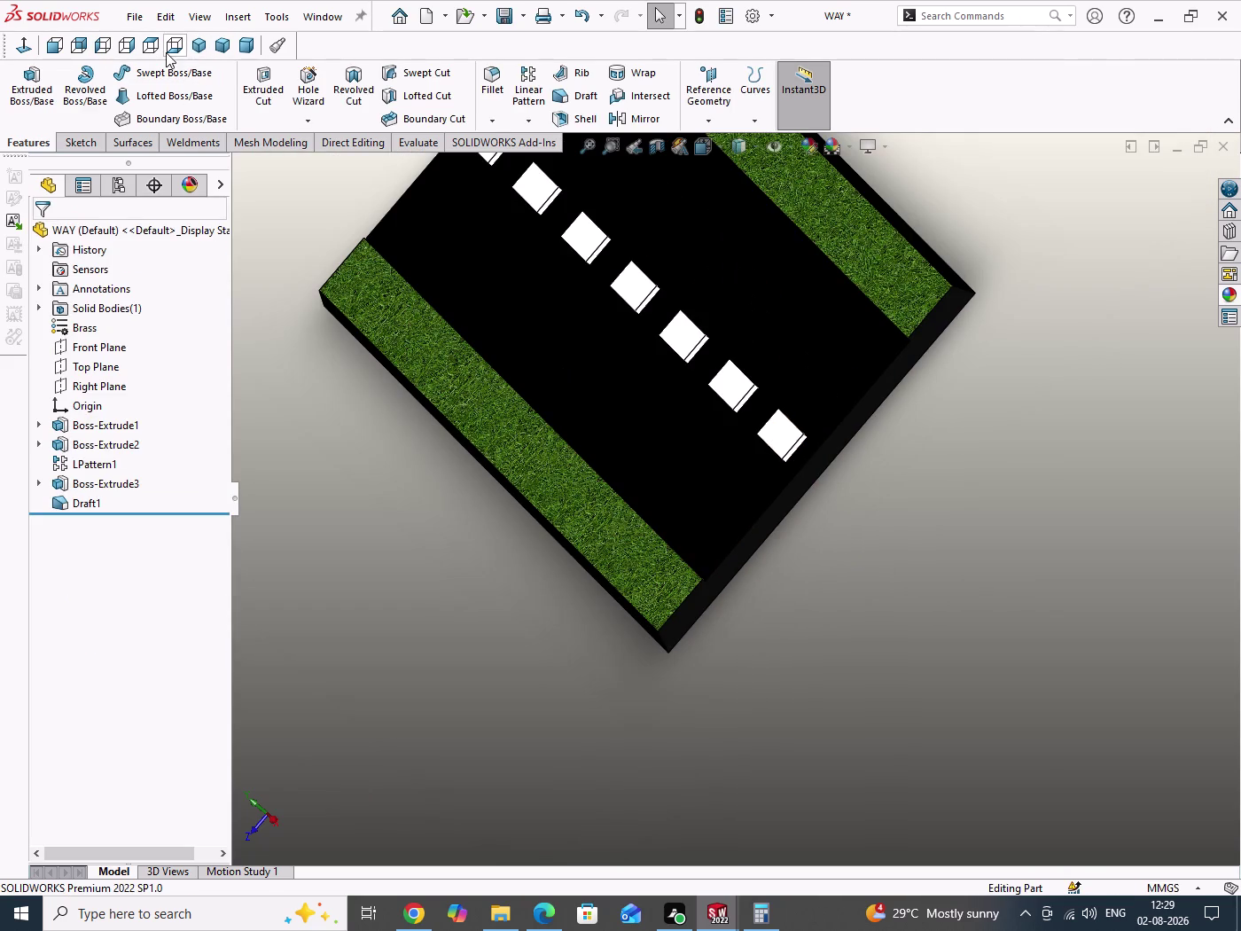
click(147, 47)
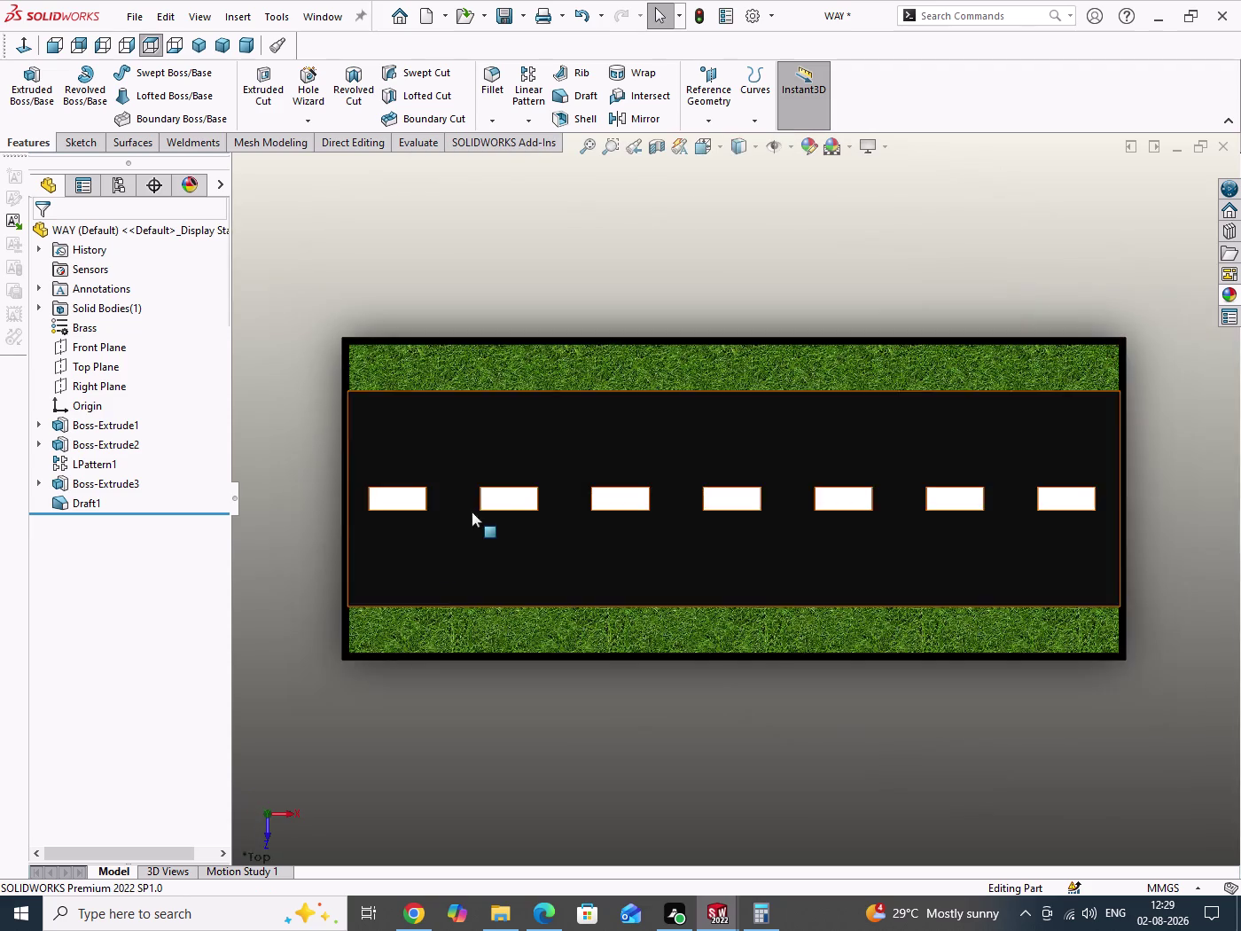
scroll(down, 3)
middle_drag(392, 423, 389, 380)
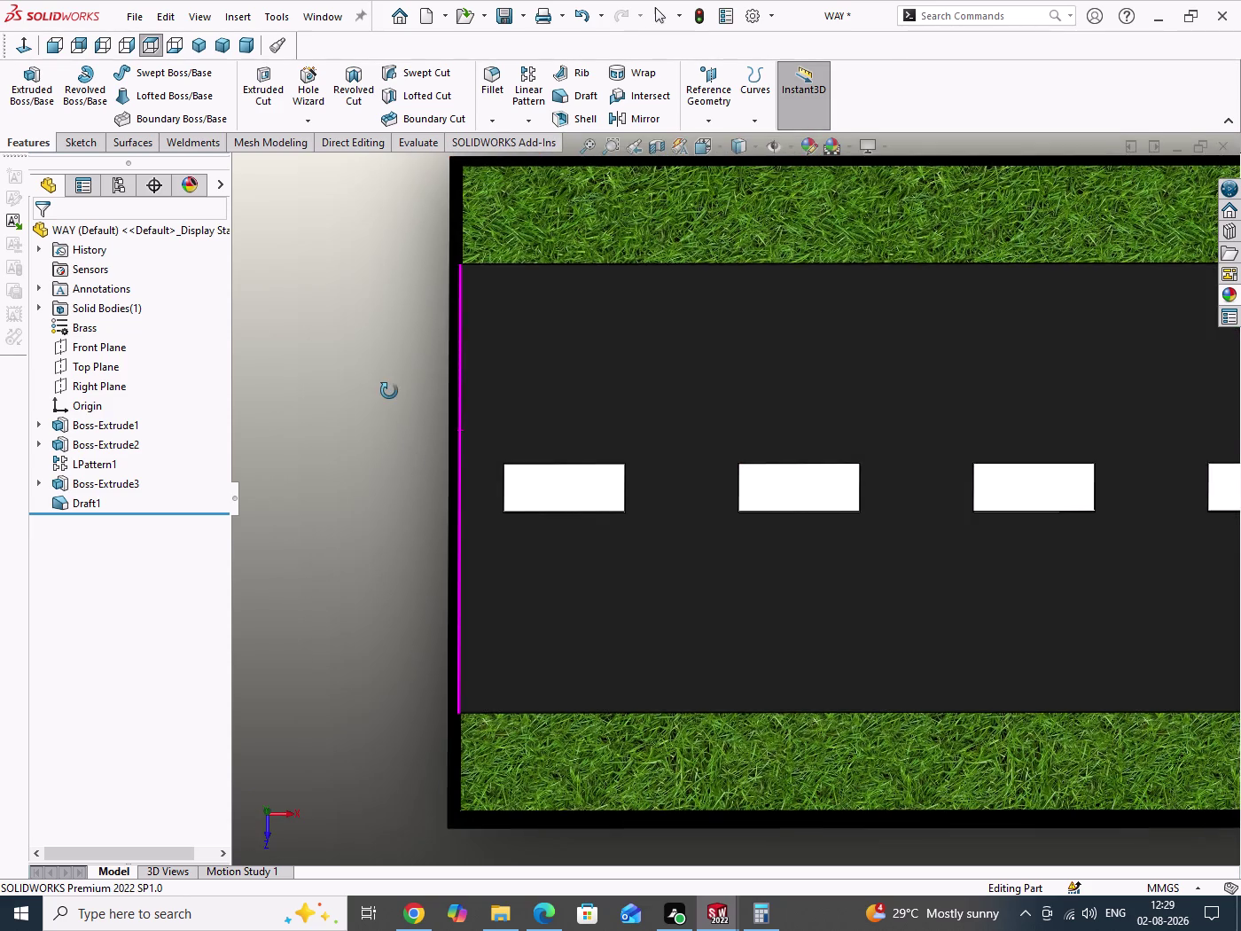
middle_drag(388, 380, 415, 259)
drag(366, 354, 356, 455)
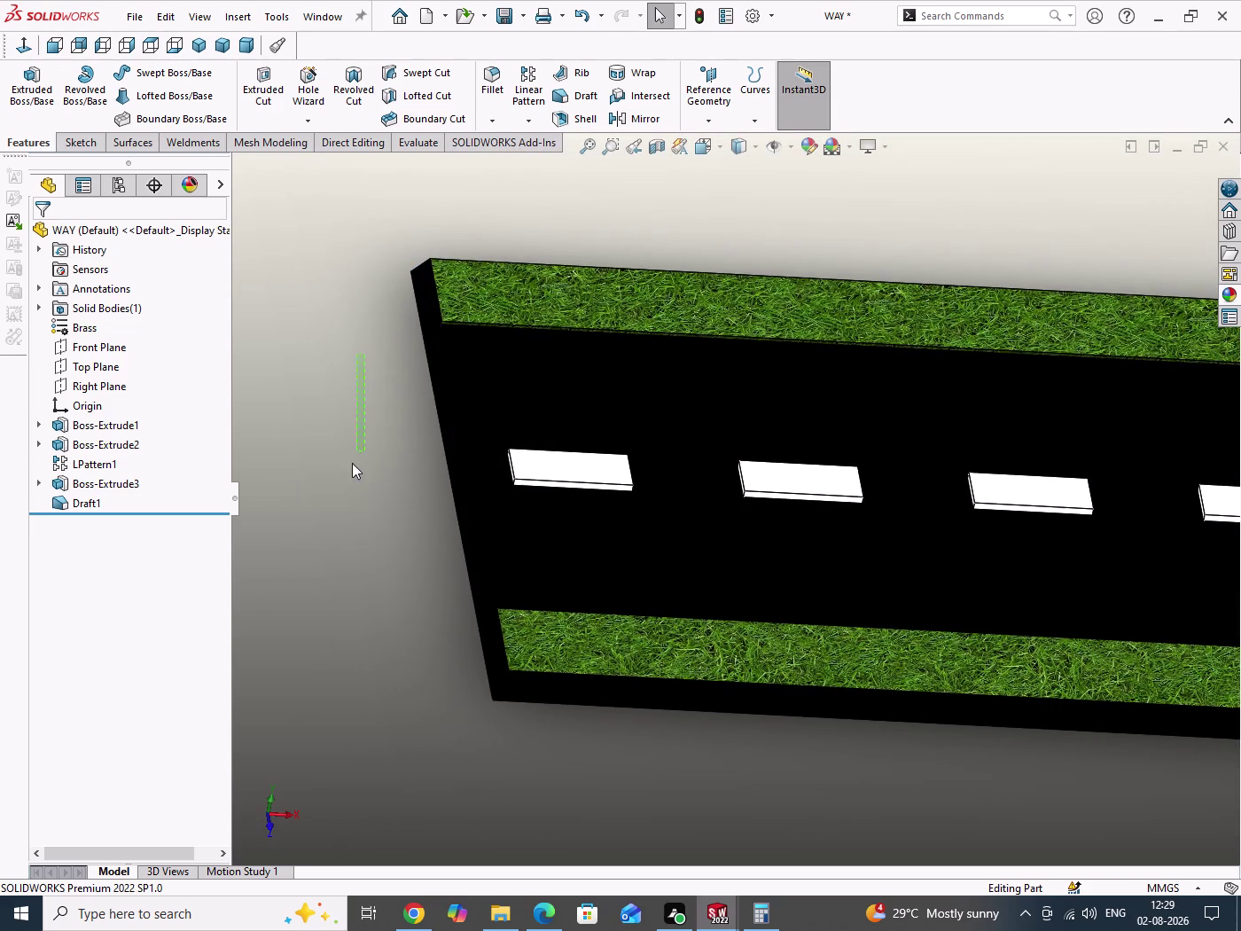
click(86, 501)
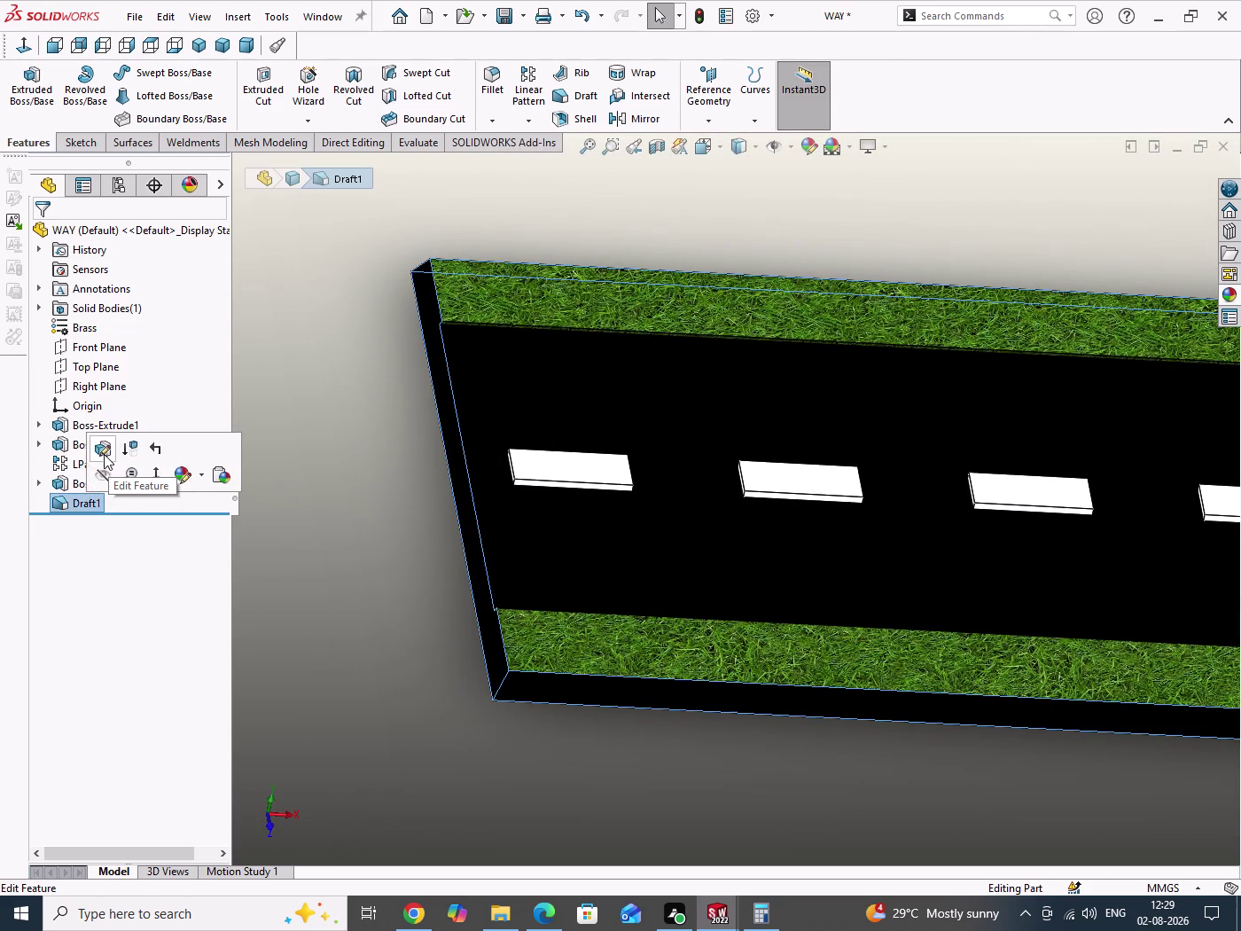
Change Draft1's draft angle from 25° to 65° and confirm.
click(102, 453)
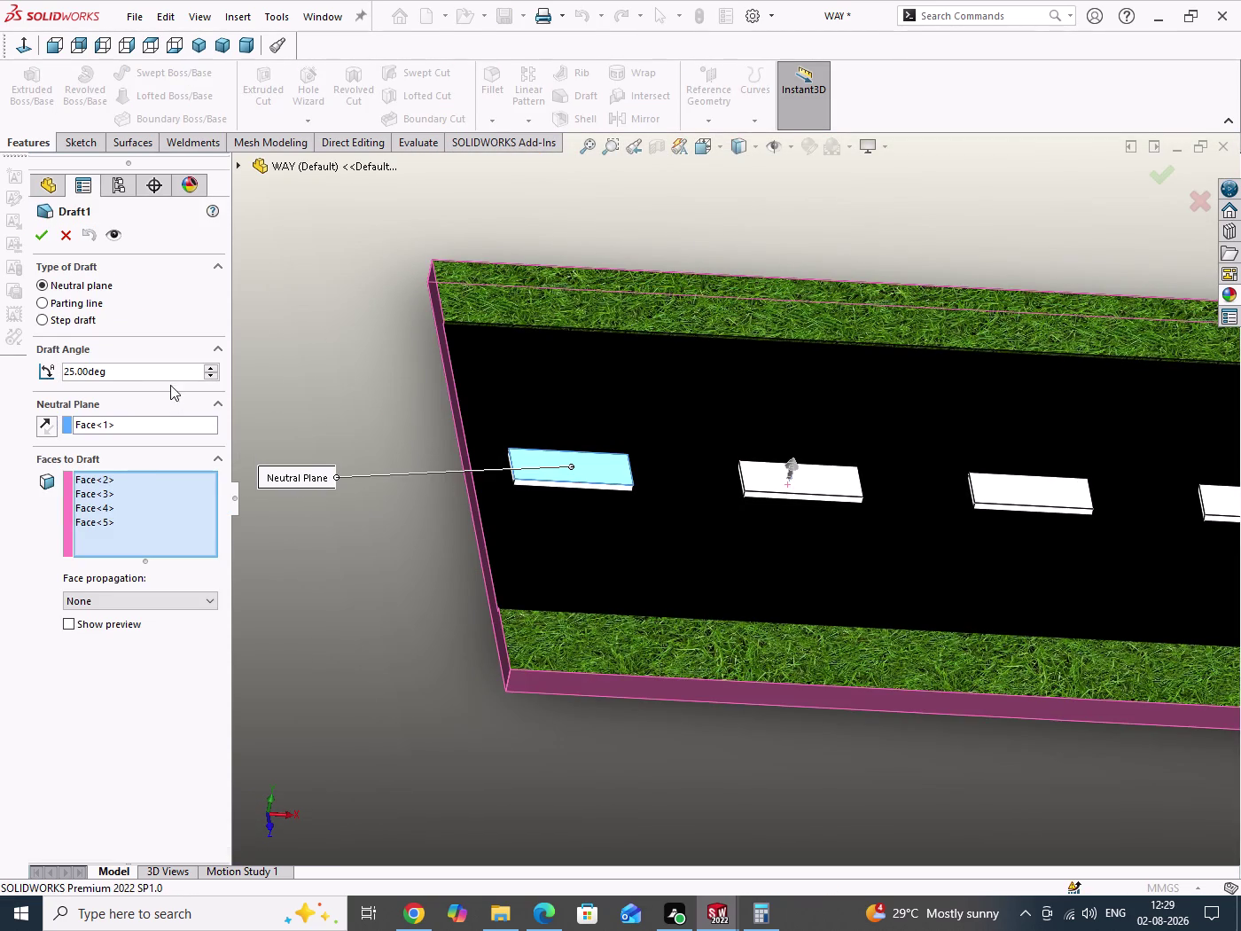
double_click(169, 371)
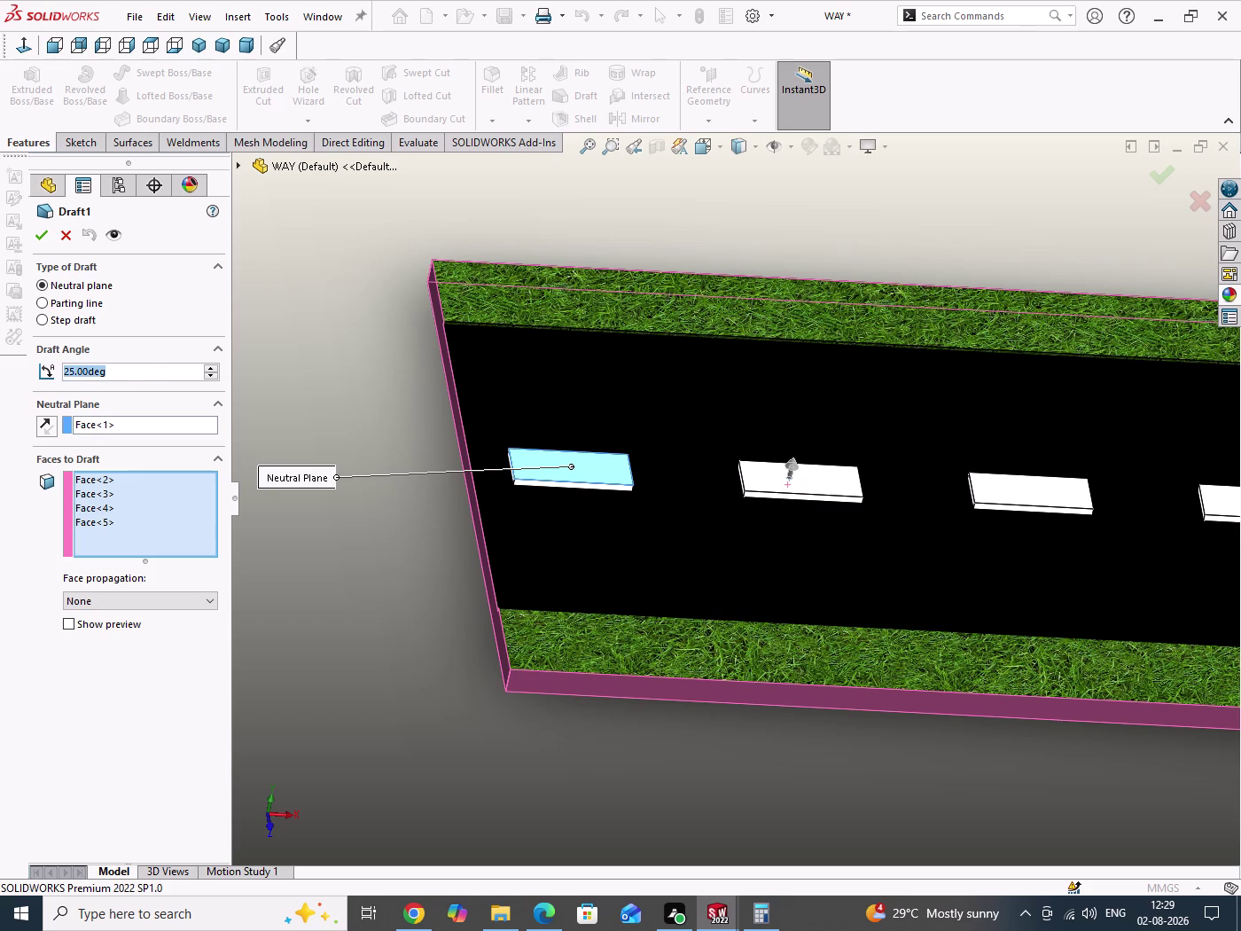
text(65)
key(Return)
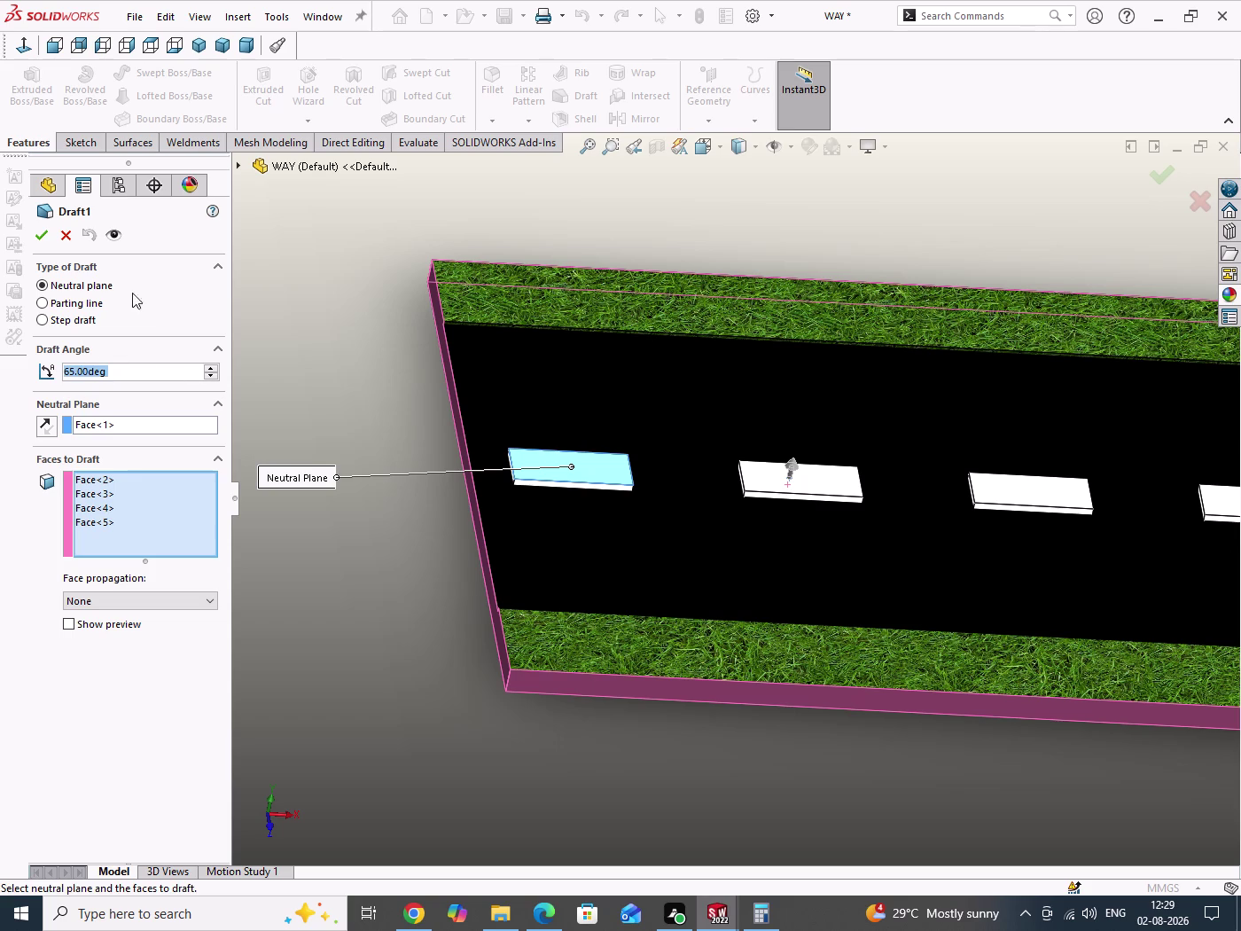
click(34, 234)
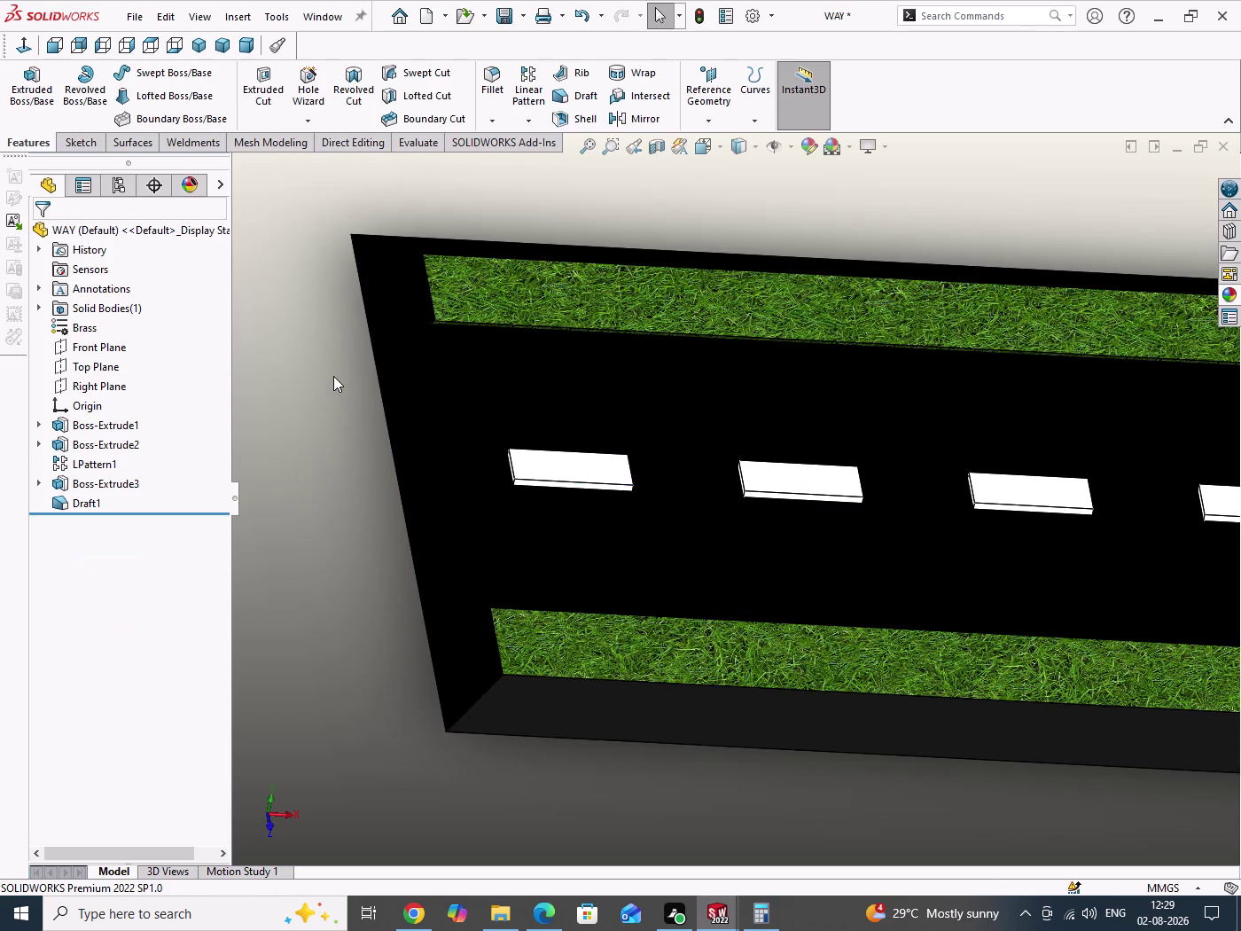
Orbit to inspect the drafted markings and save the WAY part with Ctrl+S.
drag(321, 365, 334, 426)
middle_drag(431, 477, 387, 409)
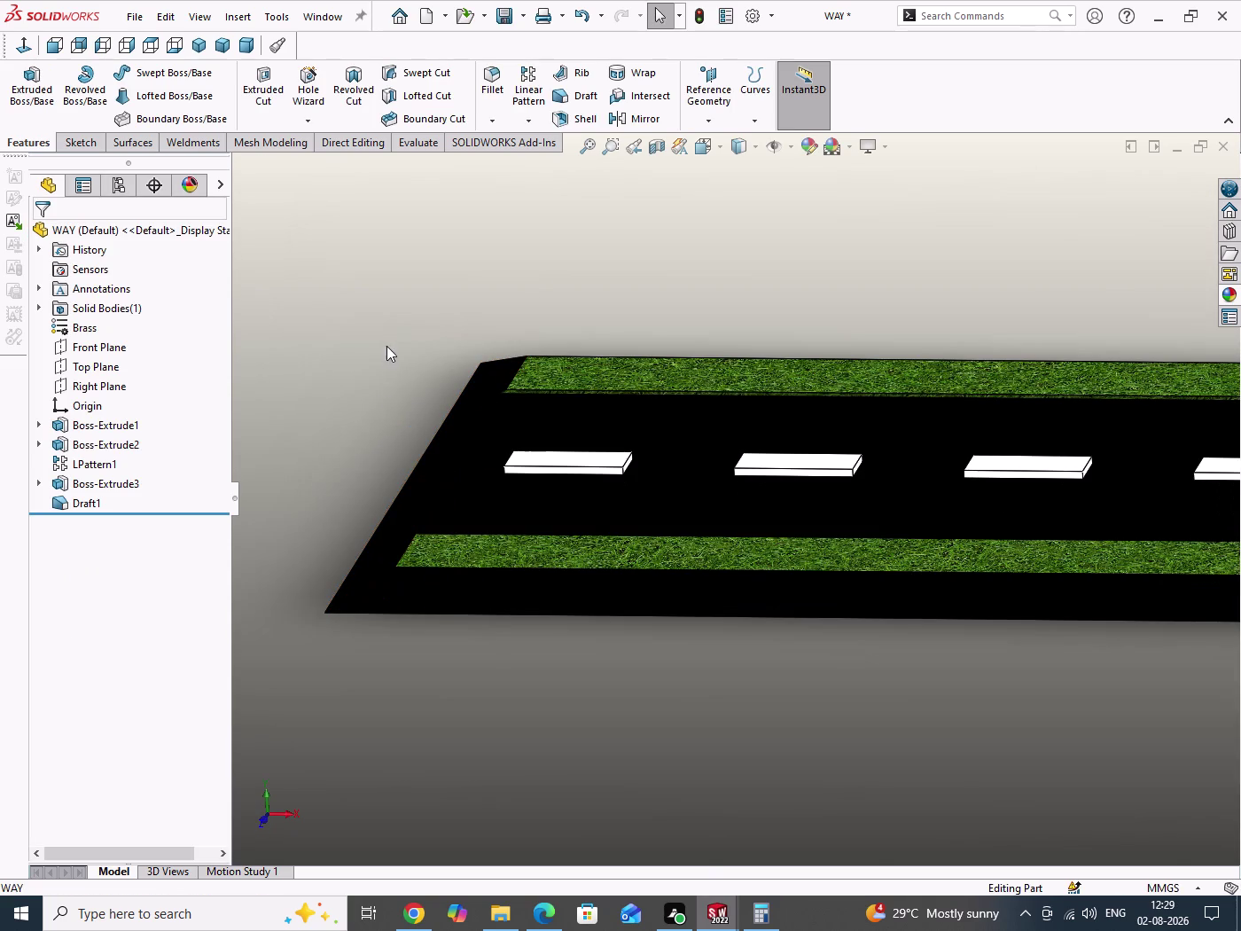
drag(385, 344, 379, 394)
key(ctrl+s)
drag(384, 341, 389, 371)
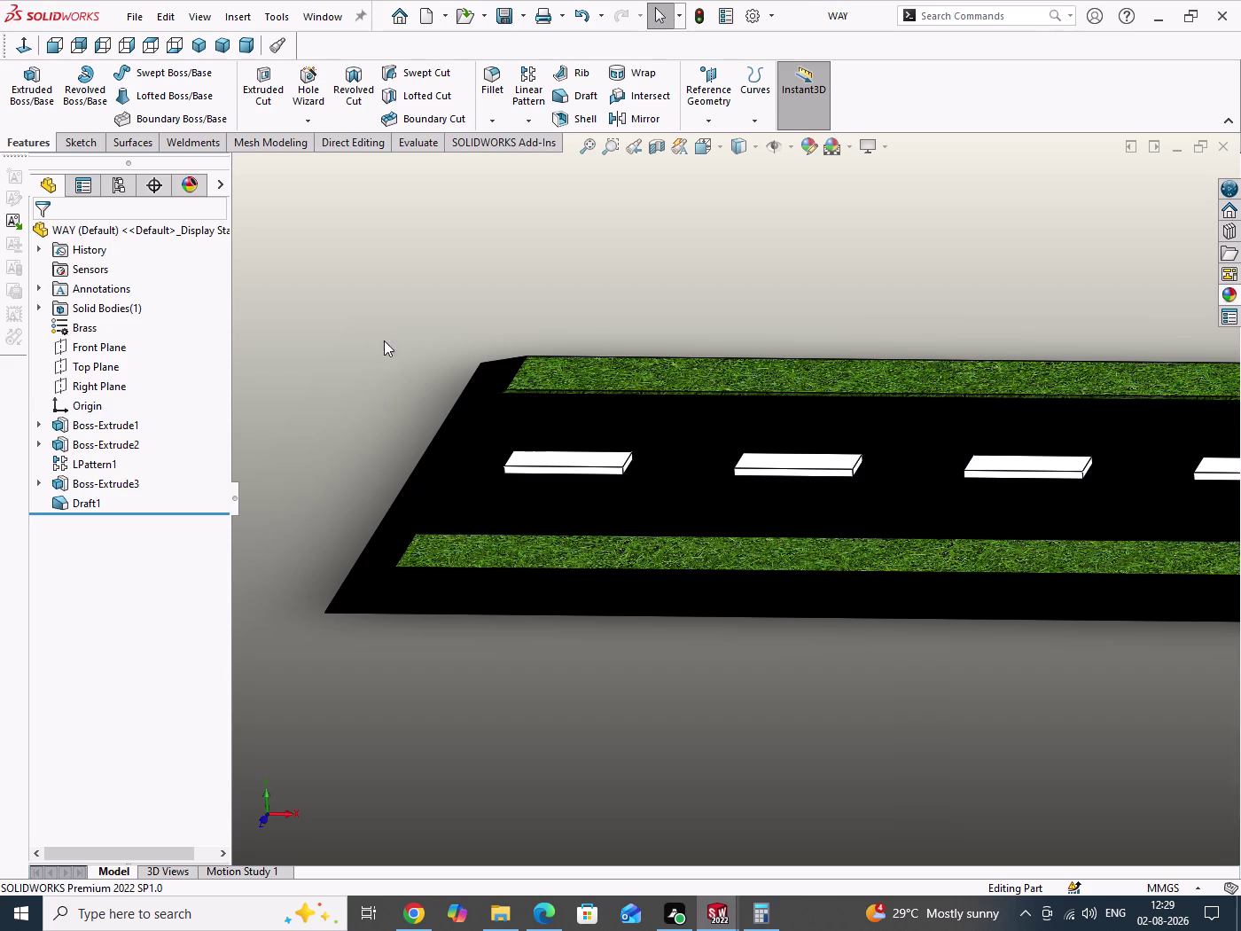
drag(389, 370, 402, 419)
Switch to the ROLLER TRACK assembly and orbit to view the slider and road together.
click(311, 17)
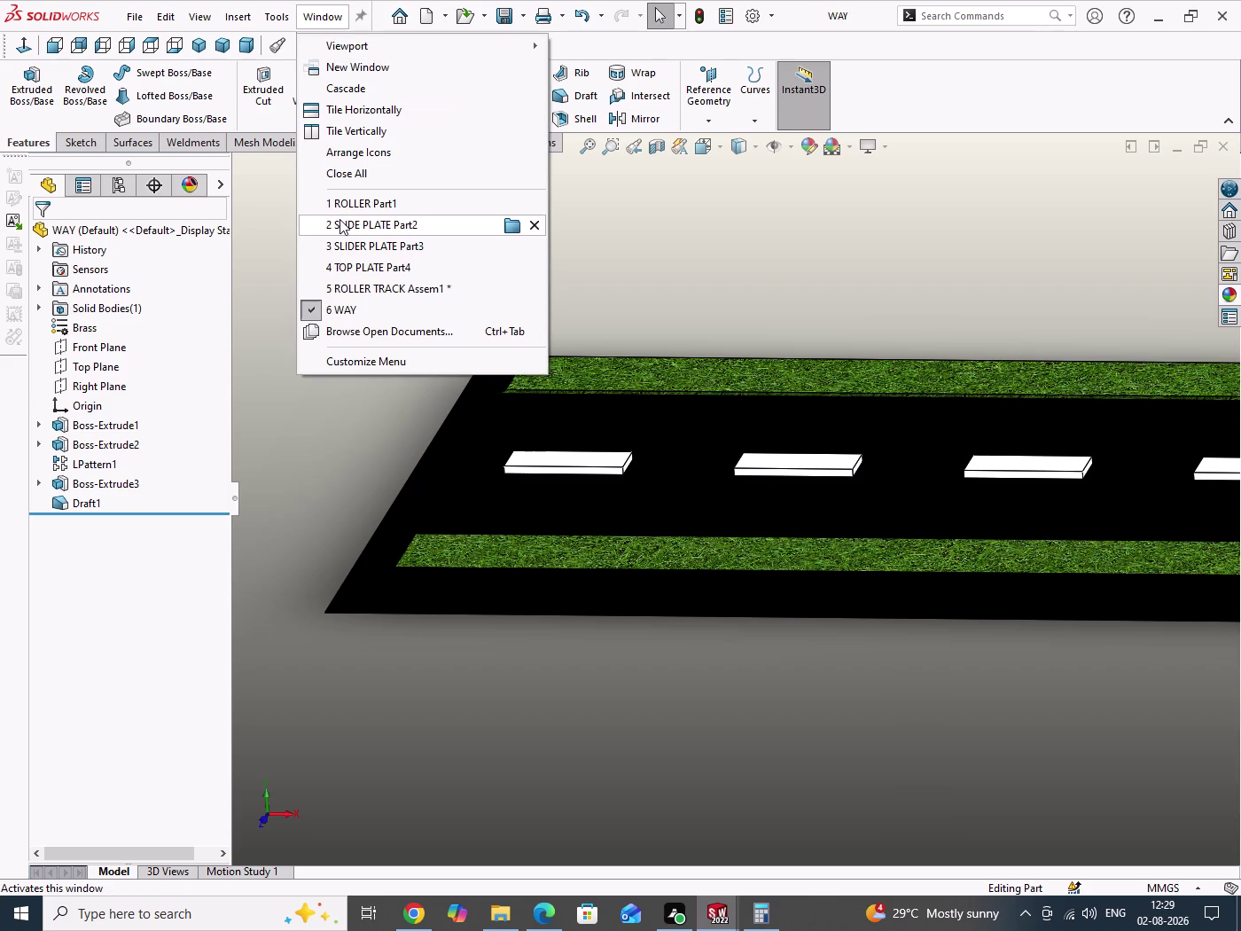
click(356, 287)
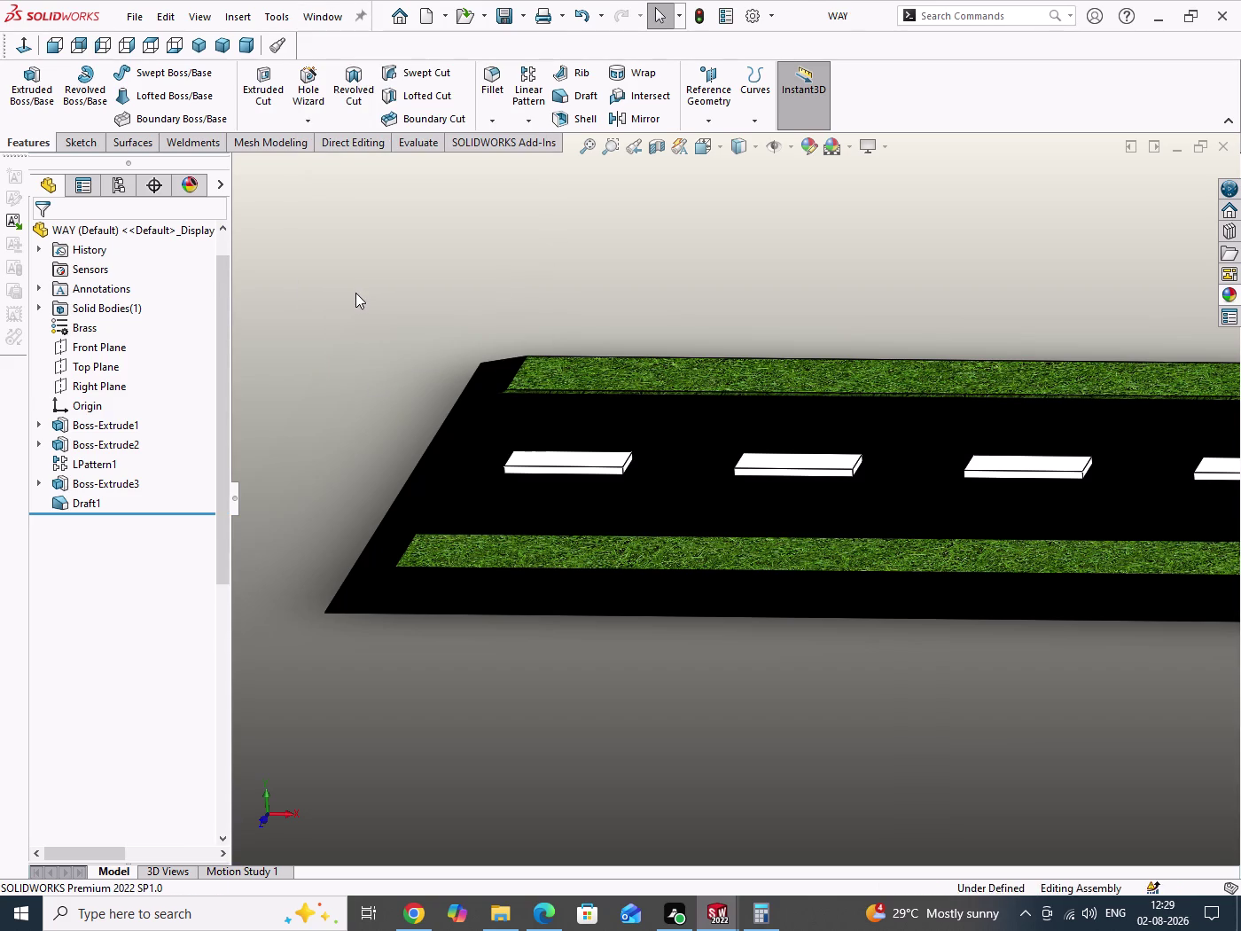
drag(346, 290, 362, 420)
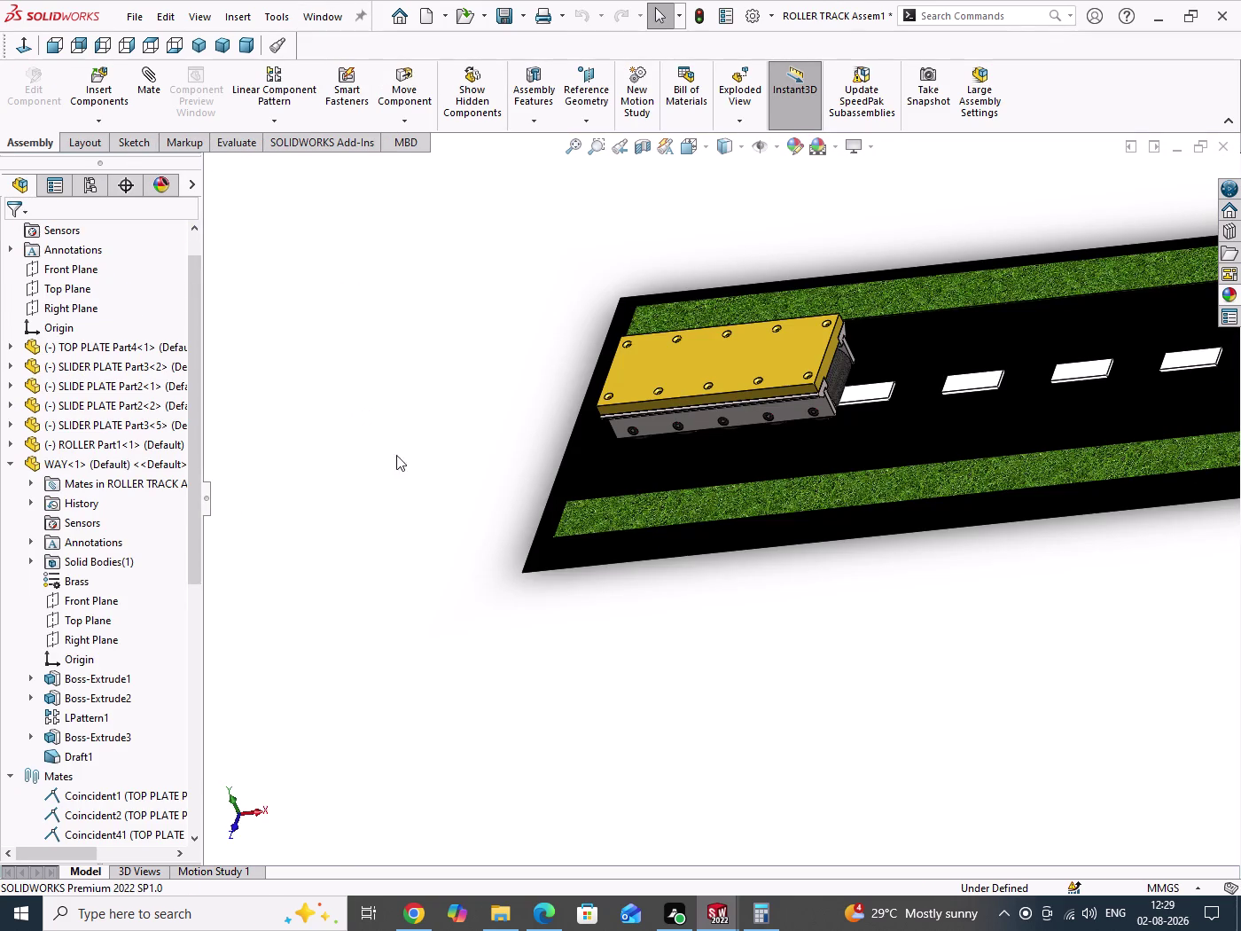
middle_drag(406, 461, 463, 433)
scroll(down, 3)
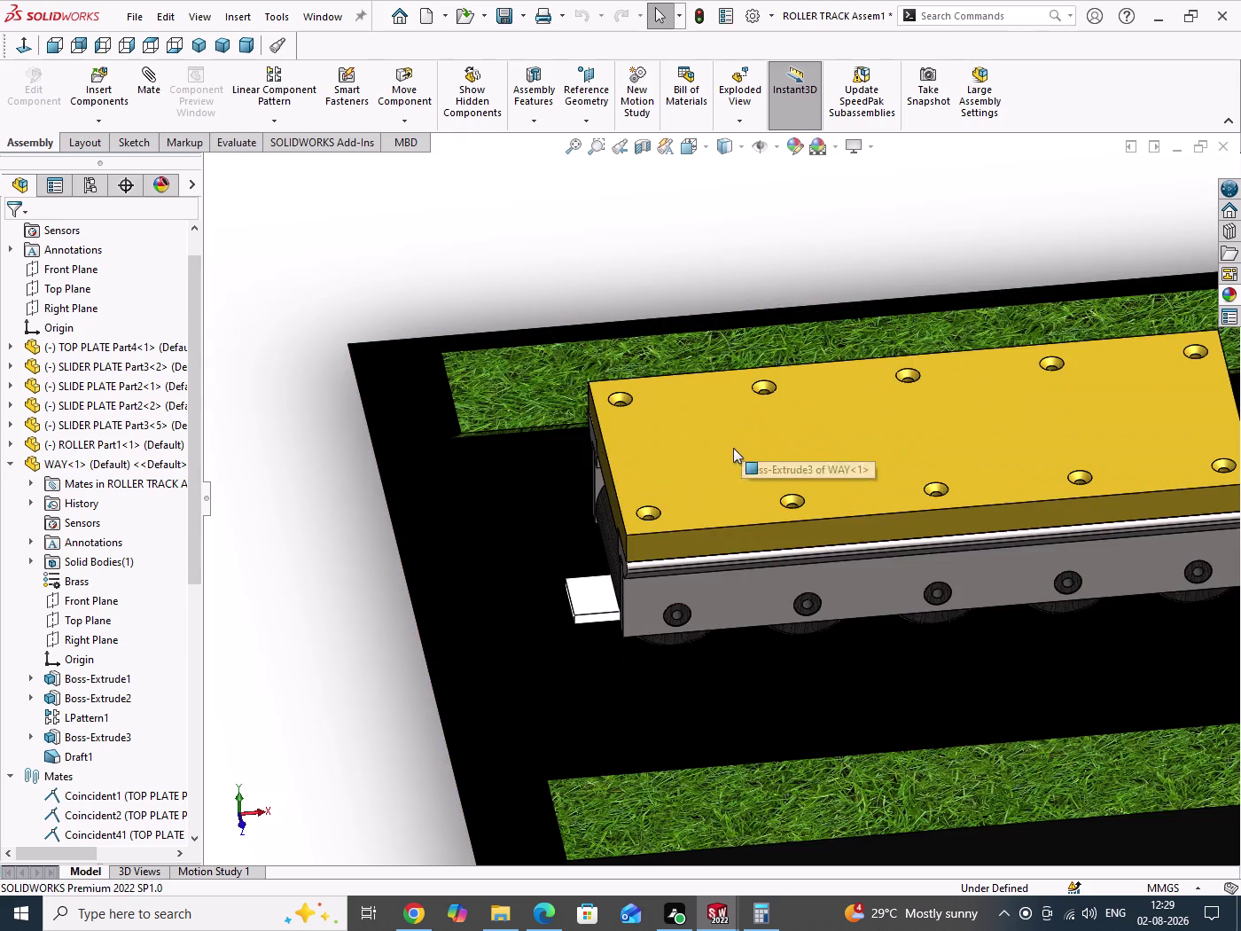
drag(733, 448, 332, 496)
scroll(up, 3)
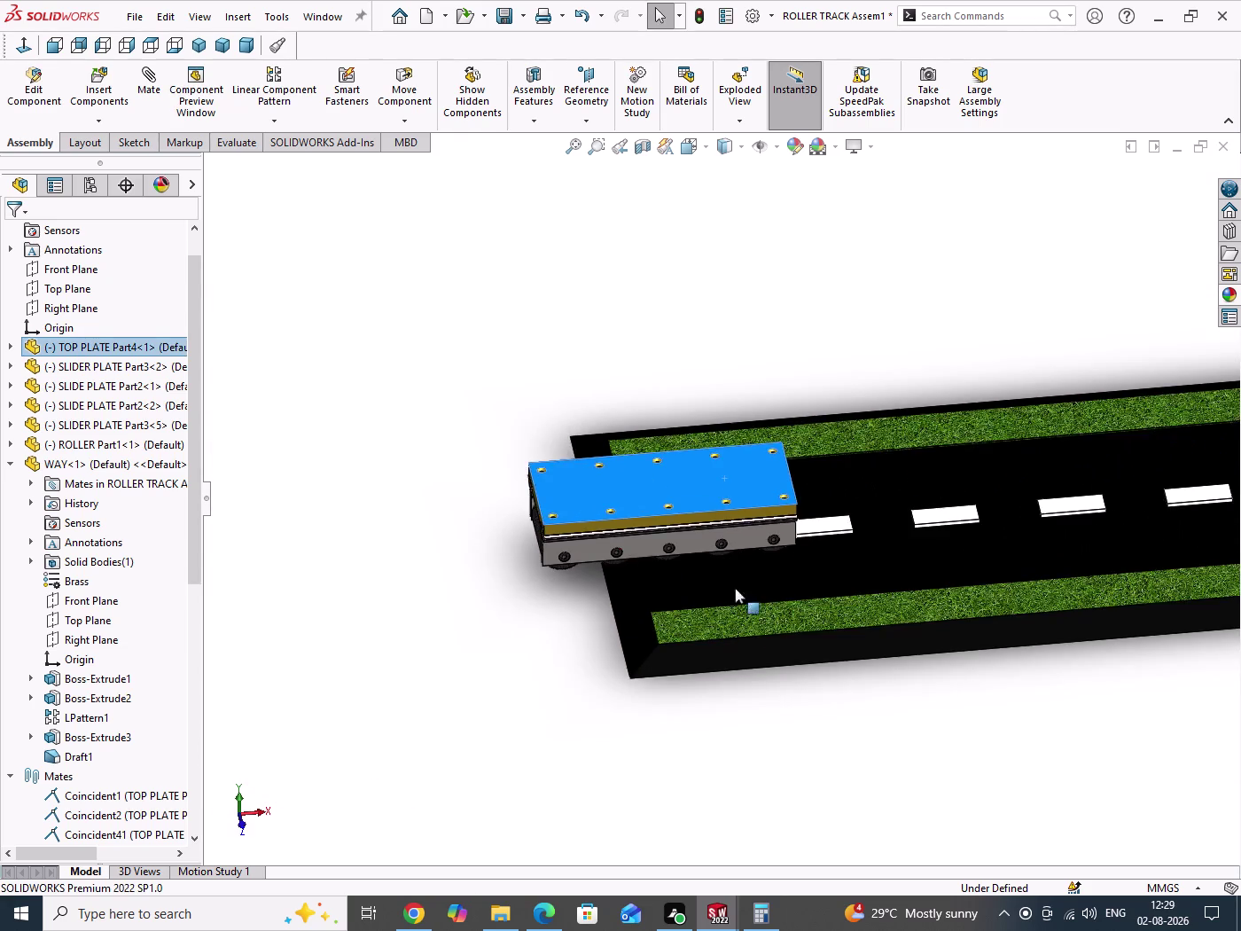
scroll(up, 3)
middle_drag(736, 588, 664, 658)
scroll(down, 3)
drag(764, 489, 636, 479)
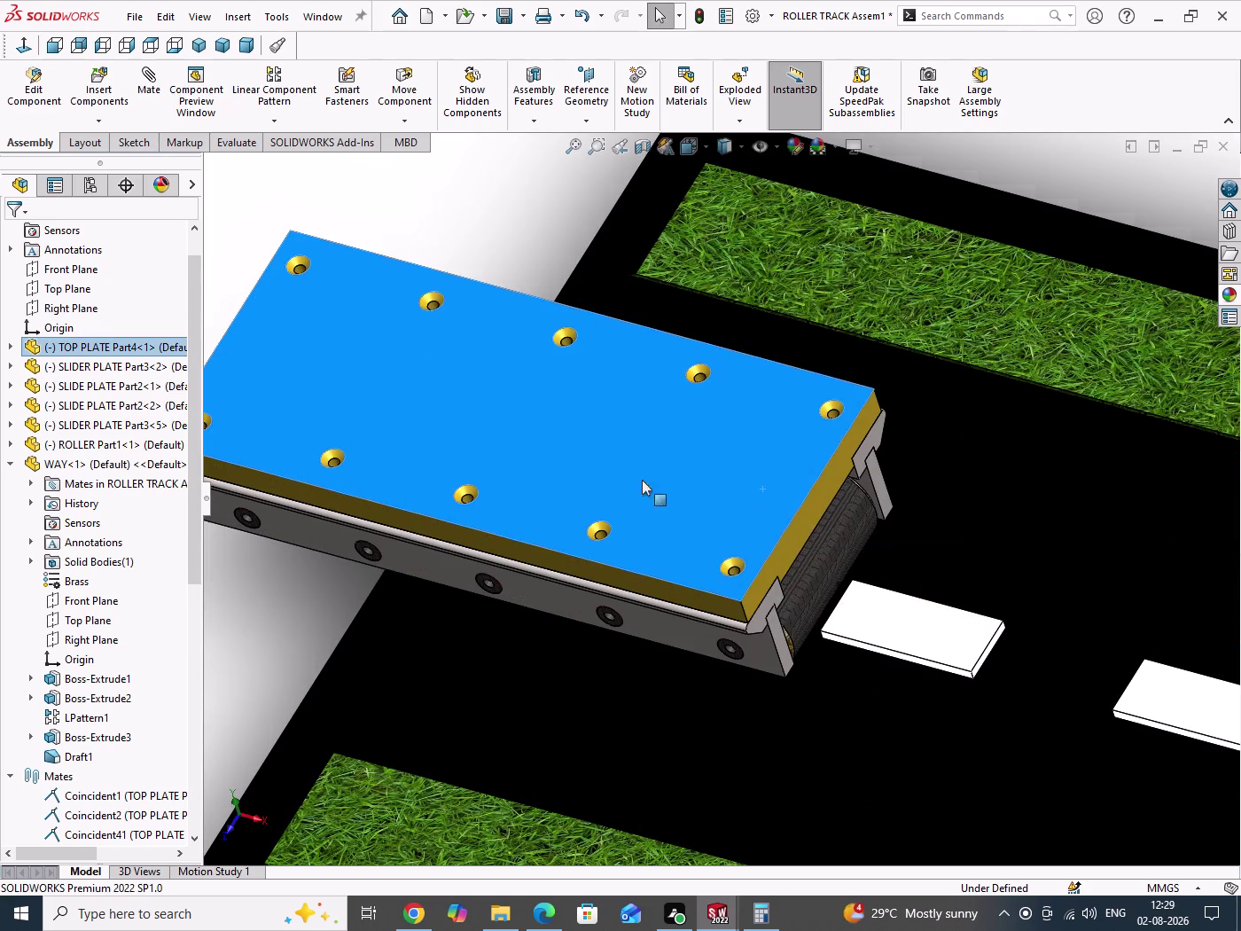
drag(637, 479, 340, 389)
scroll(up, 3)
scroll(down, 3)
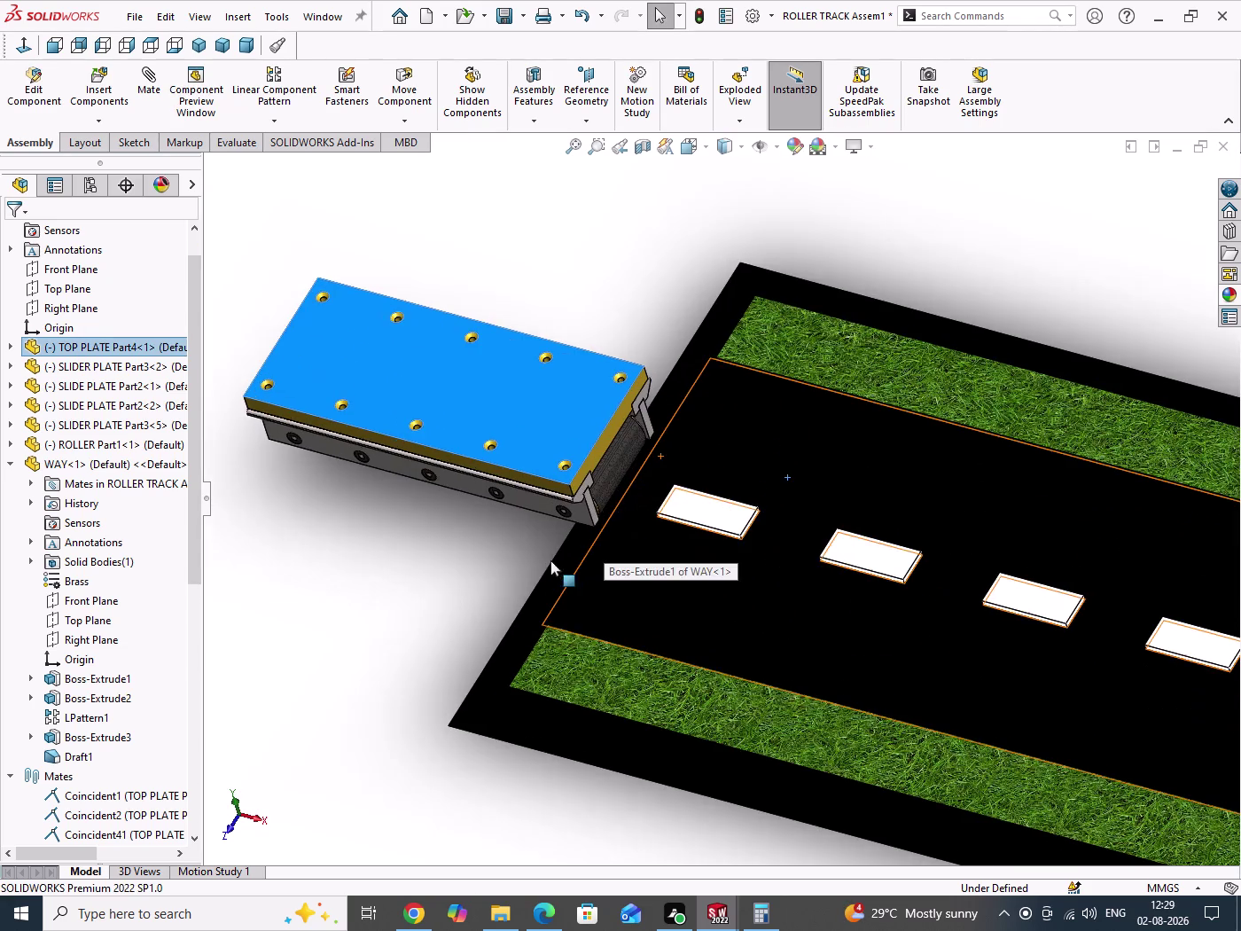
scroll(down, 3)
middle_drag(531, 550, 485, 520)
scroll(up, 3)
middle_drag(457, 521, 521, 529)
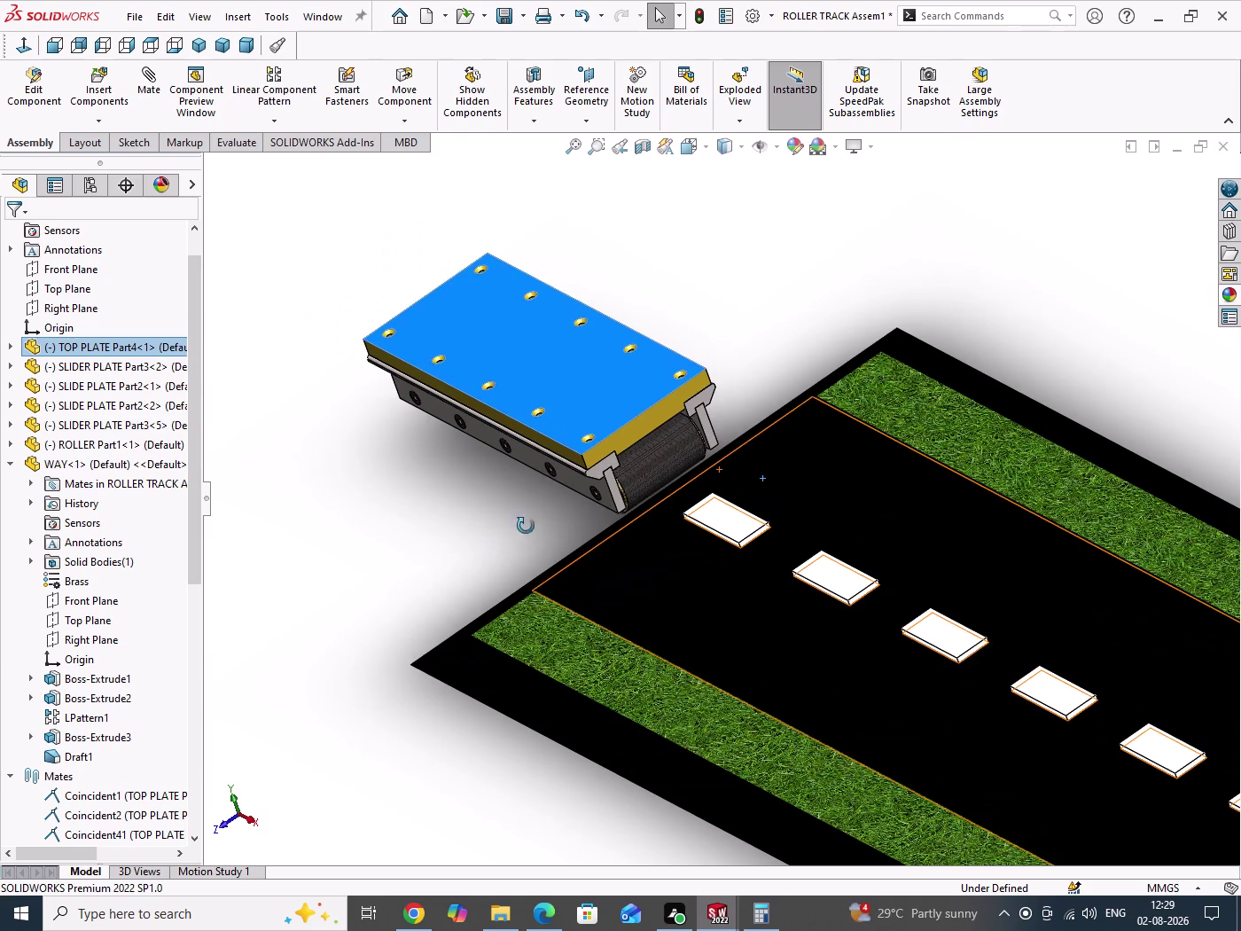
middle_drag(522, 530, 498, 503)
drag(621, 404, 528, 388)
drag(688, 292, 705, 335)
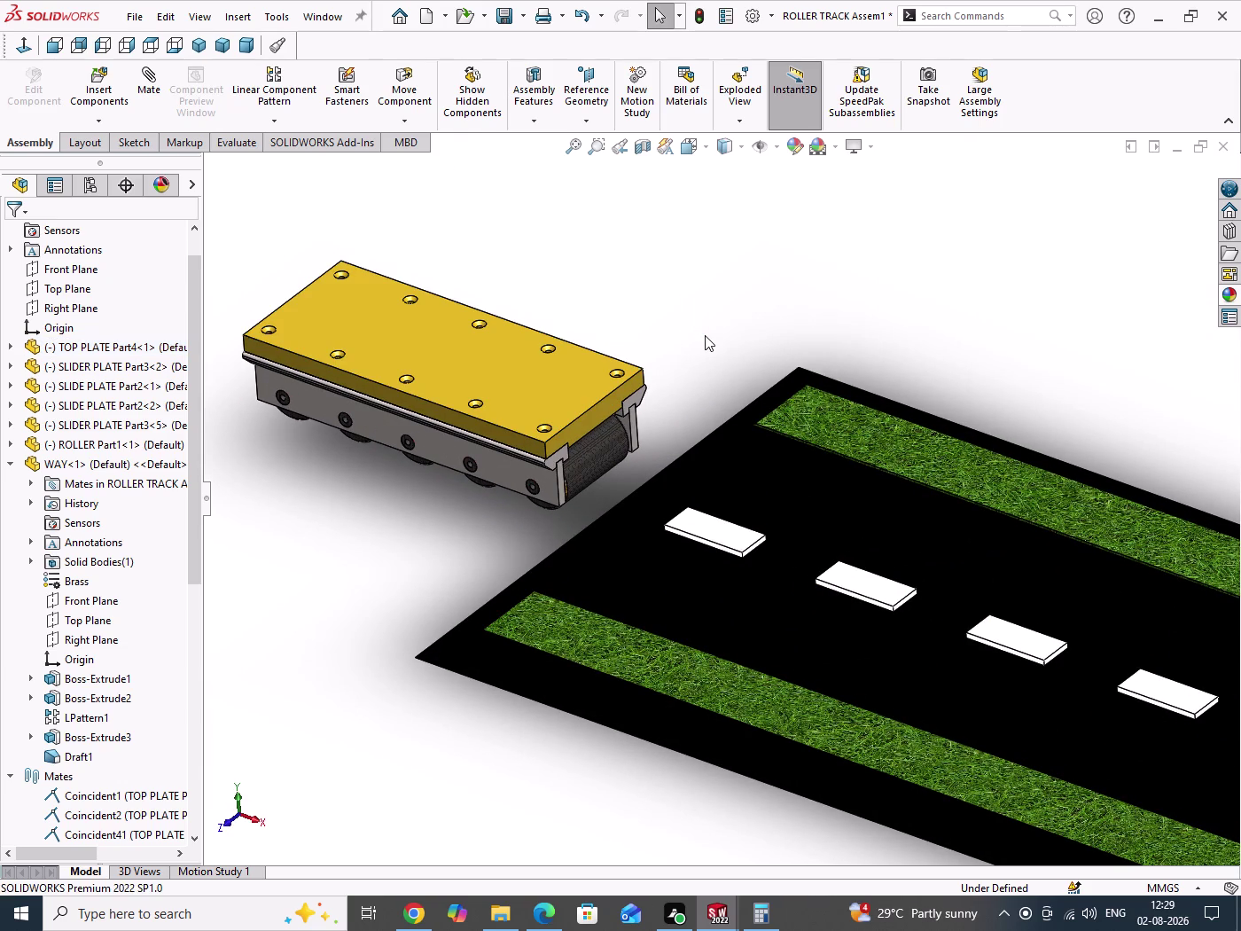
Save the assembly and collapse the WAY part's features and the mates list.
key(ctrl+s)
click(551, 393)
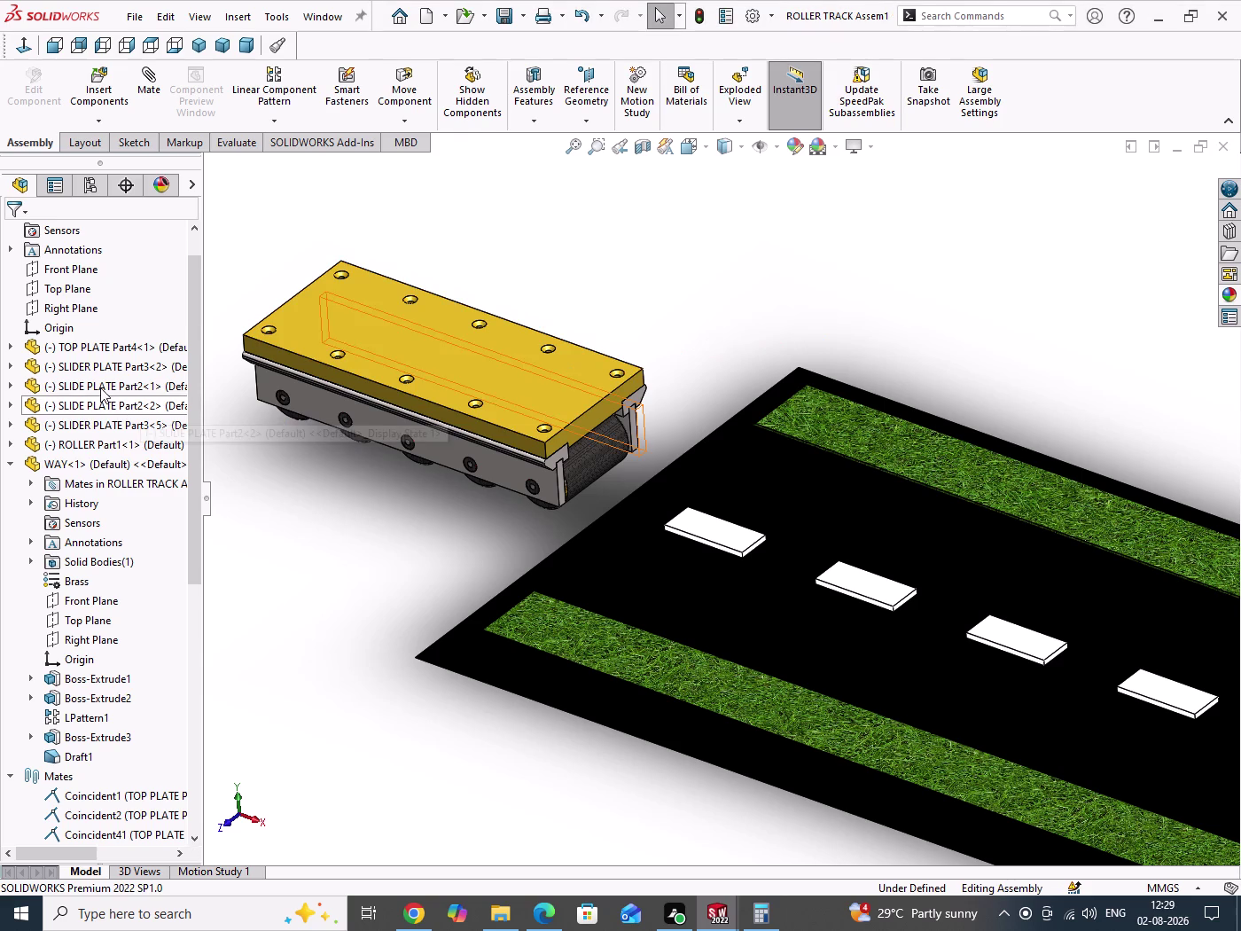
click(11, 466)
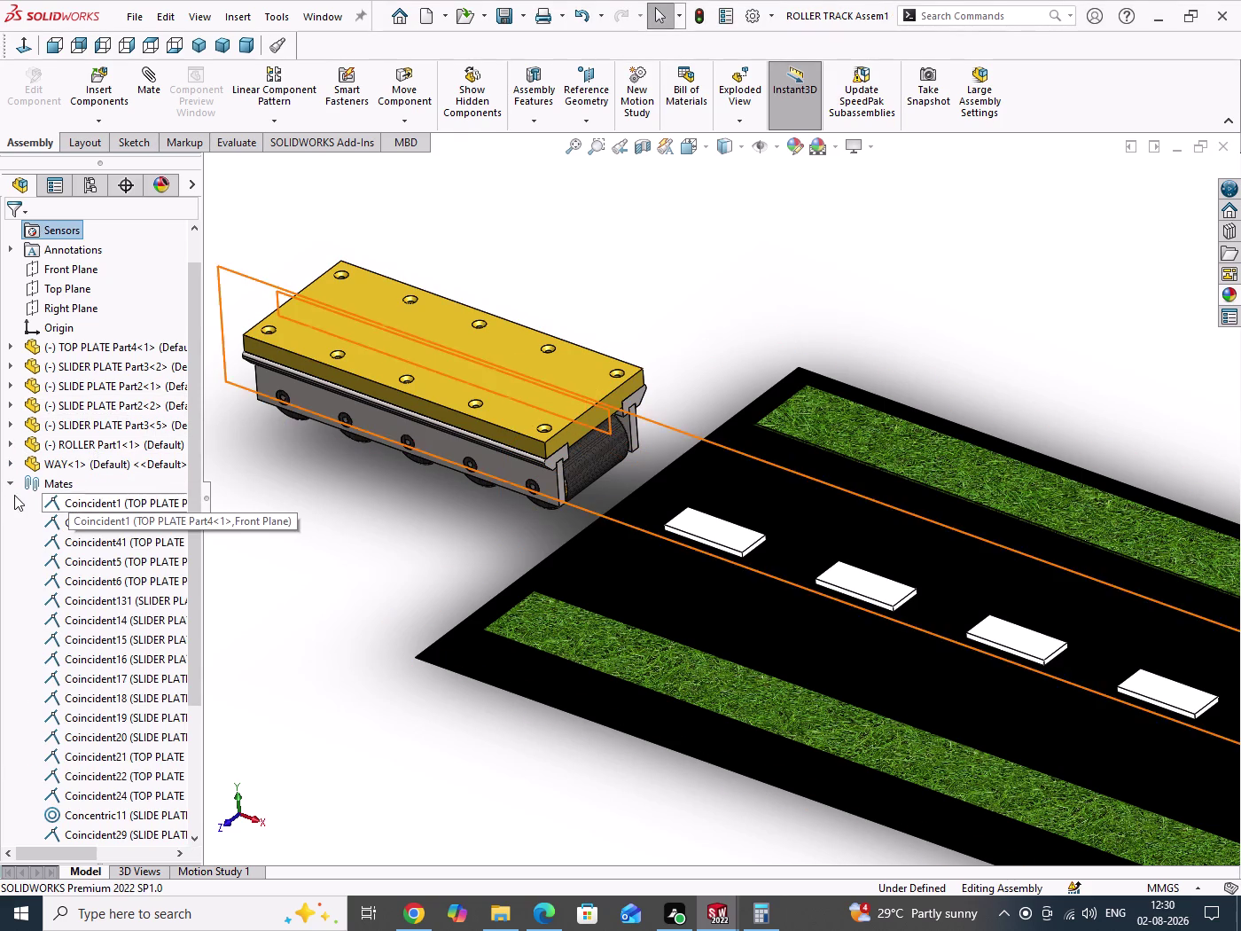
click(9, 485)
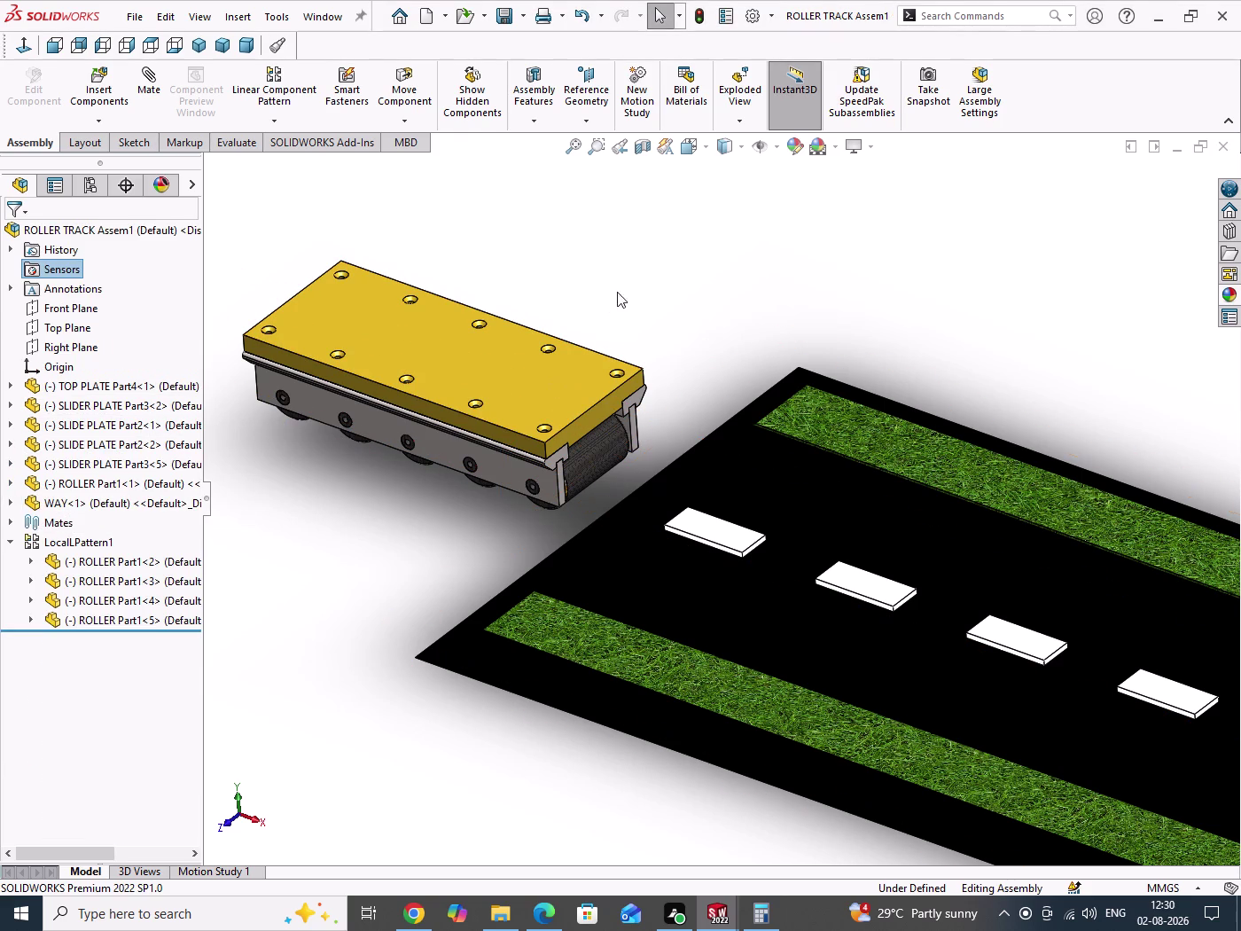
drag(656, 276, 673, 306)
click(198, 44)
drag(770, 308, 848, 361)
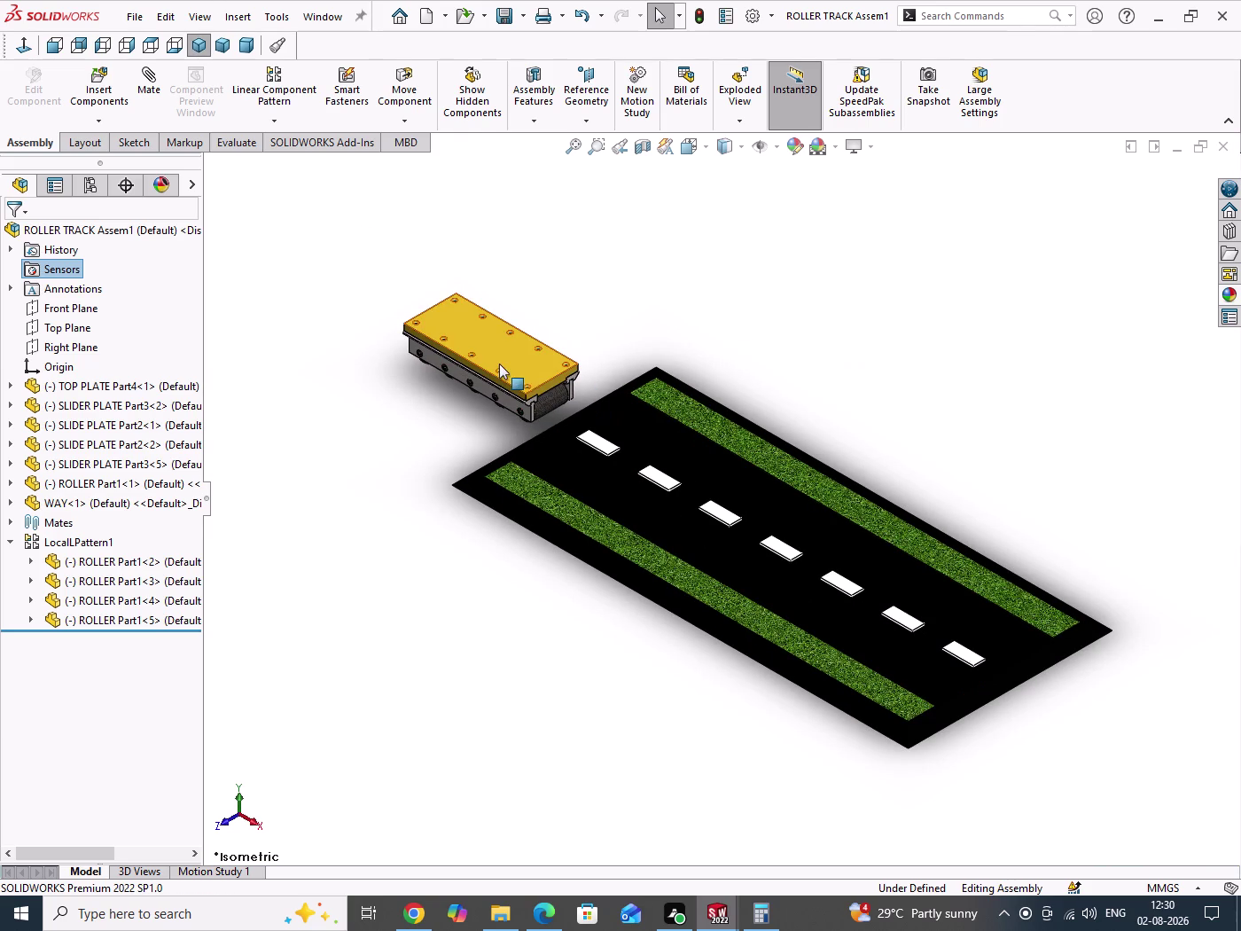
Select the slider's top plate and recentre the slider and road in view.
click(513, 366)
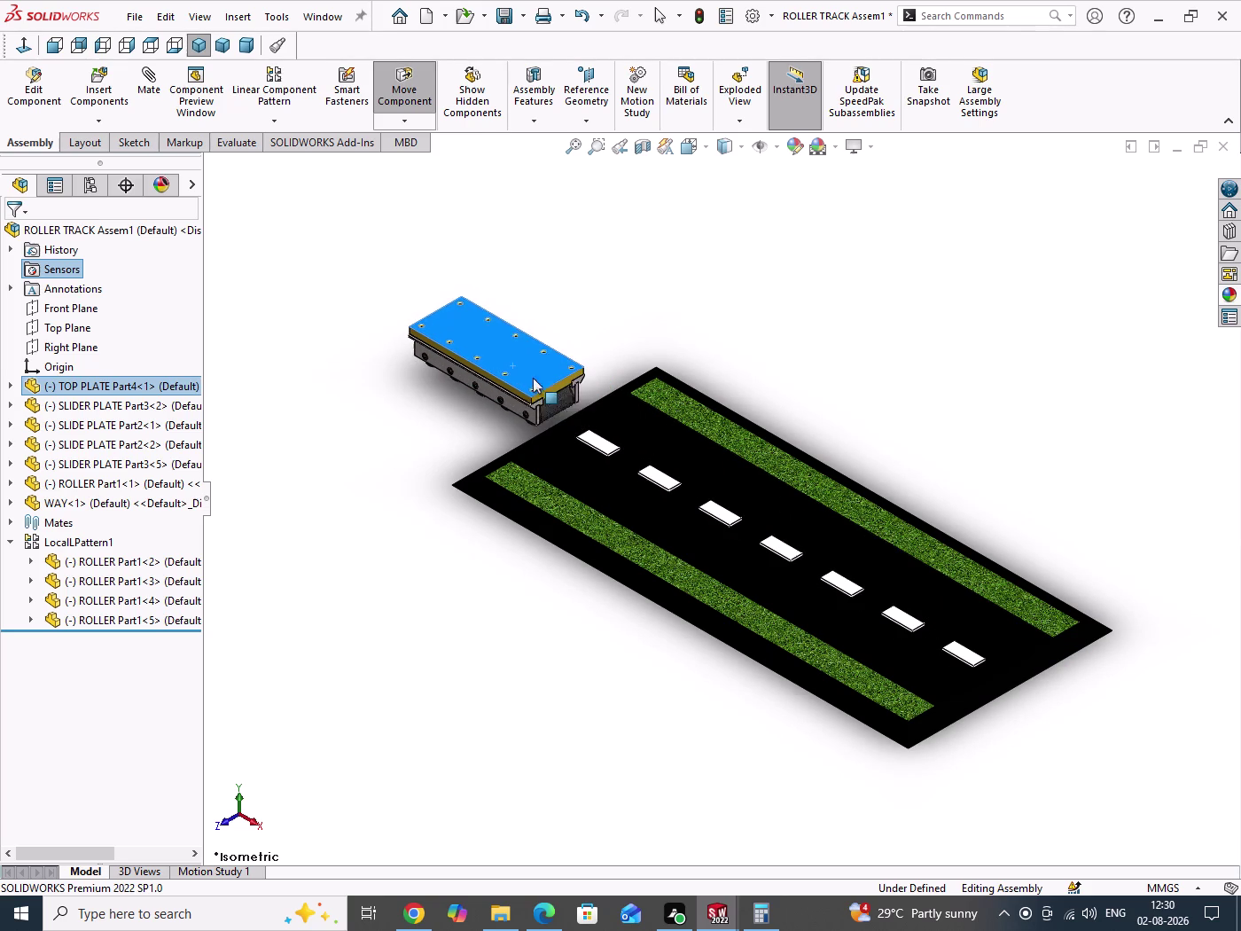
scroll(down, 3)
scroll(down, 3)
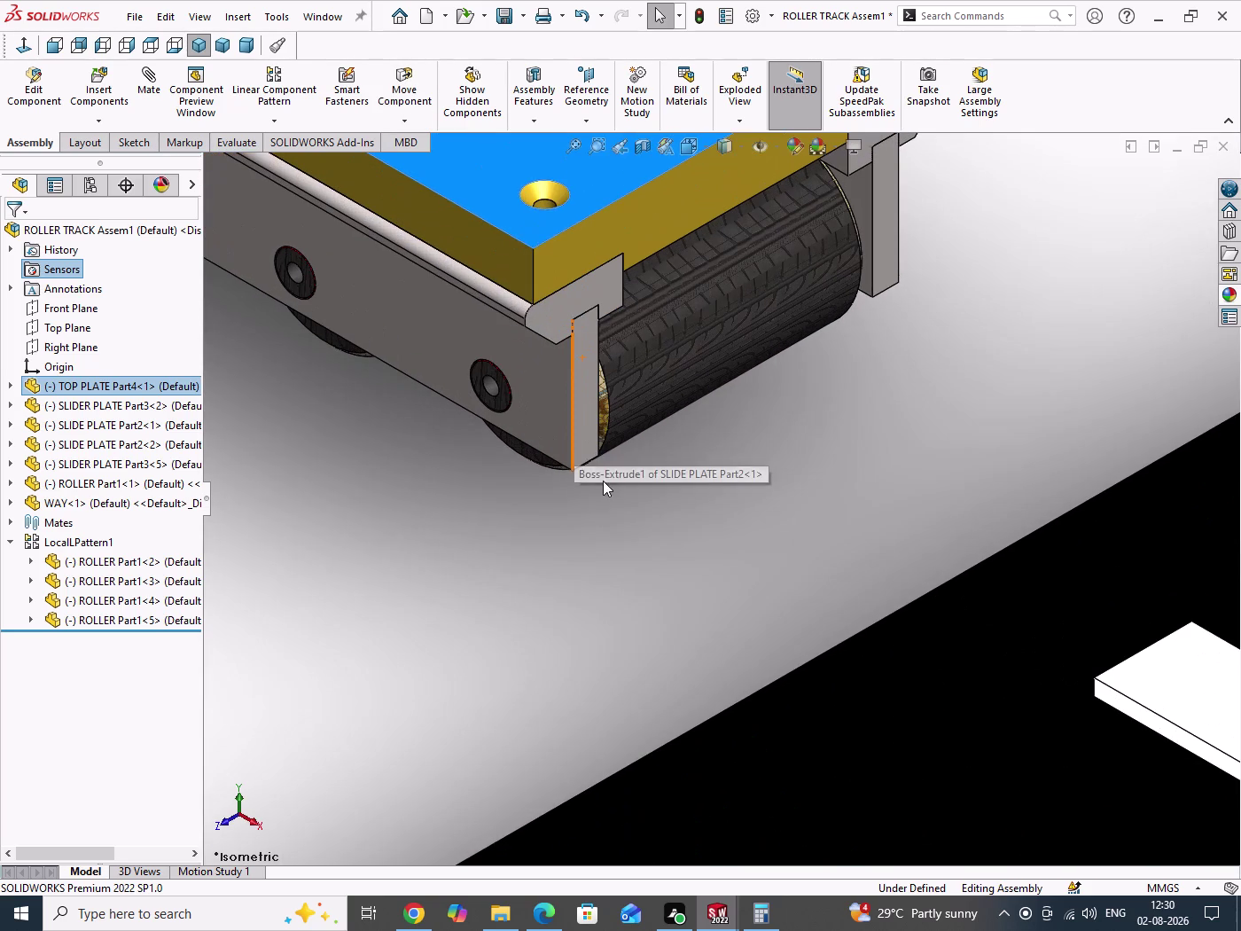
drag(616, 542, 656, 601)
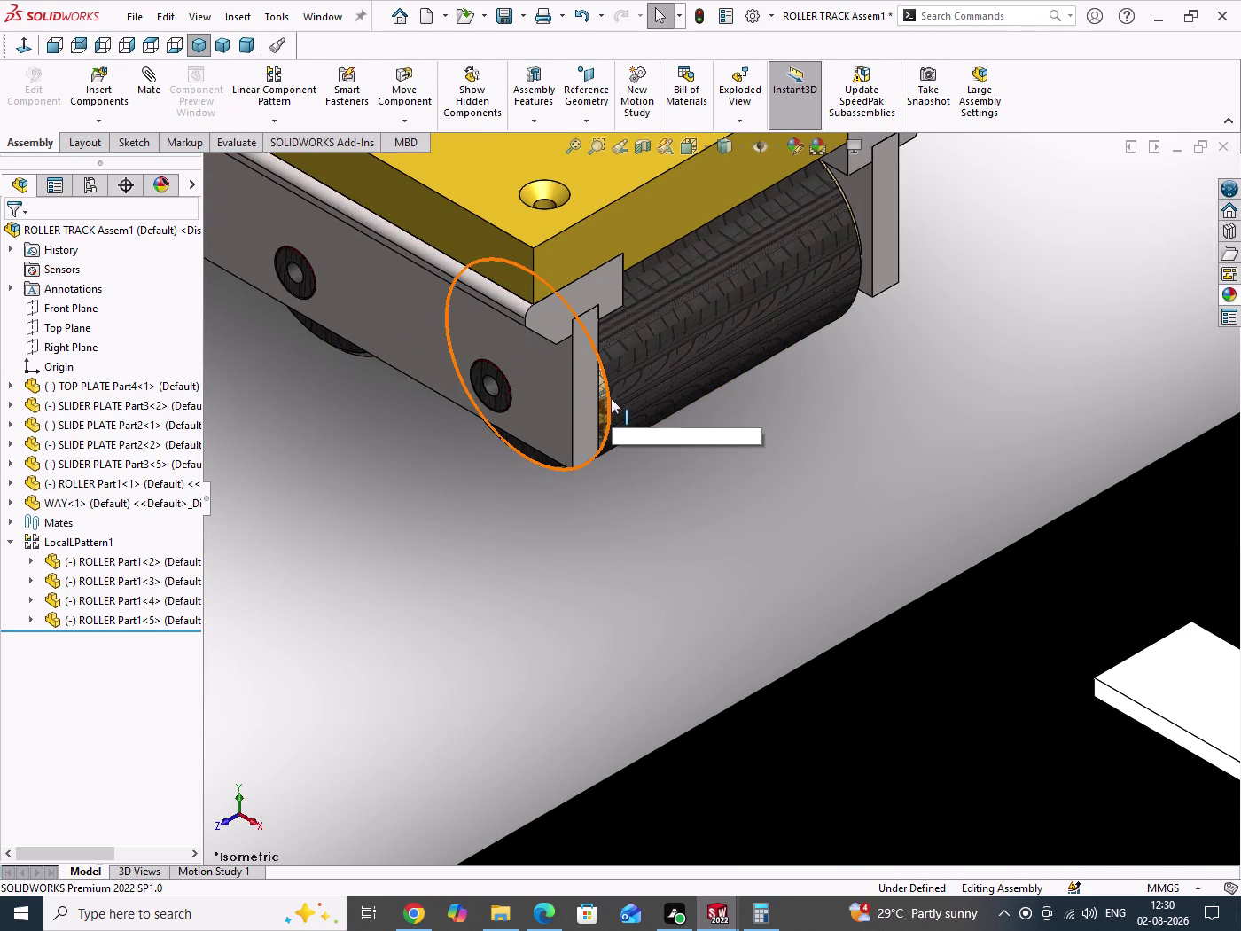
drag(607, 393, 617, 515)
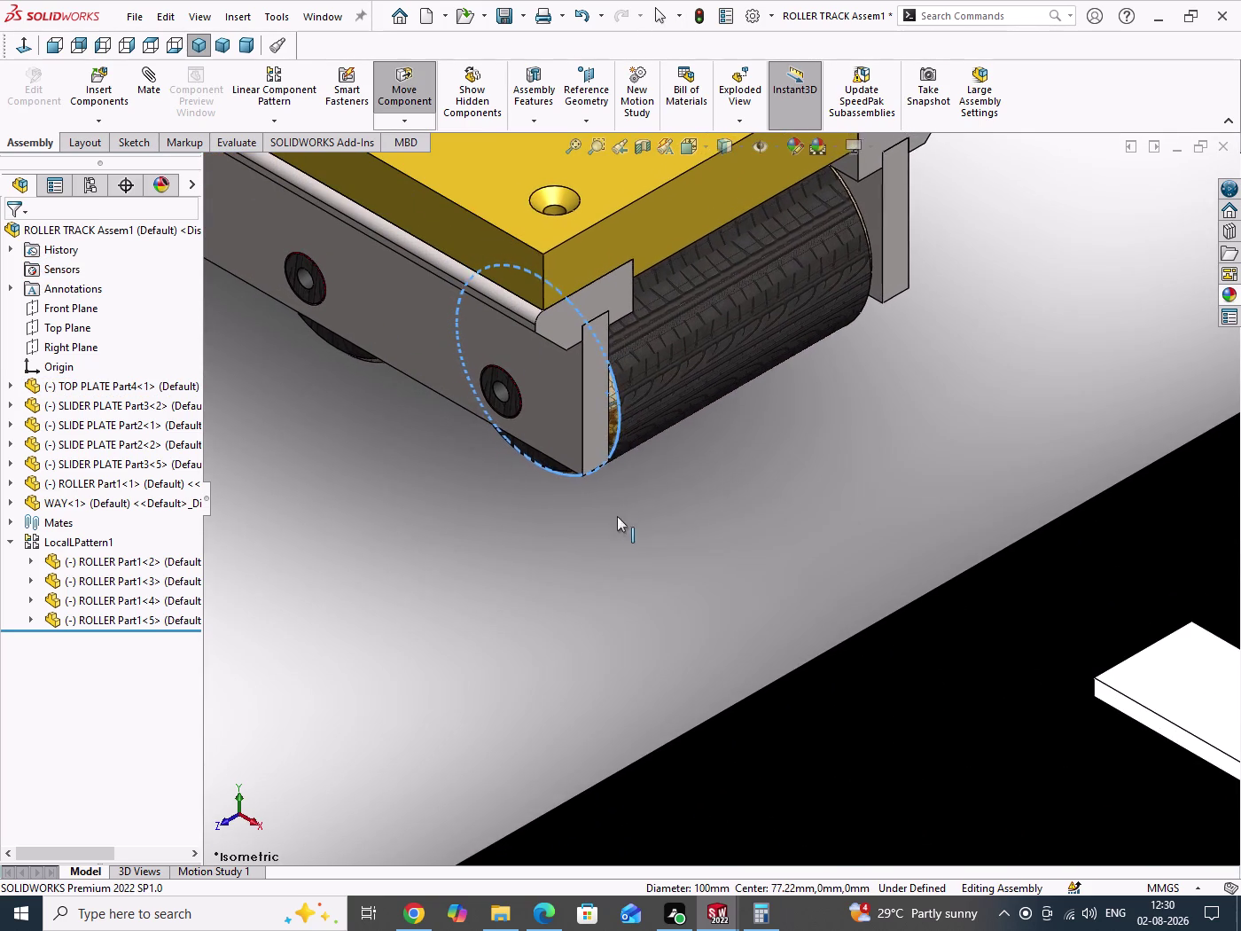
drag(618, 514, 591, 533)
drag(600, 500, 607, 547)
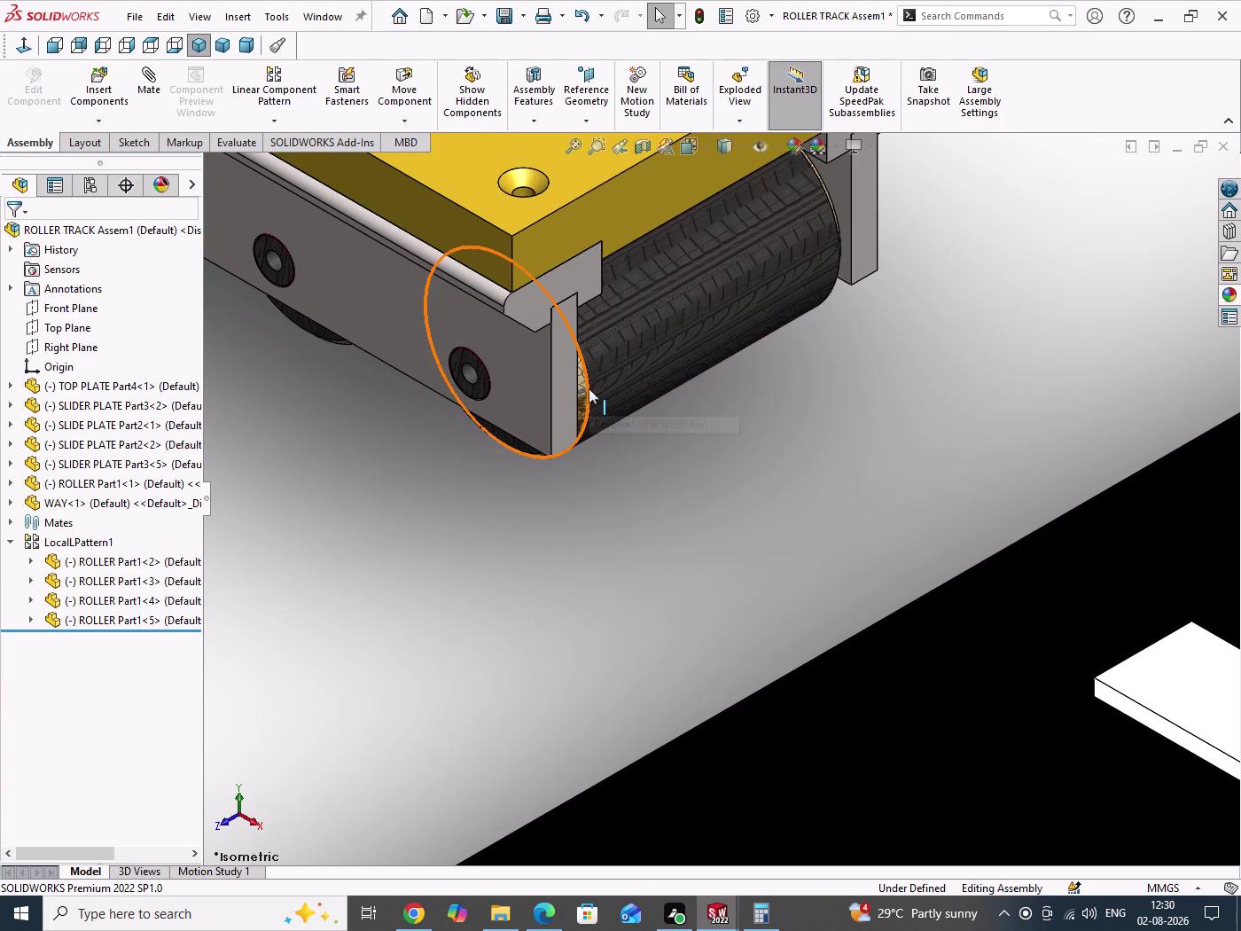
drag(590, 385, 493, 580)
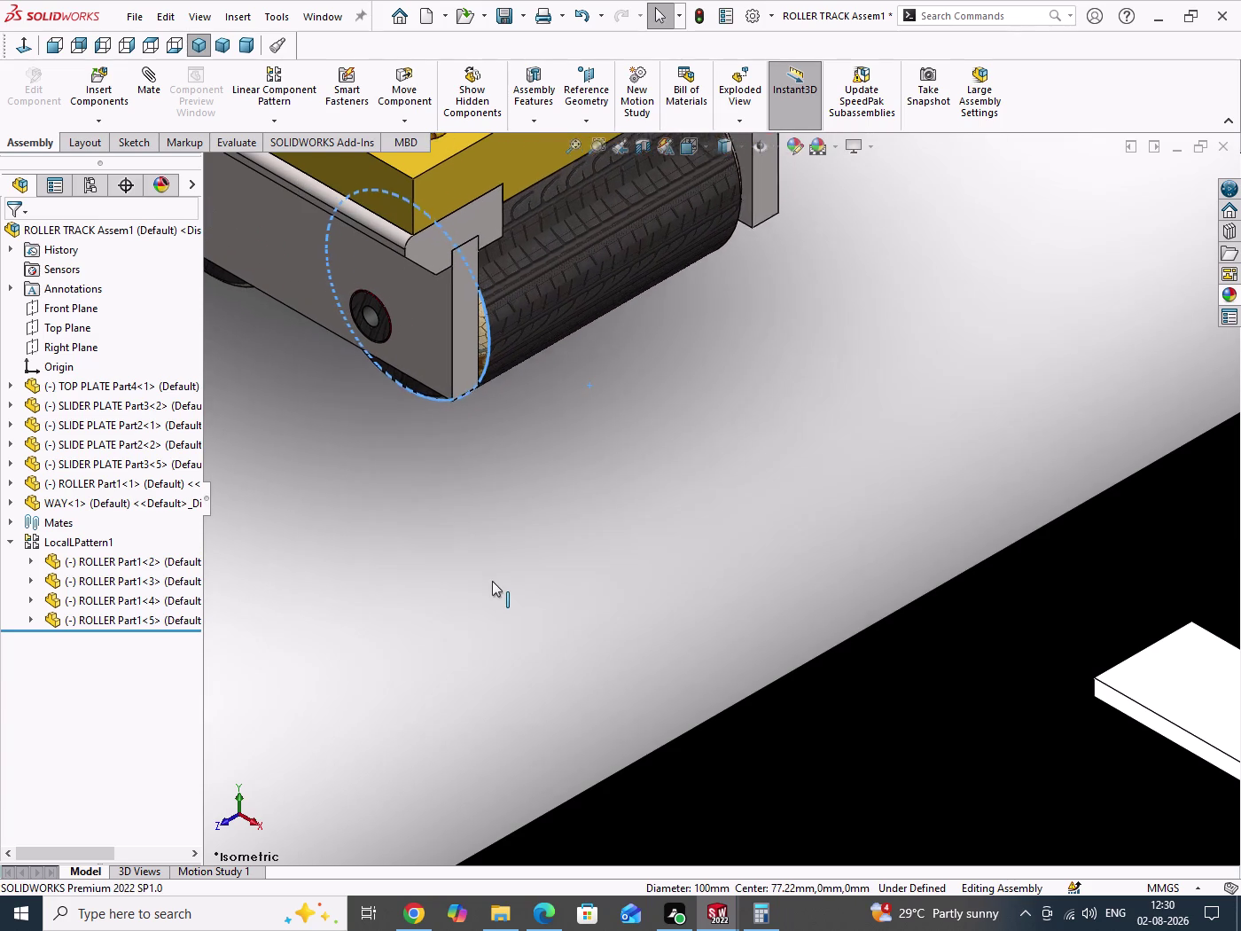
drag(492, 580, 492, 581)
drag(422, 468, 479, 536)
scroll(down, 3)
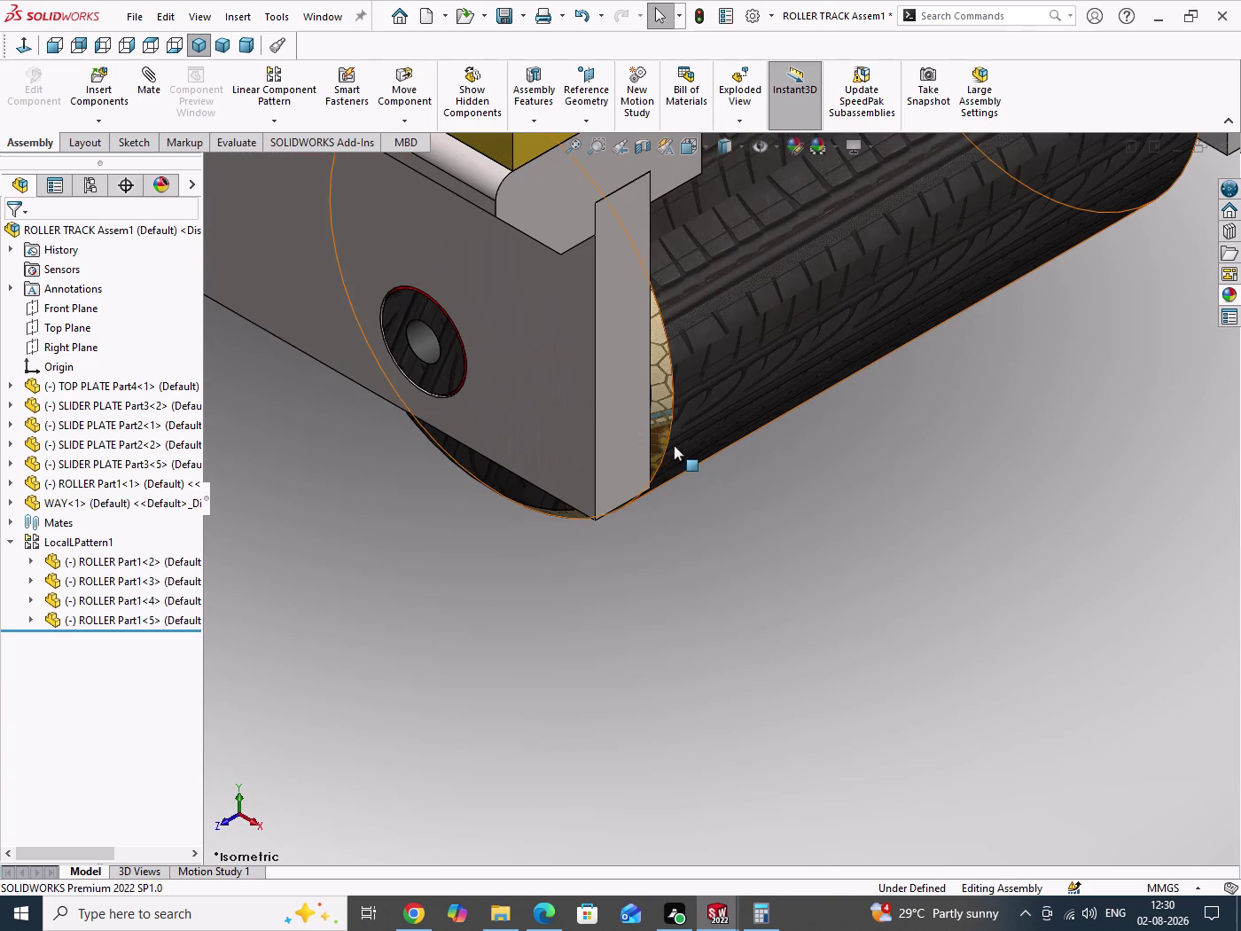
drag(670, 440, 672, 315)
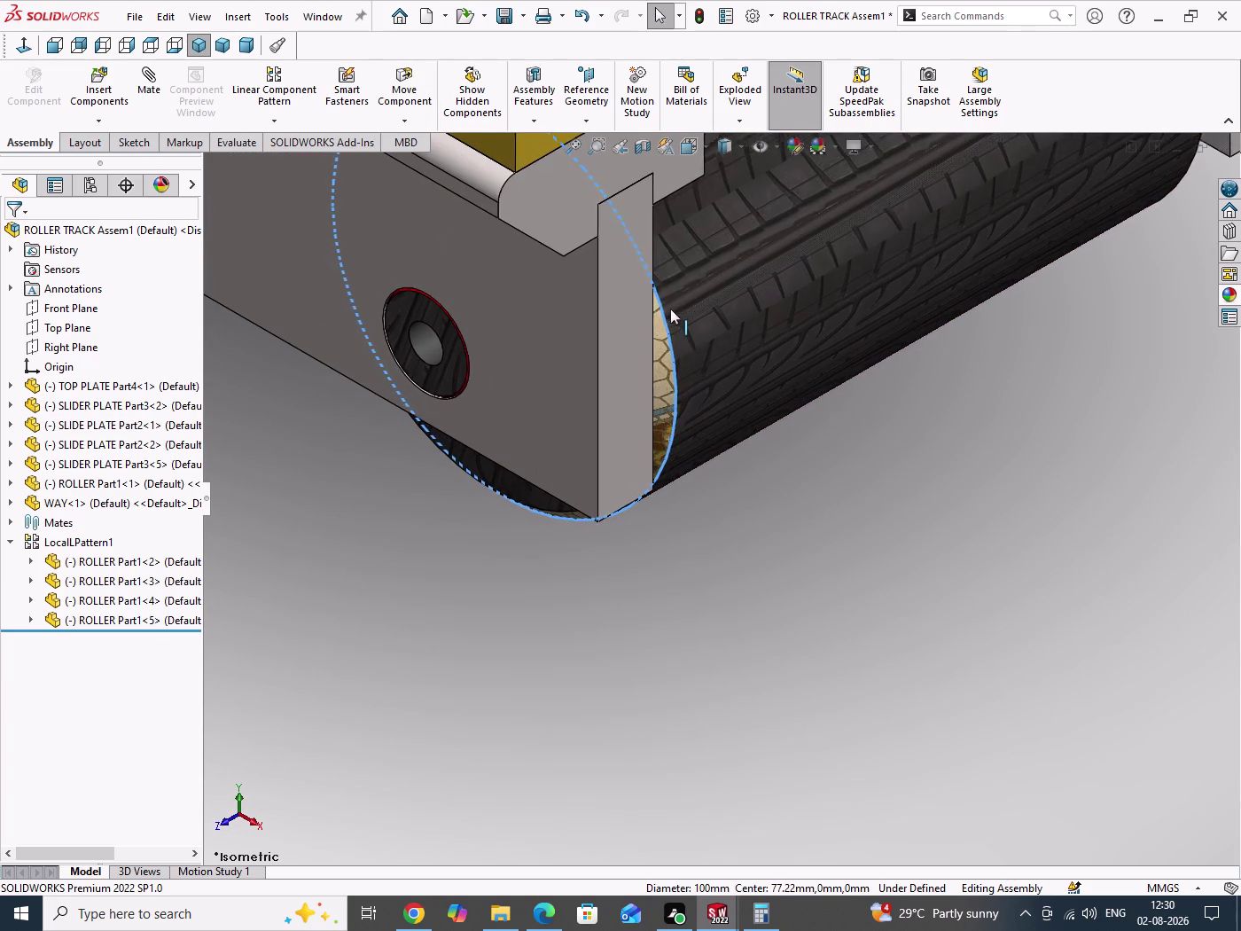
drag(672, 315, 650, 635)
drag(758, 536, 793, 582)
scroll(up, 3)
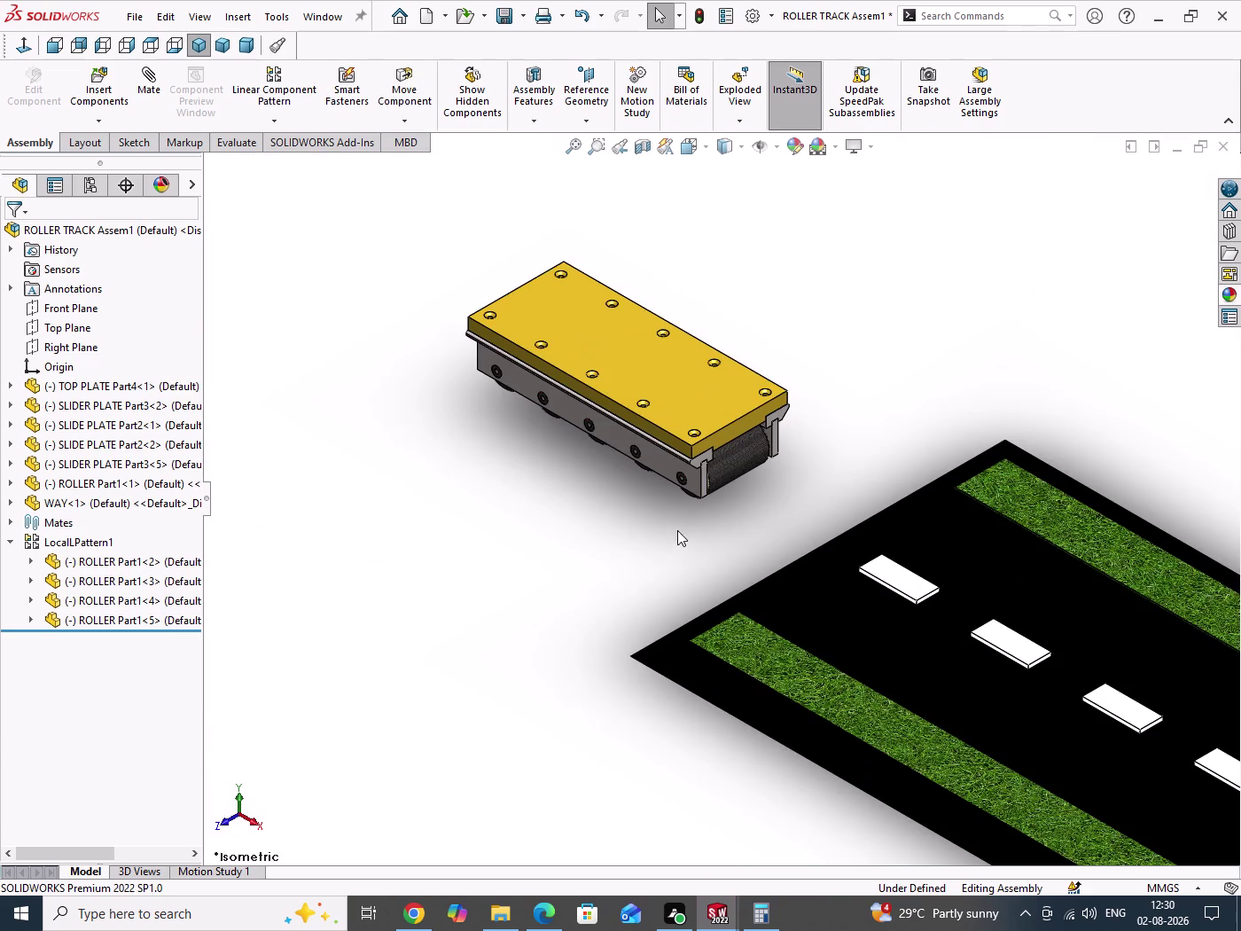
scroll(up, 3)
scroll(up, 3)
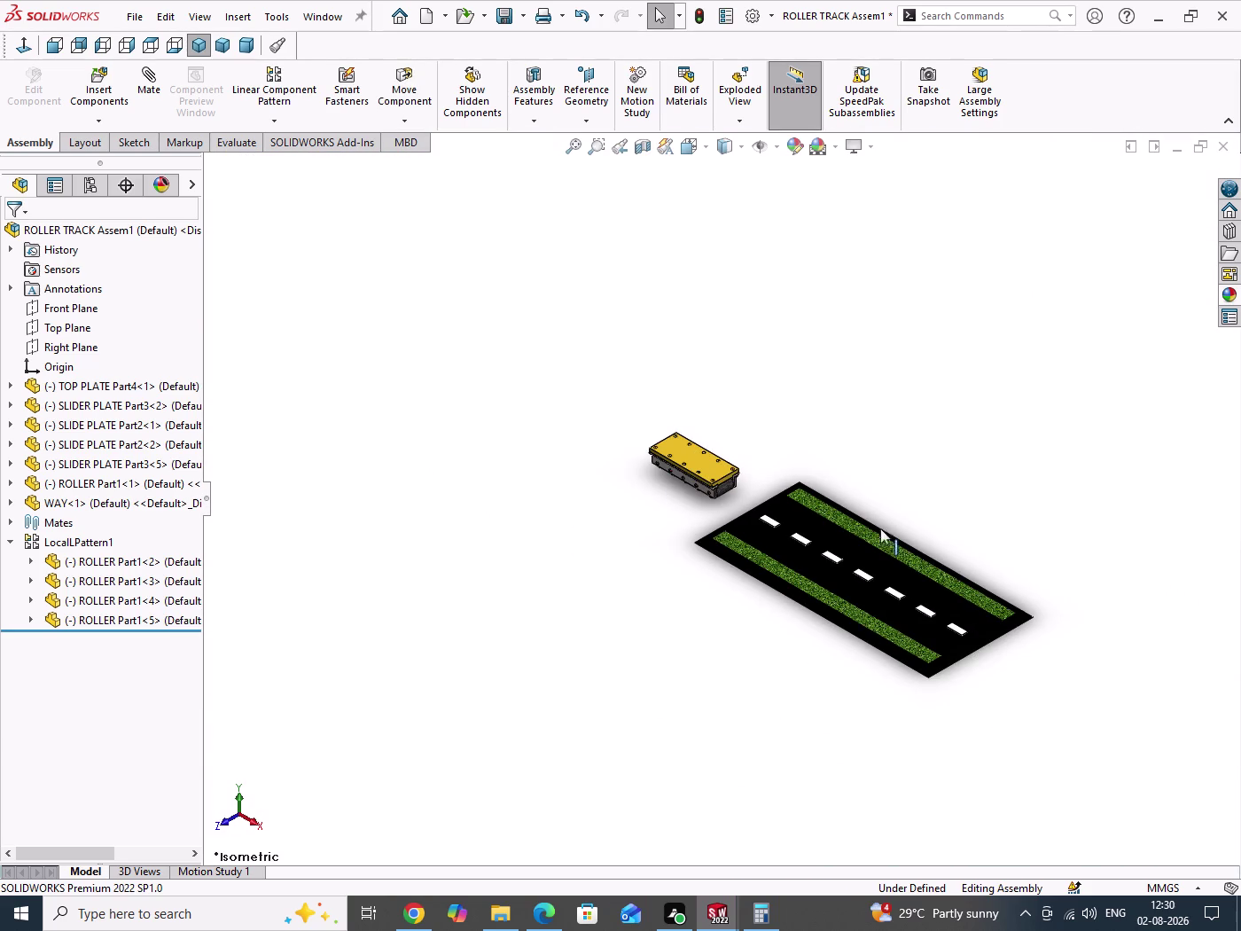
scroll(down, 3)
scroll(up, 3)
scroll(down, 3)
drag(764, 353, 776, 363)
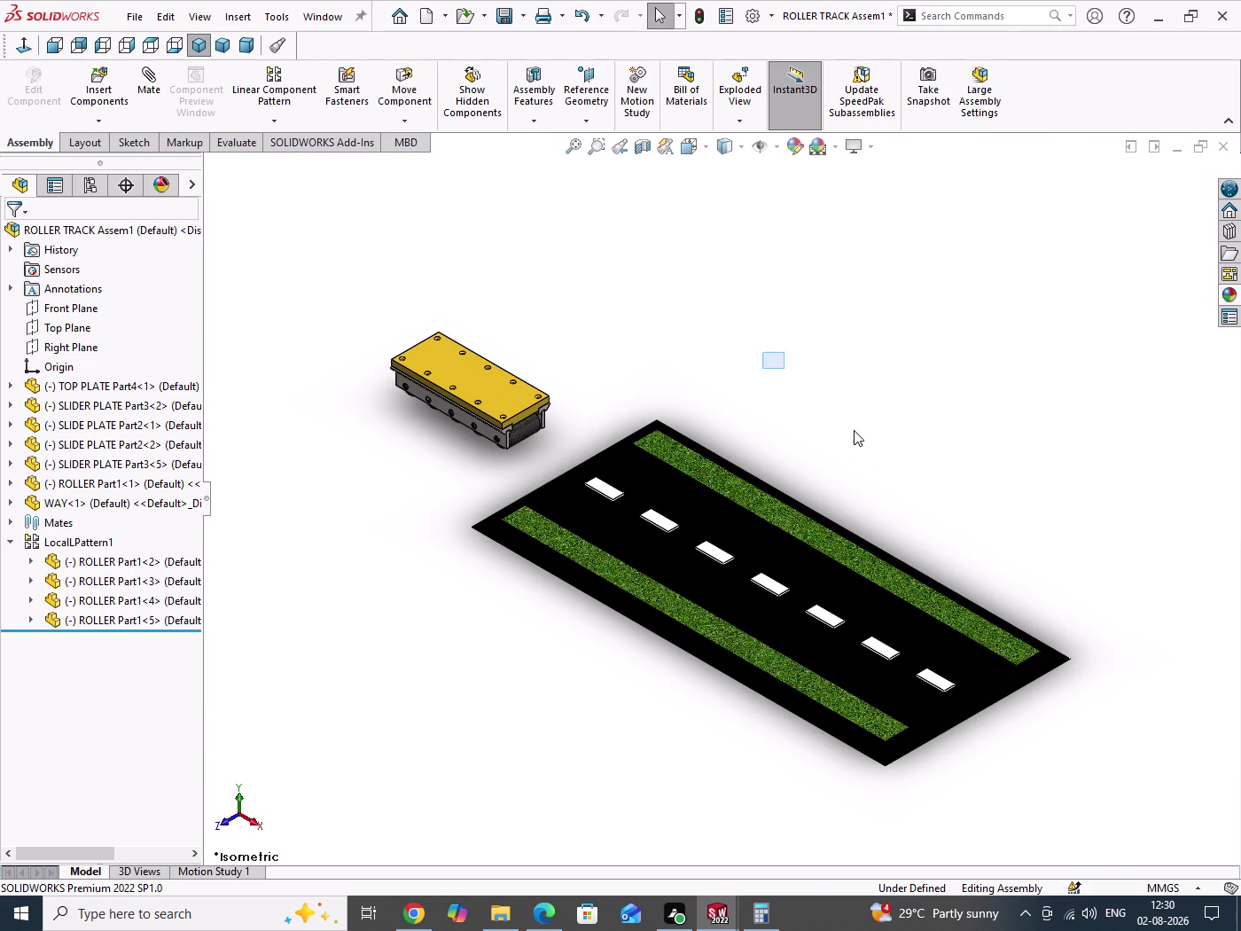
drag(775, 363, 913, 489)
scroll(up, 3)
scroll(down, 3)
drag(899, 444, 958, 525)
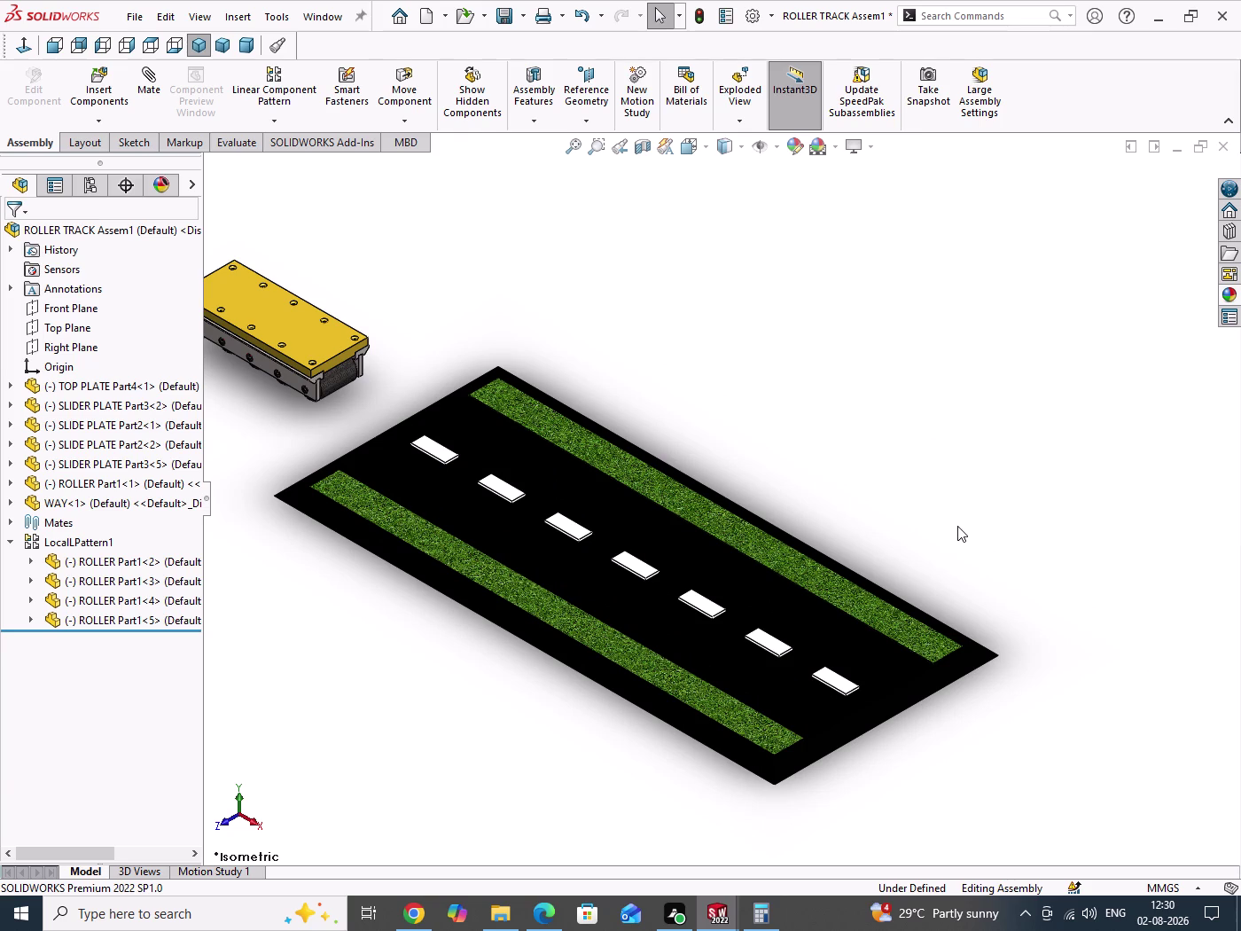
scroll(up, 3)
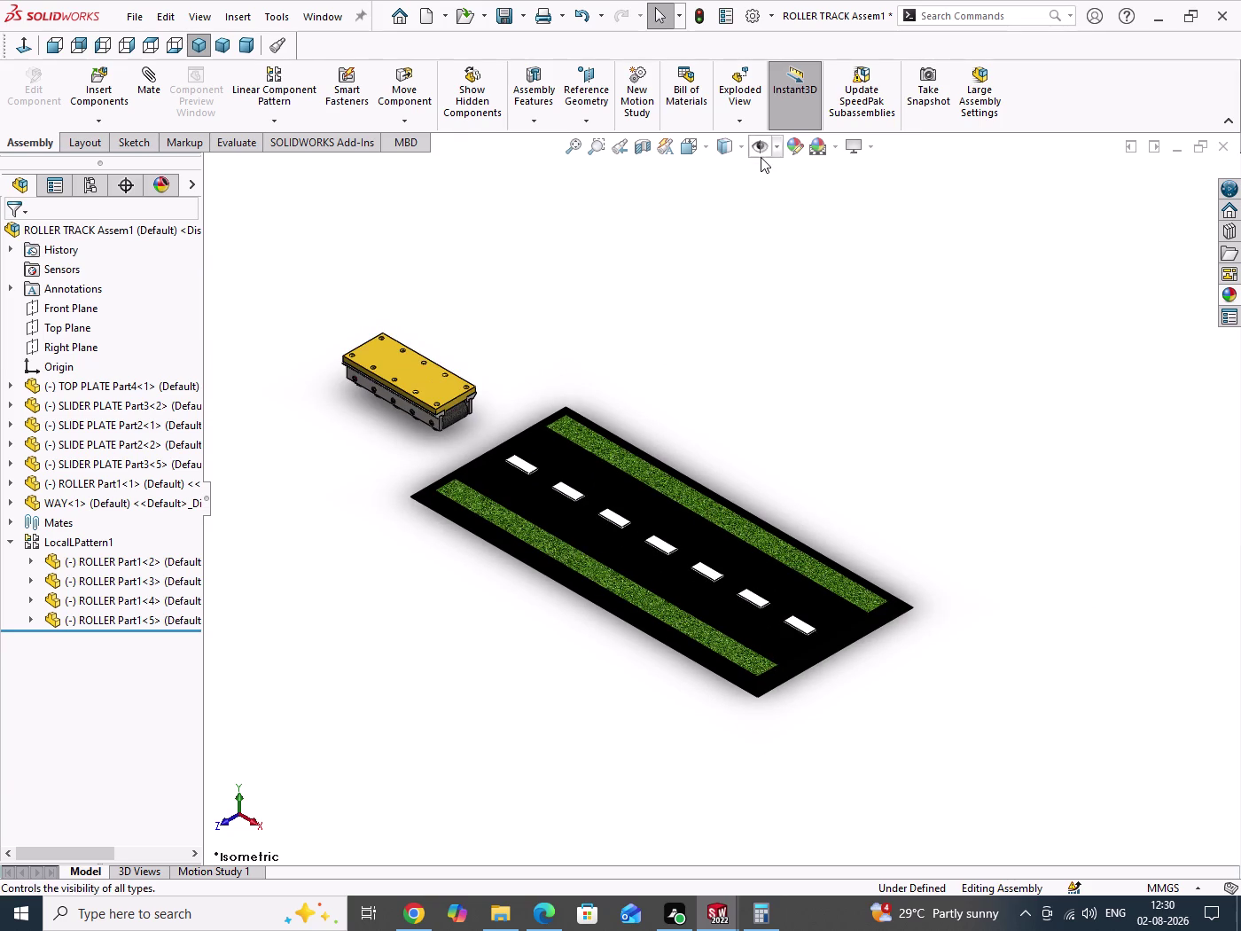
Rebuild and save the ROLLER TRACK assembly.
click(741, 146)
click(726, 193)
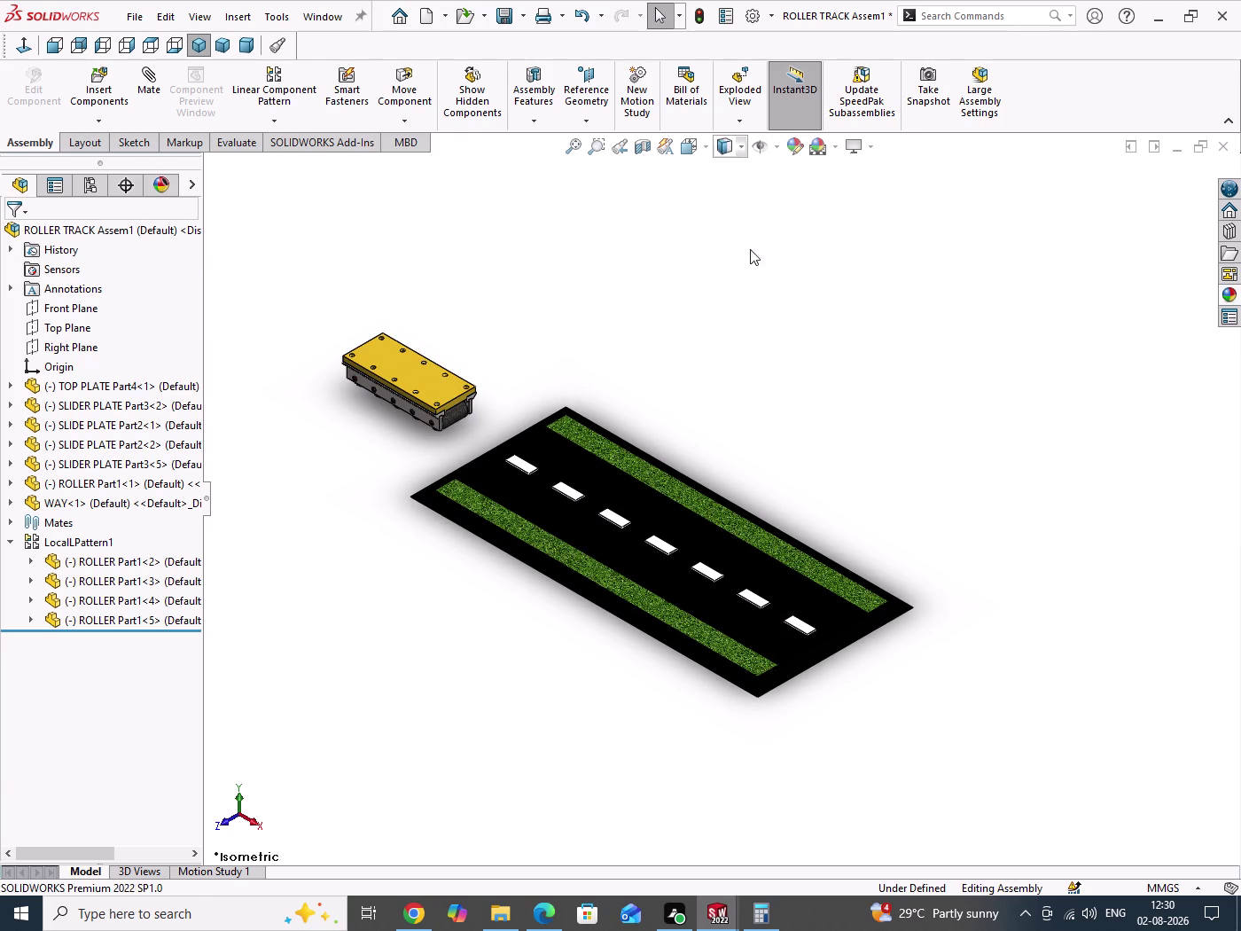
drag(782, 304, 835, 393)
scroll(down, 3)
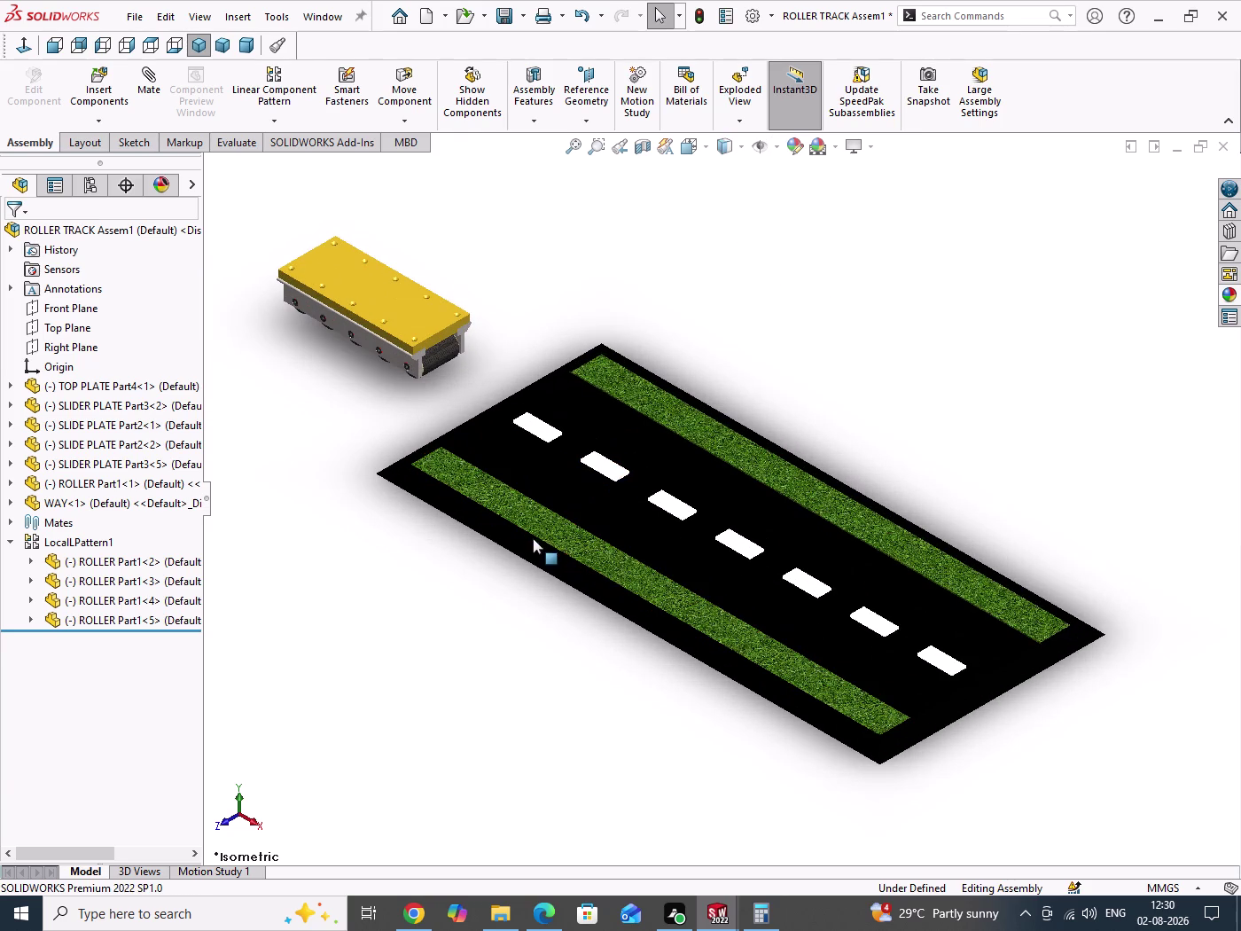
key(ctrl+s)
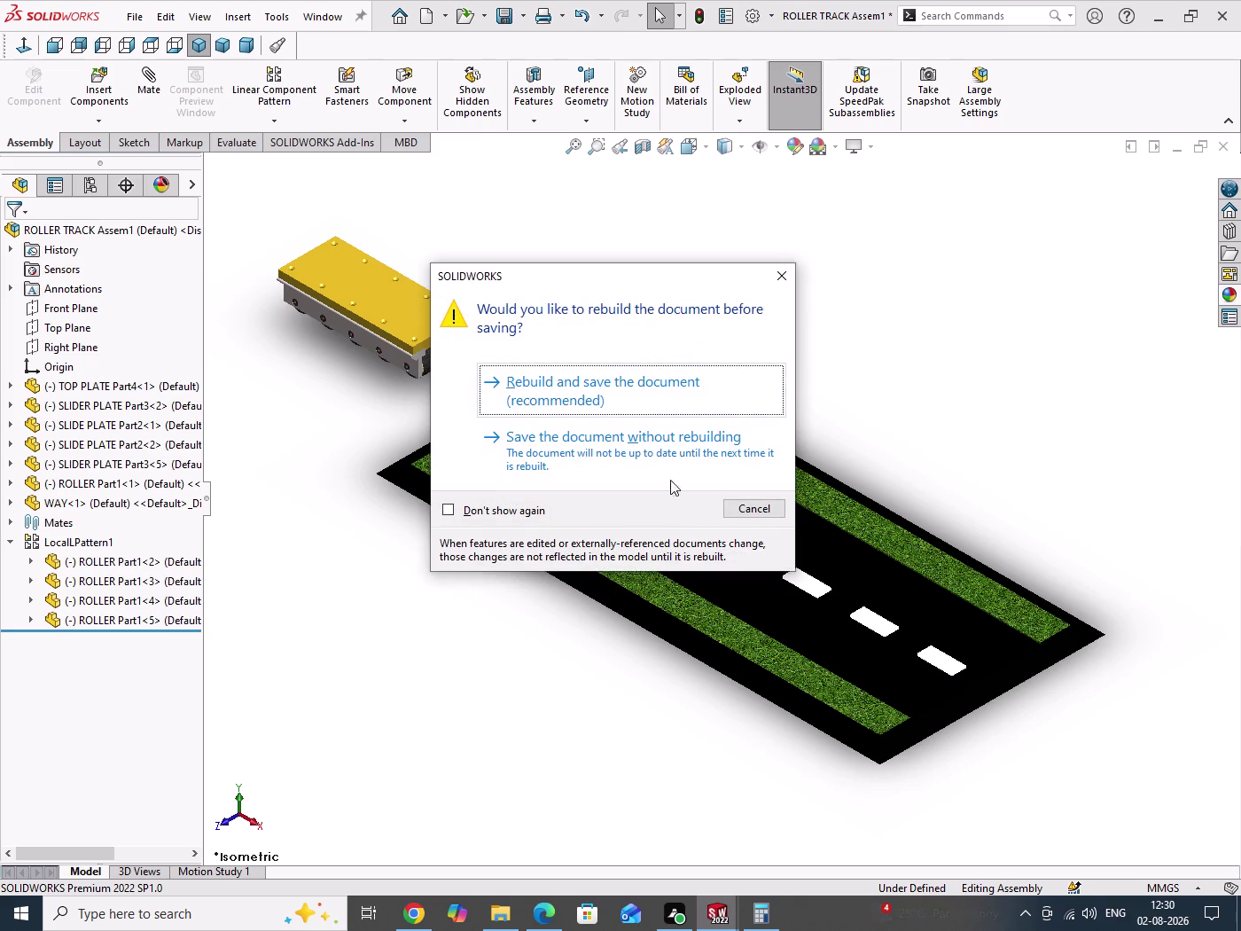
click(580, 389)
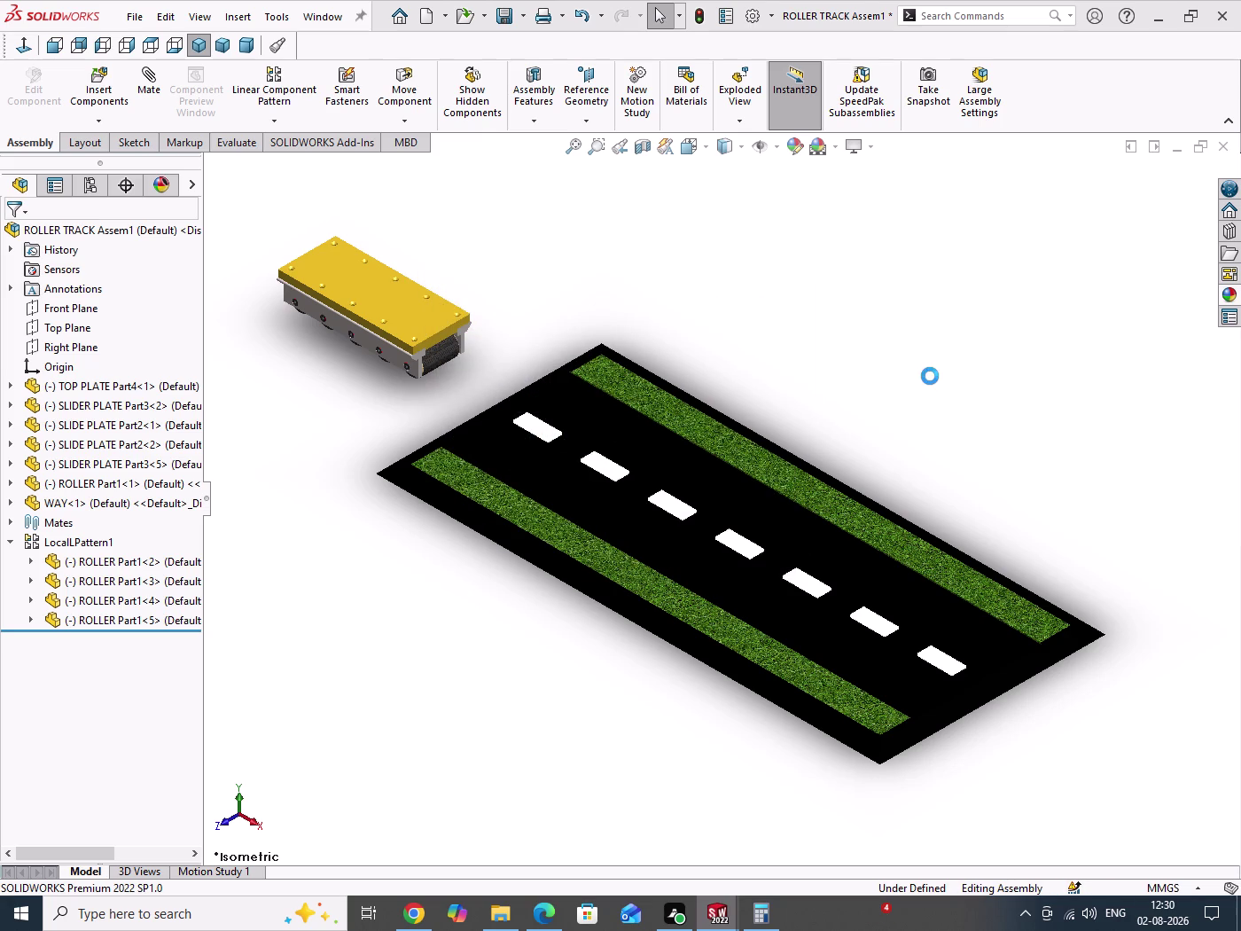
drag(933, 335, 969, 414)
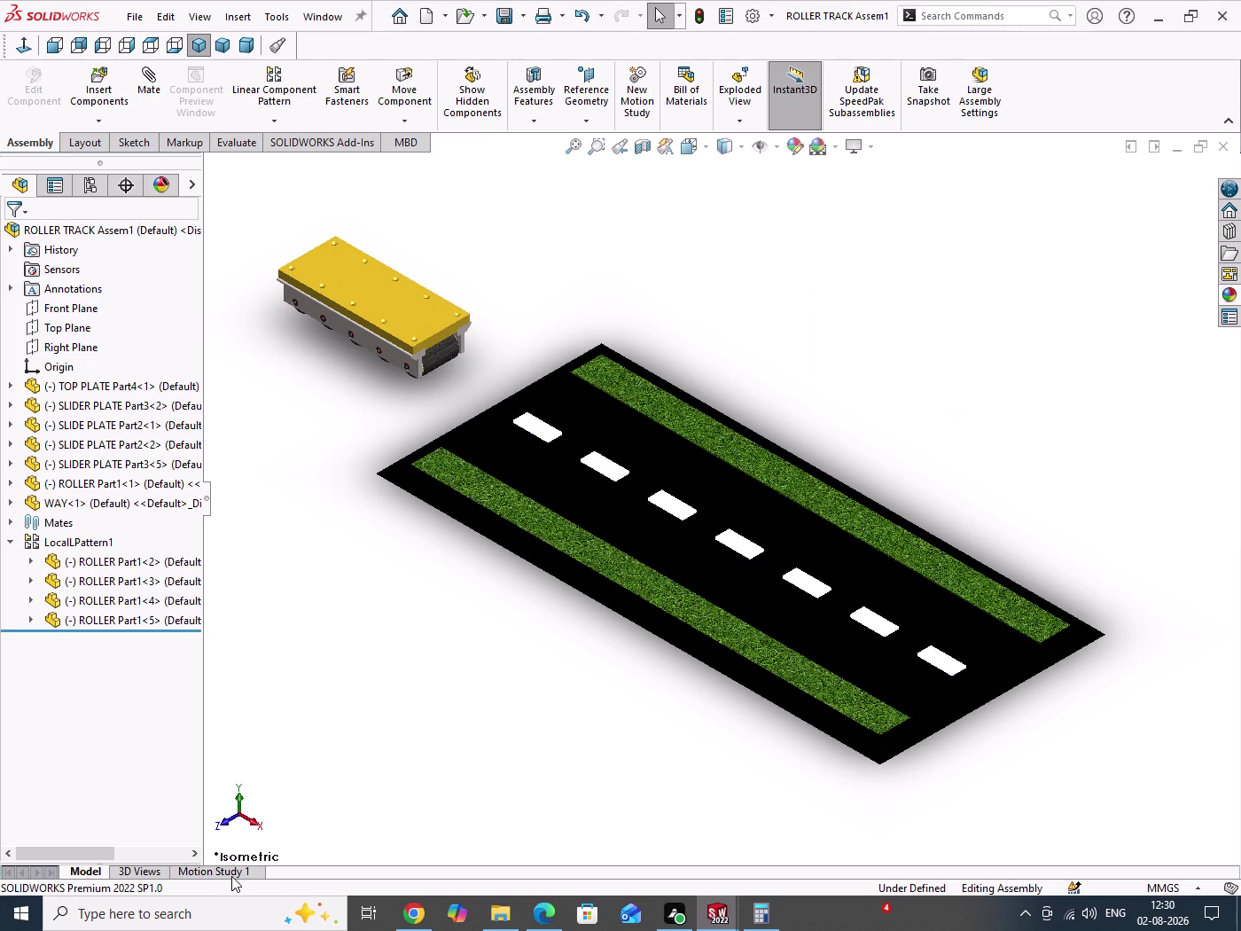
Open the Motion Study 1 timeline and start adding a motor.
click(232, 869)
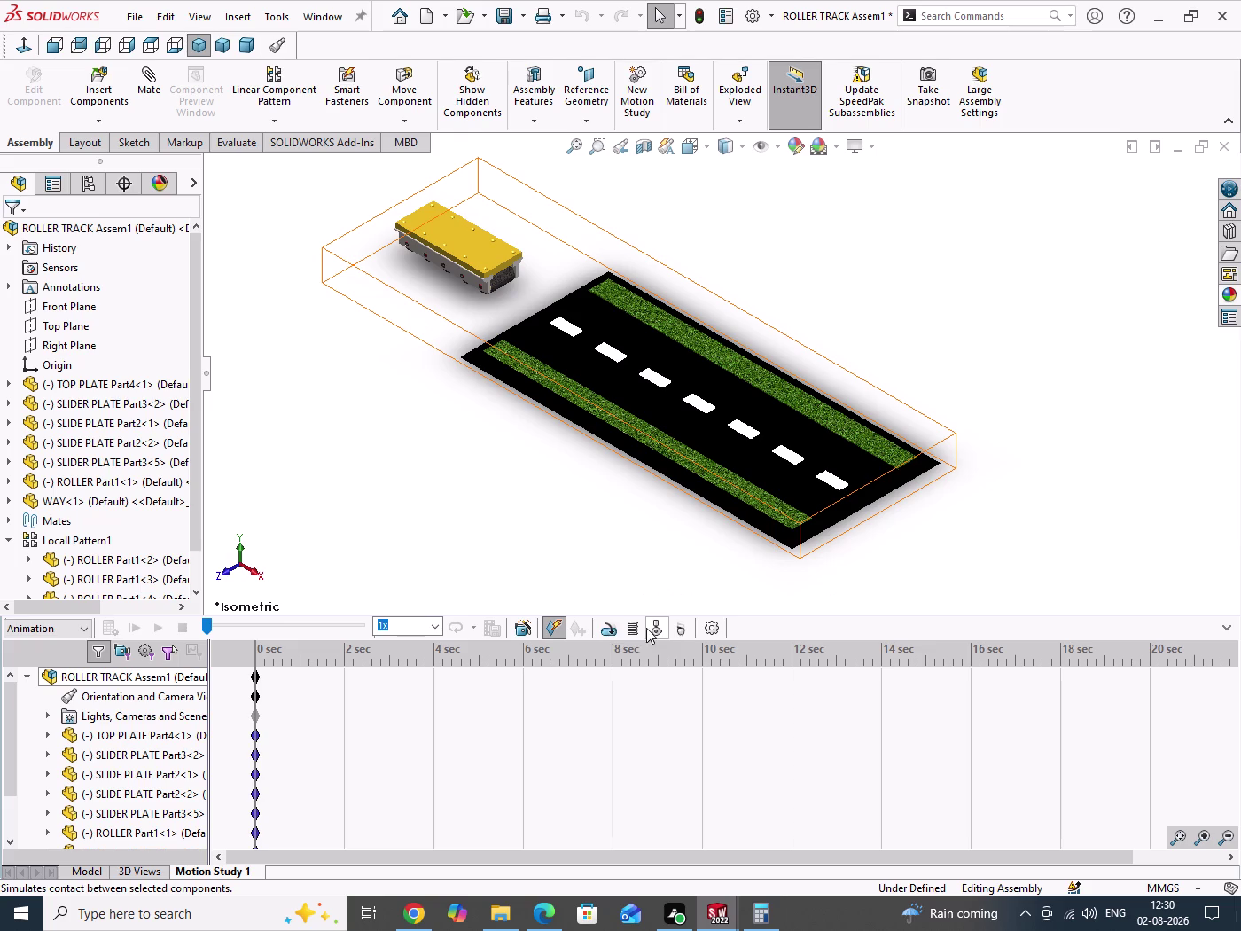
click(606, 628)
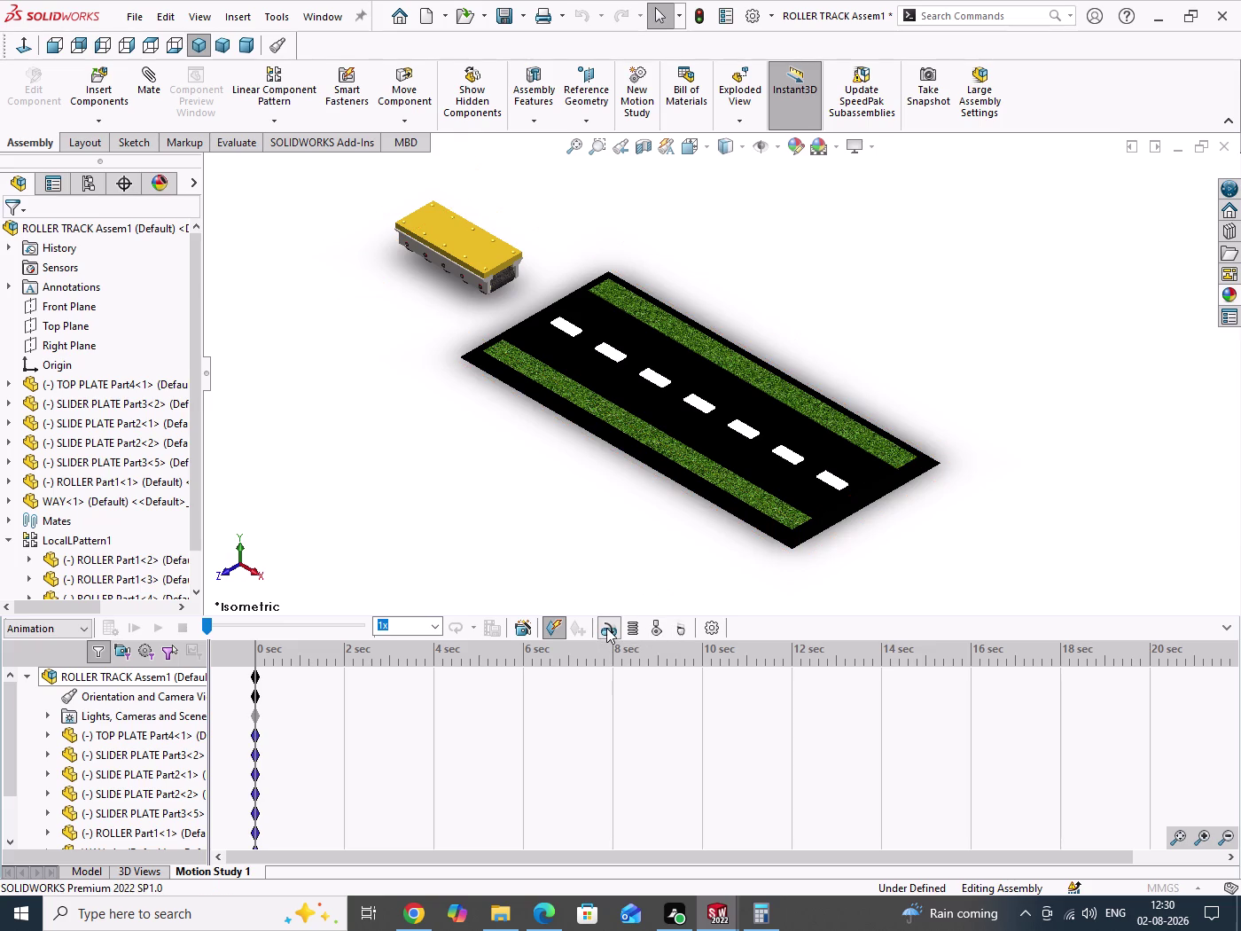
click(23, 309)
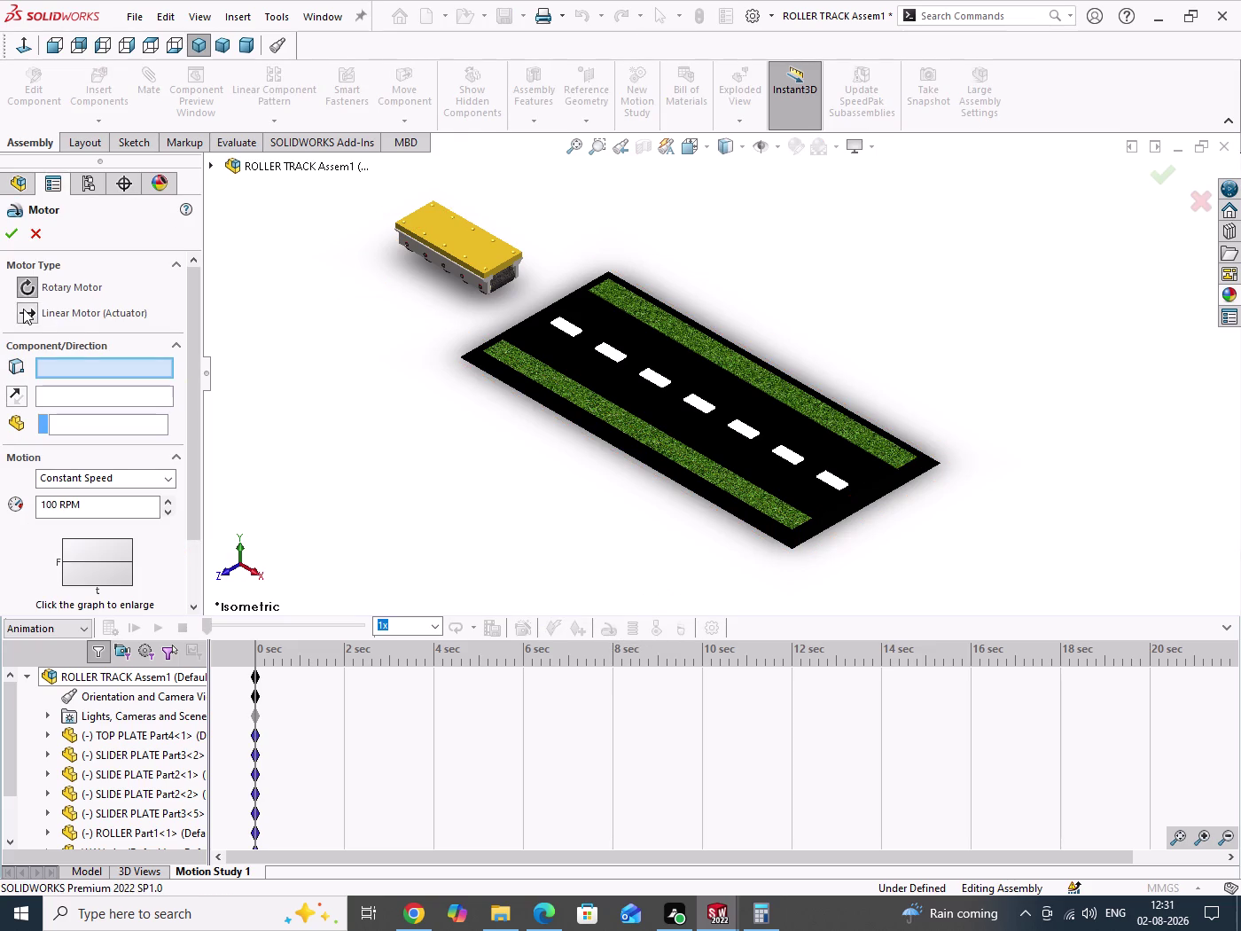
Create LinearMotor1 along the top plate edge at 50 mm/s and calculate the study.
scroll(down, 3)
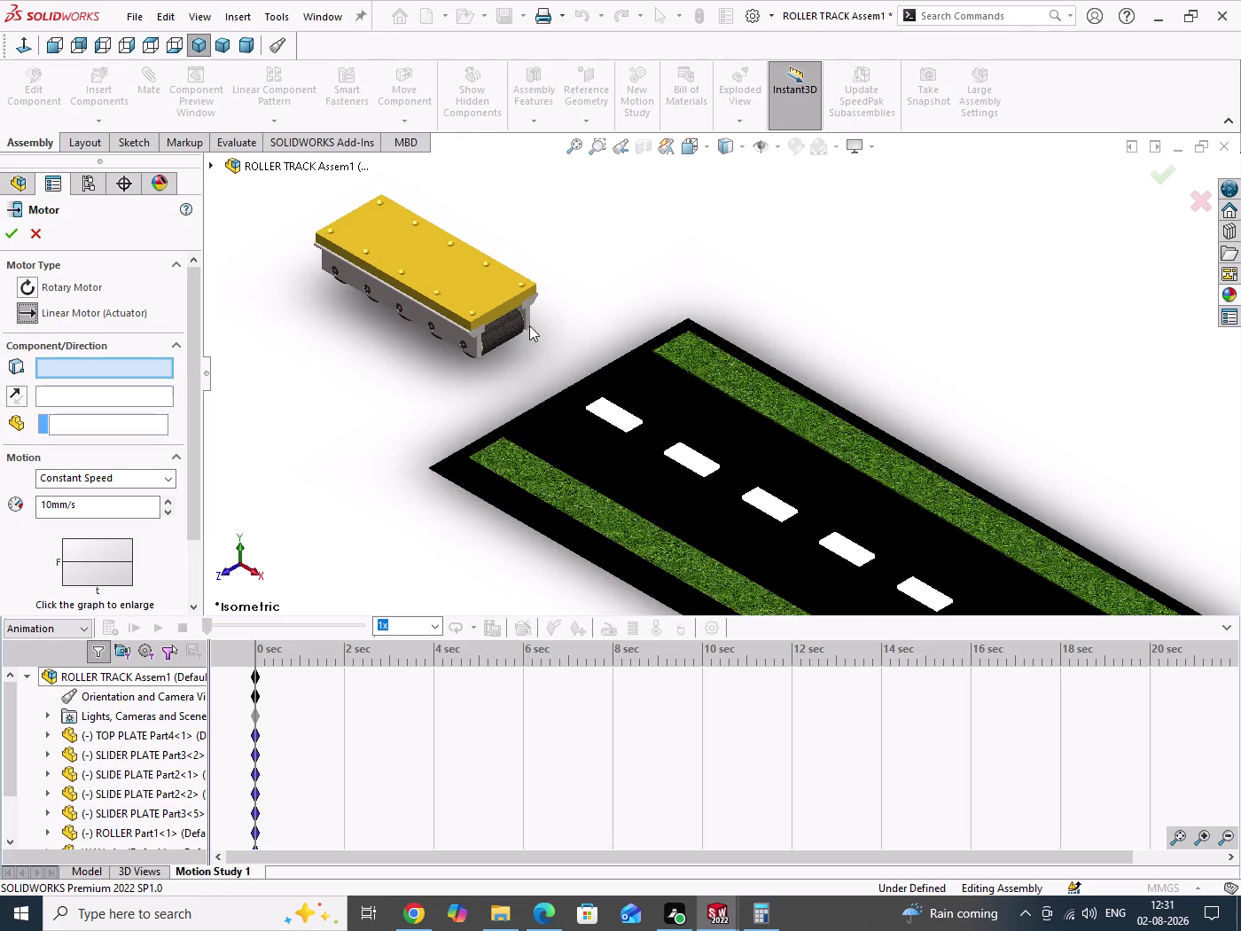
scroll(down, 3)
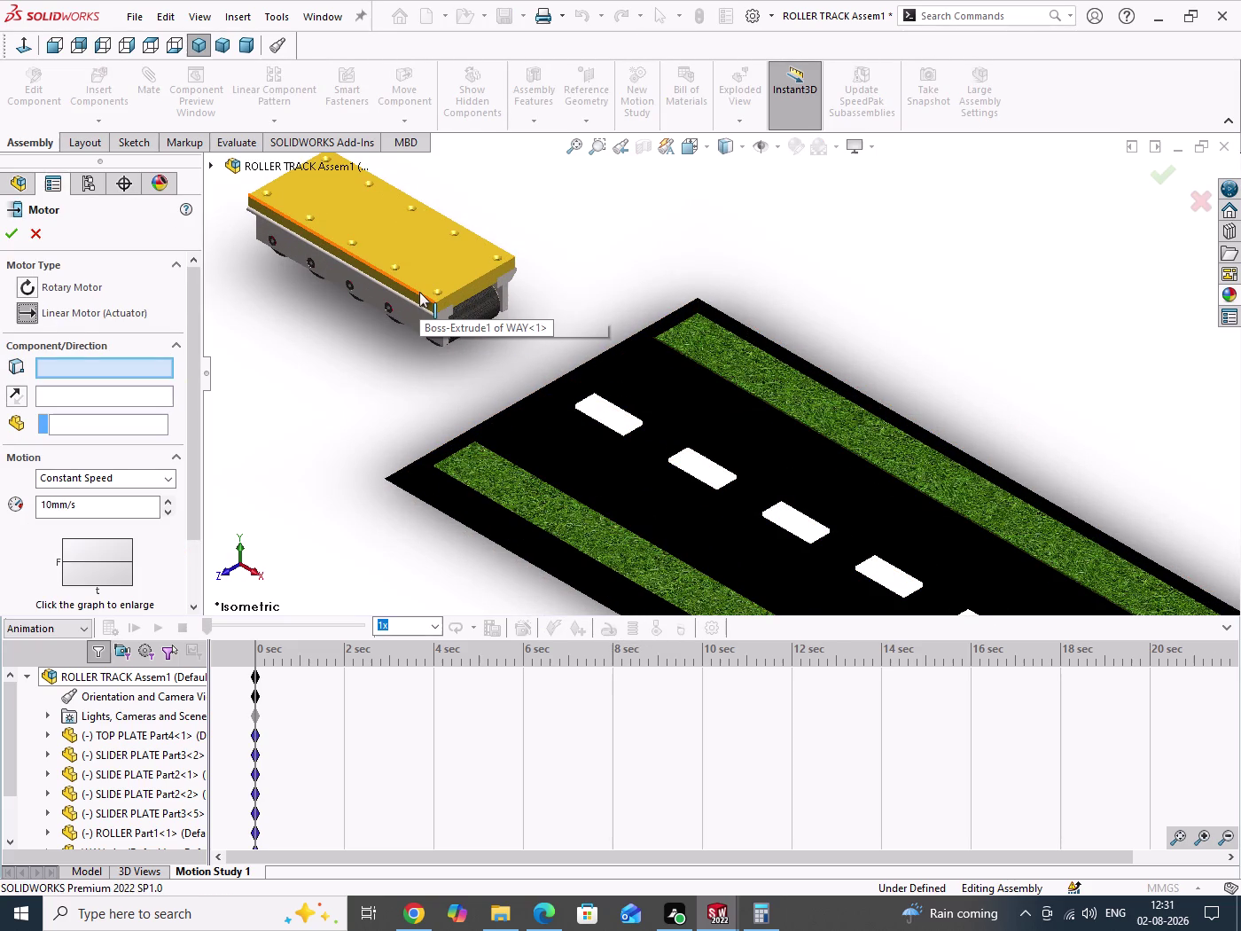
click(415, 291)
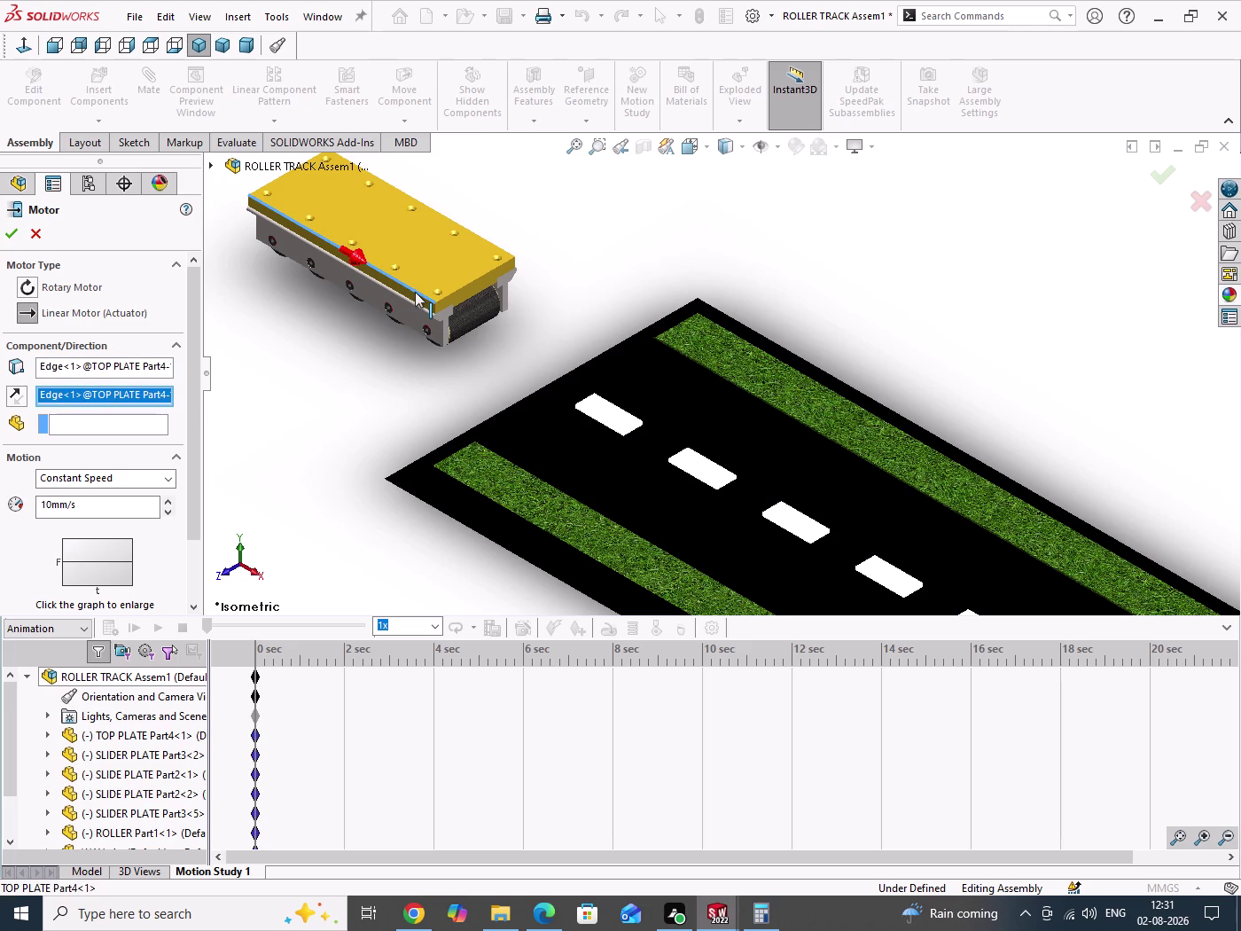
double_click(45, 507)
text(50)
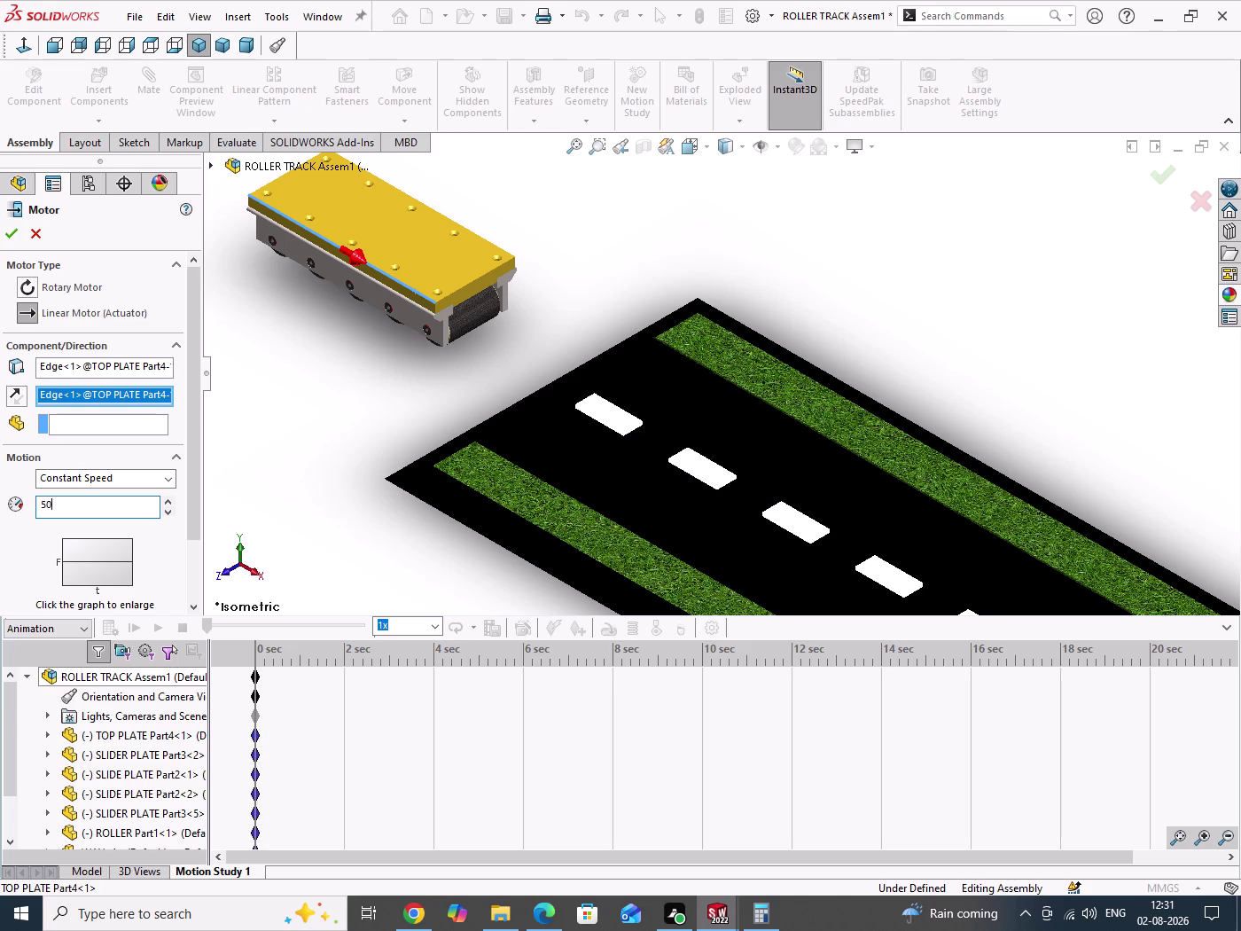
key(Return)
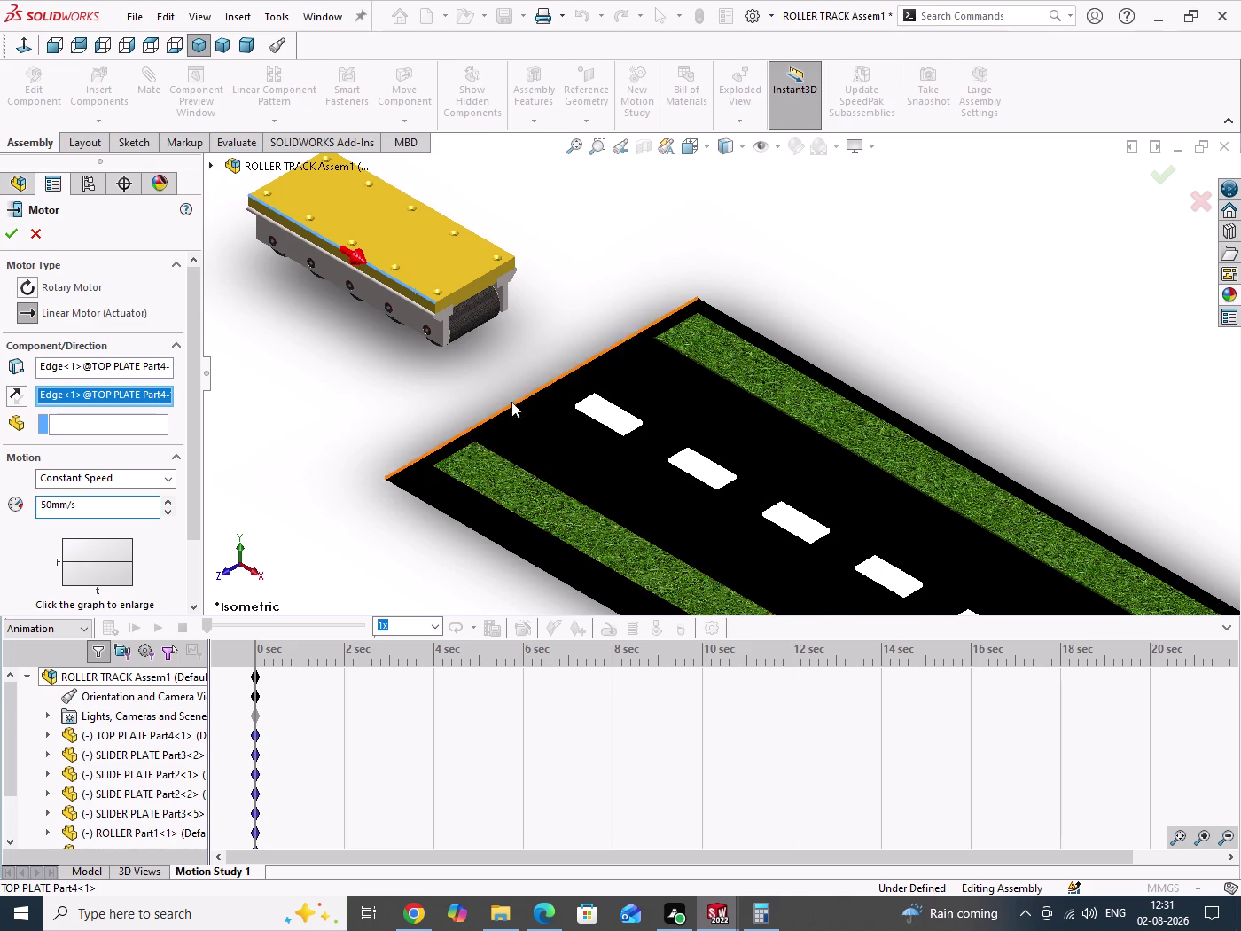
scroll(up, 3)
scroll(down, 3)
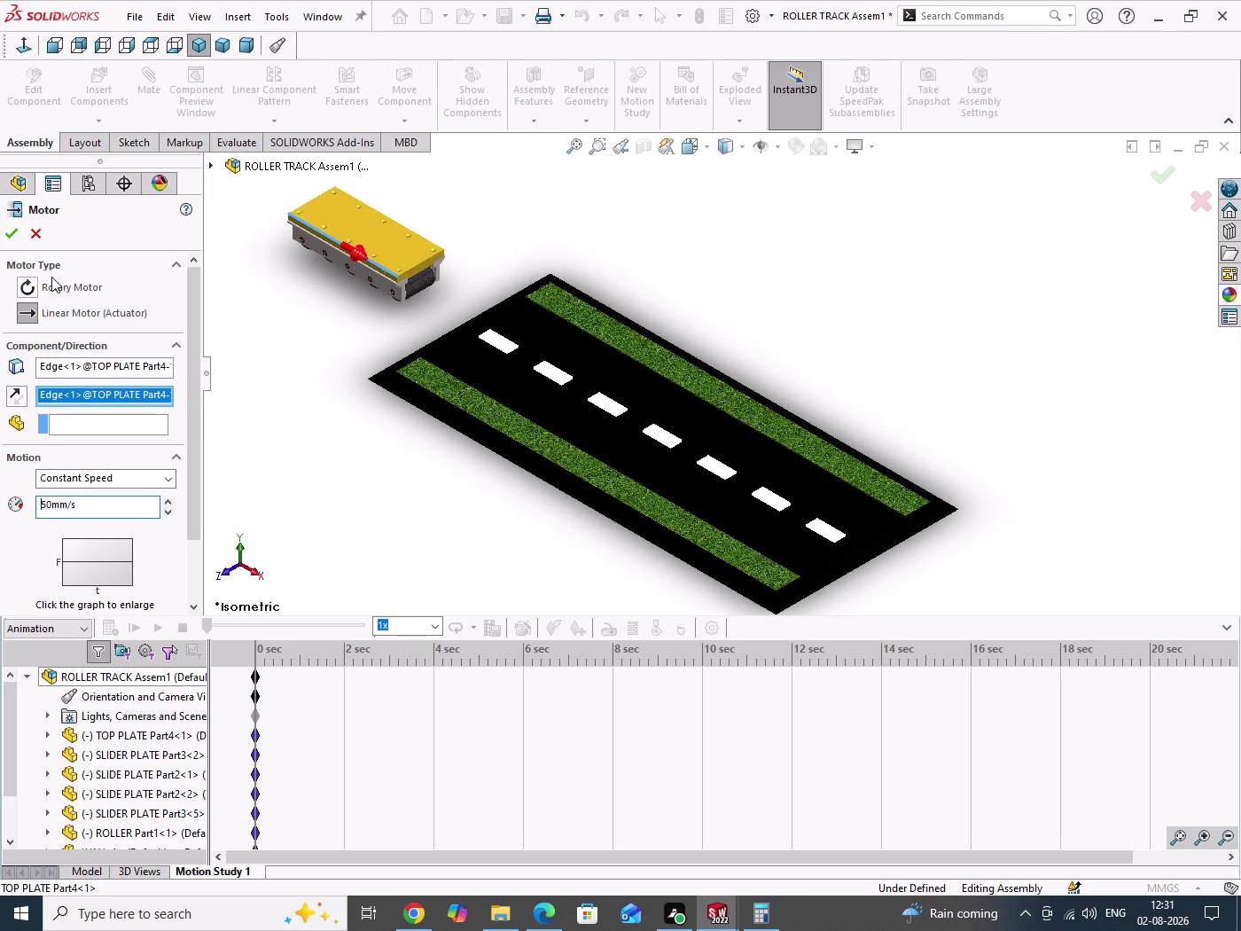
click(12, 231)
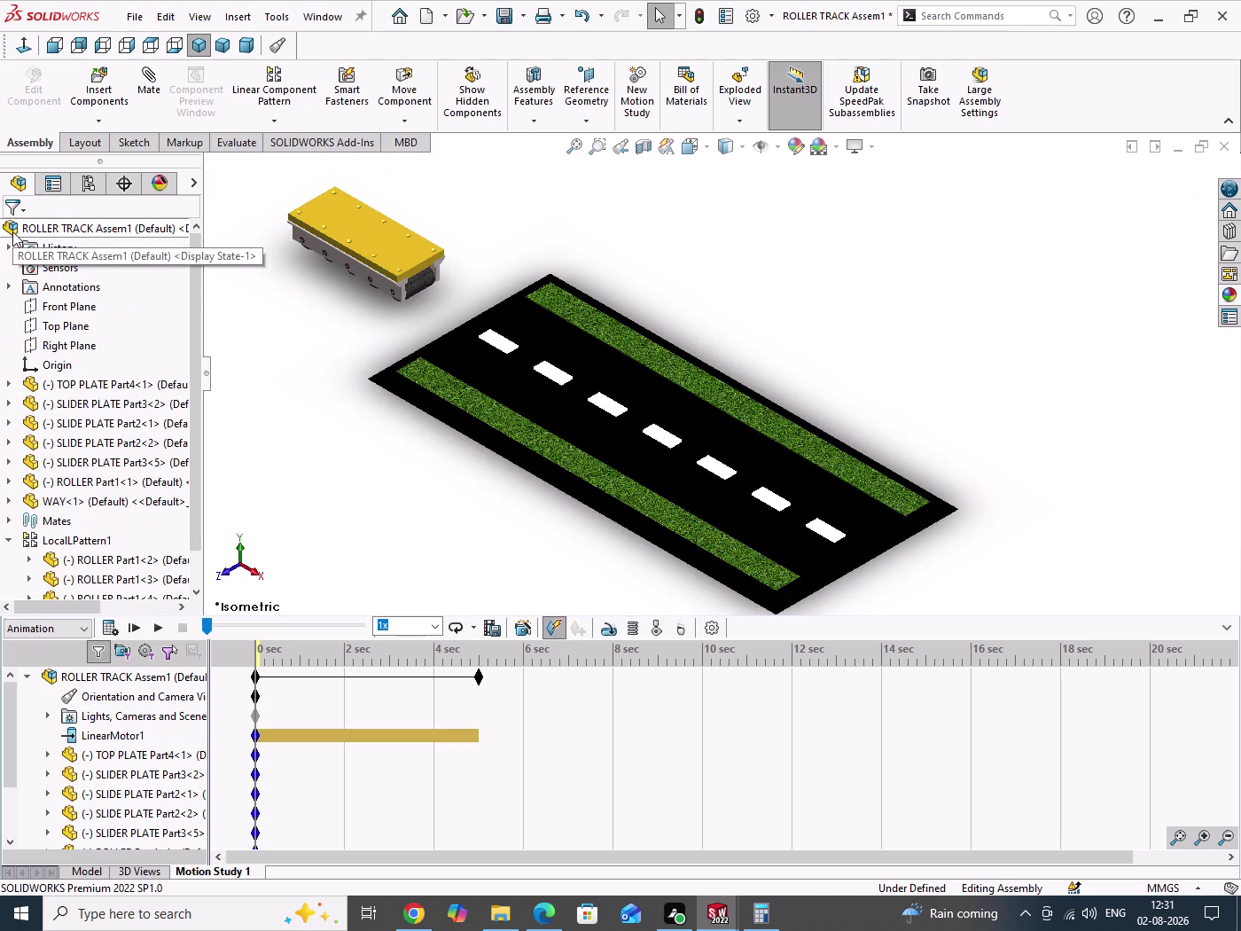
click(109, 630)
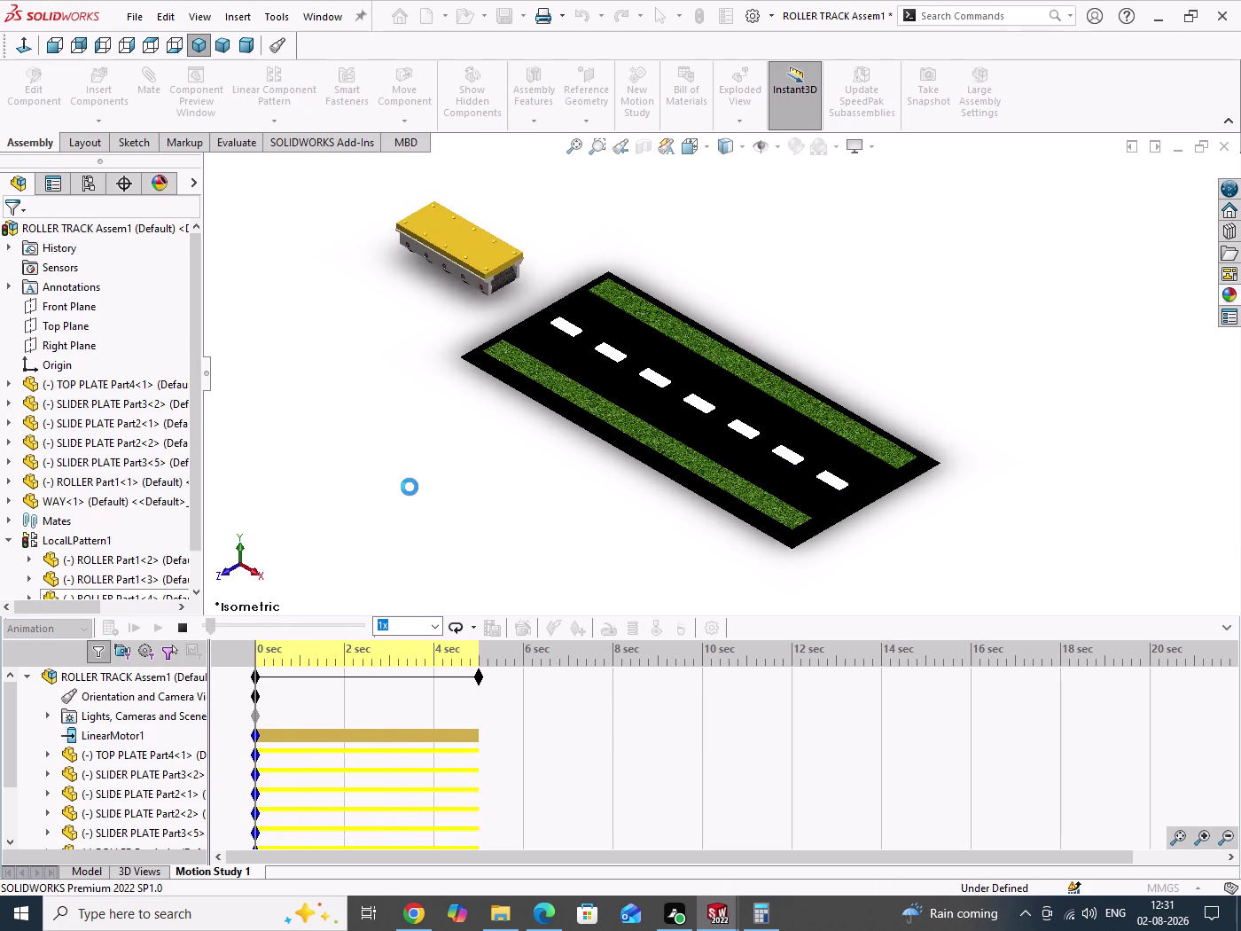
Watch the 5-second carriage motion while zooming, then stop playback and open LinearMotor1's options.
scroll(down, 3)
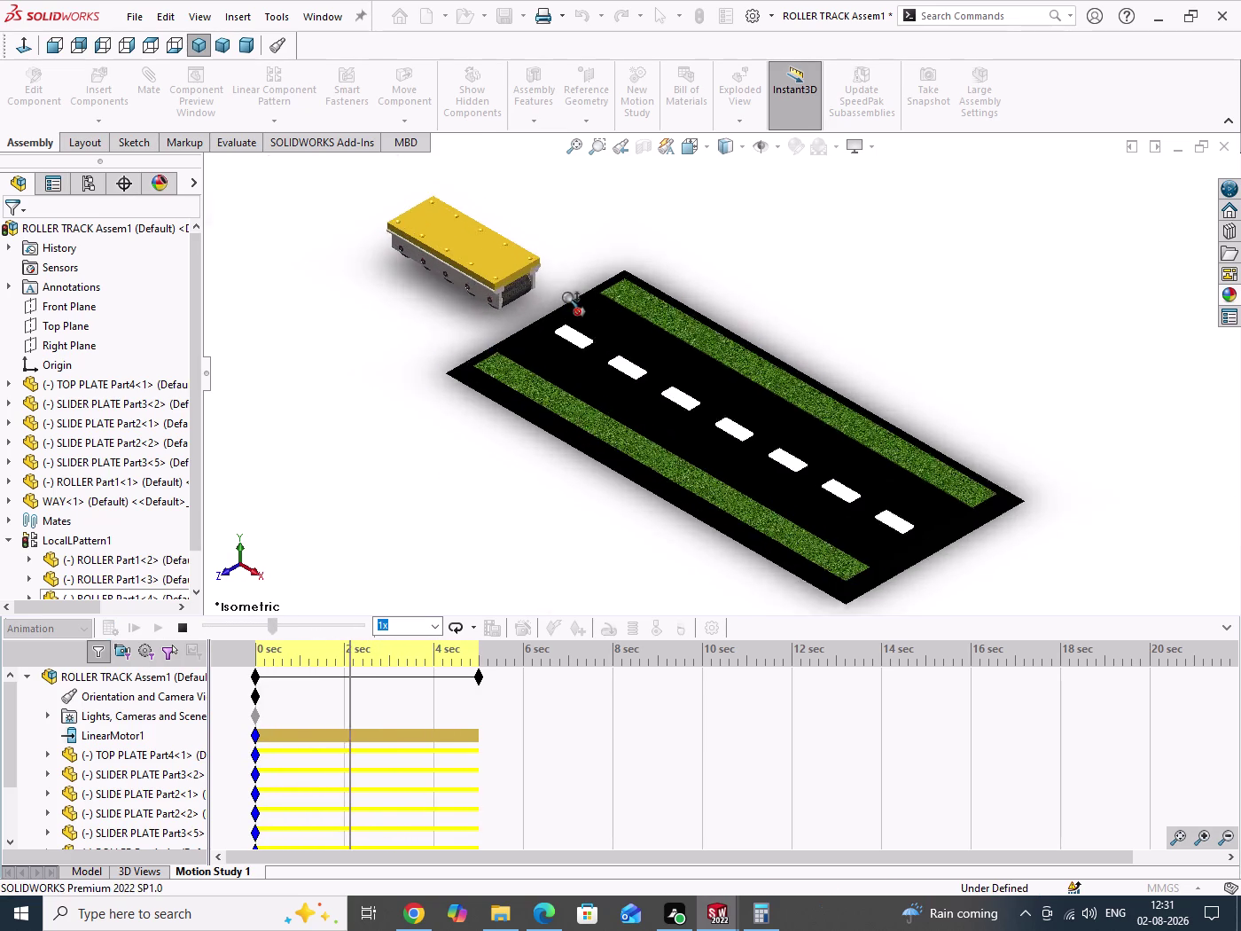
scroll(down, 3)
scroll(down, 3)
scroll(down, 3)
scroll(down, 3)
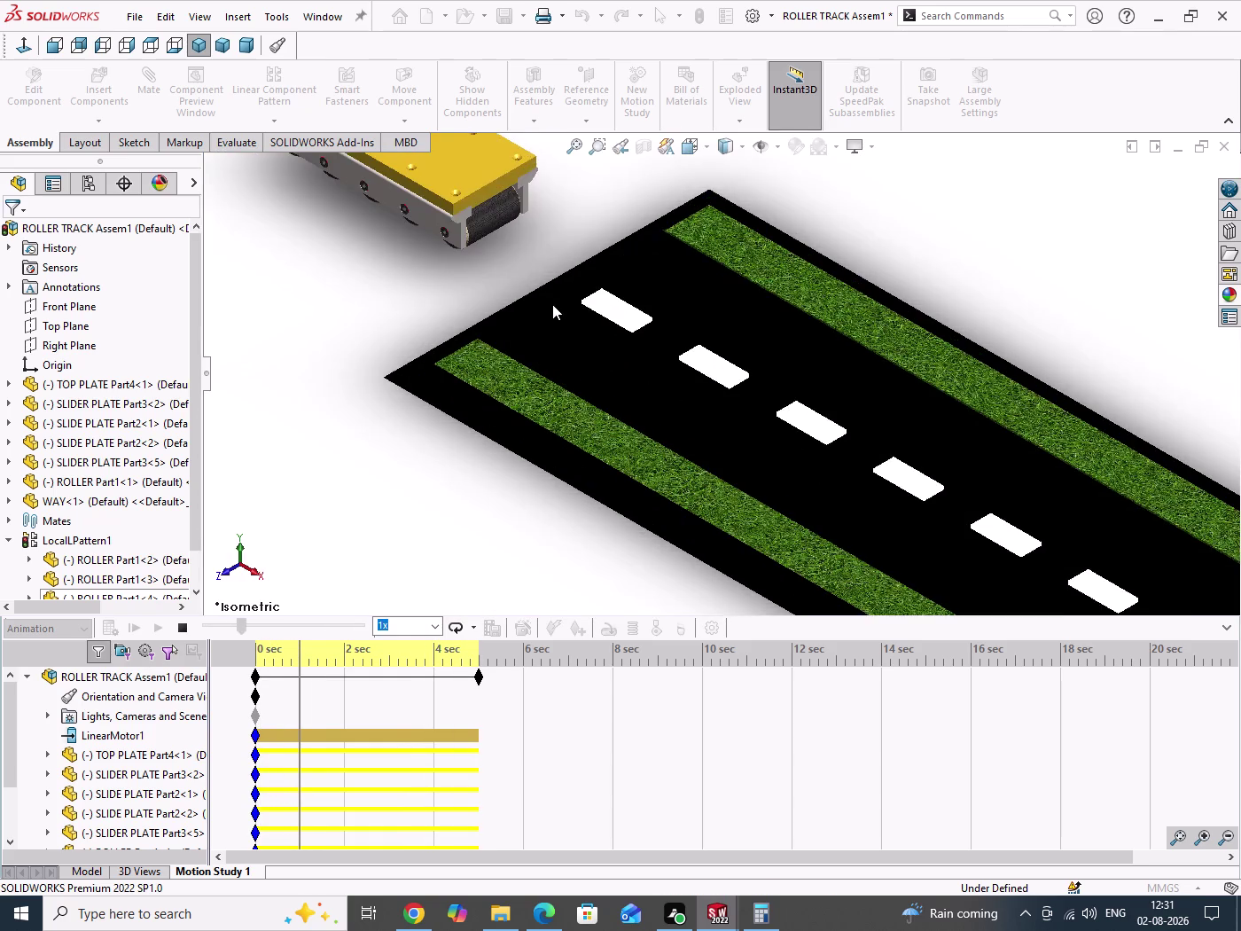
scroll(down, 3)
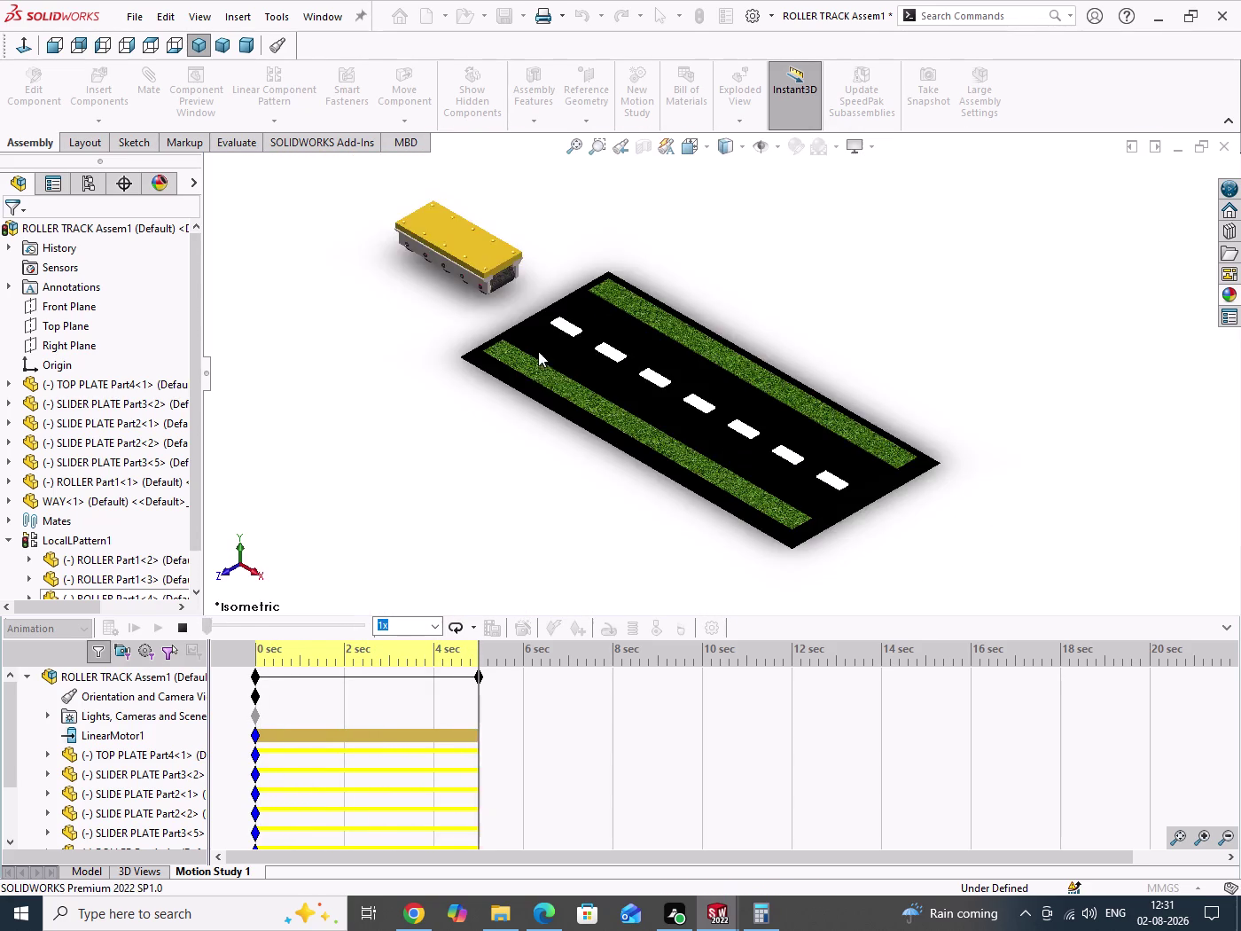
scroll(up, 3)
scroll(down, 3)
scroll(down, 3)
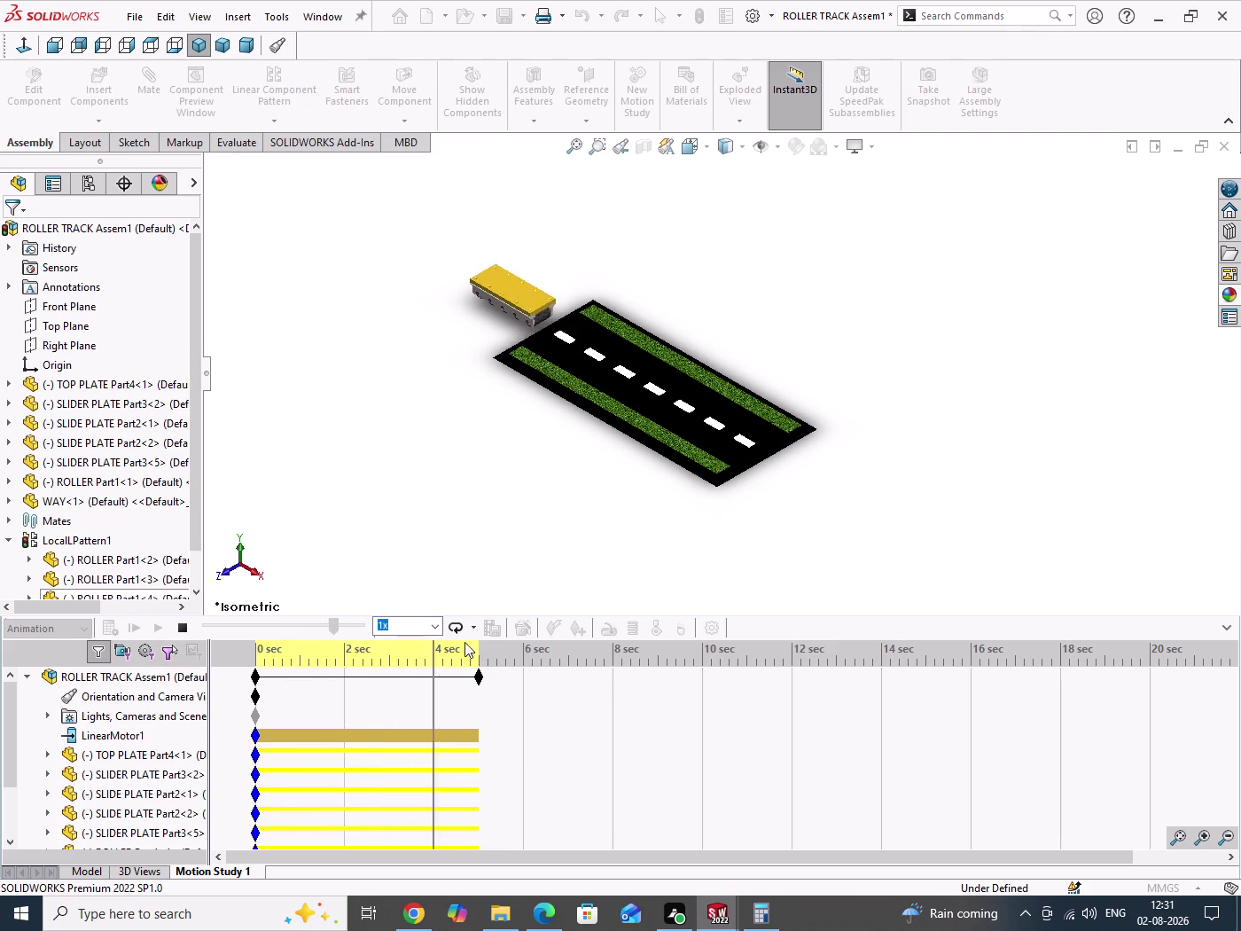
click(184, 631)
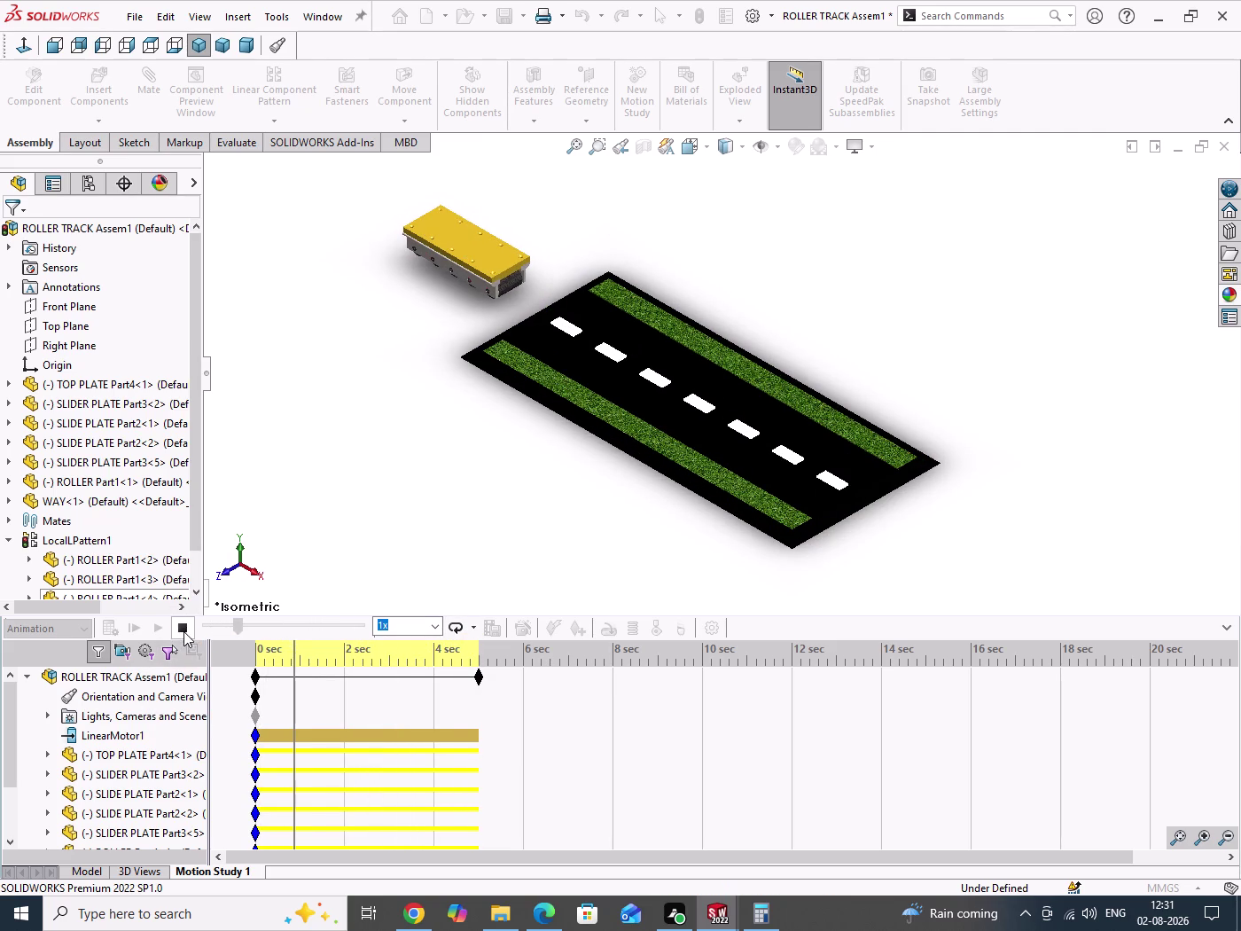
right_click(107, 741)
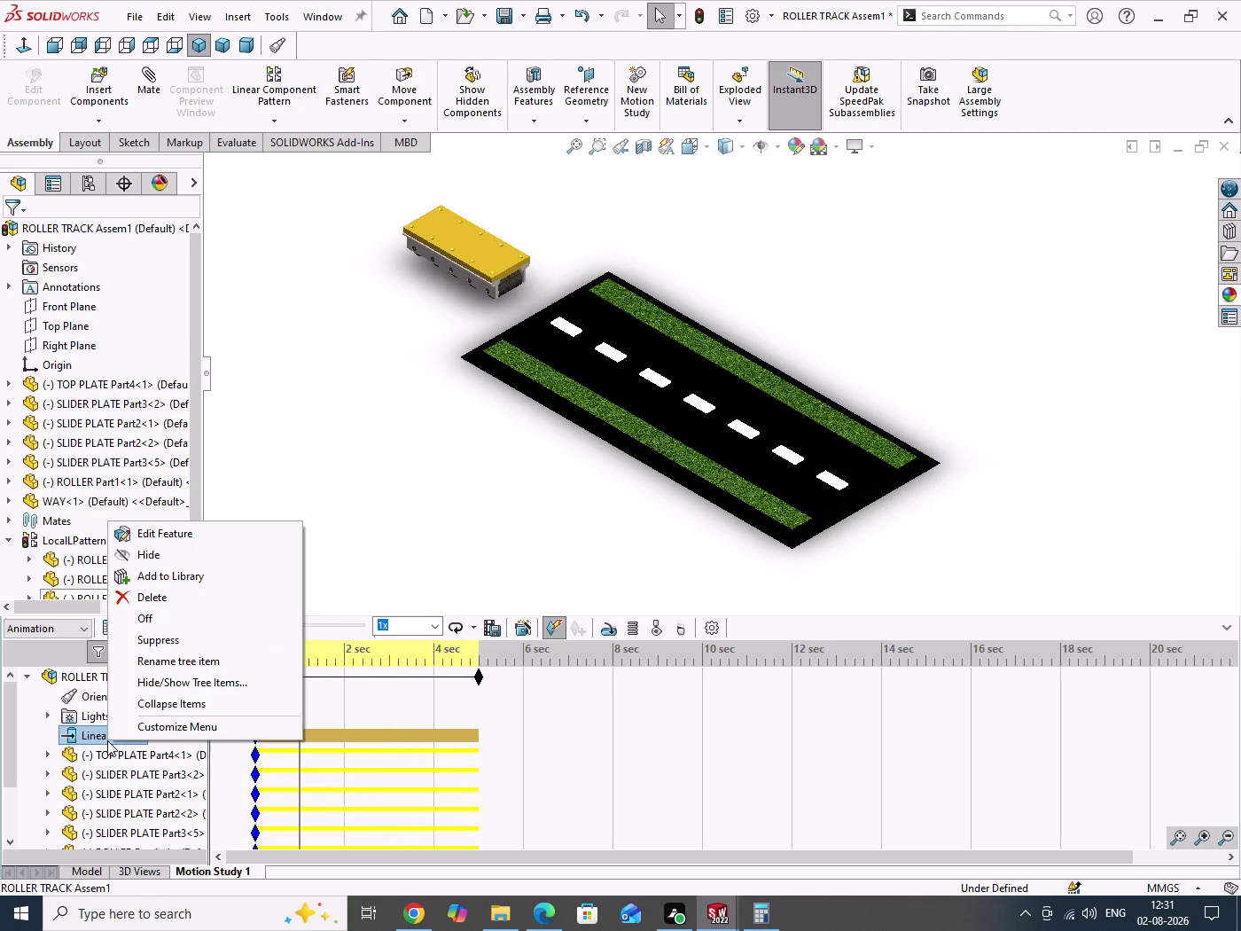
Edit LinearMotor1's speed to 150 mm/s, confirm, and recalculate the study.
click(161, 533)
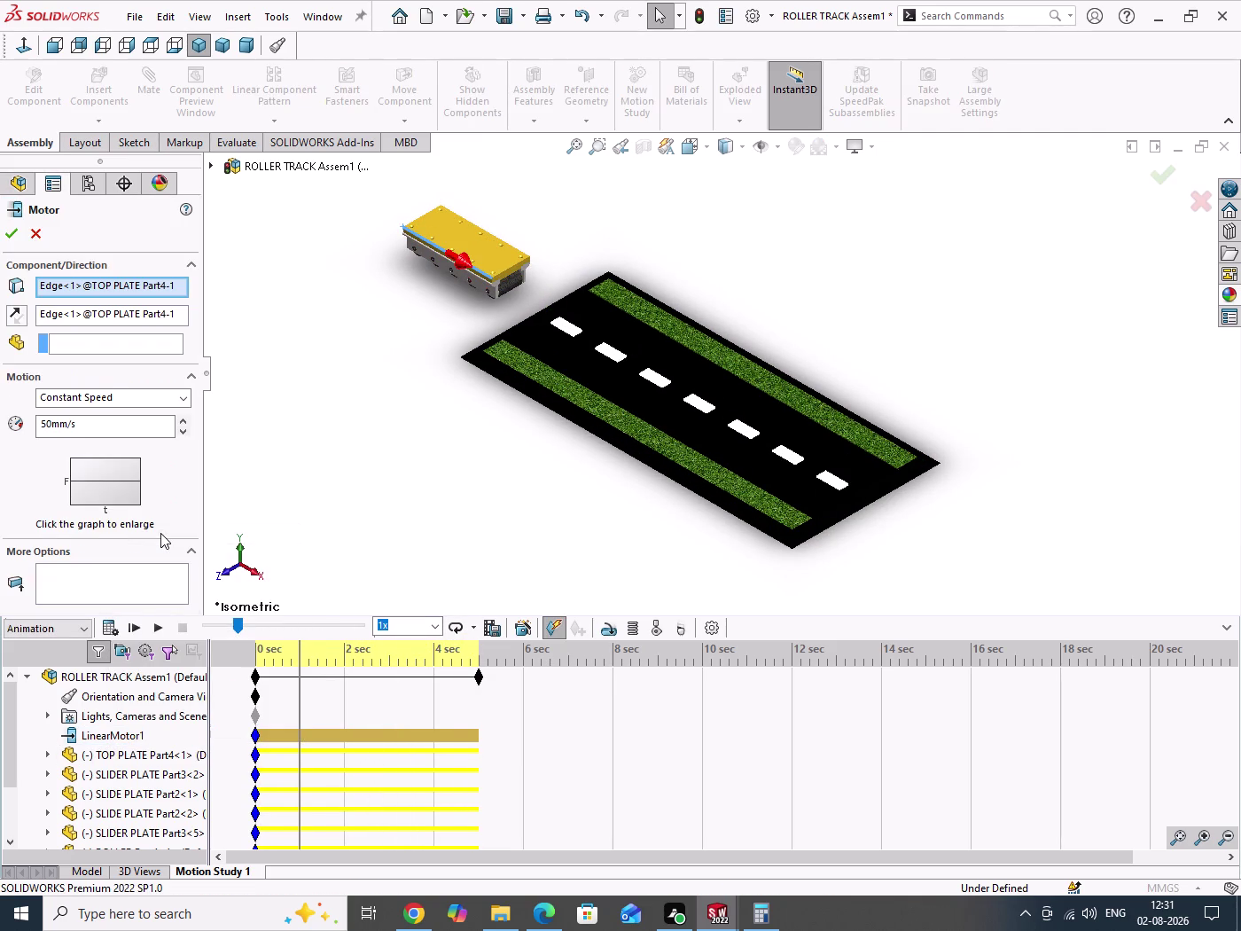
double_click(70, 430)
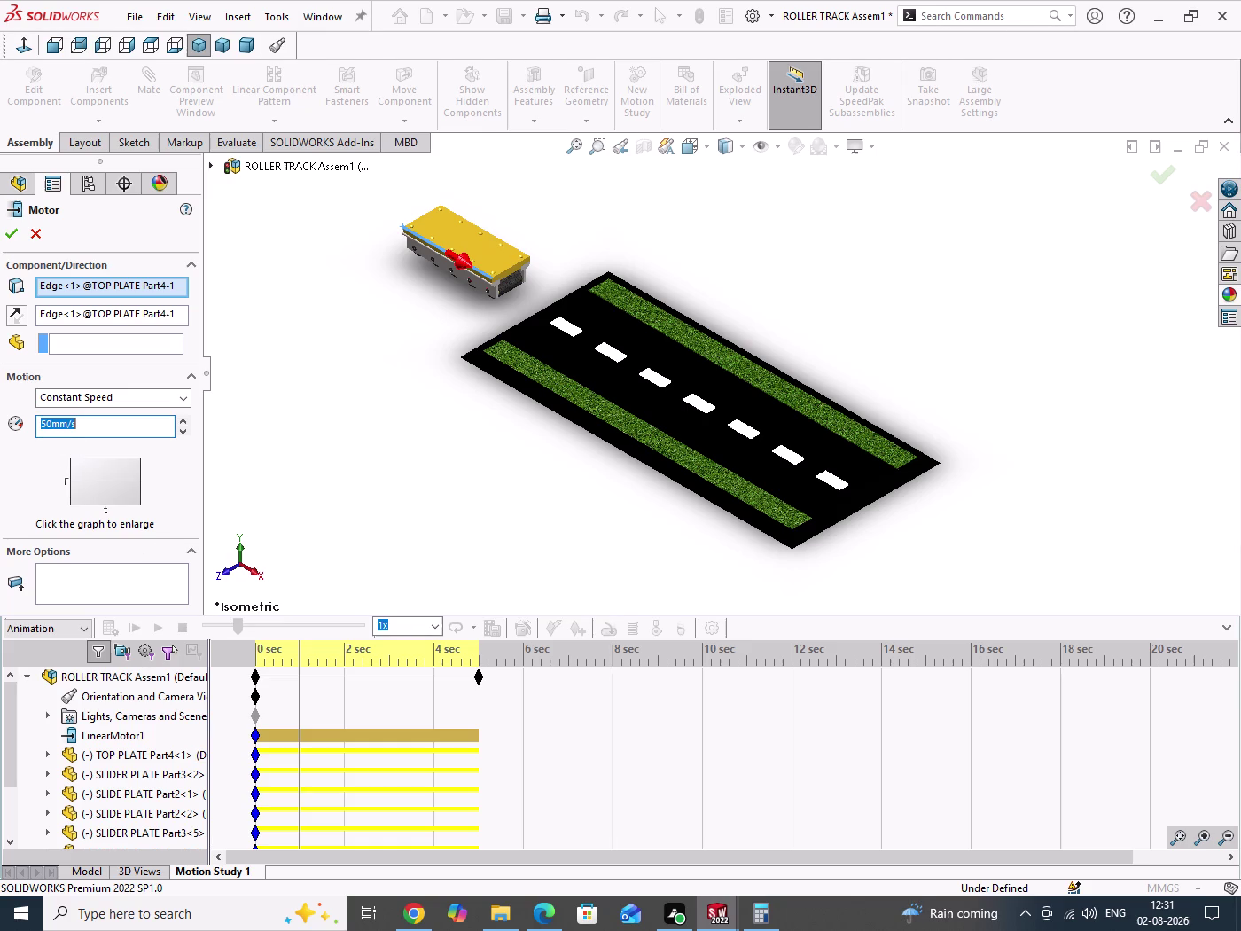
text(150)
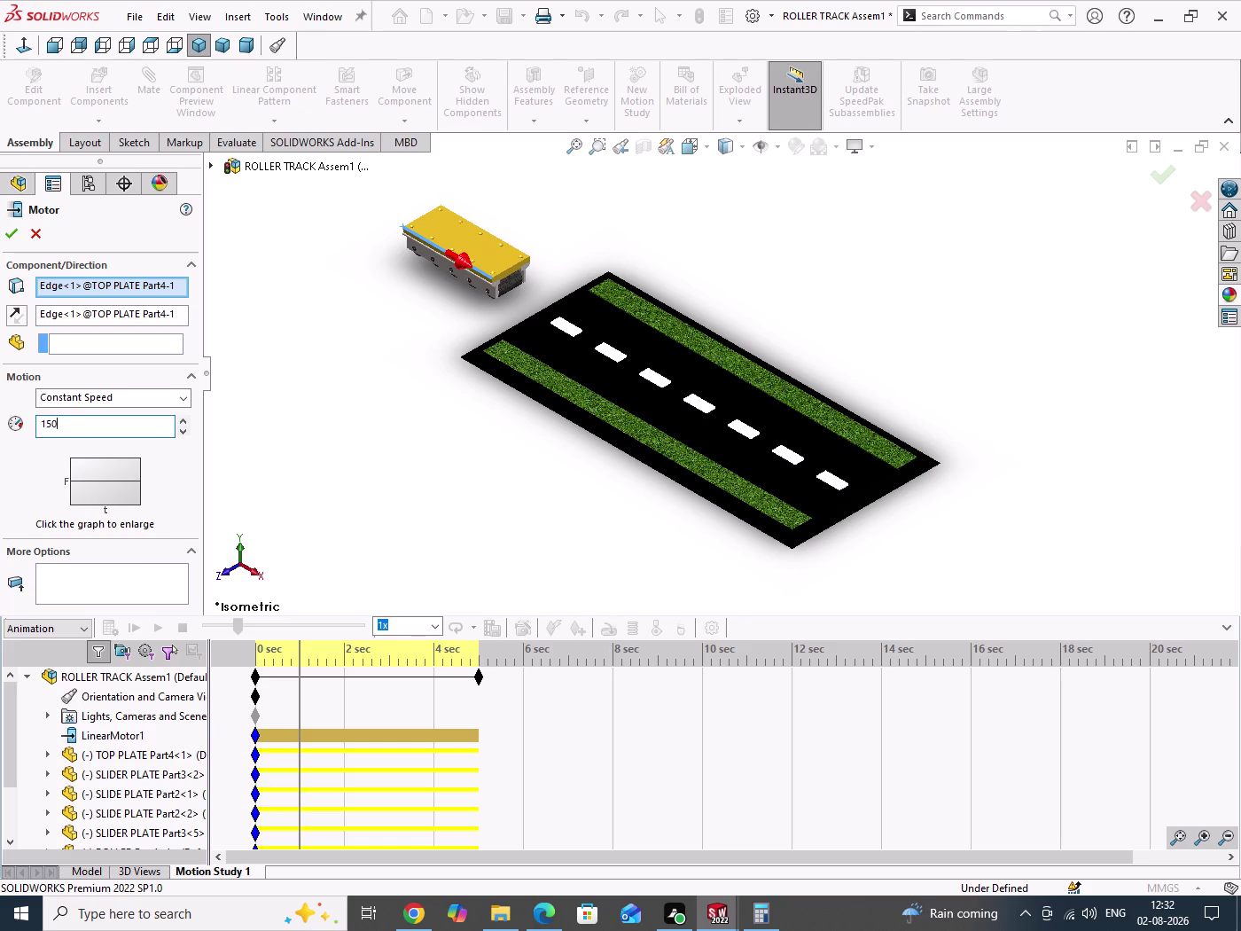
key(Return)
click(12, 238)
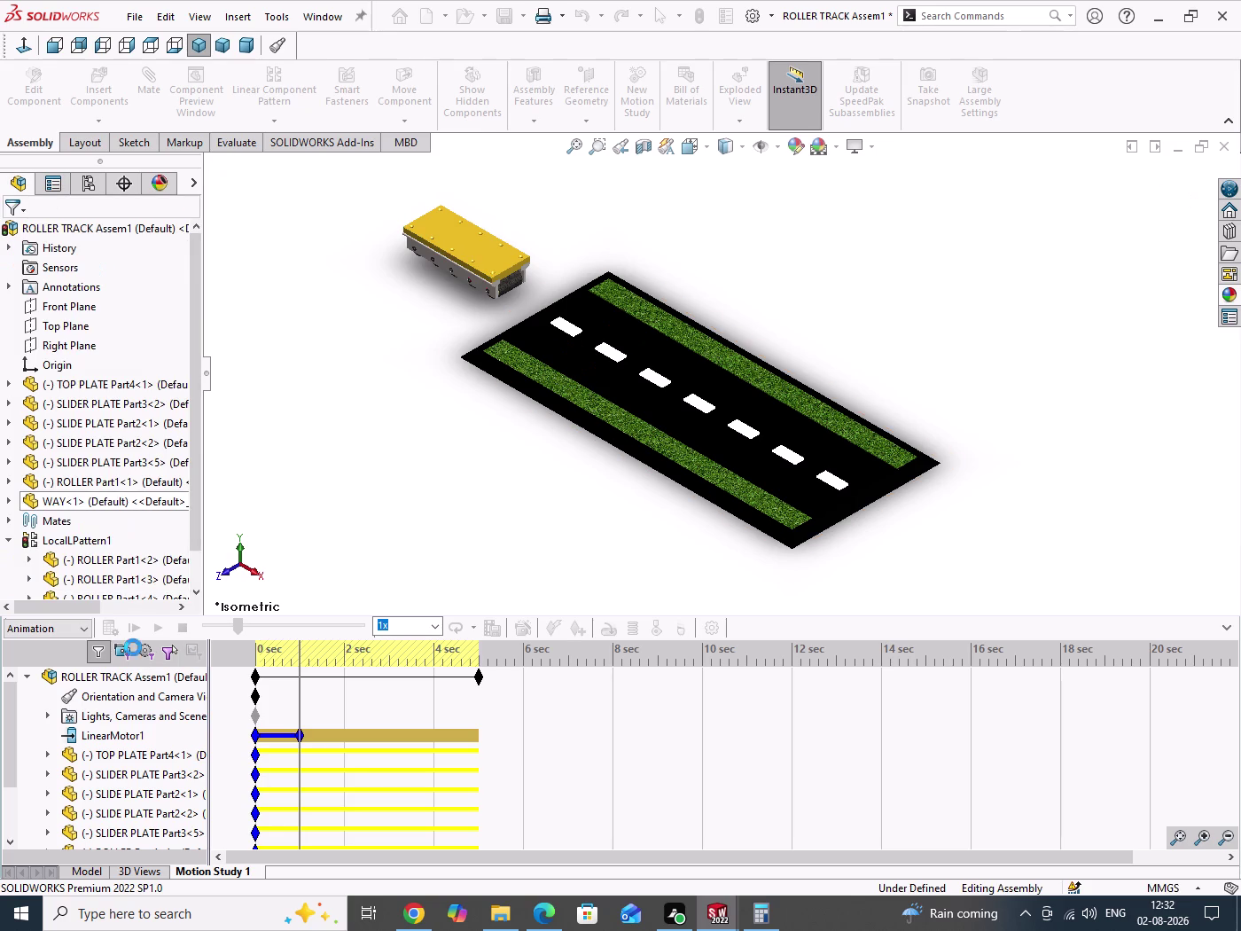
click(112, 630)
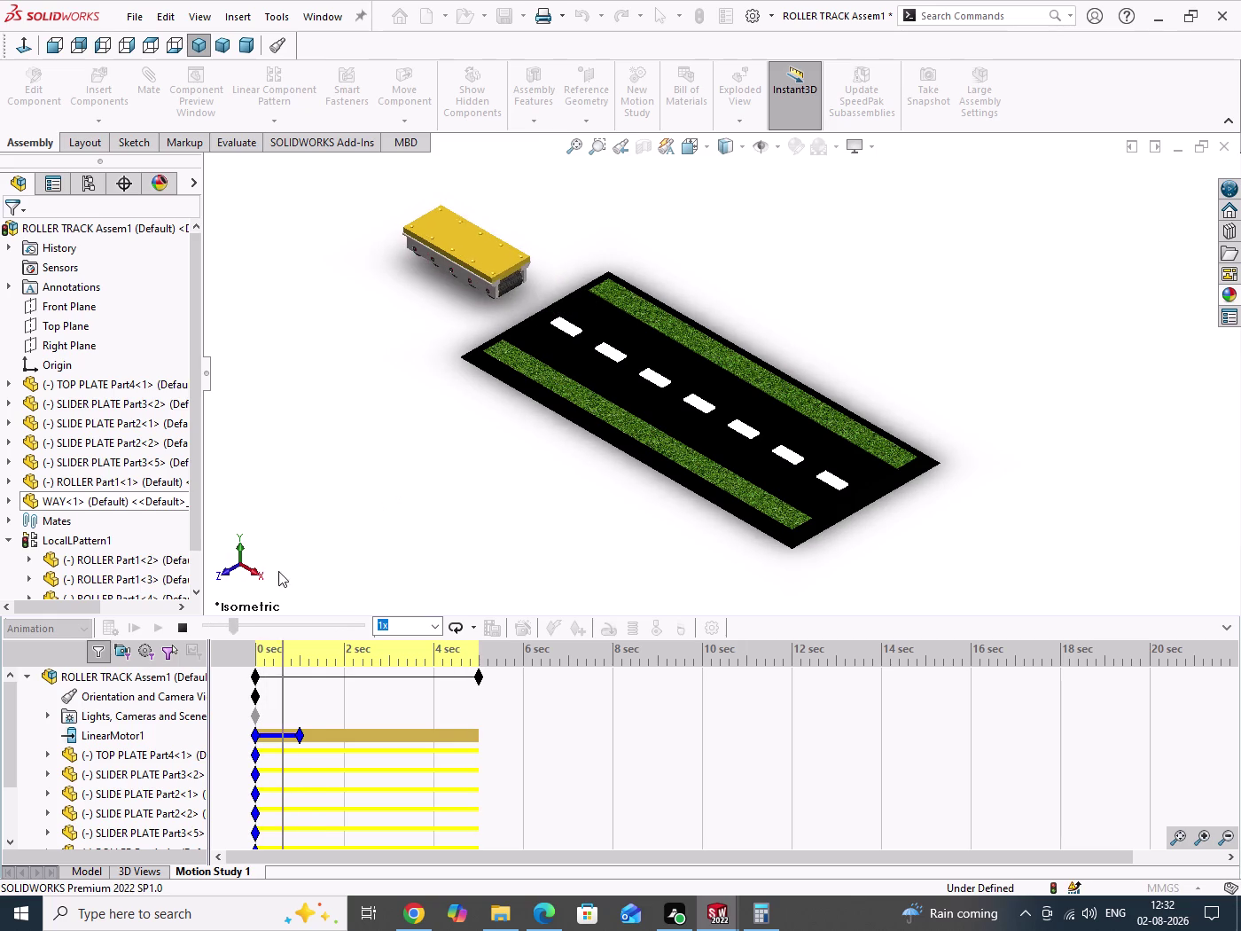
Set Playback Mode to Normal and recalculate the 150 mm/s motion.
click(180, 627)
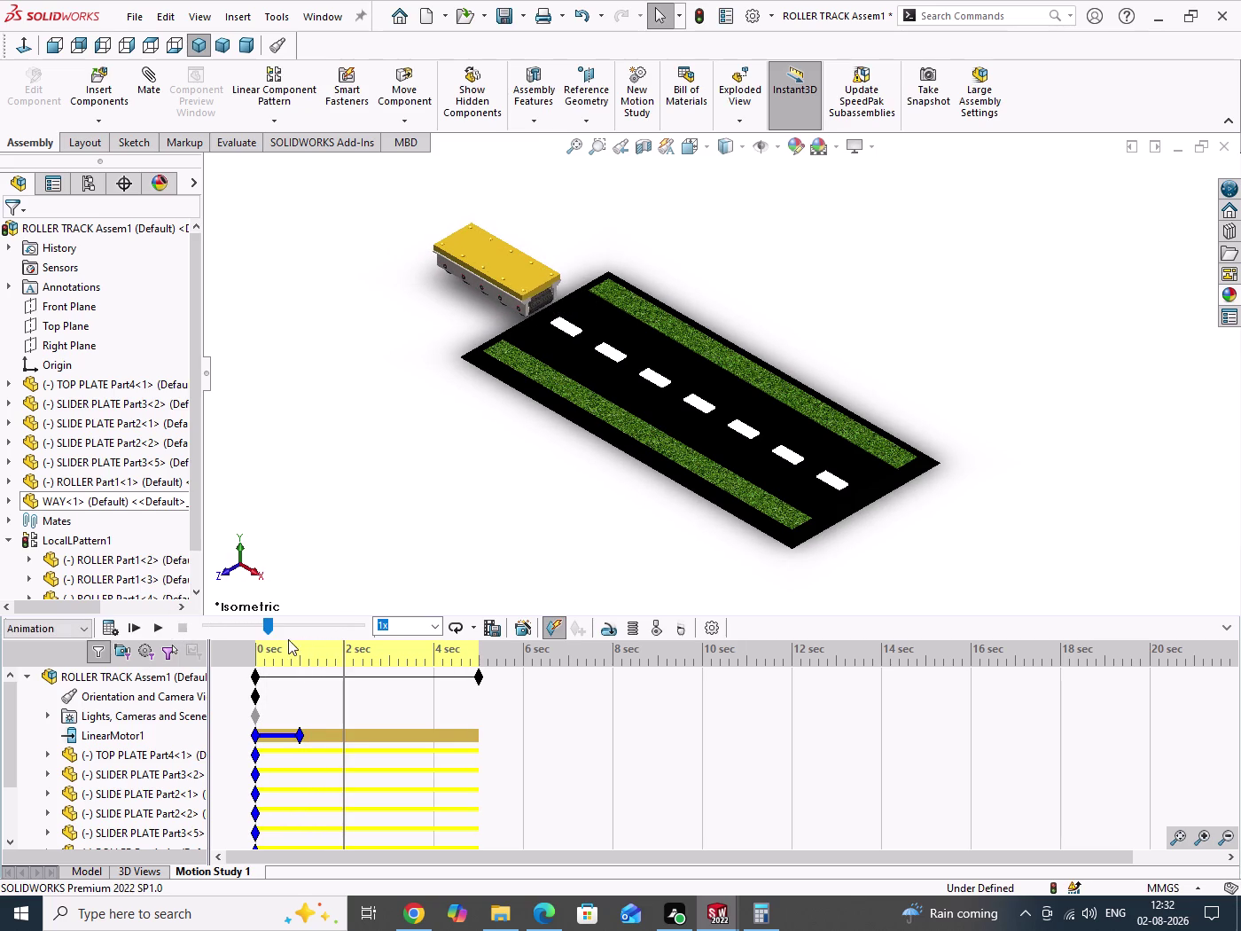
click(477, 627)
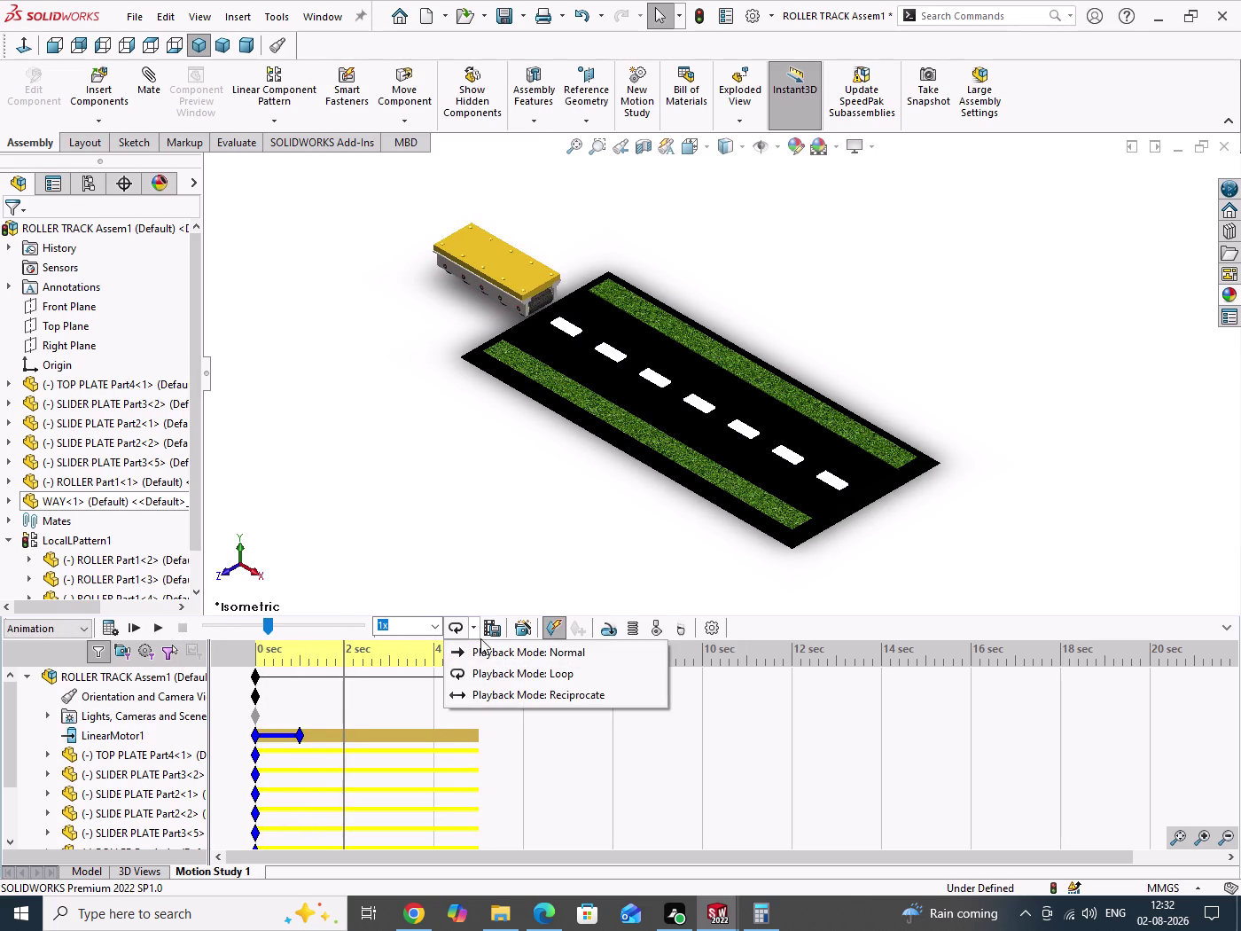
click(485, 654)
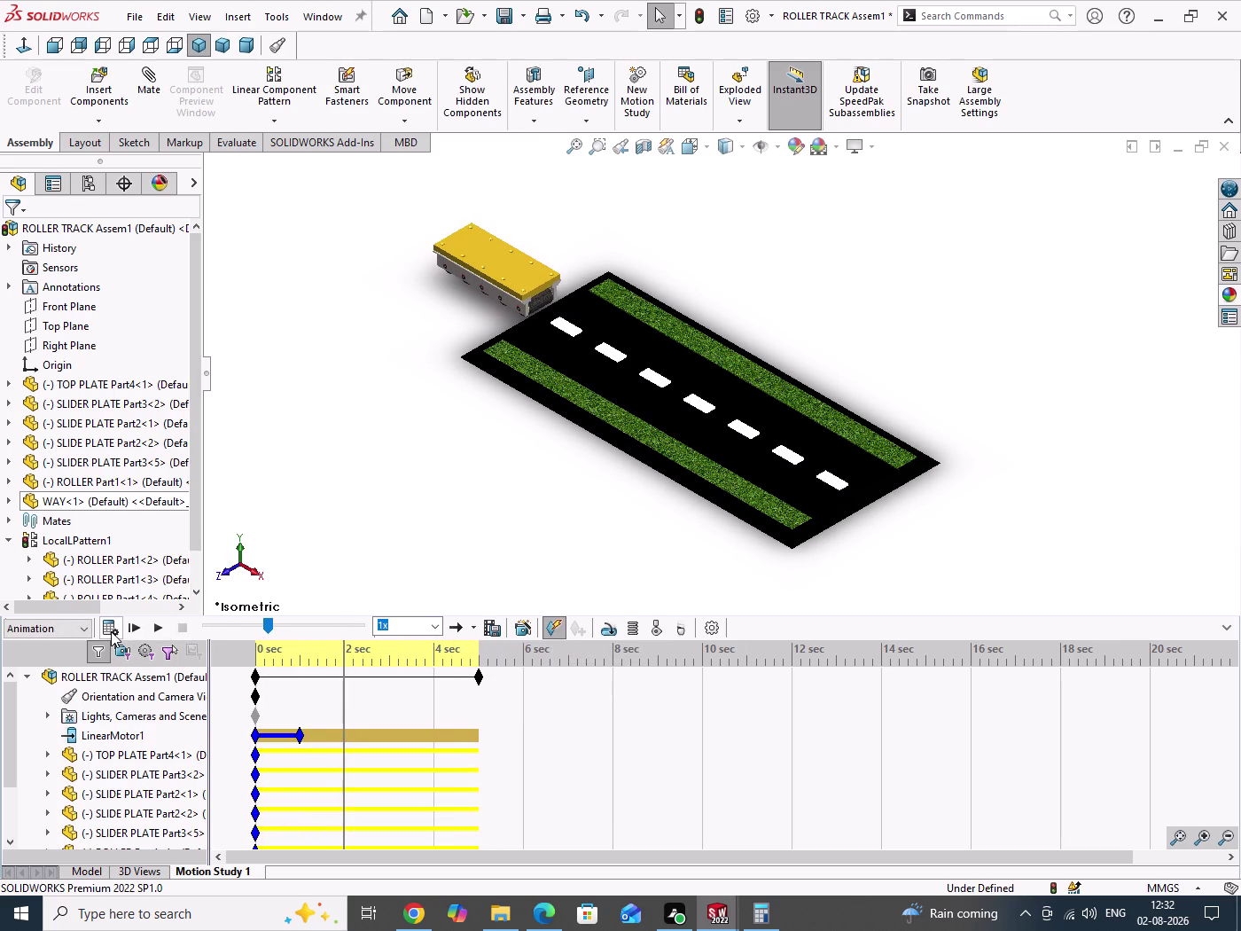
click(111, 632)
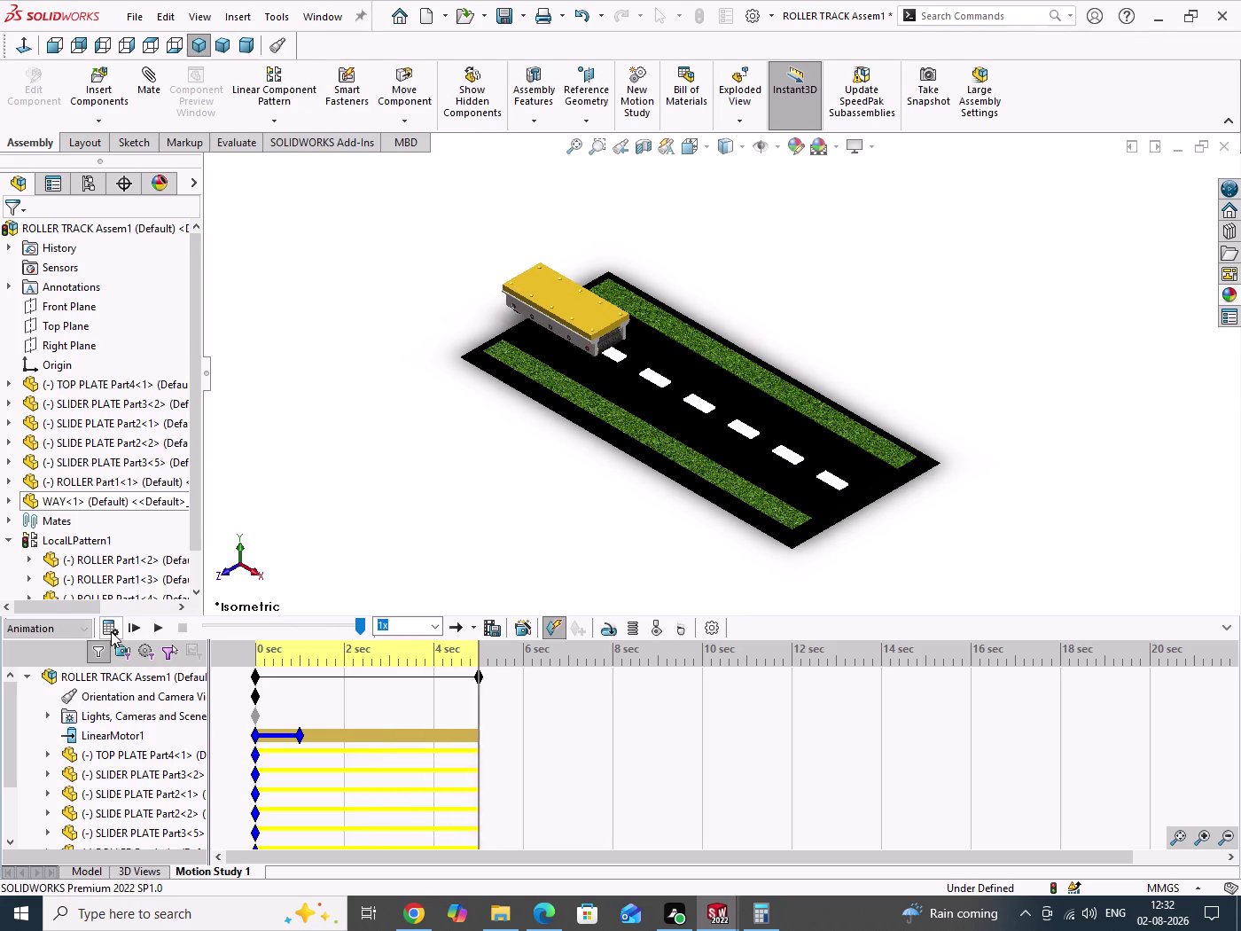
right_click(118, 740)
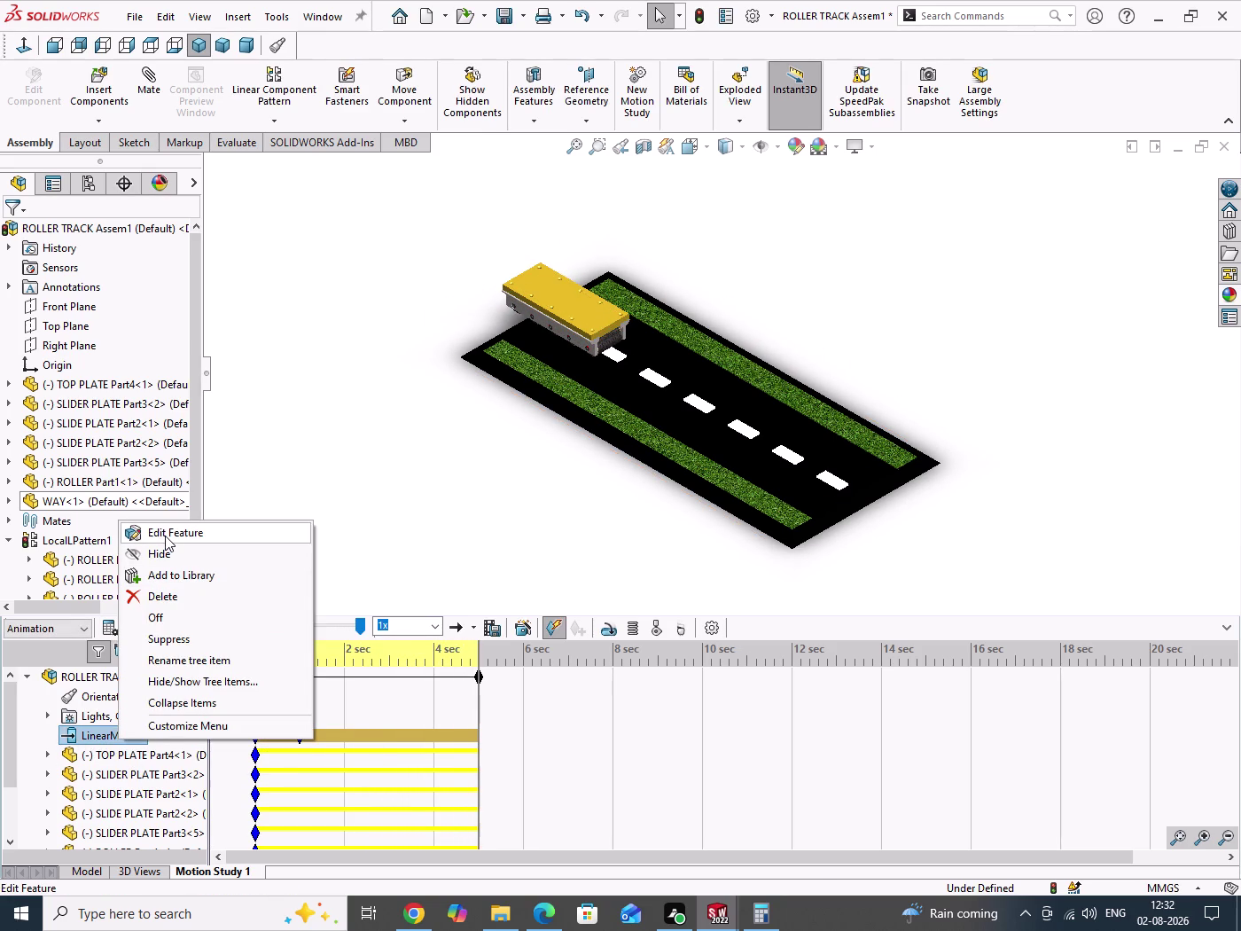
Change LinearMotor1's speed to 2000 mm/s and recalculate the study.
click(165, 535)
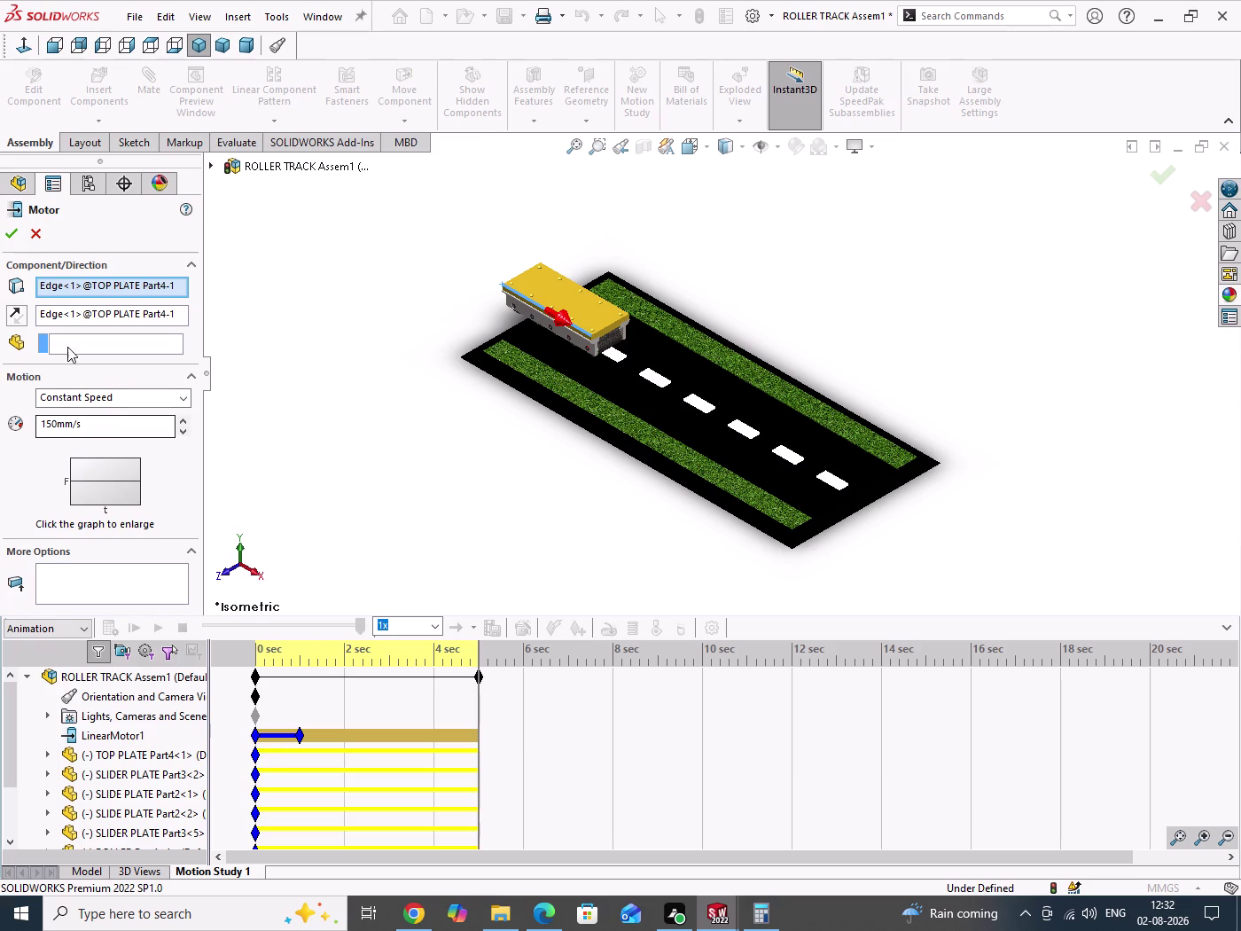
double_click(51, 429)
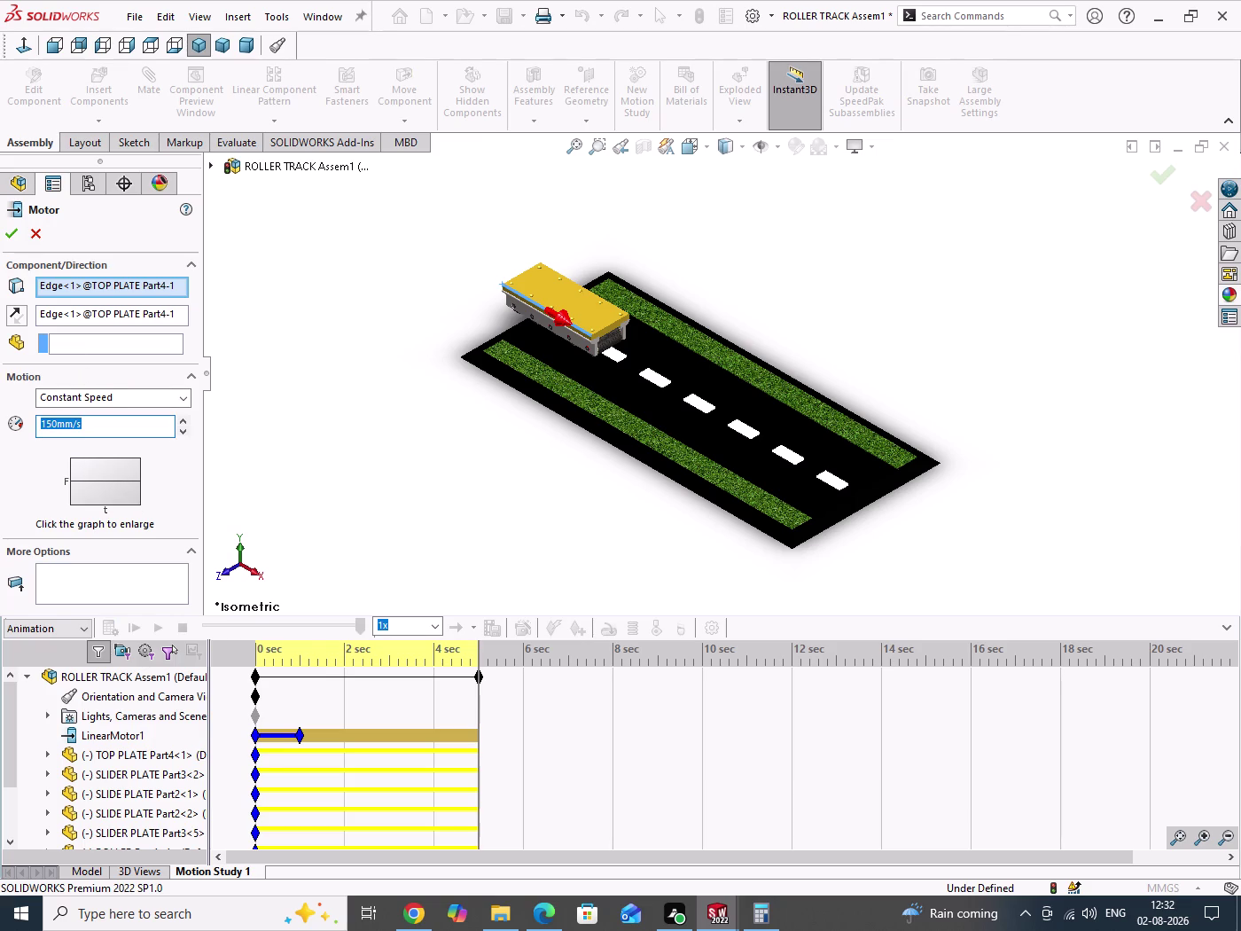
text(200)
text(0)
key(Return)
click(13, 234)
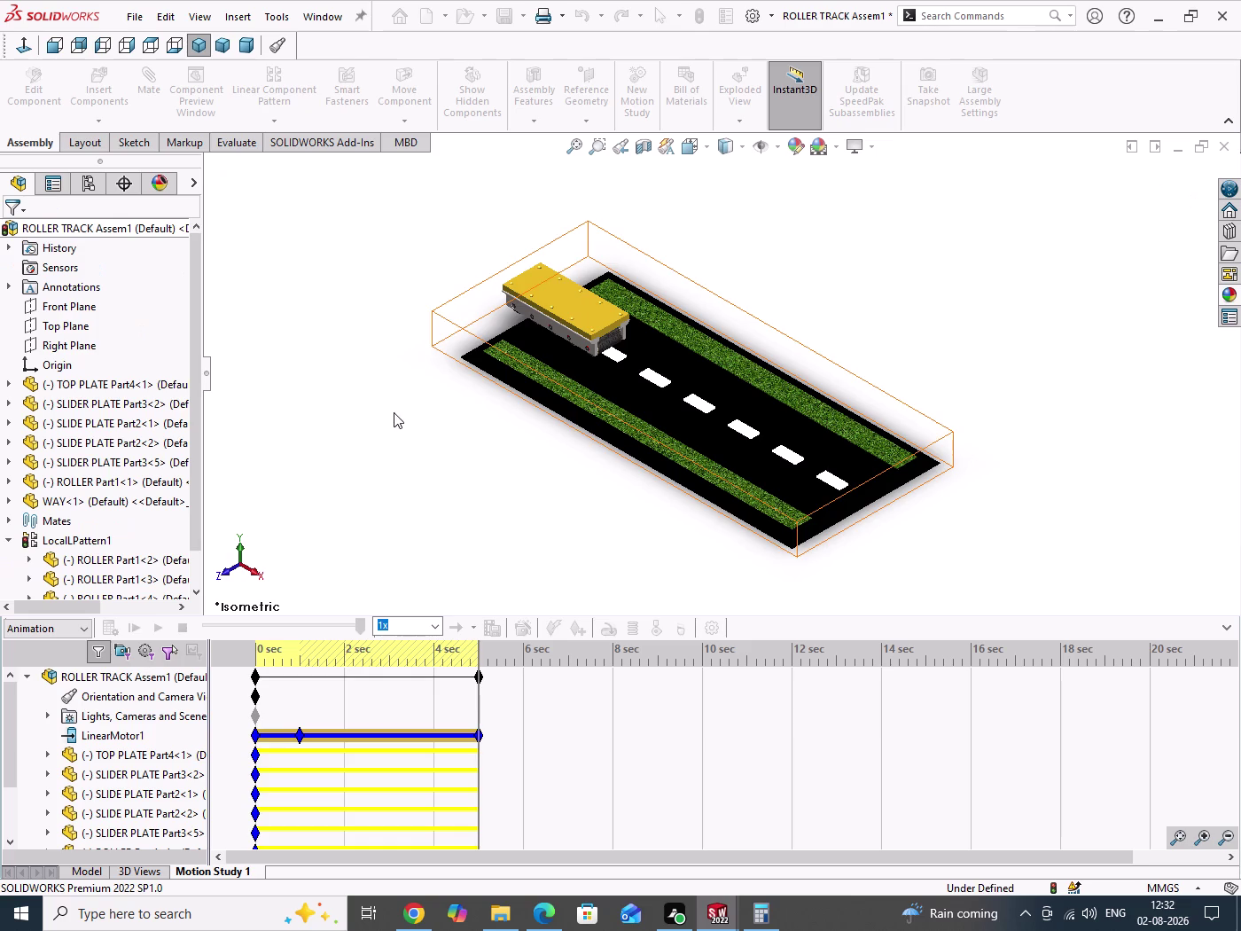
click(109, 628)
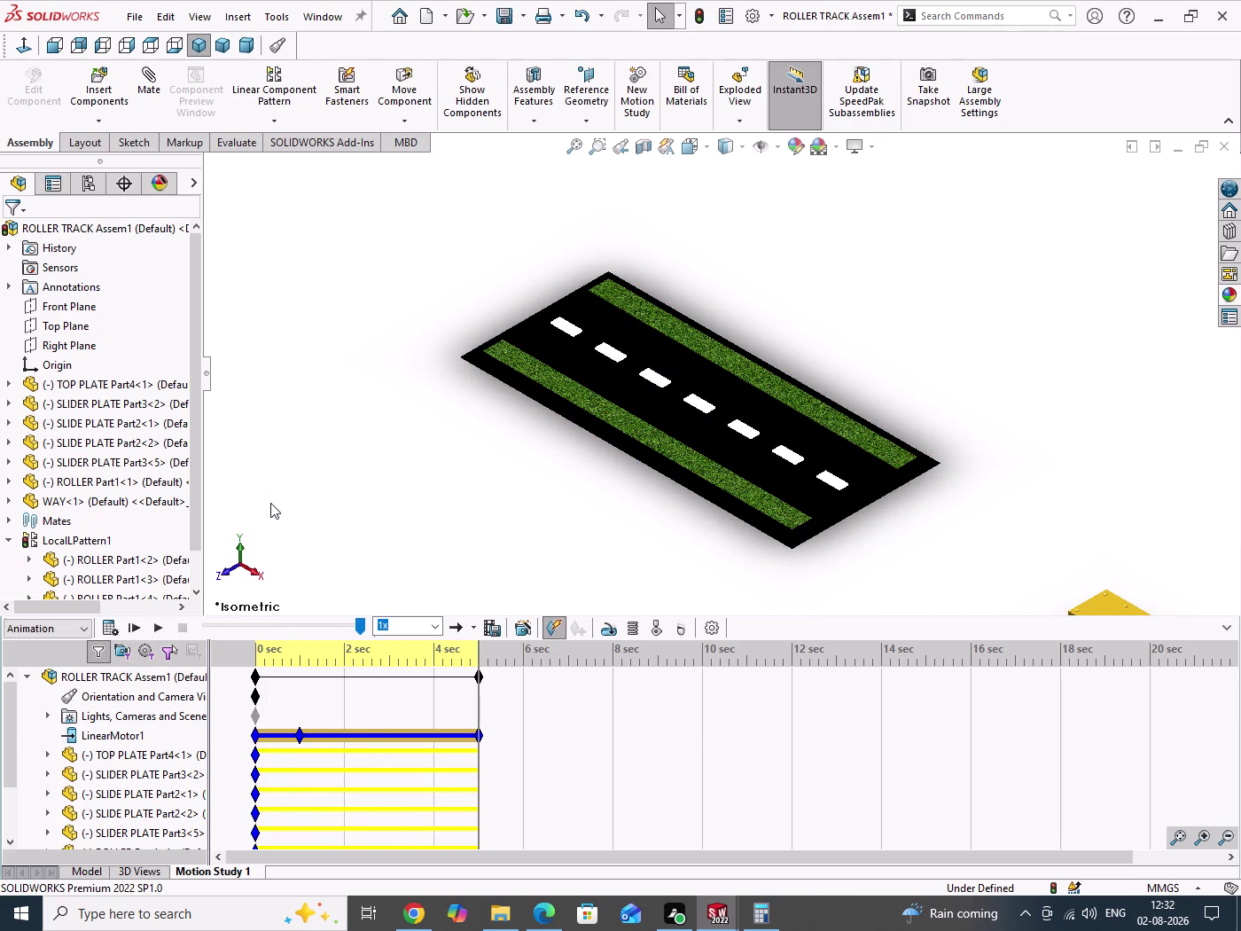
Edit LinearMotor1 to 1500 mm/s and recalculate the study.
right_click(117, 735)
click(171, 530)
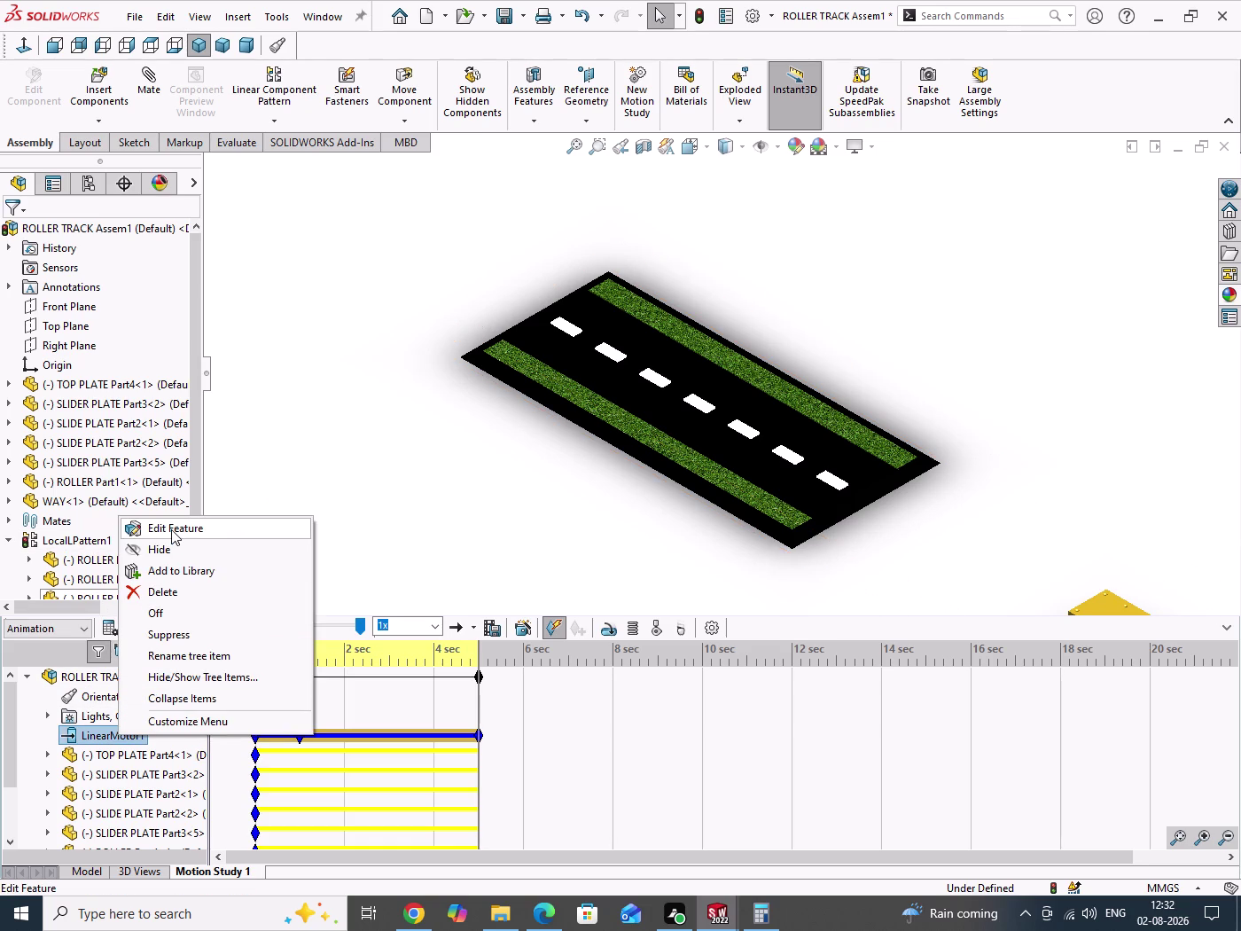
double_click(52, 427)
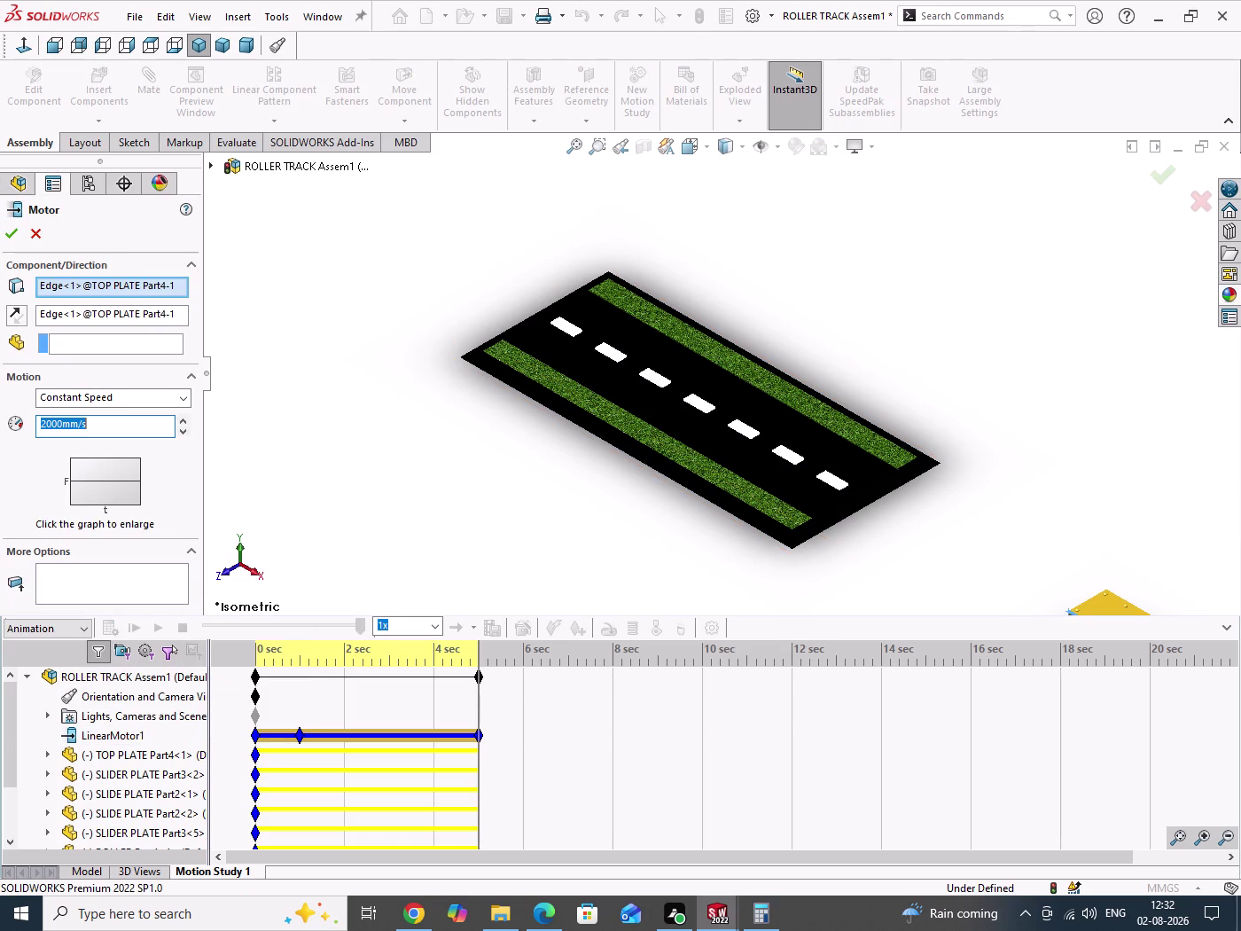
text(1500)
key(Return)
click(10, 229)
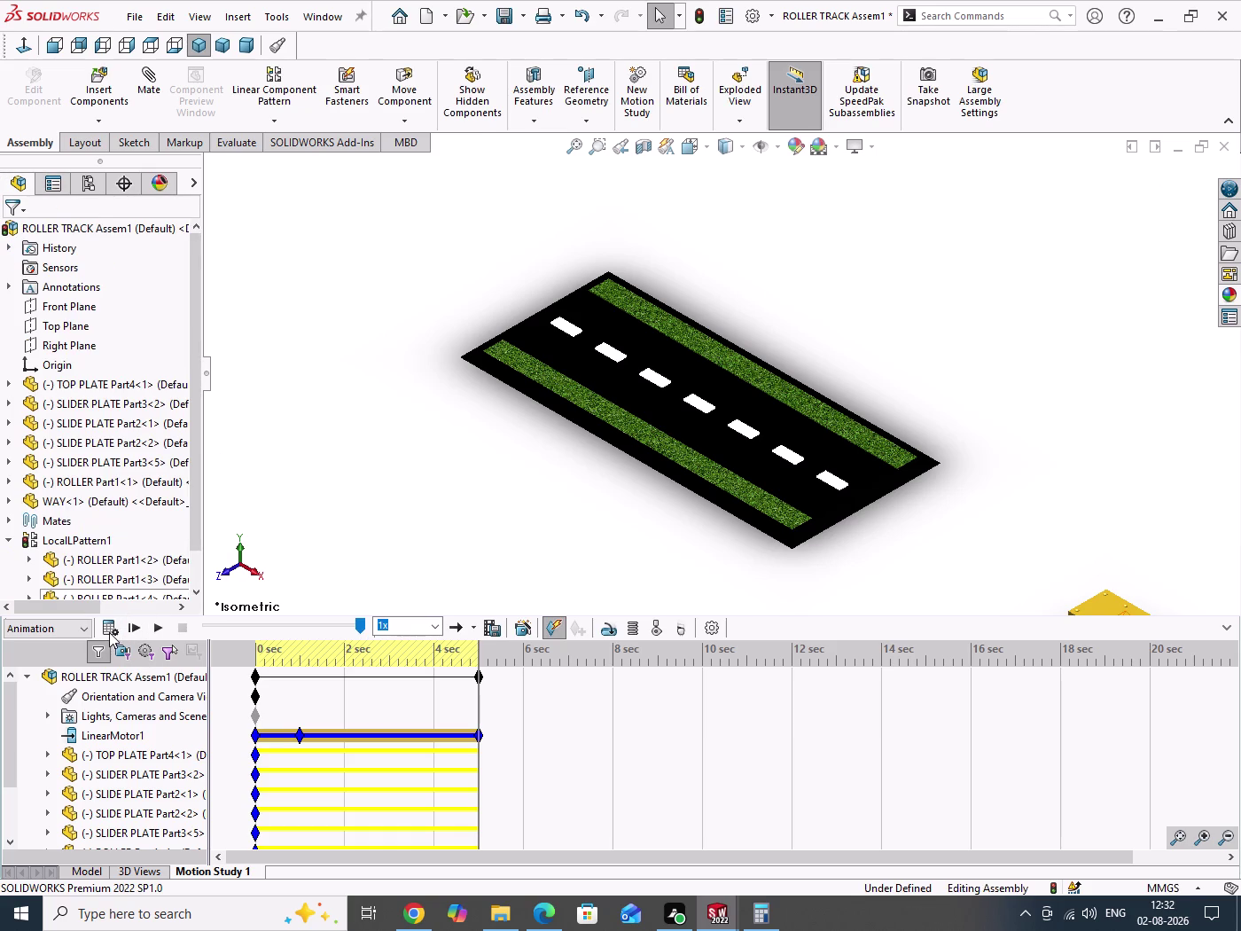
click(109, 632)
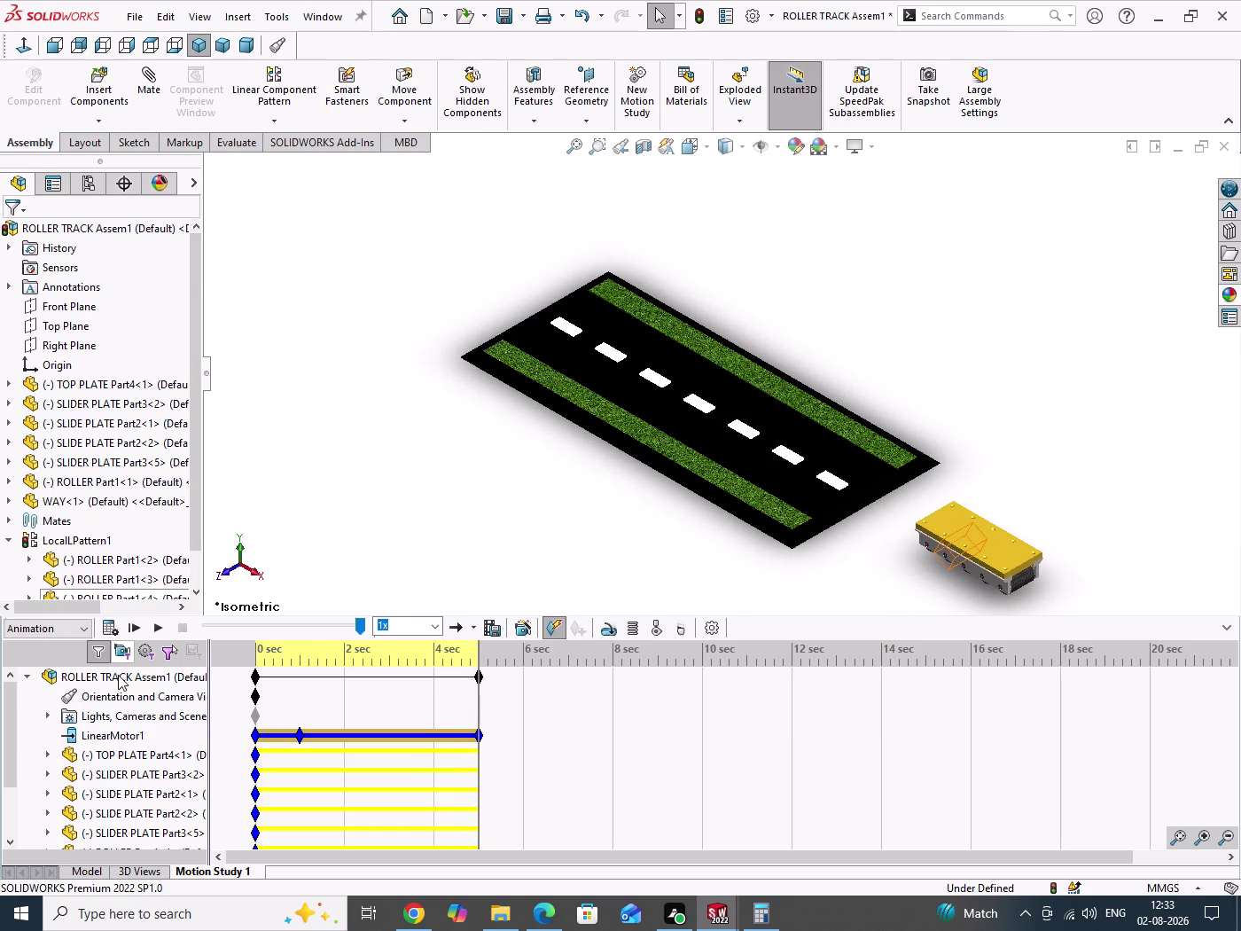
Edit LinearMotor1 to 1000 mm/s and recalculate the study.
right_click(119, 737)
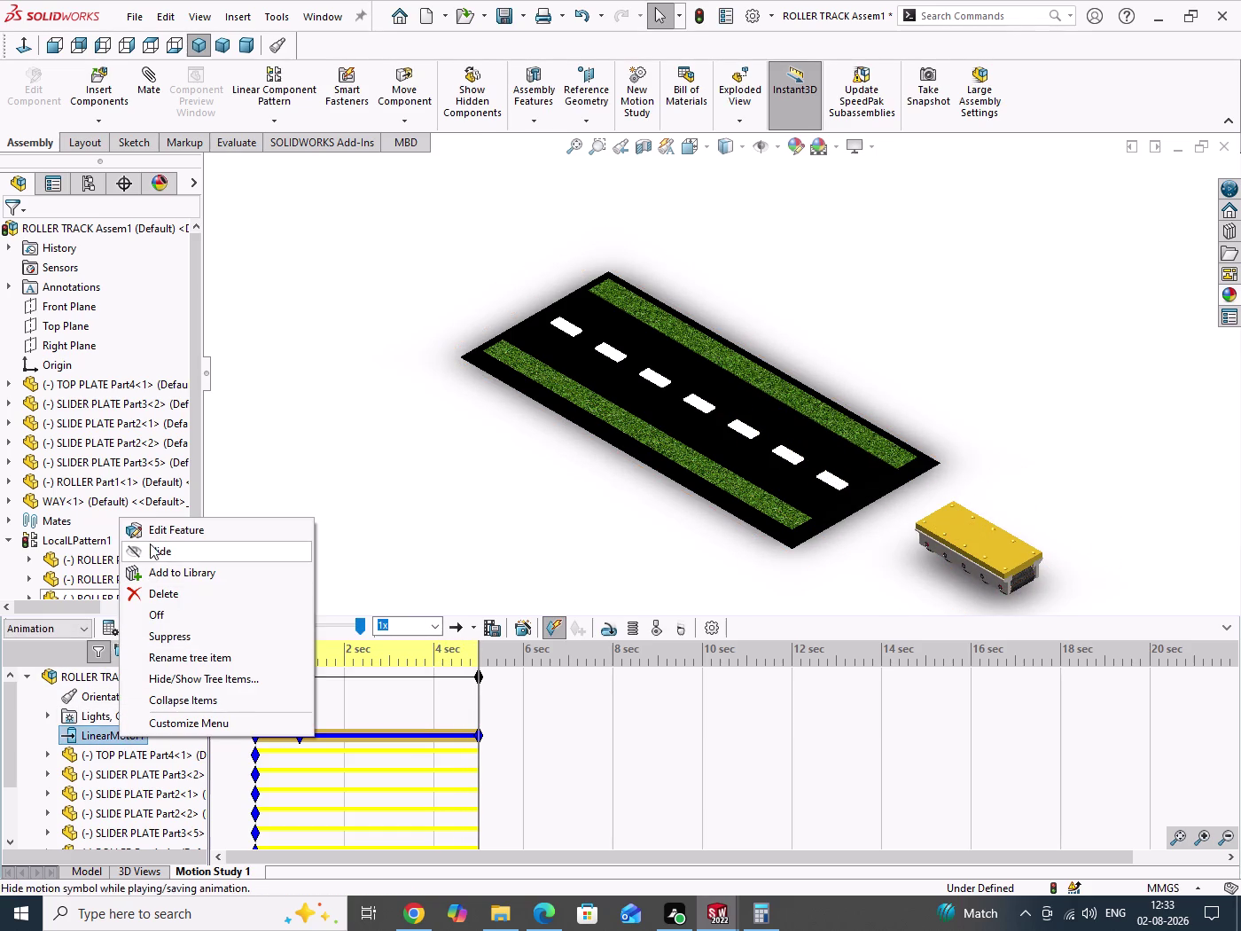
click(161, 529)
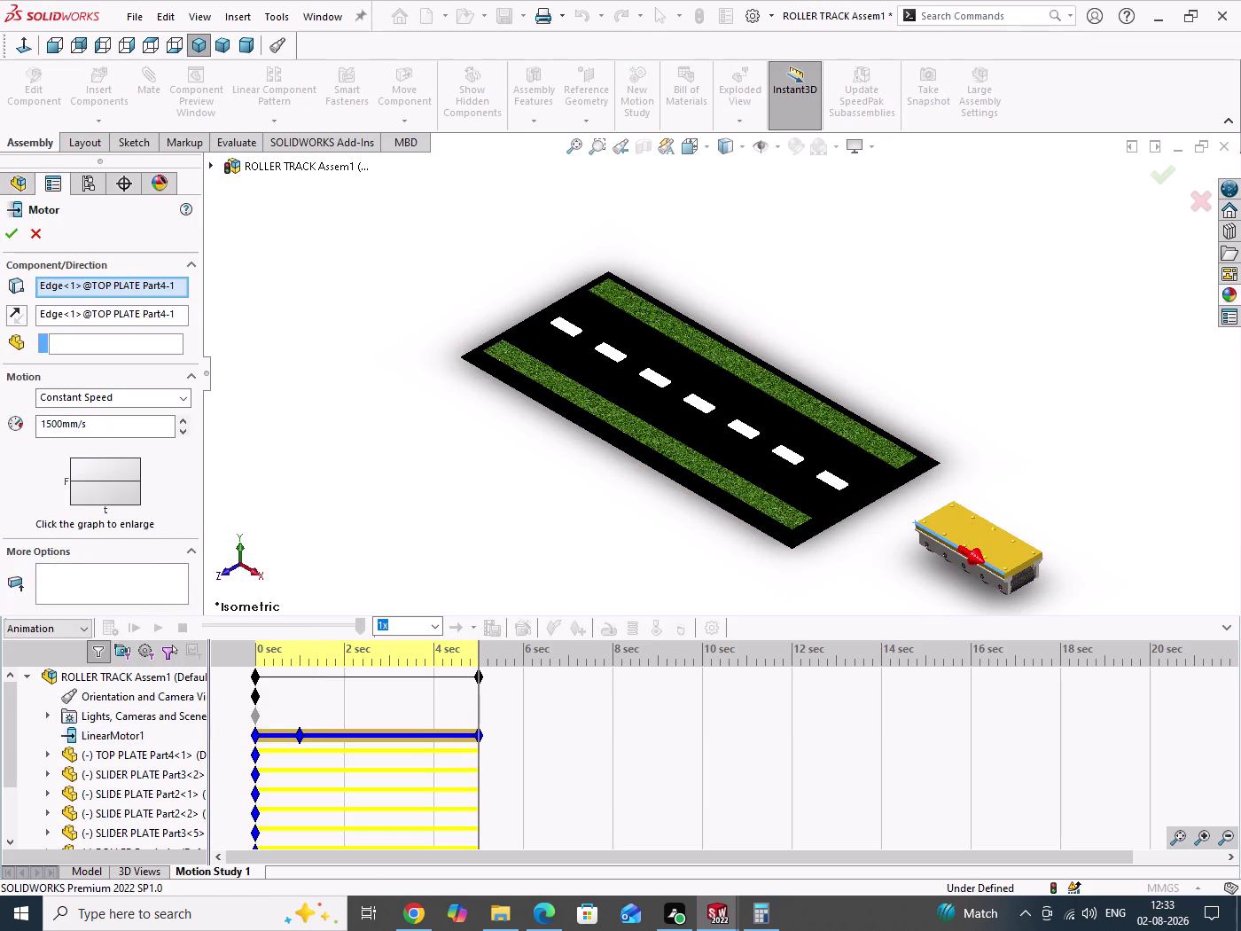
double_click(57, 423)
text(100)
text(0)
key(Return)
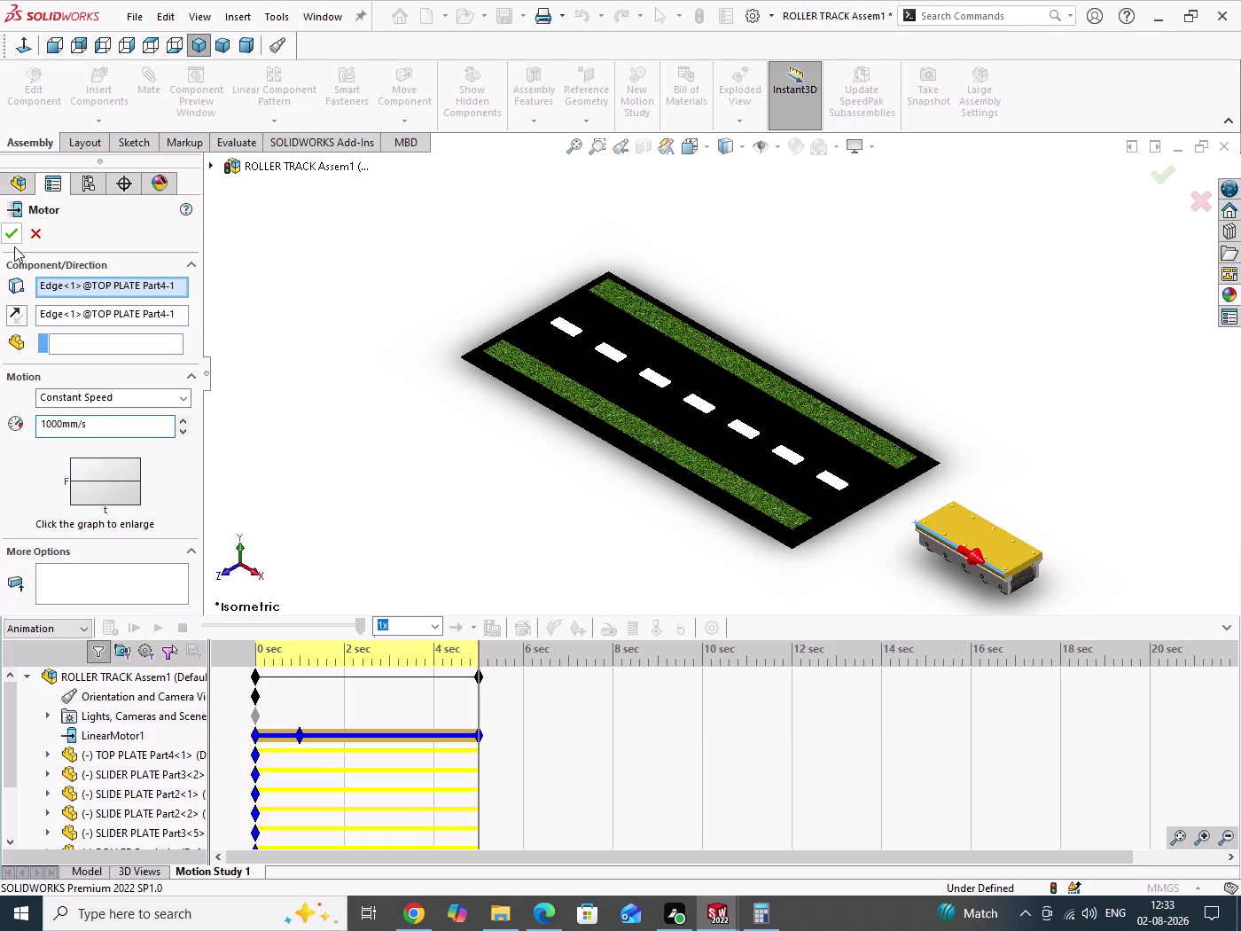
click(15, 238)
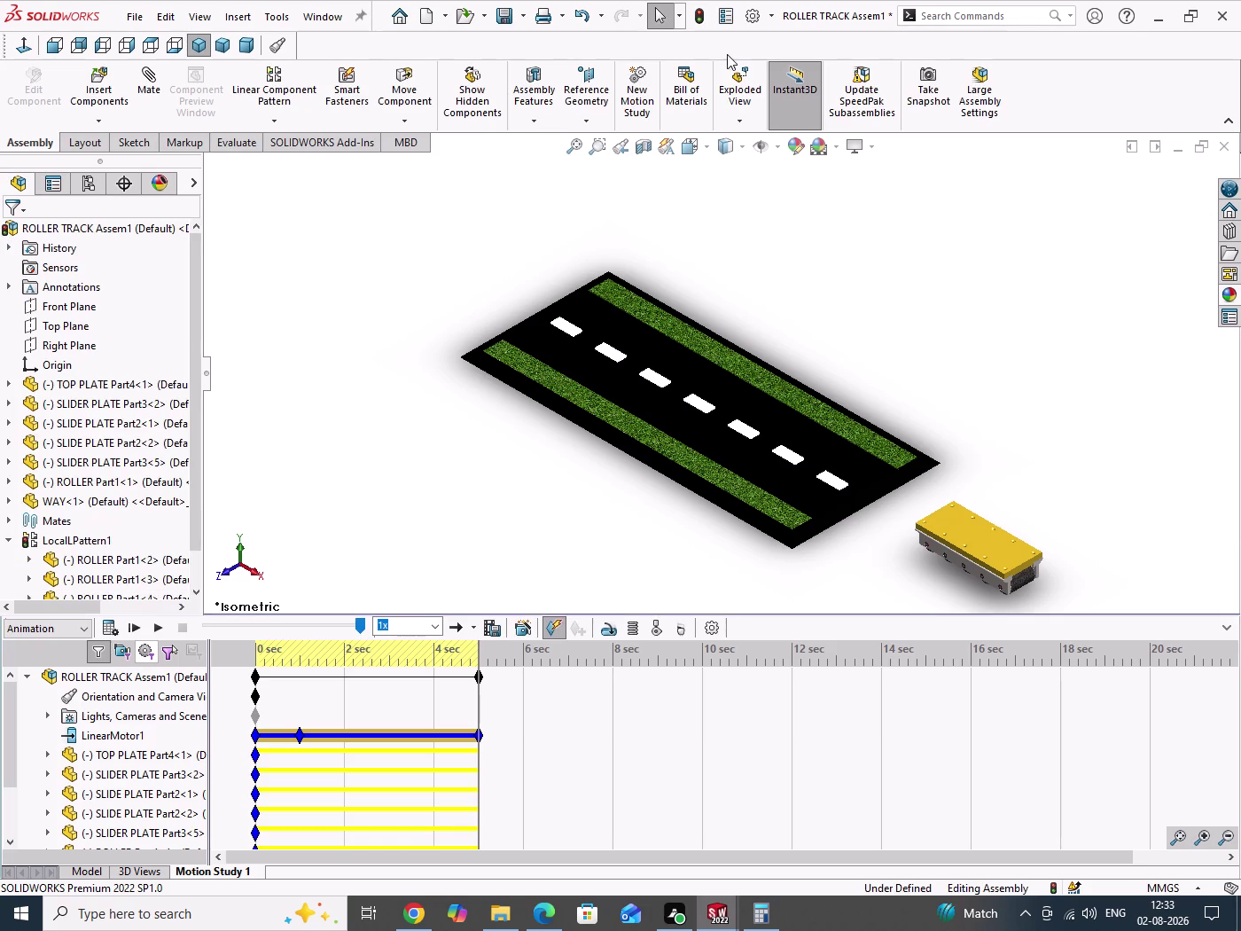
click(700, 19)
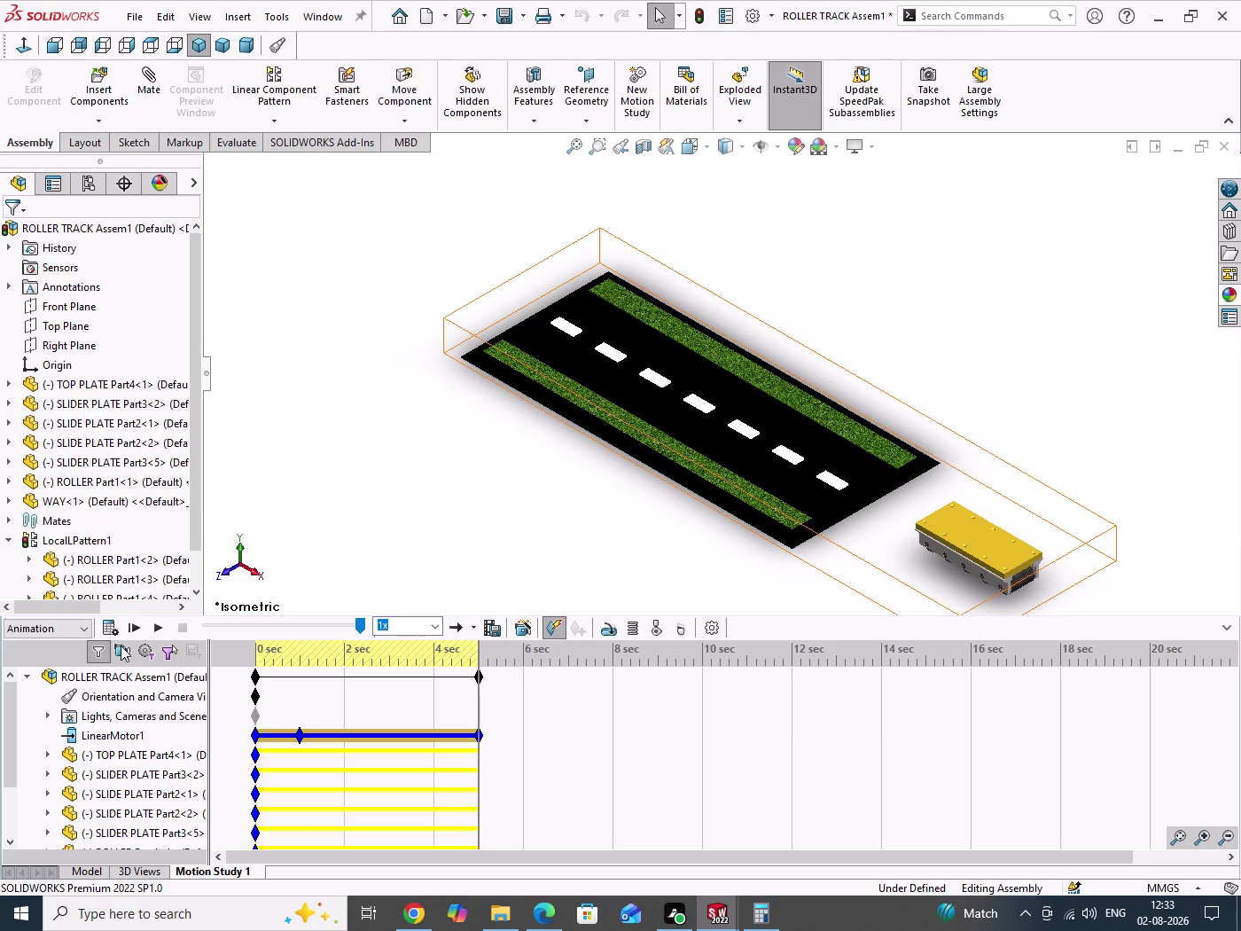
click(111, 628)
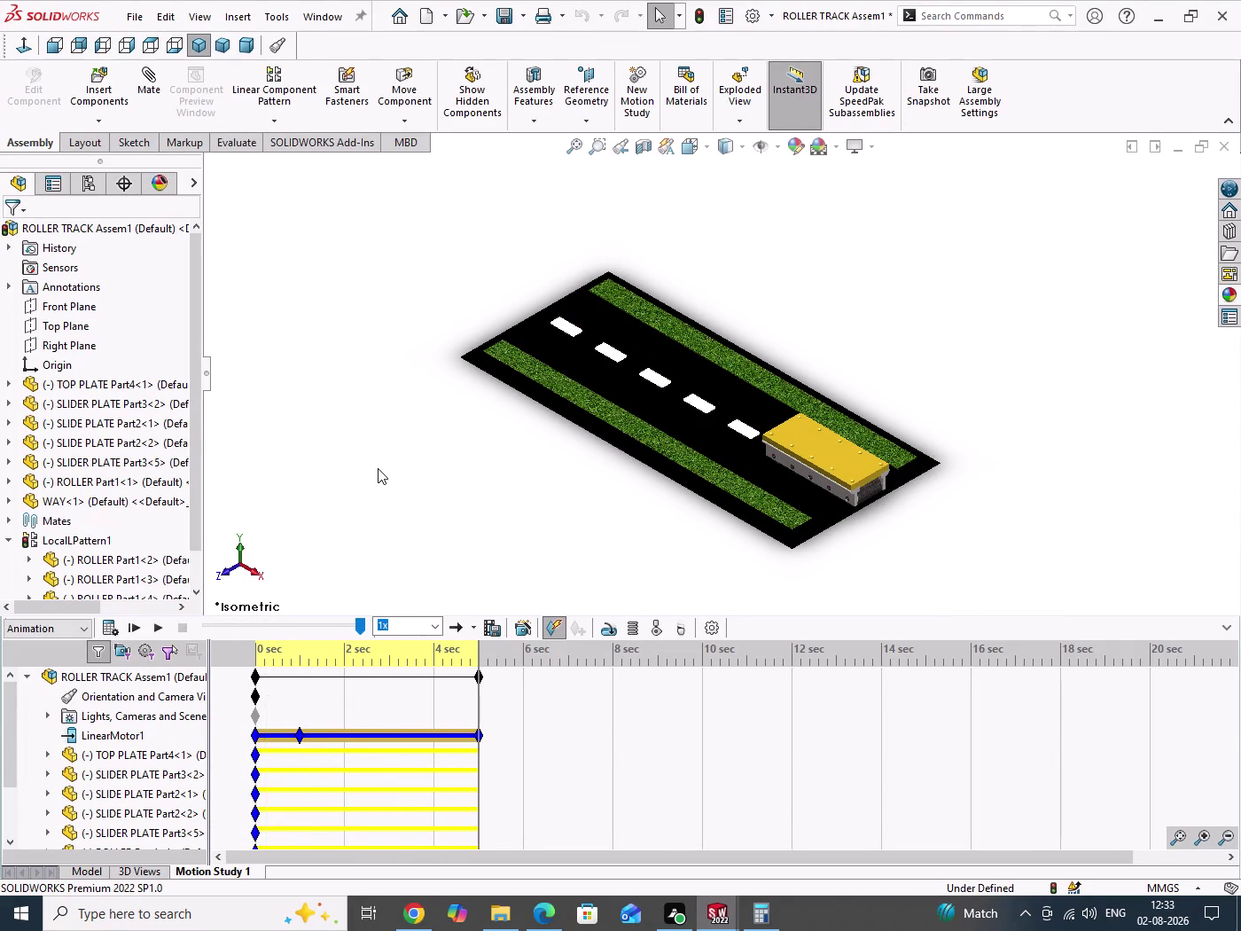
Edit LinearMotor1 to 1300 mm/s and recalculate the study.
right_click(127, 734)
click(170, 528)
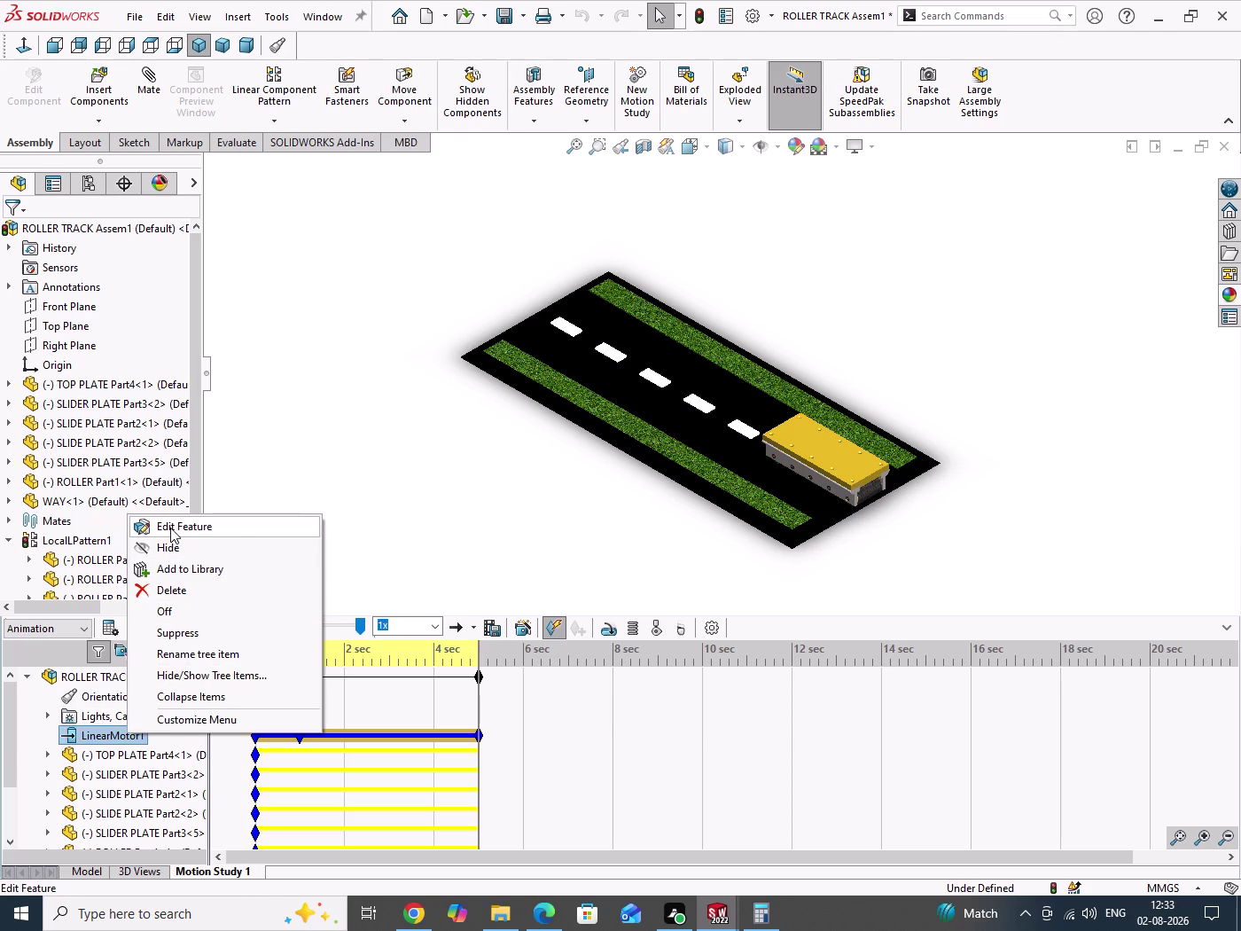
double_click(51, 431)
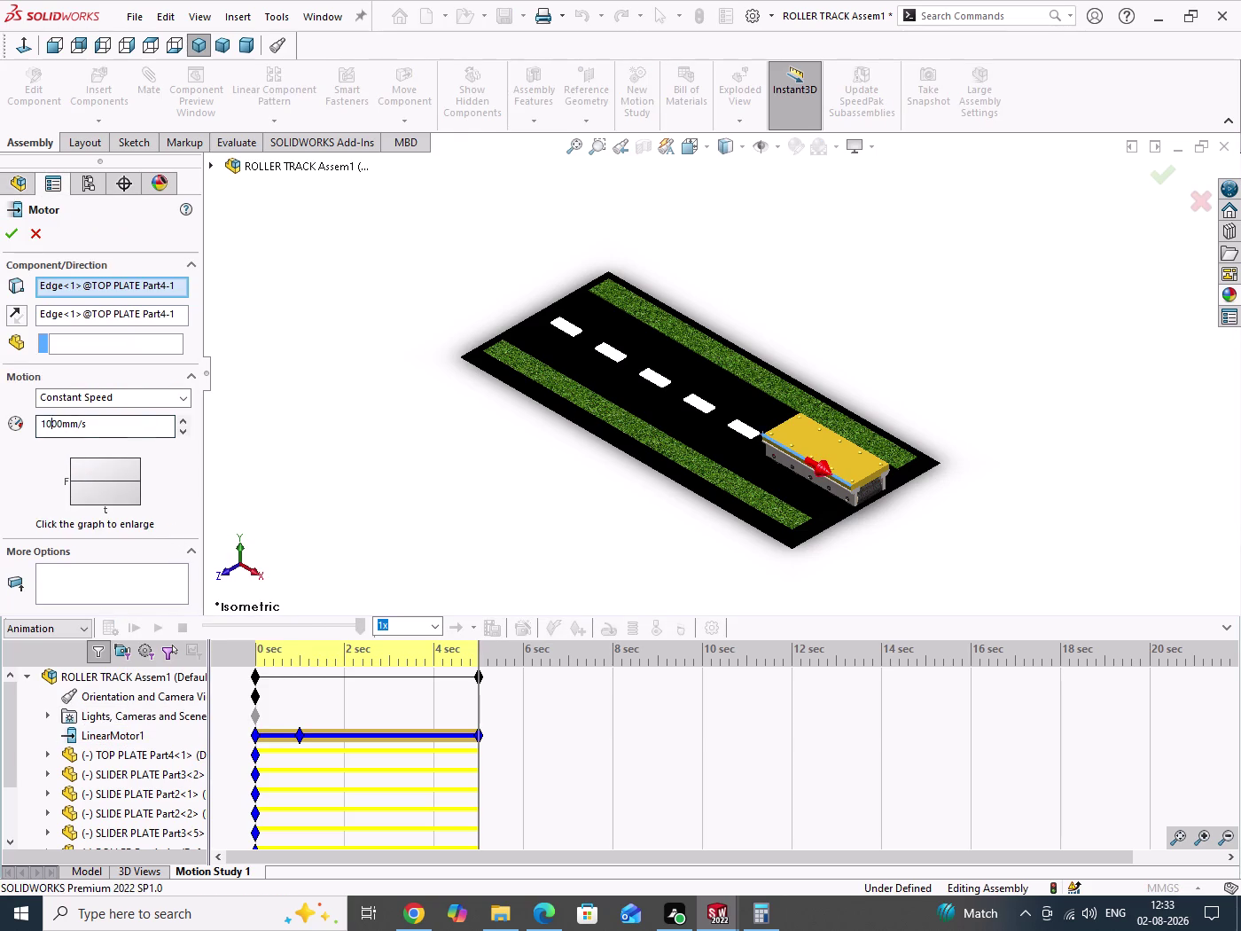
text(1300)
key(Return)
click(9, 231)
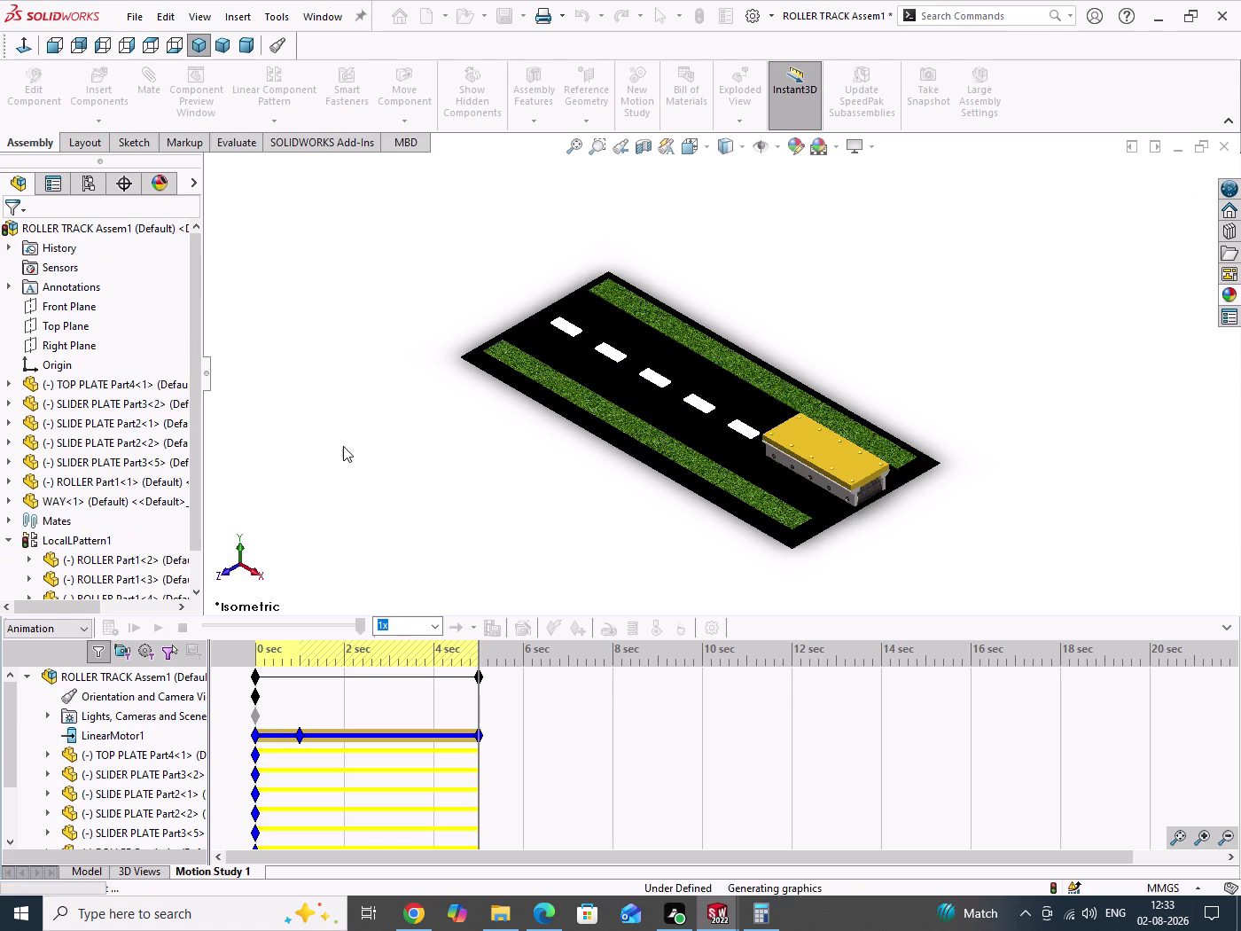
click(110, 629)
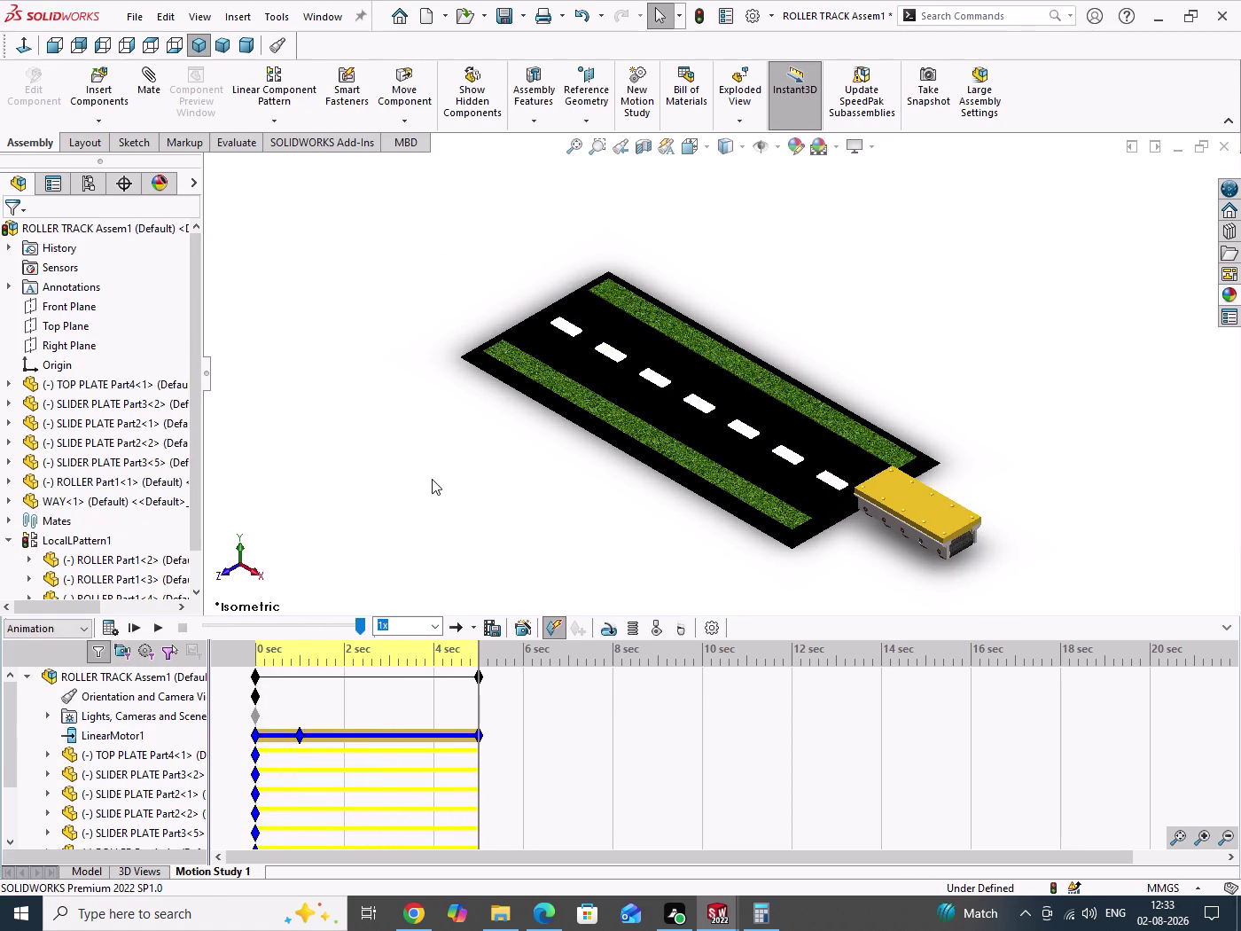
Inspect the result in Top and Isometric views, then list the playback modes.
click(151, 49)
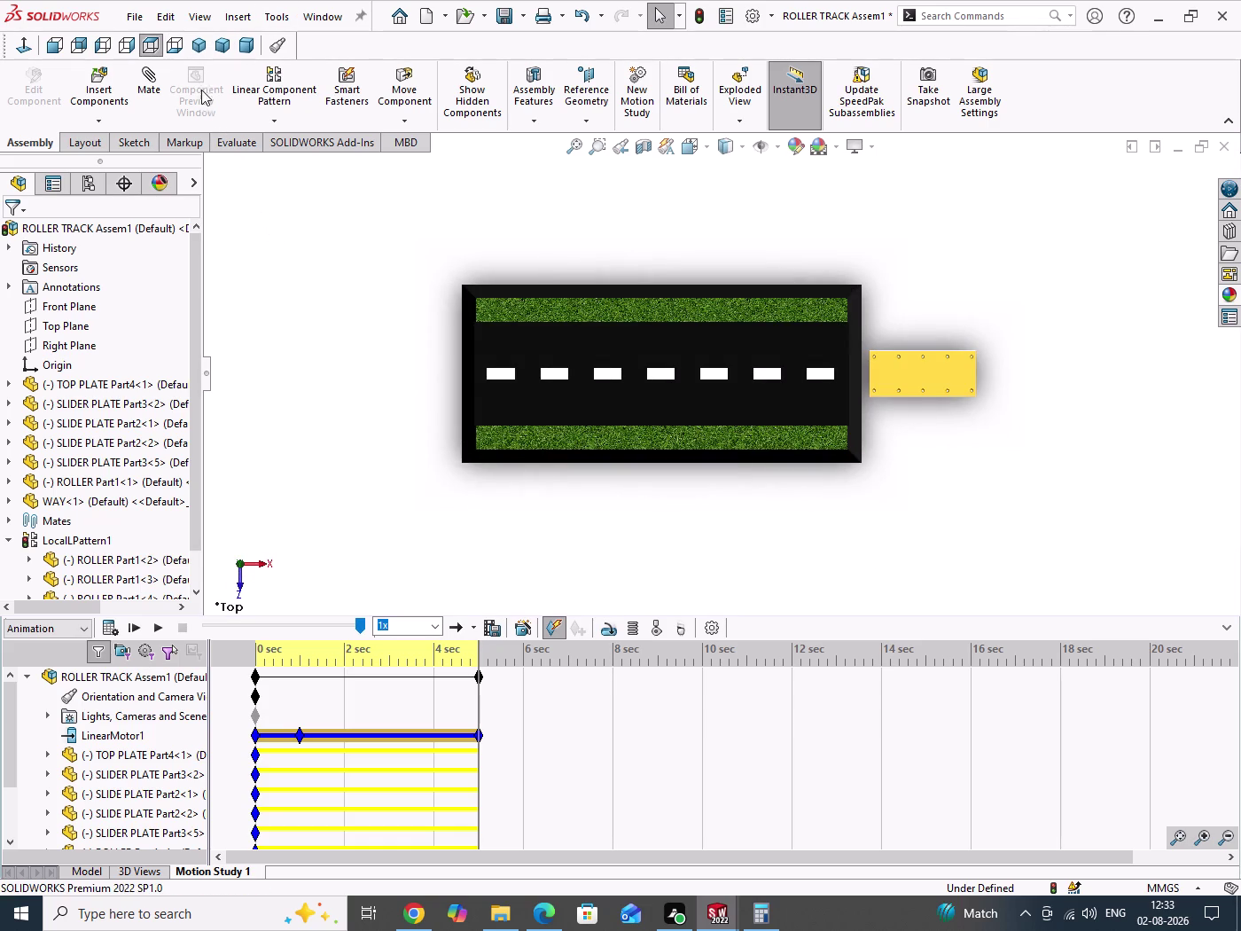
click(197, 51)
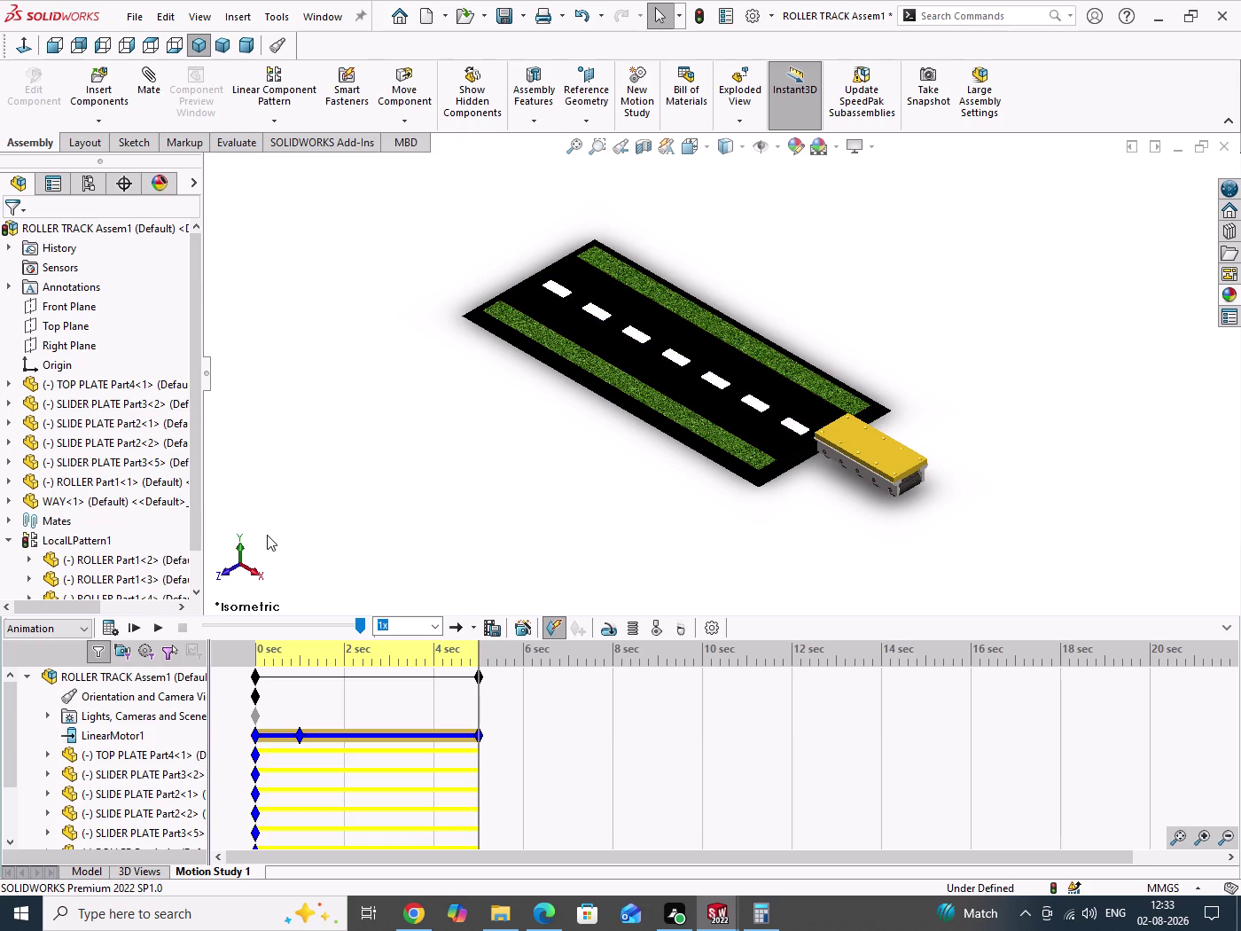
click(134, 628)
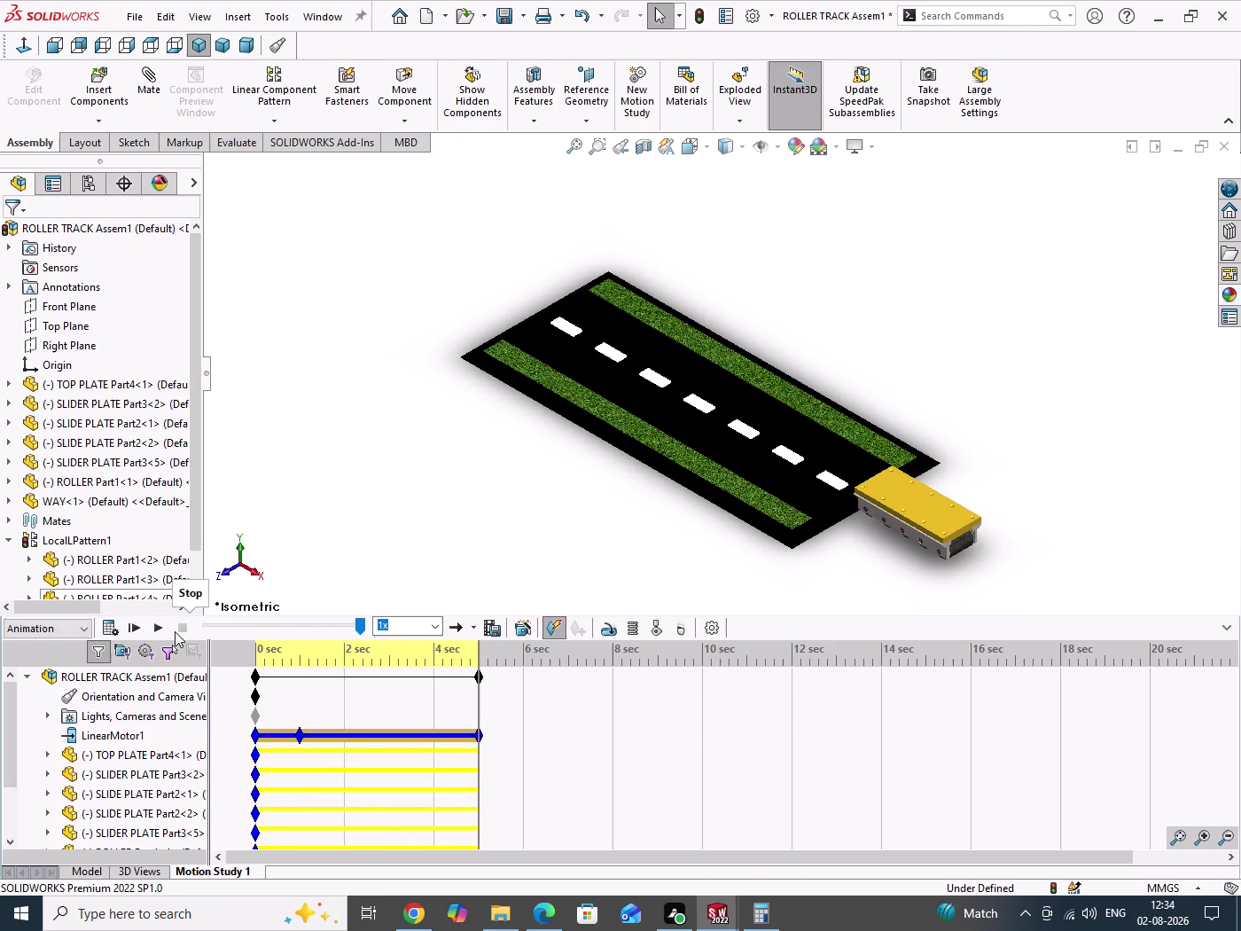
click(476, 628)
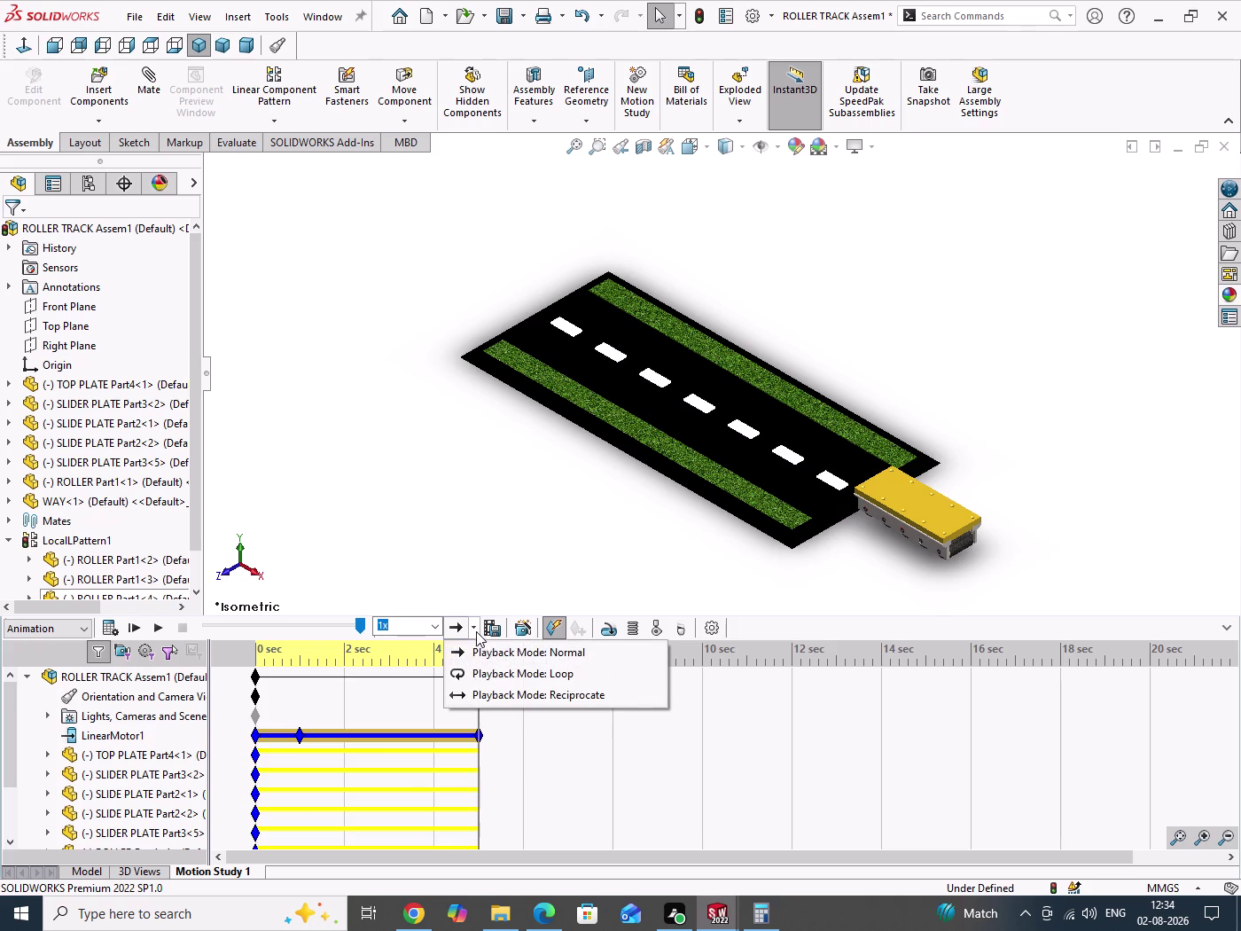
Set Playback Mode to Loop and play the animation once to check.
click(482, 677)
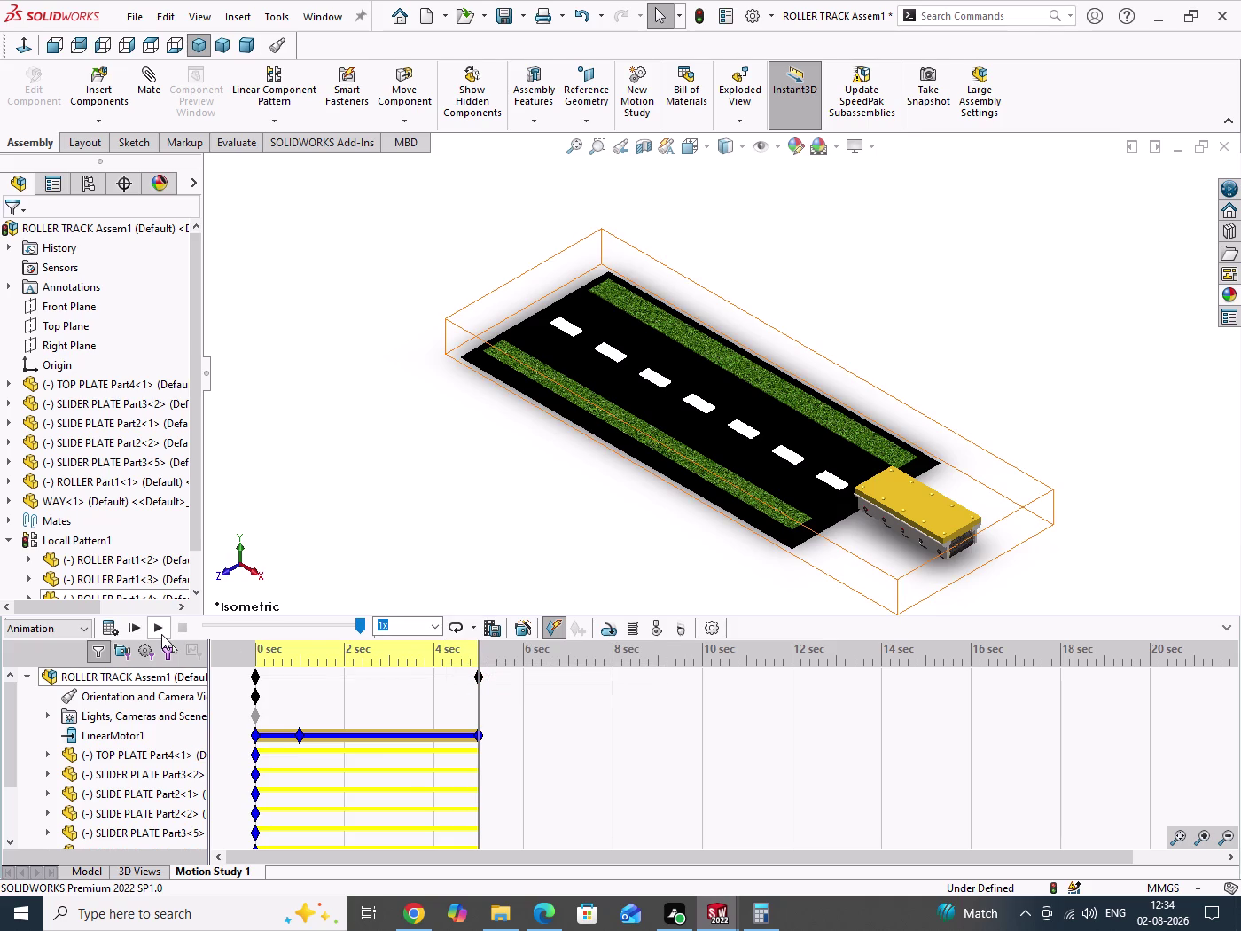
click(161, 634)
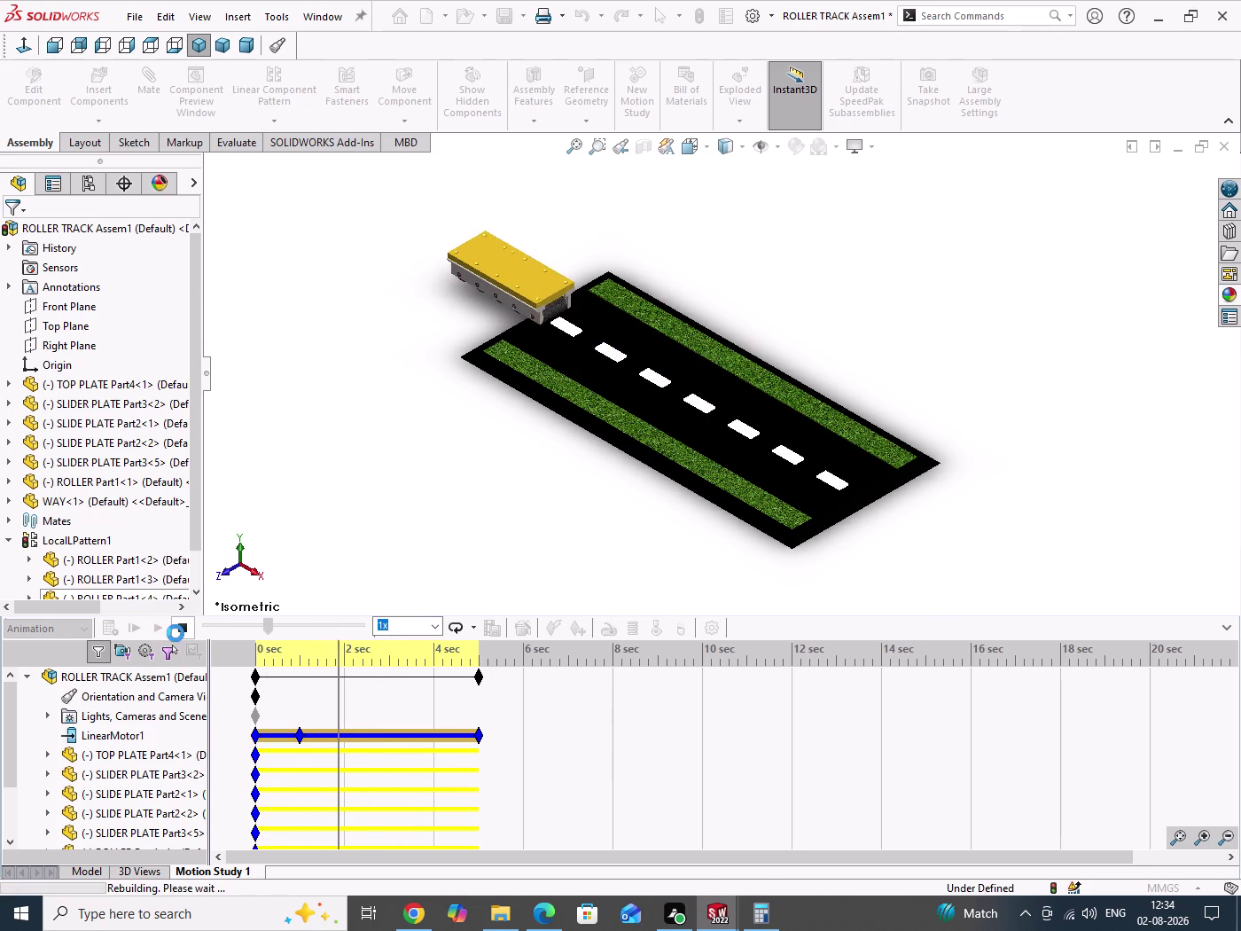
click(180, 628)
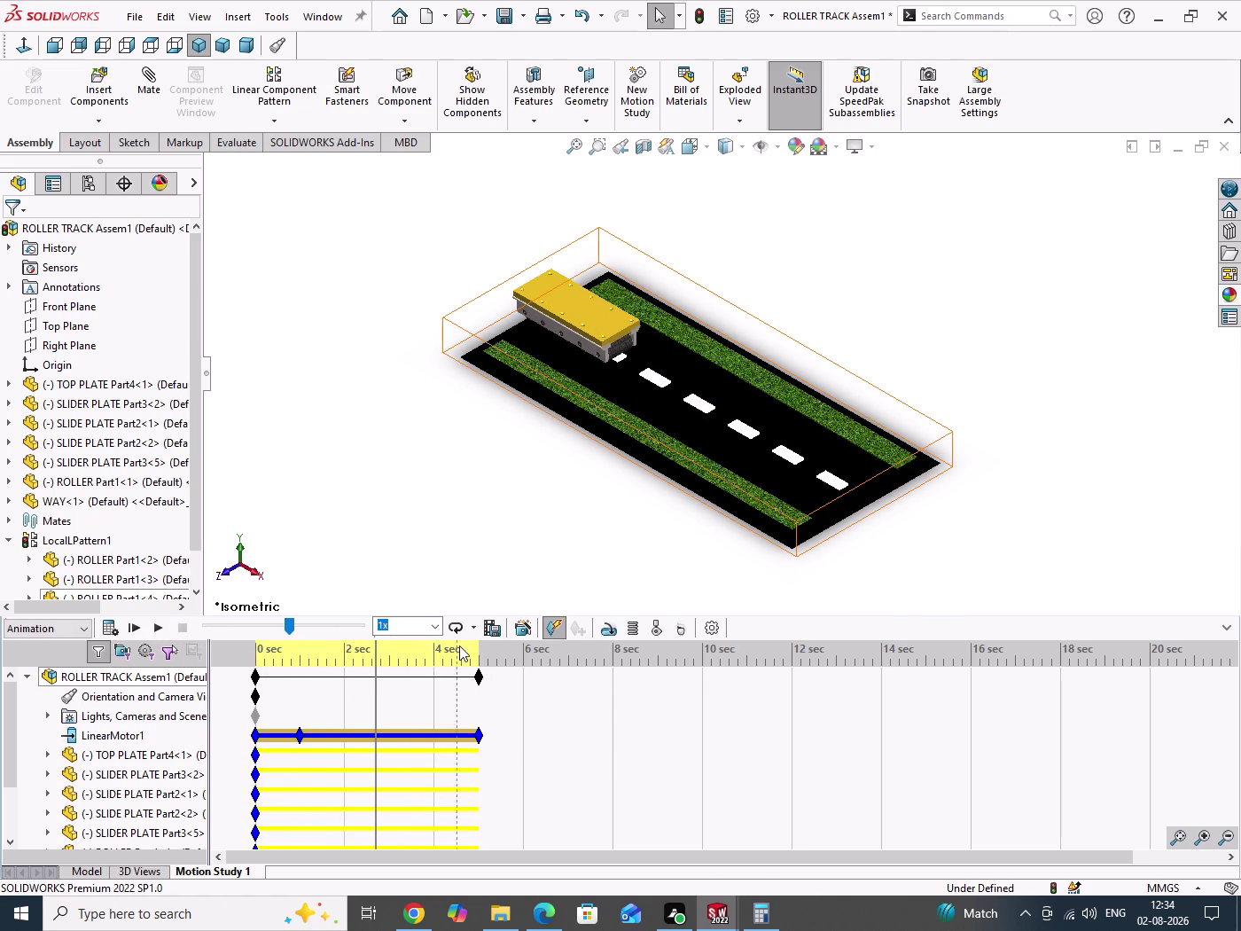
Set playback speed to 0.25x and play the slowed animation through twice.
click(440, 627)
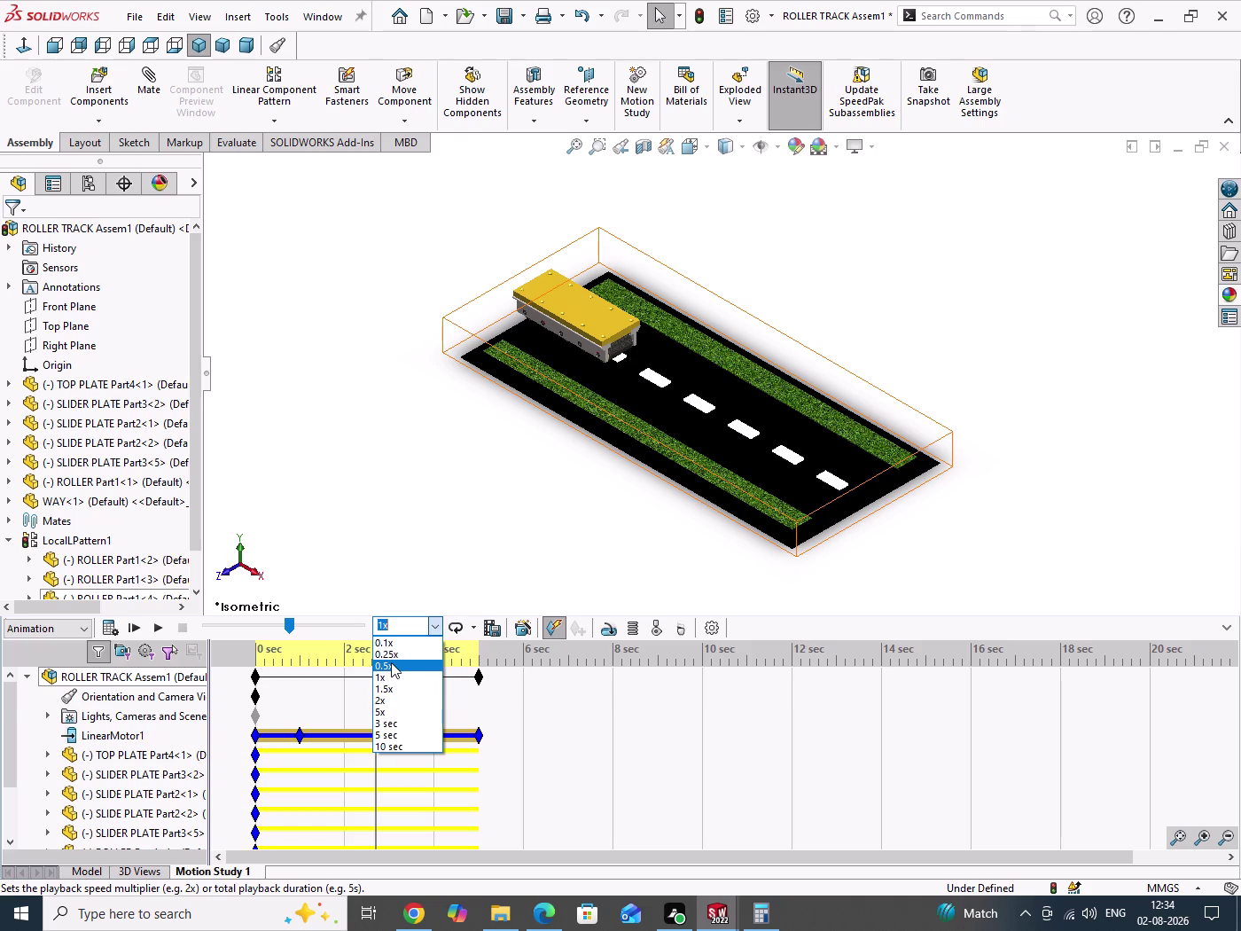
click(396, 656)
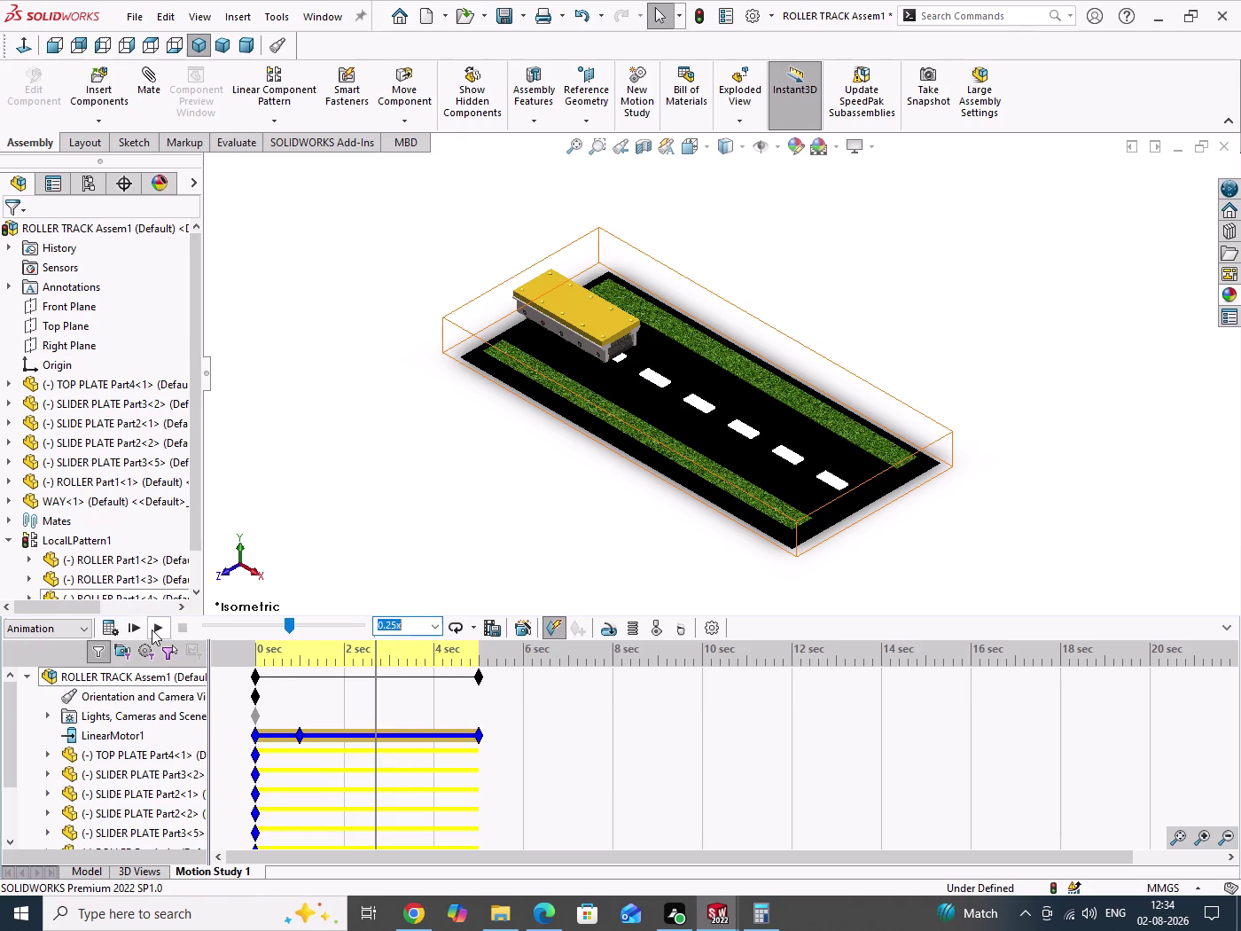
click(137, 625)
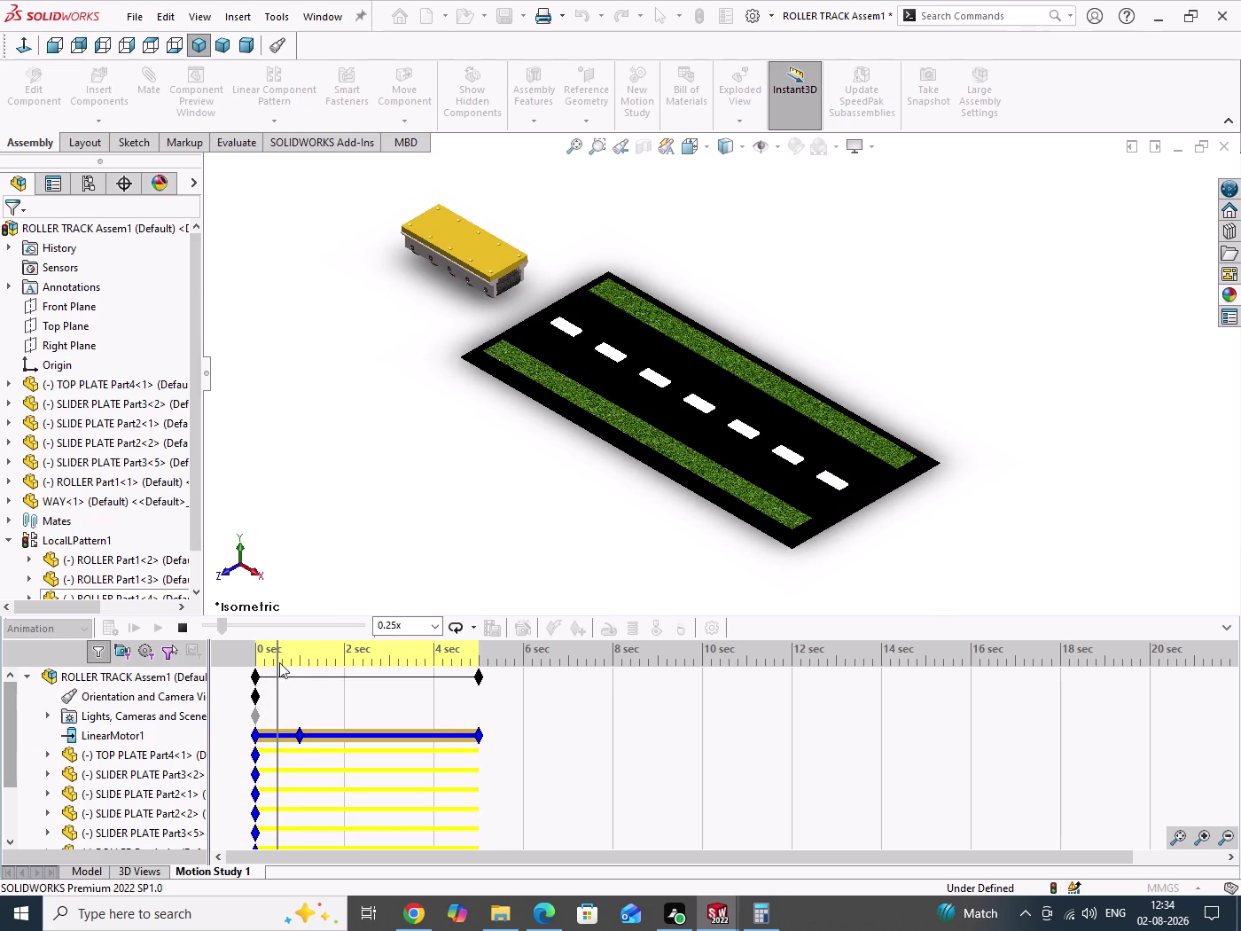
click(183, 628)
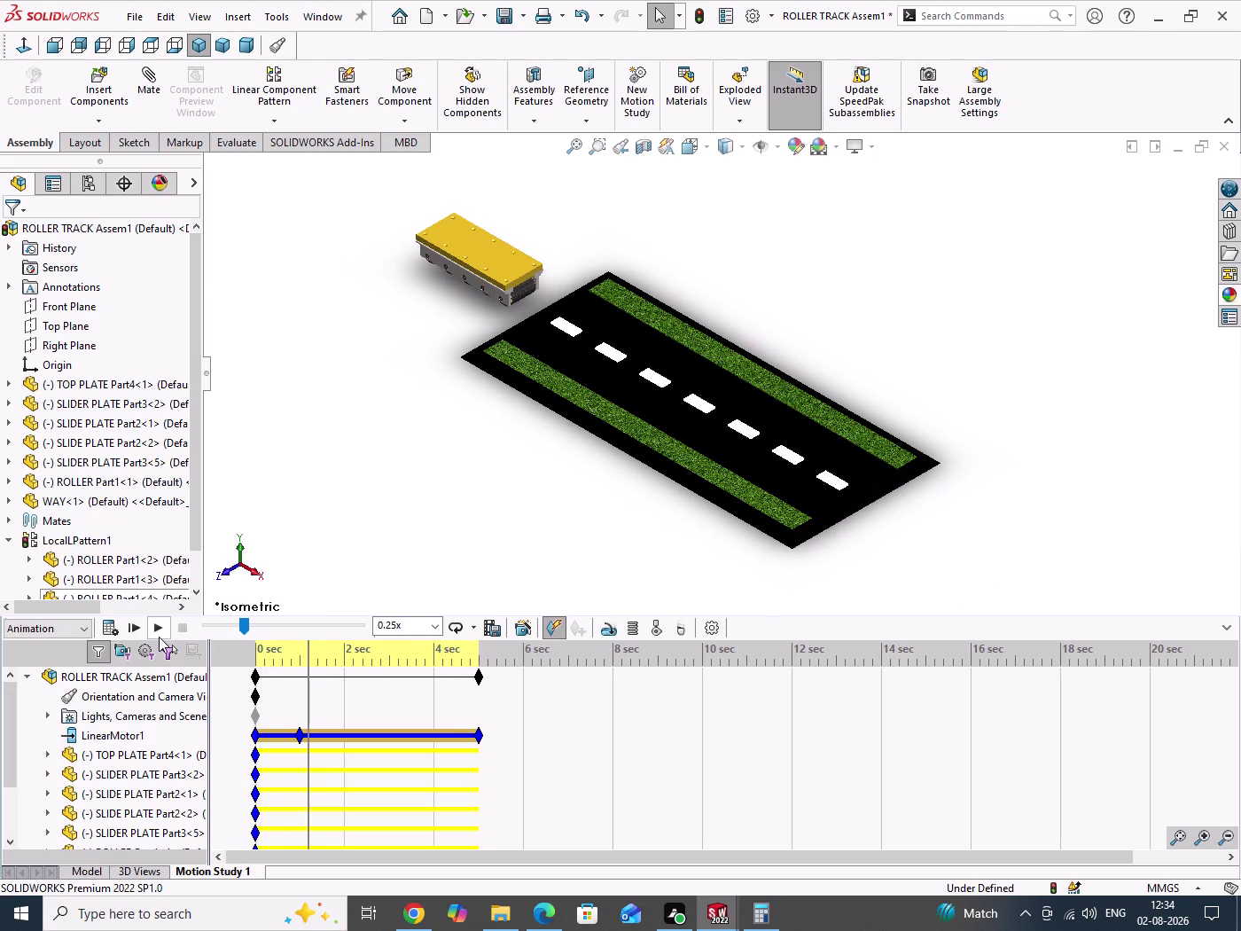
click(157, 634)
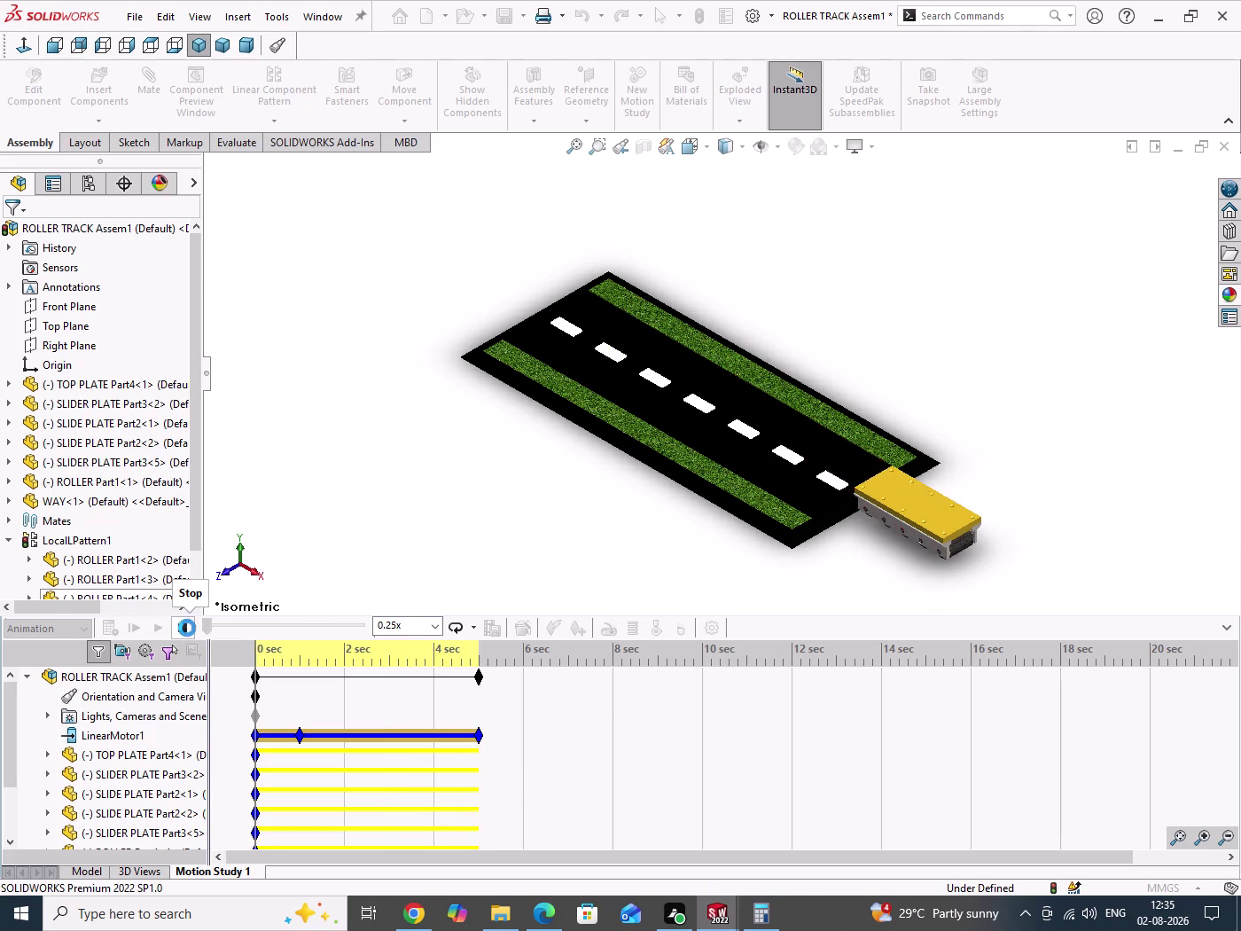
click(187, 628)
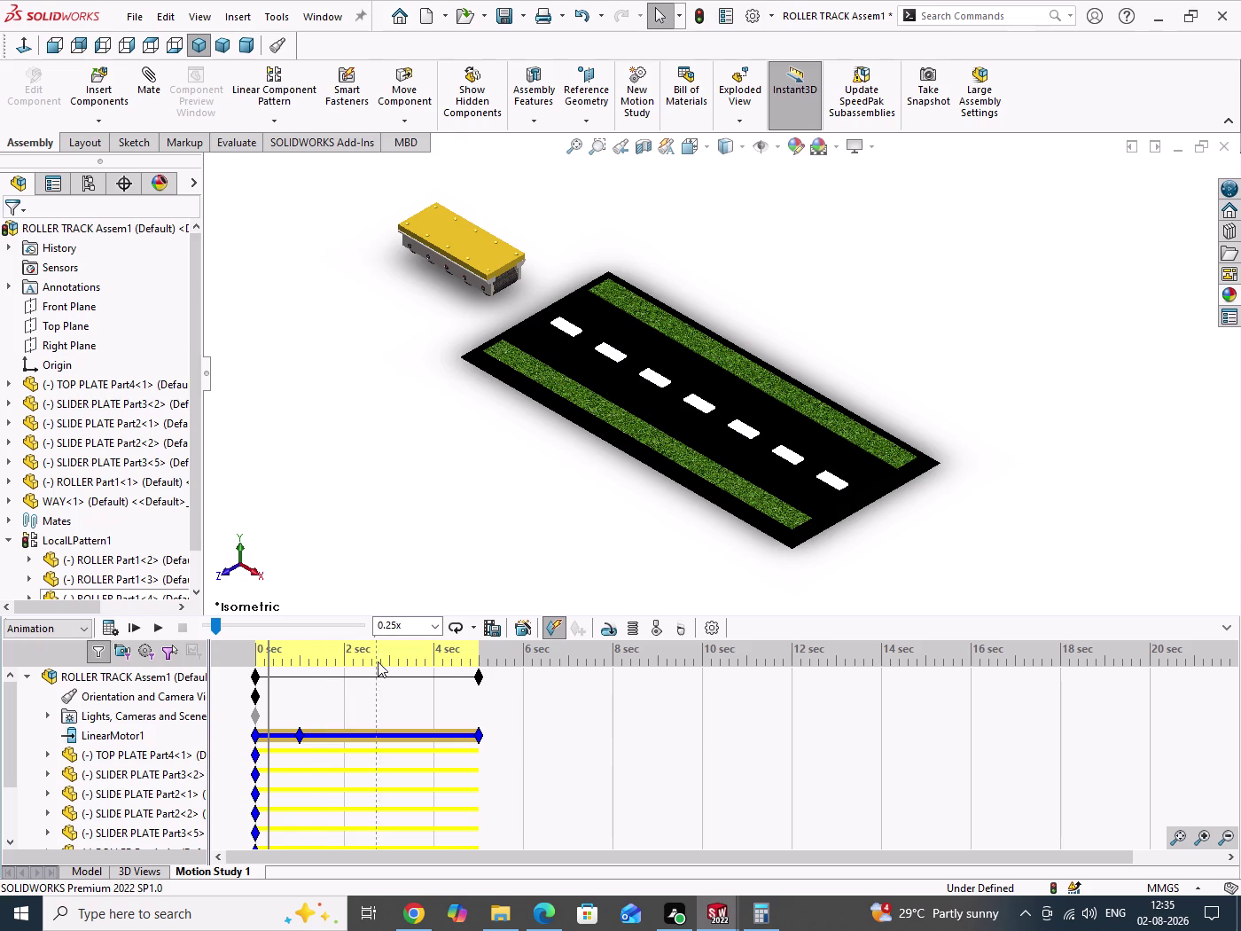
Set playback speed to 1x and mode to Reciprocate, then play the study.
click(439, 627)
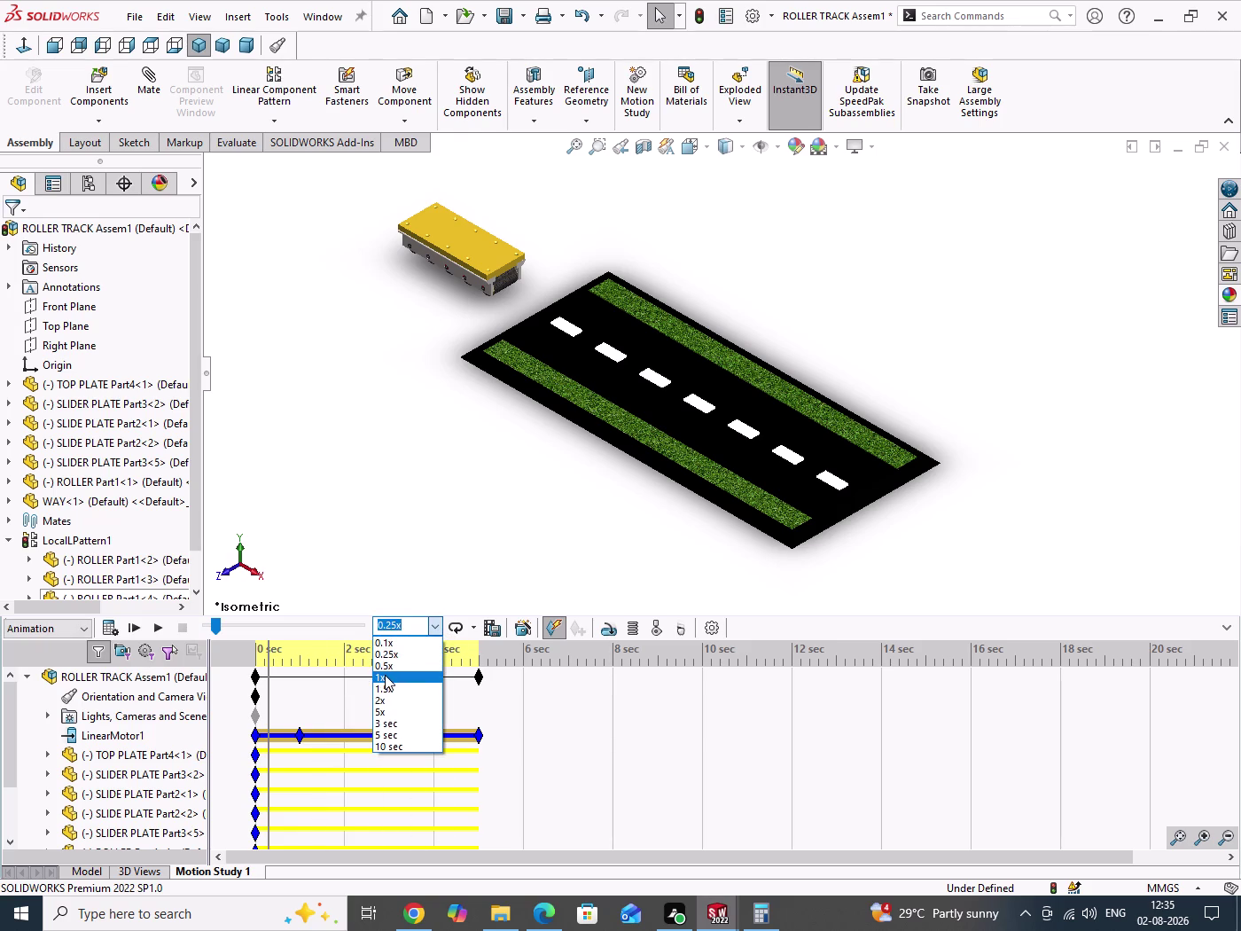
click(385, 675)
click(477, 626)
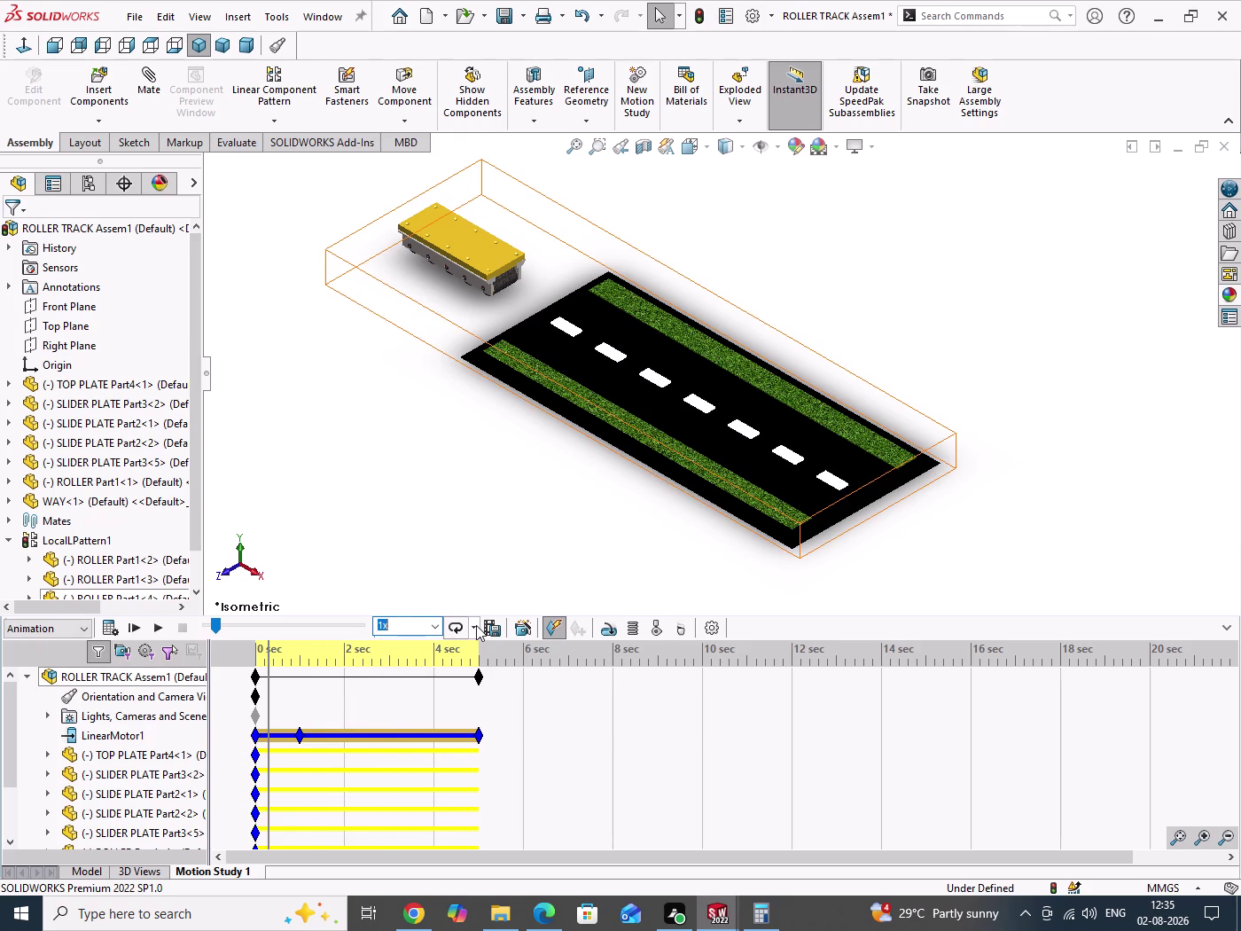
click(489, 694)
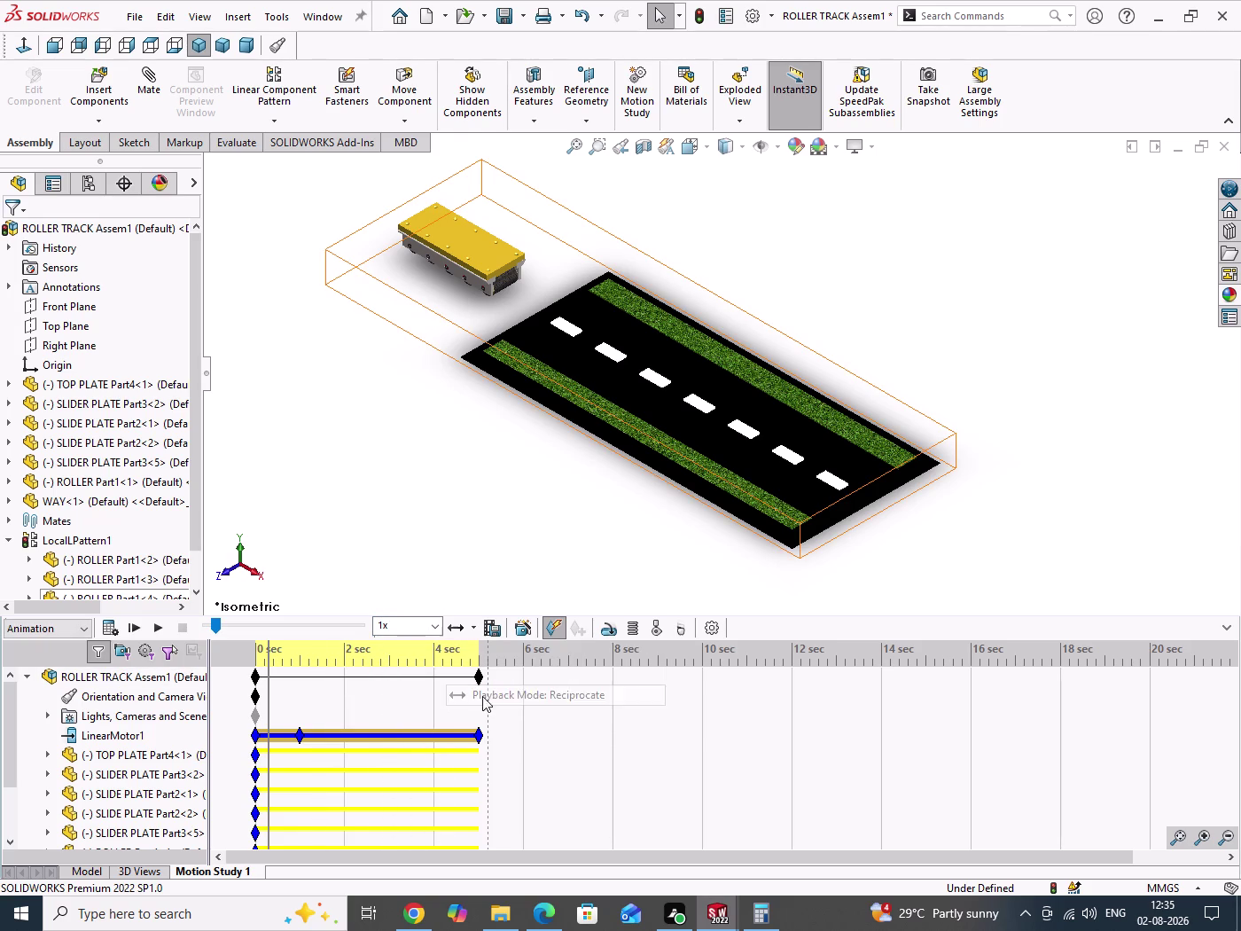
click(156, 631)
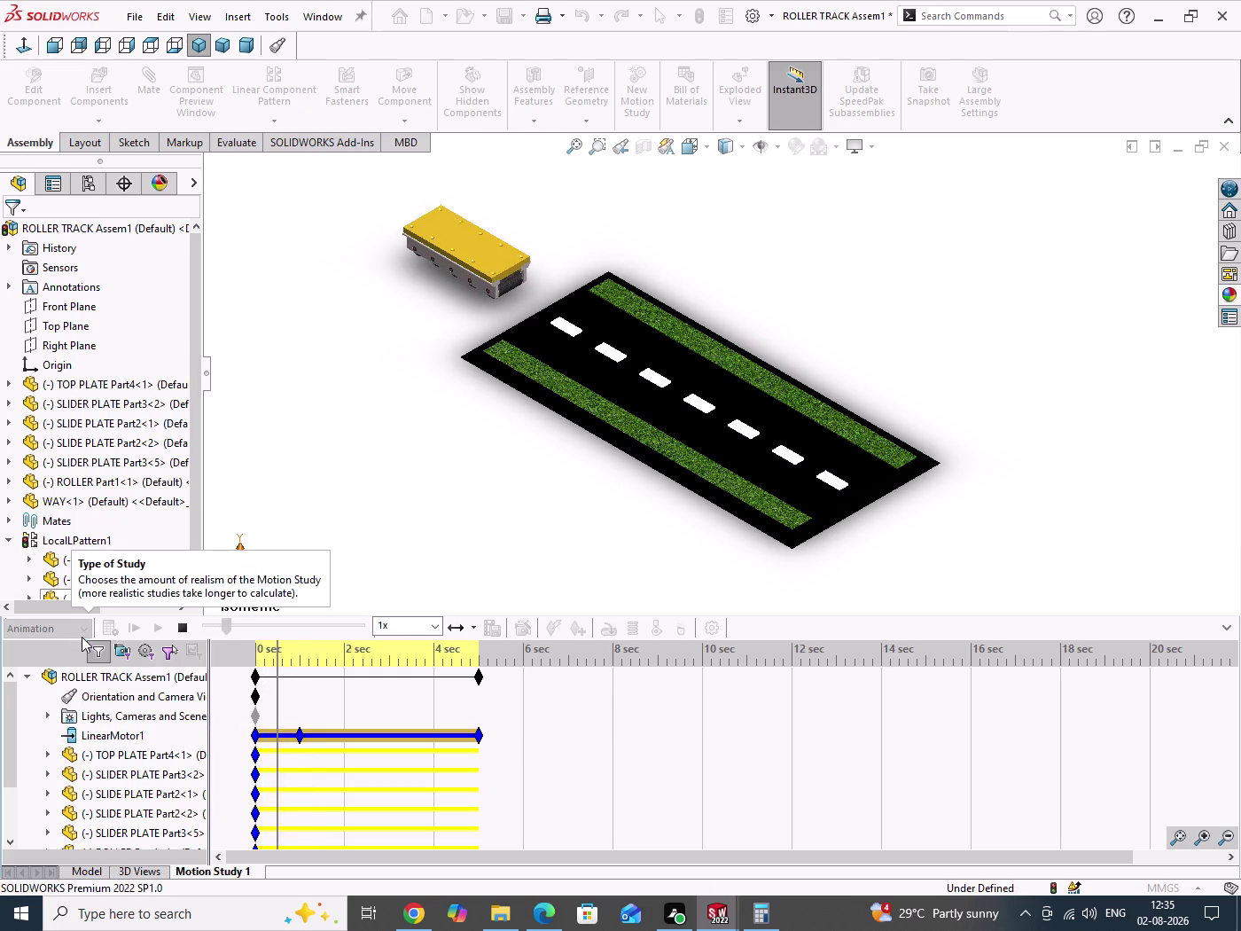
Save the assembly and return to the Motion Study 1 timeline.
click(181, 629)
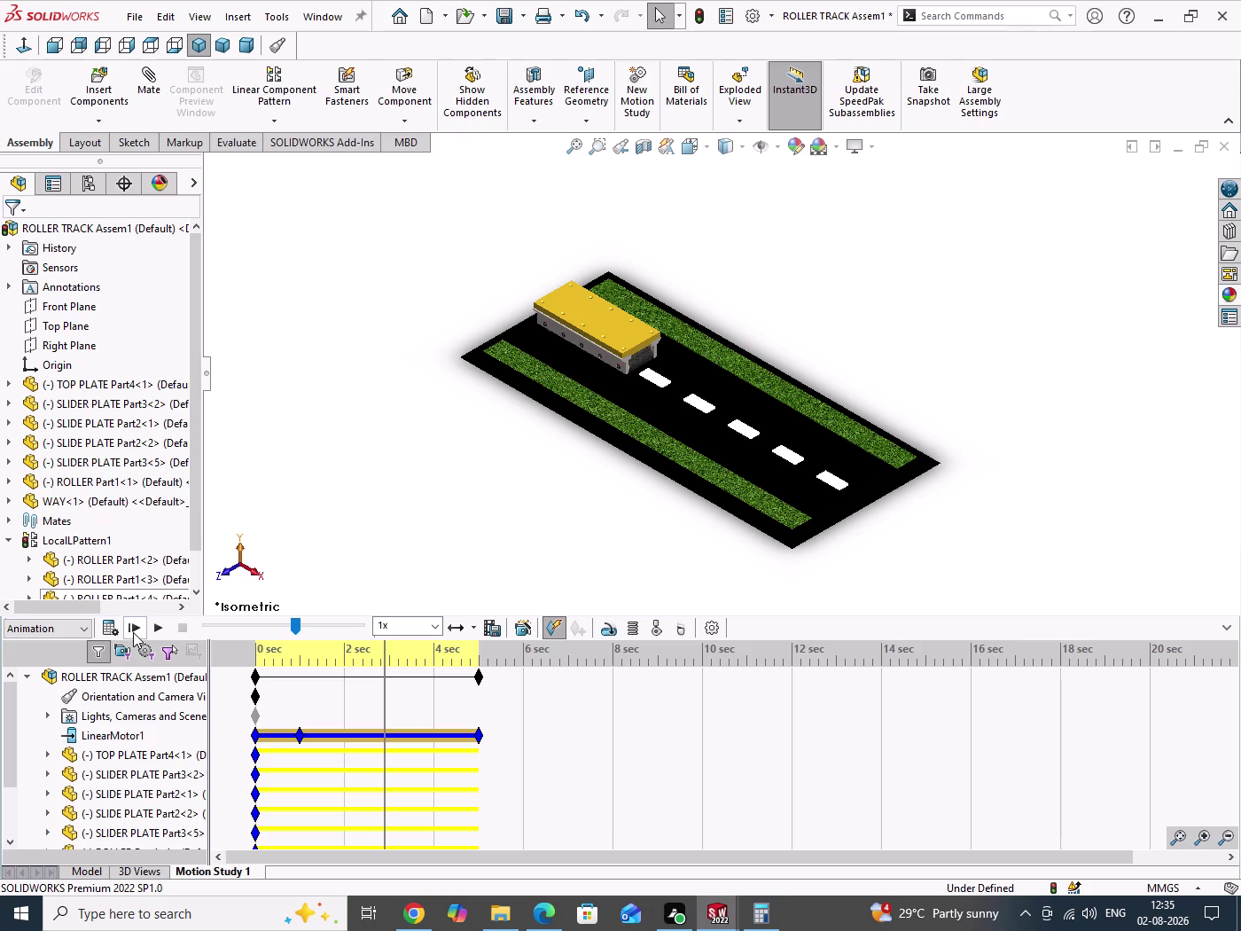
click(299, 368)
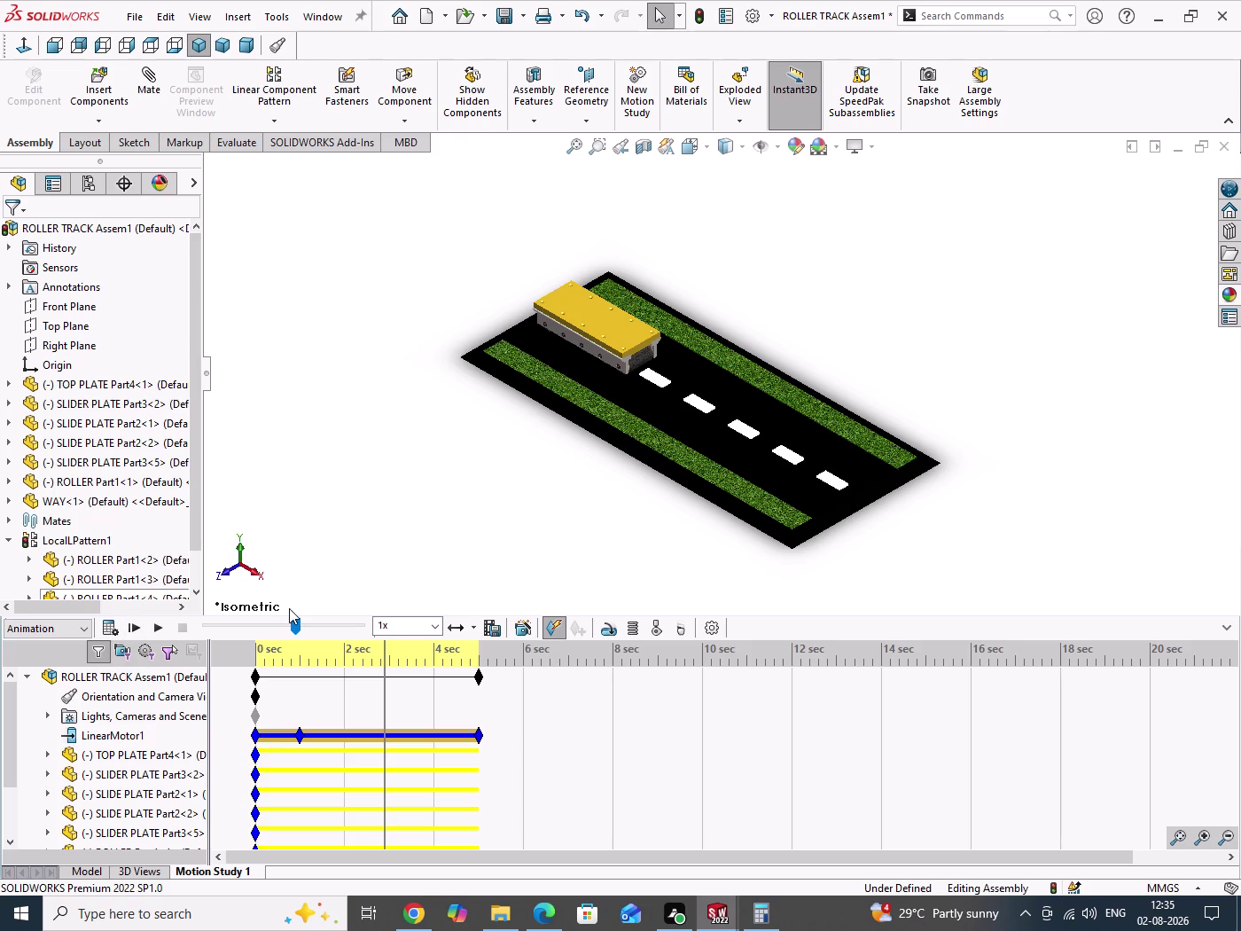
key(ctrl+s)
click(639, 393)
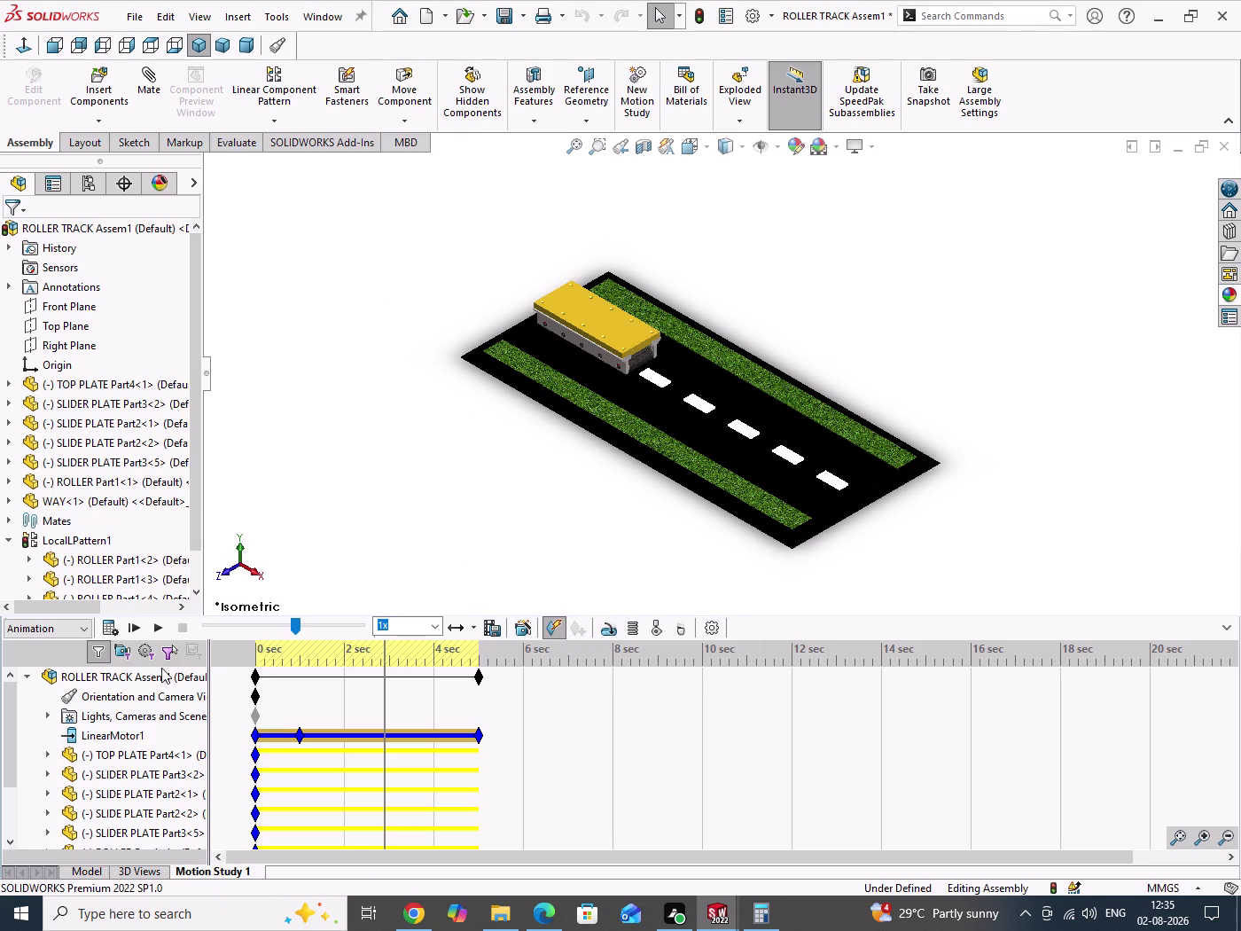
click(84, 875)
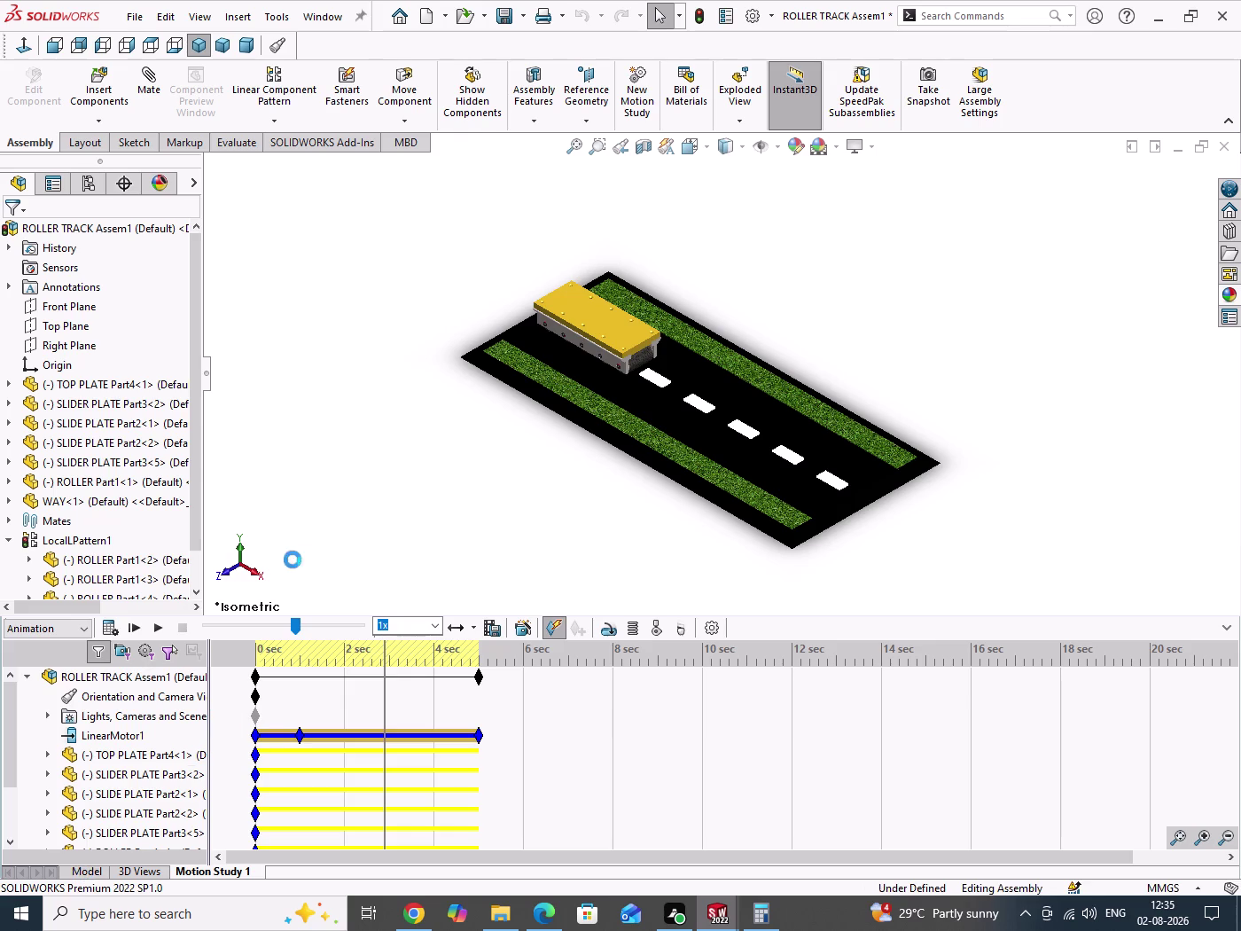
drag(293, 558, 346, 690)
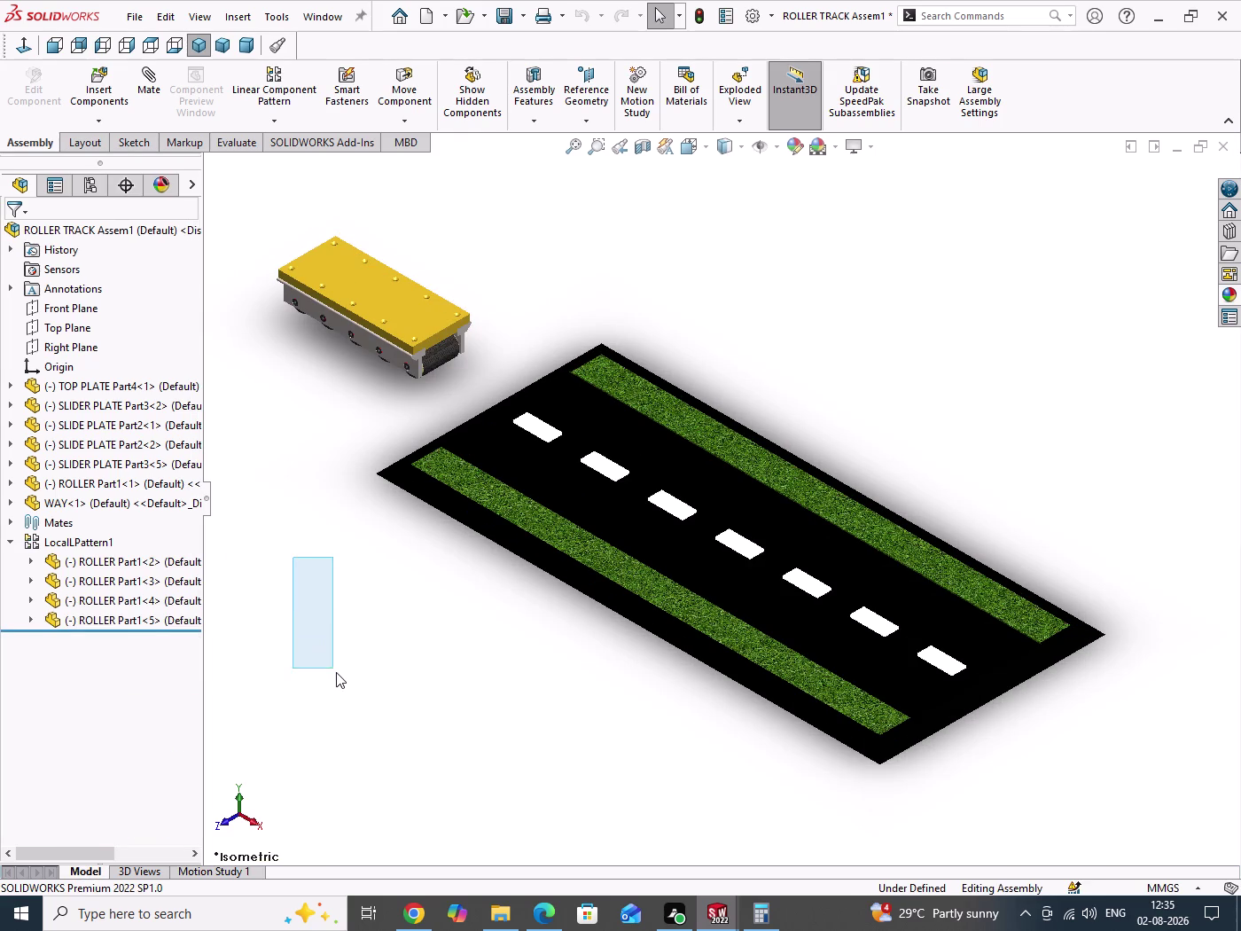
drag(347, 690, 354, 702)
key(ctrl+s)
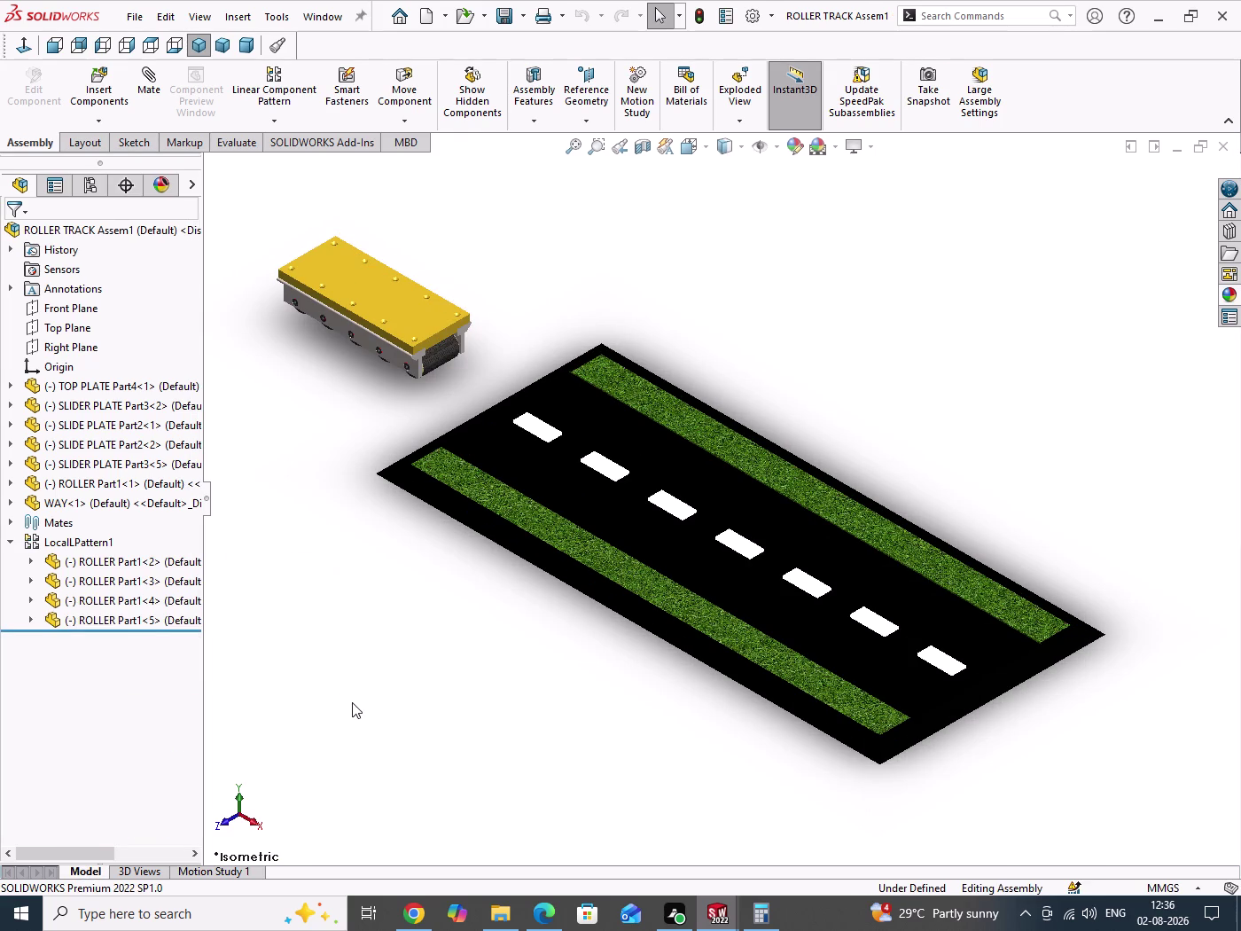
drag(323, 587, 460, 729)
click(205, 875)
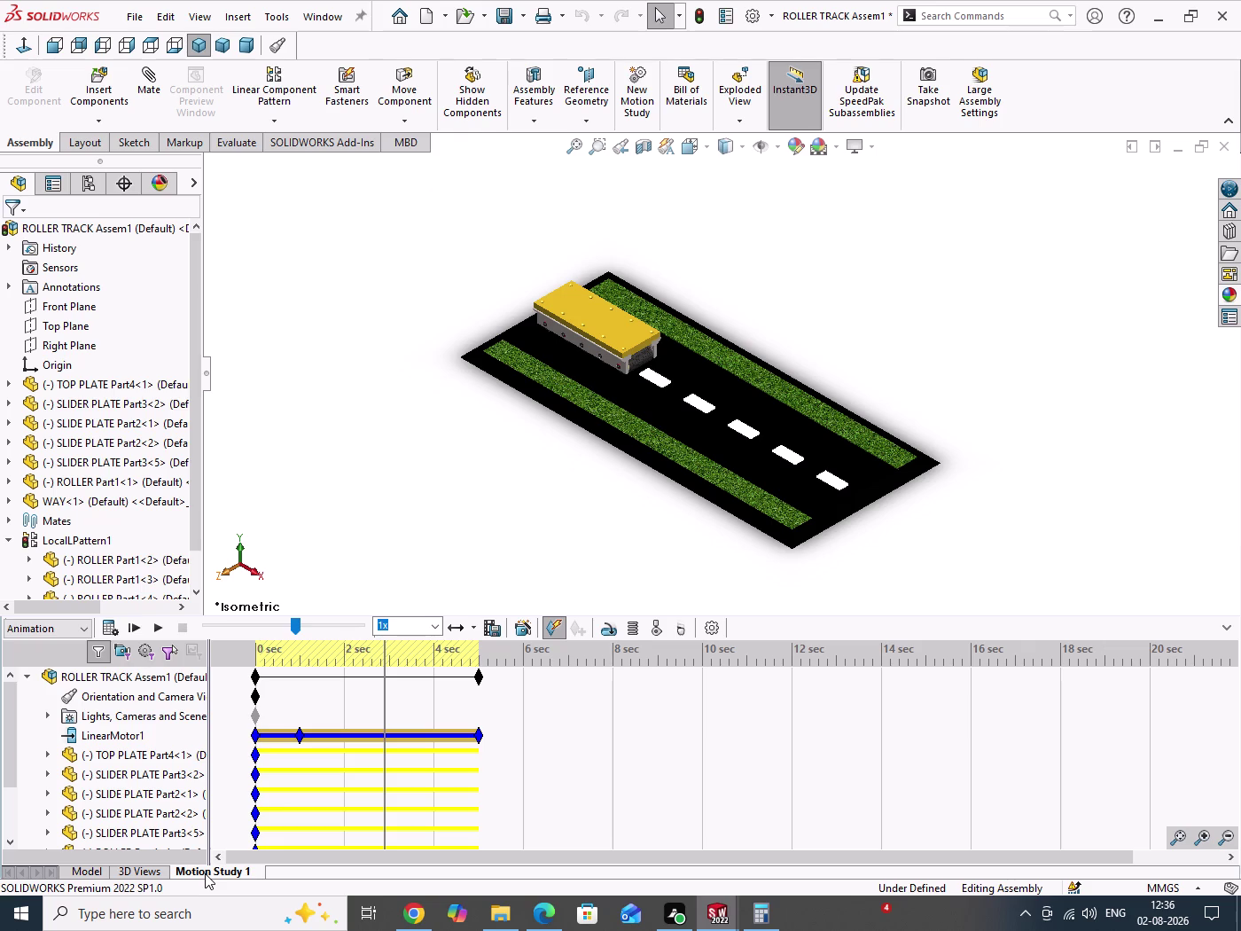
click(606, 627)
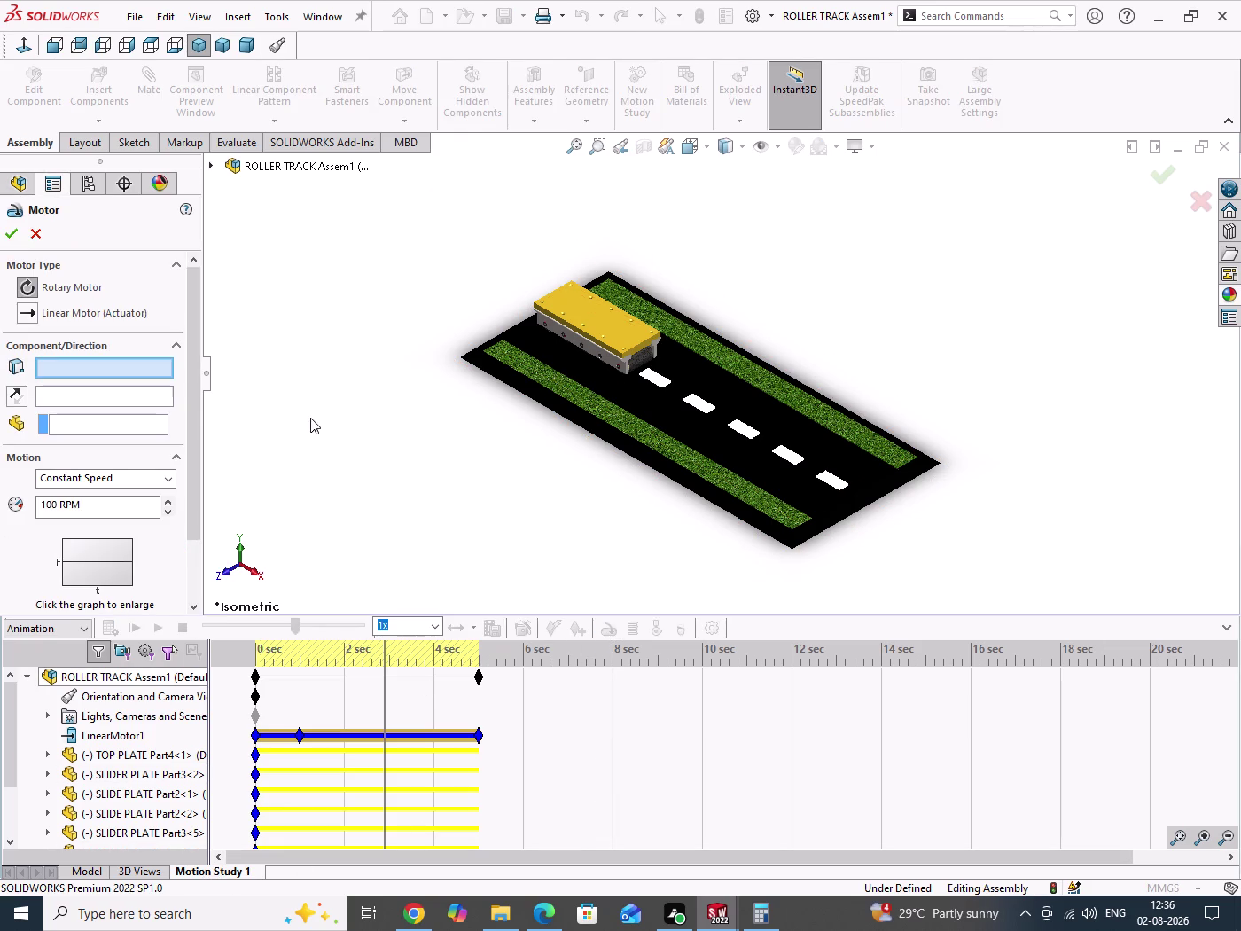
Define a rotary motor on the roller's hole face with reversed rotation direction.
scroll(down, 3)
scroll(down, 3)
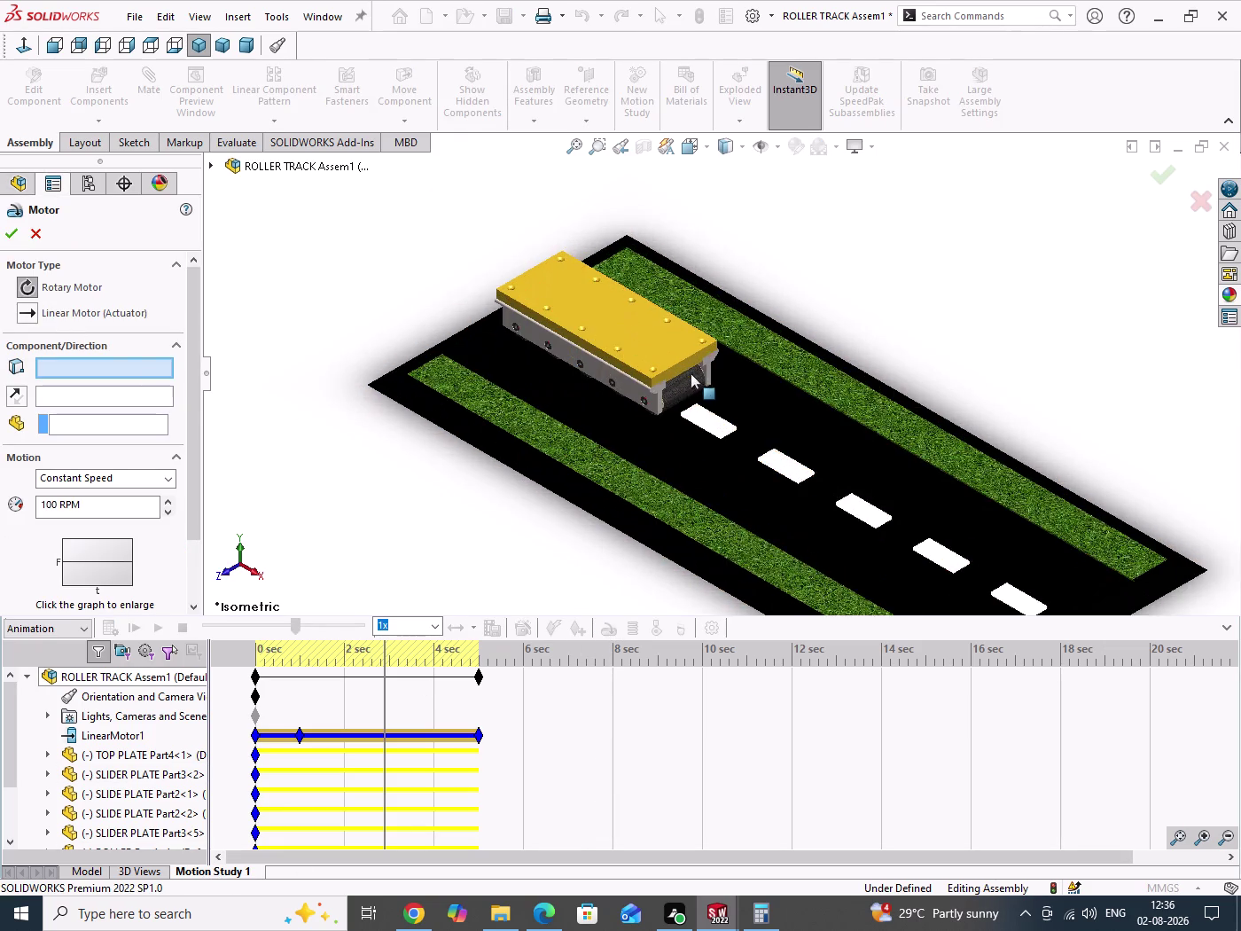
scroll(down, 3)
scroll(down, 3)
scroll(down, 3)
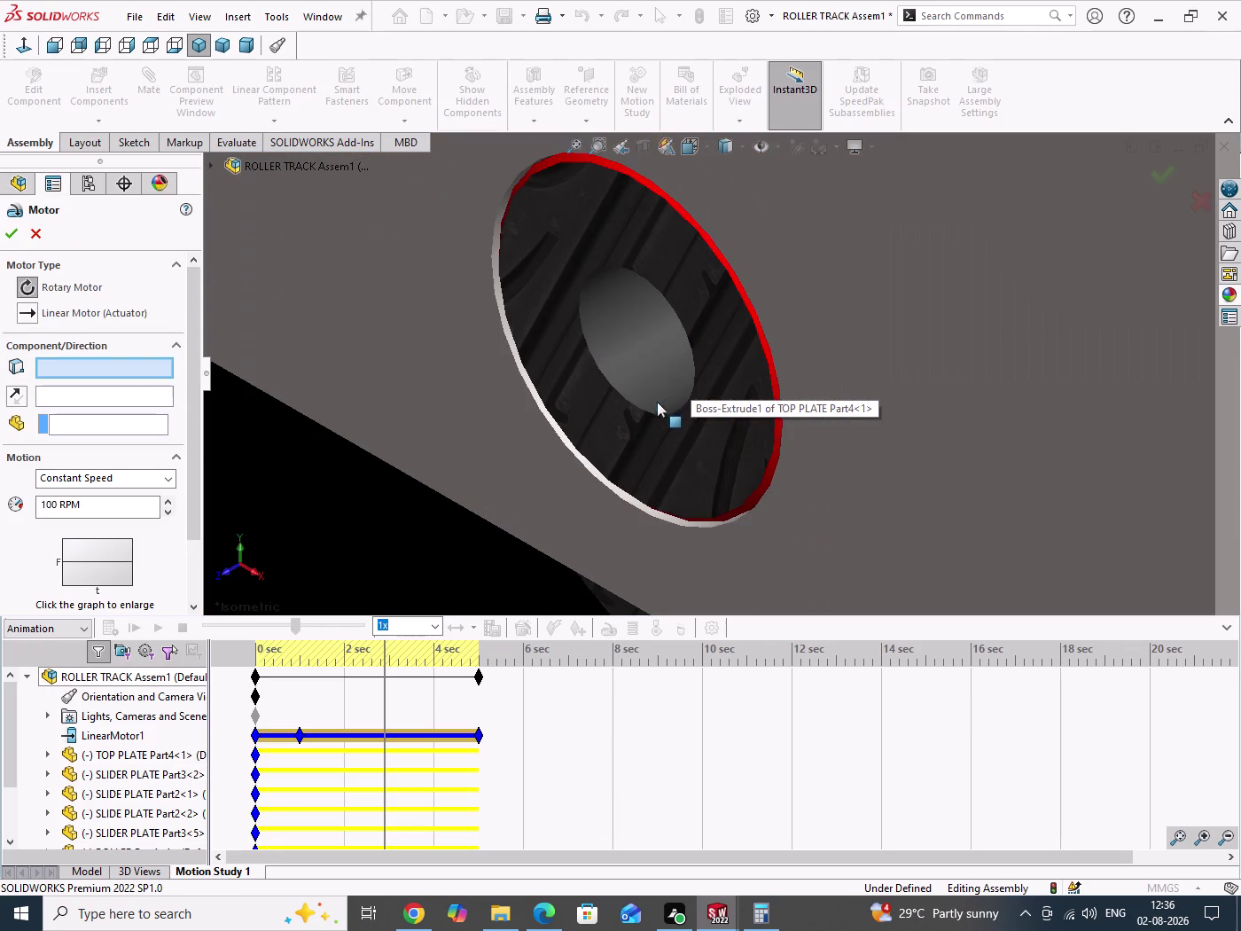
click(669, 398)
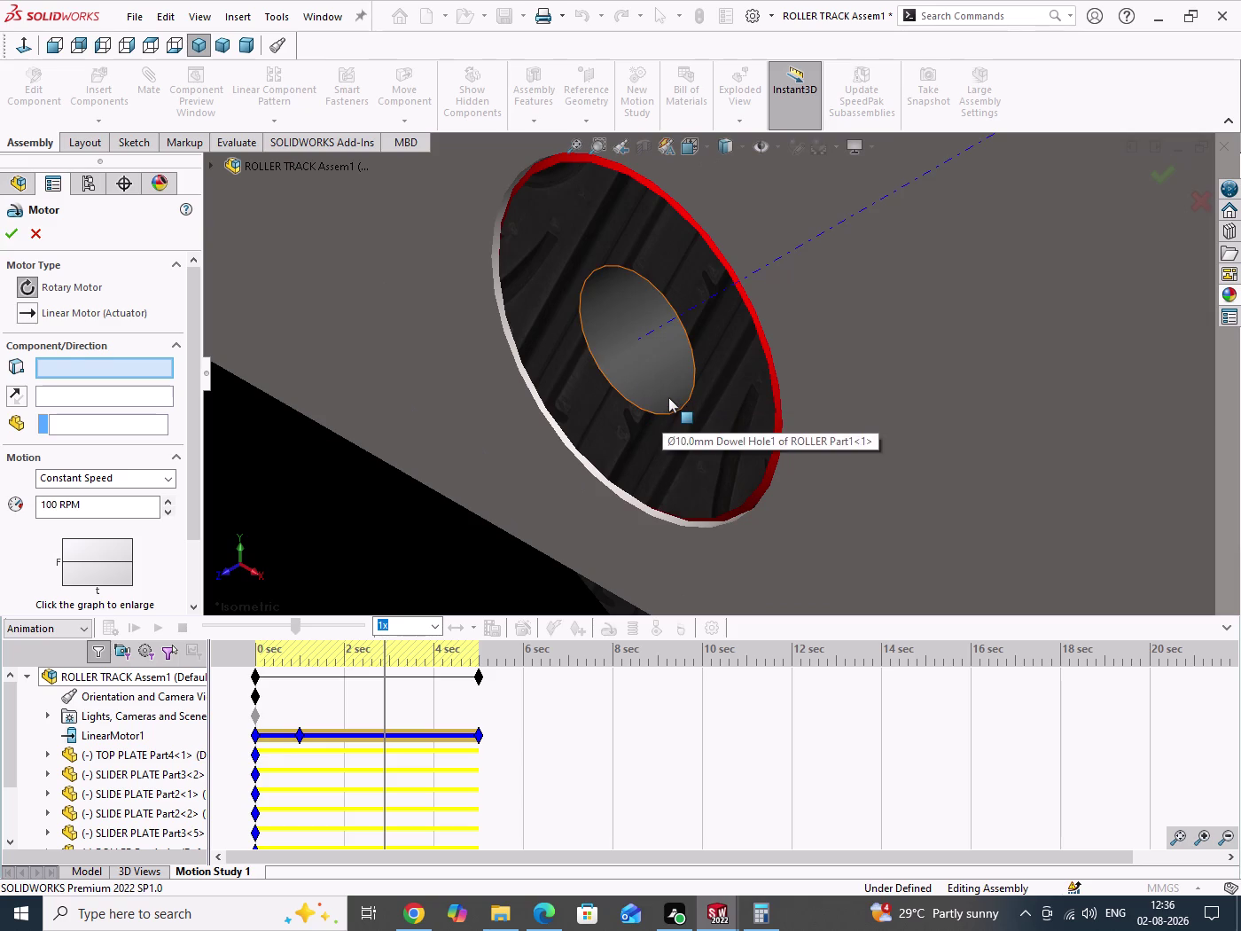
scroll(up, 3)
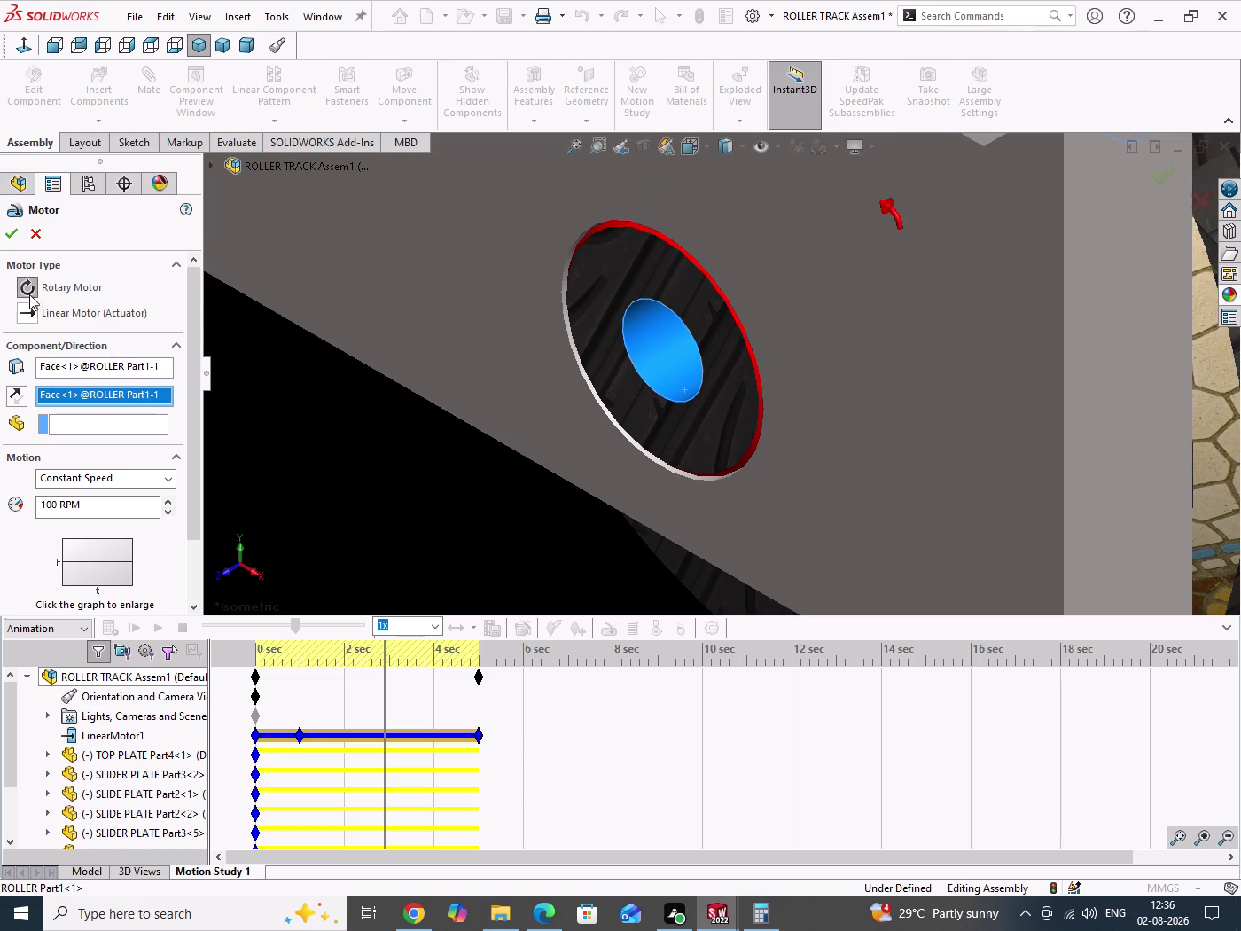
click(27, 291)
click(17, 399)
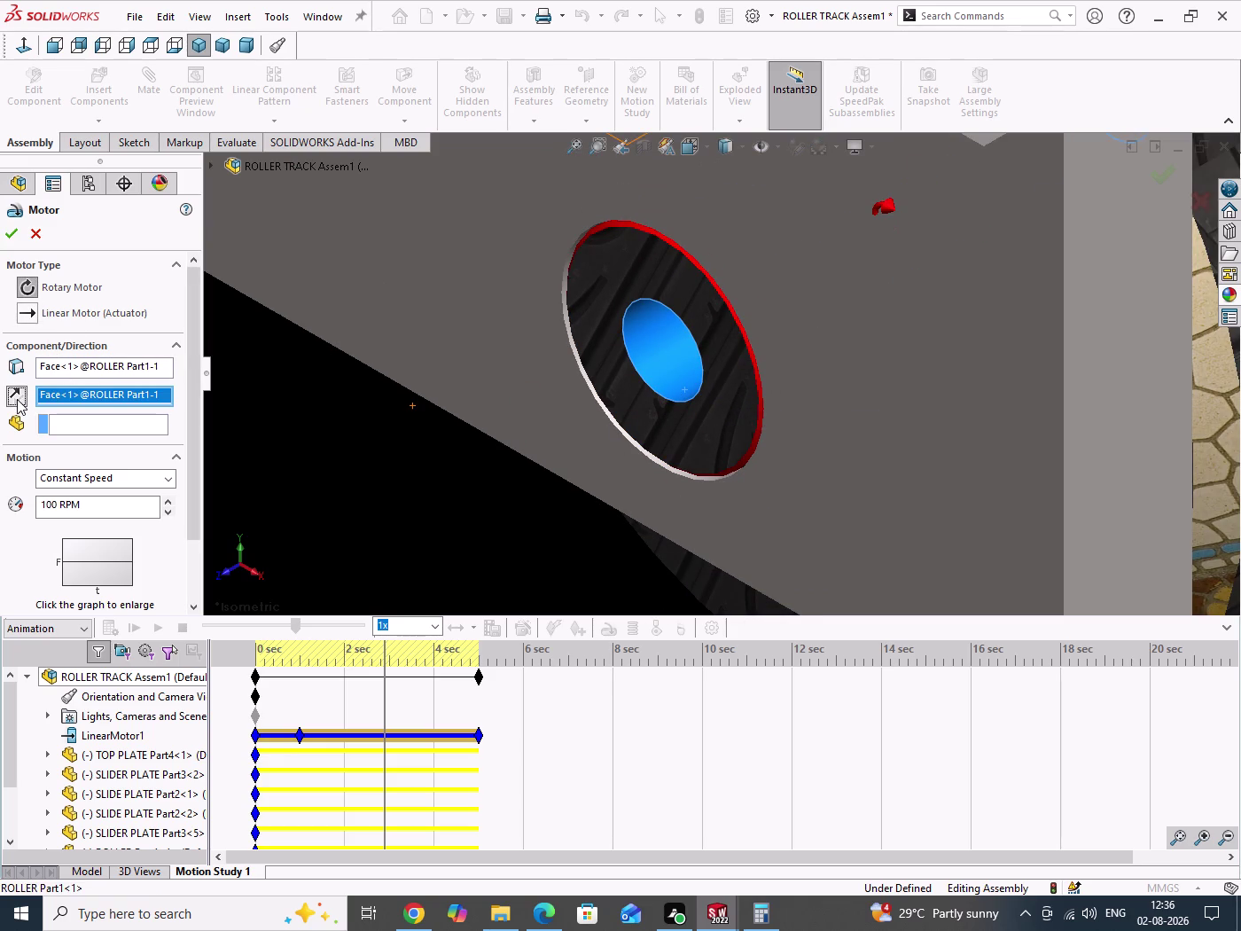
Set the motor's constant speed to 80 and create RotaryMotor1.
scroll(up, 3)
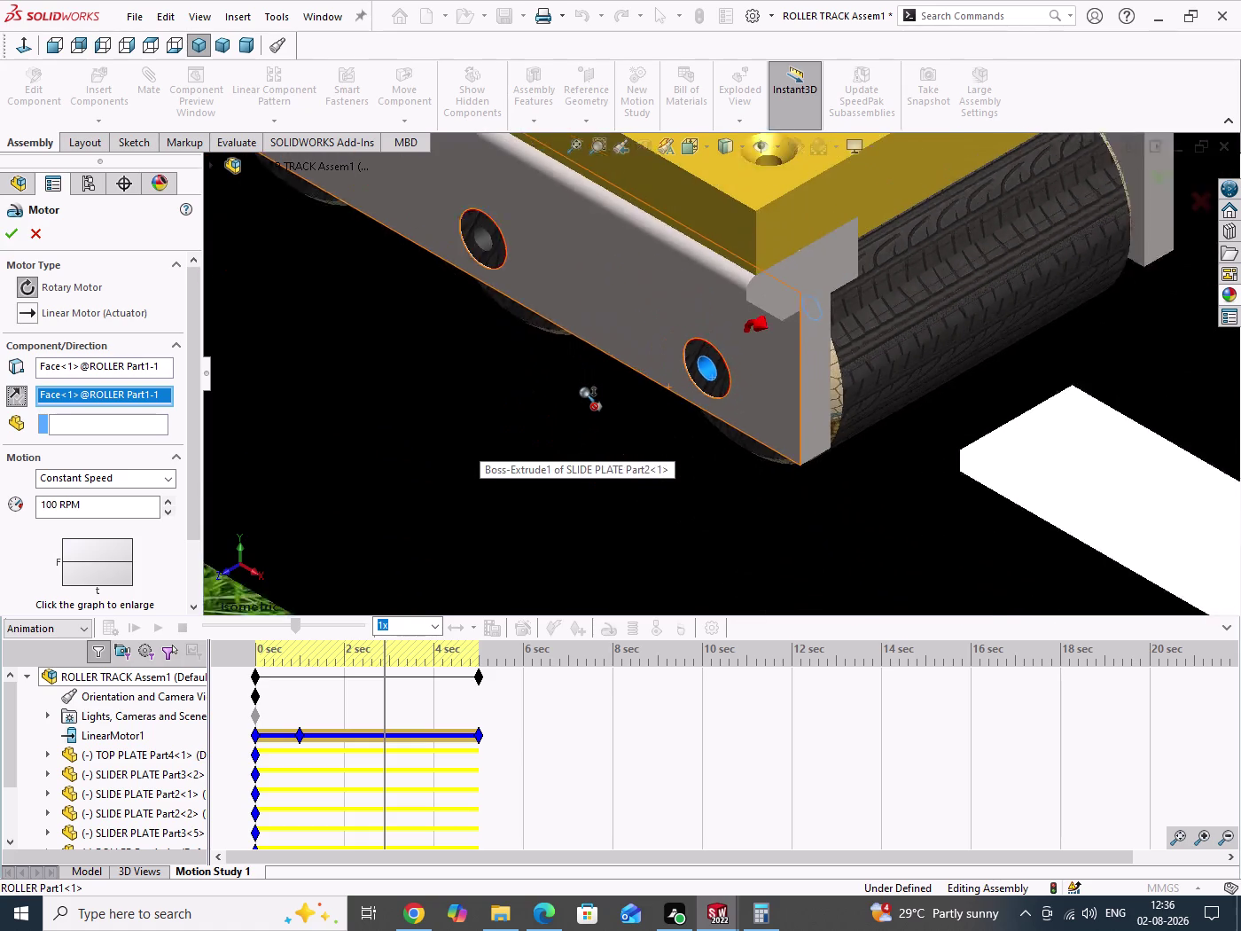
scroll(up, 3)
scroll(up, 3)
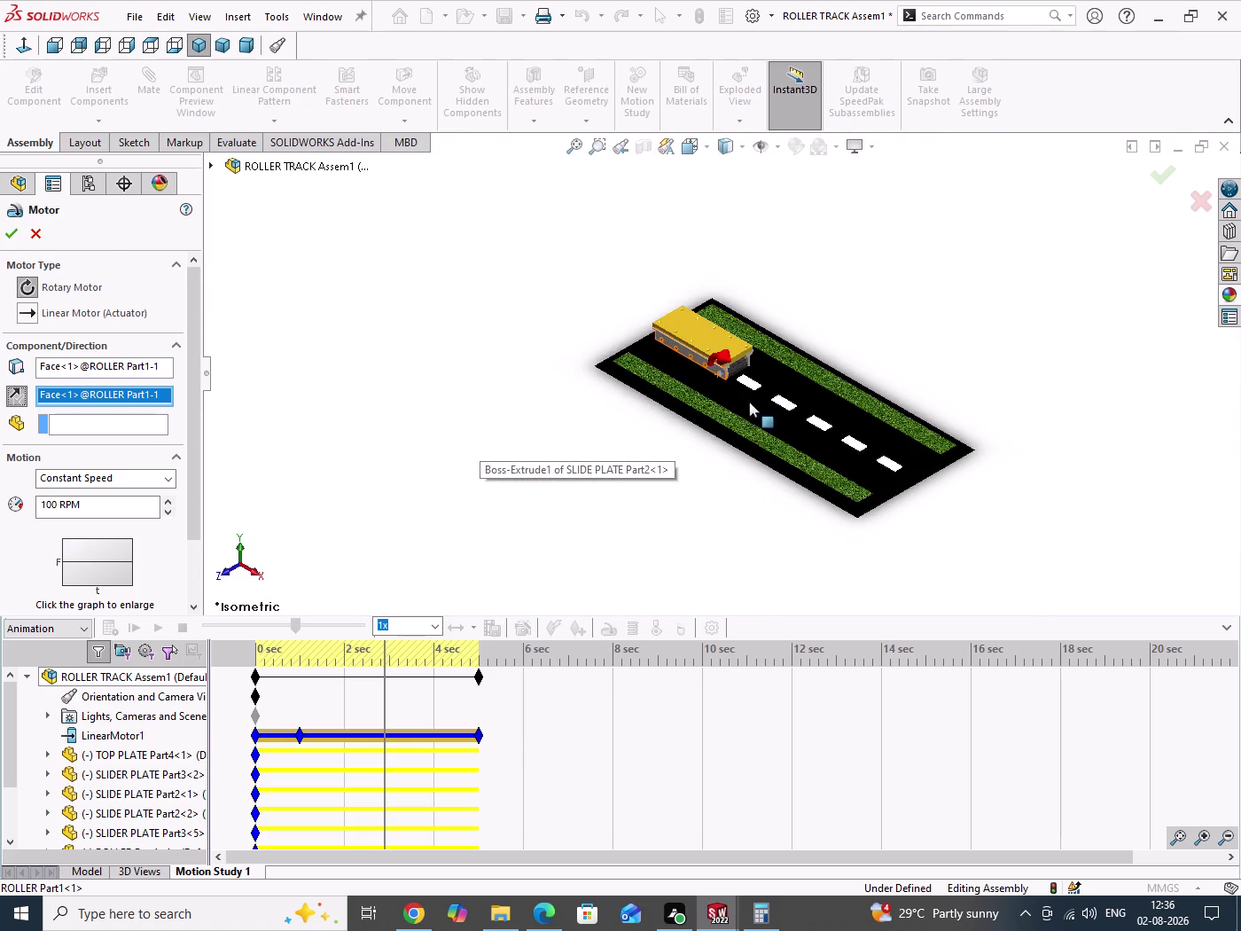
scroll(down, 3)
scroll(down, 3)
scroll(up, 3)
scroll(down, 3)
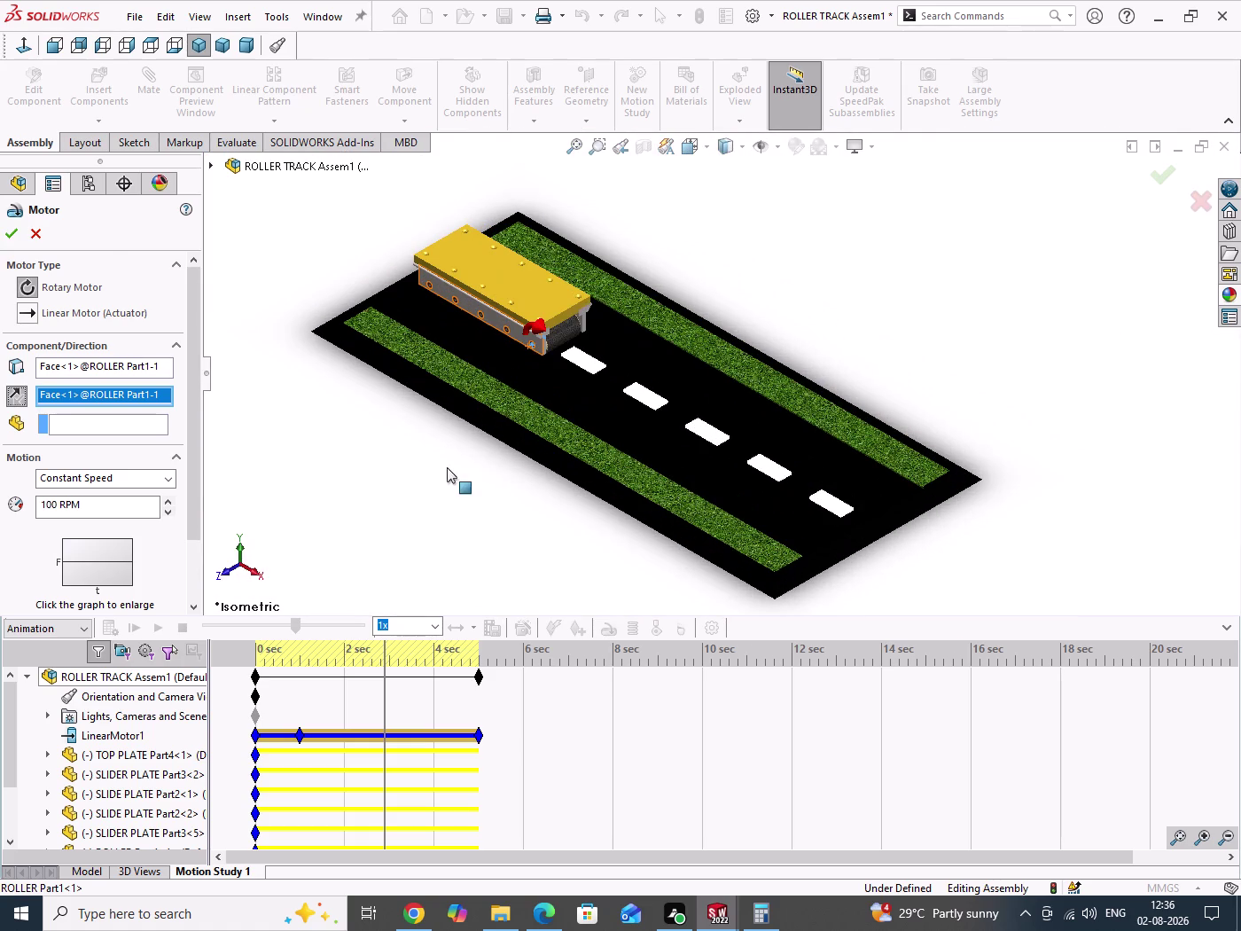
double_click(51, 507)
text(8)
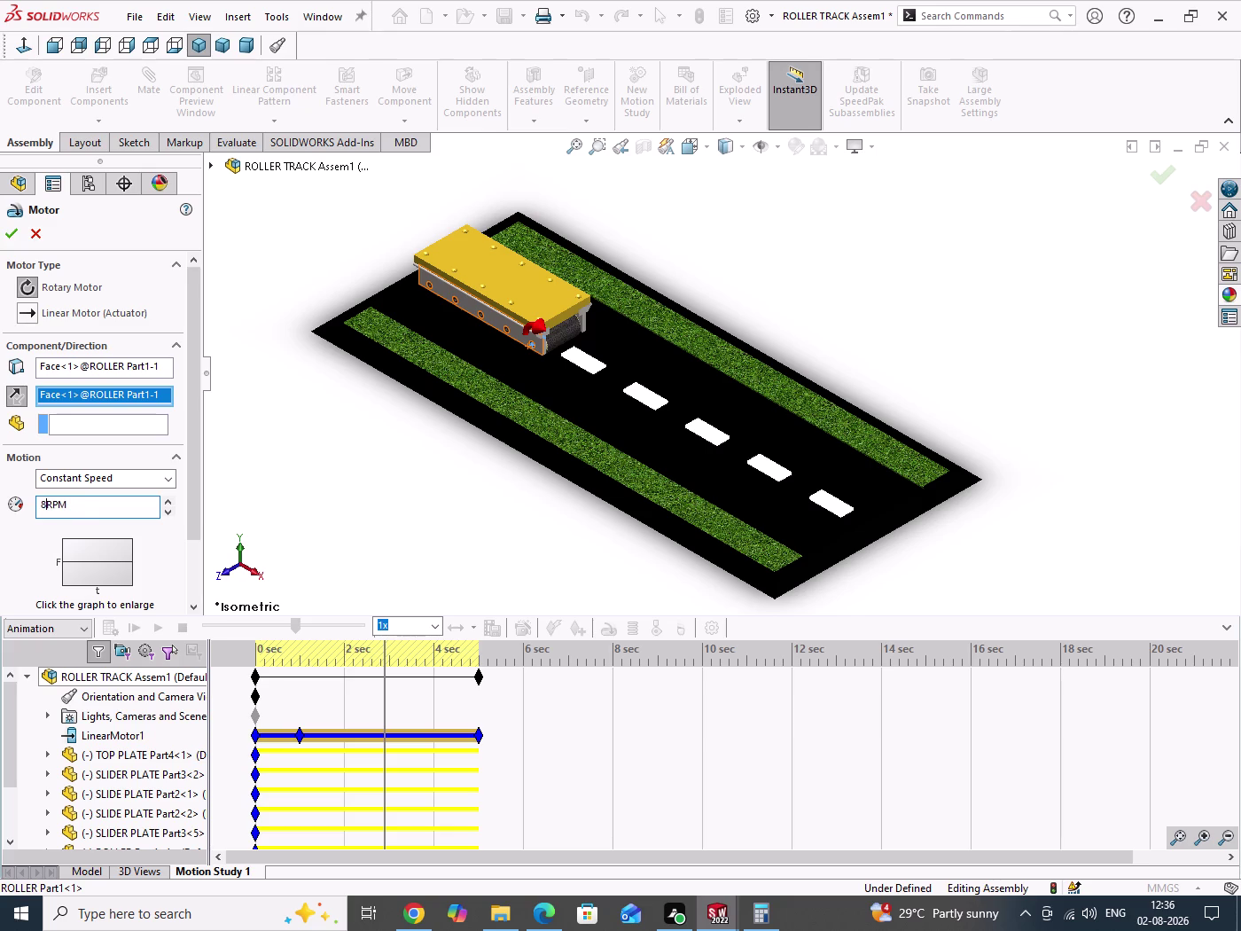
text(0)
key(Return)
click(11, 239)
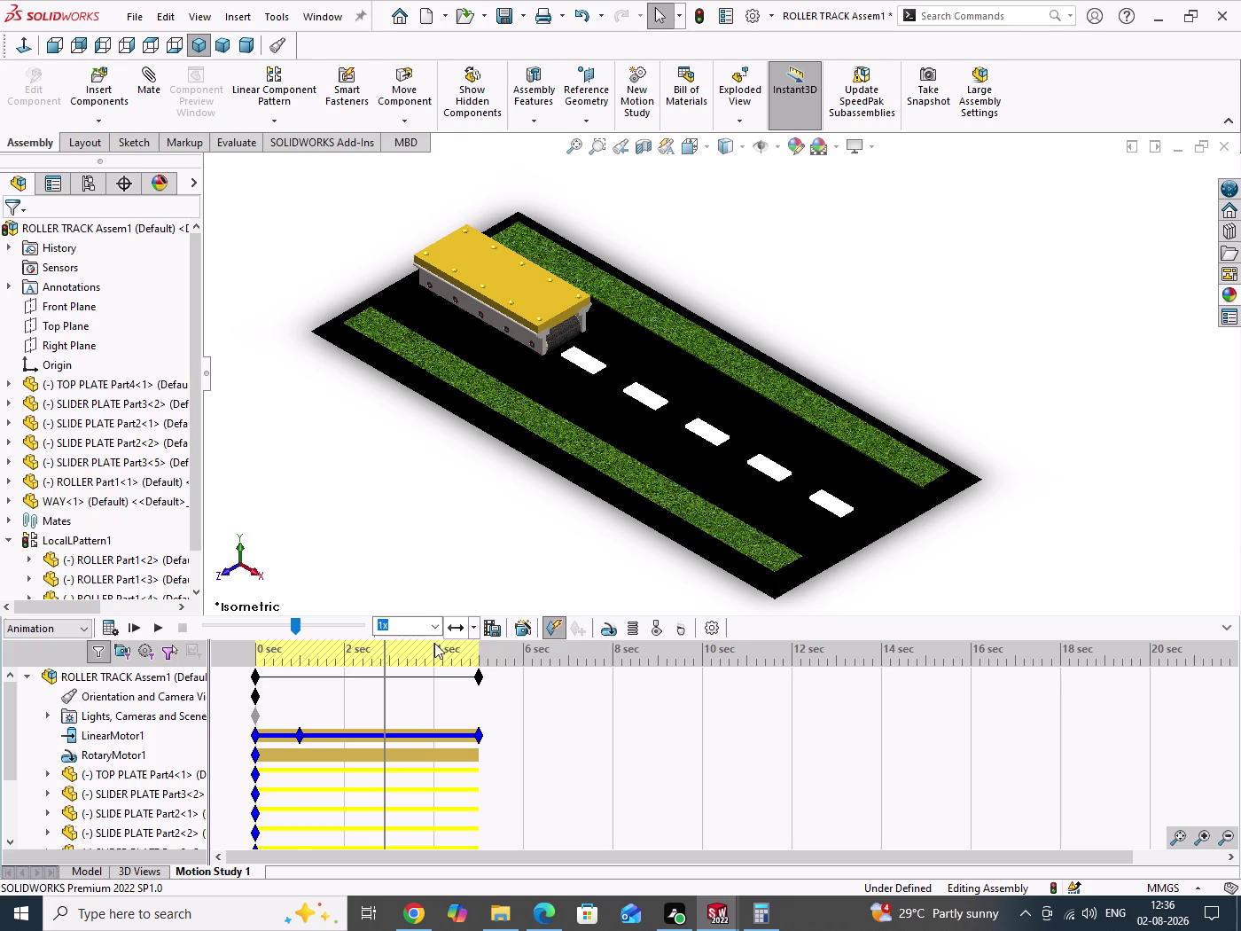
click(110, 630)
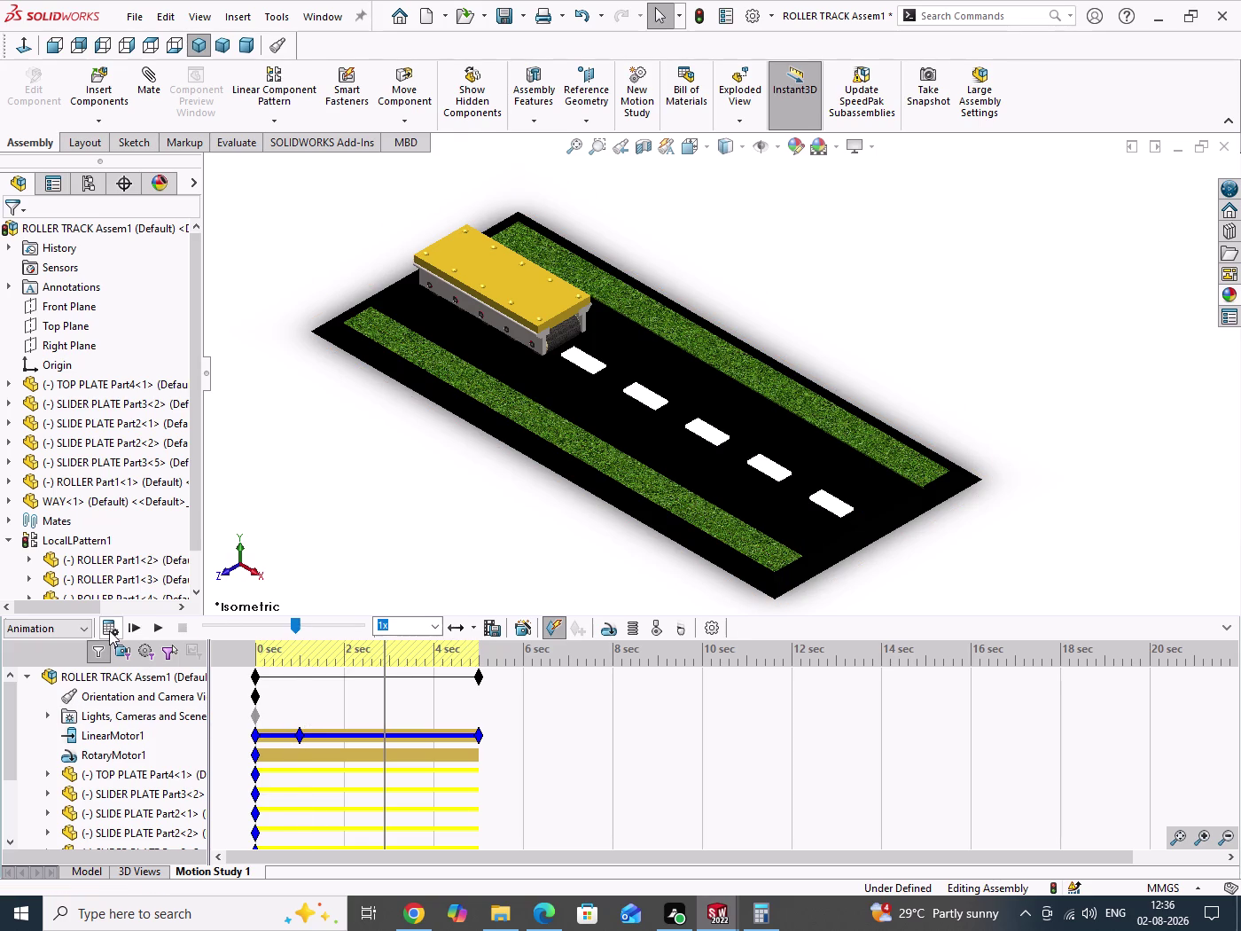
Zoom around the track while Motion Study 1 recalculates with LinearMotor1 and RotaryMotor1.
scroll(down, 3)
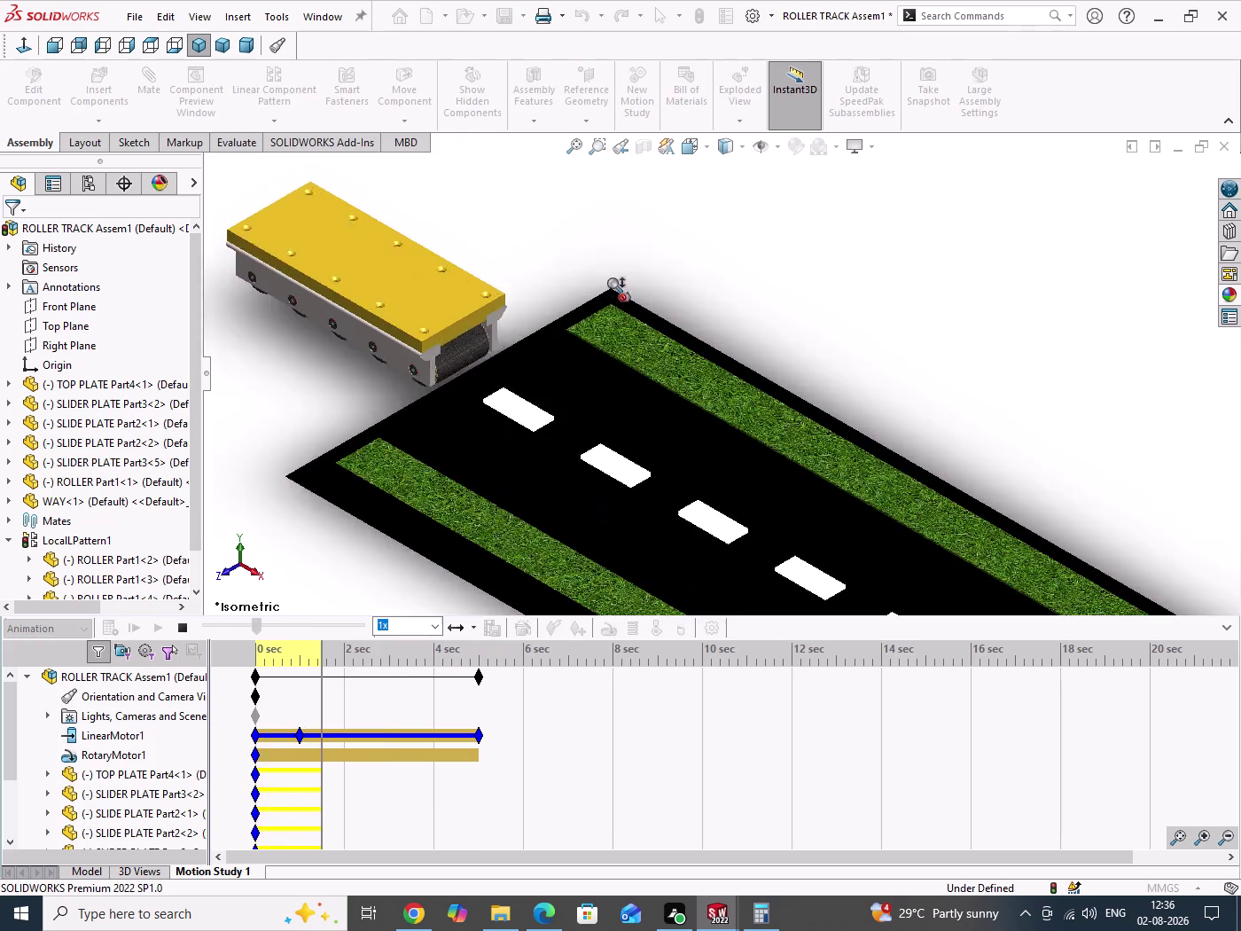
scroll(down, 3)
scroll(up, 3)
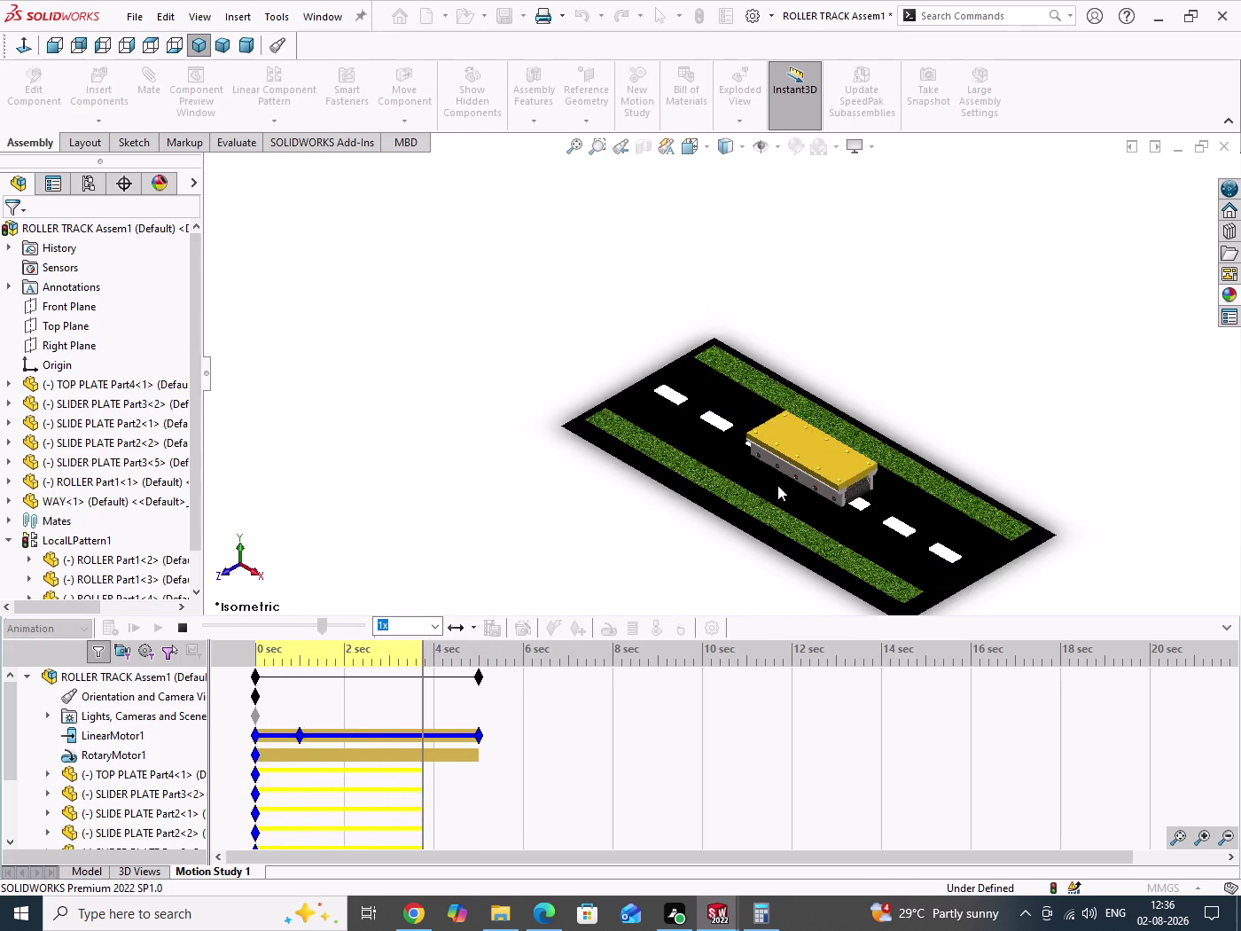
scroll(down, 3)
scroll(down, 3)
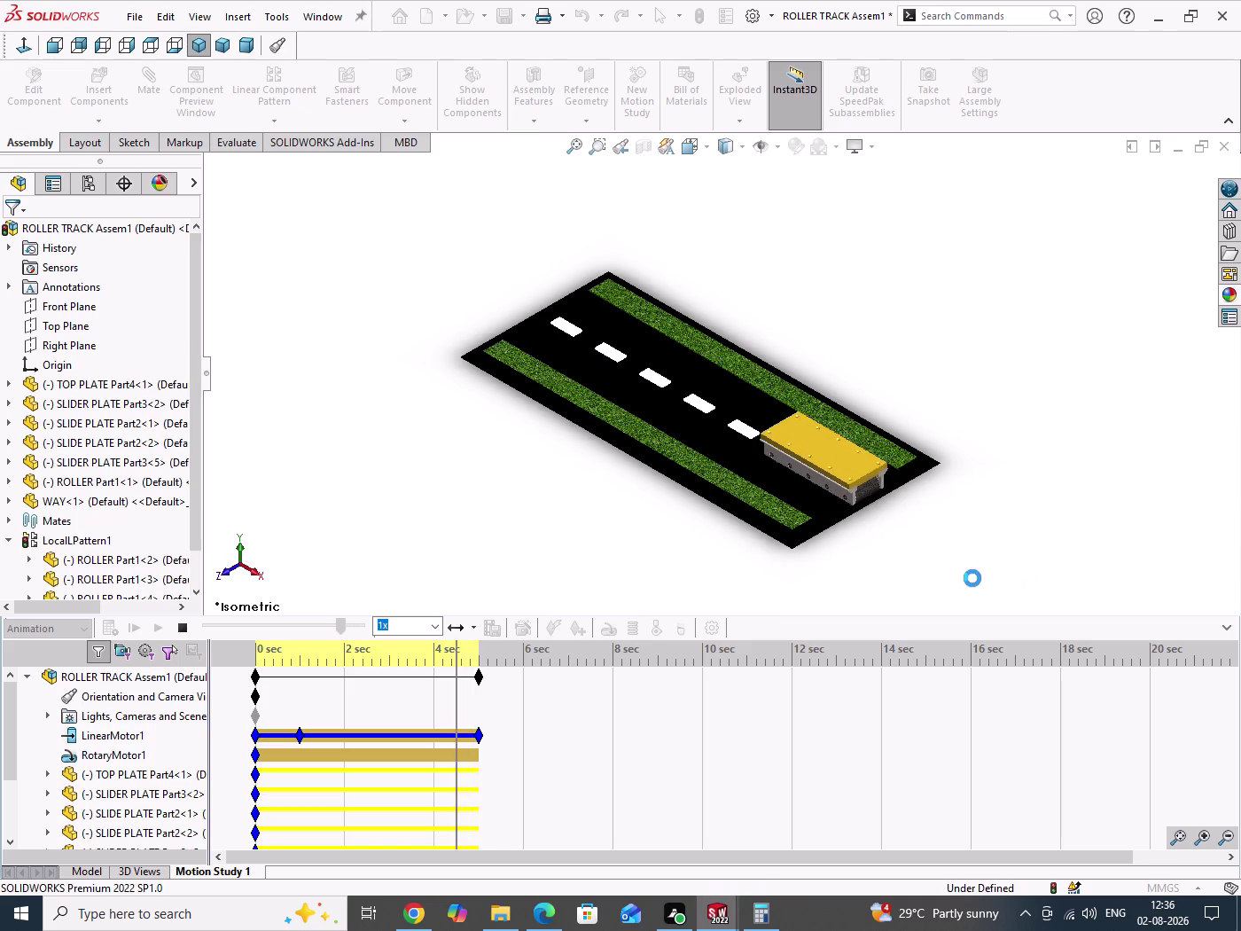
scroll(down, 3)
scroll(up, 3)
scroll(up, 3)
scroll(up, 3)
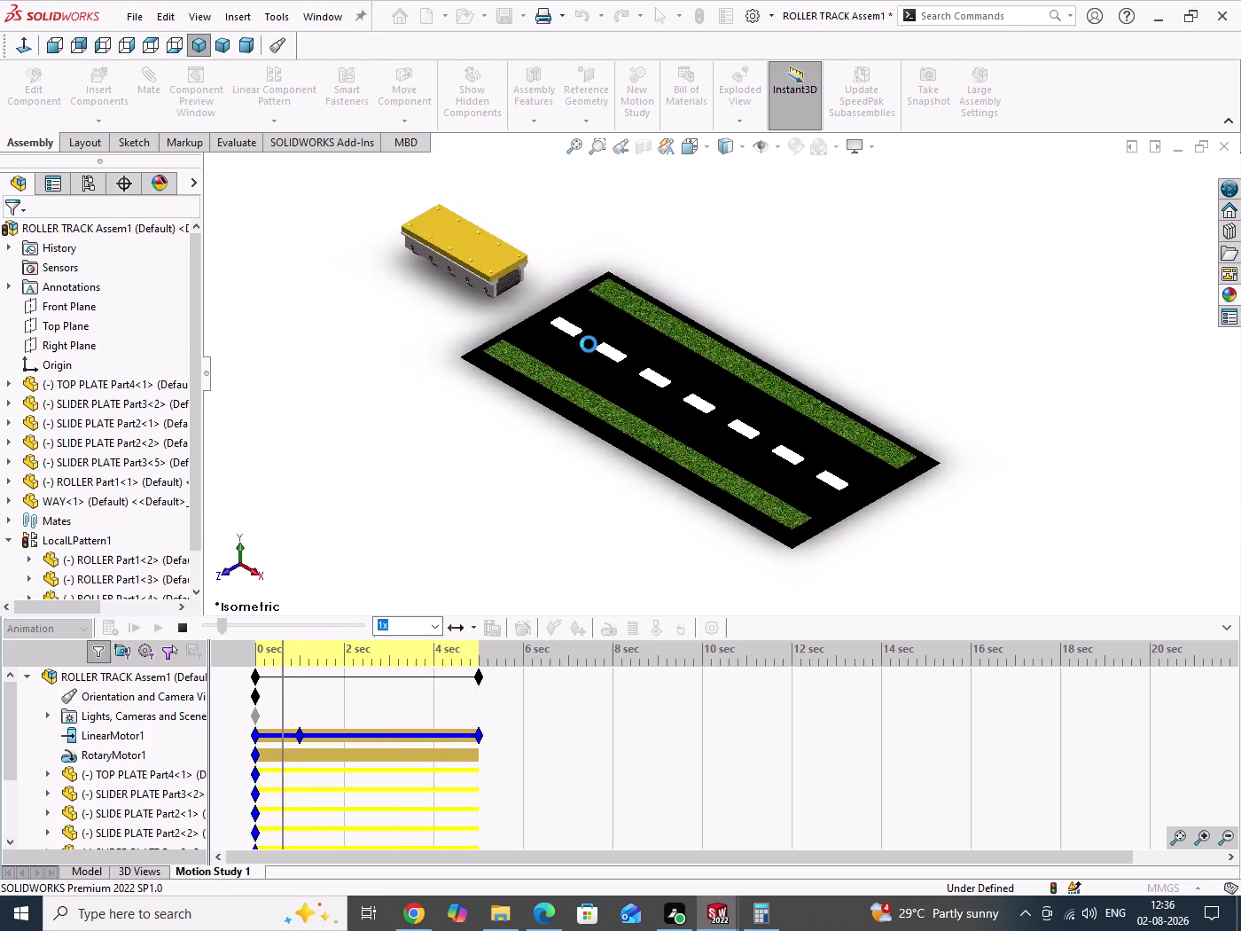
scroll(up, 3)
scroll(up, 3)
scroll(up, 3)
scroll(down, 3)
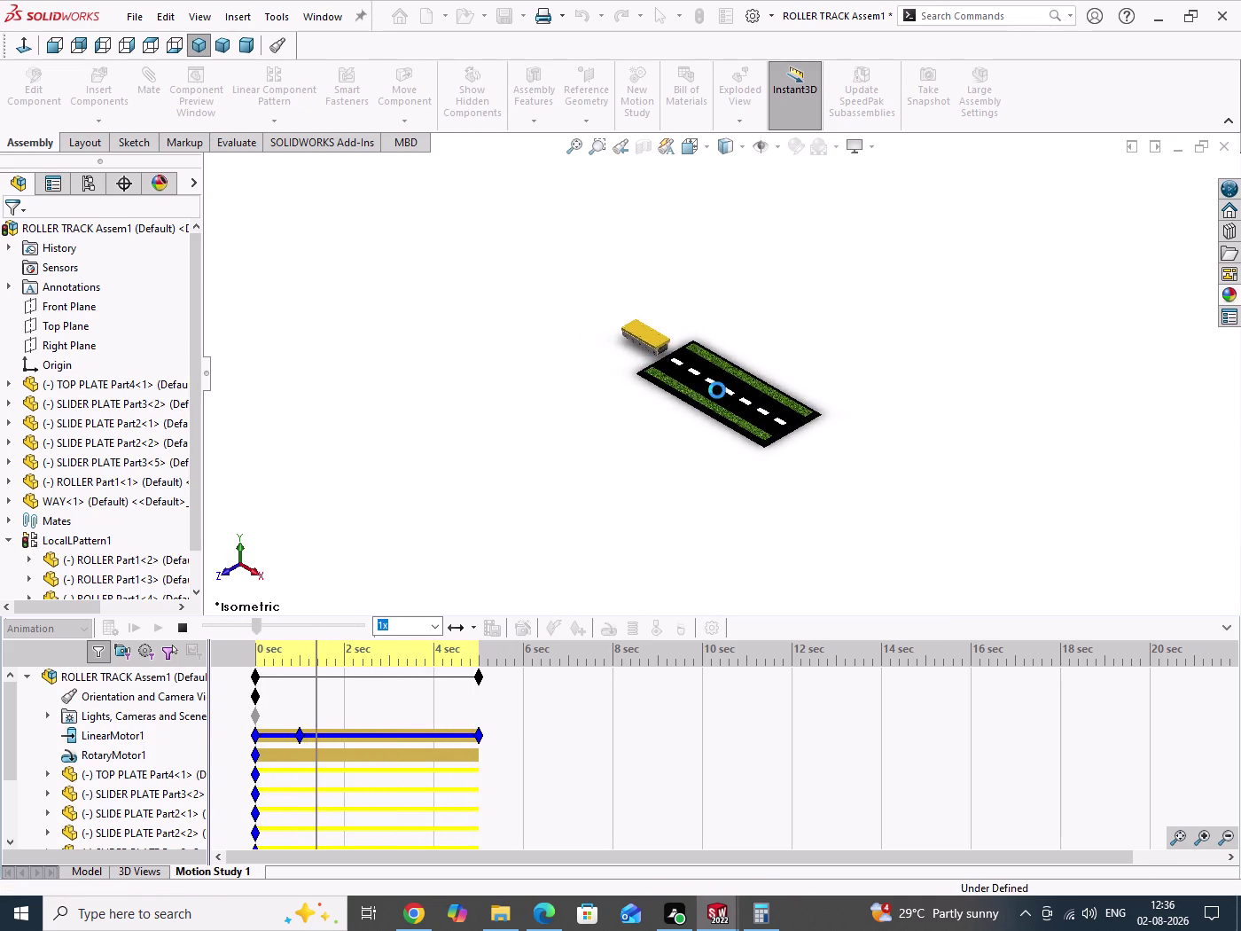
scroll(down, 3)
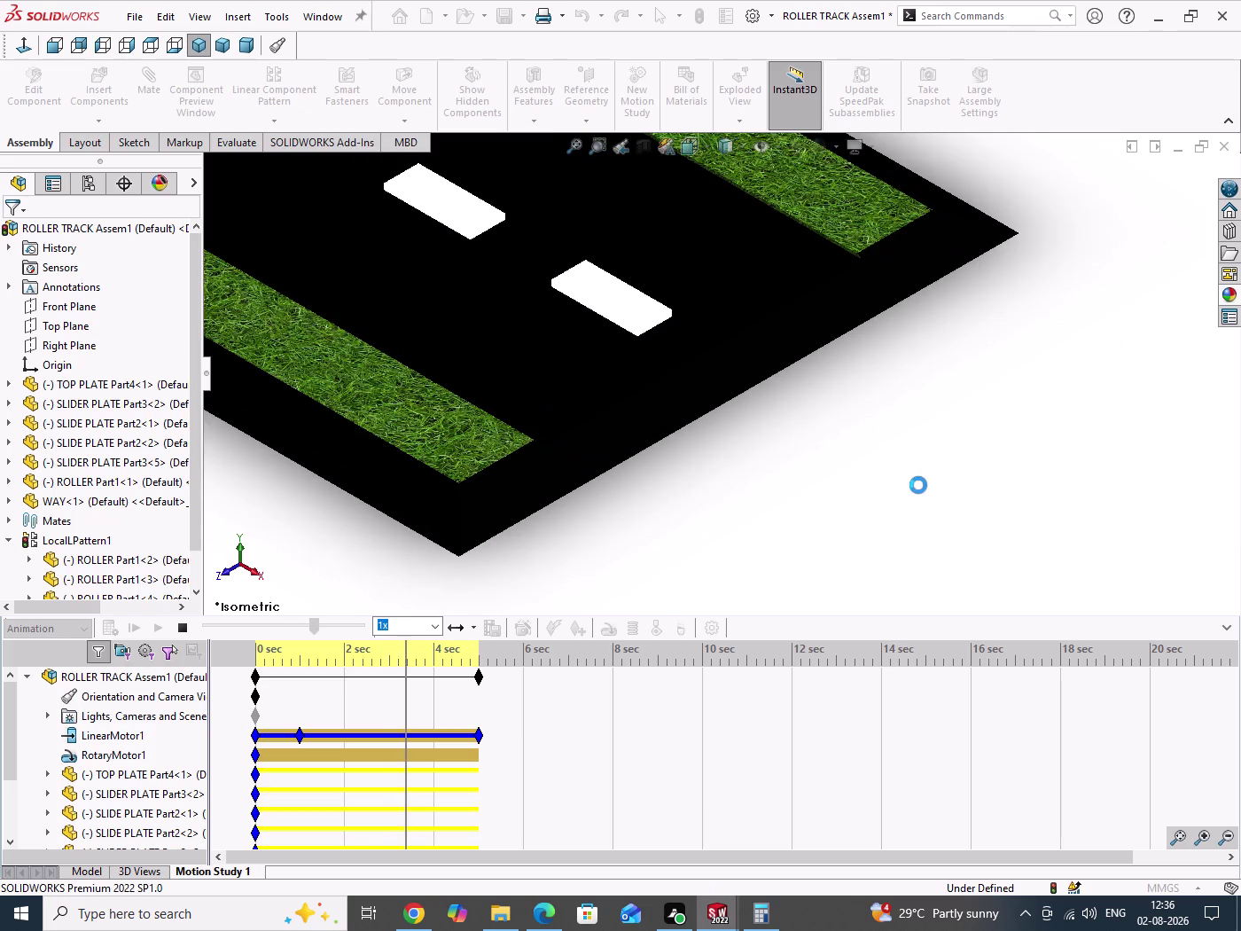
scroll(up, 3)
scroll(down, 3)
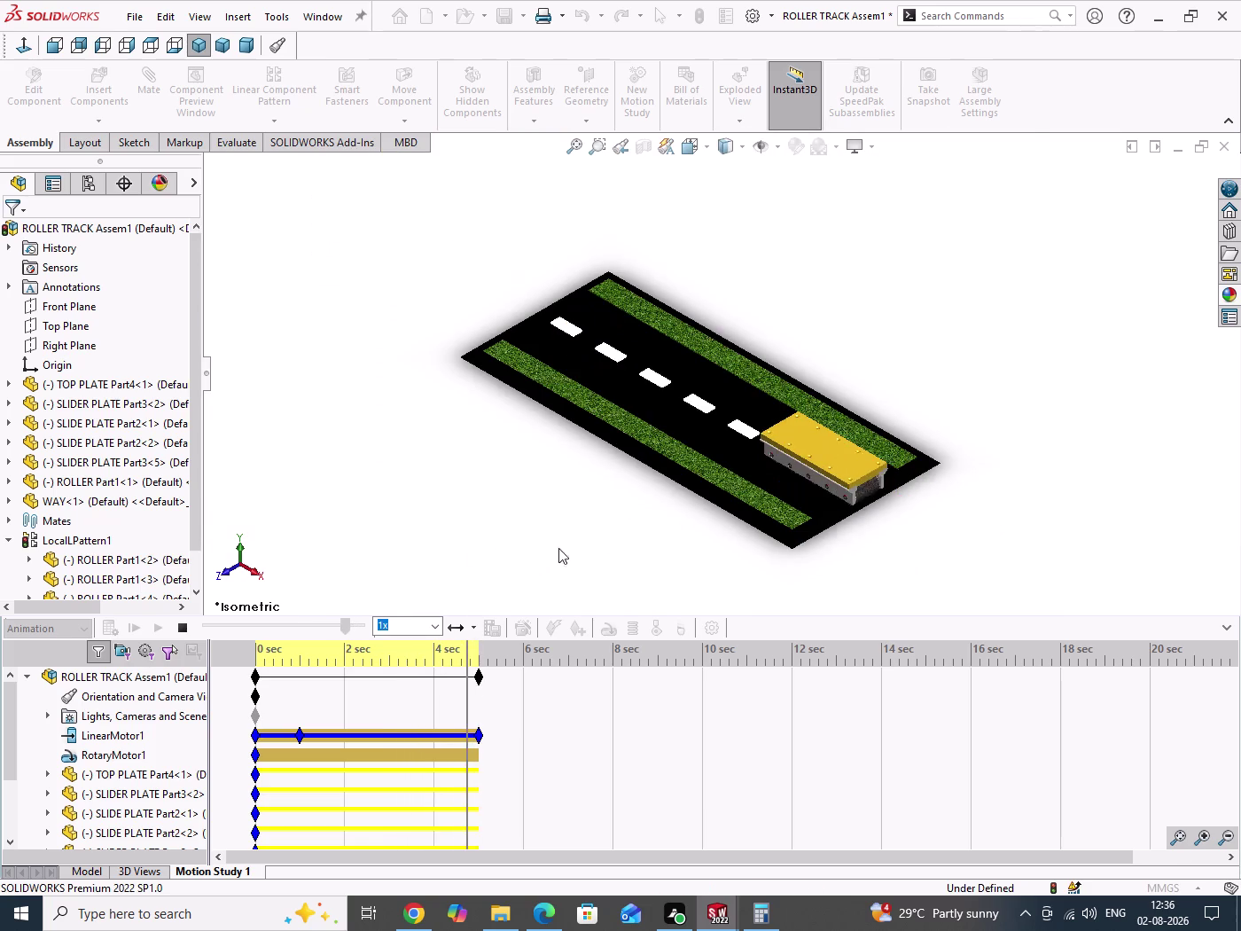
click(186, 628)
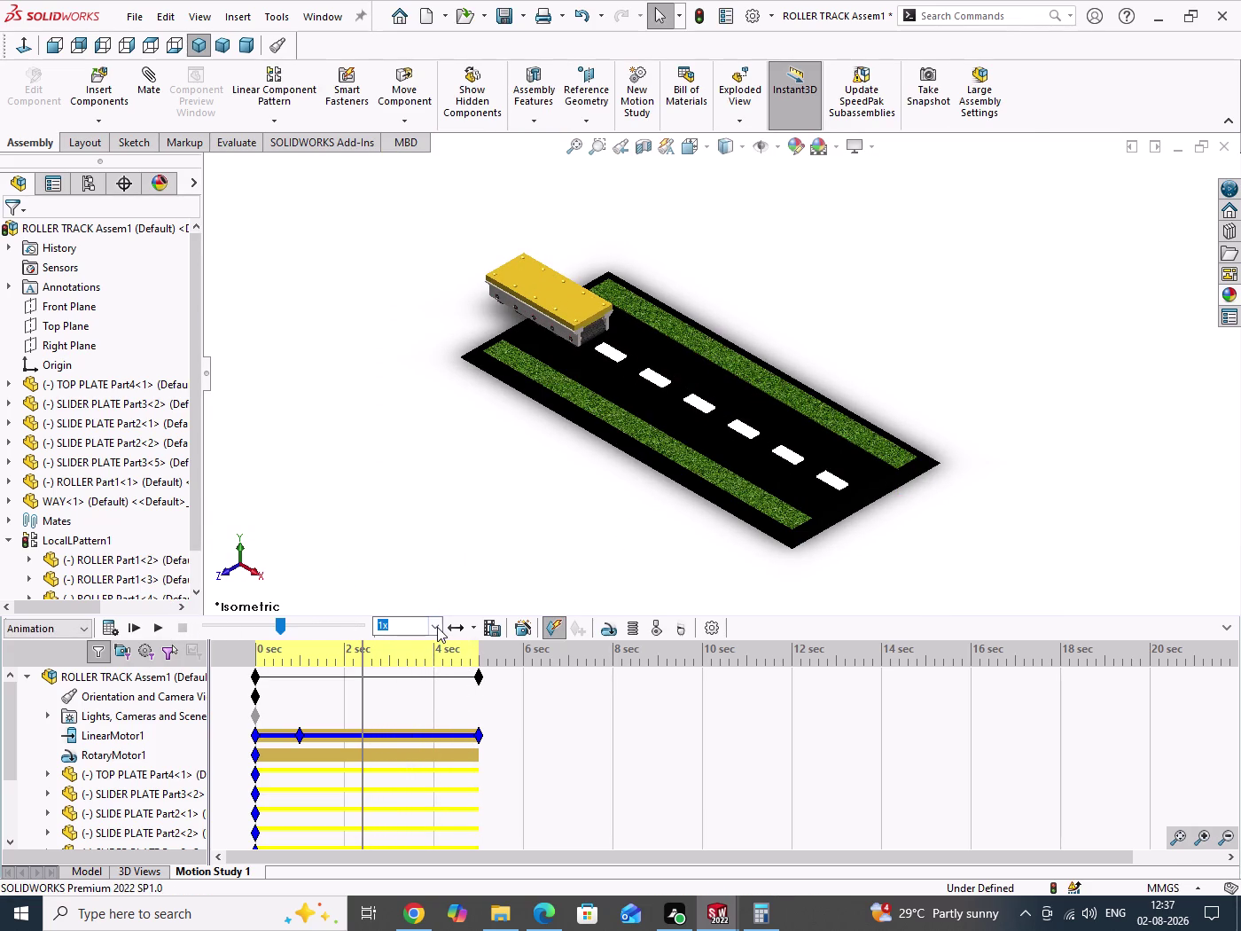
Play Motion Study 1 at 0.25x speed, zooming the view as the carriage travels.
click(437, 627)
click(403, 652)
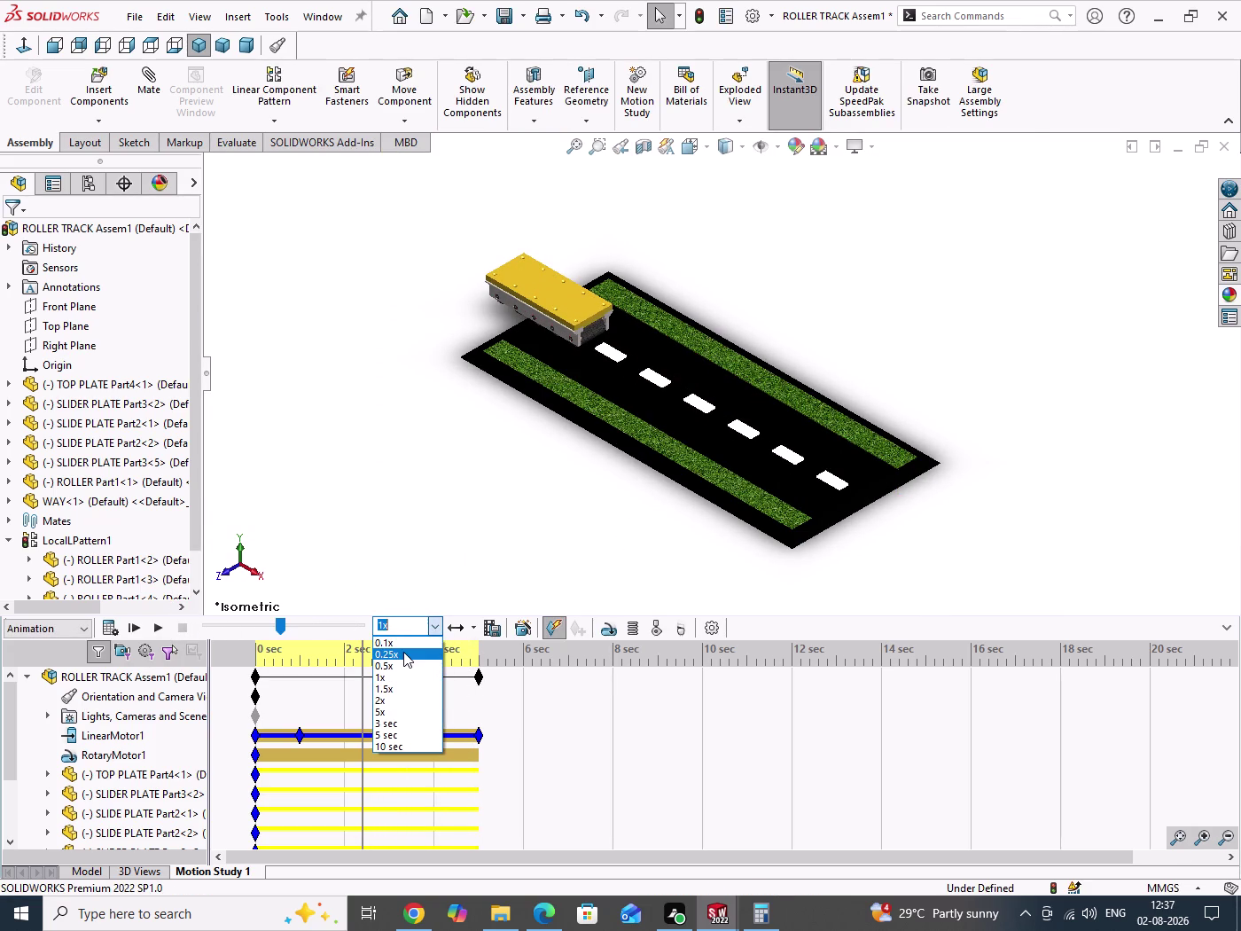
click(107, 624)
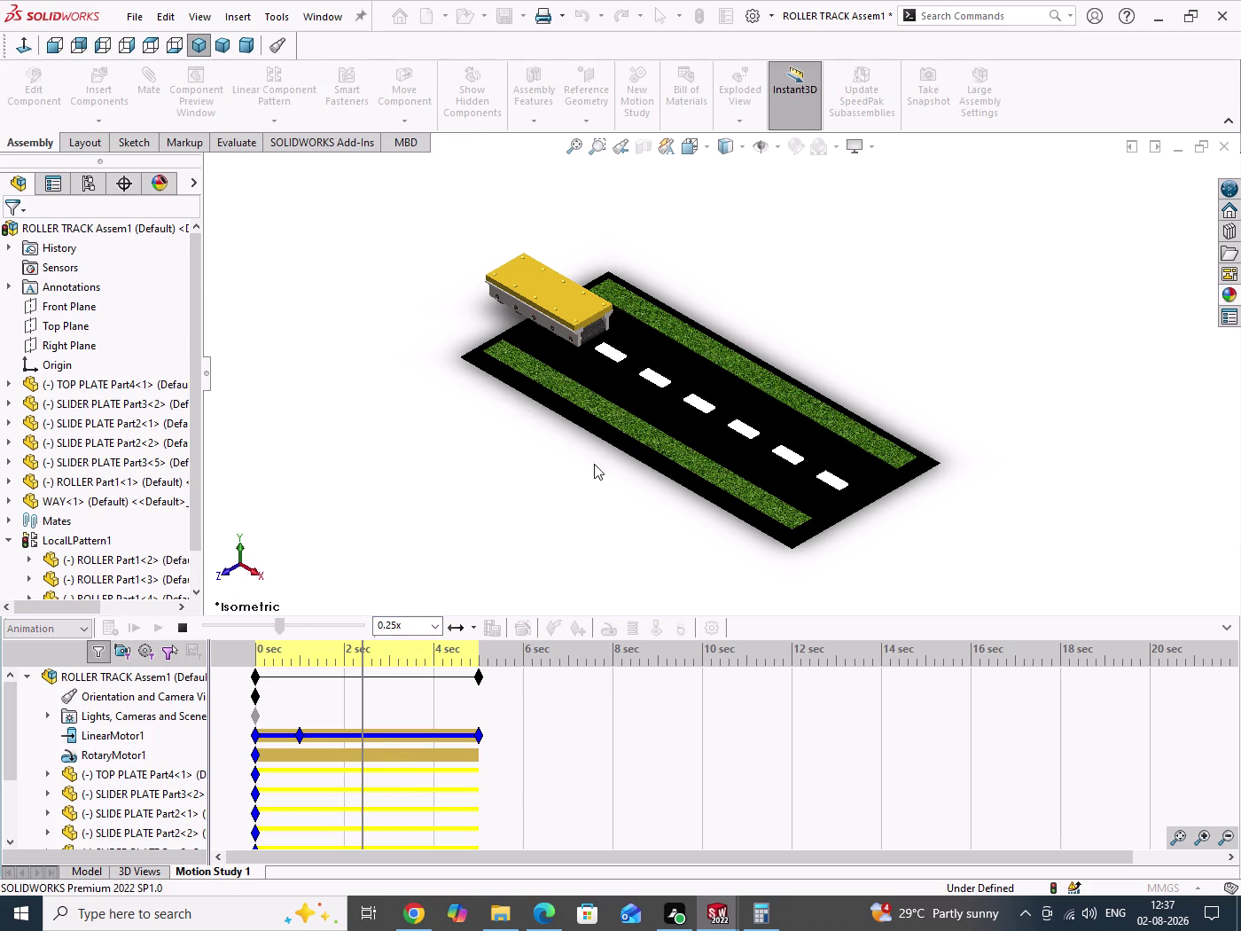
scroll(down, 3)
scroll(down, 3)
scroll(up, 3)
scroll(down, 3)
scroll(down, 3)
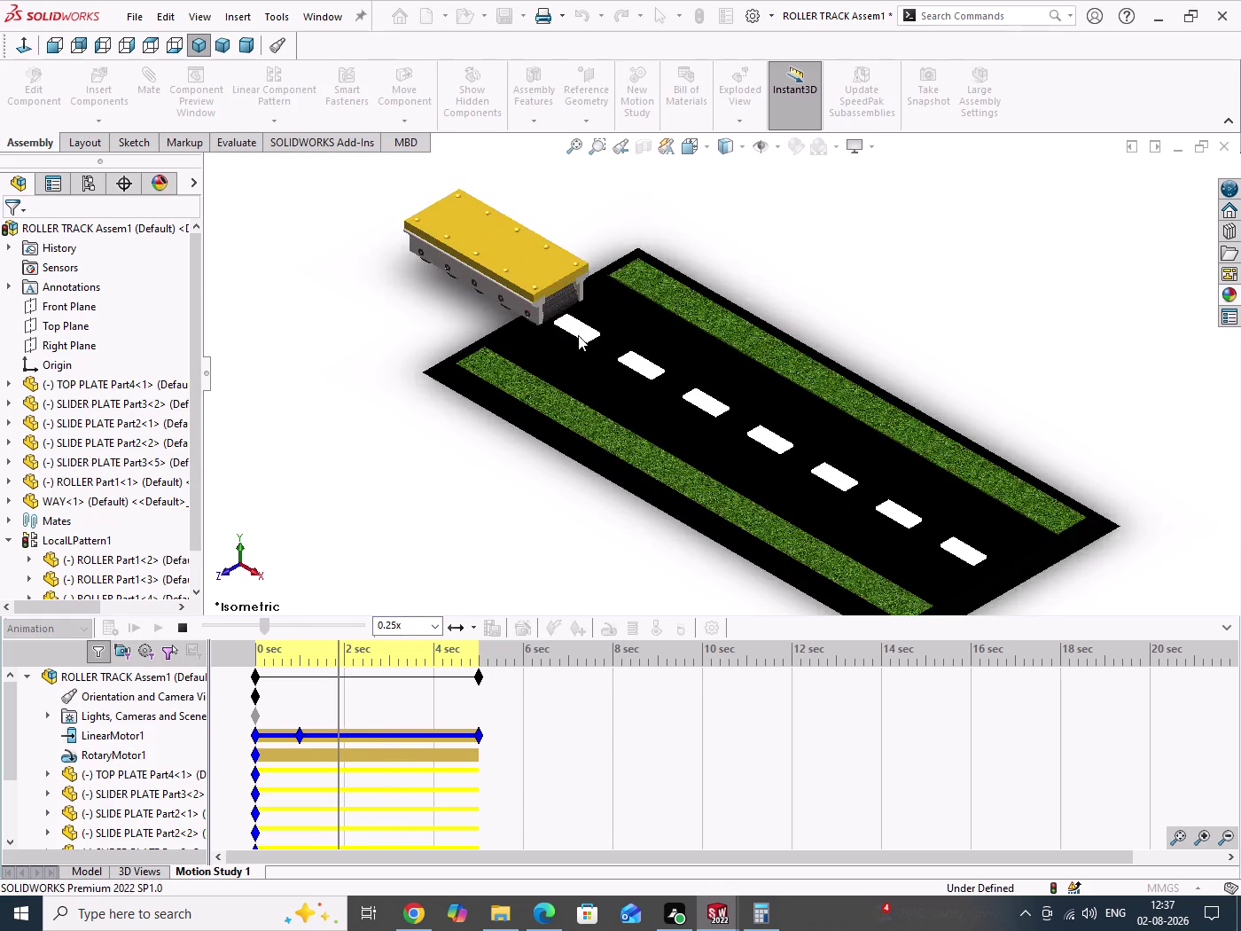
scroll(down, 3)
scroll(down, 3)
scroll(down, 3)
scroll(down, 3)
scroll(down, 3)
scroll(up, 3)
scroll(down, 3)
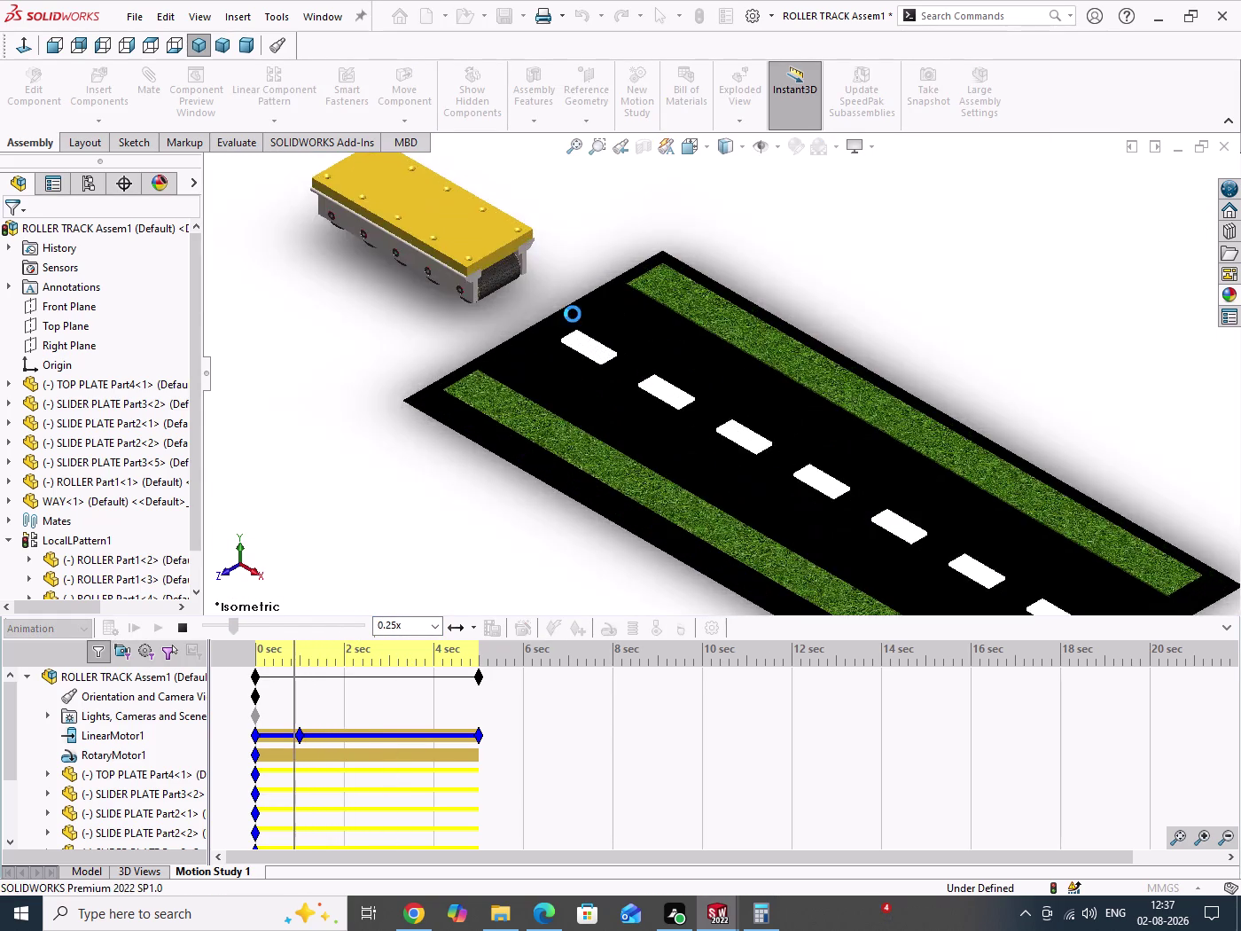
scroll(down, 3)
scroll(down, 3)
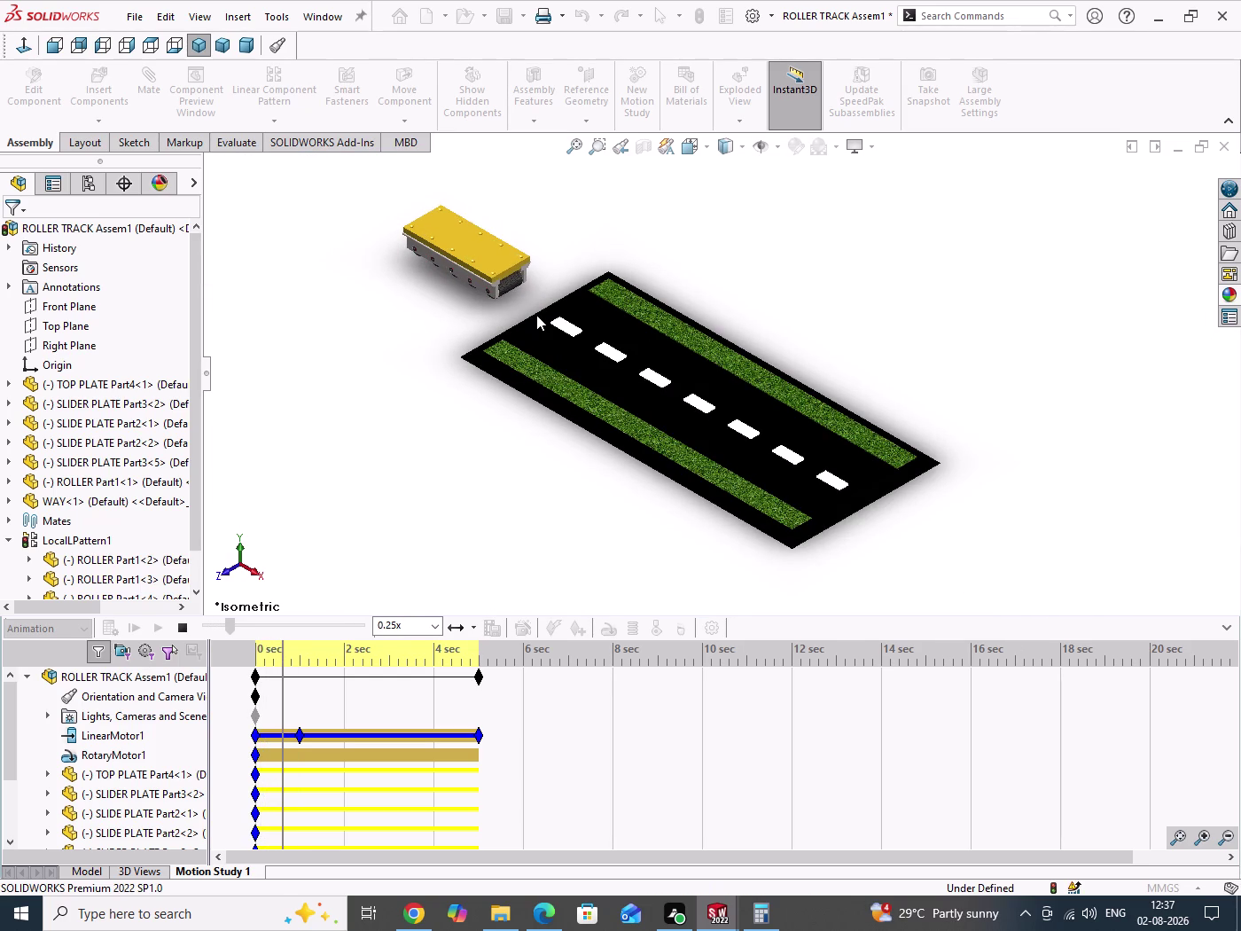
scroll(down, 3)
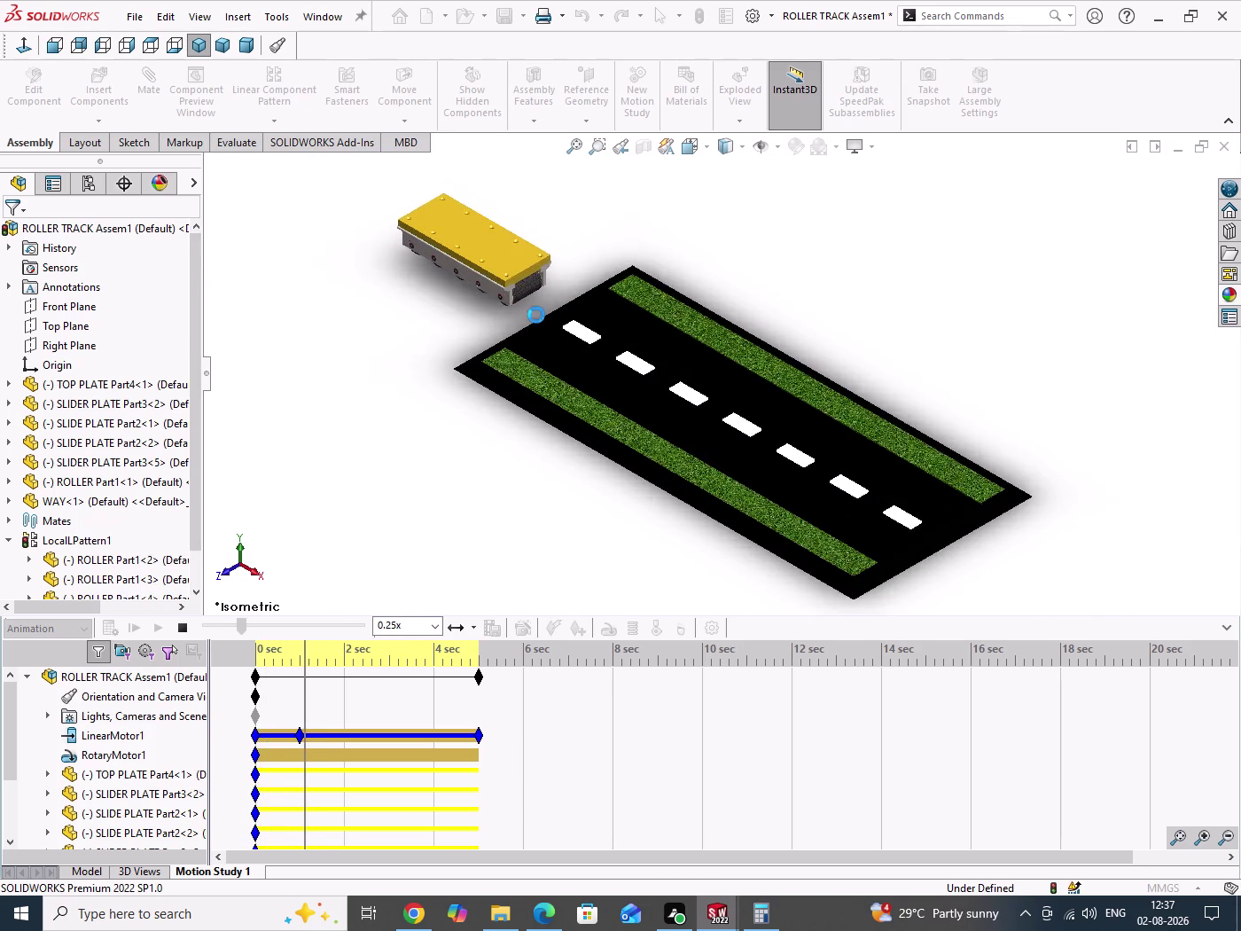
scroll(down, 3)
scroll(down, 3)
scroll(down, 3)
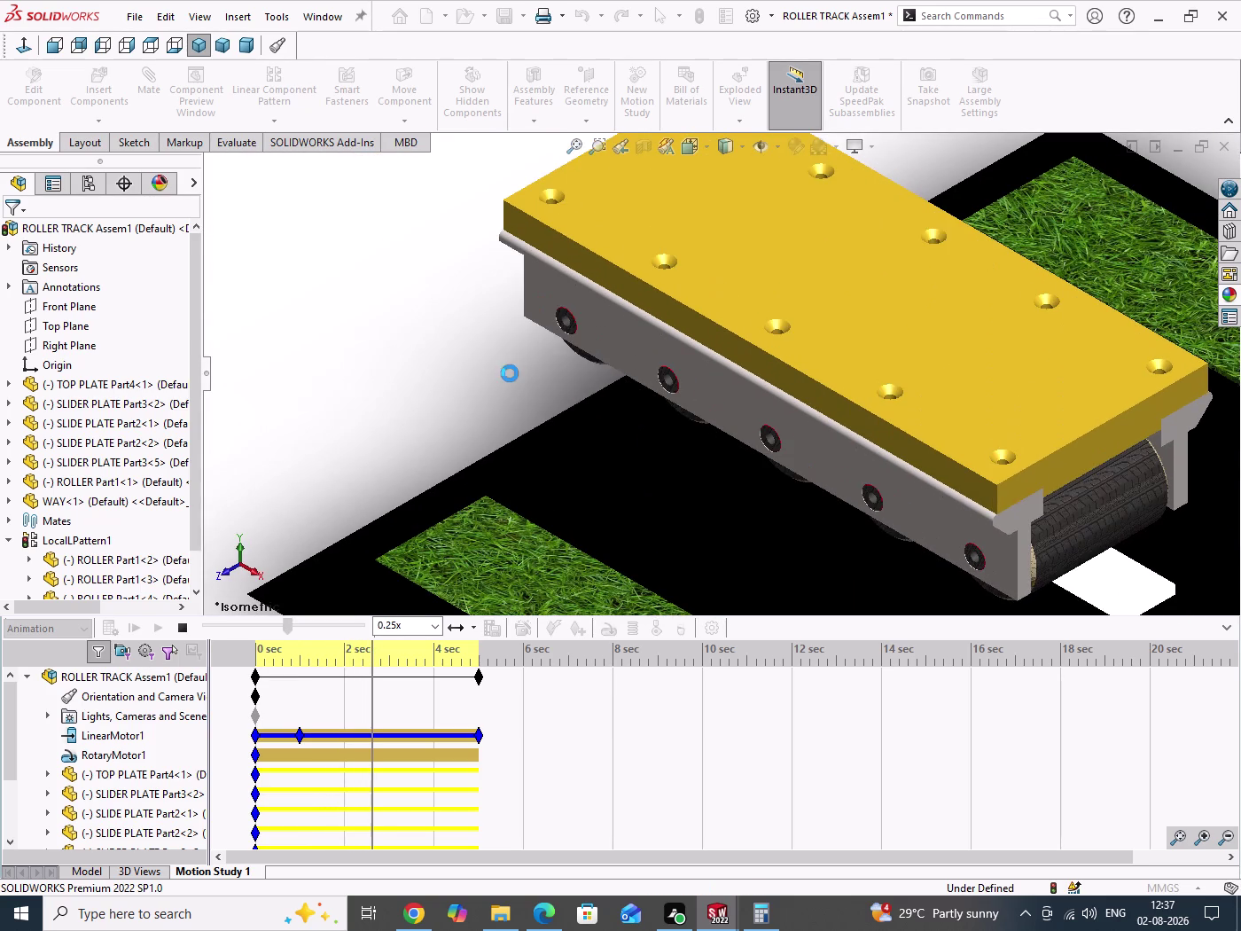
scroll(up, 3)
scroll(up, 3)
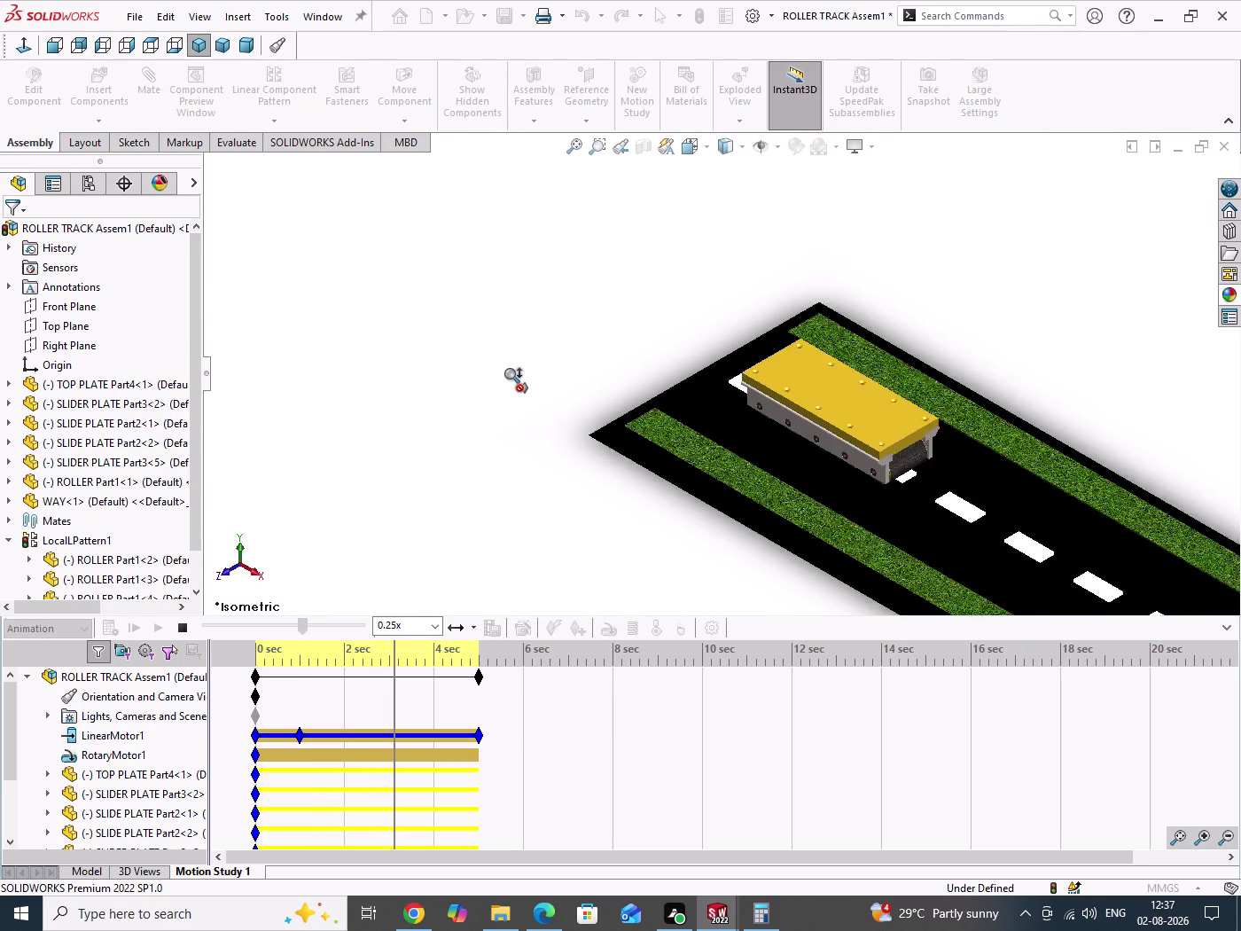
scroll(up, 3)
scroll(down, 3)
scroll(down, 3)
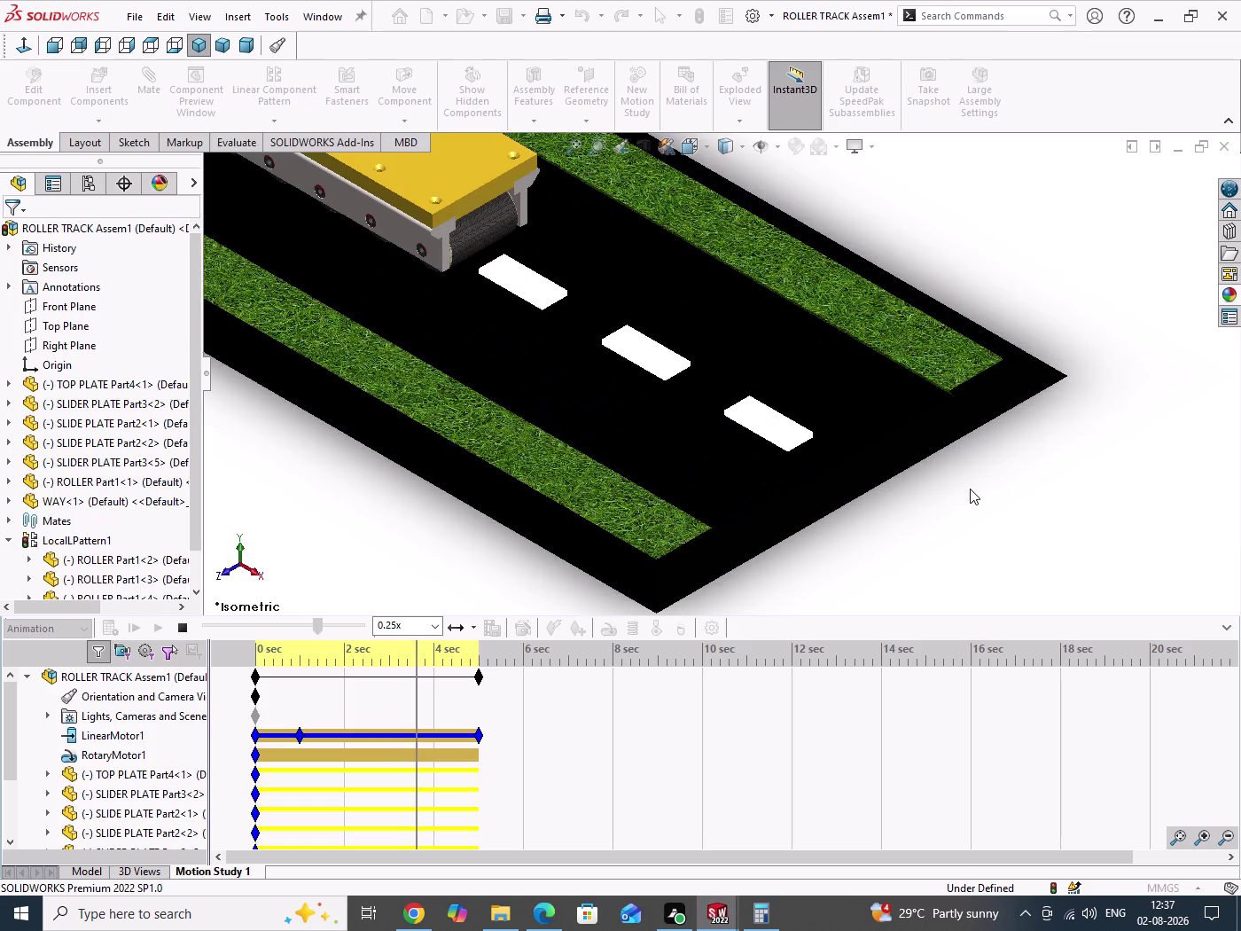
scroll(down, 3)
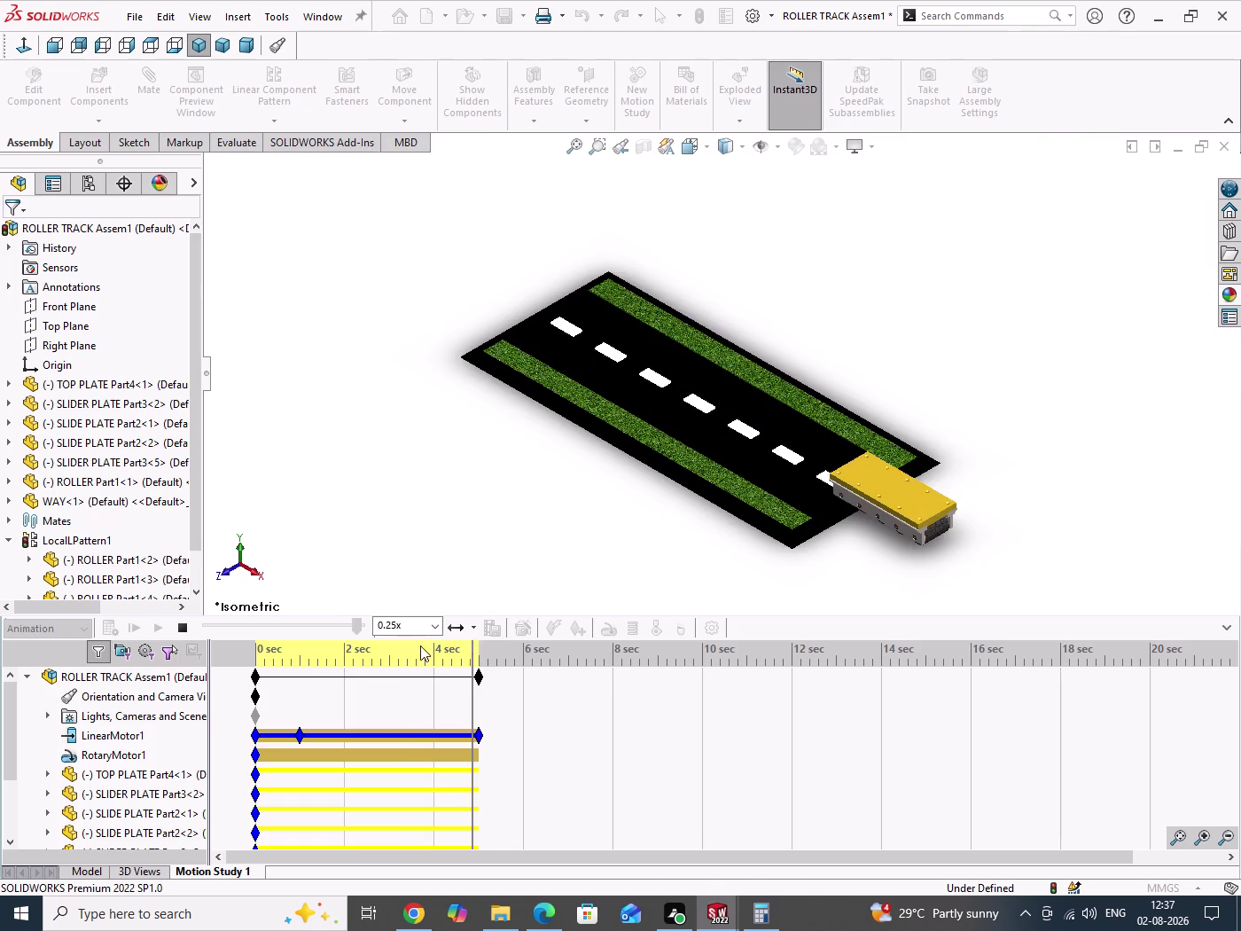
click(182, 629)
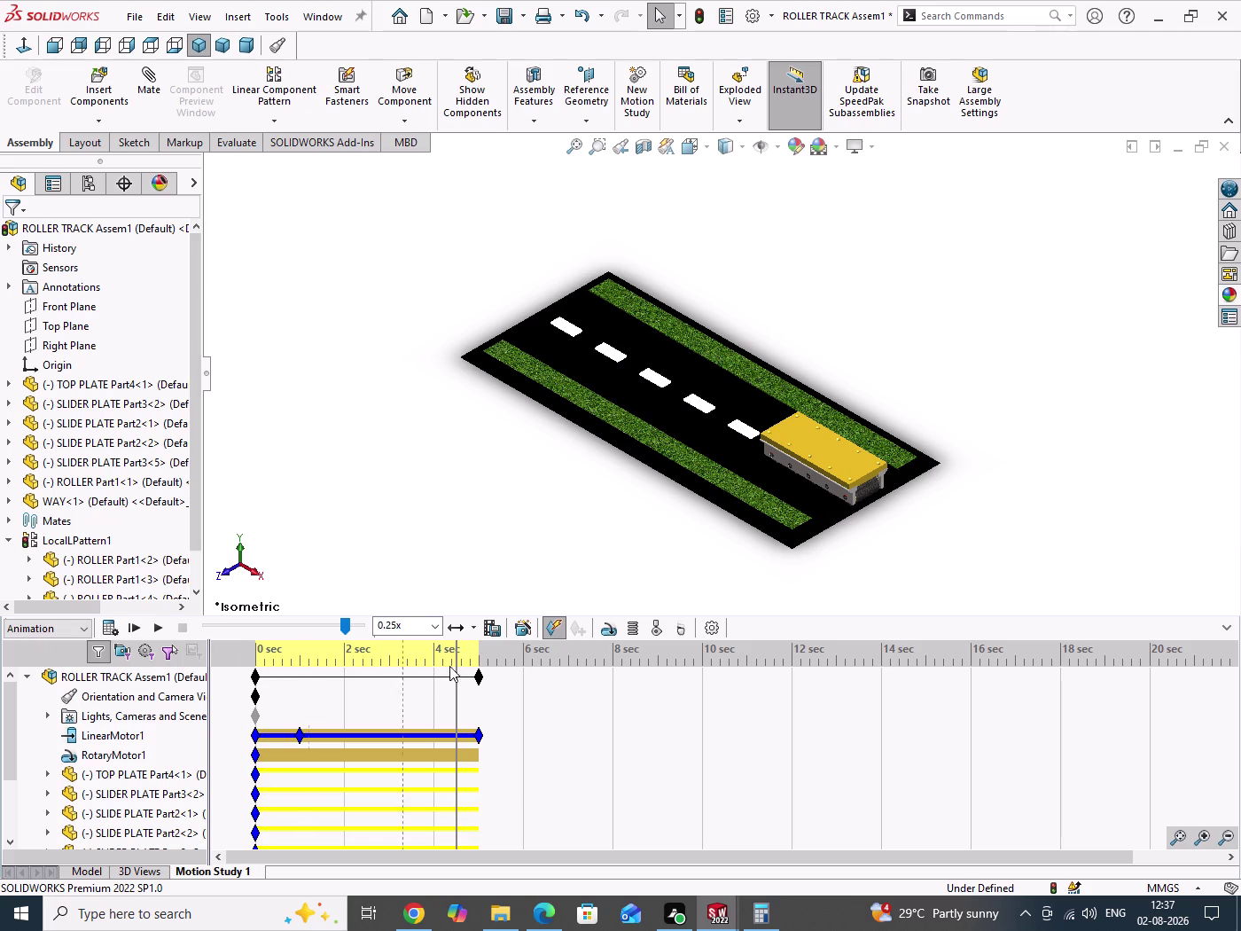
Switch playback mode to Loop and replay the study, zooming in and out.
click(476, 631)
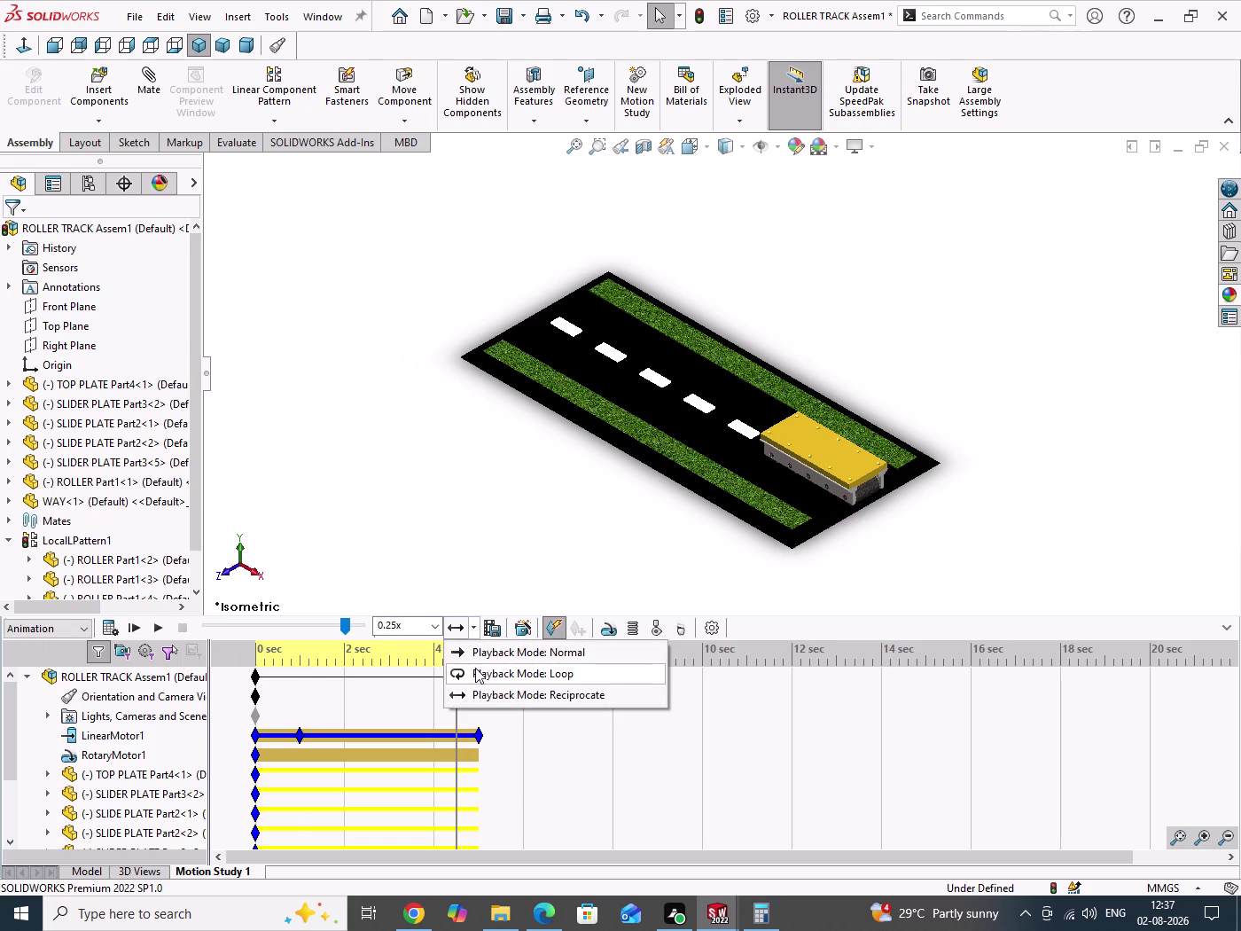
click(500, 655)
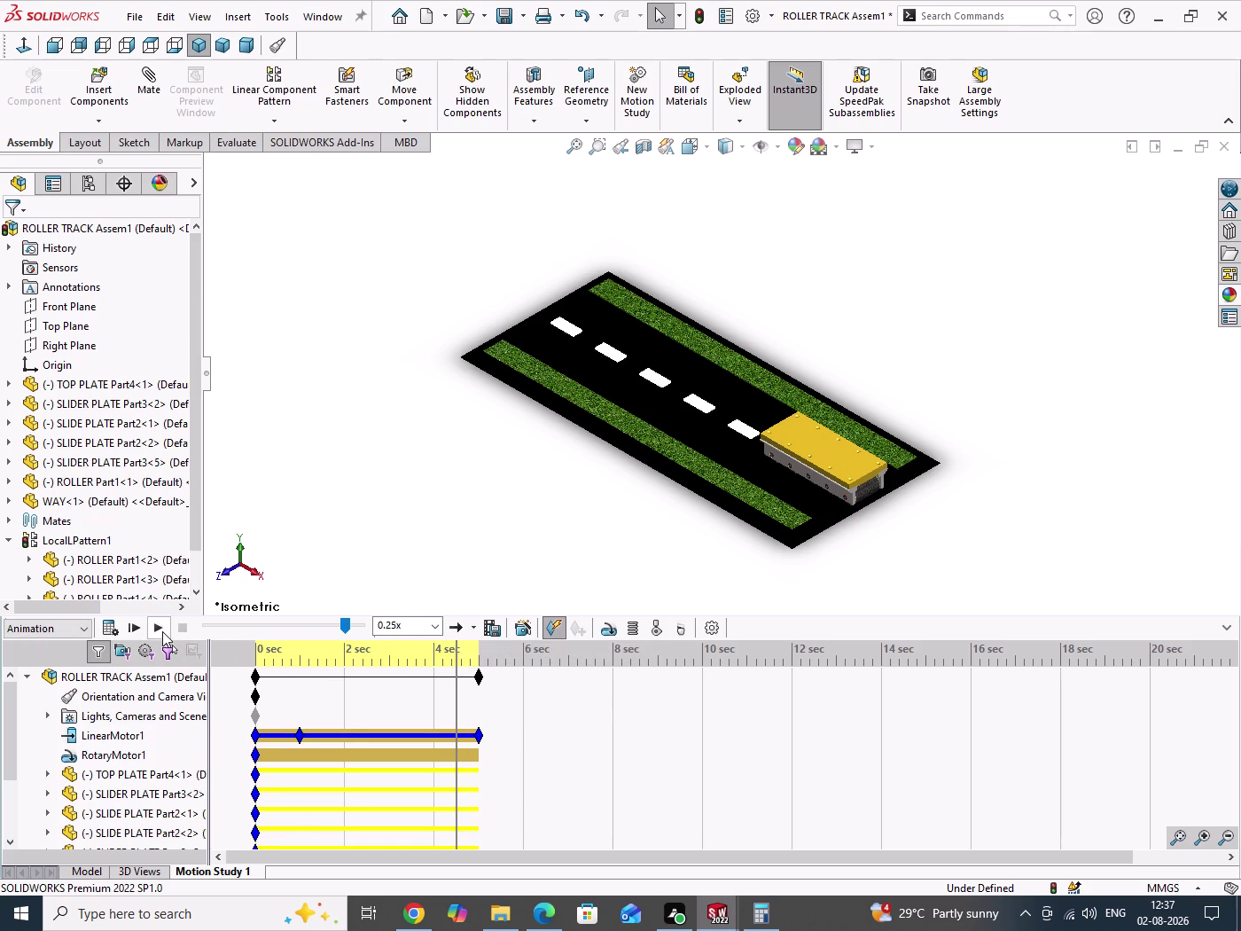
click(131, 626)
scroll(down, 3)
scroll(down, 3)
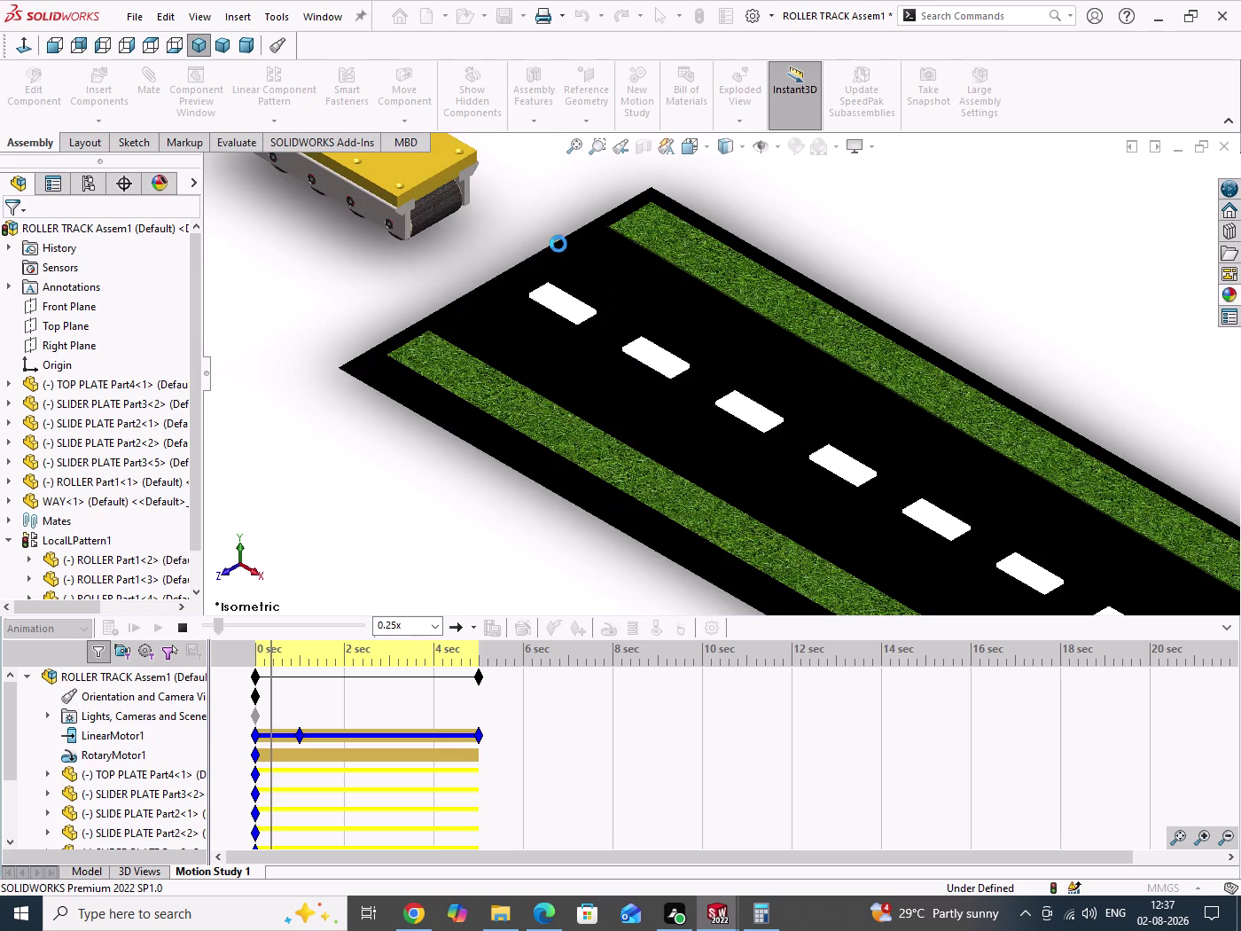
scroll(down, 3)
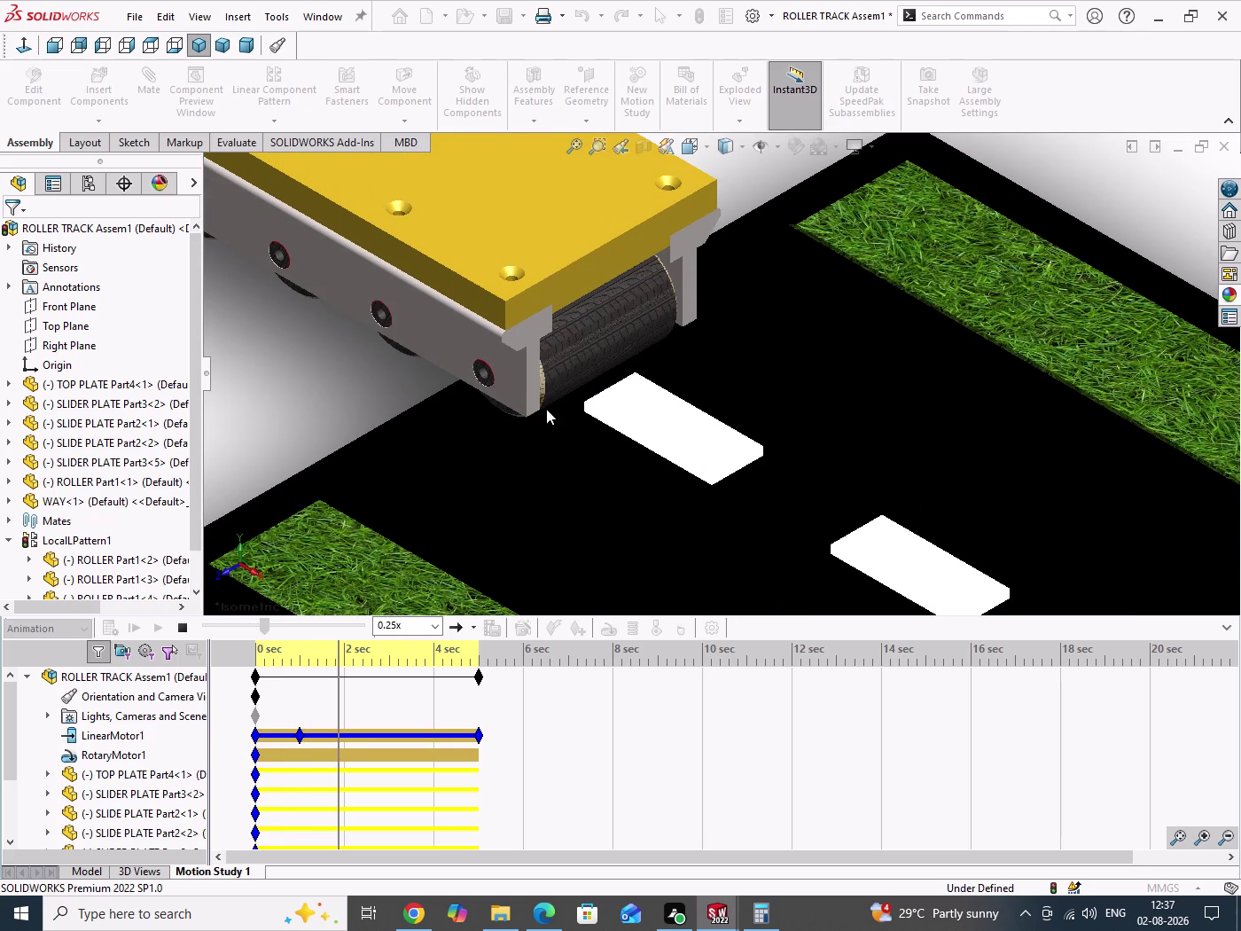
scroll(up, 3)
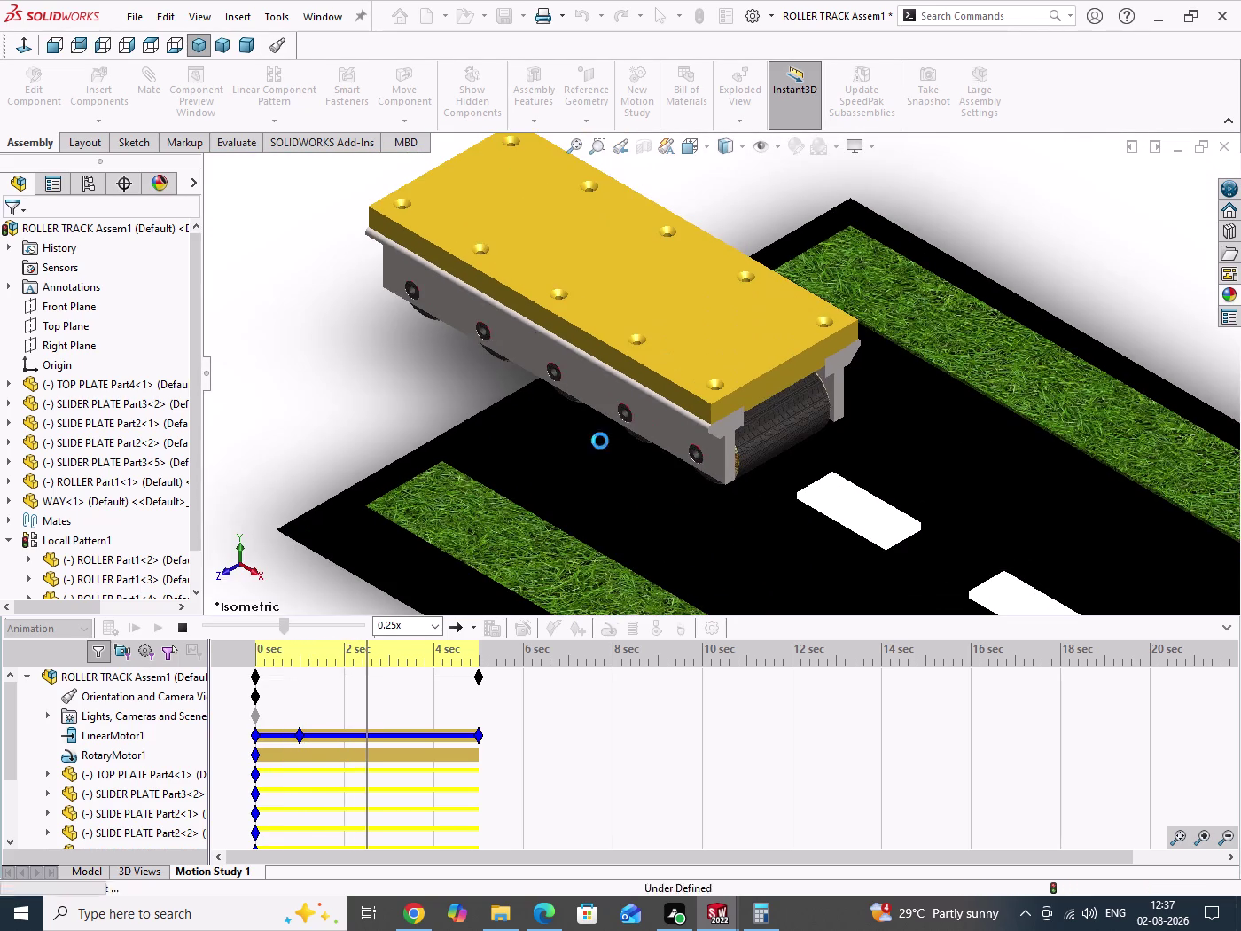
scroll(up, 3)
scroll(up, 3)
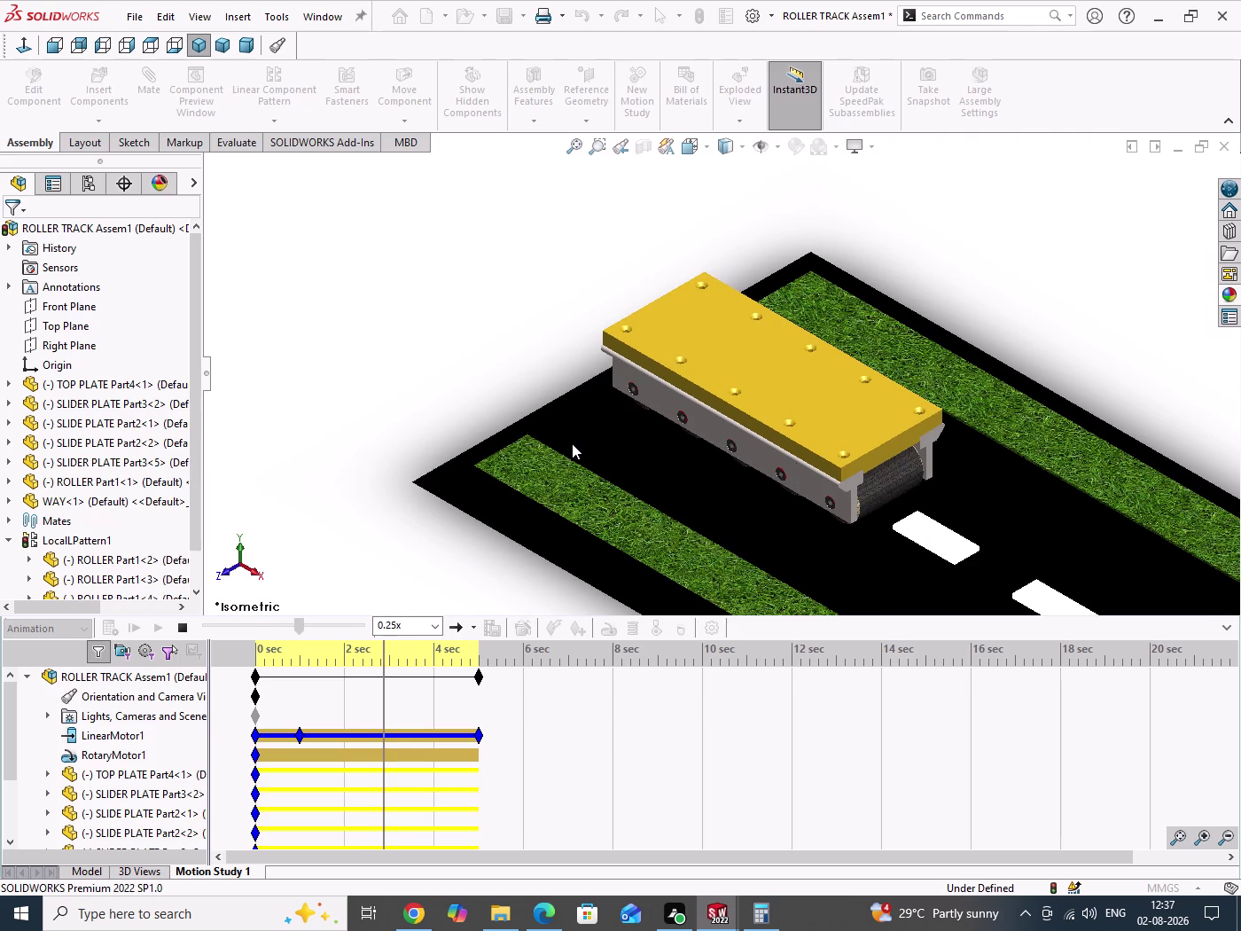
scroll(up, 3)
scroll(up, 3)
scroll(up, 3)
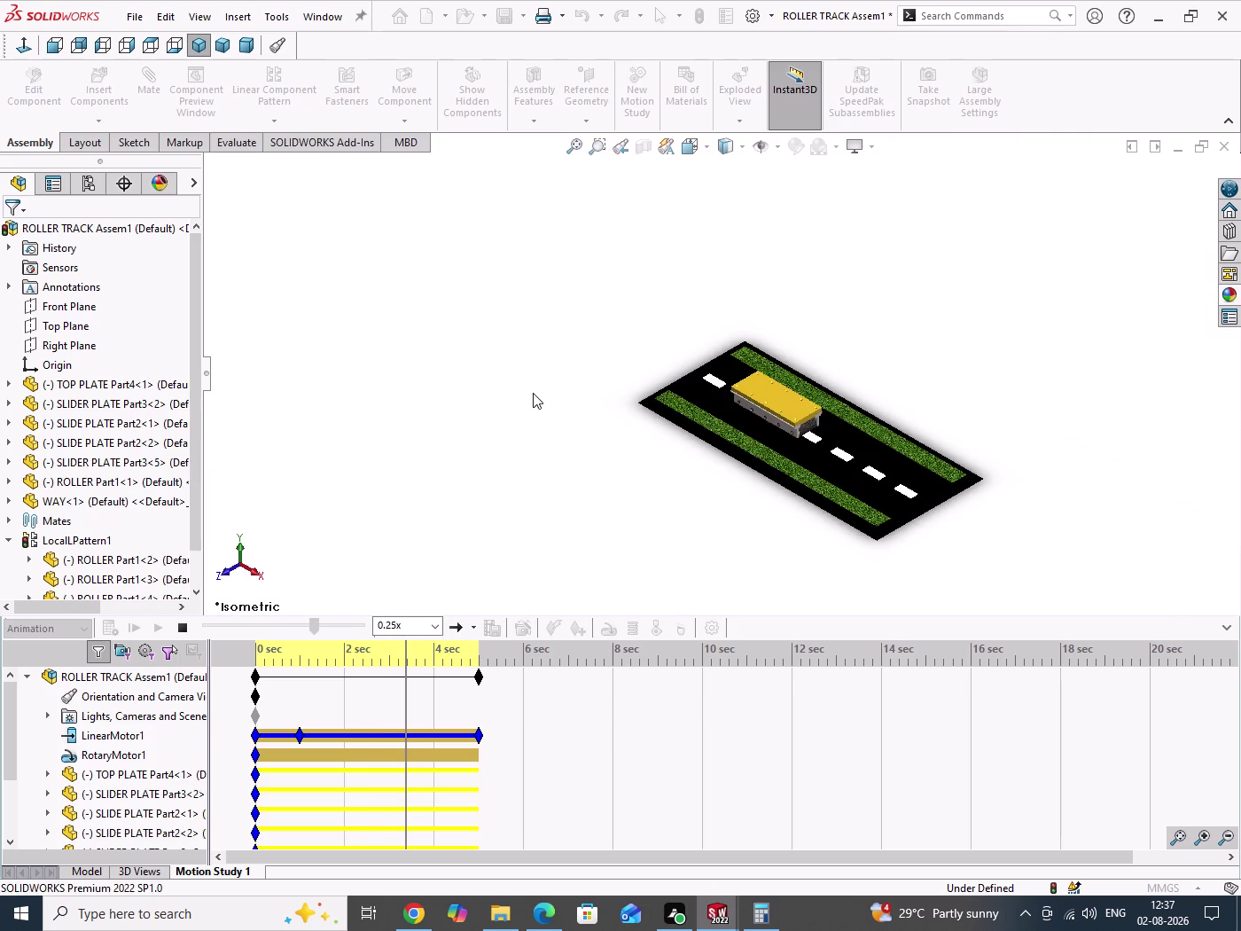
scroll(up, 3)
scroll(down, 3)
scroll(down, 3)
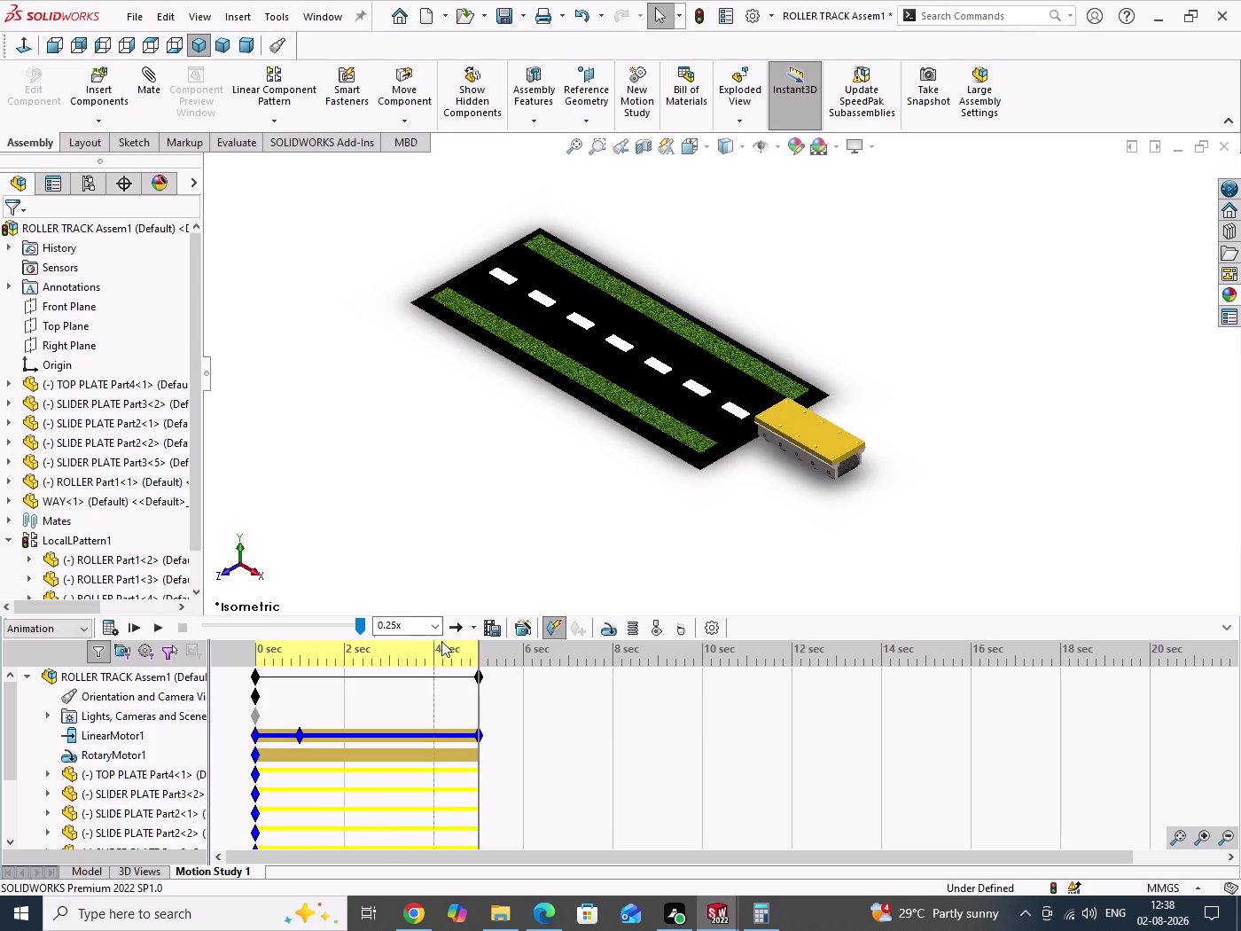
click(496, 631)
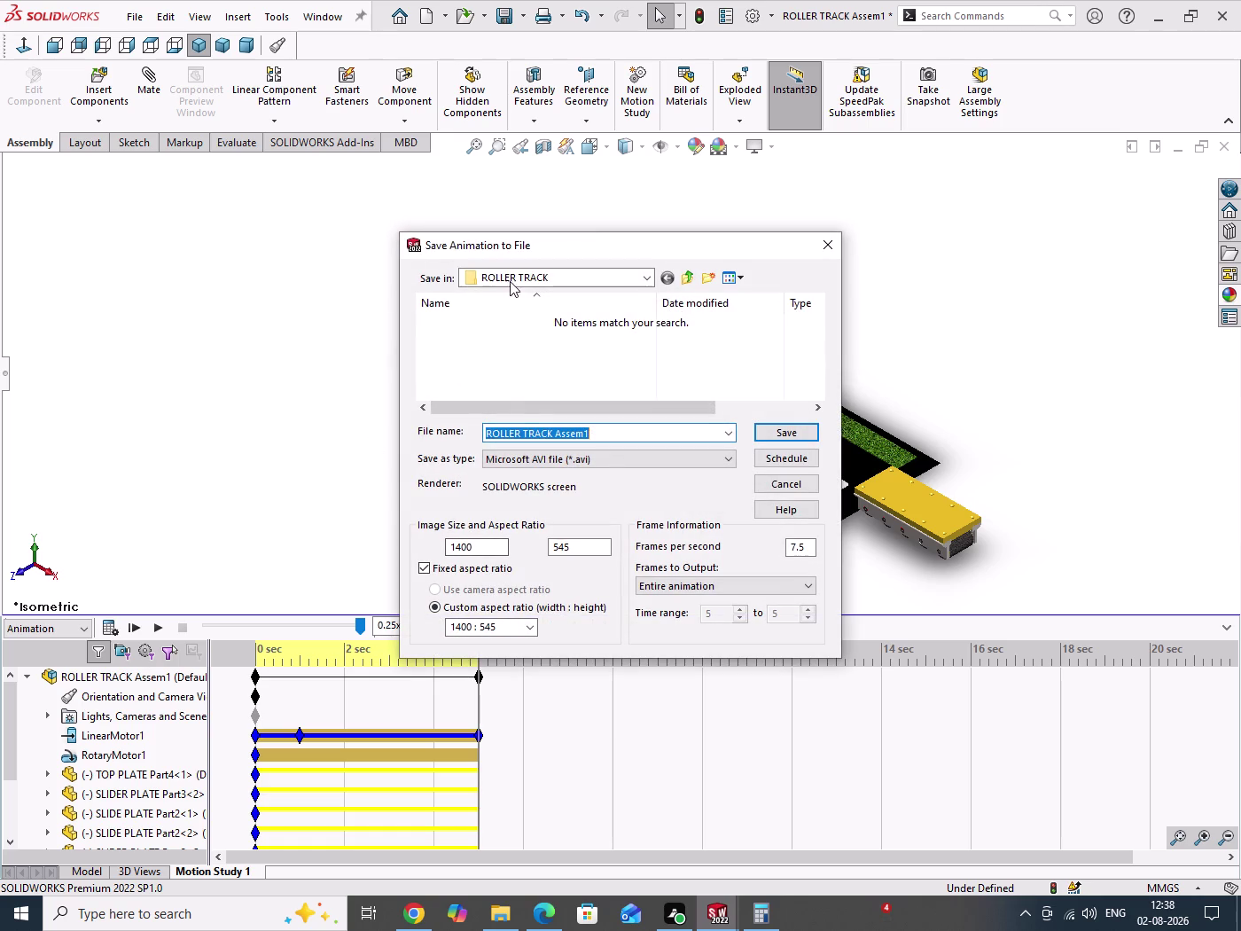
Save ROLLER TRACK Assem1.mp4 as 16:9 MP4, accepting recalculation first.
click(611, 464)
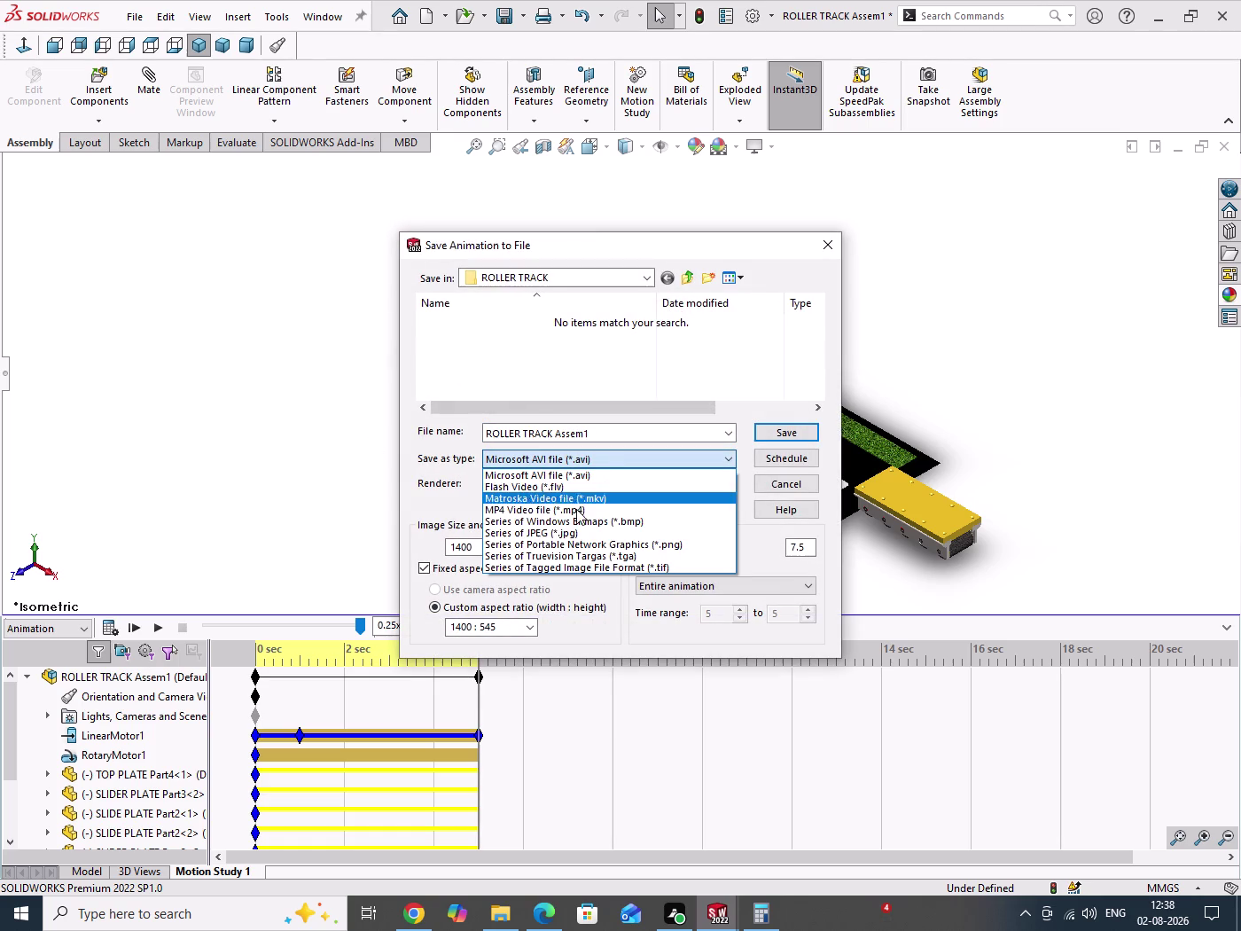
click(517, 513)
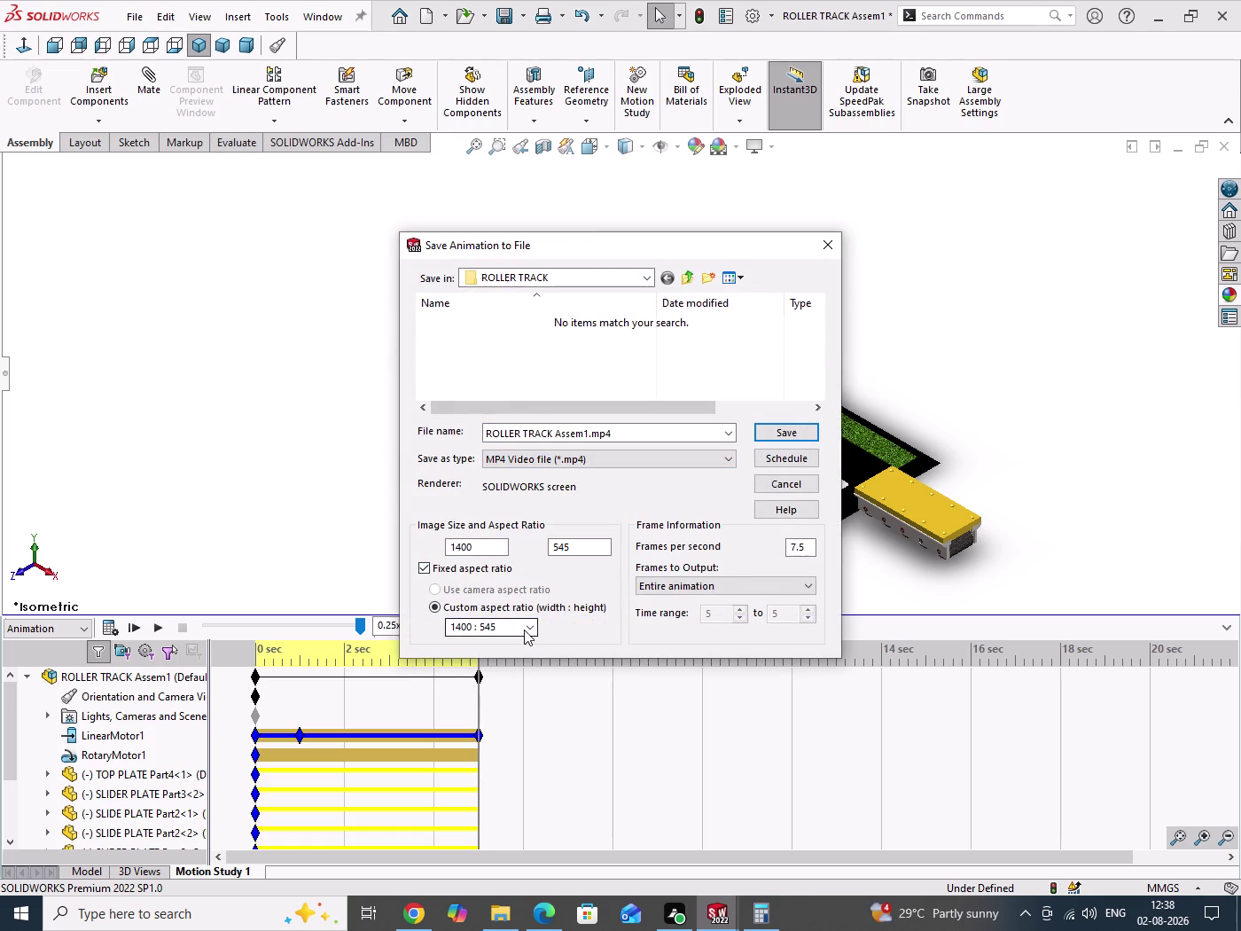
click(529, 628)
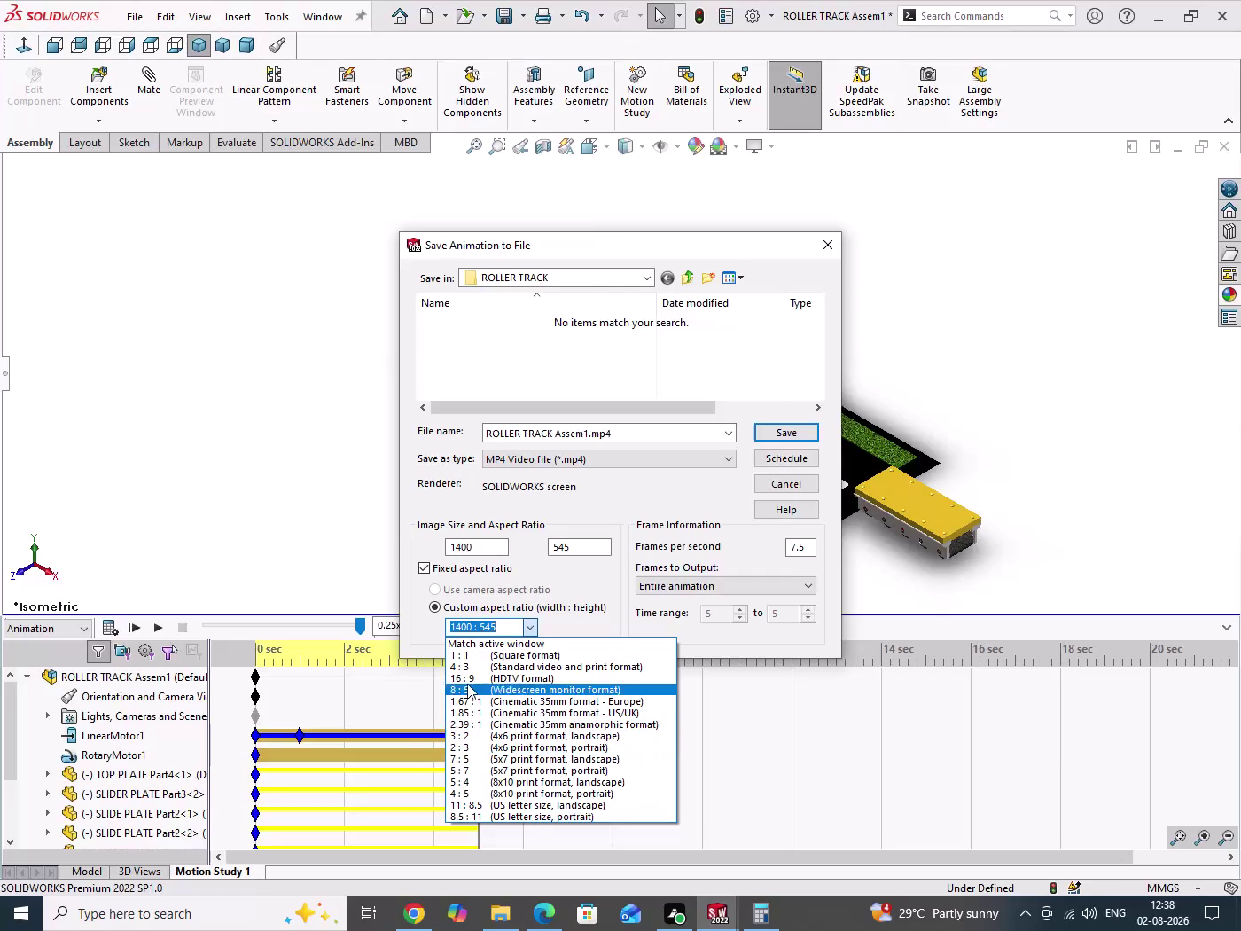
click(501, 676)
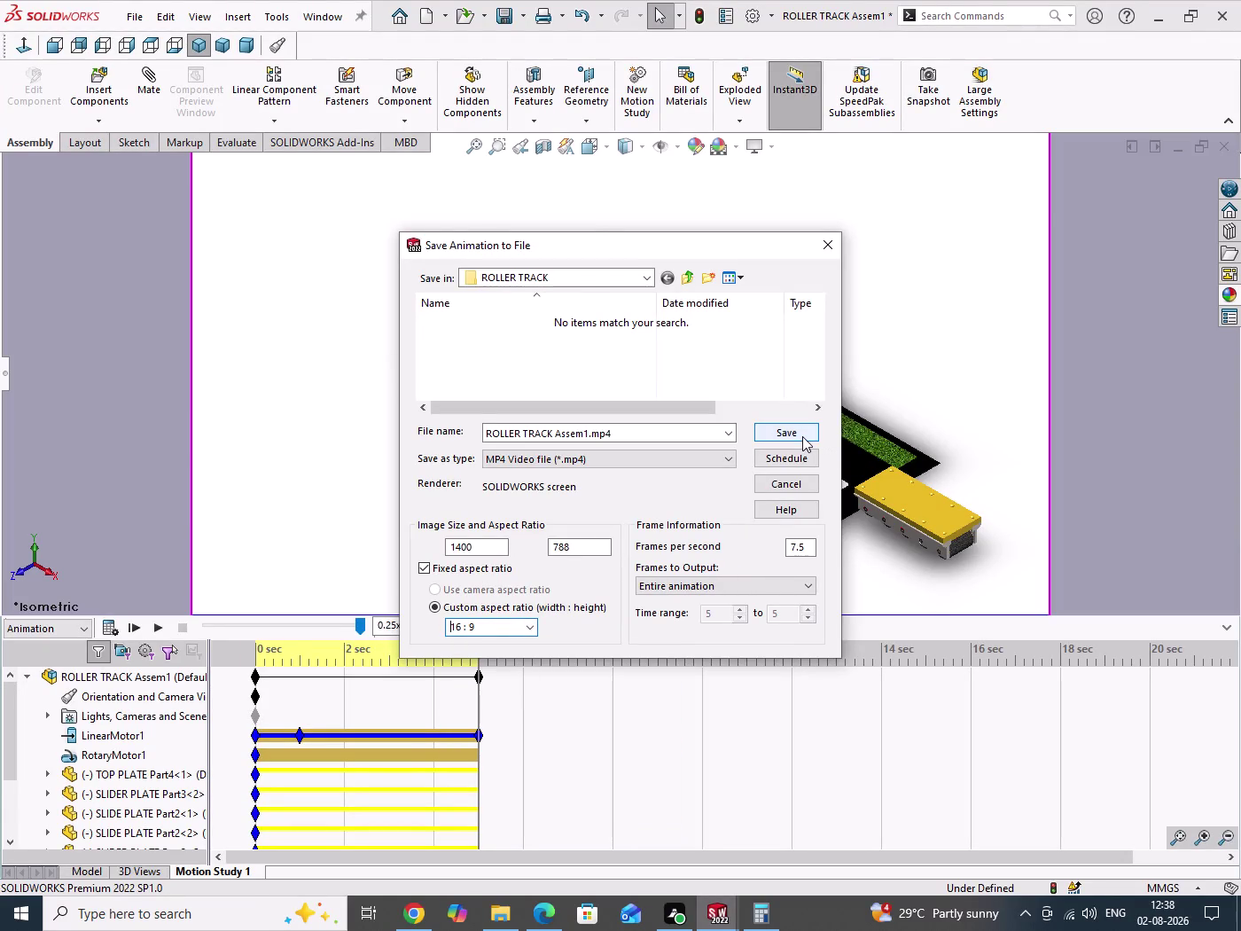
click(771, 435)
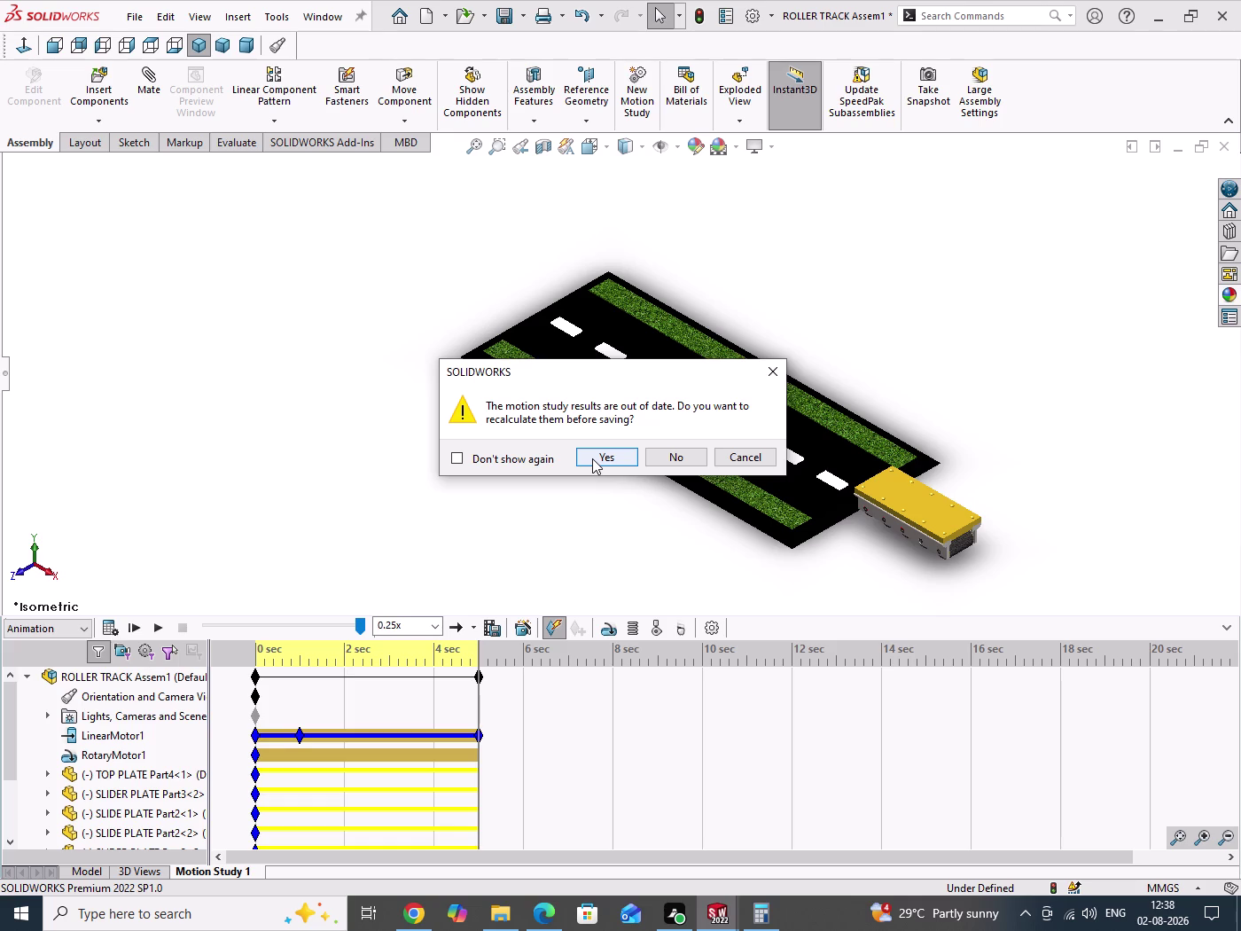
click(593, 459)
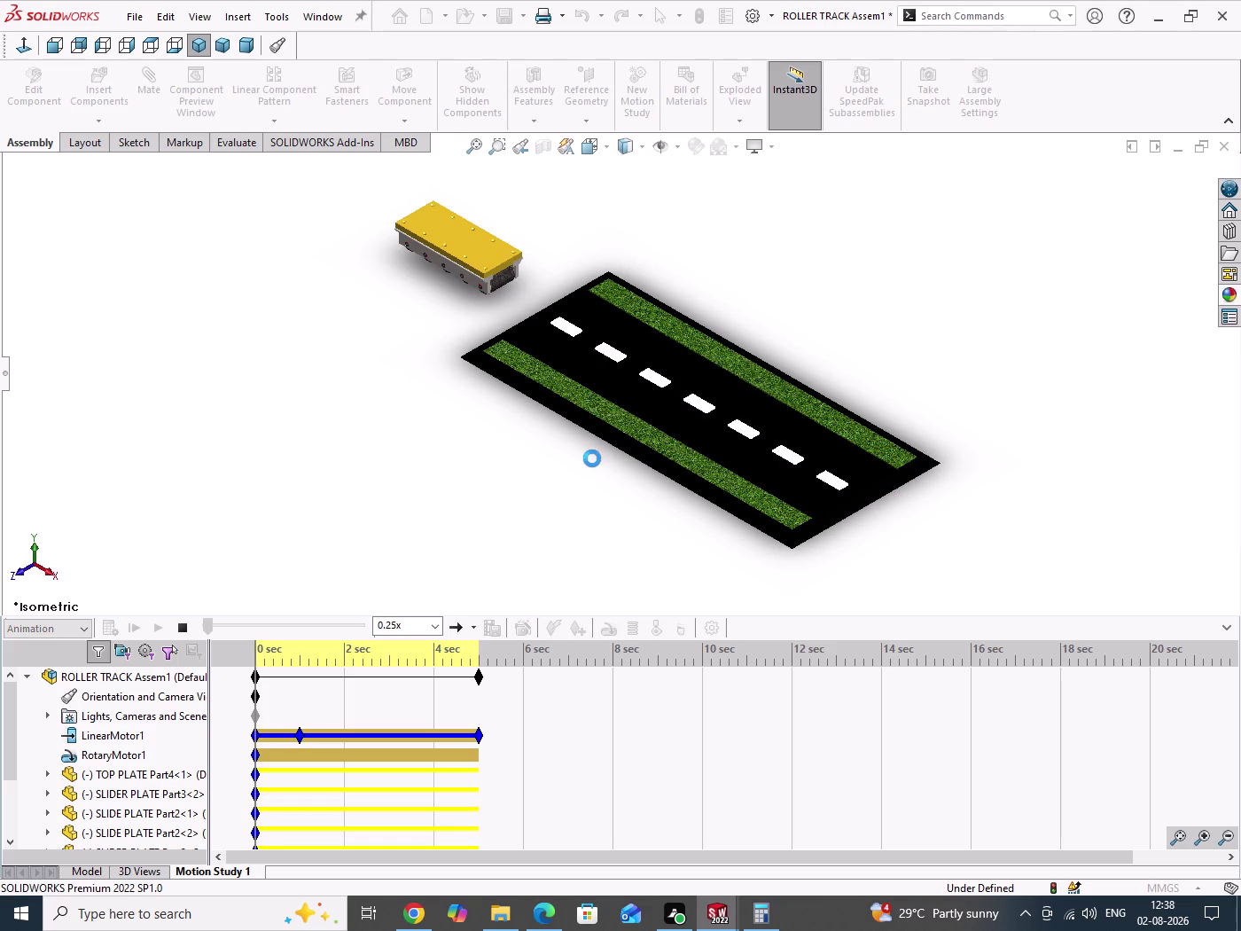